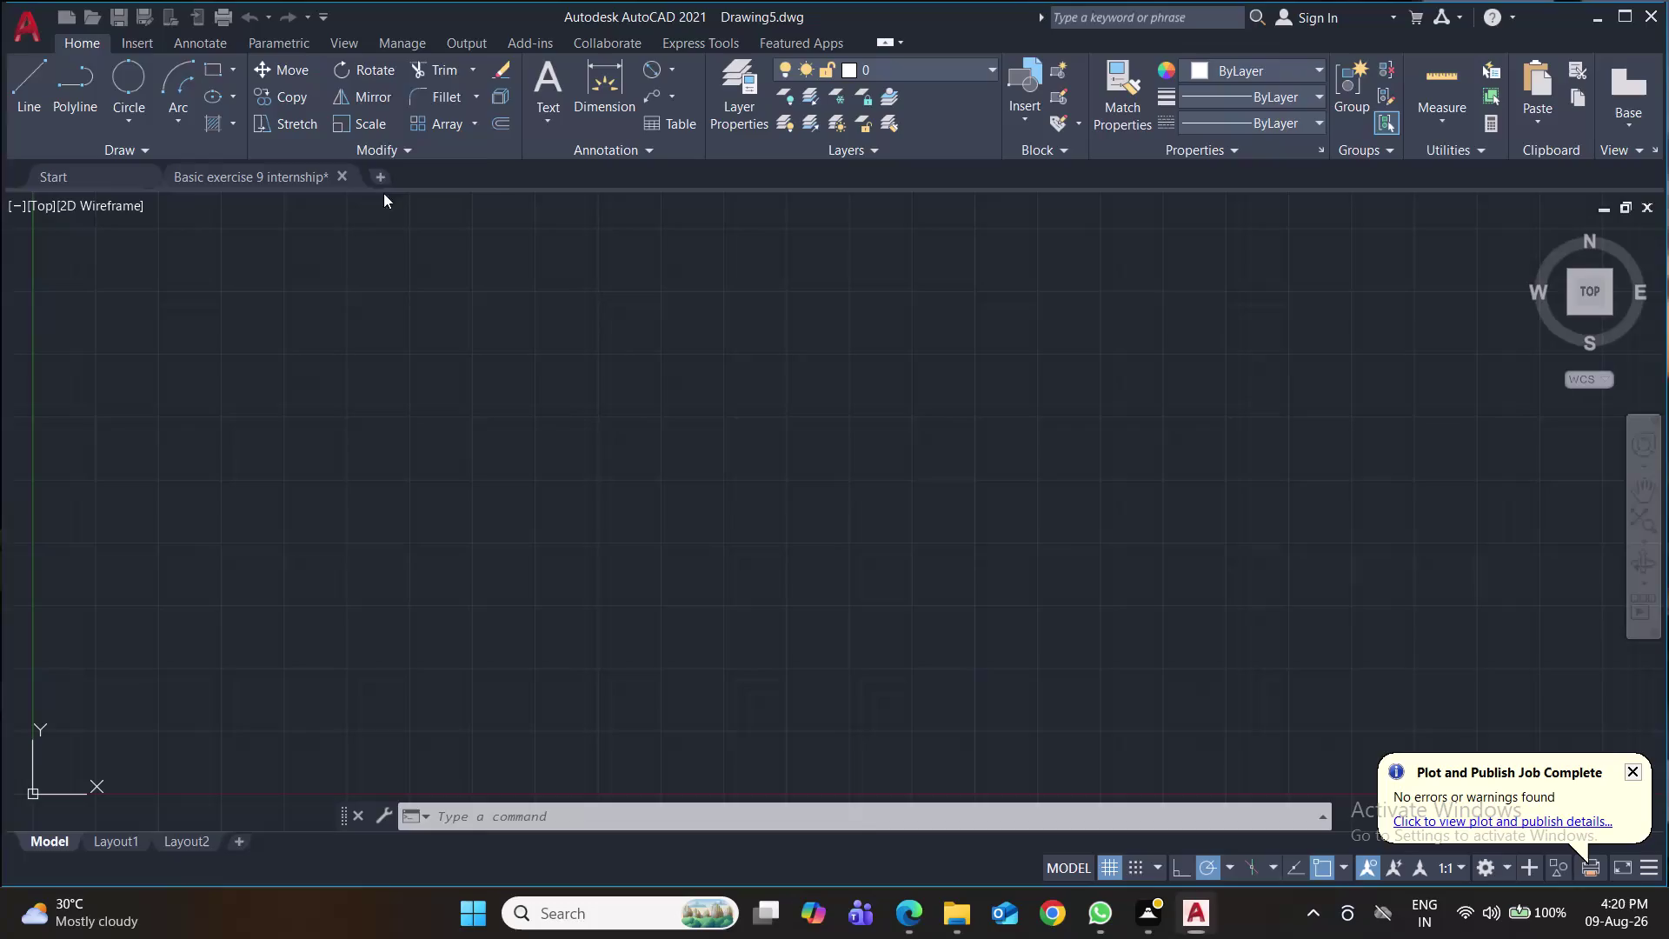
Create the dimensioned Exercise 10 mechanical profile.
Start a blank drawing, close Basic exercise 9, and save as 'Basic exercise 10 internship'.
click(341, 173)
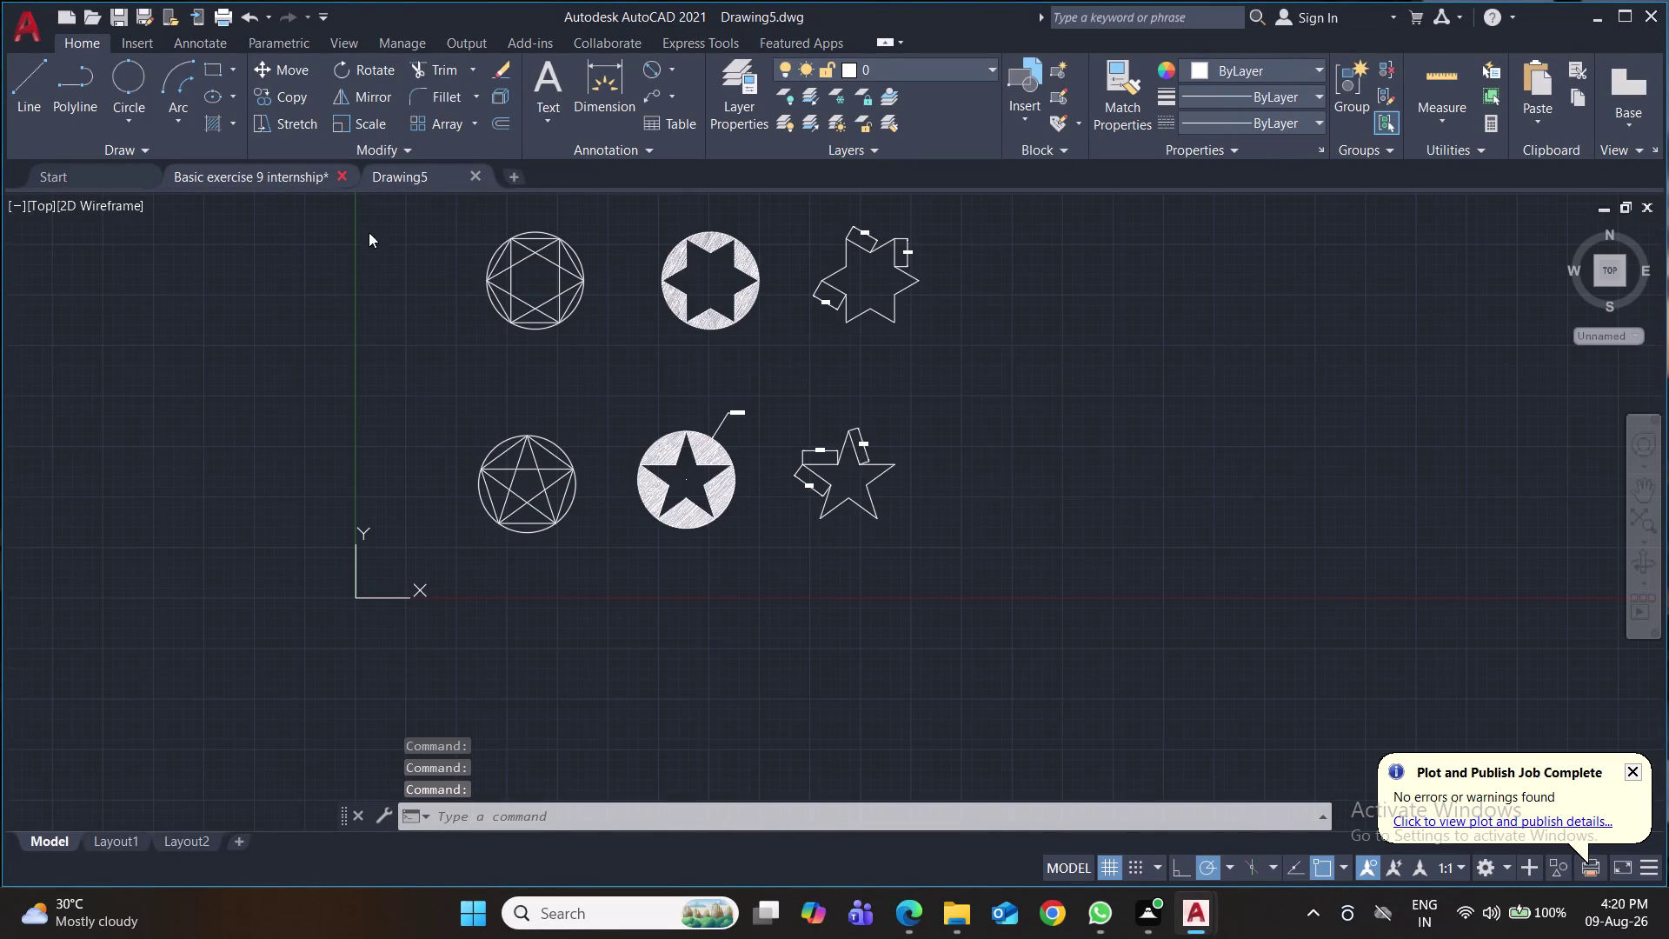
click(802, 500)
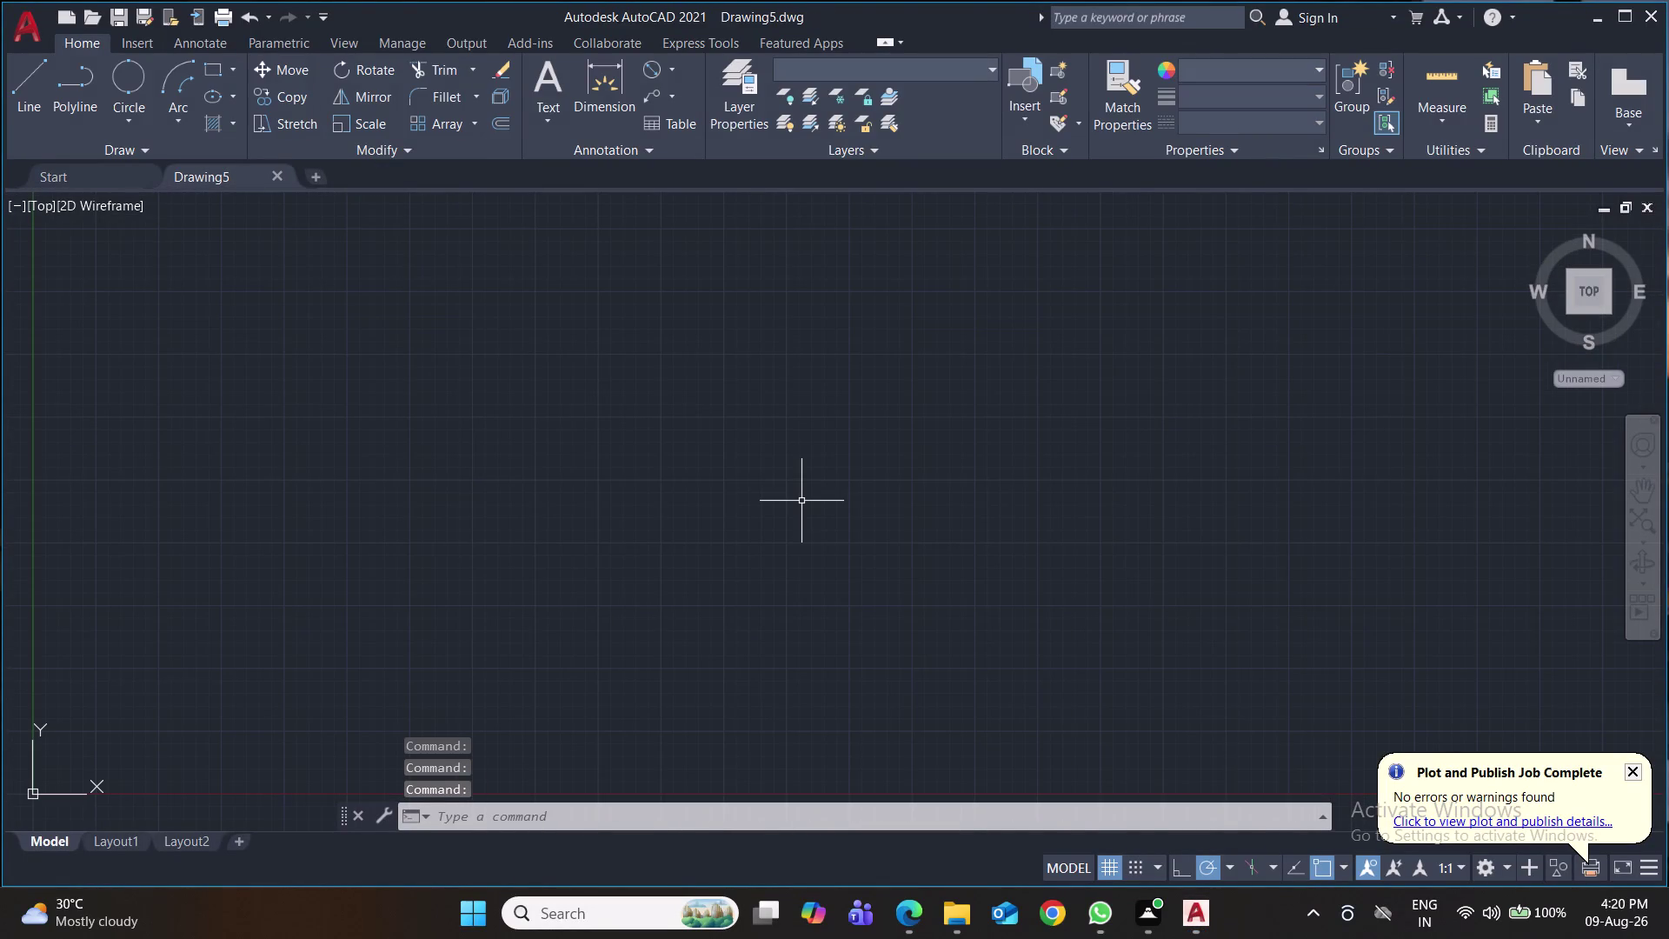
key(ctrl+s)
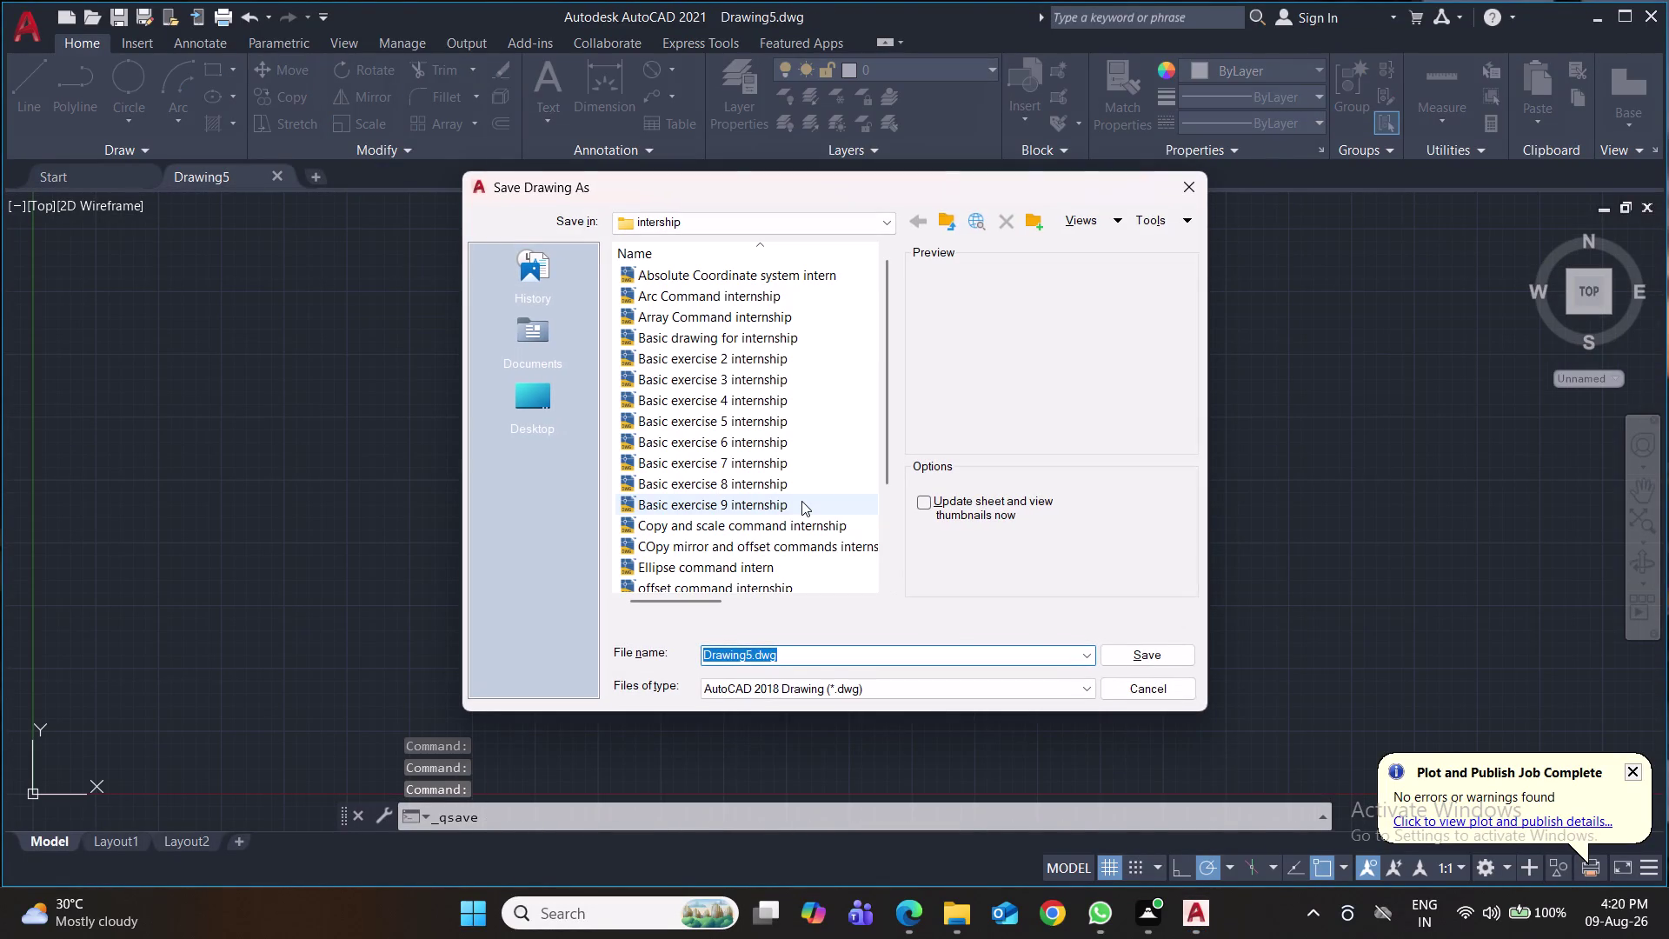
text(Ba)
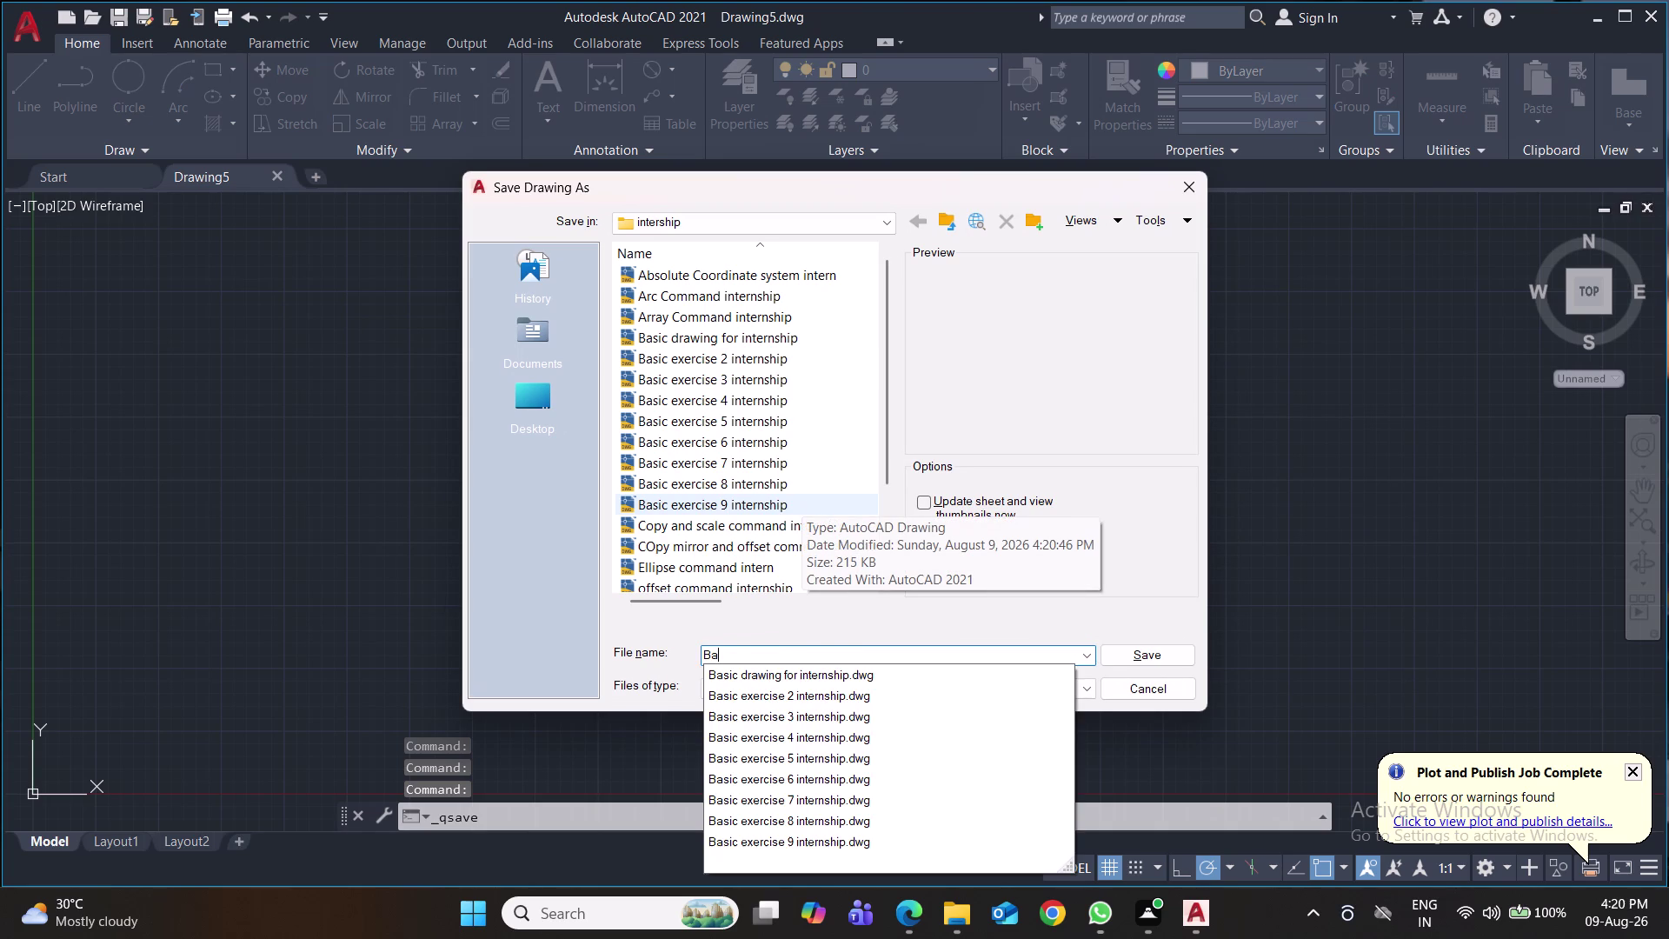
text(si)
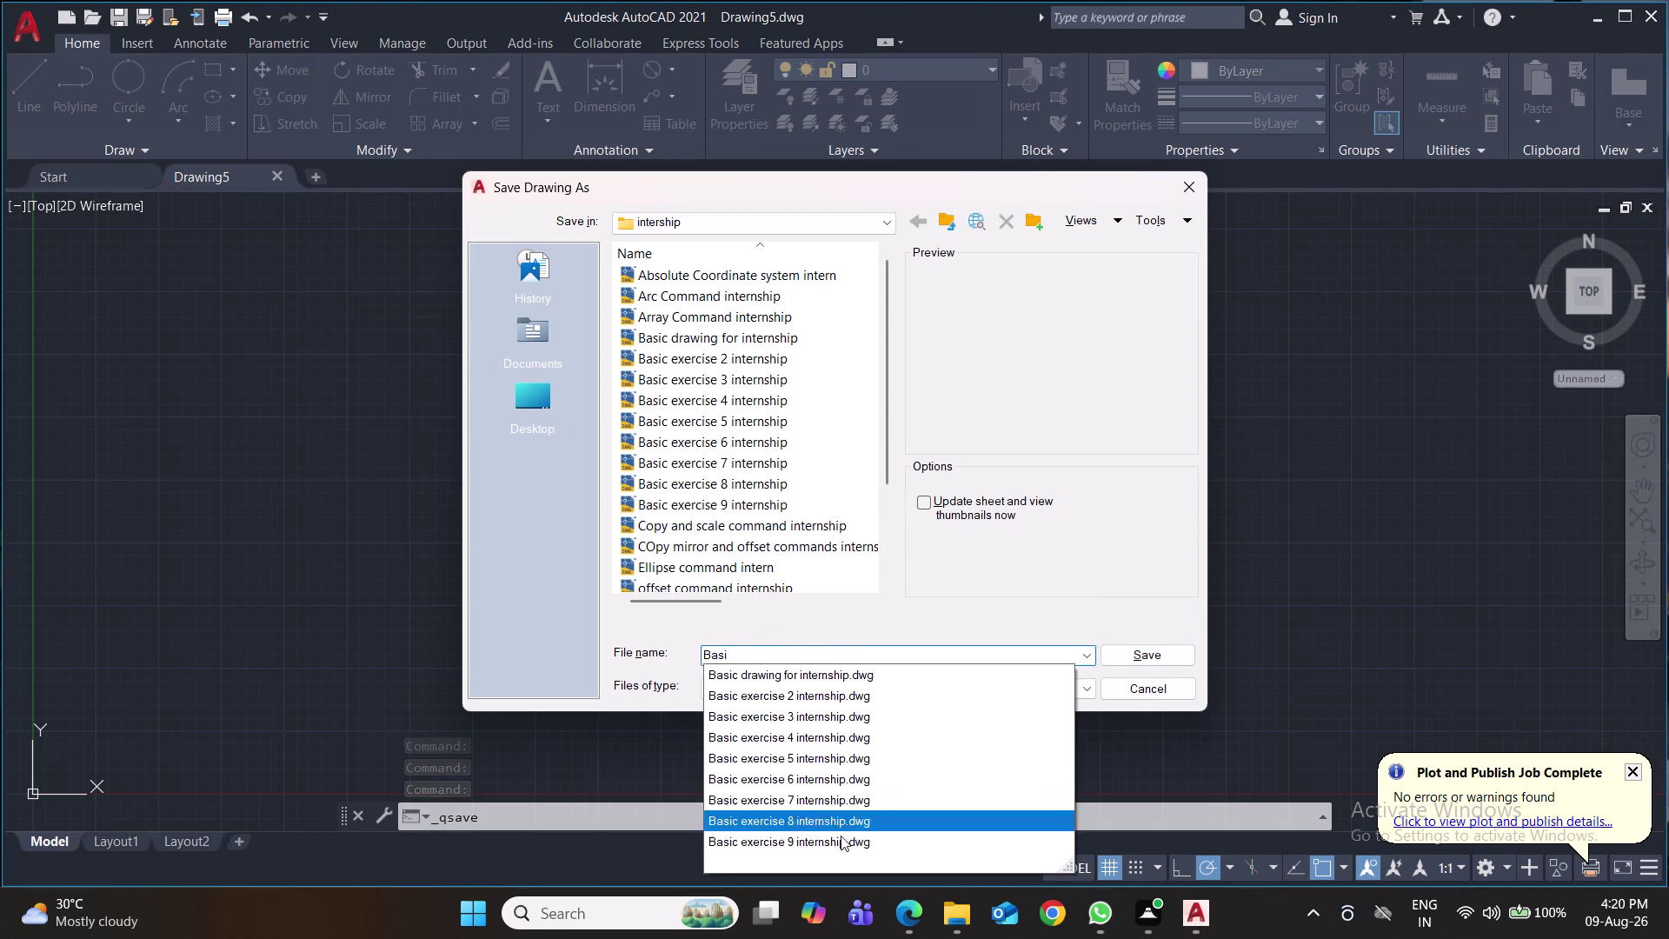
click(836, 848)
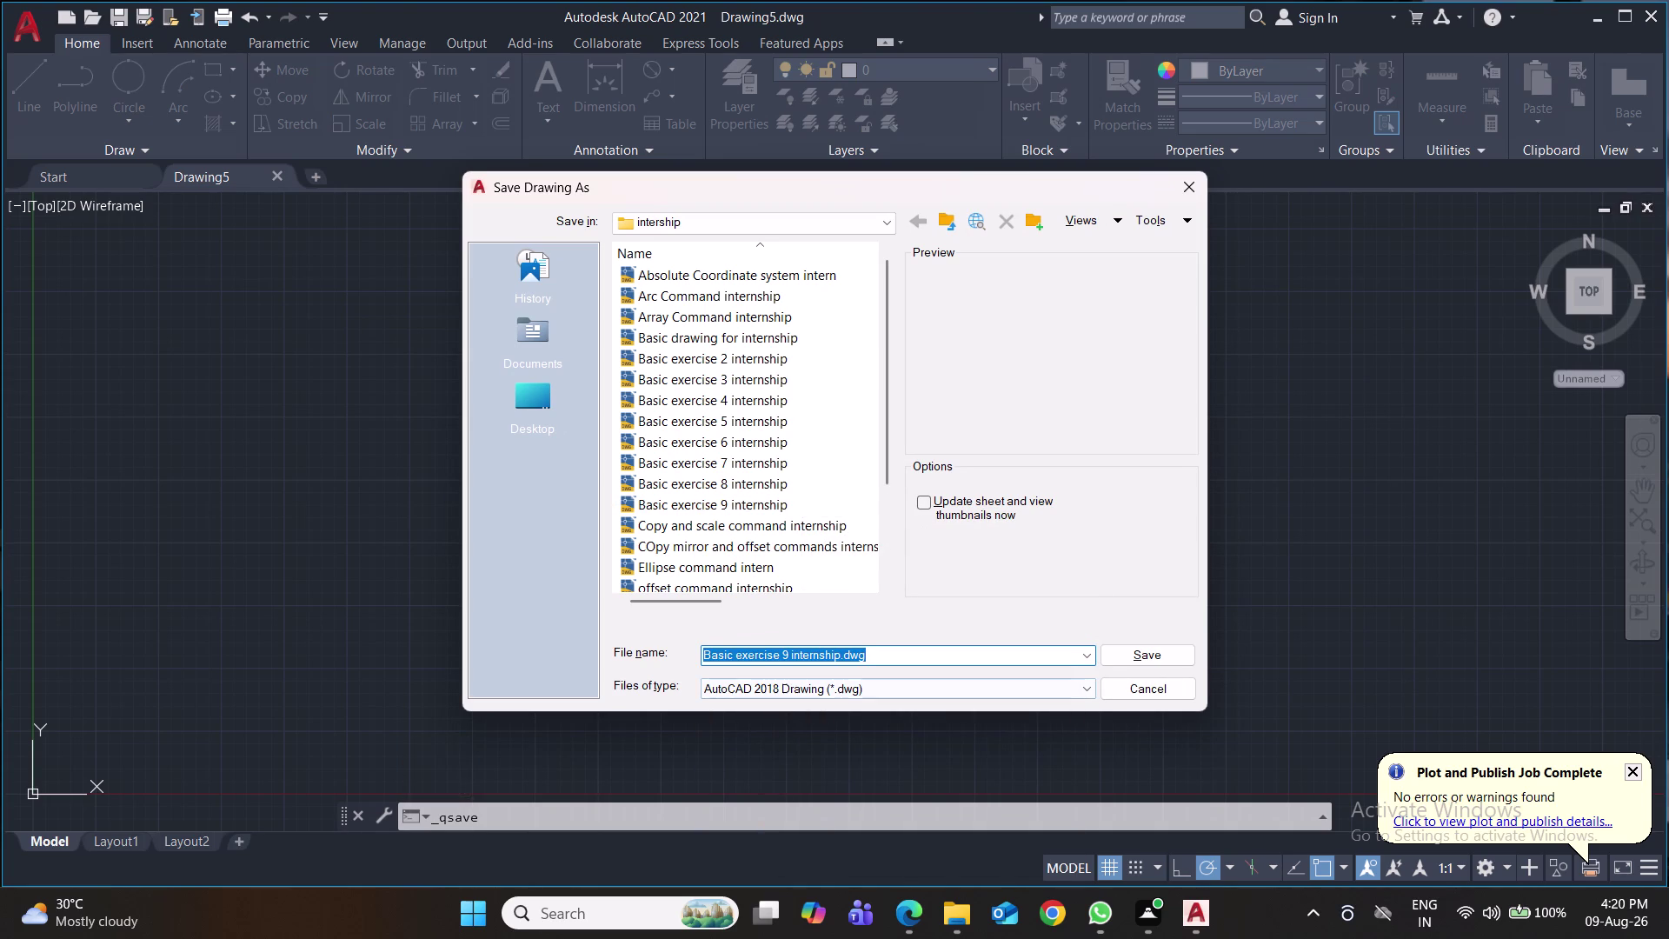
click(786, 654)
key(BackSpace)
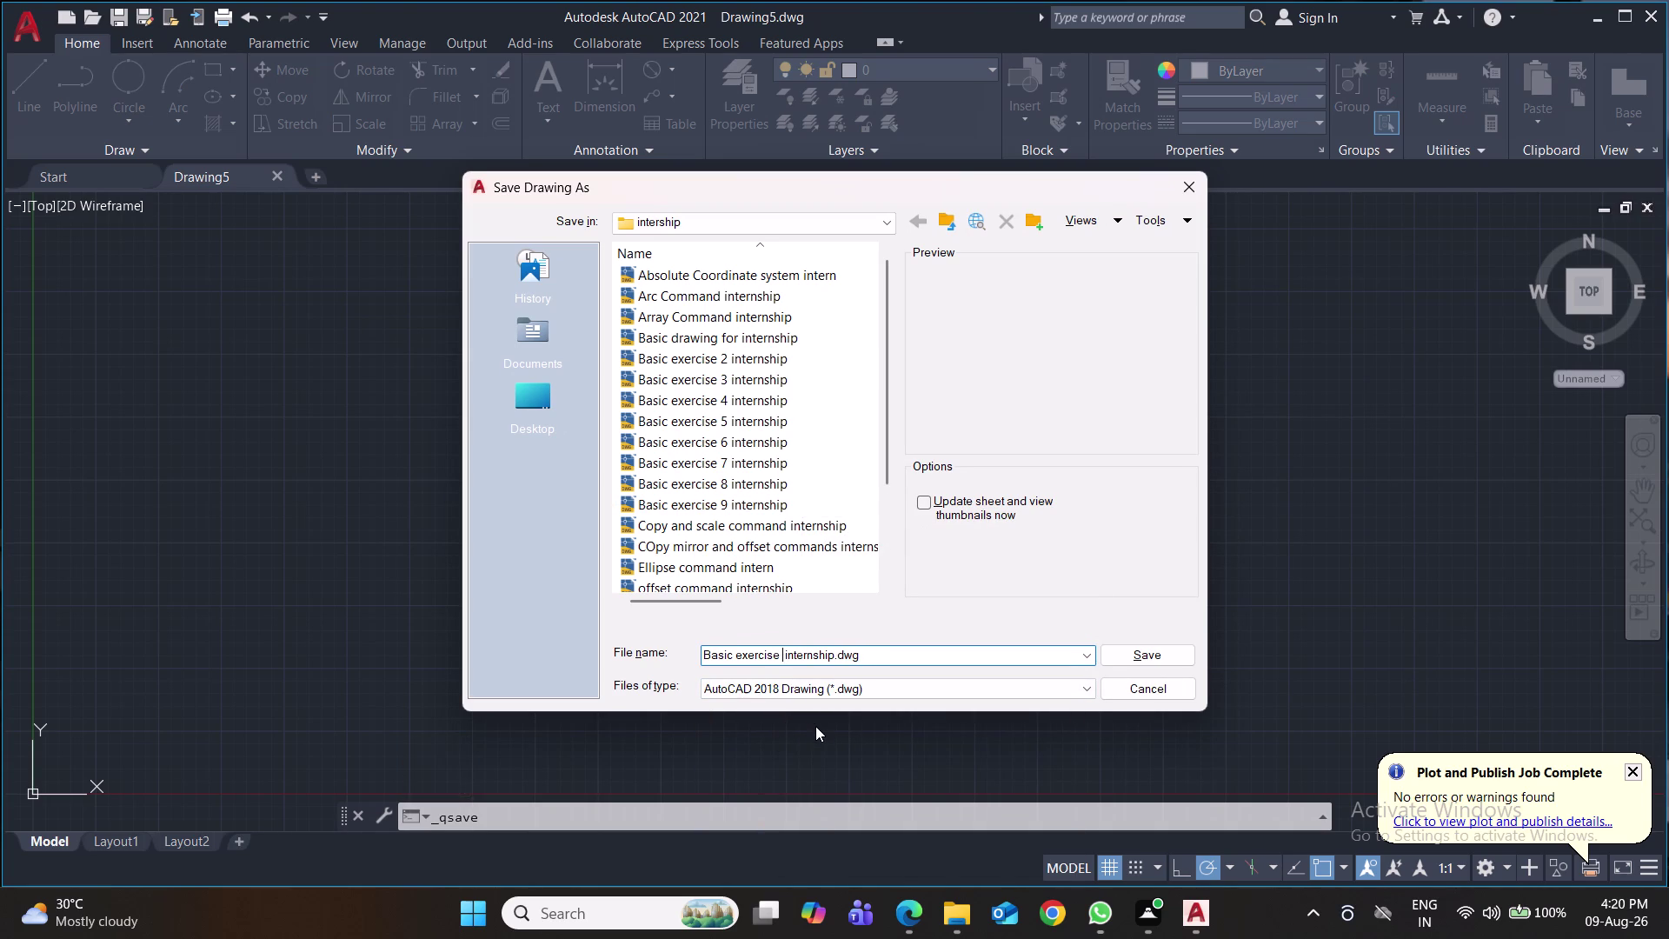
text(10)
click(1131, 652)
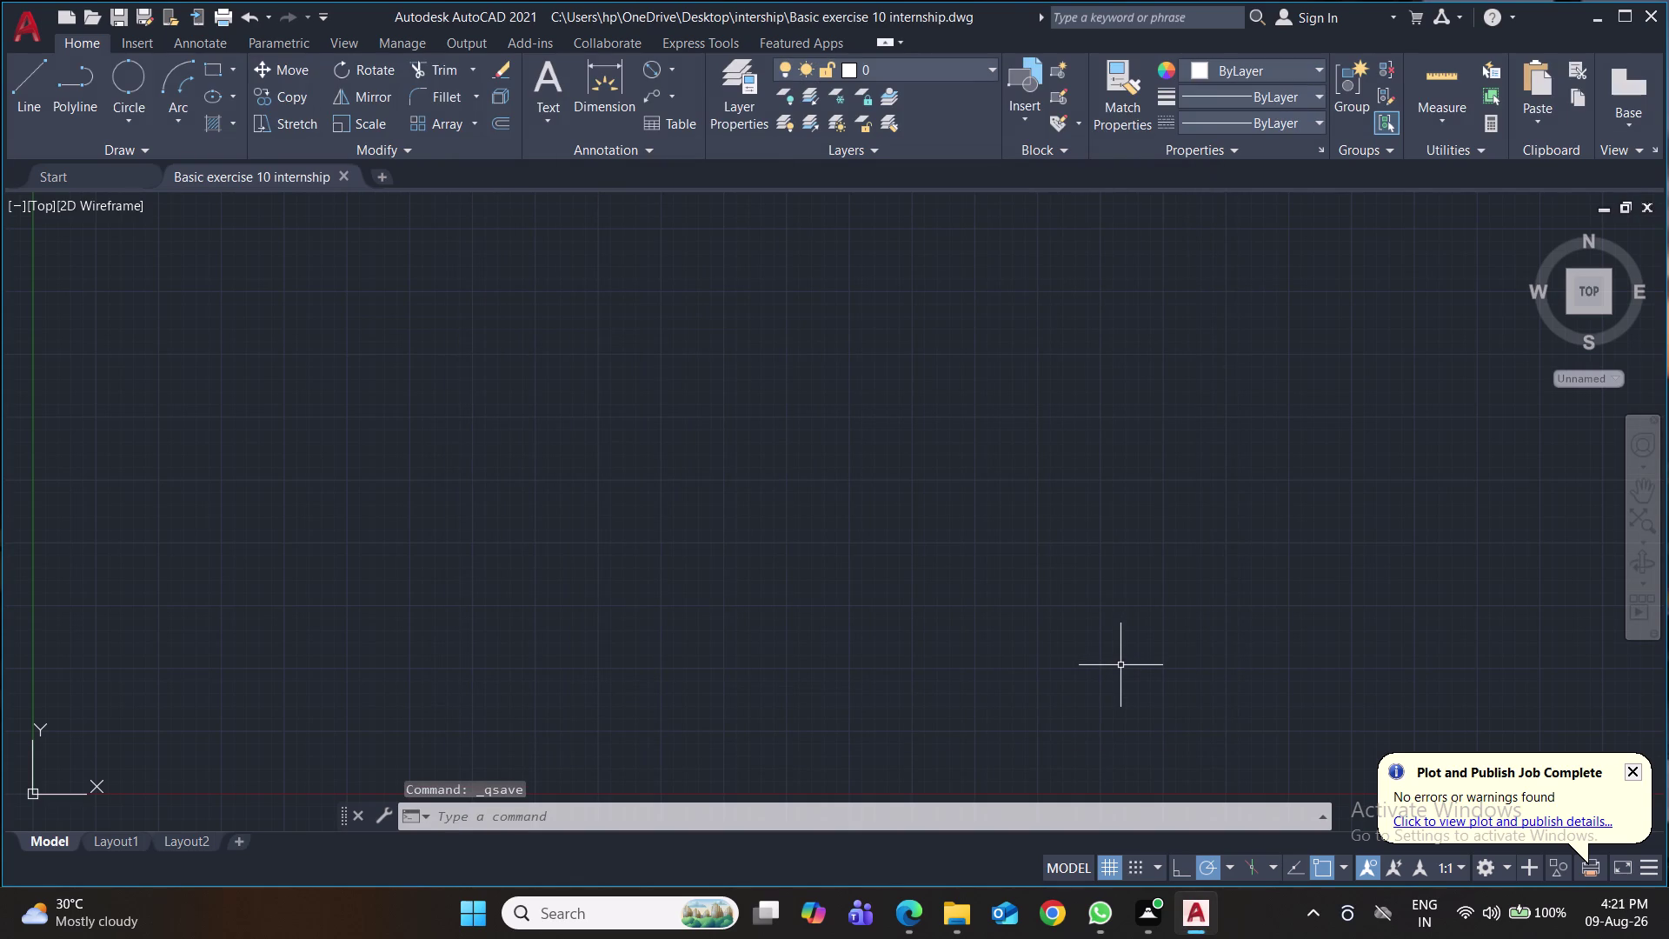
key(ctrl+s)
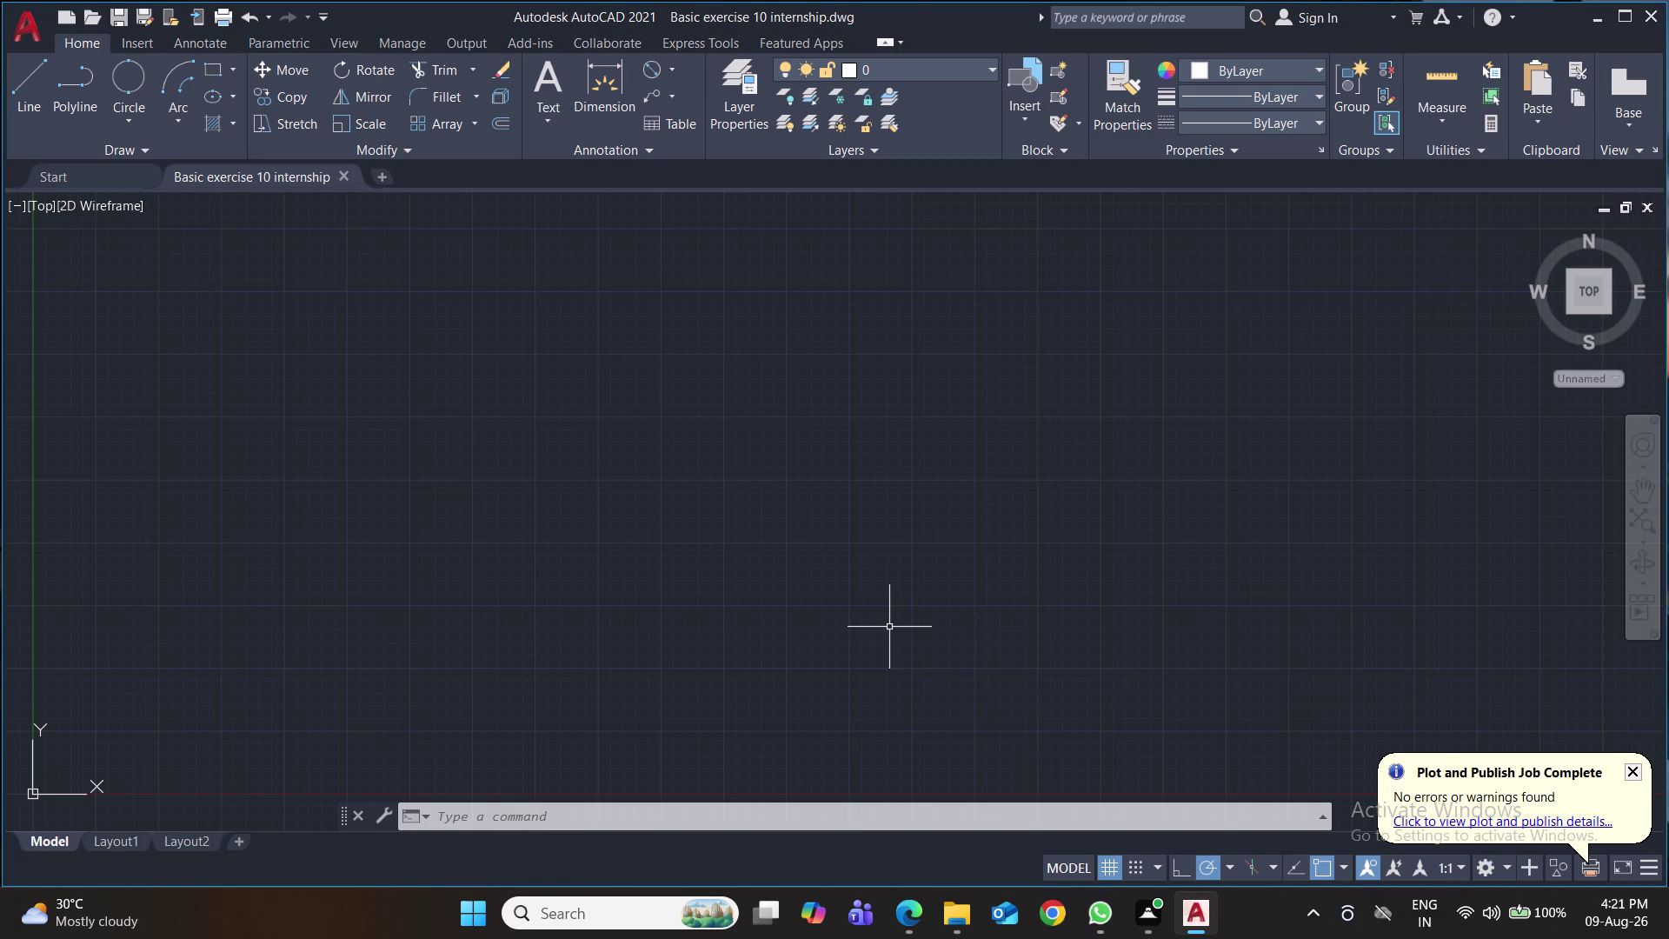
text(un)
Set Drawing Units length precision to 0.0 and choose the insertion scale unit.
key(Return)
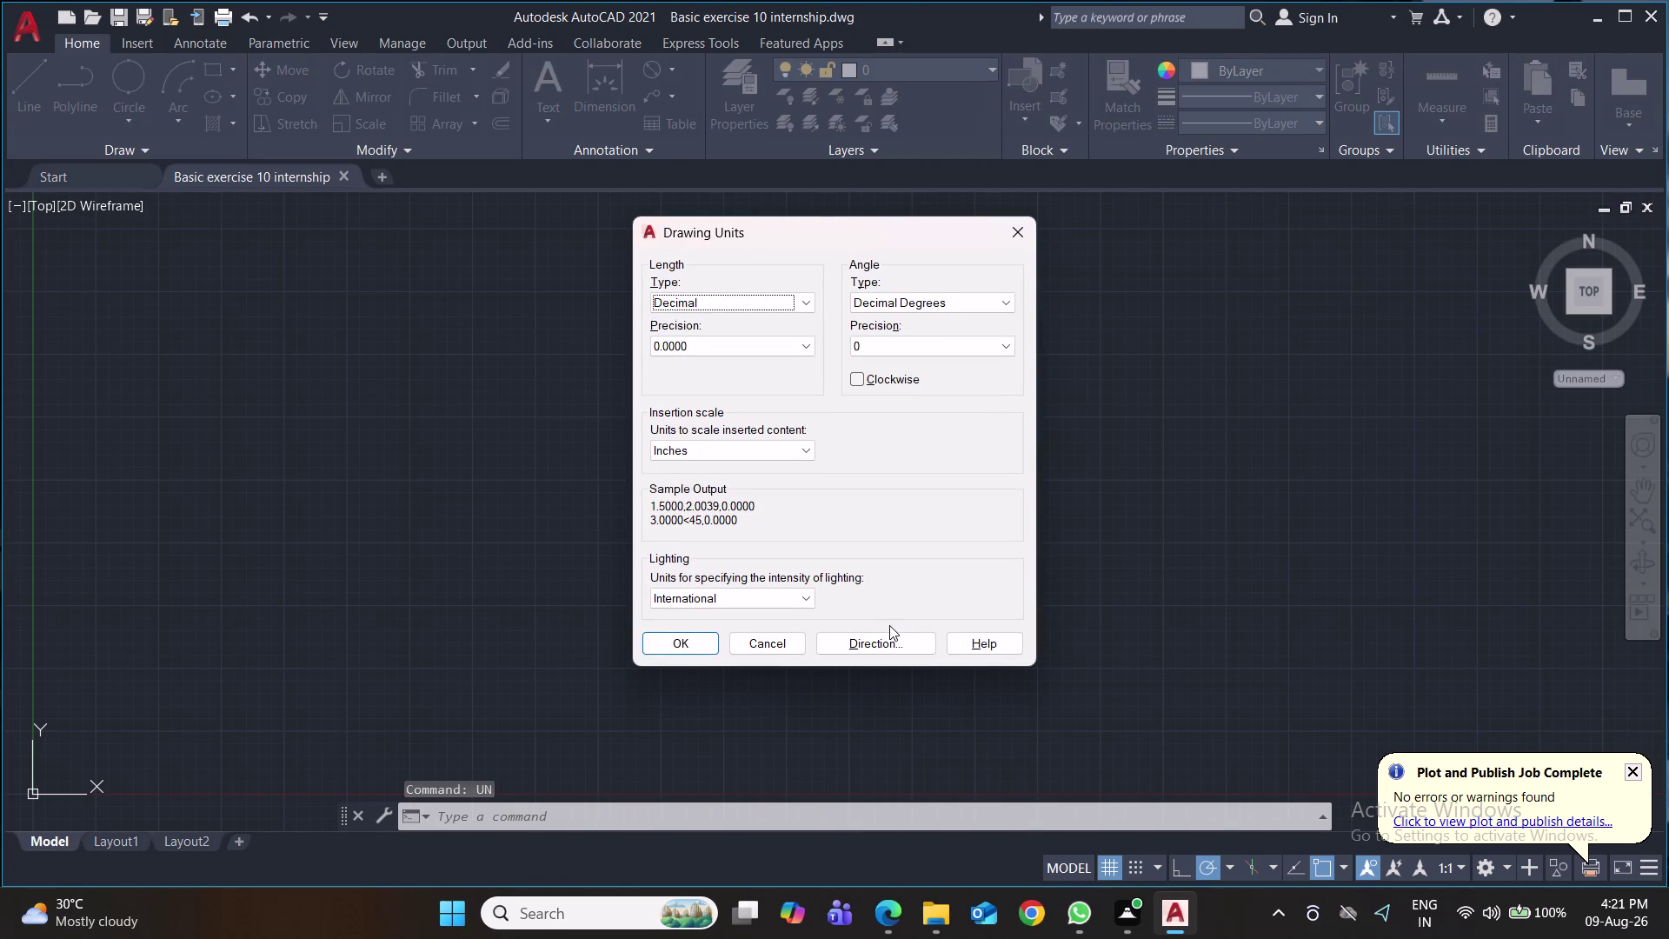
click(792, 346)
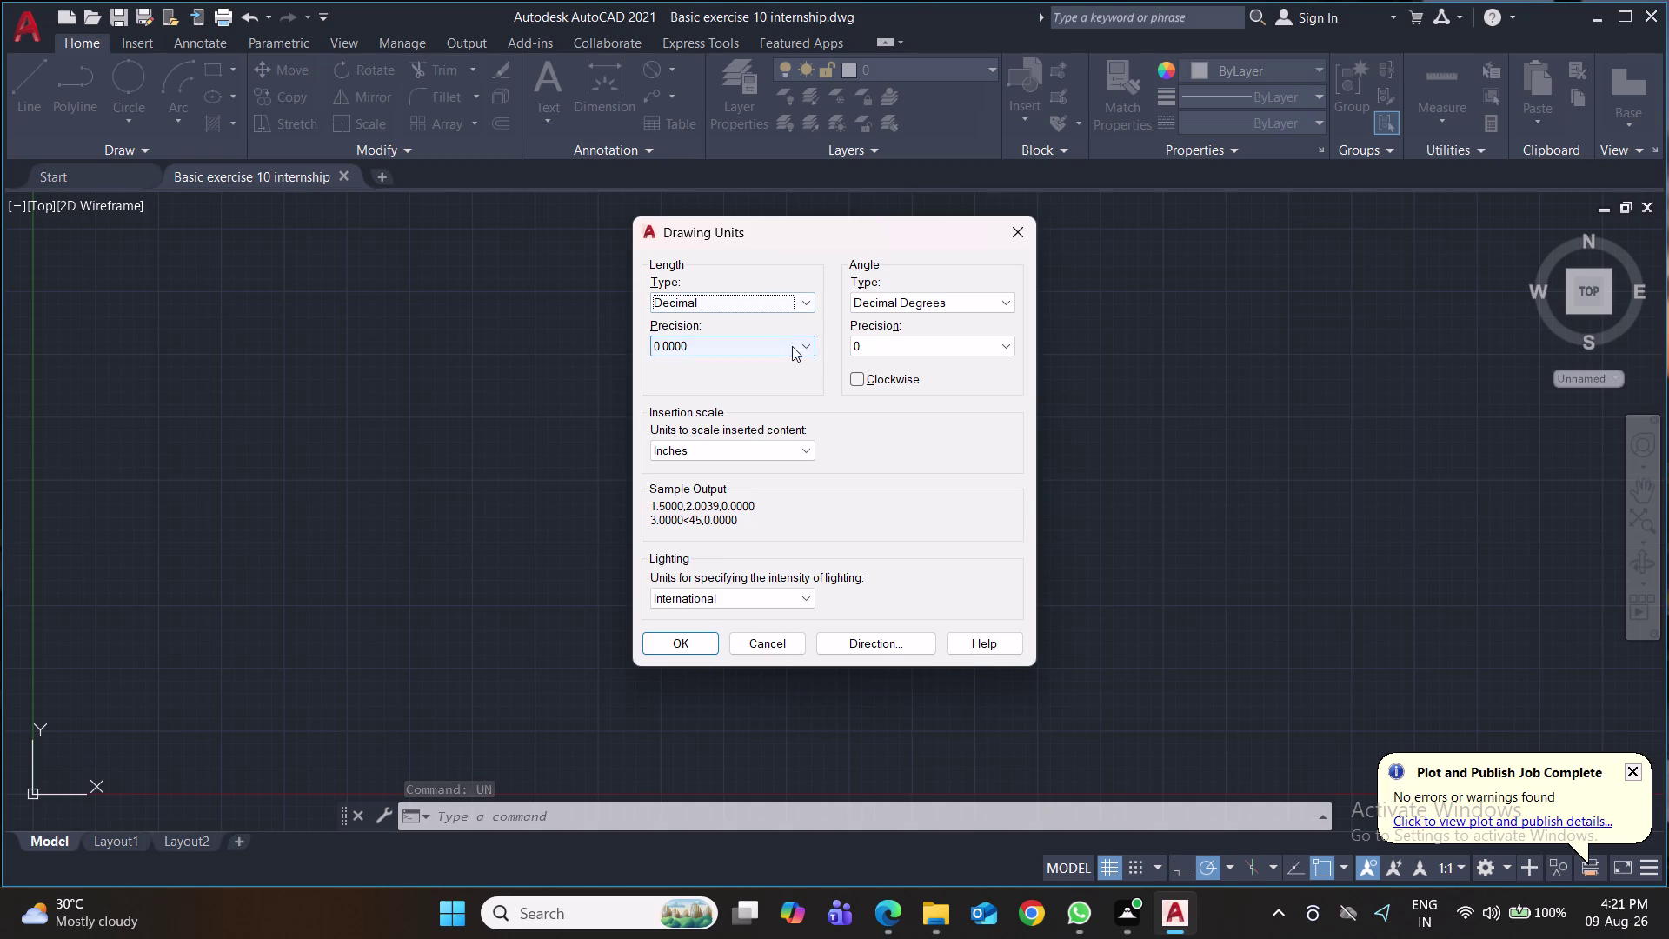
click(782, 372)
click(775, 452)
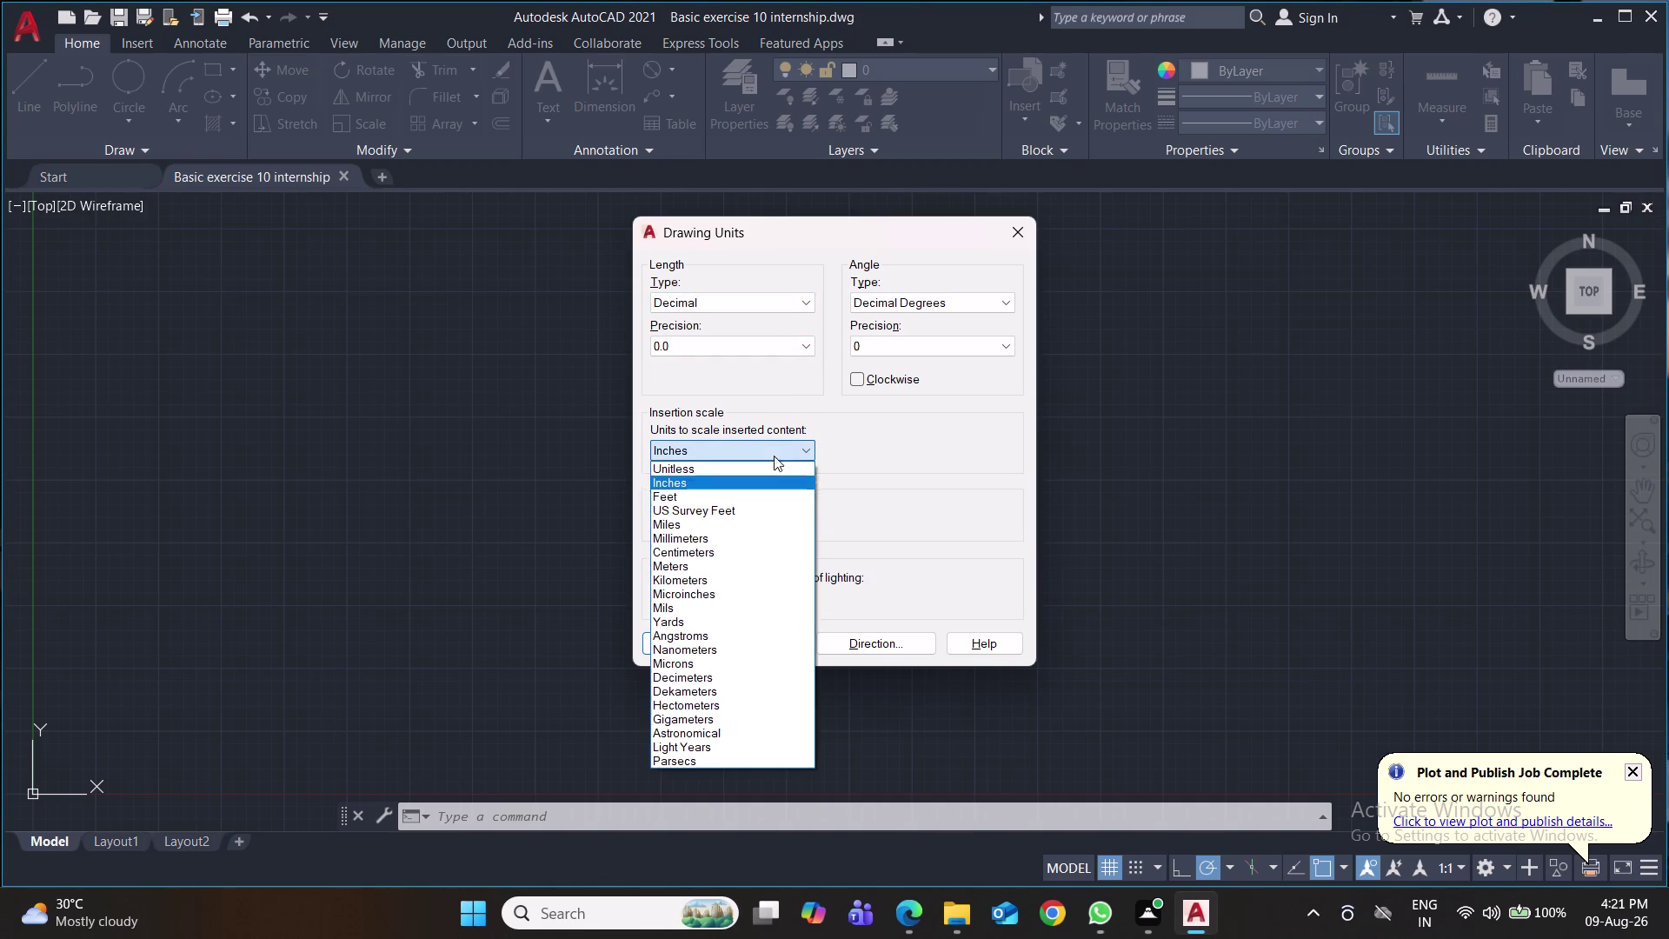
click(733, 537)
click(685, 641)
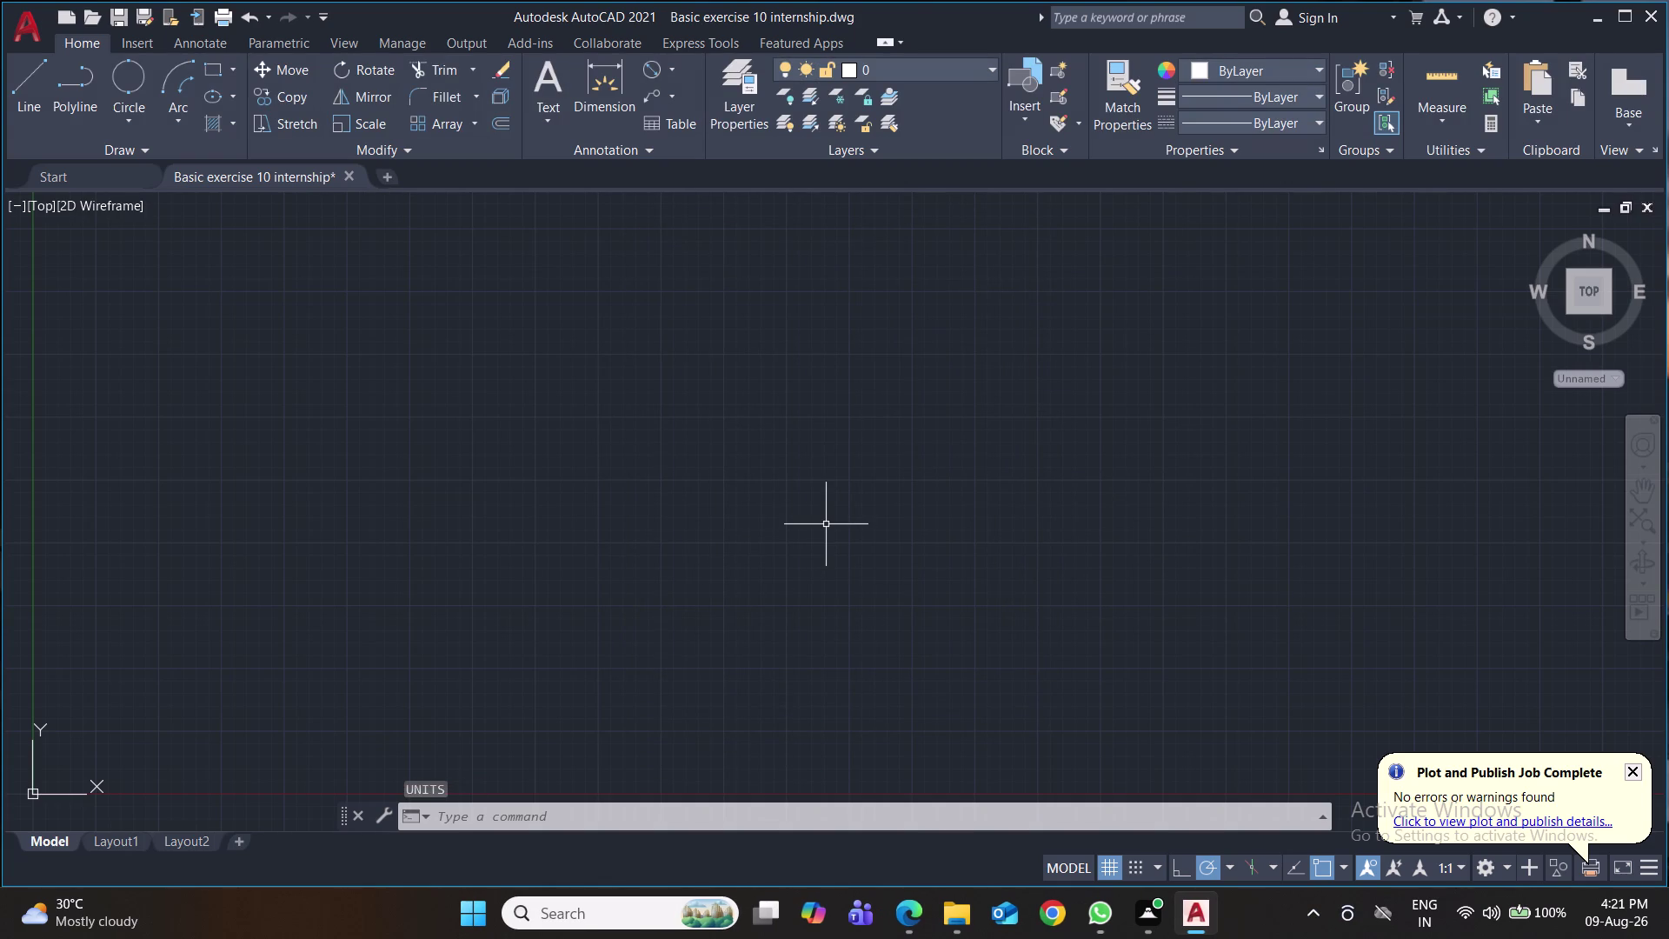
key(d)
key(Return)
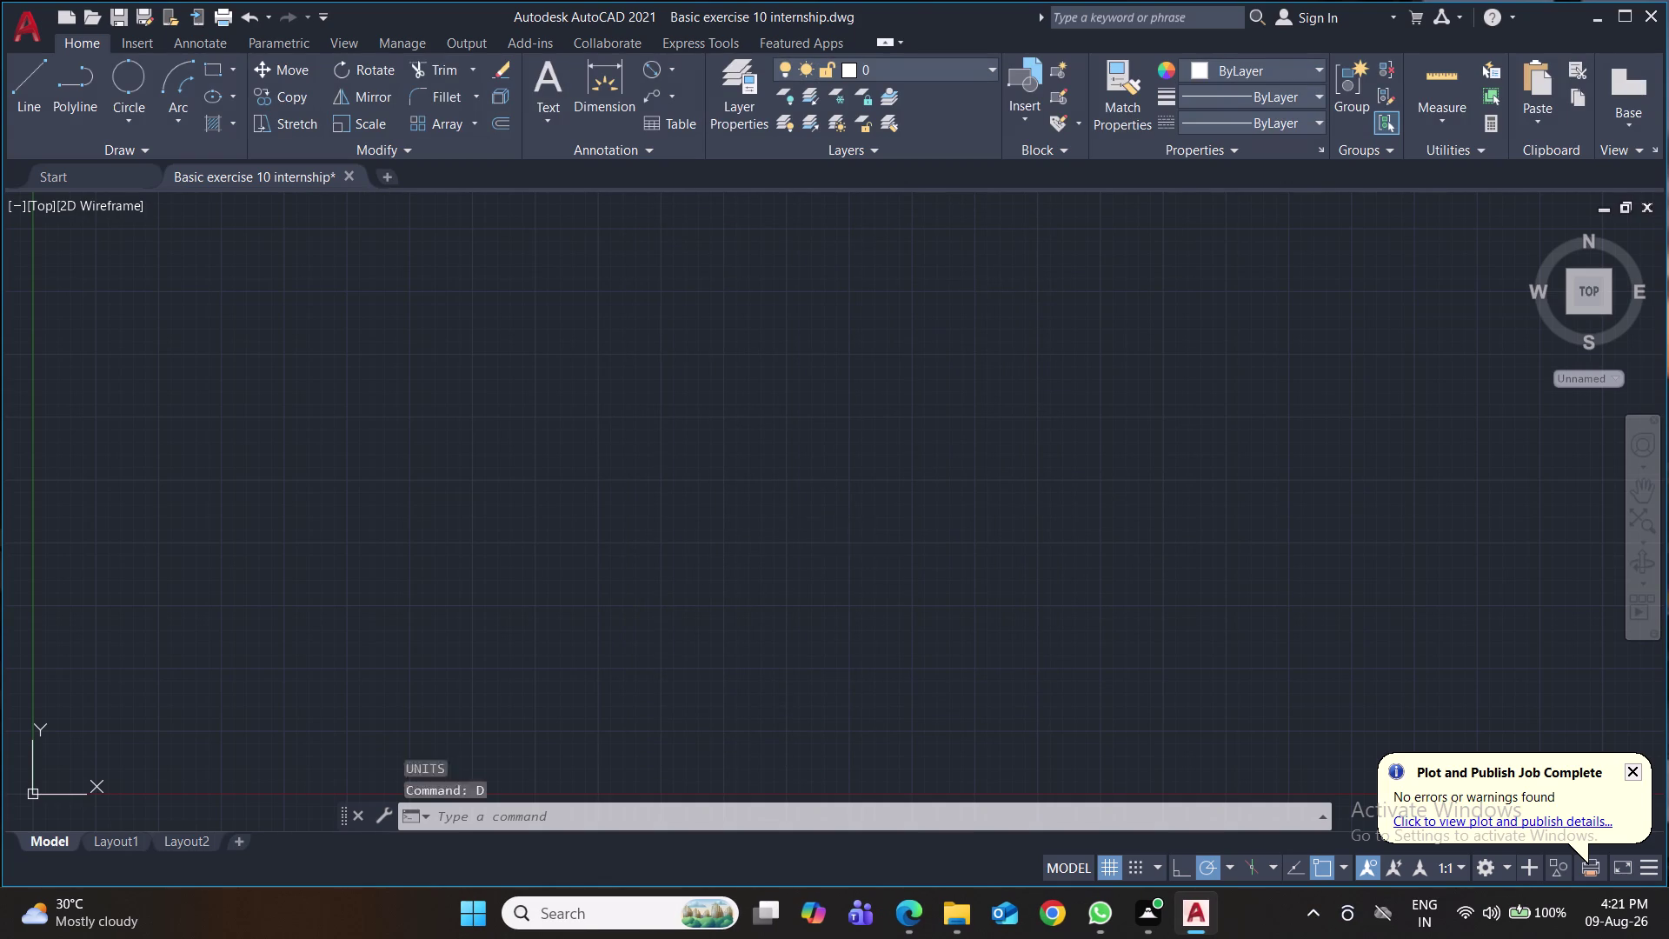
Give the Standard dimension style 0.0 precision, arrow size 2 and text height 4.
click(1056, 409)
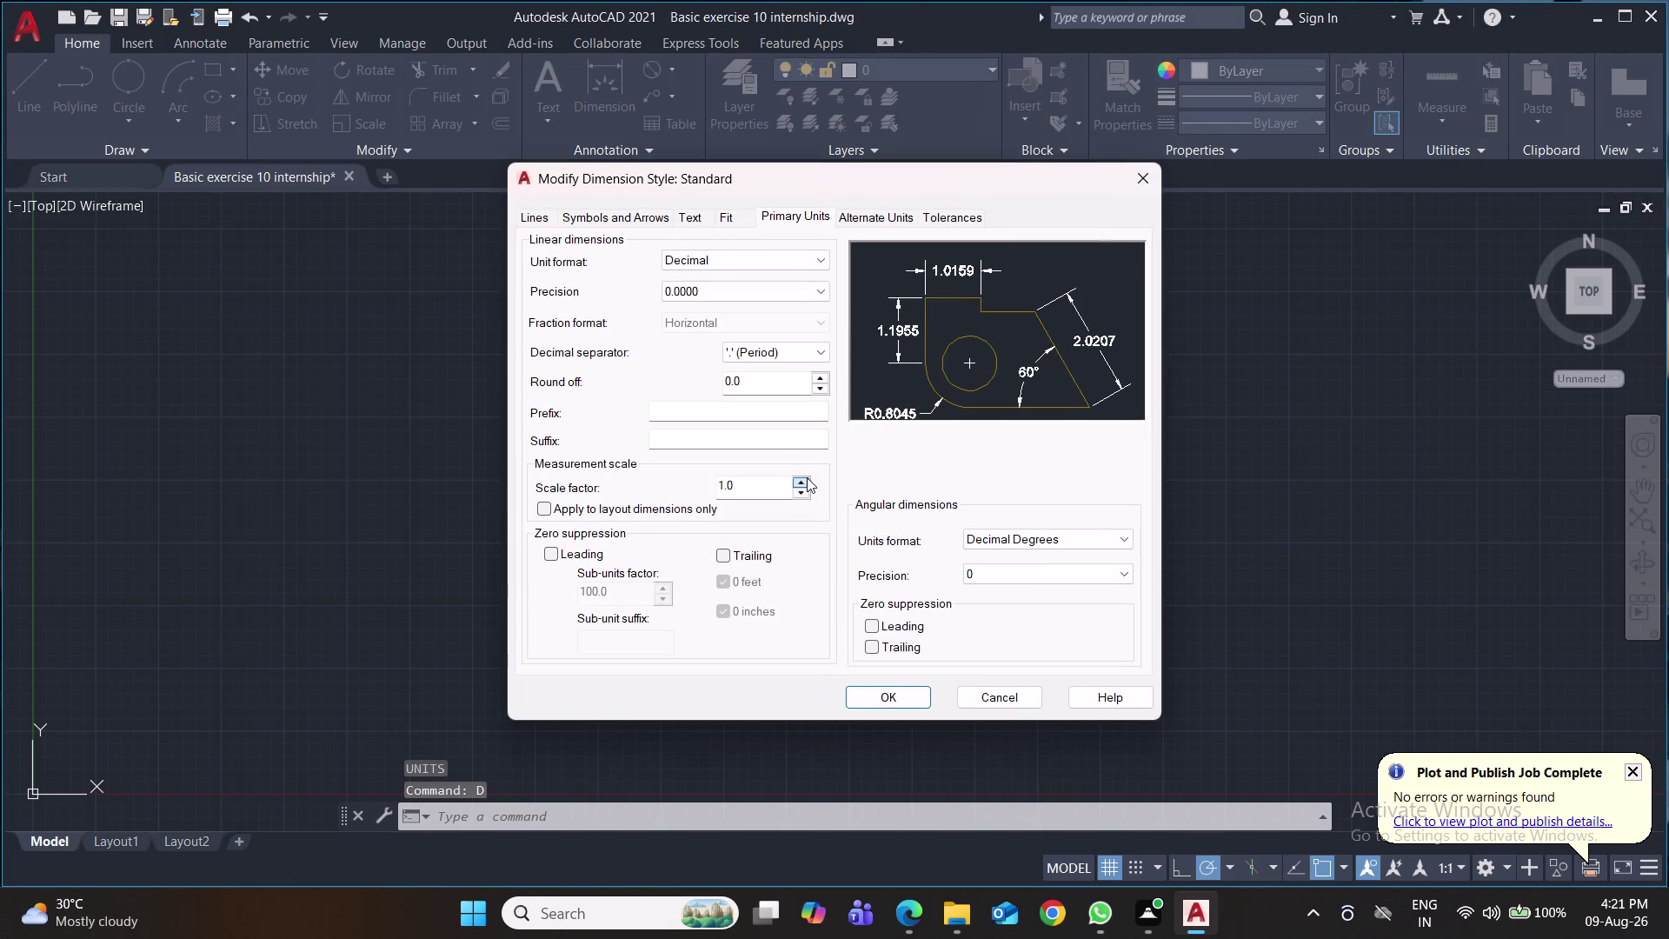
click(734, 287)
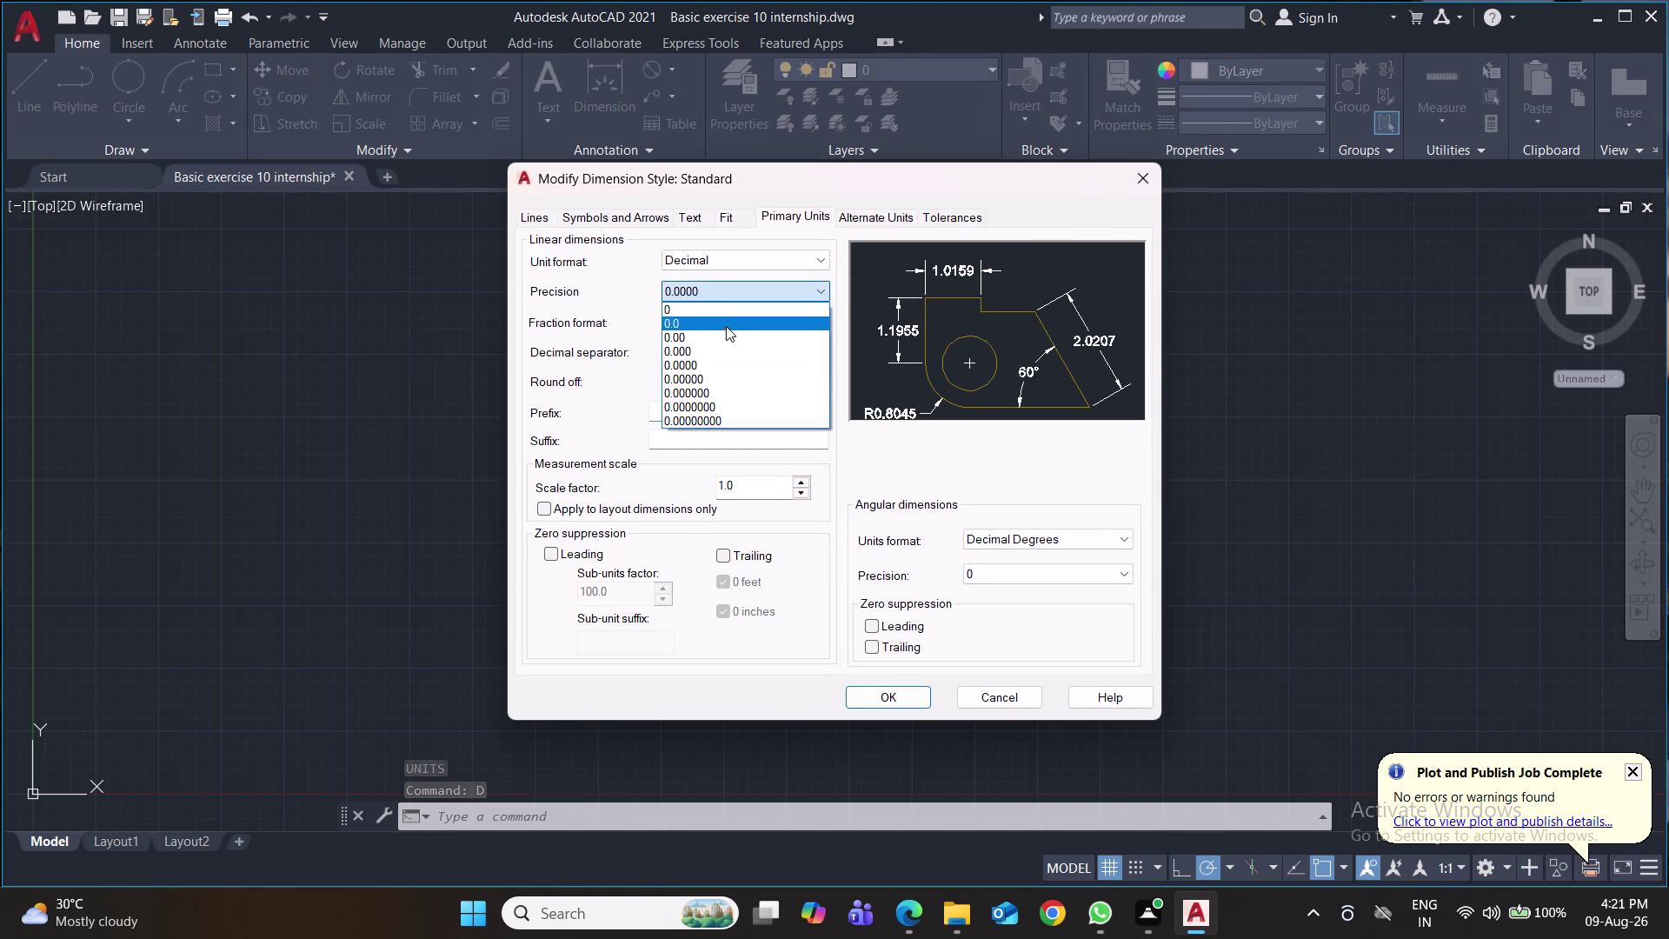
click(726, 328)
click(604, 220)
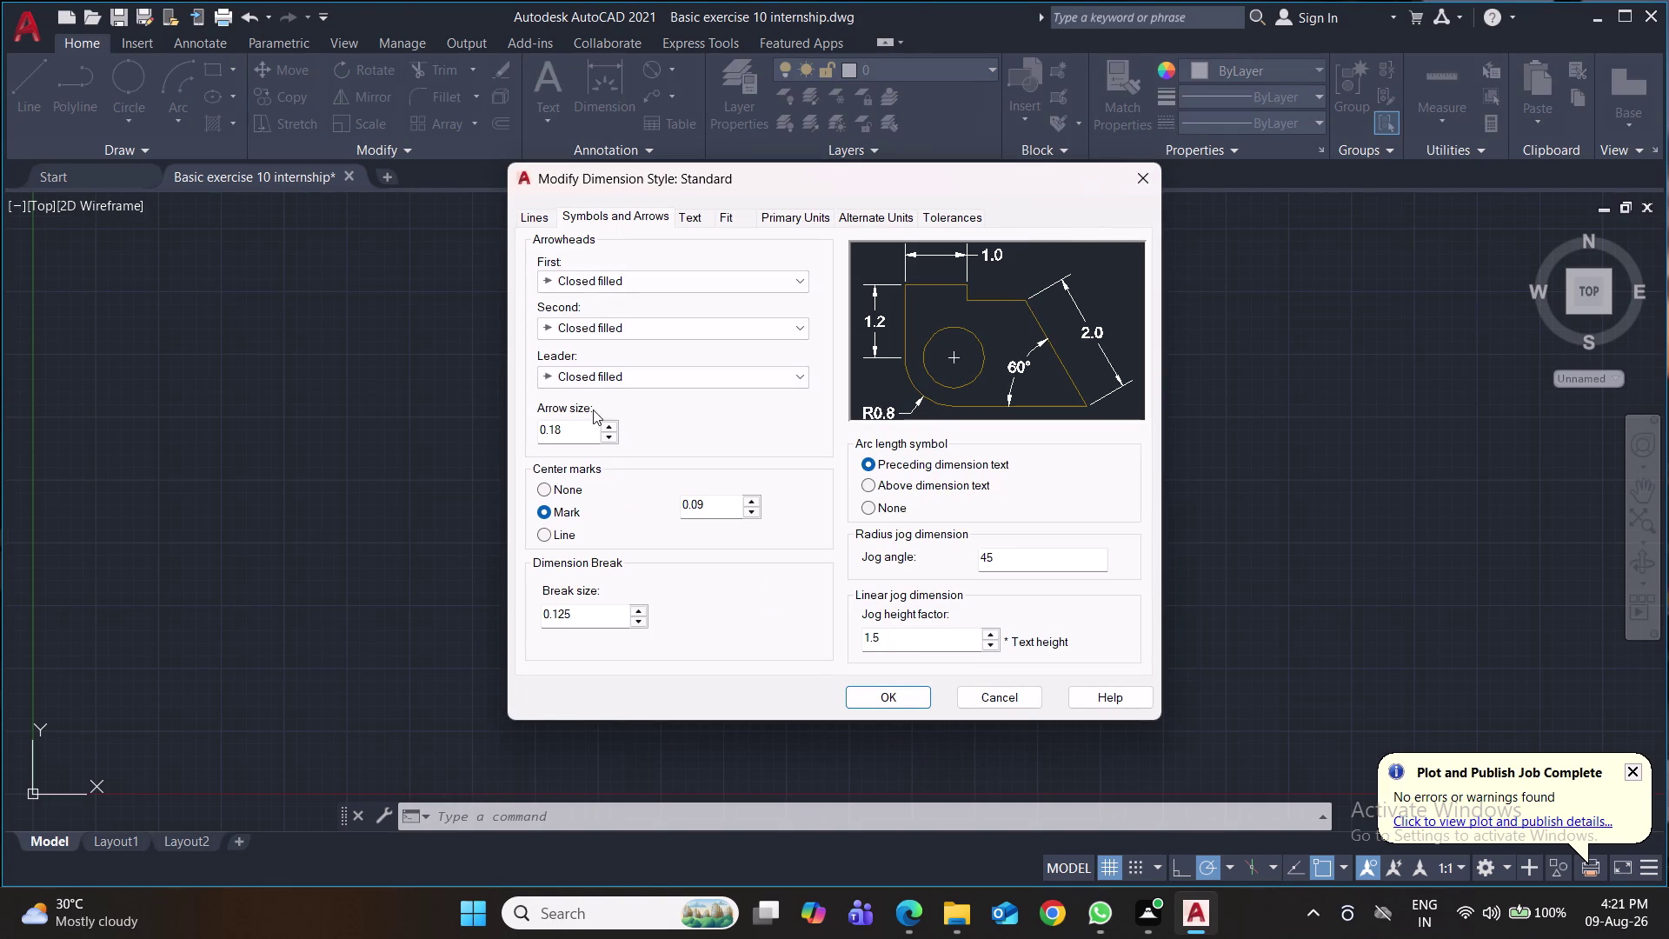
drag(568, 434, 488, 444)
key(2)
click(702, 221)
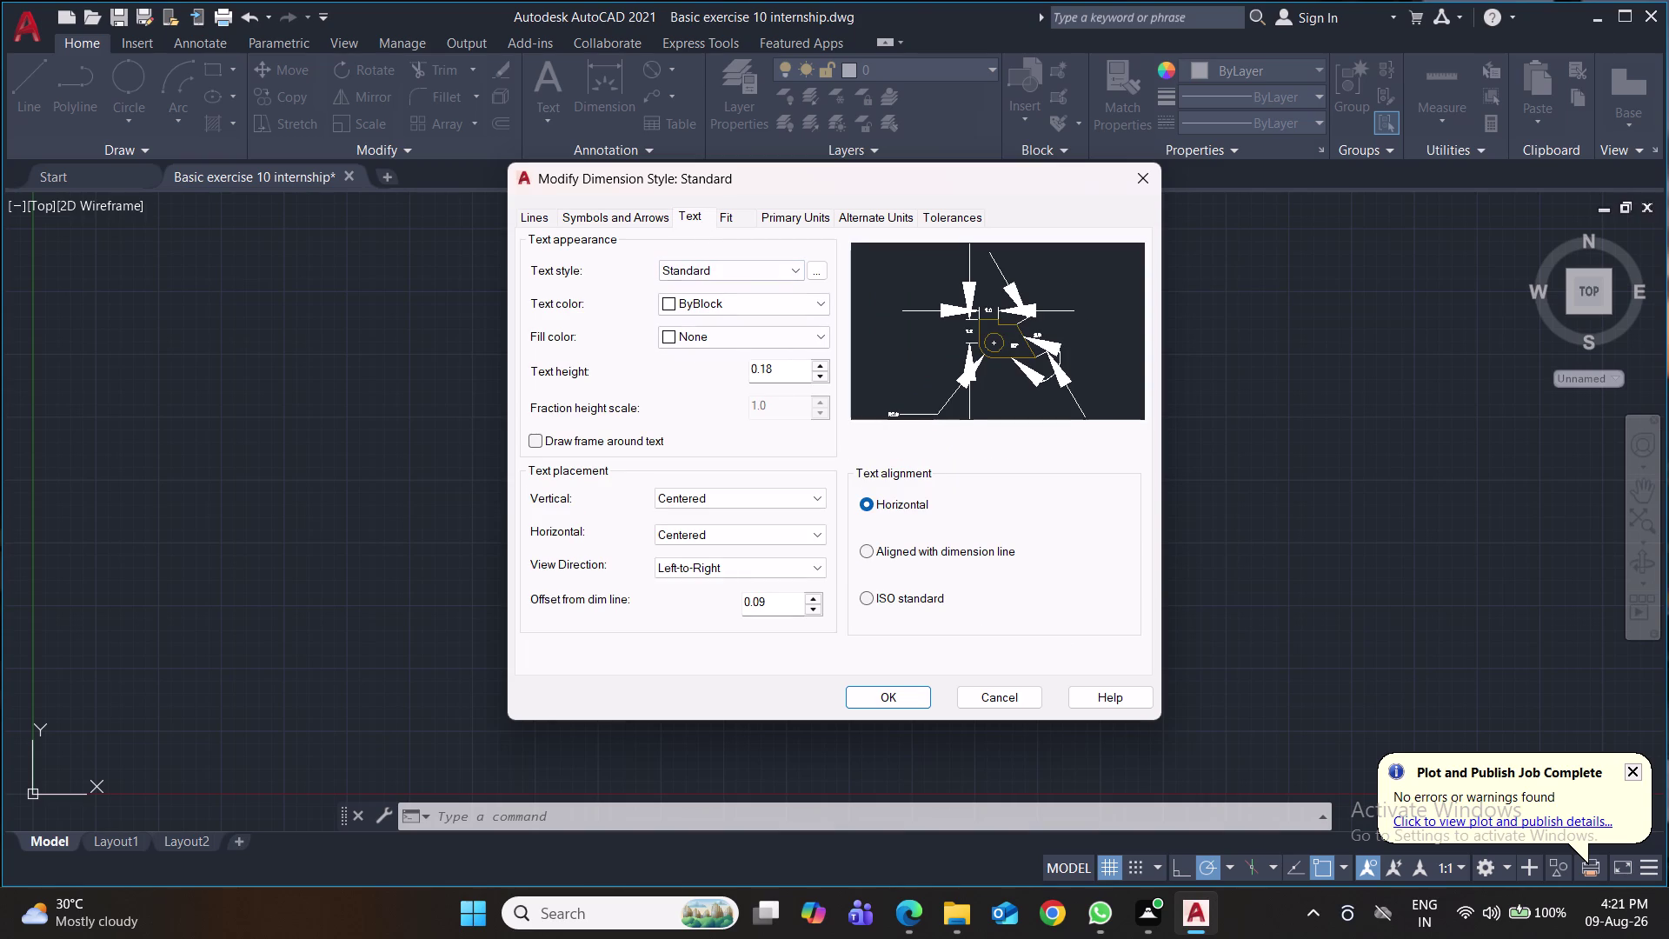
drag(777, 365, 704, 374)
key(4)
click(871, 697)
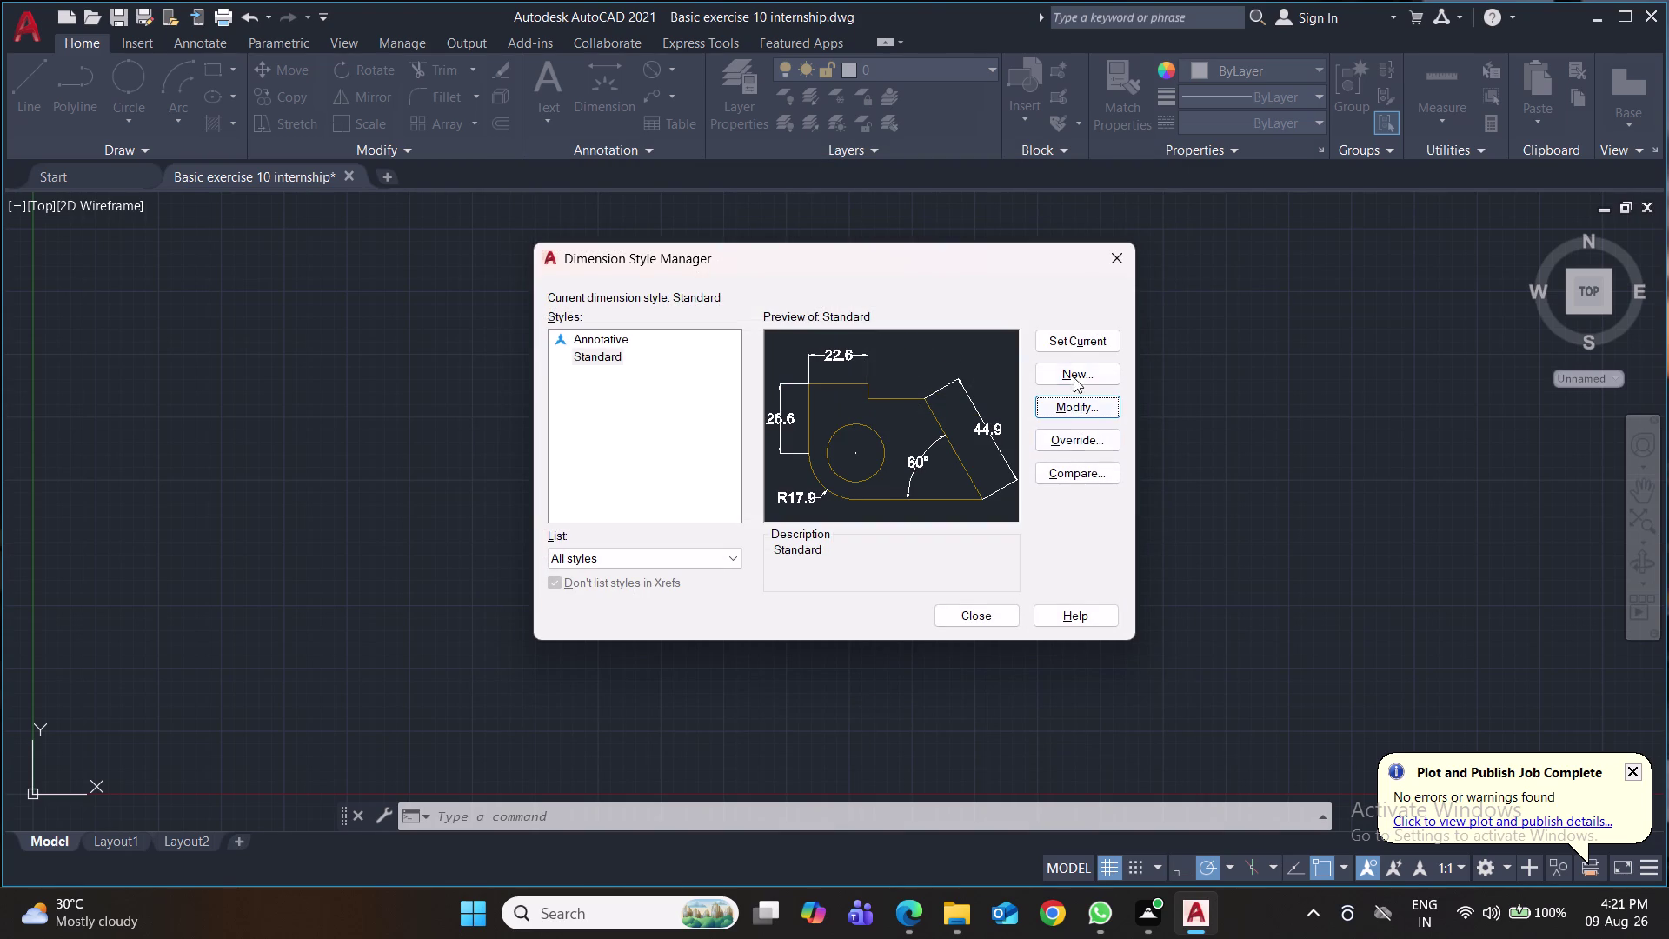
click(1073, 348)
click(980, 612)
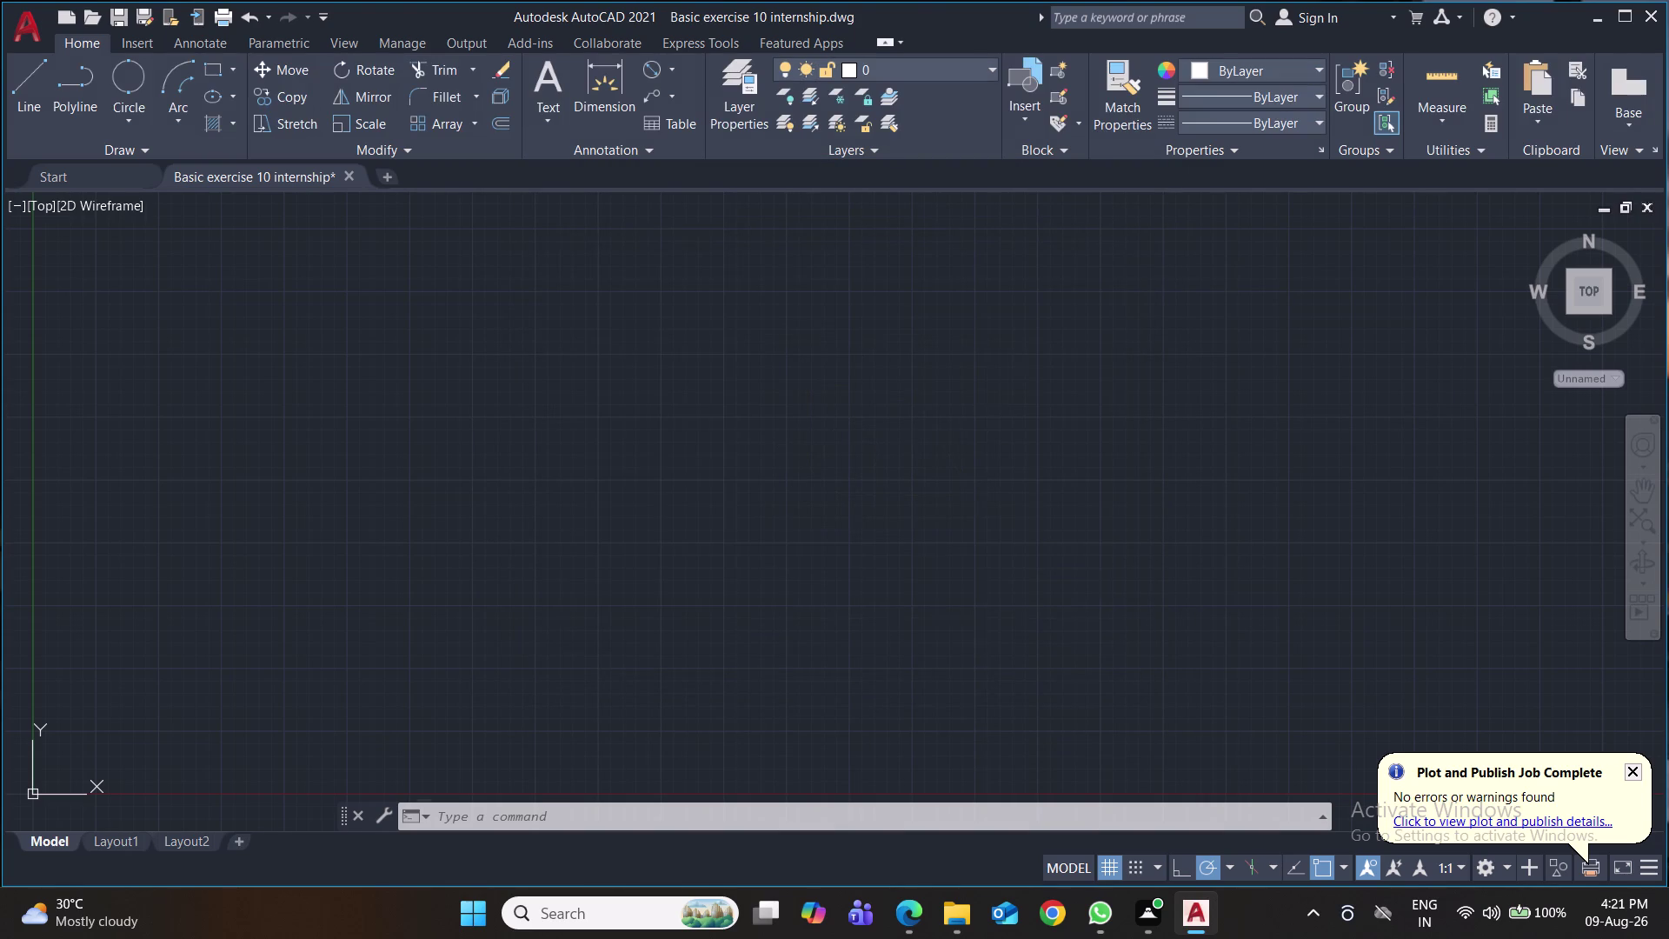
Start a line near the origin, then cancel the attempt.
key(ctrl+s)
key(l)
key(Return)
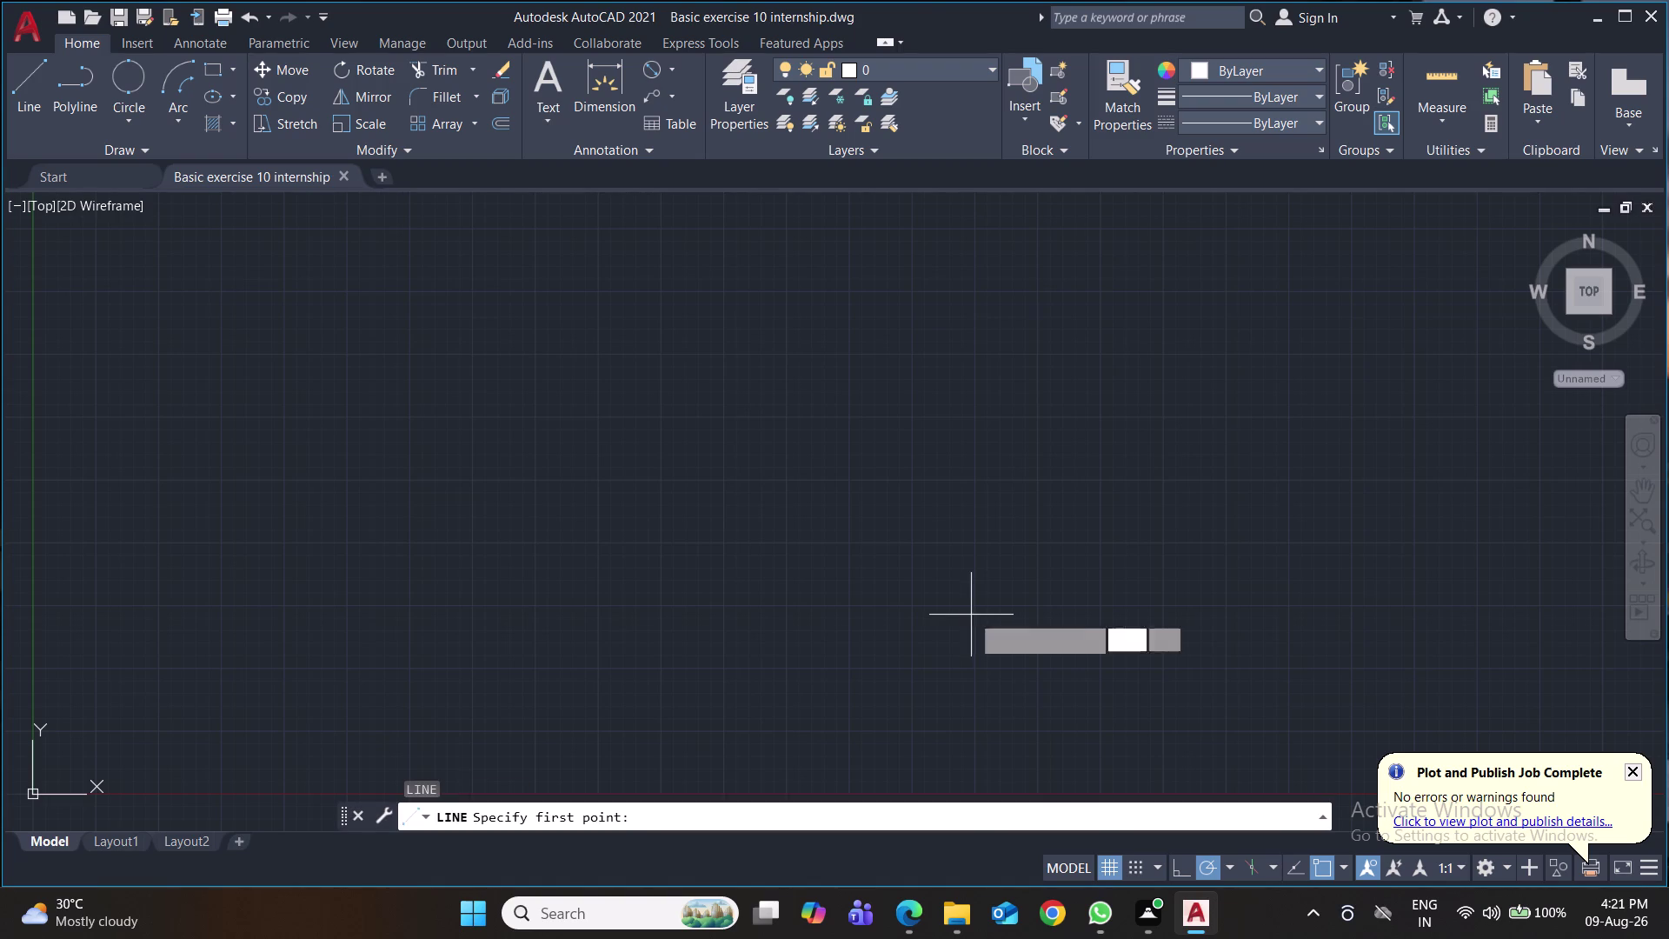
scroll(down, 3)
scroll(down, 3)
middle_drag(672, 656, 541, 444)
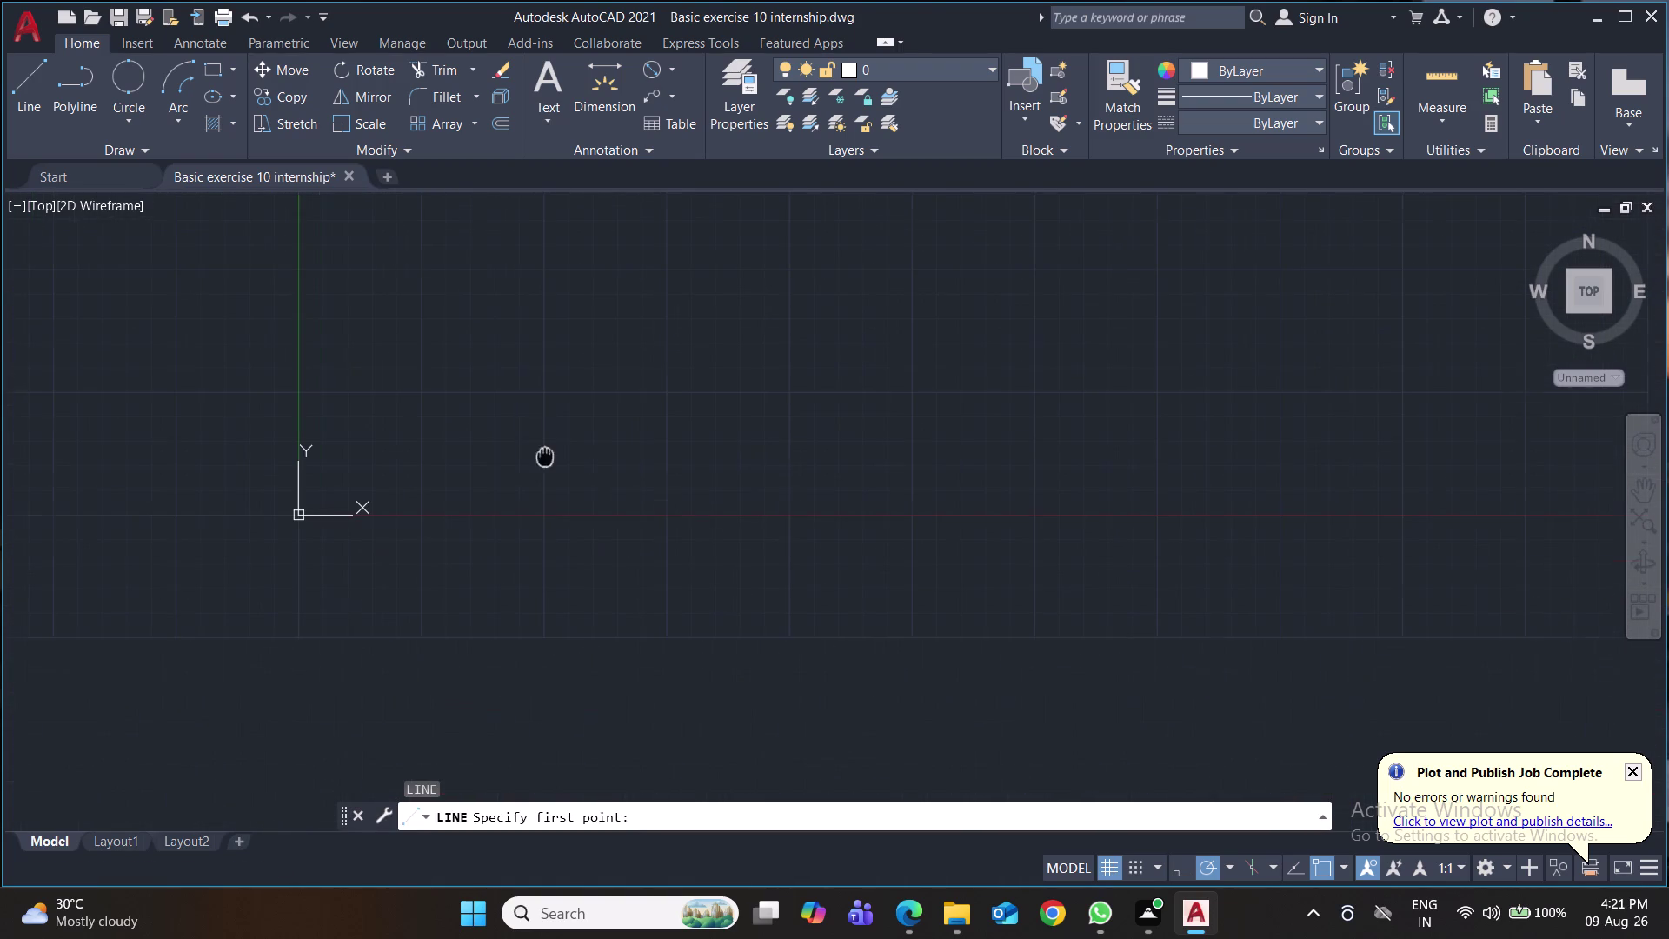
middle_drag(540, 444, 531, 420)
click(298, 516)
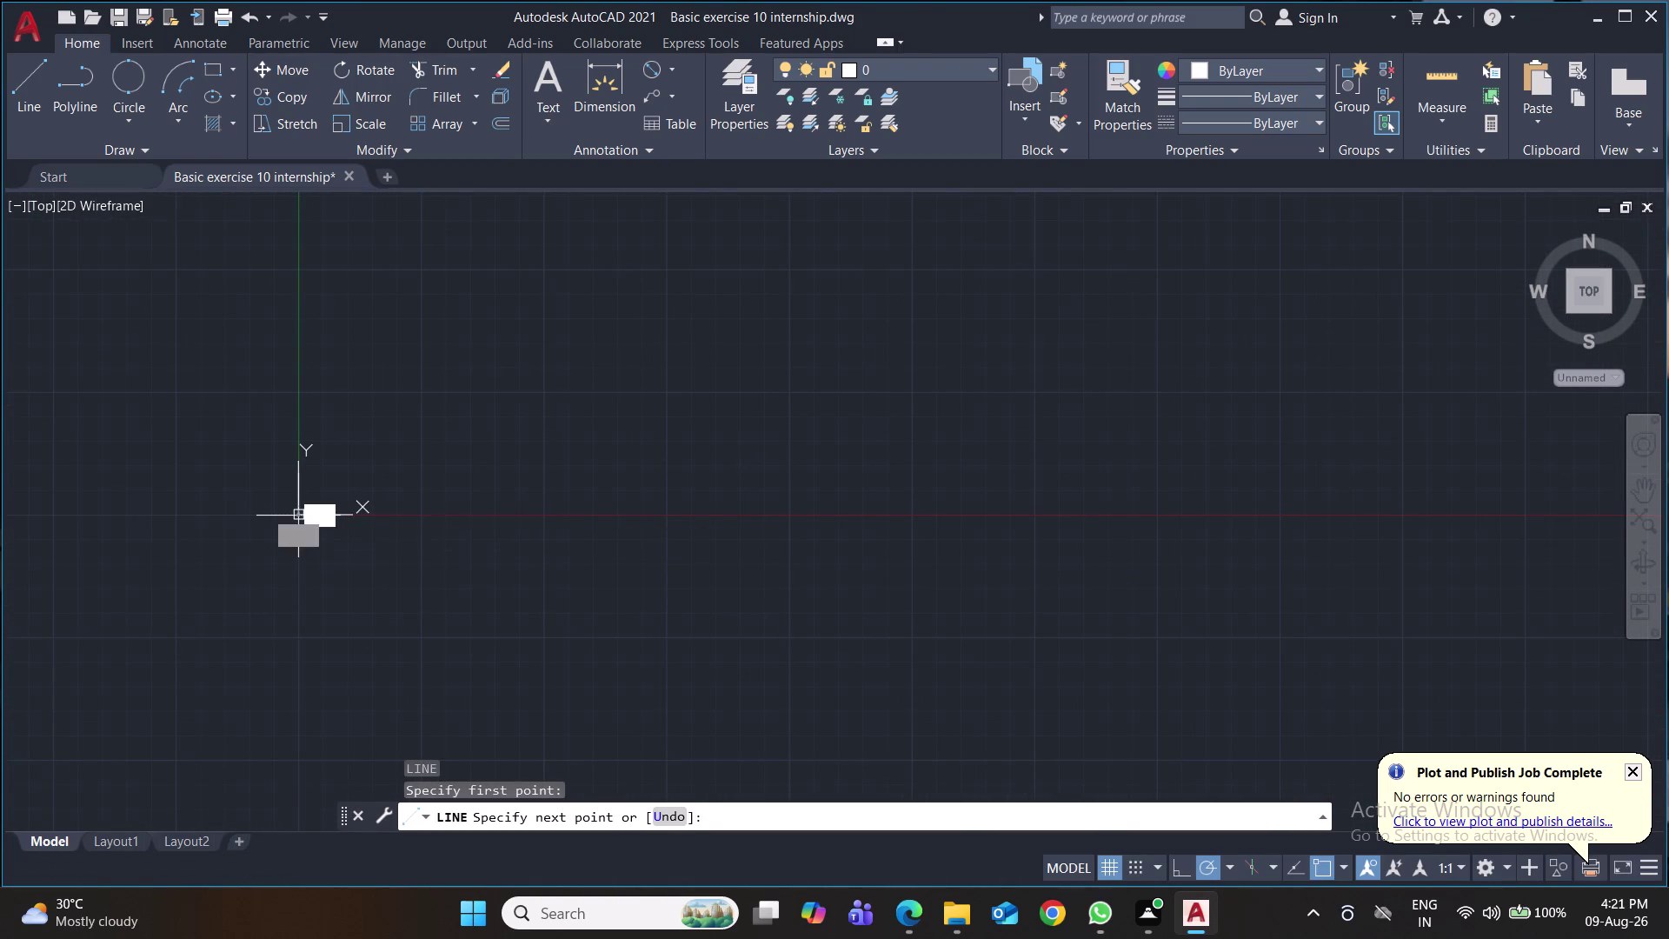
click(301, 511)
key(Escape)
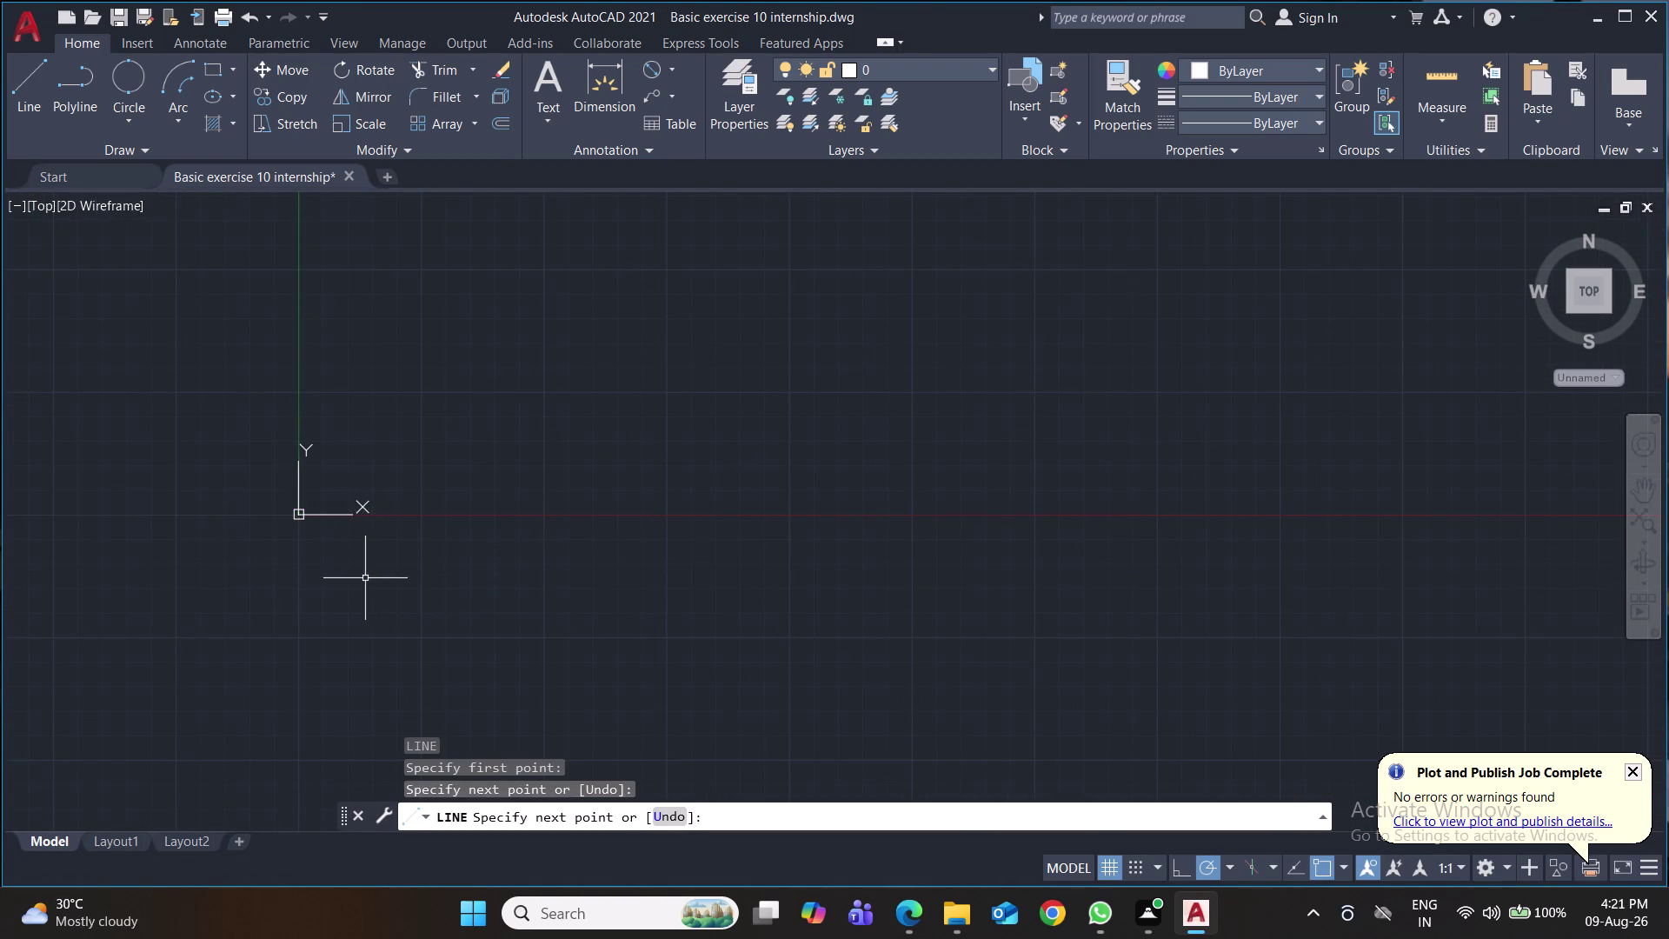
click(307, 513)
click(298, 511)
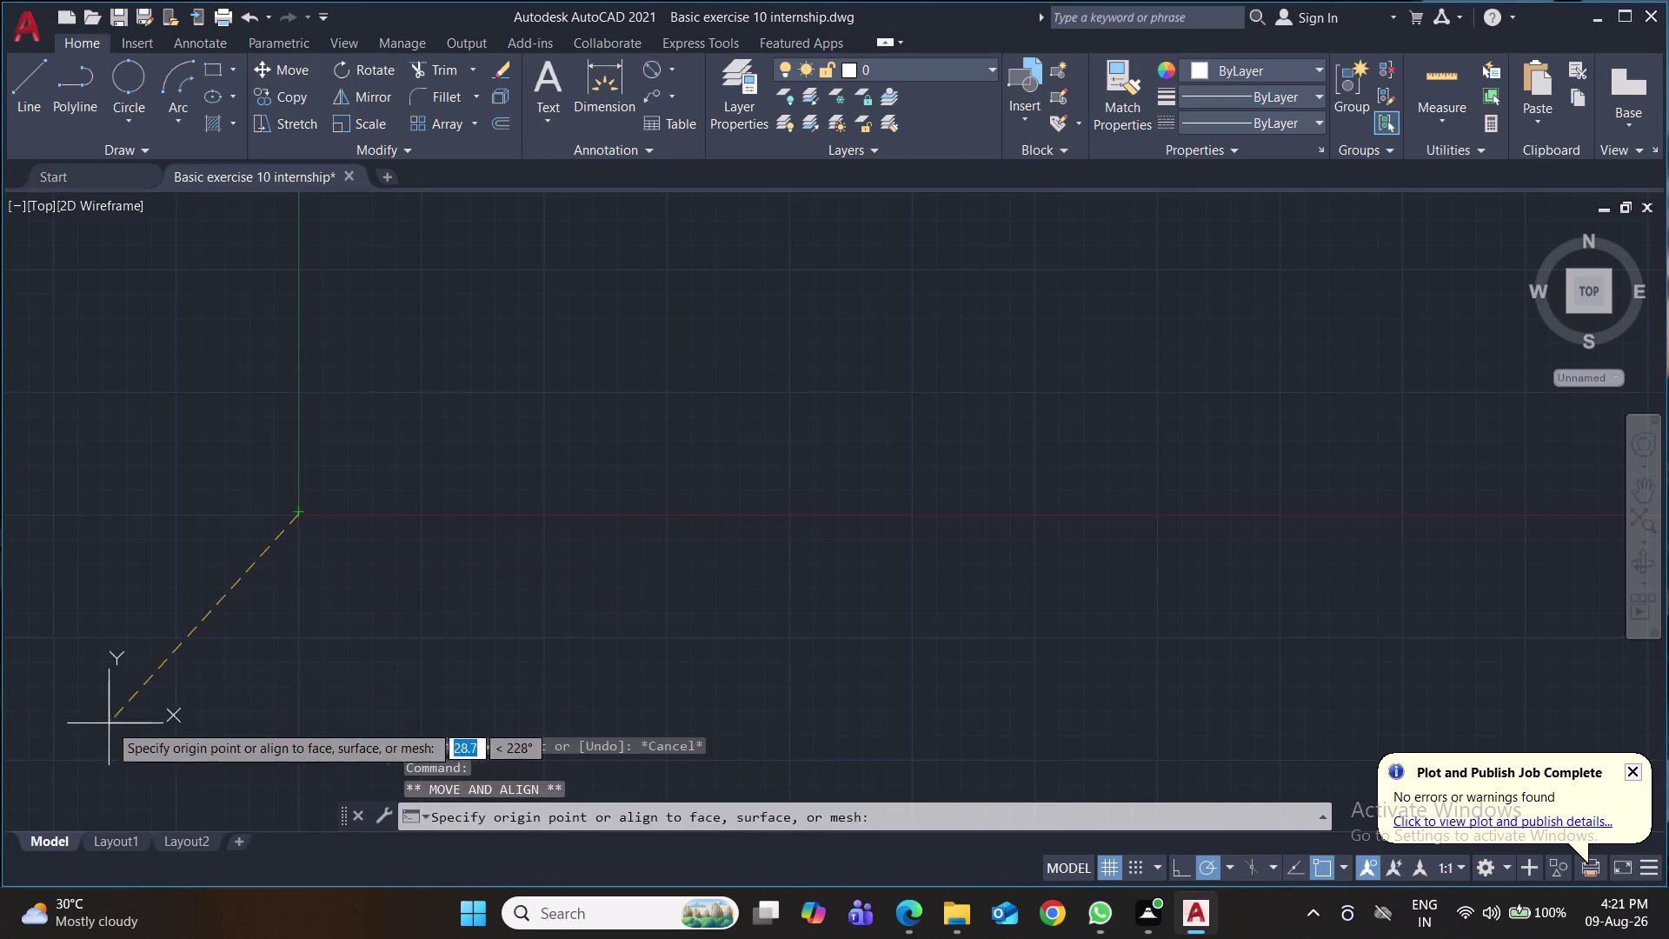
Window-select the stray object near the origin and delete it.
click(19, 809)
drag(397, 546, 295, 543)
click(236, 493)
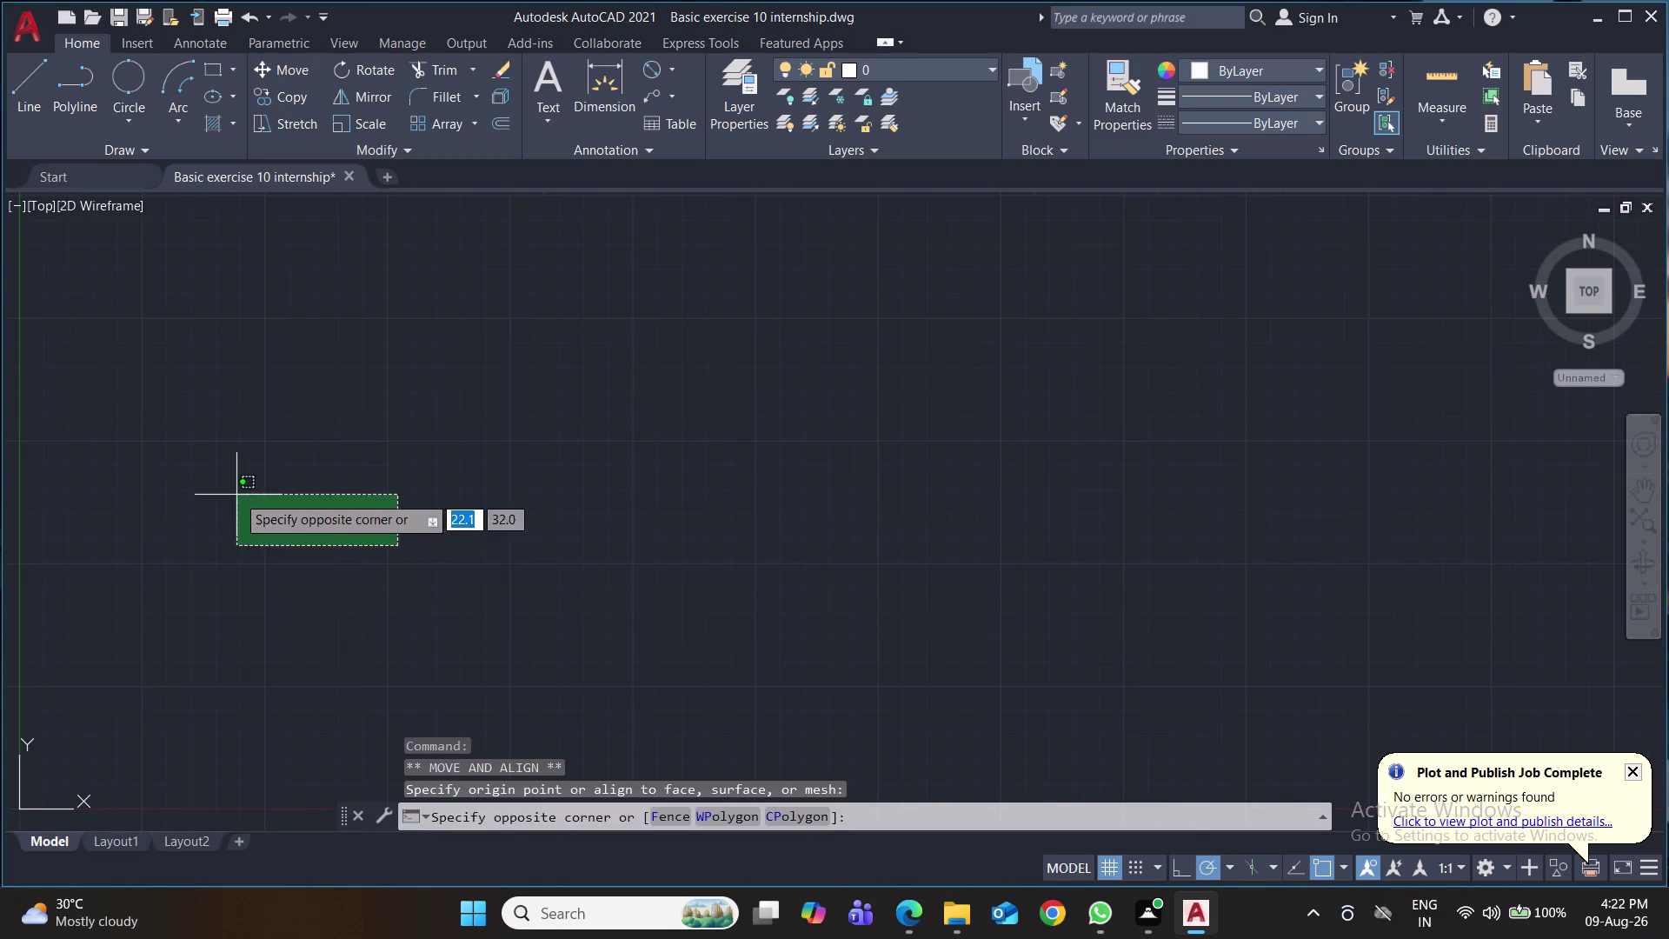
key(Delete)
Draw a 168-long horizontal base line.
key(l)
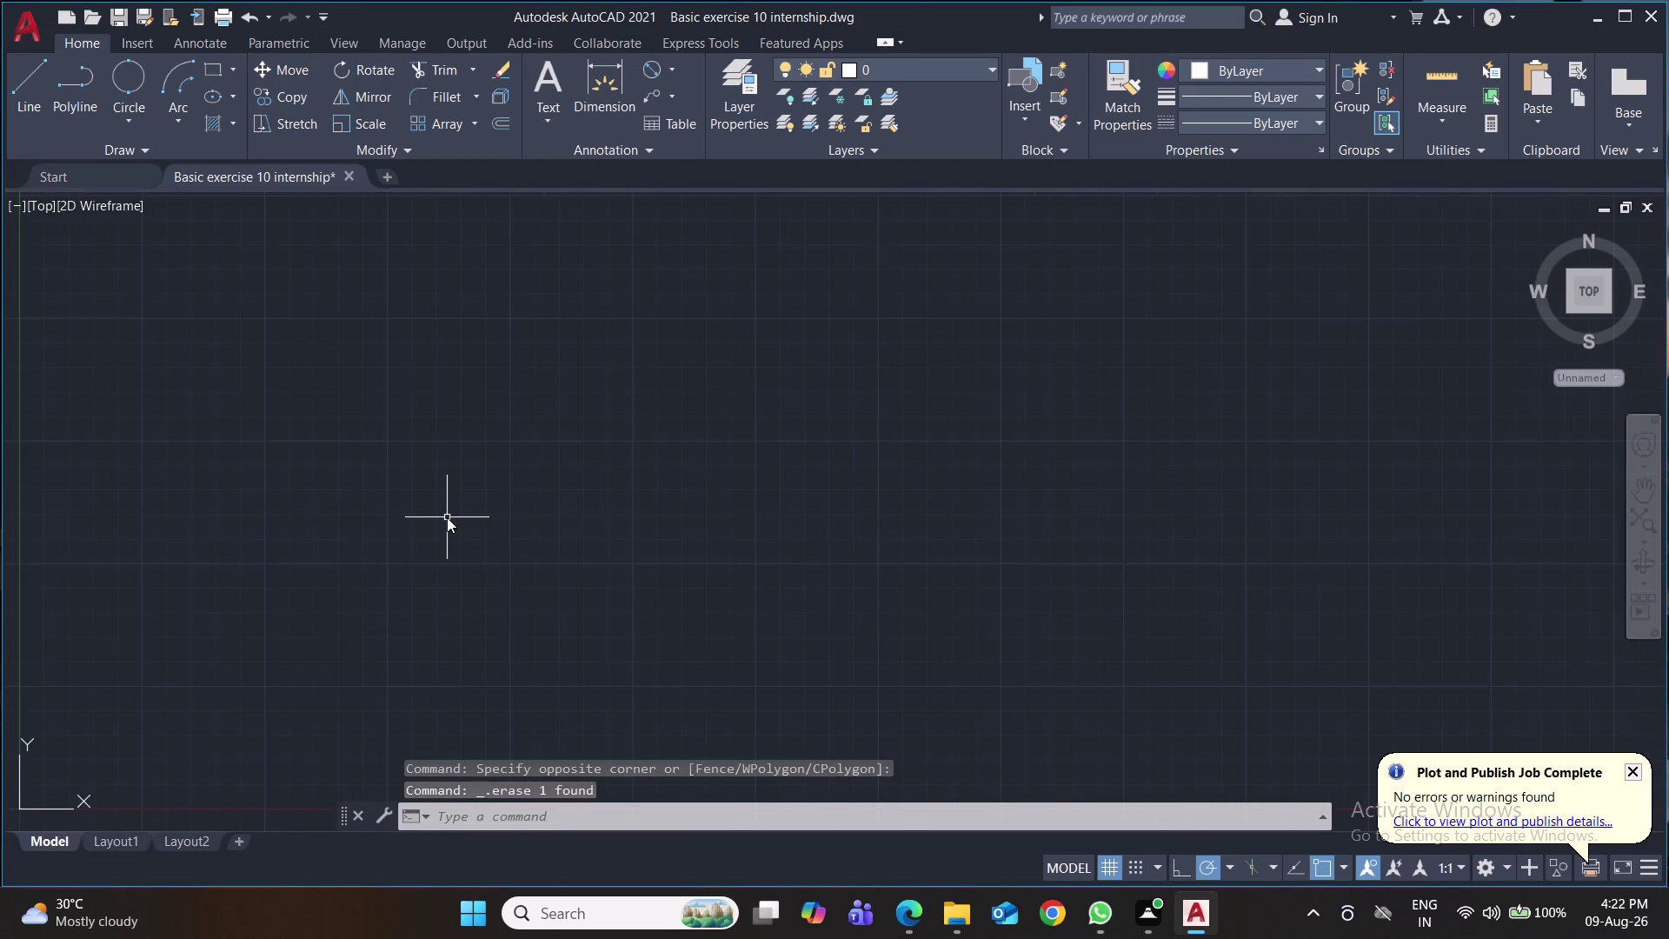
key(Return)
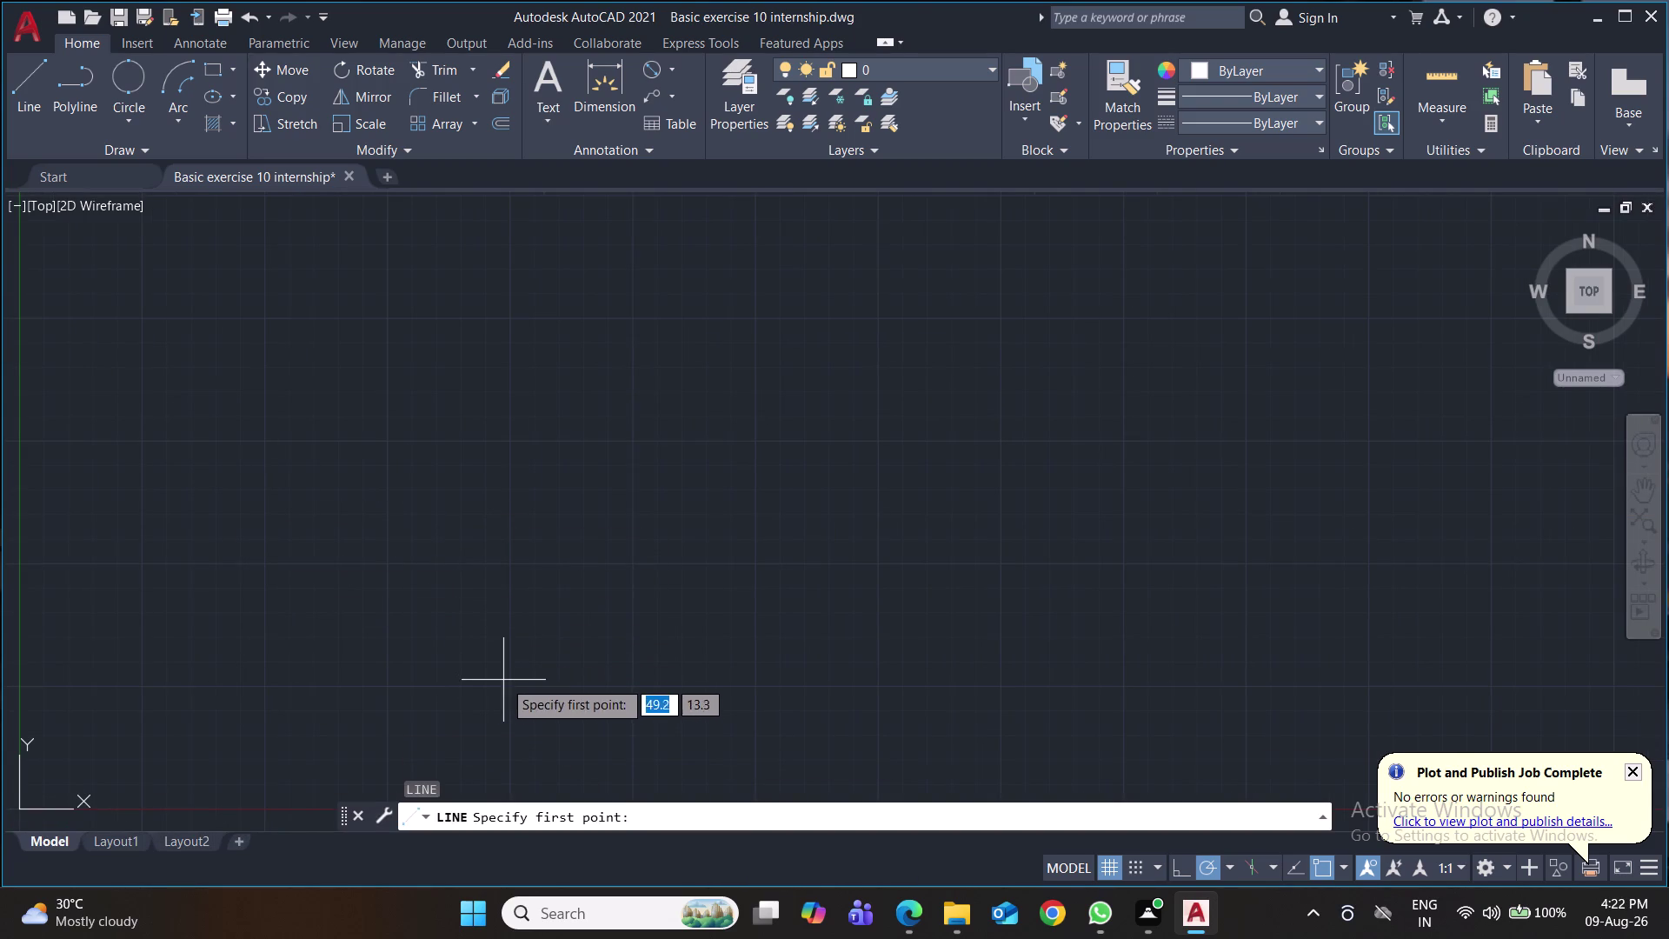
click(506, 689)
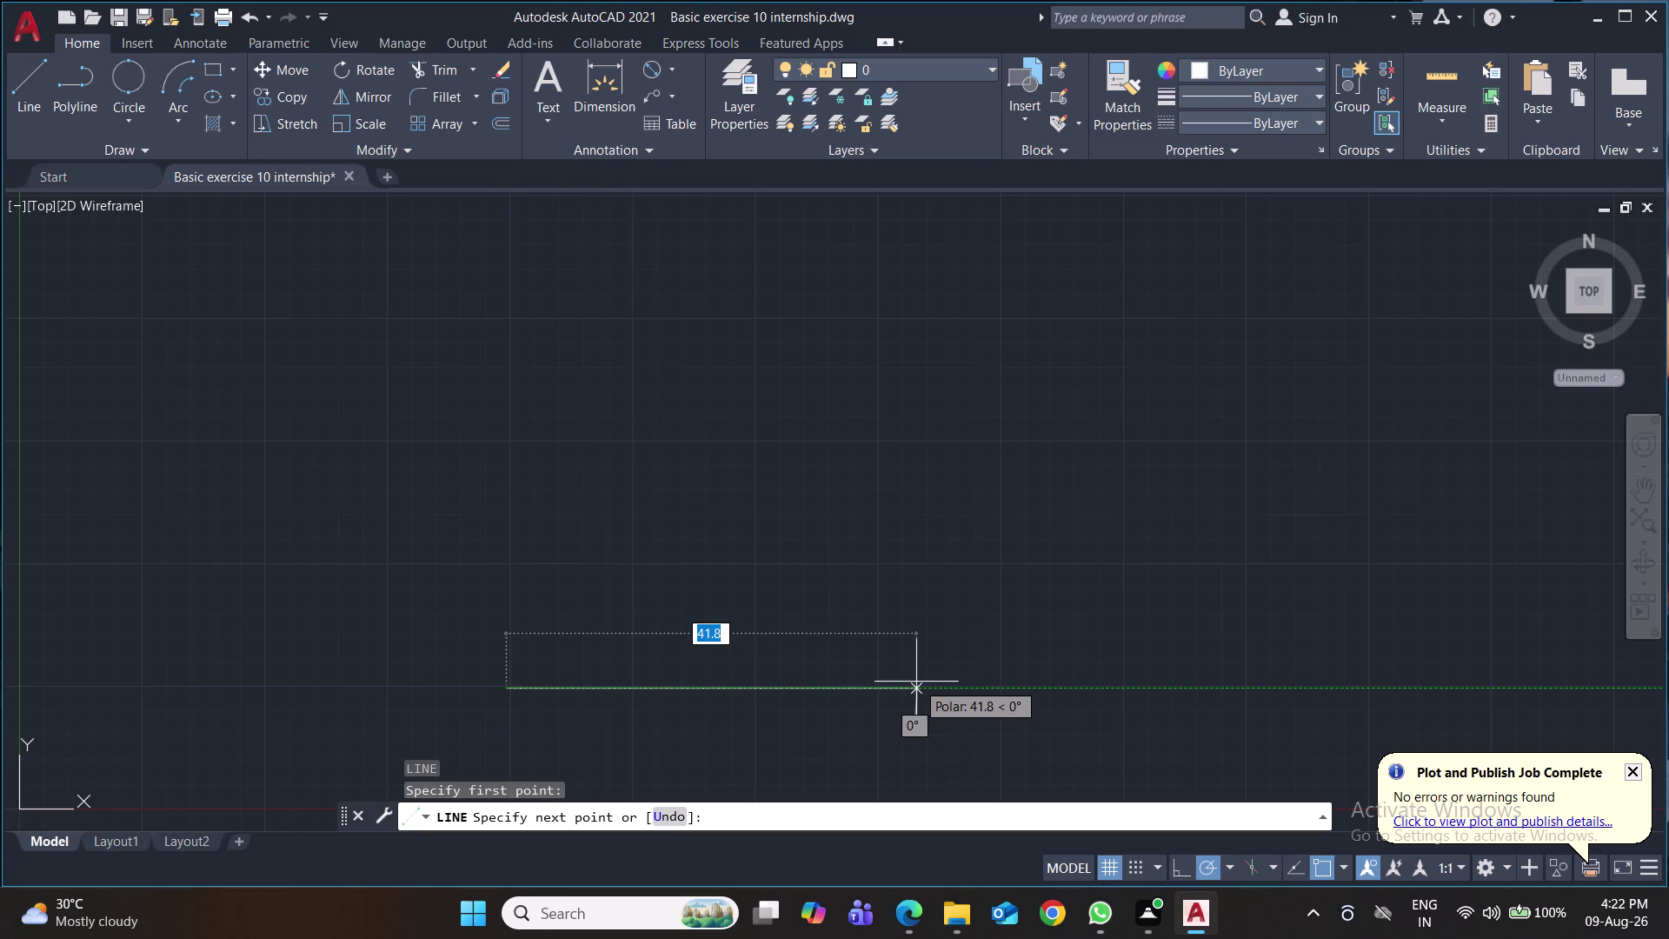
text(168)
key(Return)
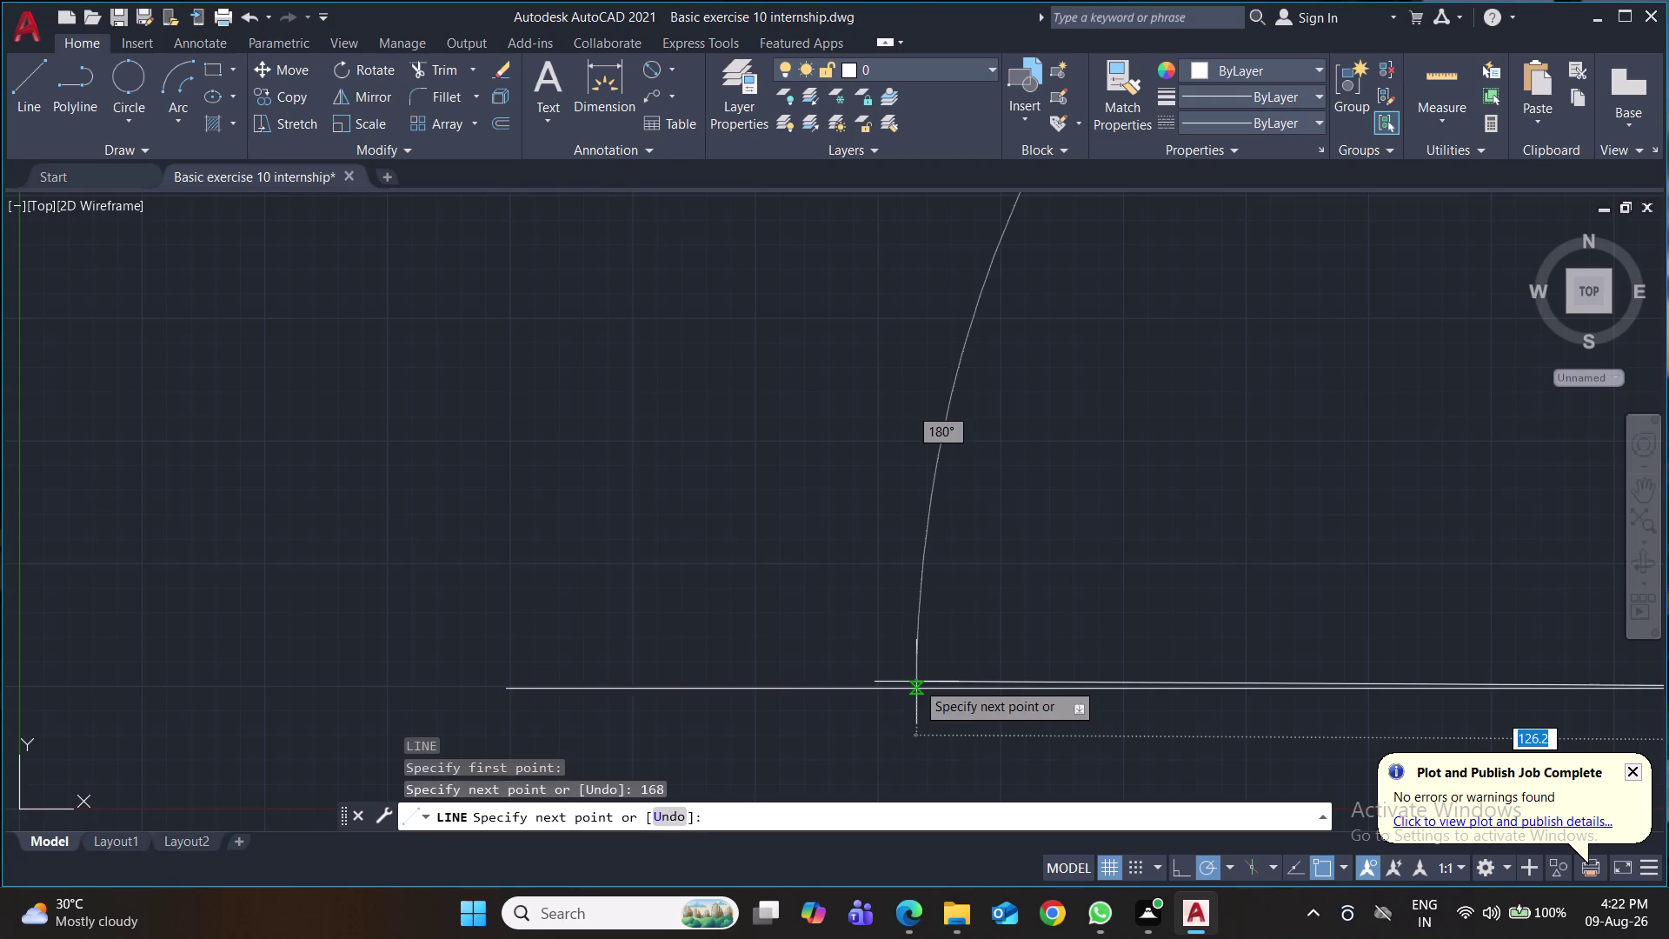
scroll(down, 3)
scroll(down, 3)
scroll(down, 3)
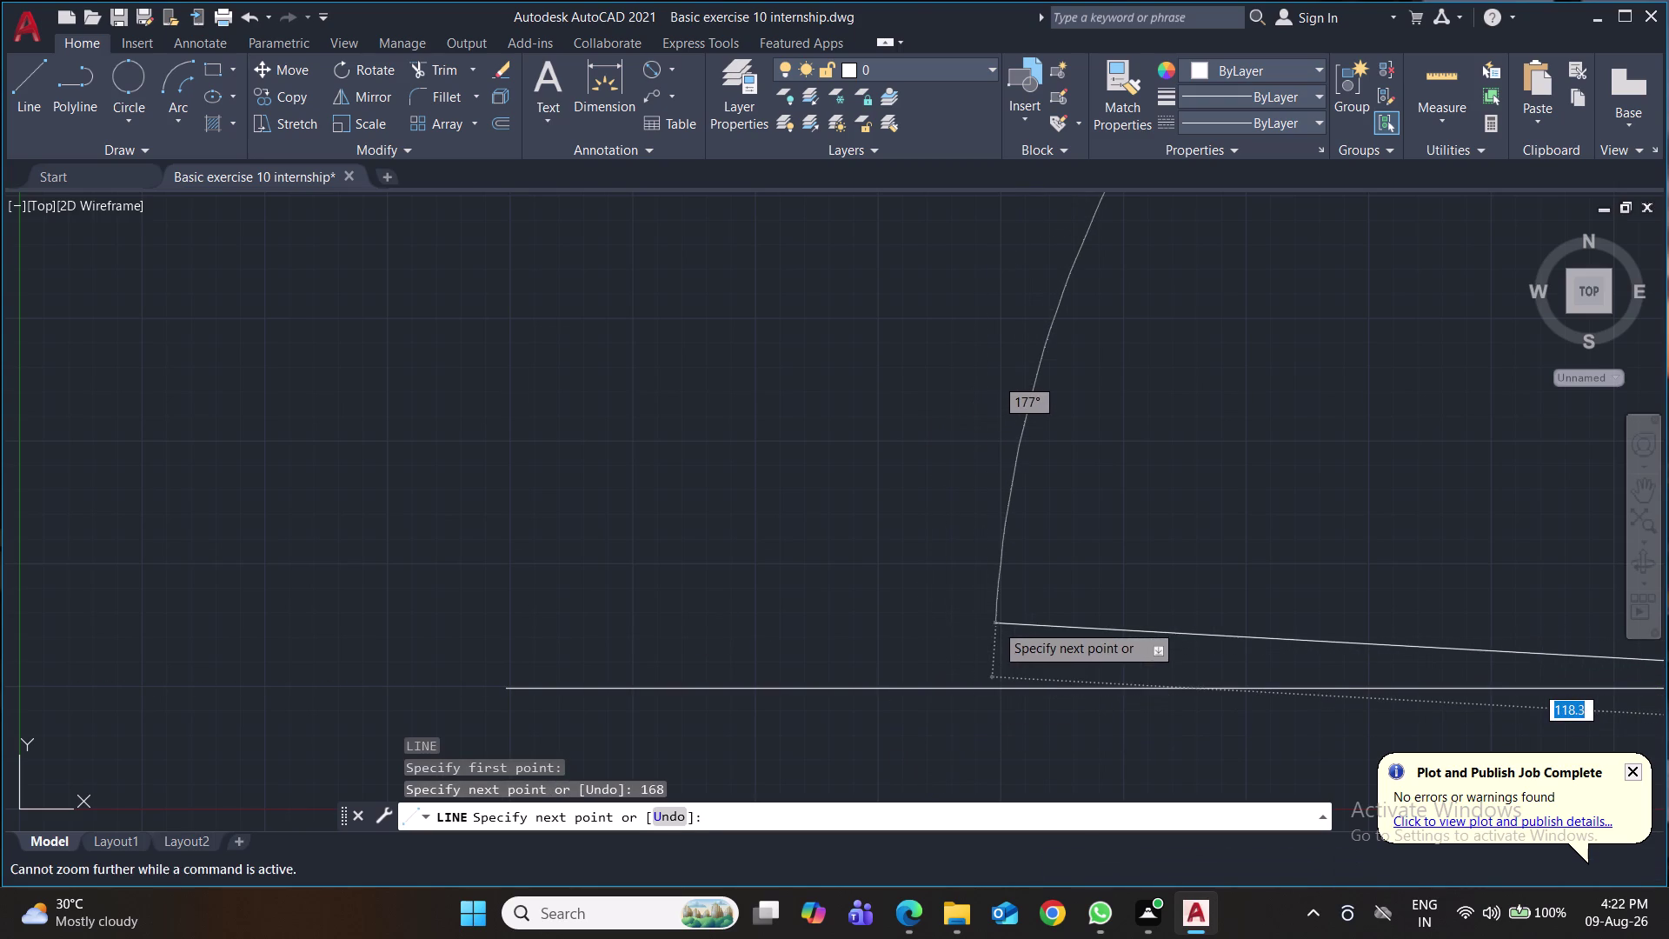
middle_drag(995, 624, 647, 494)
scroll(down, 3)
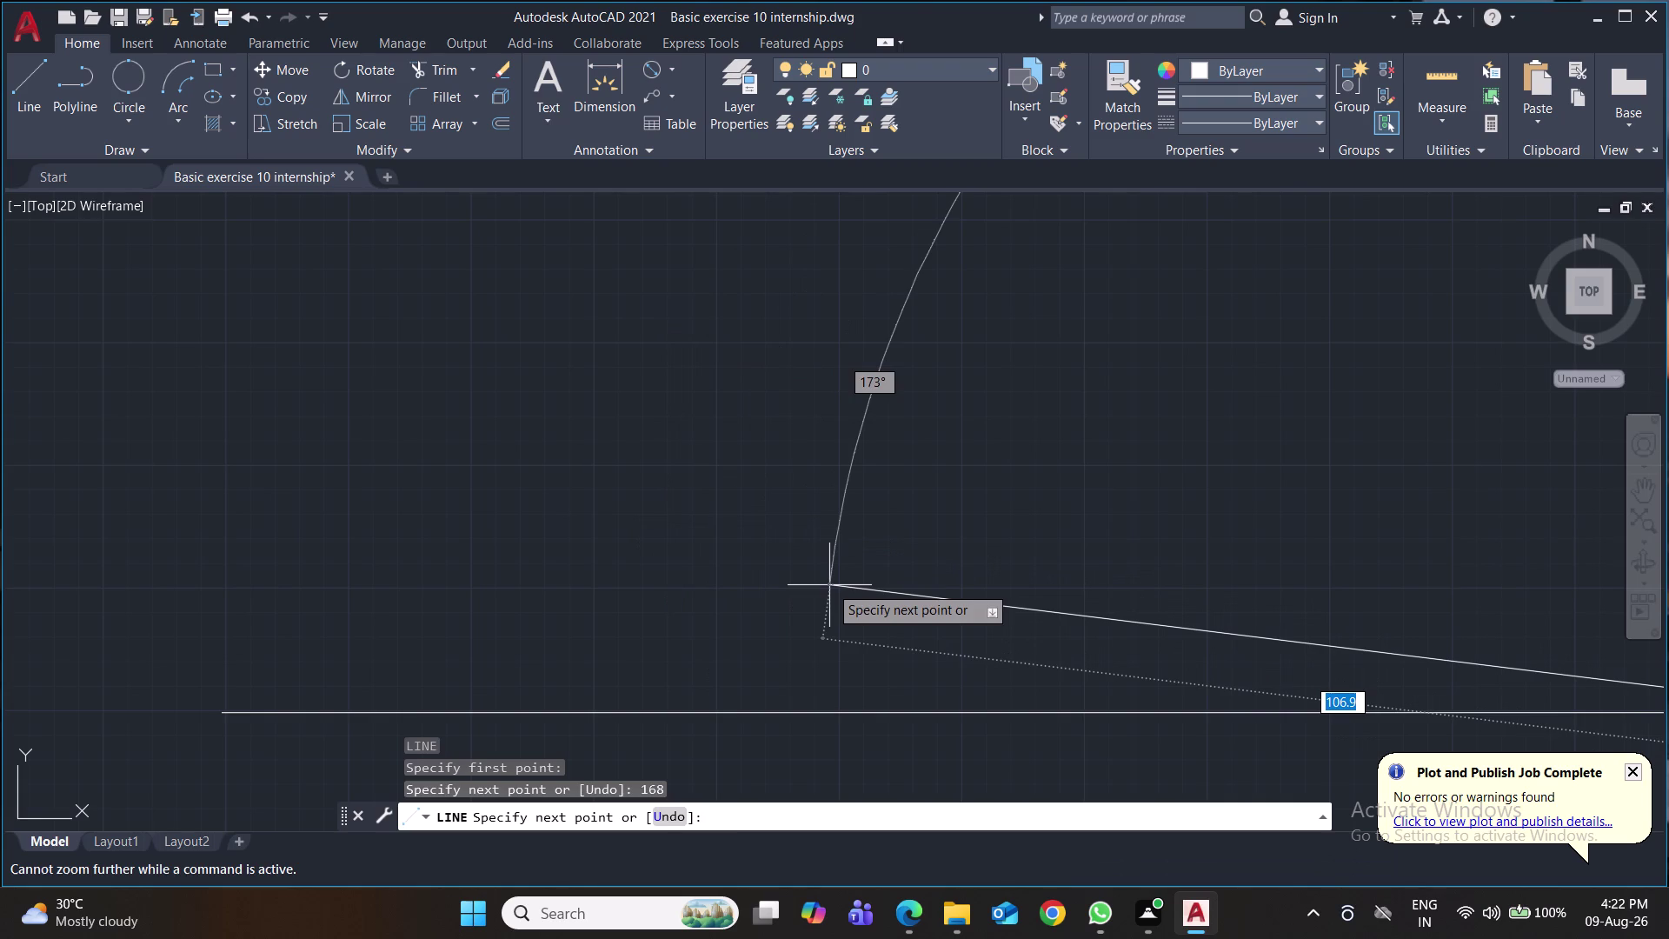
click(830, 585)
key(Return)
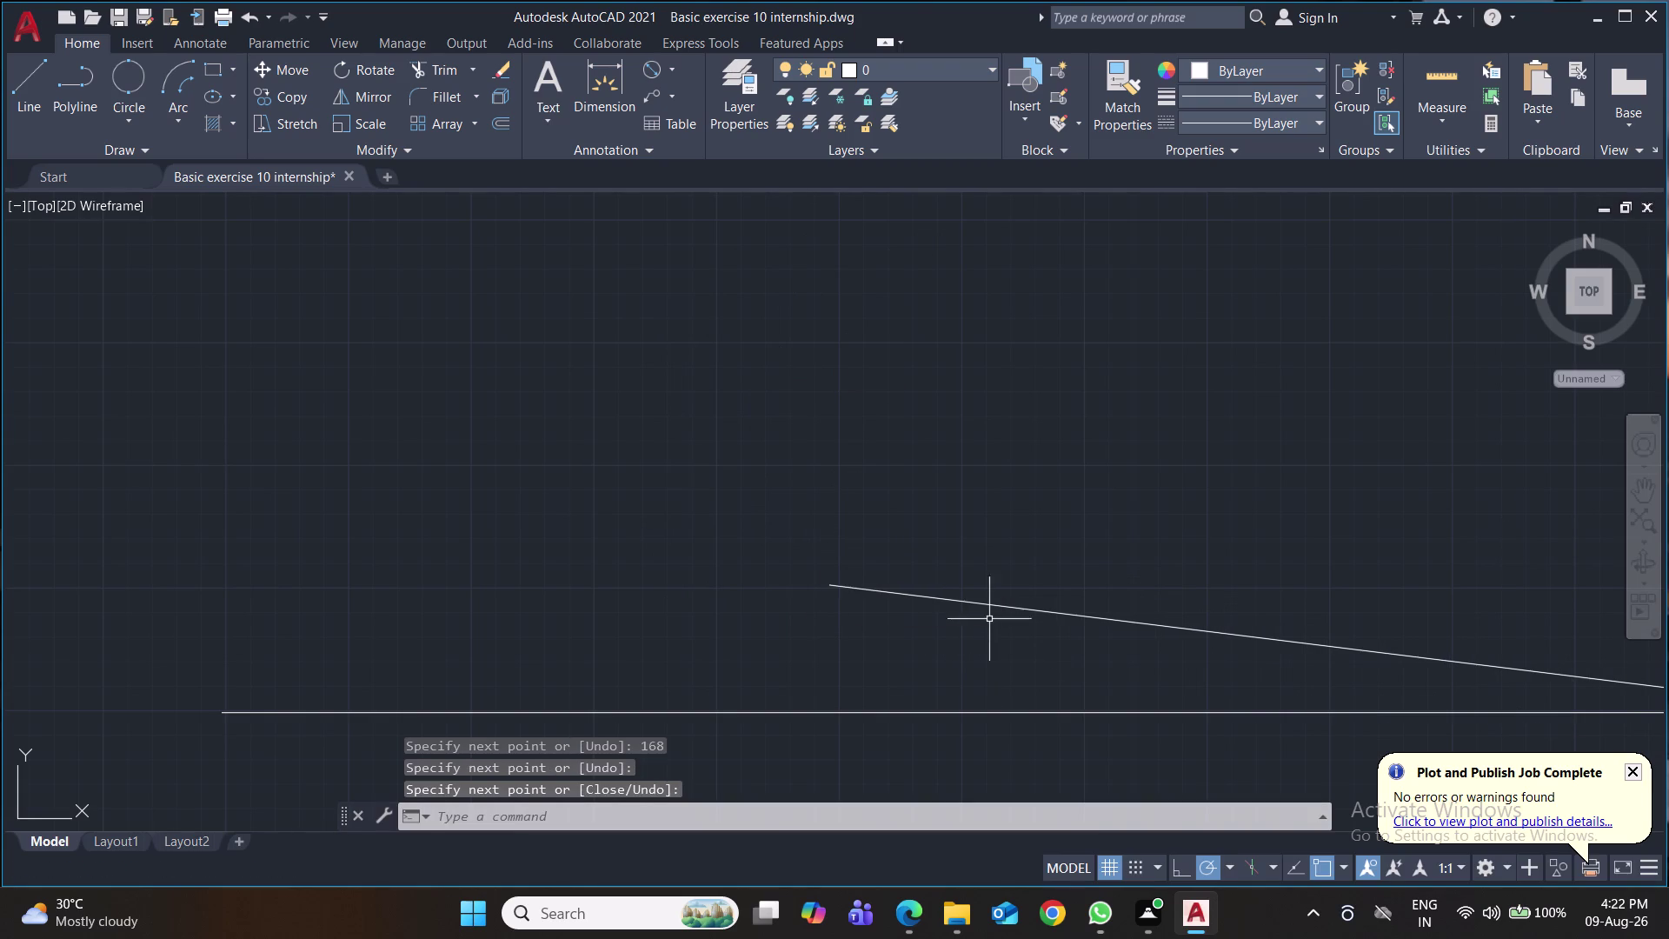
Delete the stray sloped line left beside the base line.
click(986, 602)
key(Delete)
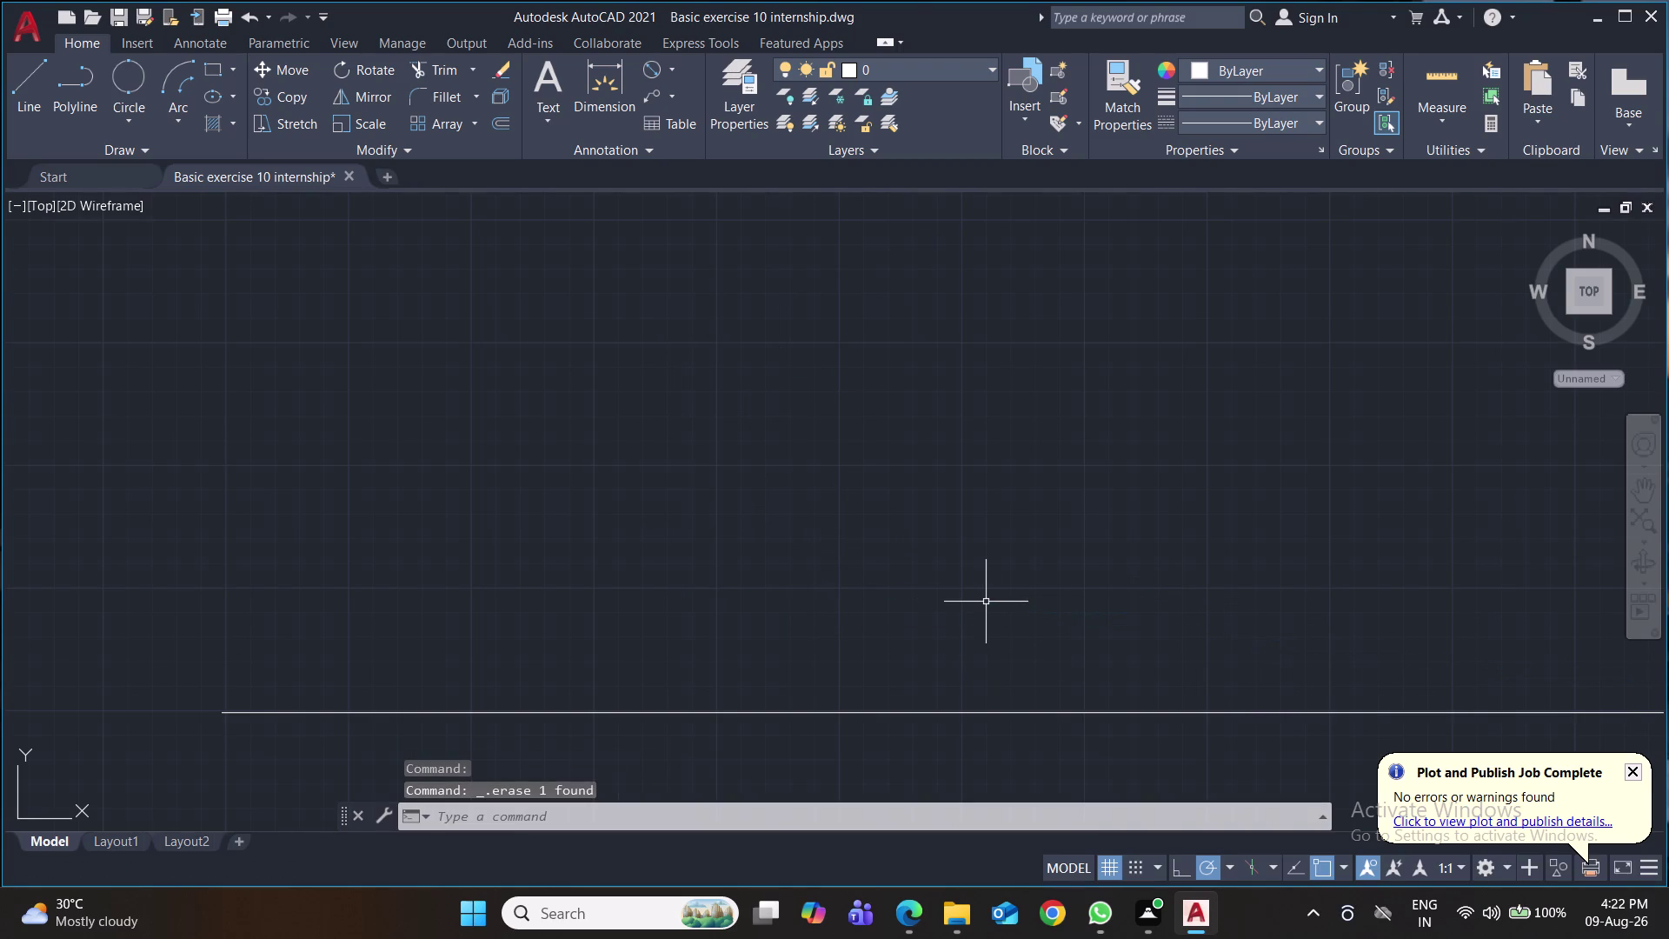
scroll(down, 3)
middle_drag(985, 602, 733, 598)
scroll(down, 3)
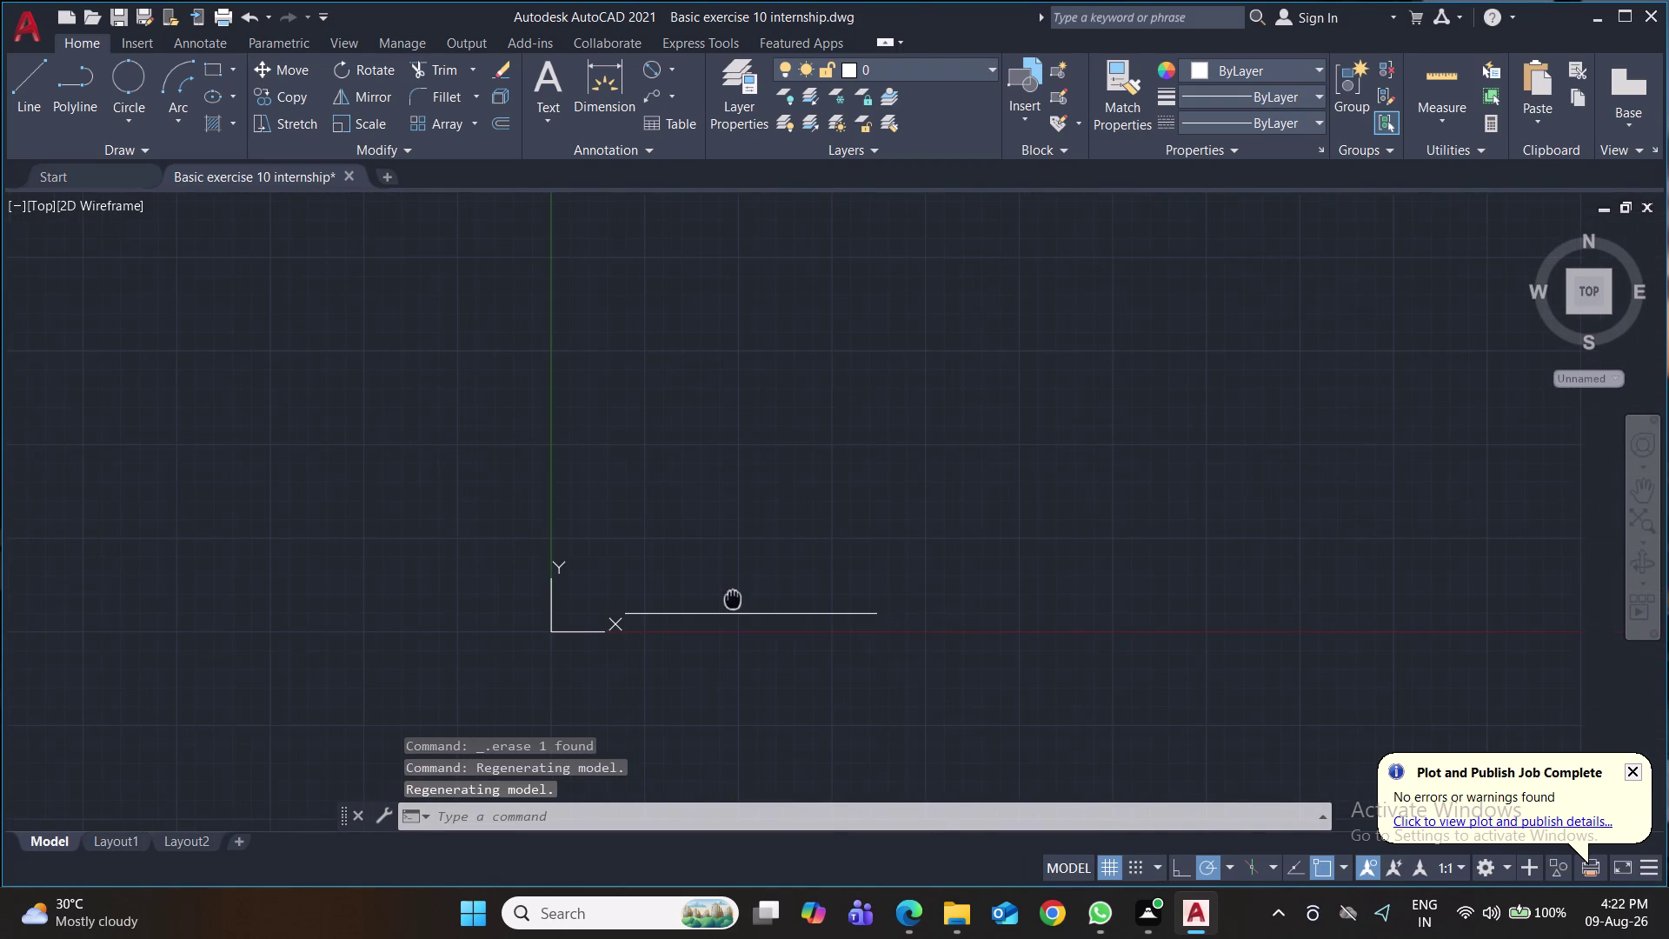
scroll(up, 3)
scroll(up, 3)
middle_drag(926, 572, 1045, 639)
Relocate the UCS icon's origin and recentre the view on the base line.
click(85, 697)
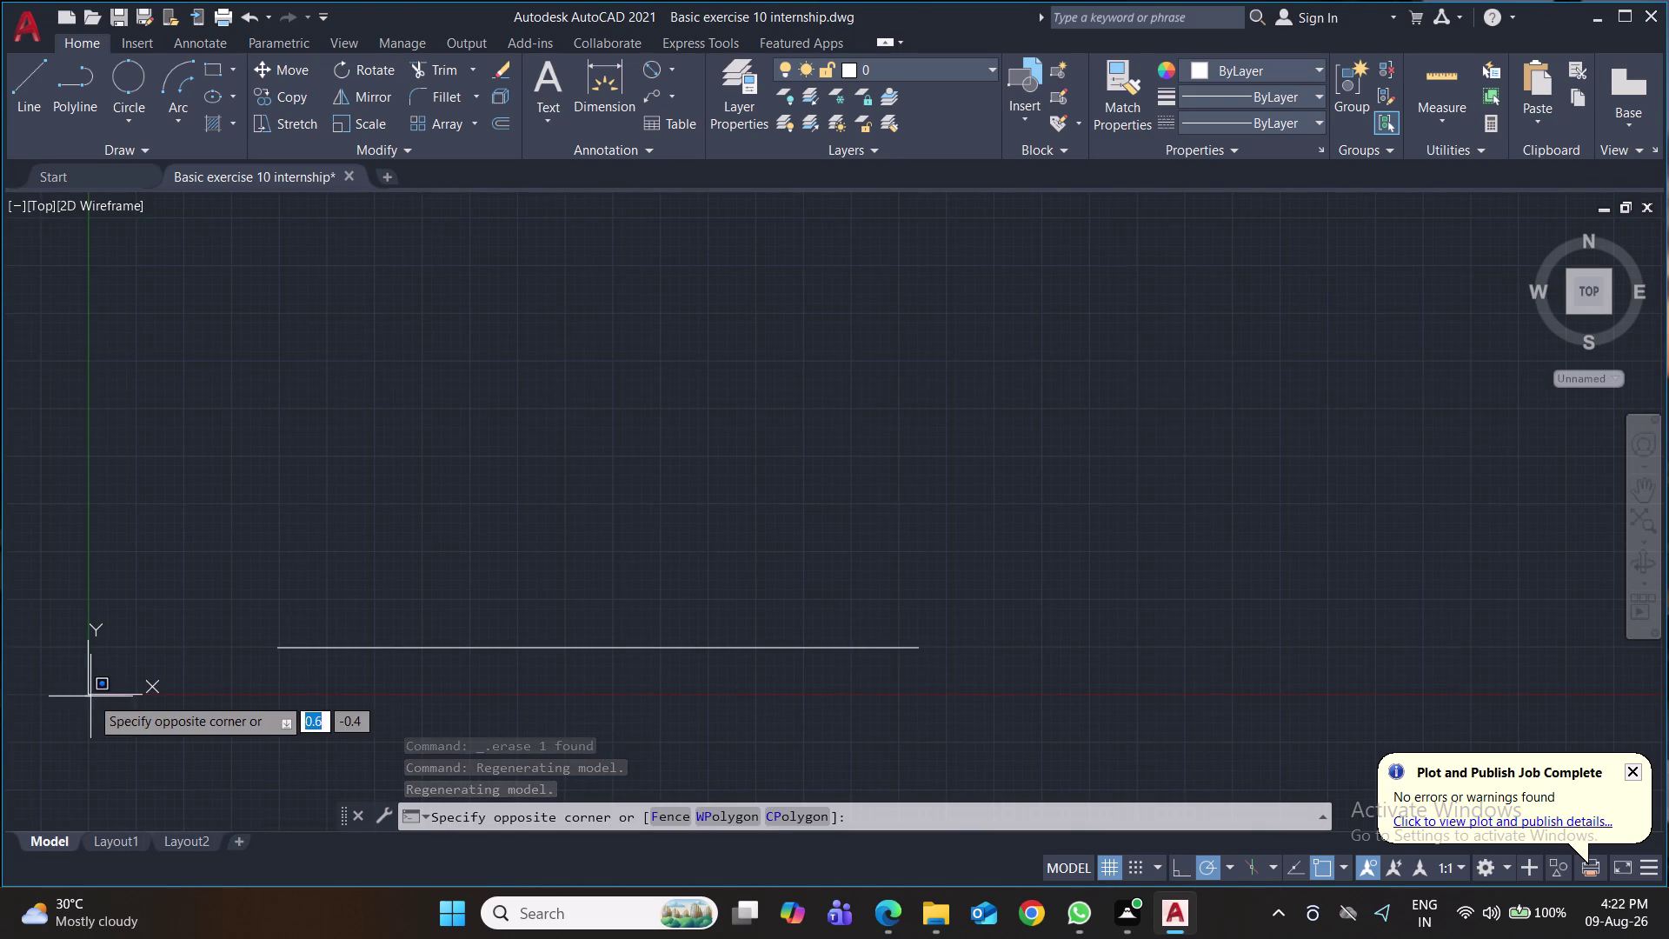
click(86, 692)
click(89, 689)
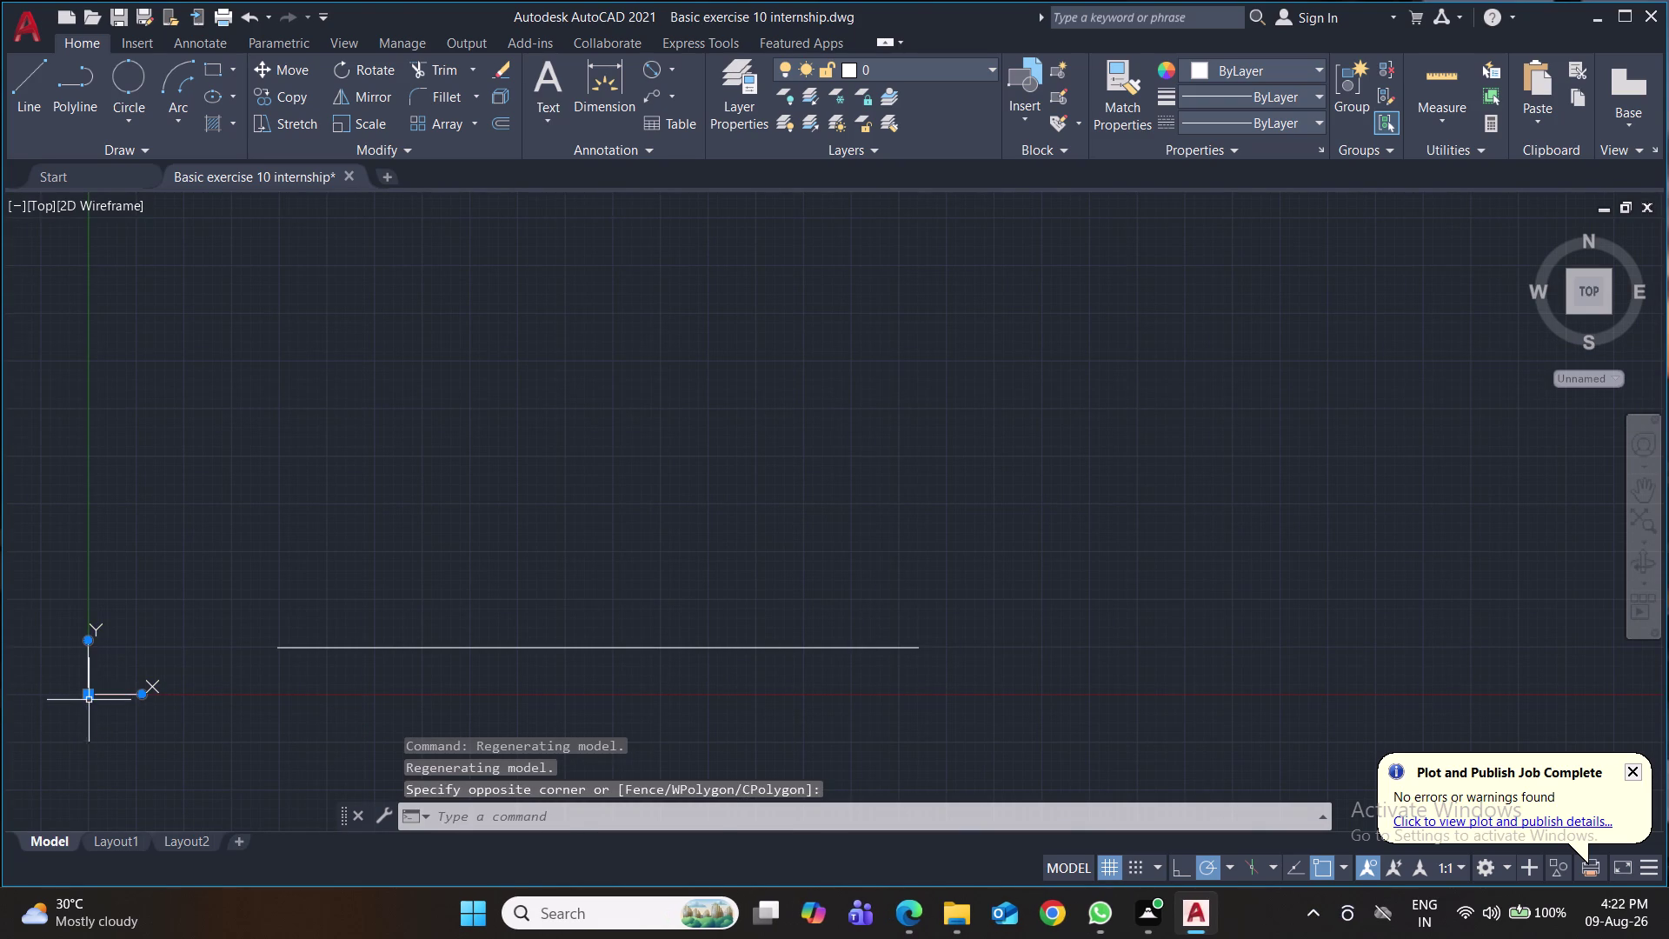
click(87, 691)
click(28, 804)
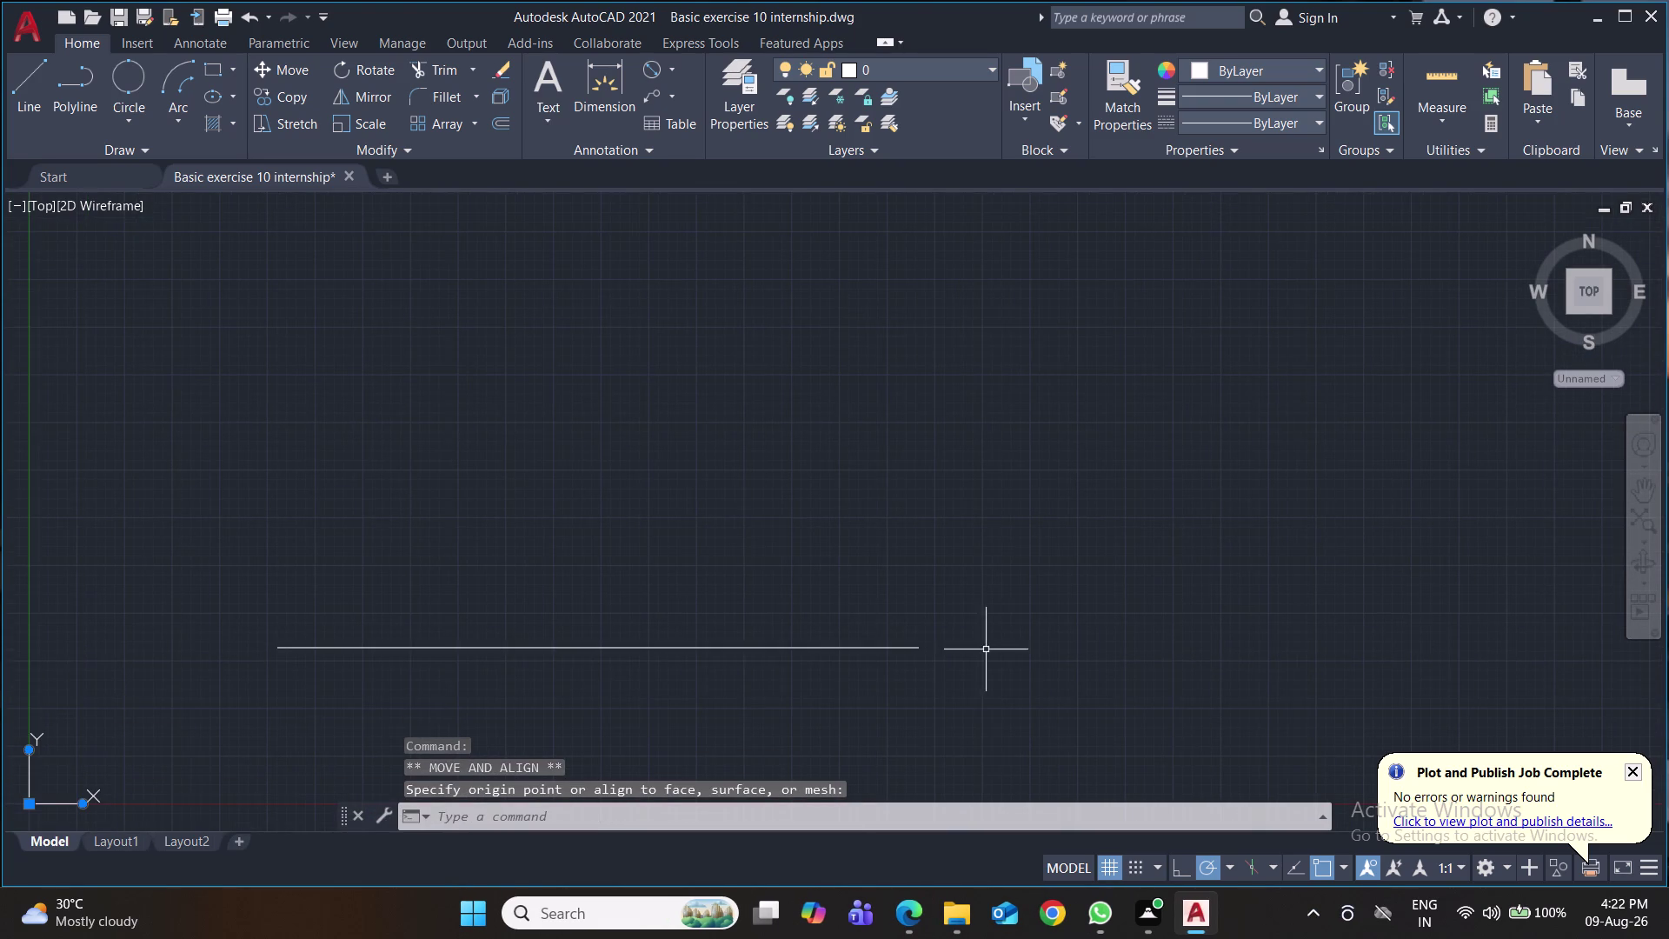
middle_drag(986, 650, 979, 575)
scroll(up, 3)
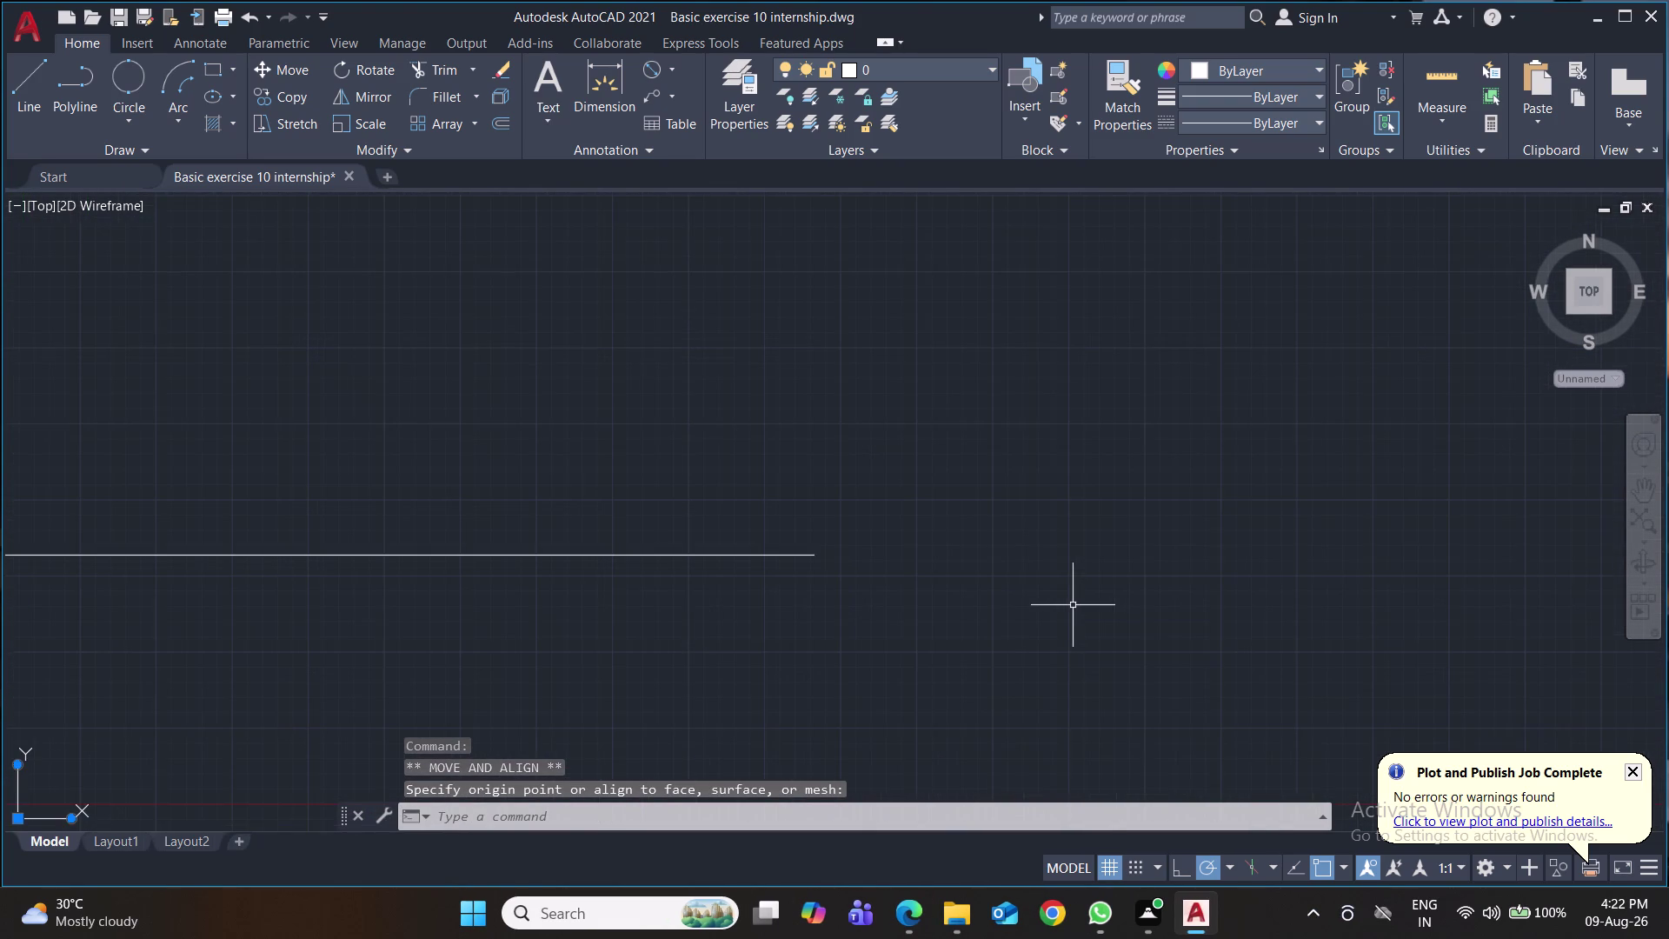
middle_drag(1044, 600, 1405, 631)
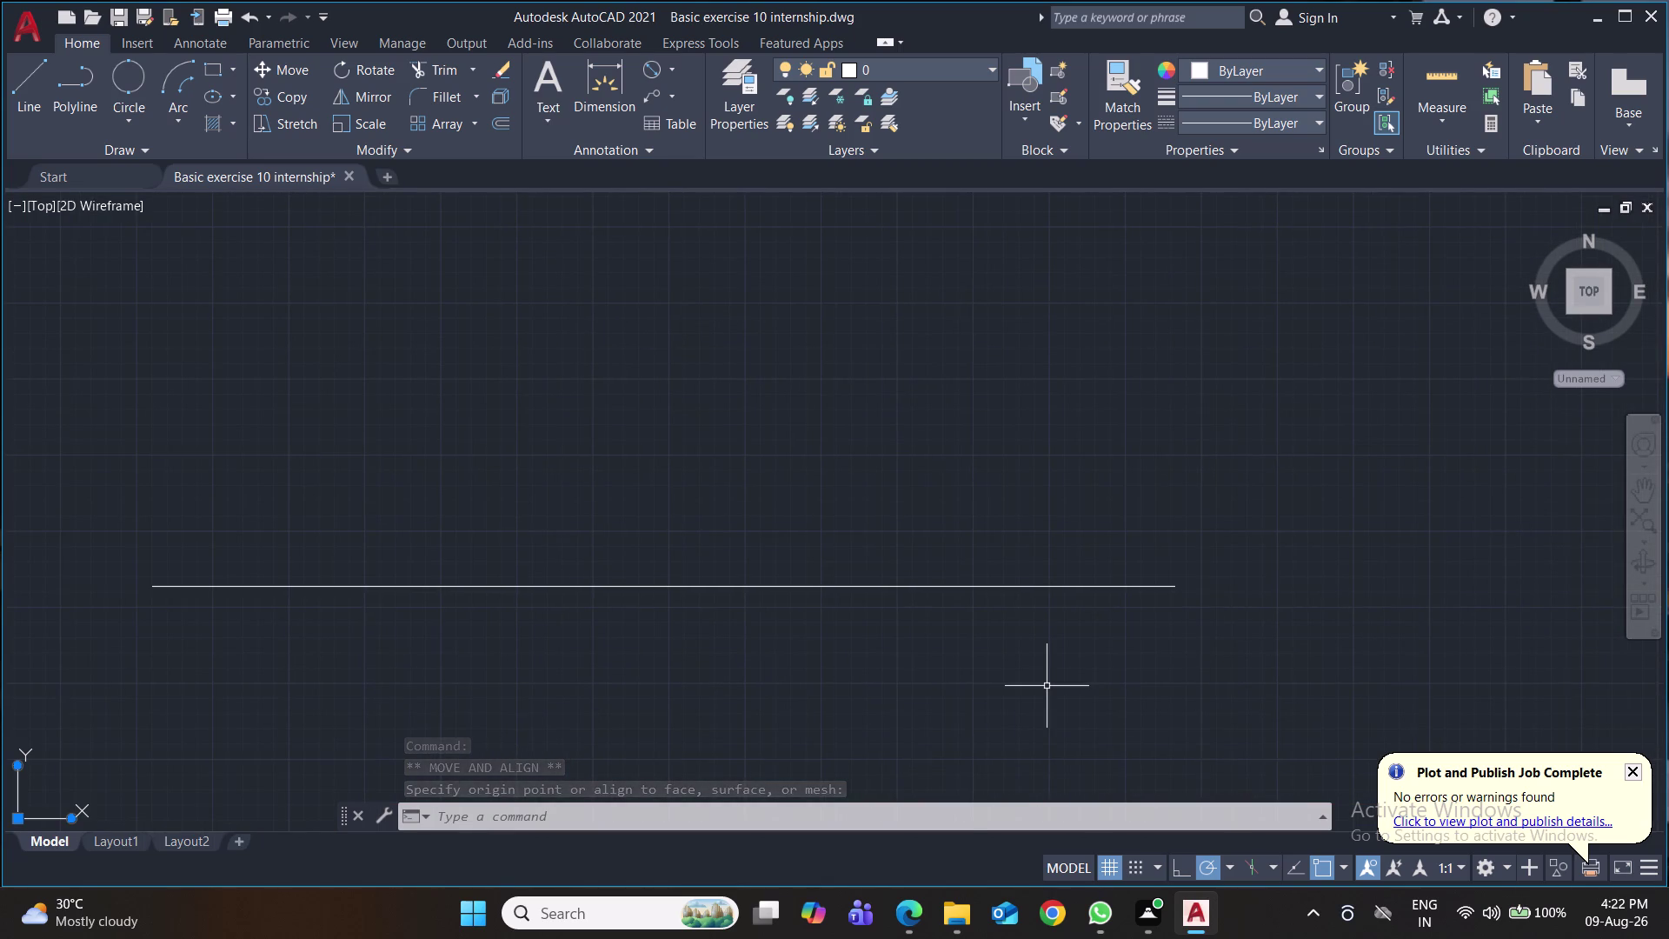
middle_drag(1047, 686, 1217, 719)
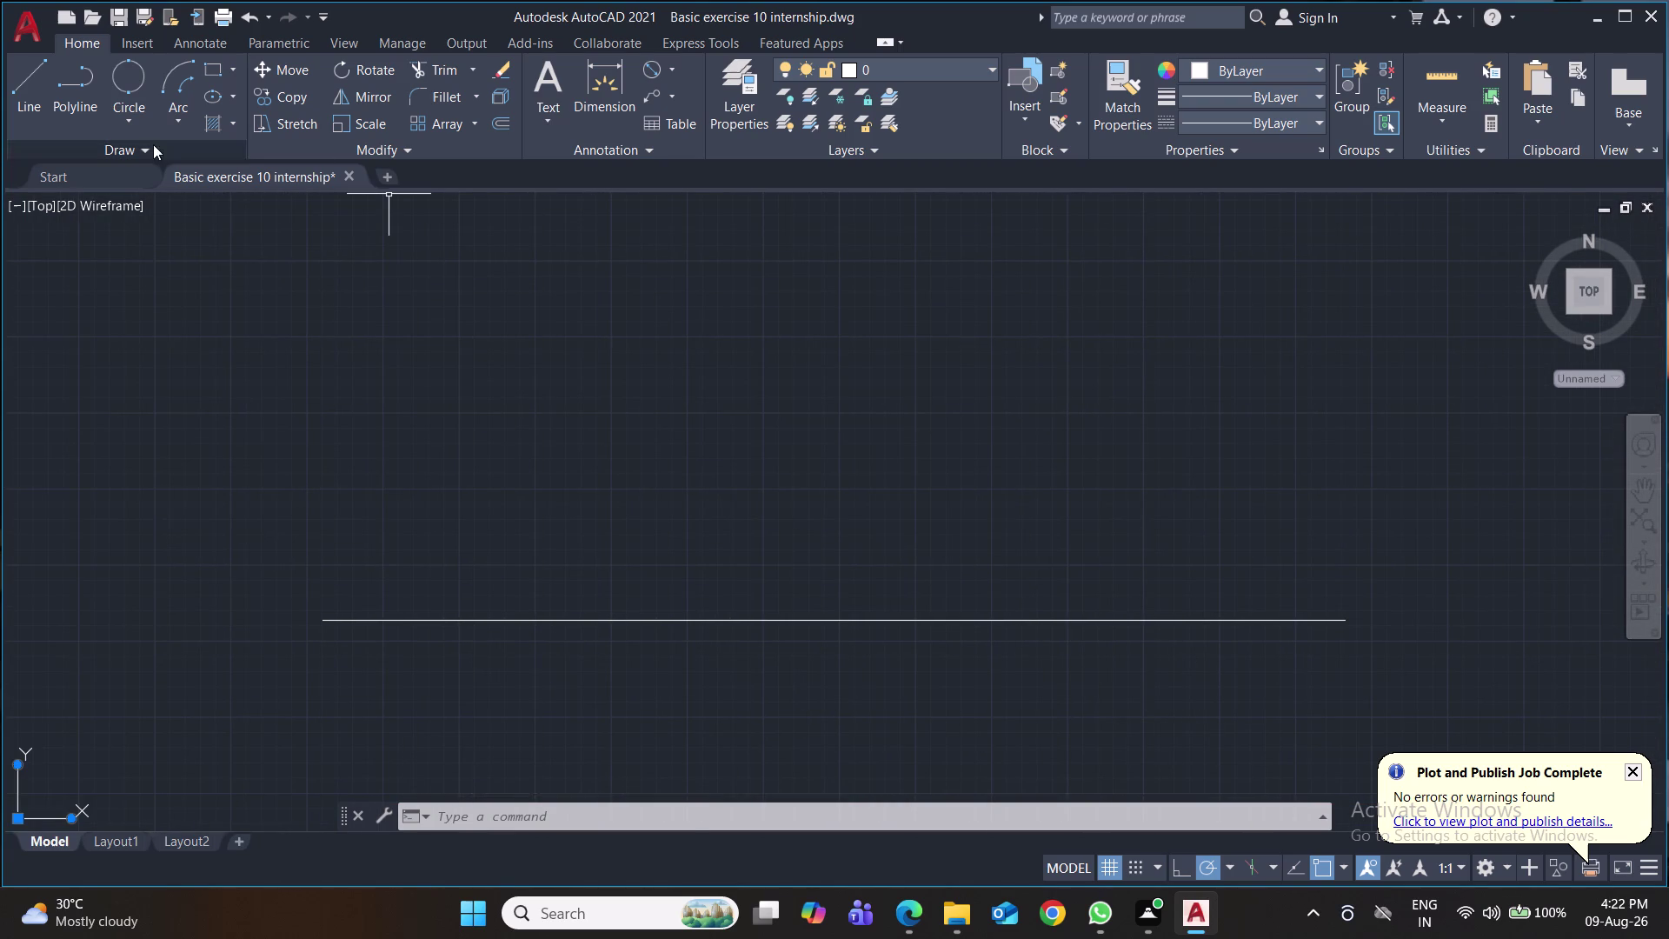
click(41, 82)
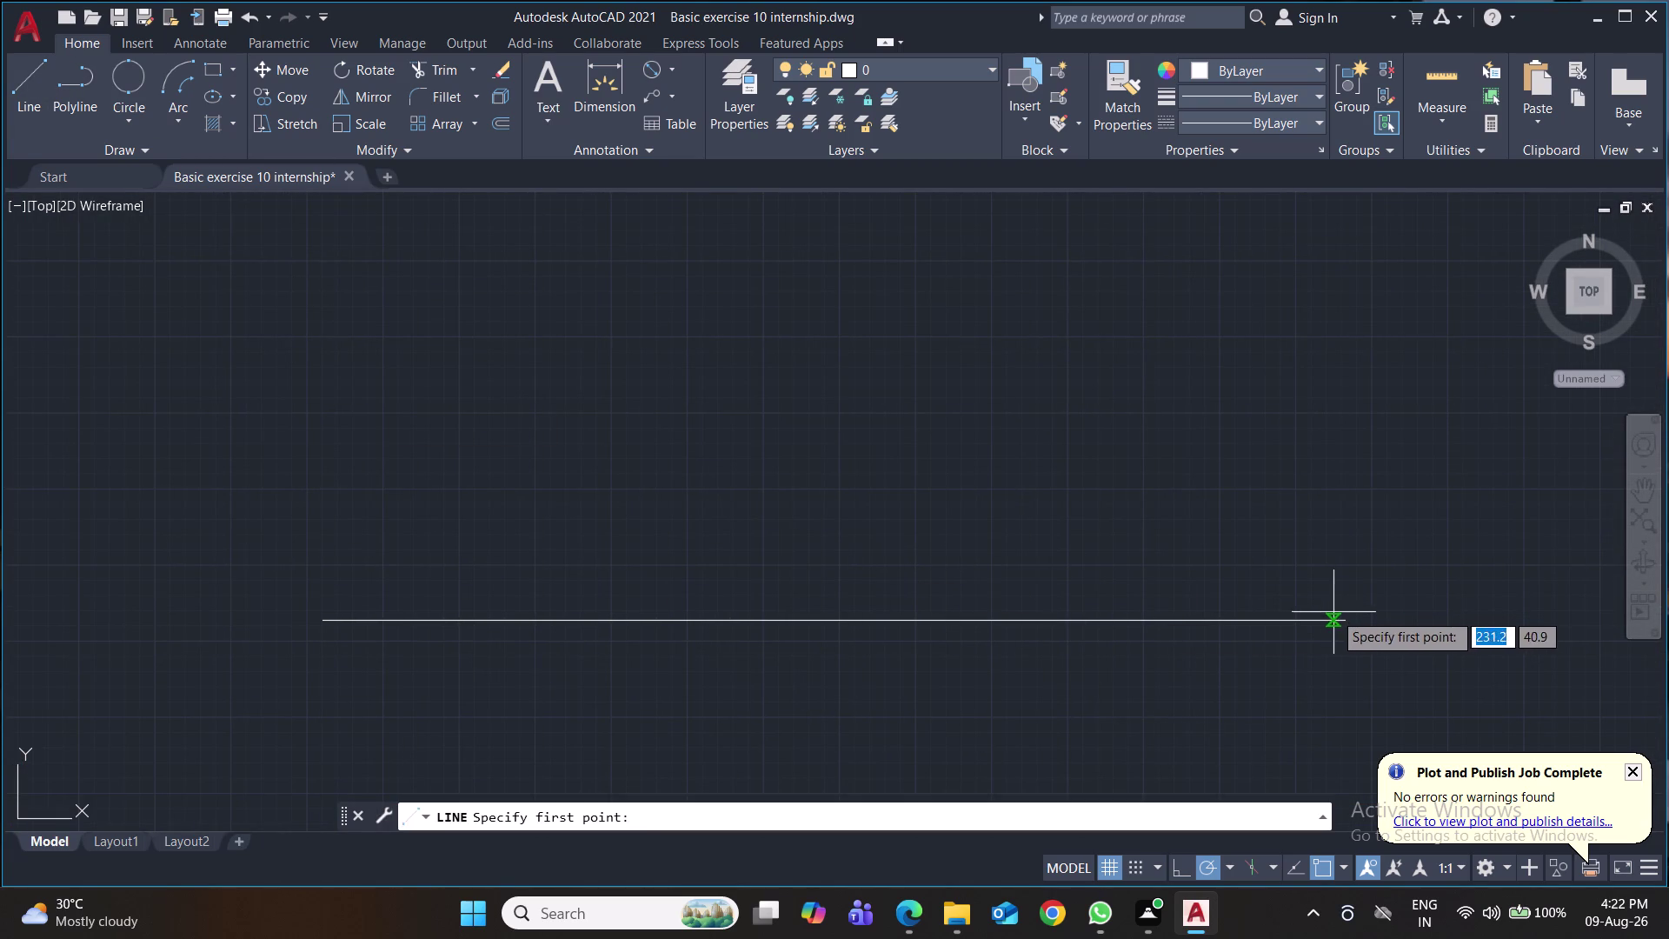
From the base line's right end, draw sides 24 up, 168 left, 24 down.
click(1343, 616)
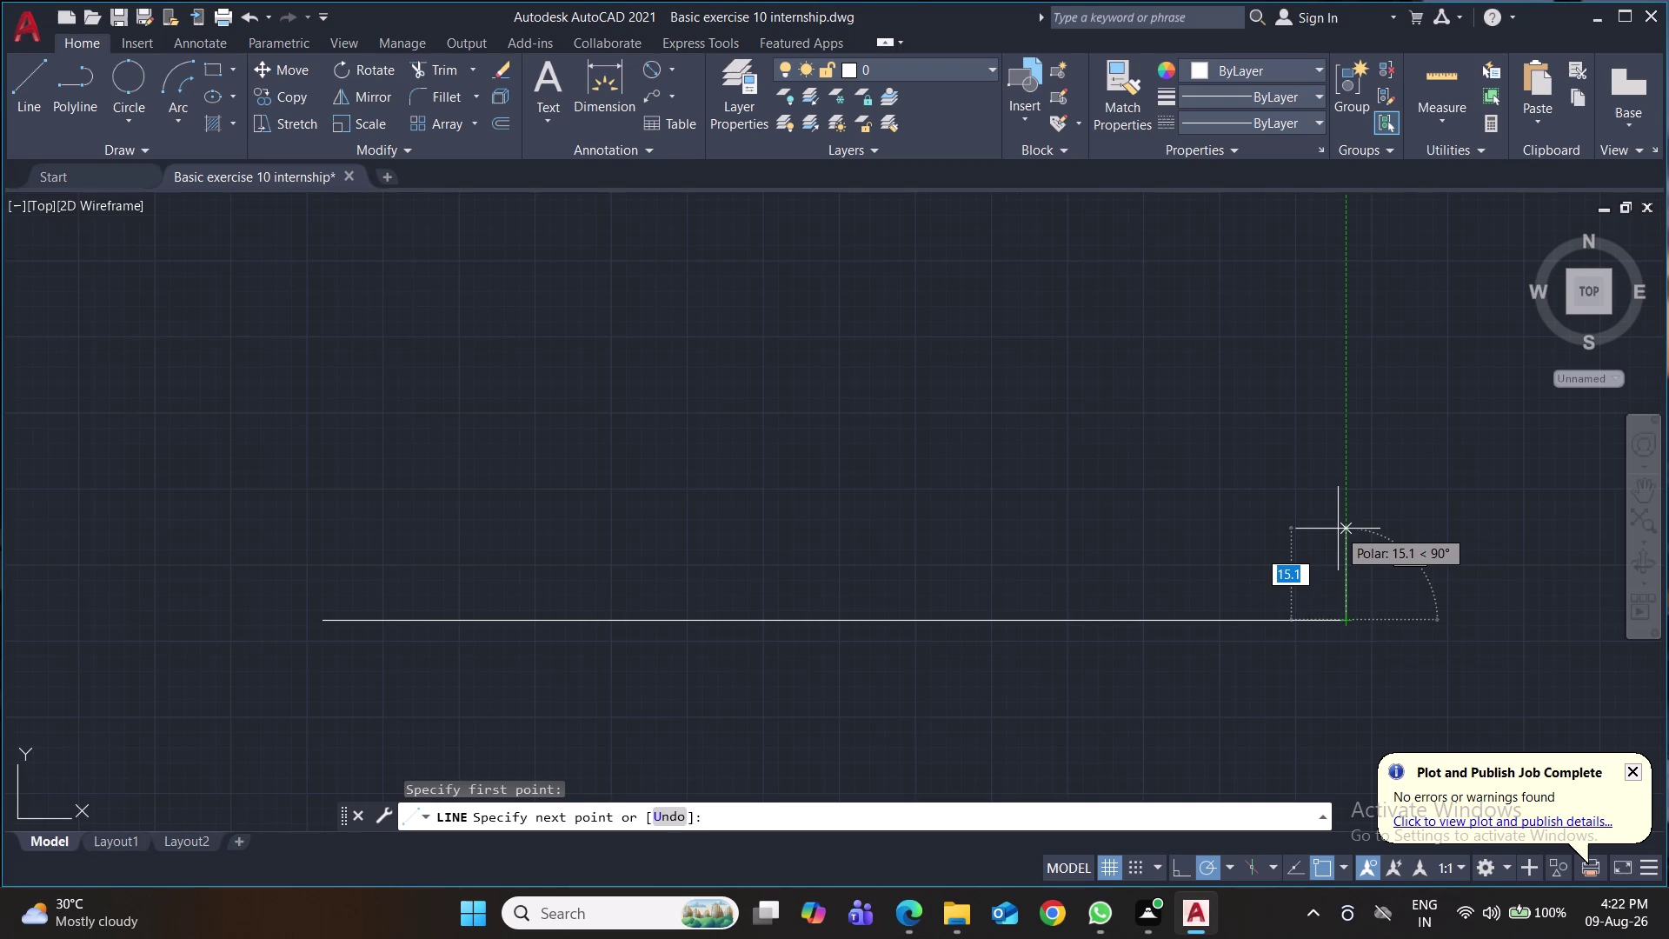
text(24)
key(Return)
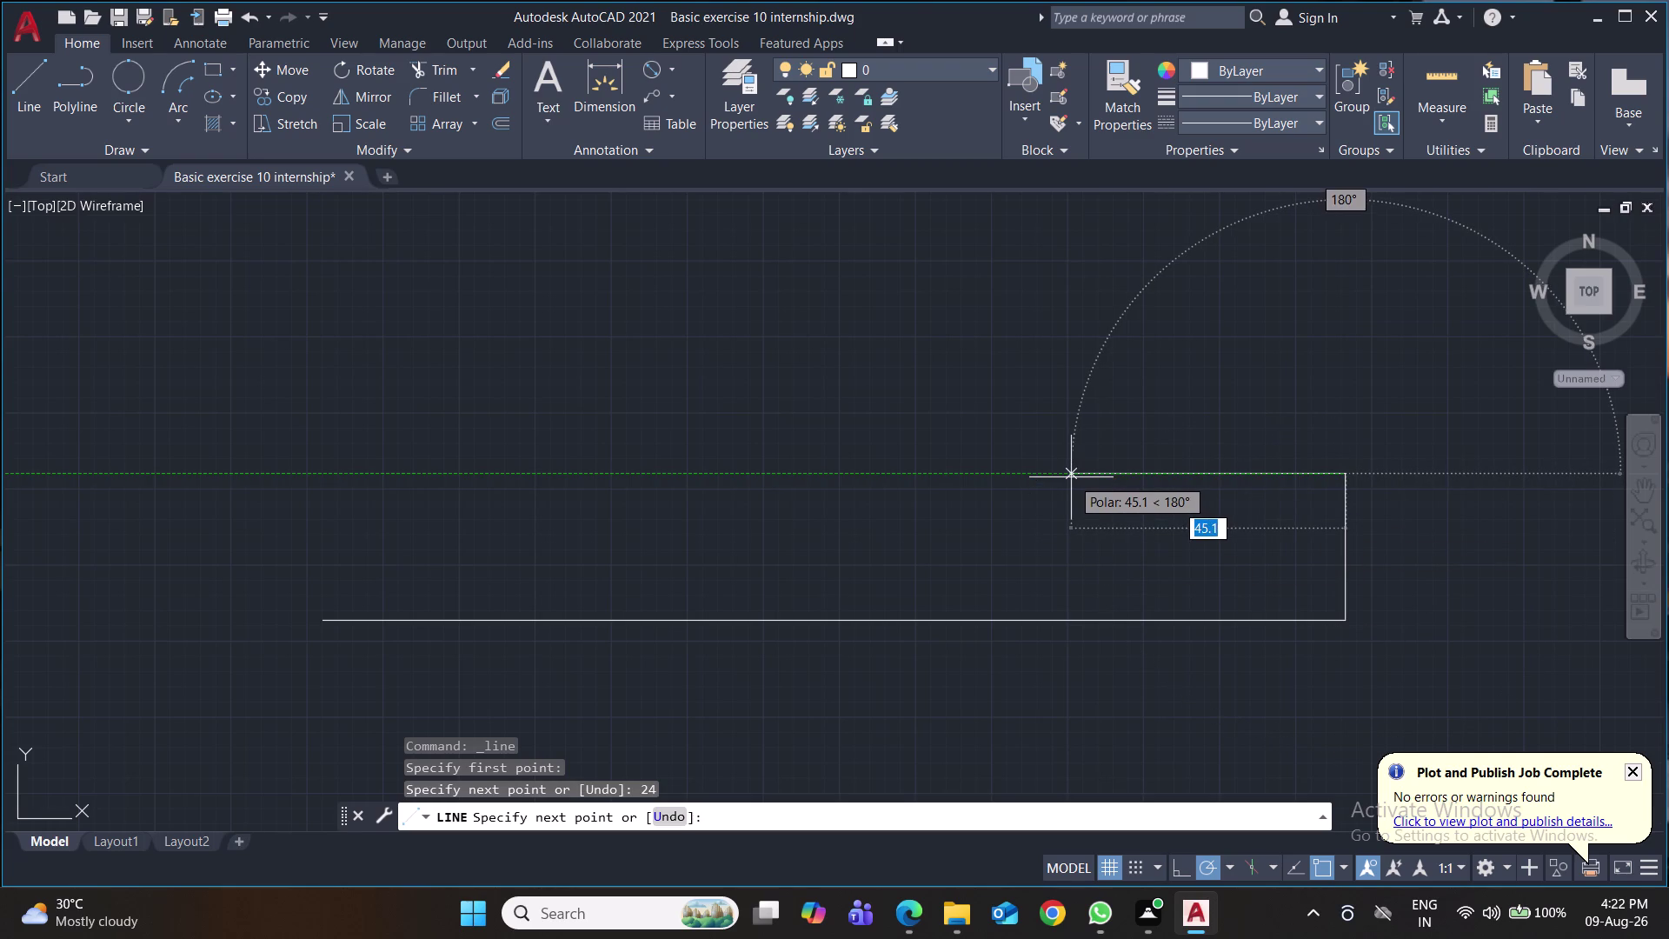
text(168)
key(Return)
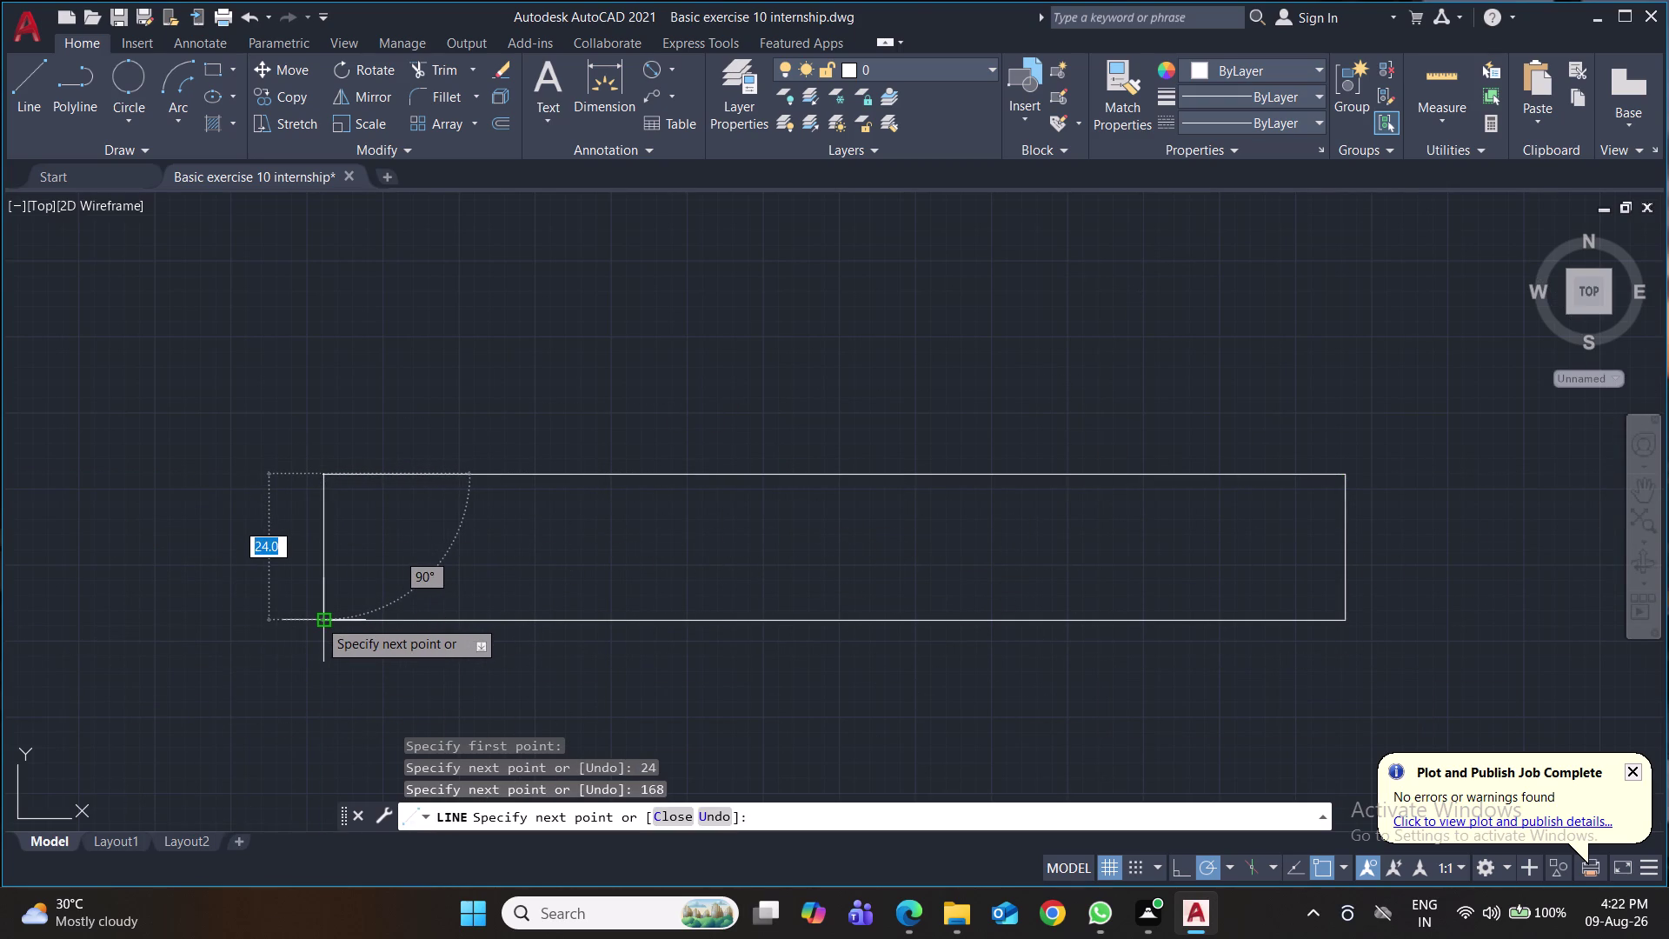
text(24)
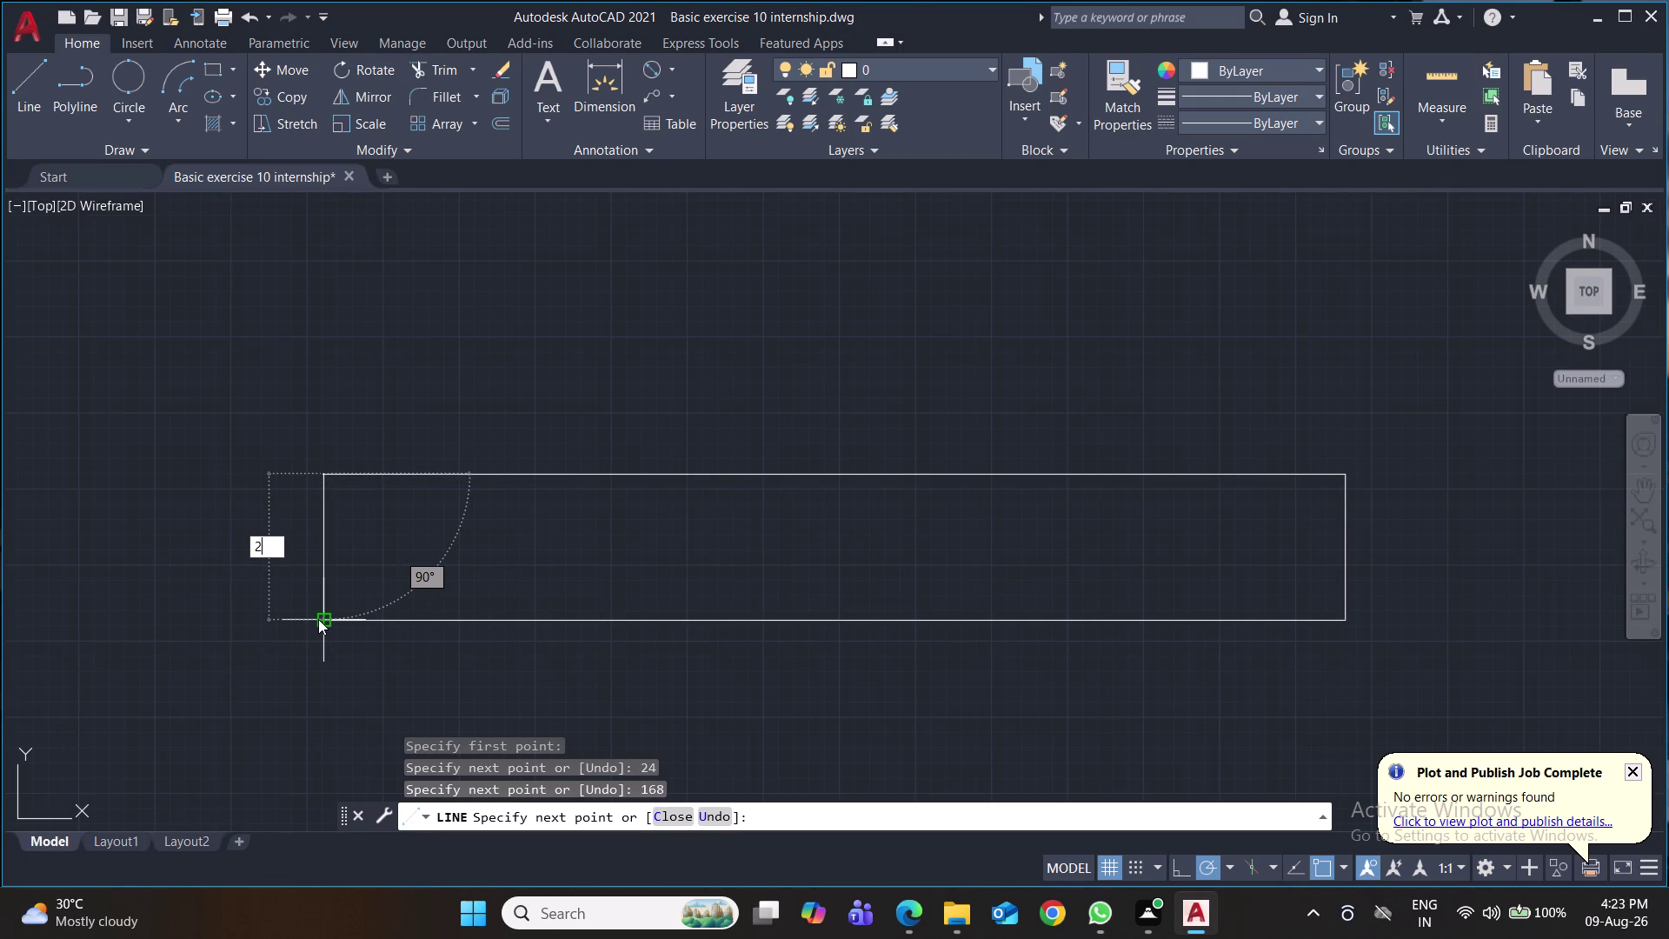
key(Return)
key(Return)
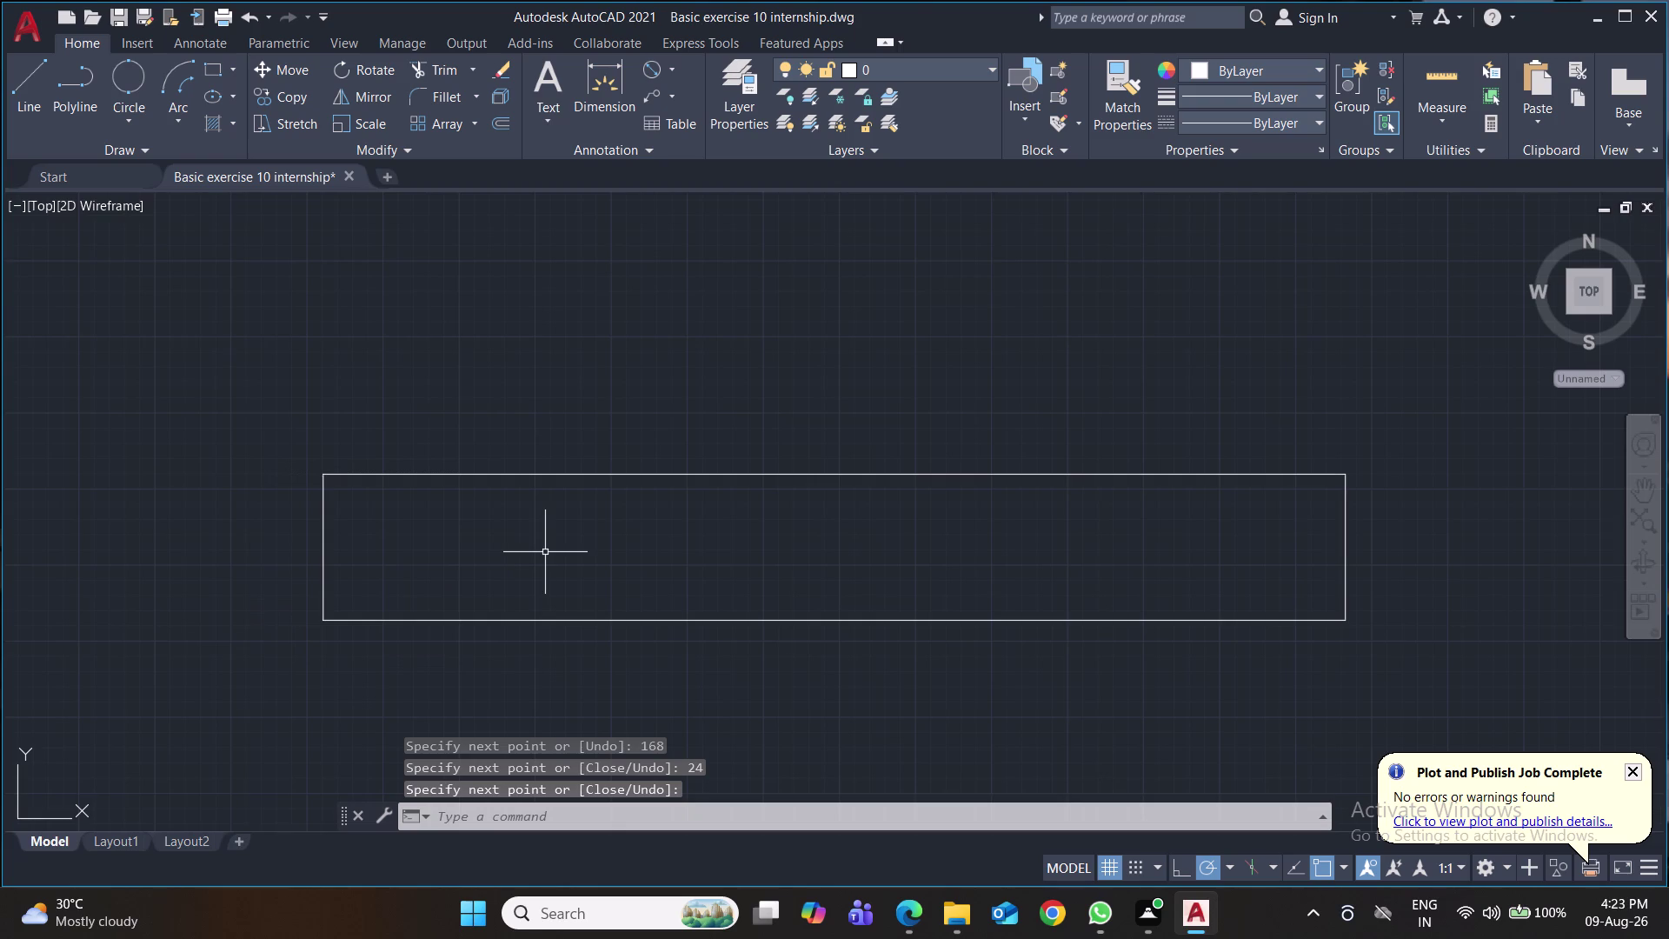
middle_drag(543, 551, 517, 667)
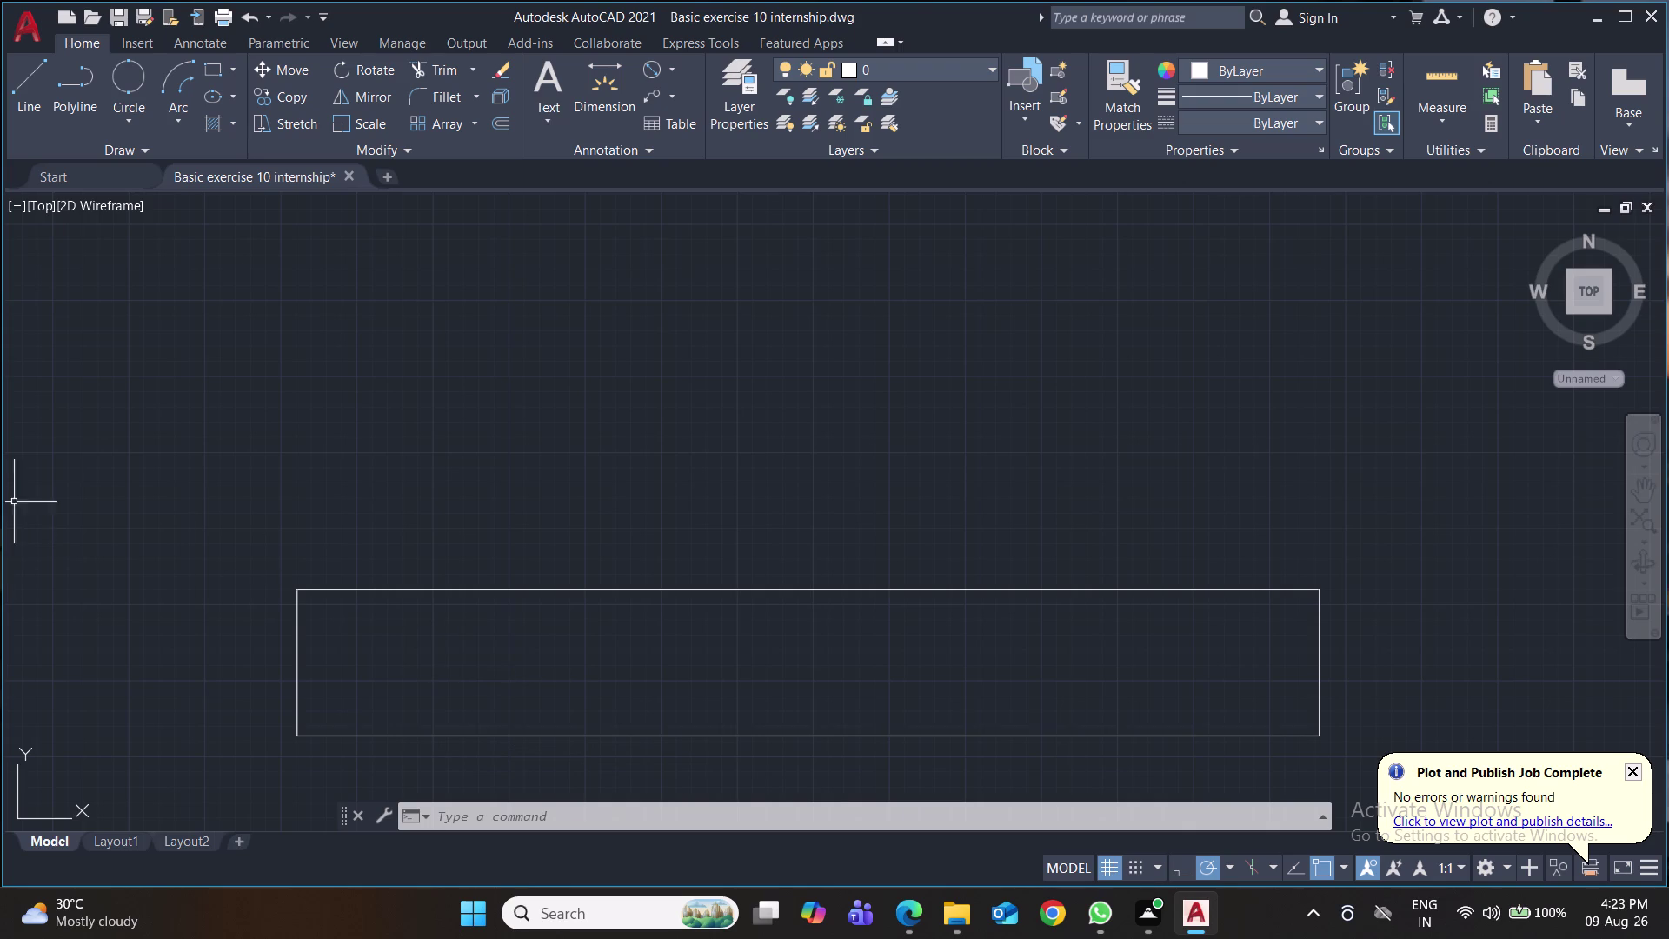
click(34, 84)
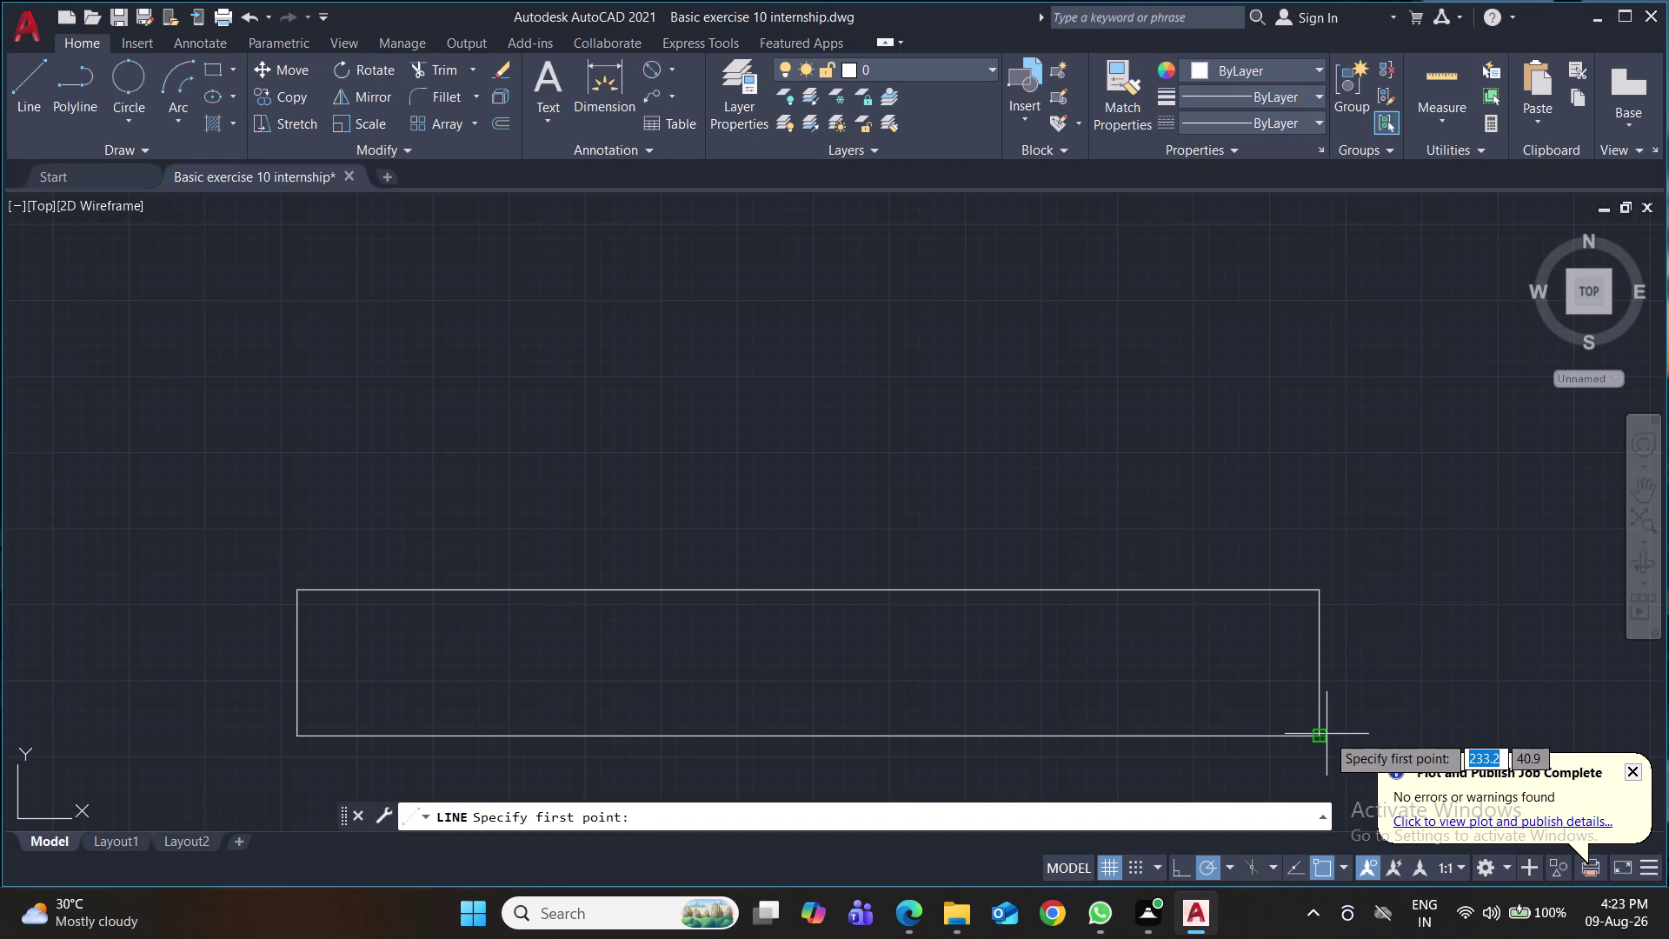
Draw a line chain from the rectangle's lower right corner: 60 up, 84 left, 57.5 up.
click(1321, 734)
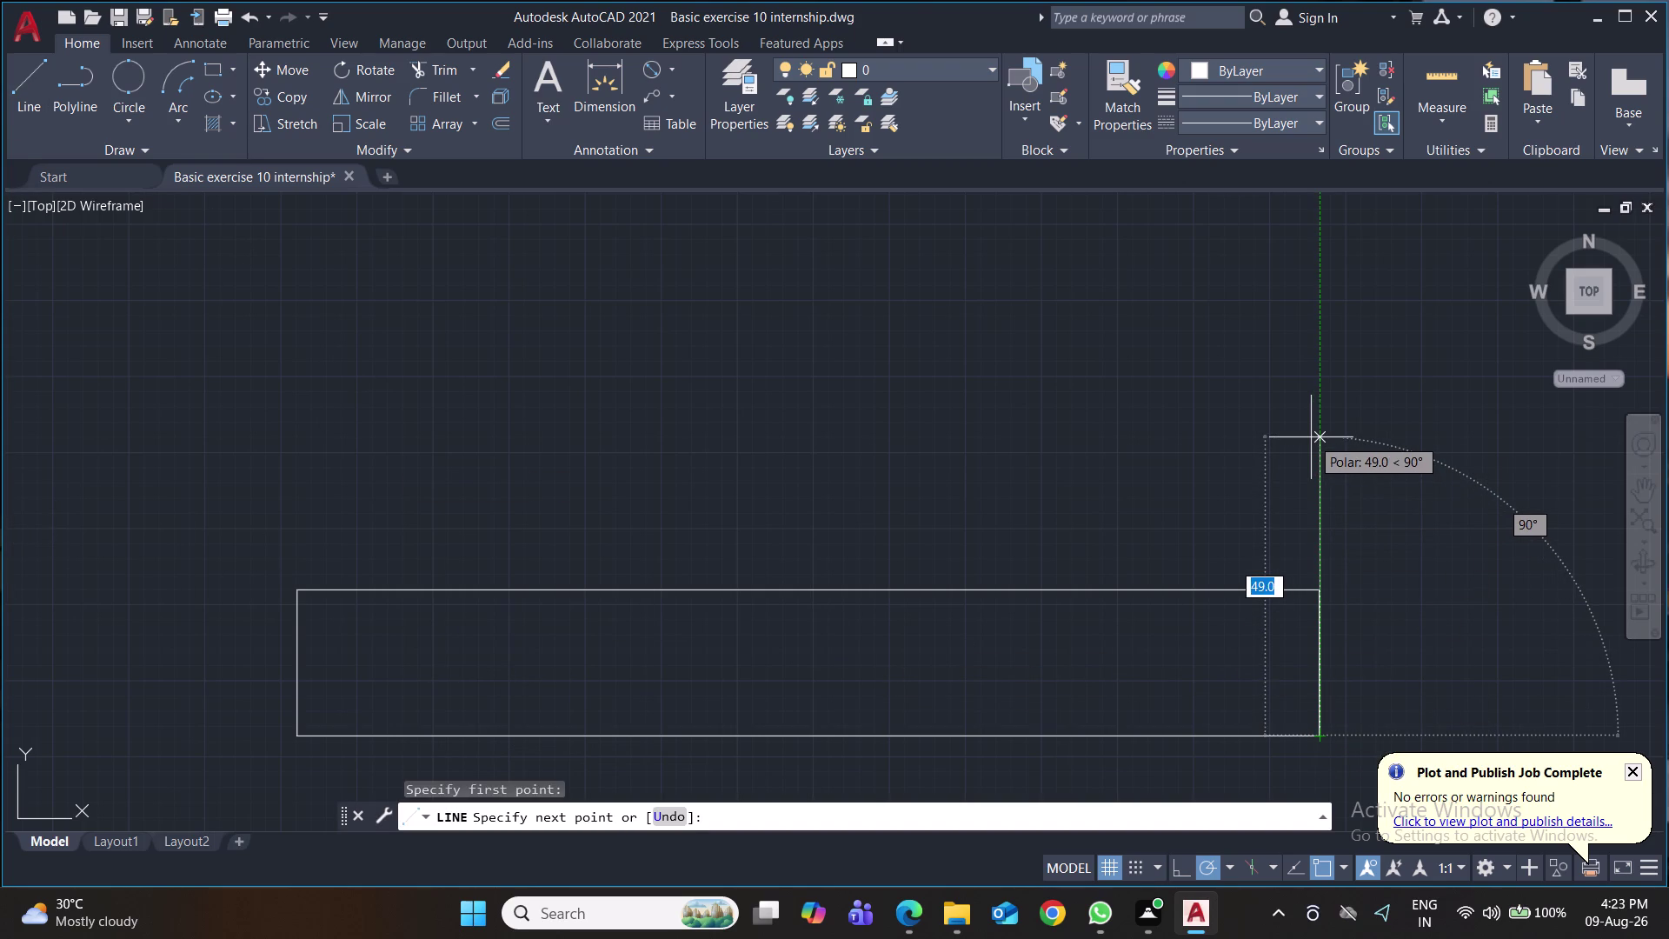
text(60)
key(Return)
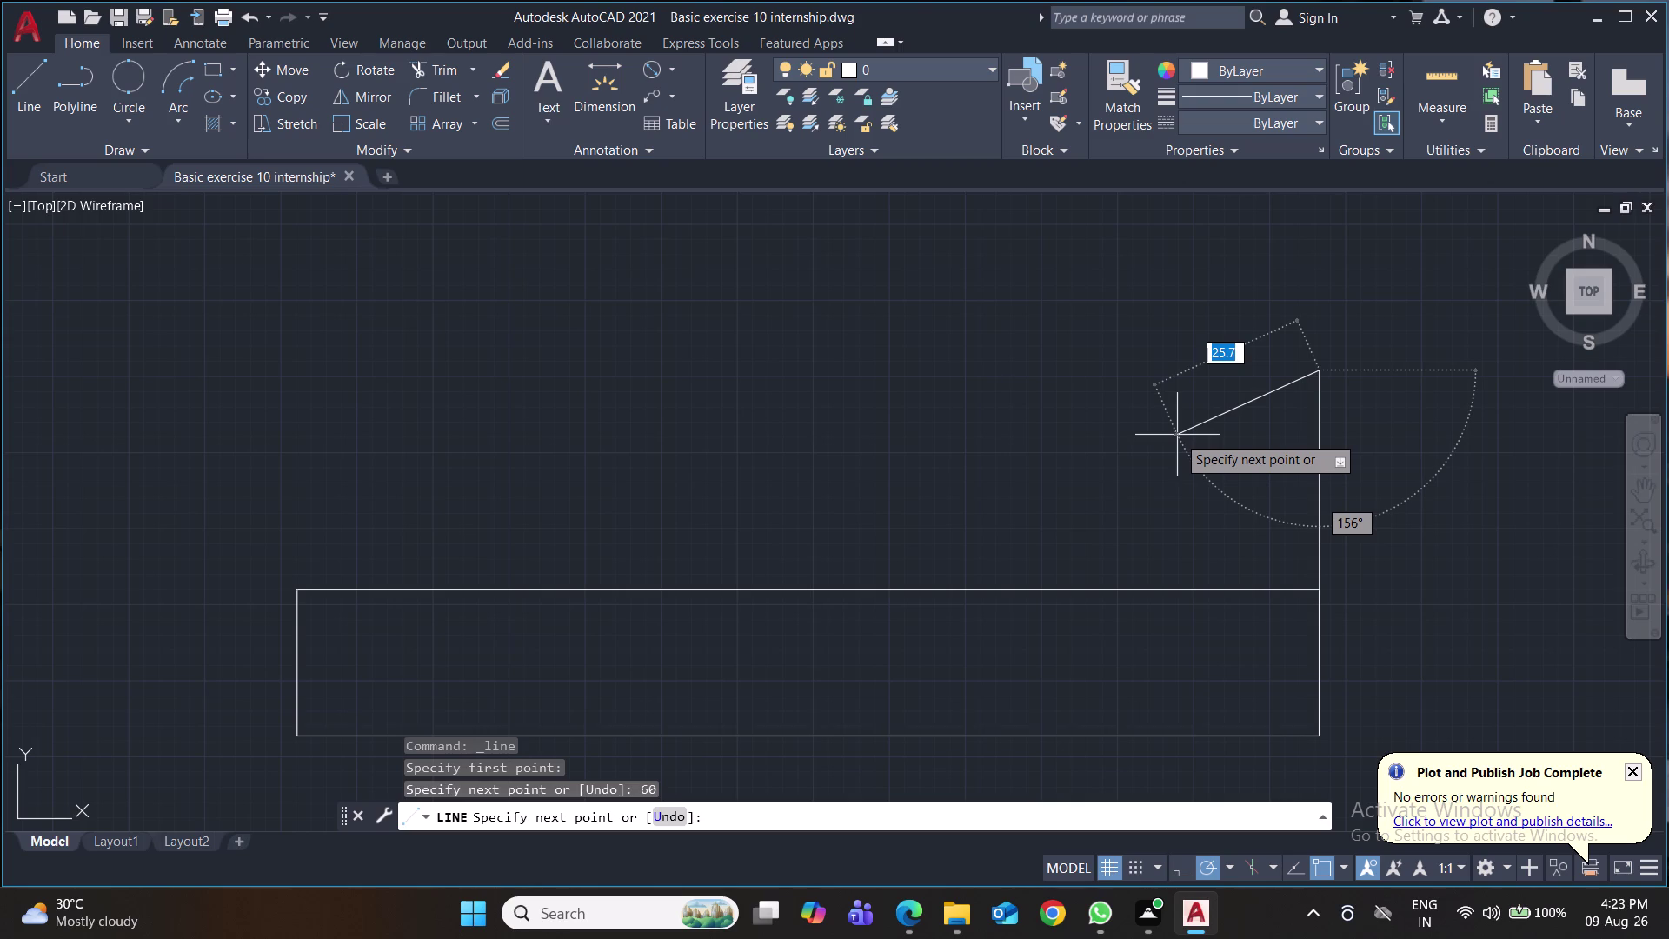
text(84)
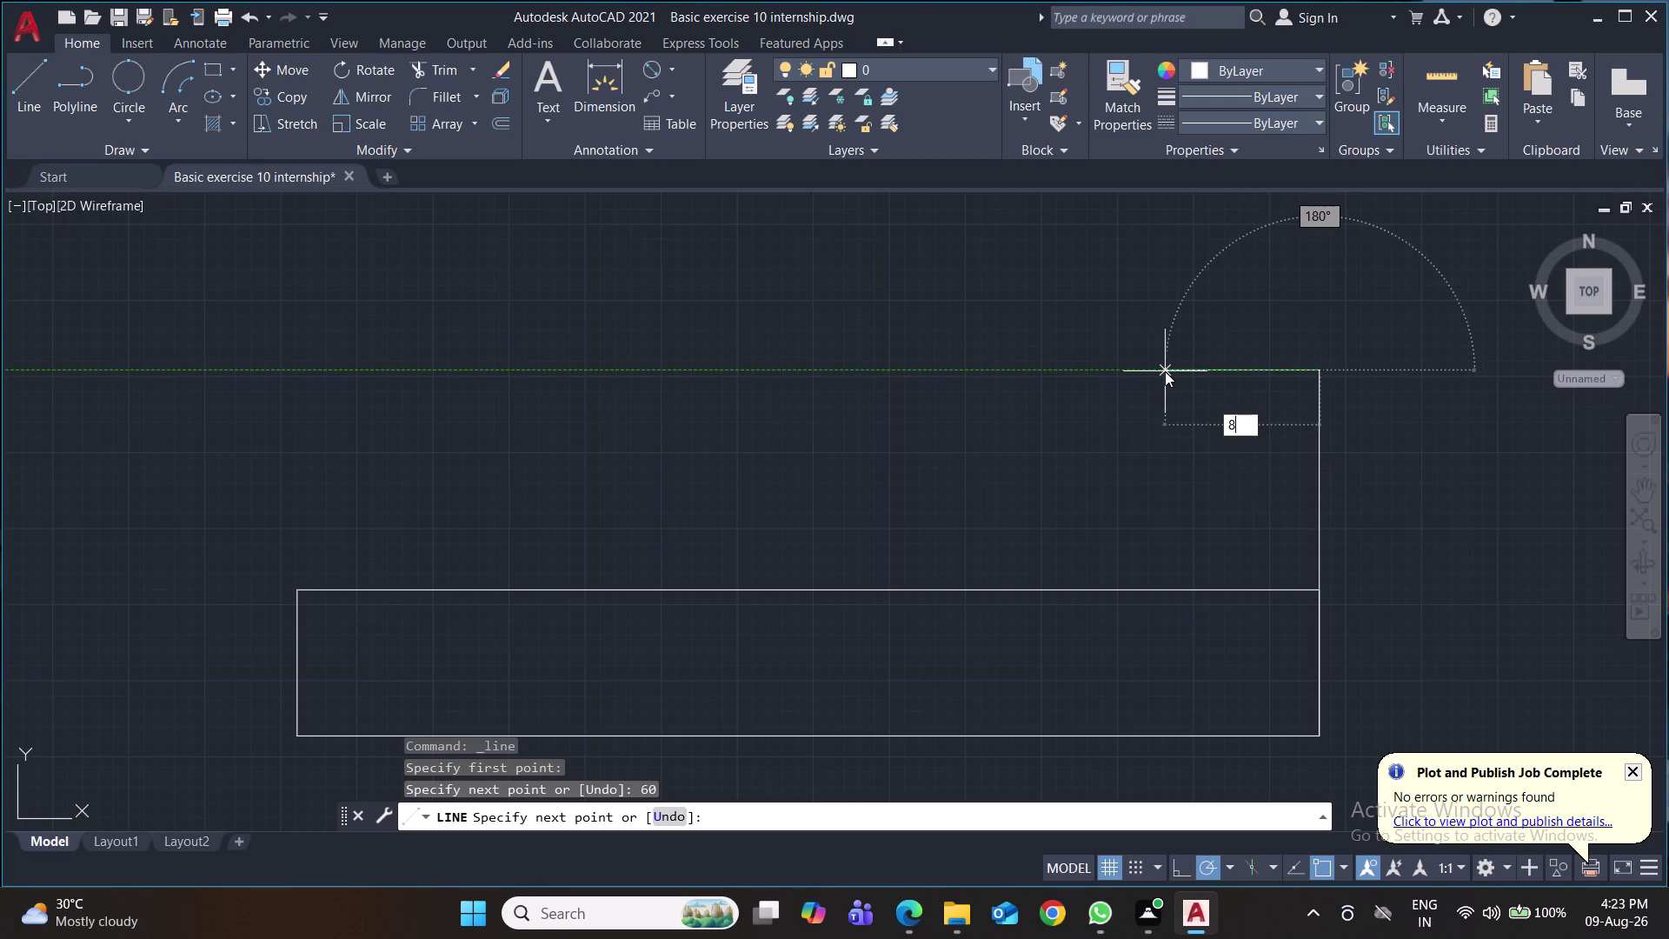
key(Return)
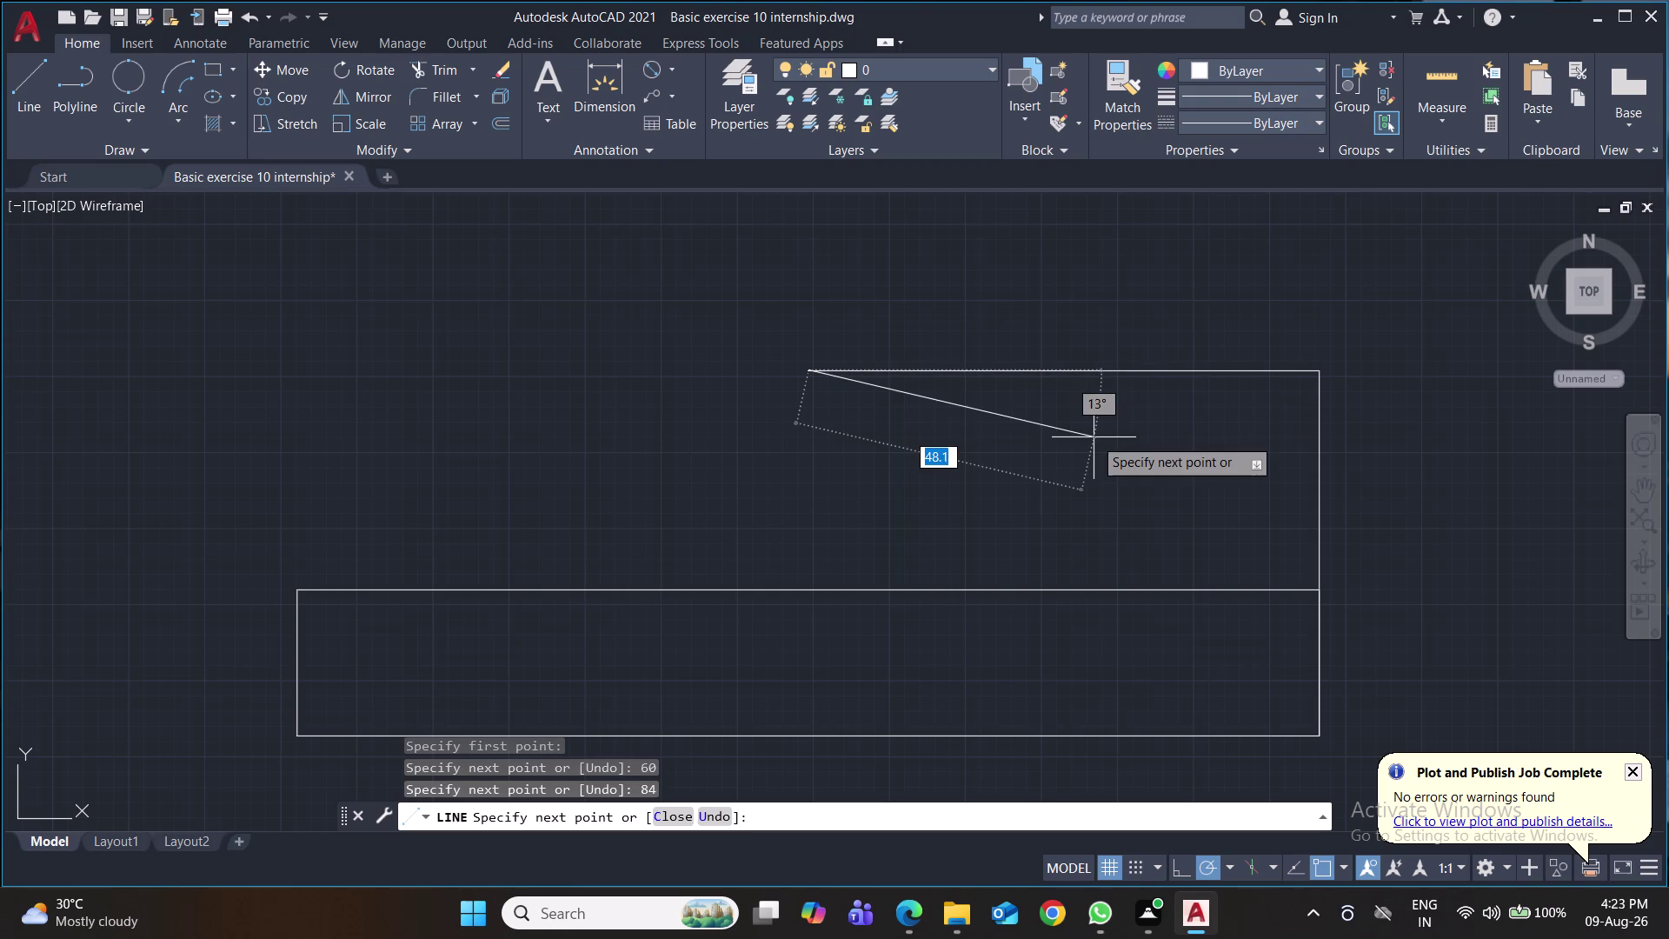
middle_drag(1093, 437, 1038, 775)
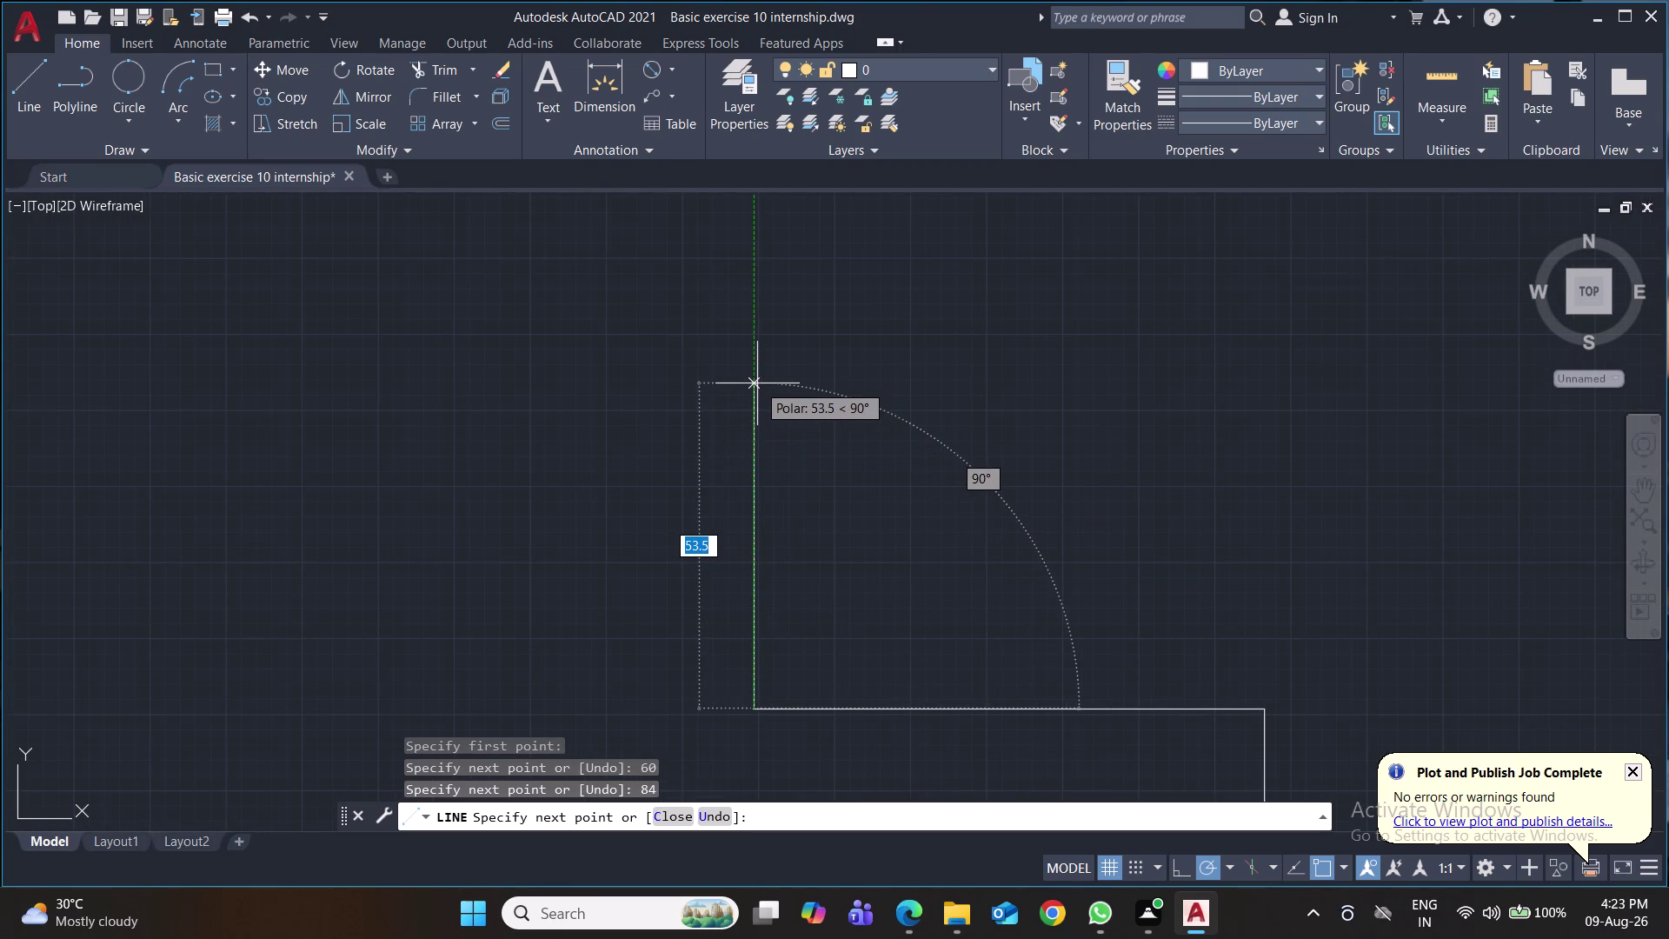
text(5)
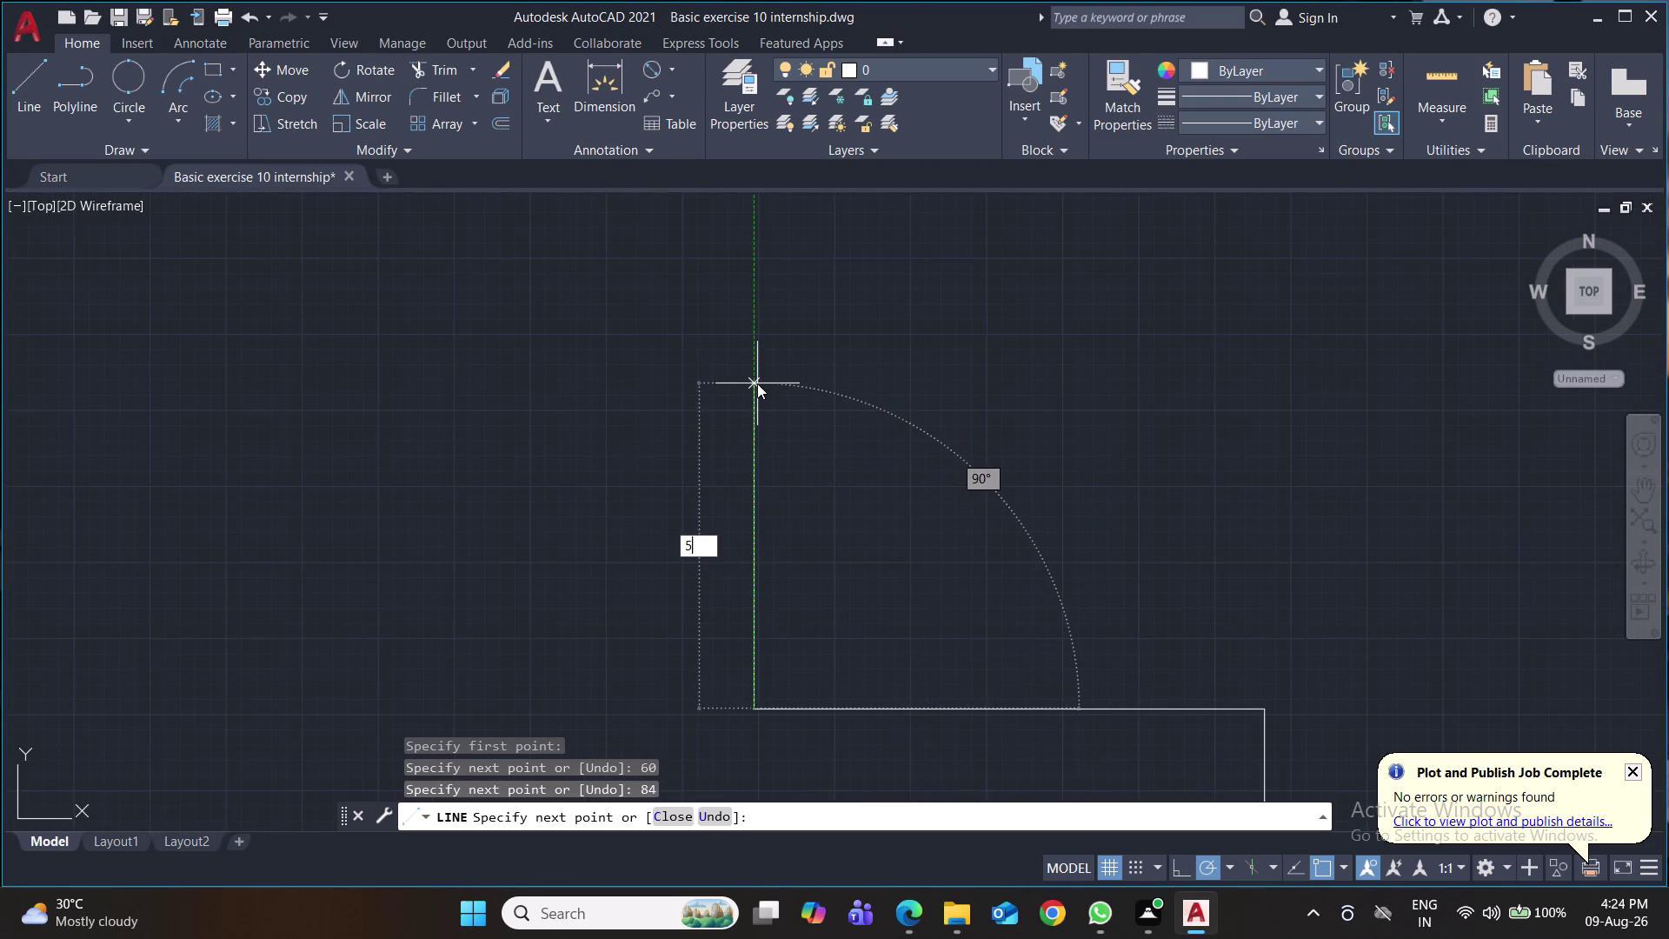
text(7)
text(.5)
key(Return)
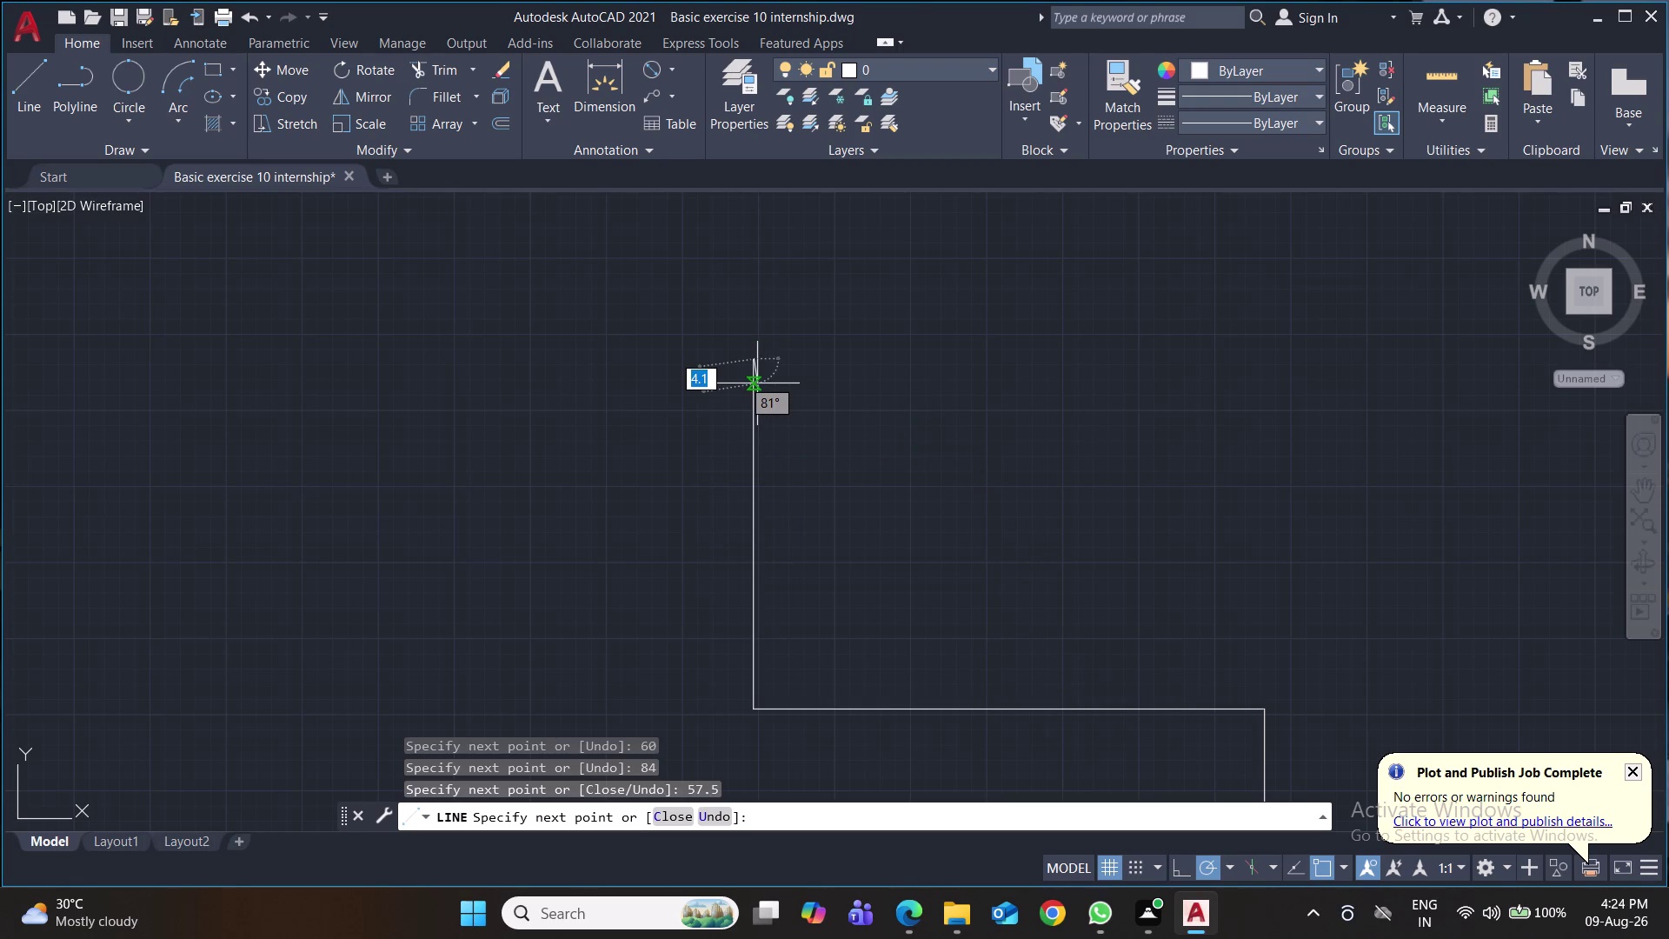
Add the 145.5-long vertical edge and end the line command.
middle_drag(763, 376, 759, 518)
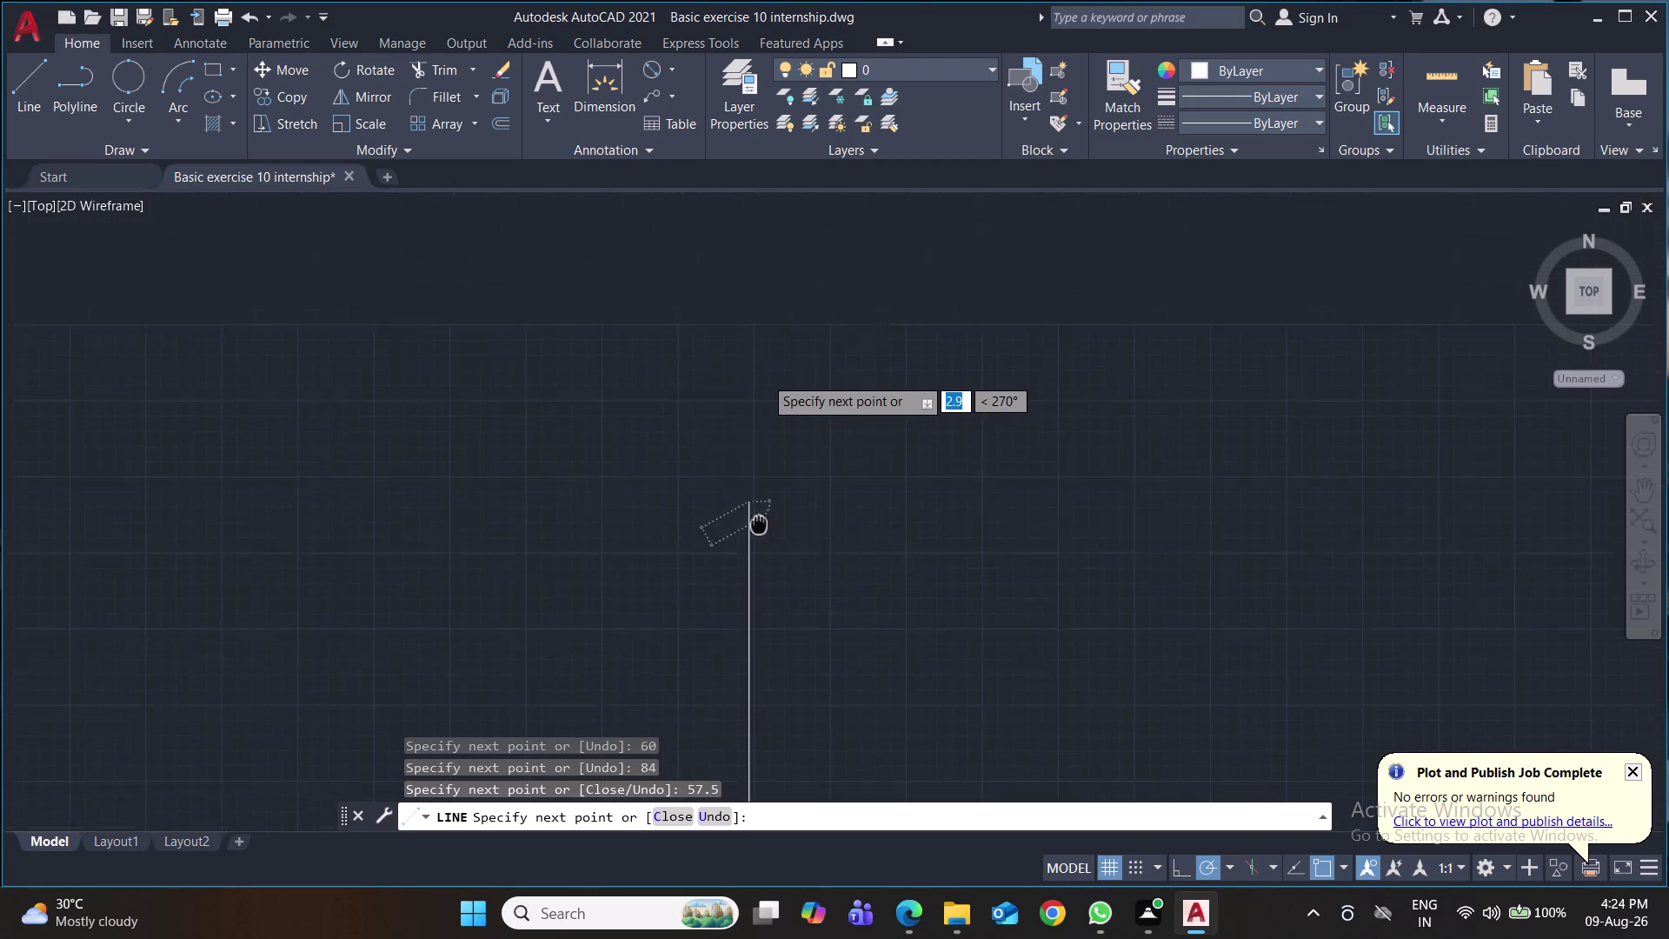
middle_drag(759, 518, 748, 672)
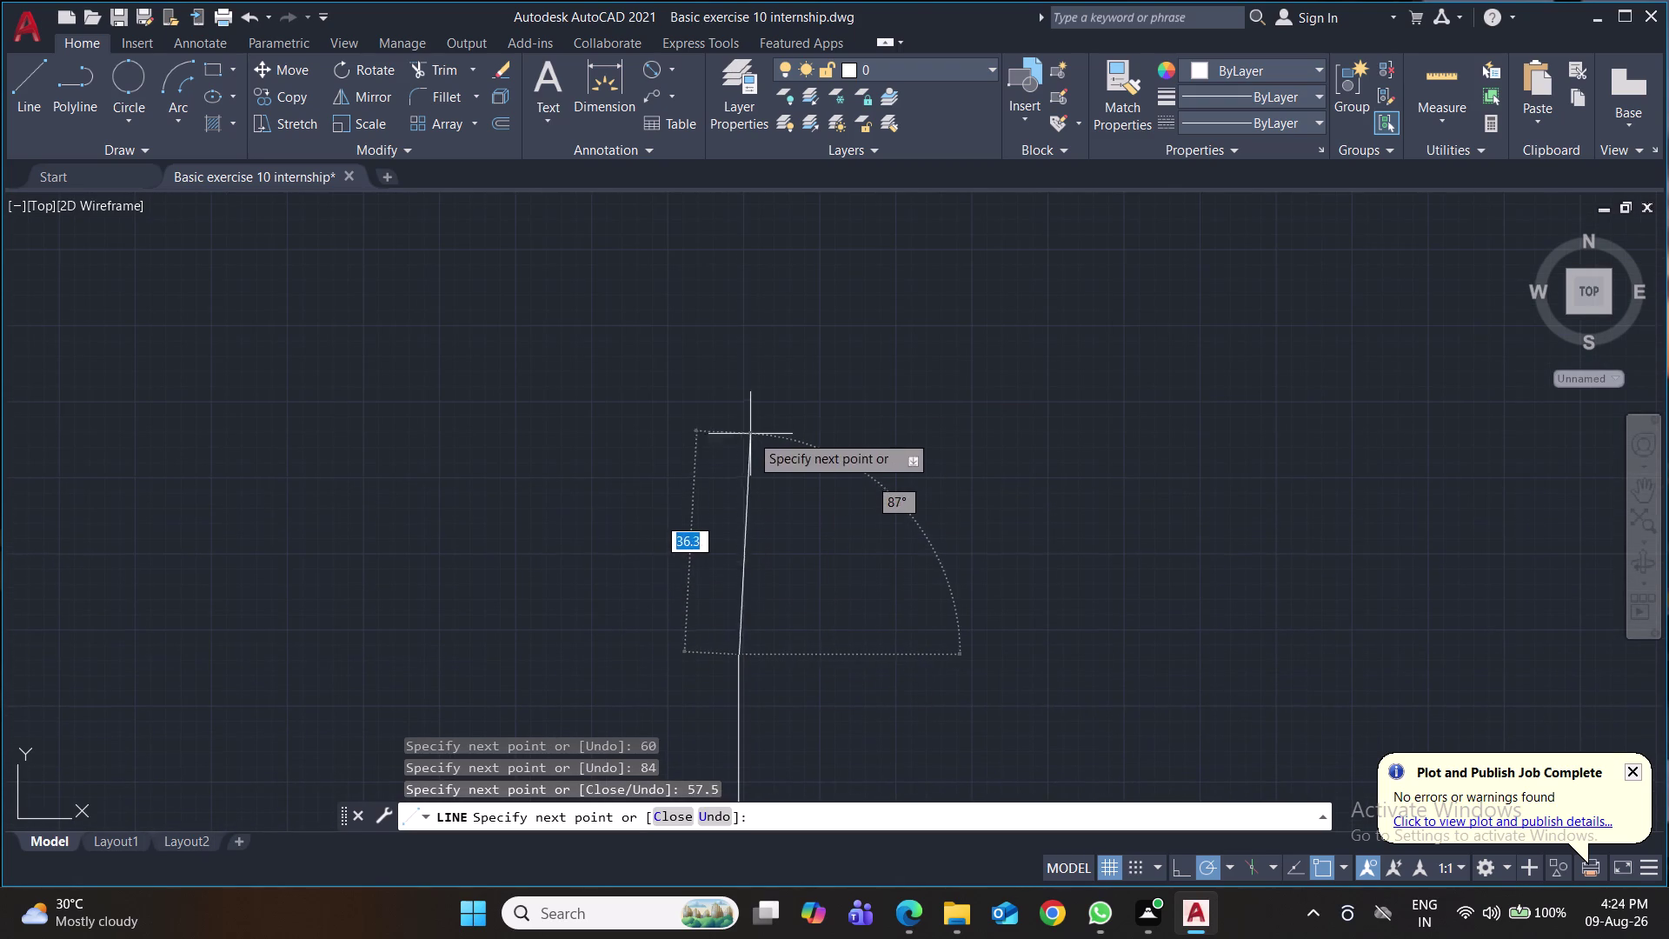
text(145)
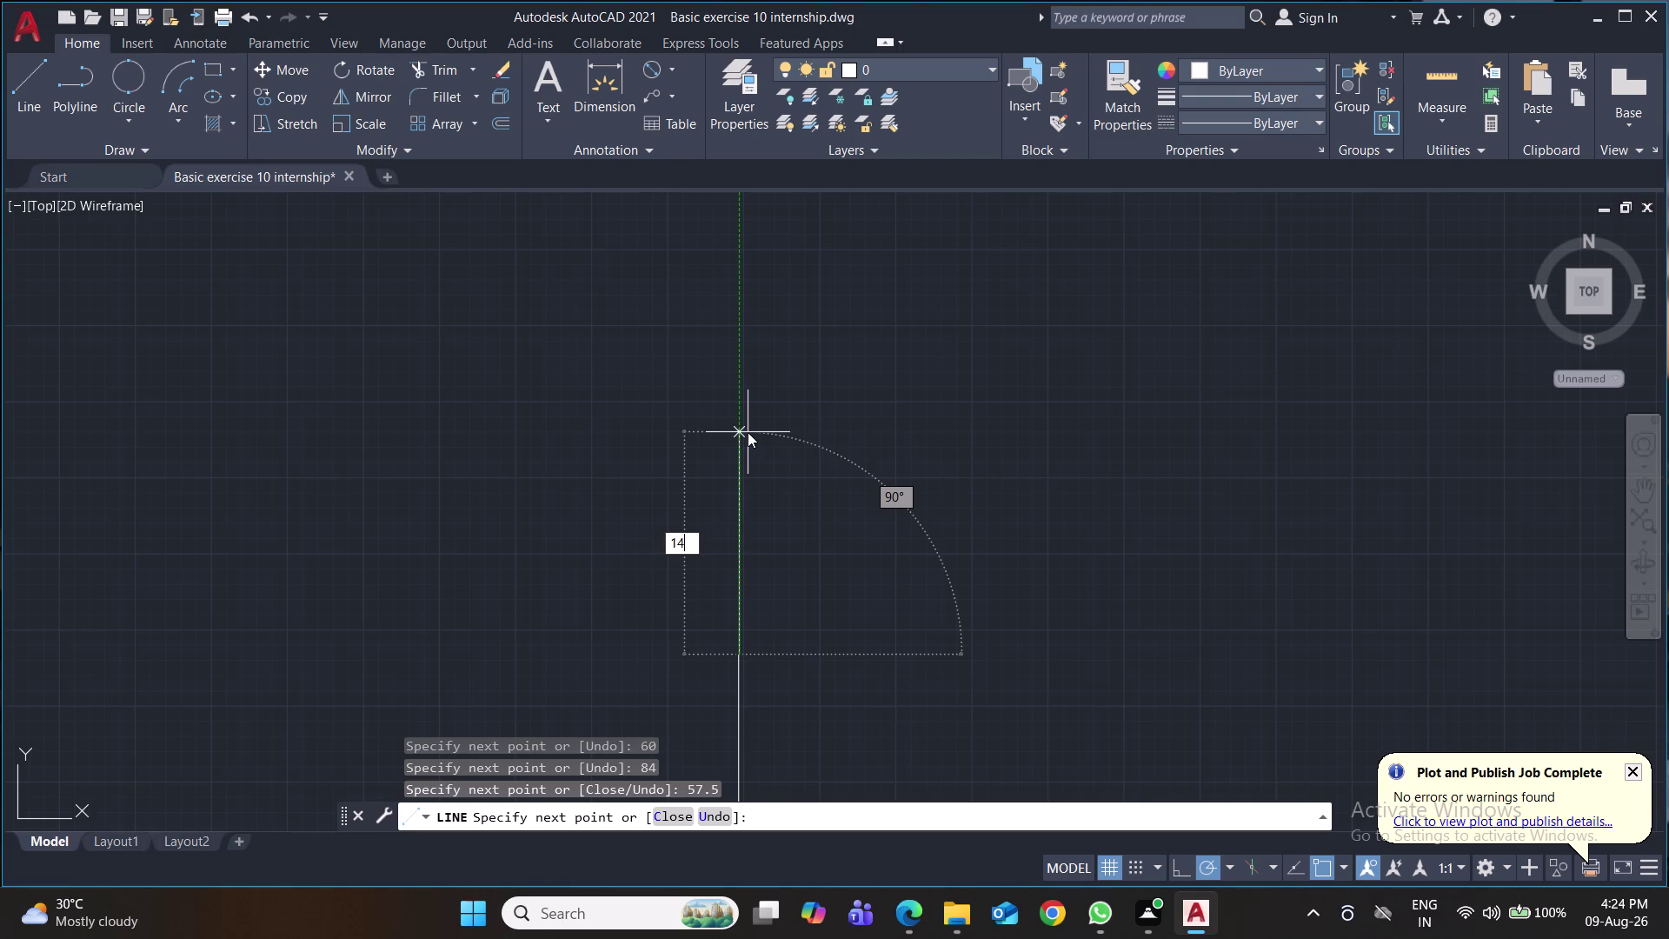
text(.5)
key(Return)
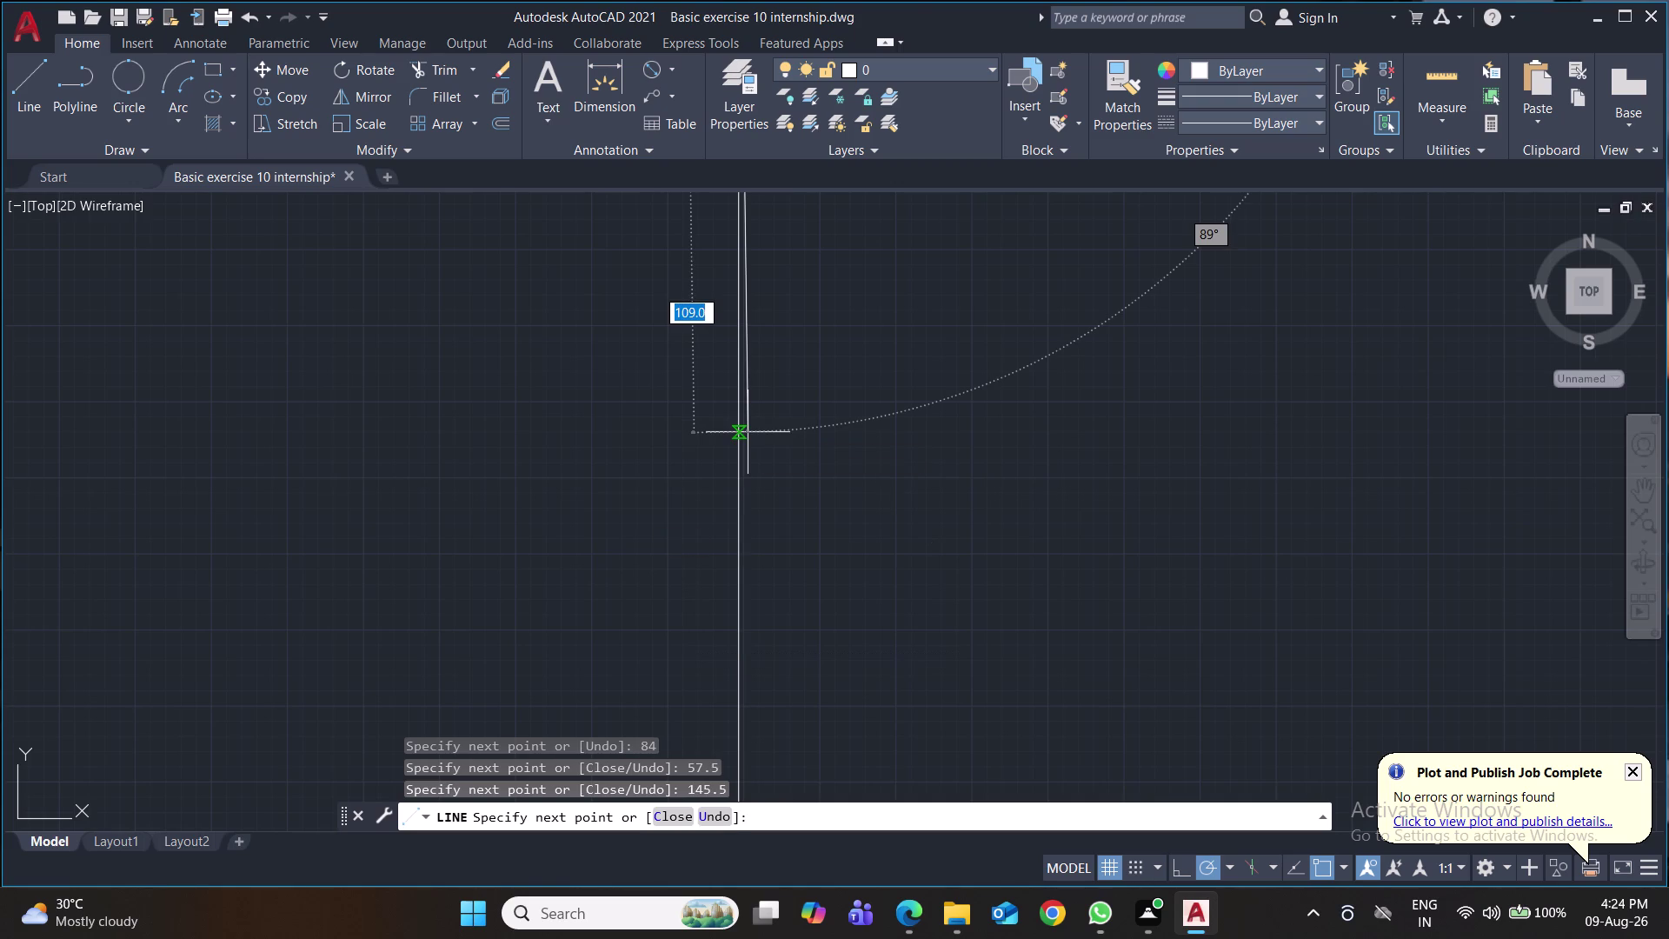
scroll(down, 3)
scroll(down, 3)
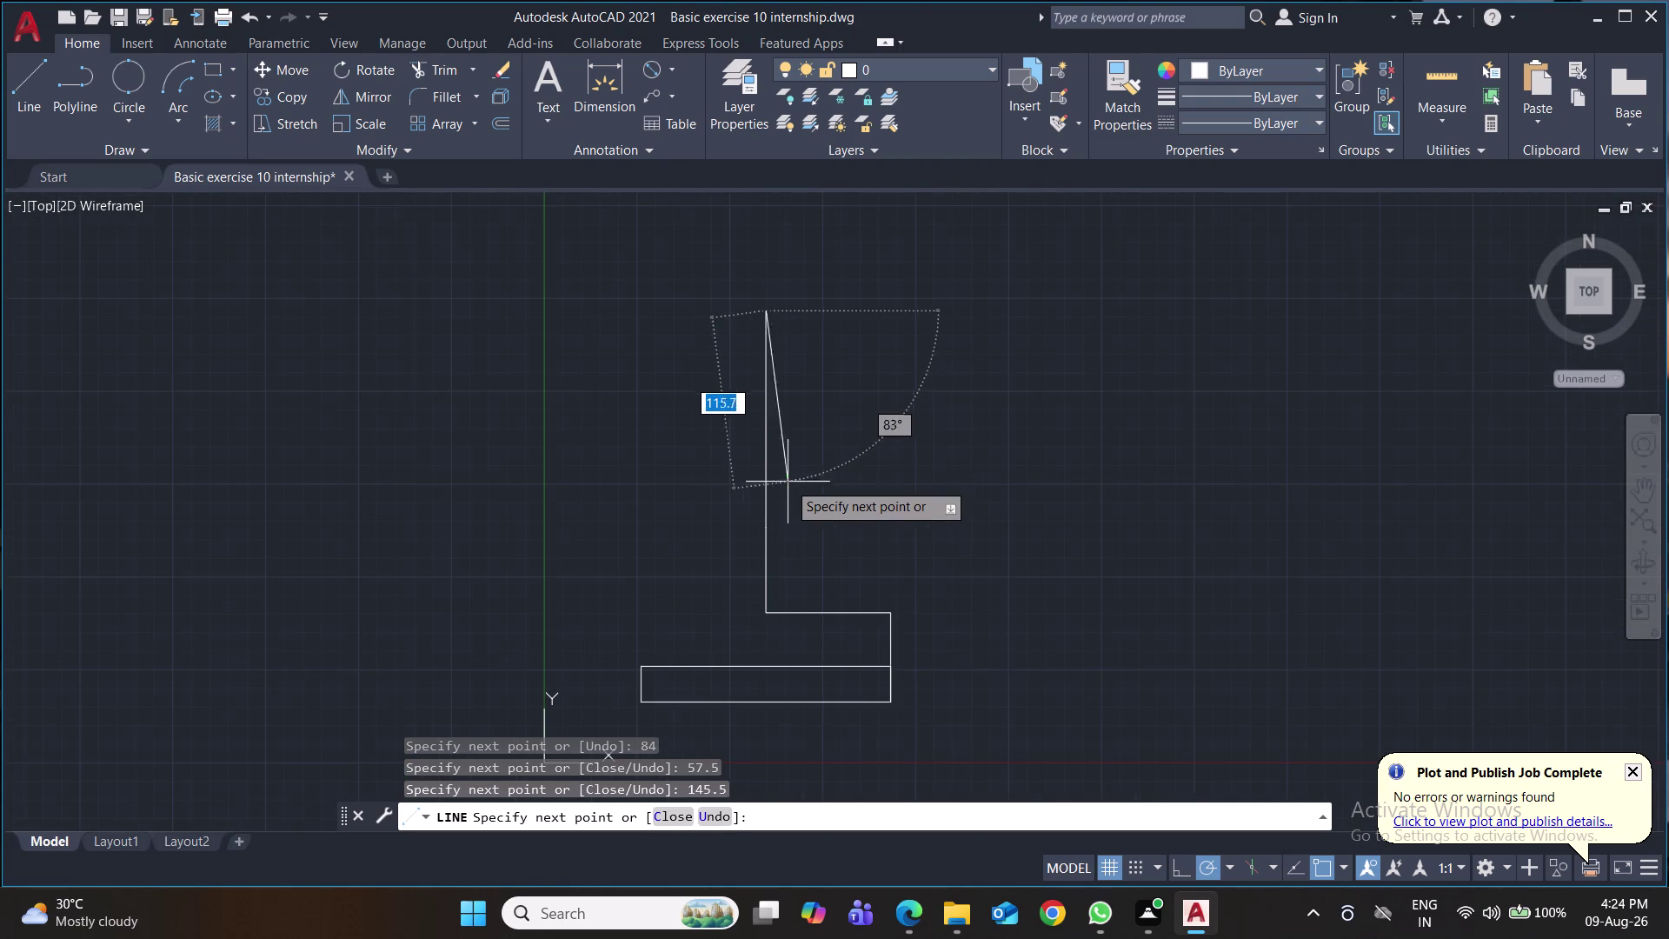
key(Return)
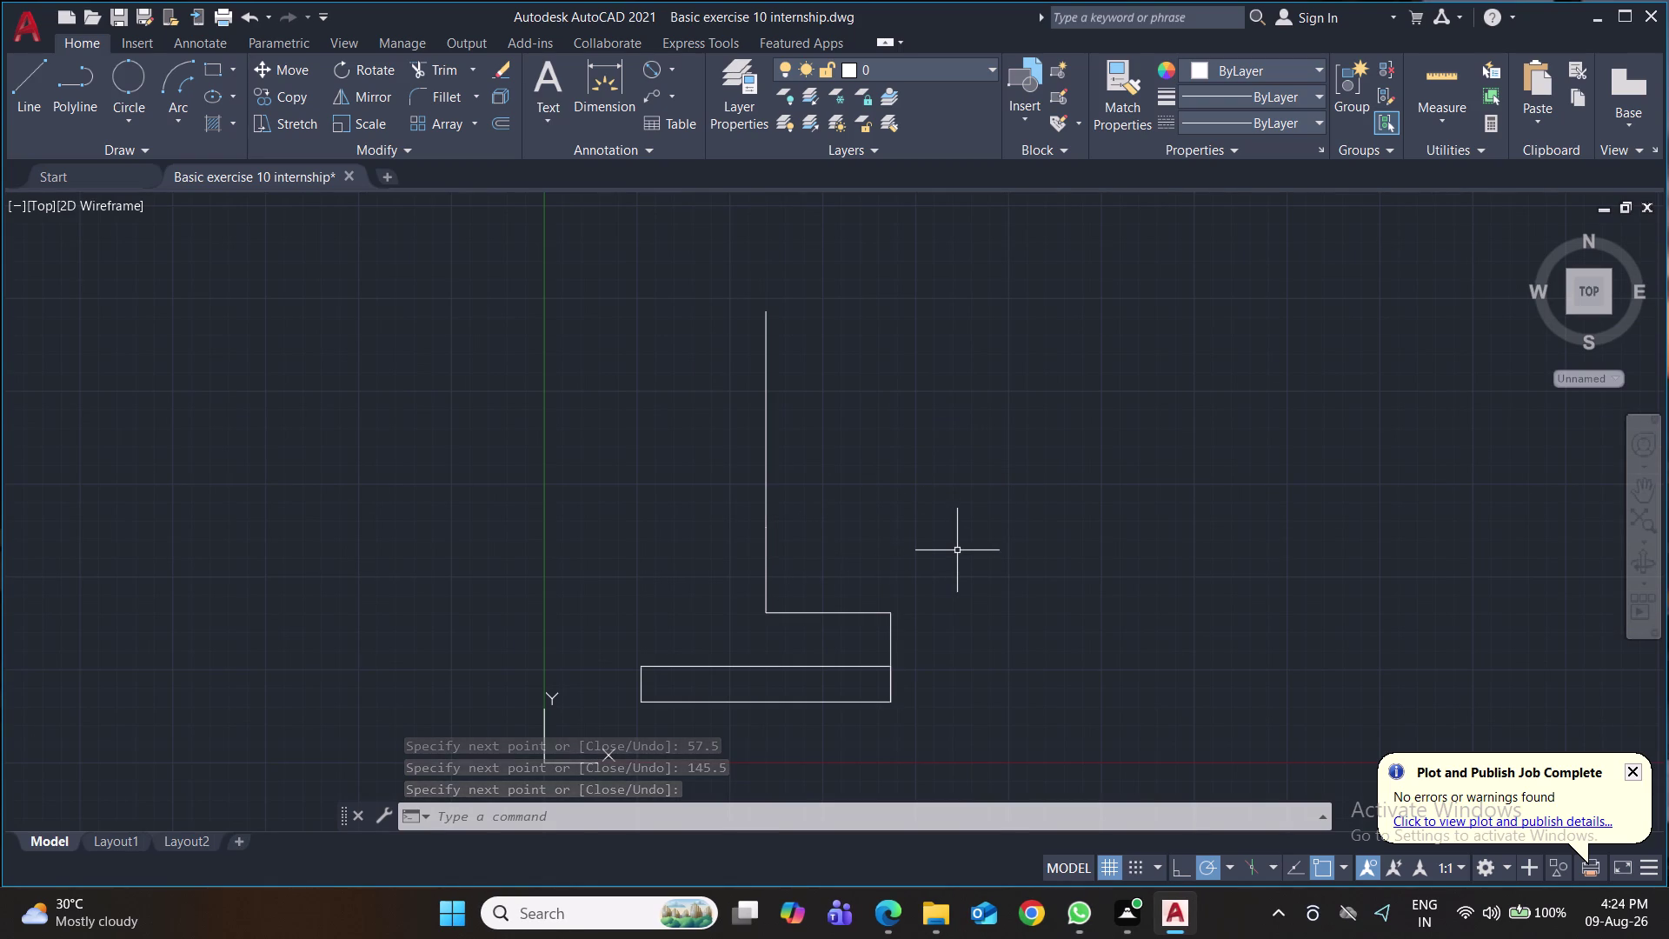
scroll(up, 3)
middle_drag(957, 551, 948, 443)
Draw a 57.2-diameter circle centred on the L corner.
click(126, 110)
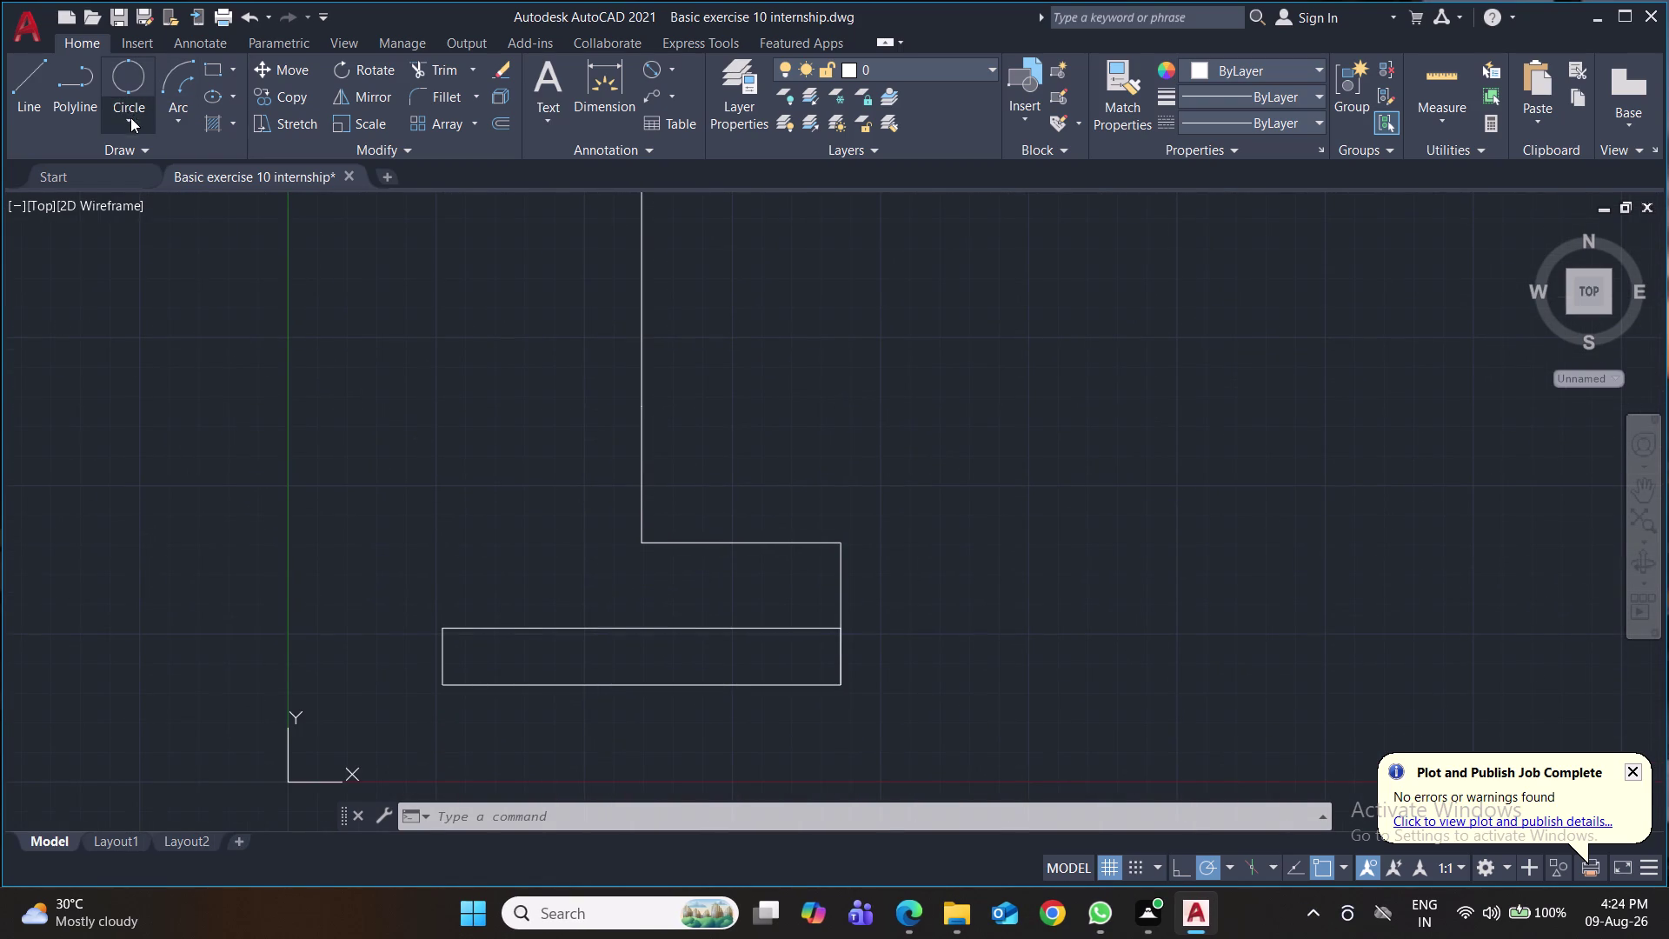
click(156, 151)
scroll(up, 3)
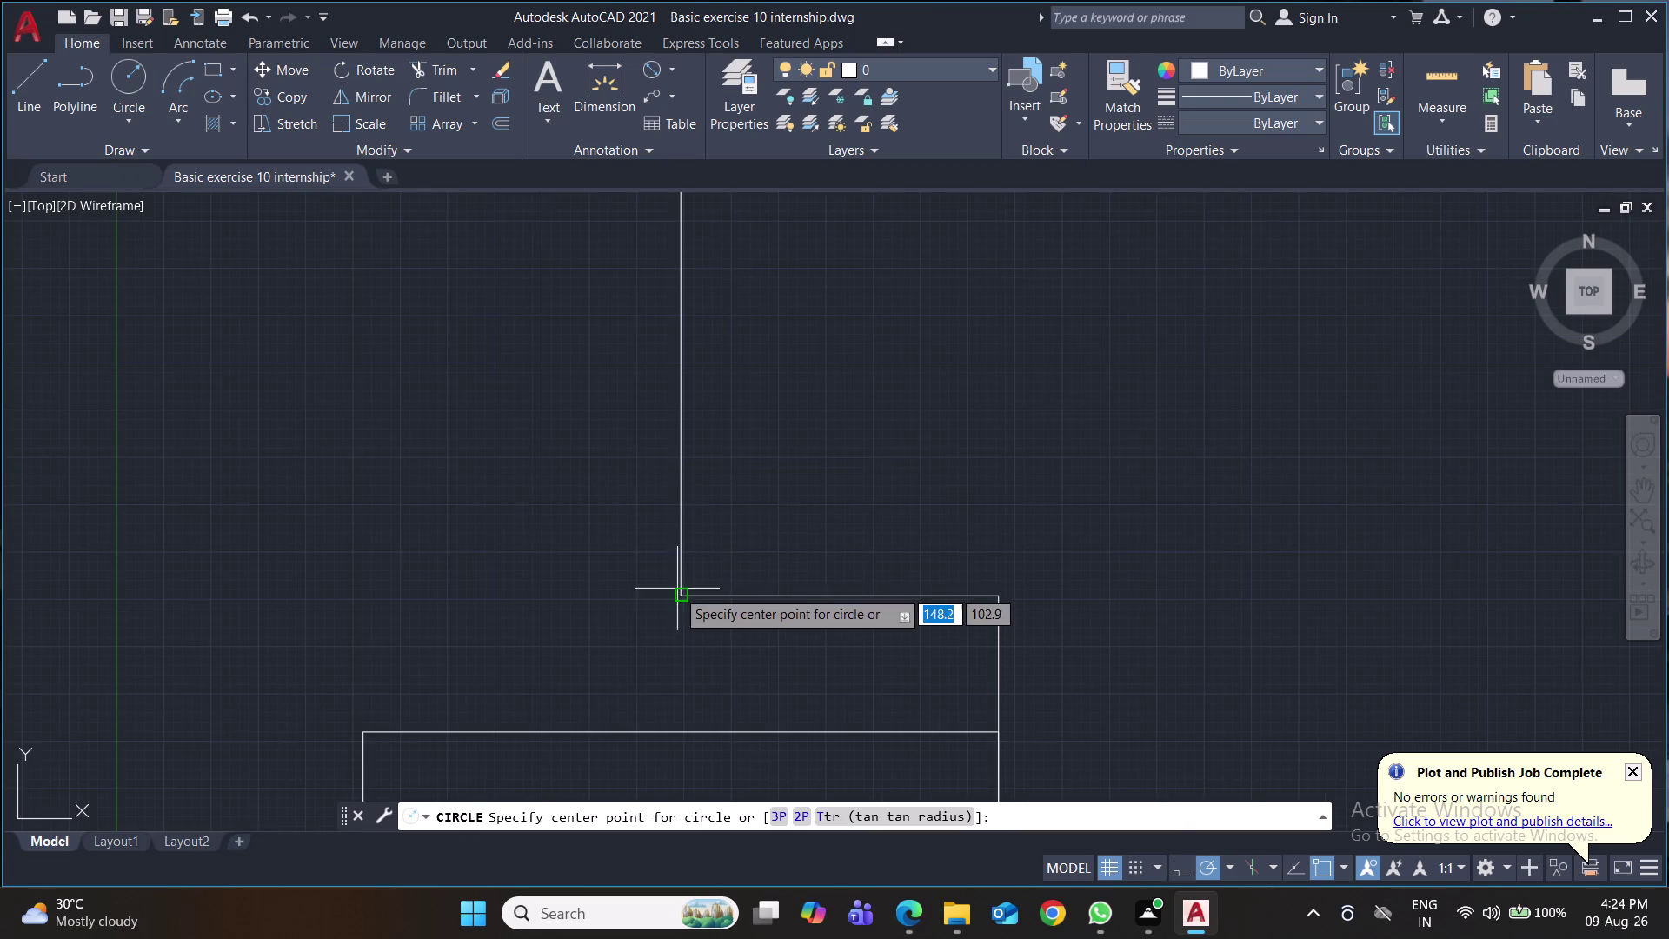
middle_drag(677, 590, 652, 455)
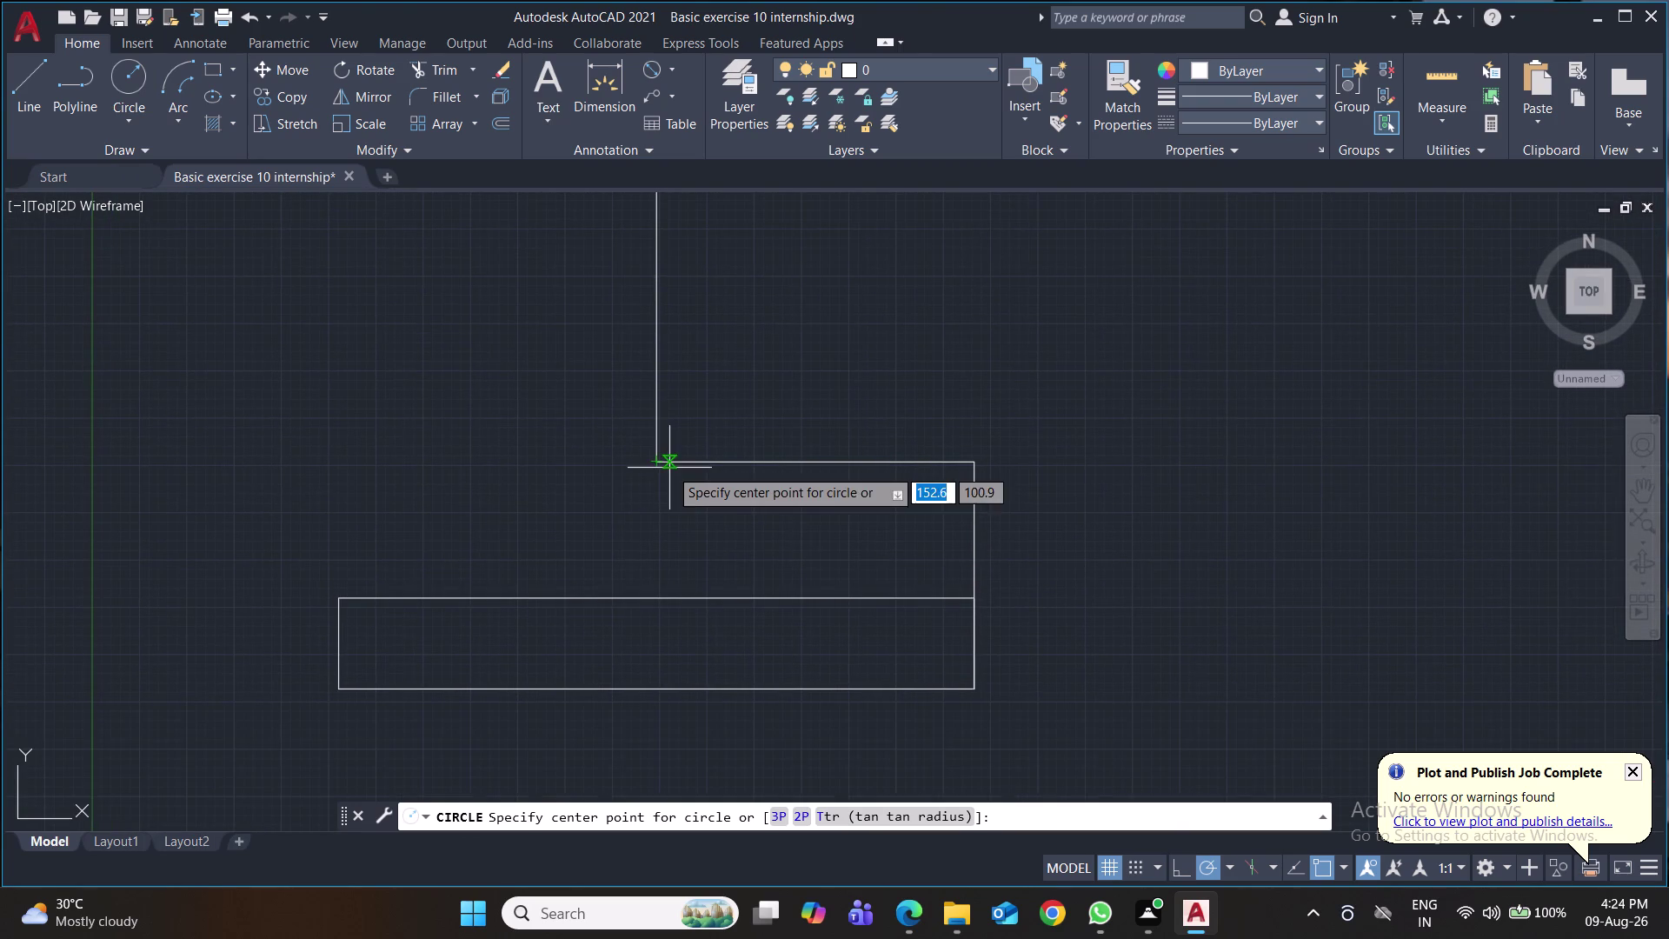
click(656, 462)
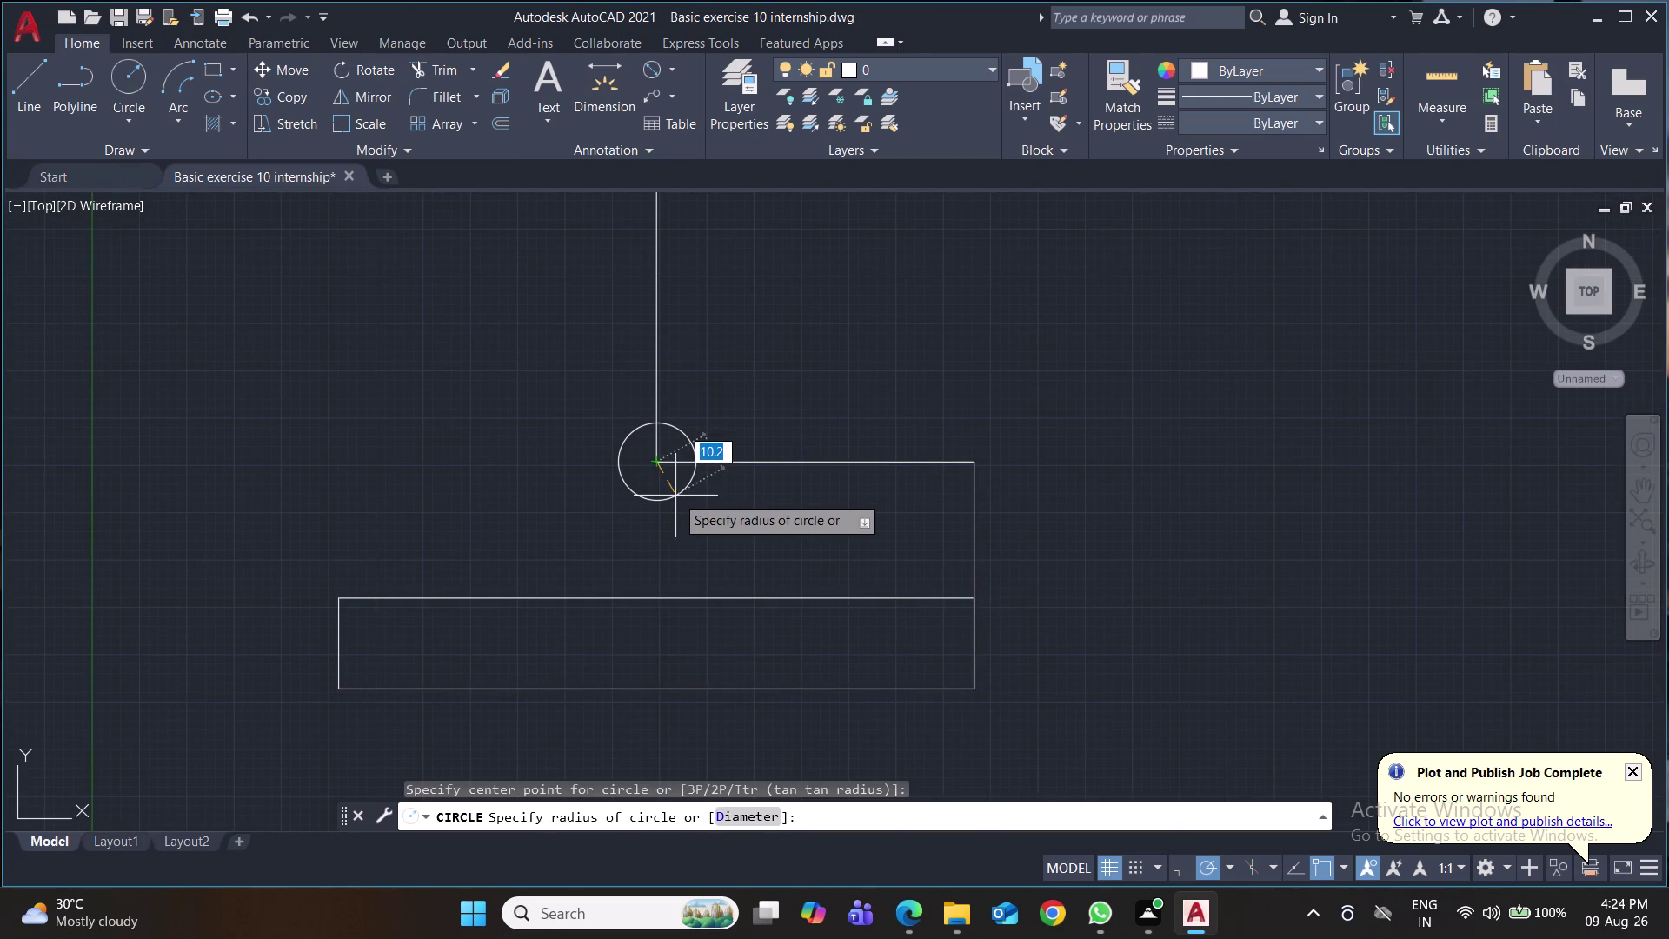
key(d)
key(Return)
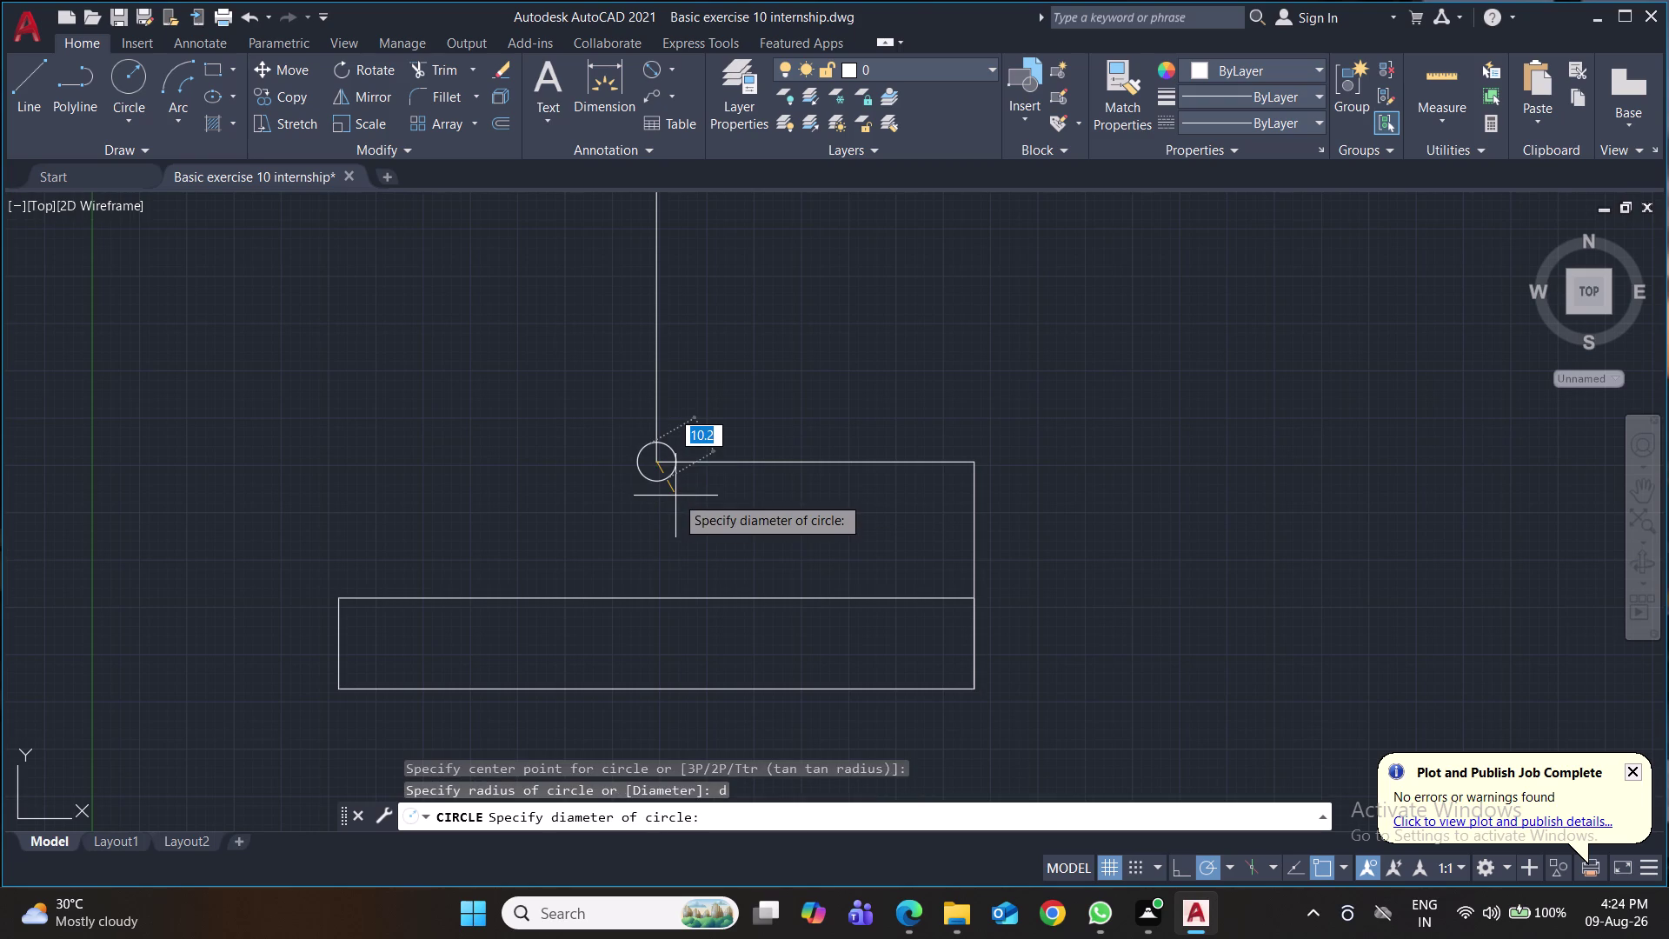
text(57.2)
key(Return)
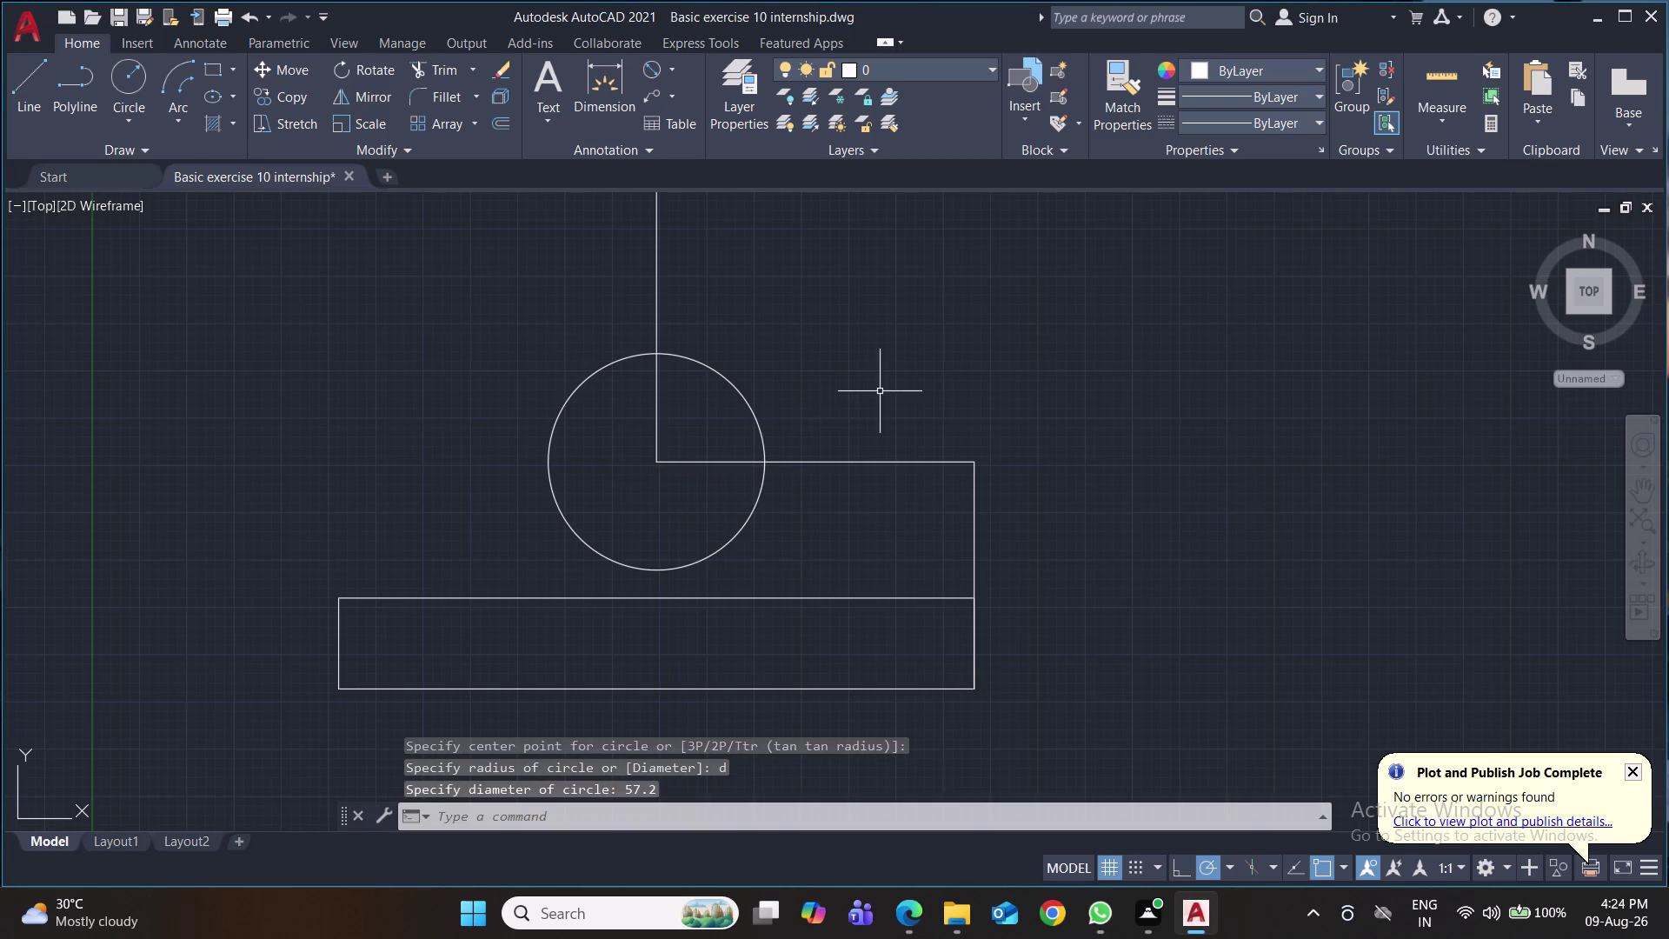
Start another circle and pan up to the top of the vertical line.
middle_drag(879, 392, 824, 559)
key(c)
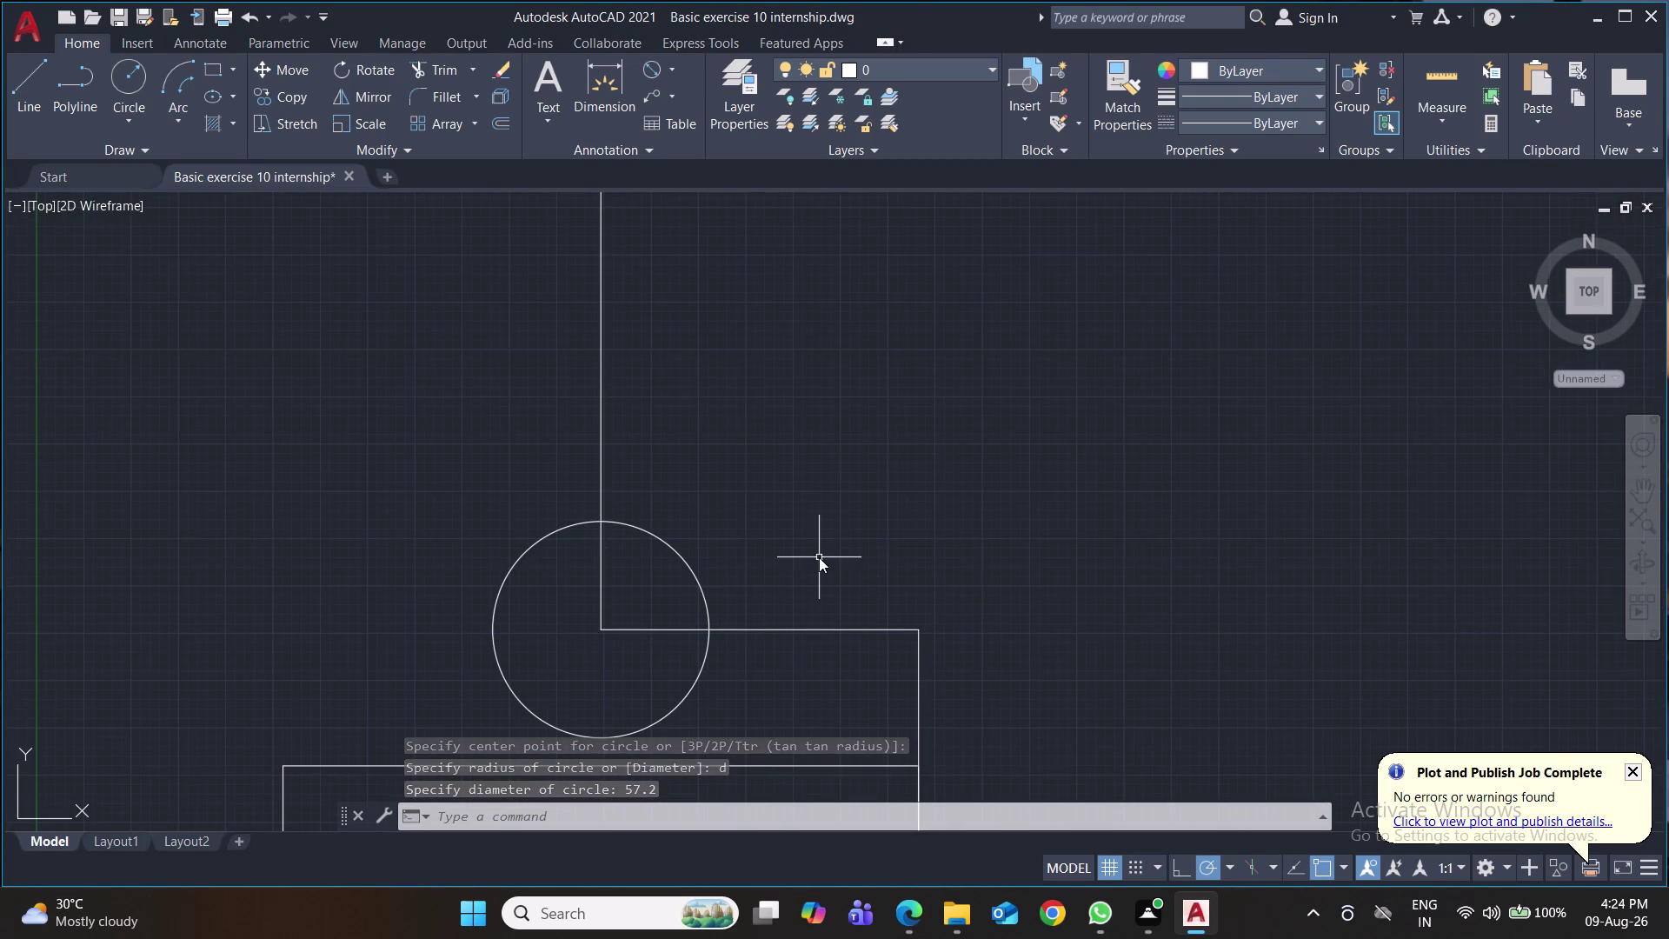
key(Return)
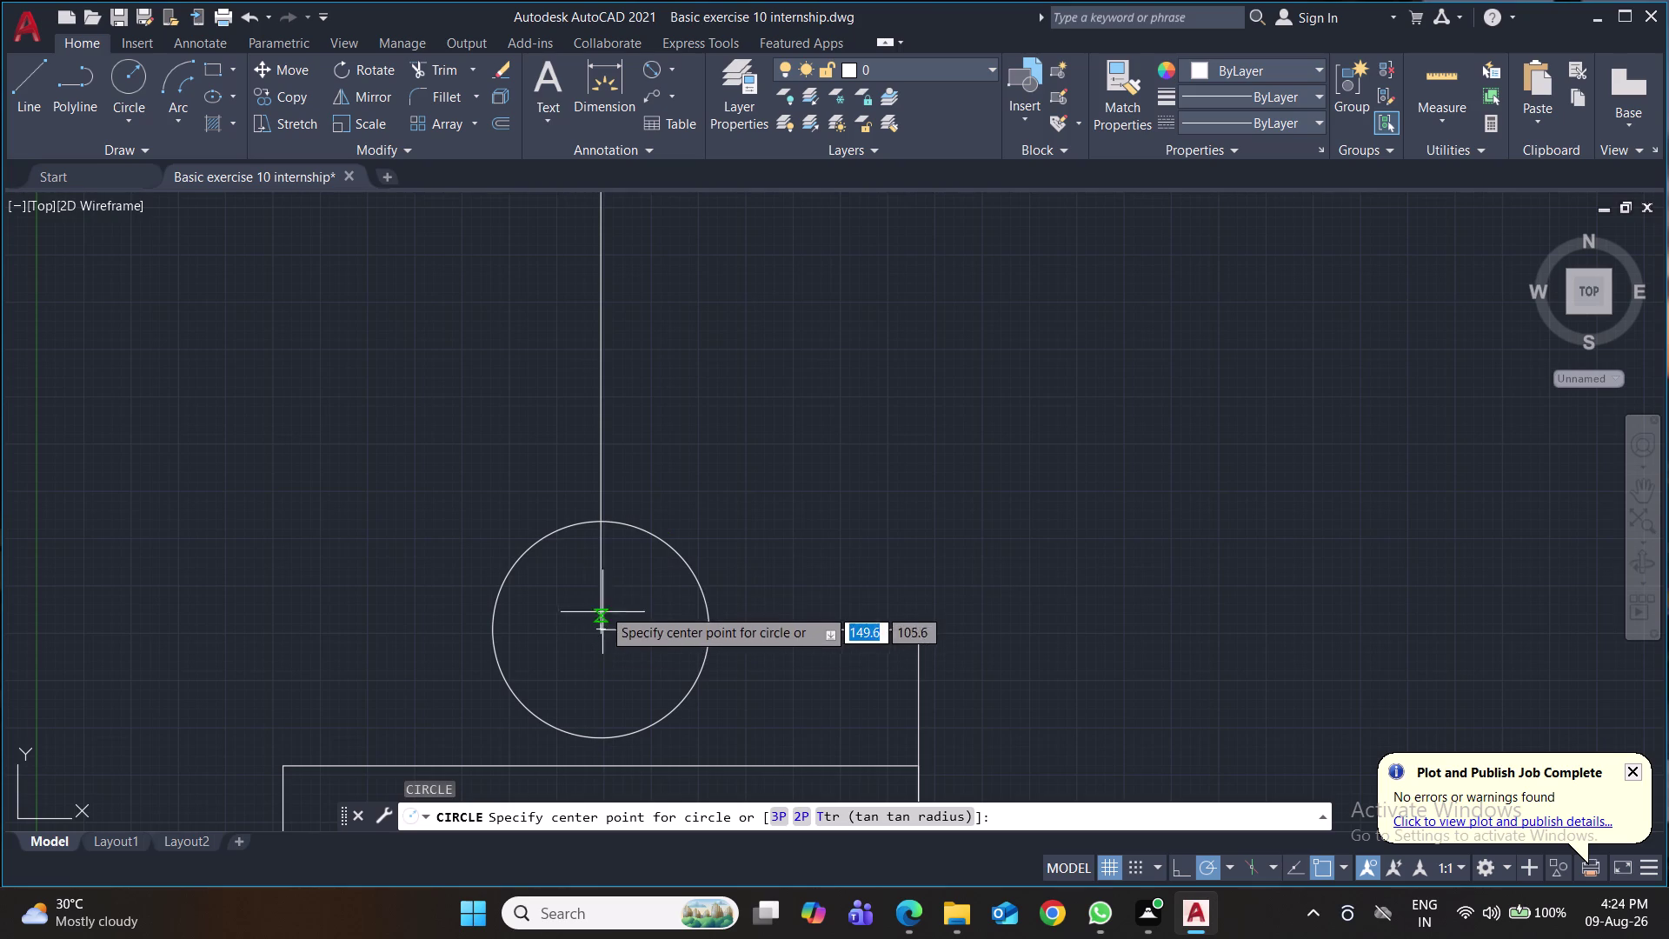
middle_drag(610, 278, 604, 322)
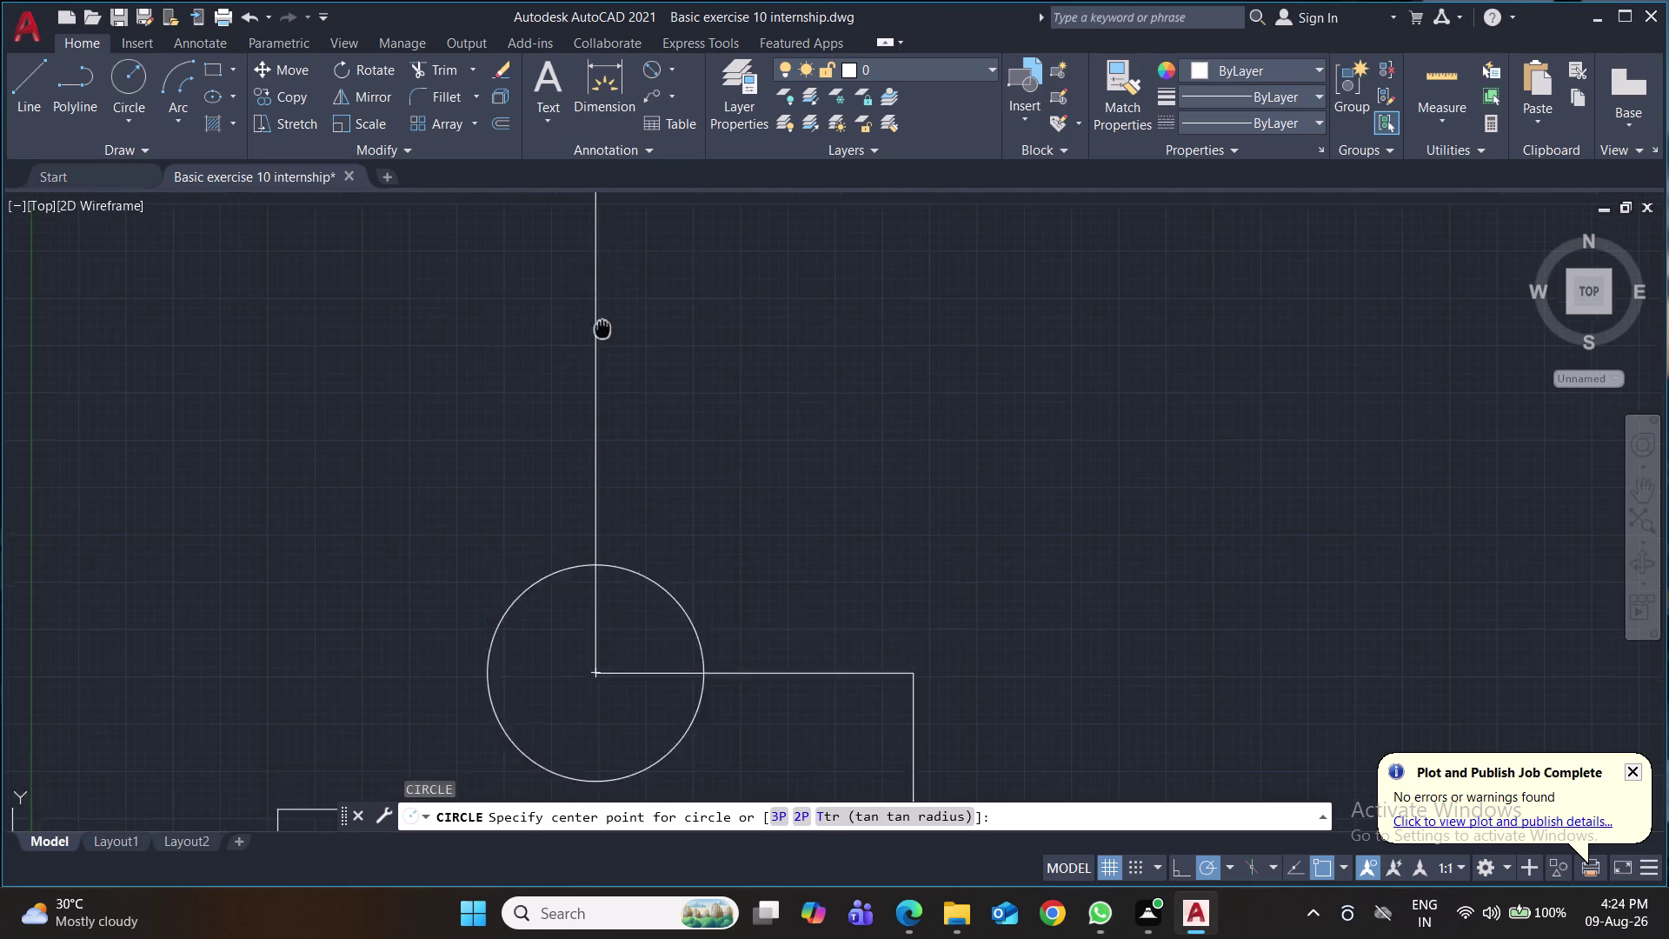
middle_drag(604, 321, 580, 500)
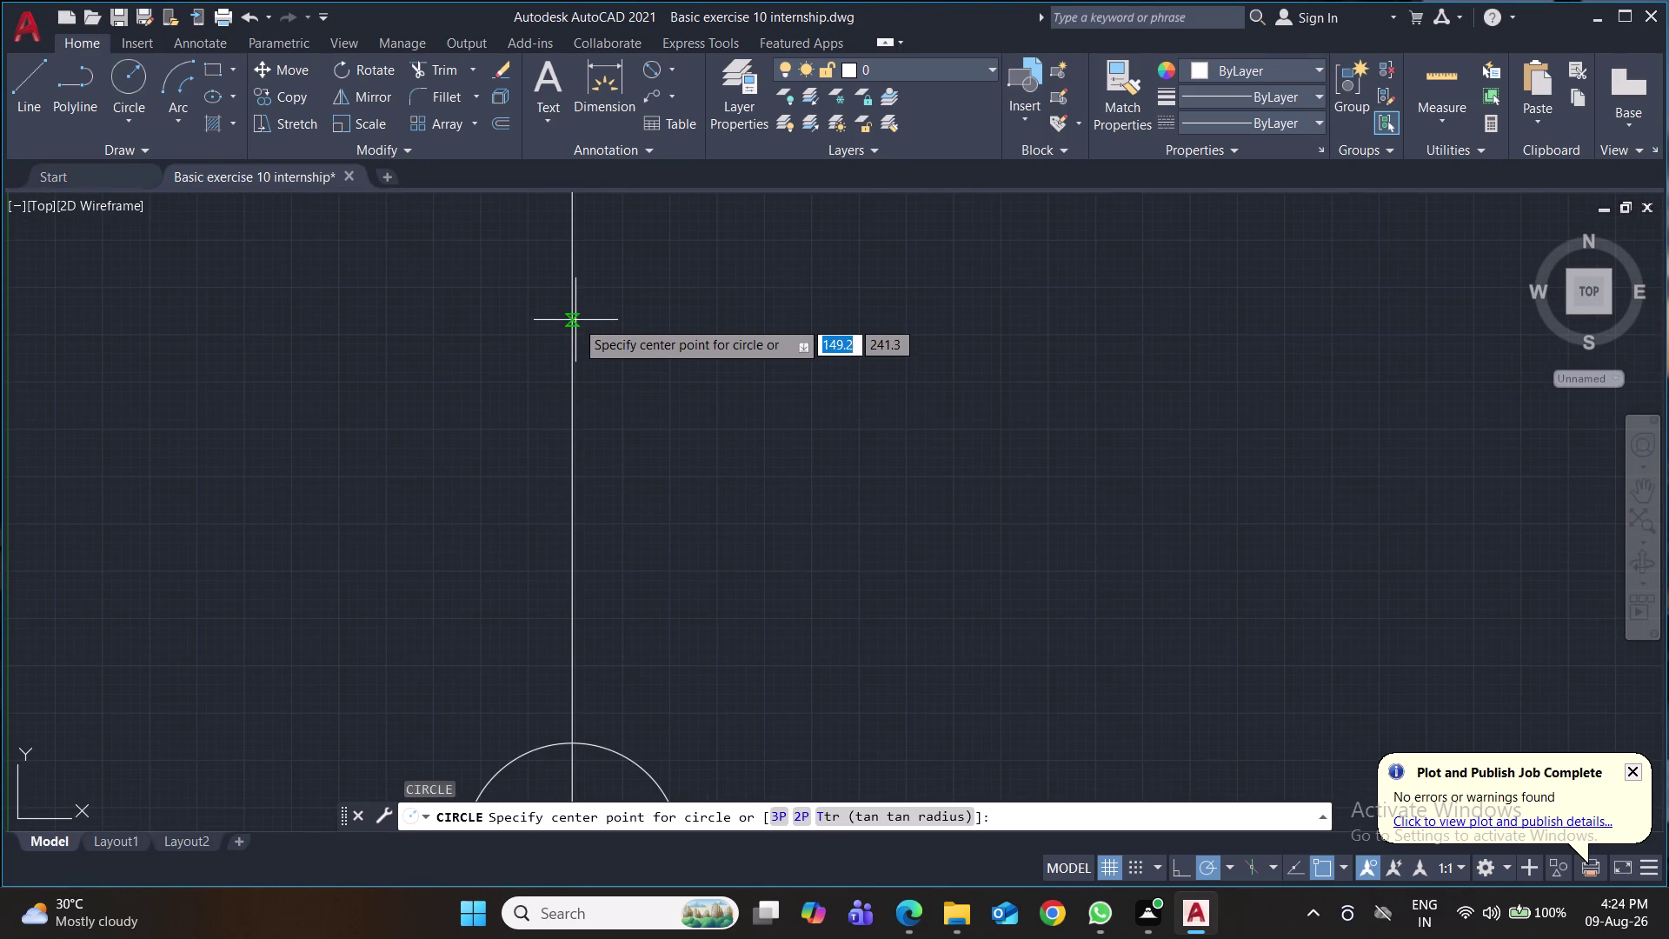
middle_drag(578, 273, 541, 539)
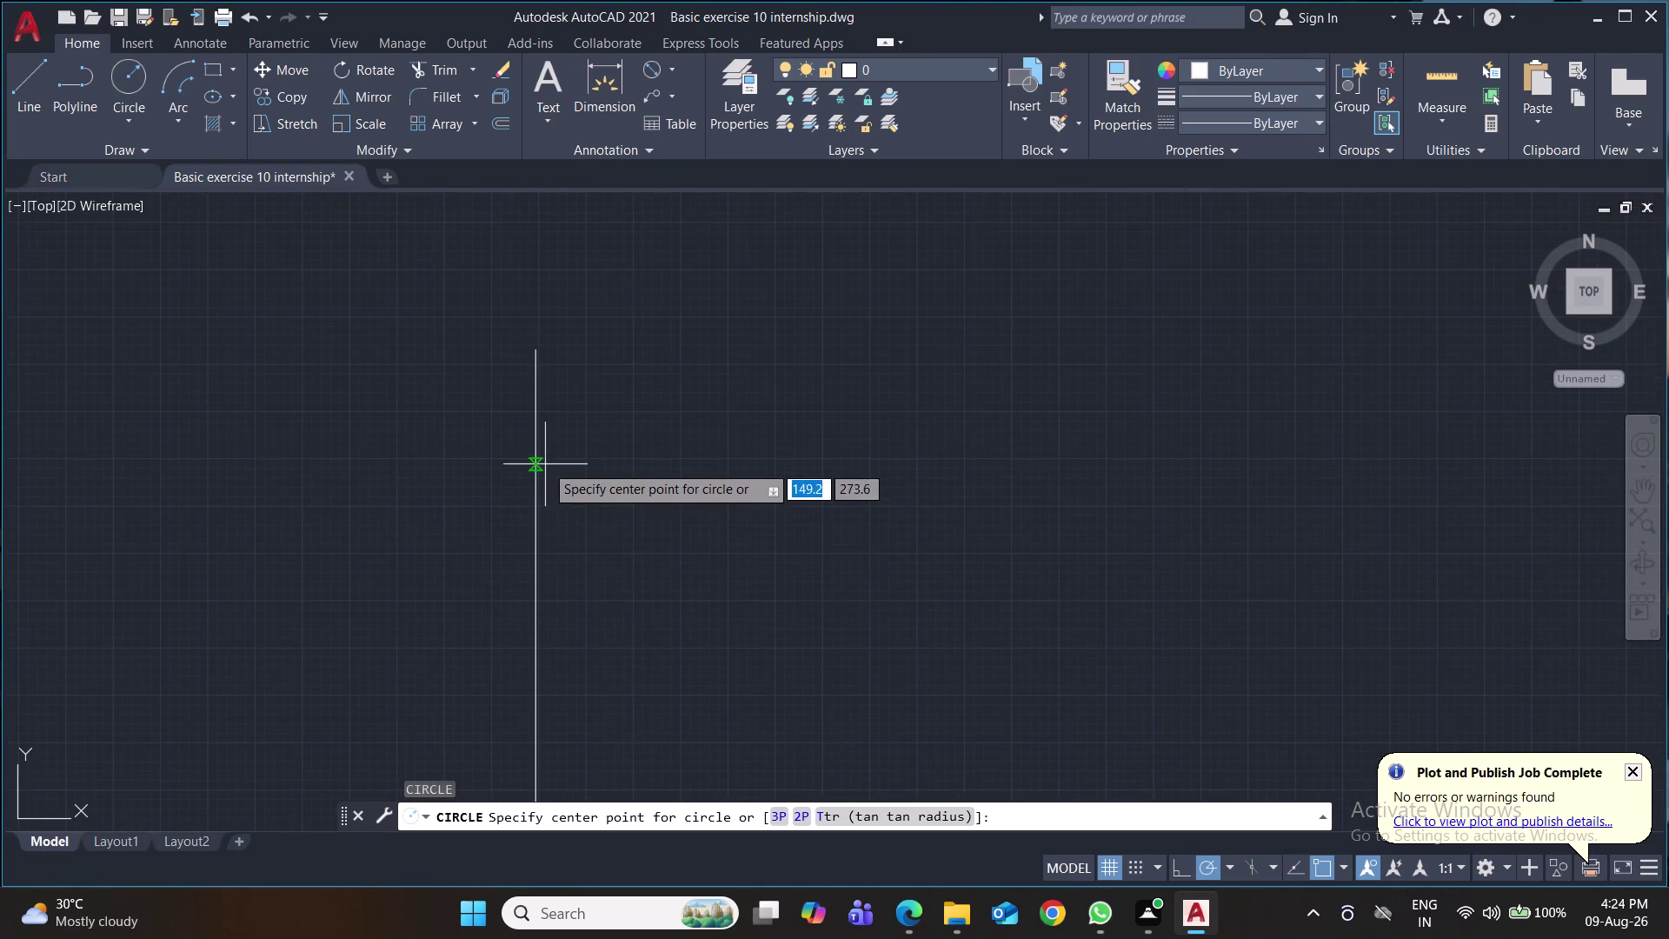
scroll(down, 3)
middle_drag(556, 501, 583, 299)
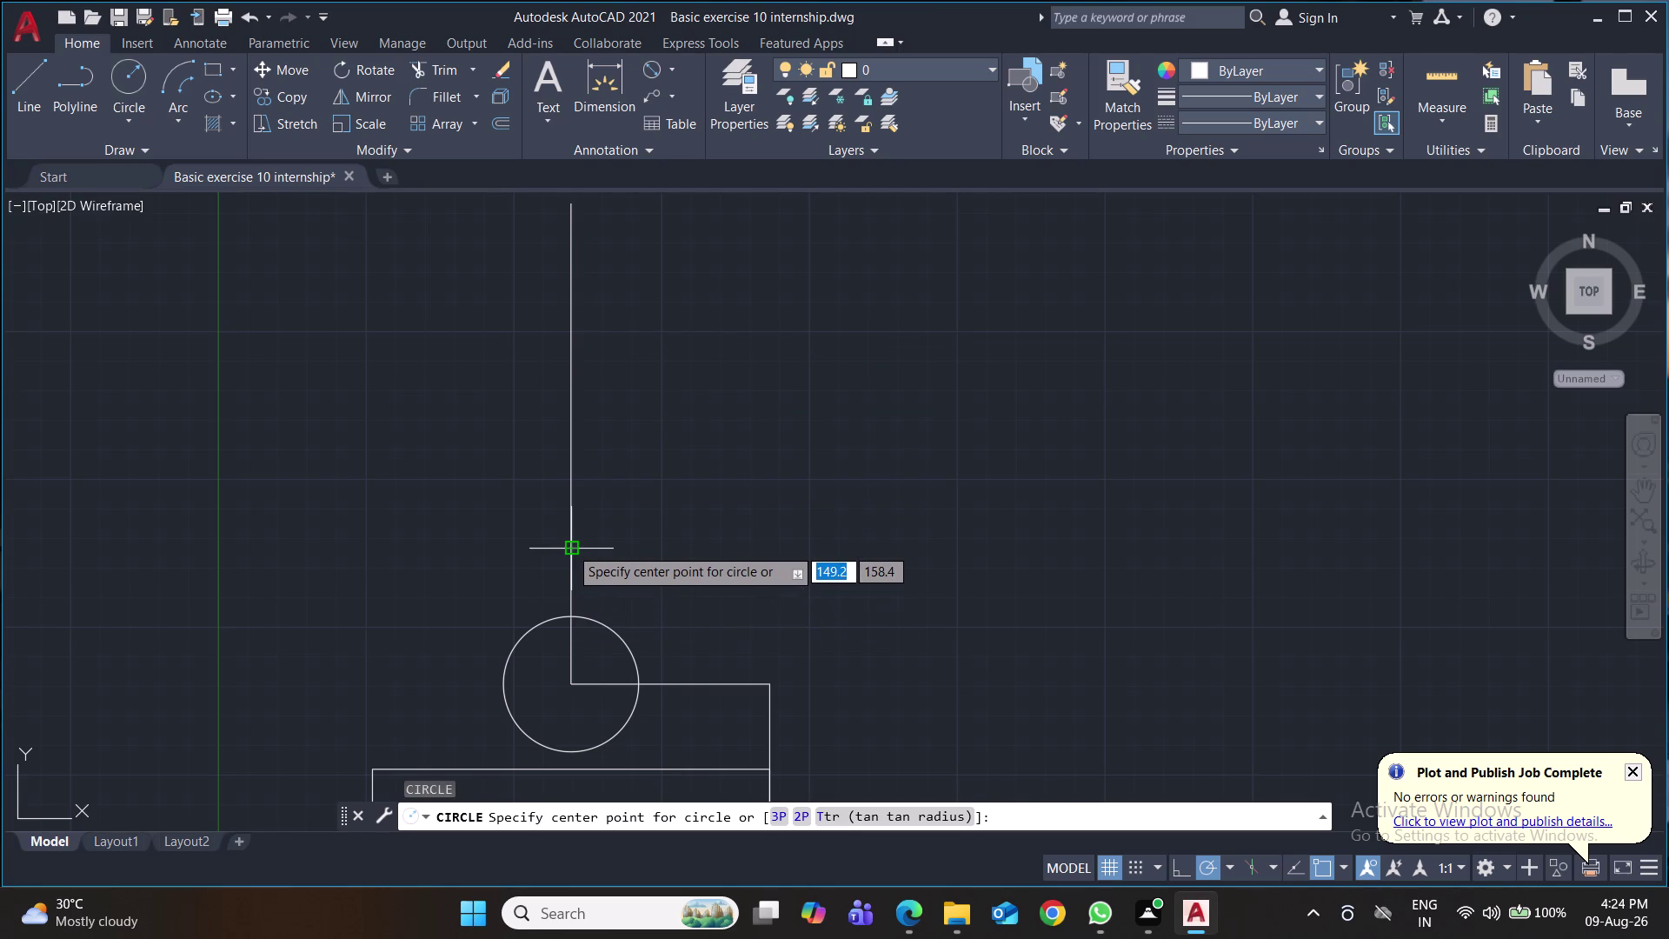
Draw a radius-14 circle centred on the vertical line.
click(570, 546)
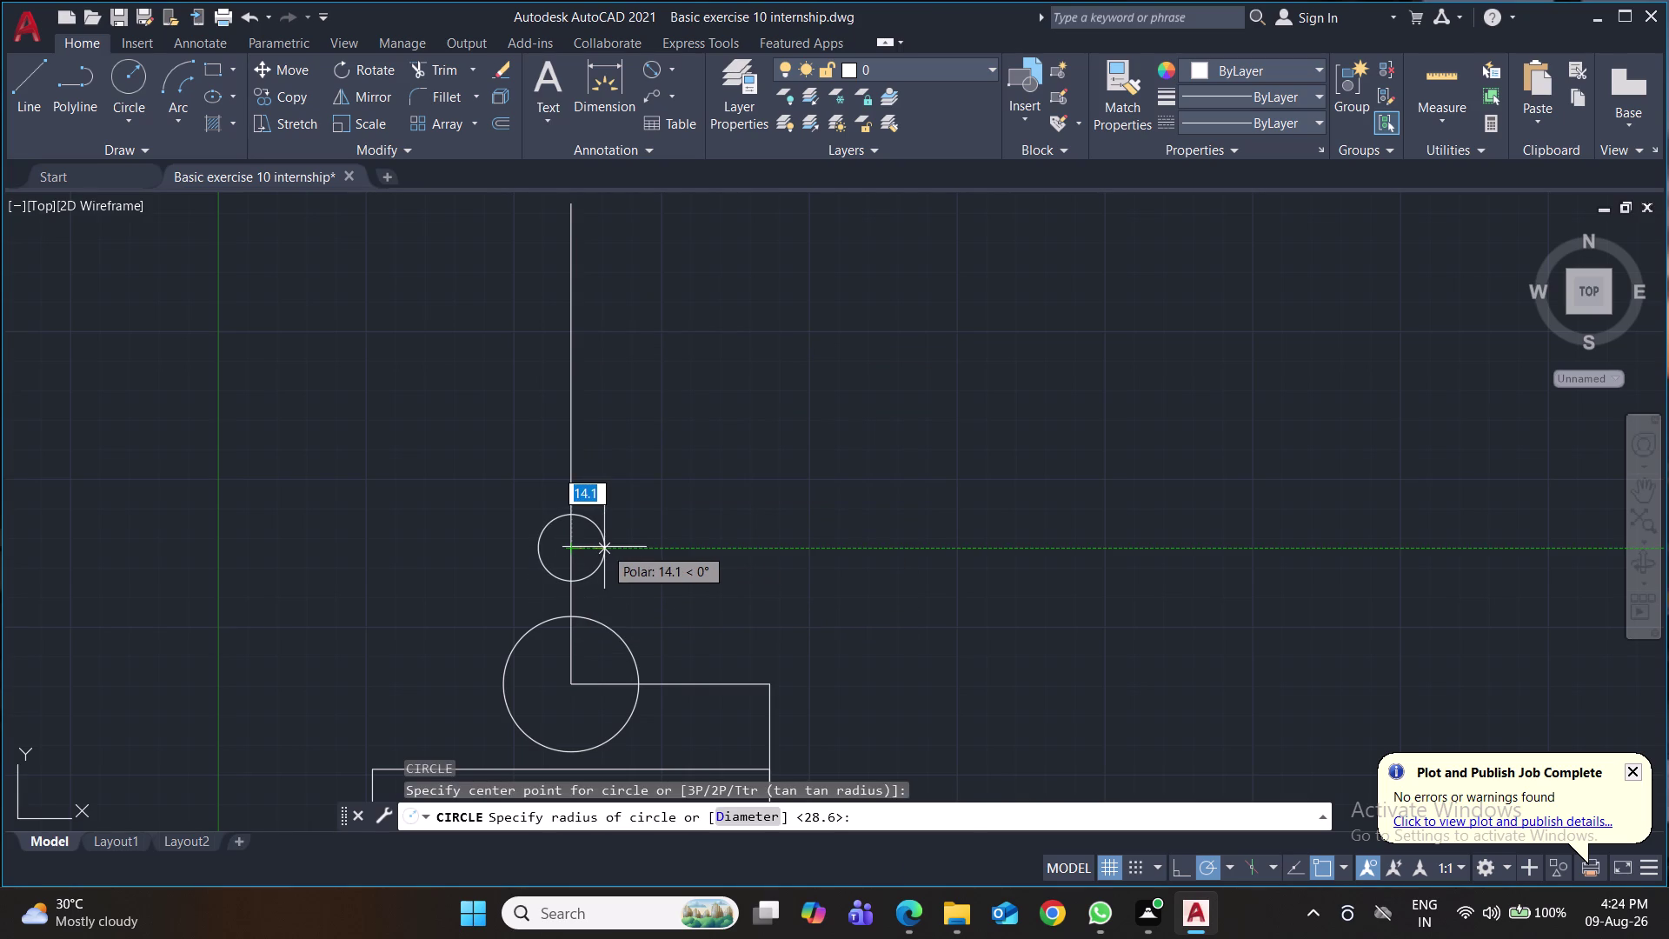
text(14)
key(Return)
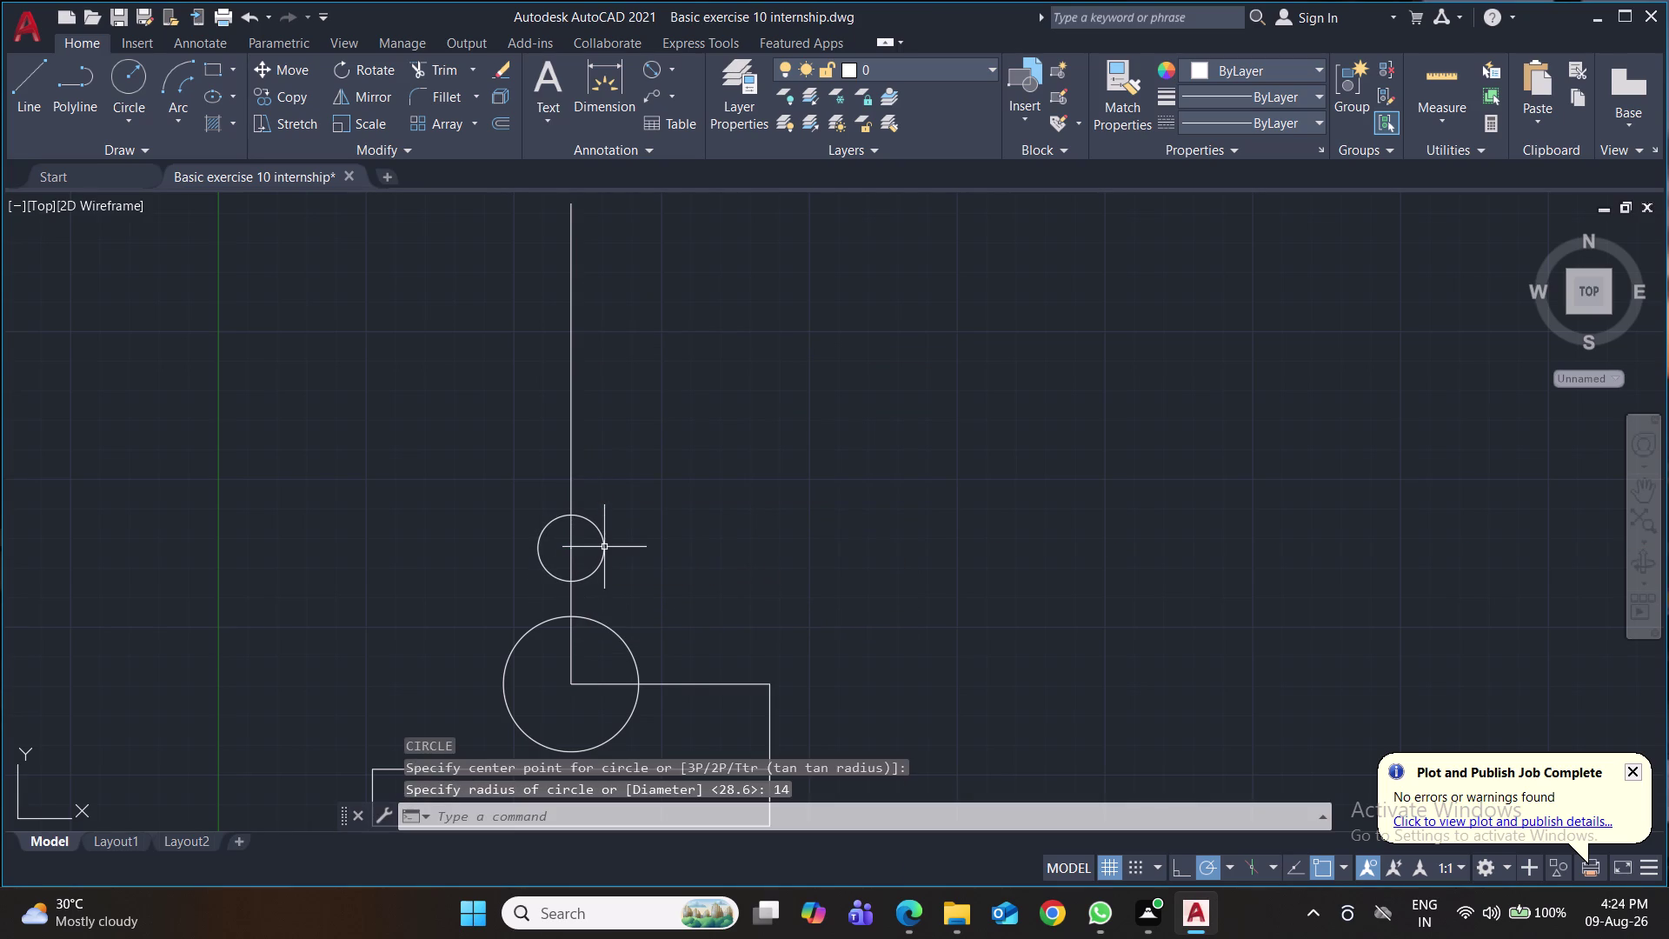
middle_drag(605, 547, 604, 647)
Draw a 36.7-diameter circle at the vertical line's top end.
key(space)
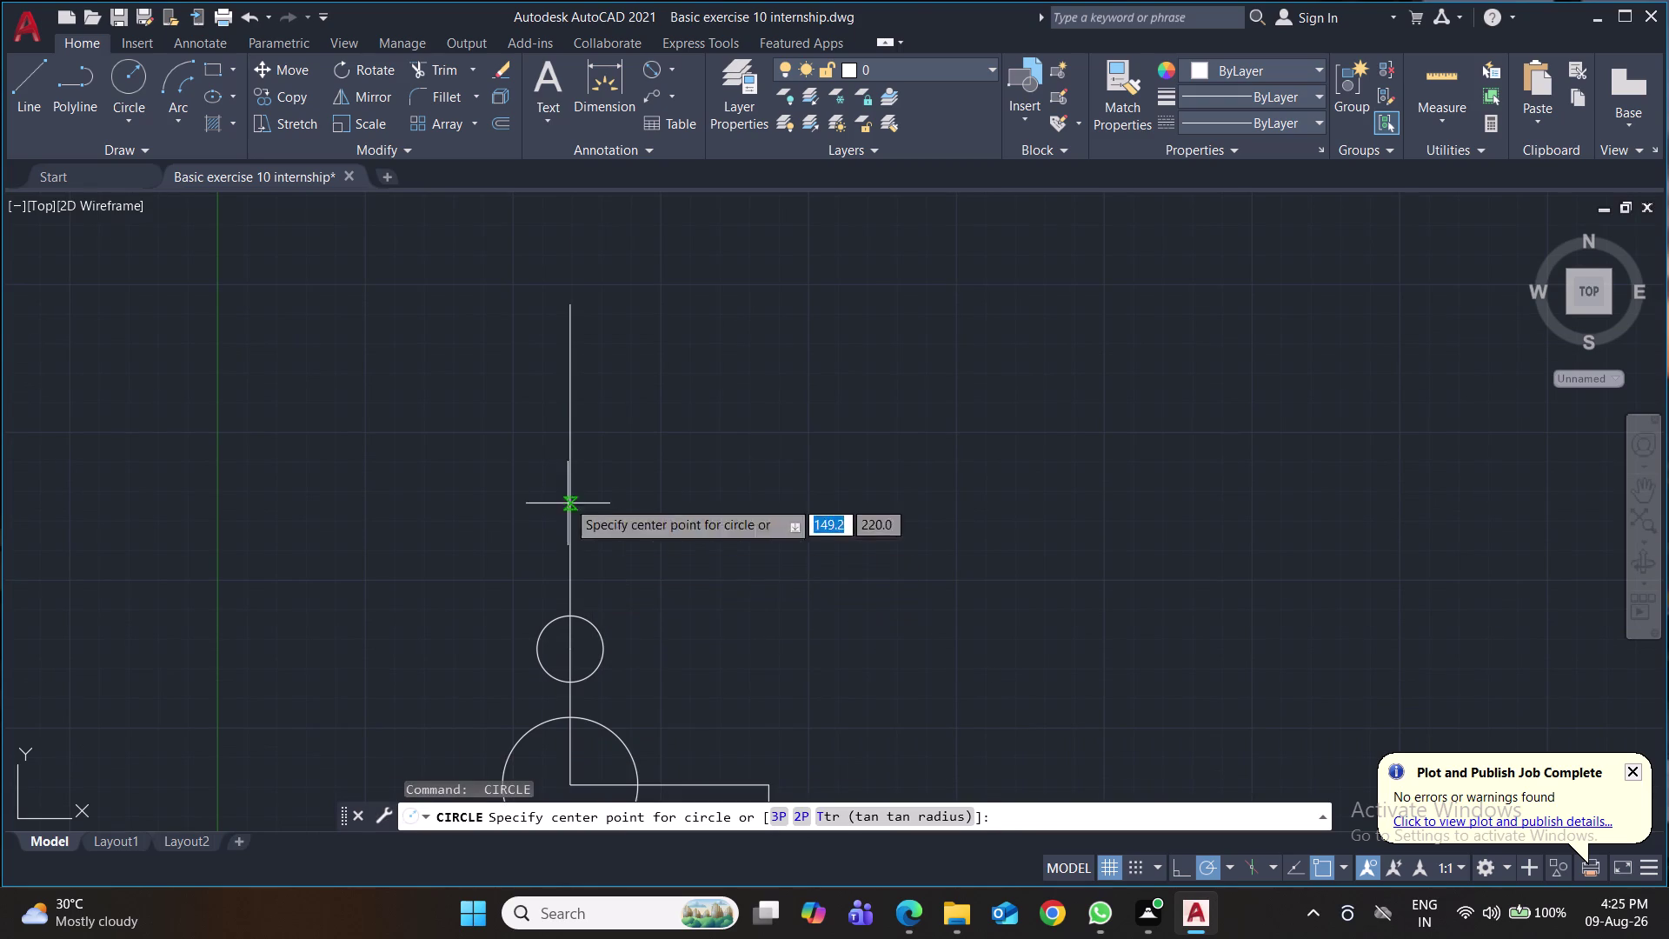
click(573, 308)
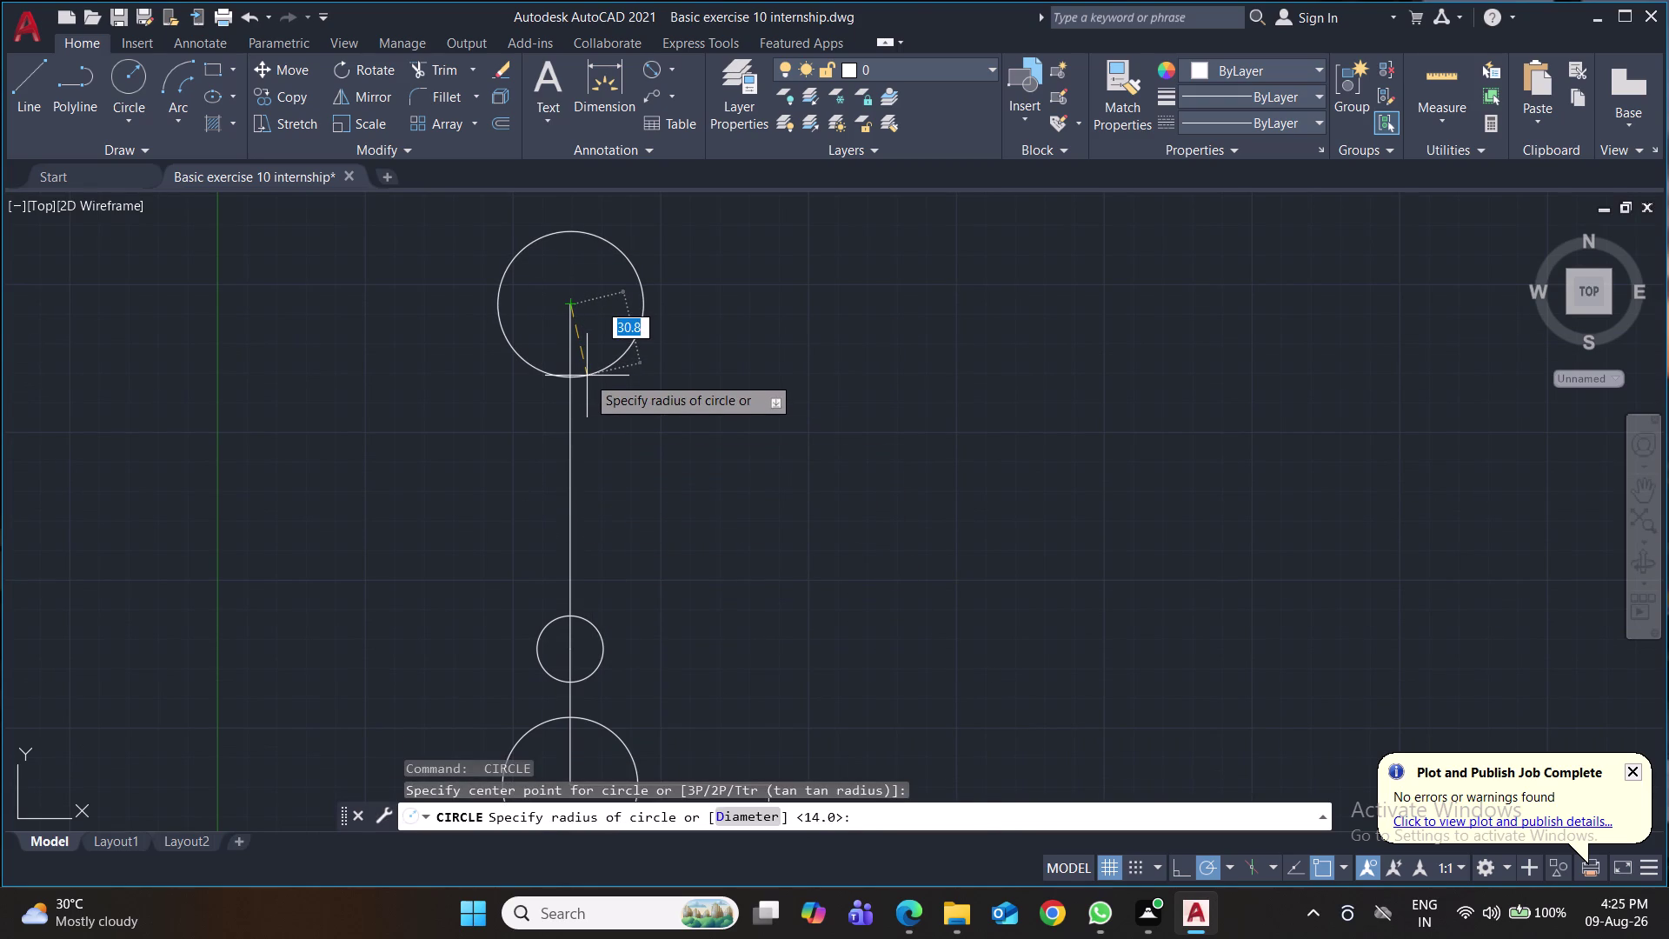
key(d)
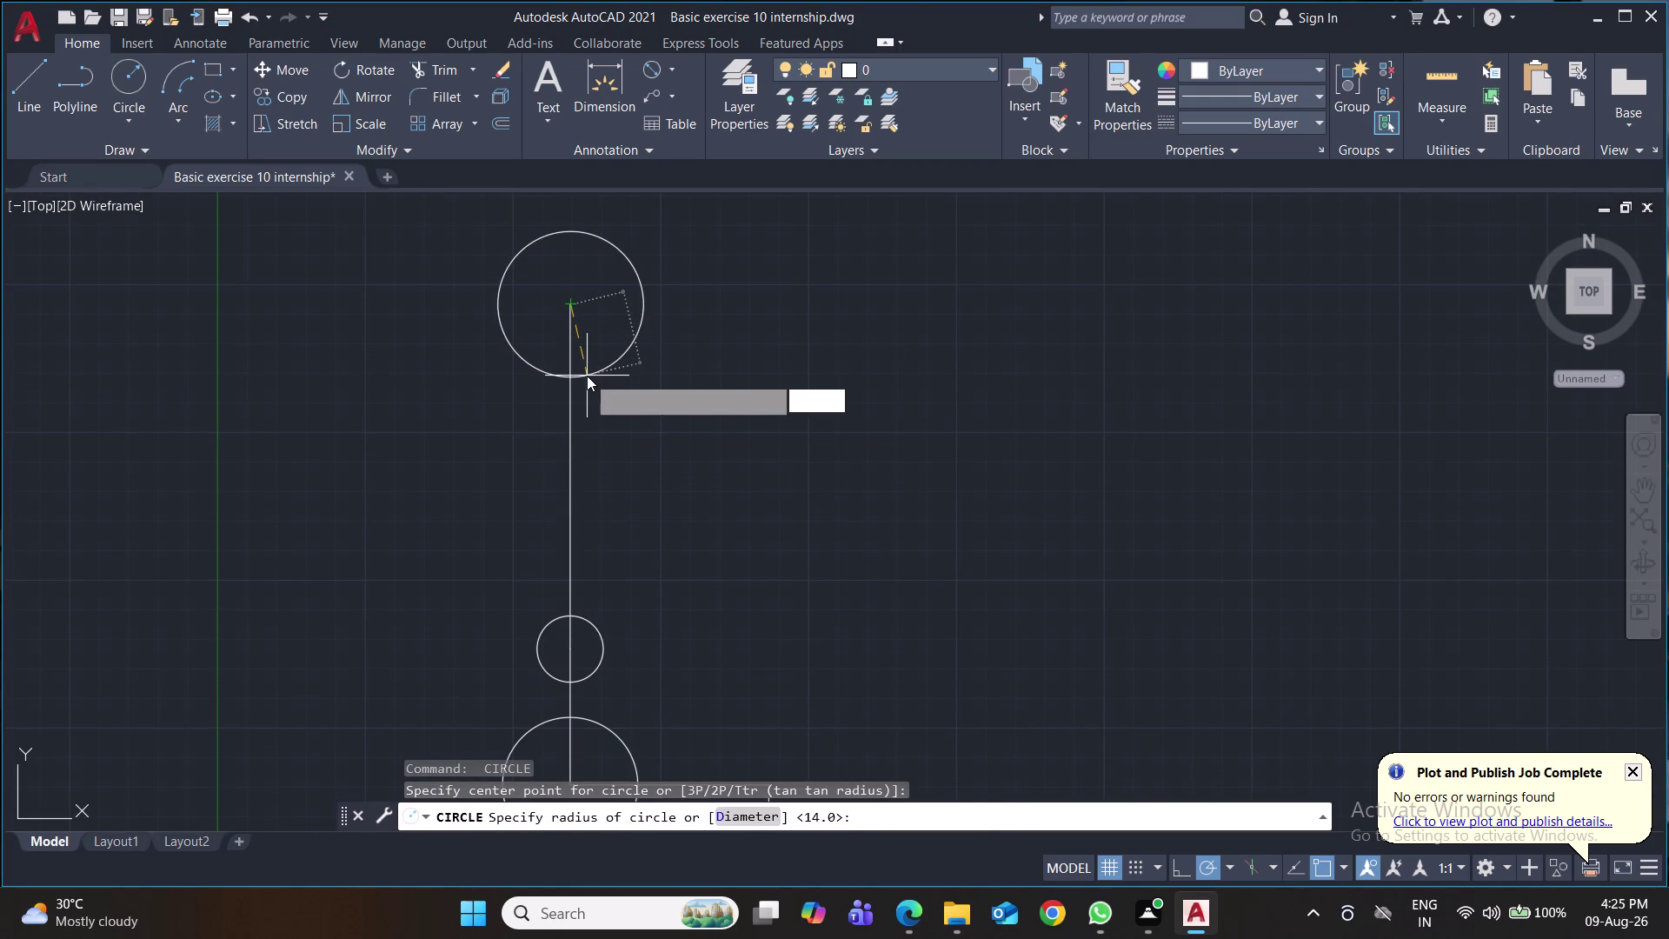
key(Return)
text(36.)
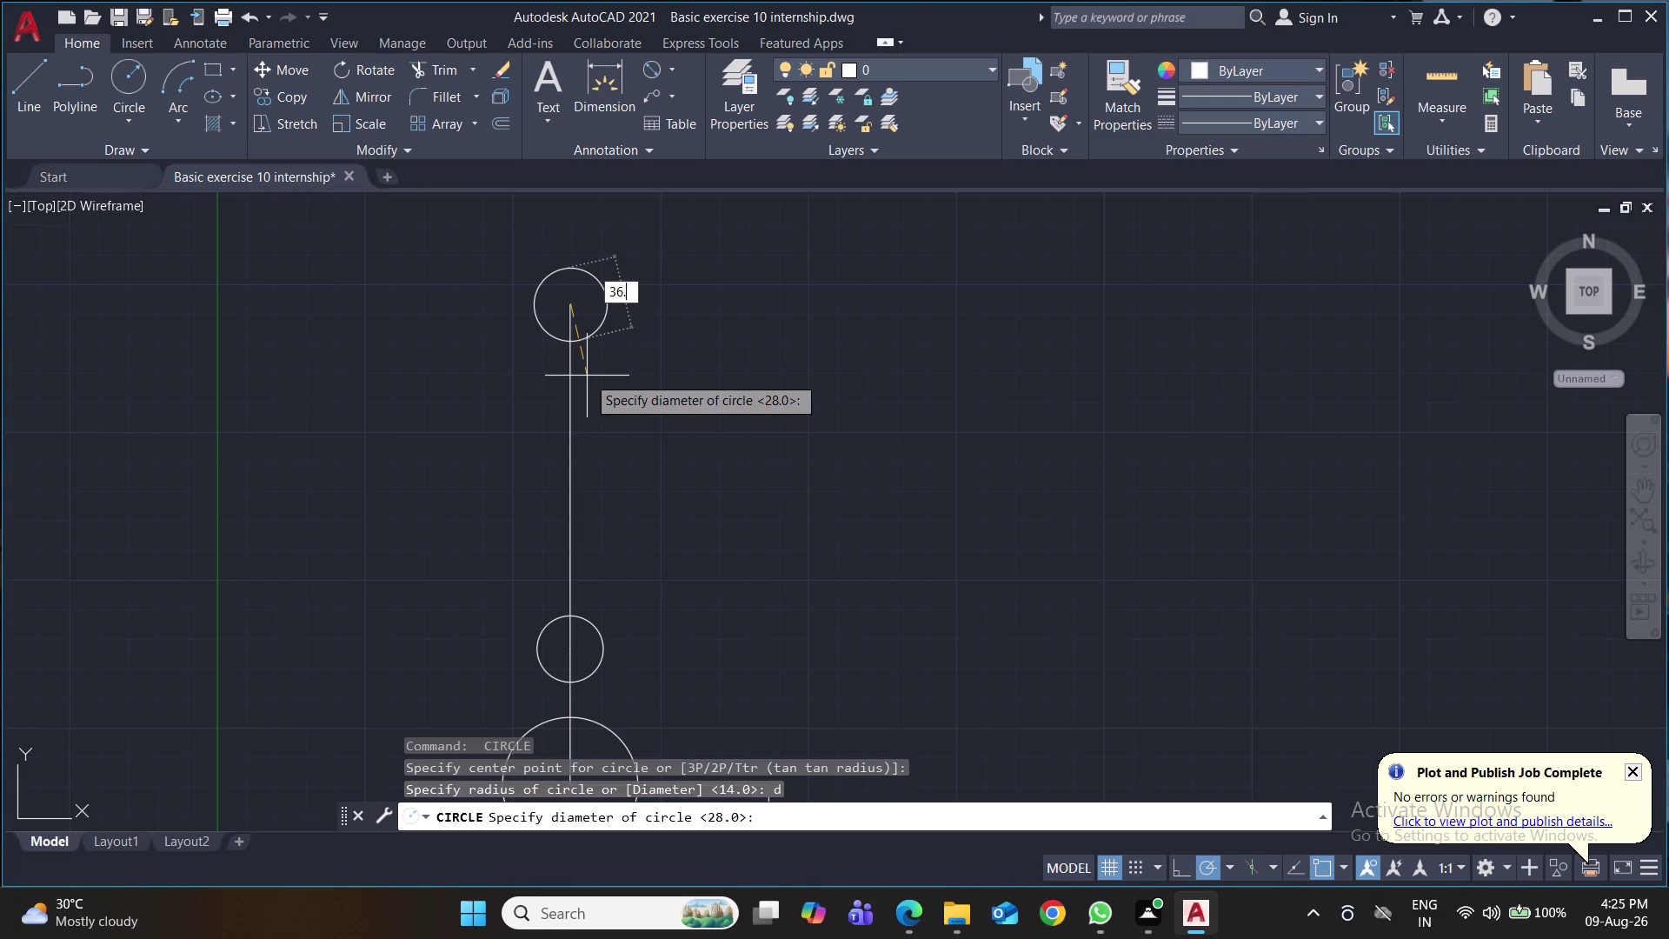
text(7)
key(Return)
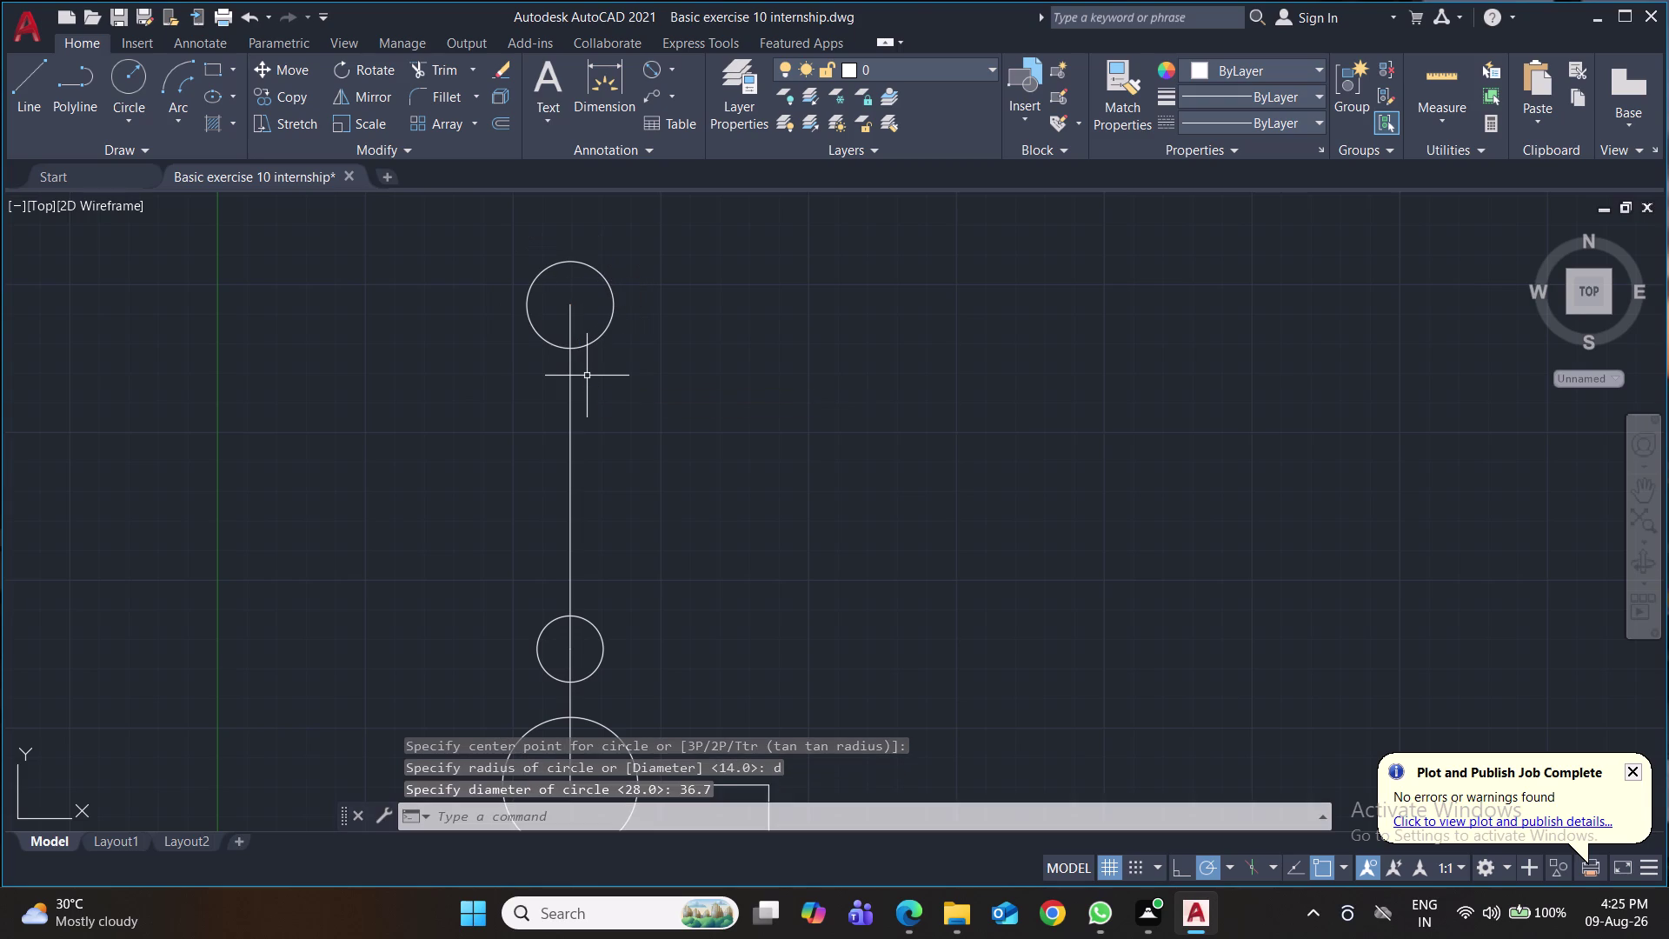
Add a concentric 31.6-radius circle at the same top end.
key(space)
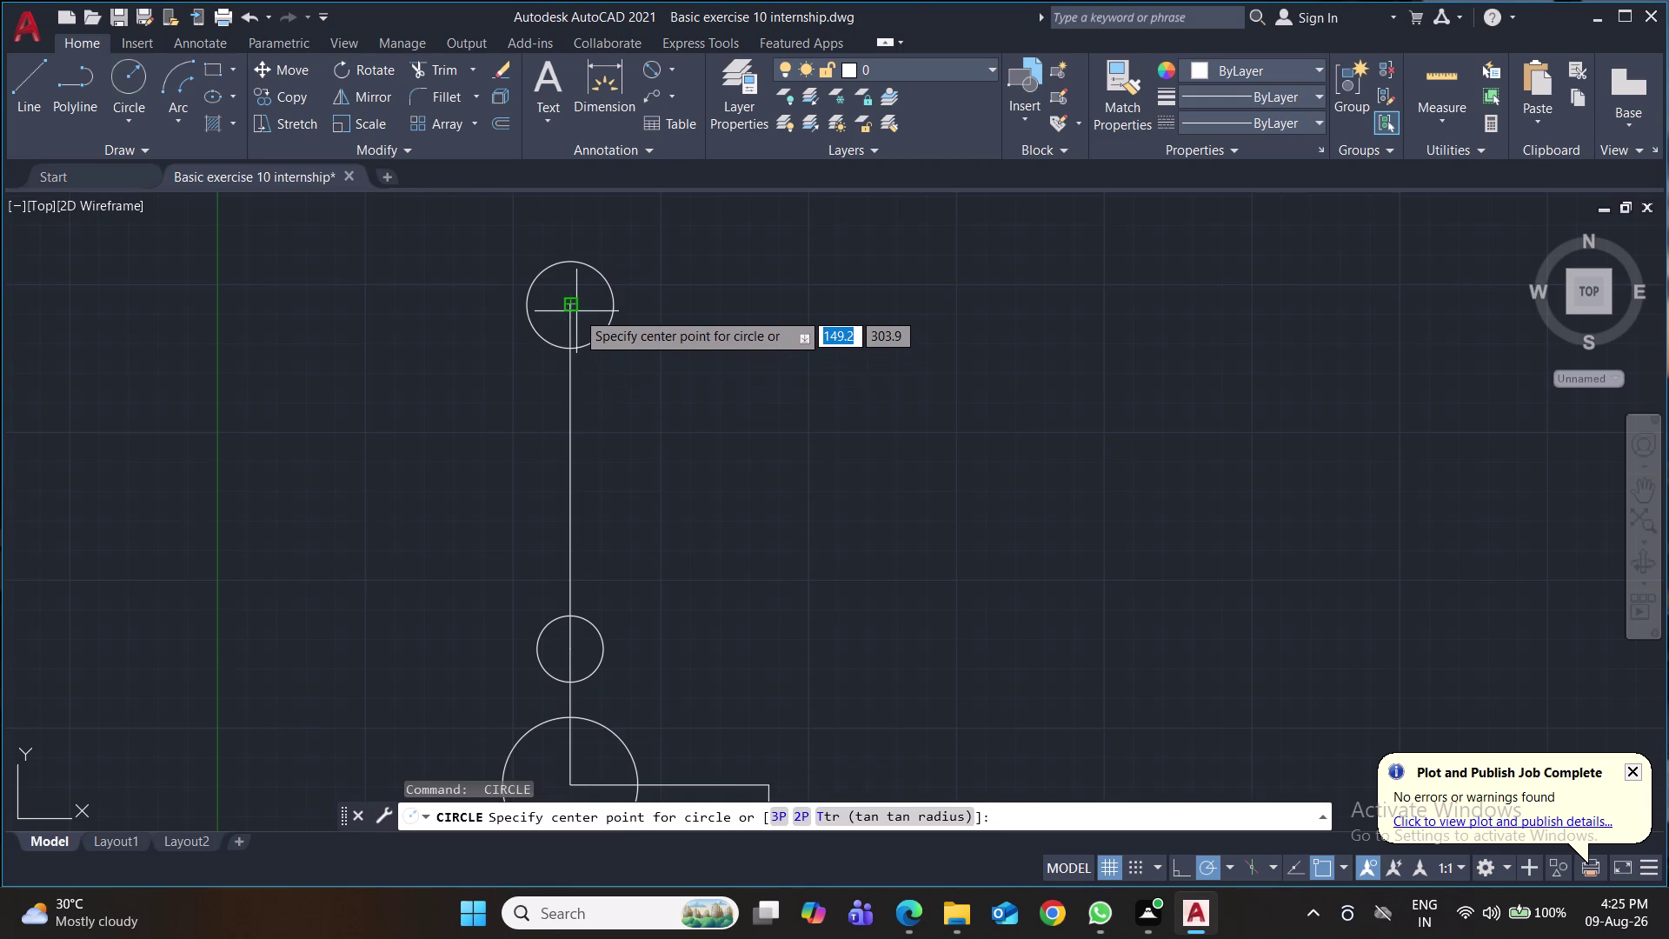
click(573, 308)
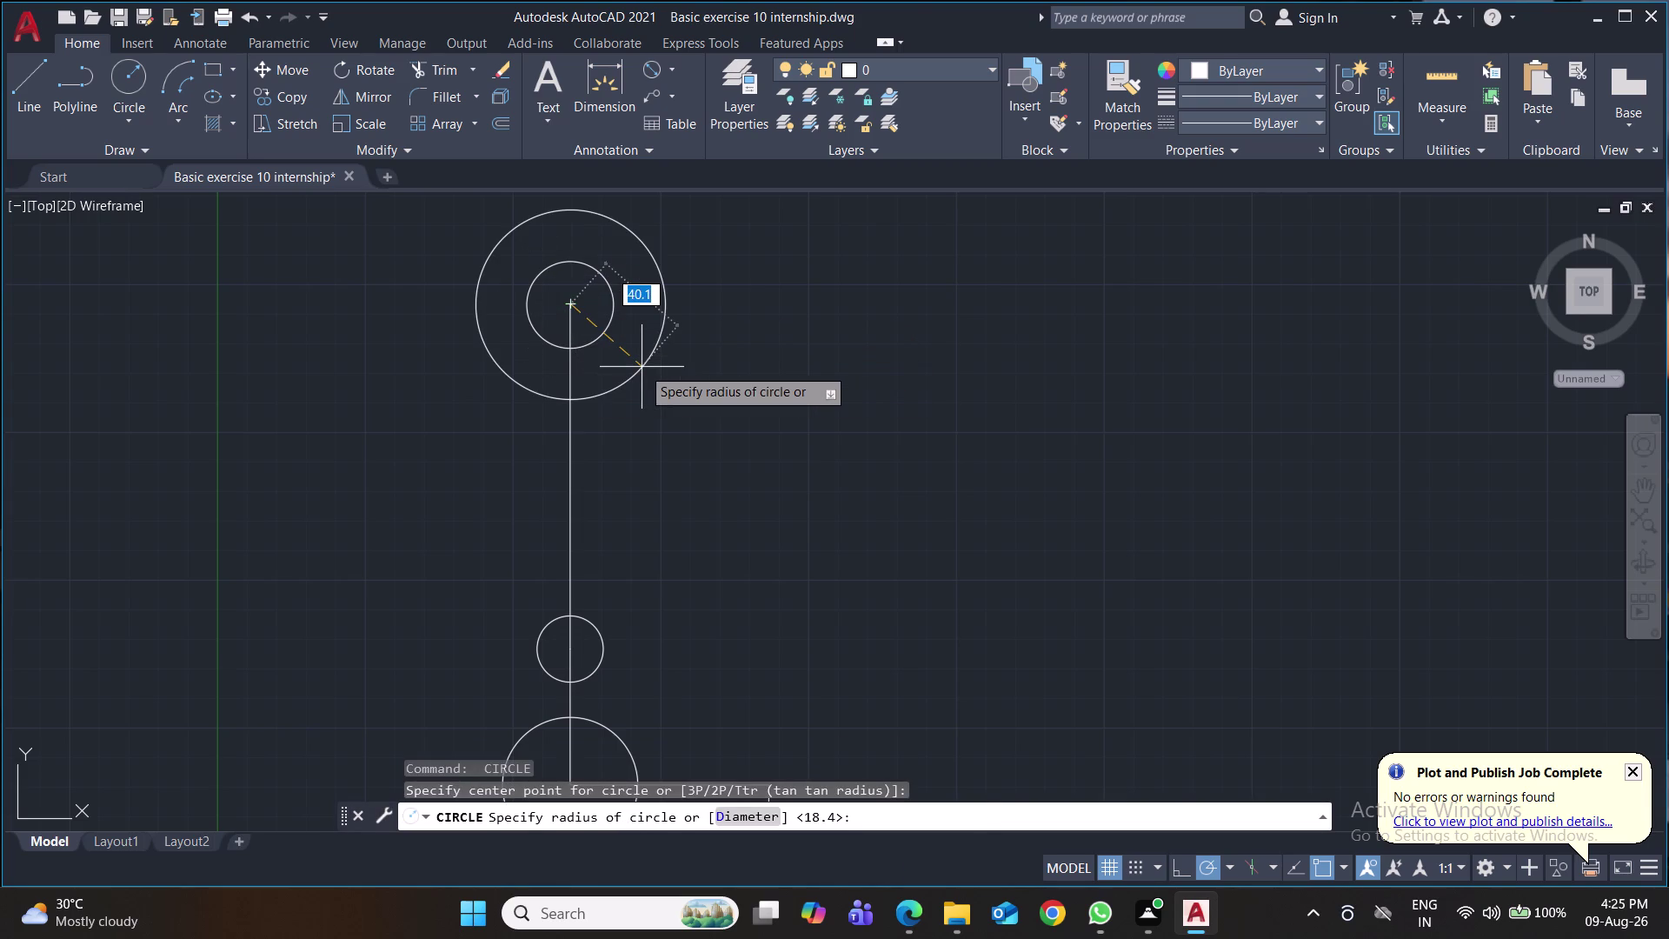
text(31.6)
key(Return)
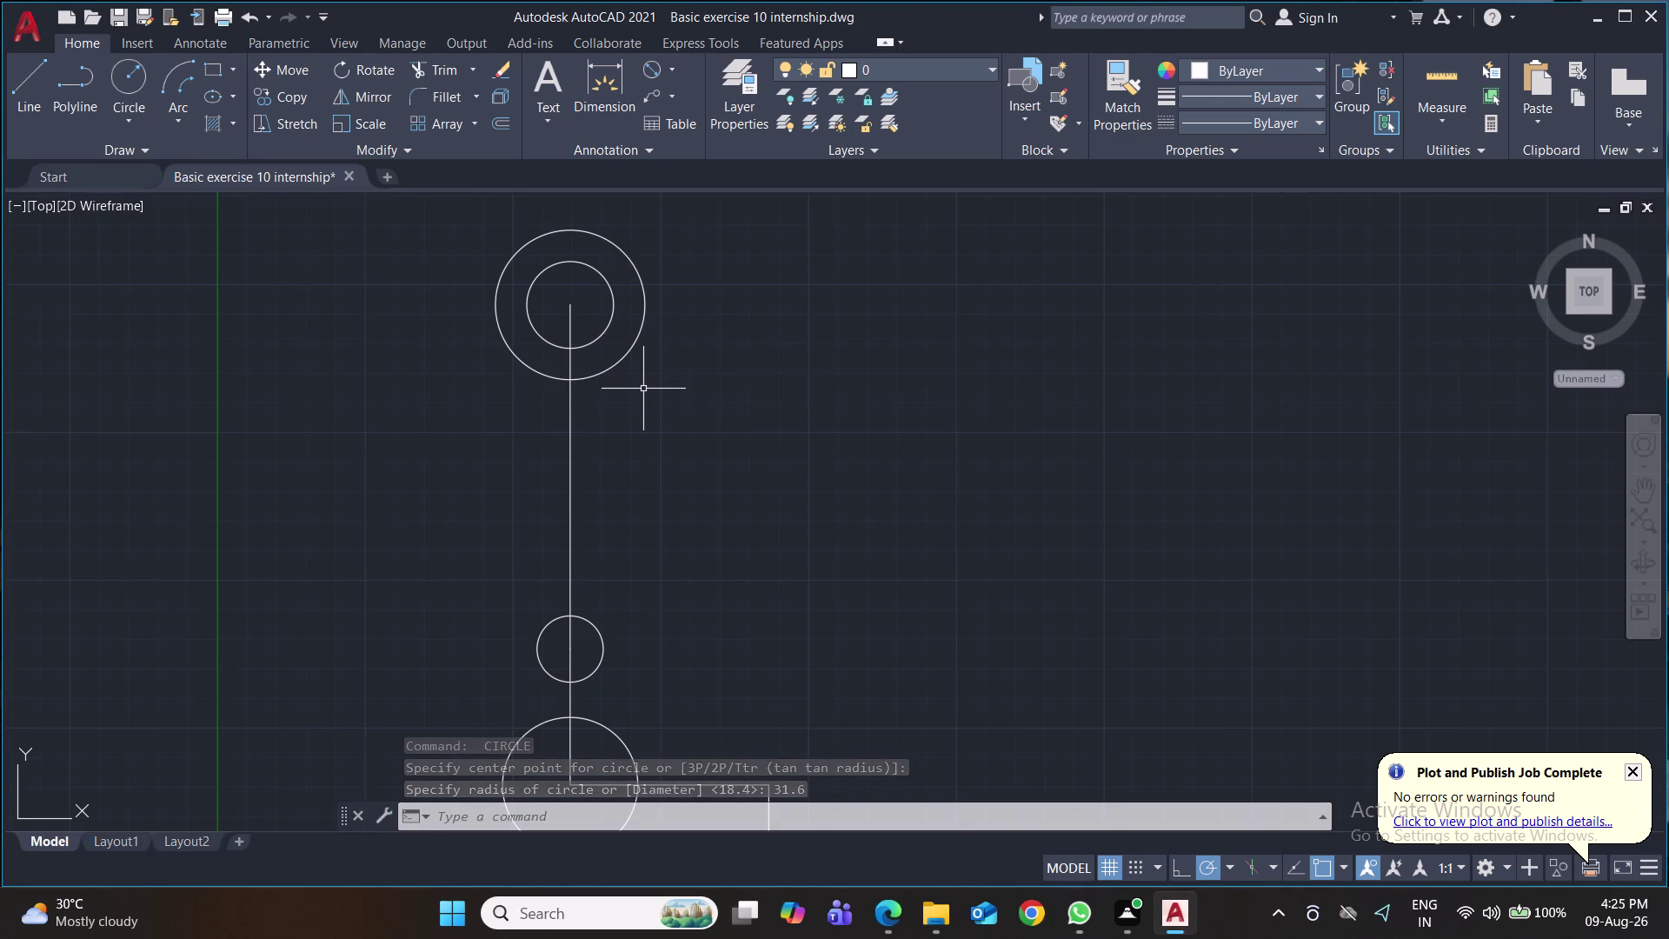
click(128, 76)
middle_drag(675, 555, 662, 395)
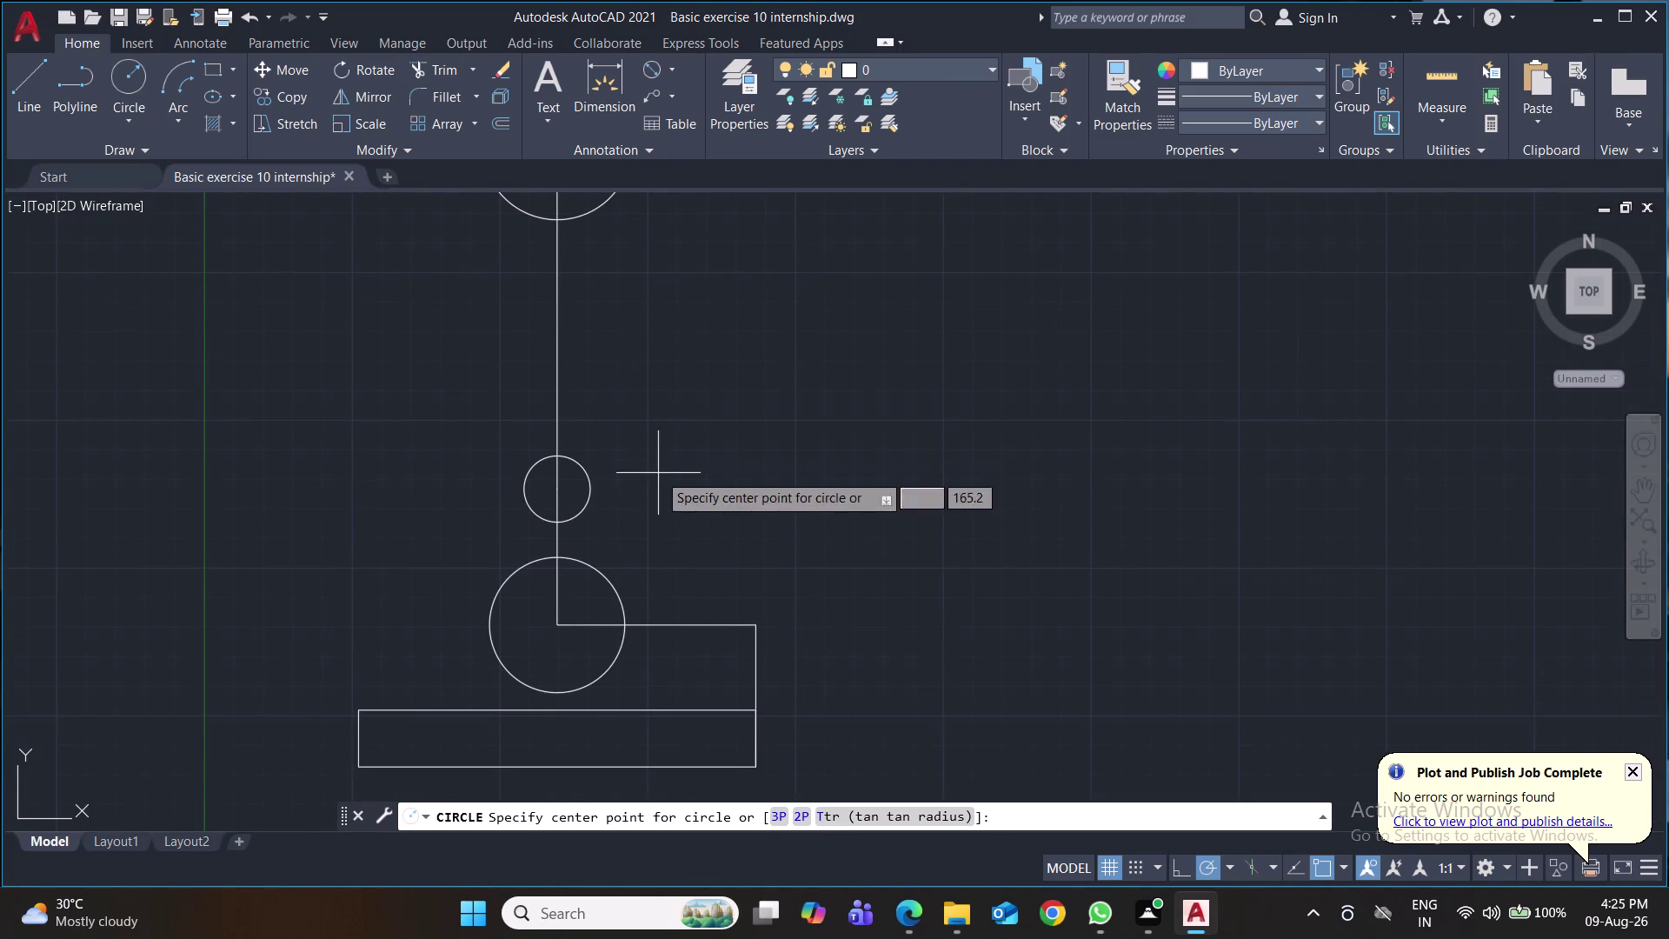
Abandon the unfinished circle centred on the small circle.
click(554, 492)
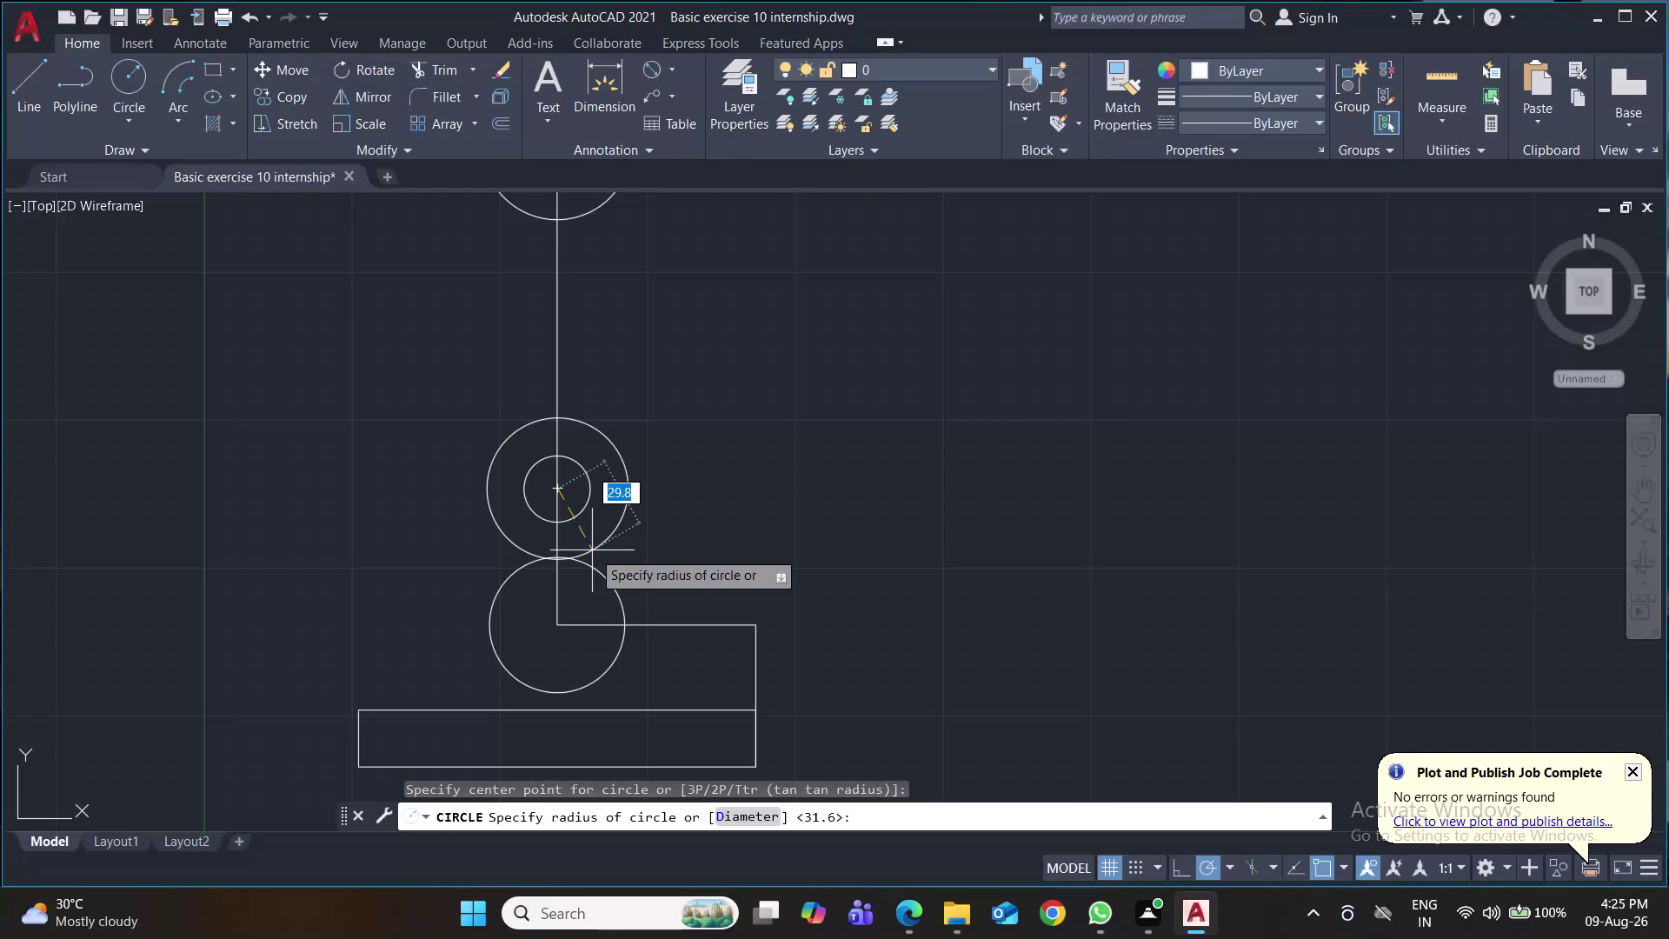
key(Escape)
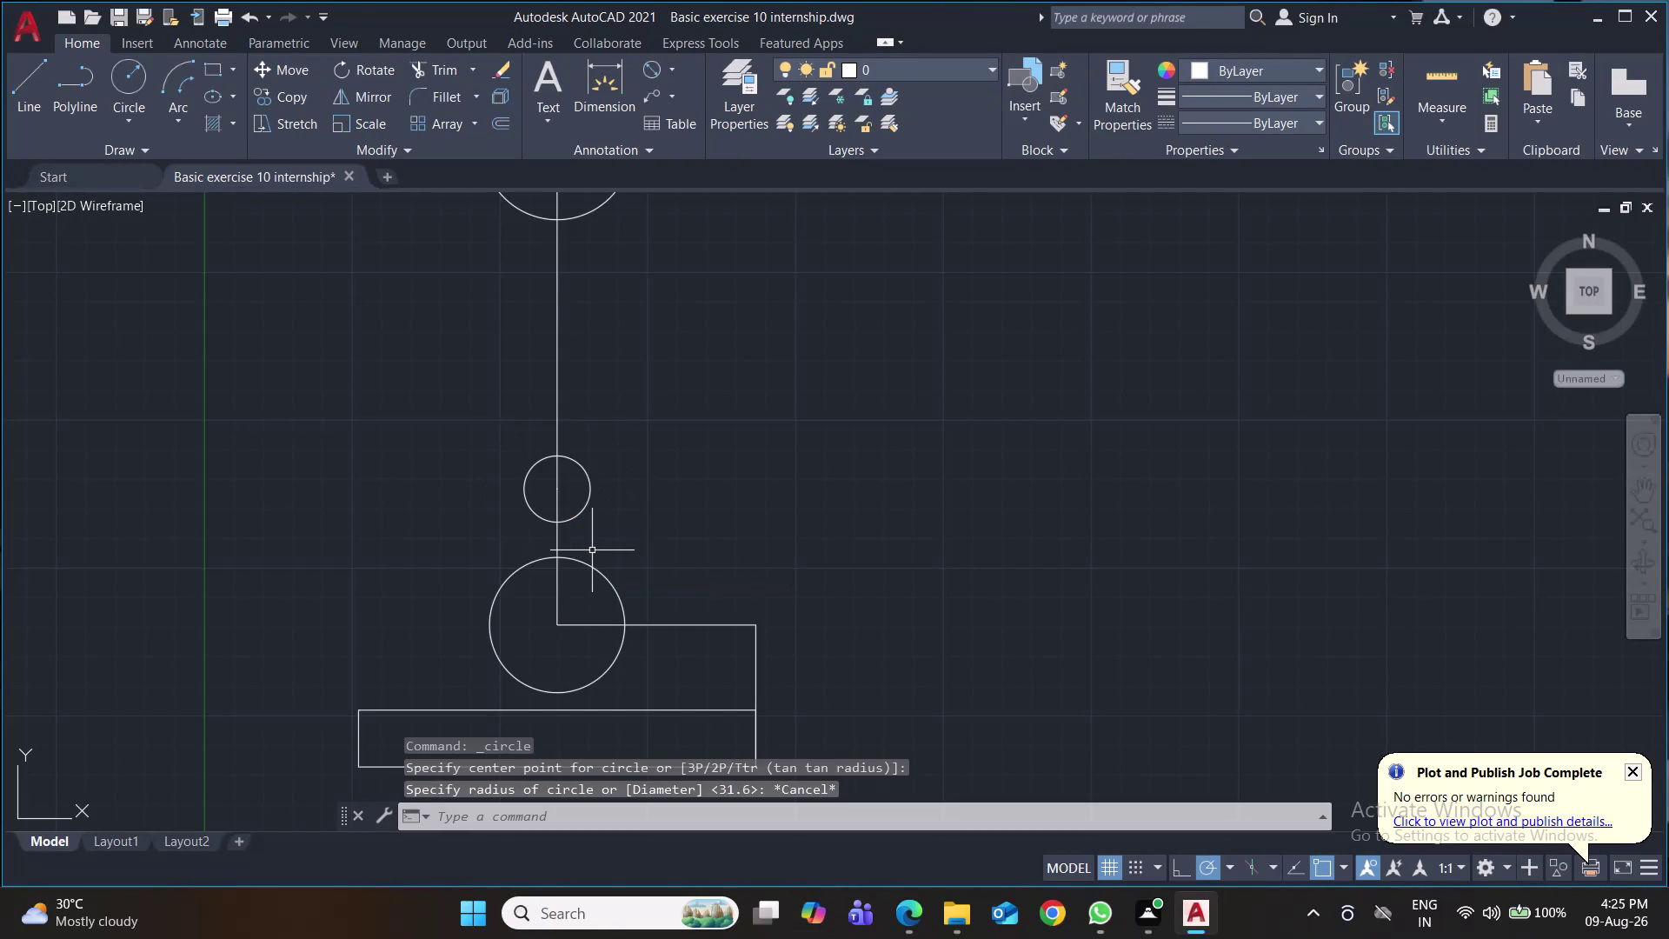
Offset the small circle outward by 14 and save the drawing.
key(o)
key(Return)
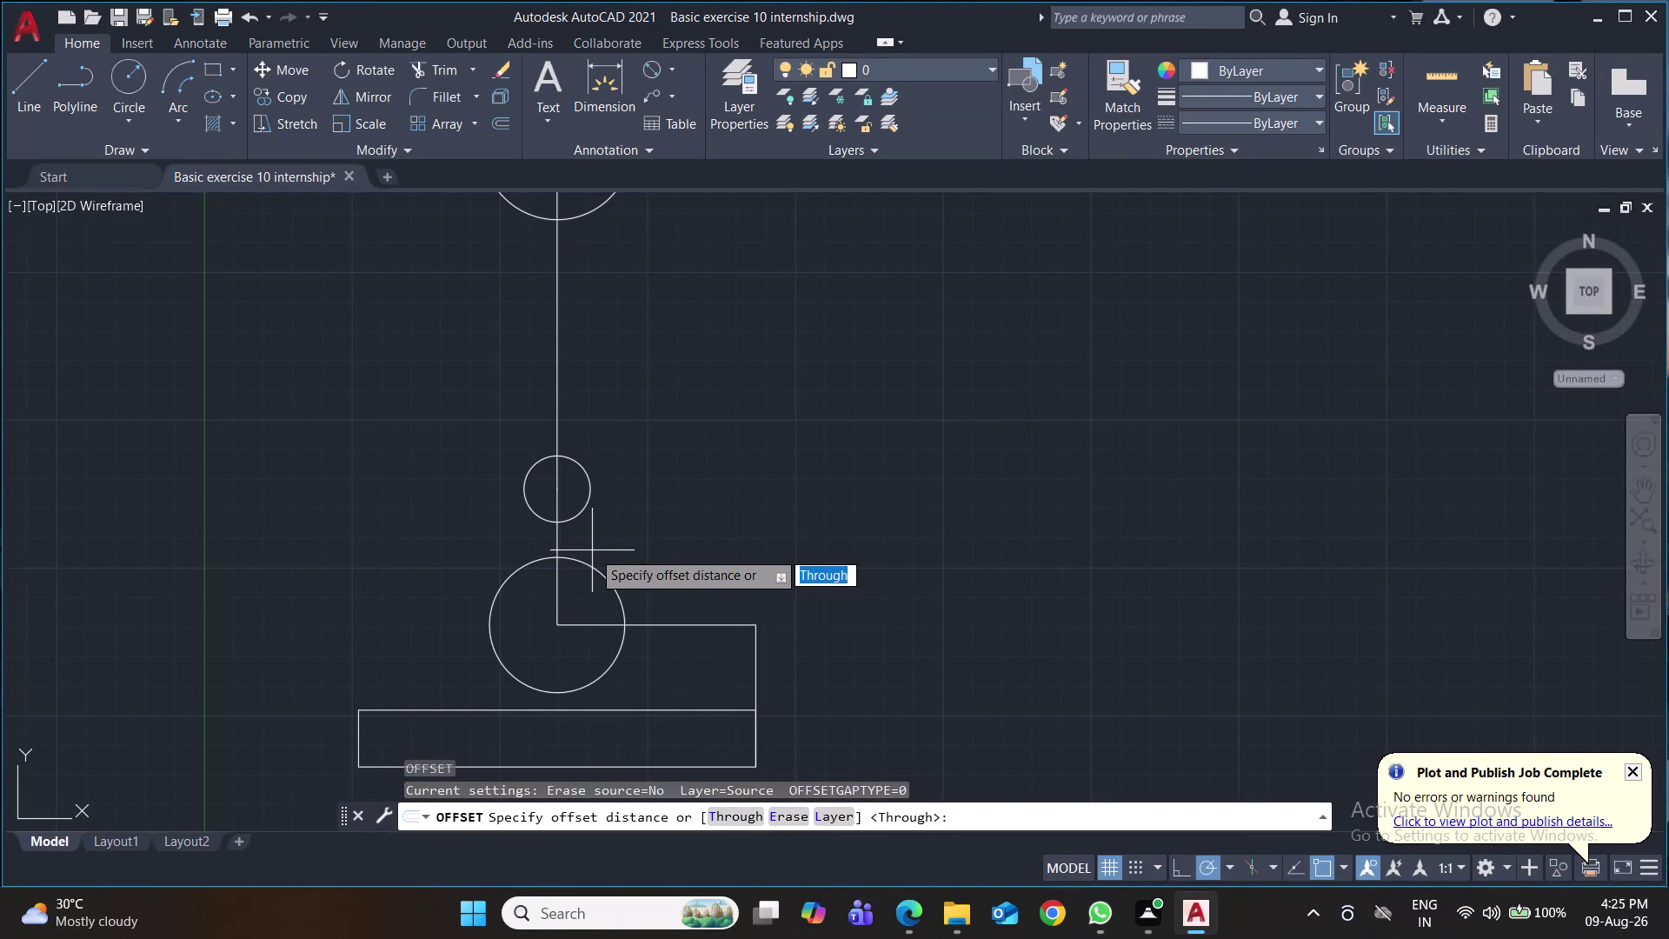
click(561, 484)
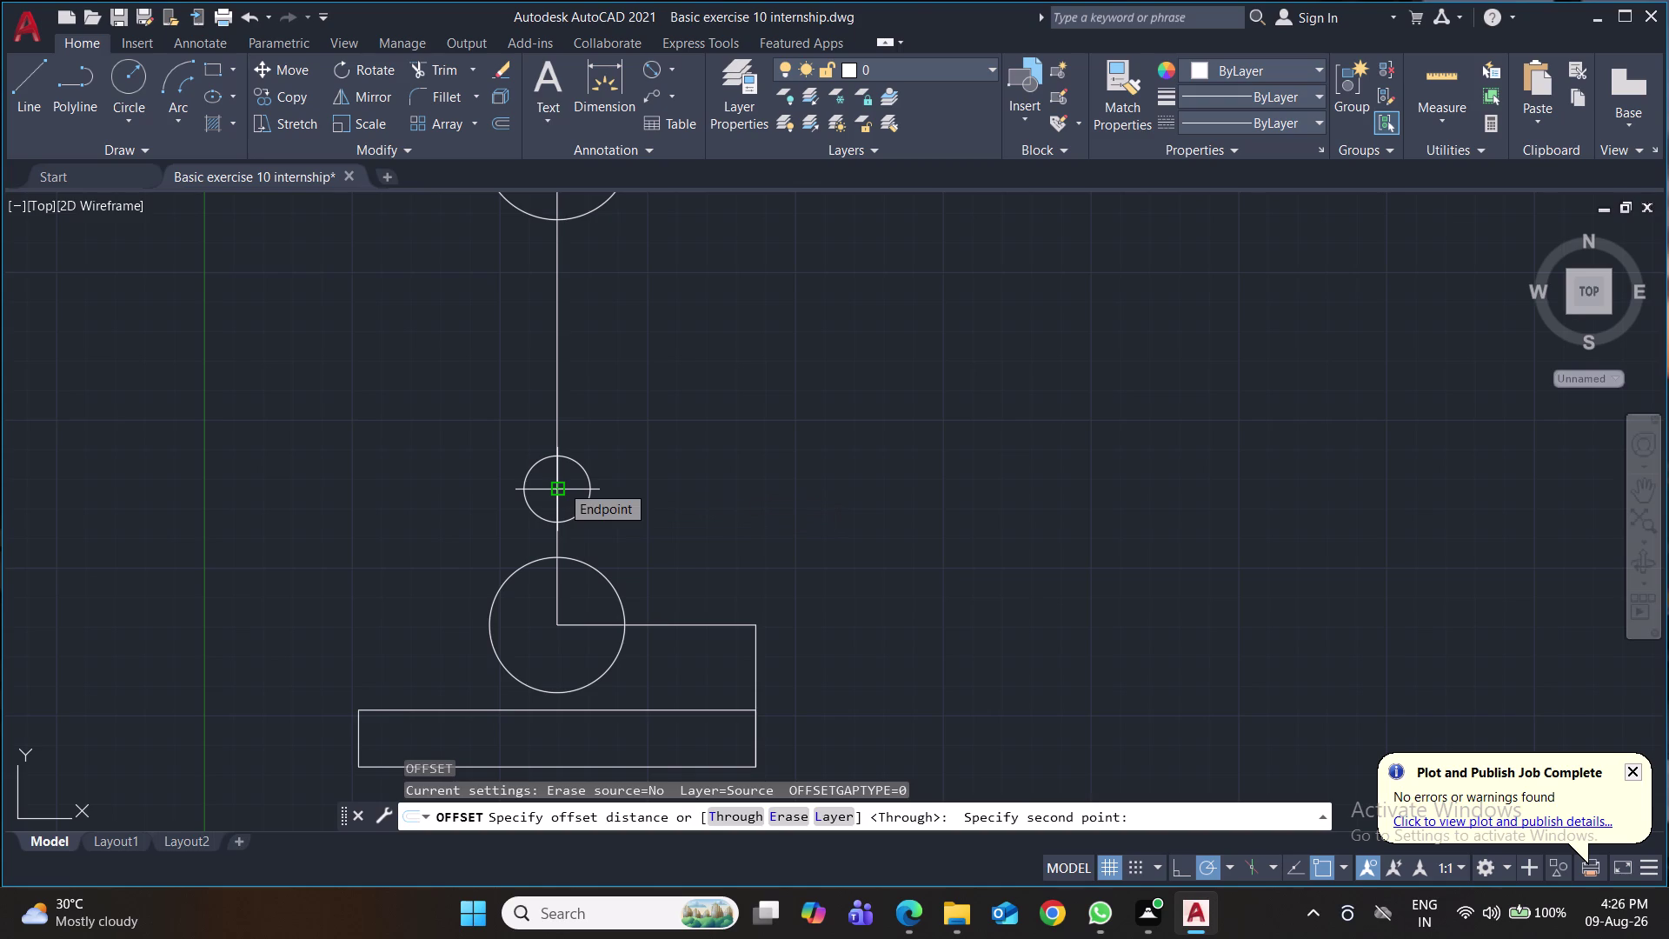
text(14)
key(Return)
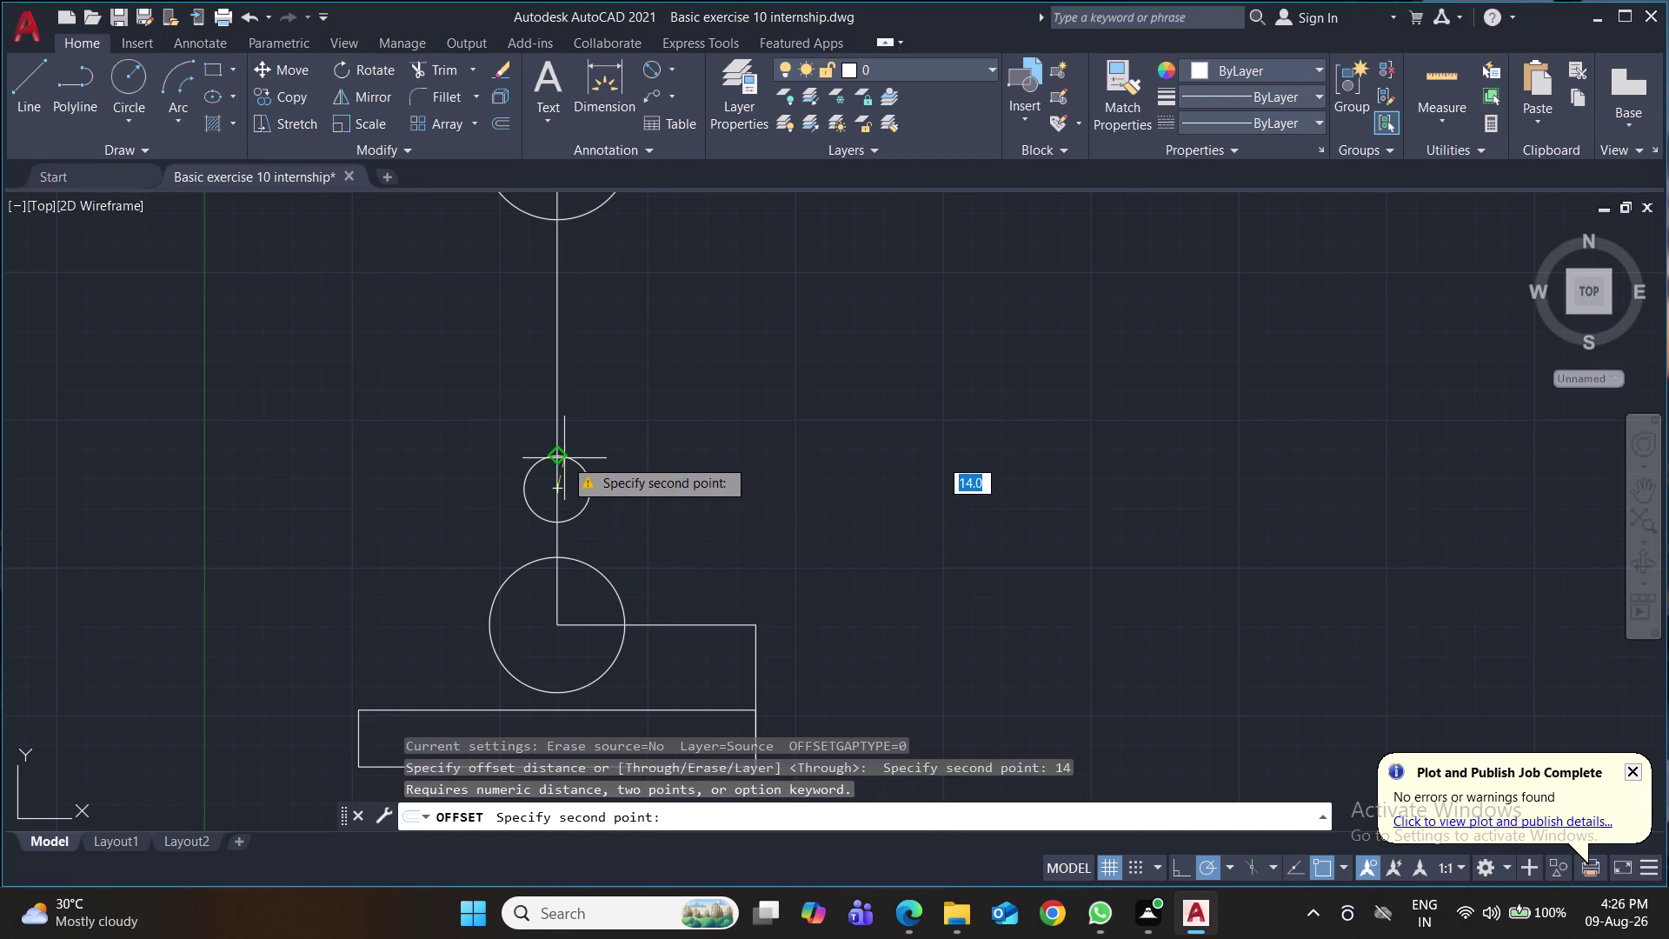
click(554, 455)
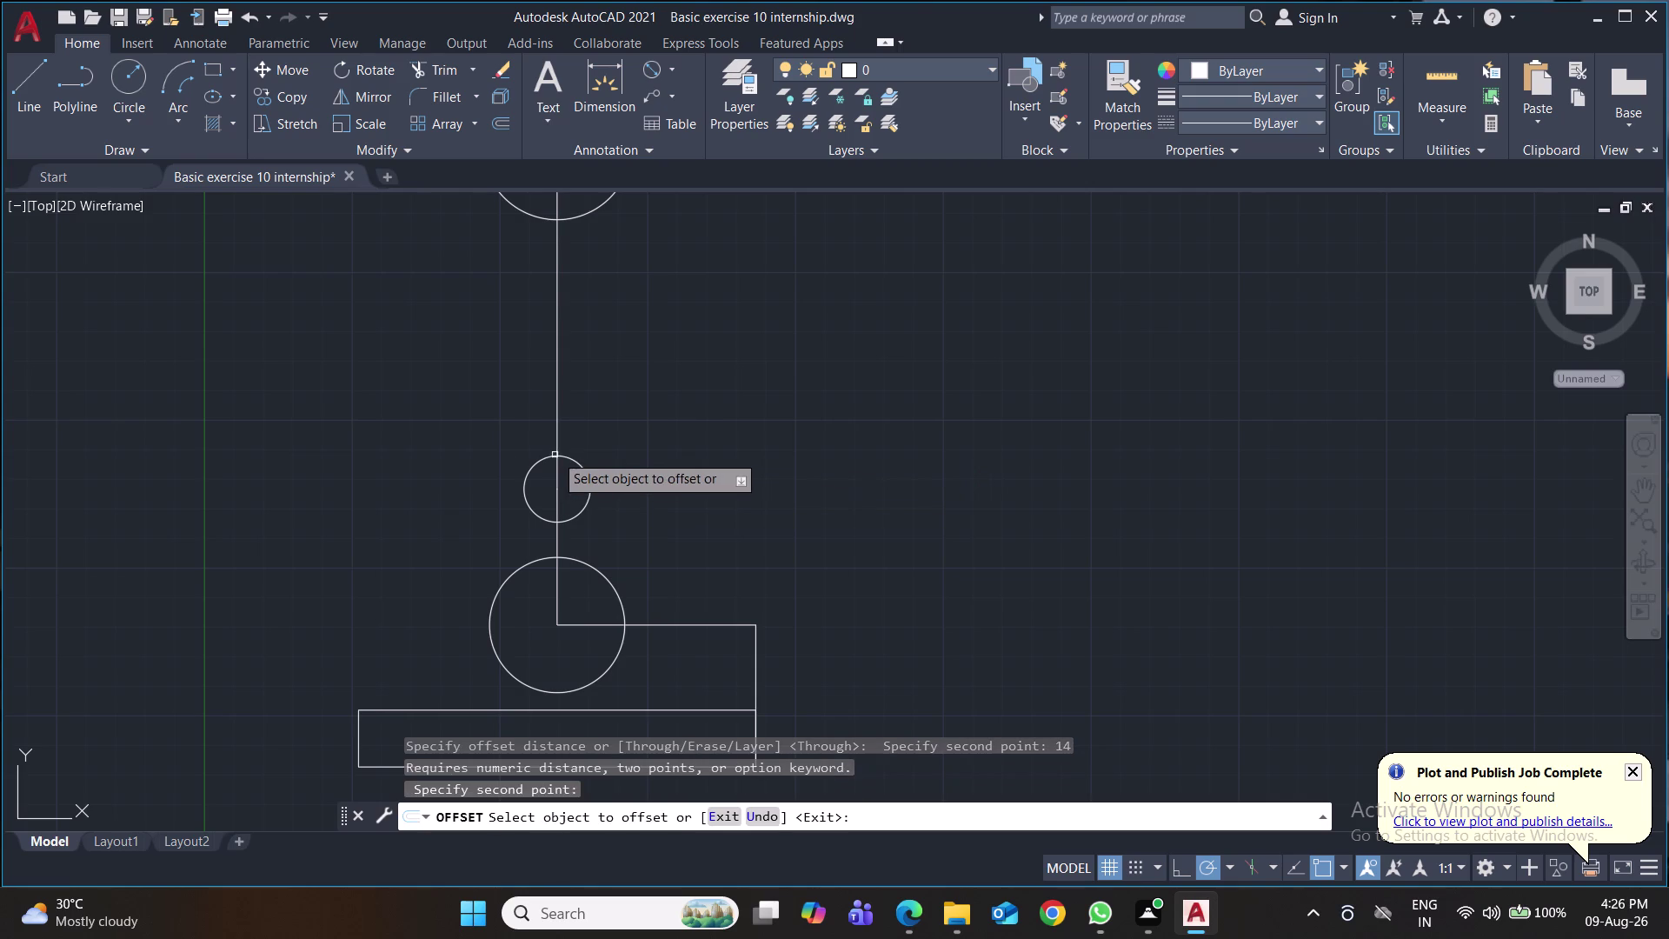
click(571, 461)
click(571, 435)
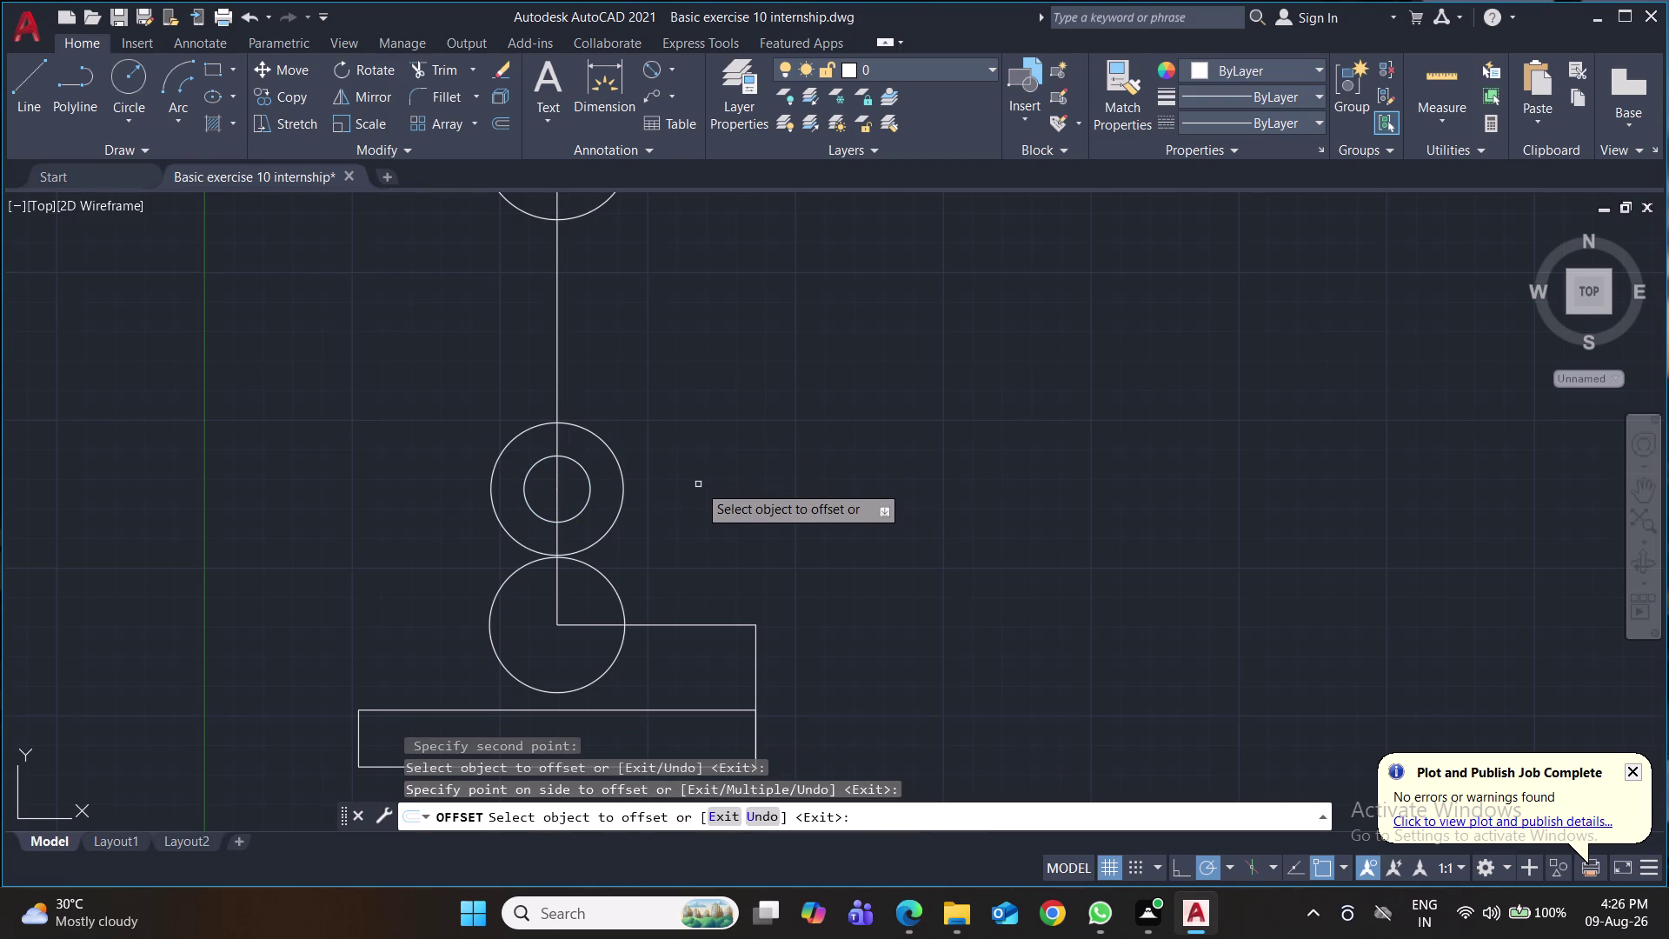
key(ctrl+s)
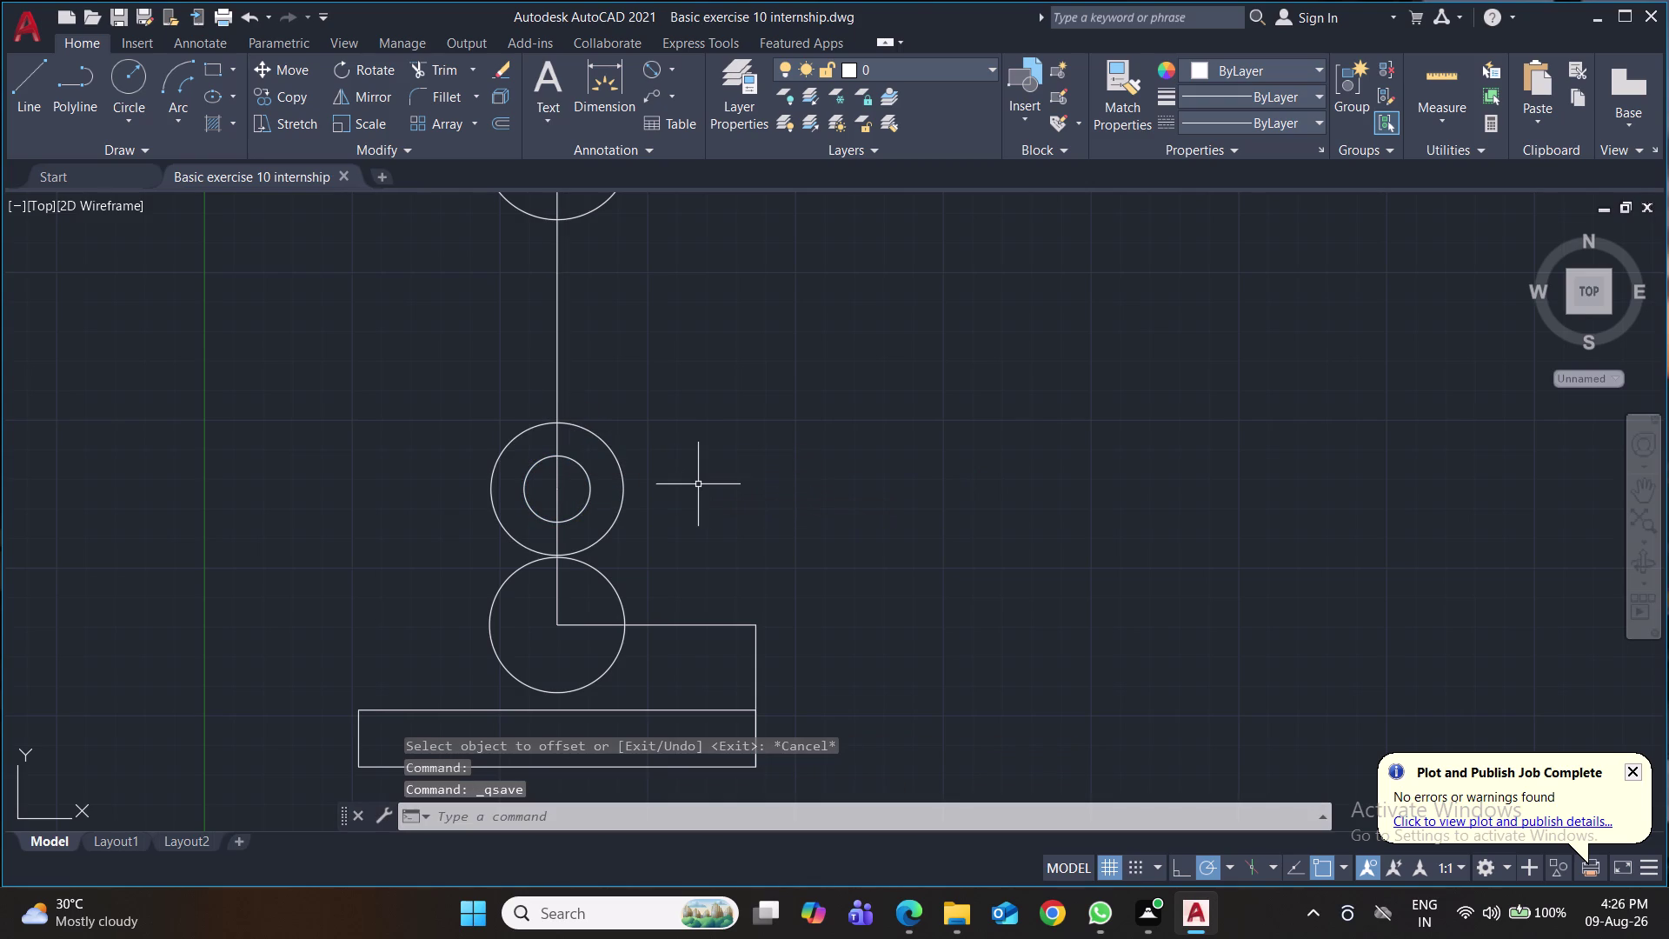
Offset the middle circle outward by 14 to form a third ring, then save.
text(o)
text(f)
key(Return)
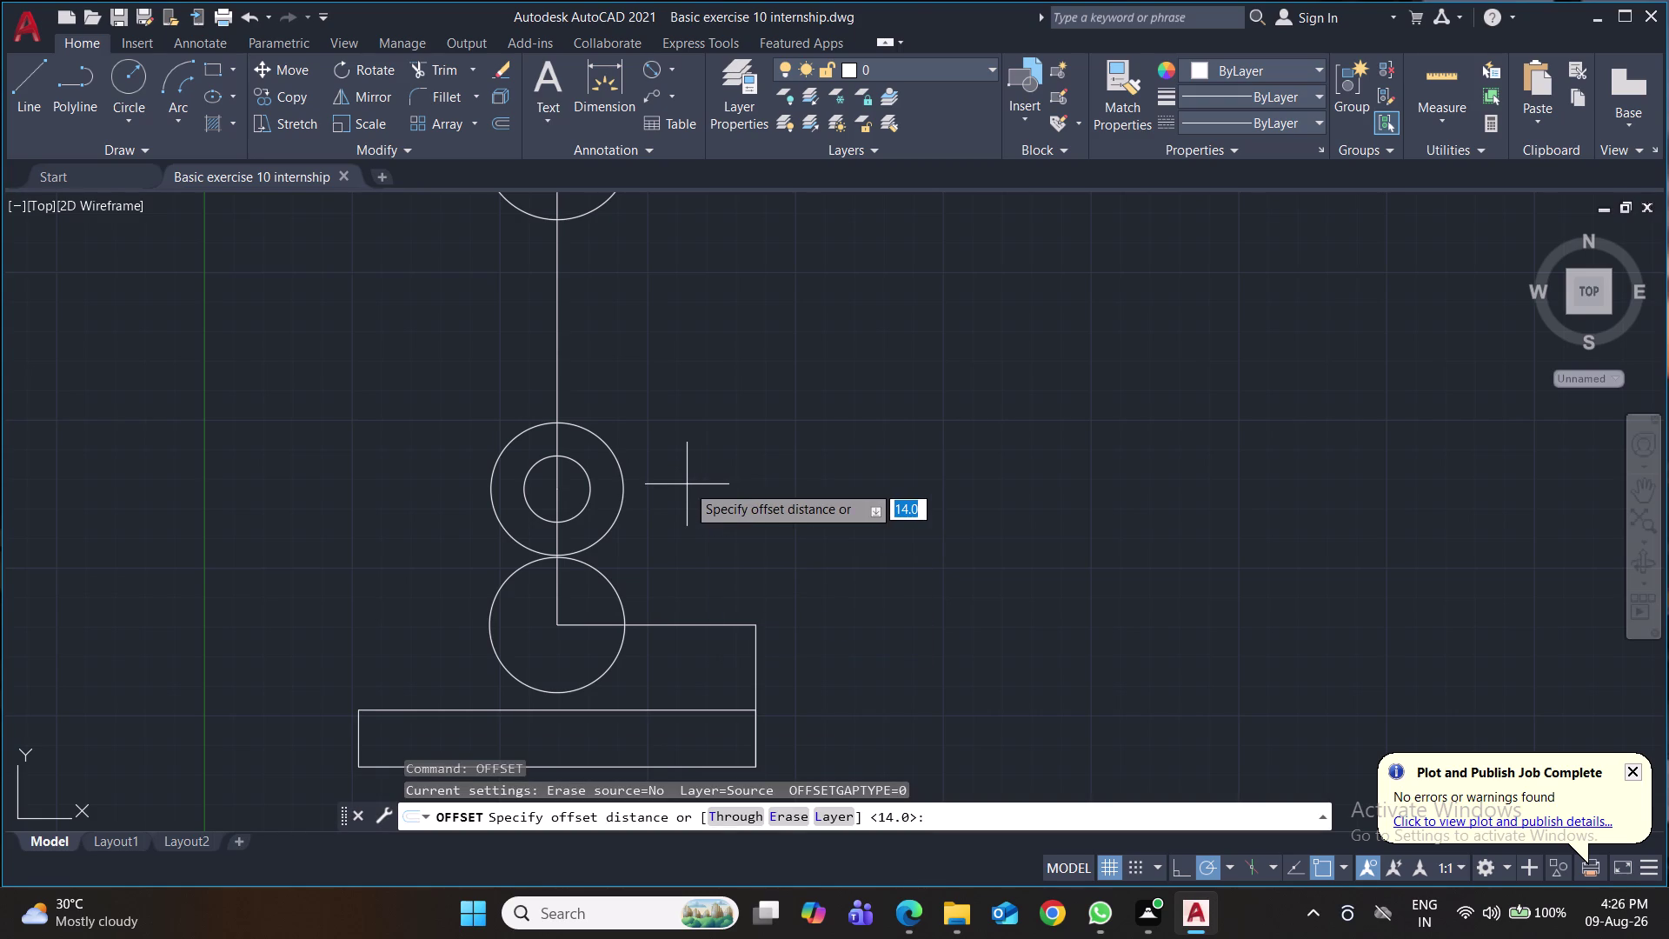
click(559, 486)
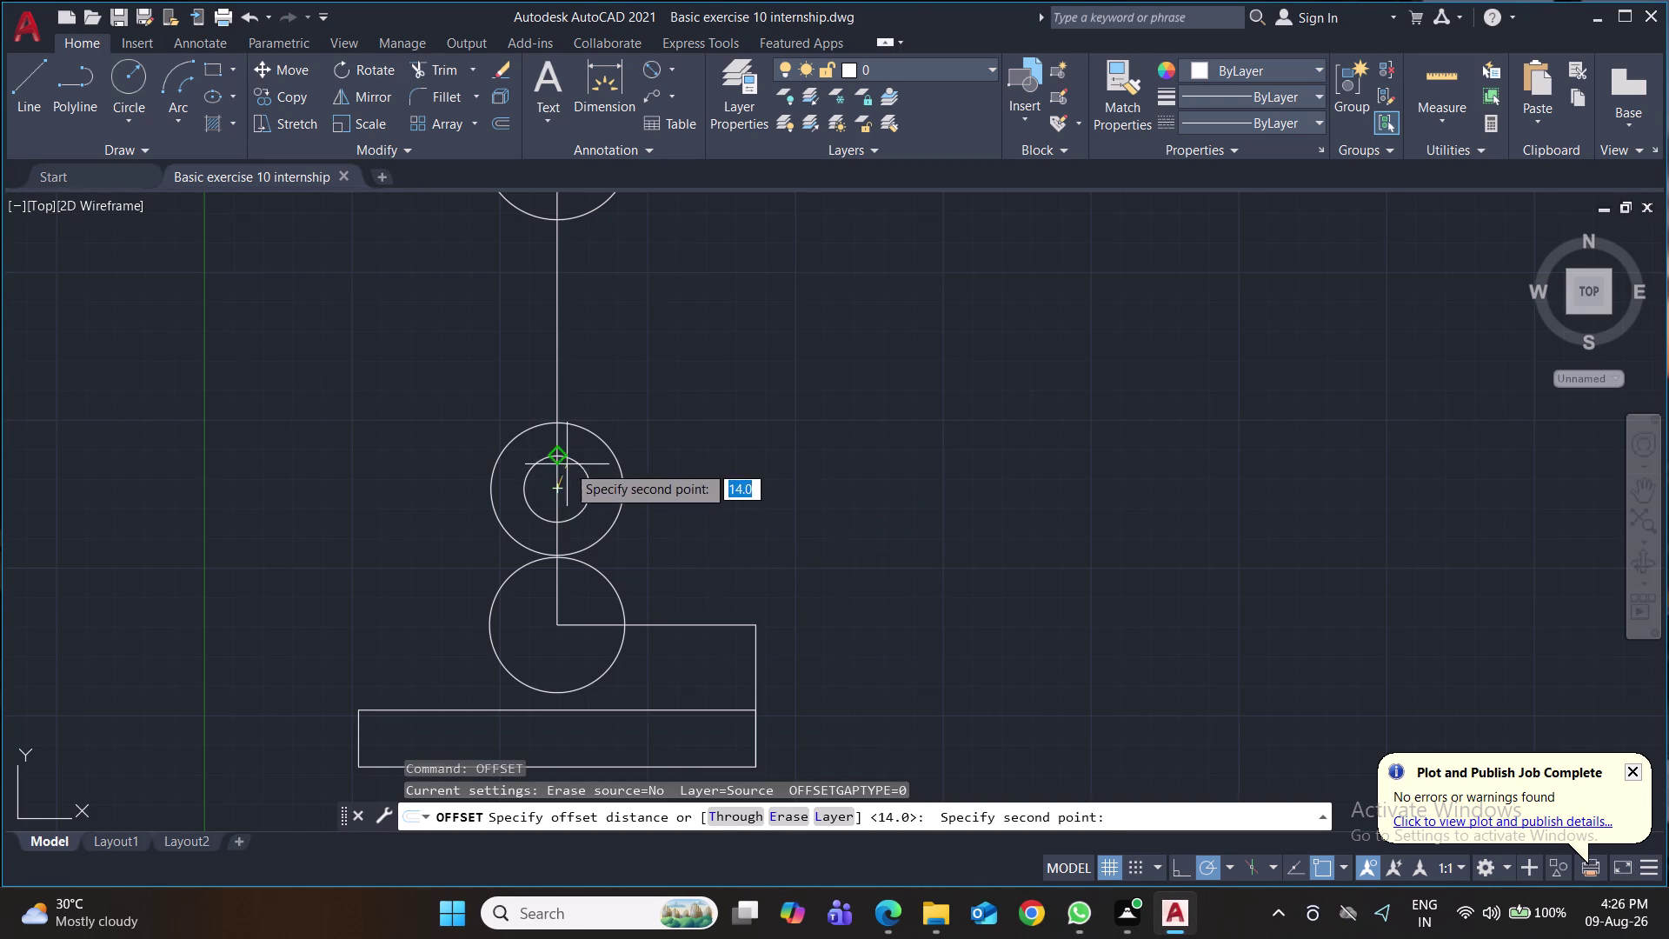
click(554, 425)
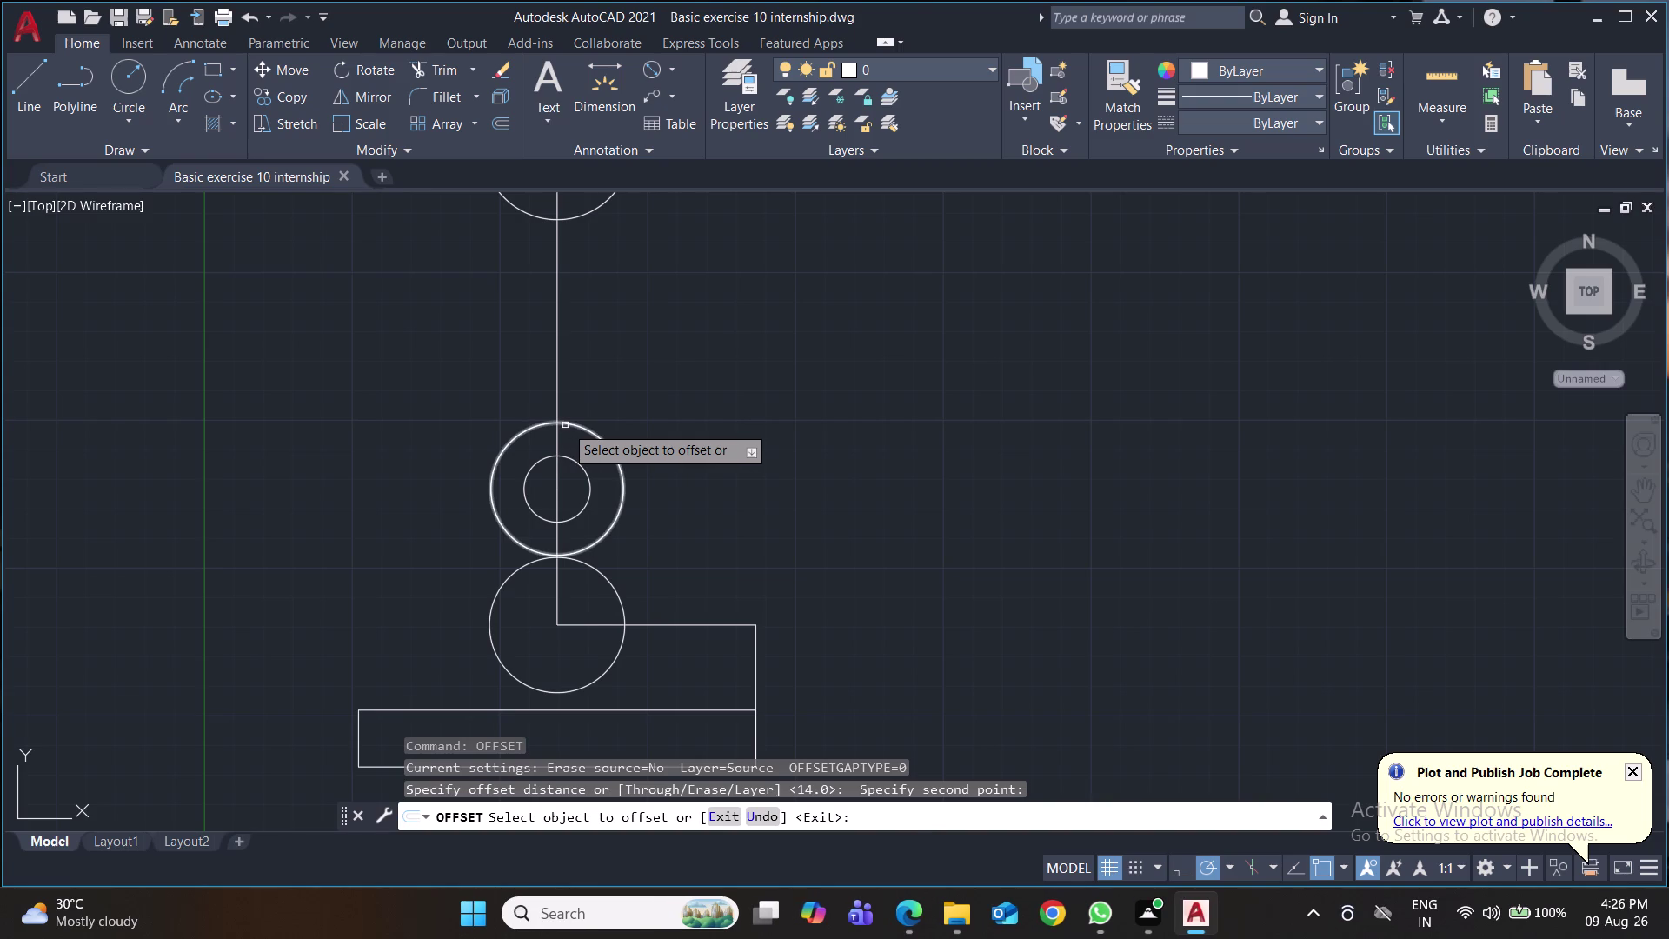
click(565, 425)
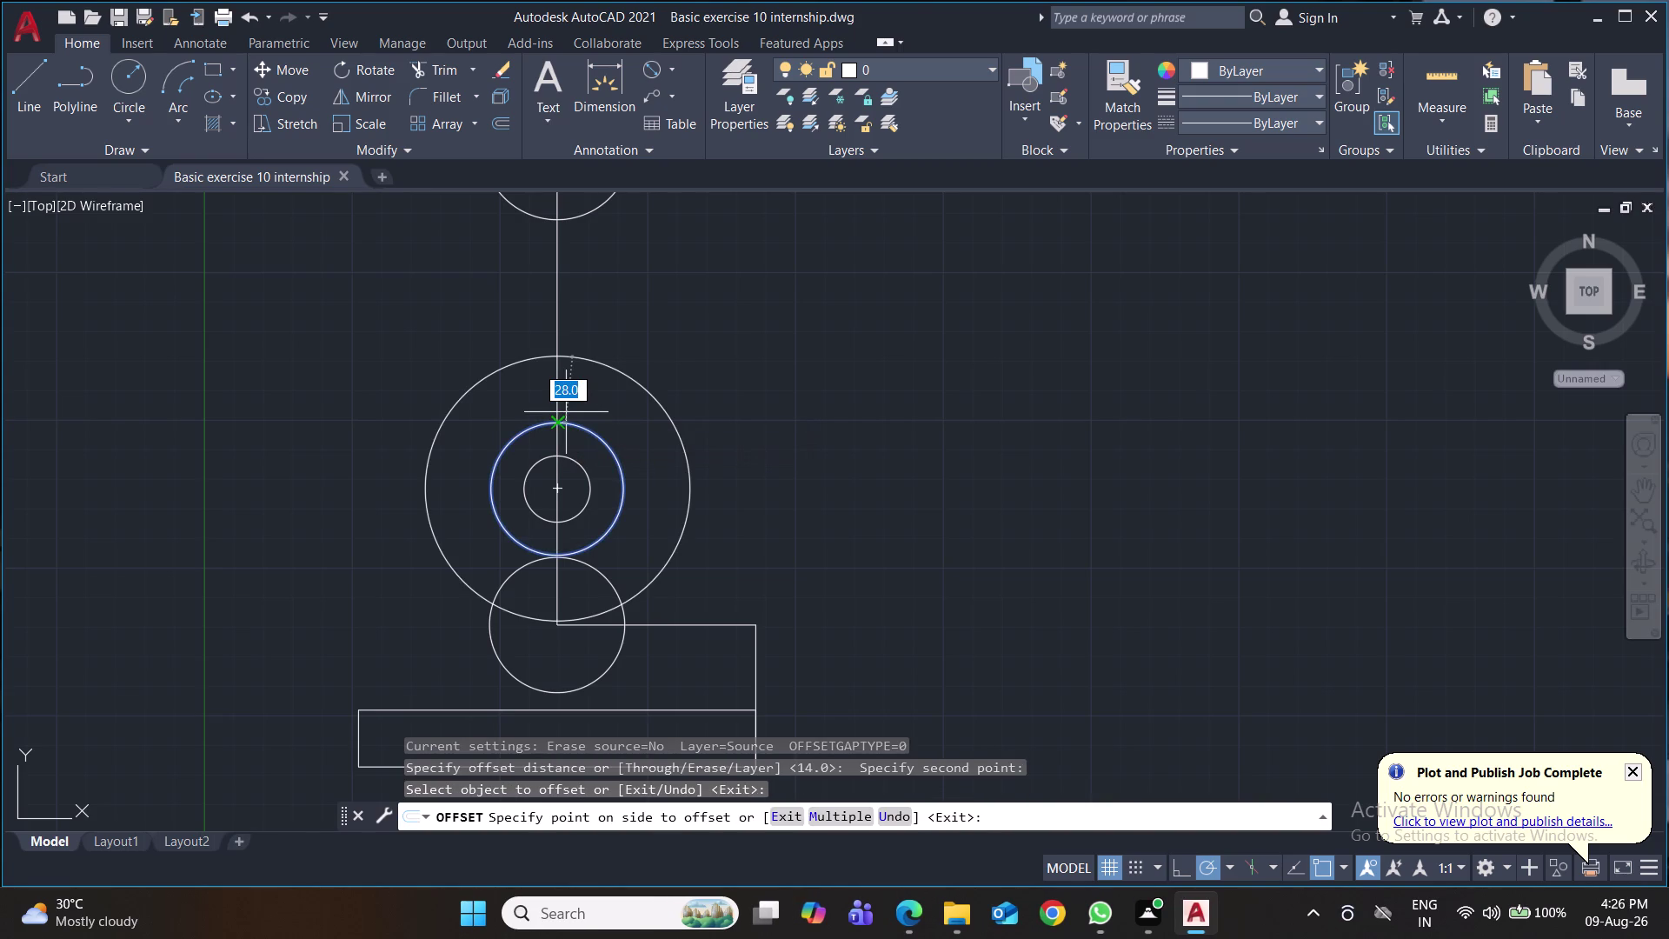
click(566, 412)
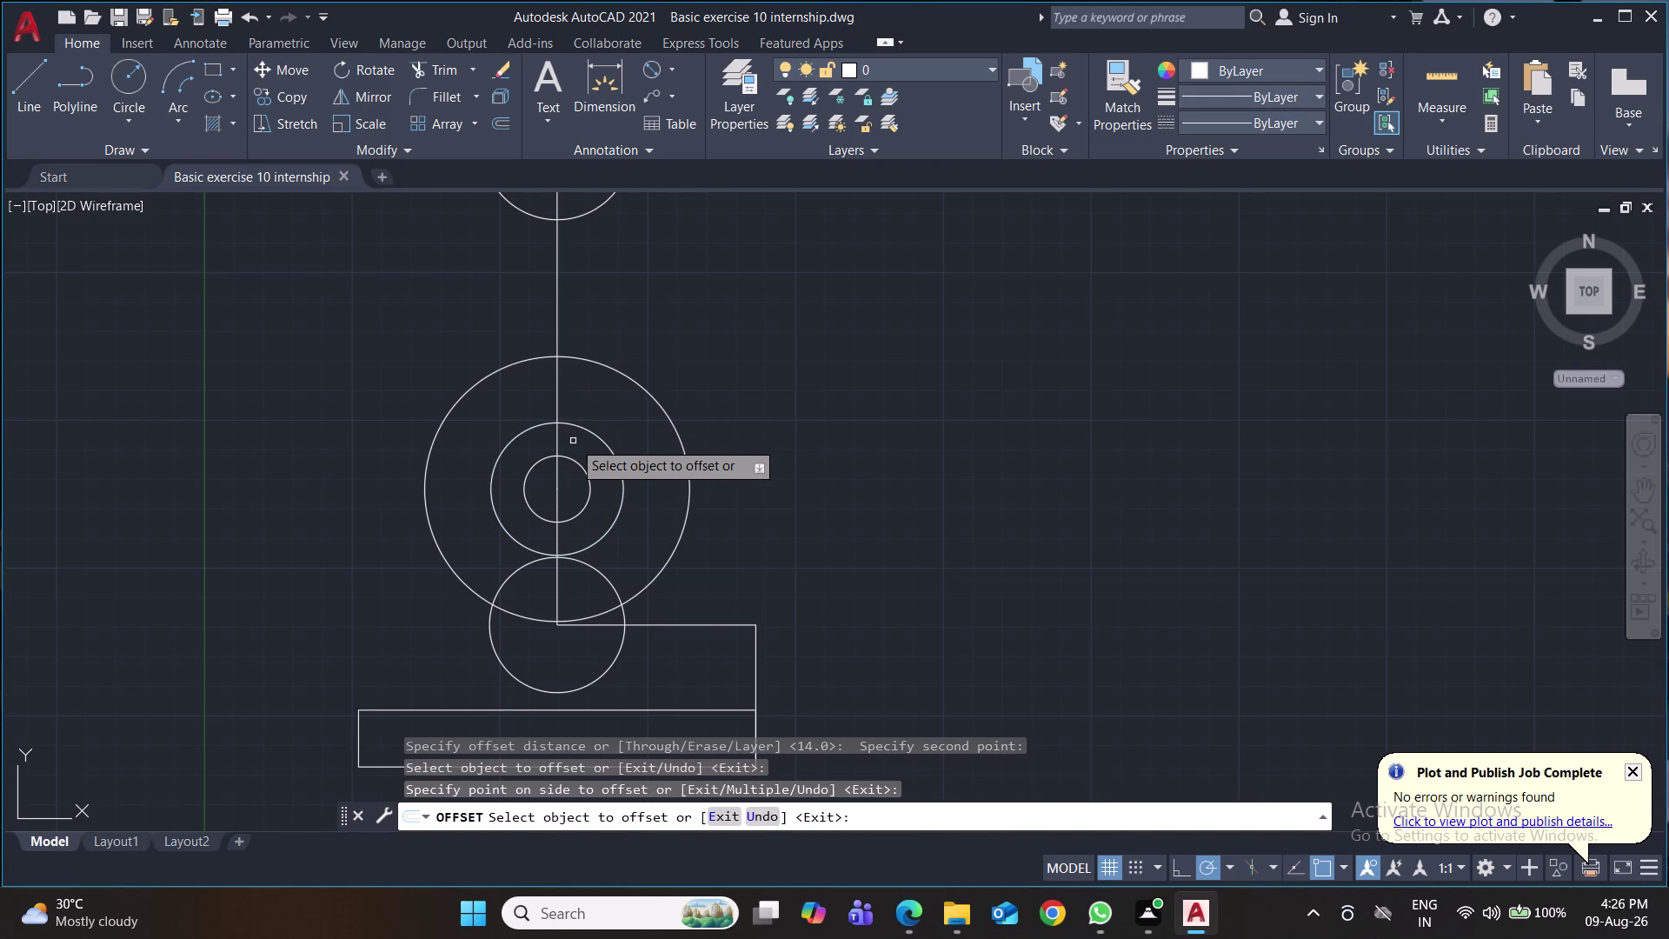
key(ctrl+s)
key(ctrl+s)
key(ctrl+s)
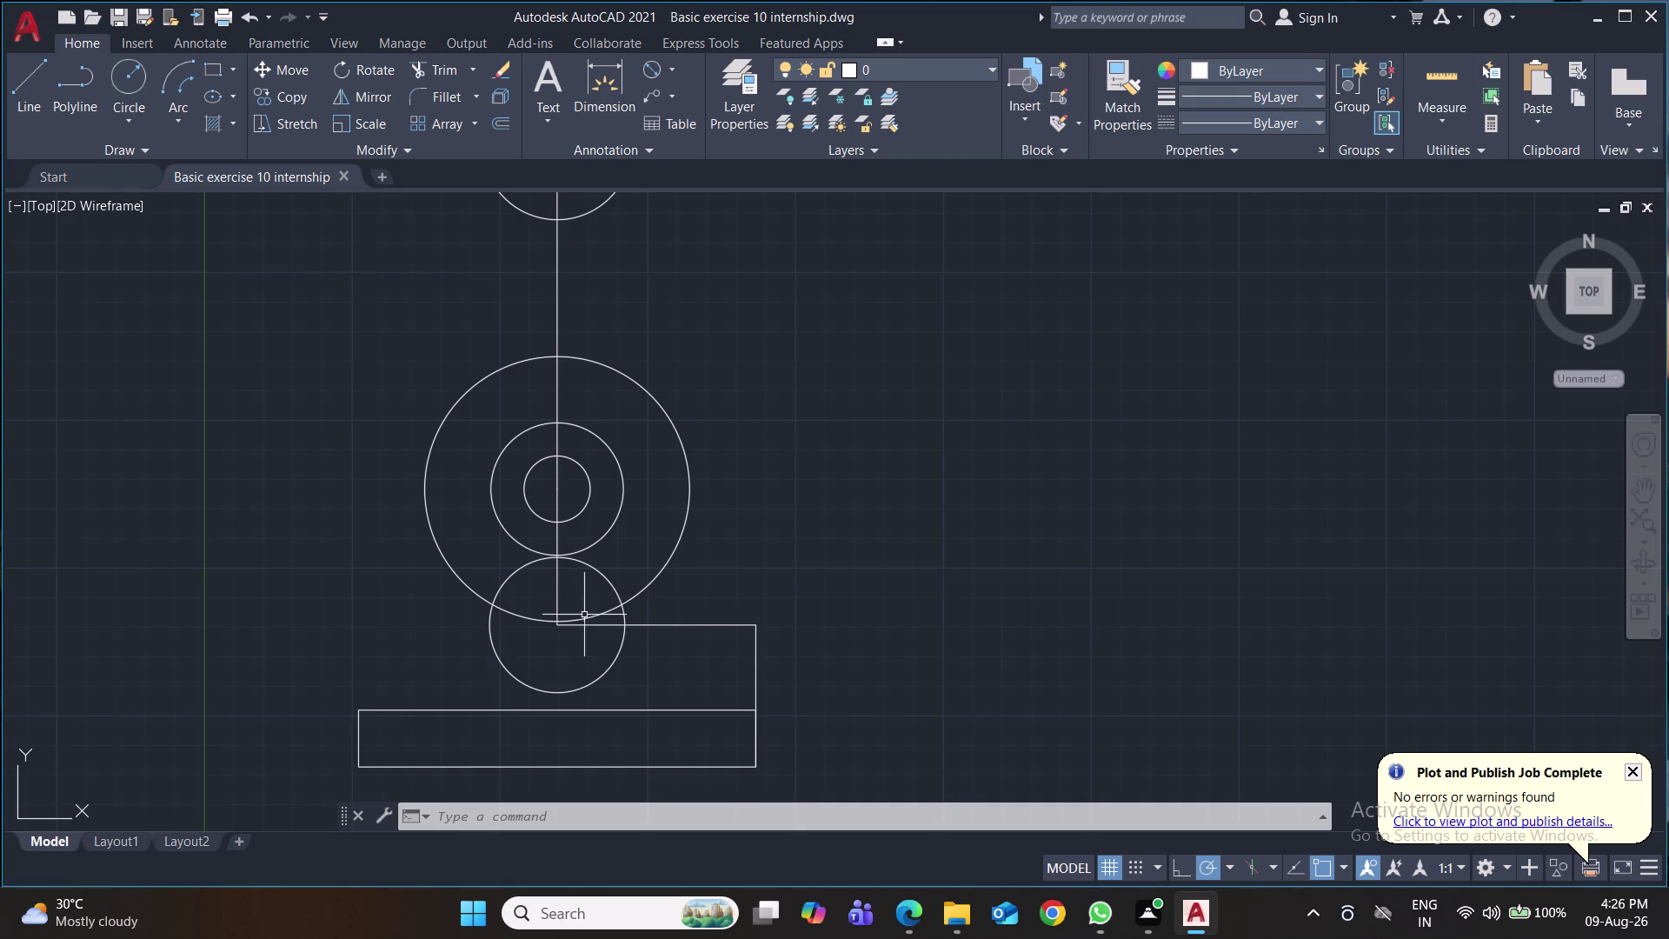
middle_drag(735, 601, 749, 564)
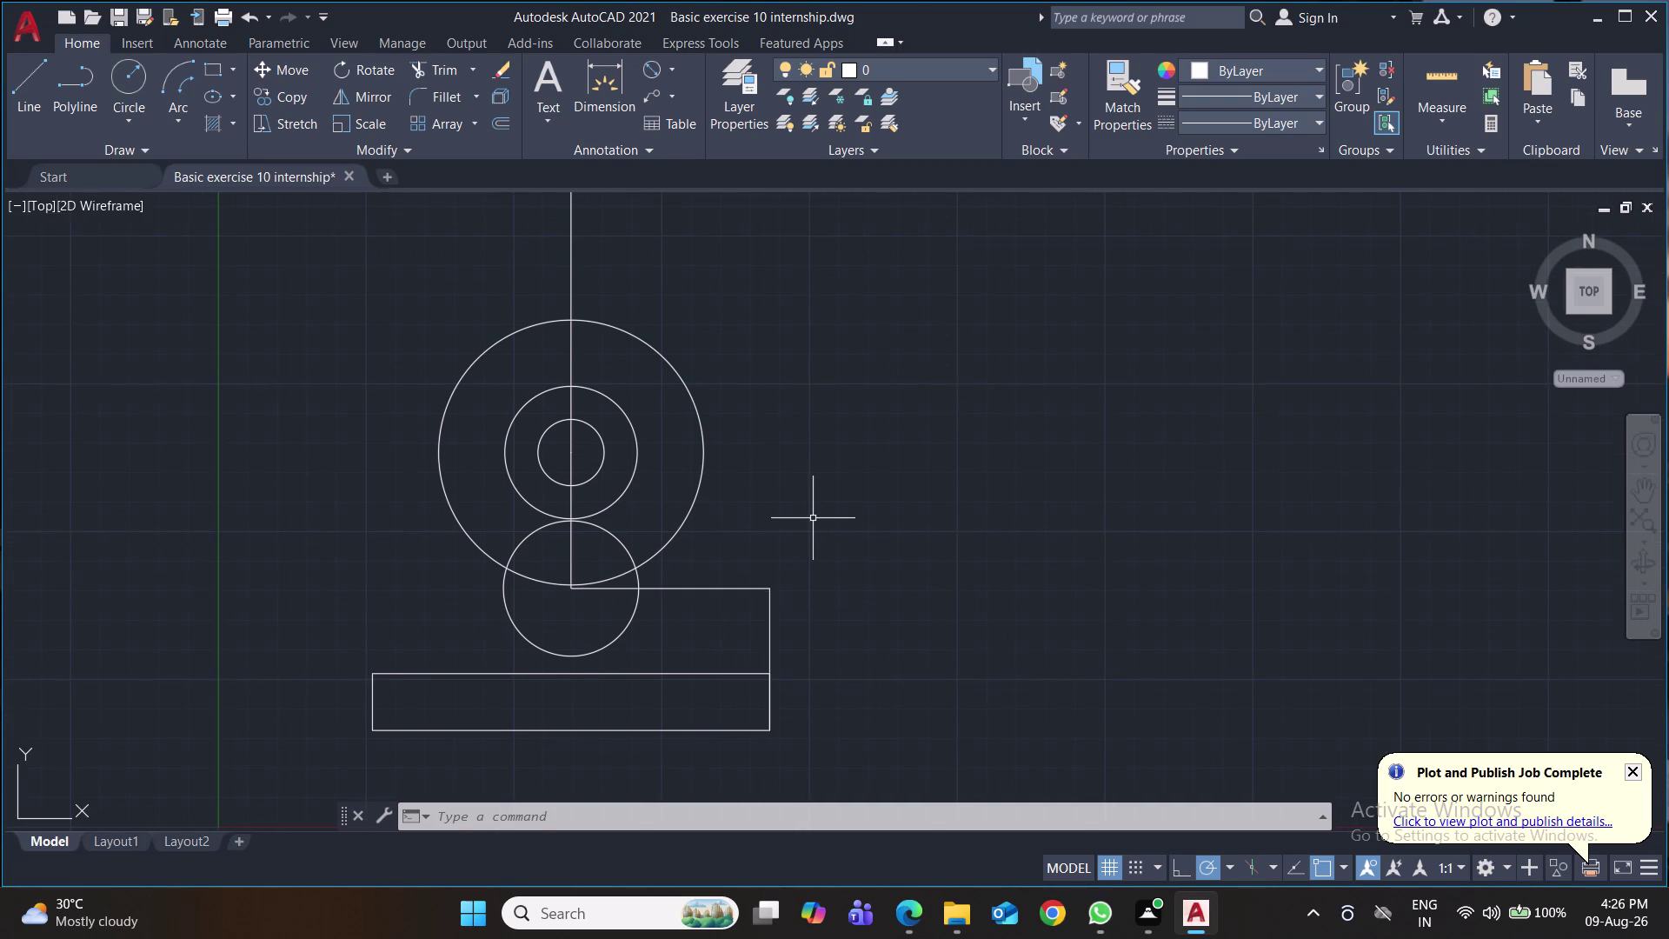
Draw horizontal lines from the rings' centre out past the right and left sides.
text(tr)
key(Return)
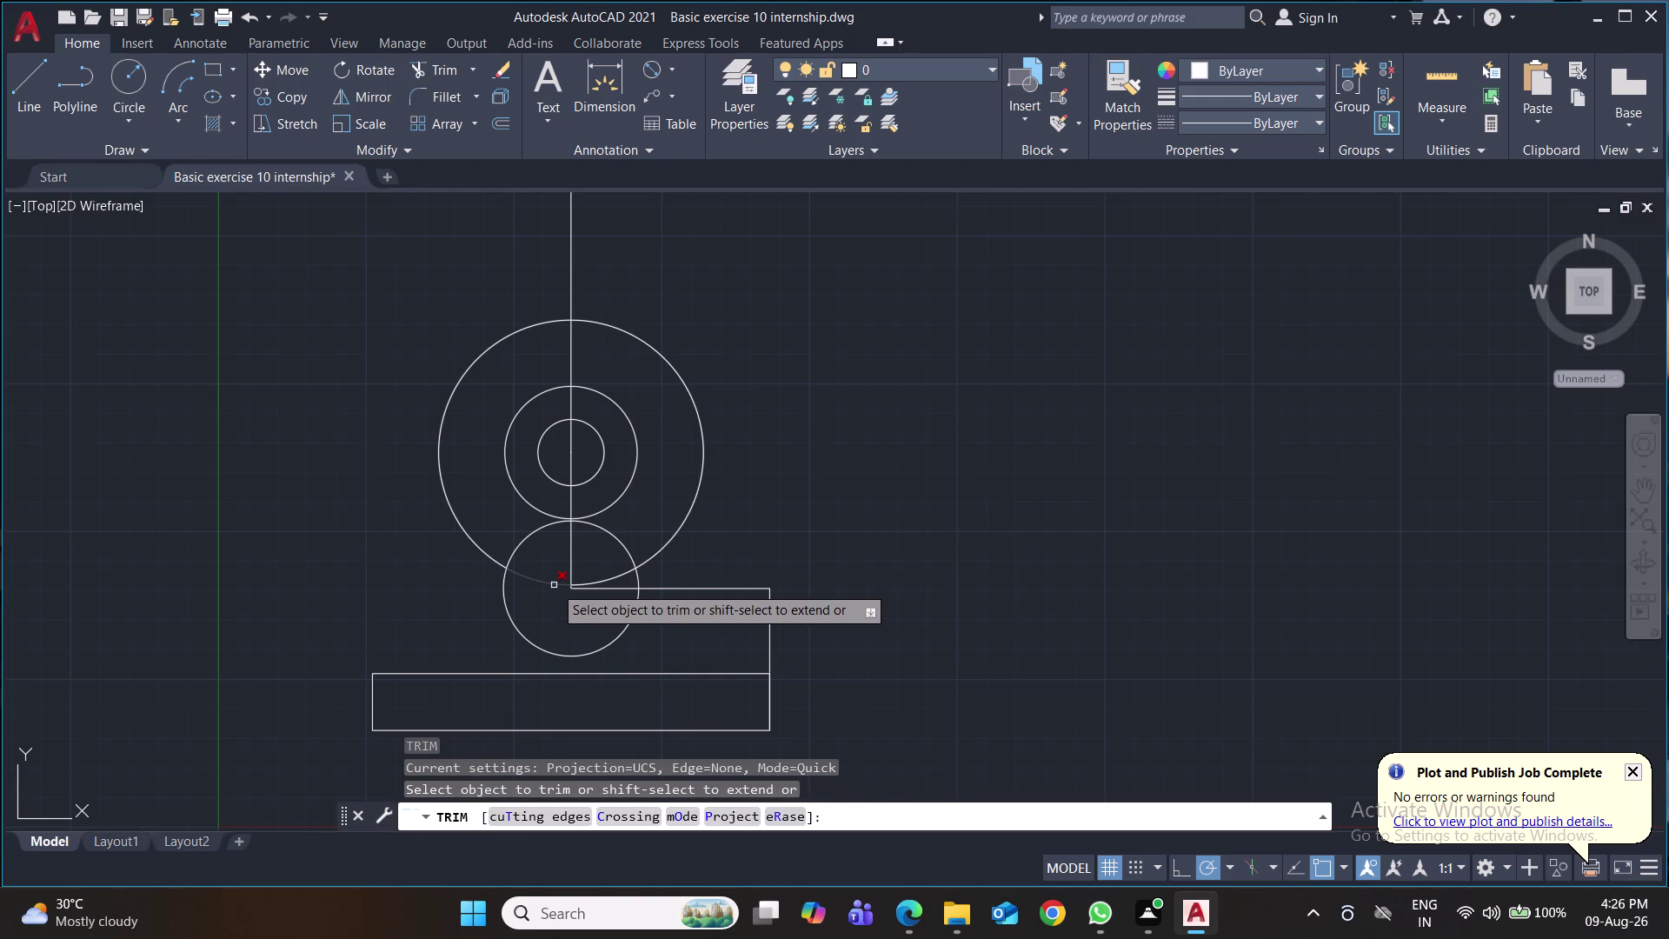
click(14, 93)
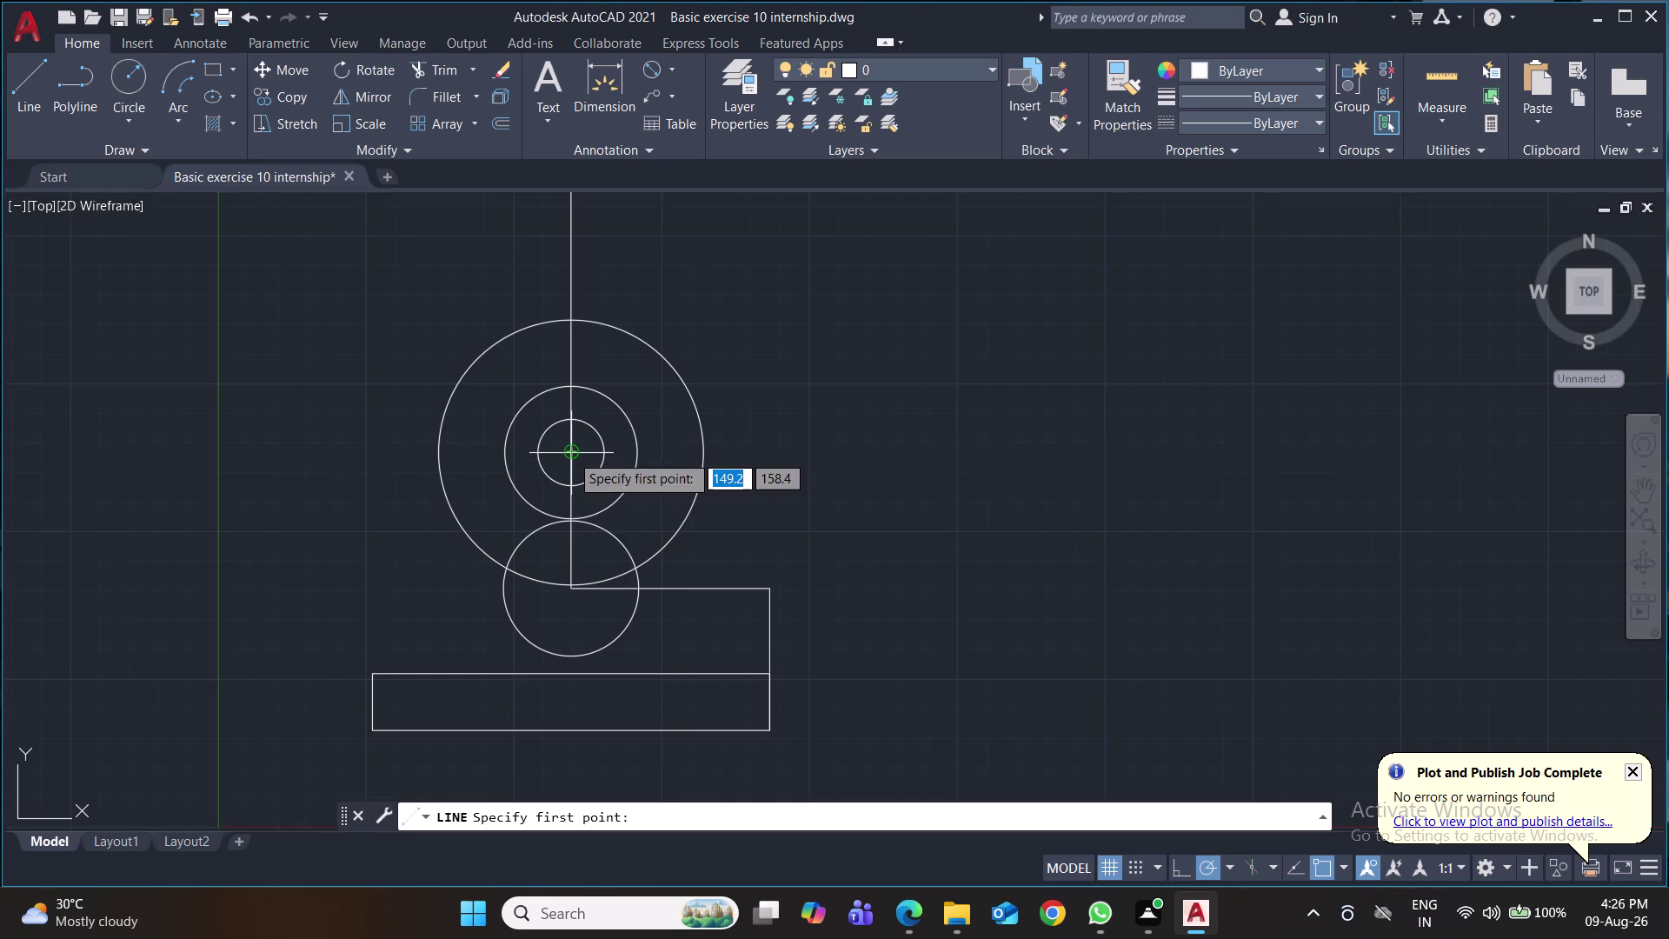
click(570, 453)
click(823, 454)
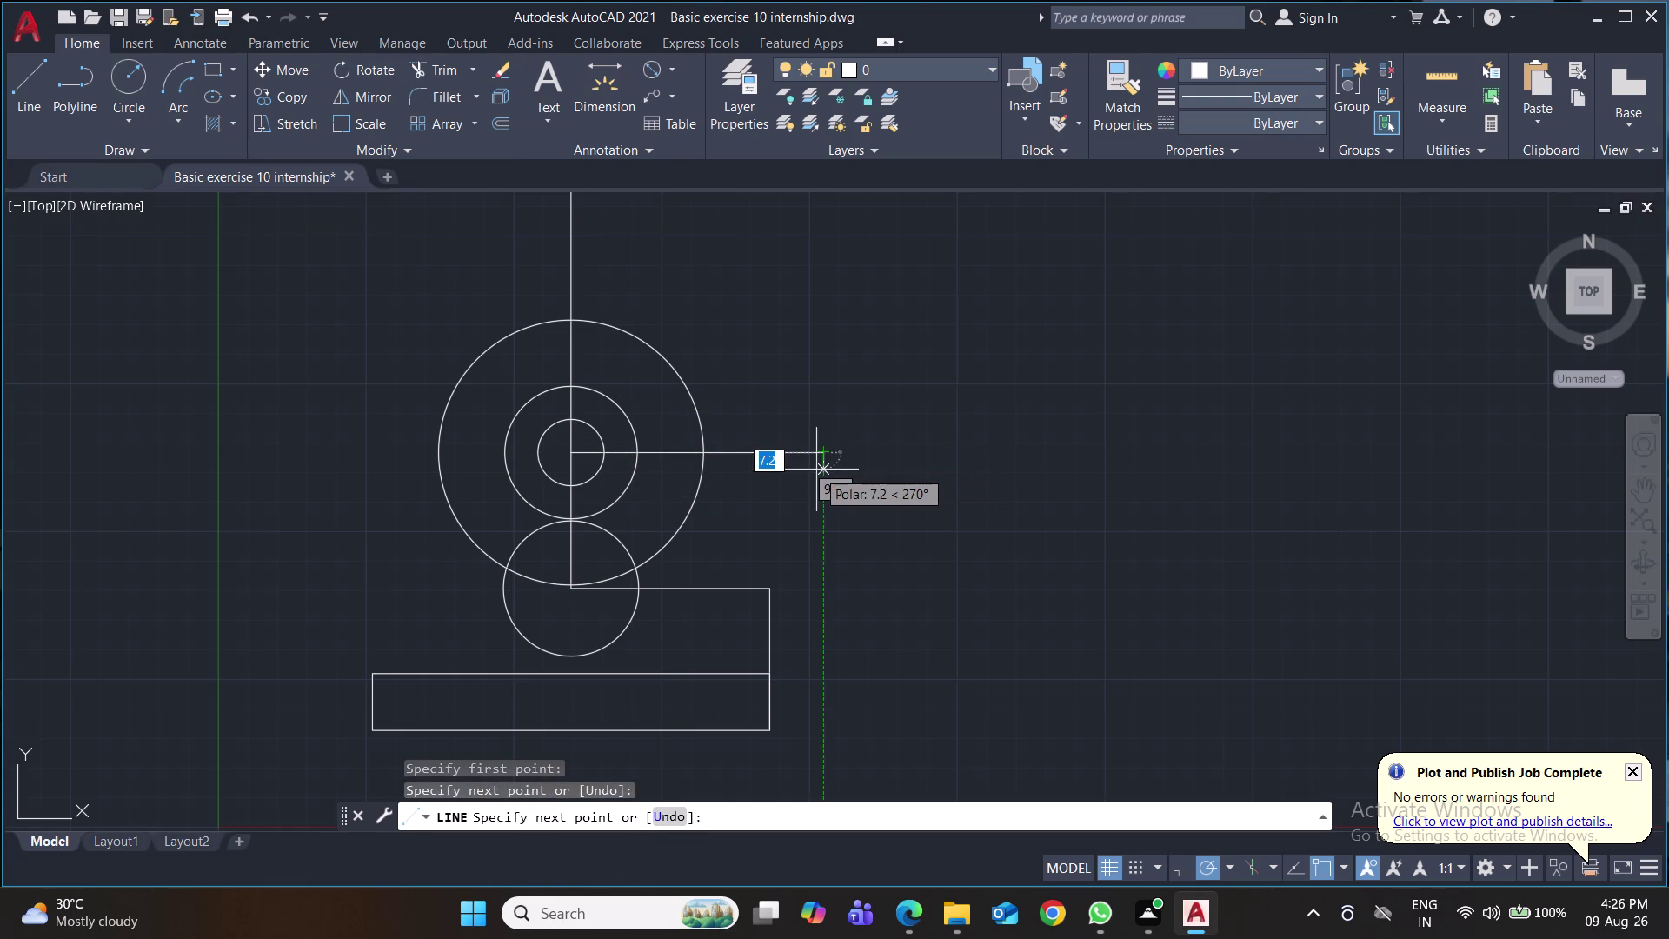
key(Return)
key(space)
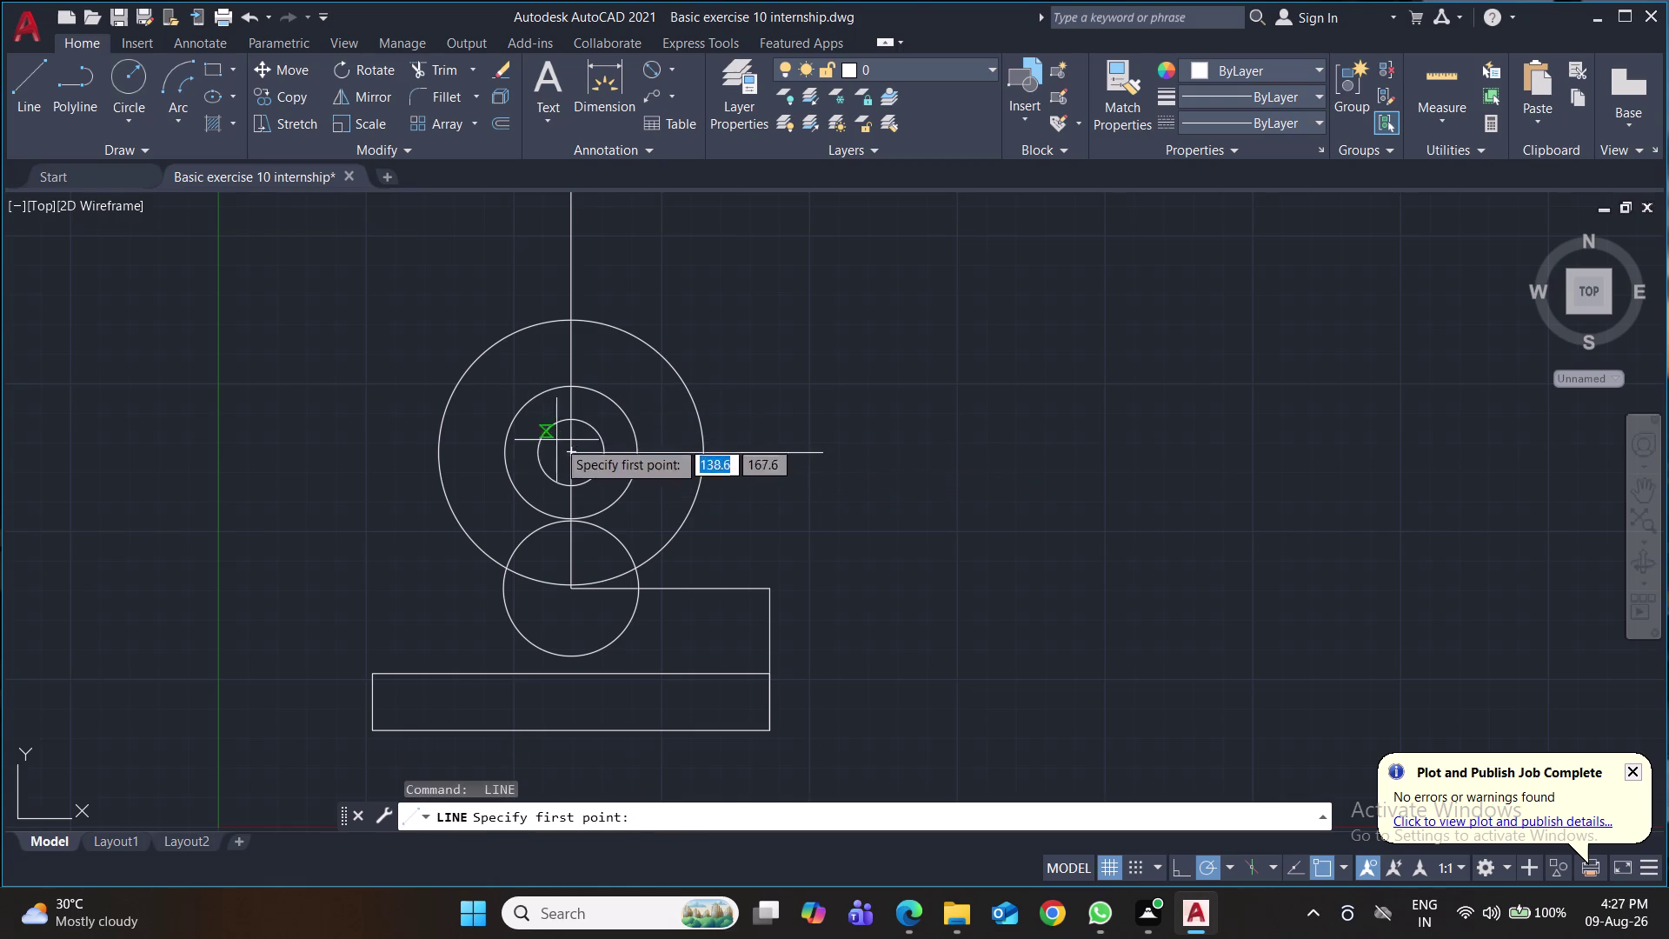
click(569, 450)
click(298, 450)
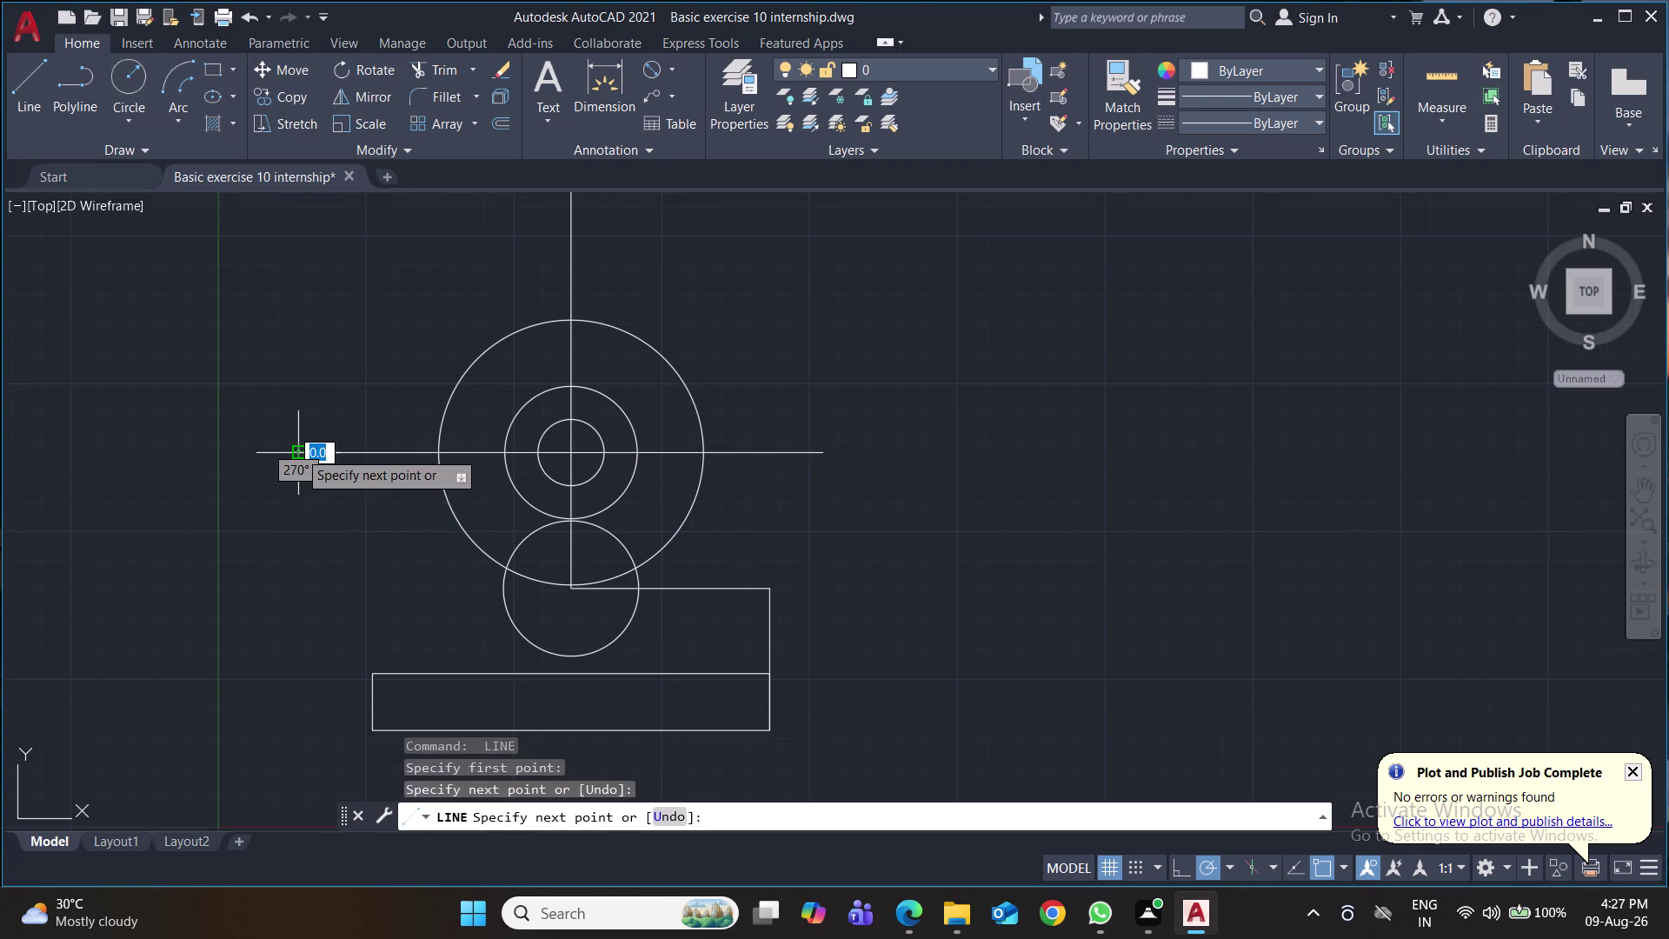
key(Return)
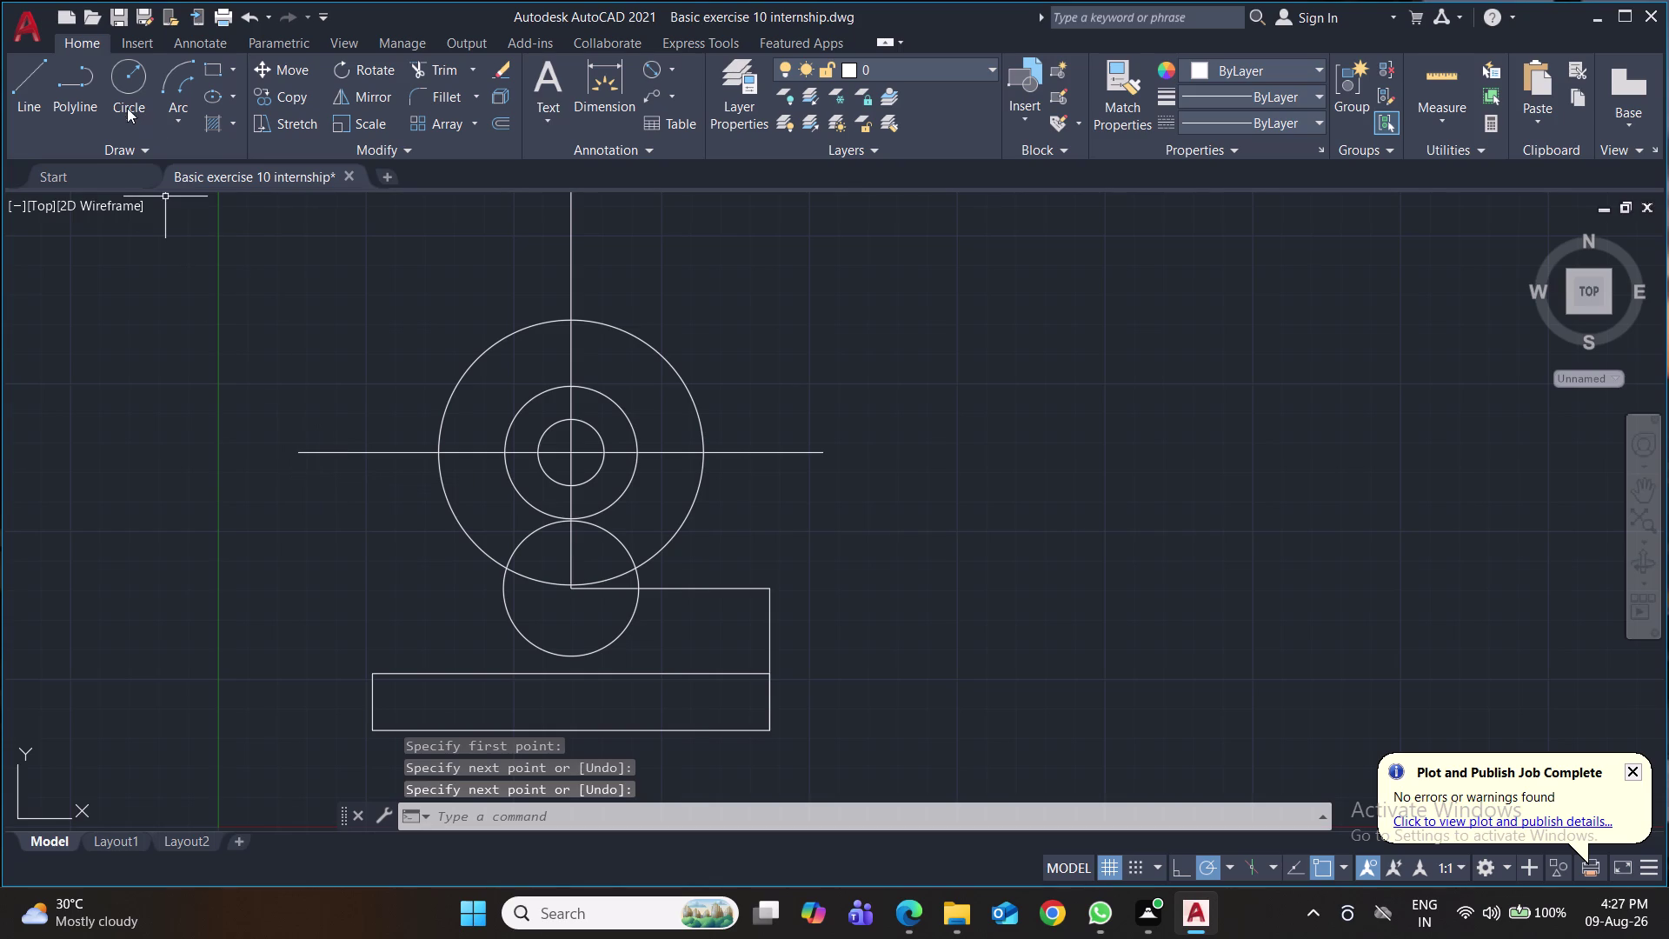
Trim the lower arcs and the lines inside the lower circle.
text(tr)
key(Return)
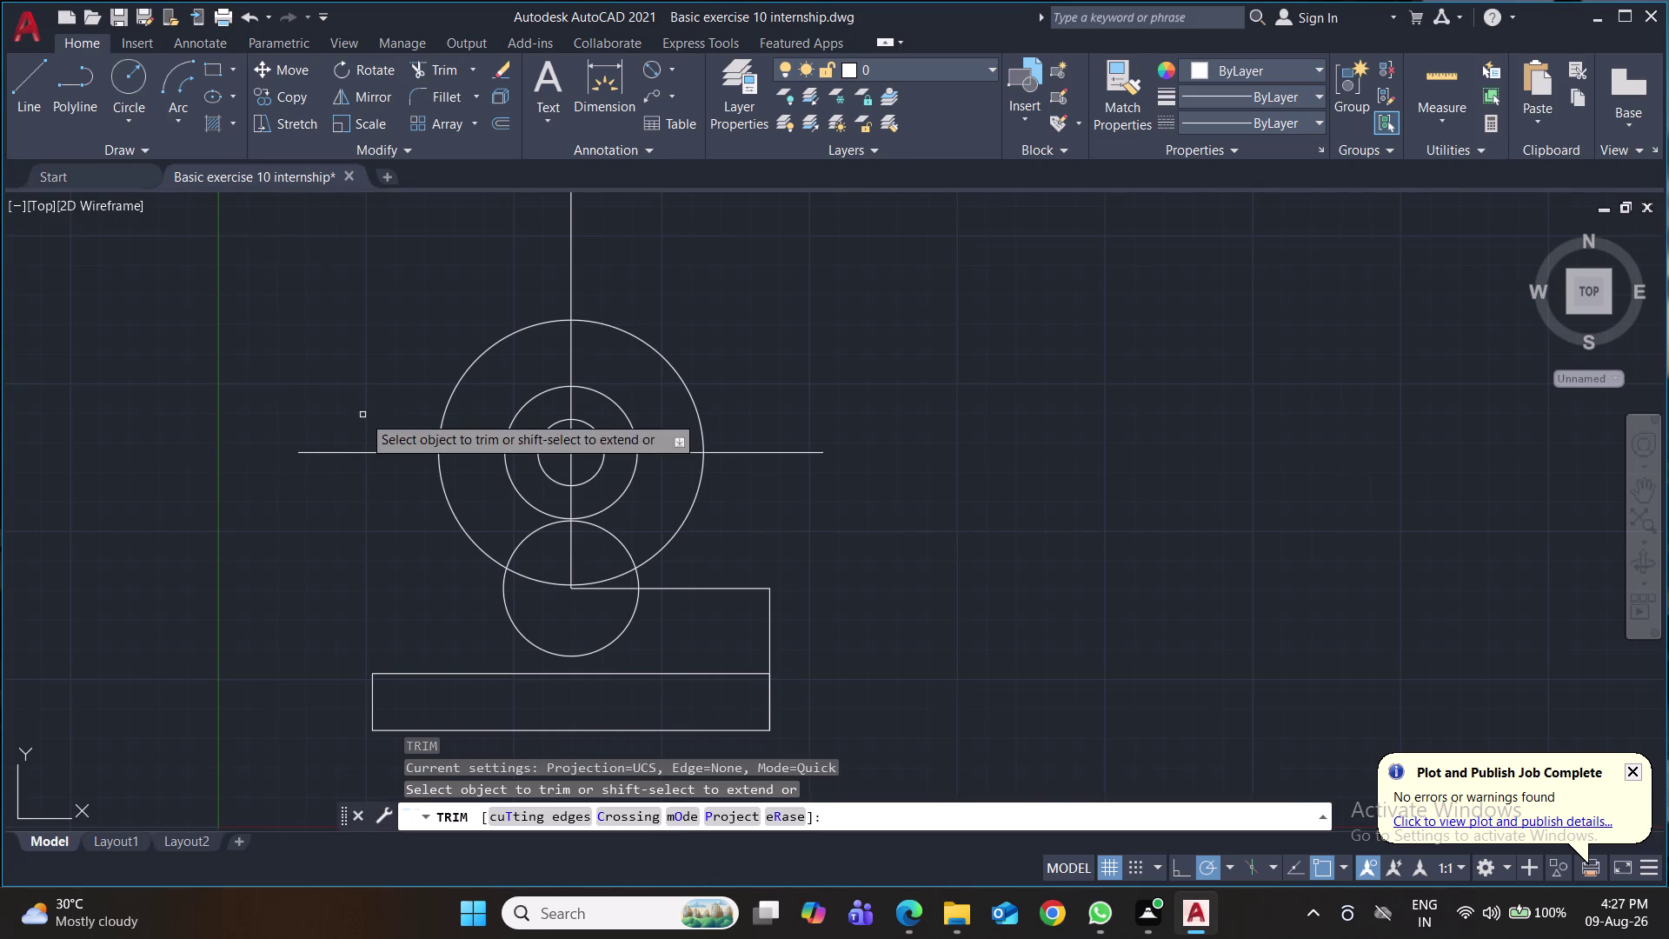
click(412, 494)
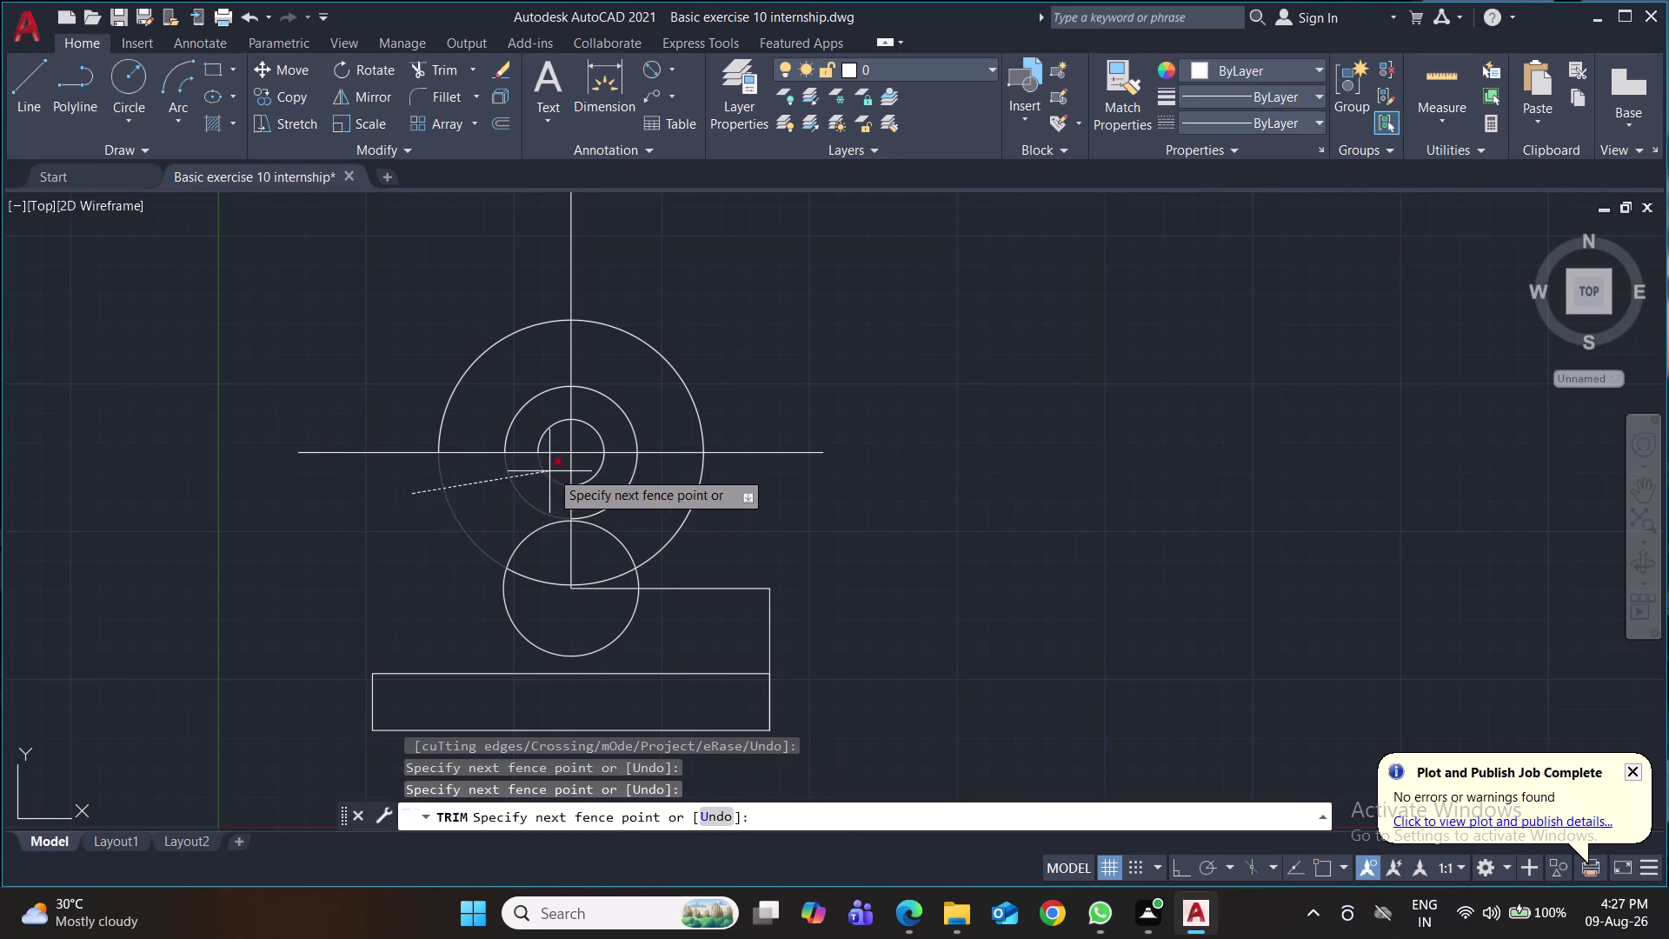
click(552, 469)
click(588, 470)
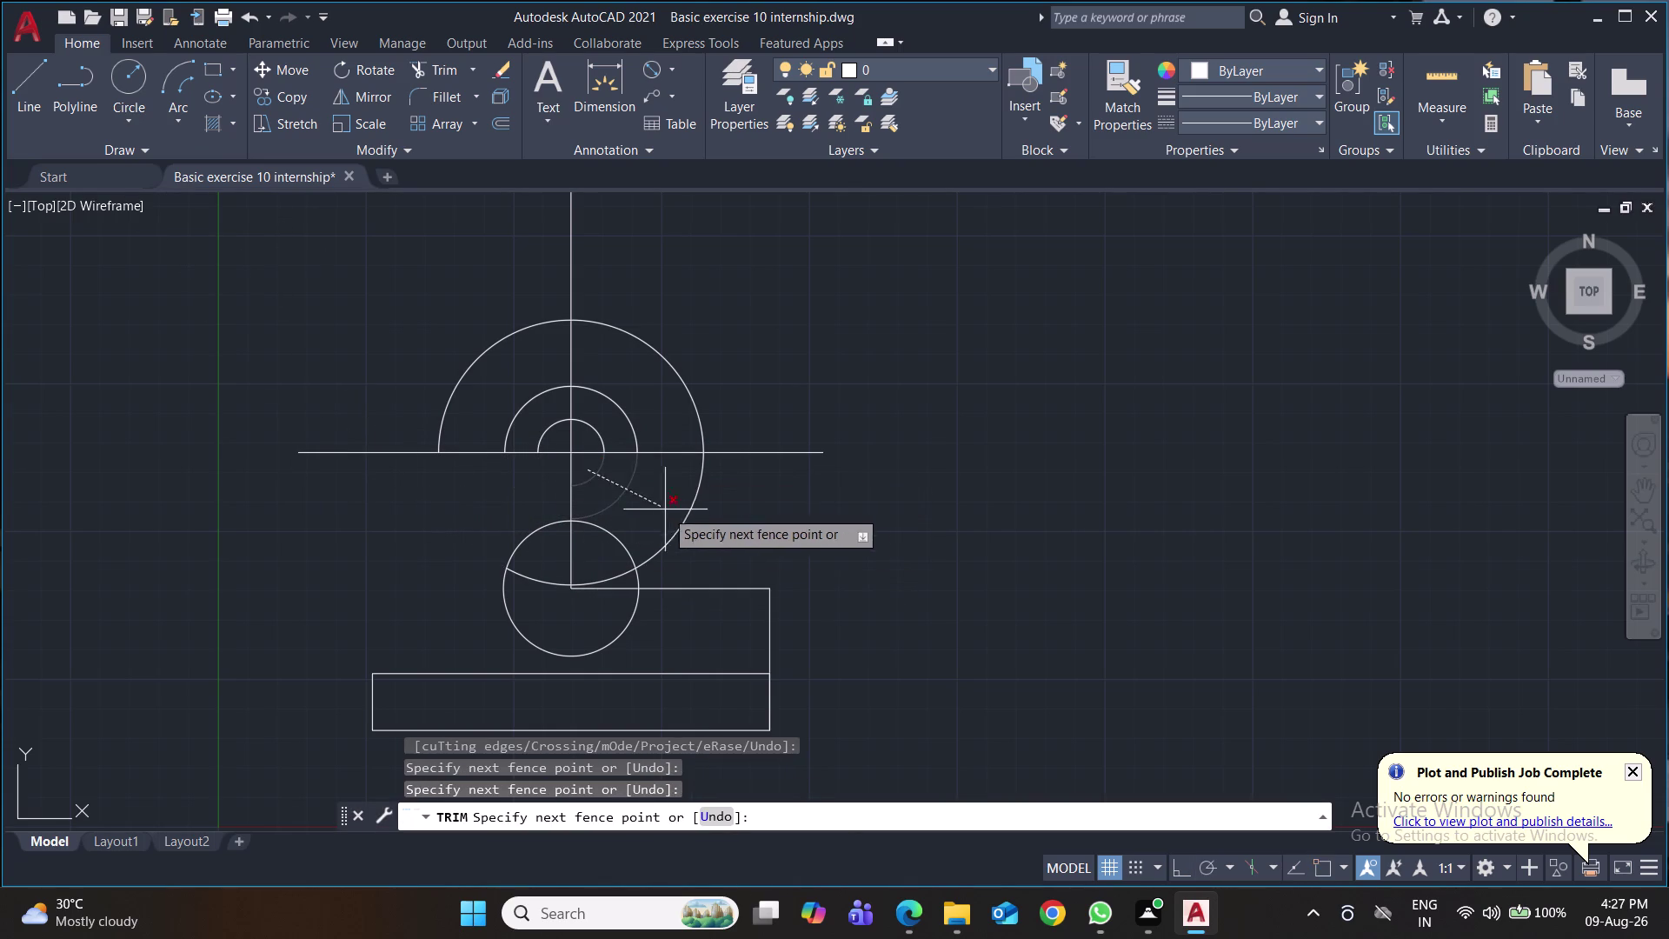
click(709, 535)
click(617, 574)
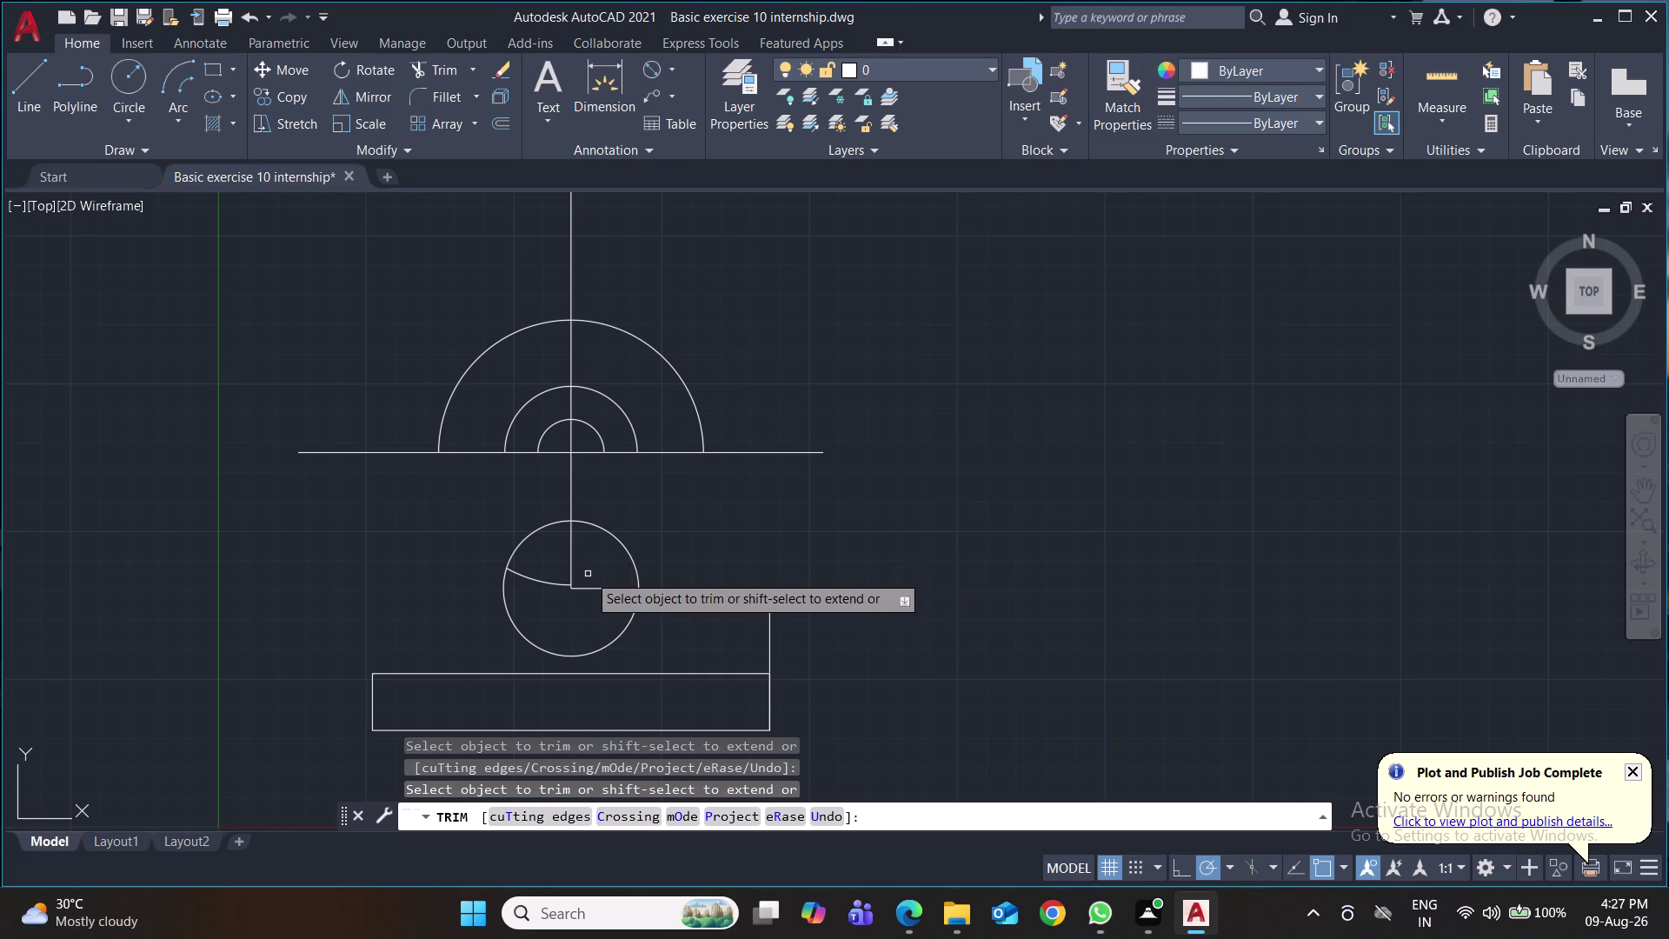
click(540, 585)
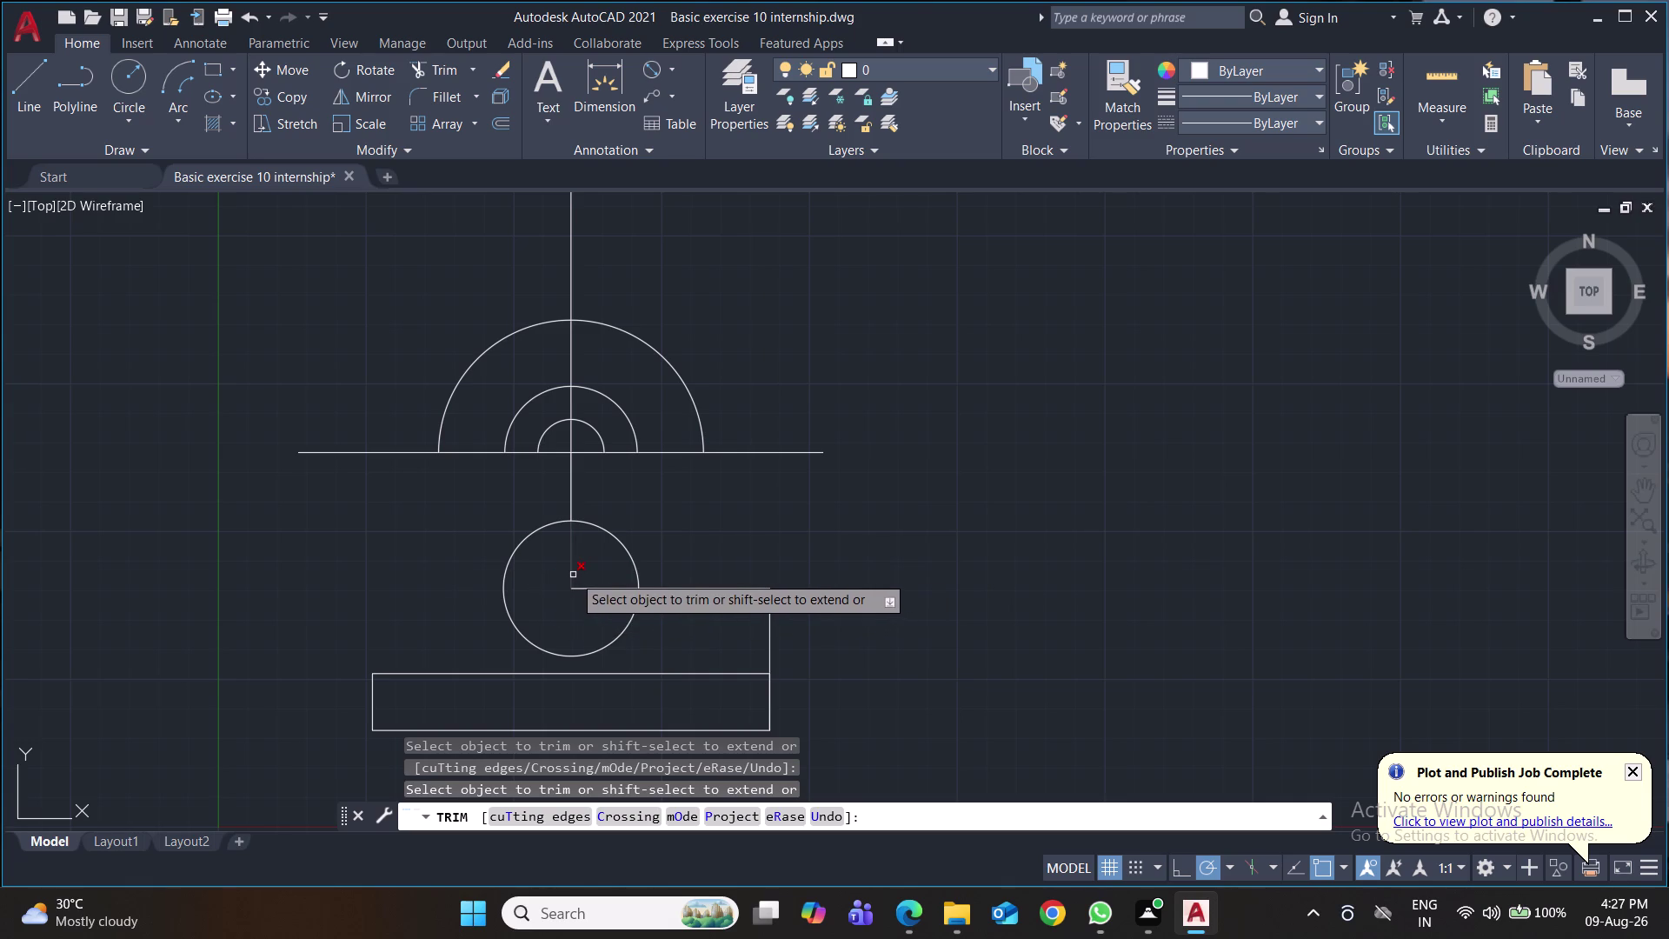
click(573, 575)
click(588, 588)
click(568, 495)
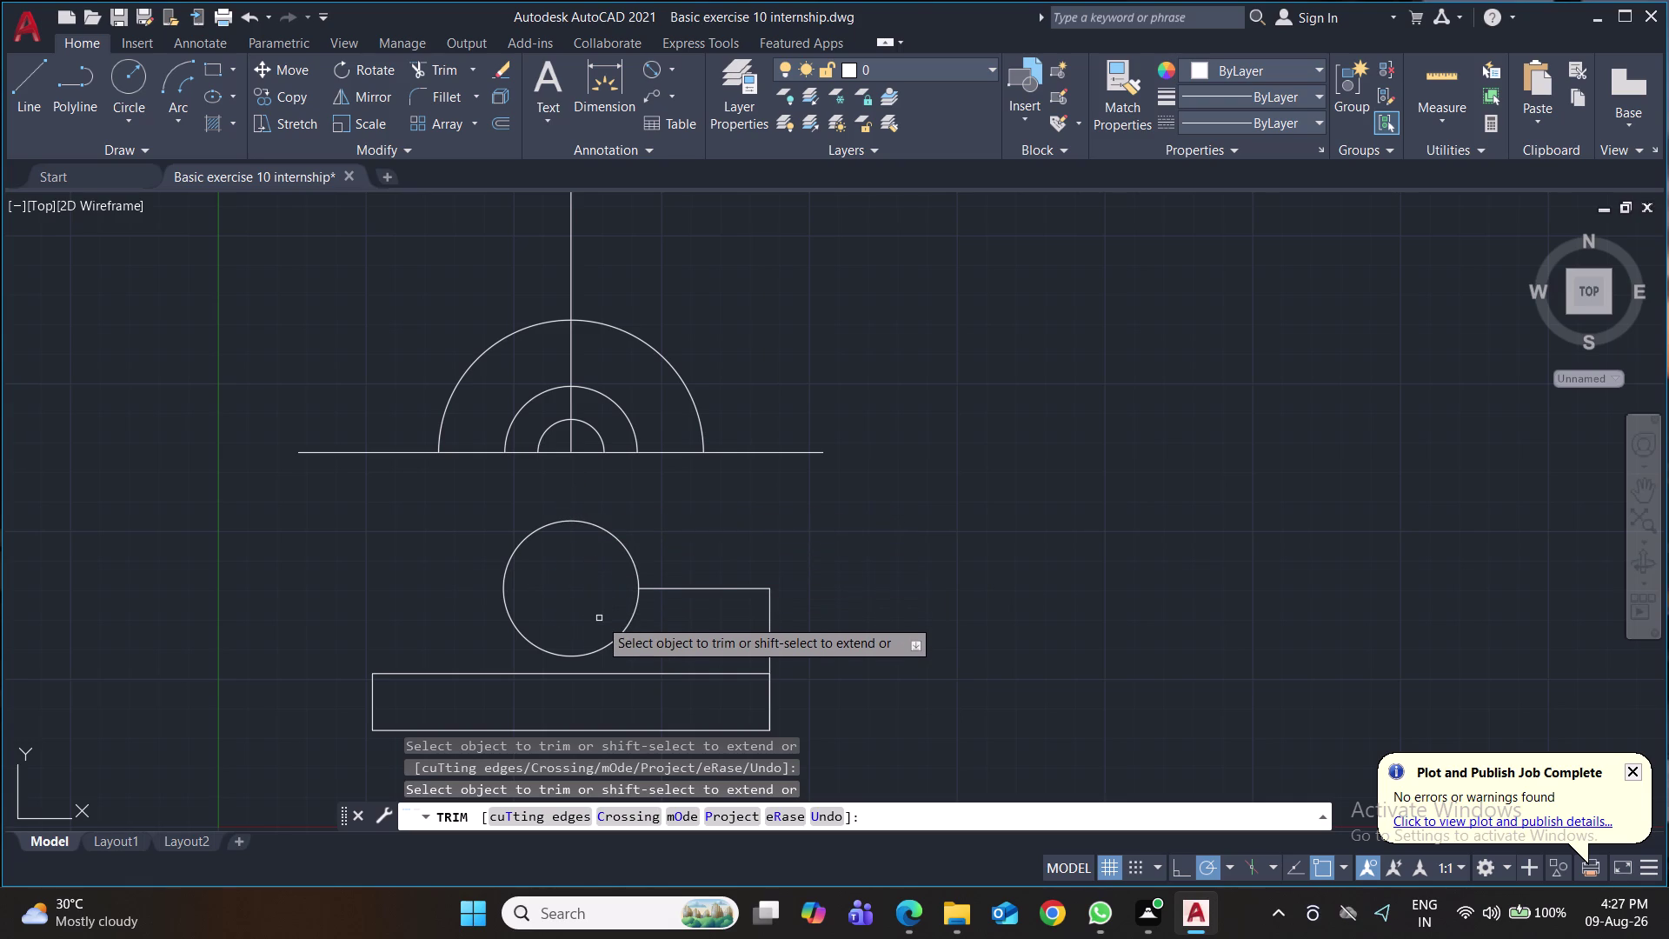
Undo that round of trims.
key(ctrl+z)
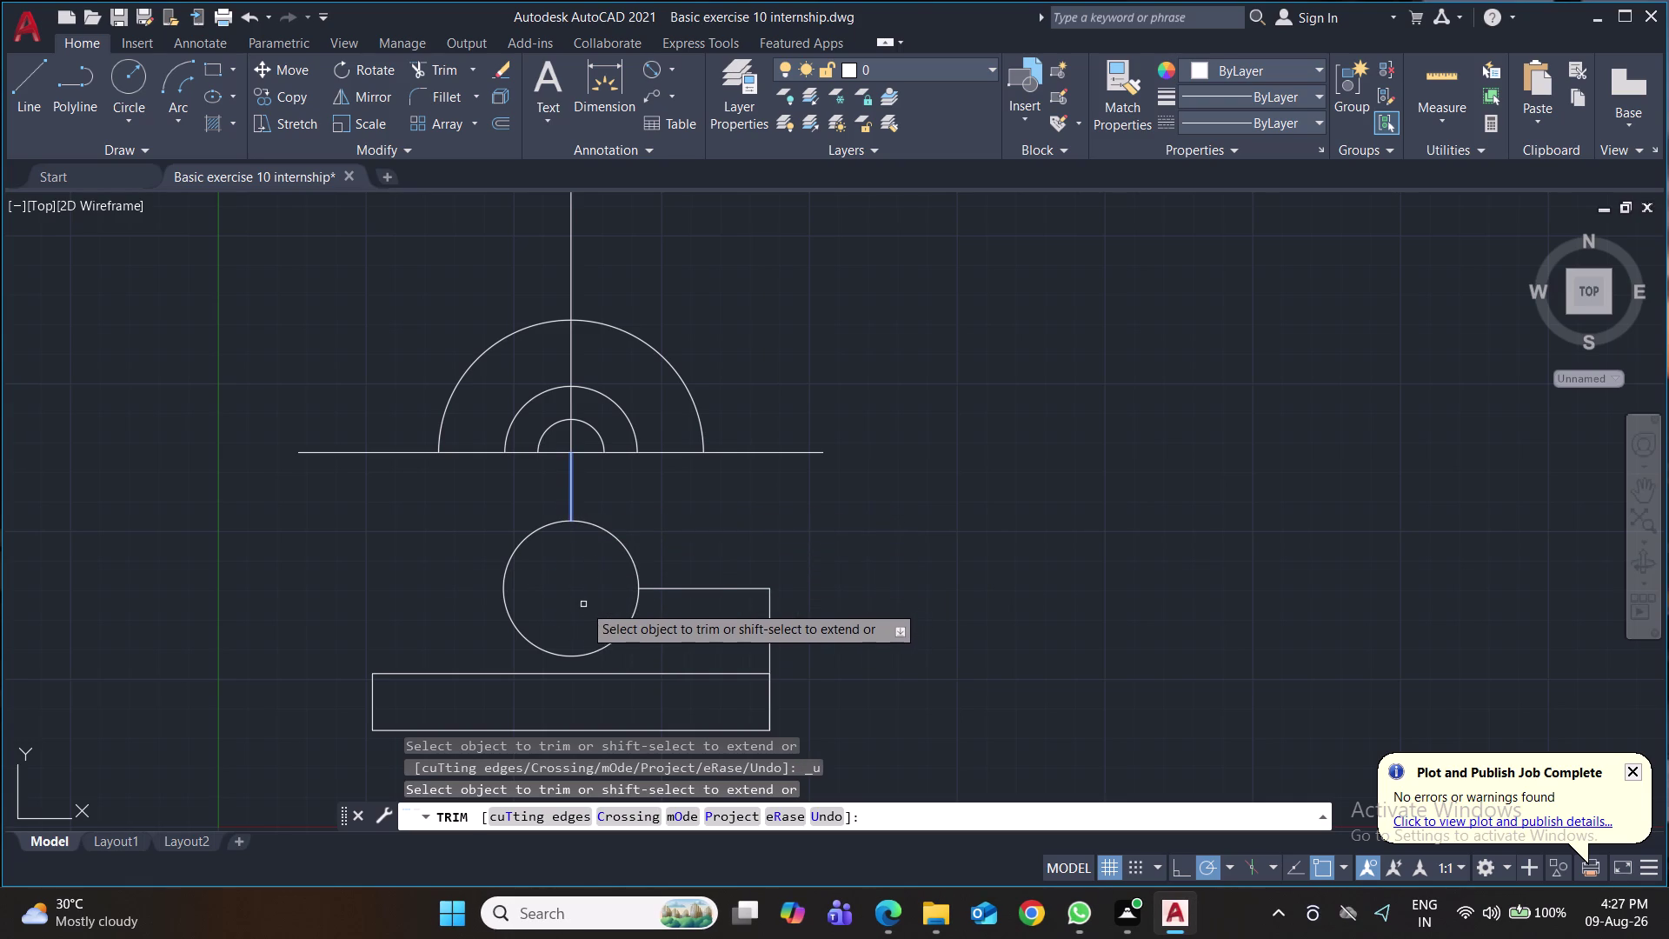
key(ctrl+z)
key(ctrl+z)
key(ctrl+z)
key(ctrl+z)
key(ctrl+z)
key(ctrl+z)
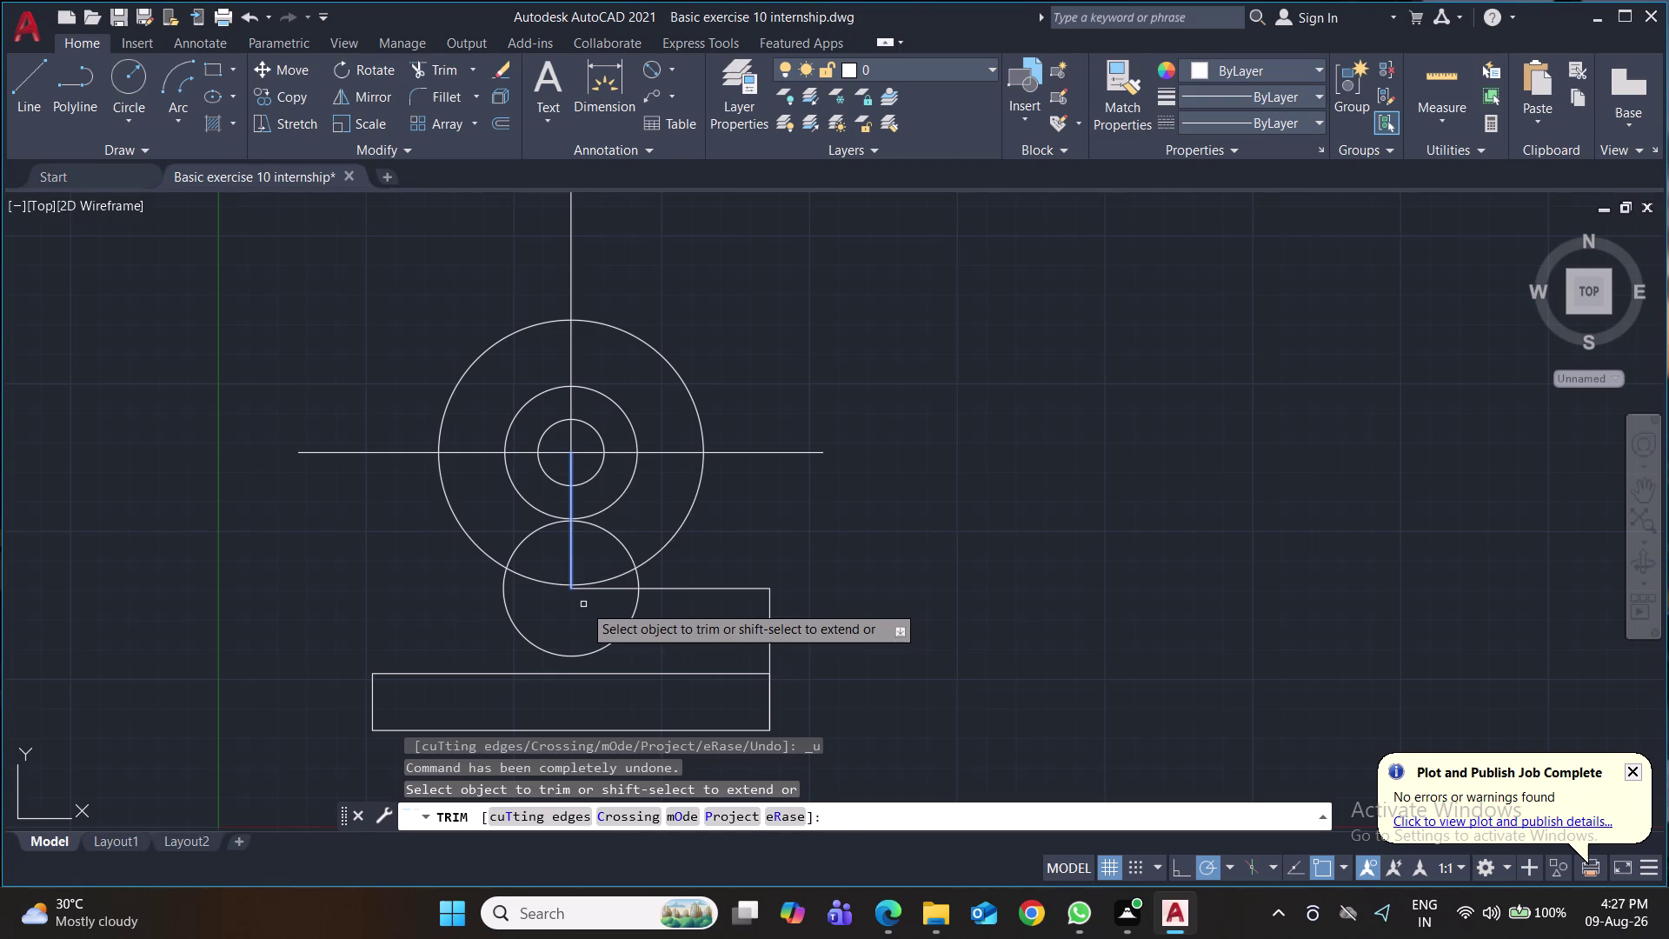
Re-trim the lower left and right arcs and the lines inside the lower circle.
click(609, 481)
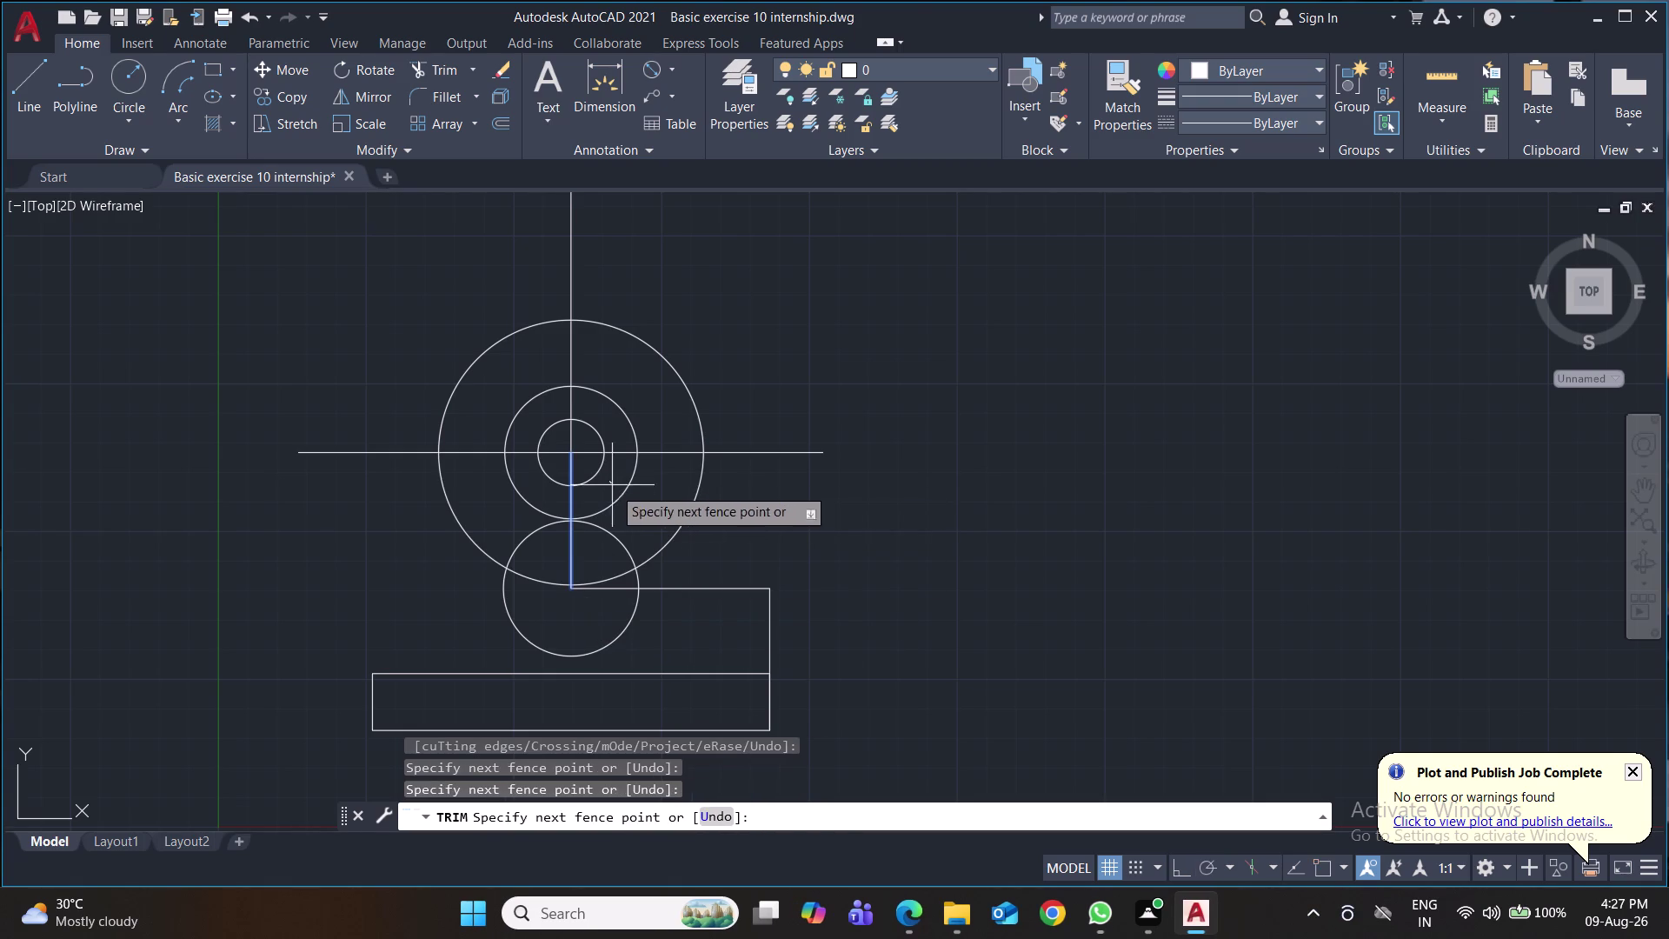
click(668, 545)
click(546, 493)
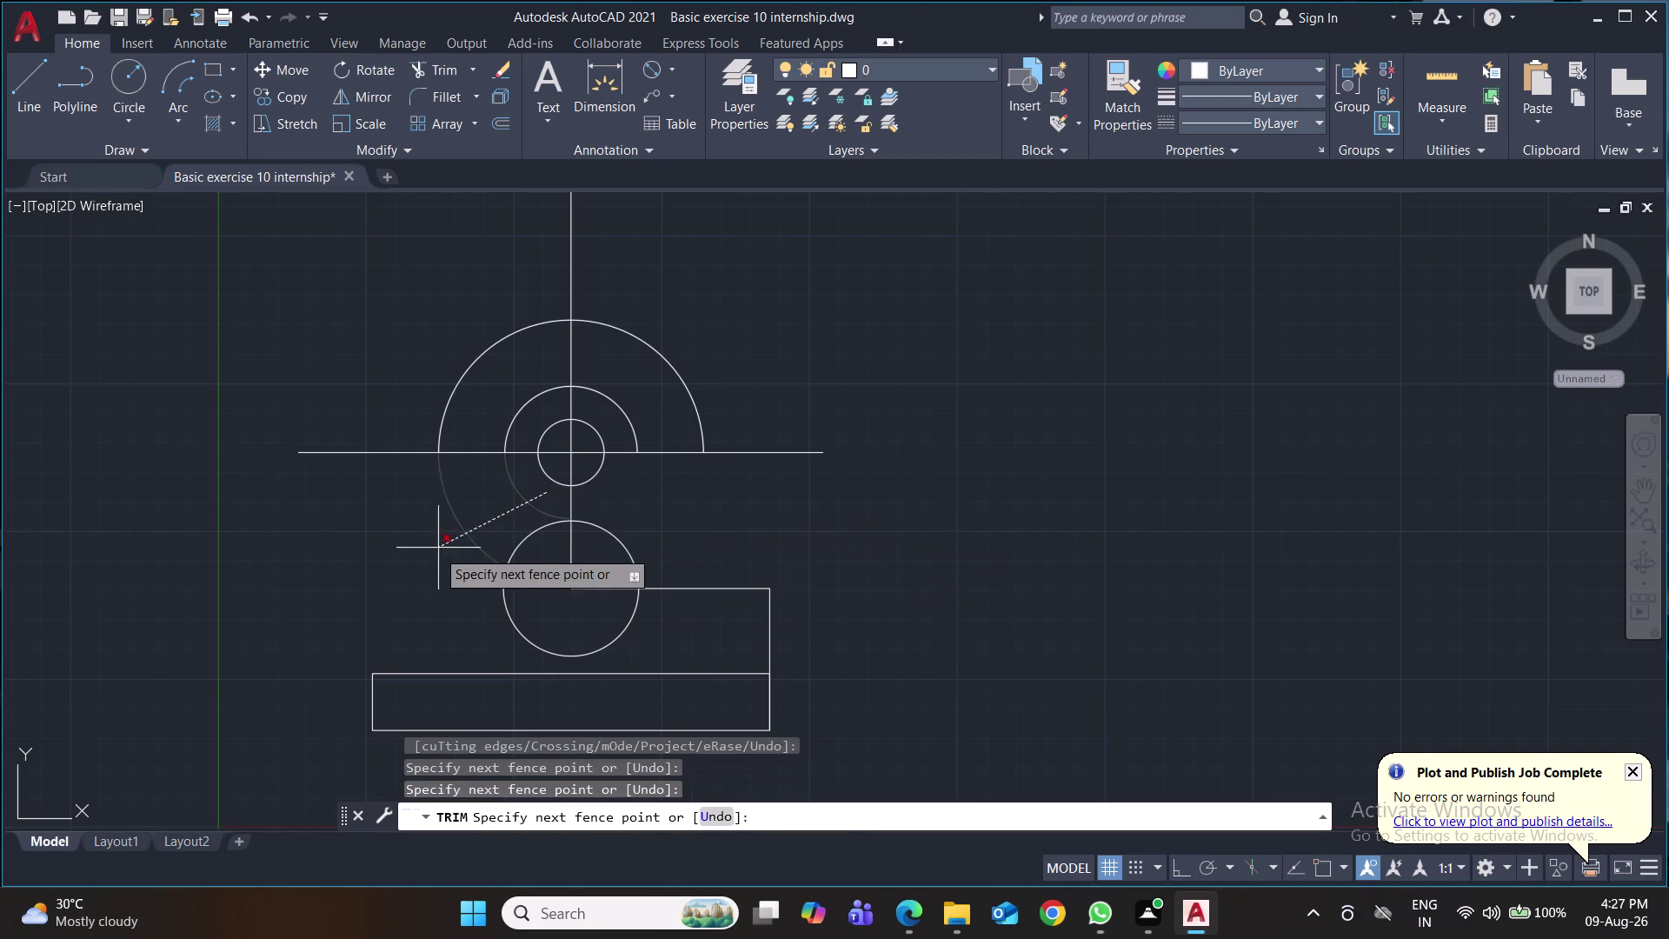
click(427, 552)
drag(543, 503, 553, 502)
click(584, 504)
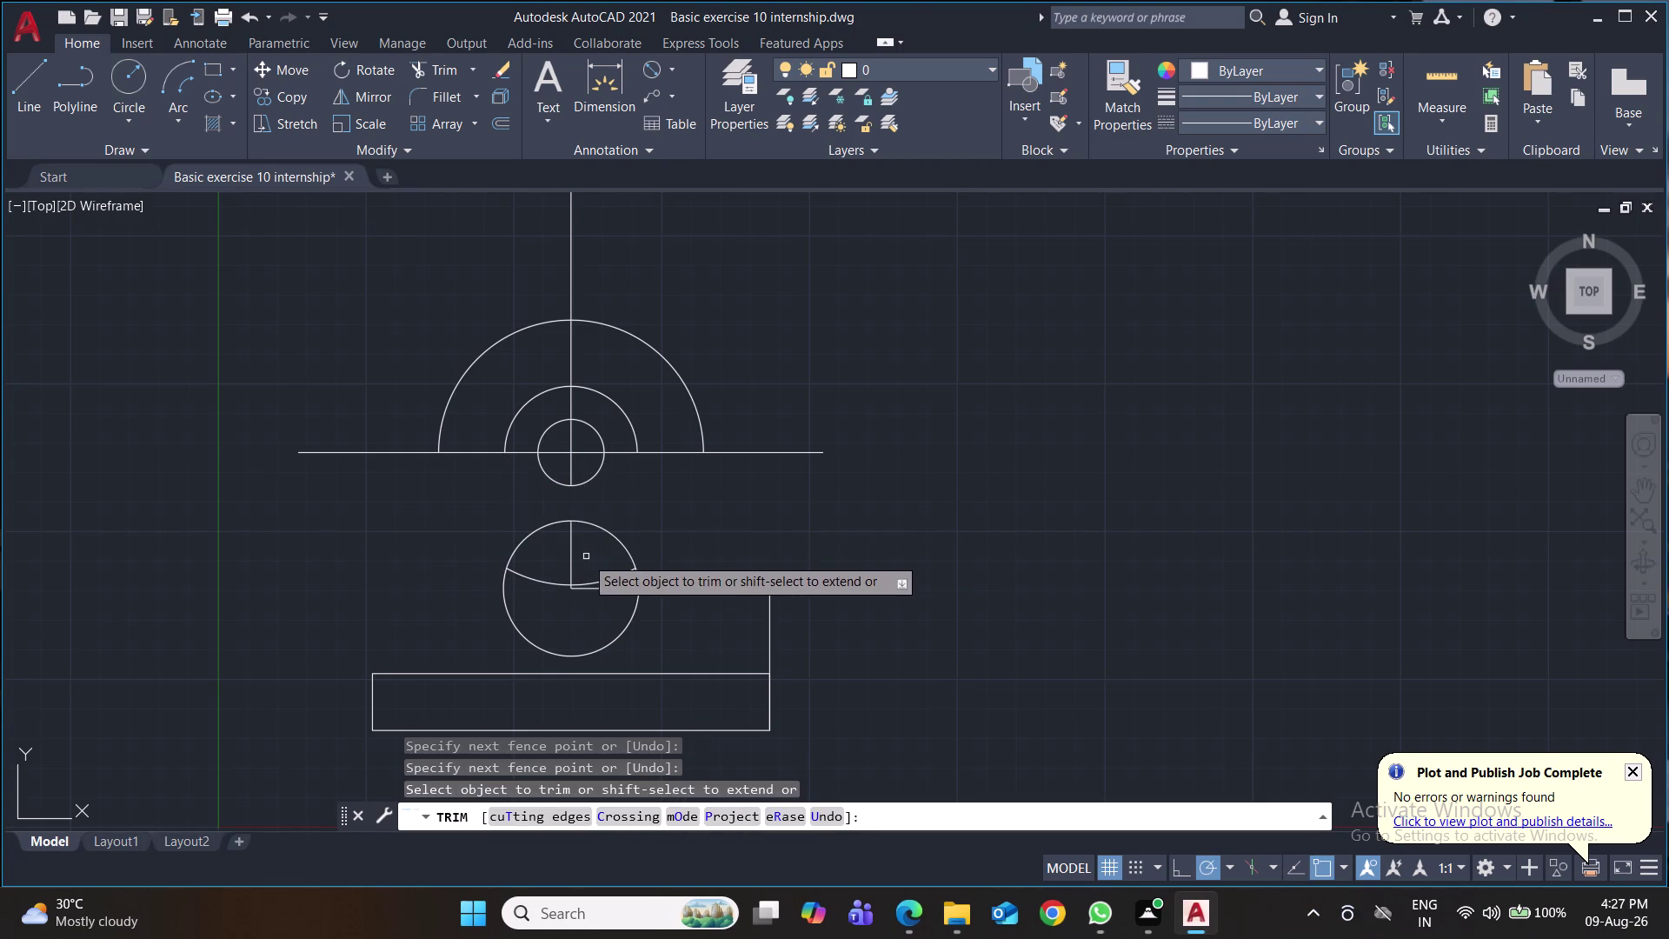
click(581, 553)
click(553, 554)
click(551, 563)
click(546, 602)
click(583, 564)
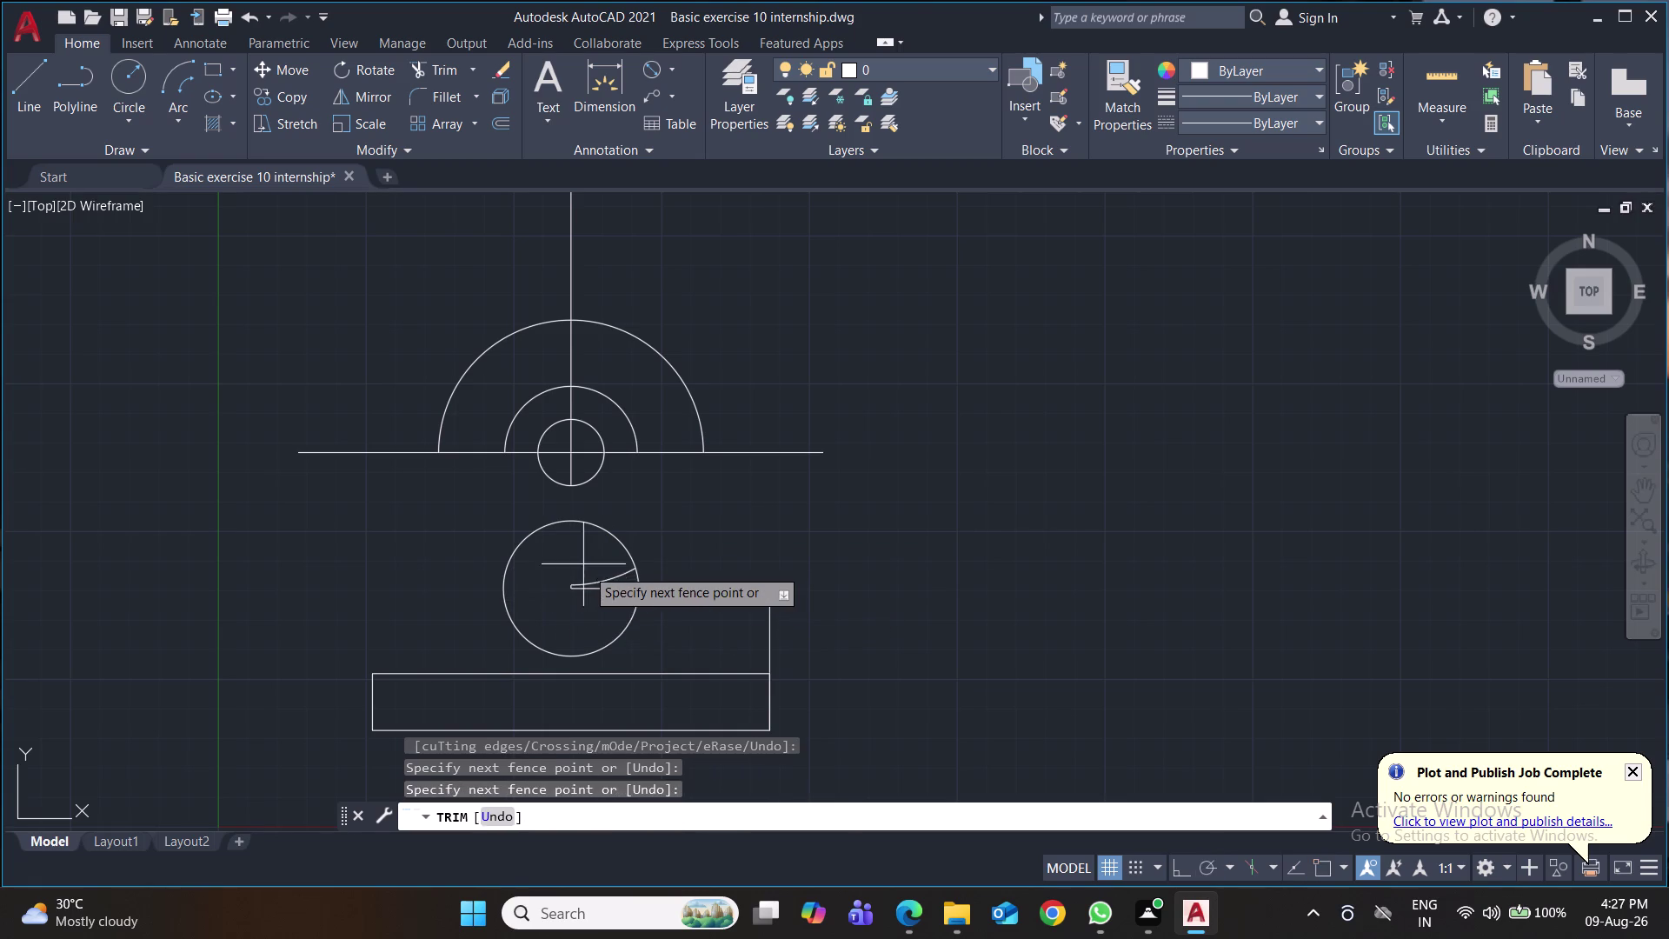
click(588, 603)
click(570, 586)
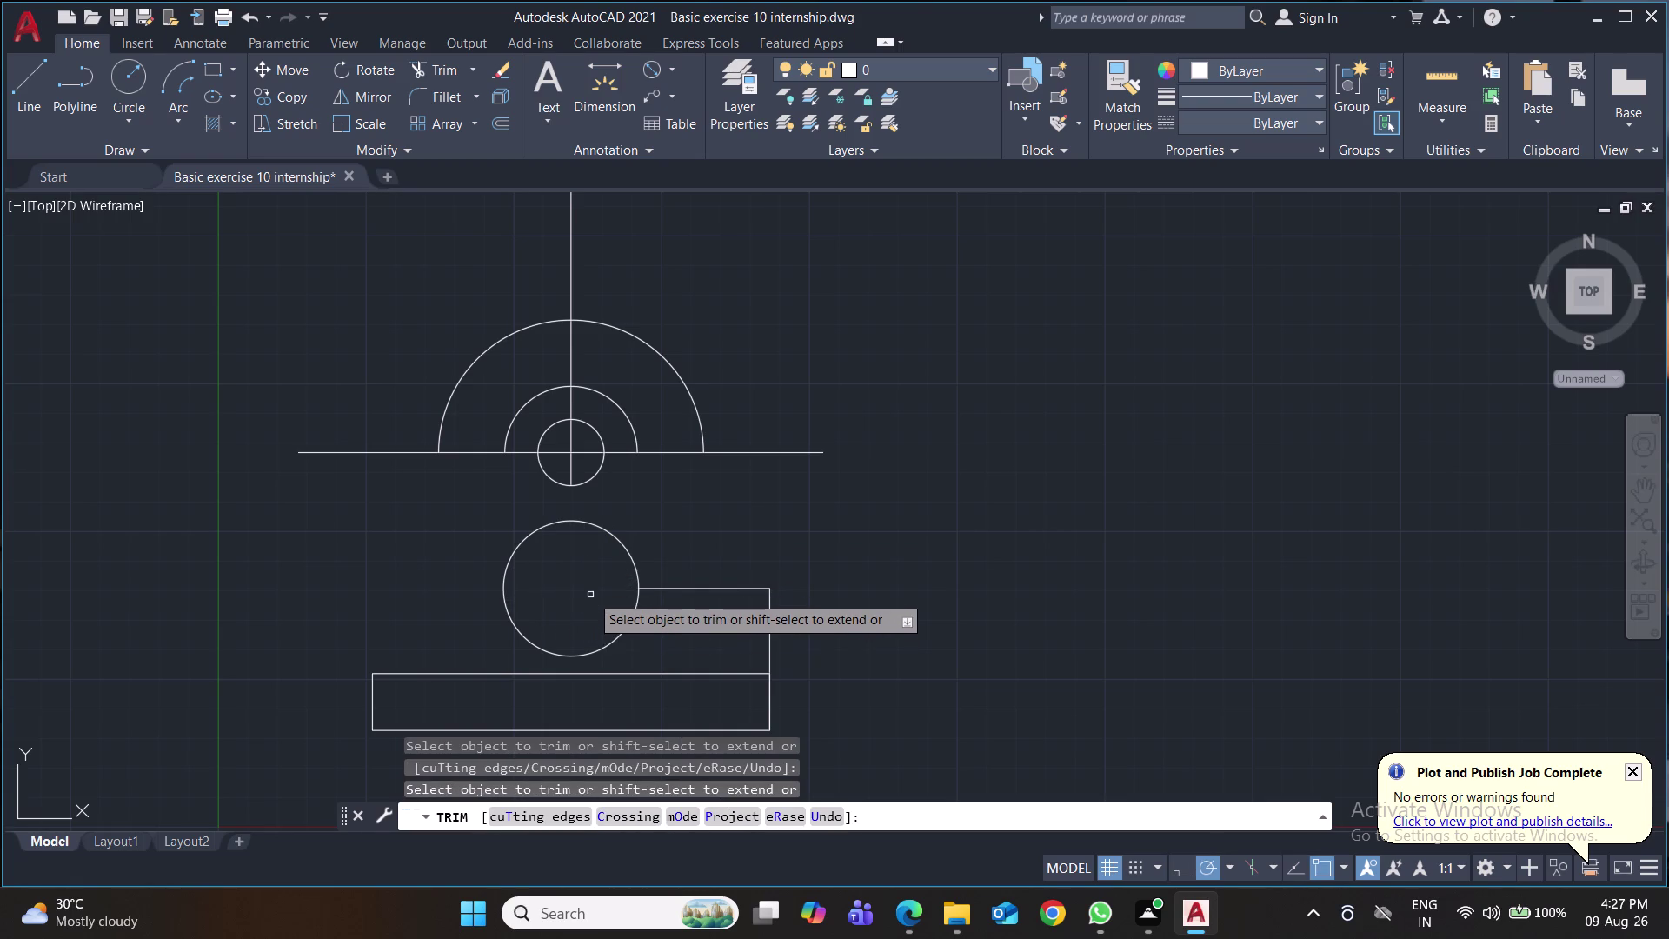
scroll(up, 3)
scroll(down, 3)
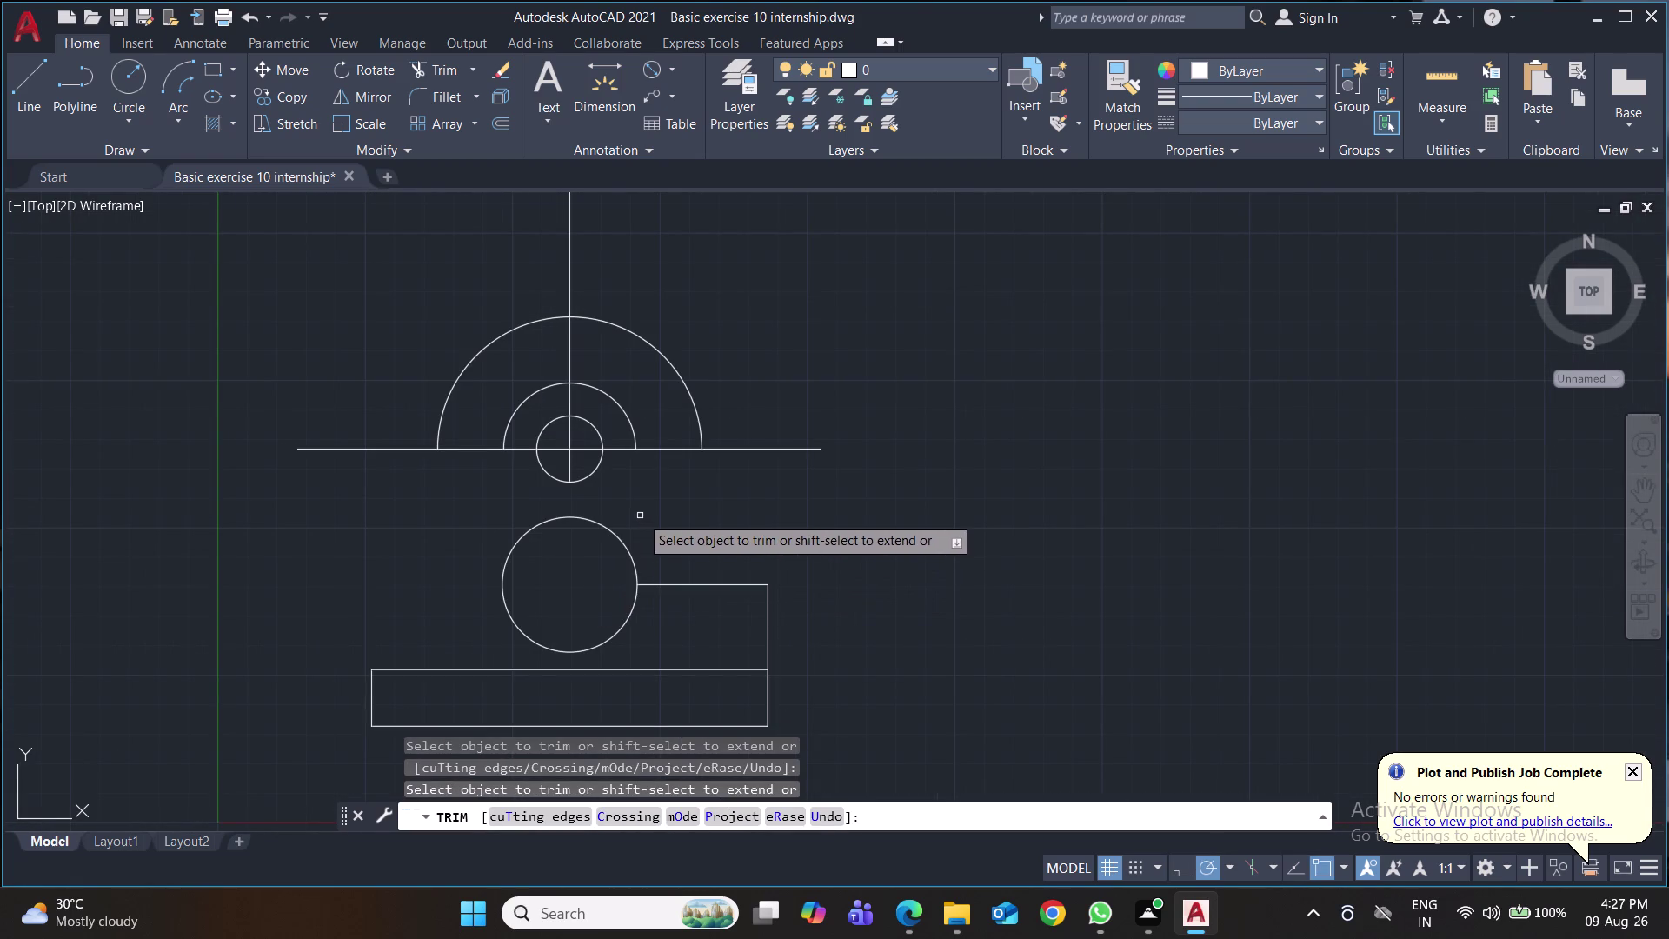
Trim the vertical and horizontal lines inside the small circle.
click(573, 449)
click(568, 444)
click(559, 449)
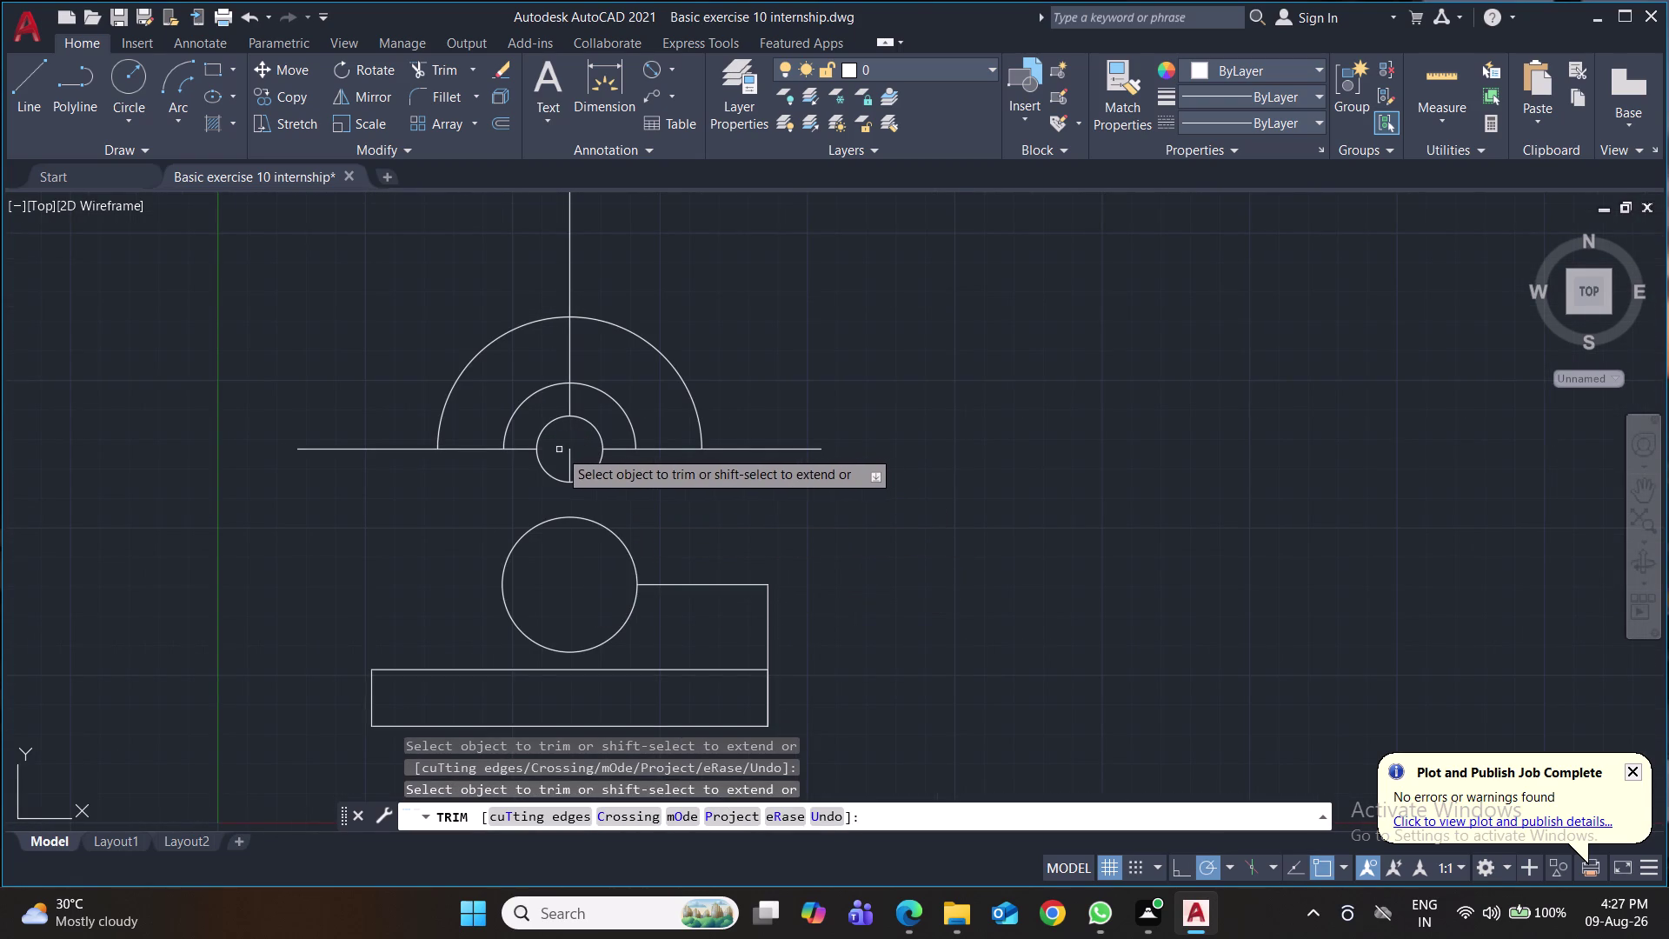
click(570, 460)
click(570, 402)
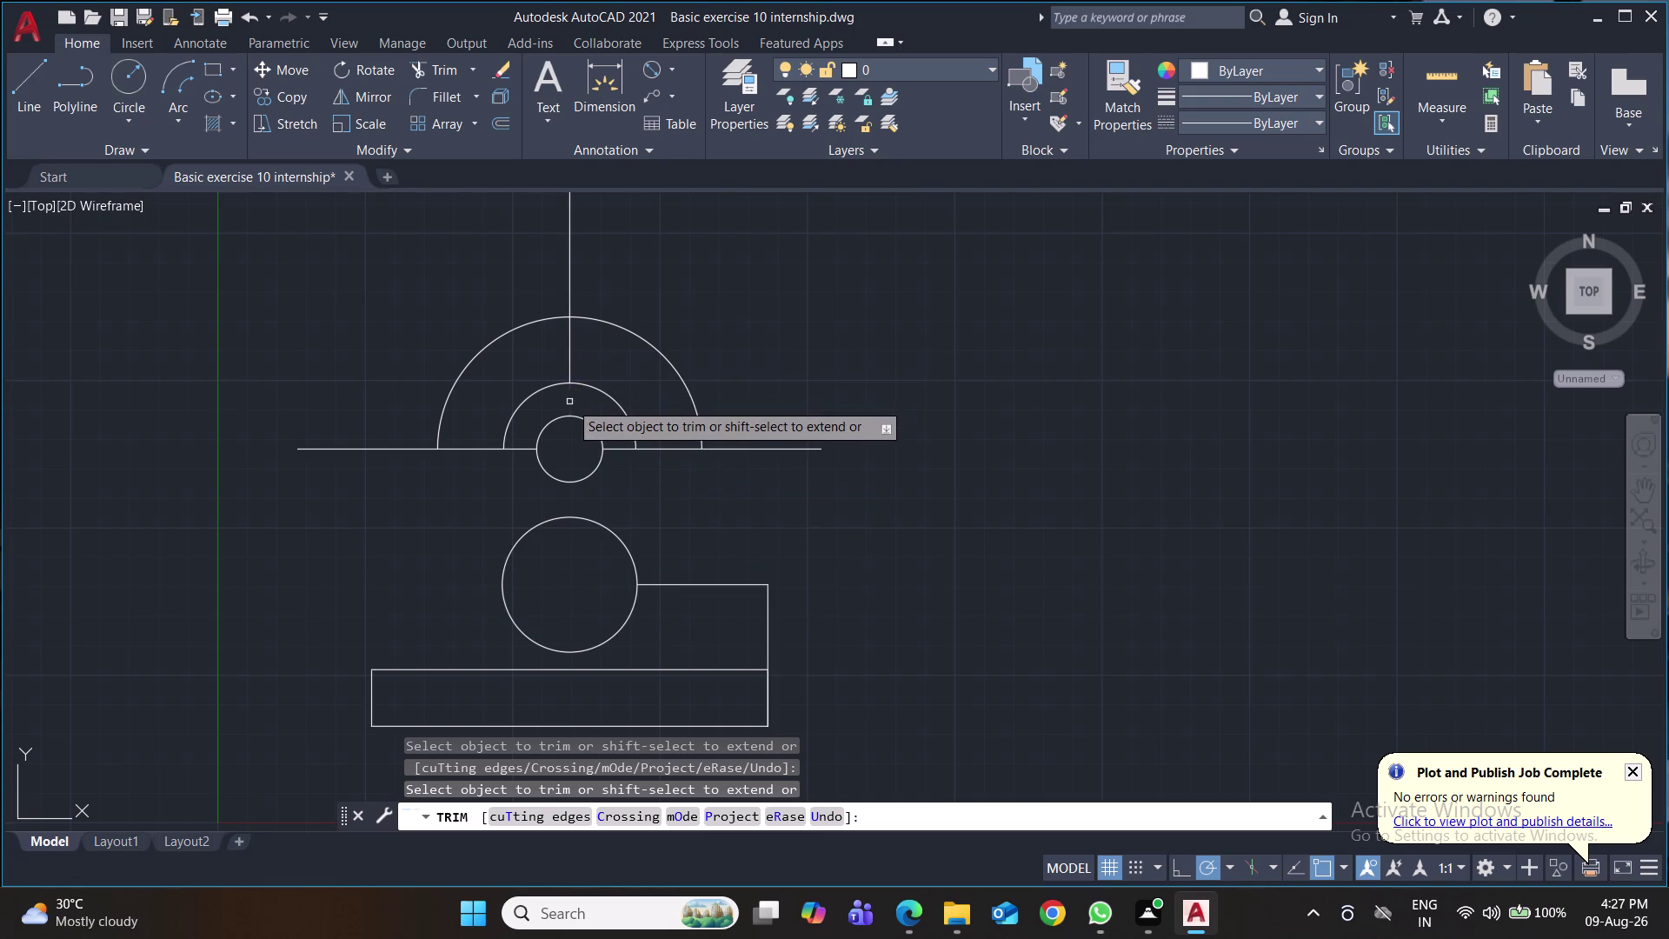
click(518, 446)
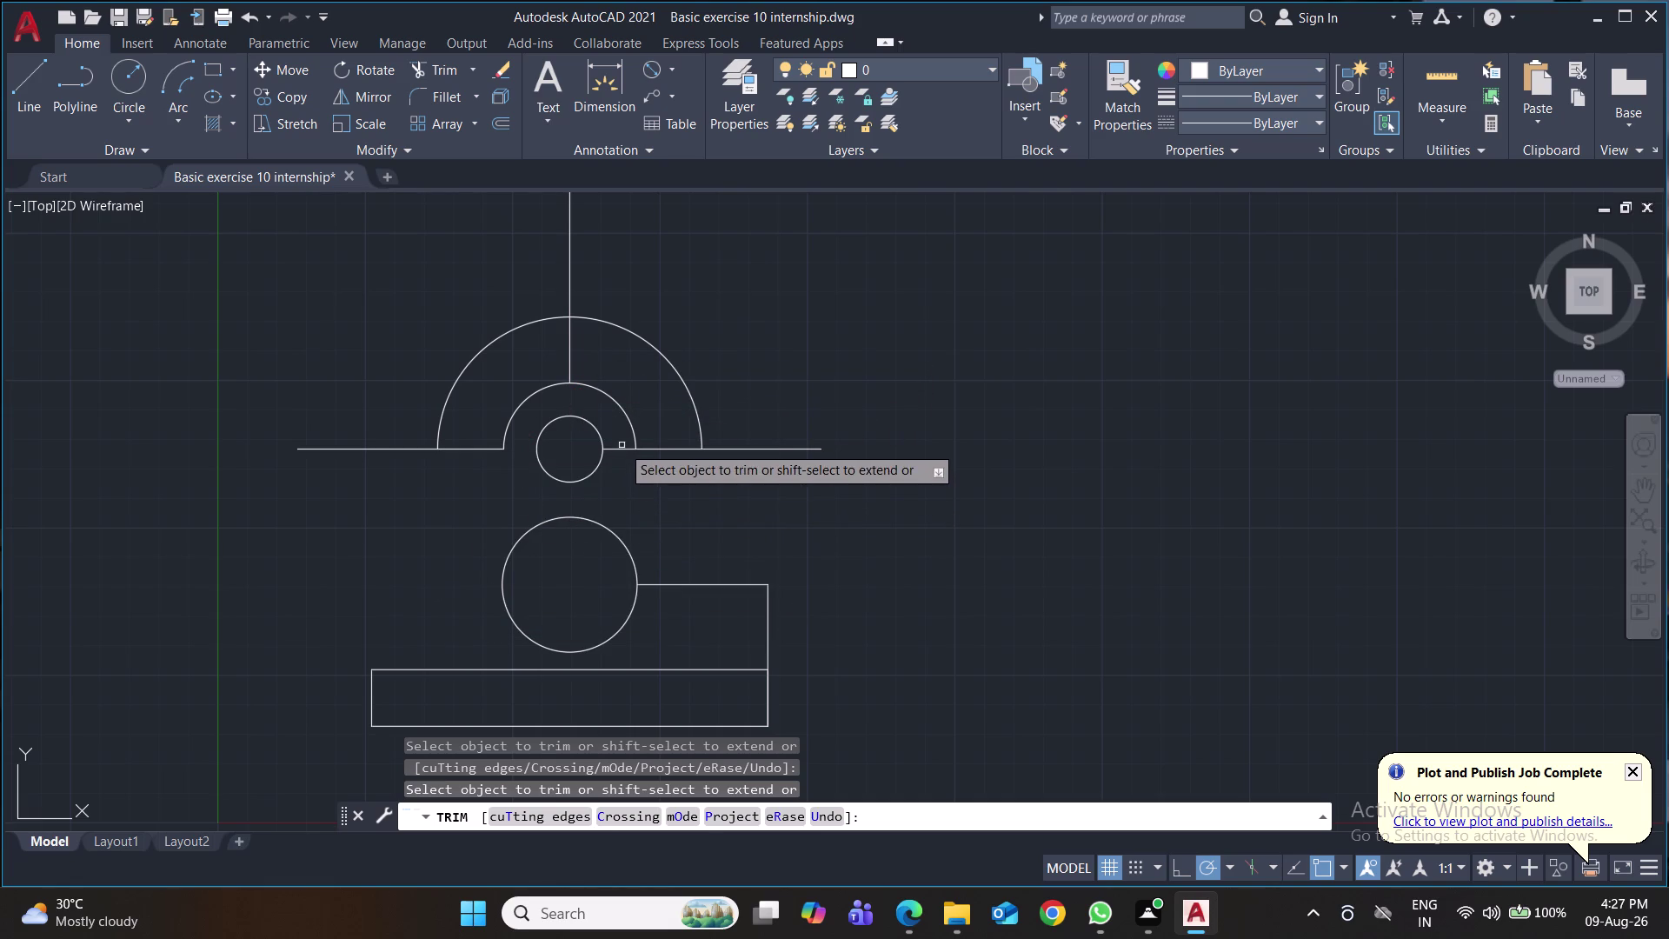
Trim the stray construction line pieces right and left of the half-ring.
click(621, 445)
click(618, 454)
click(749, 447)
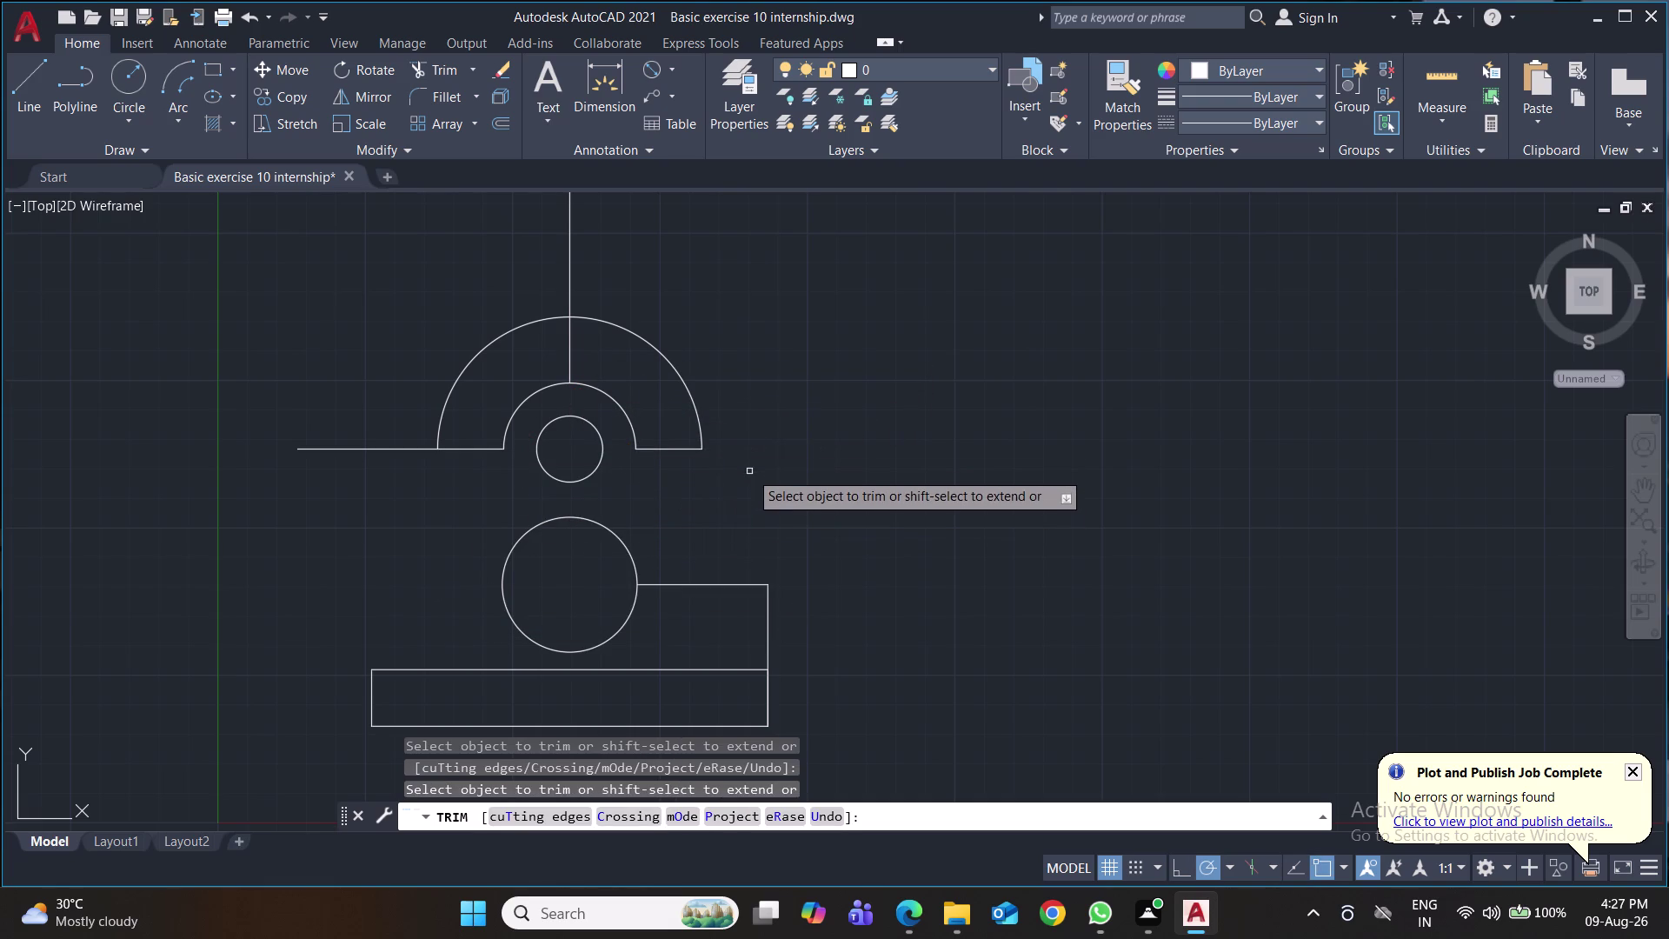
click(354, 444)
click(356, 455)
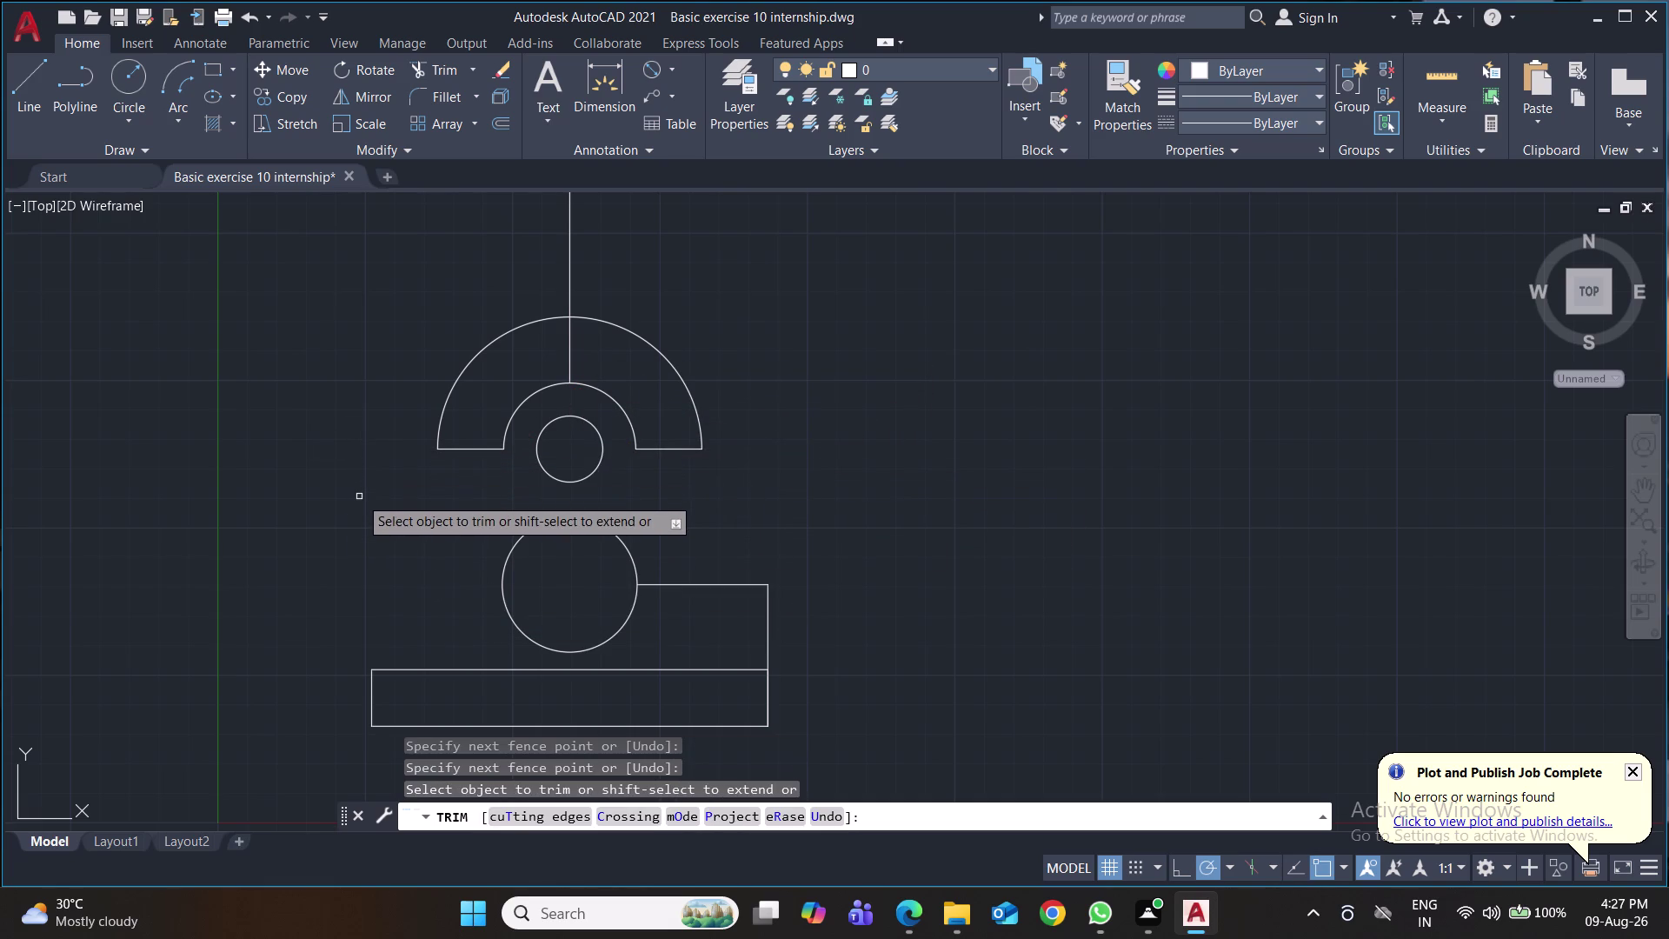
middle_drag(366, 495, 408, 475)
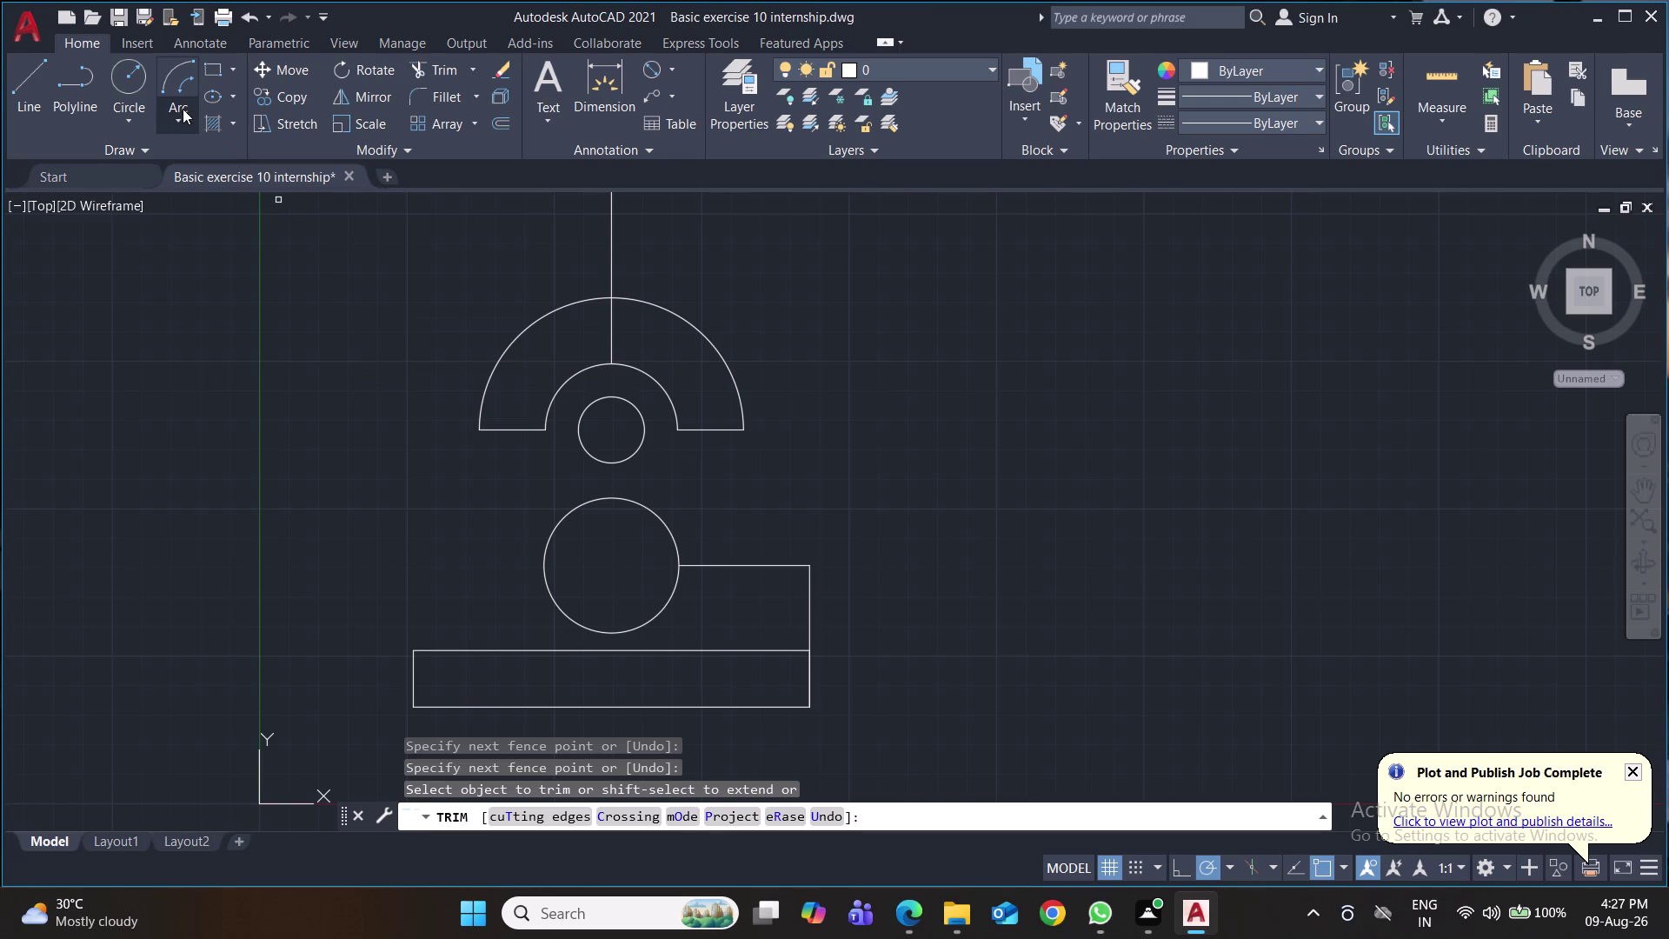
Draw two-point circles at both ends of the half-ring and save.
click(132, 122)
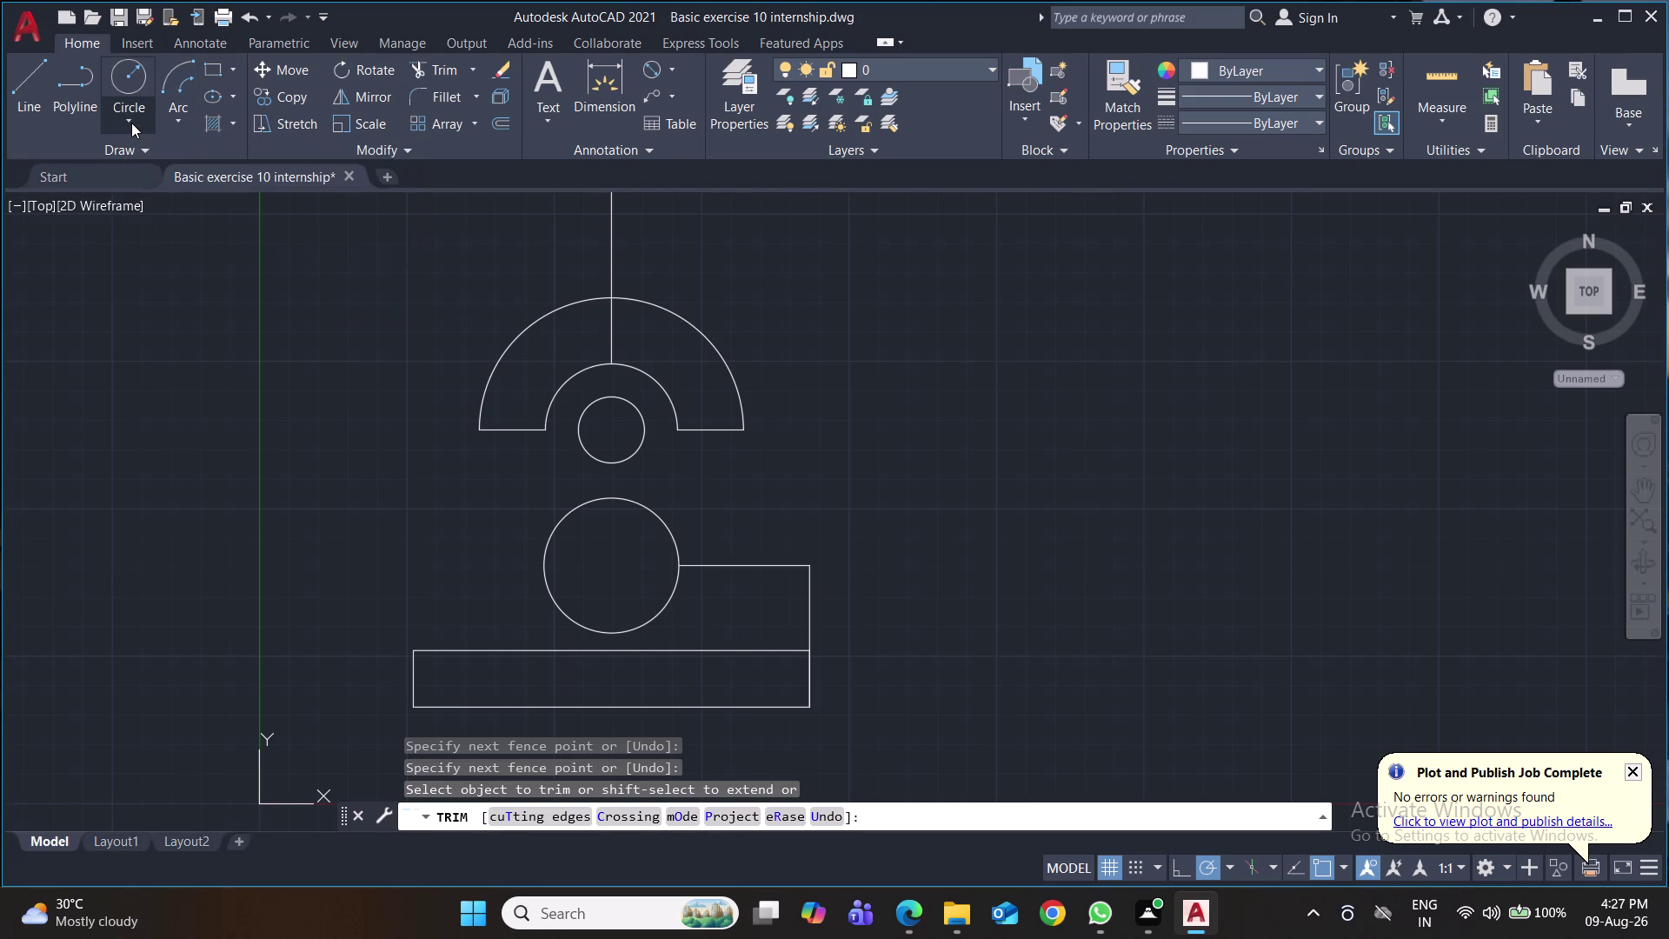
click(147, 252)
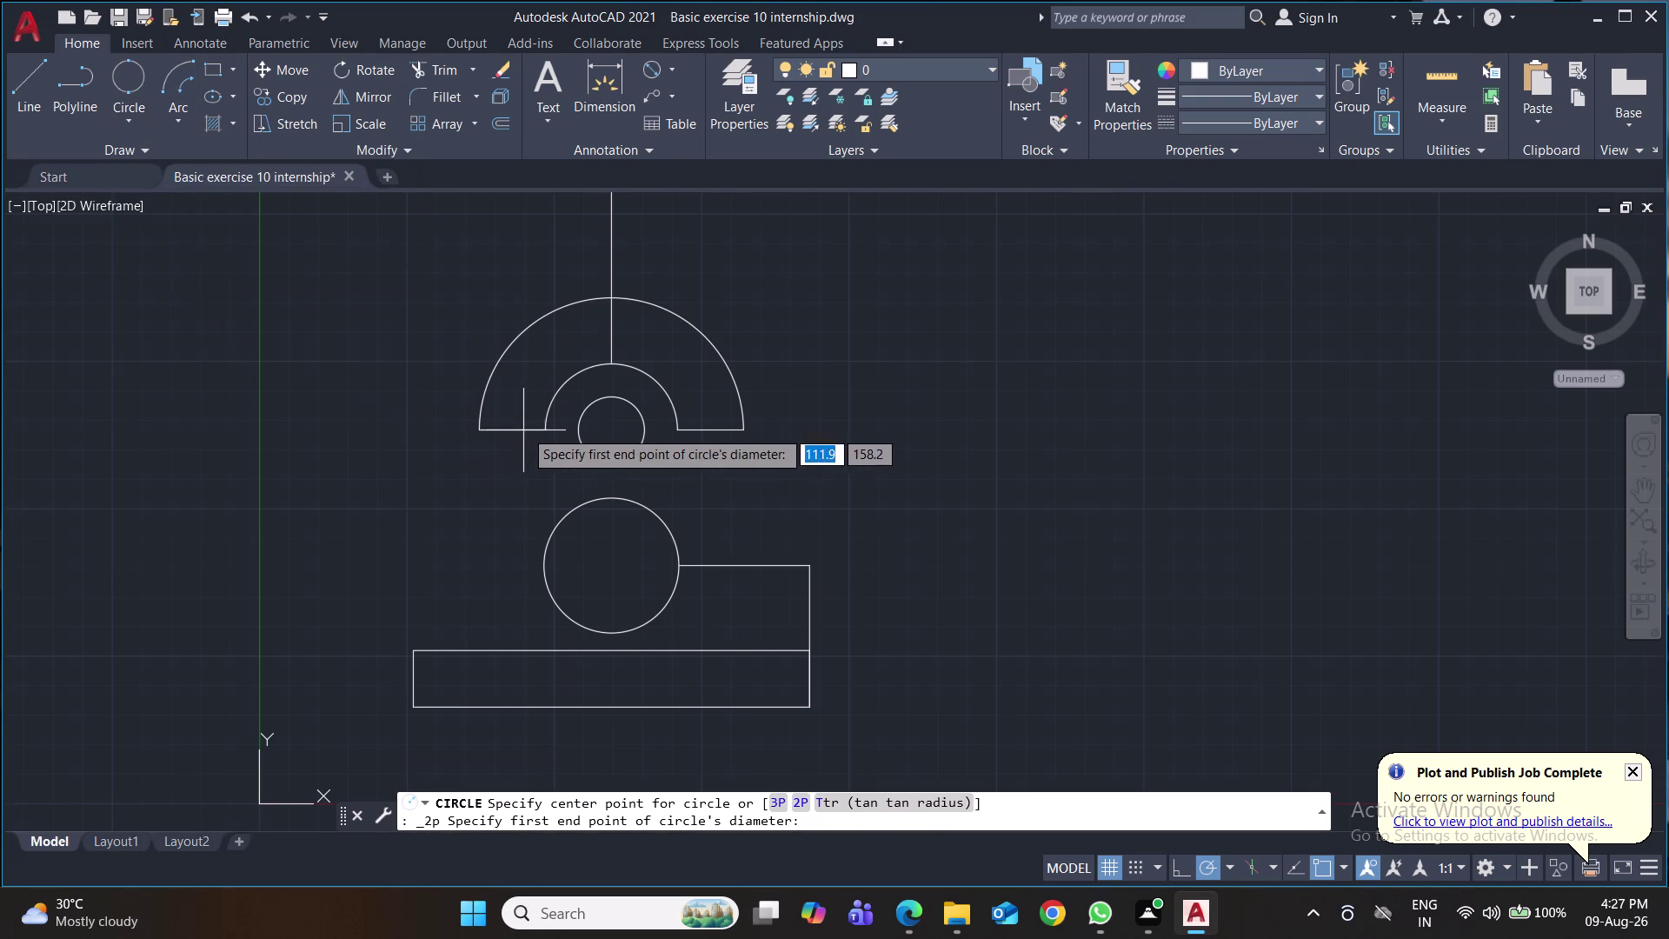
click(542, 430)
click(483, 431)
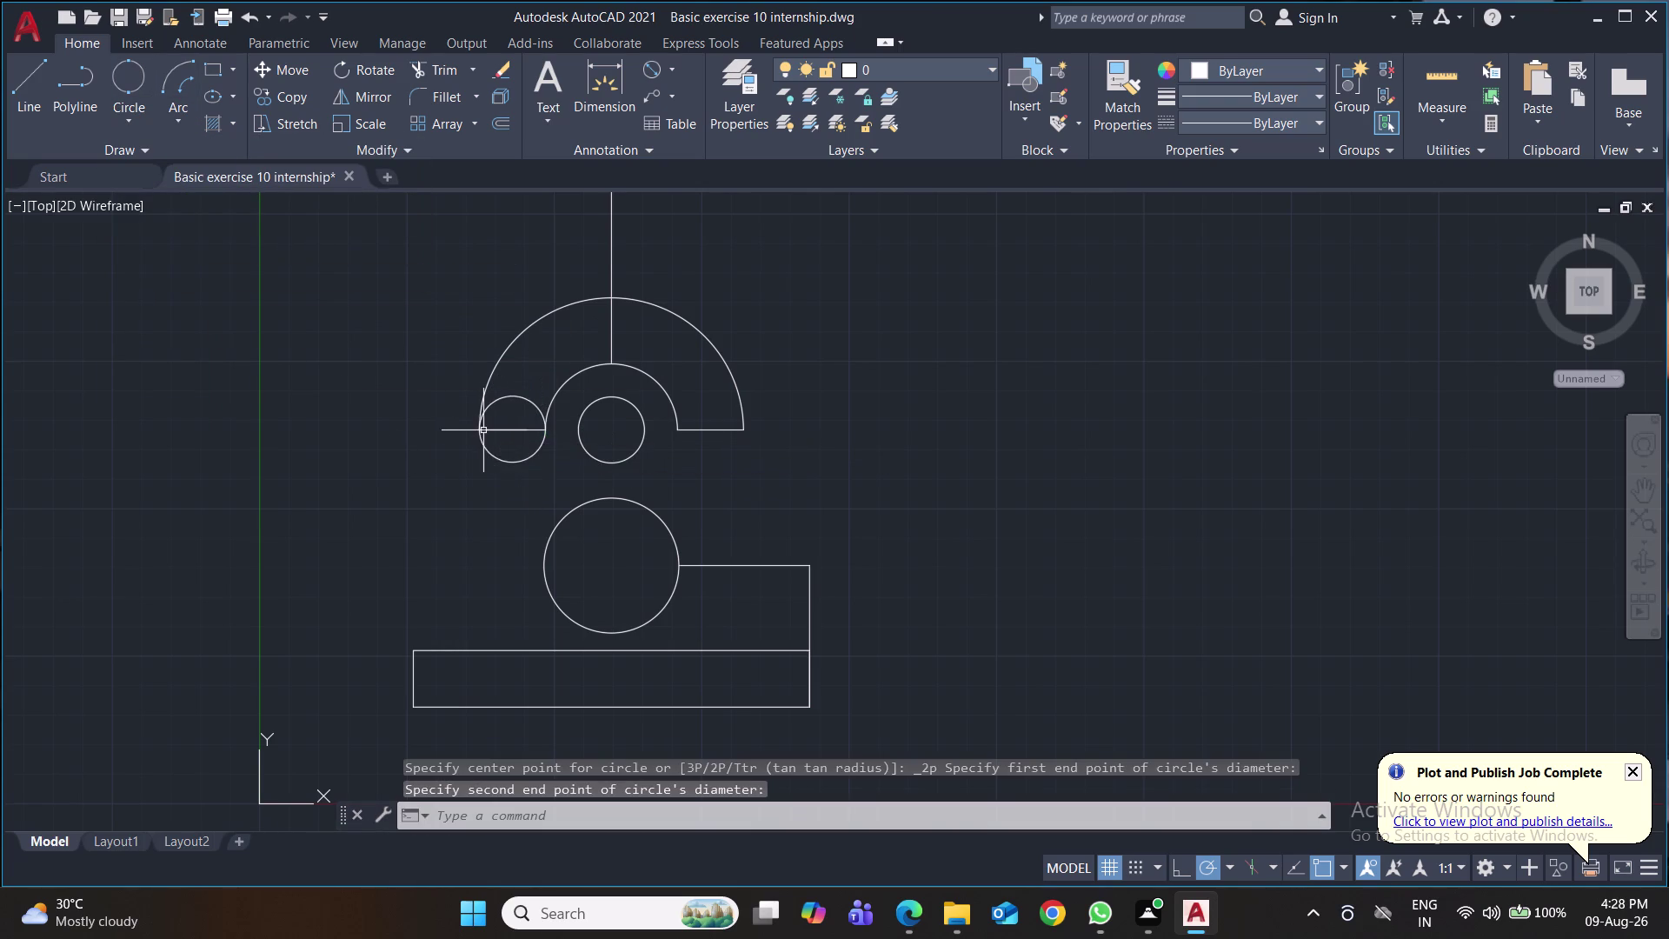
click(126, 81)
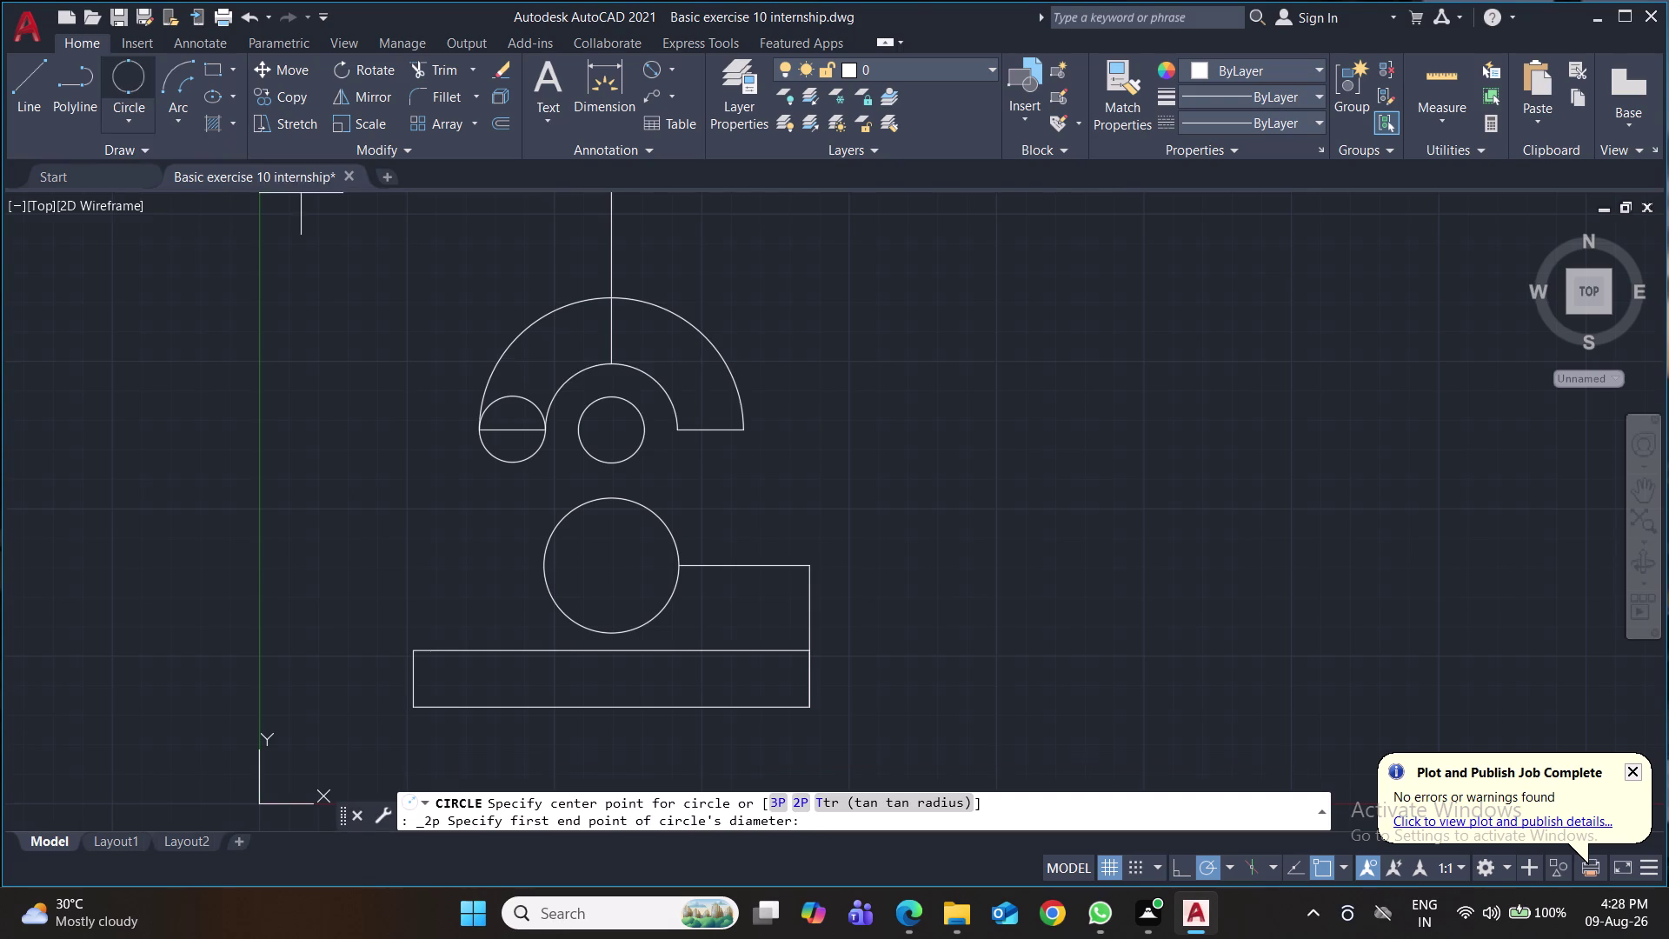
click(743, 433)
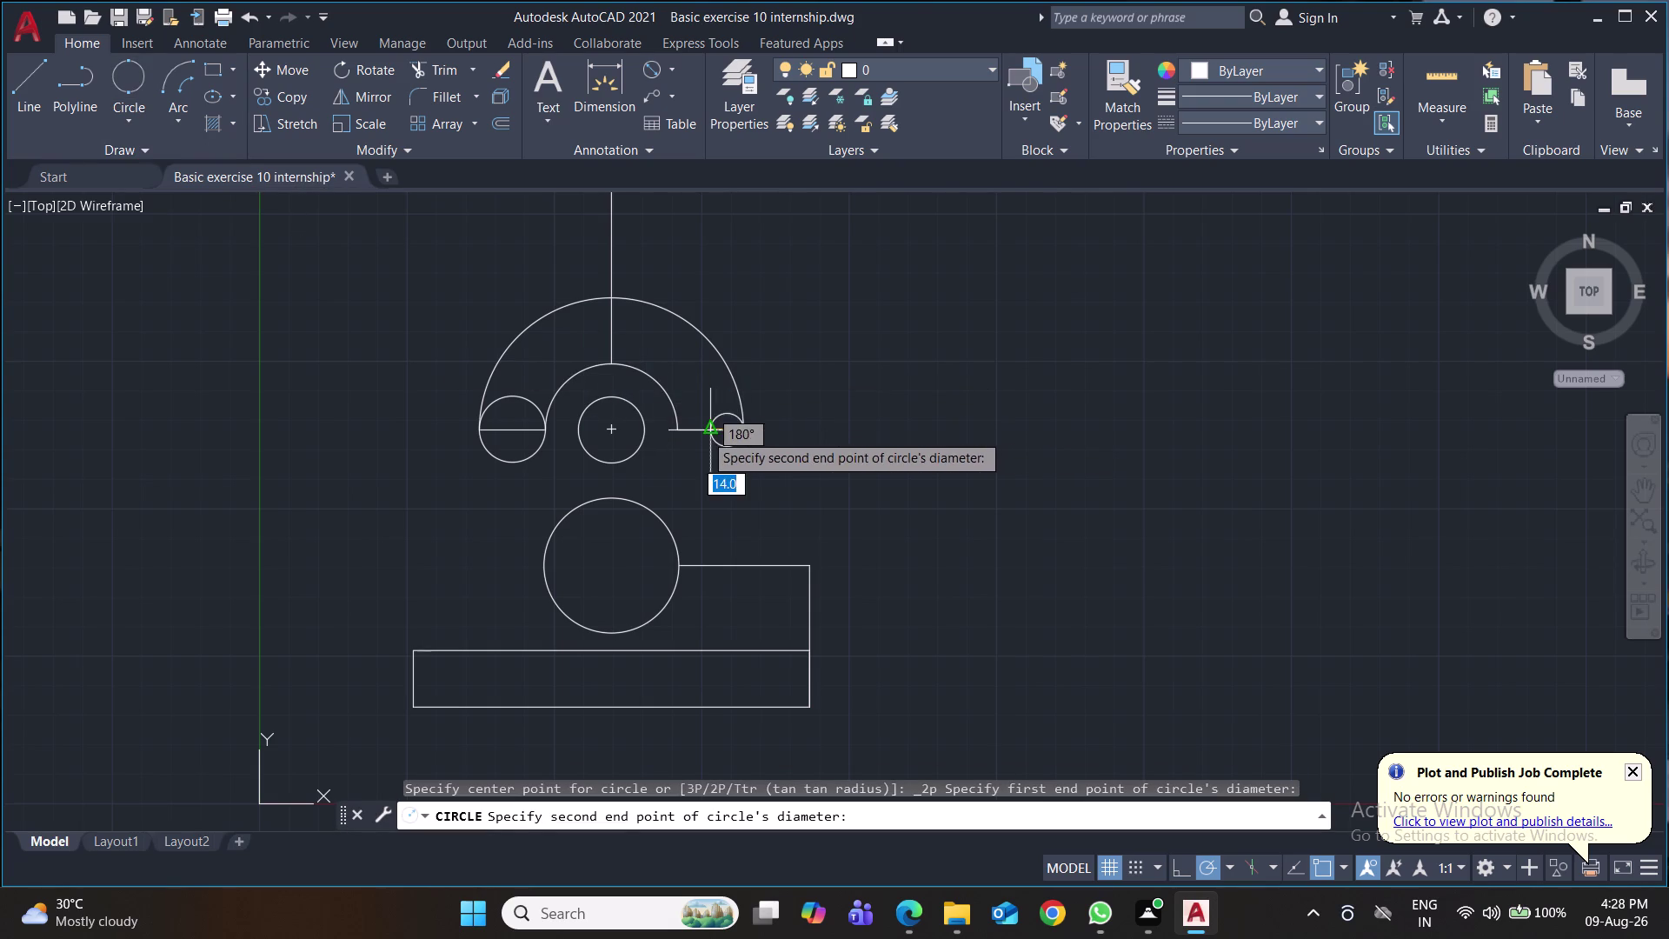
click(679, 431)
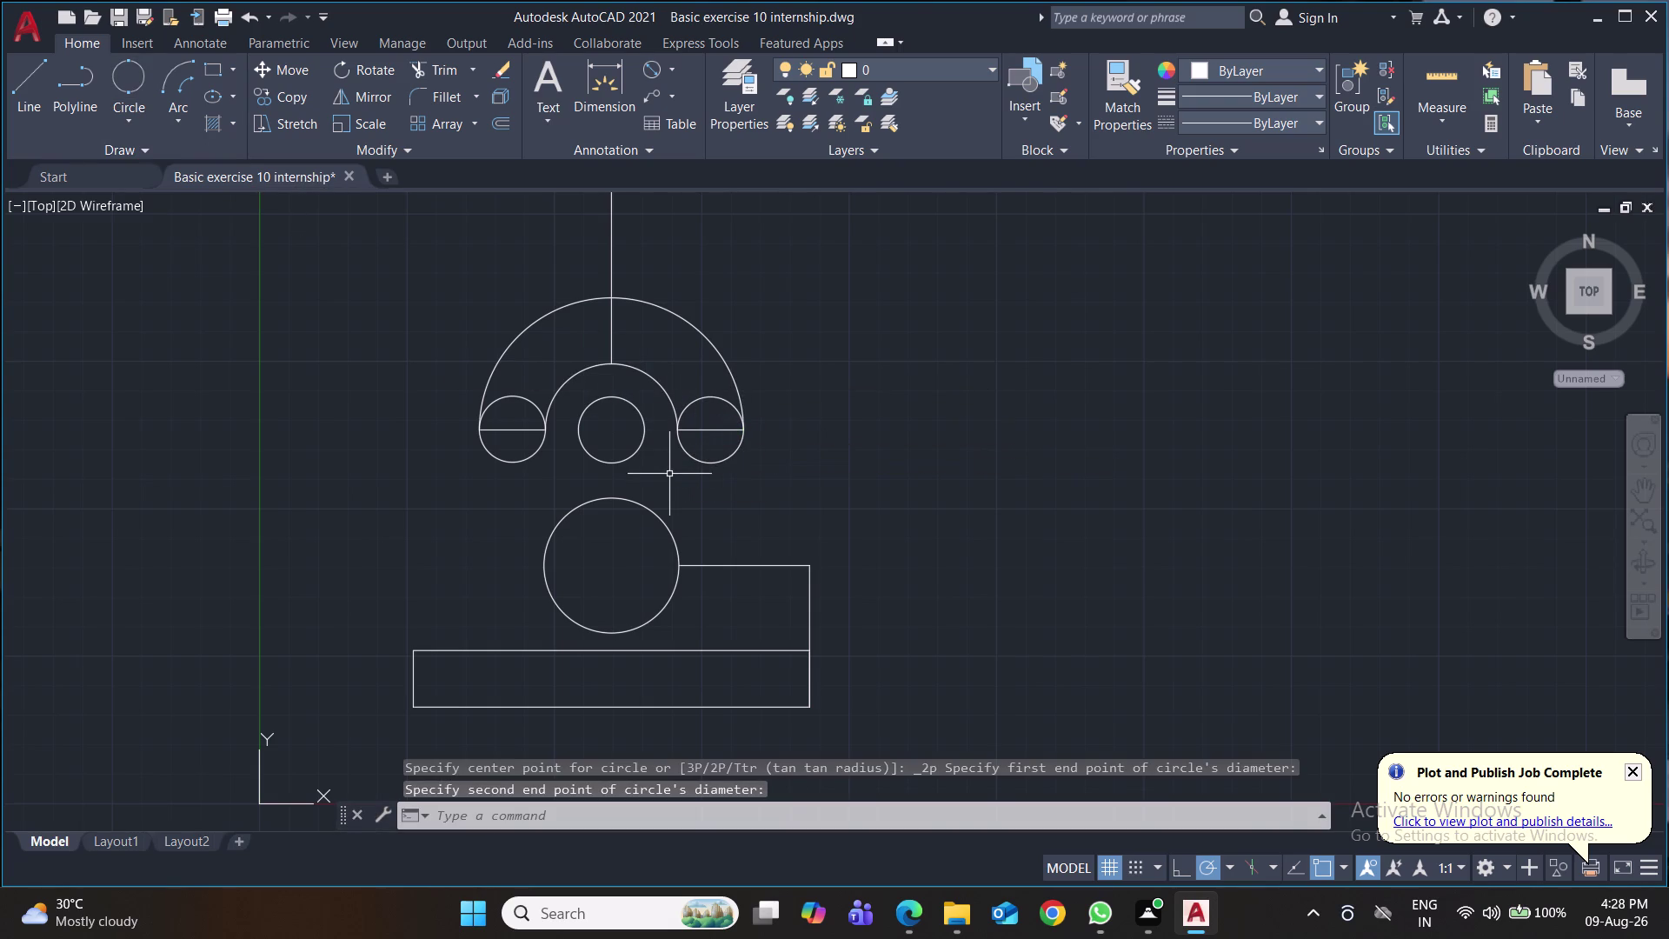
key(Return)
key(ctrl+s)
Trim the unwanted halves of the end circles to round the half-ring ends.
text(t)
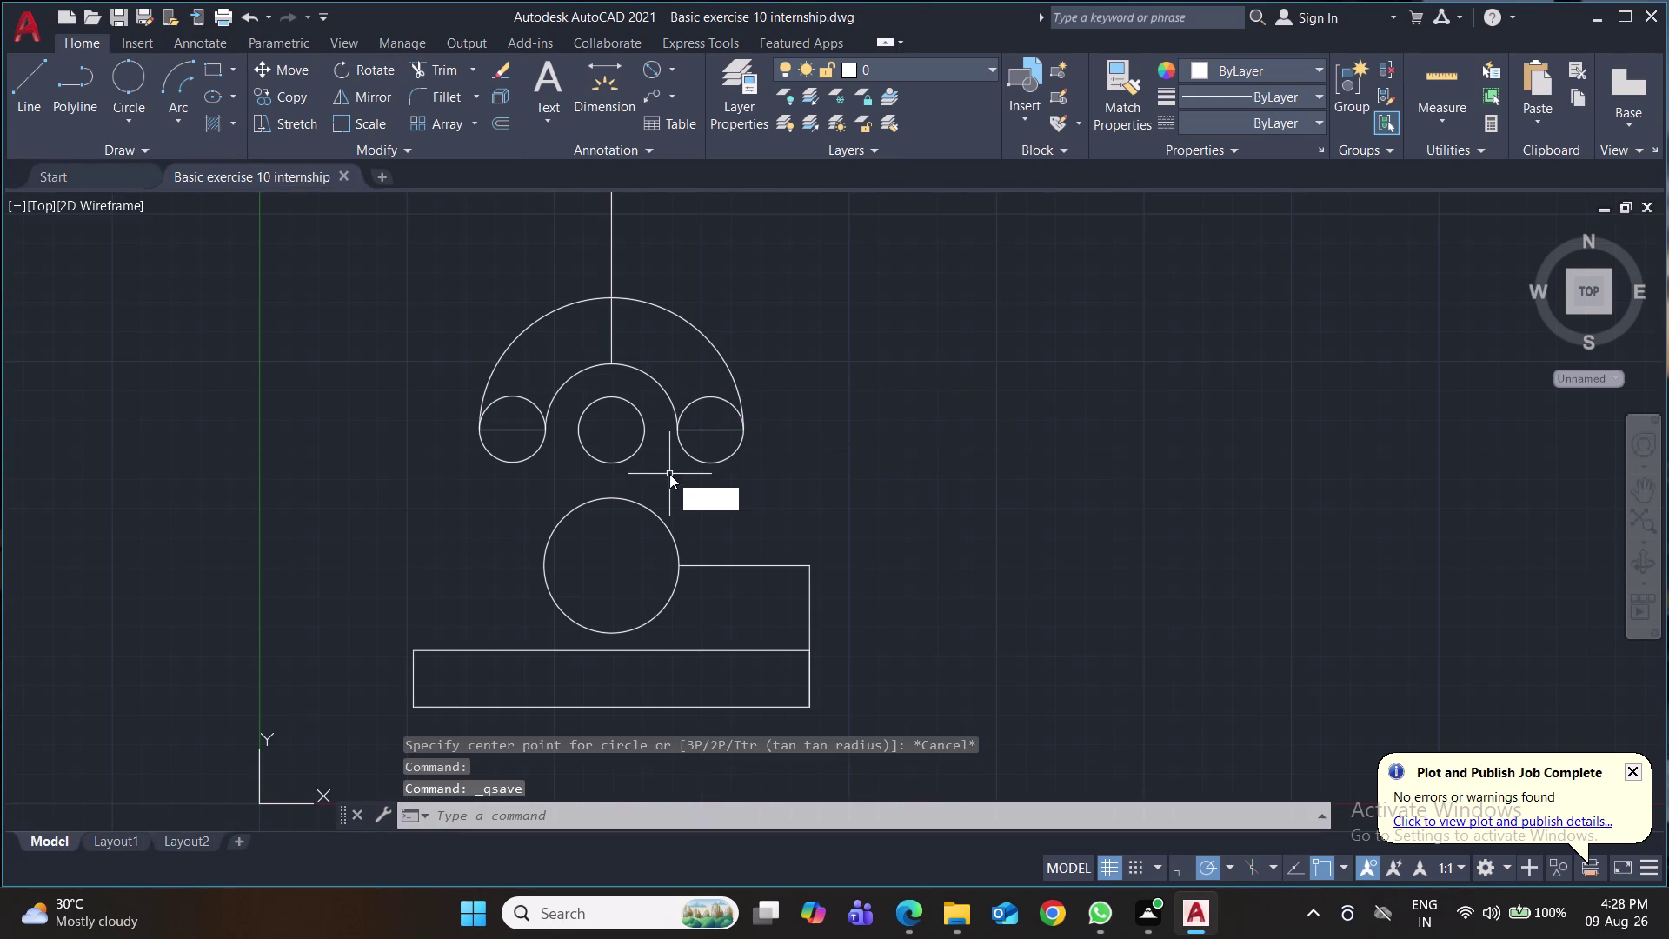
text(r)
key(Return)
click(685, 382)
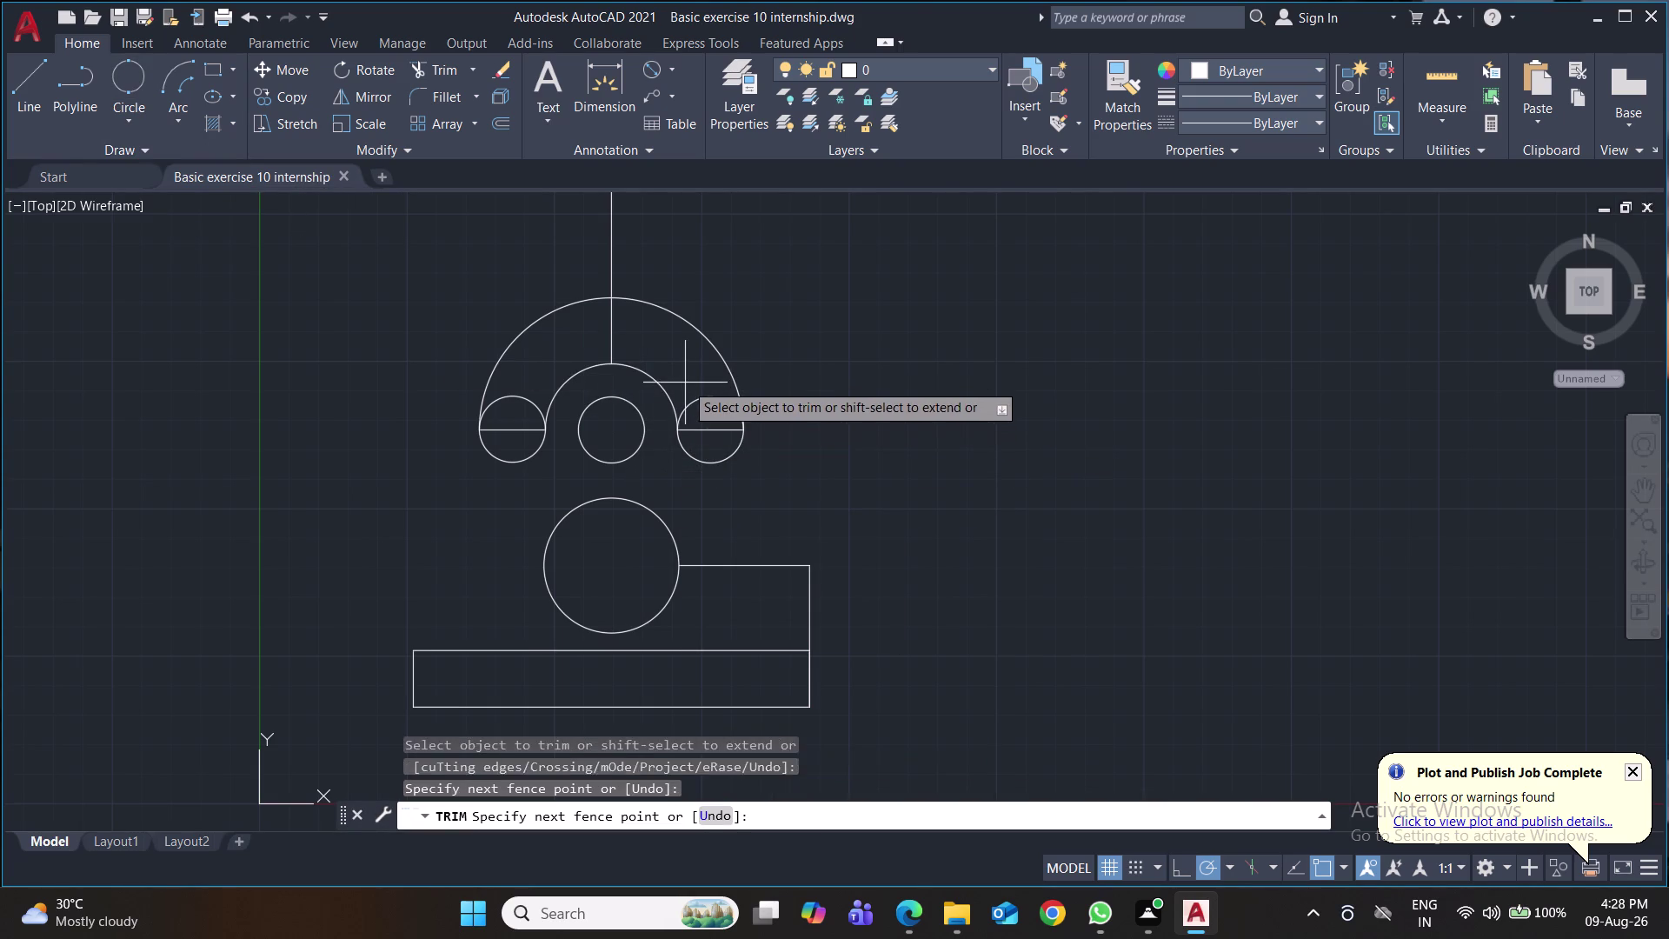
click(704, 436)
click(536, 378)
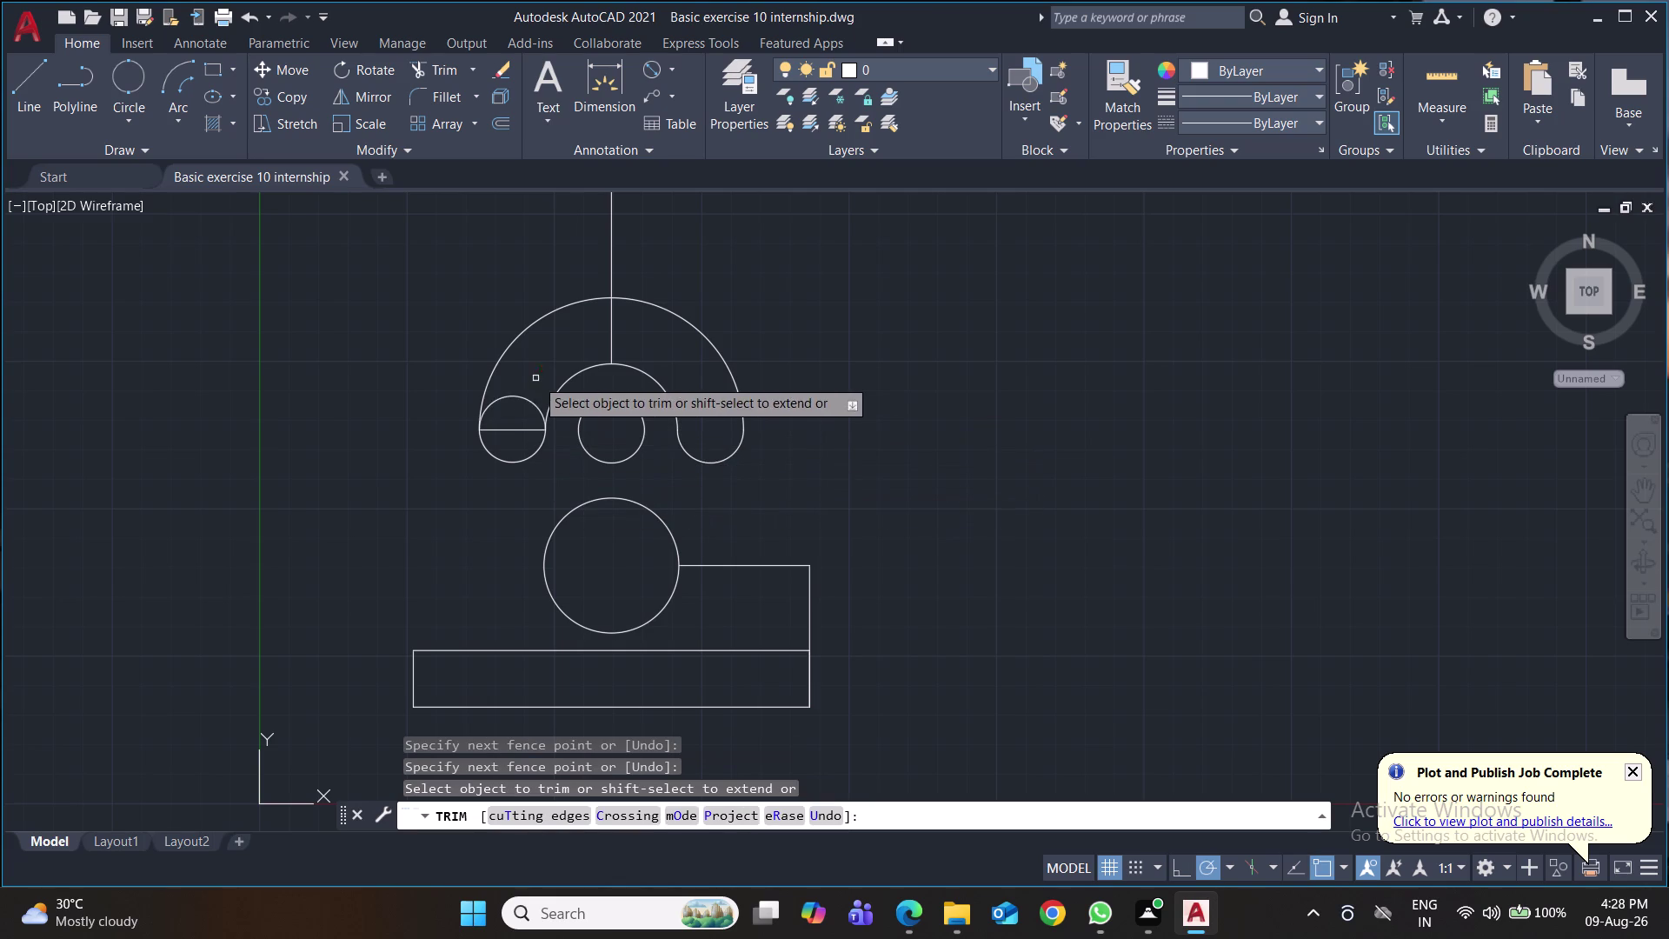
click(521, 432)
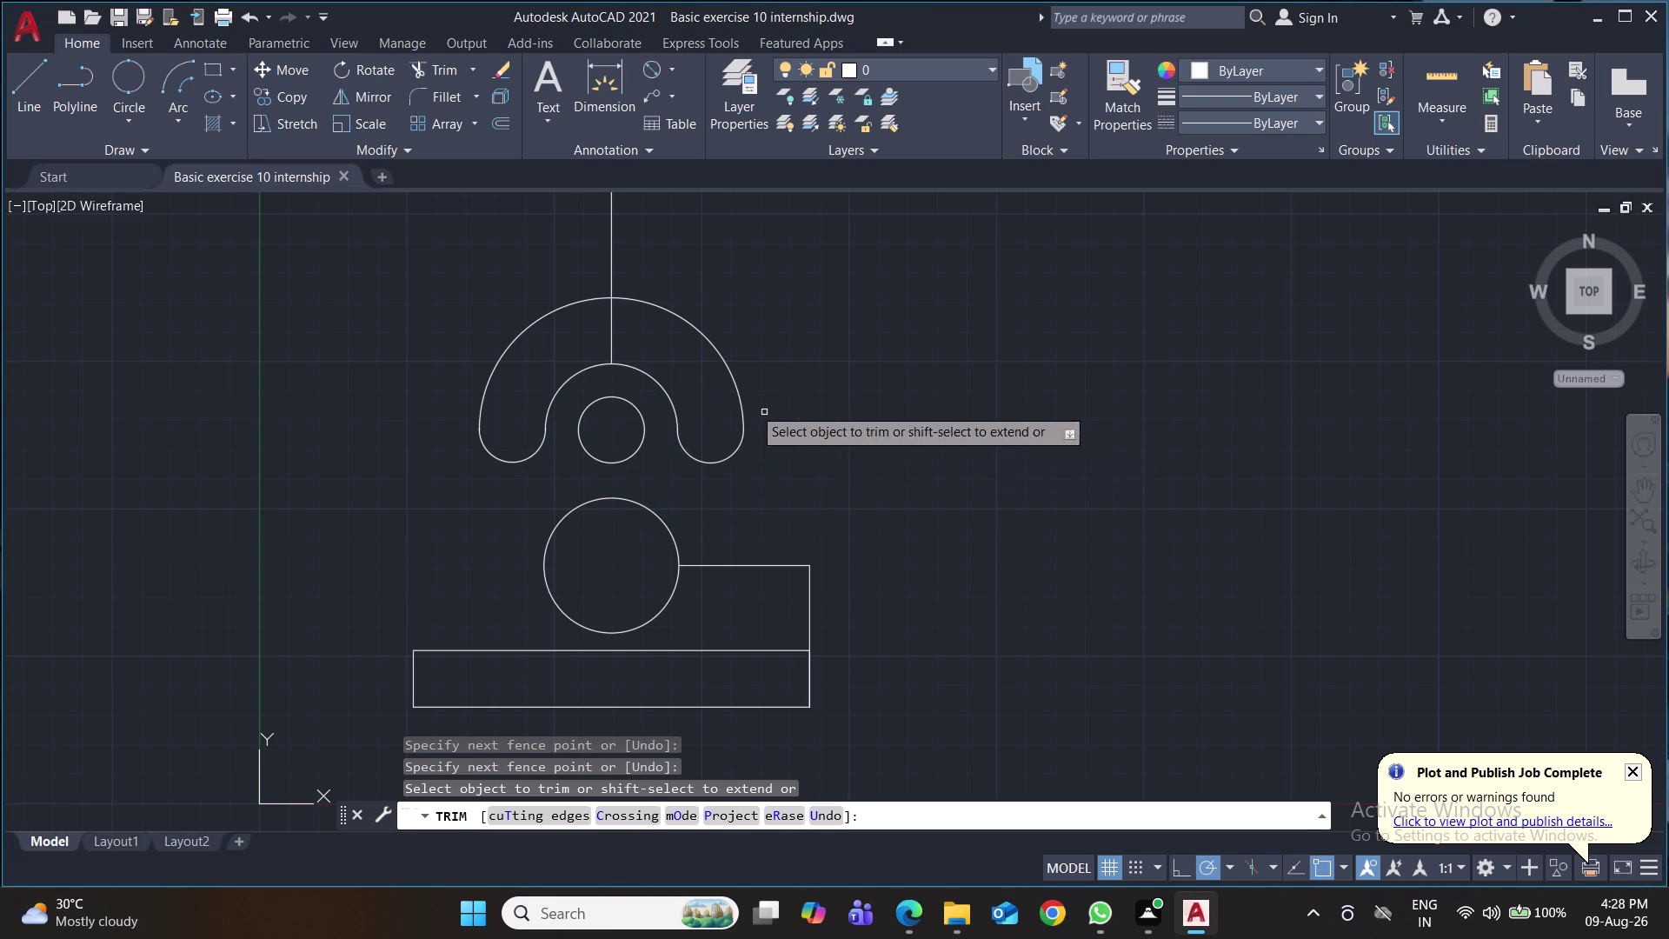
click(624, 340)
click(604, 334)
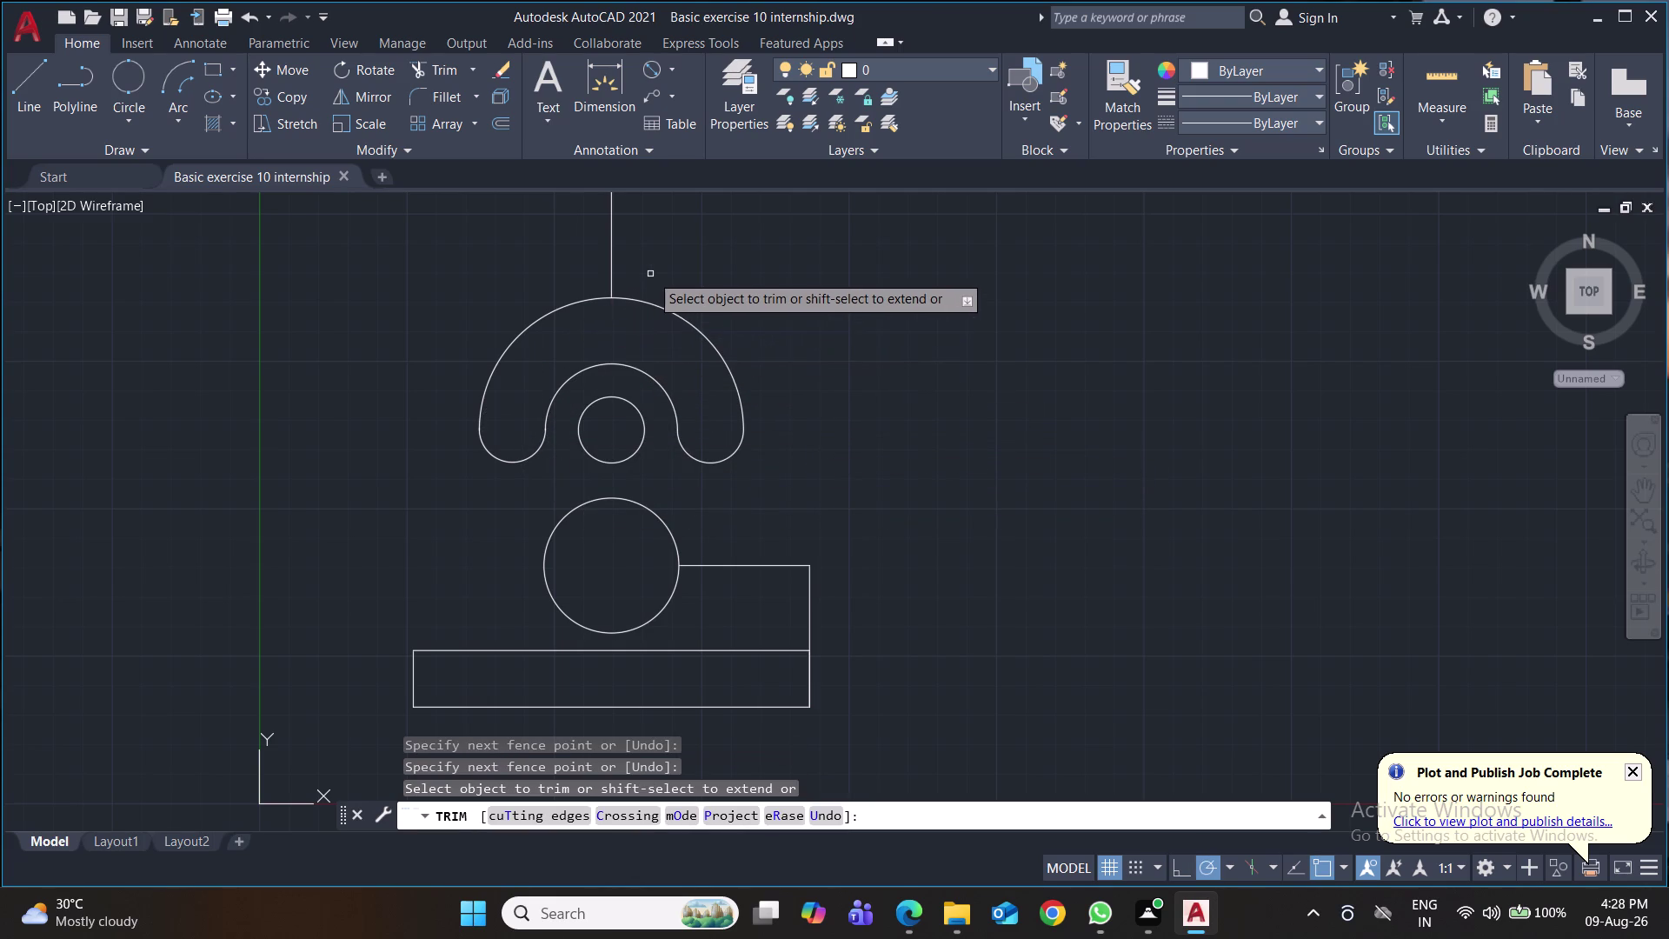
Trim the vertical construction line inside and below the top circles.
scroll(down, 3)
scroll(down, 3)
middle_drag(774, 348, 756, 425)
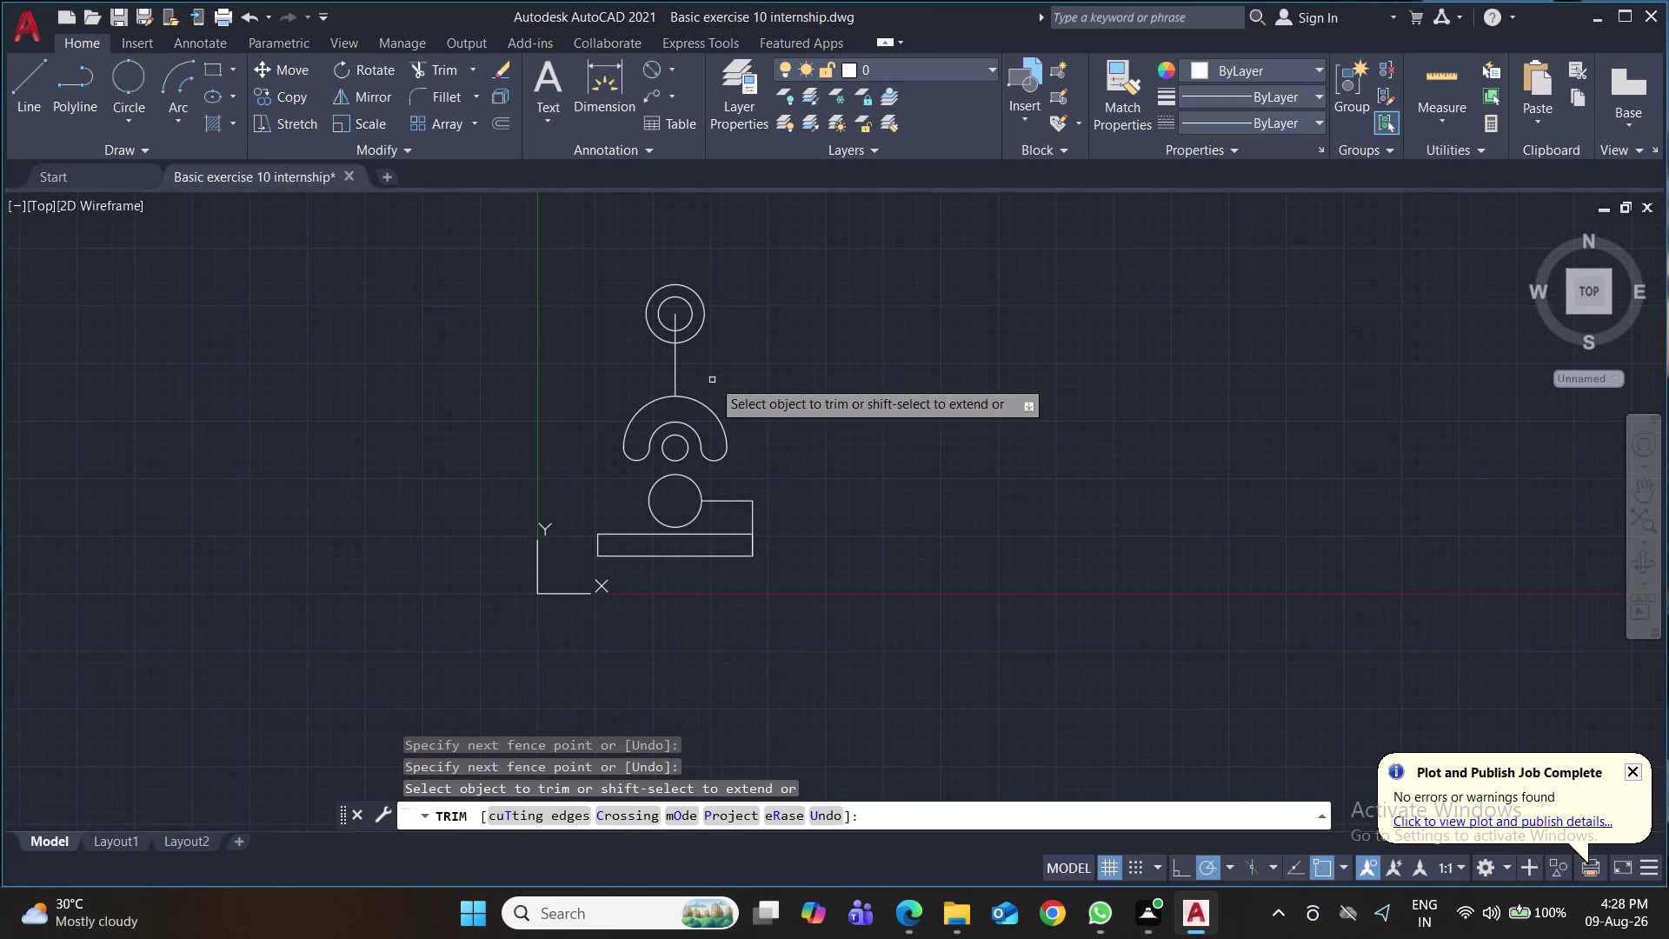
drag(708, 372, 692, 369)
click(617, 367)
scroll(up, 3)
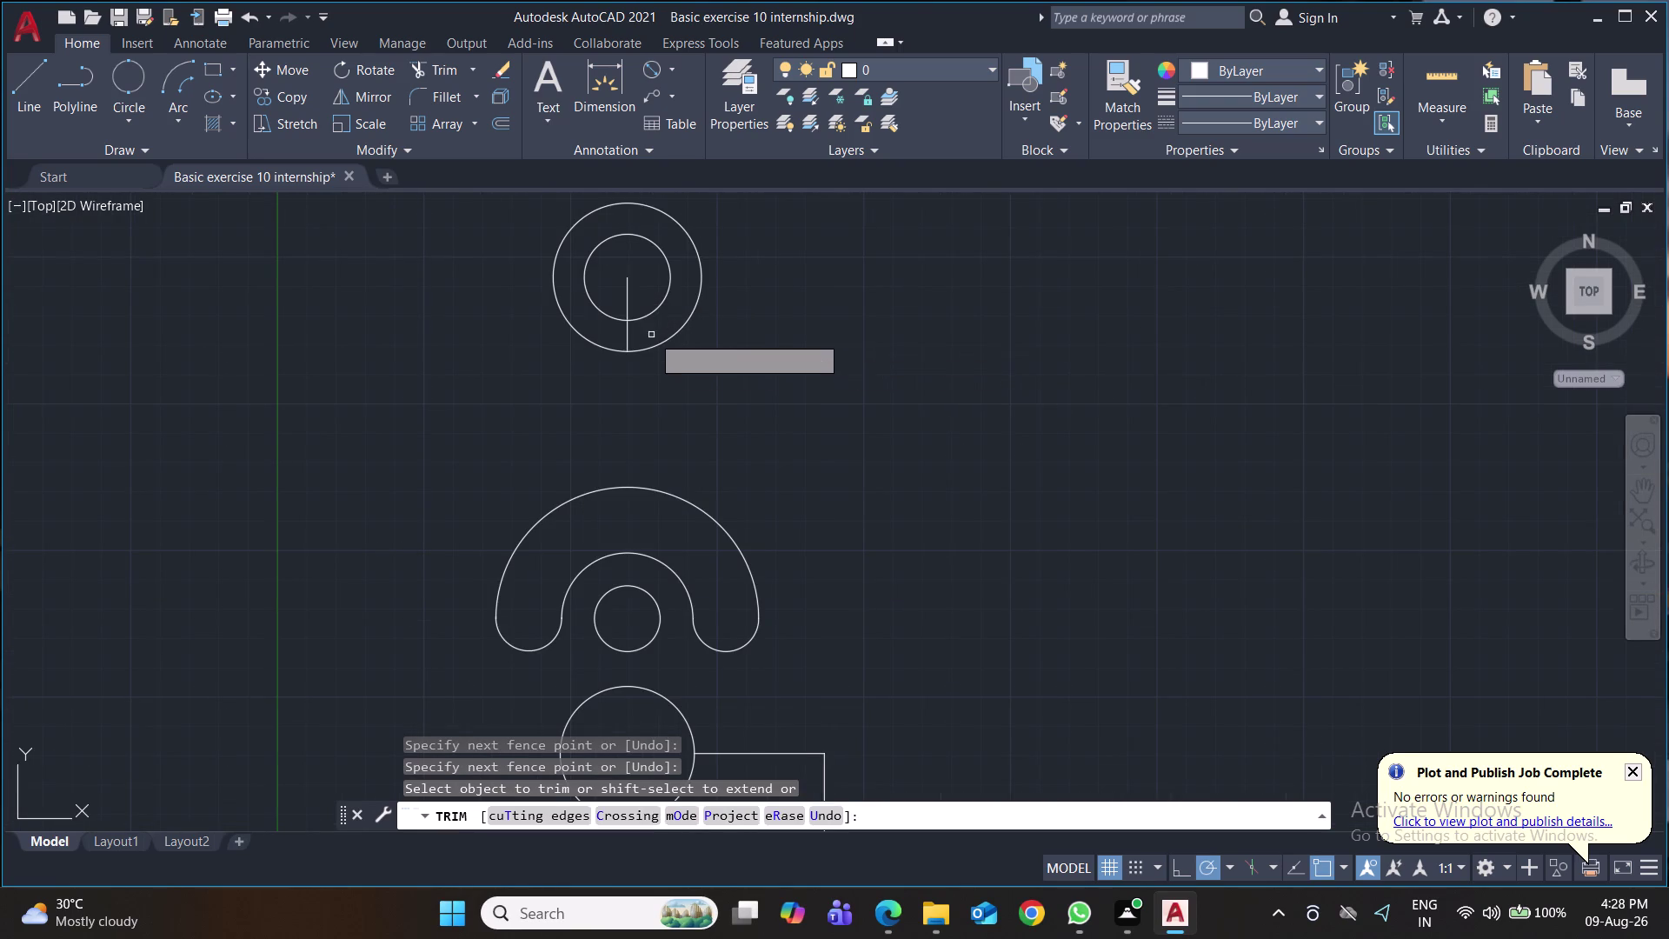
click(651, 334)
click(615, 335)
click(628, 291)
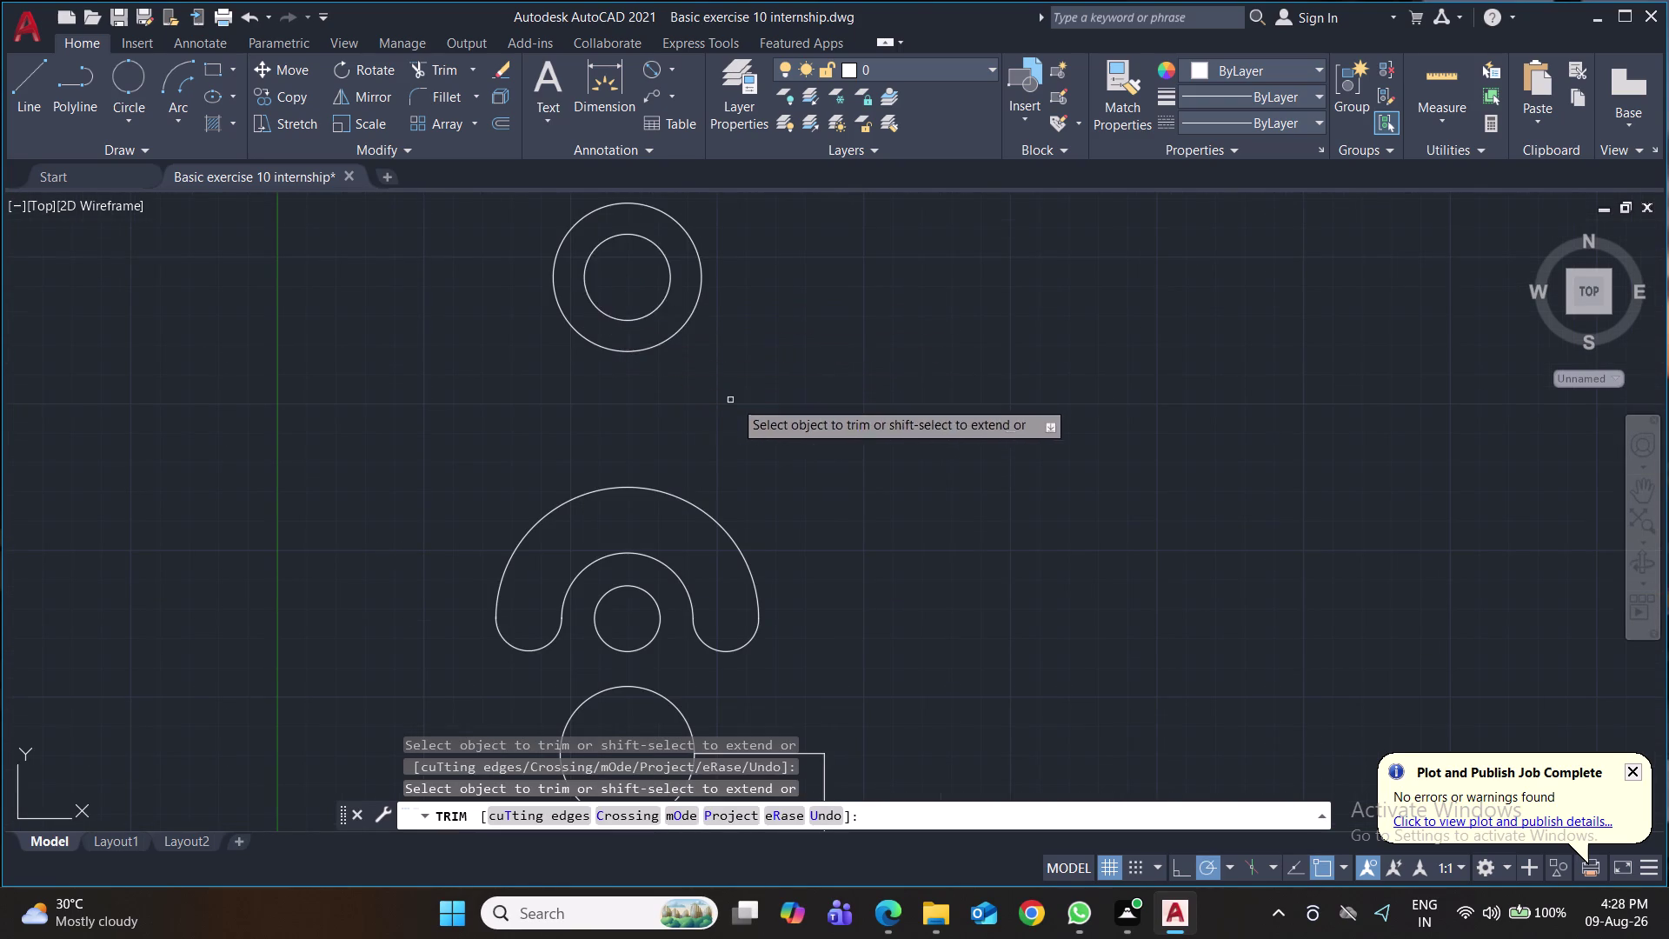
Trim leftover lines beside the lower circle and above the rectangle, then save.
scroll(down, 3)
middle_drag(825, 438, 766, 333)
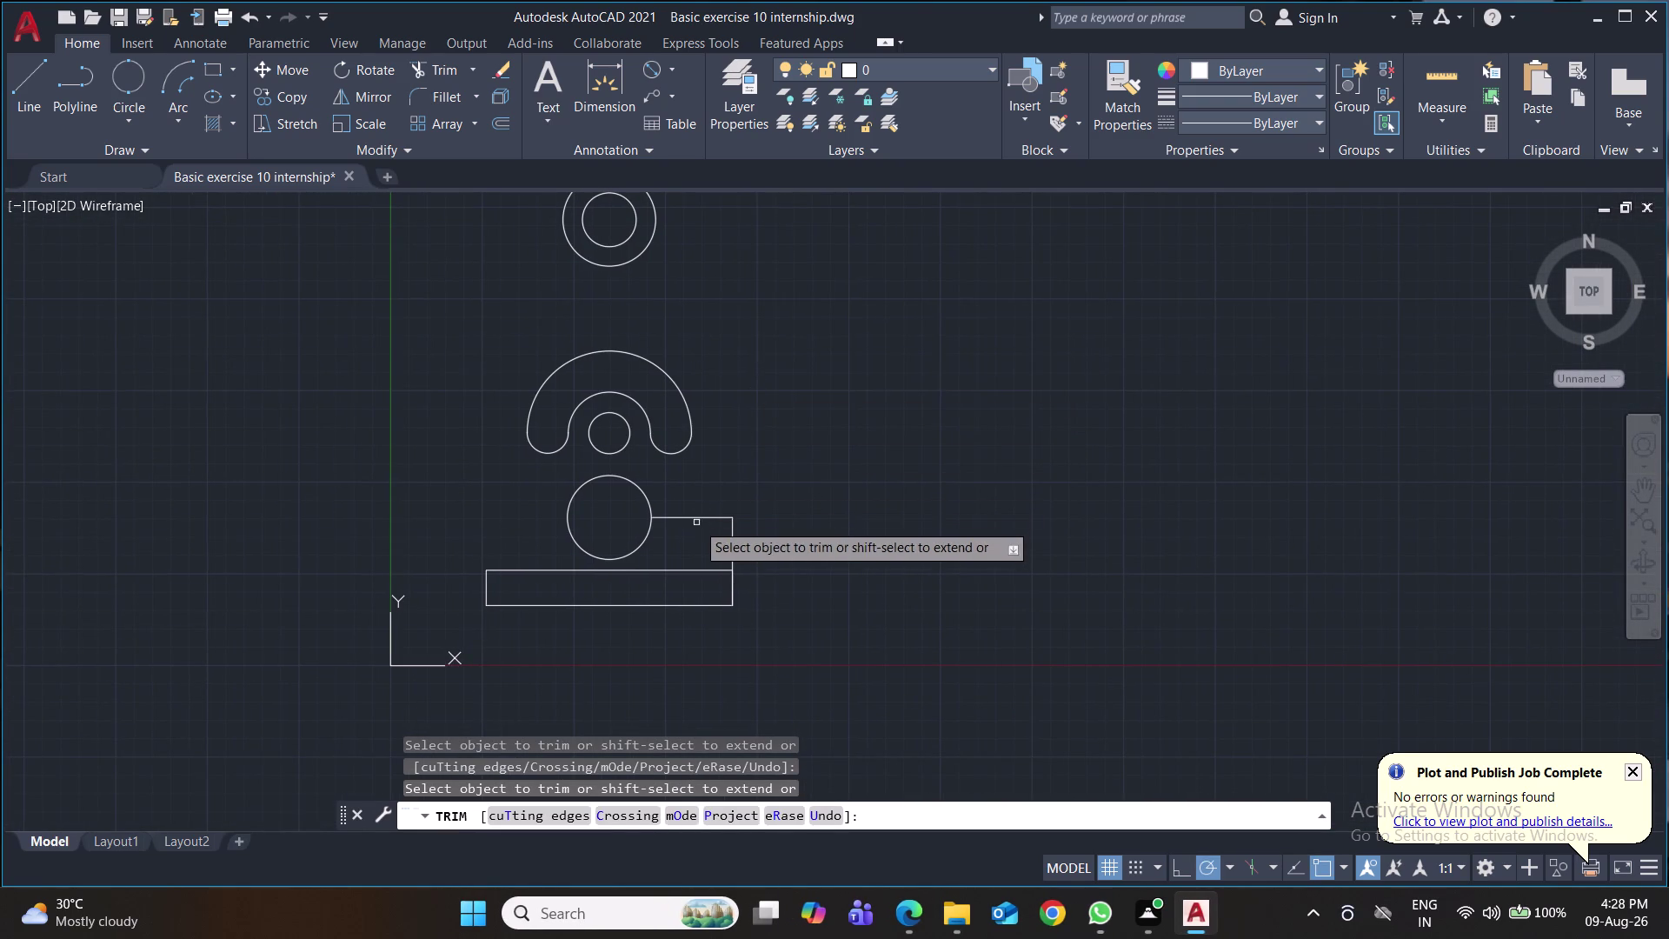
click(694, 516)
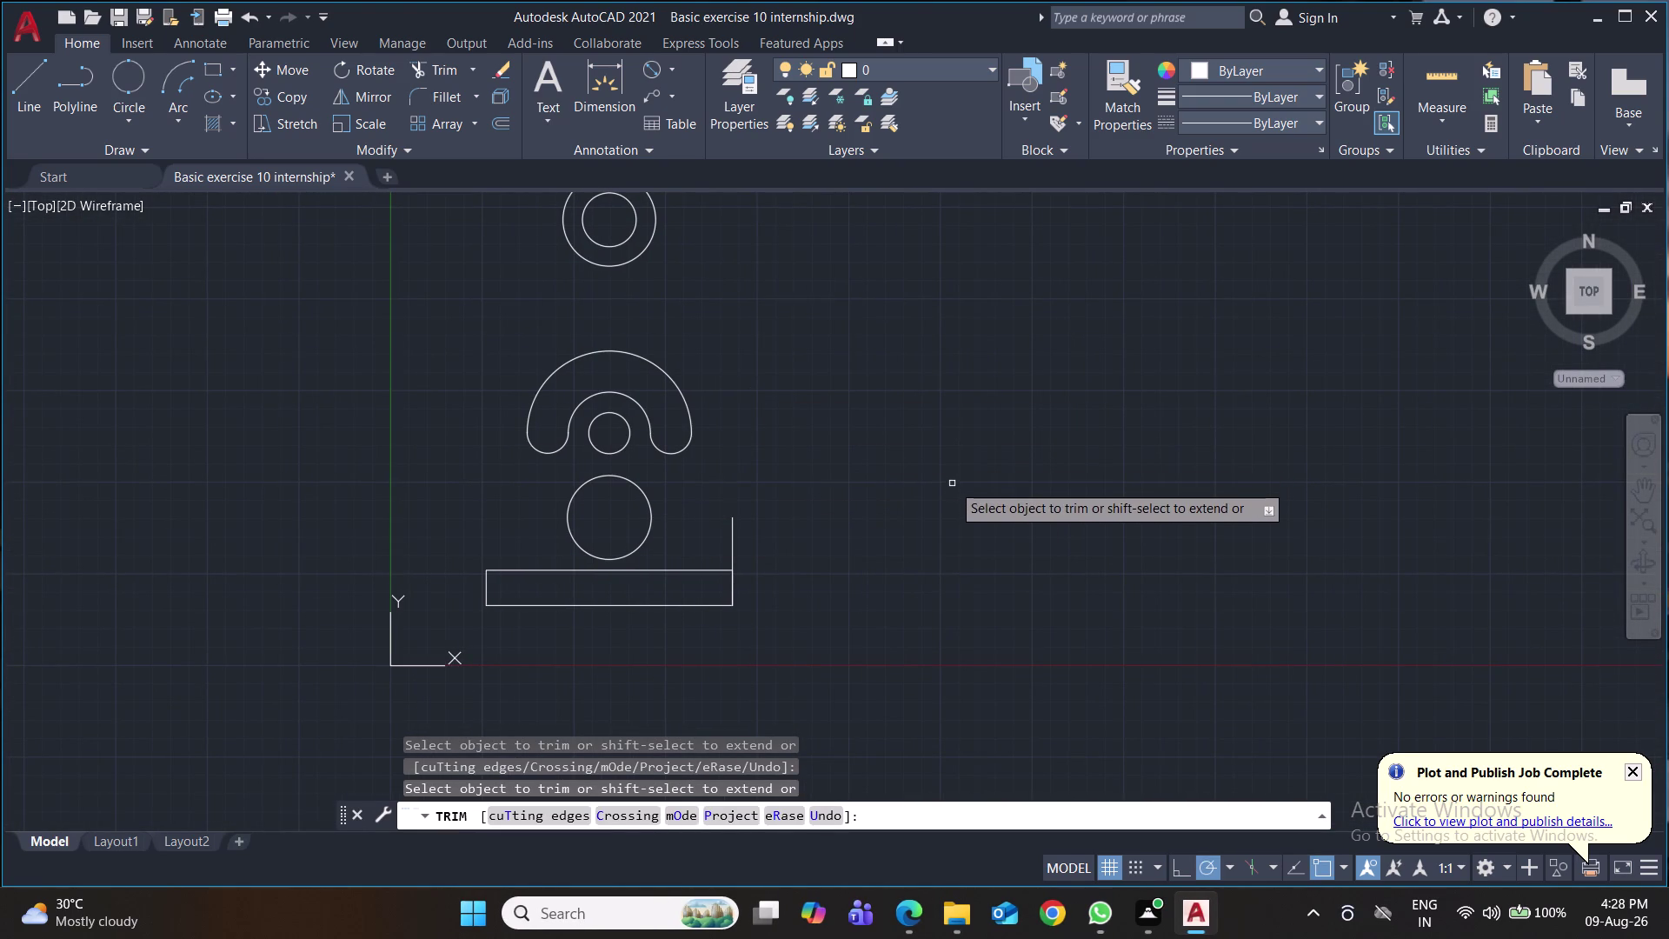
click(734, 548)
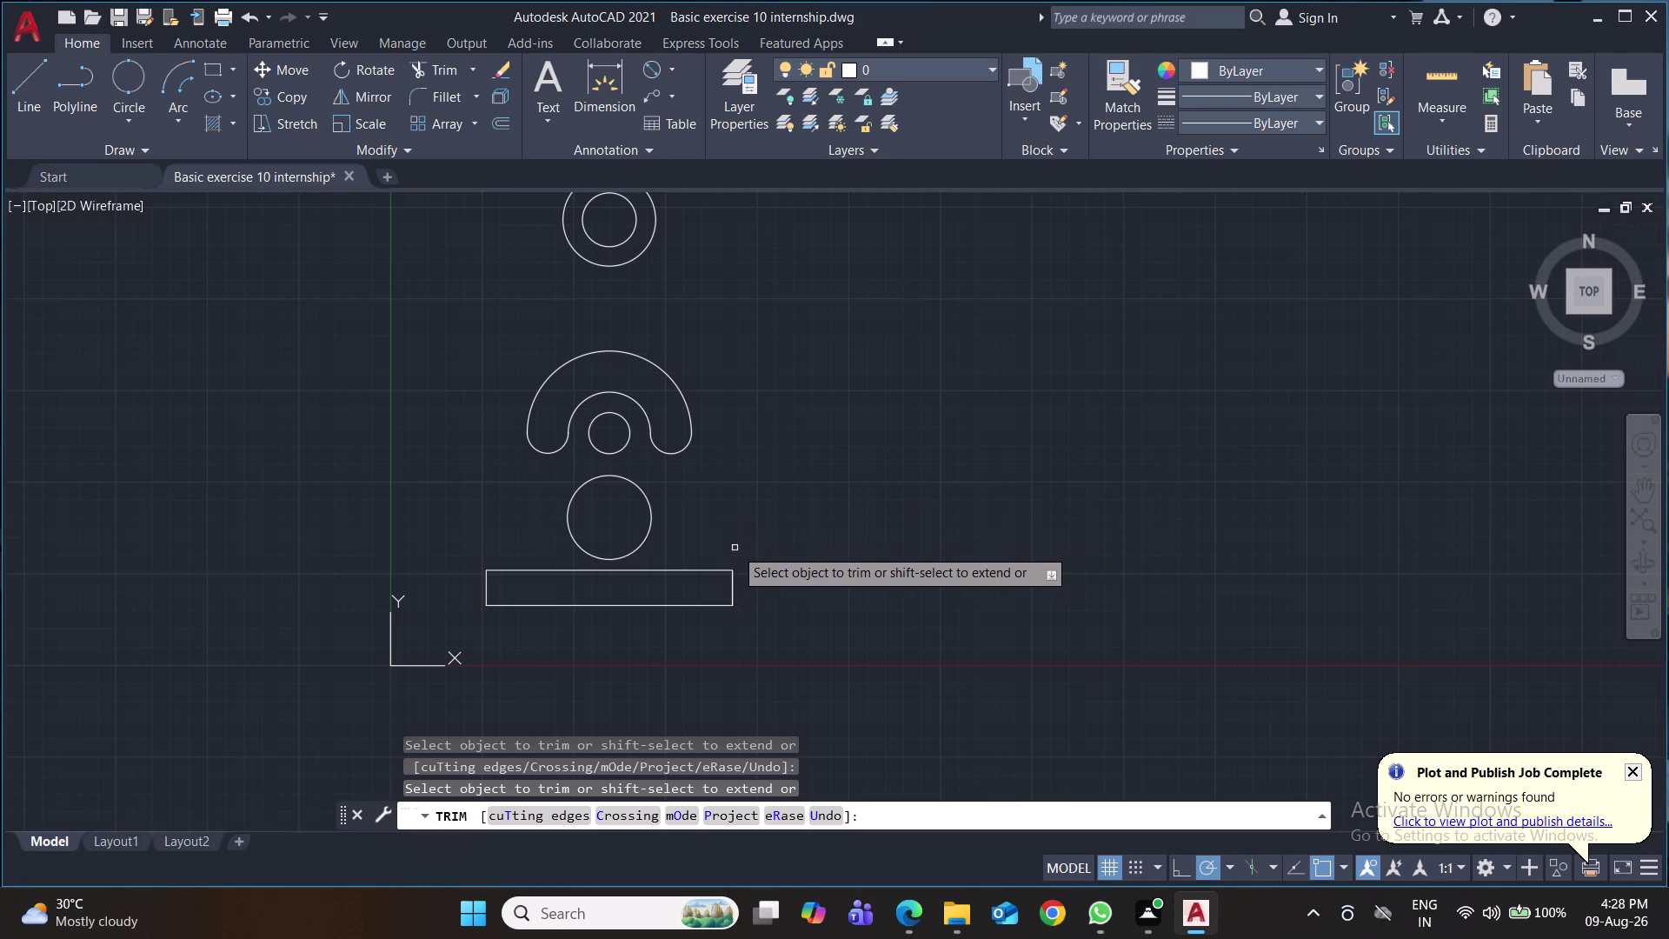
scroll(down, 3)
scroll(up, 3)
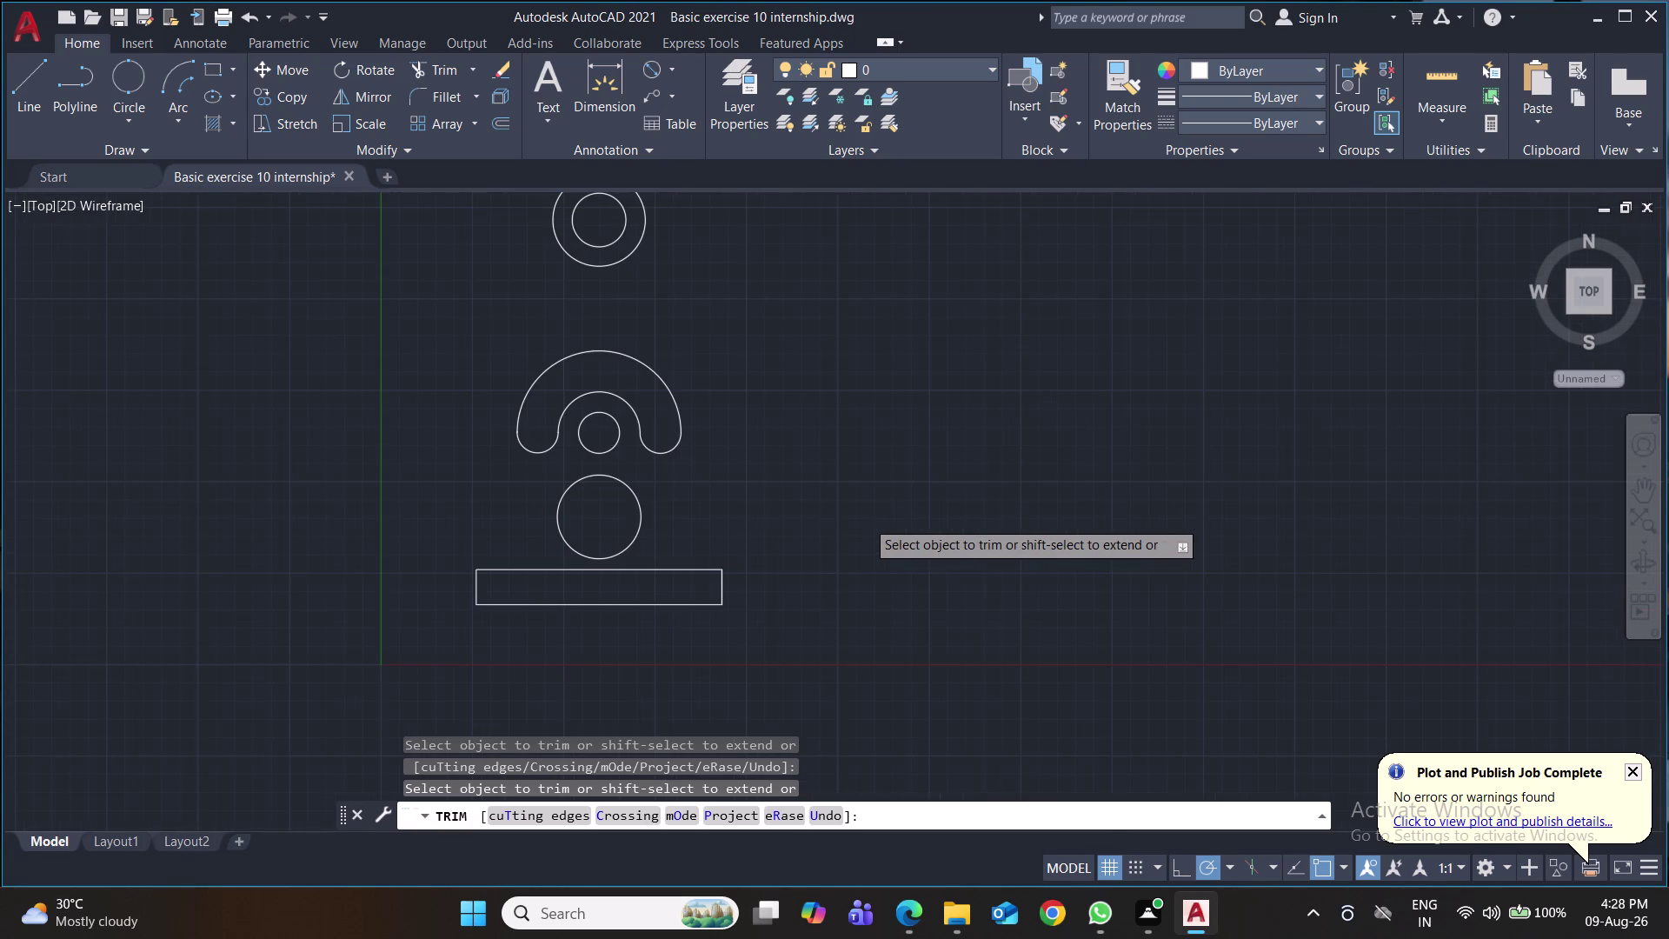
middle_drag(865, 520, 853, 544)
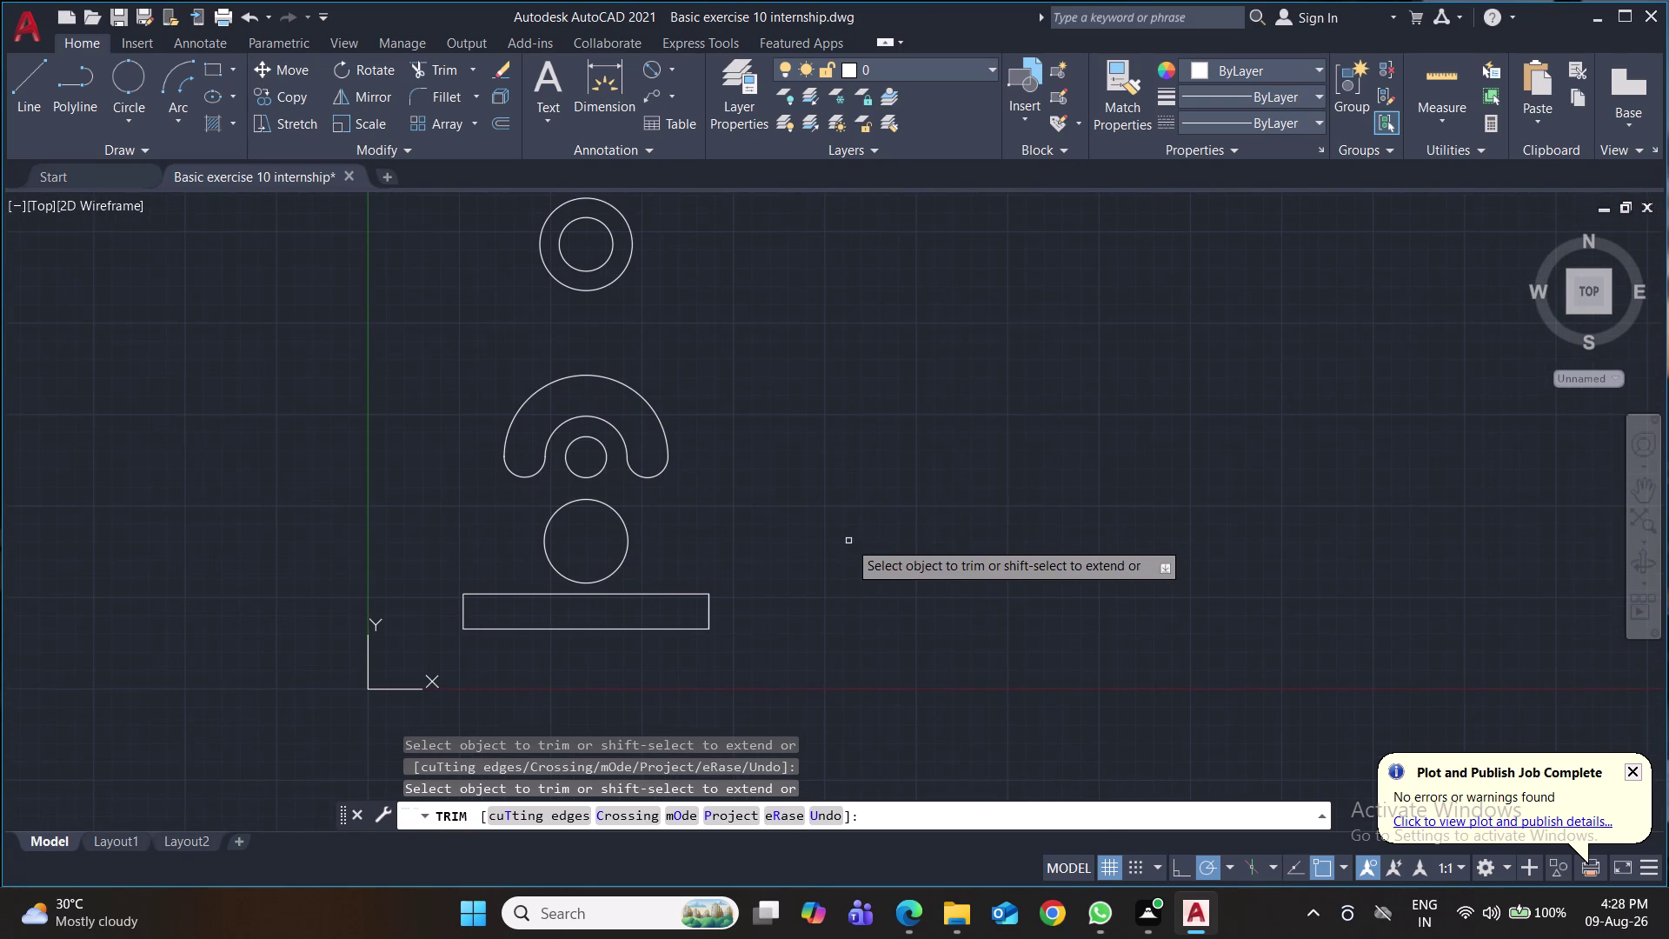
key(ctrl+s)
key(ctrl+s)
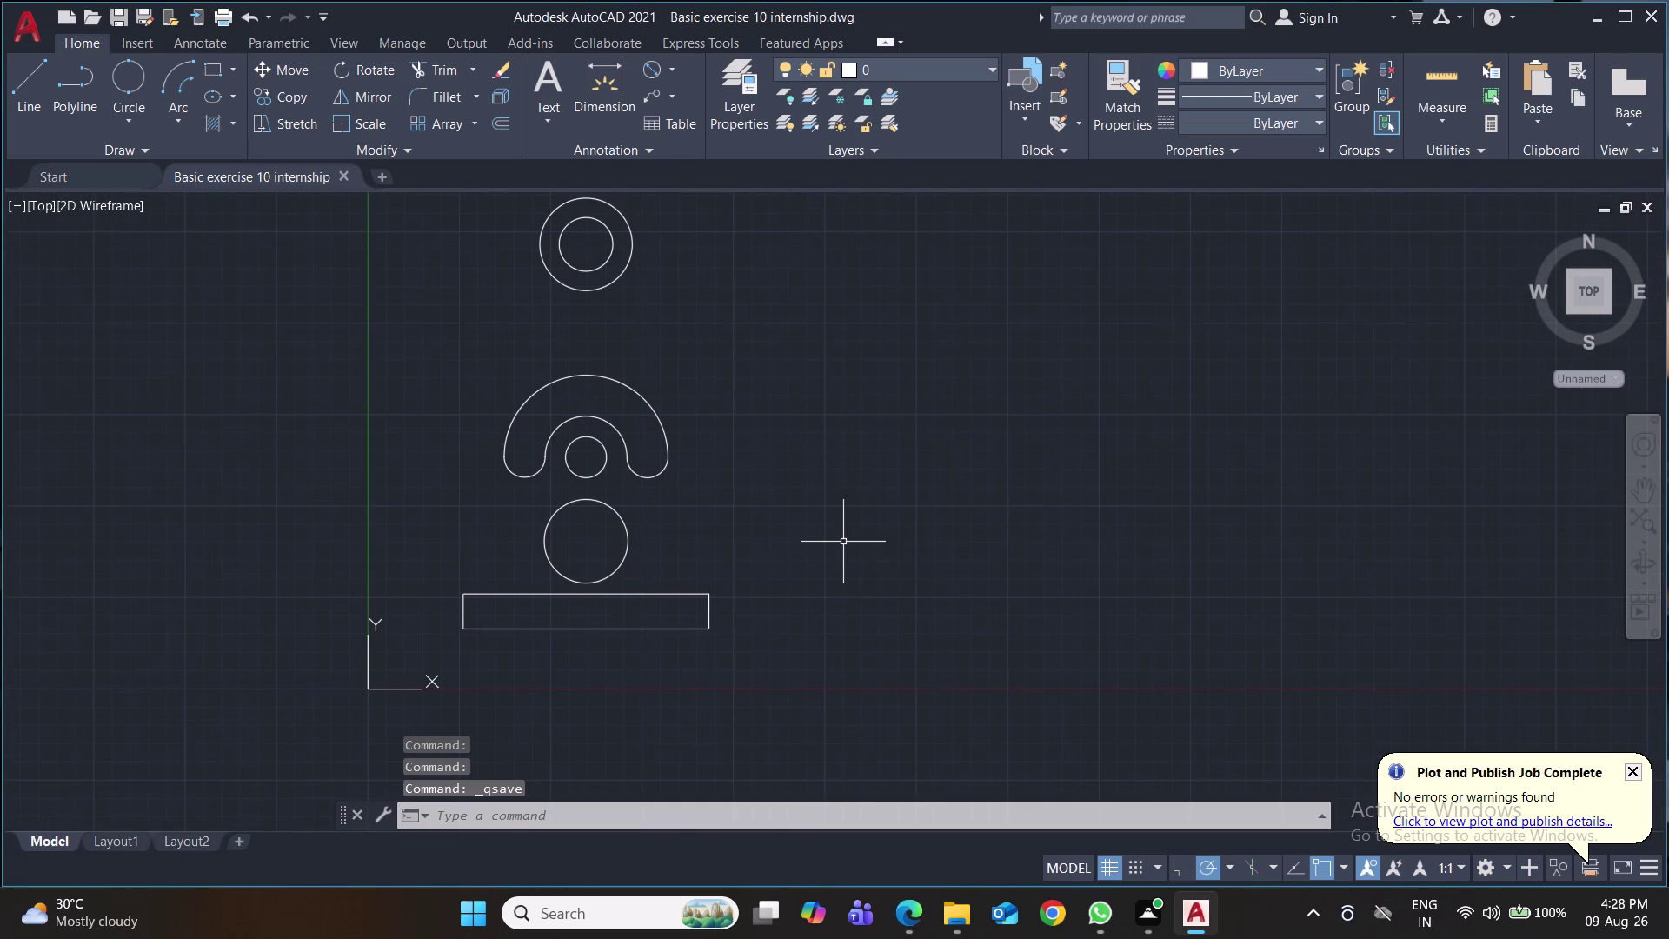
middle_drag(843, 586, 842, 603)
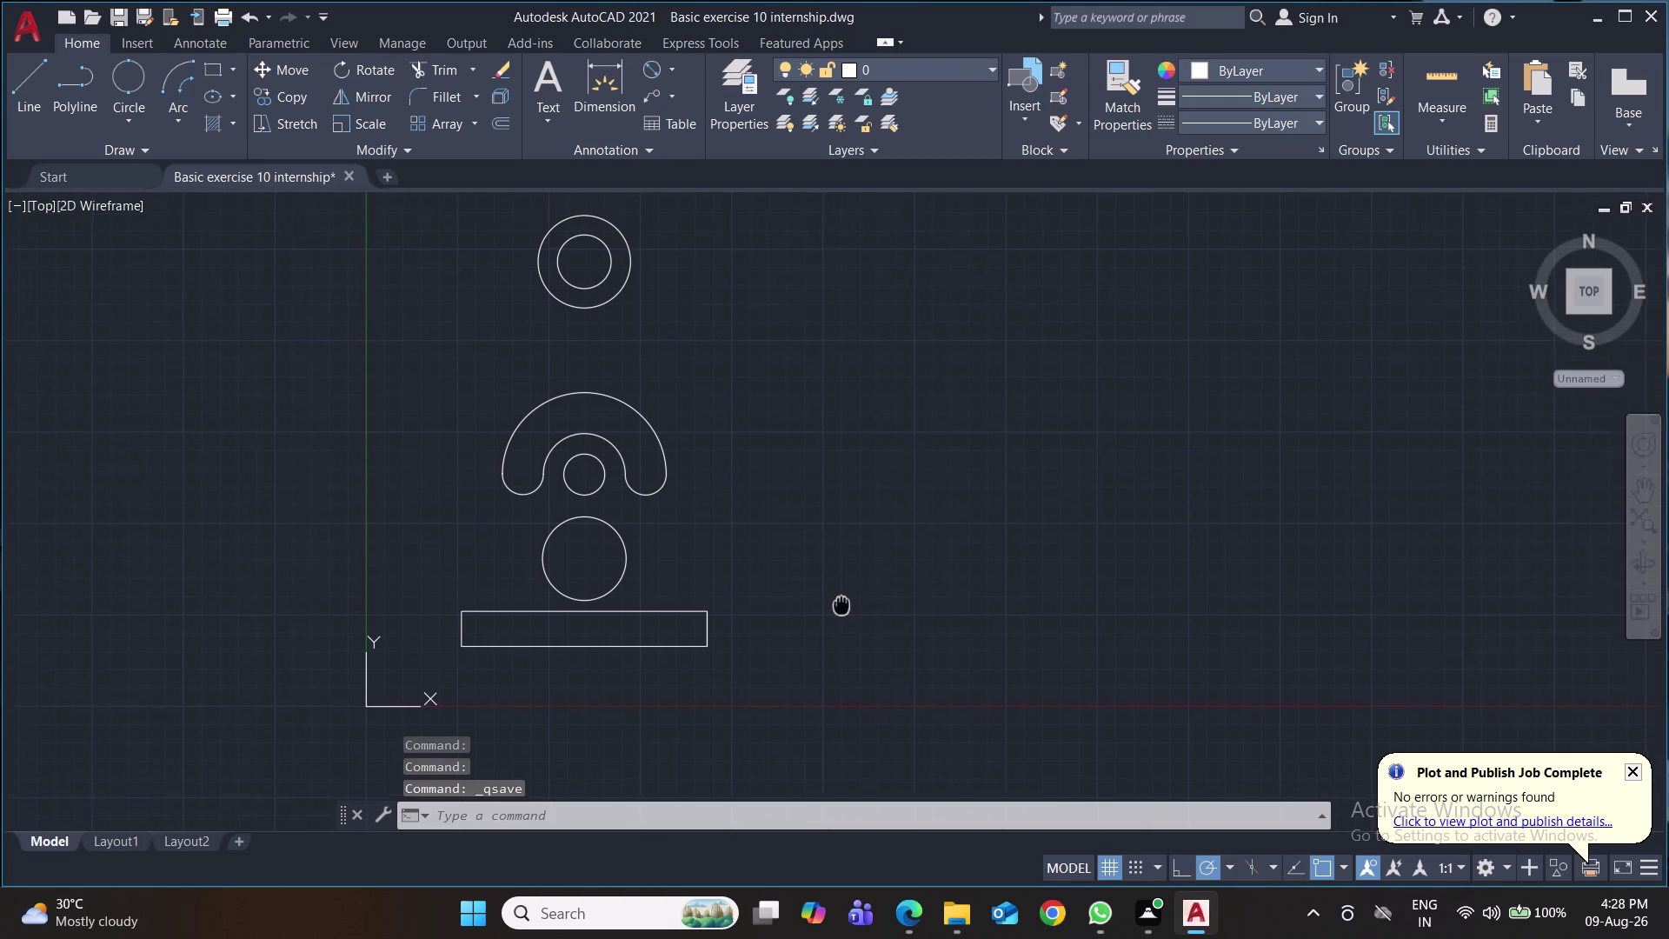
middle_drag(842, 602, 841, 607)
Draw two slanted side lines from the top circle down to the half-ring.
click(26, 84)
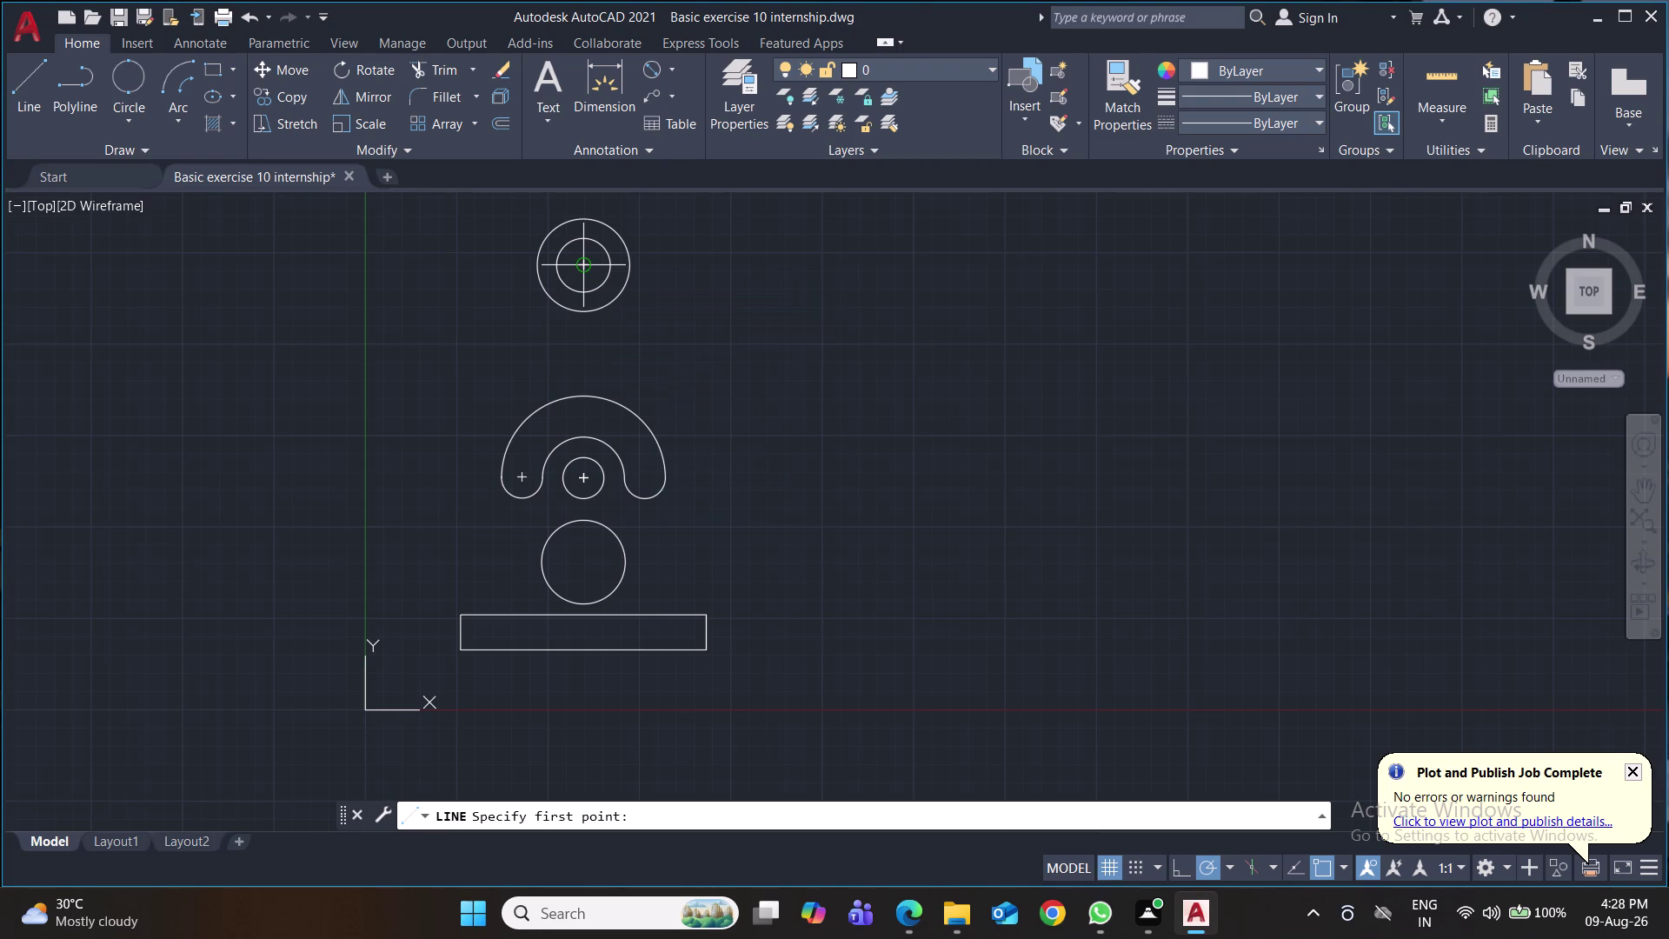
click(535, 266)
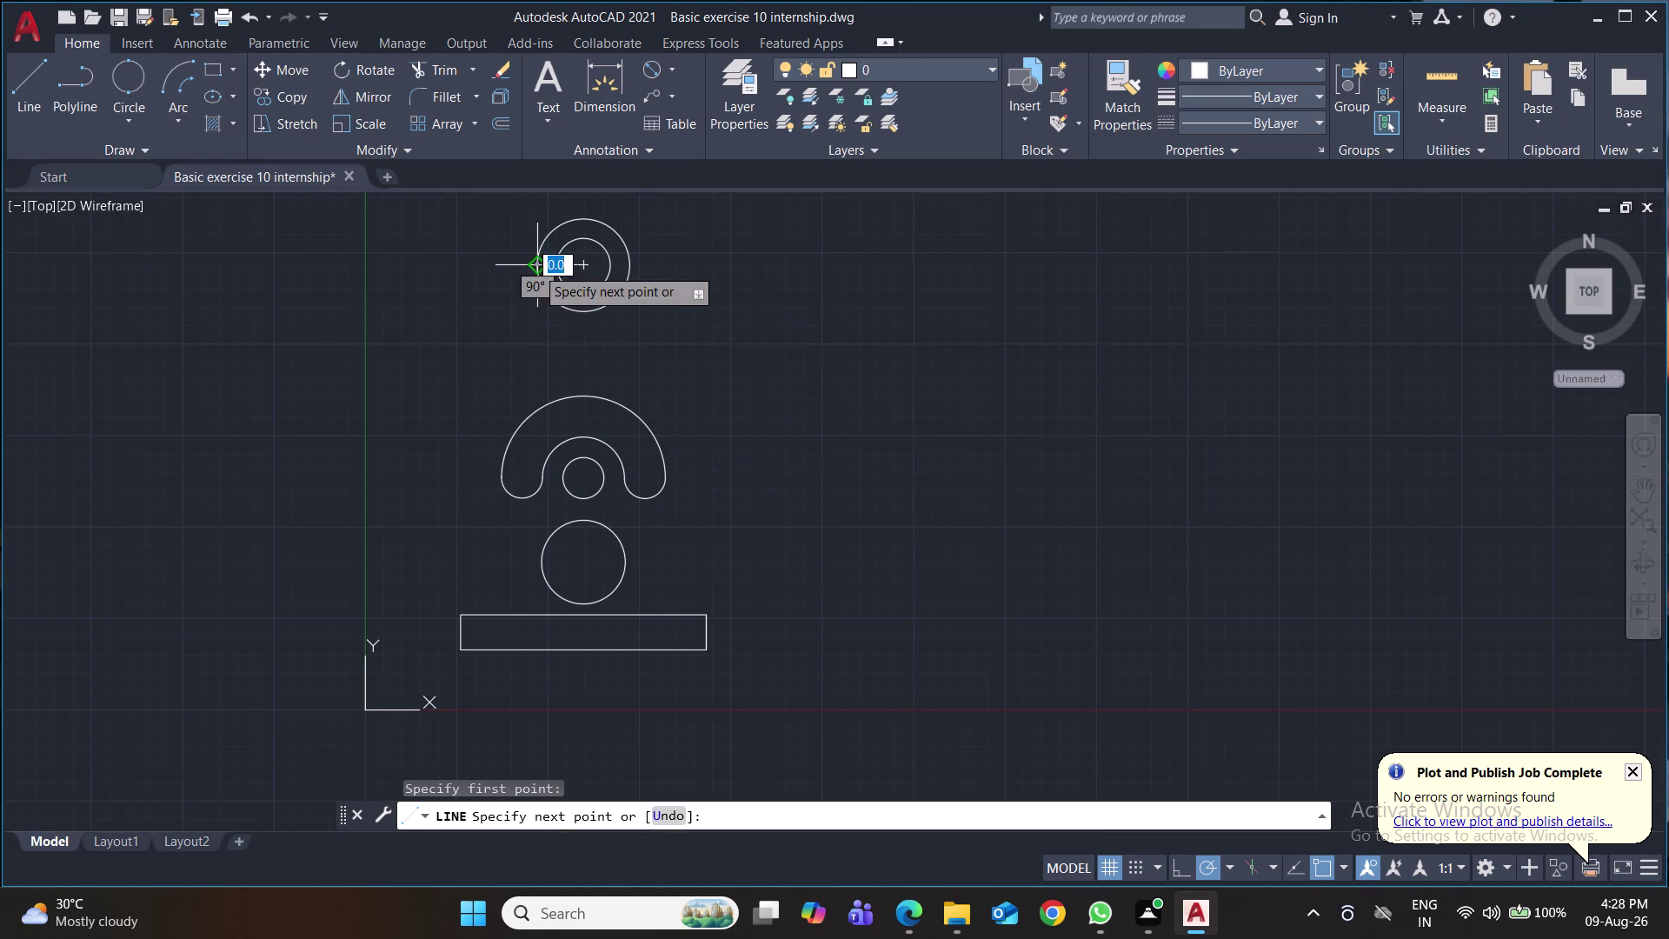
click(505, 461)
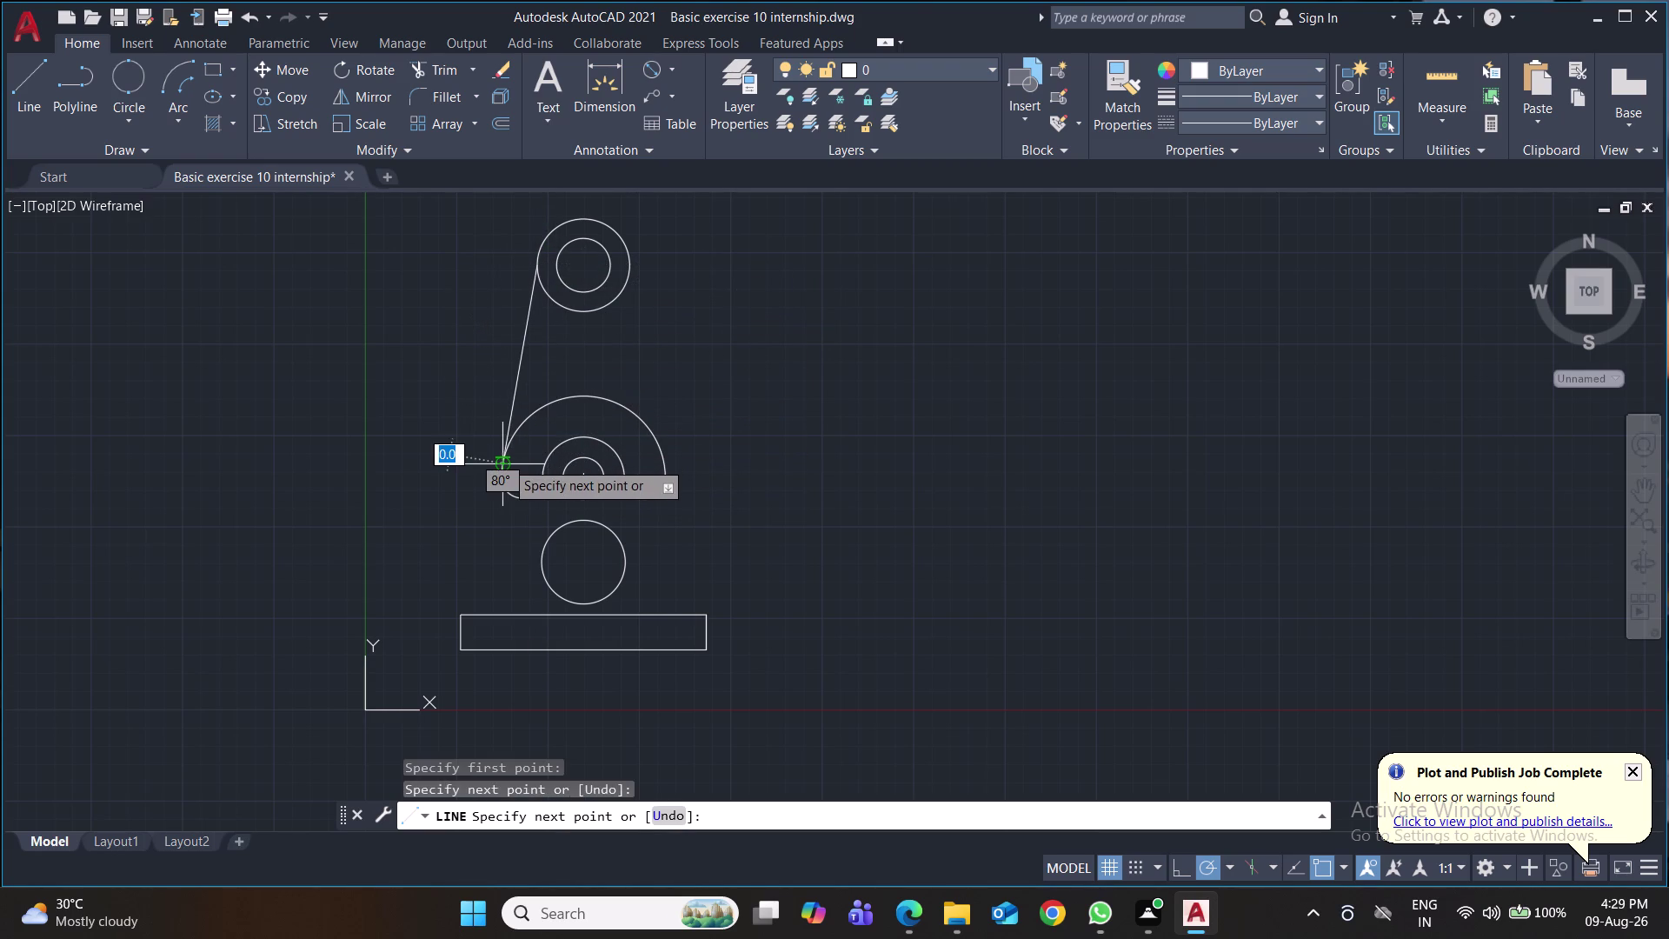
key(Return)
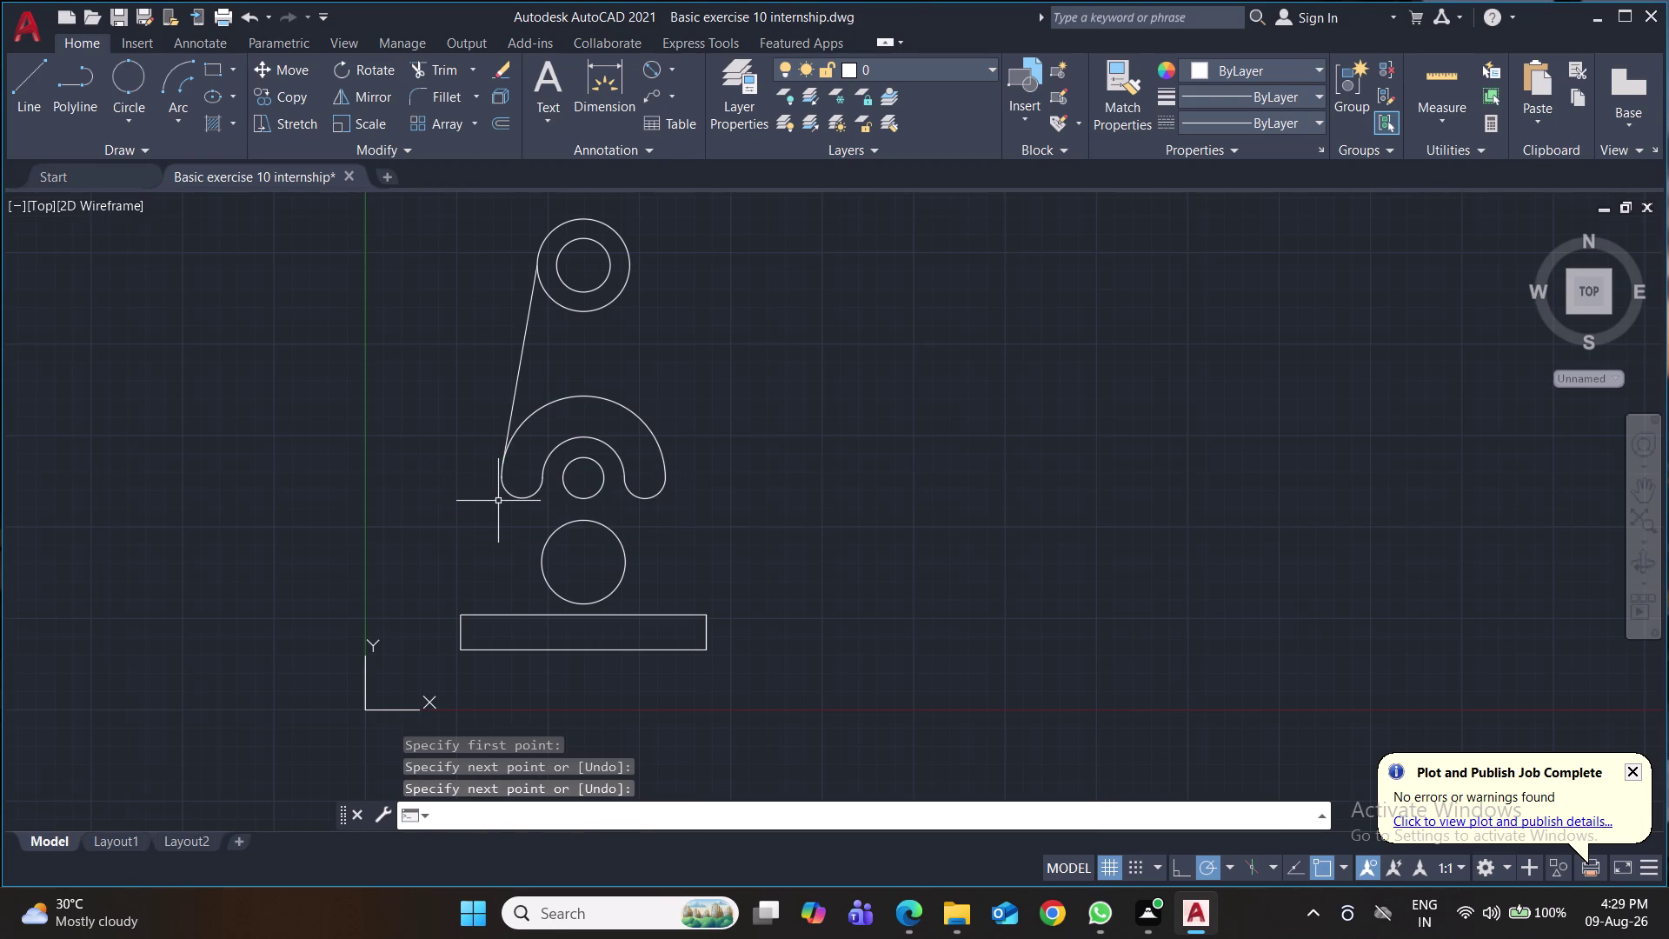
key(space)
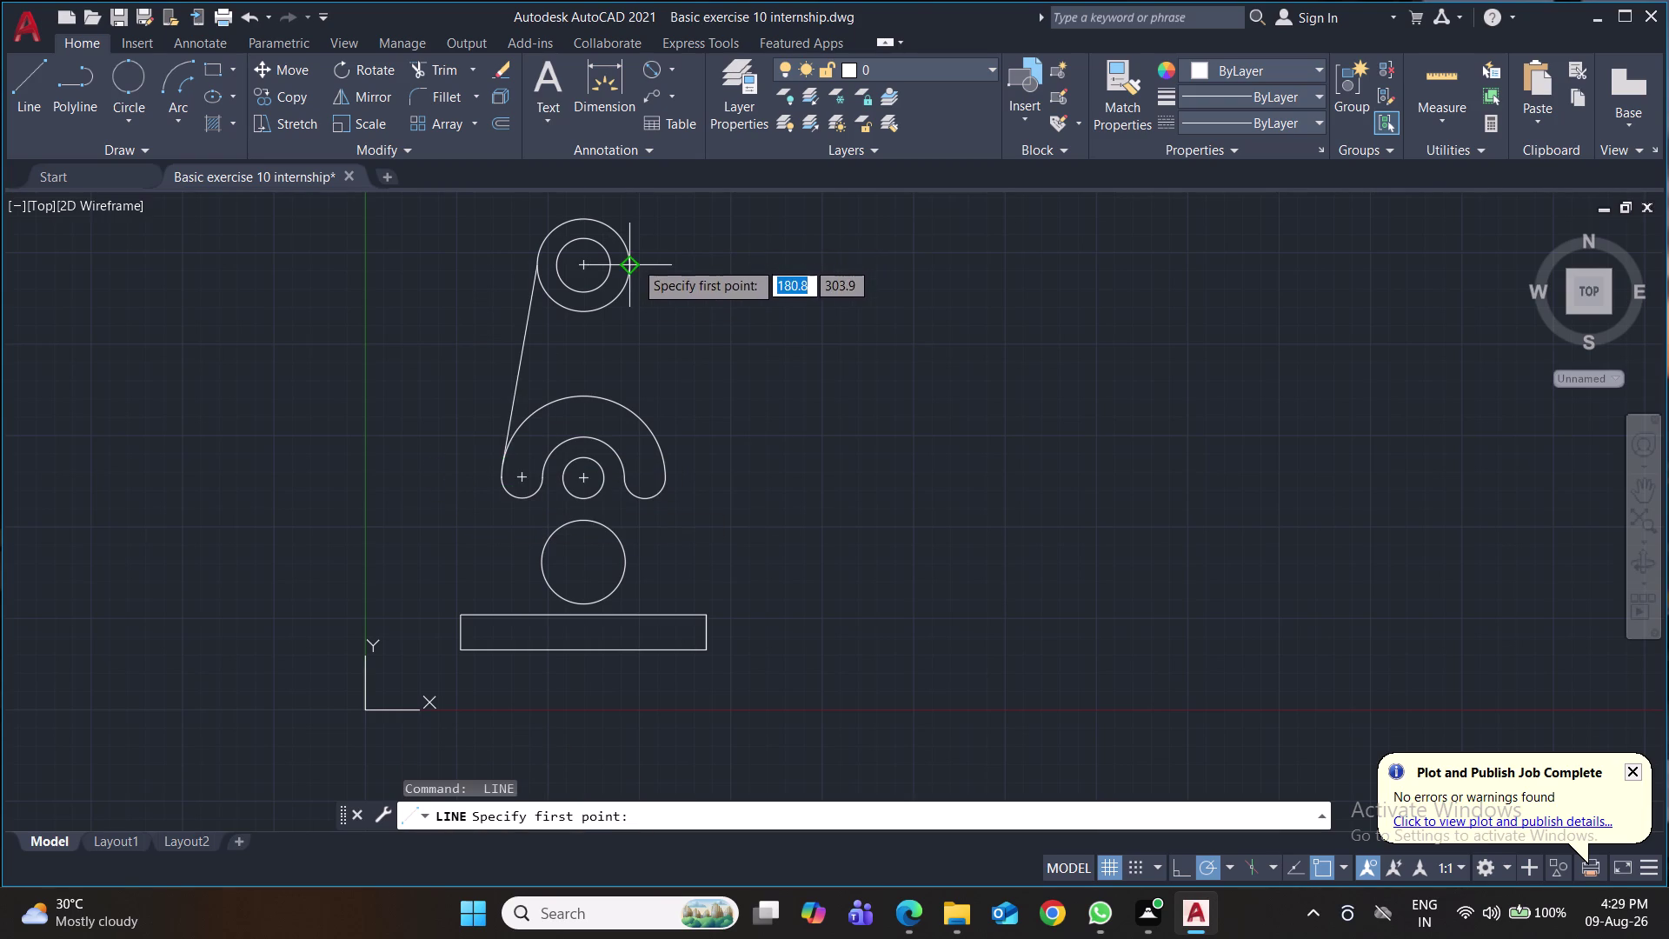
click(635, 261)
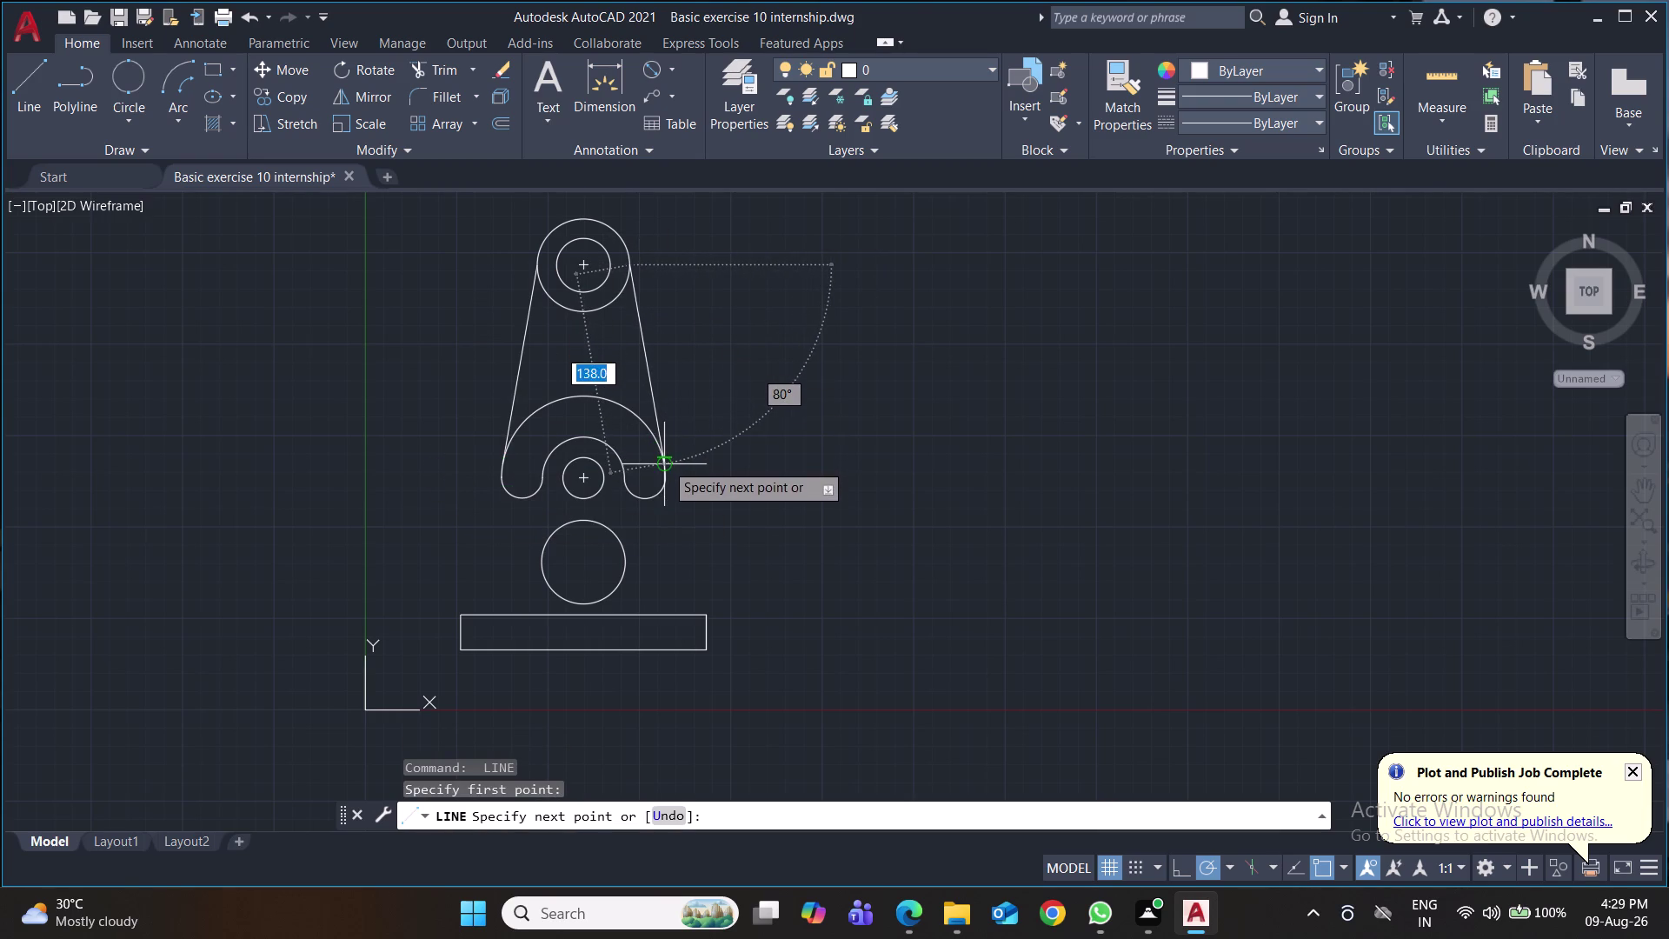
click(665, 463)
key(Return)
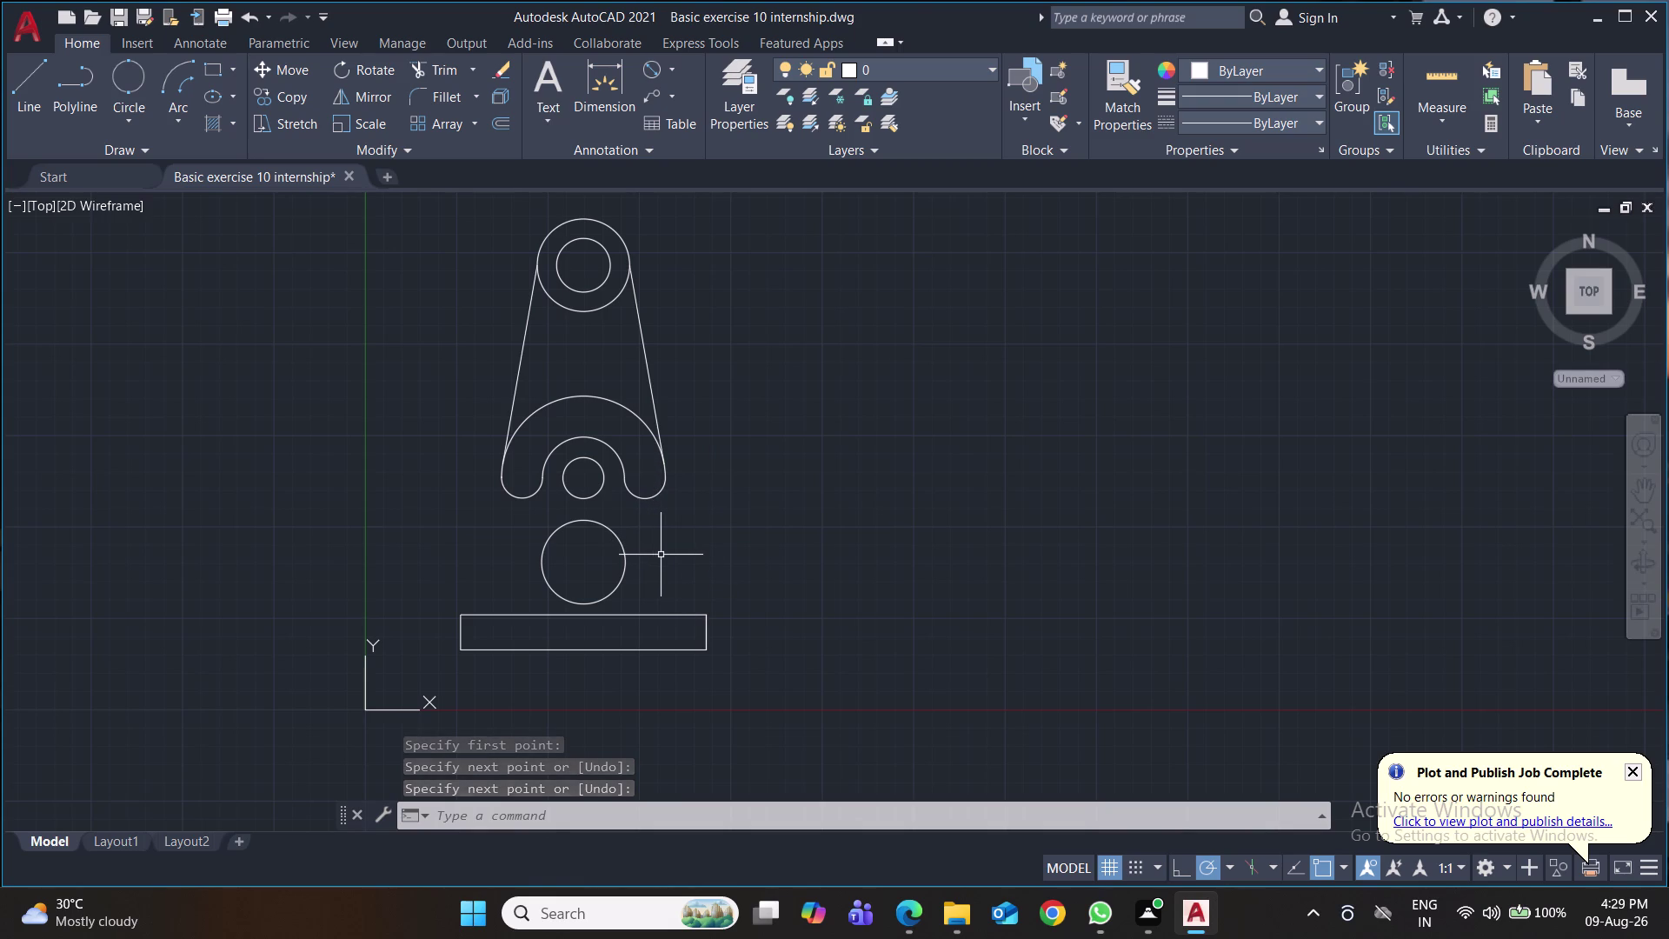
Select both slanted side lines and delete them.
click(656, 415)
click(520, 369)
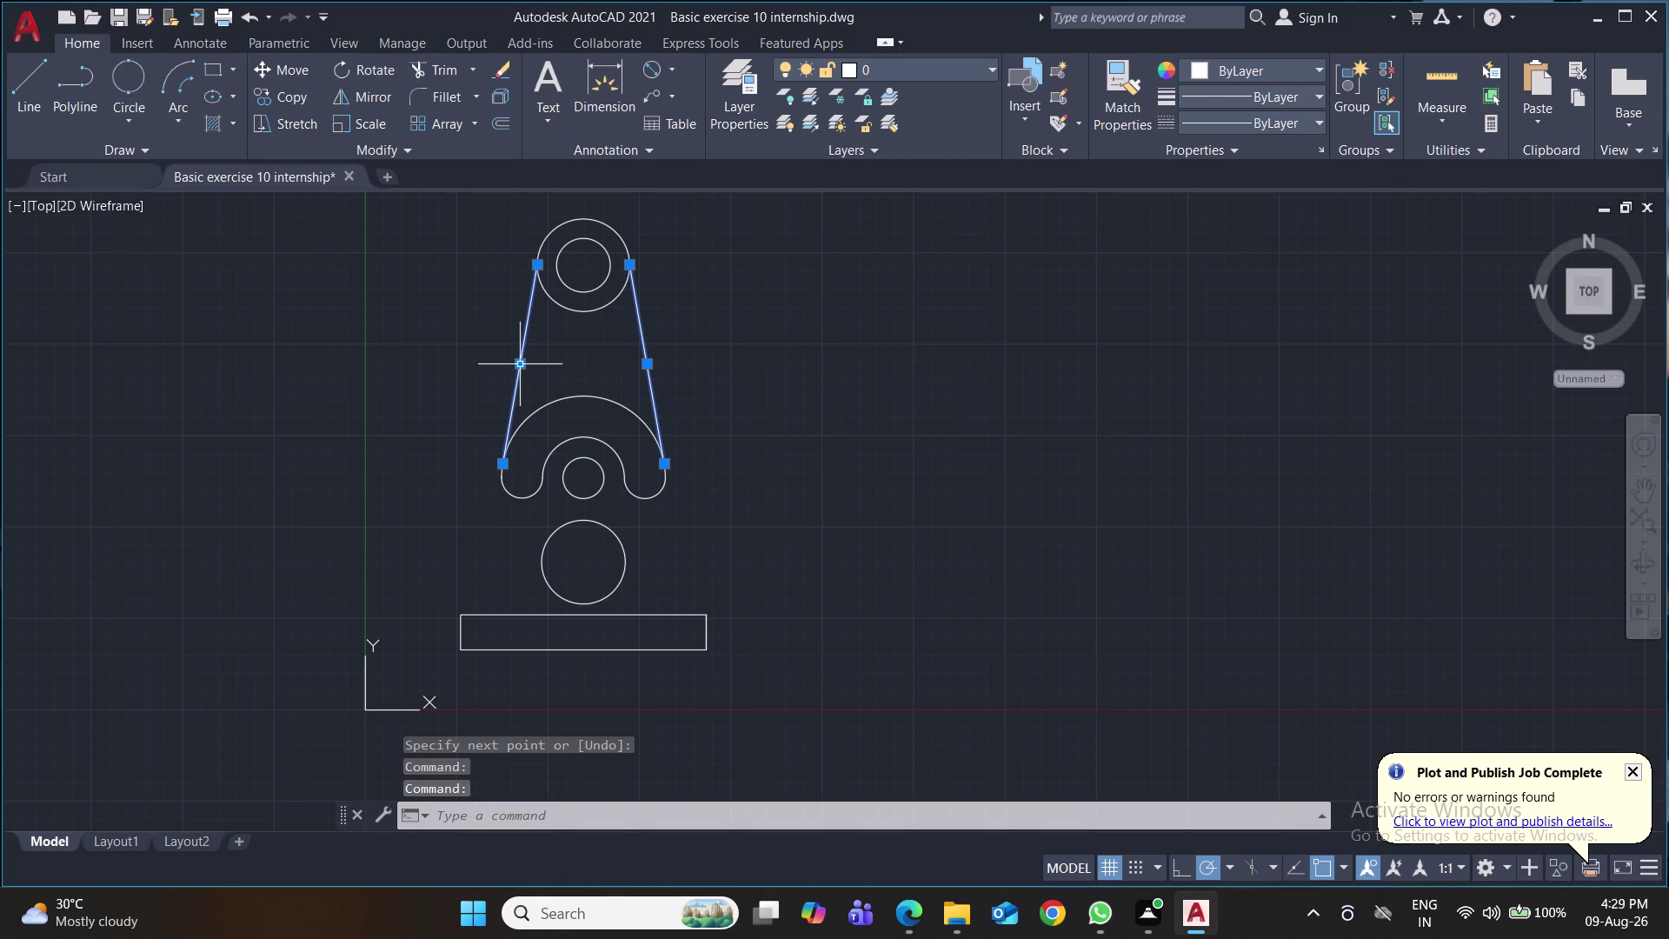
key(Delete)
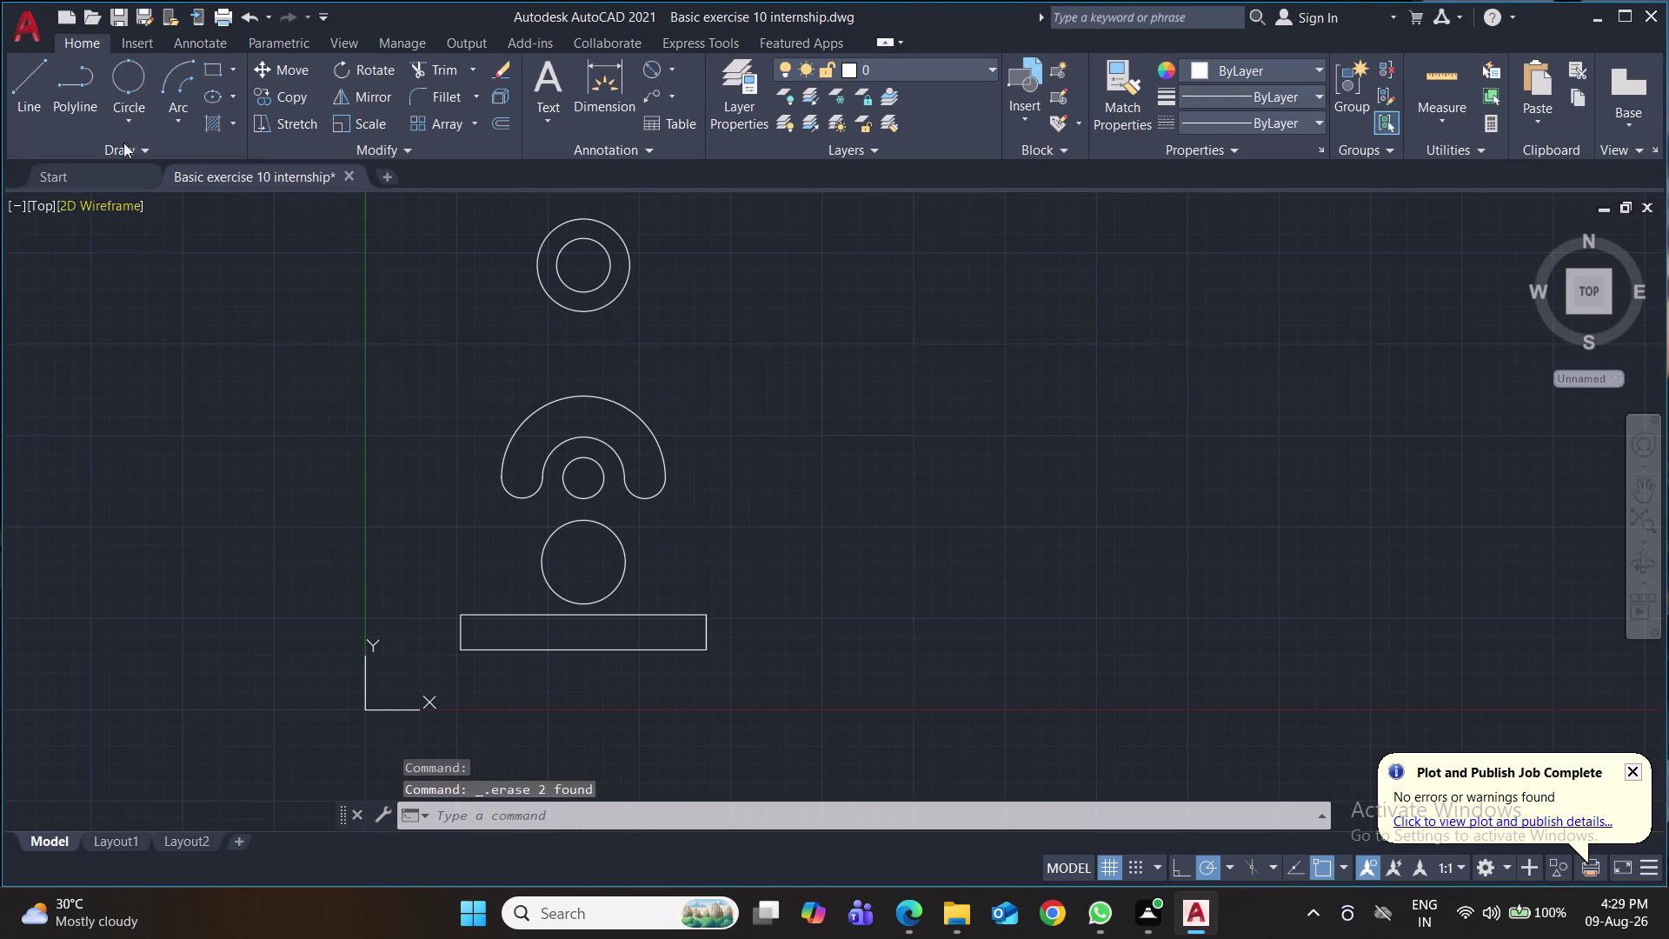
click(125, 110)
Draw a radius-60 circle centred on the middle hole.
click(143, 164)
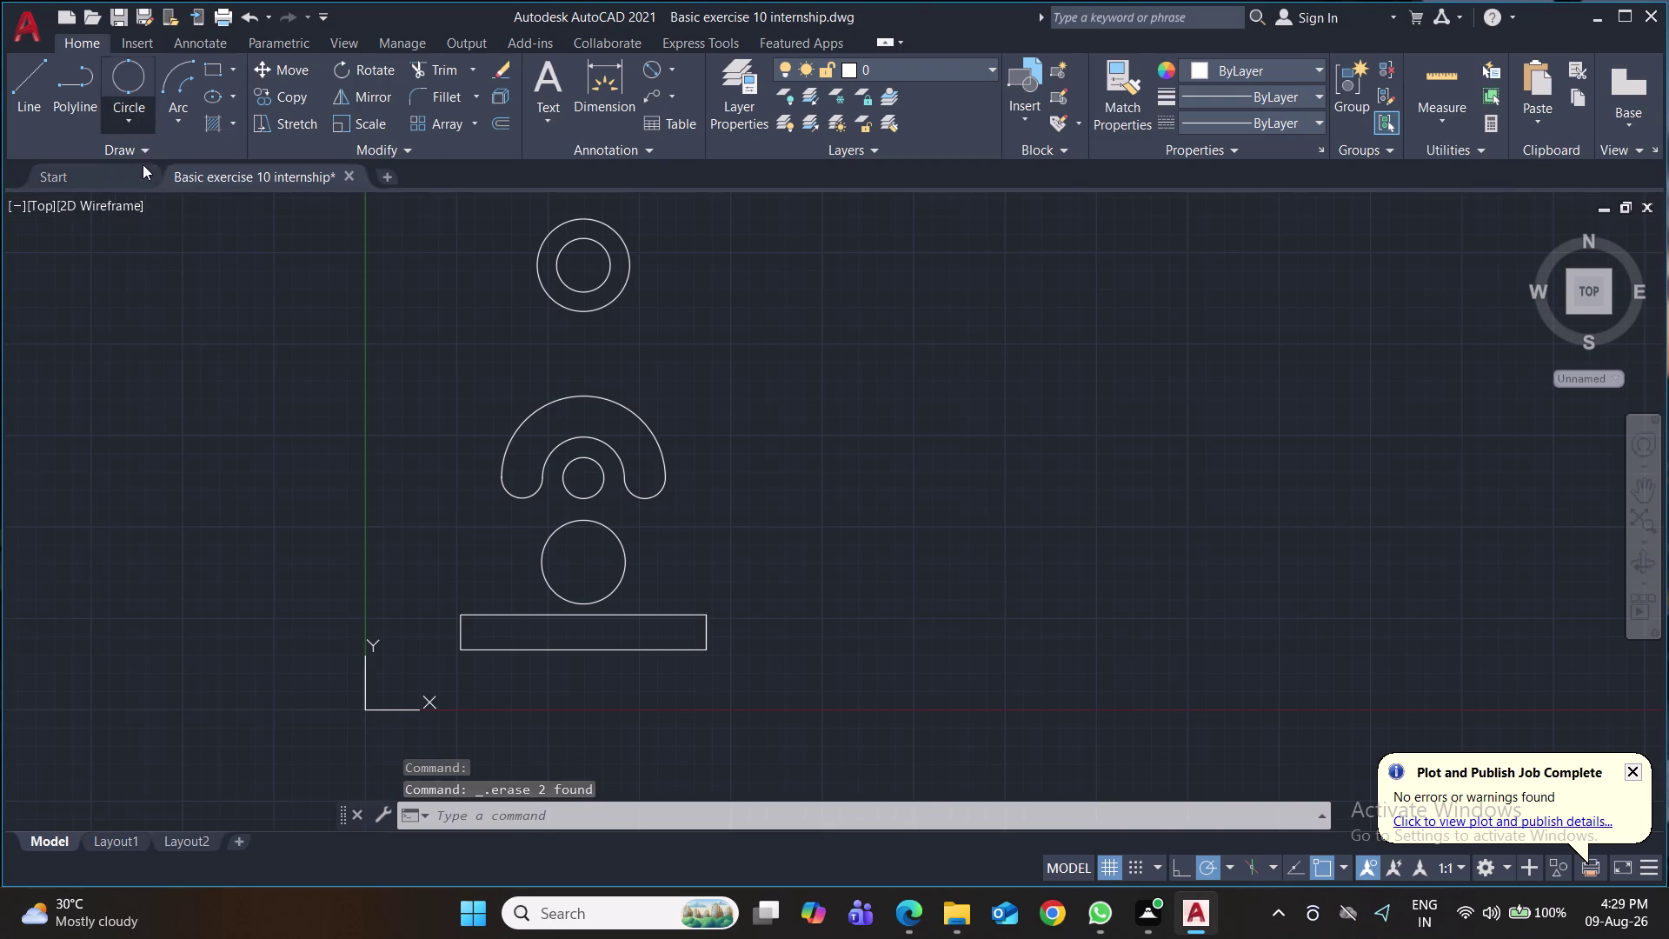
click(586, 483)
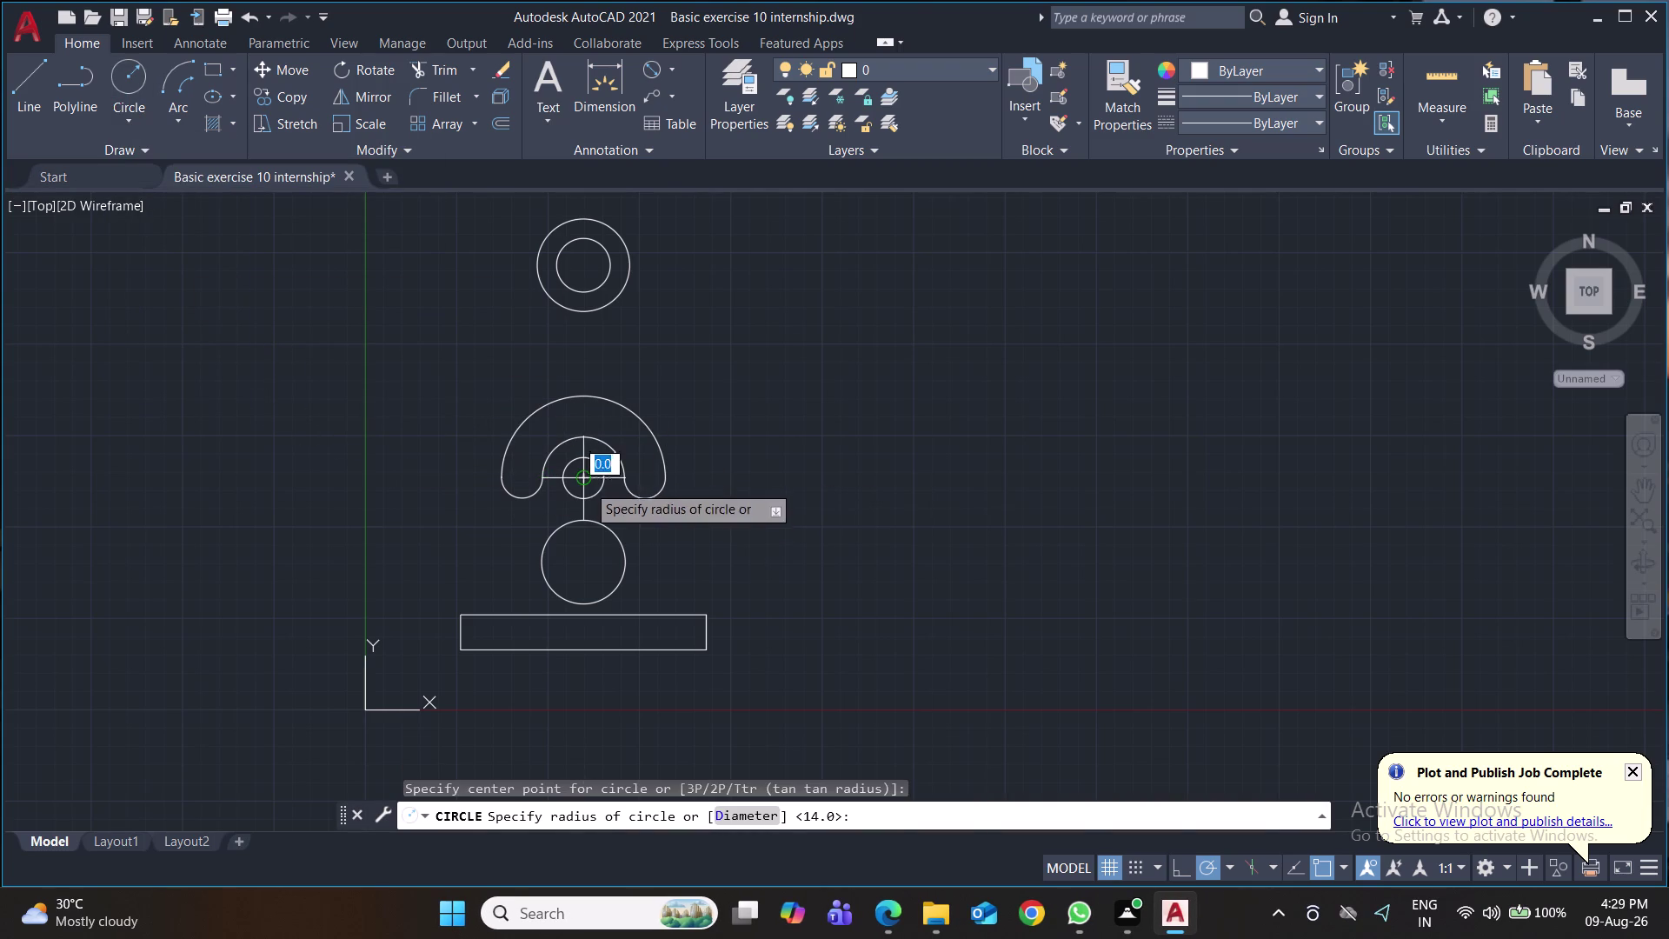
text(60)
key(Return)
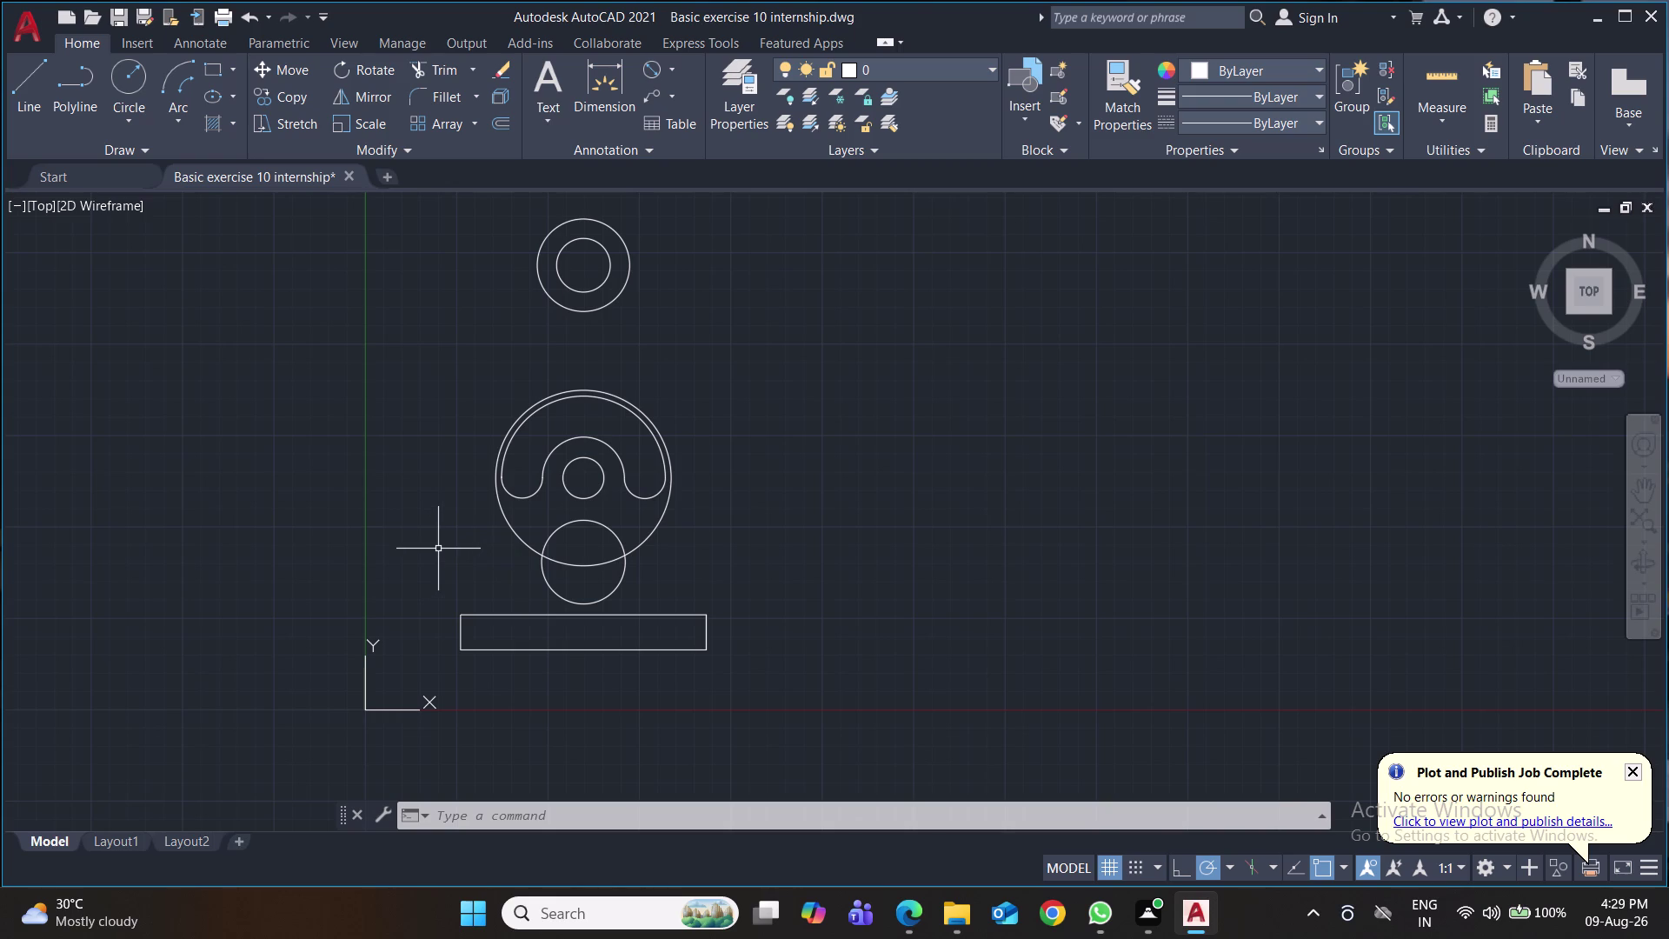
click(28, 86)
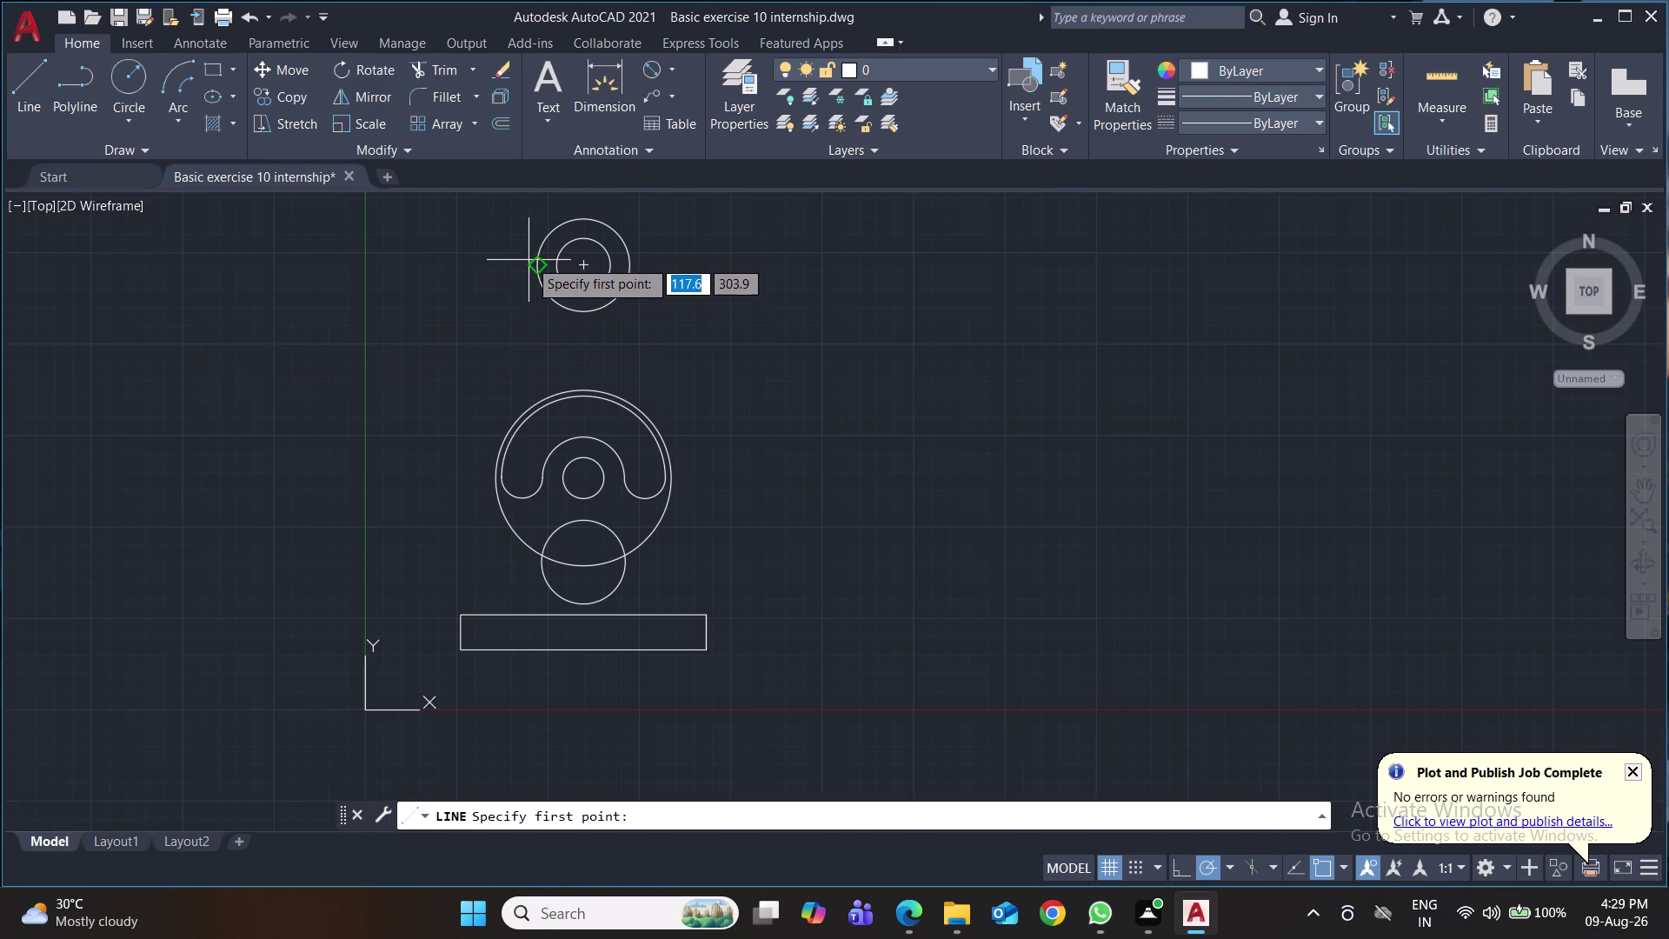
Draw left and right lines from the top circle tangent to the large circle.
click(537, 265)
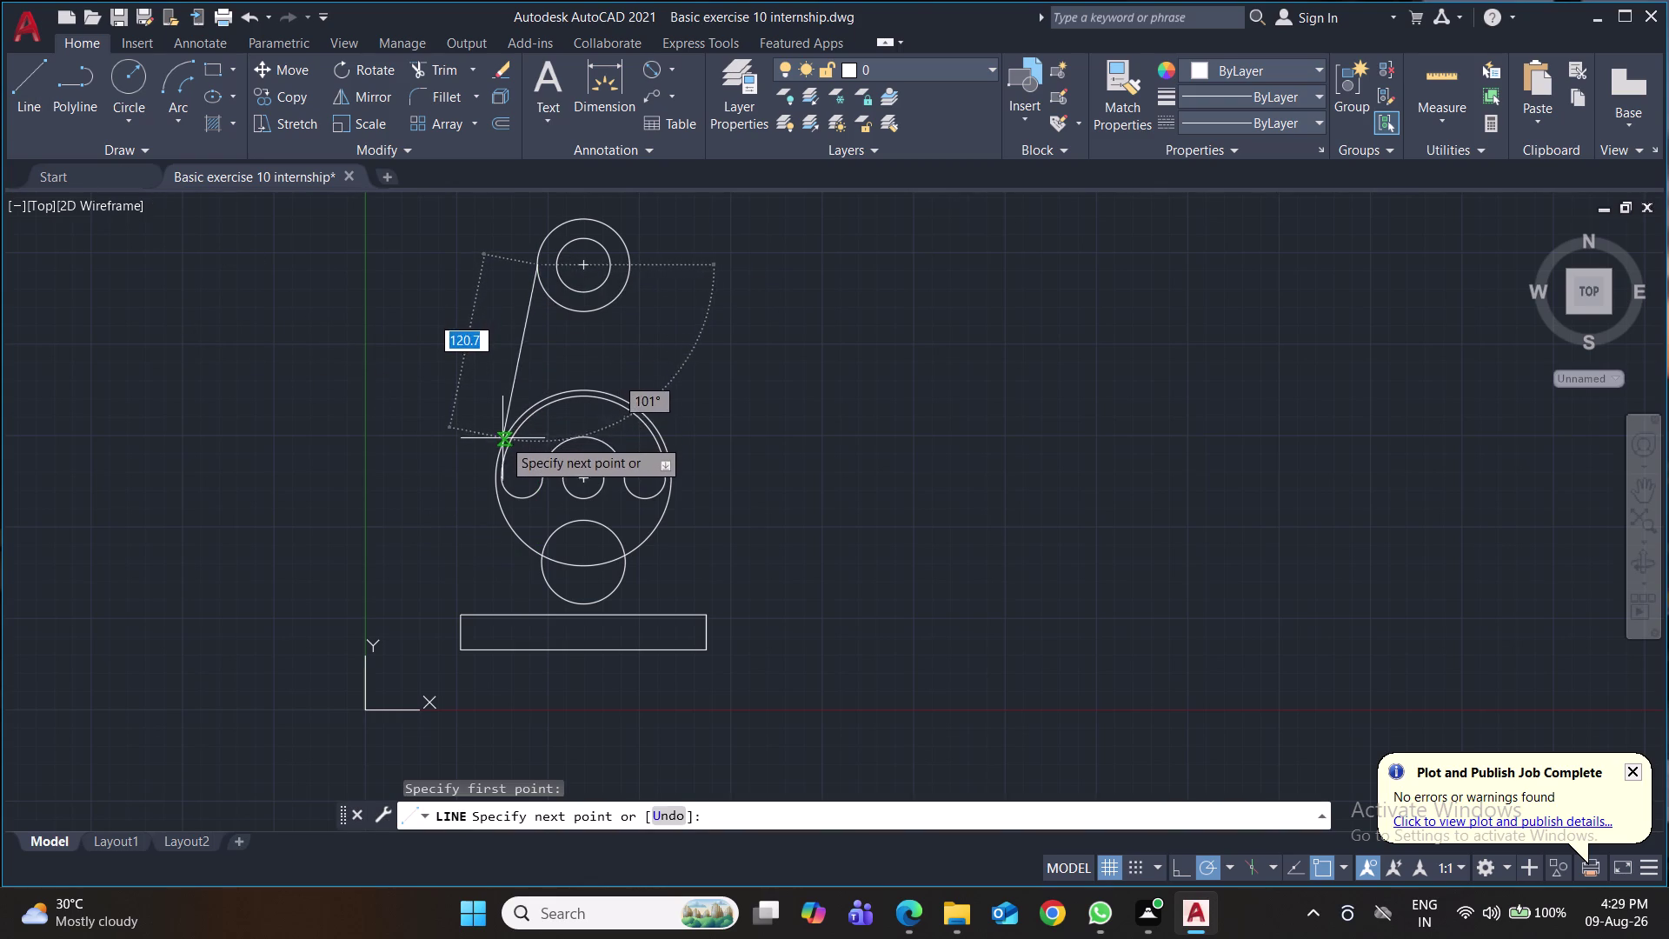
click(494, 466)
key(Return)
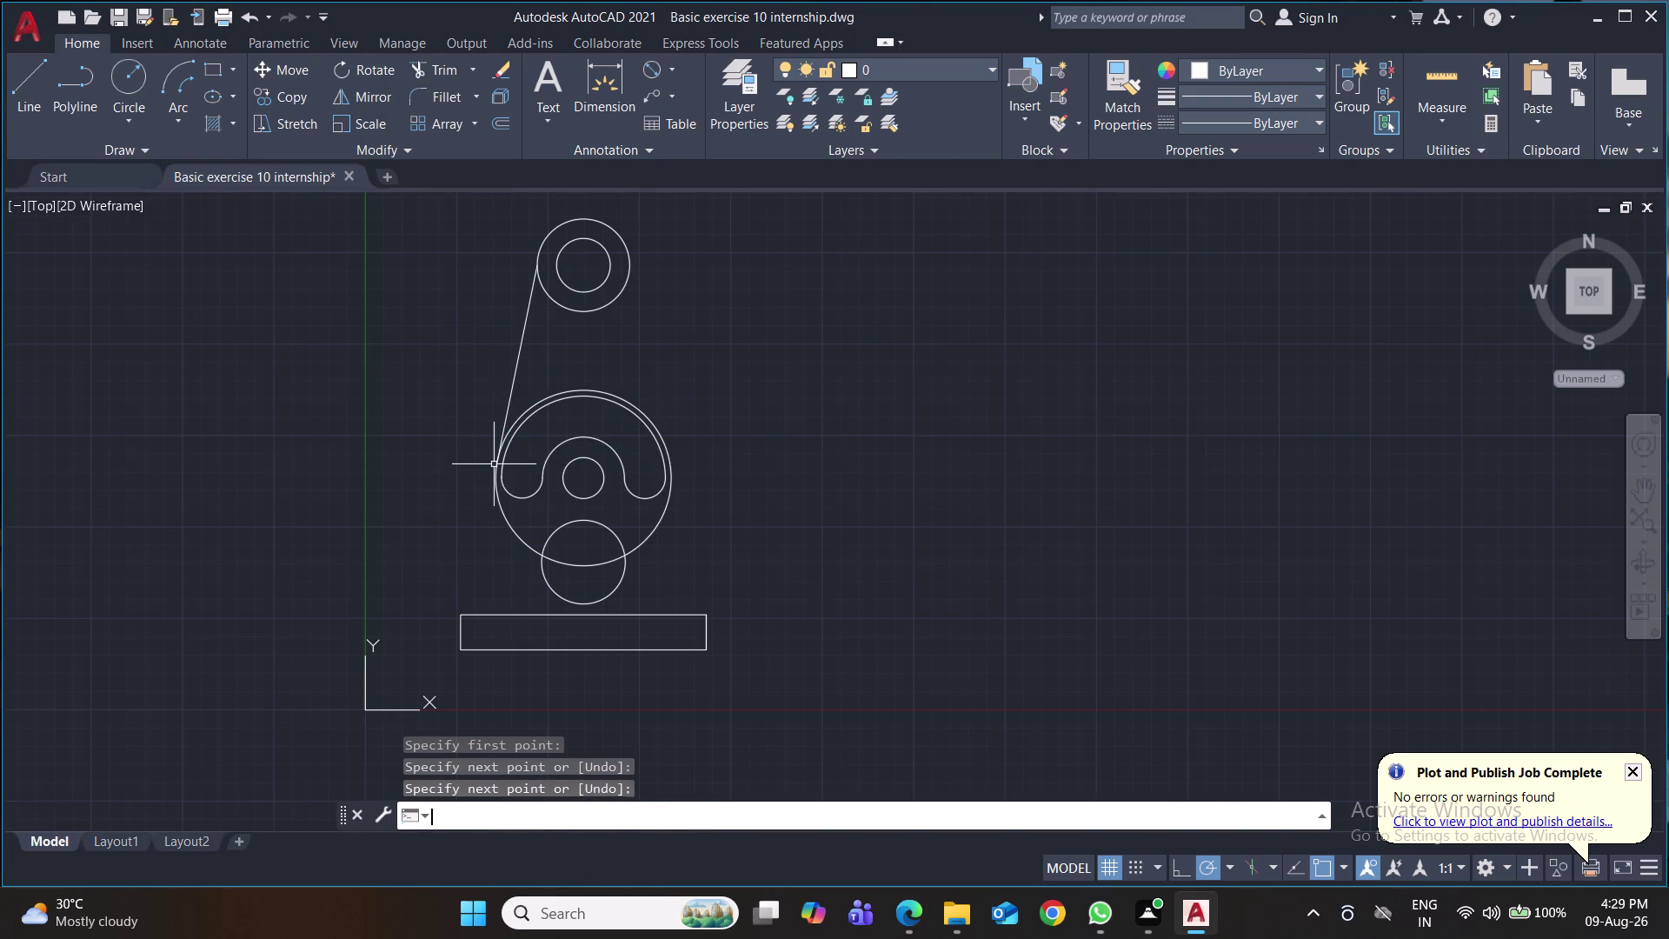
key(space)
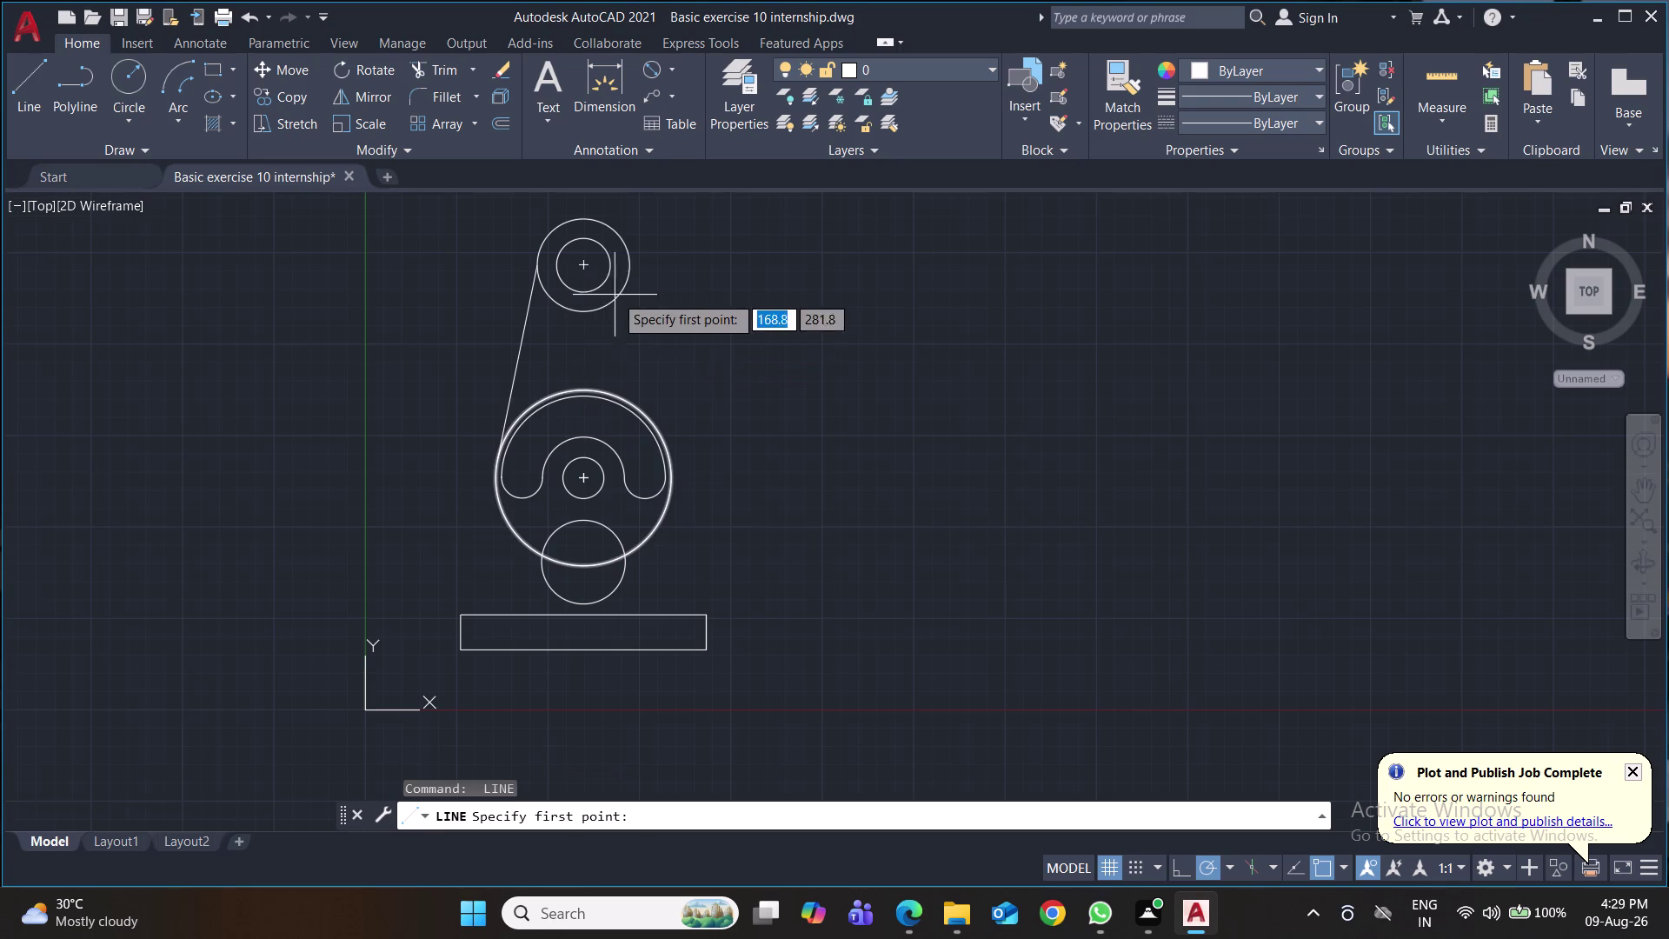
click(632, 263)
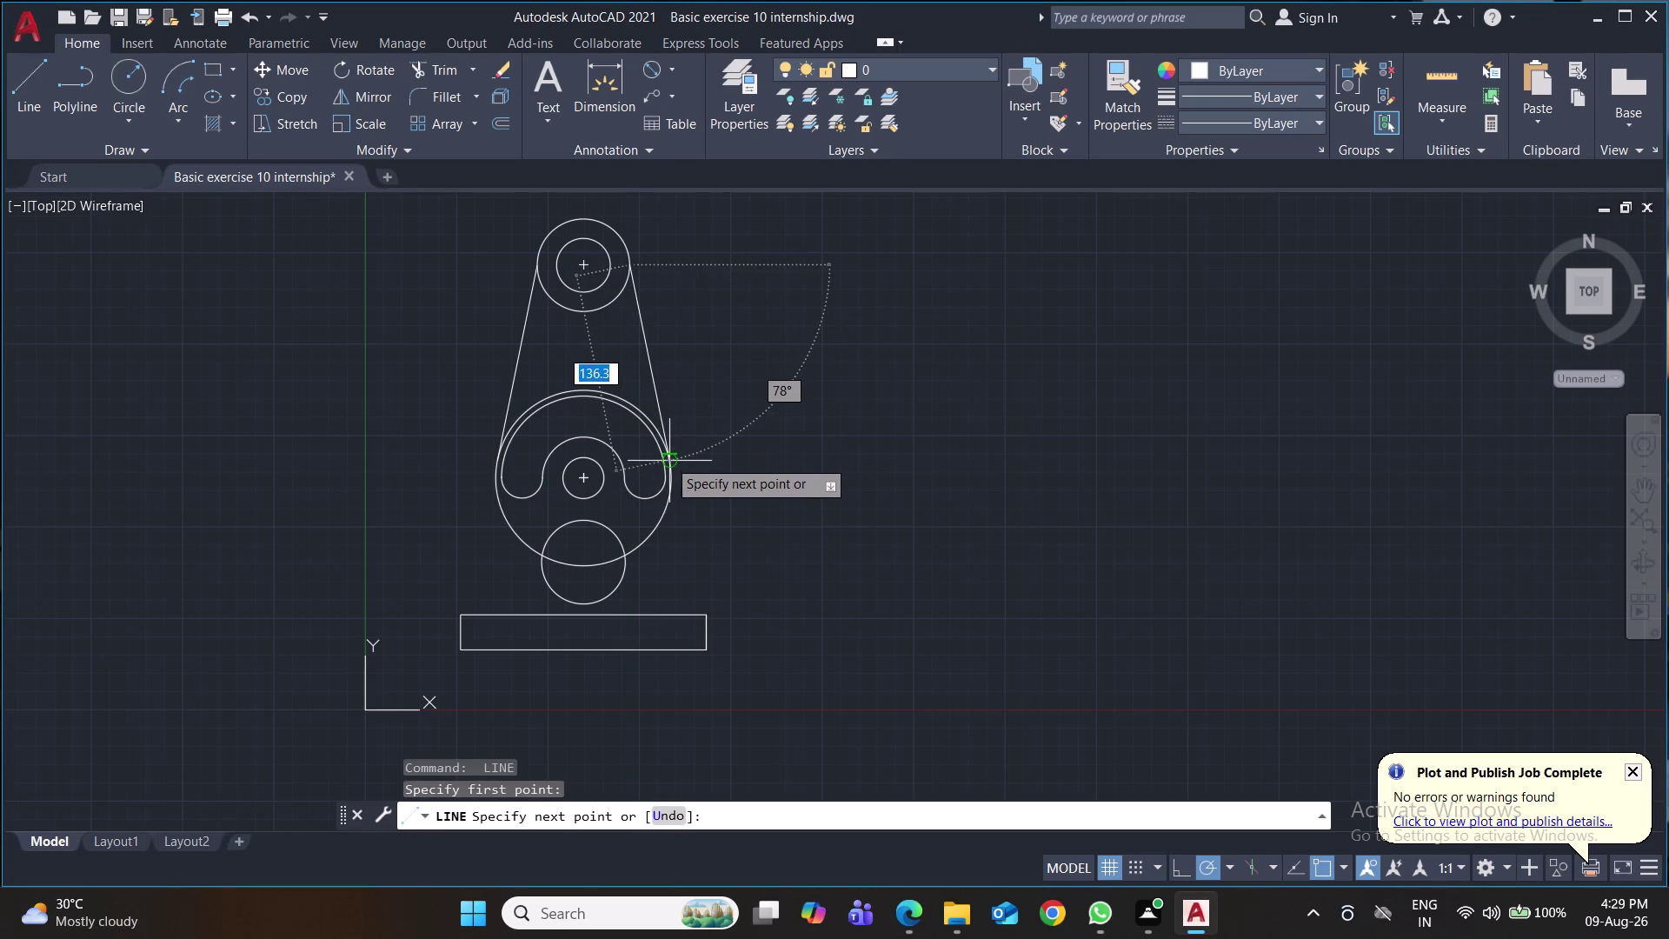
click(670, 463)
key(Return)
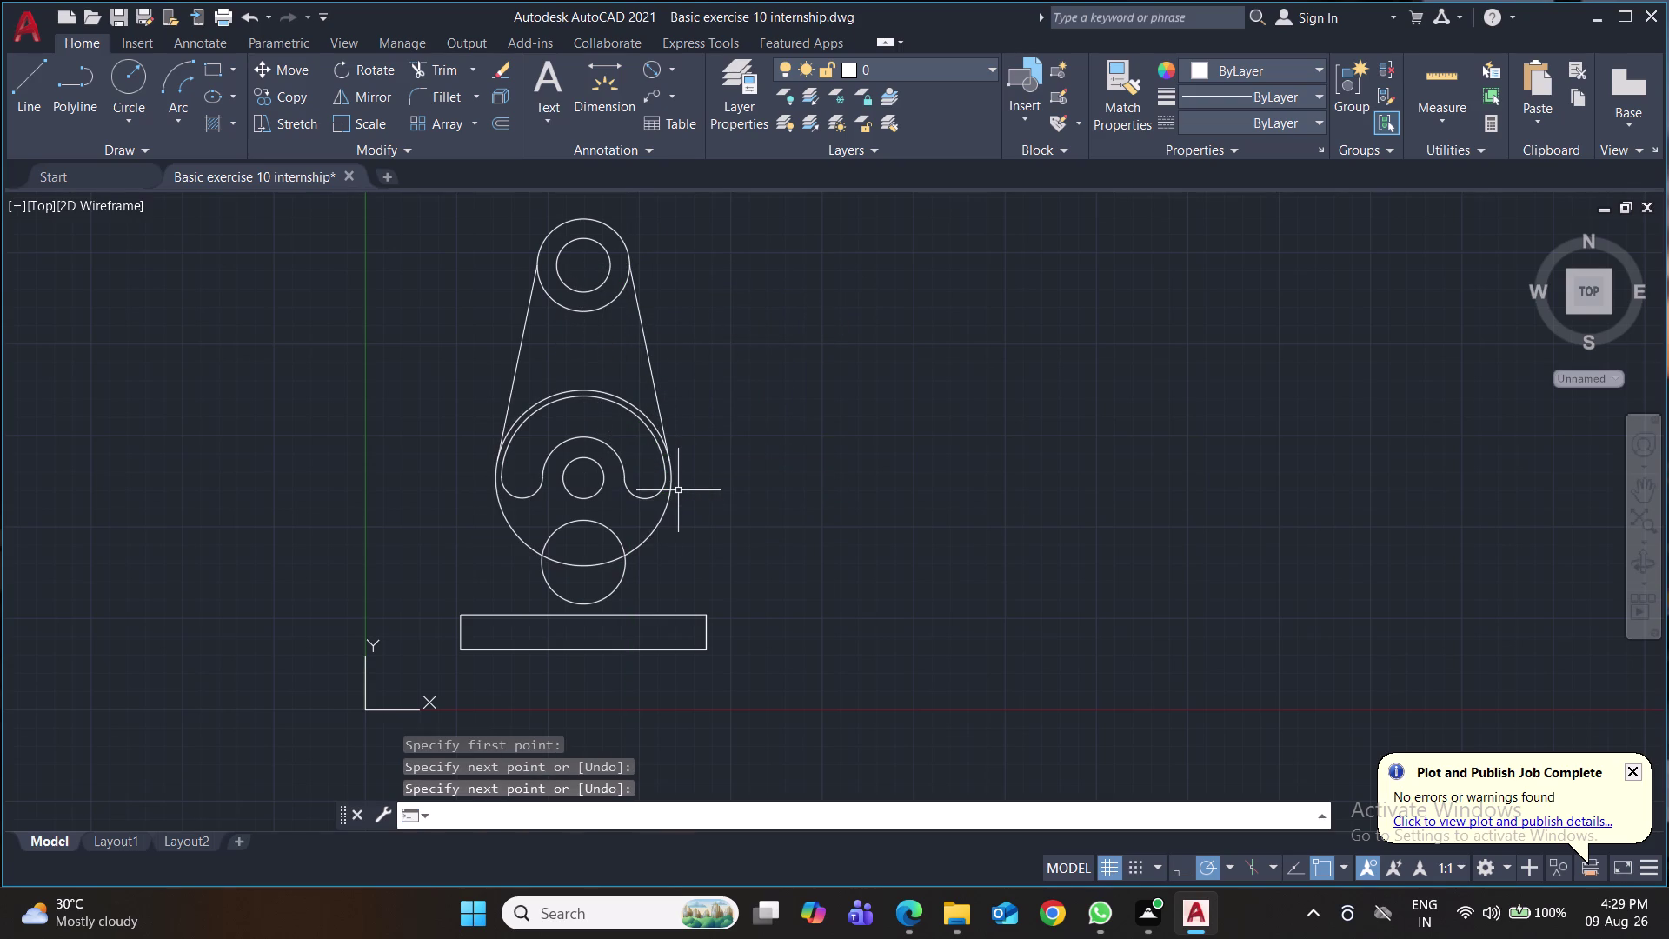
text(t)
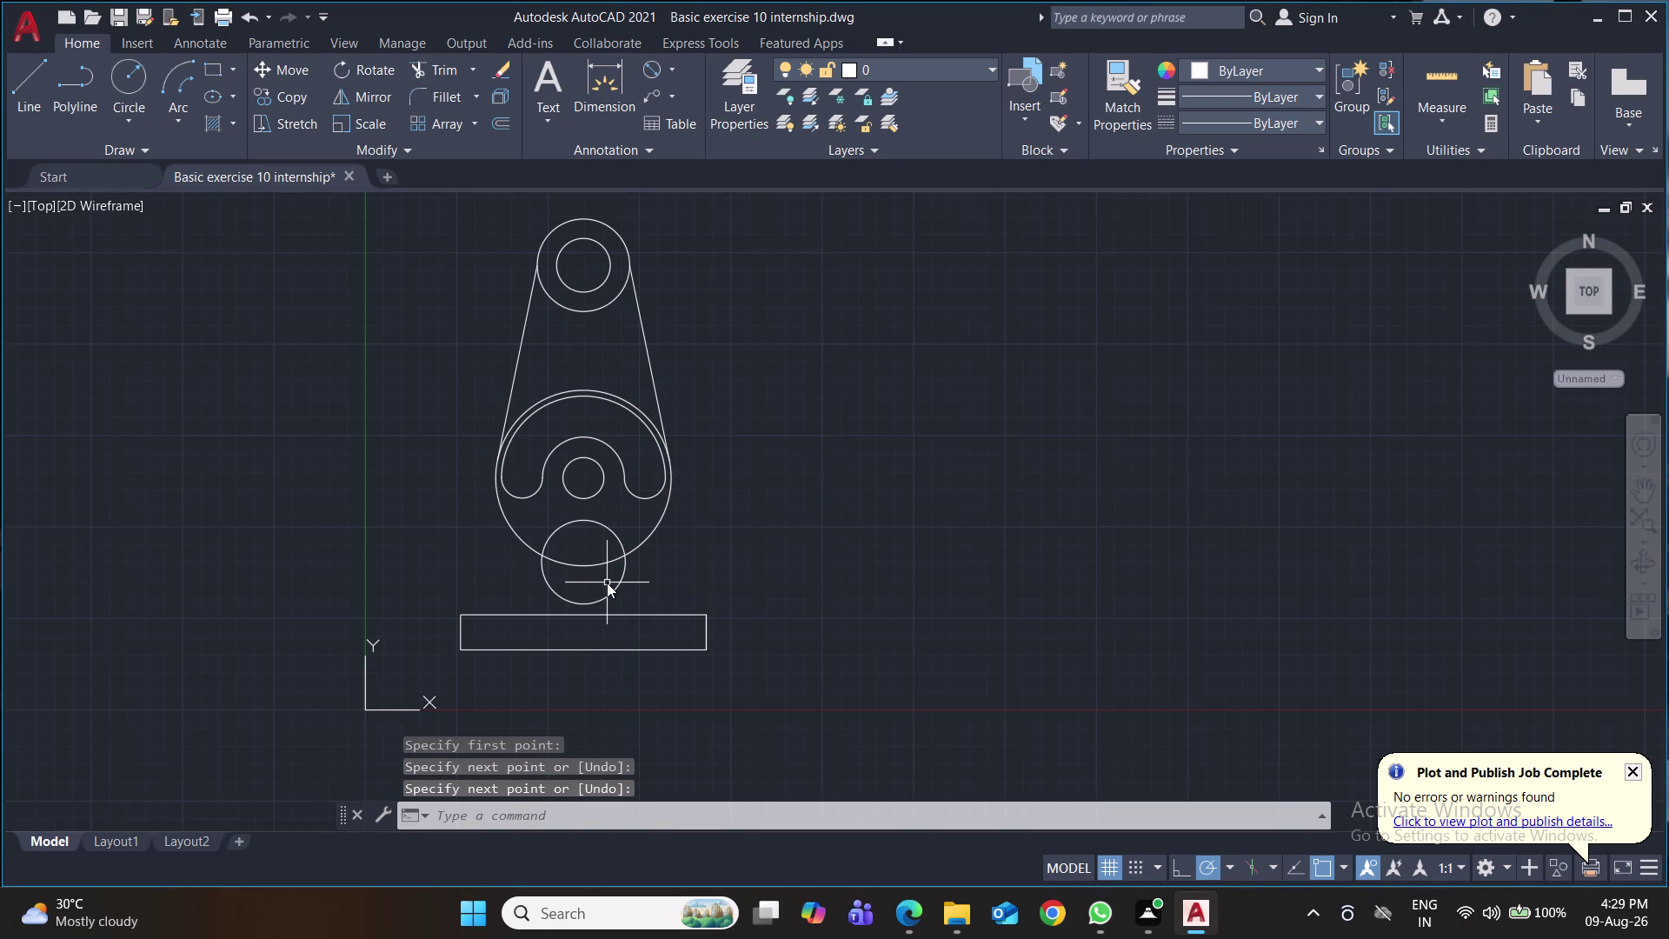
text(r)
key(Return)
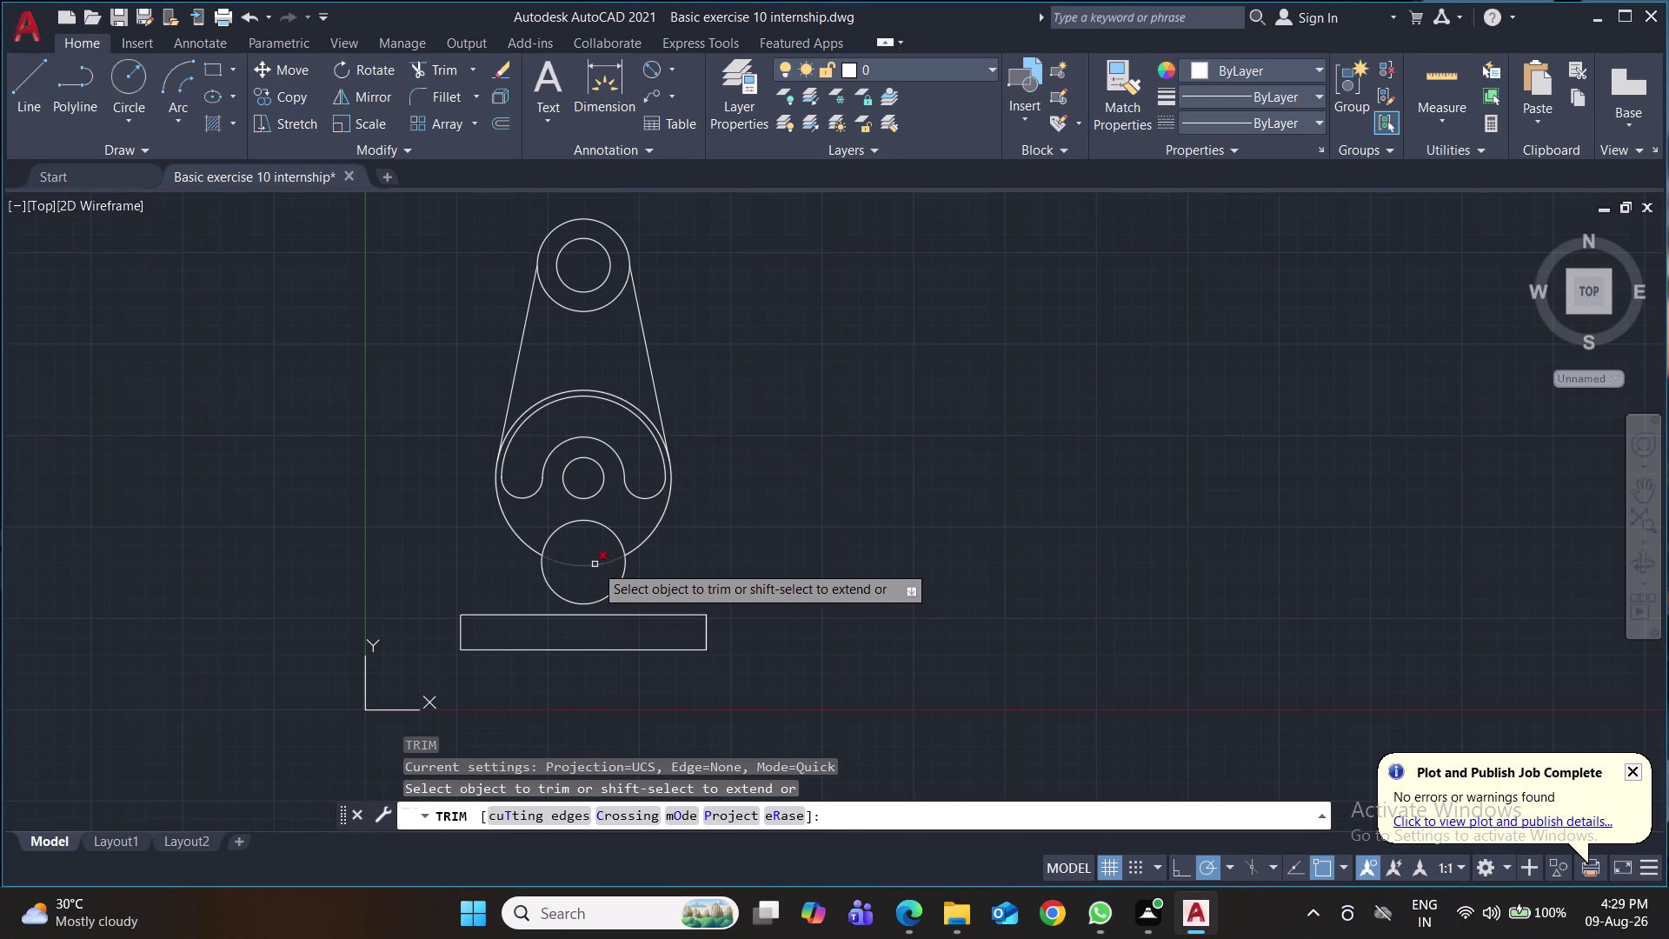
Trim the large circle's arc inside the lower circle and the base rectangle's top edge.
click(594, 564)
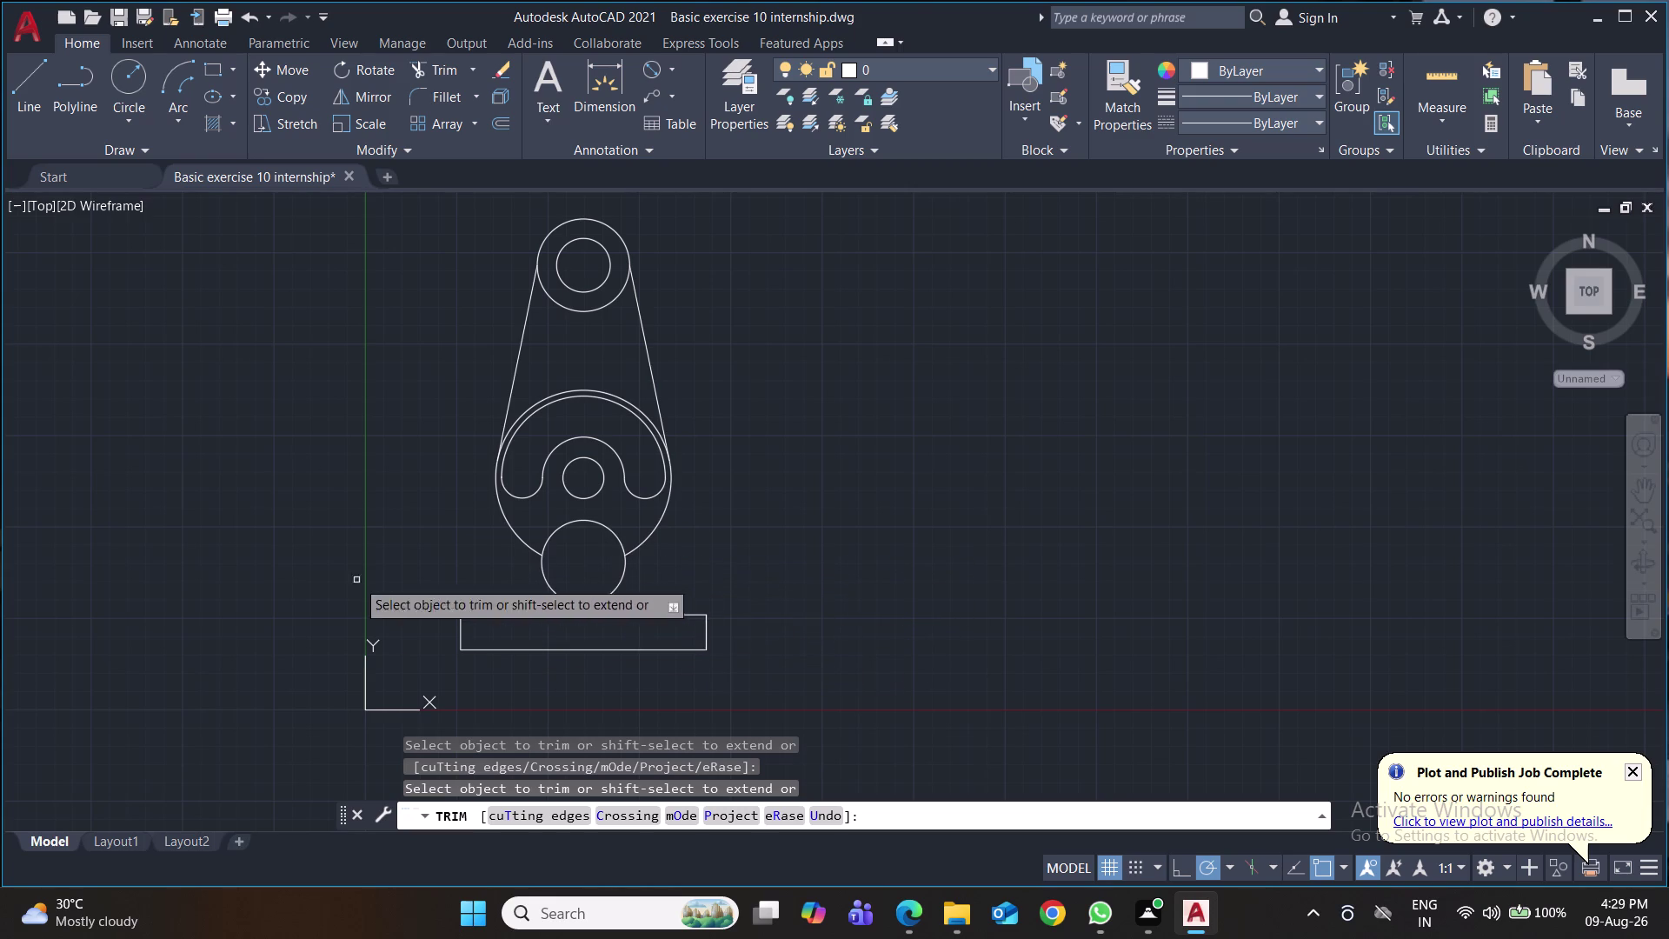
click(28, 91)
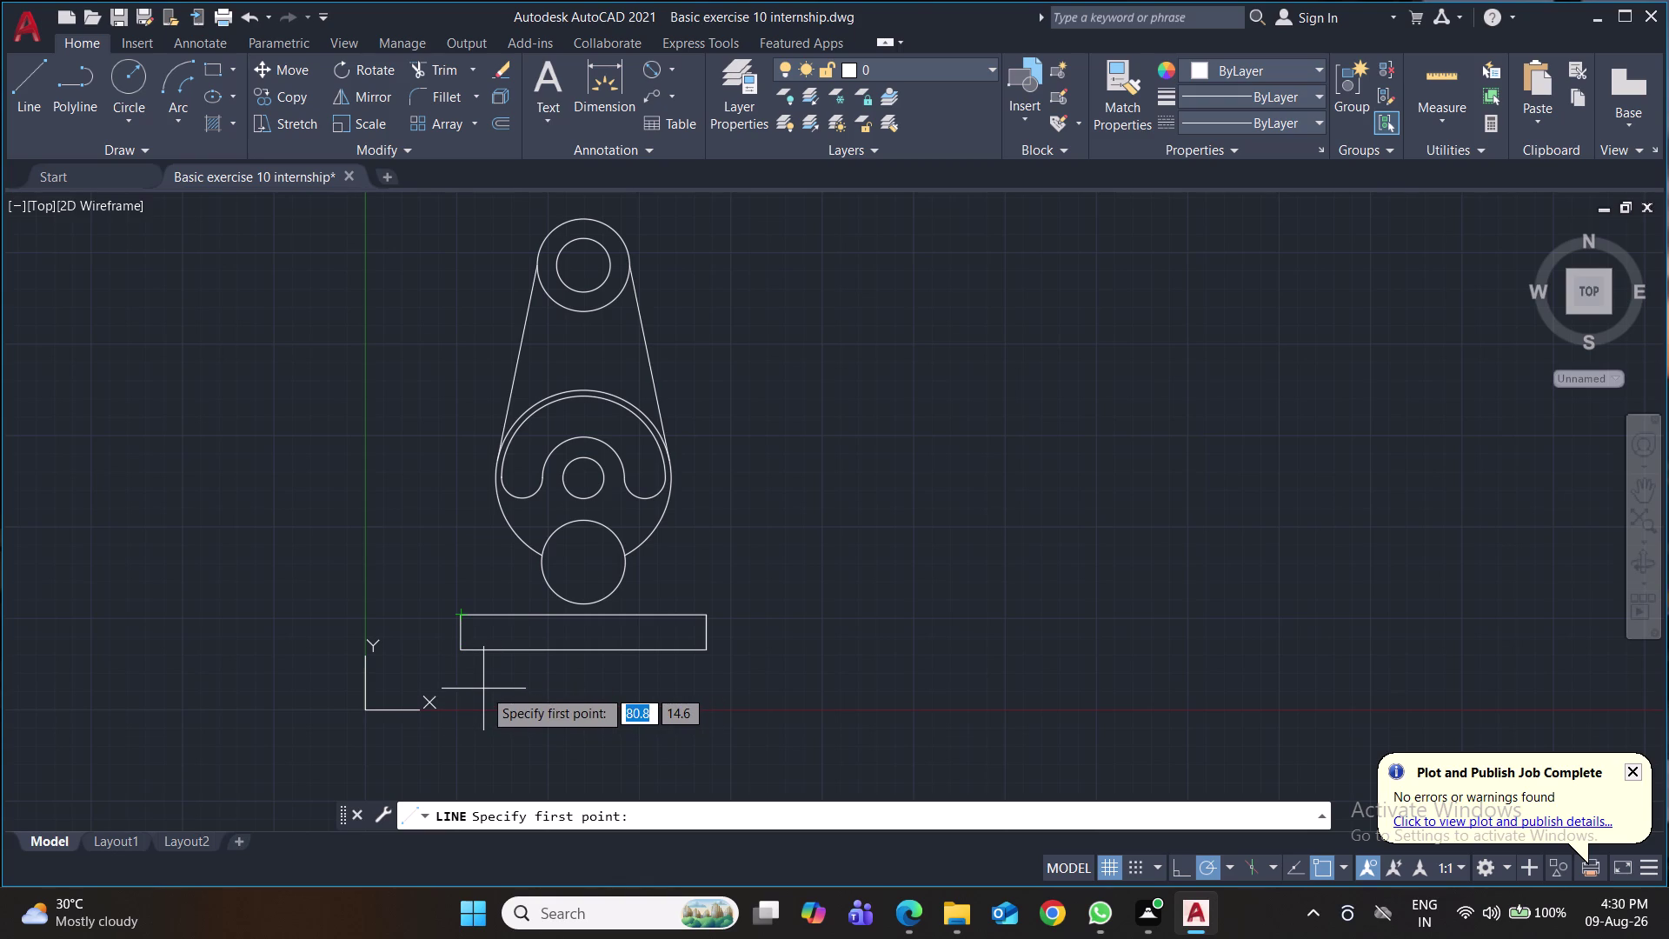
key(ctrl+s)
text(tr)
key(Return)
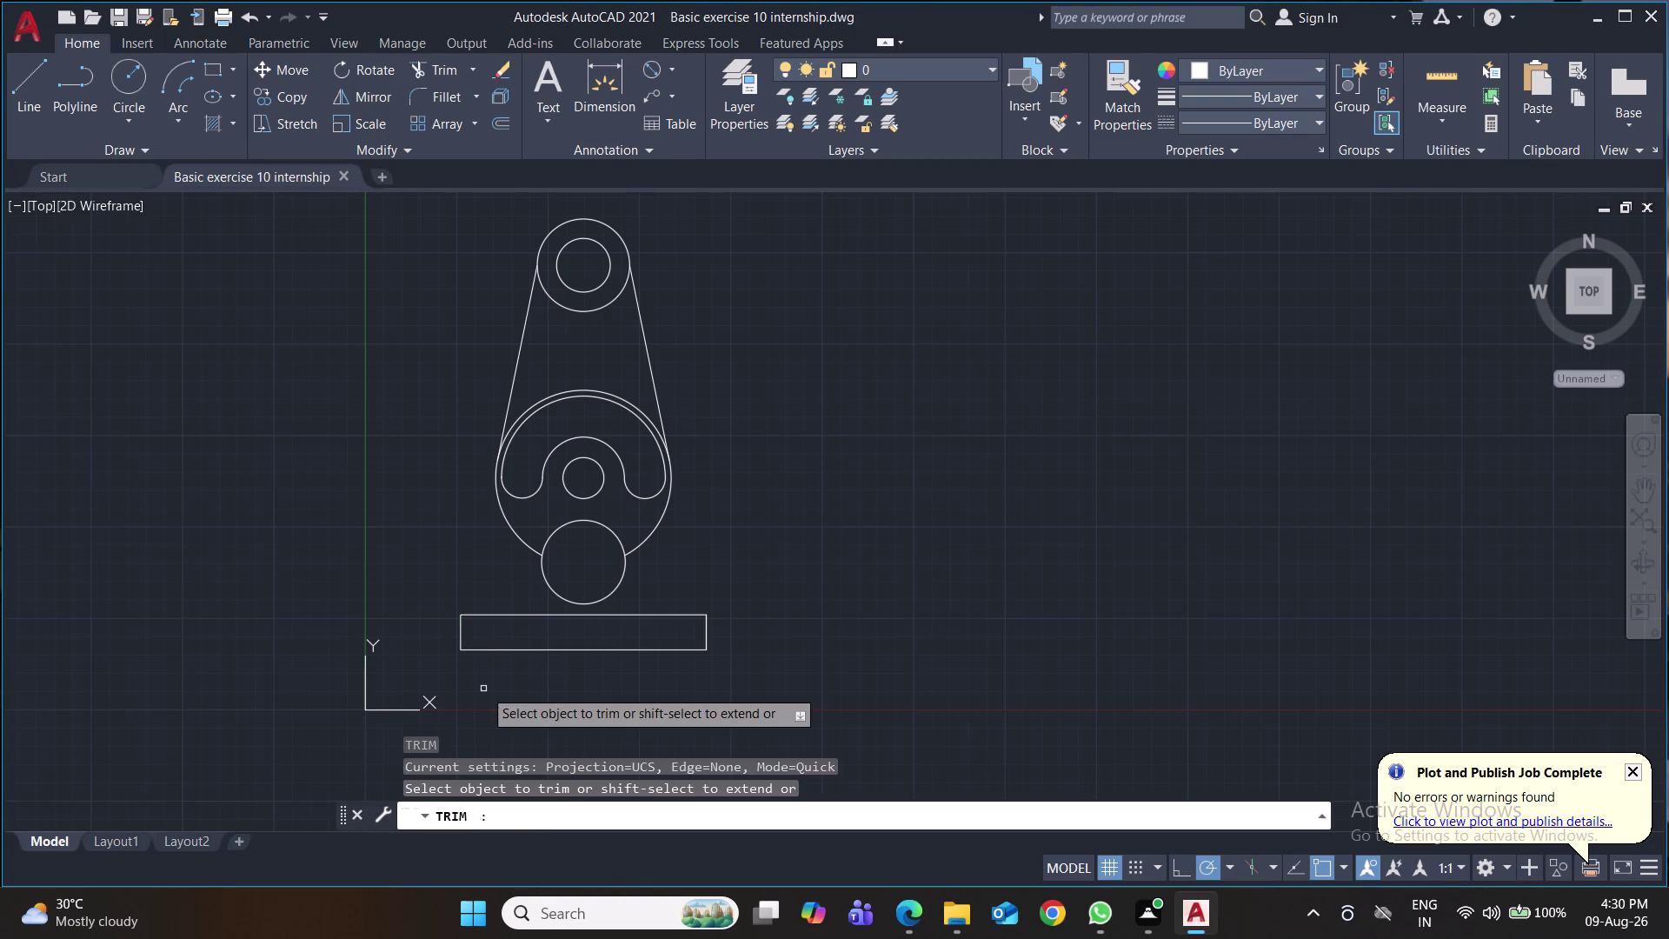
click(502, 617)
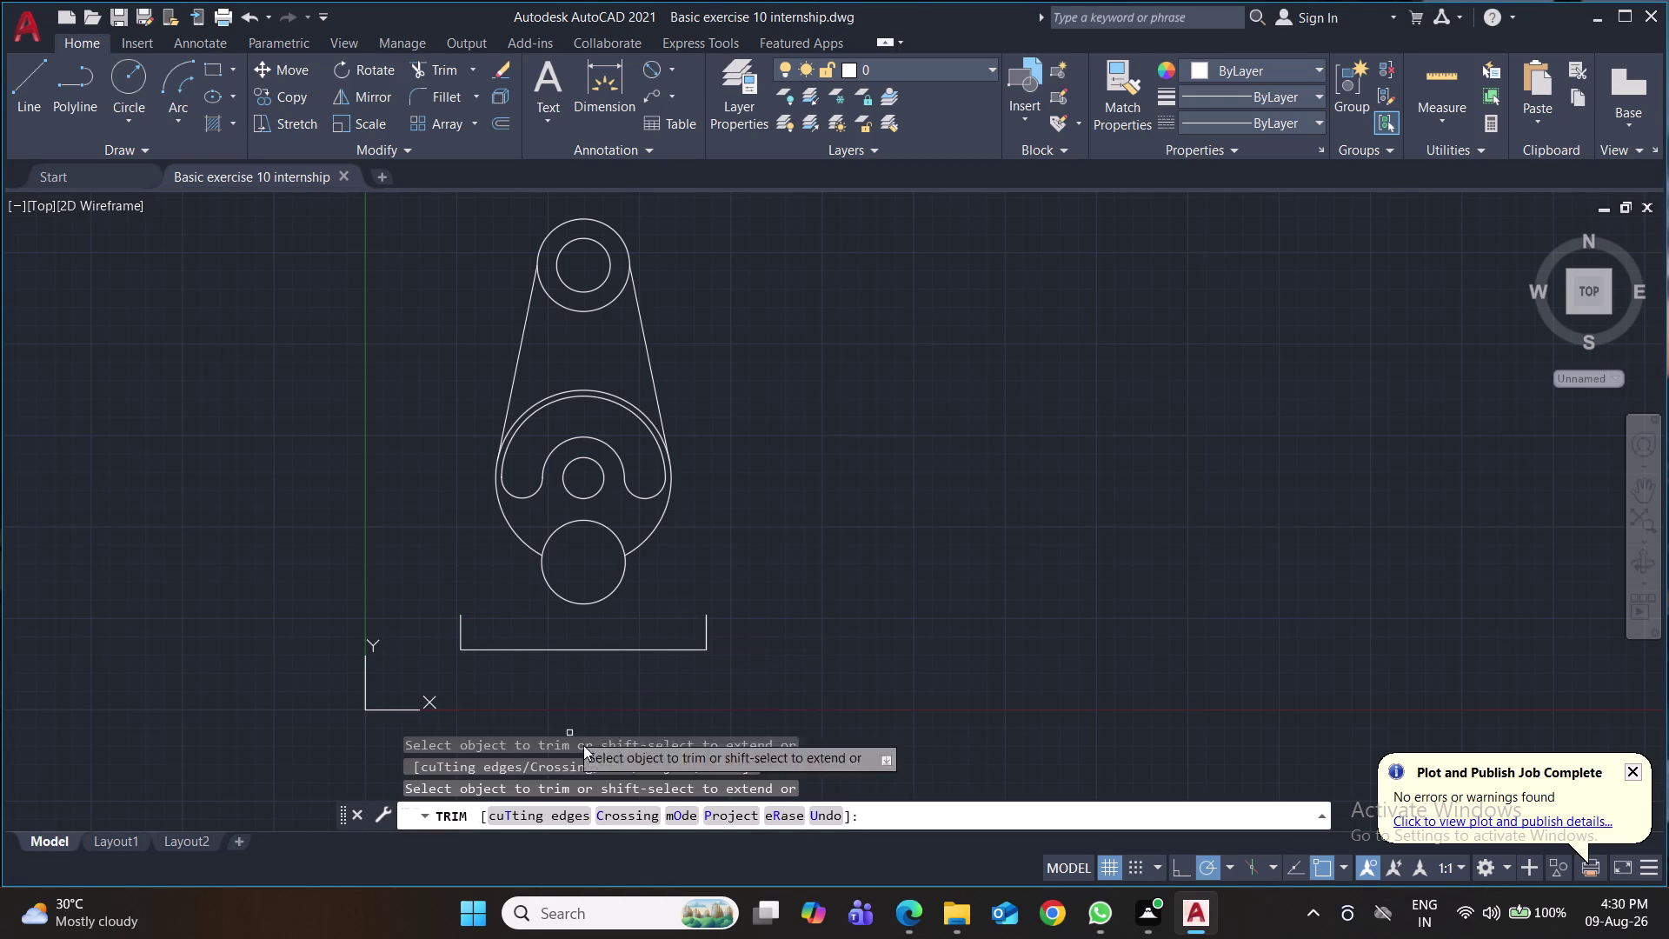
middle_drag(882, 637, 880, 599)
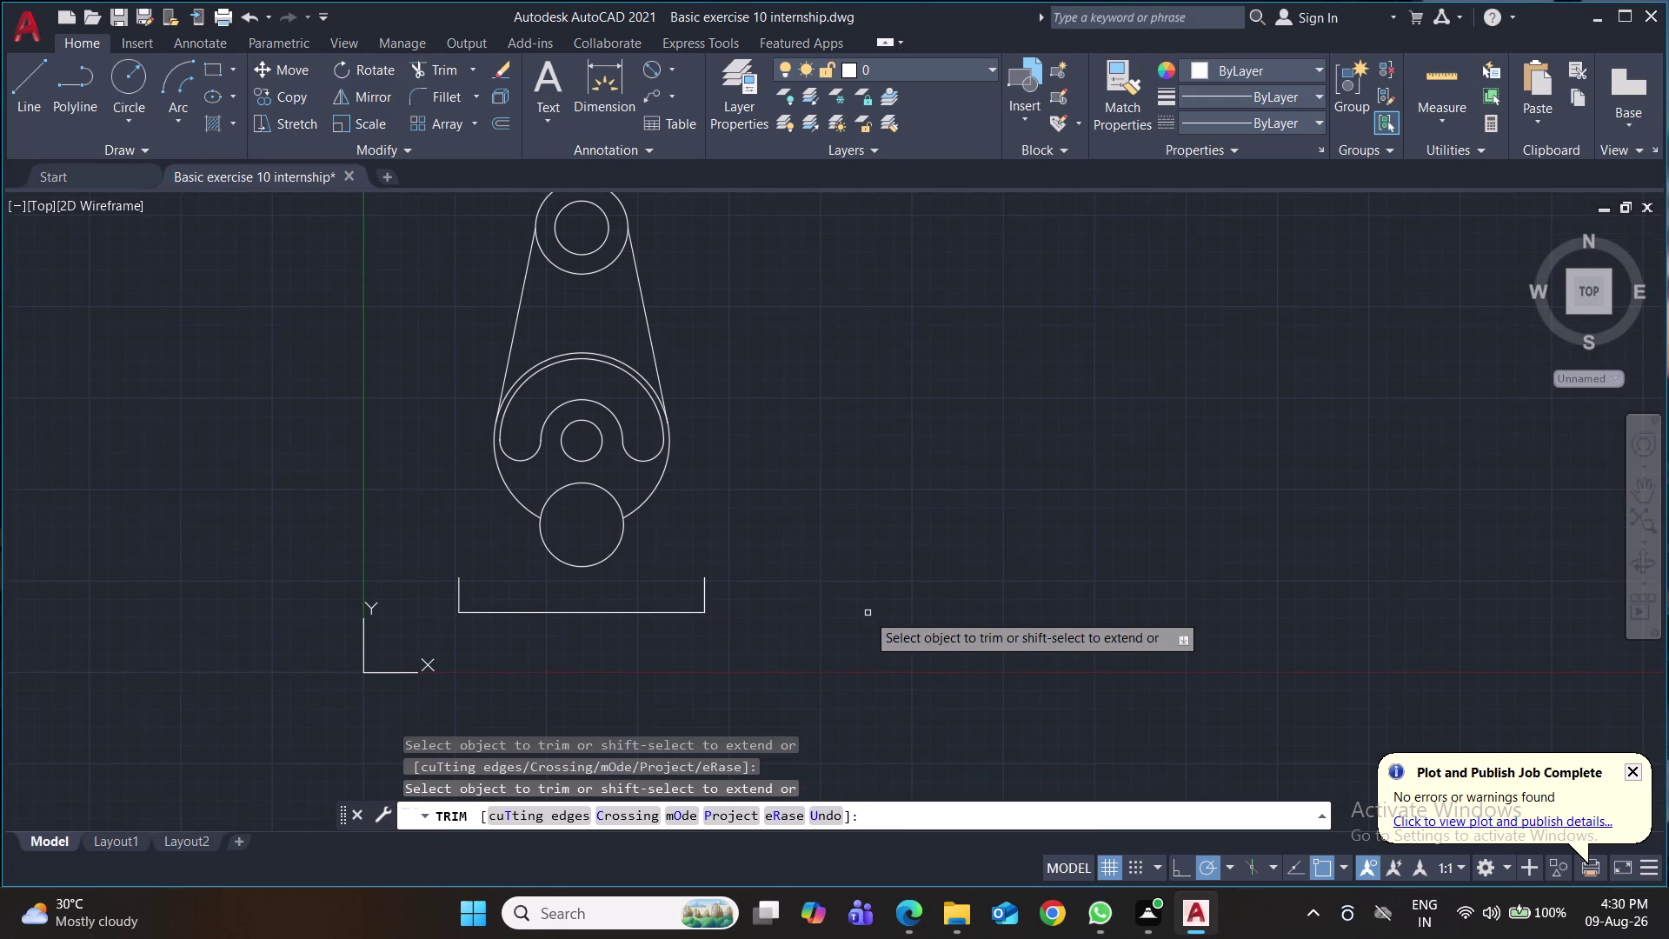
click(32, 92)
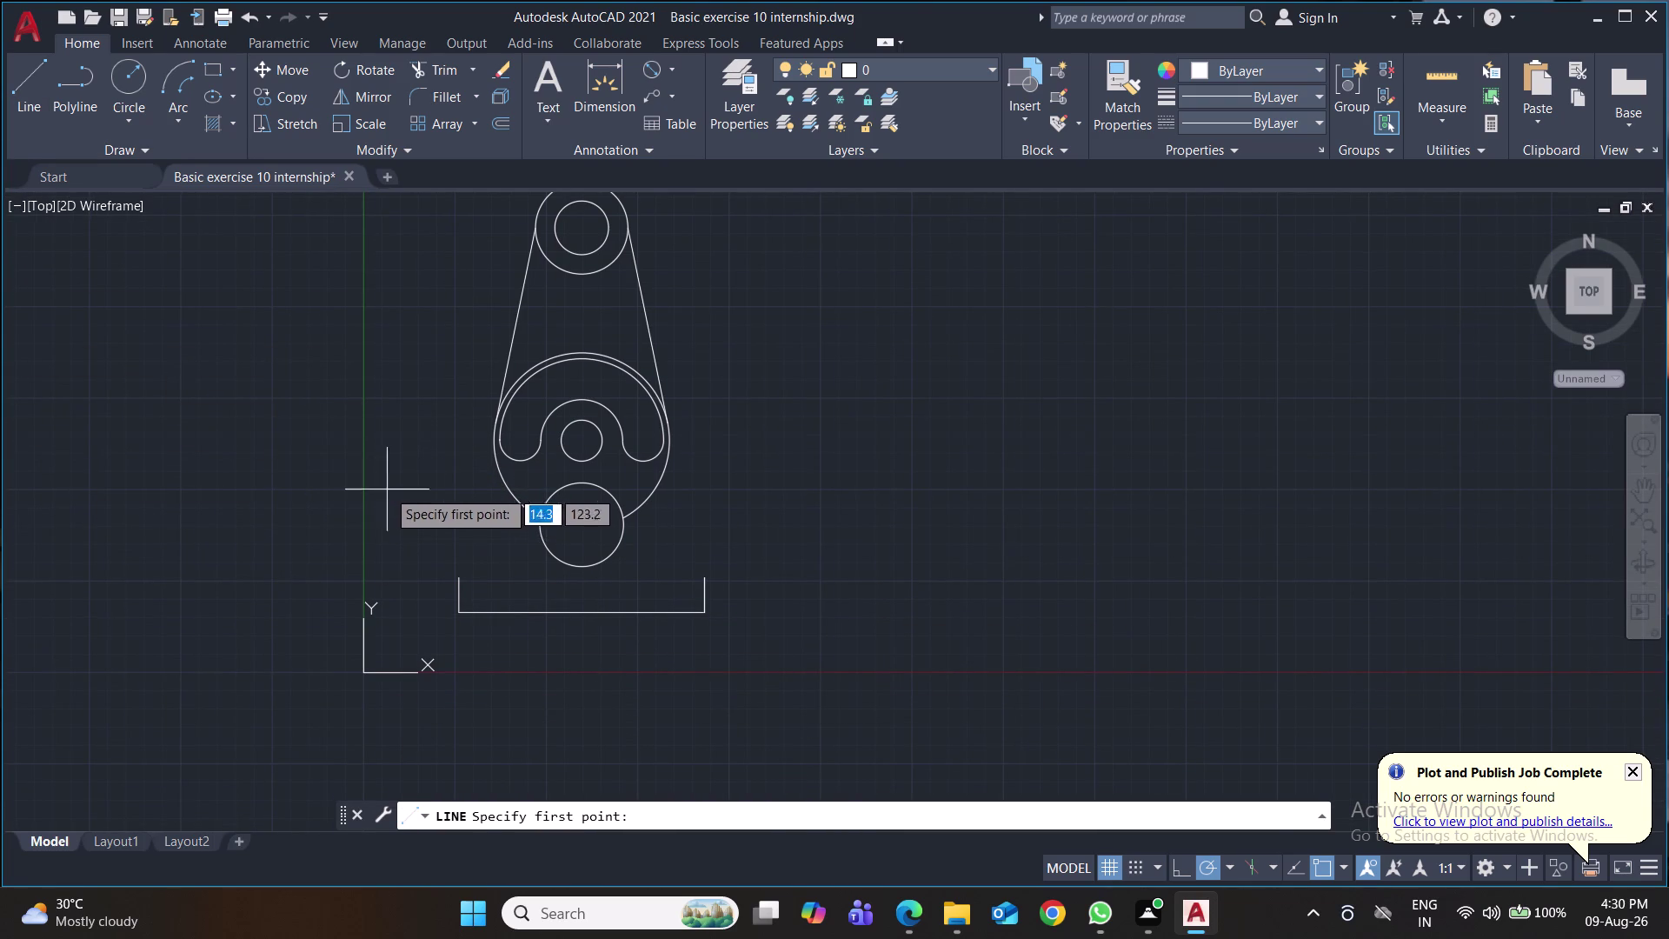
Draw 21.4-unit centre lines to the left and right of the lower circle's centre.
click(539, 524)
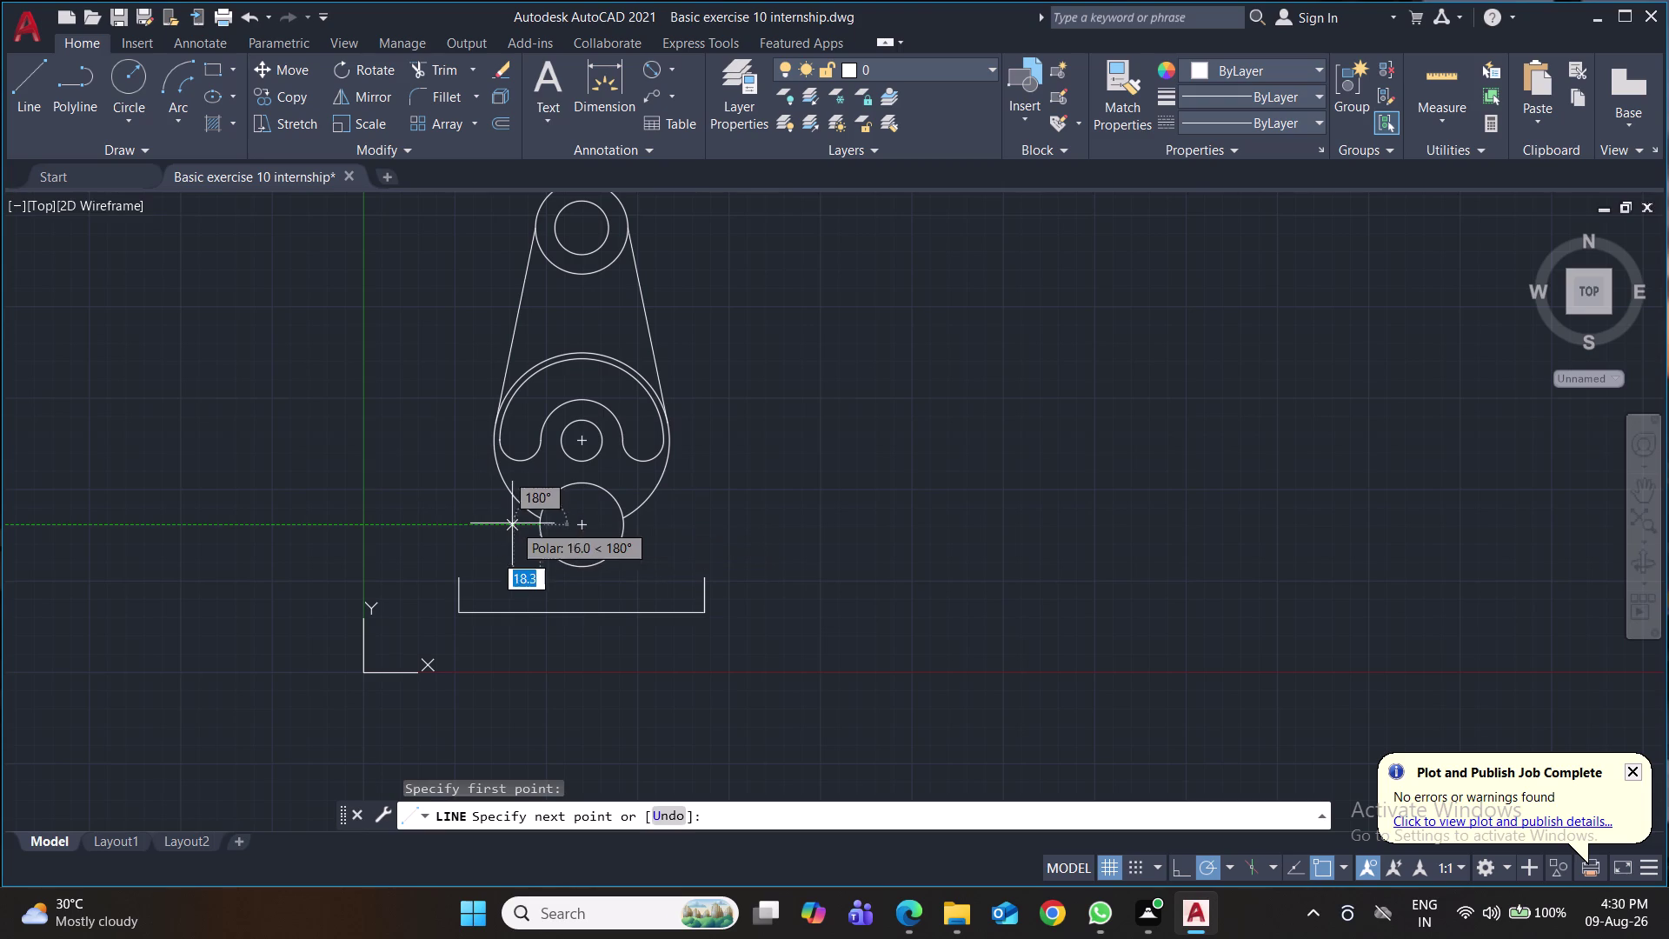
text(2)
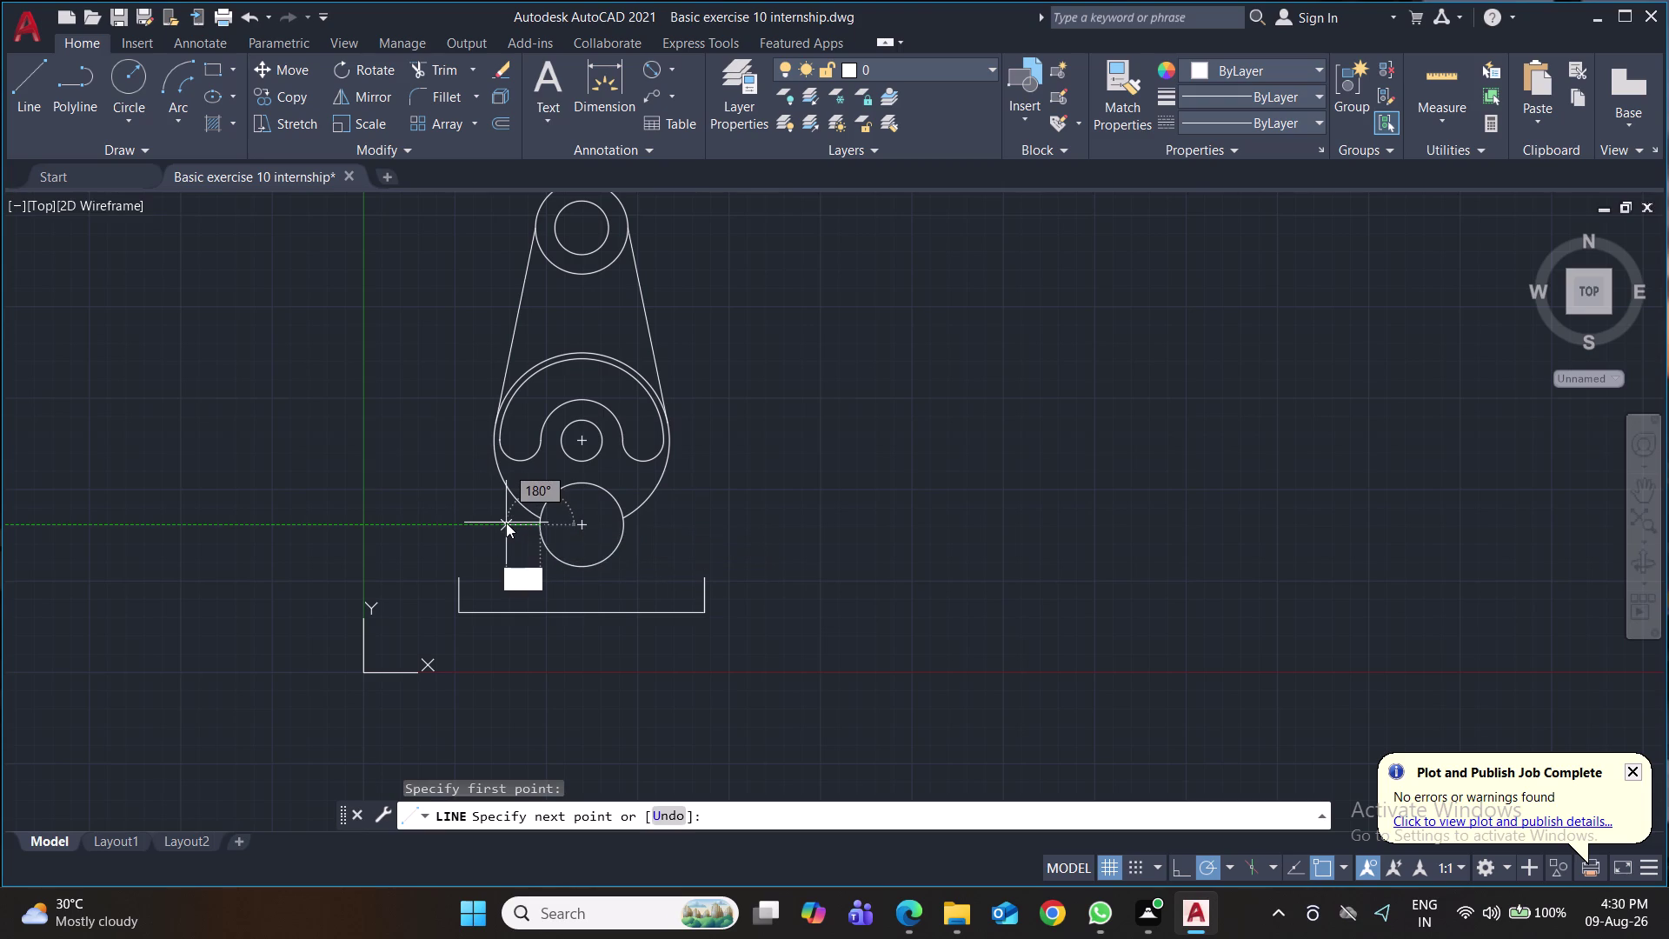
text(1.4)
key(Return)
key(Return)
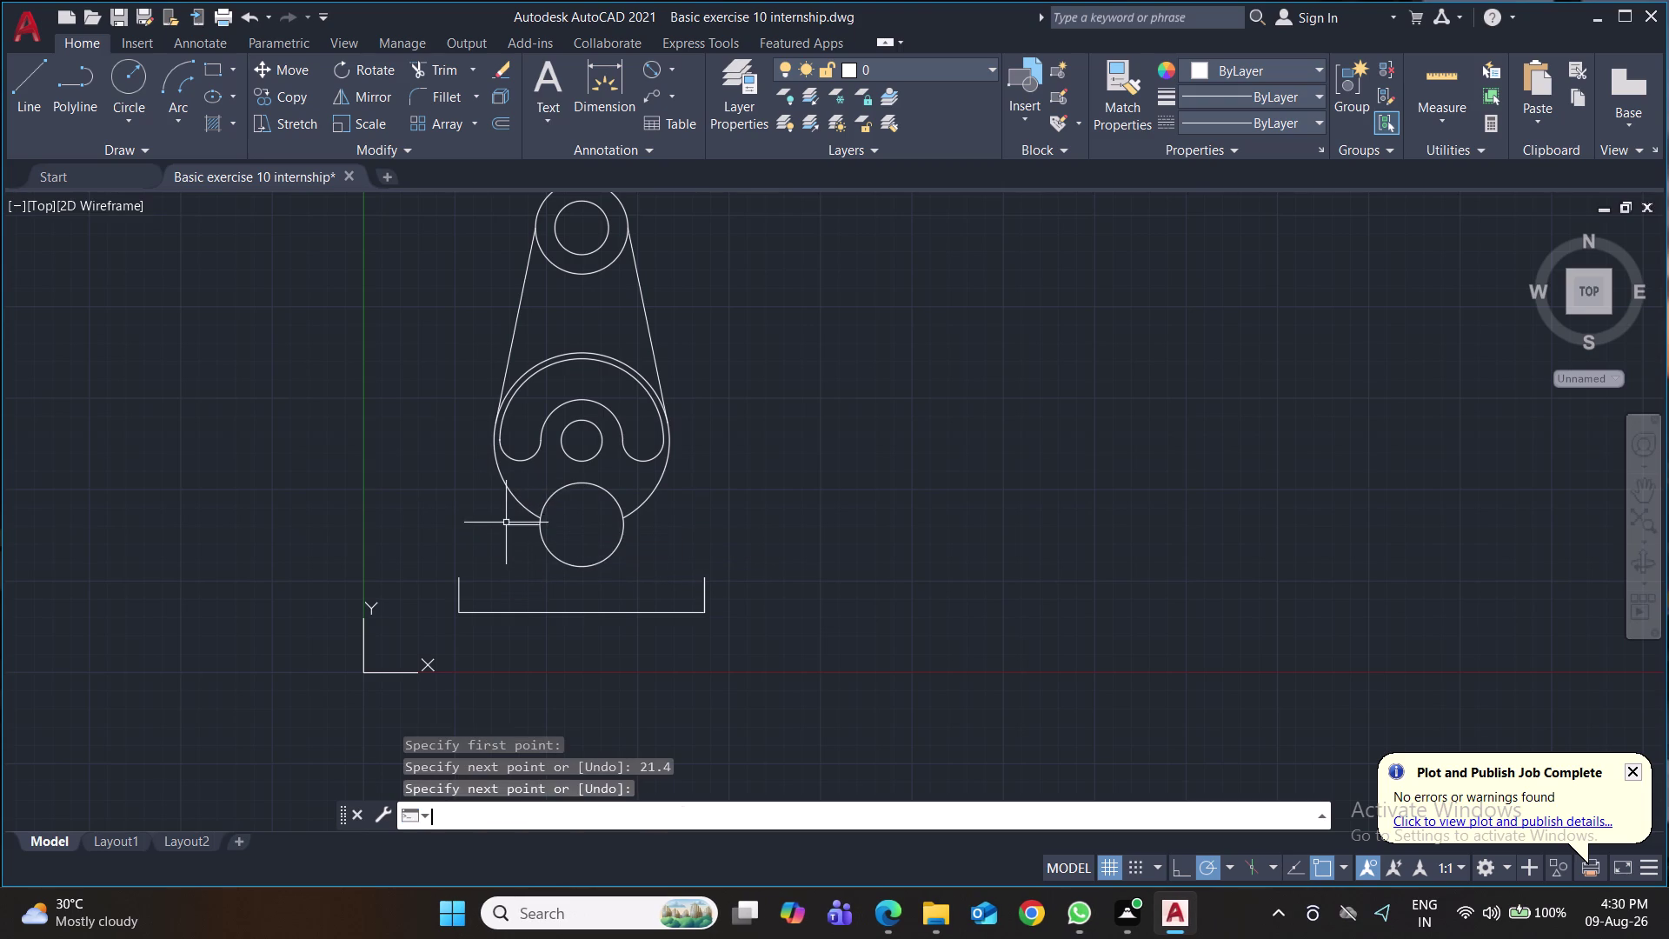
key(space)
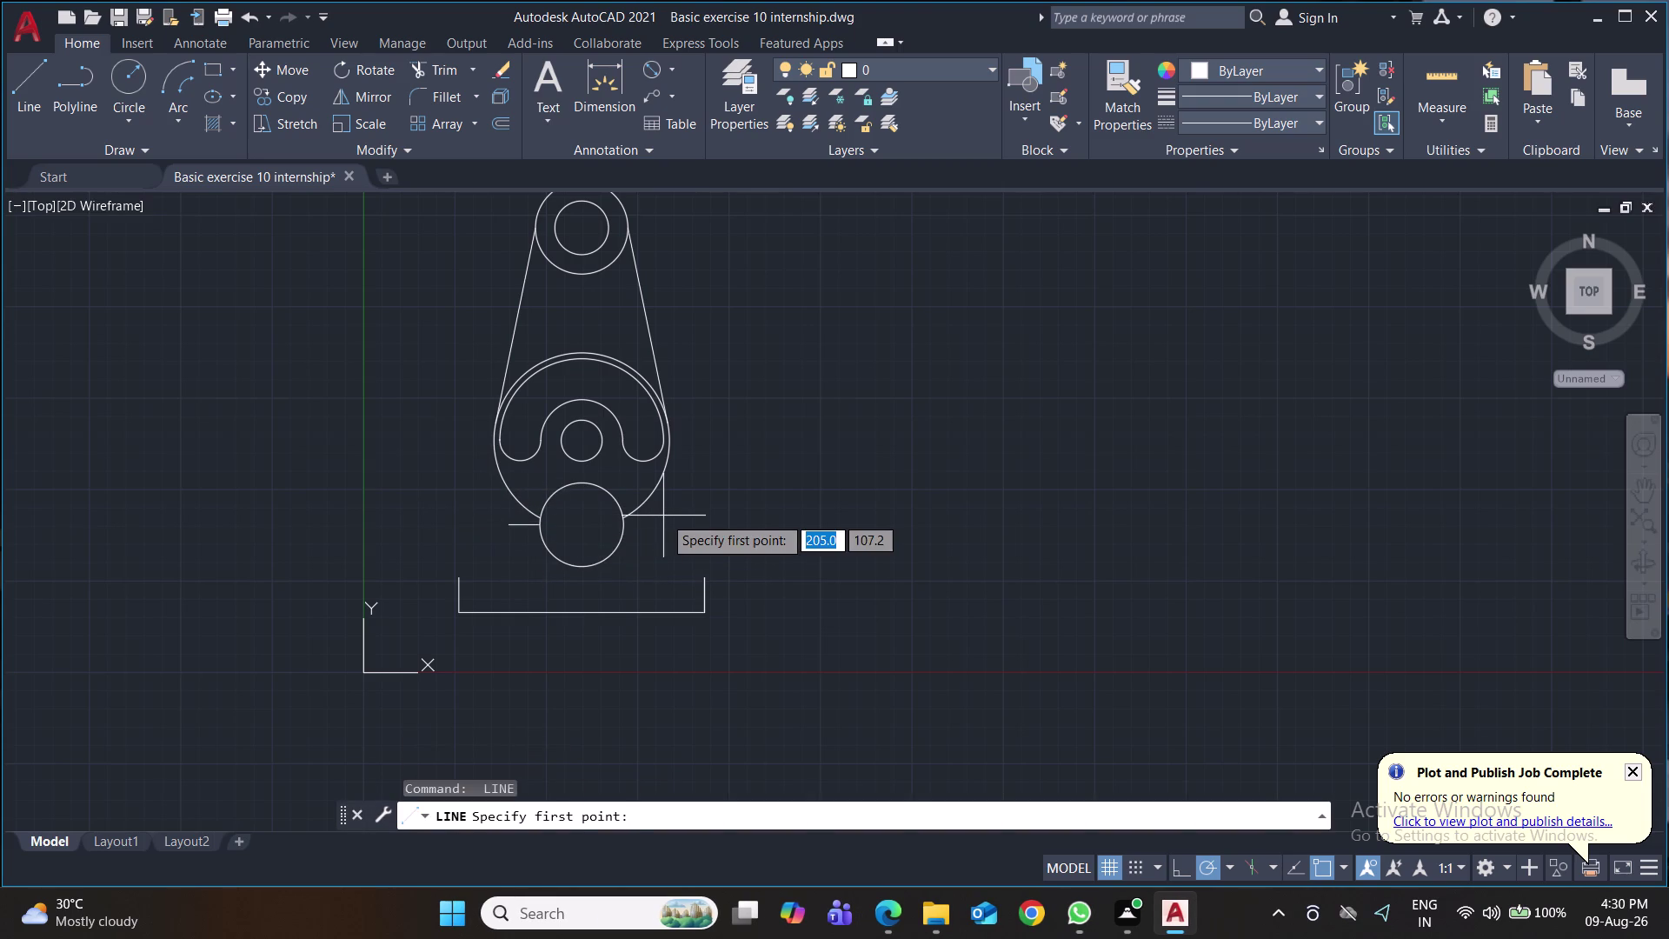
click(627, 525)
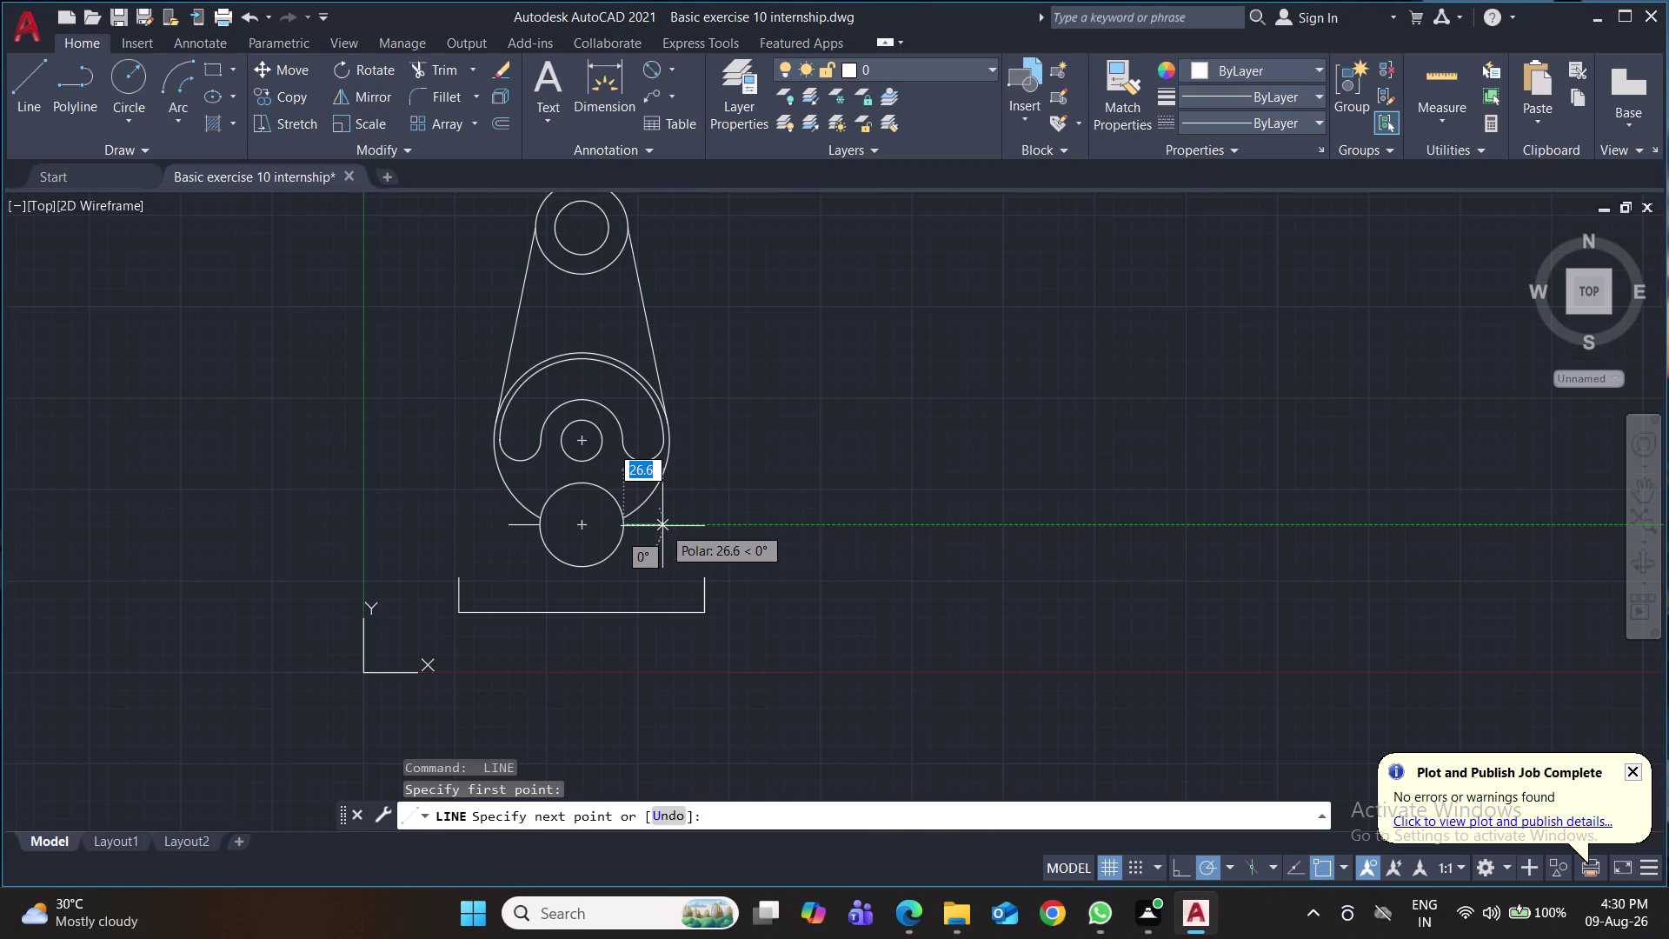
text(21.4)
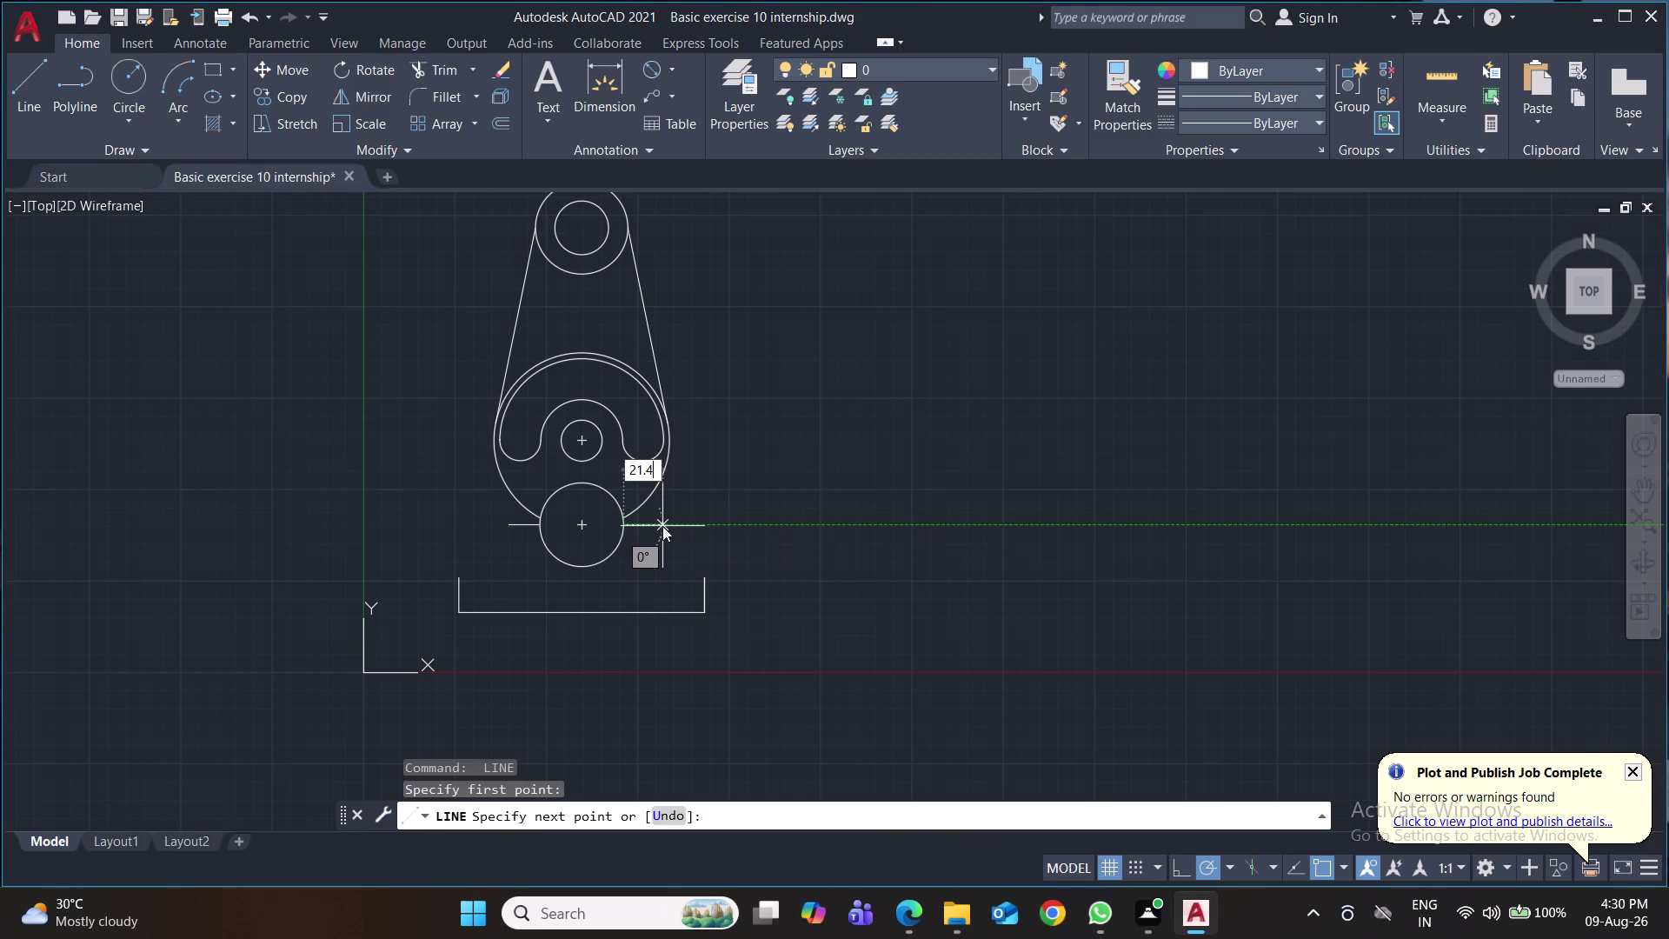
key(Return)
key(Return)
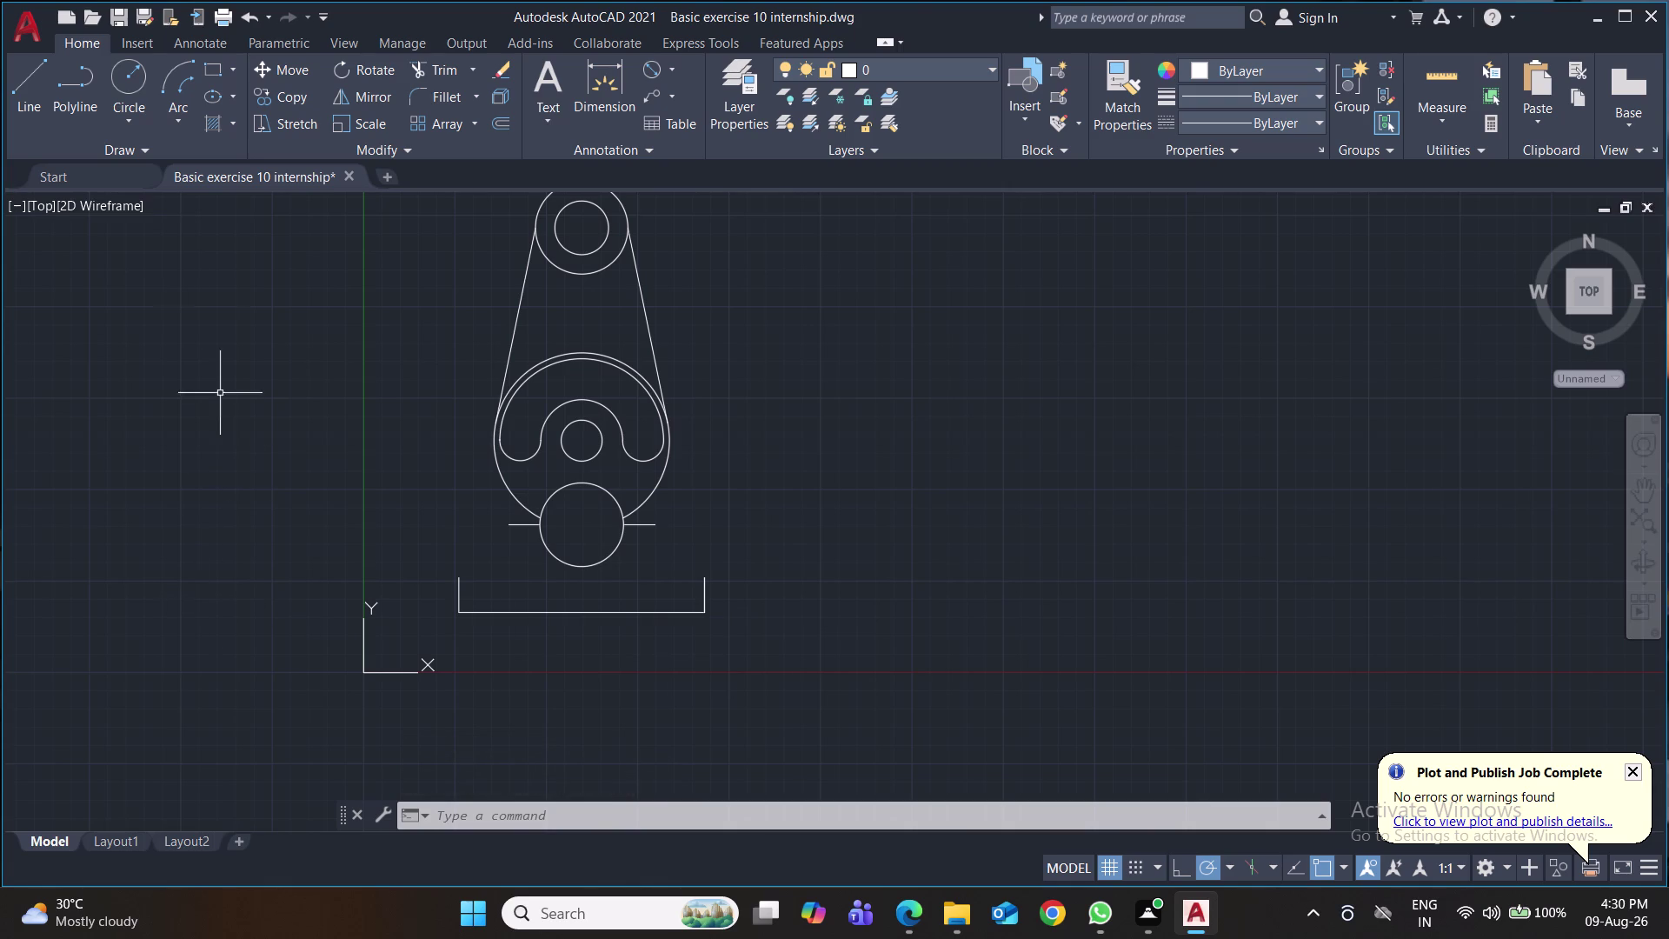
With ortho on, draw a short vertical line from the left centre-line end.
click(23, 84)
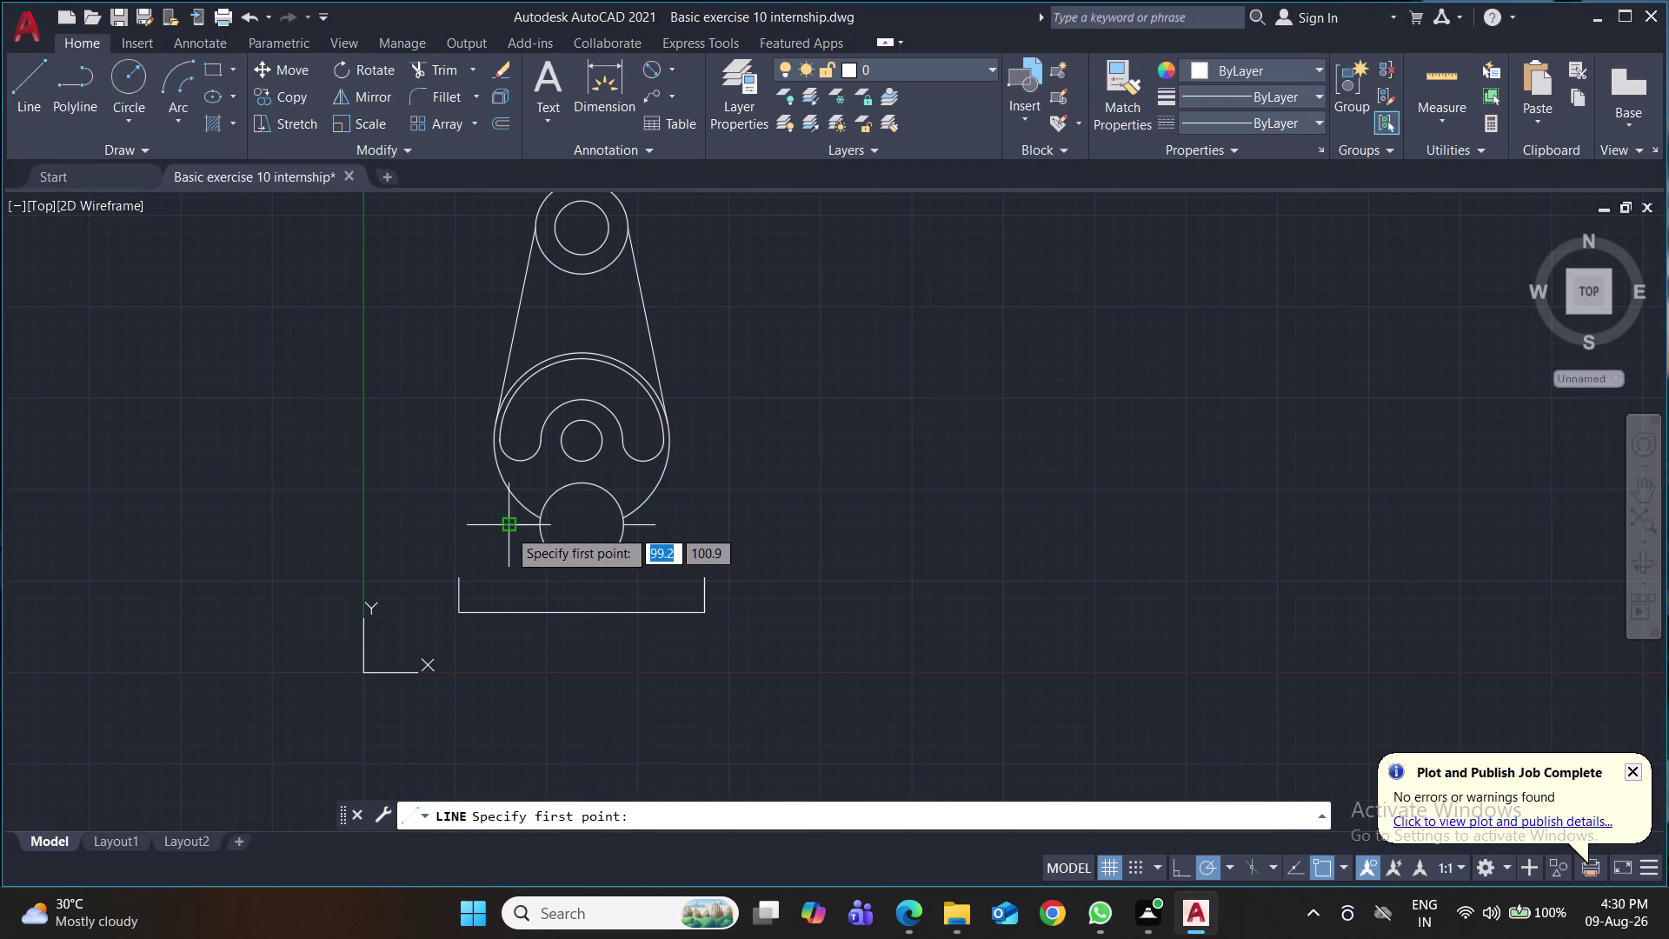
click(507, 528)
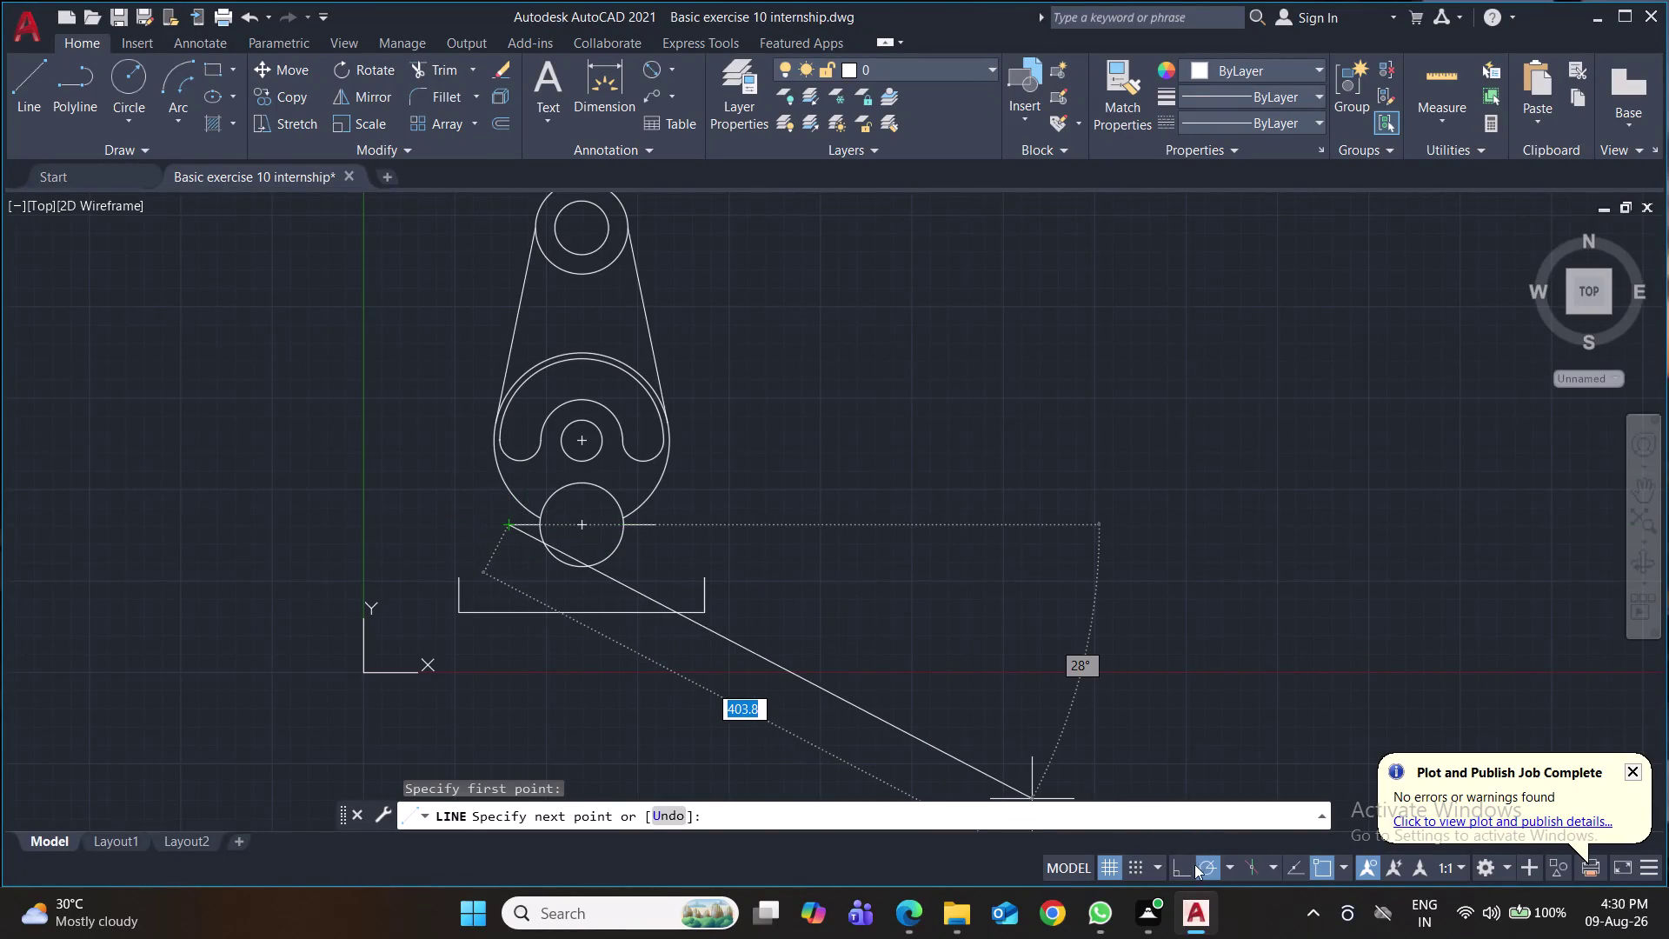
click(1175, 870)
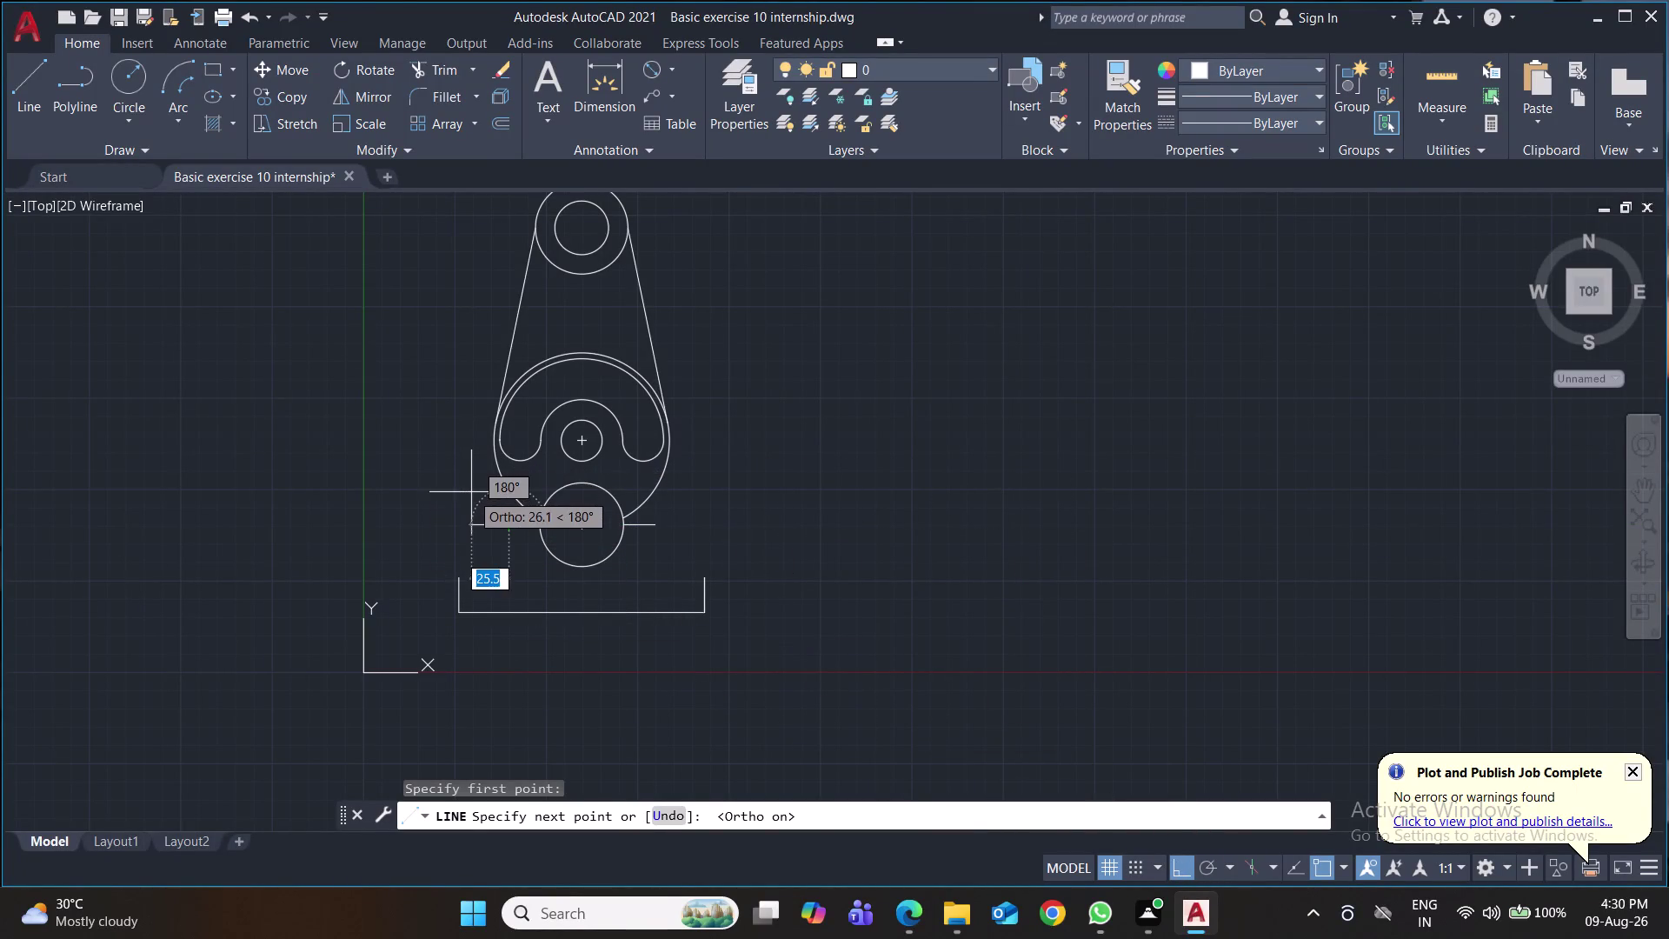
click(471, 466)
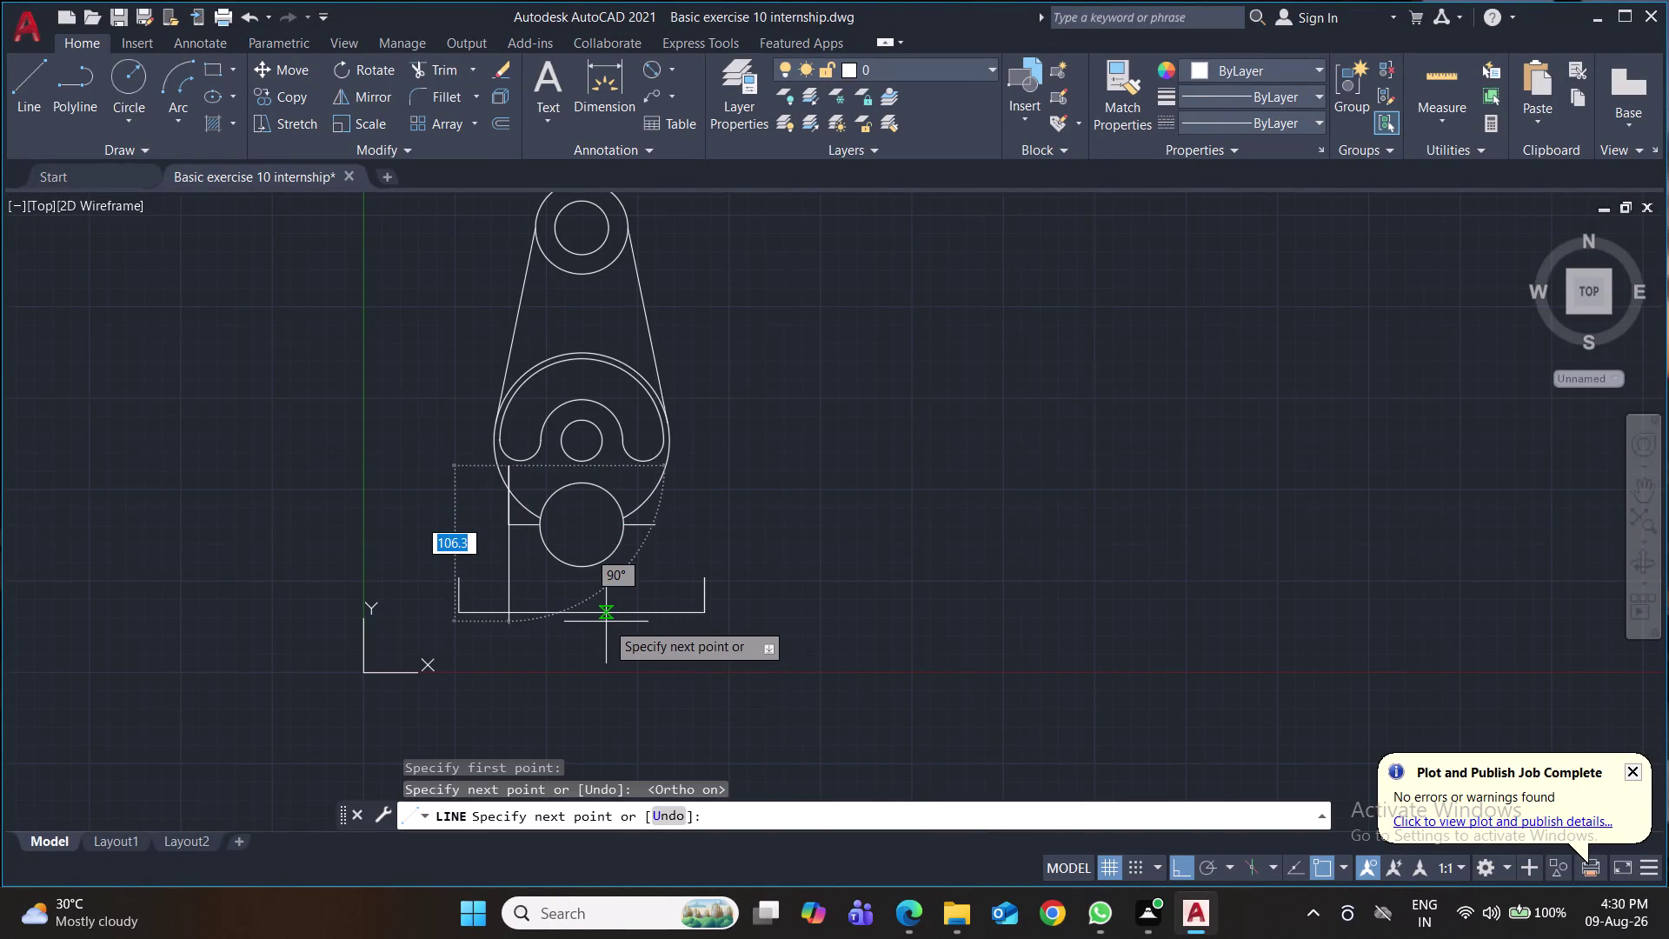
key(Return)
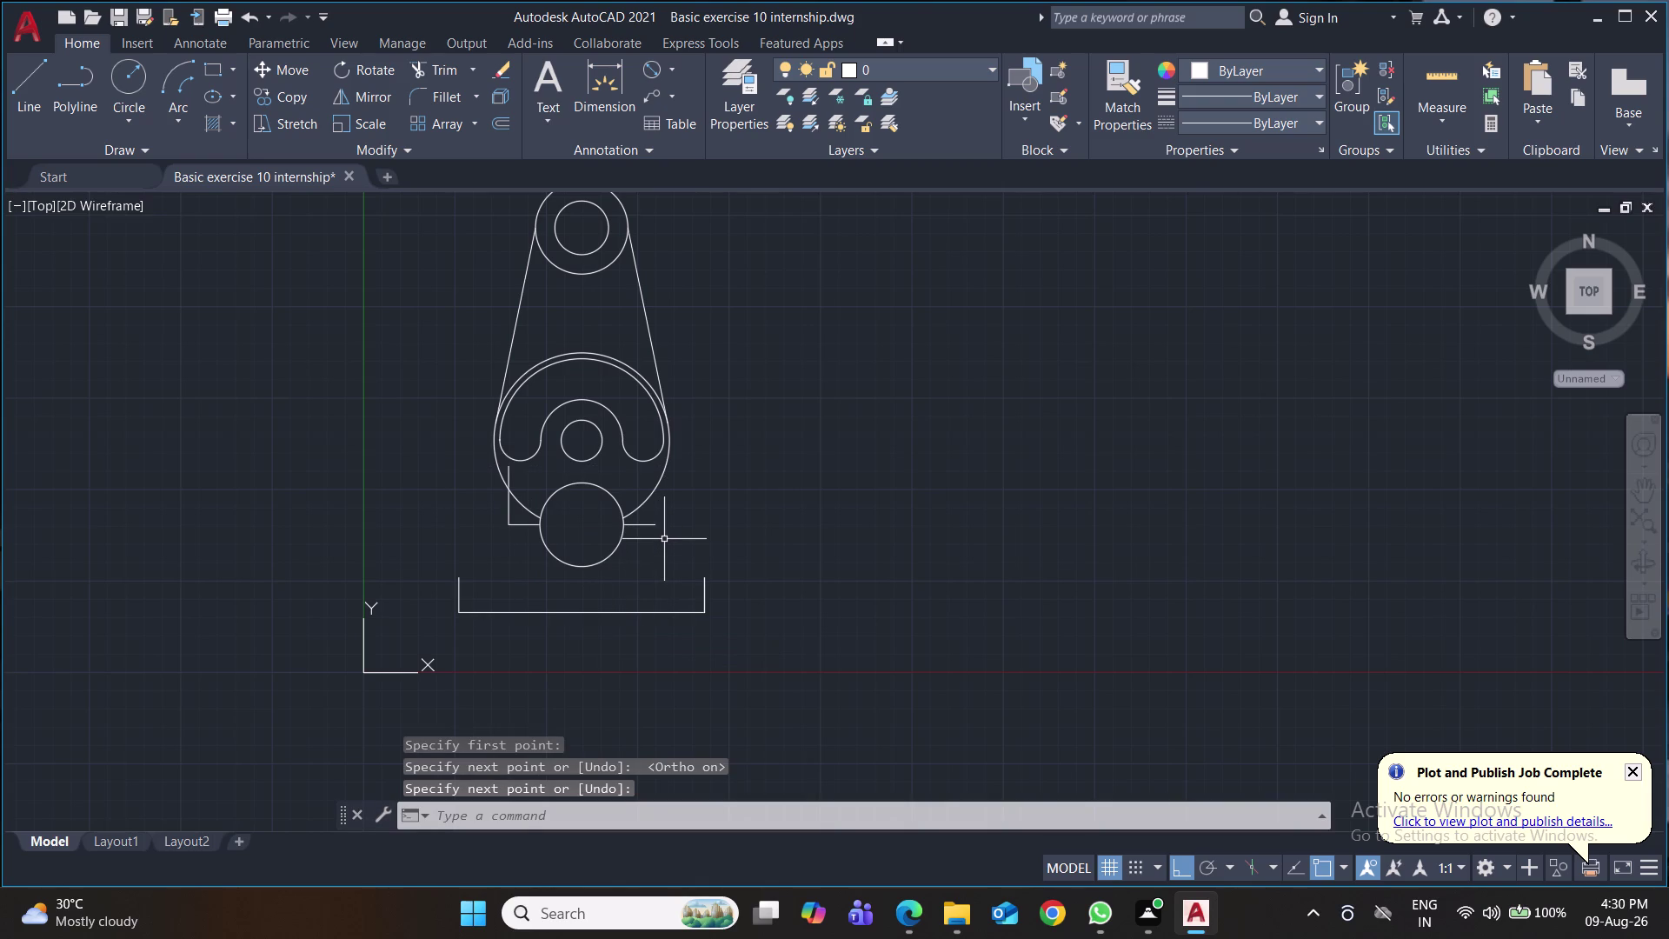
Draw the right support line from the outer circle's right side, undoing one misplaced segment.
key(space)
click(656, 526)
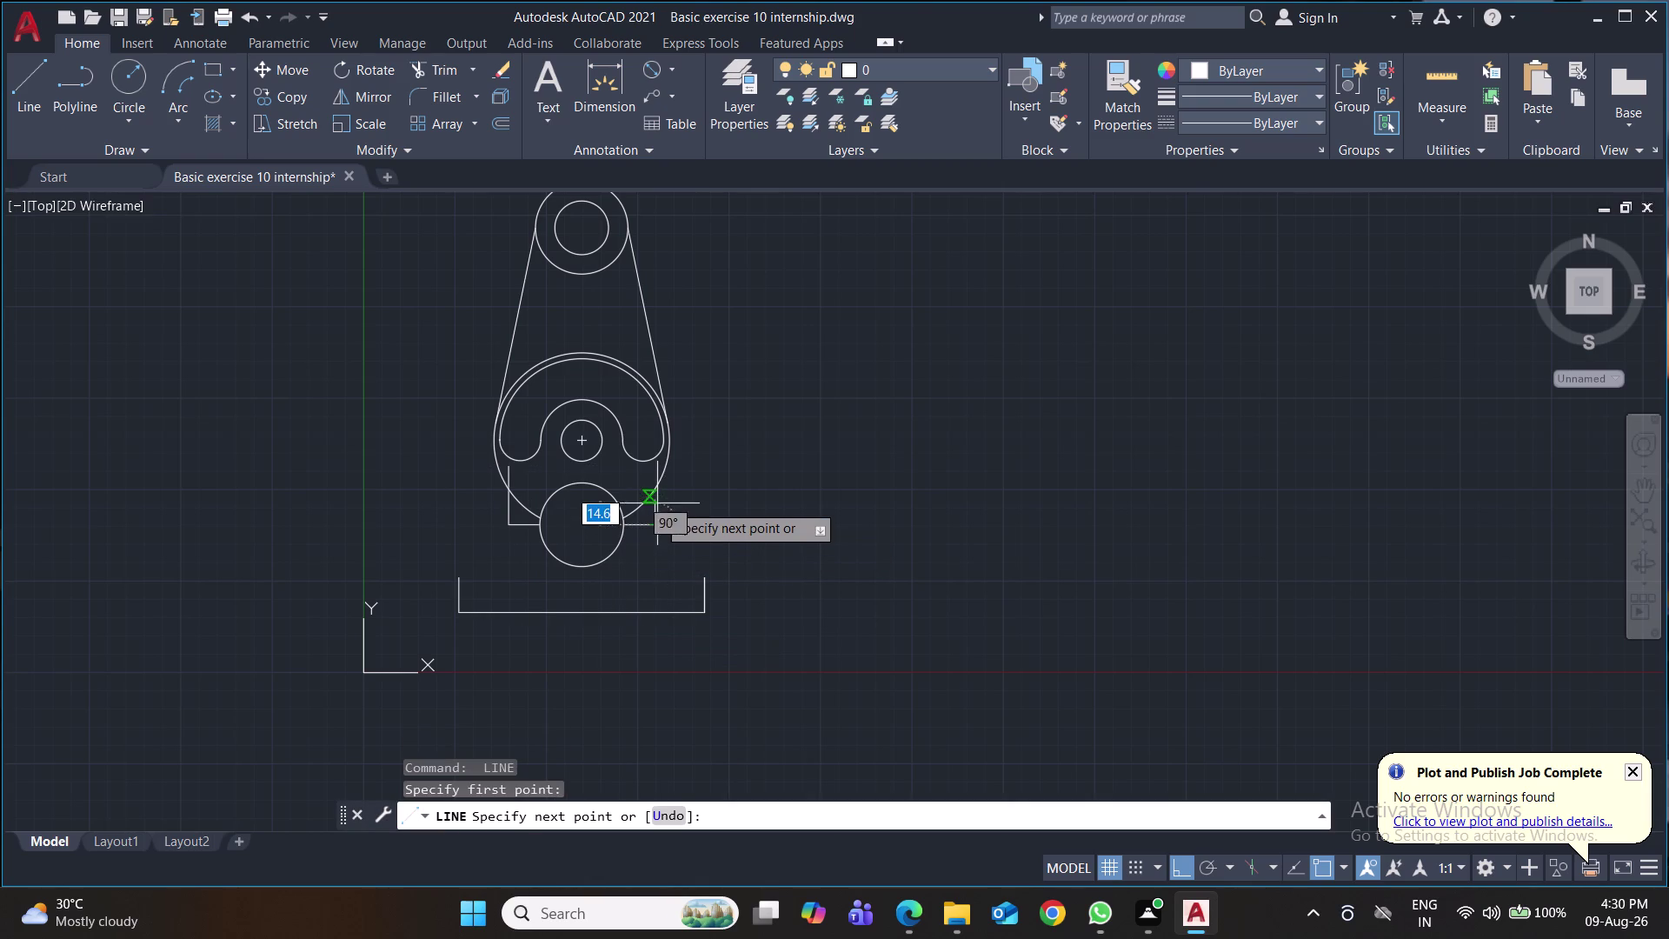
click(657, 495)
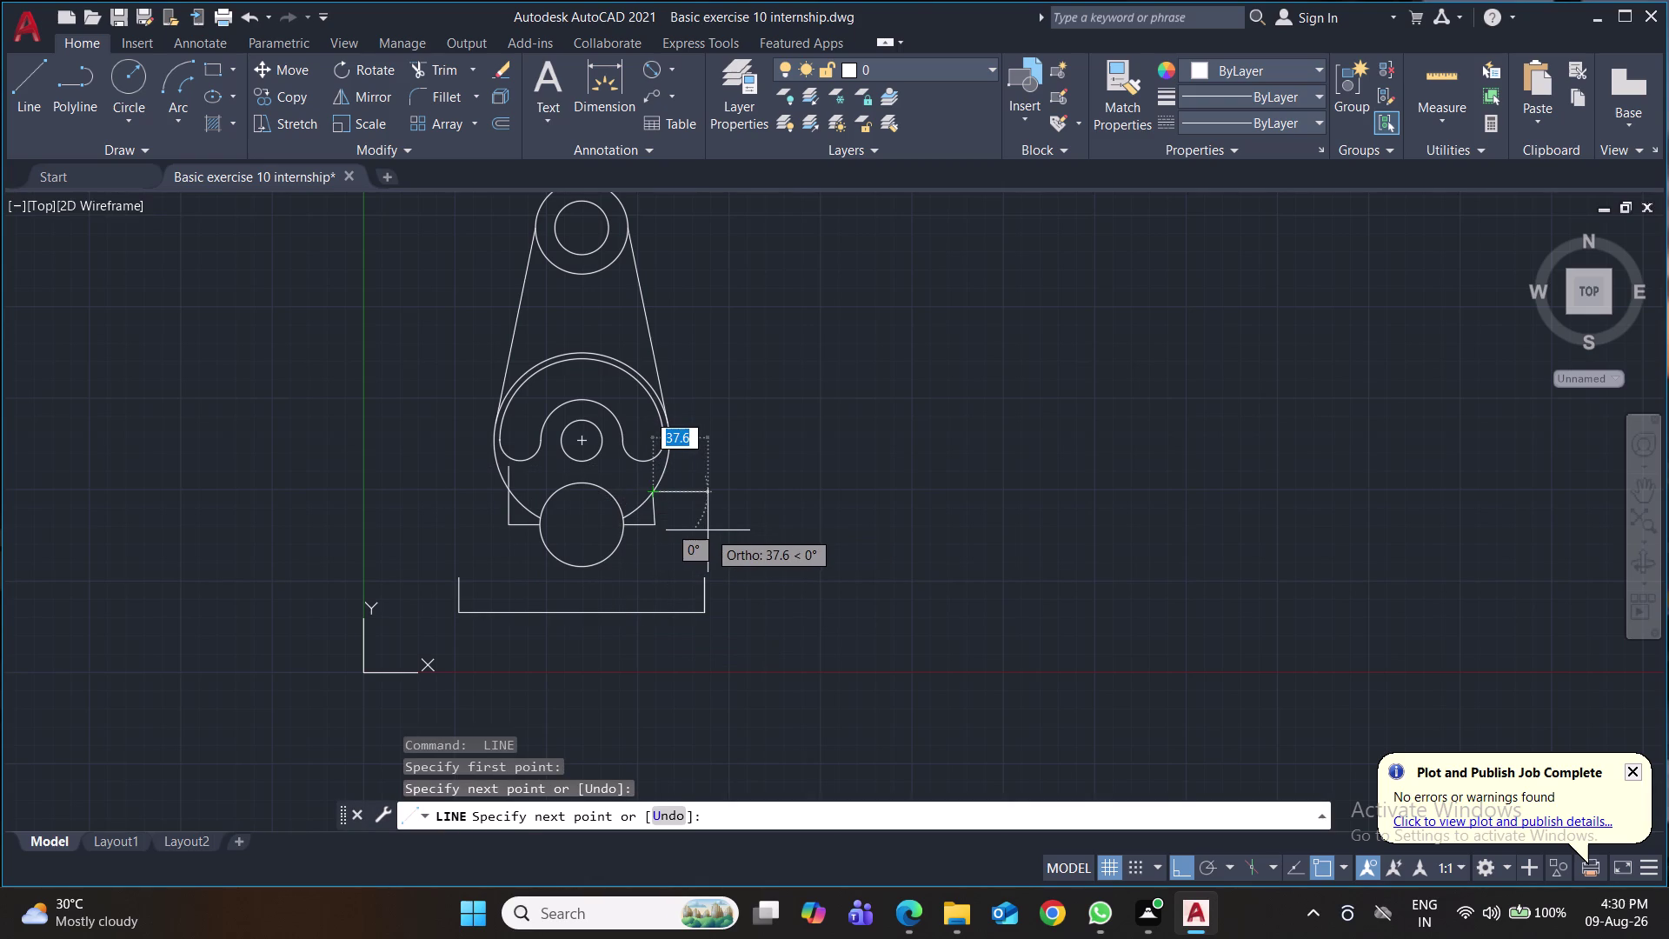
key(ctrl+z)
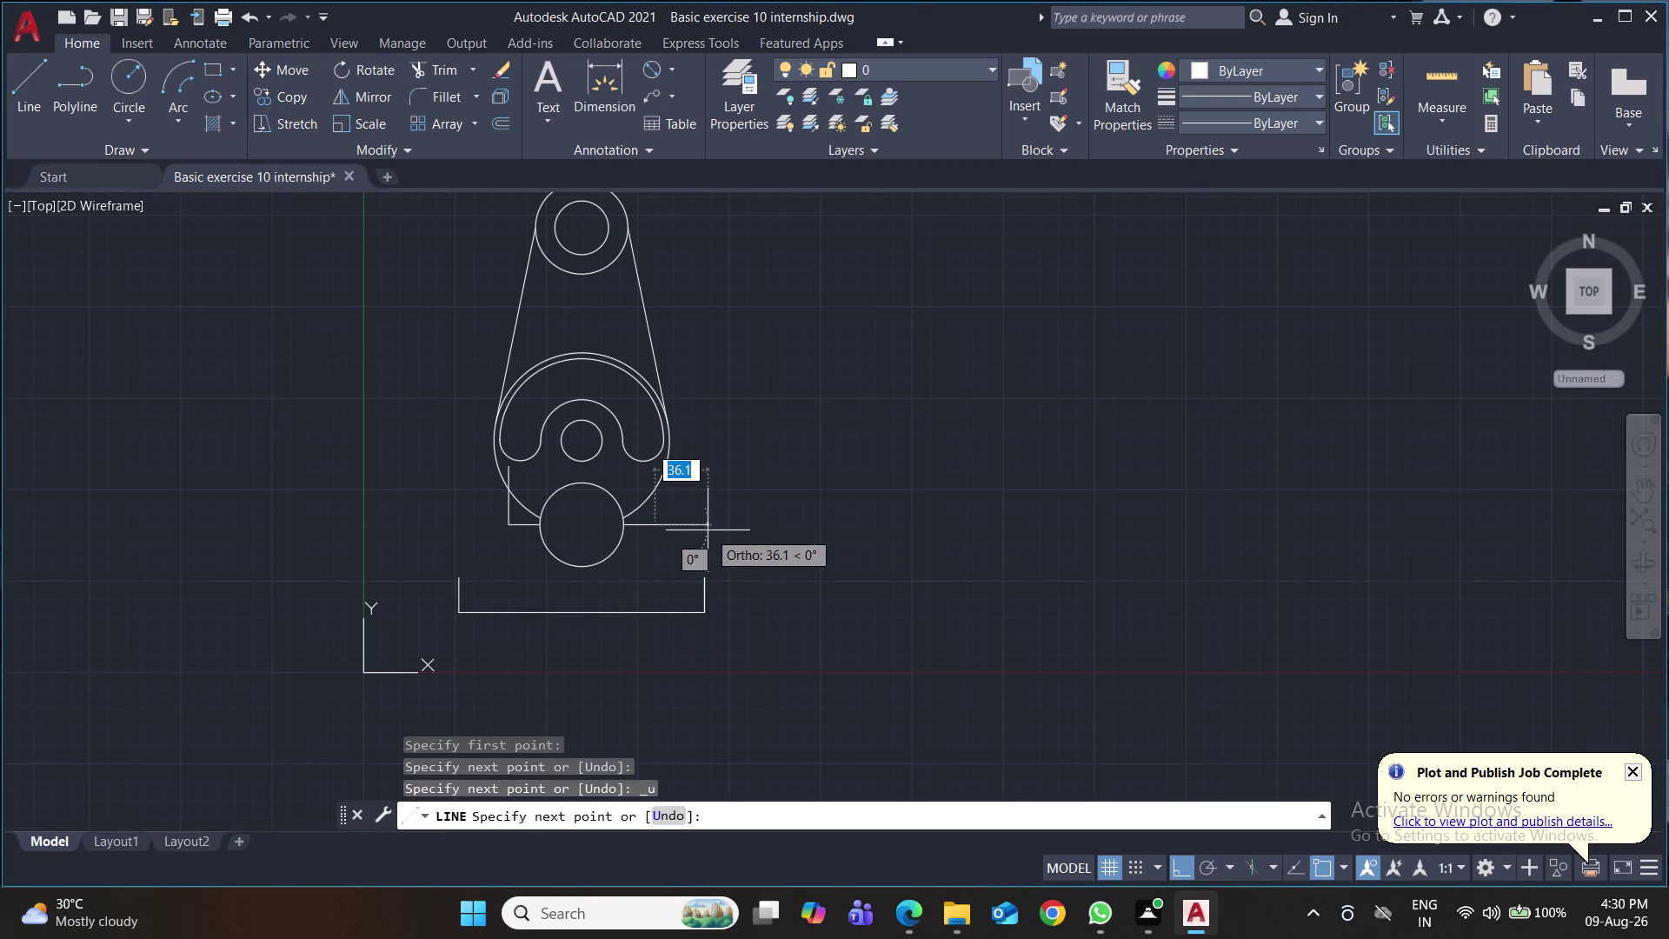
click(642, 420)
key(Return)
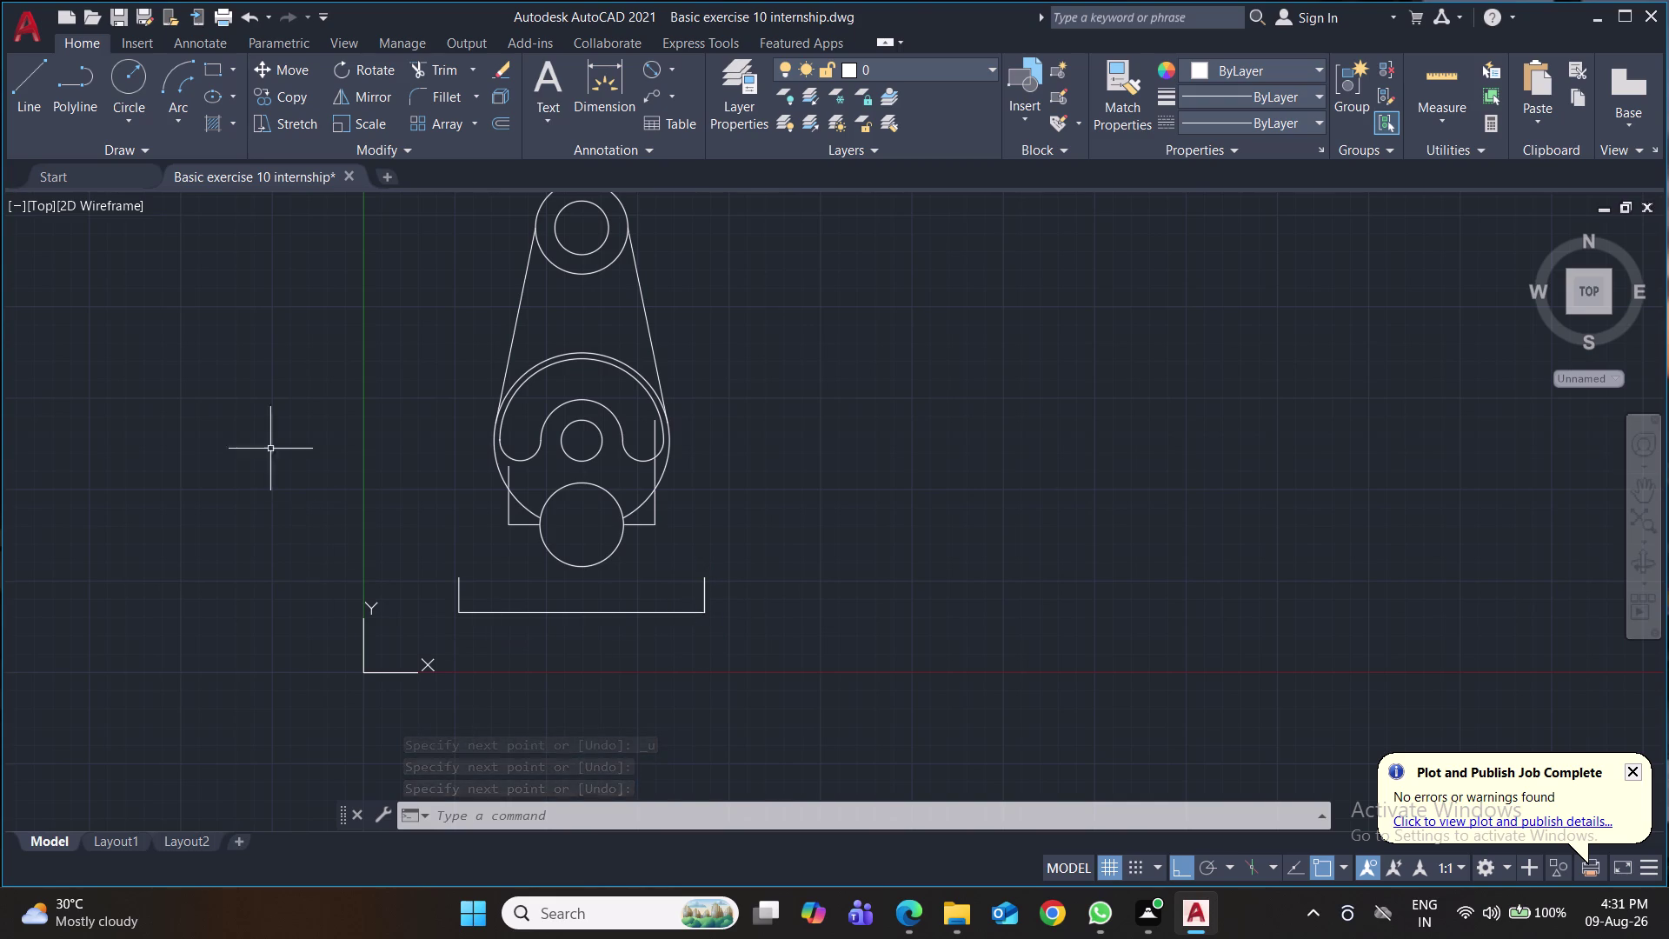
Draw stepped lines from the left support end down to the base top and out to its corner.
click(24, 98)
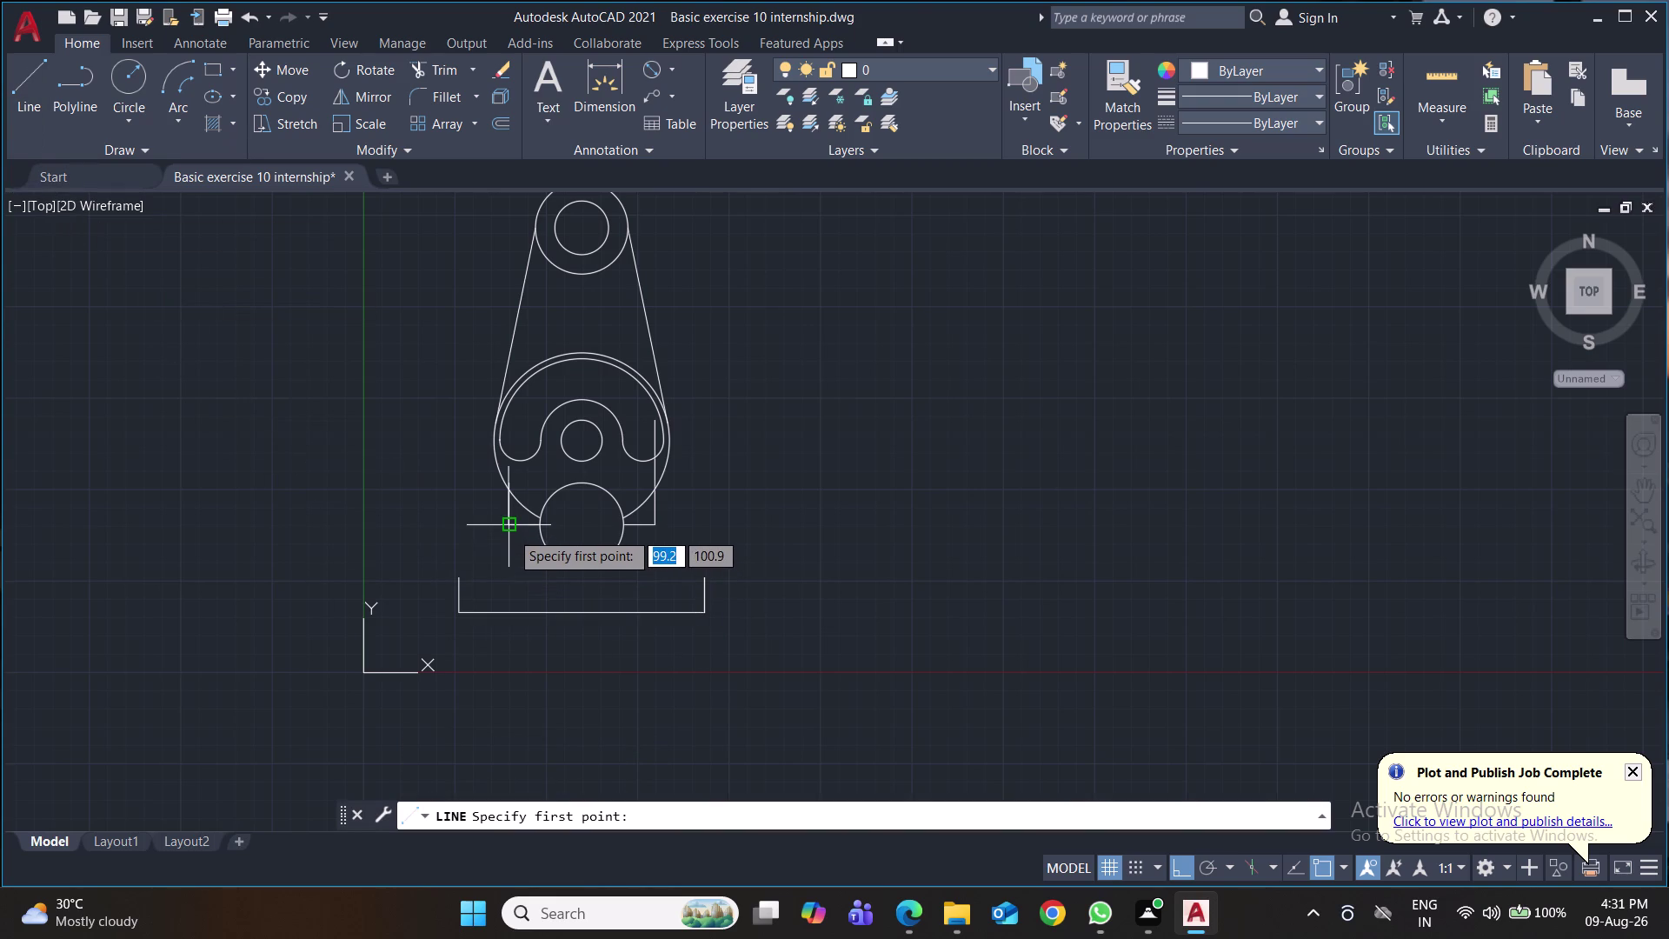
click(510, 531)
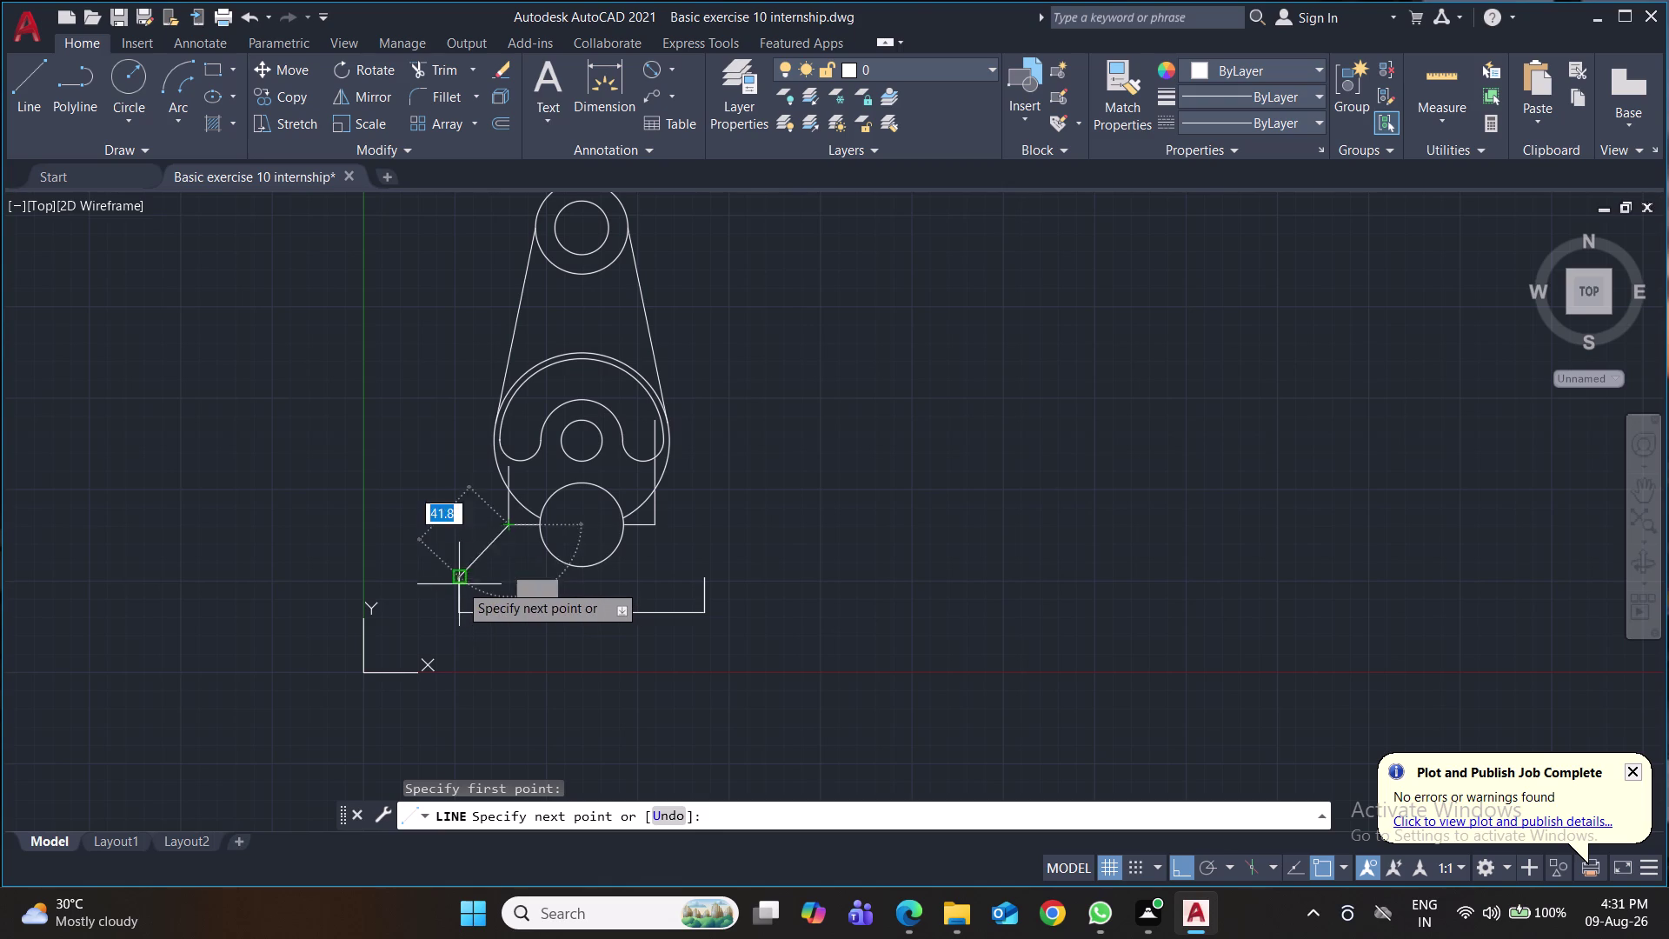
click(507, 576)
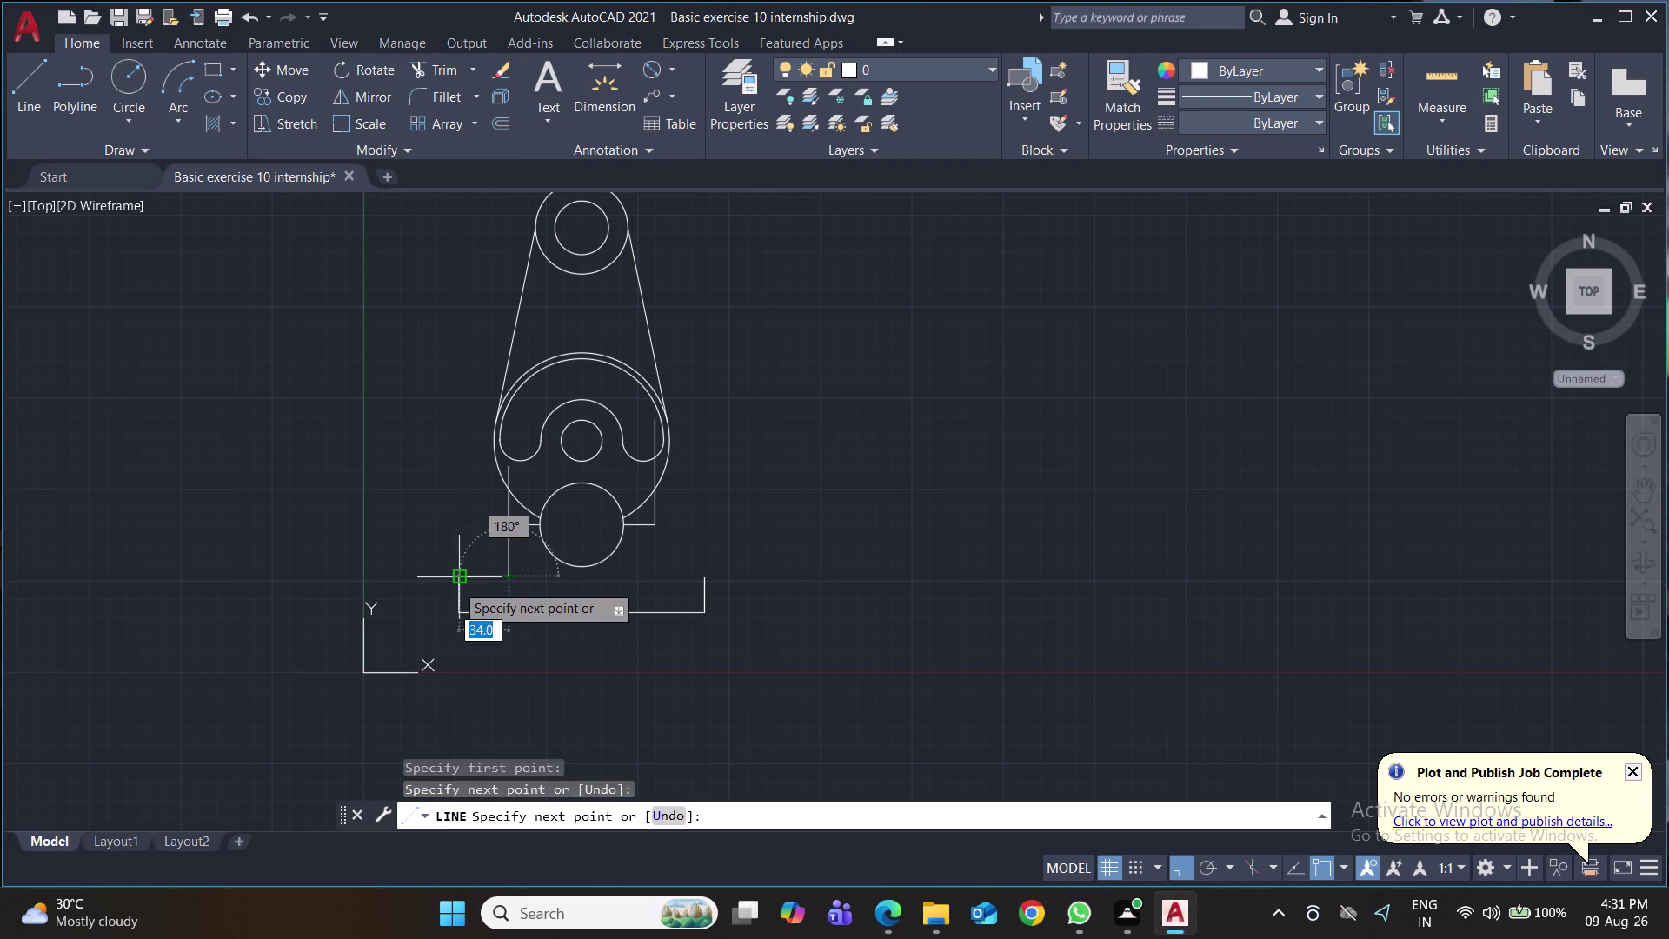
click(456, 583)
key(Return)
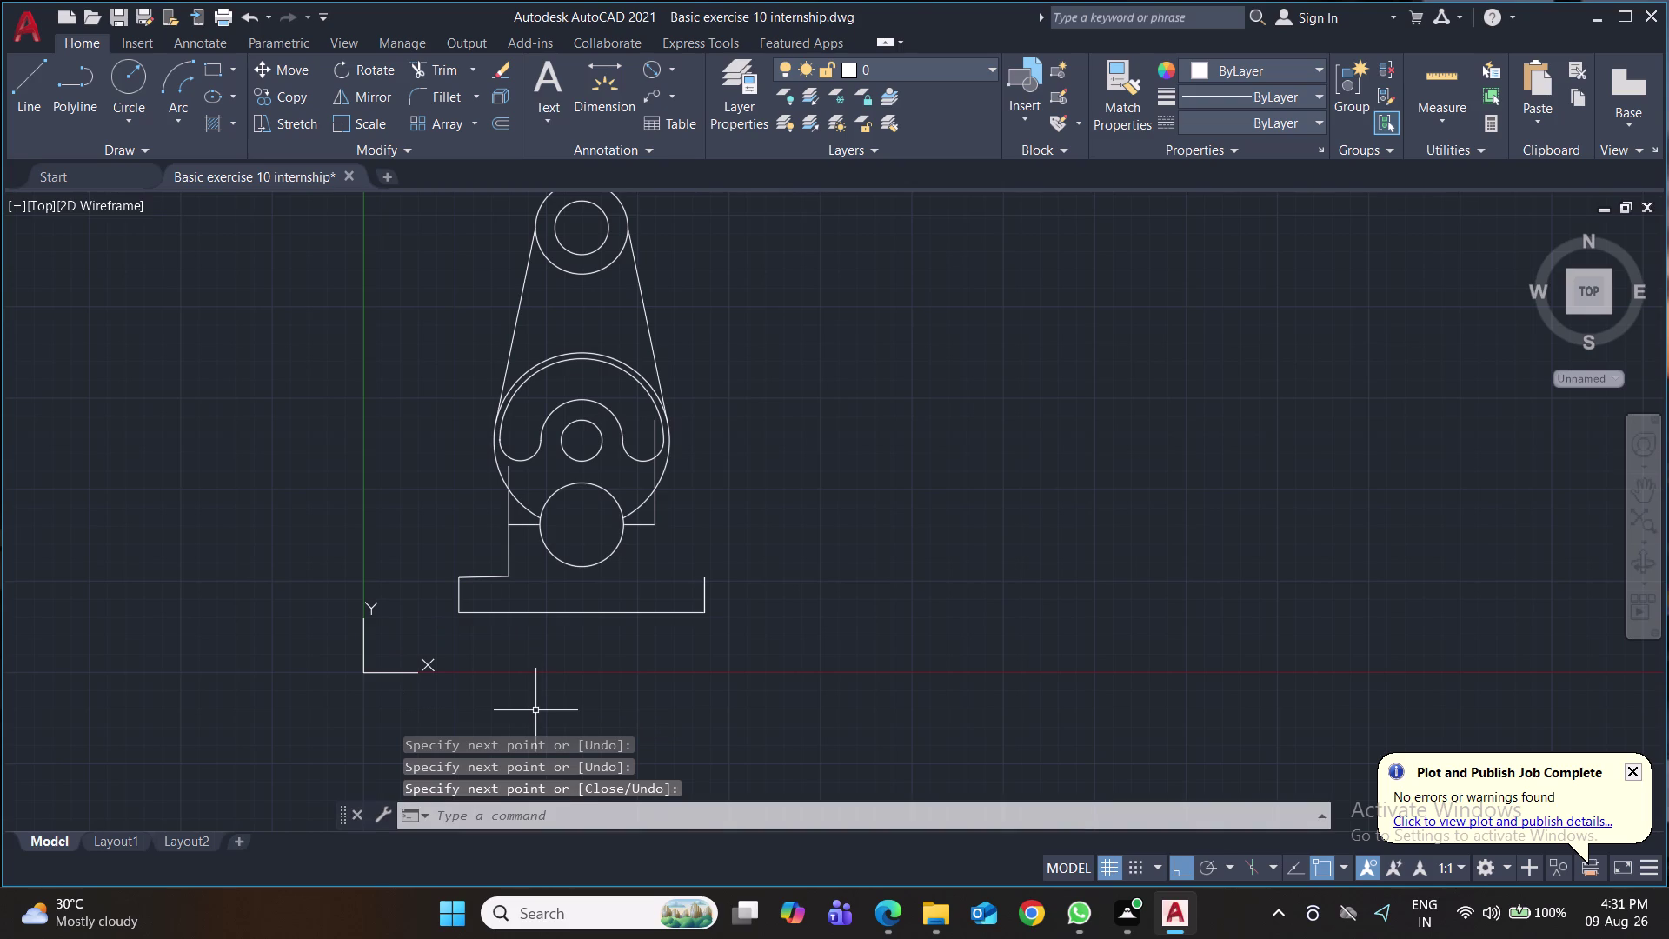
Draw matching stepped lines from the right support end down and out to the base corner.
click(31, 103)
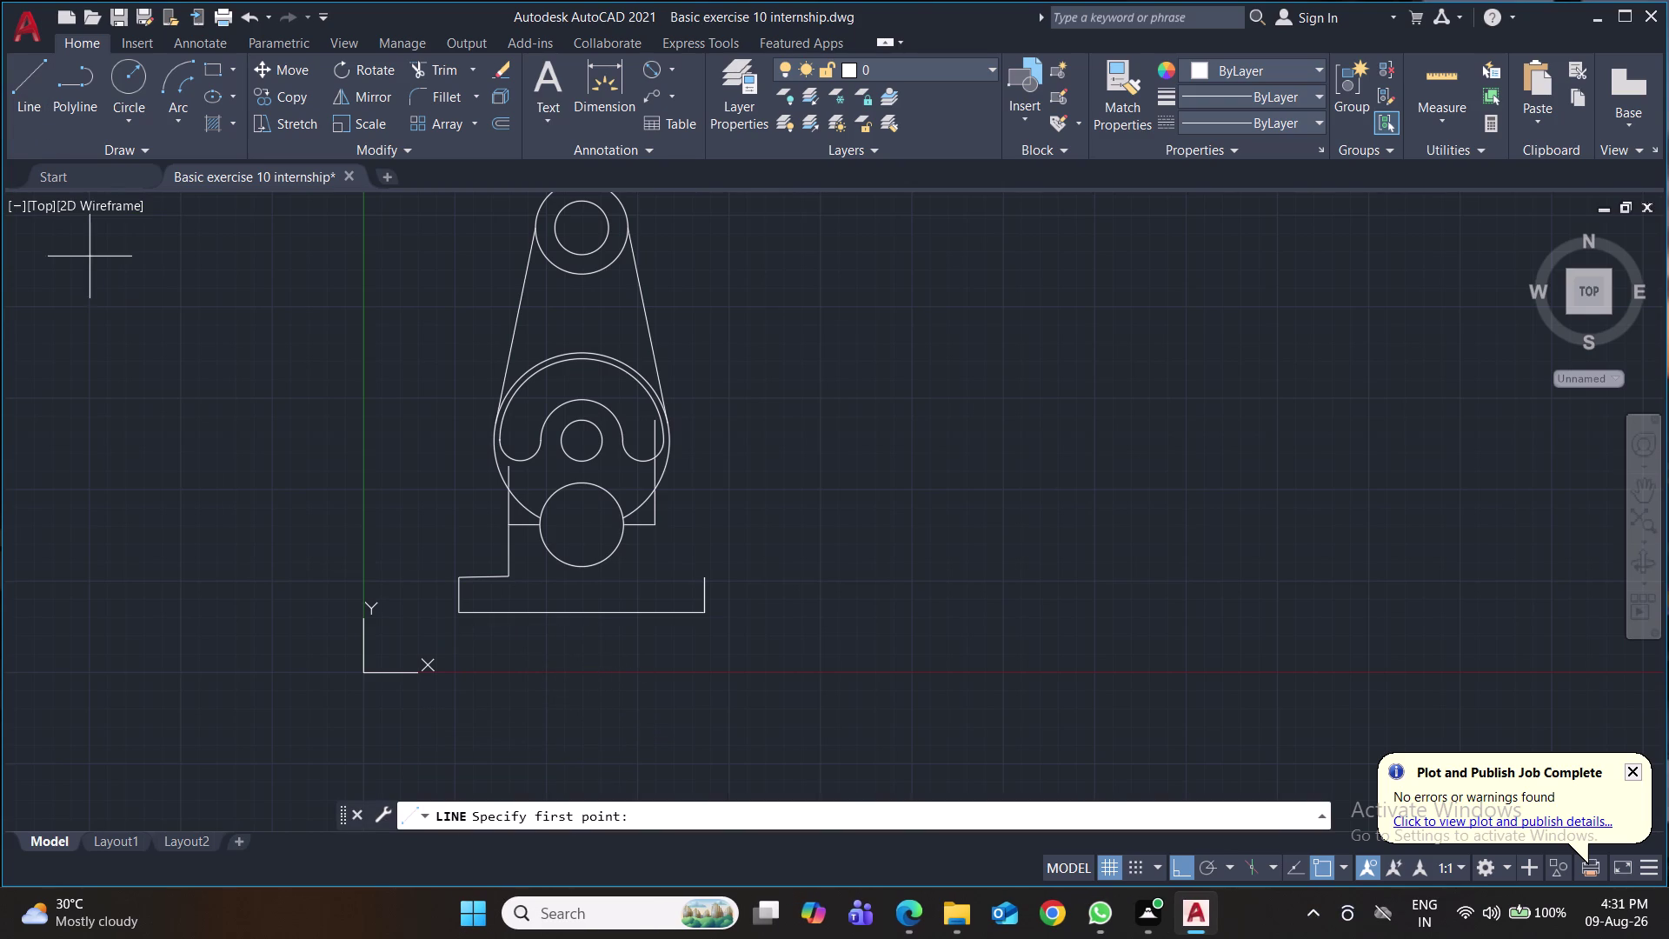
click(653, 521)
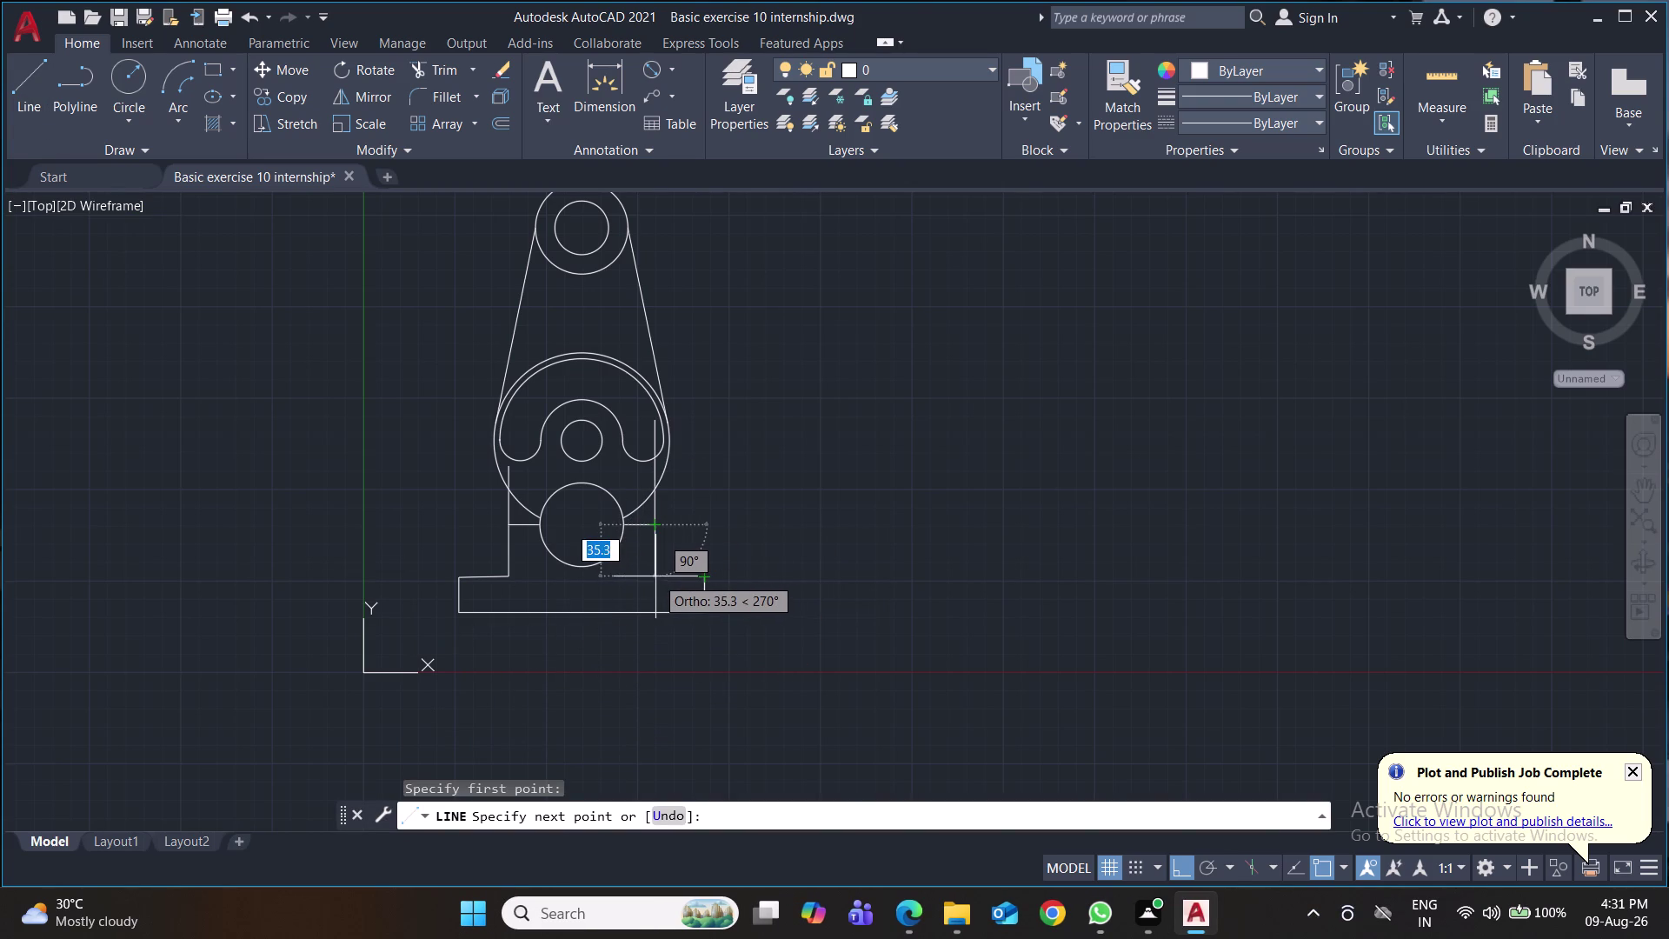
click(655, 576)
click(704, 572)
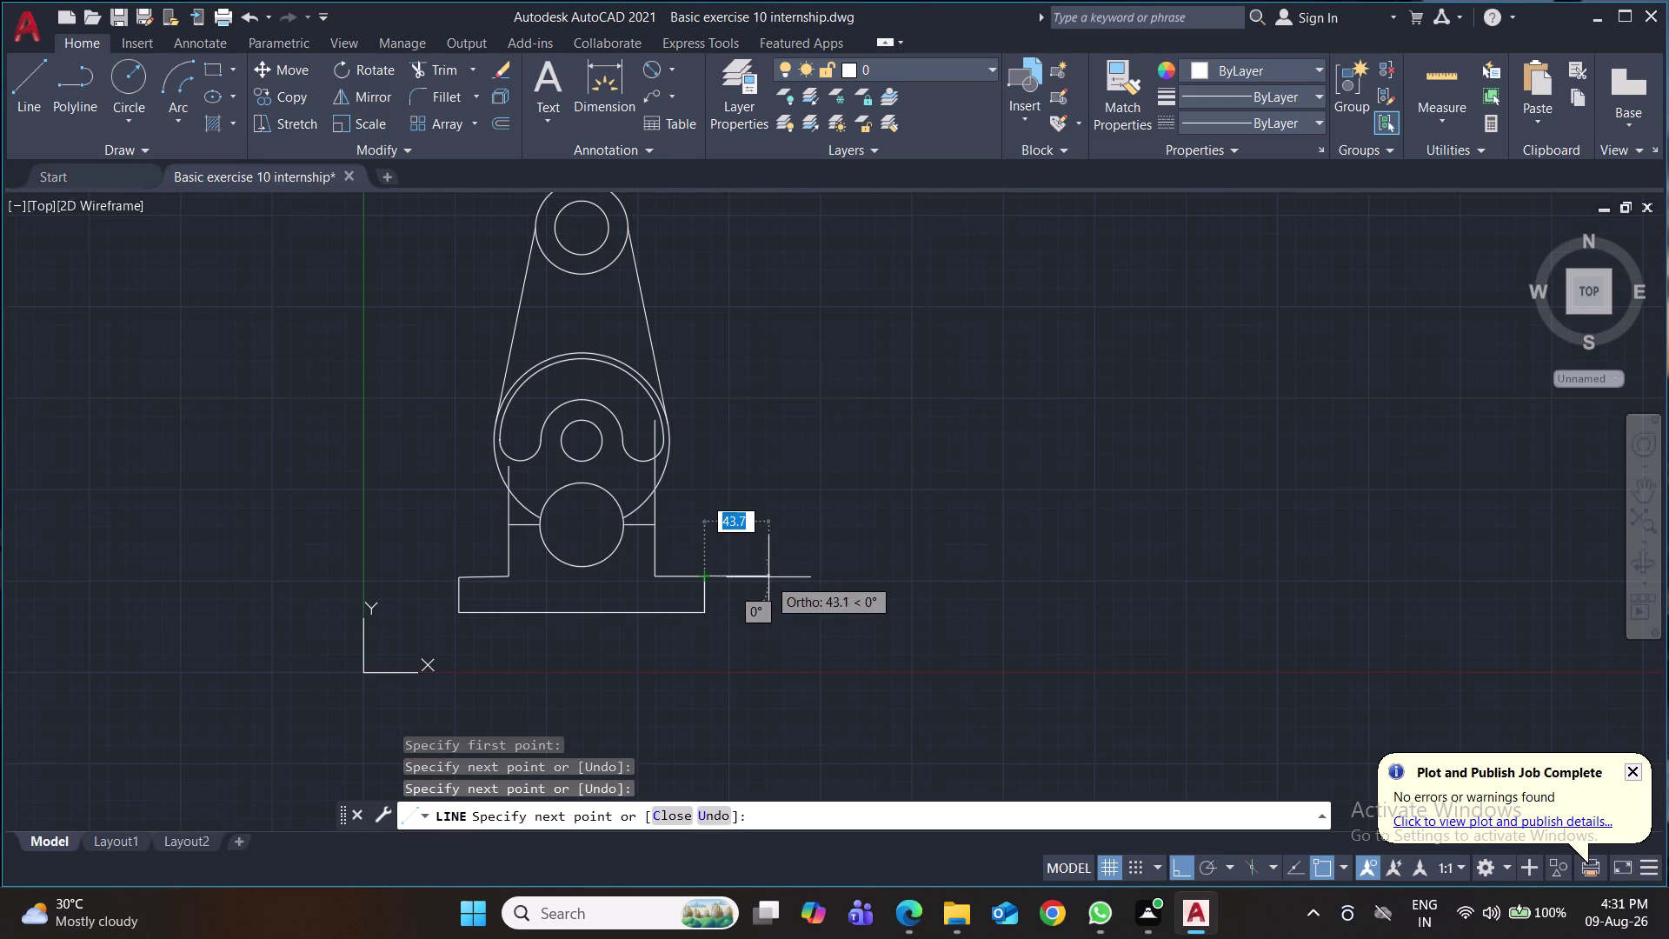
key(Return)
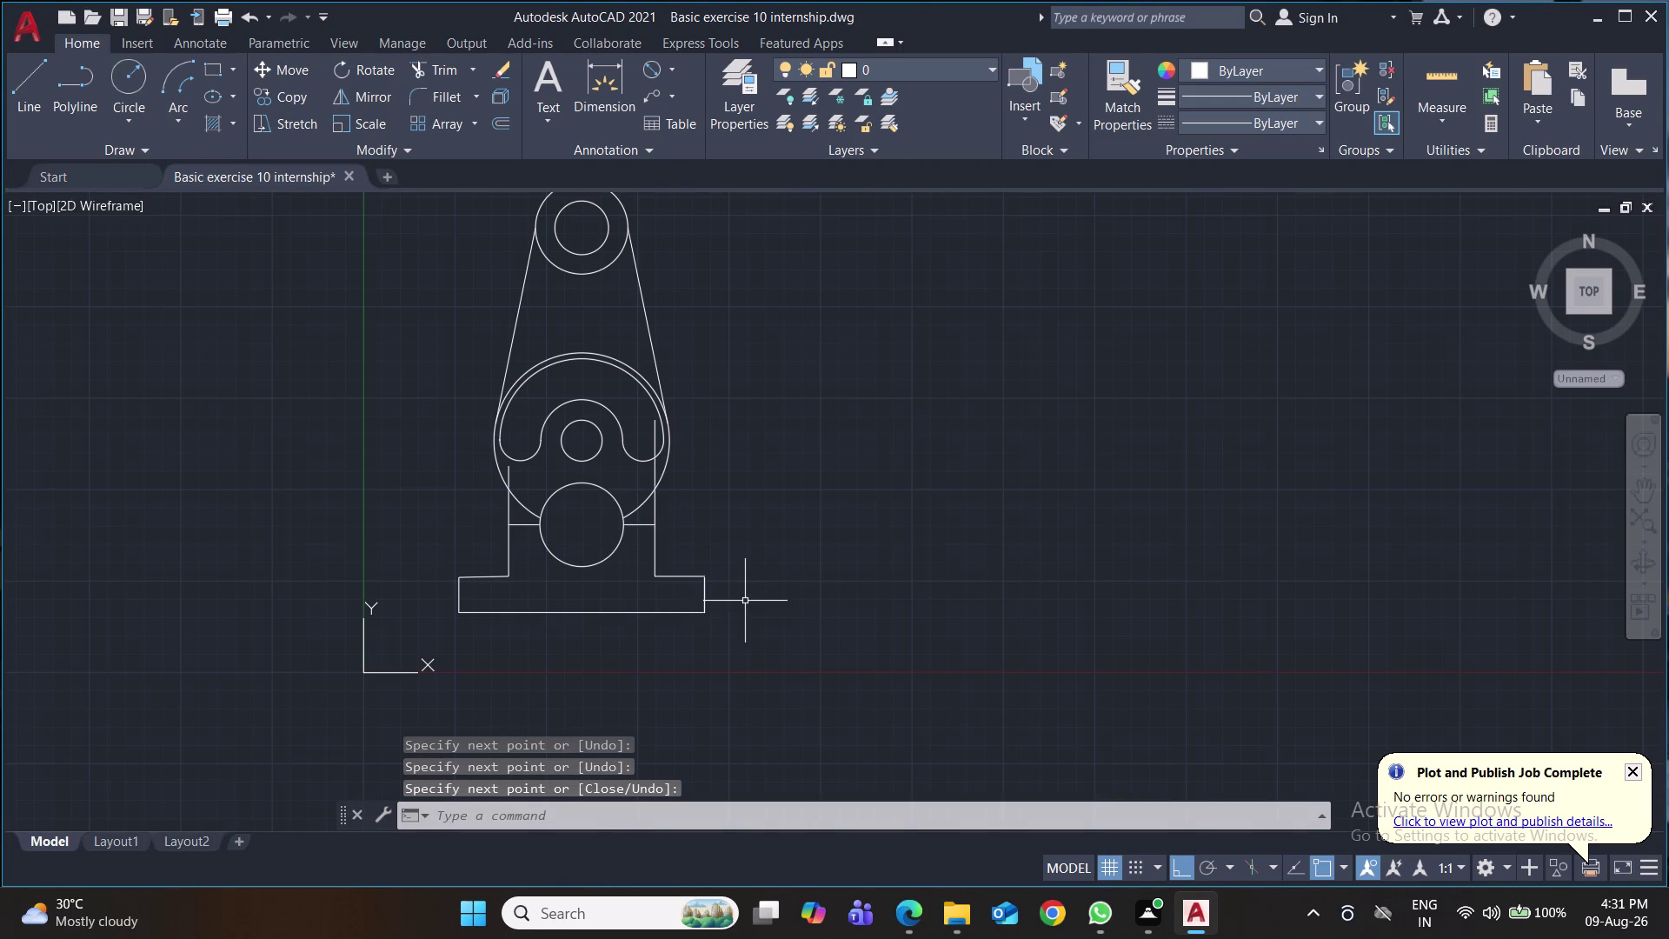
scroll(up, 3)
Trim the stray line ends, leftover legs and outer circle arcs around the supports and lower circle.
text(tr)
key(Return)
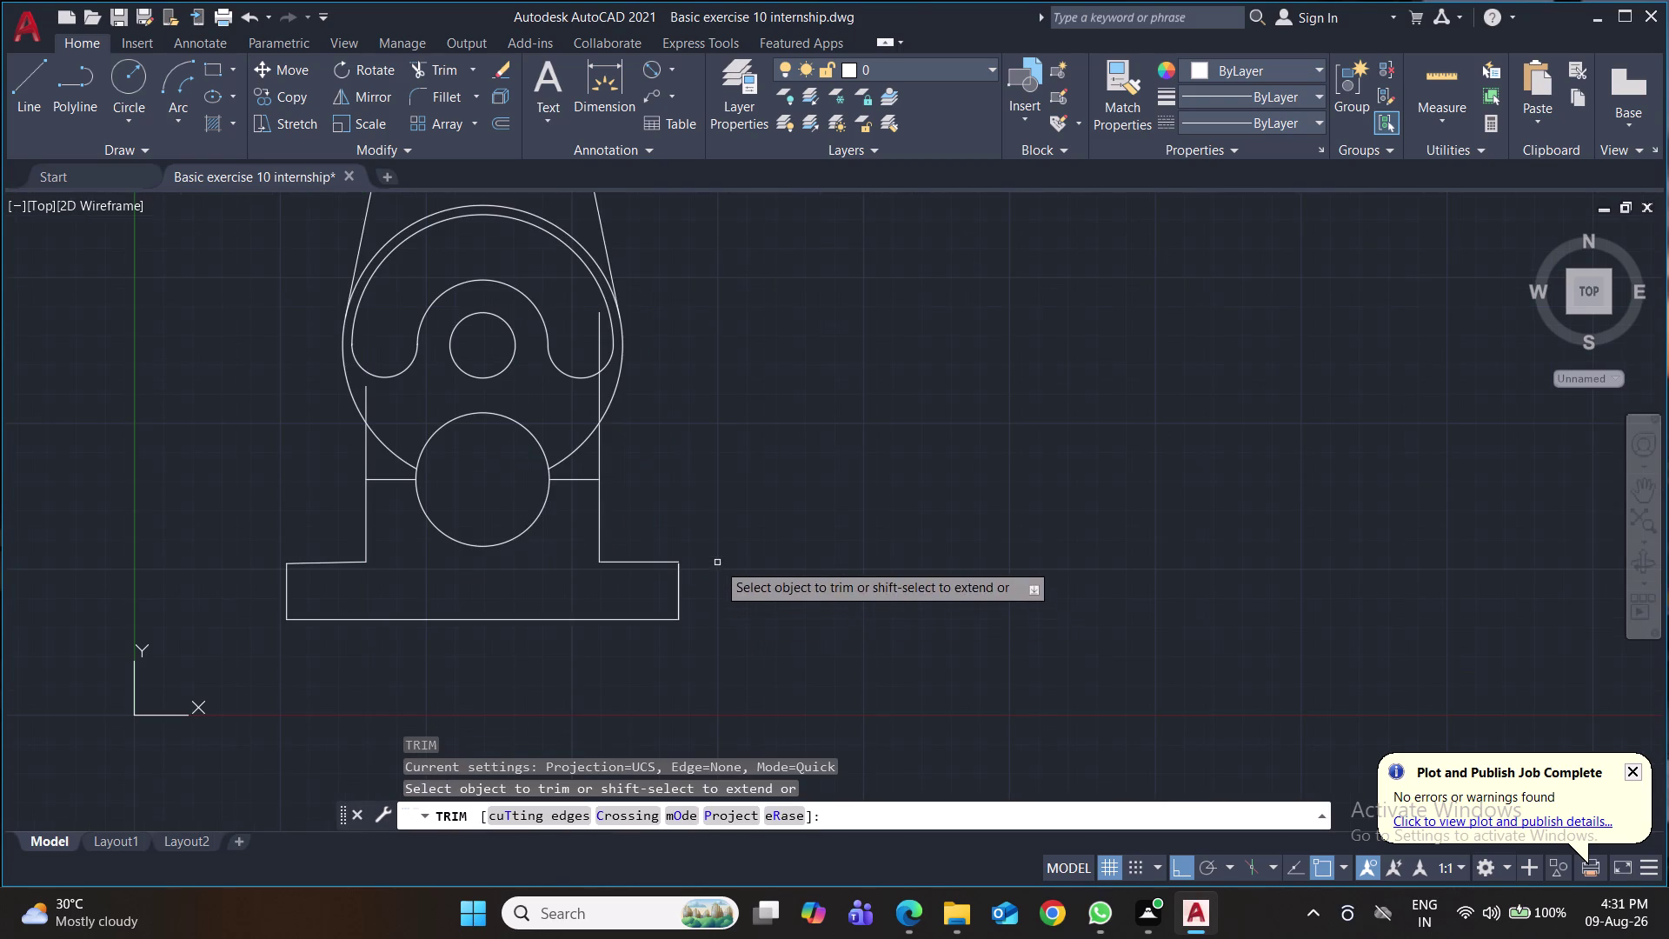
middle_drag(717, 546, 754, 614)
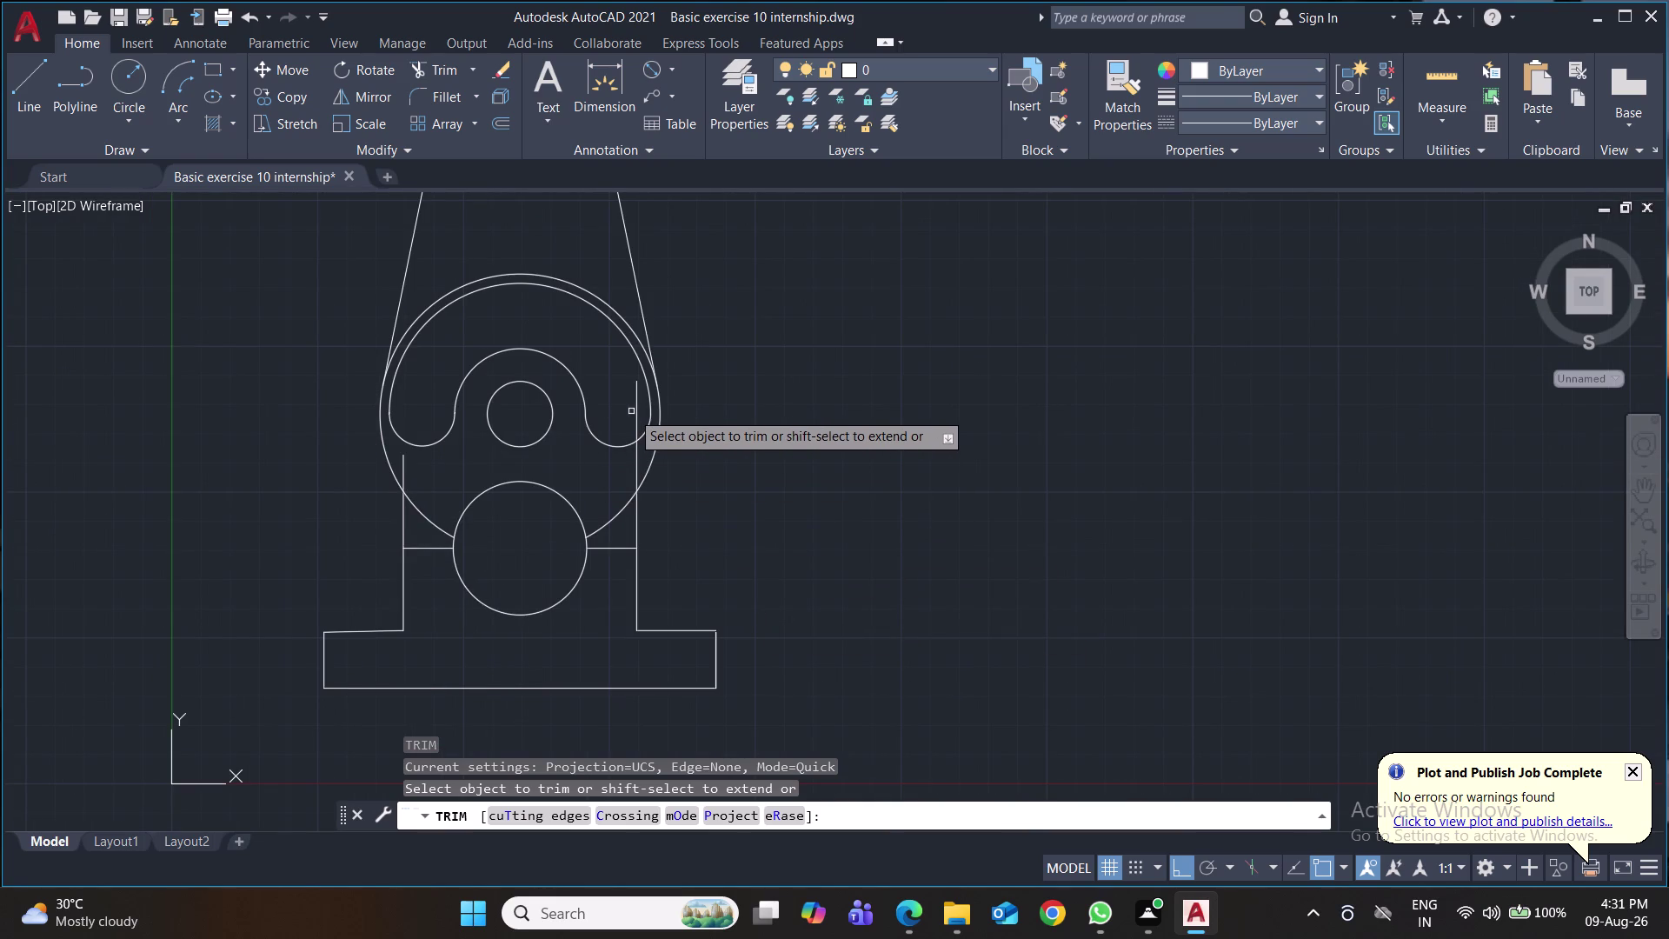
click(635, 403)
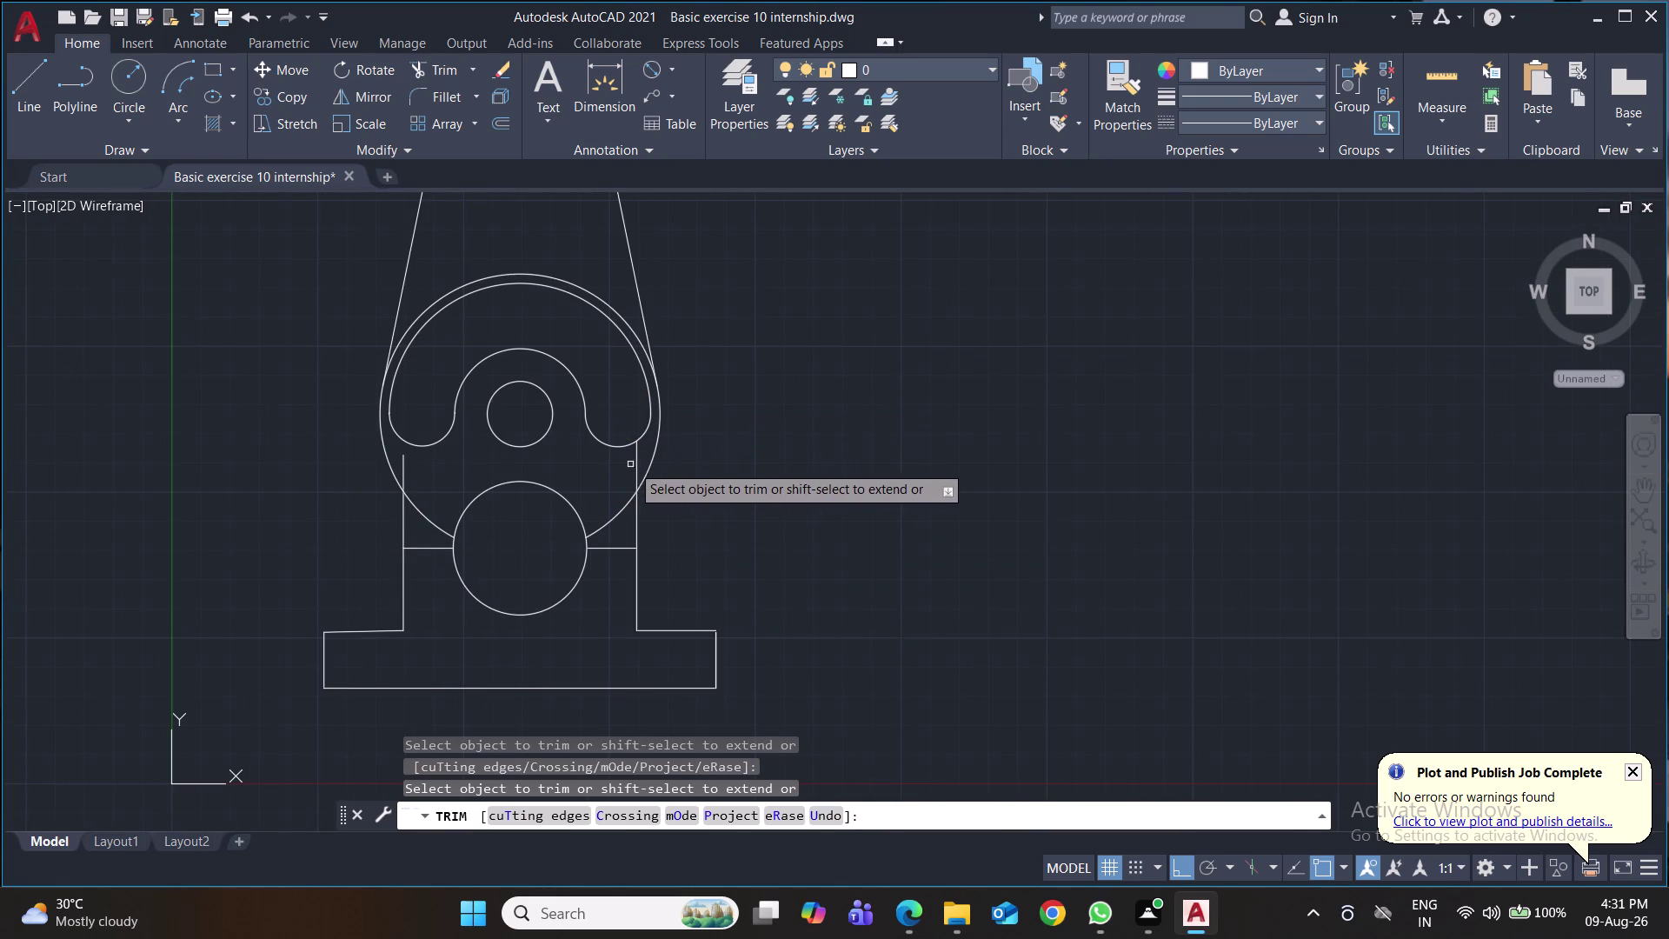
click(637, 460)
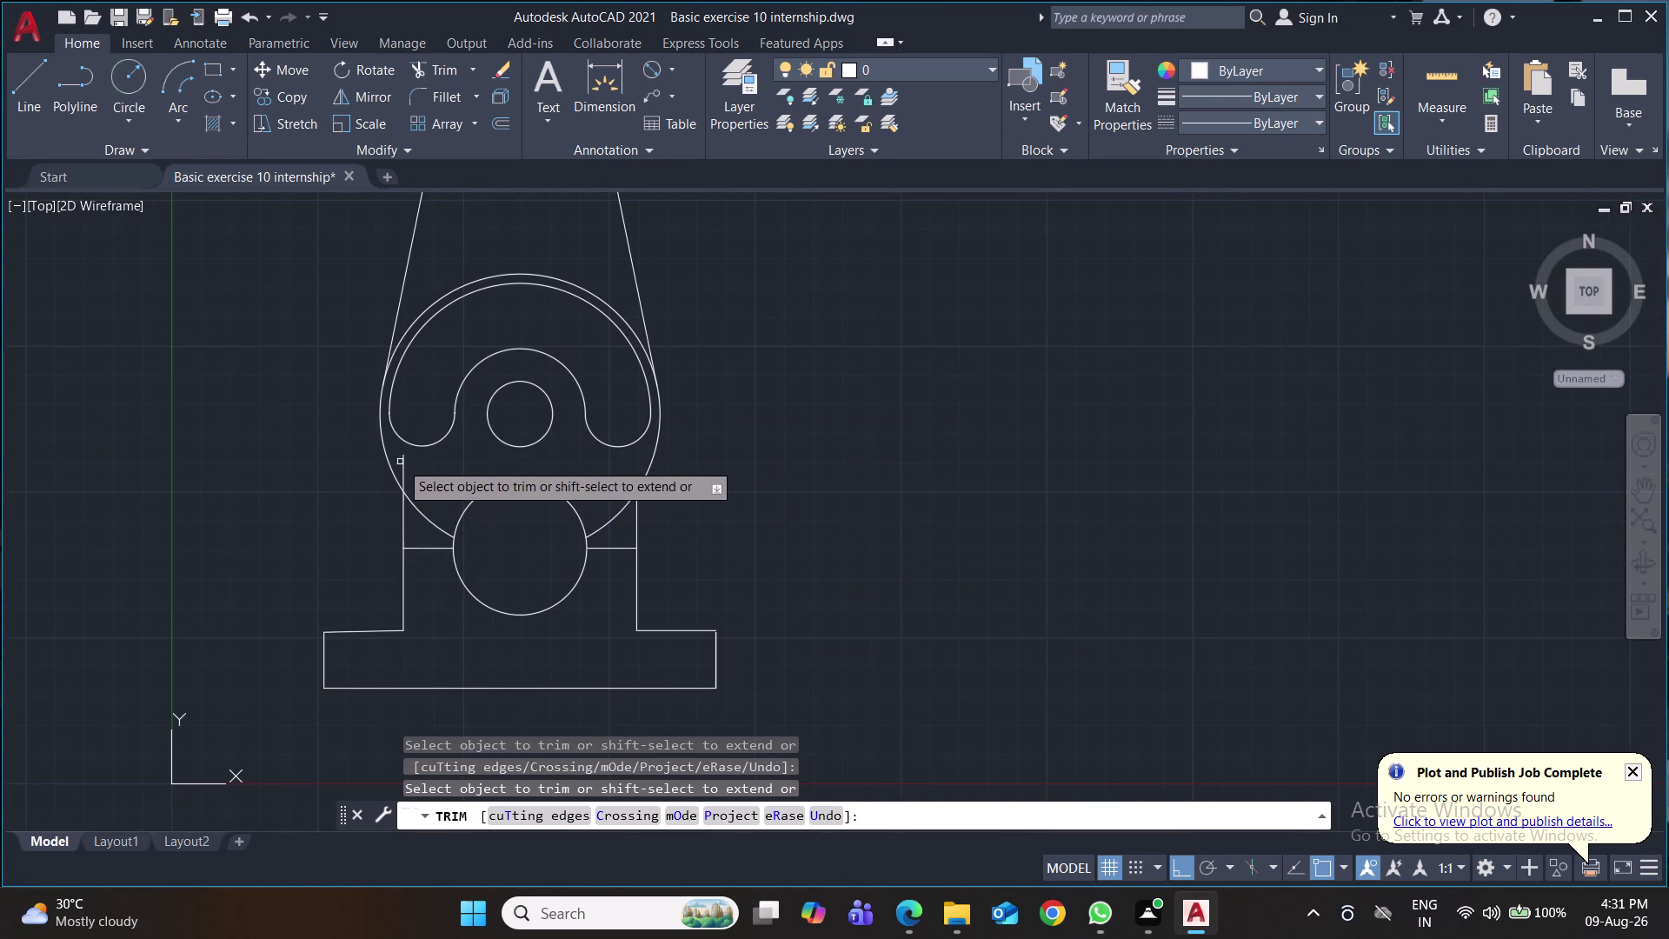
click(403, 464)
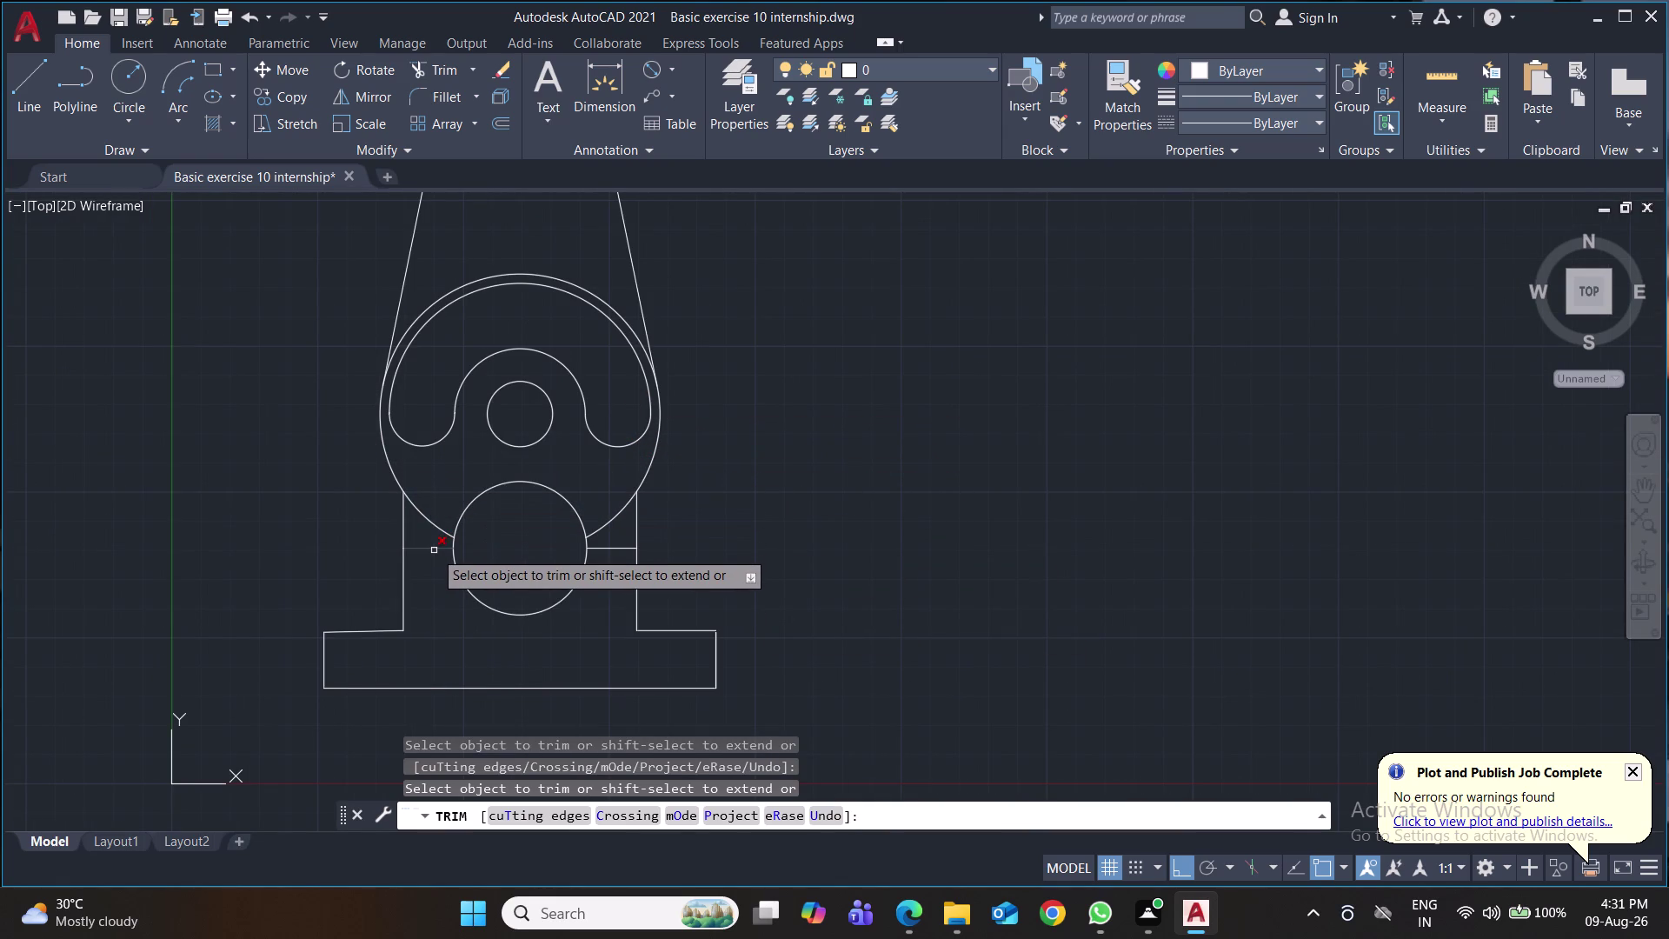
click(434, 550)
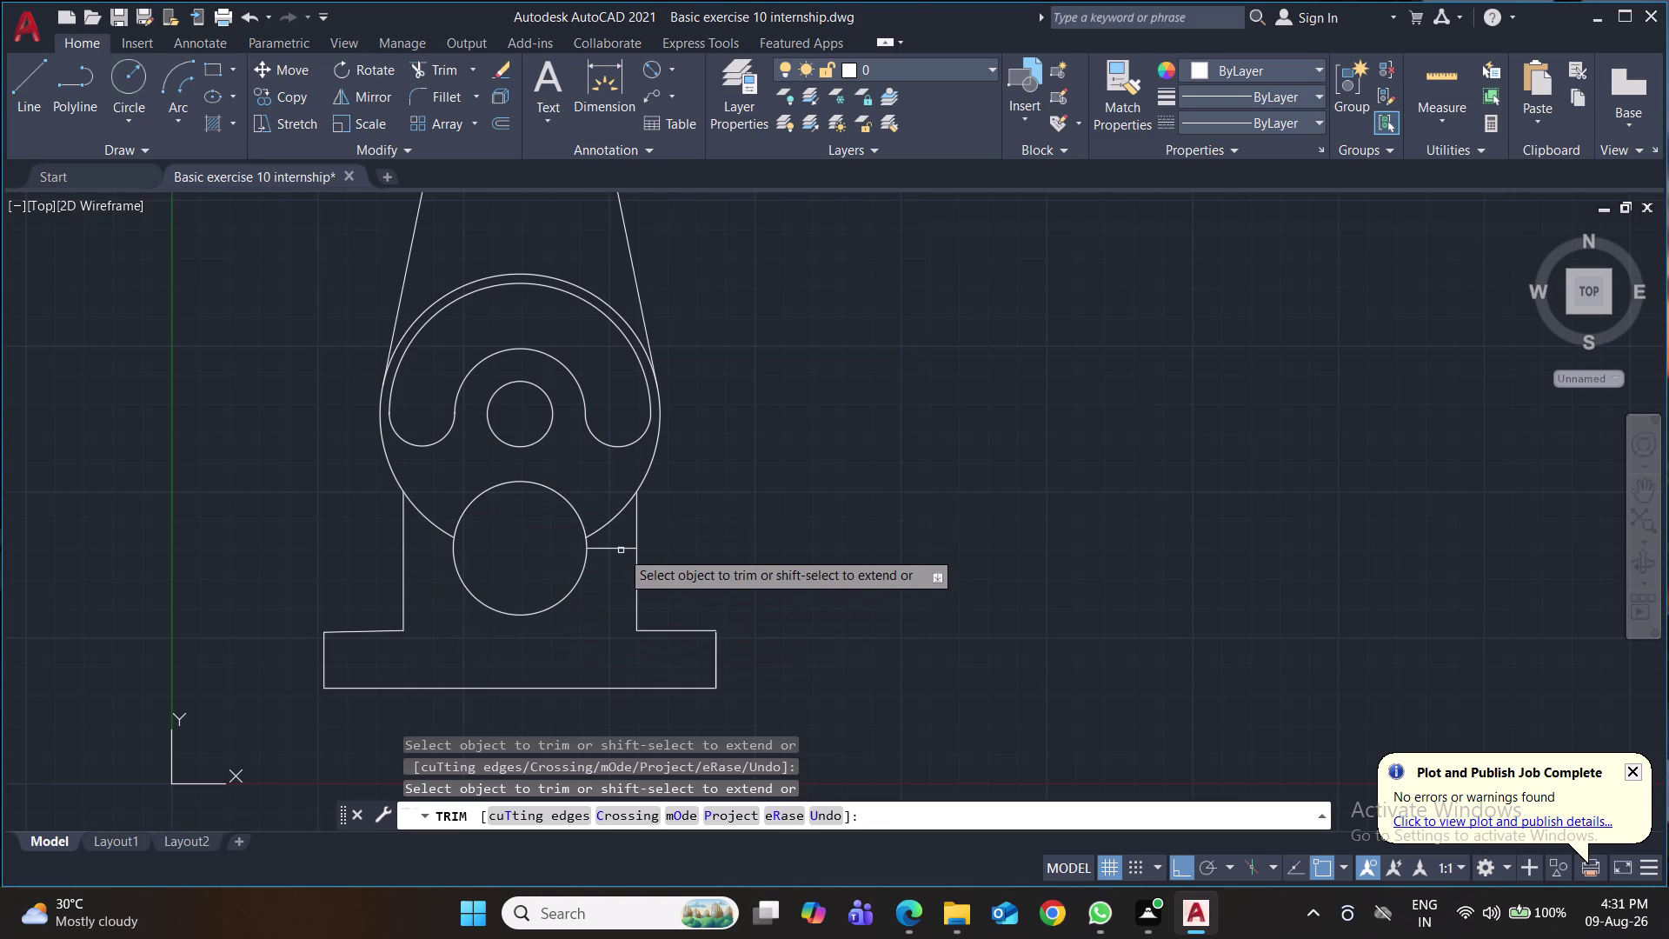
click(622, 550)
click(610, 518)
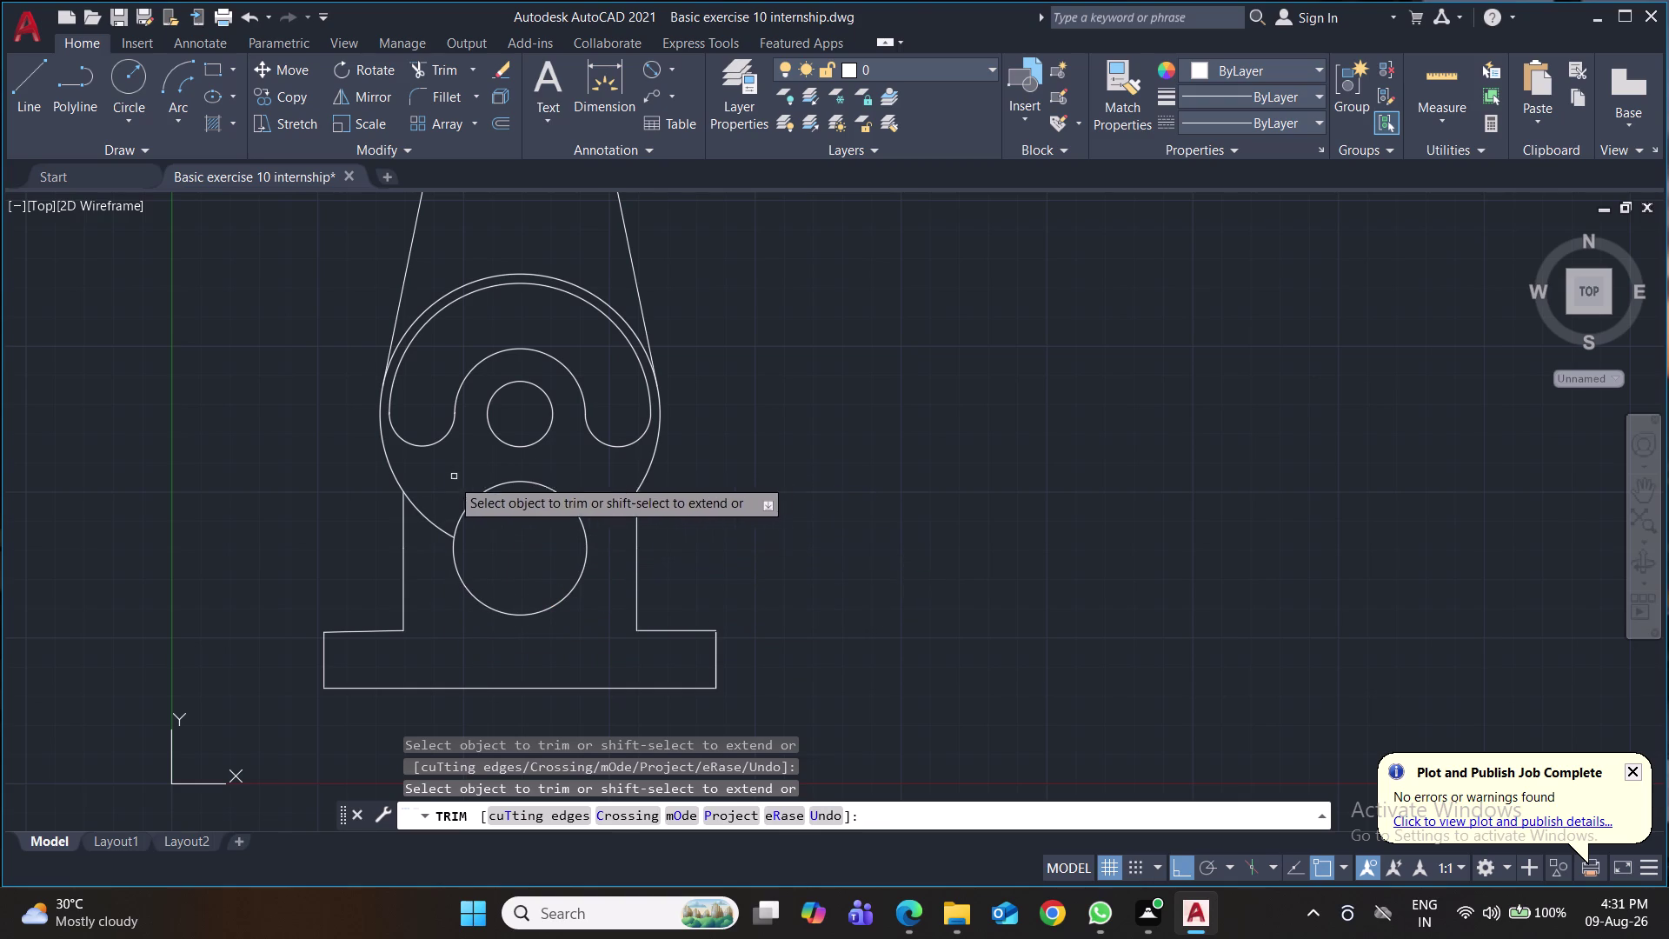
click(430, 516)
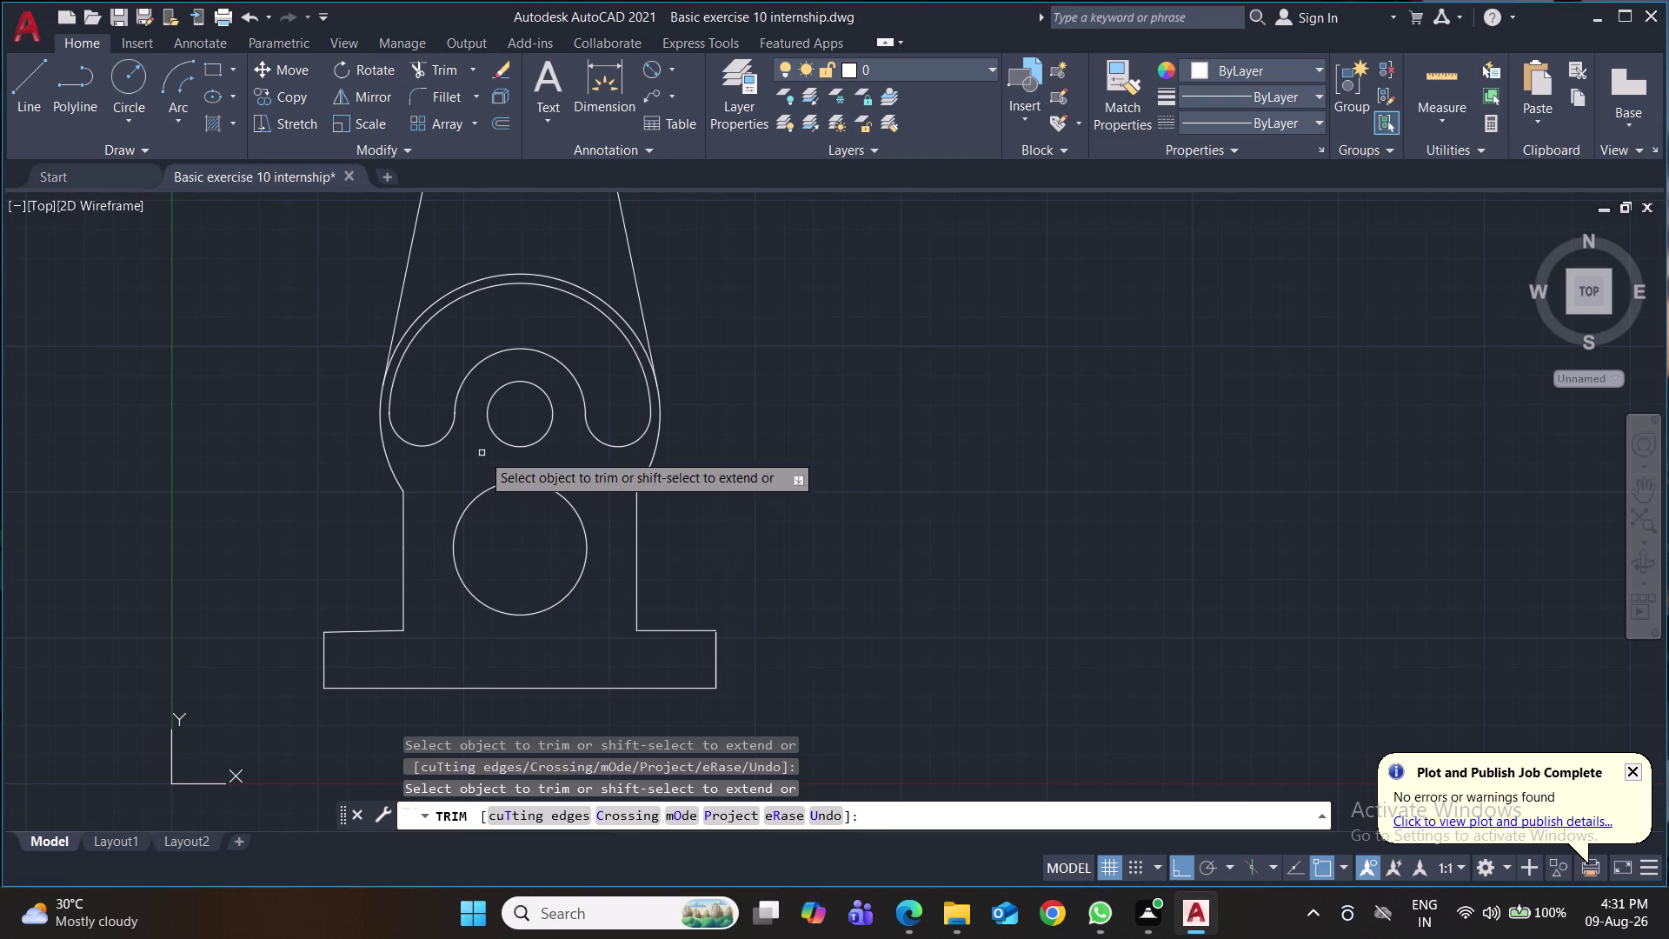
click(410, 324)
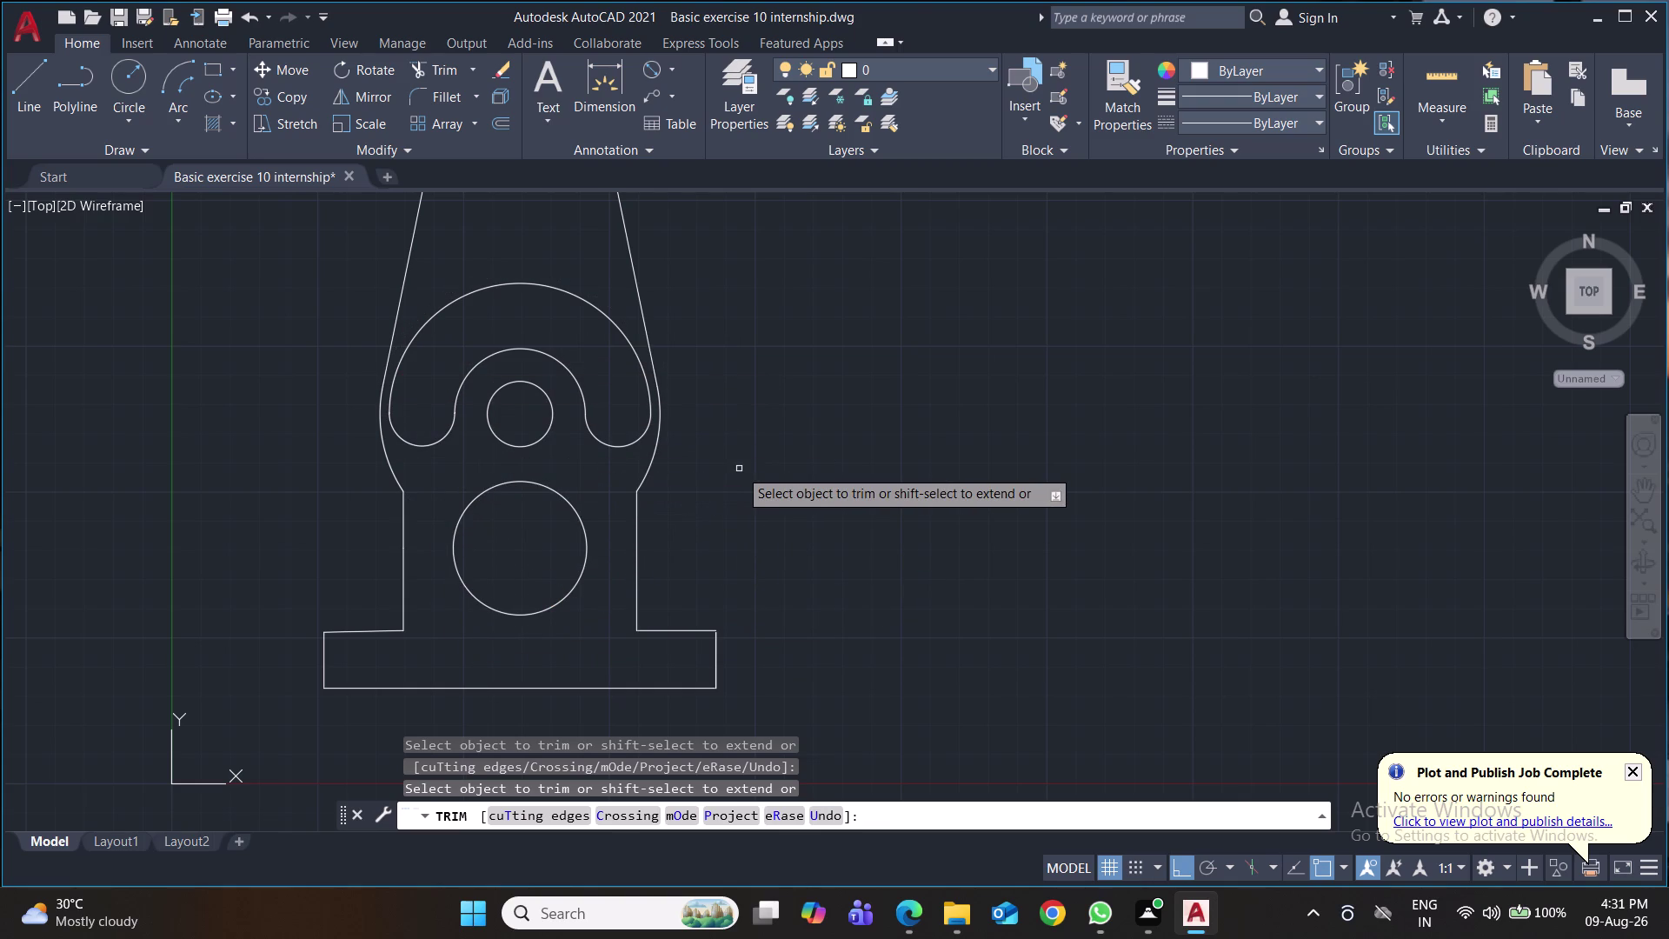
scroll(down, 3)
middle_drag(747, 474, 693, 504)
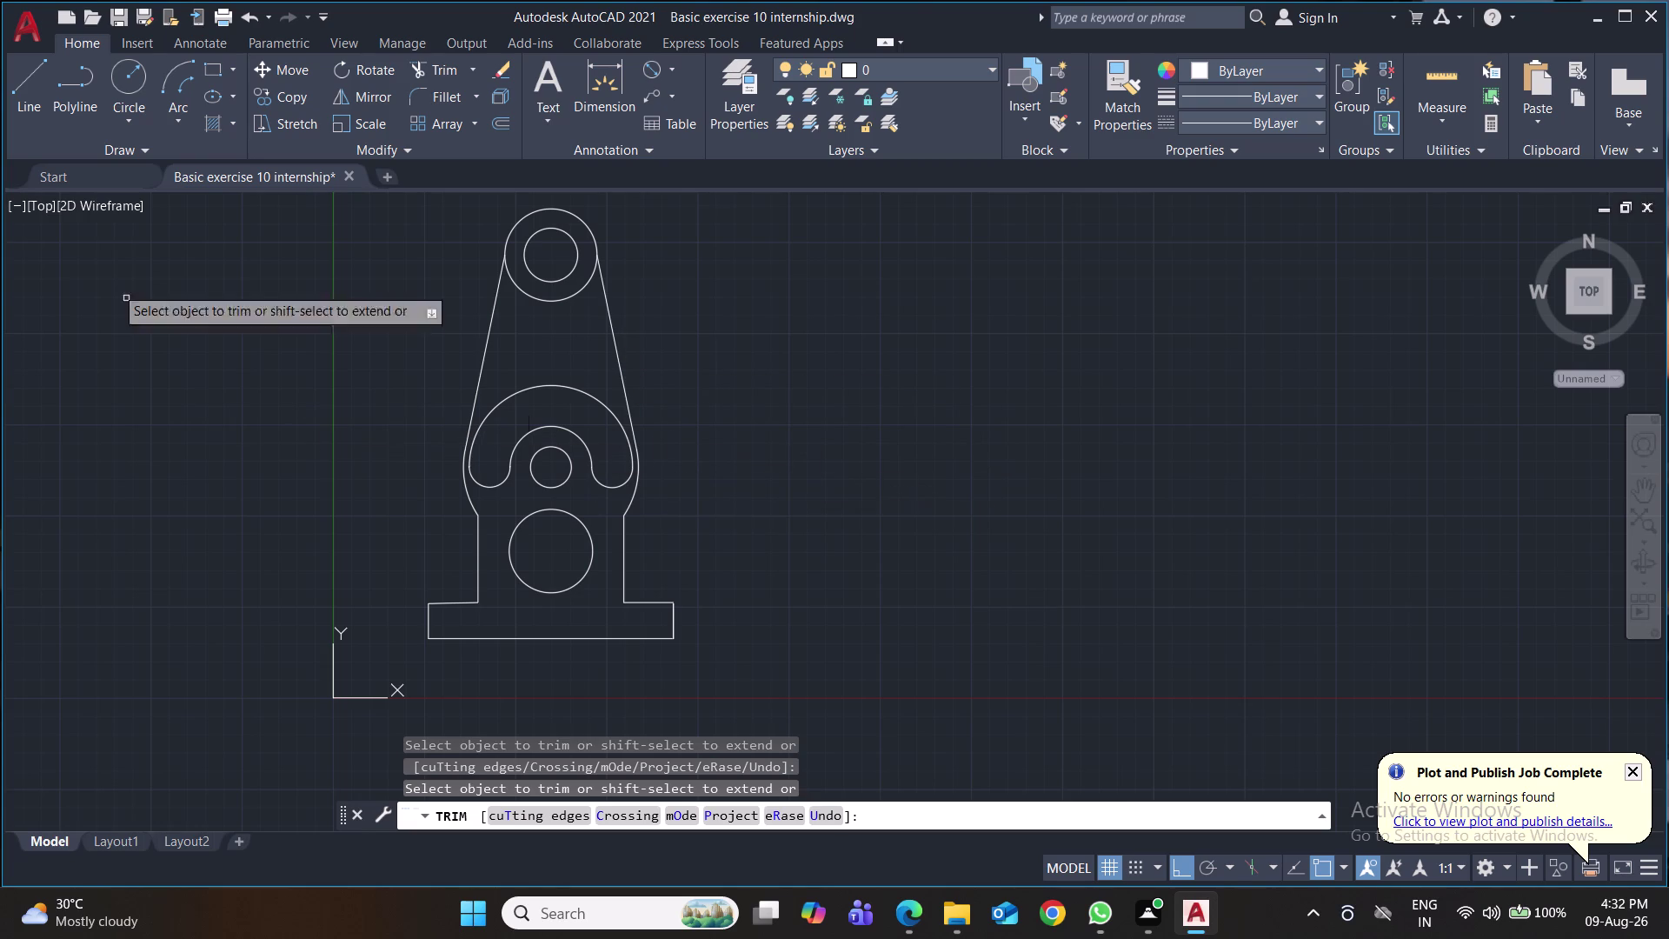
click(23, 78)
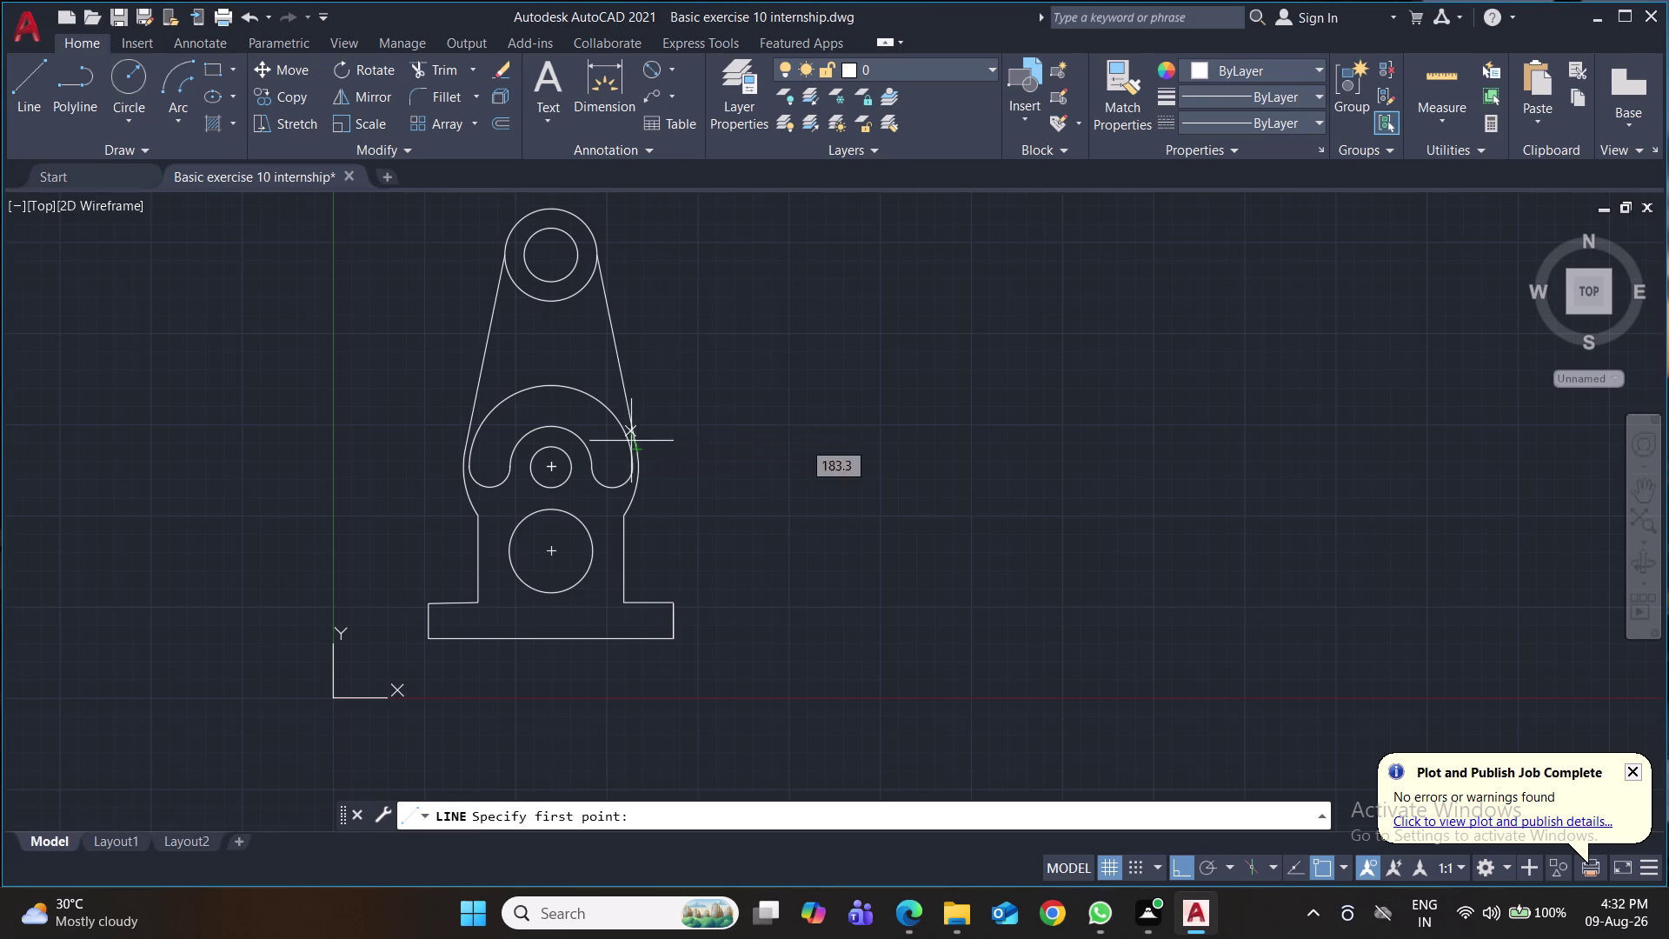
Draw 14-unit horizontal lines outward from the right and left slot ends.
click(634, 470)
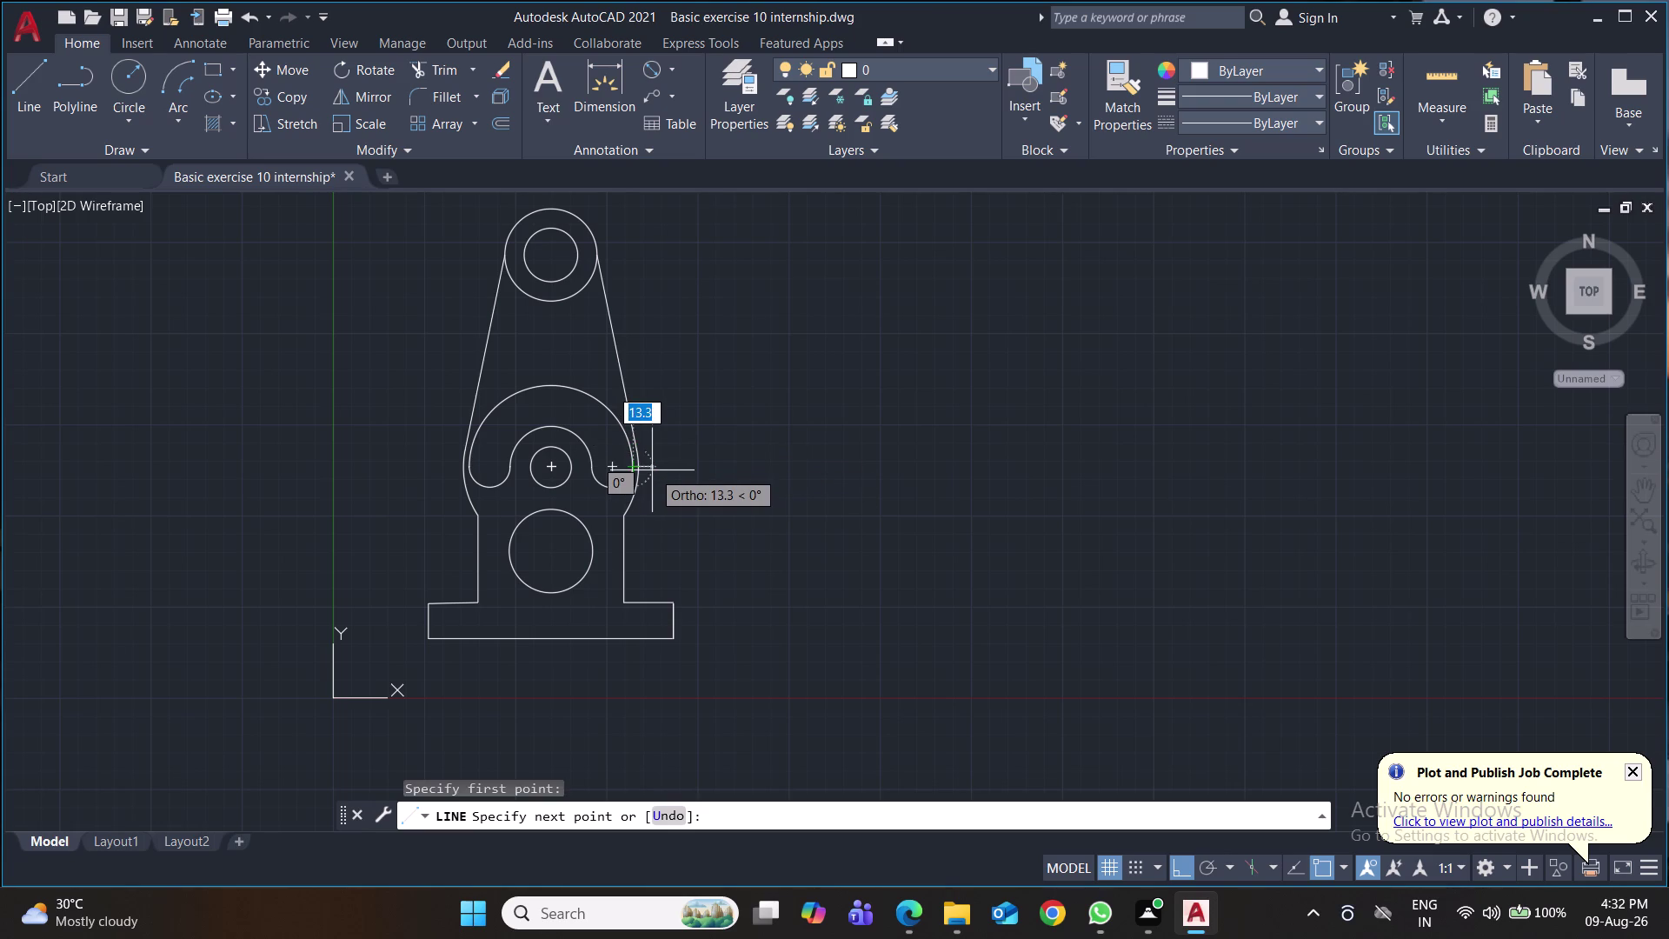
text(14)
key(Return)
key(Return)
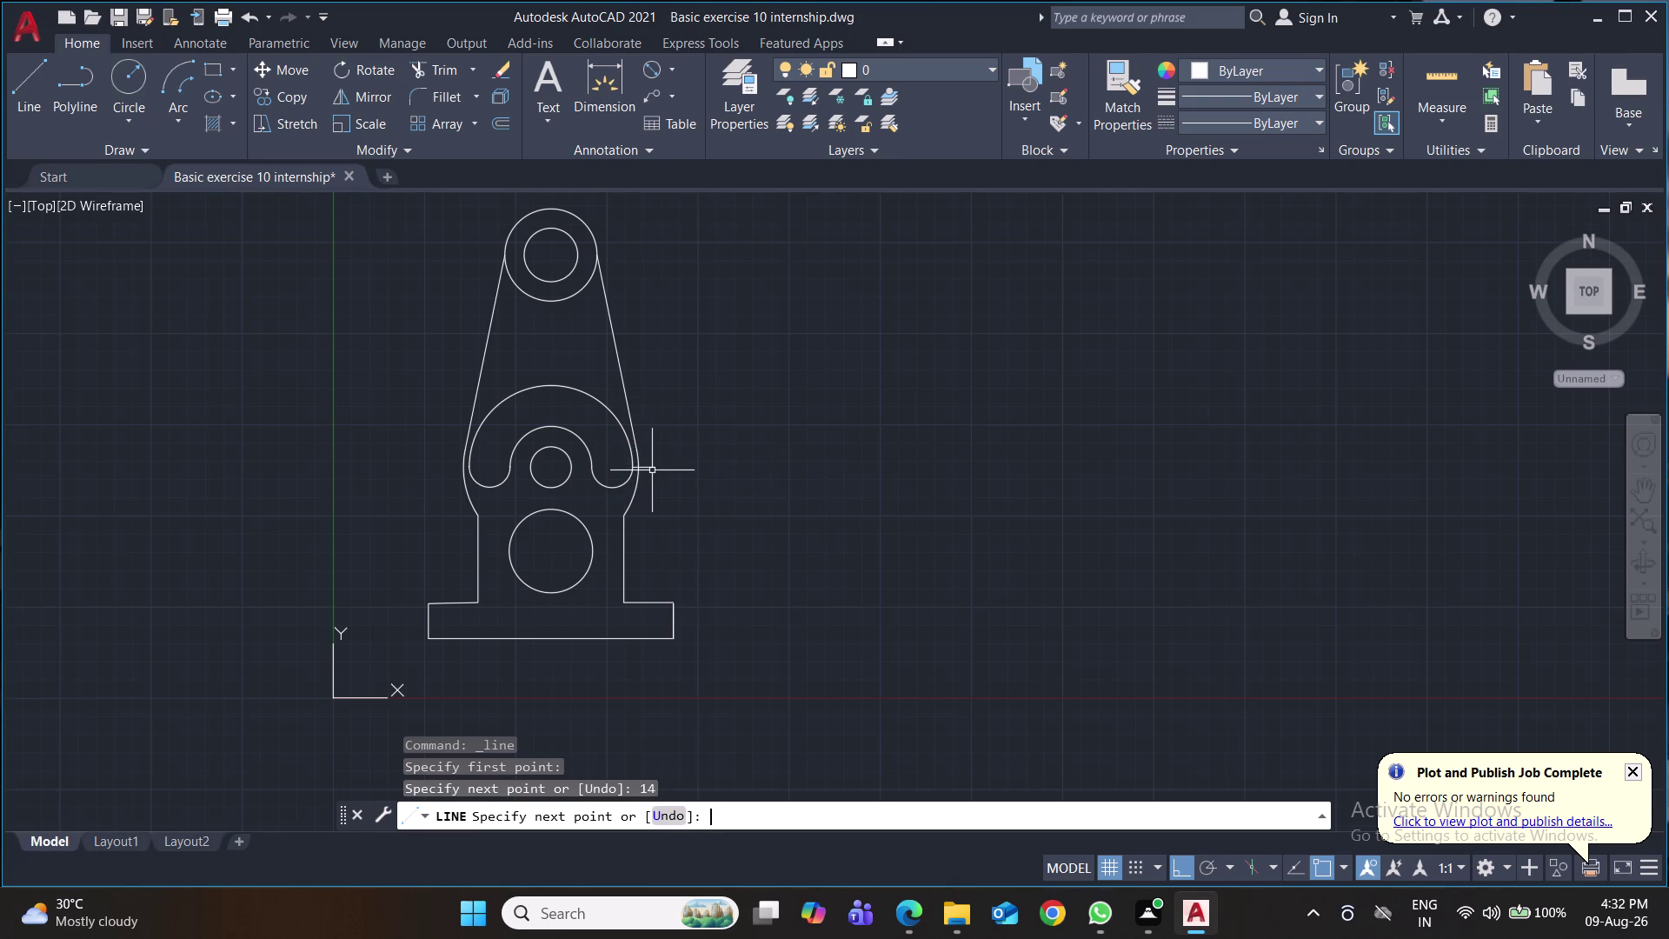
click(32, 83)
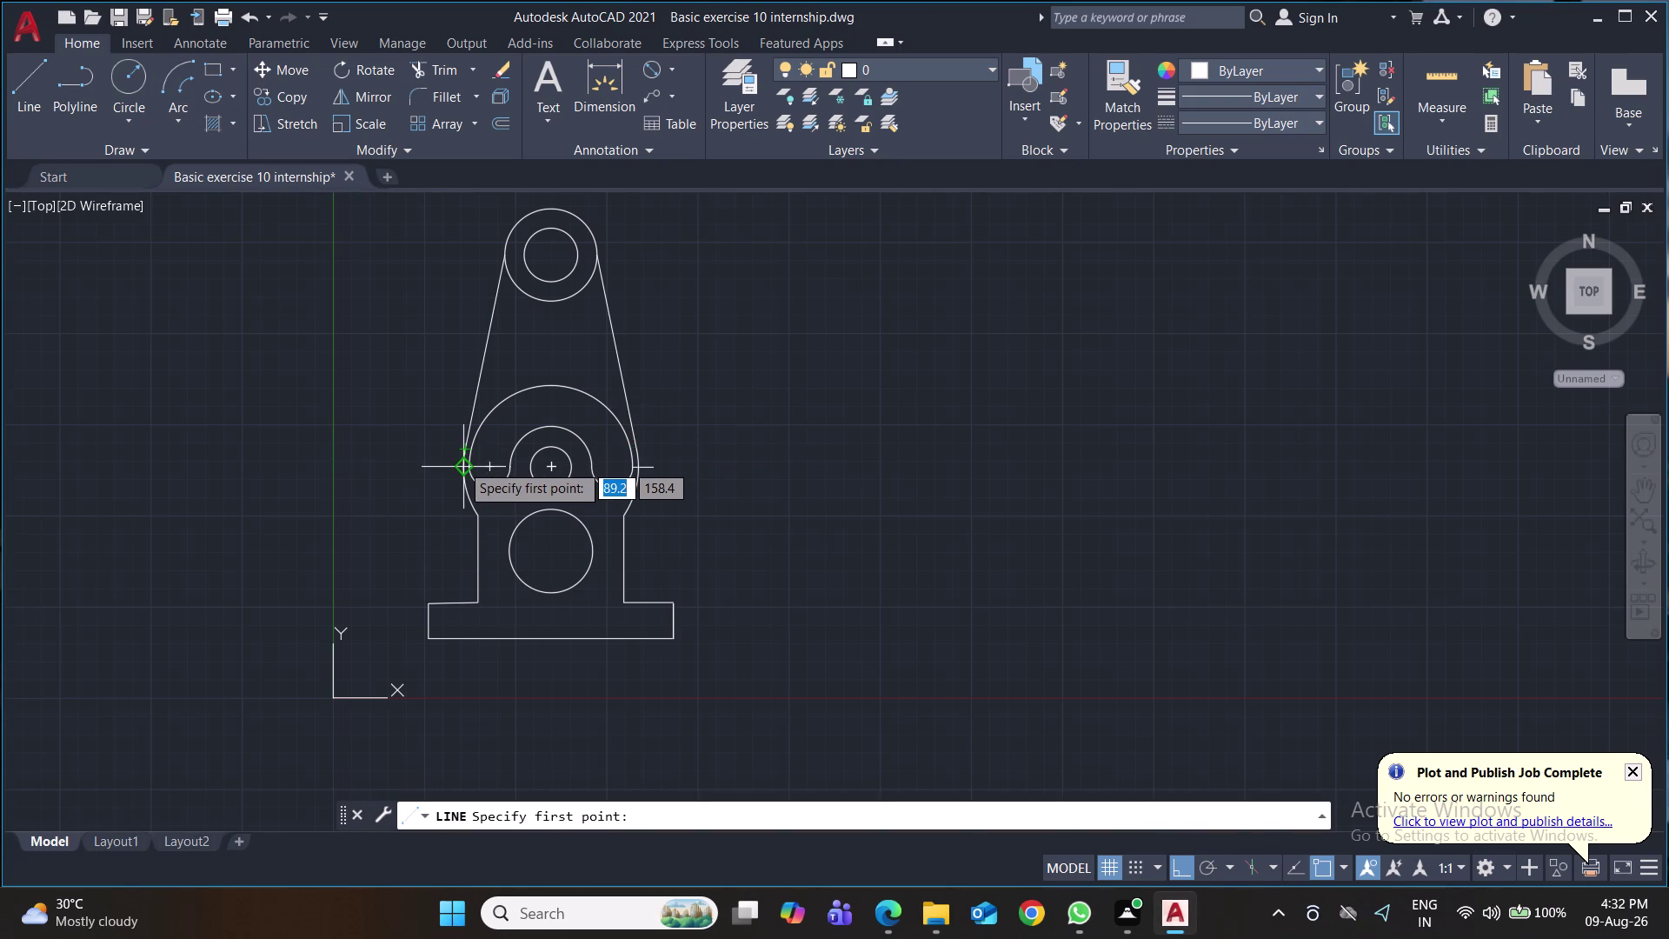
click(461, 463)
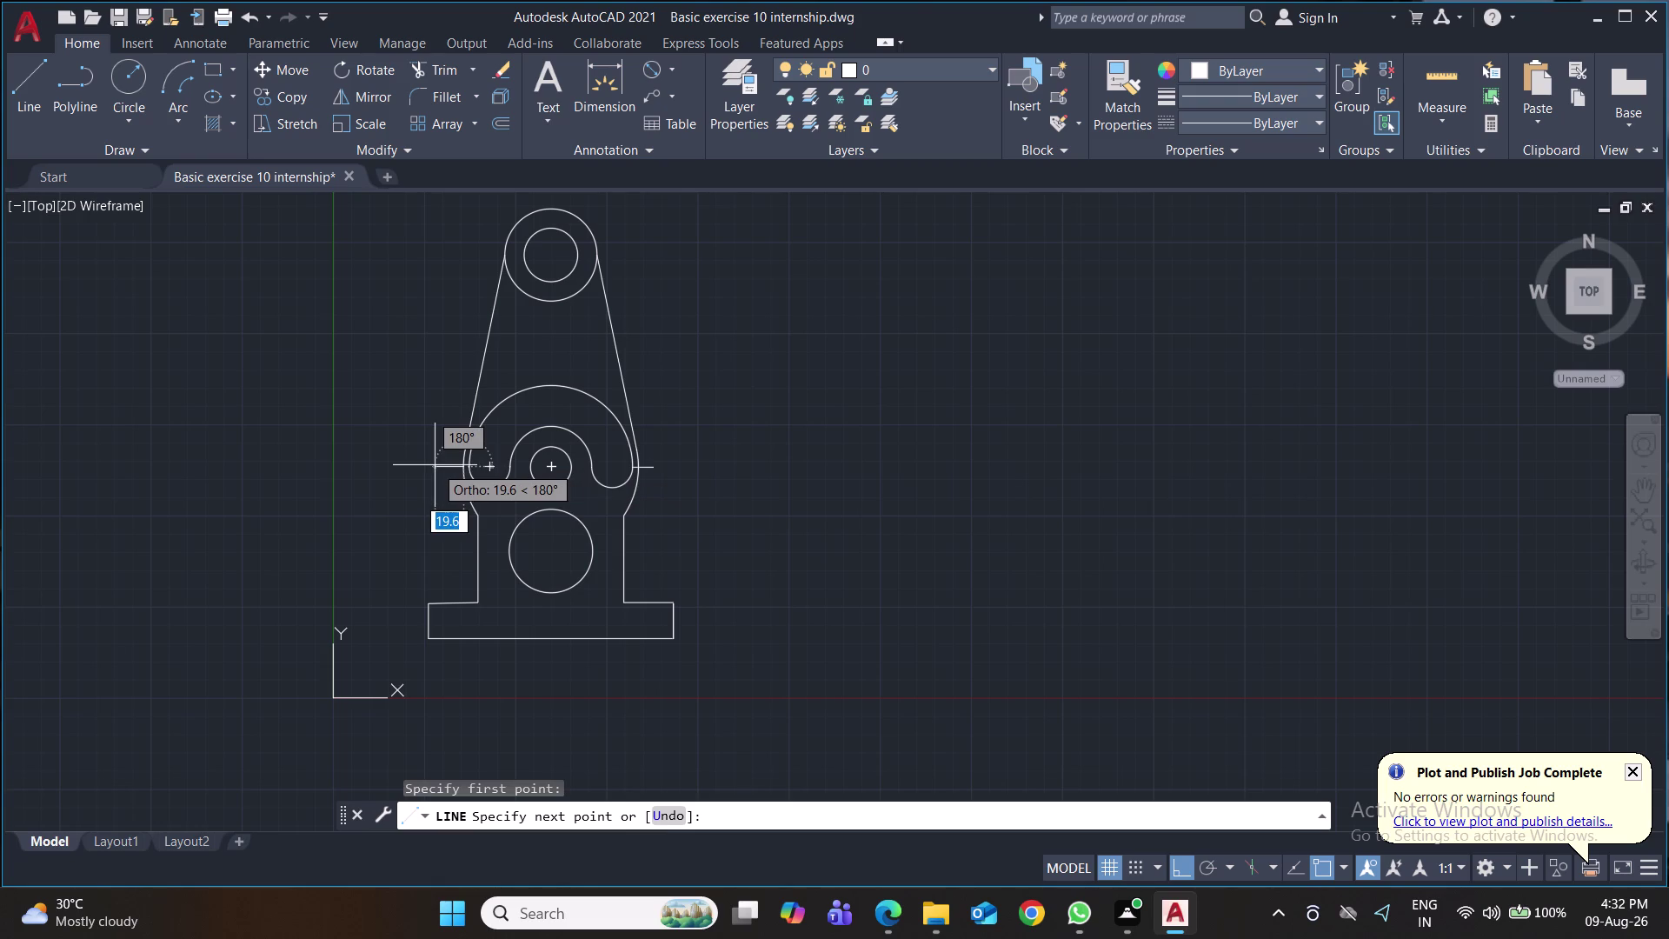
text(14)
key(Return)
key(Return)
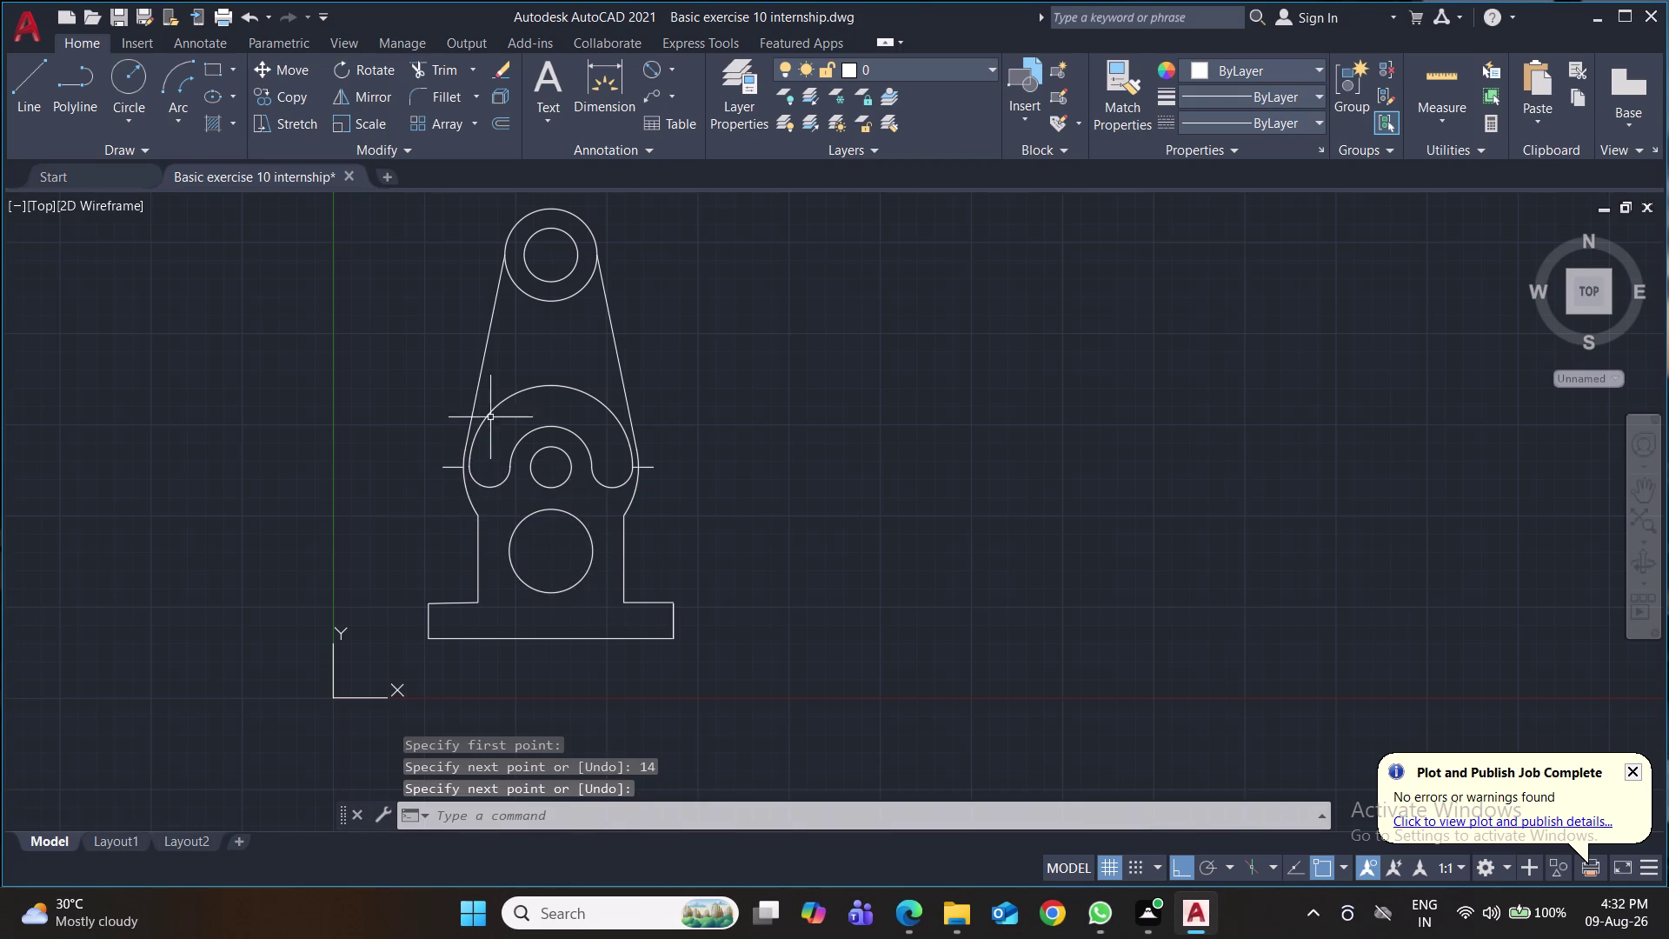
Erase the two tapered side lines, the right reference line and leftover curves beside the arch.
click(483, 373)
click(625, 377)
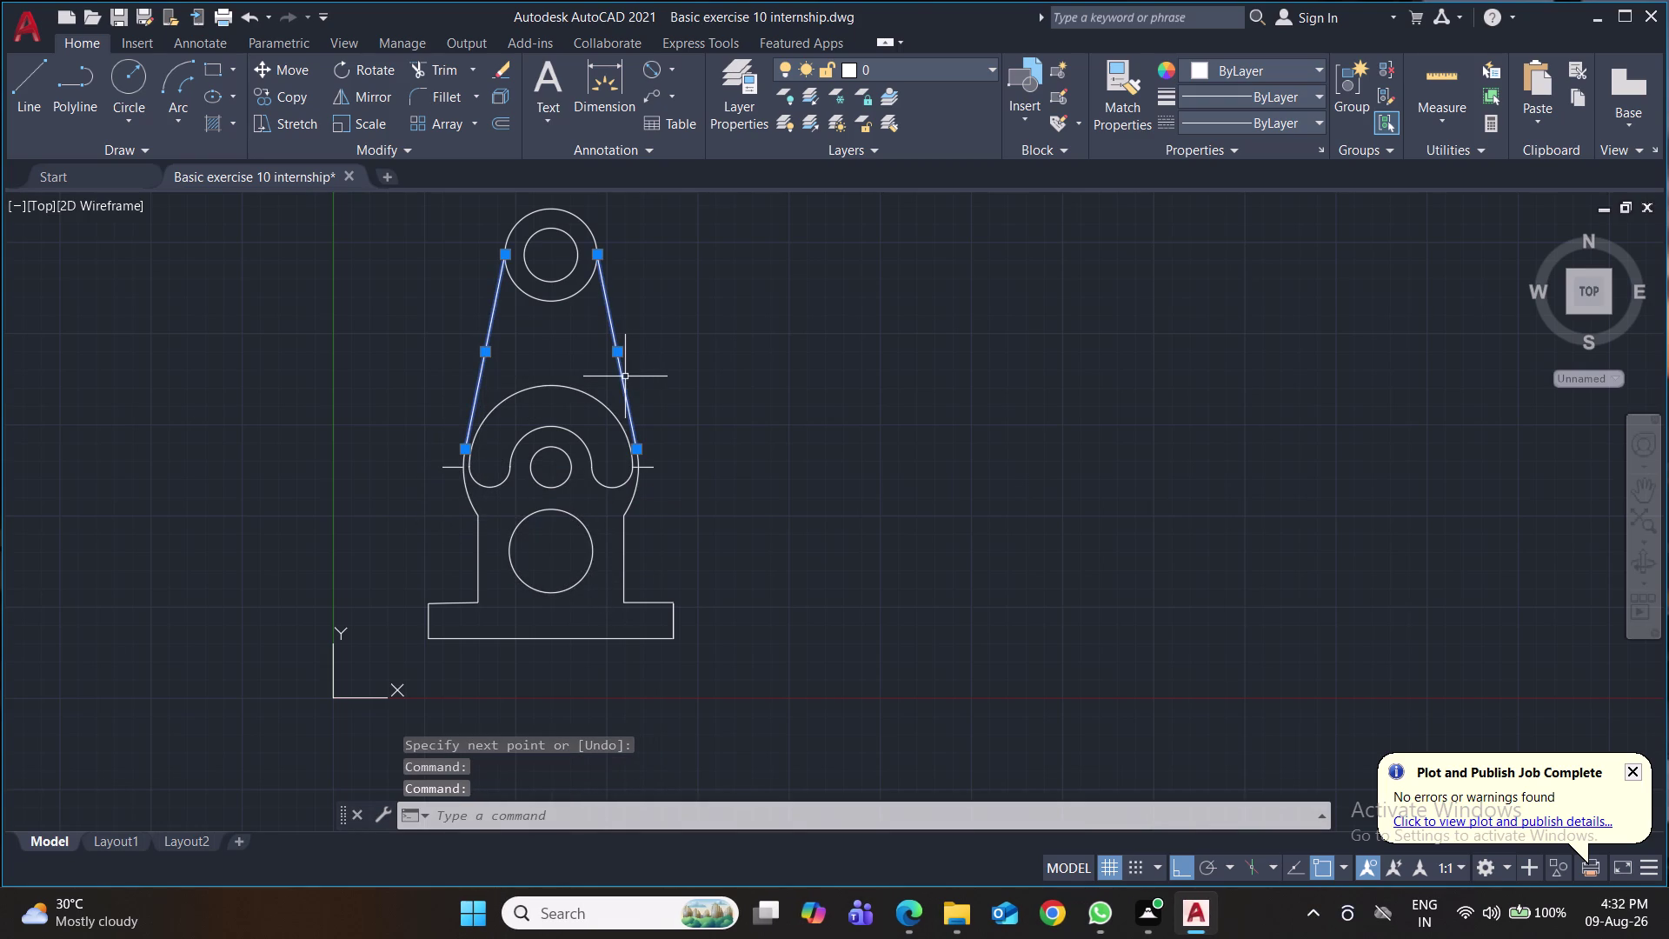
key(Delete)
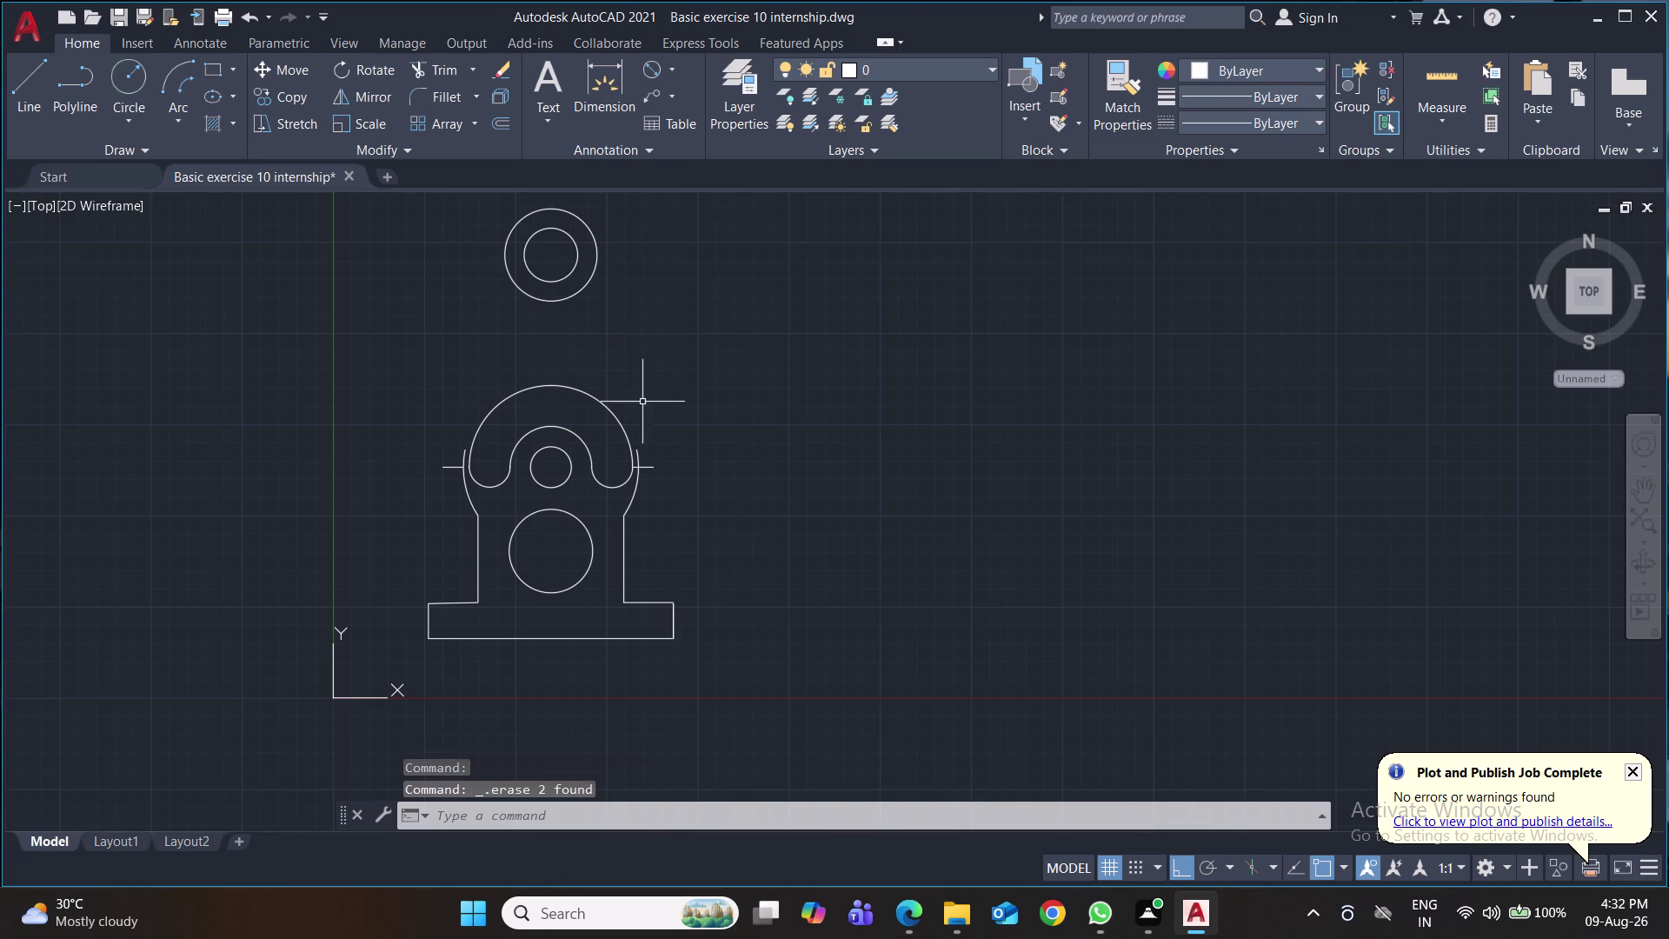
click(633, 493)
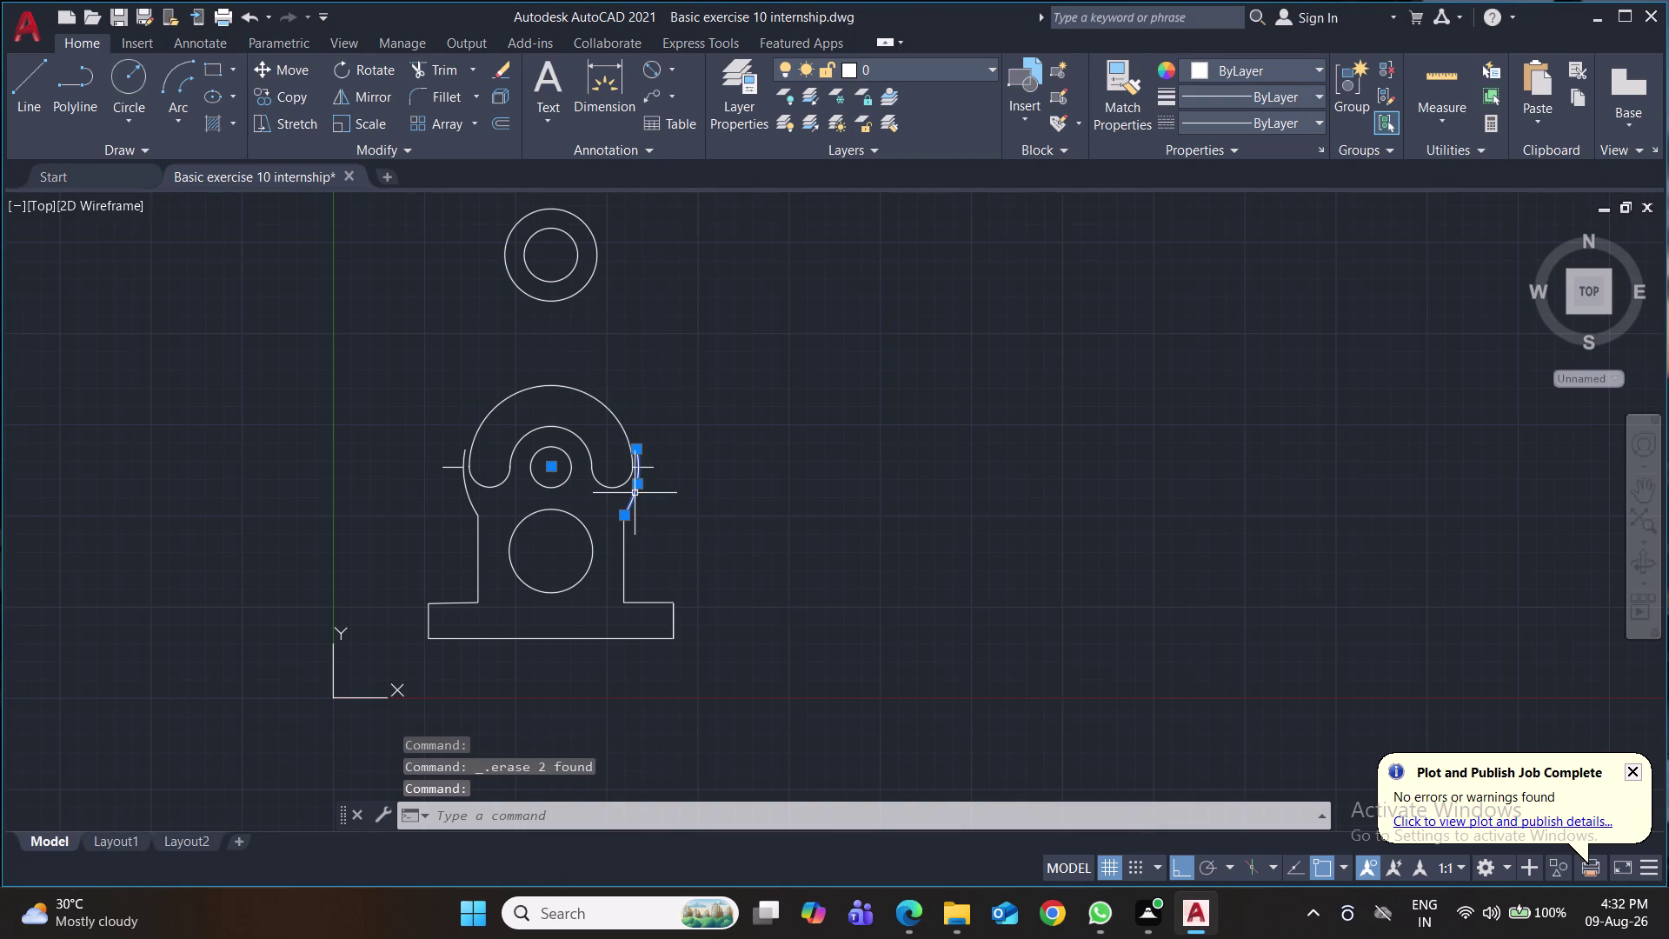
key(Delete)
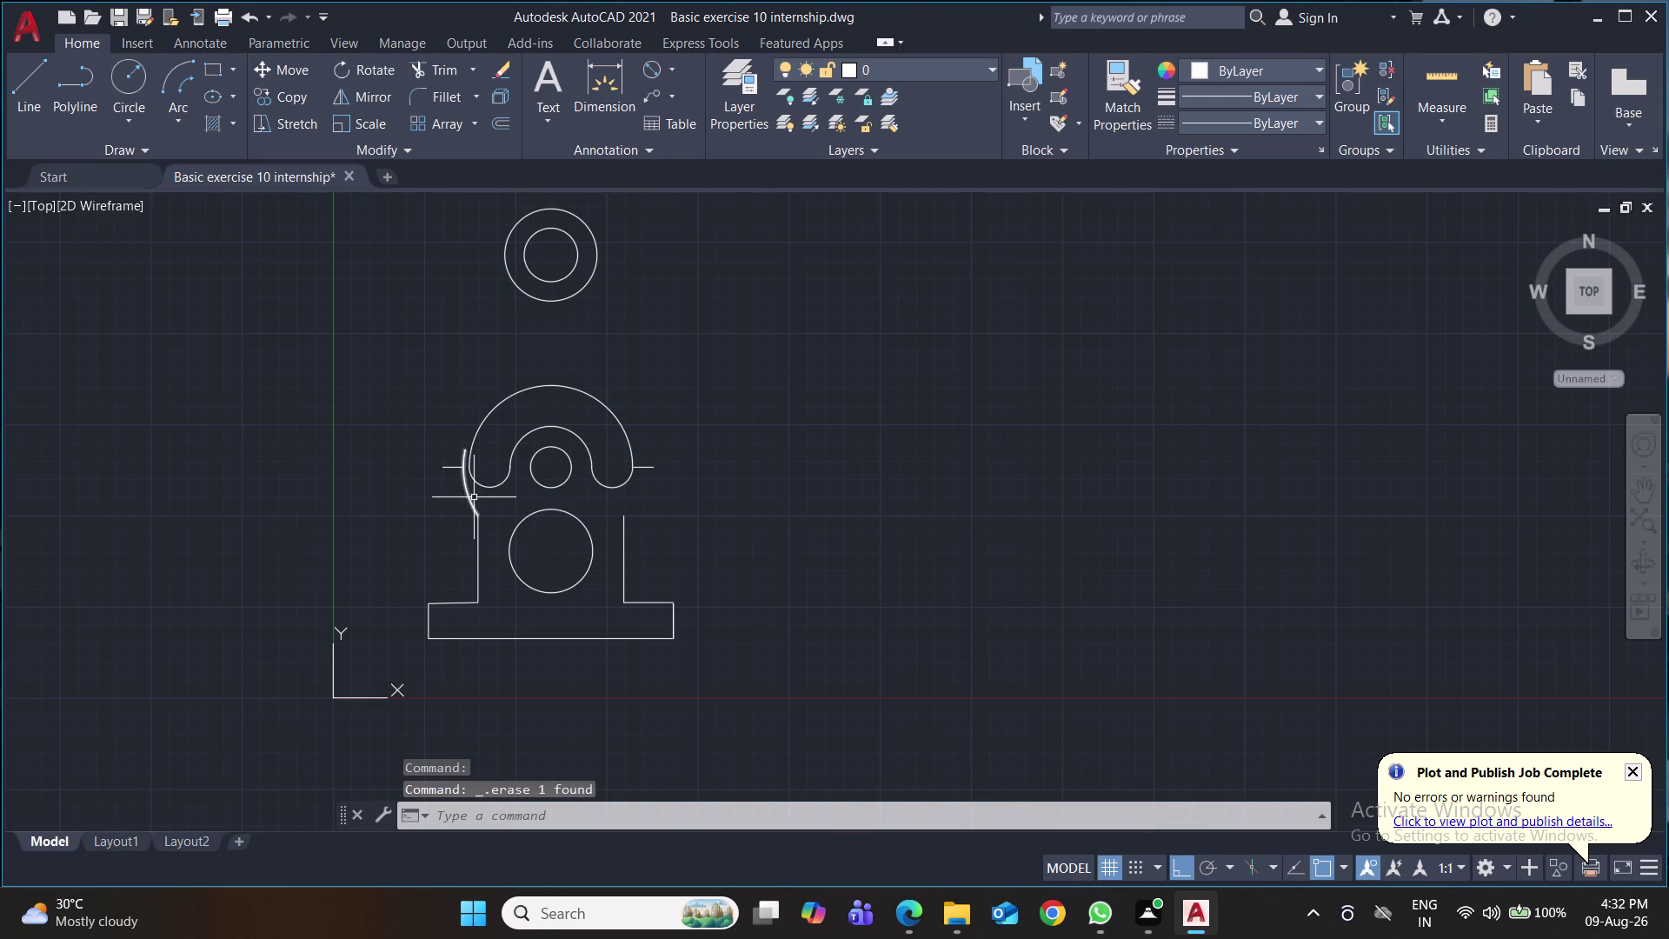
click(469, 497)
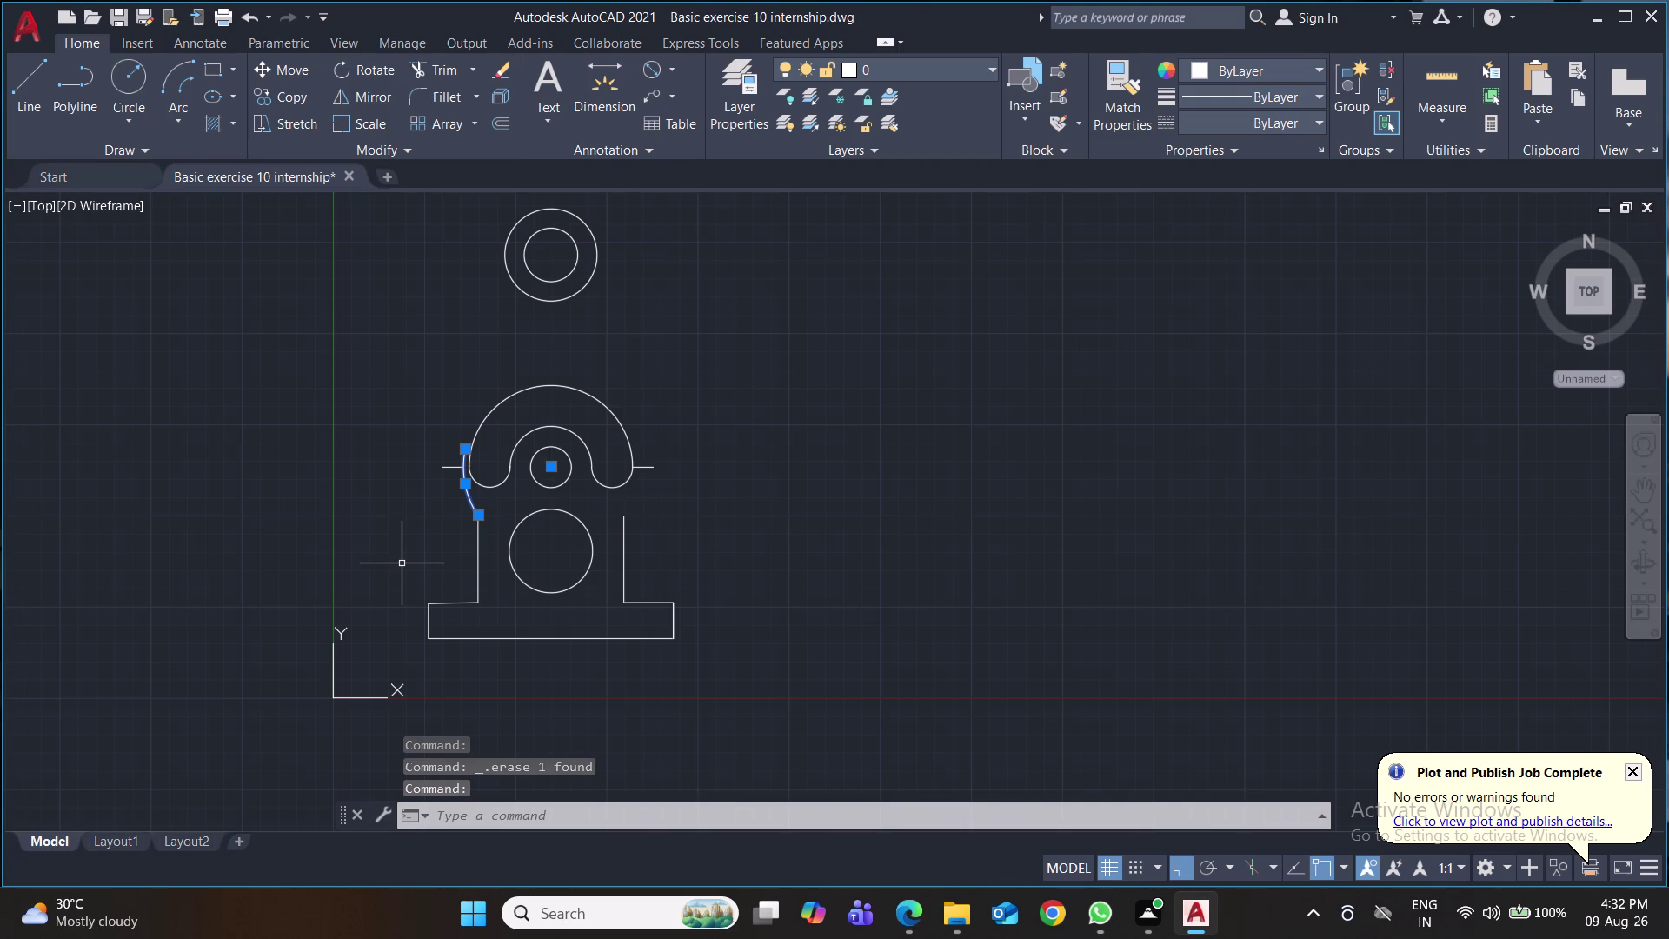
key(Delete)
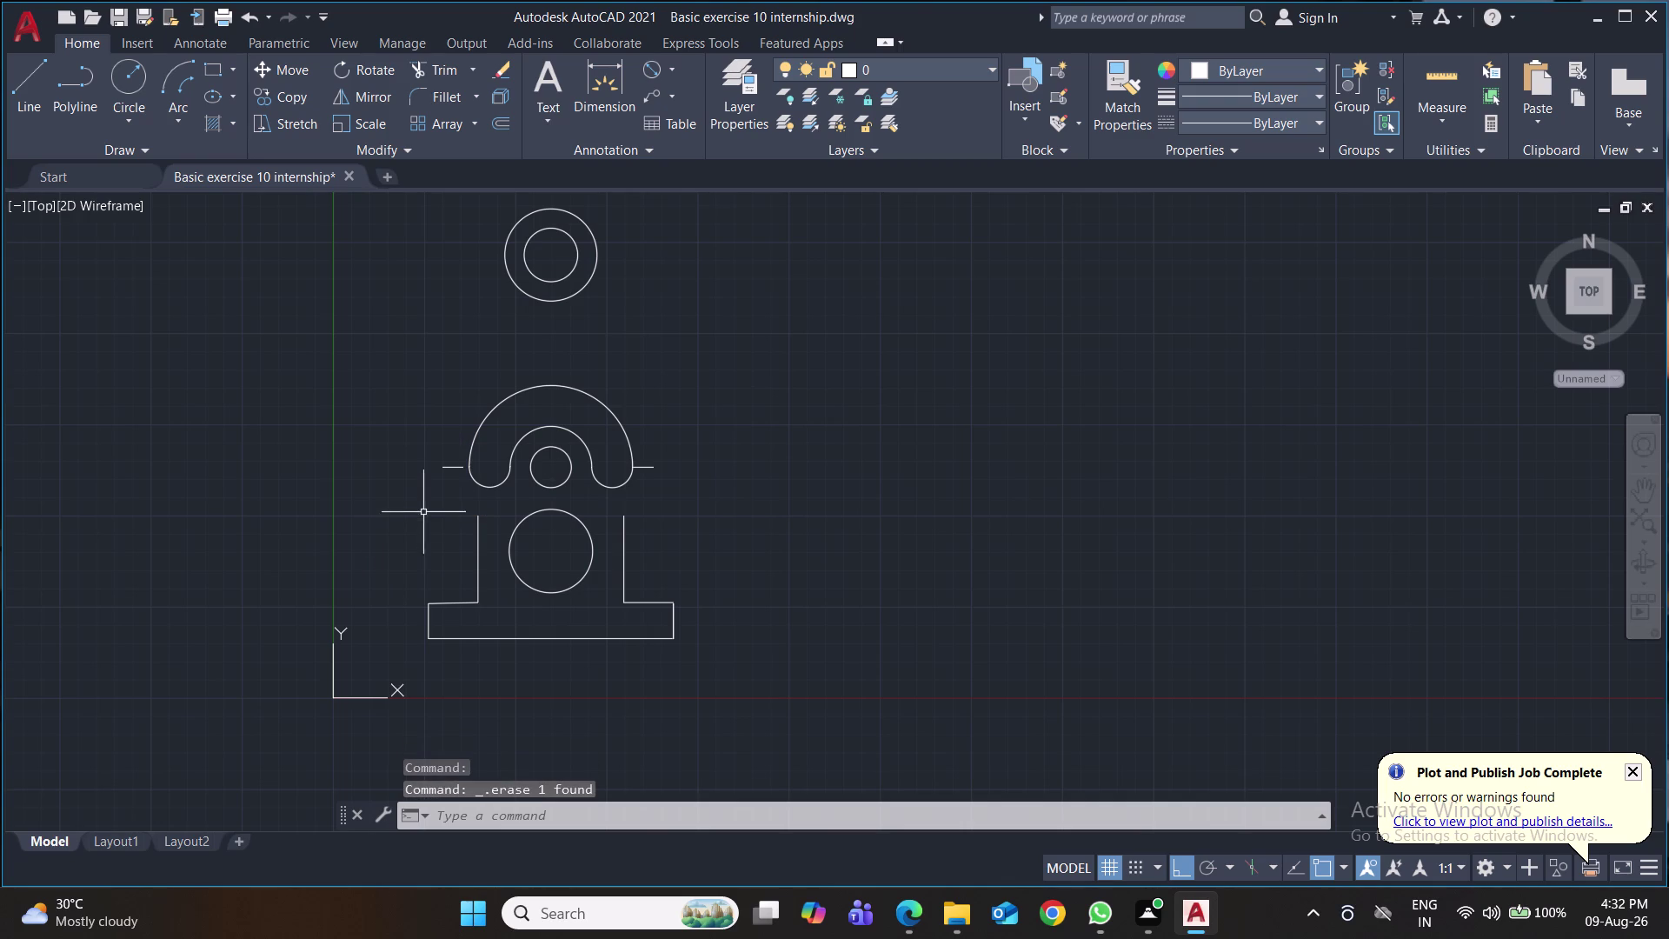
click(449, 469)
key(Delete)
Draw a 14-unit horizontal line leftward from the arch's left end.
click(28, 77)
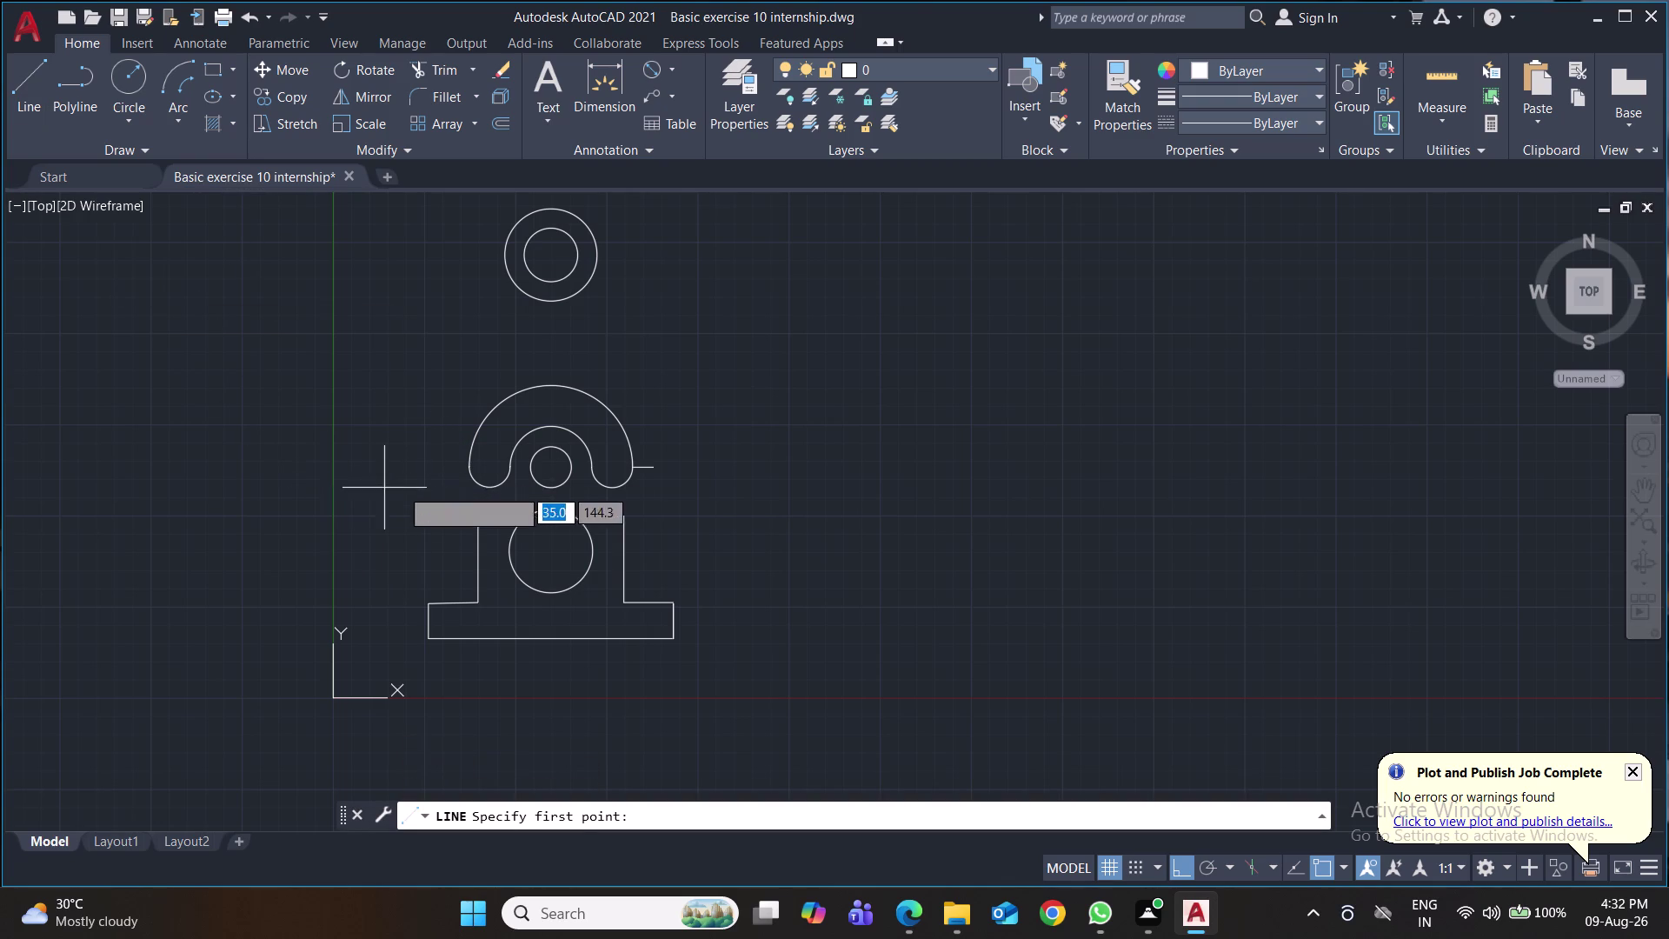
click(464, 466)
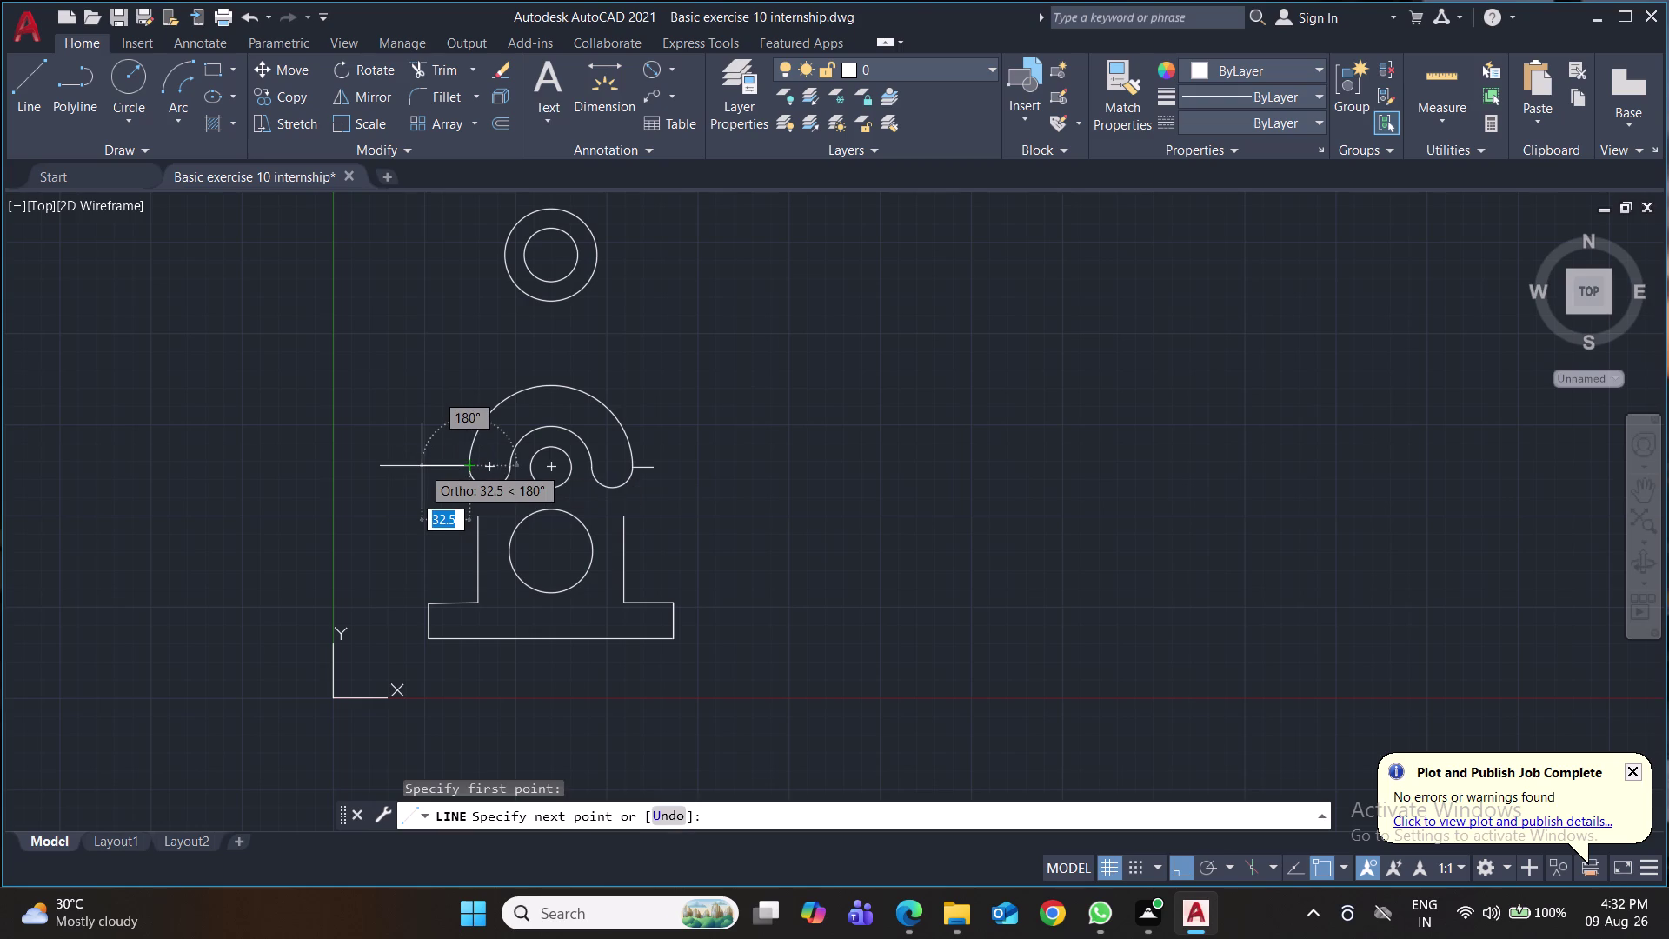
text(14)
key(Return)
key(Return)
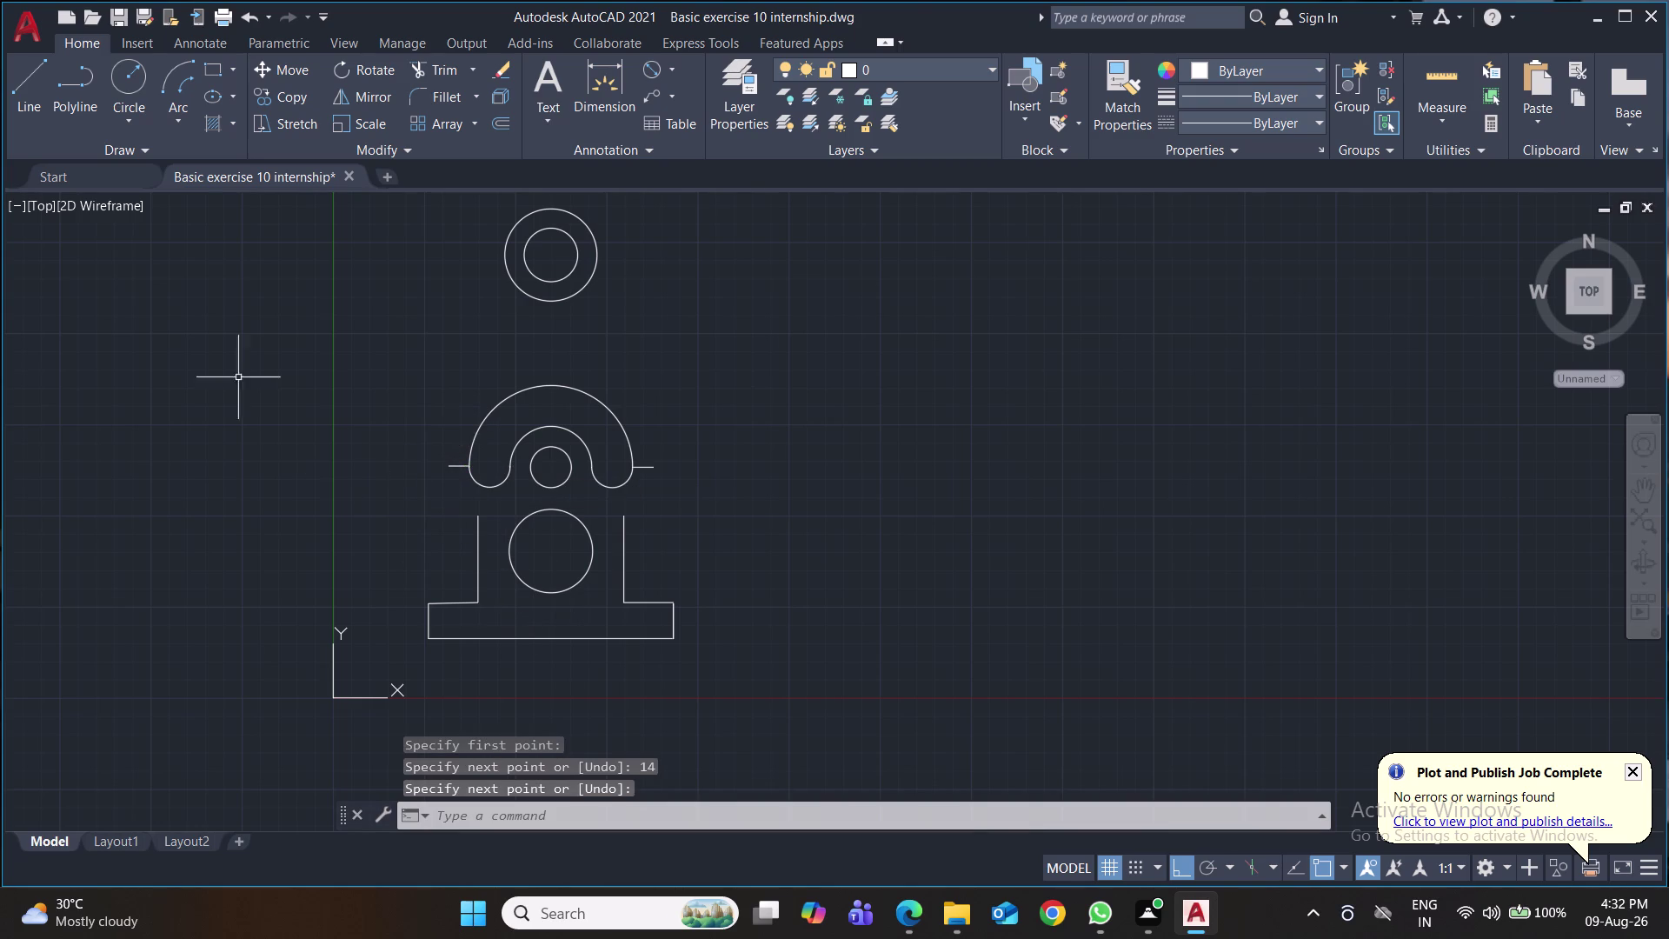
click(134, 119)
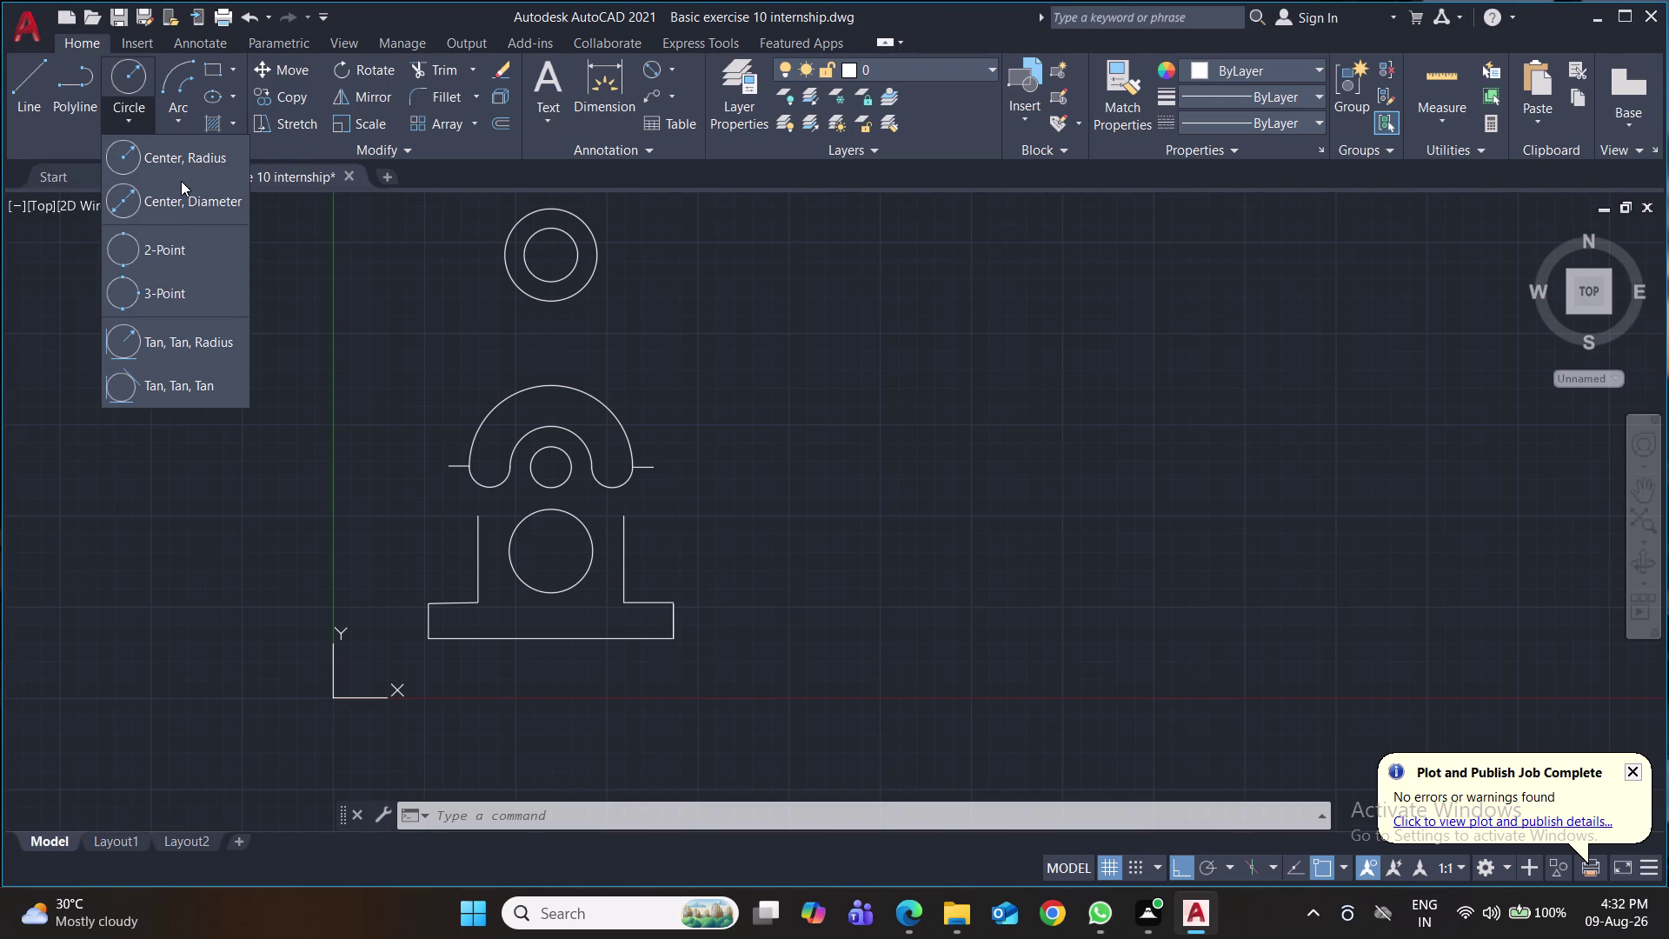
Draw radius-60 Tan-Tan-Radius circles on both sides, tangent to the top ring and arch.
click(199, 340)
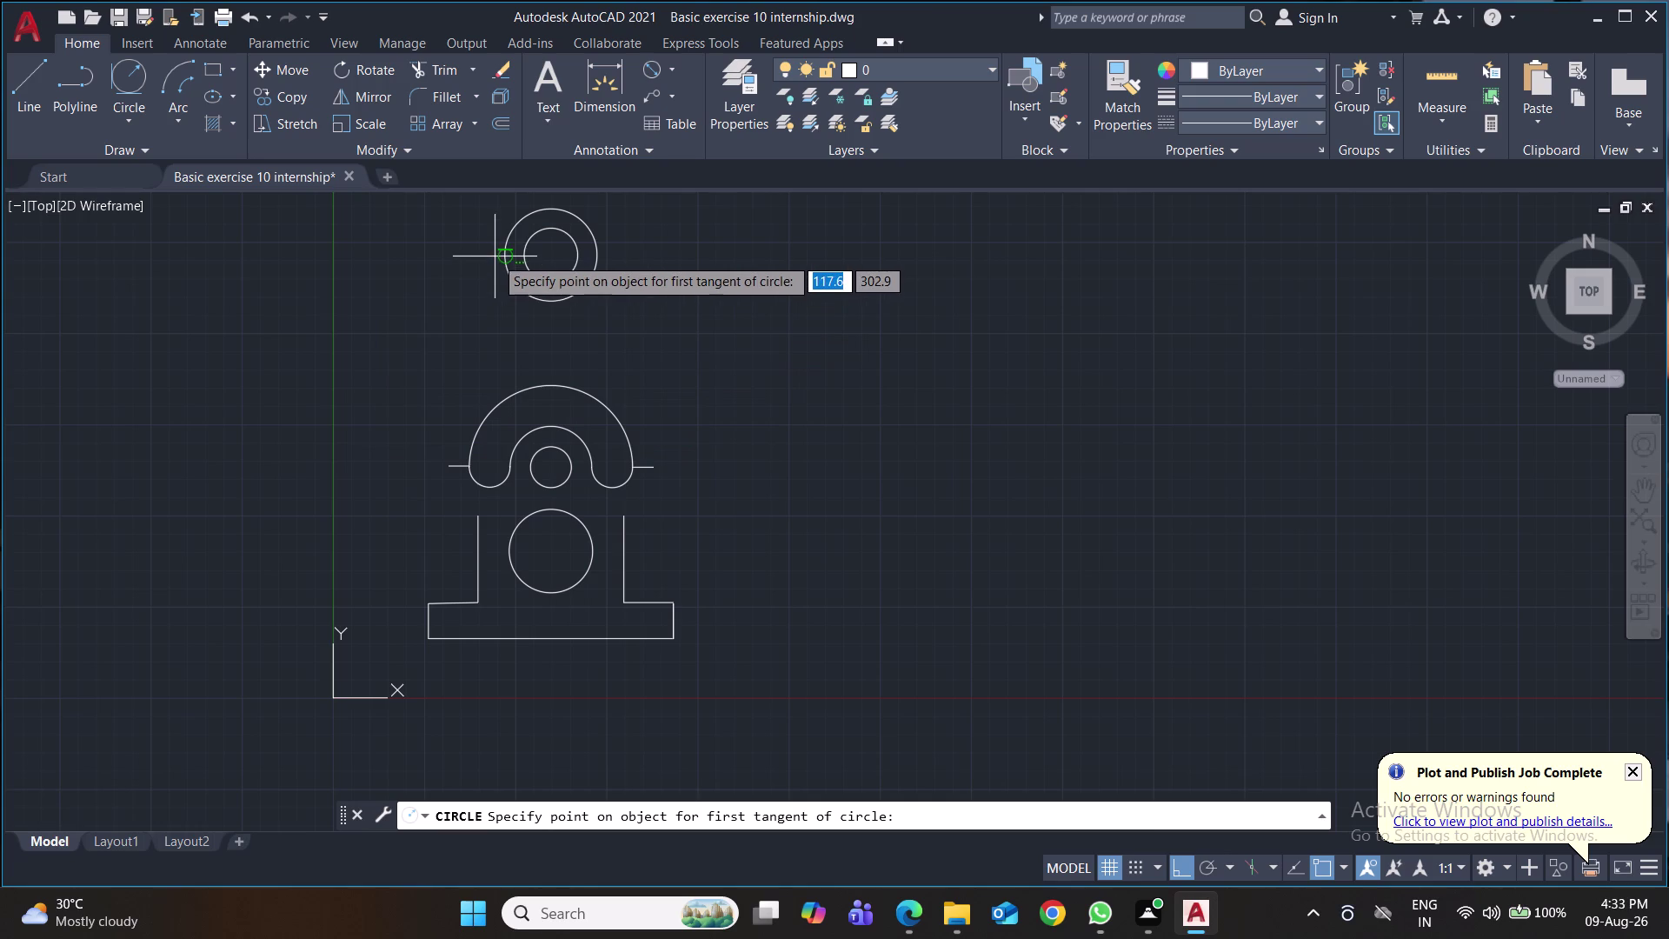
click(504, 250)
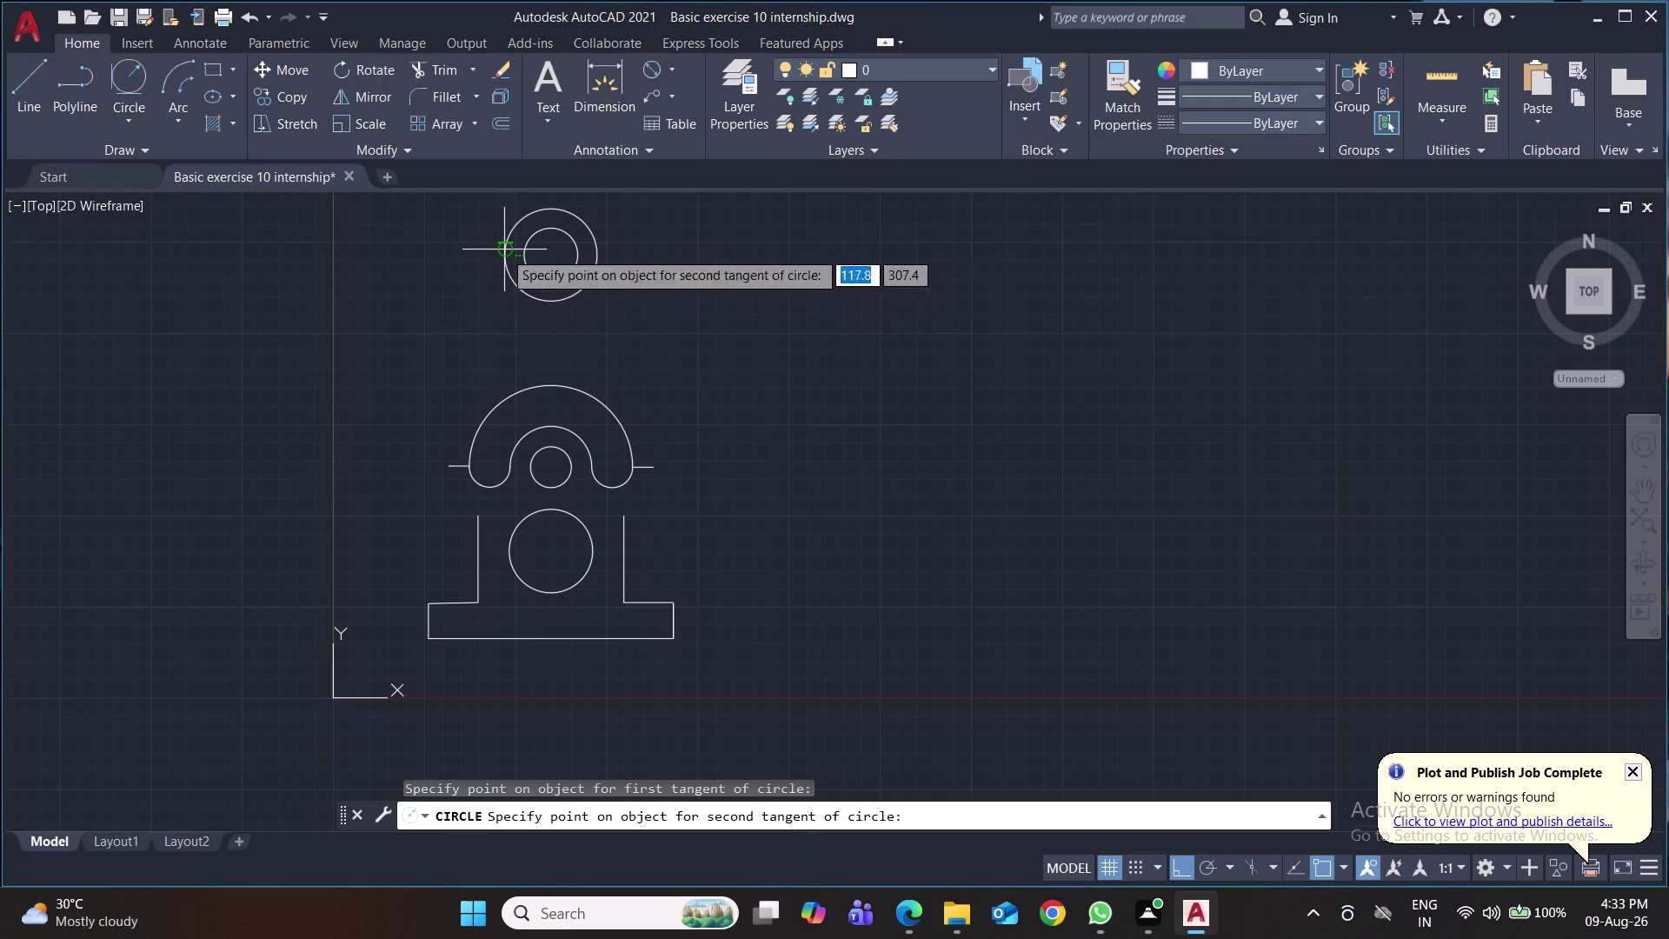
click(481, 425)
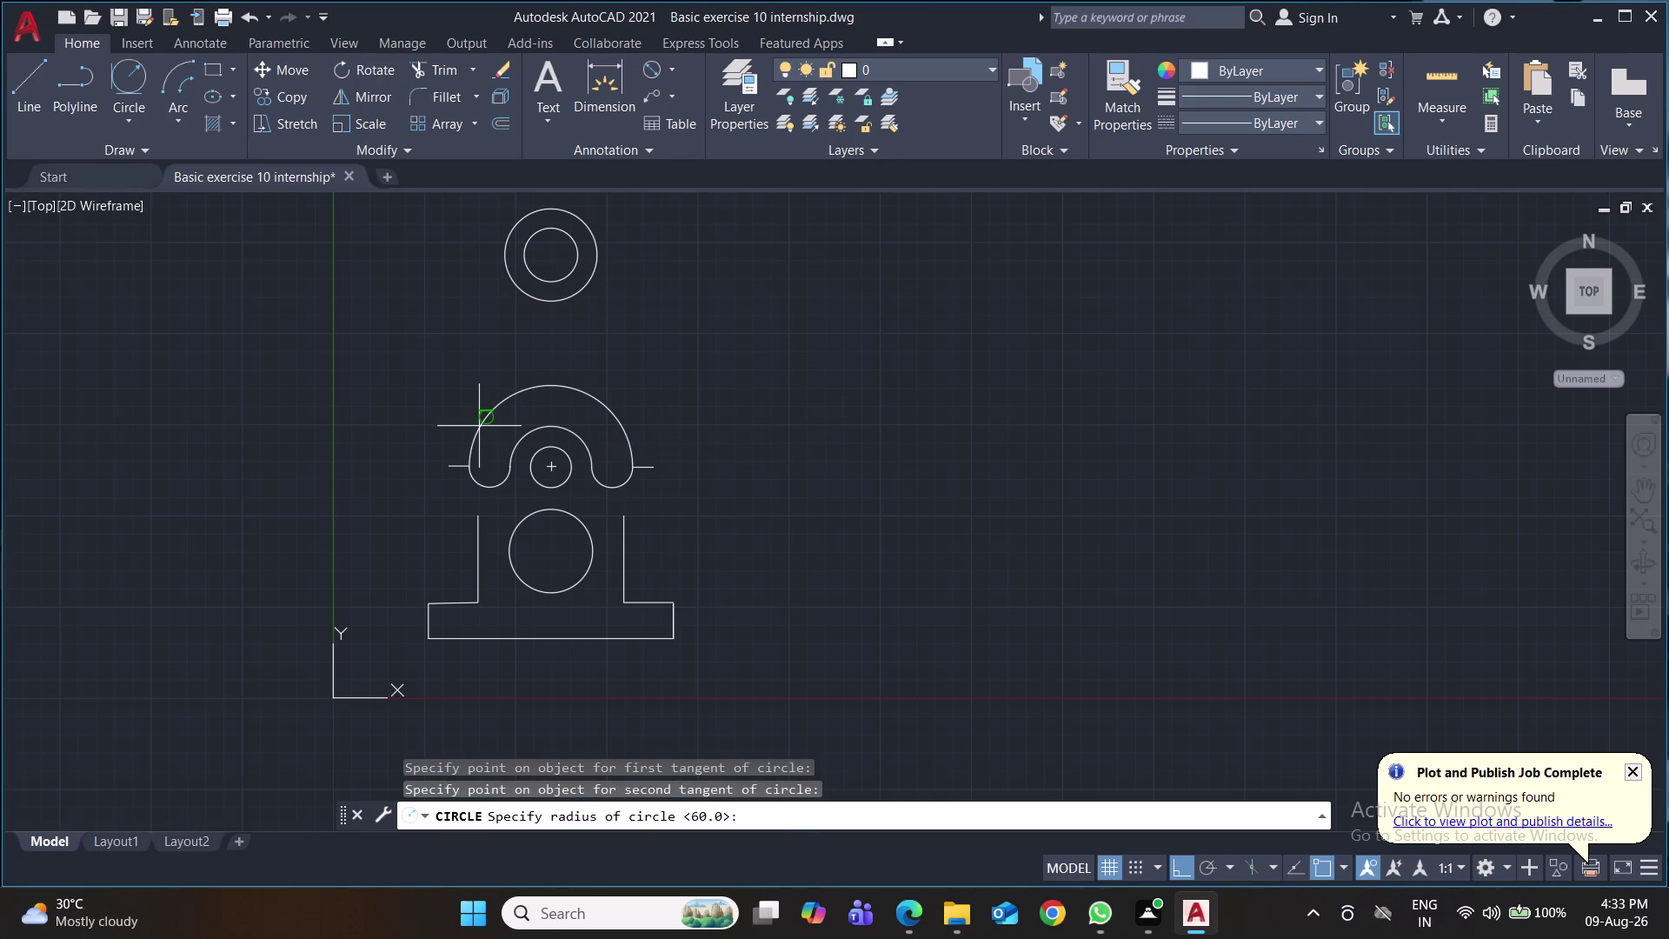
text(60)
key(Return)
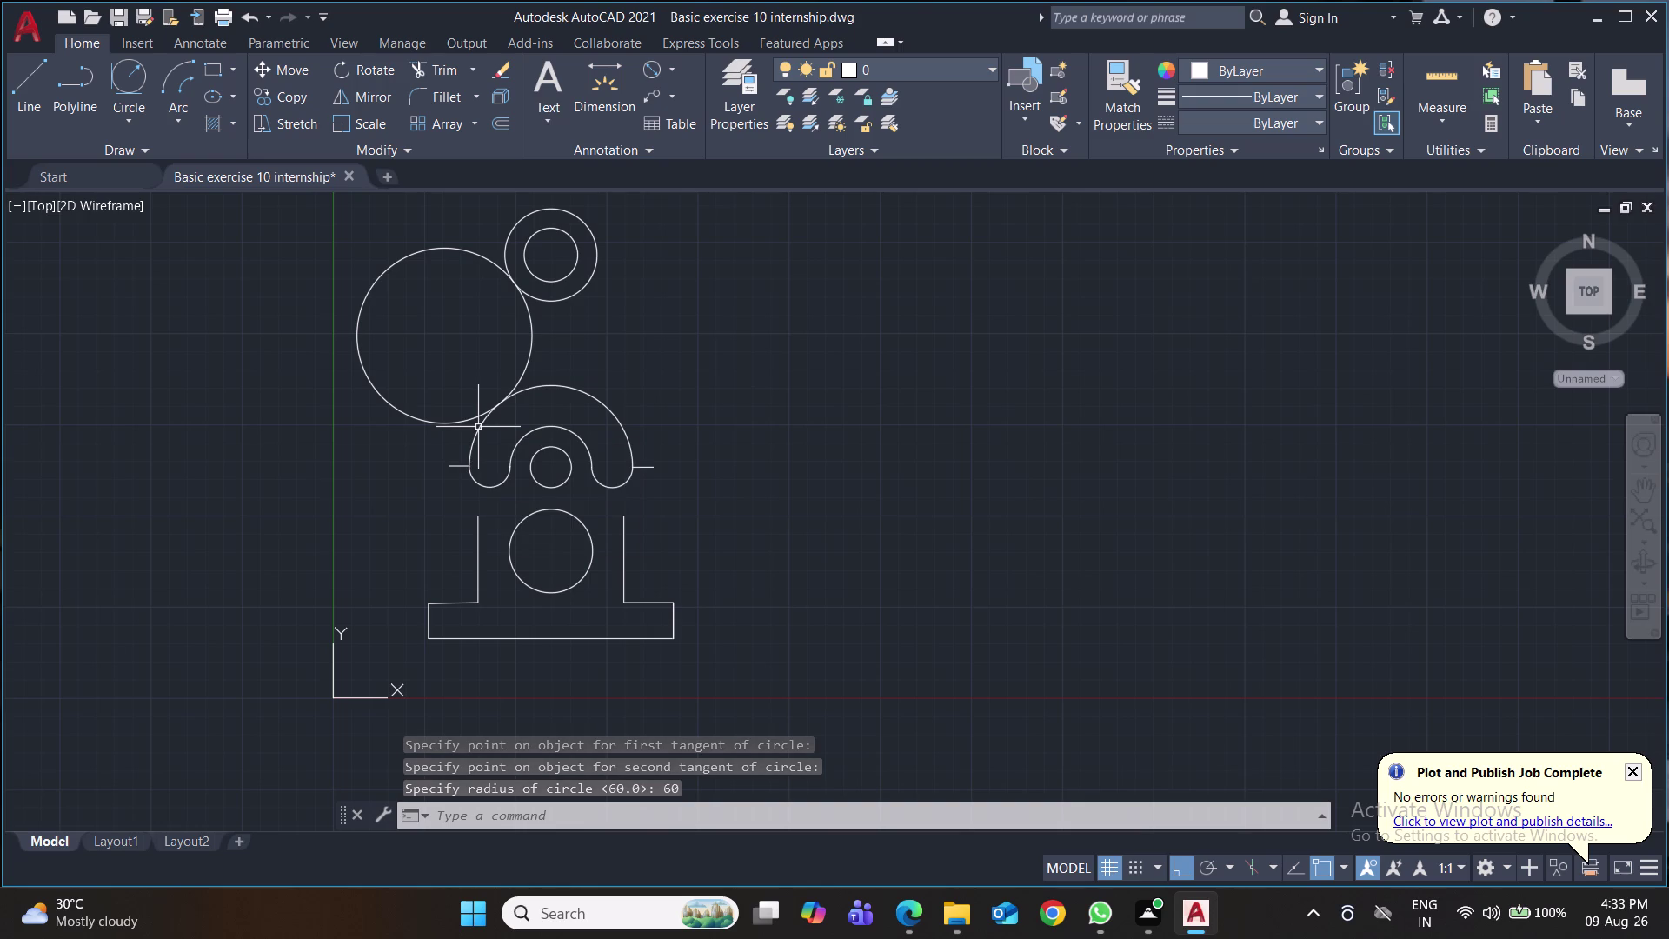
click(136, 75)
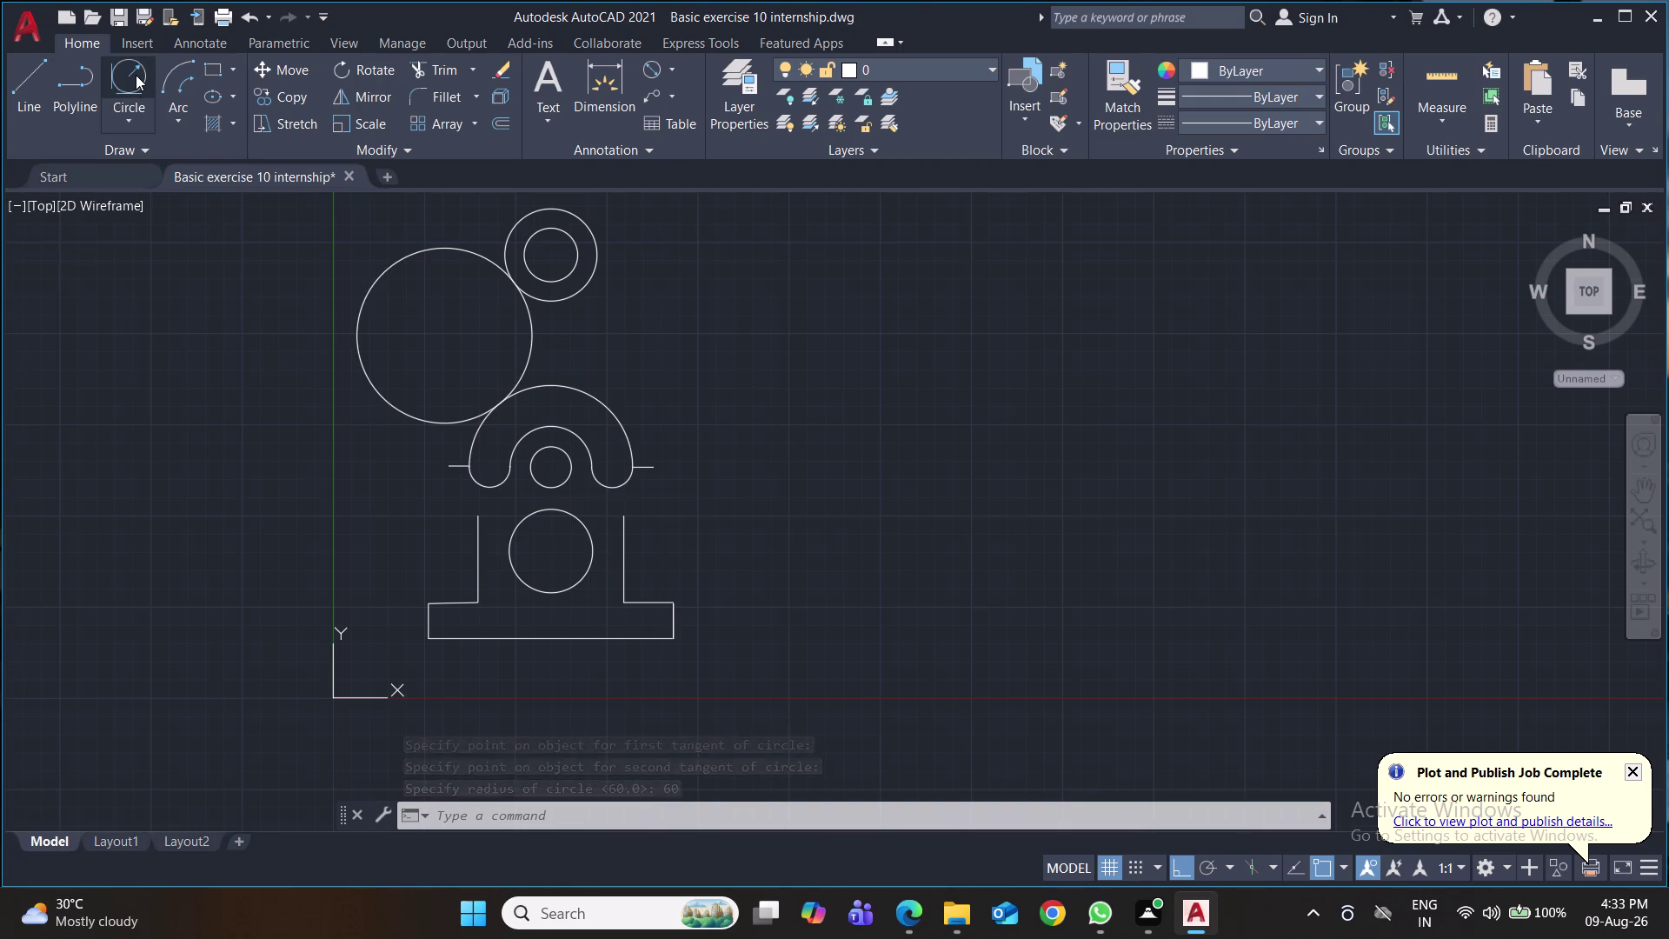
click(592, 272)
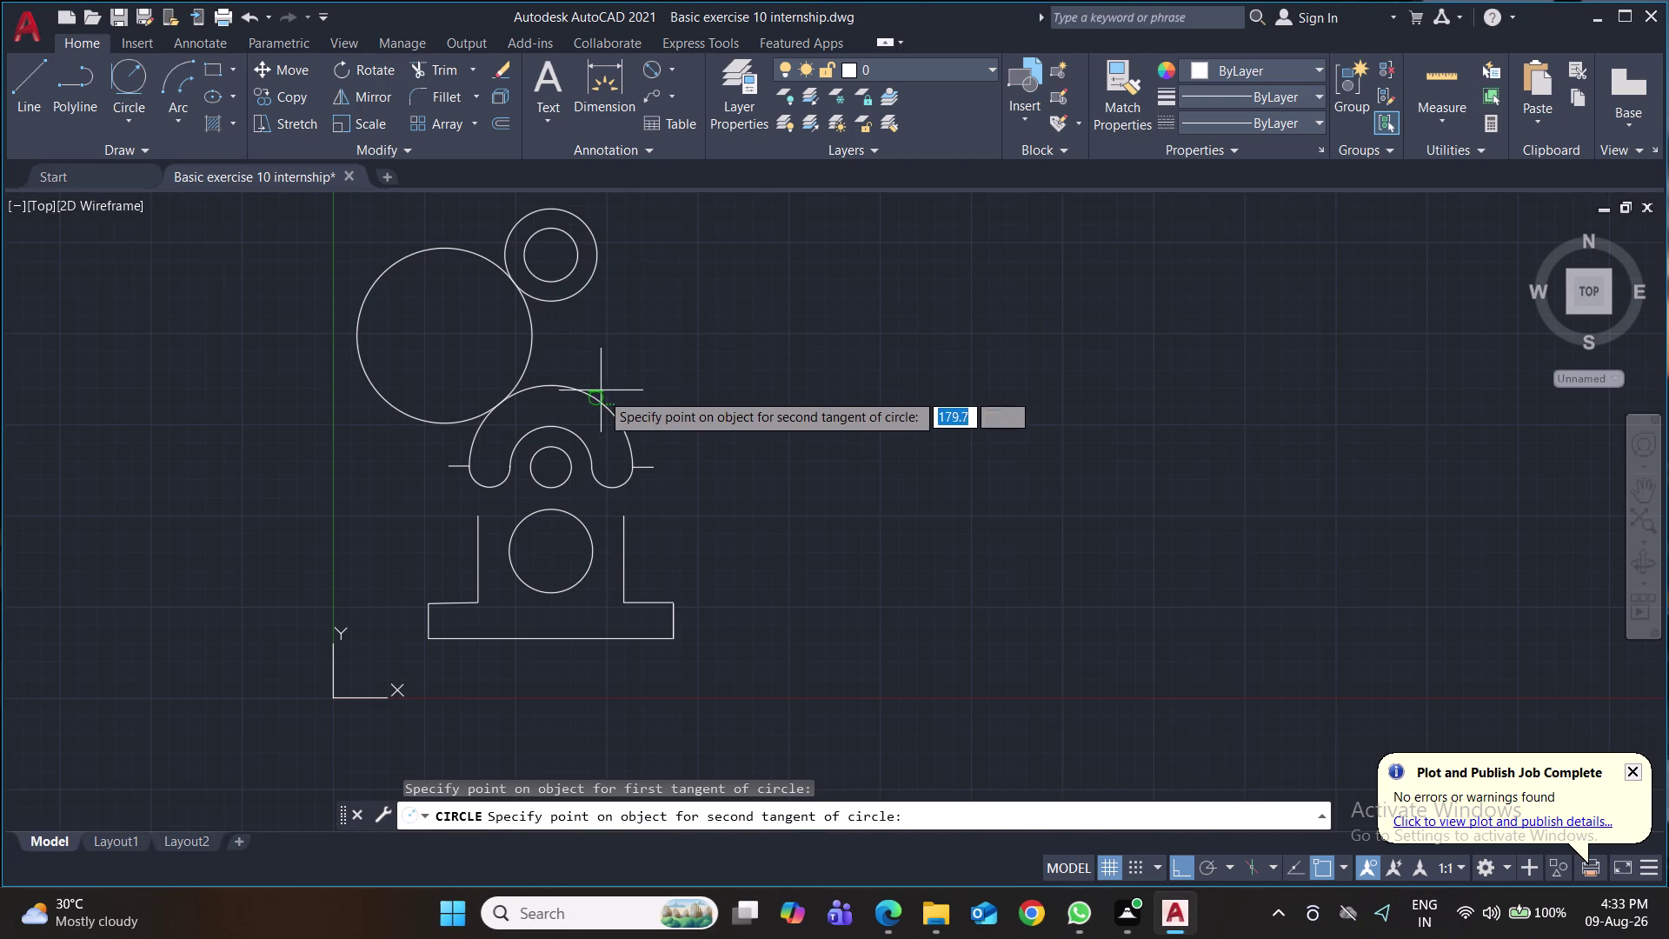
click(603, 404)
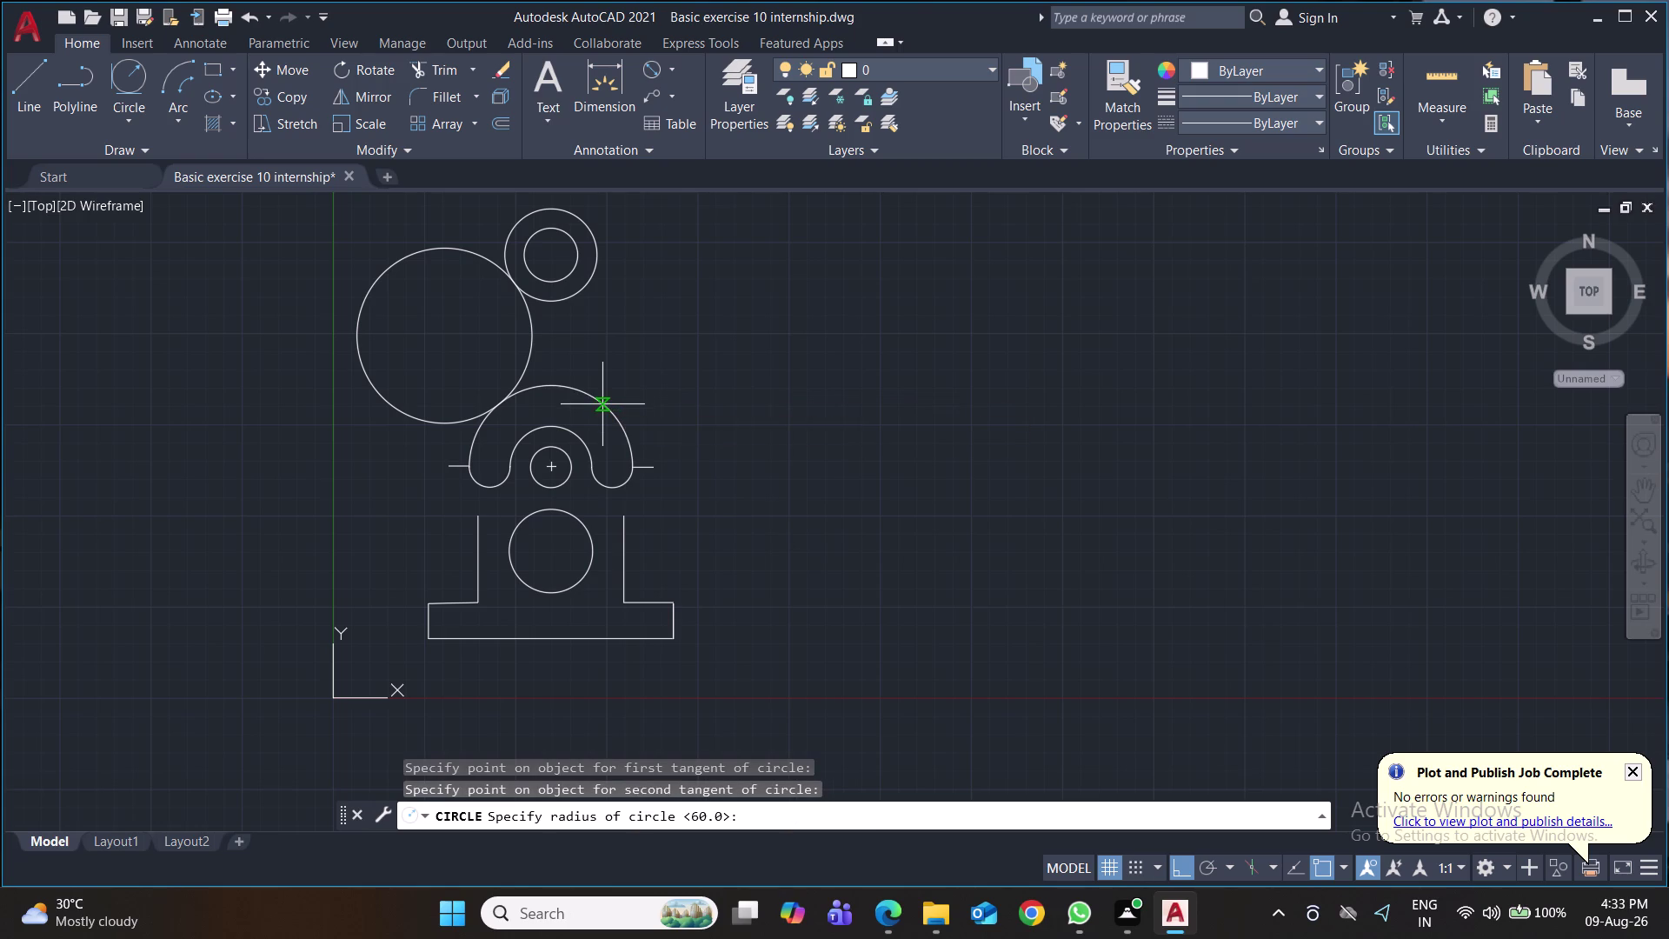
text(60)
key(Return)
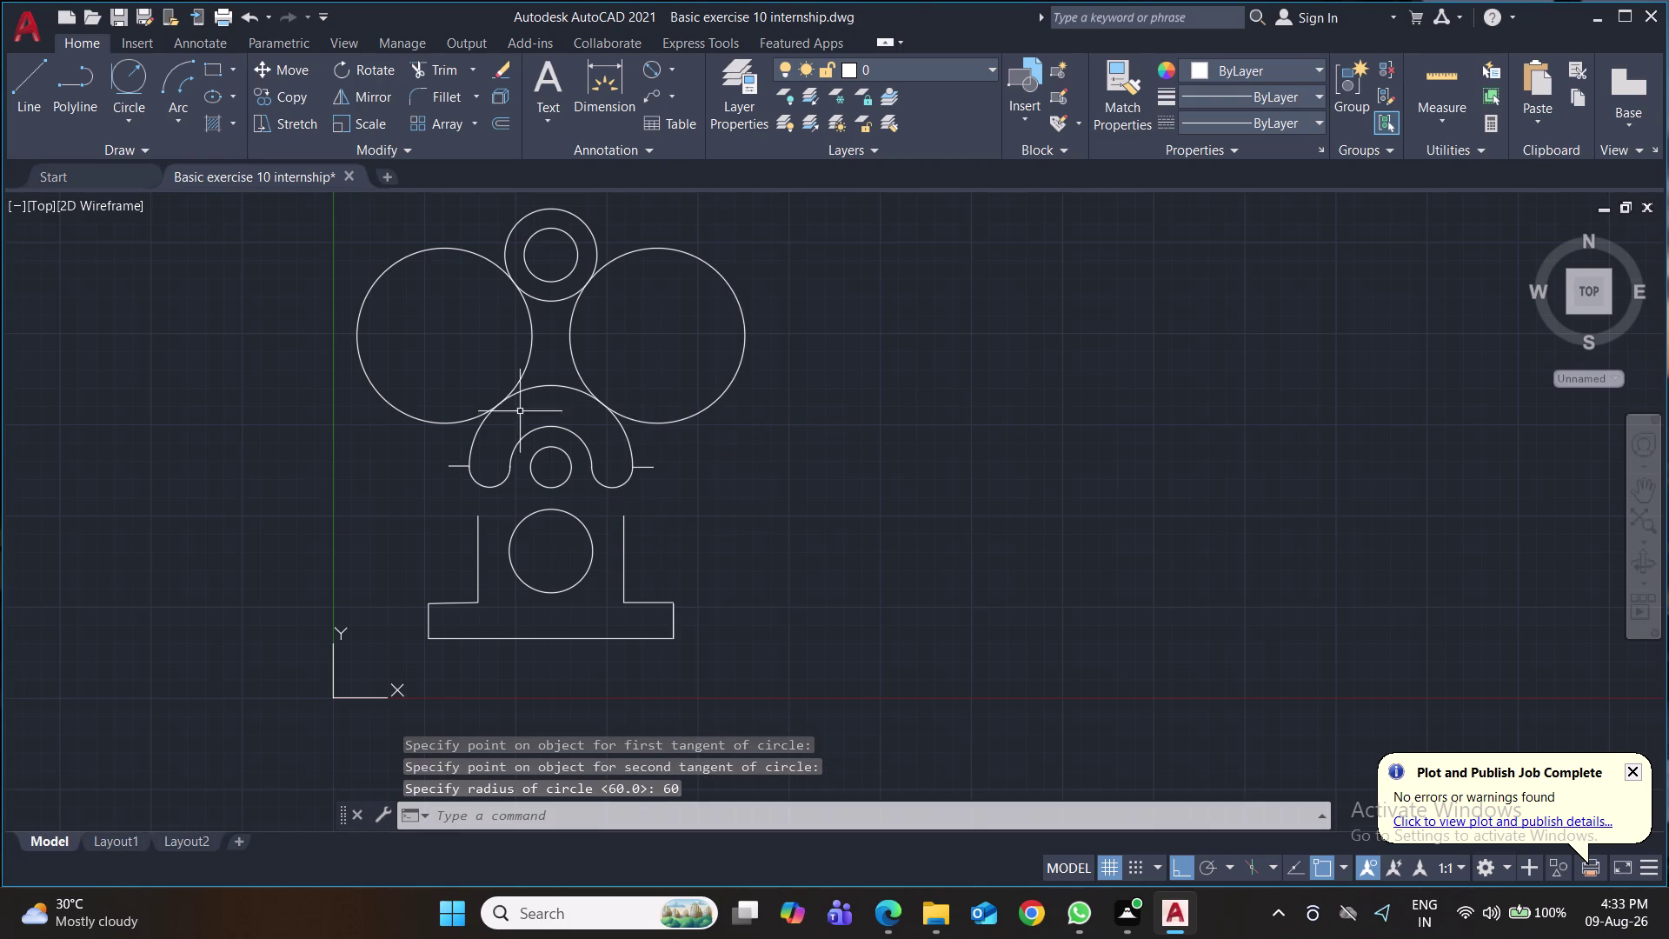
text(tr)
key(Return)
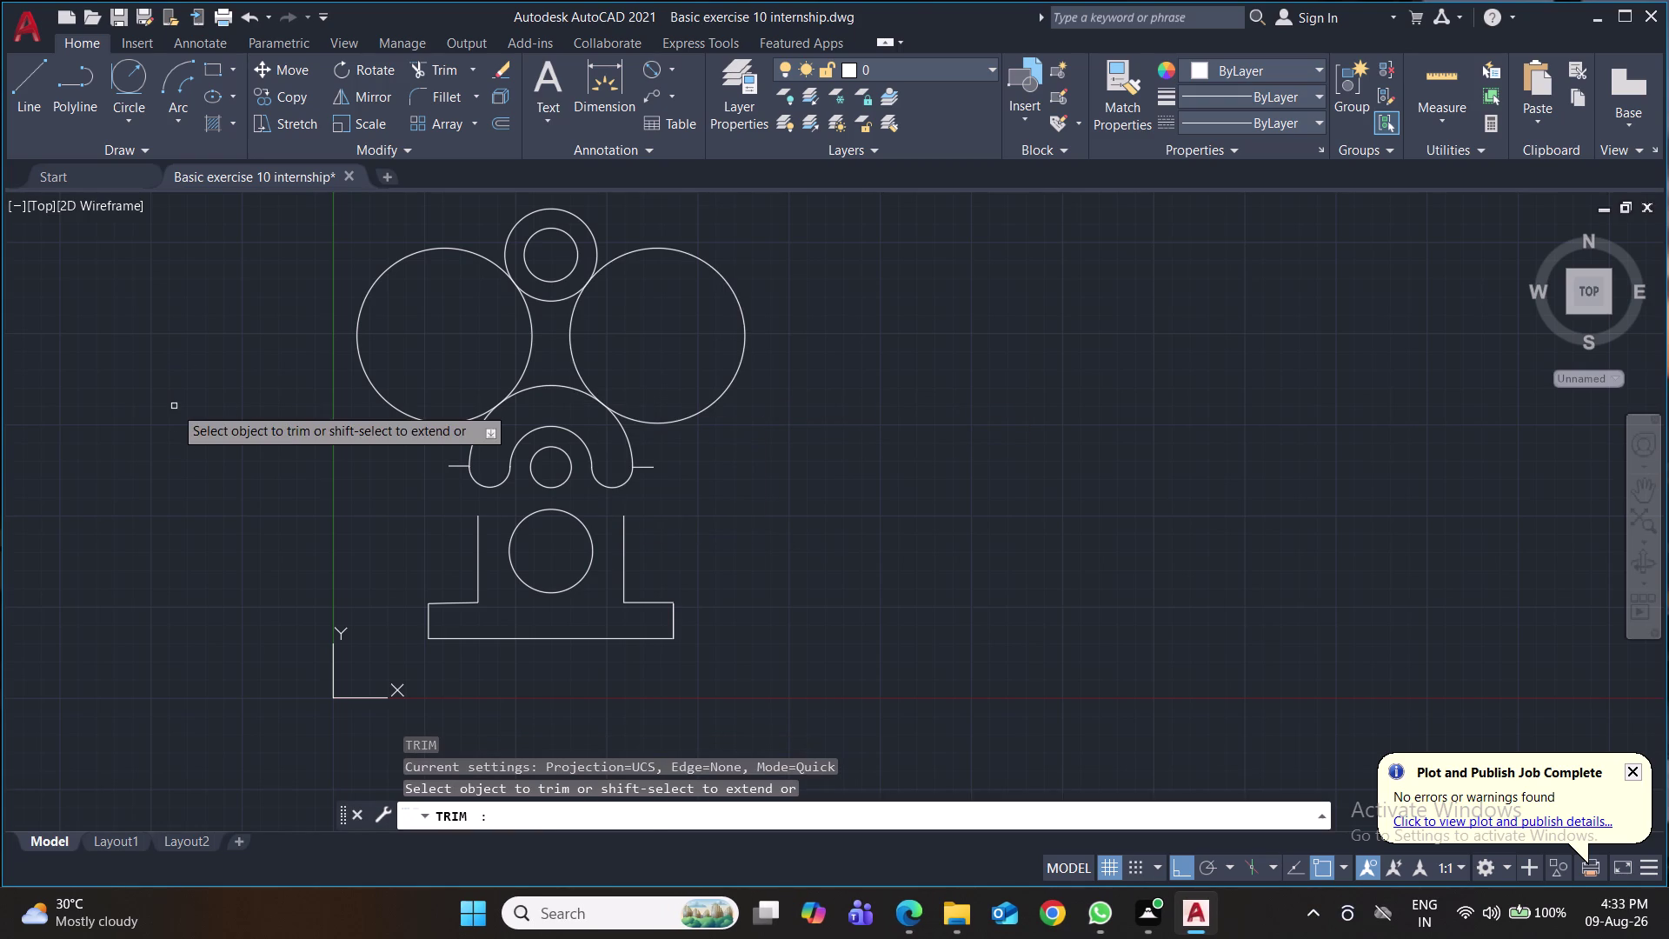
Trim away the outer parts and remaining arcs of both radius-60 circles until none remain.
click(427, 251)
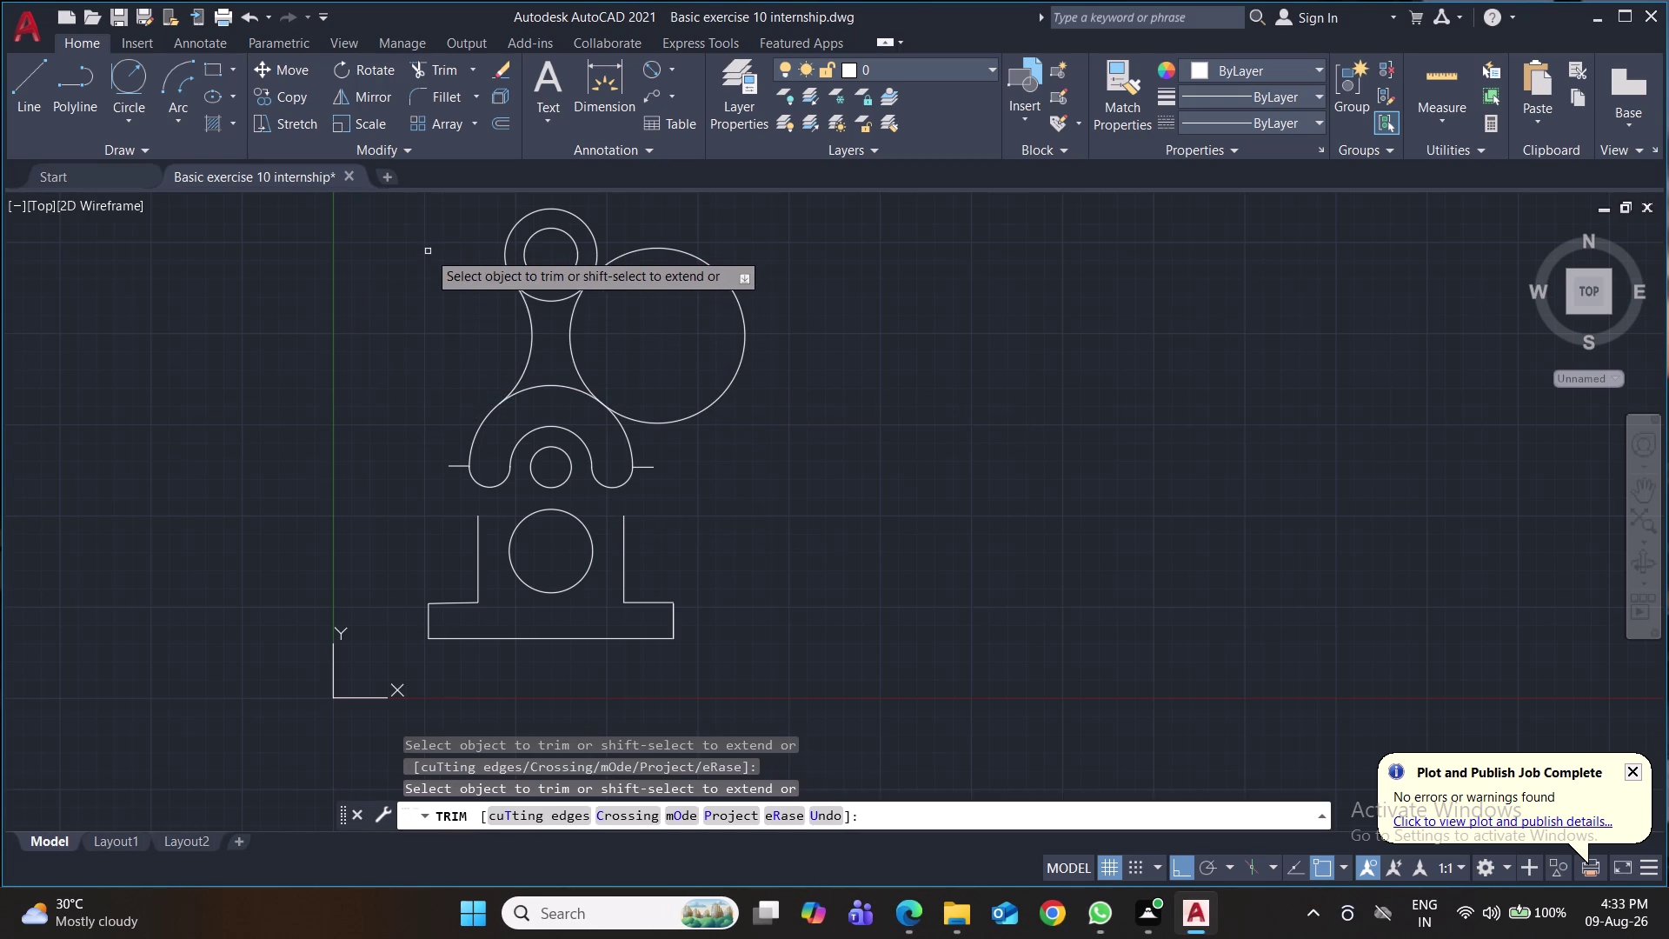
click(659, 247)
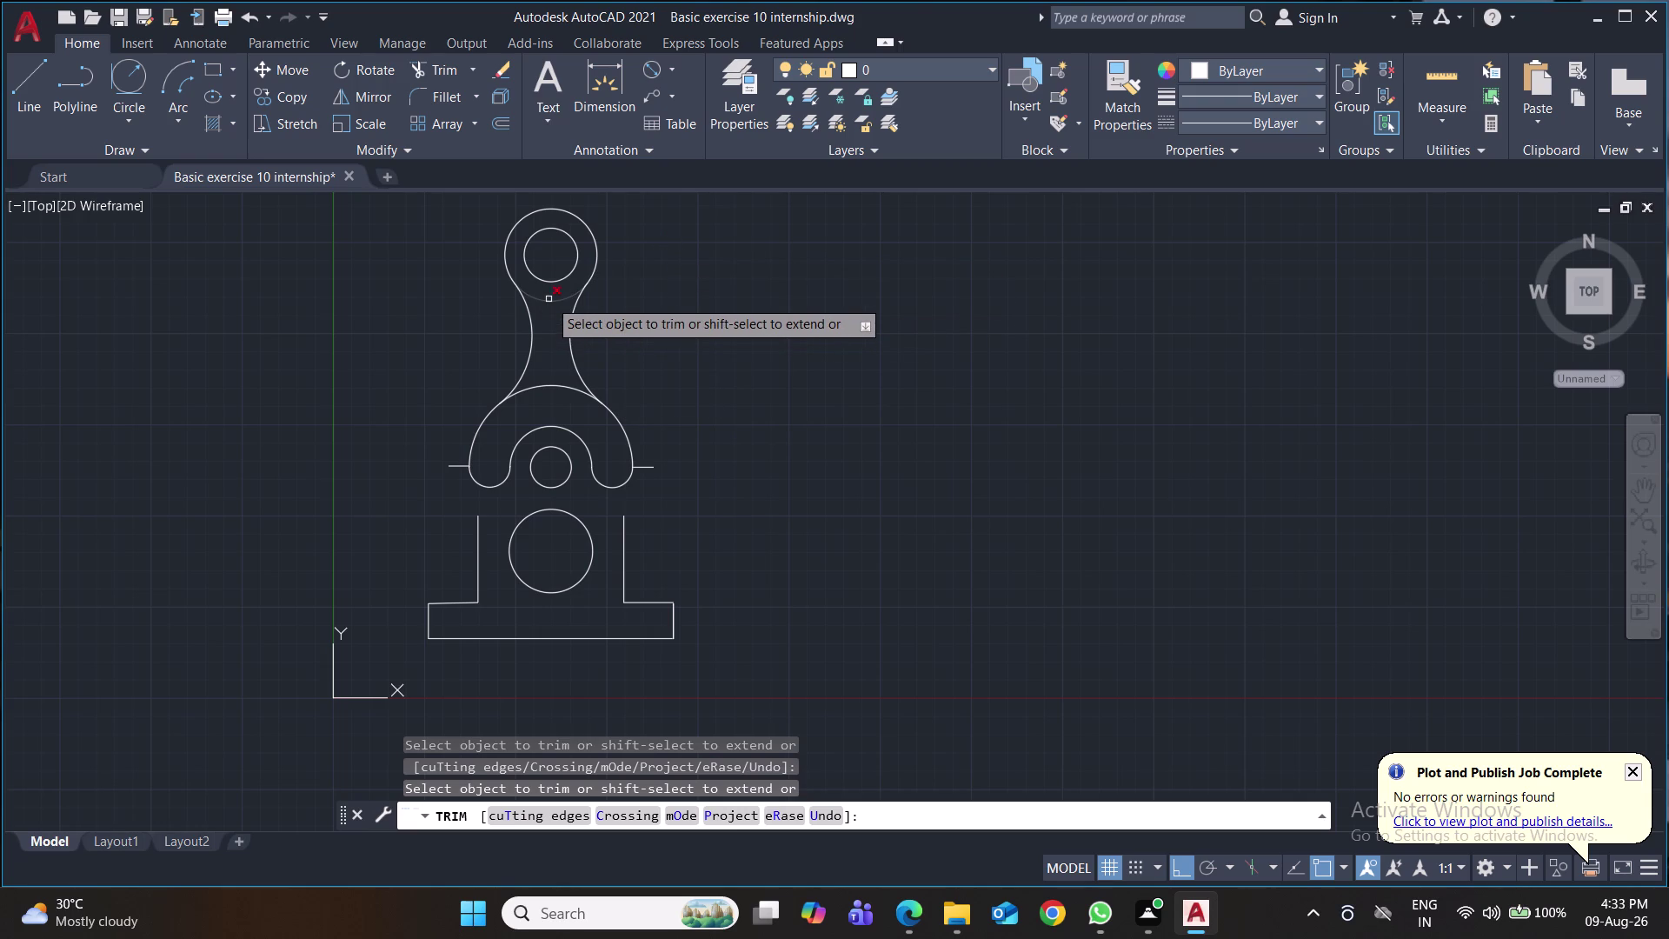
click(571, 339)
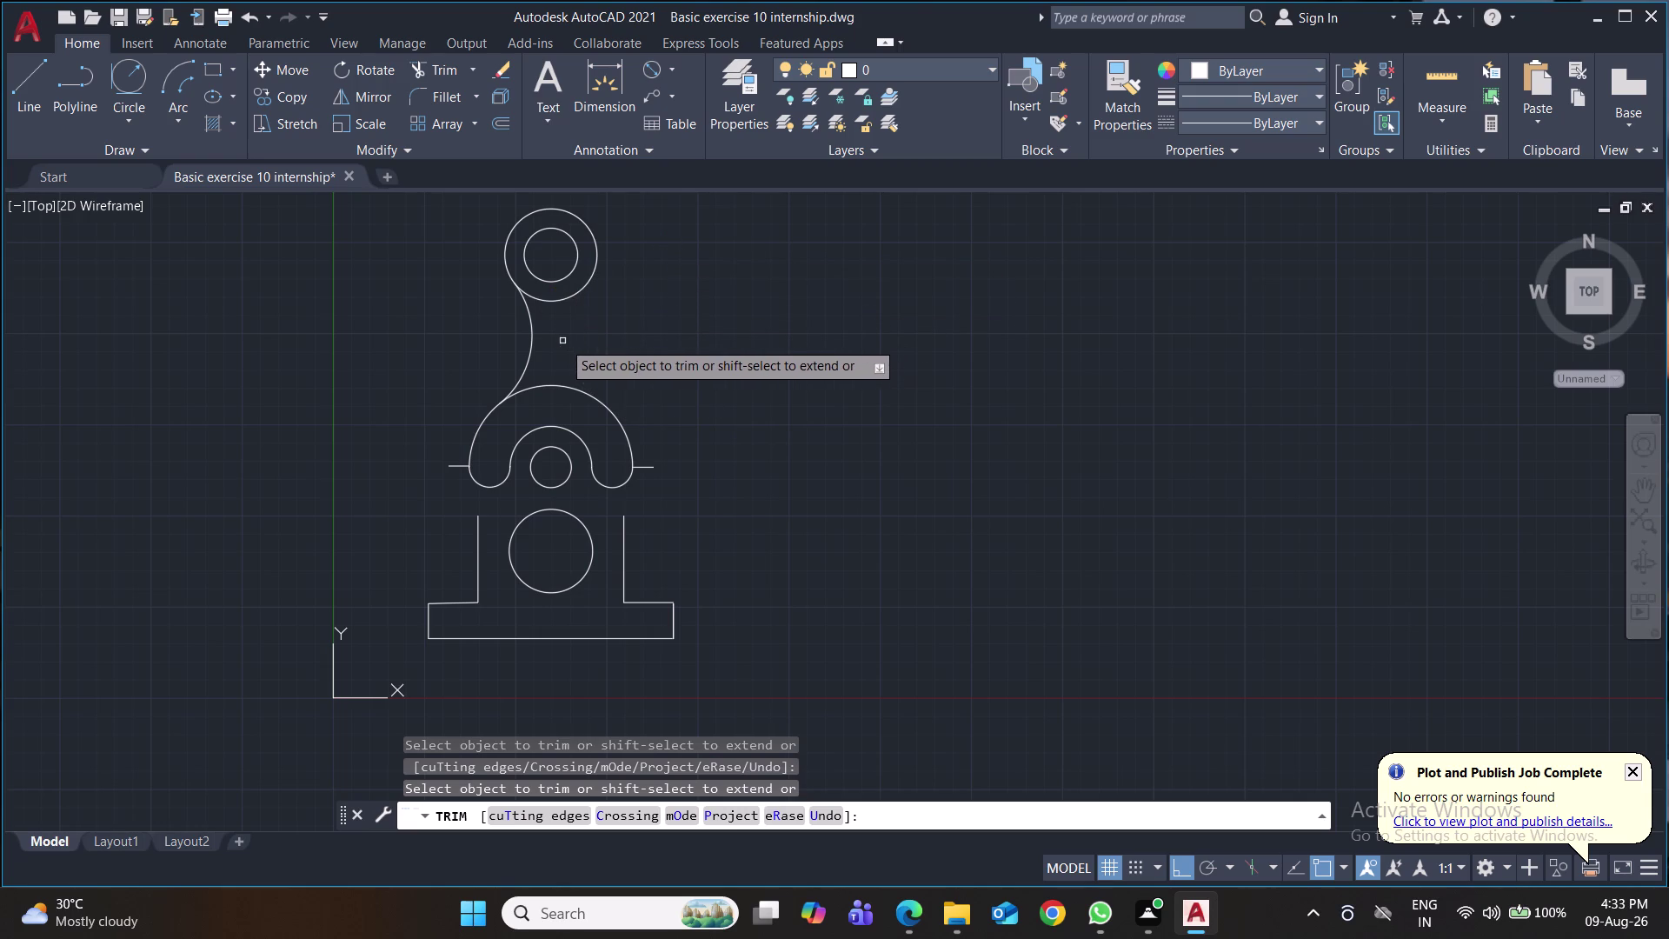
click(532, 338)
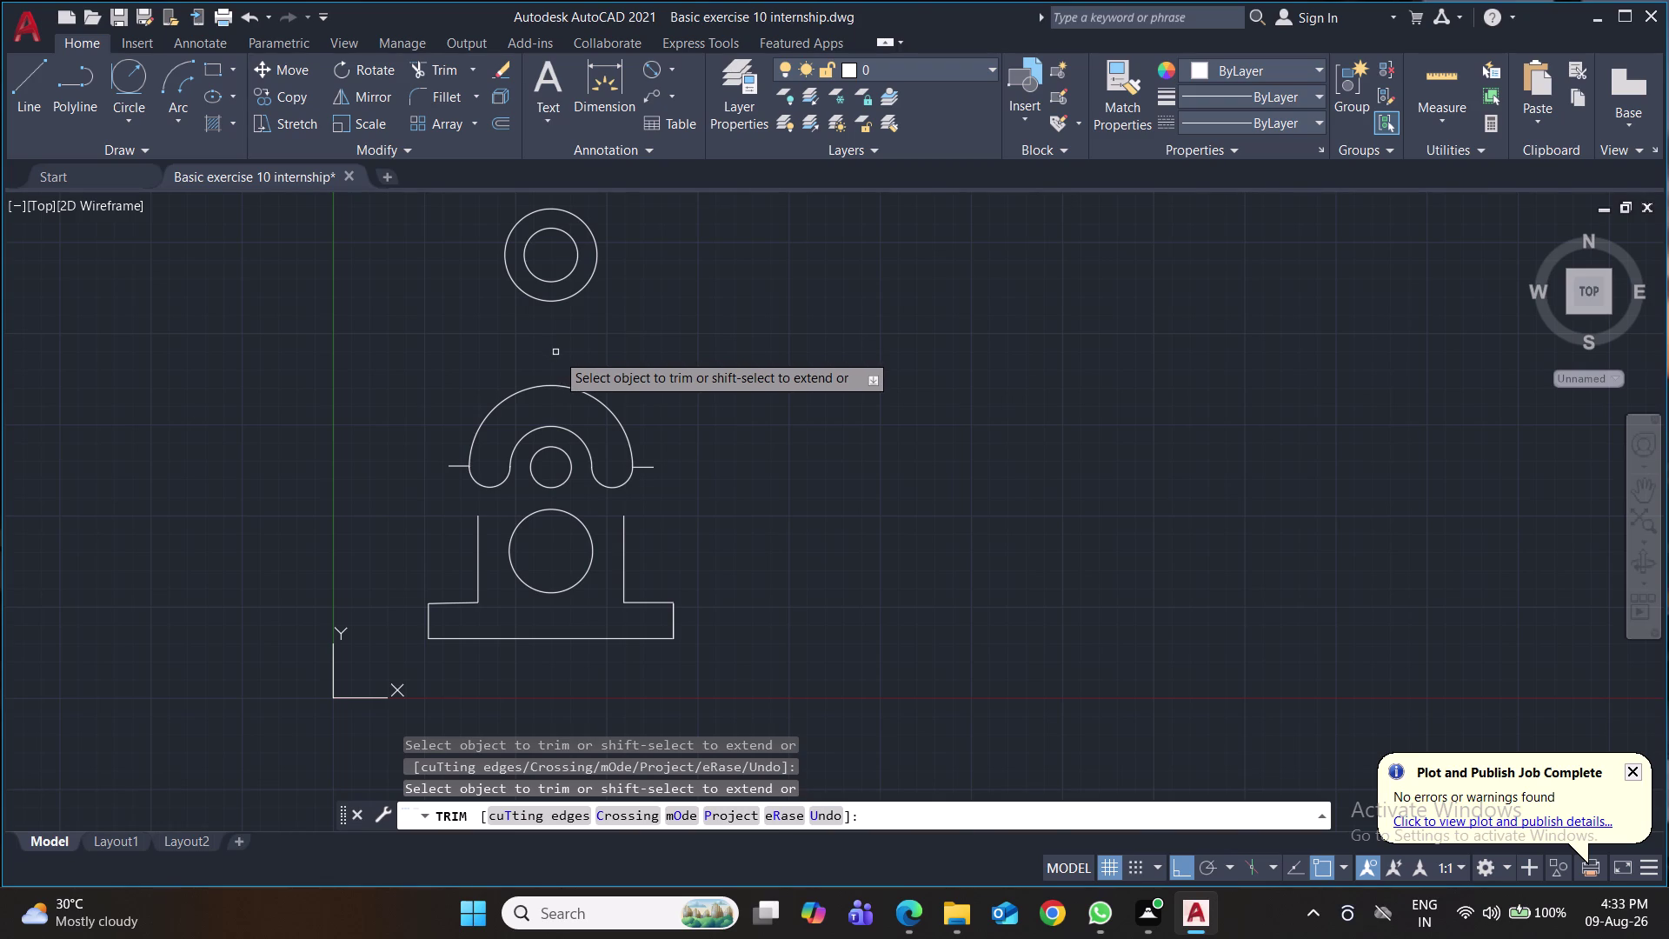
click(19, 83)
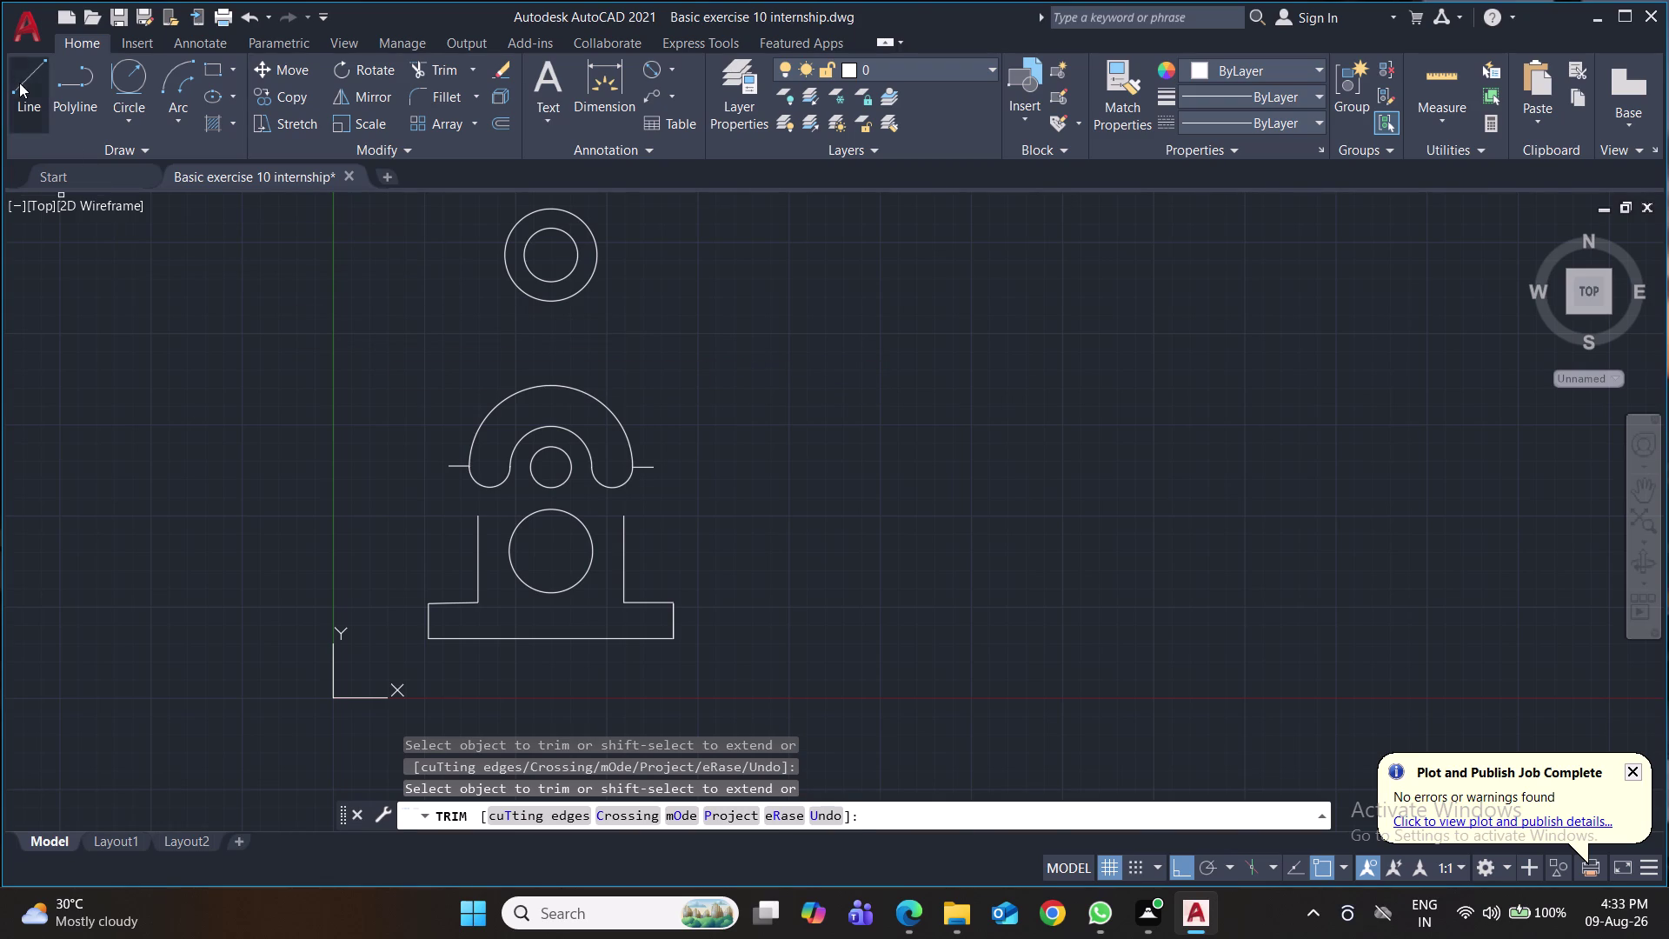
click(447, 464)
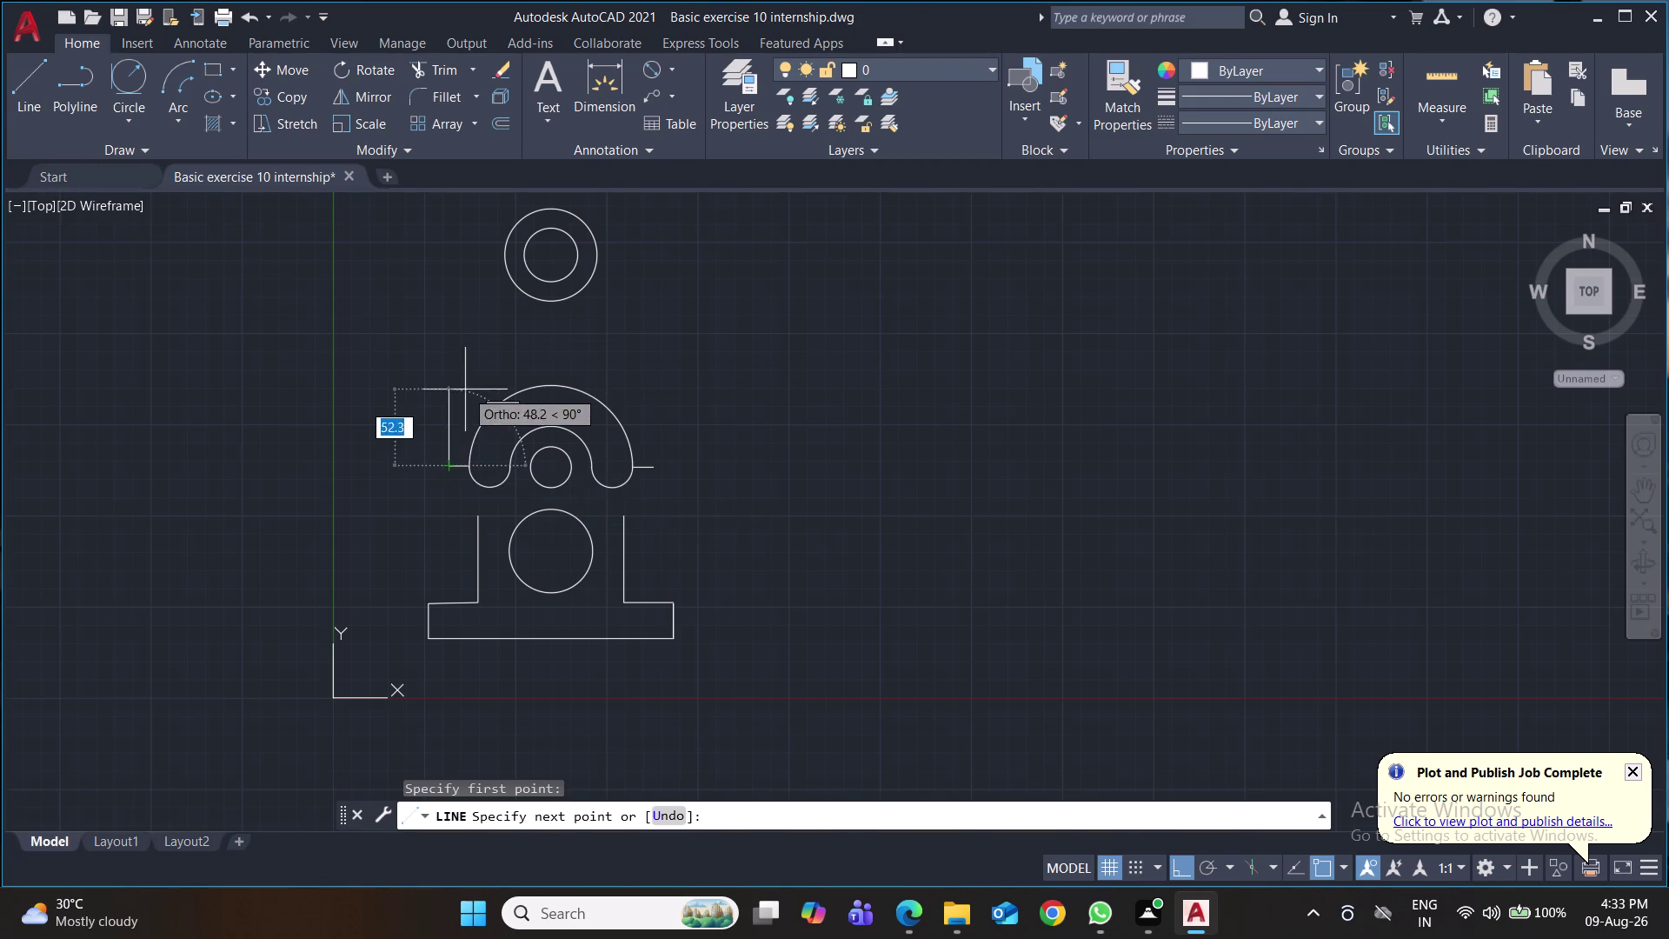
Draw slanted lines from the arch's left and right ends tangent to the top ring.
click(505, 243)
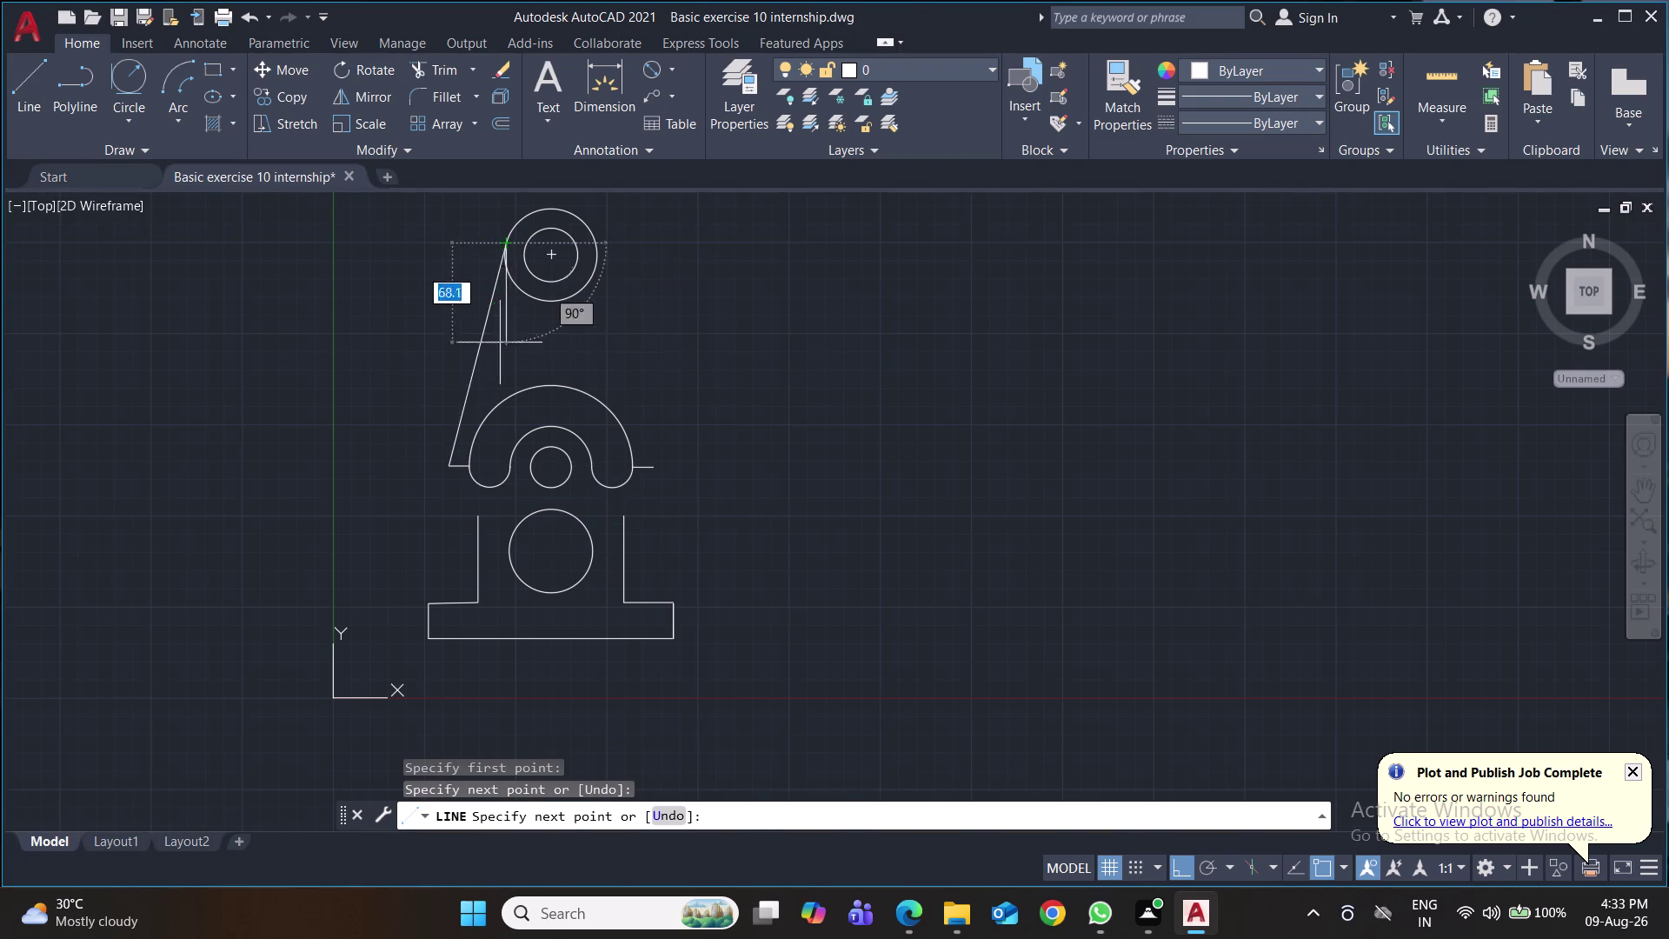
key(Return)
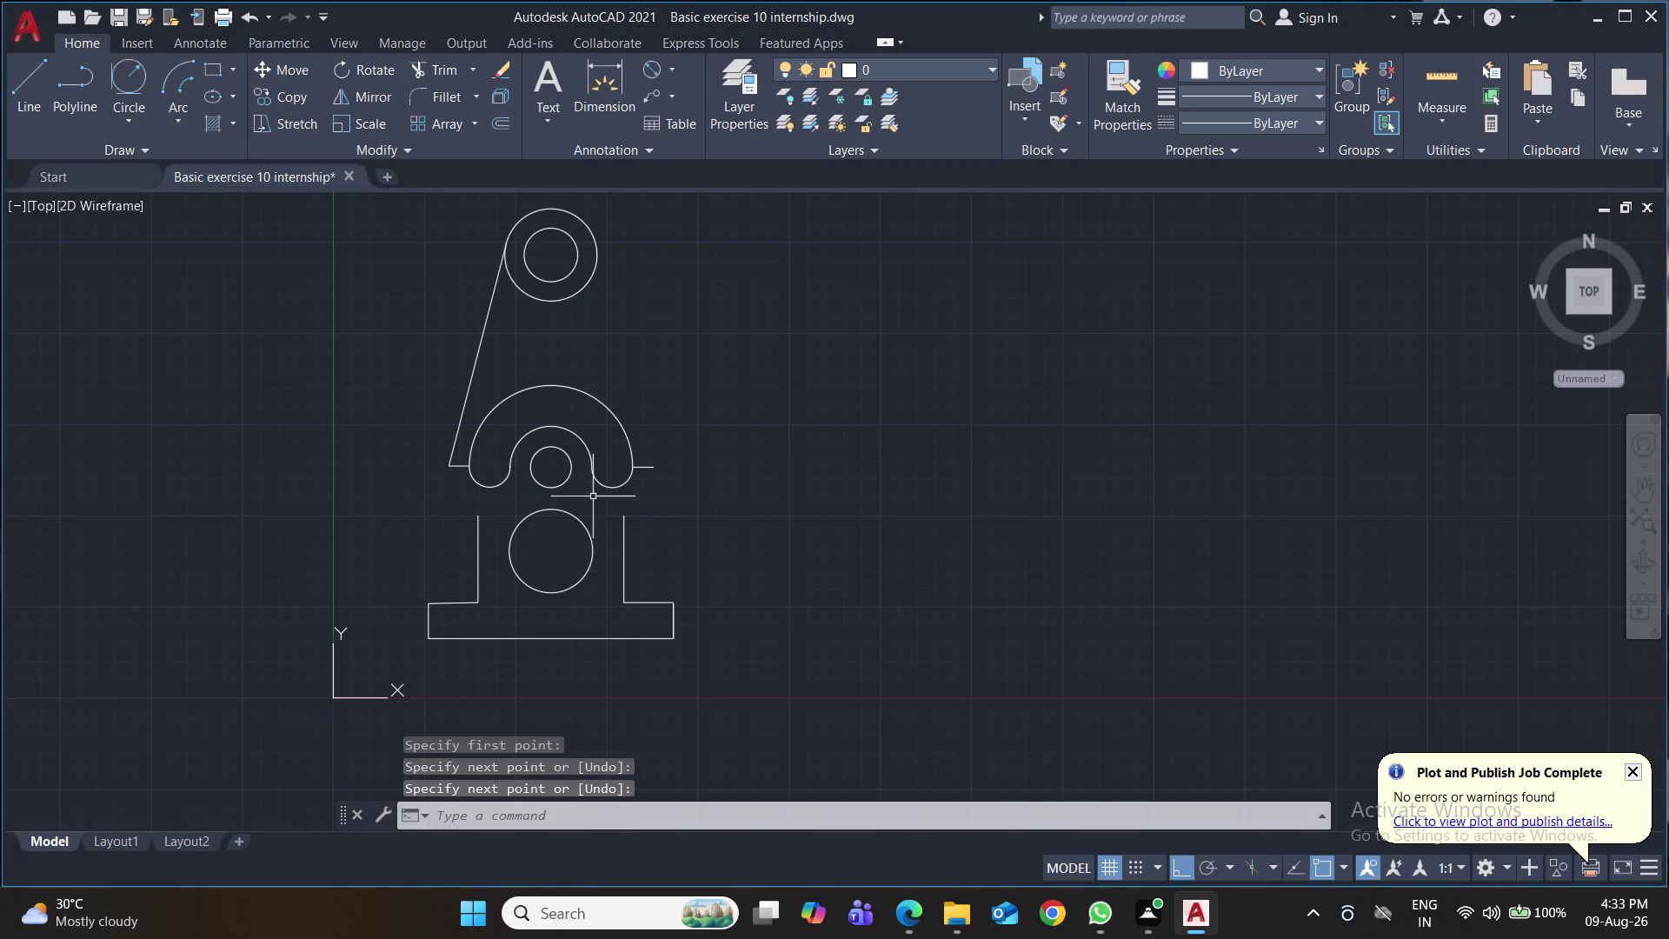
click(21, 77)
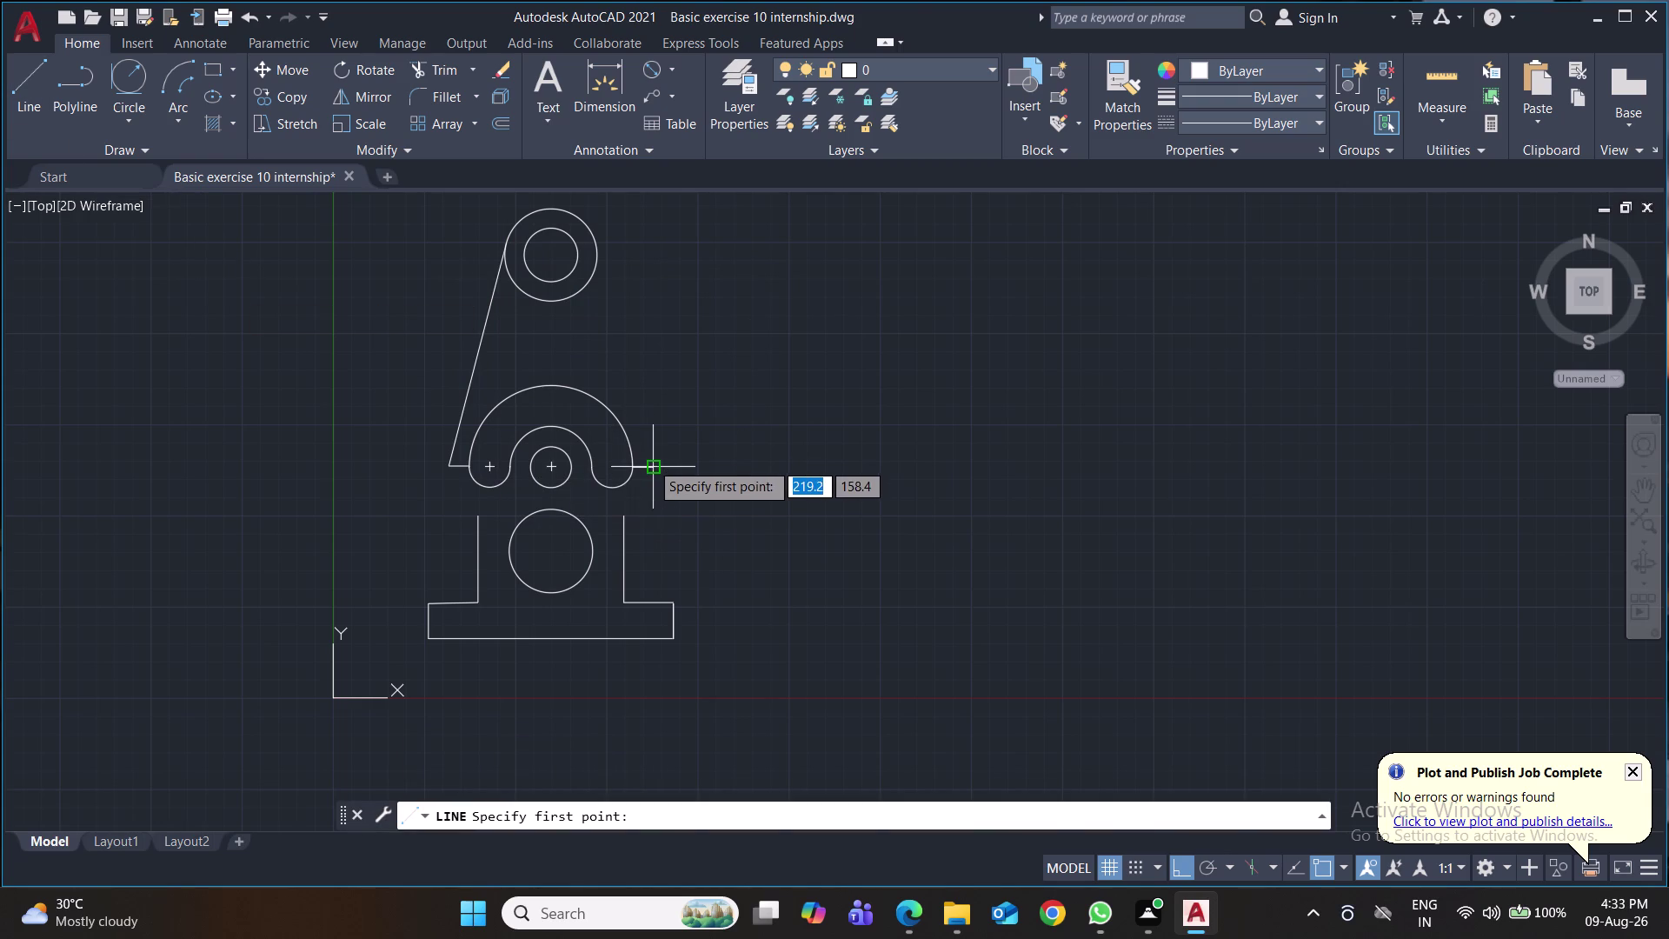
click(653, 466)
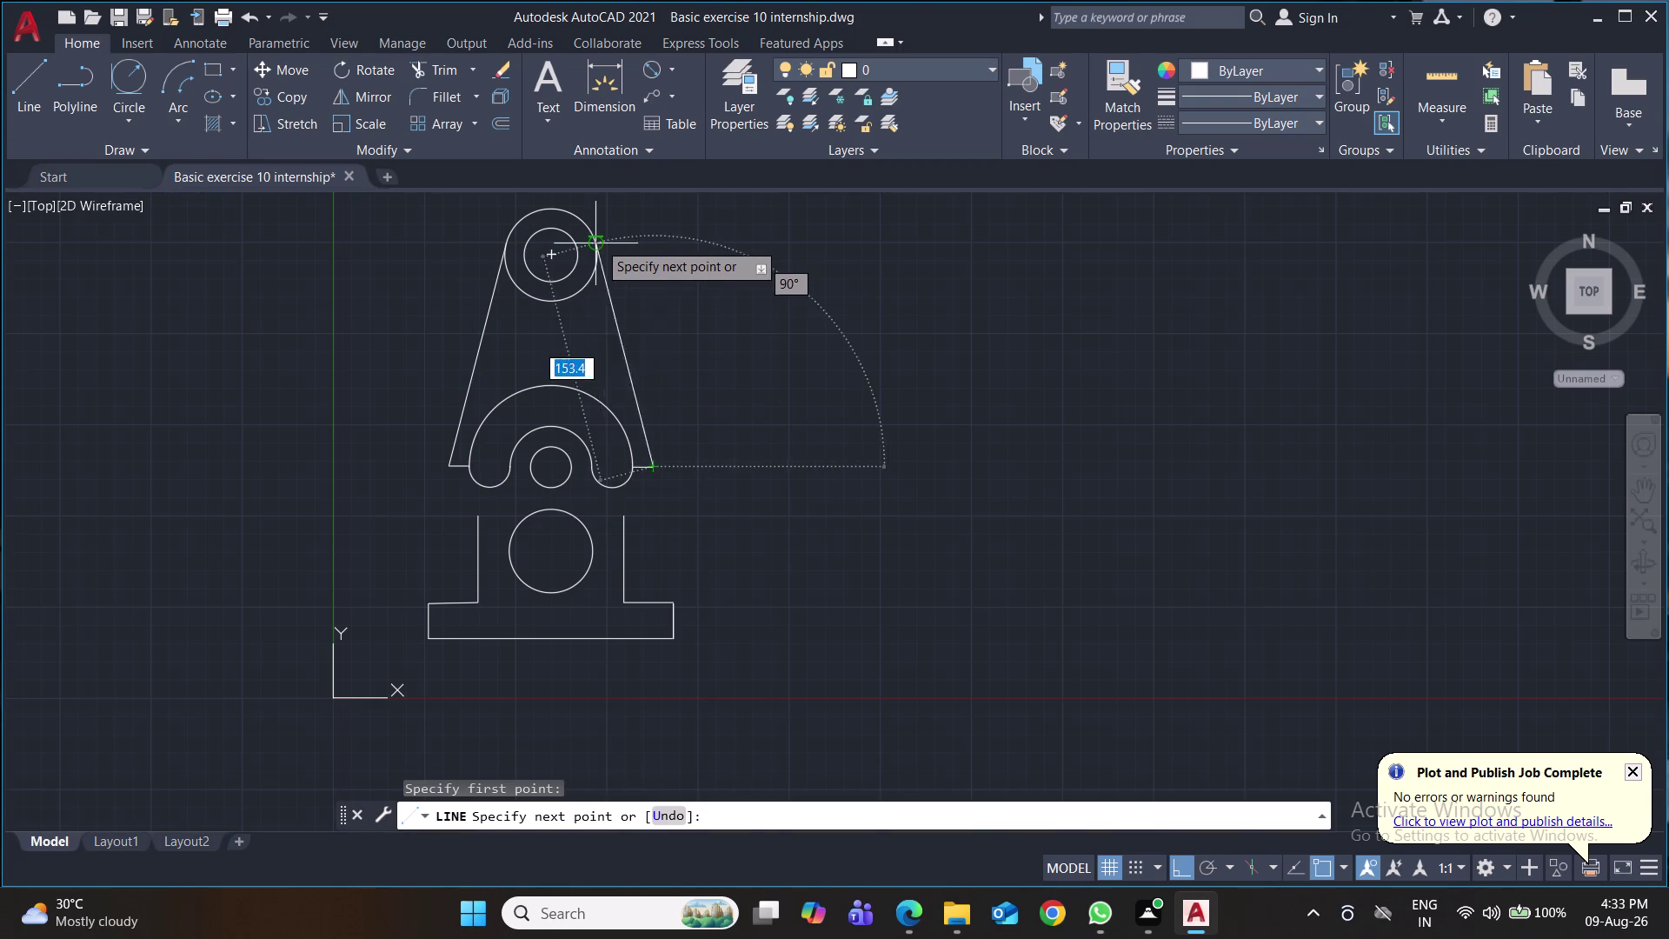
click(598, 241)
key(Return)
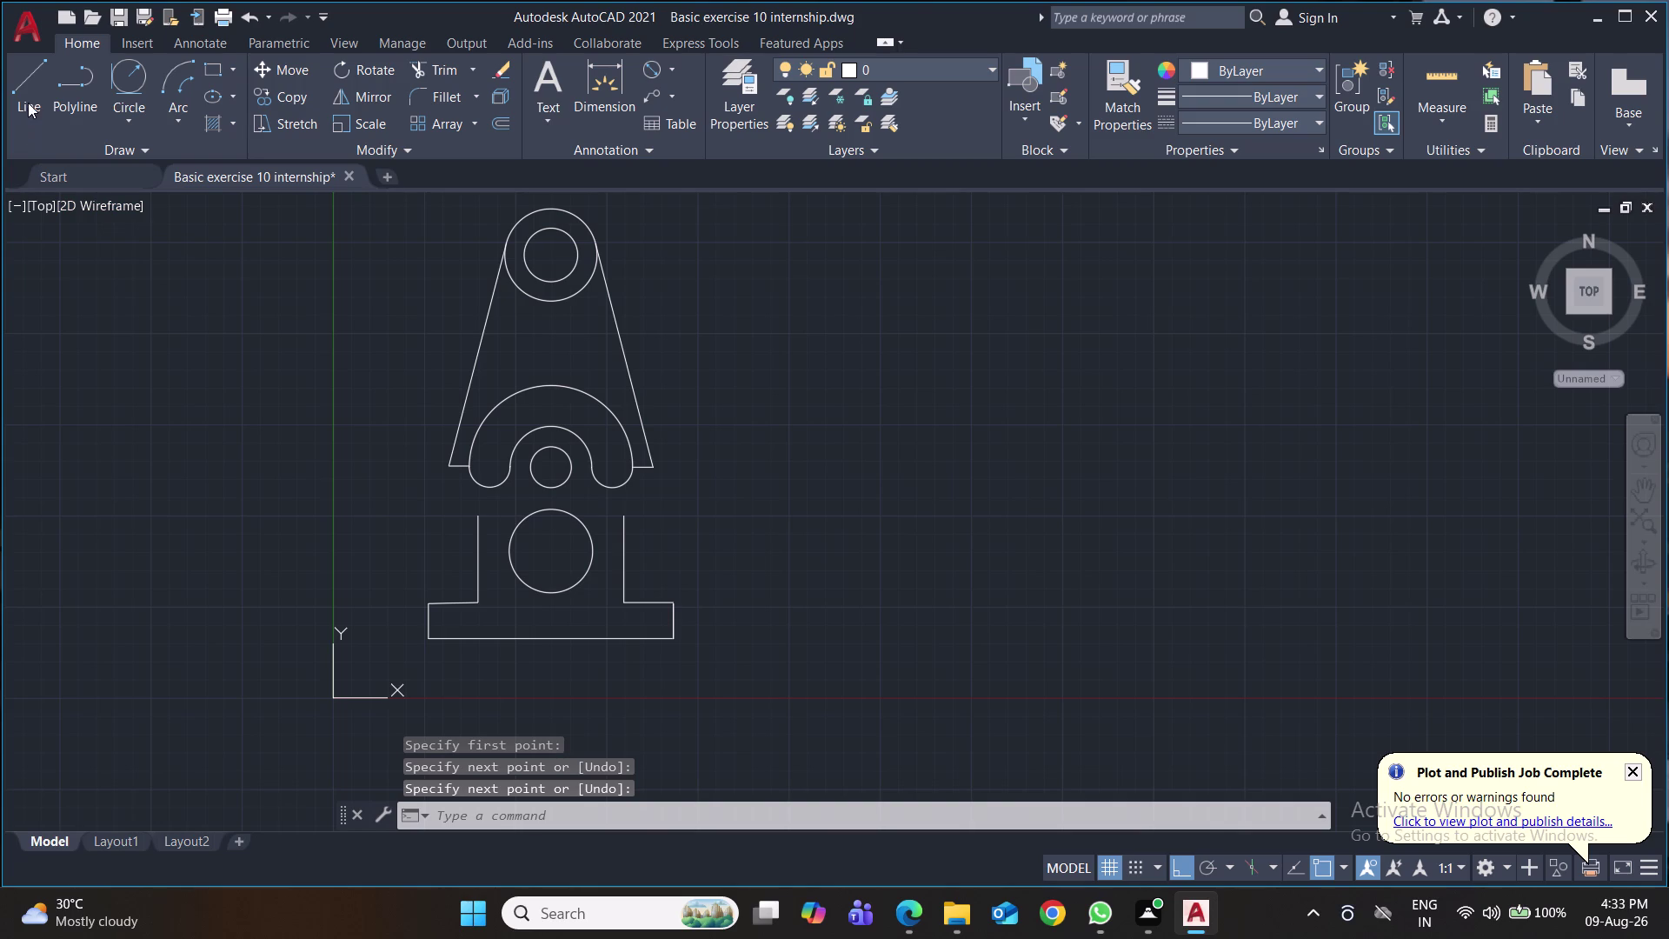
click(129, 71)
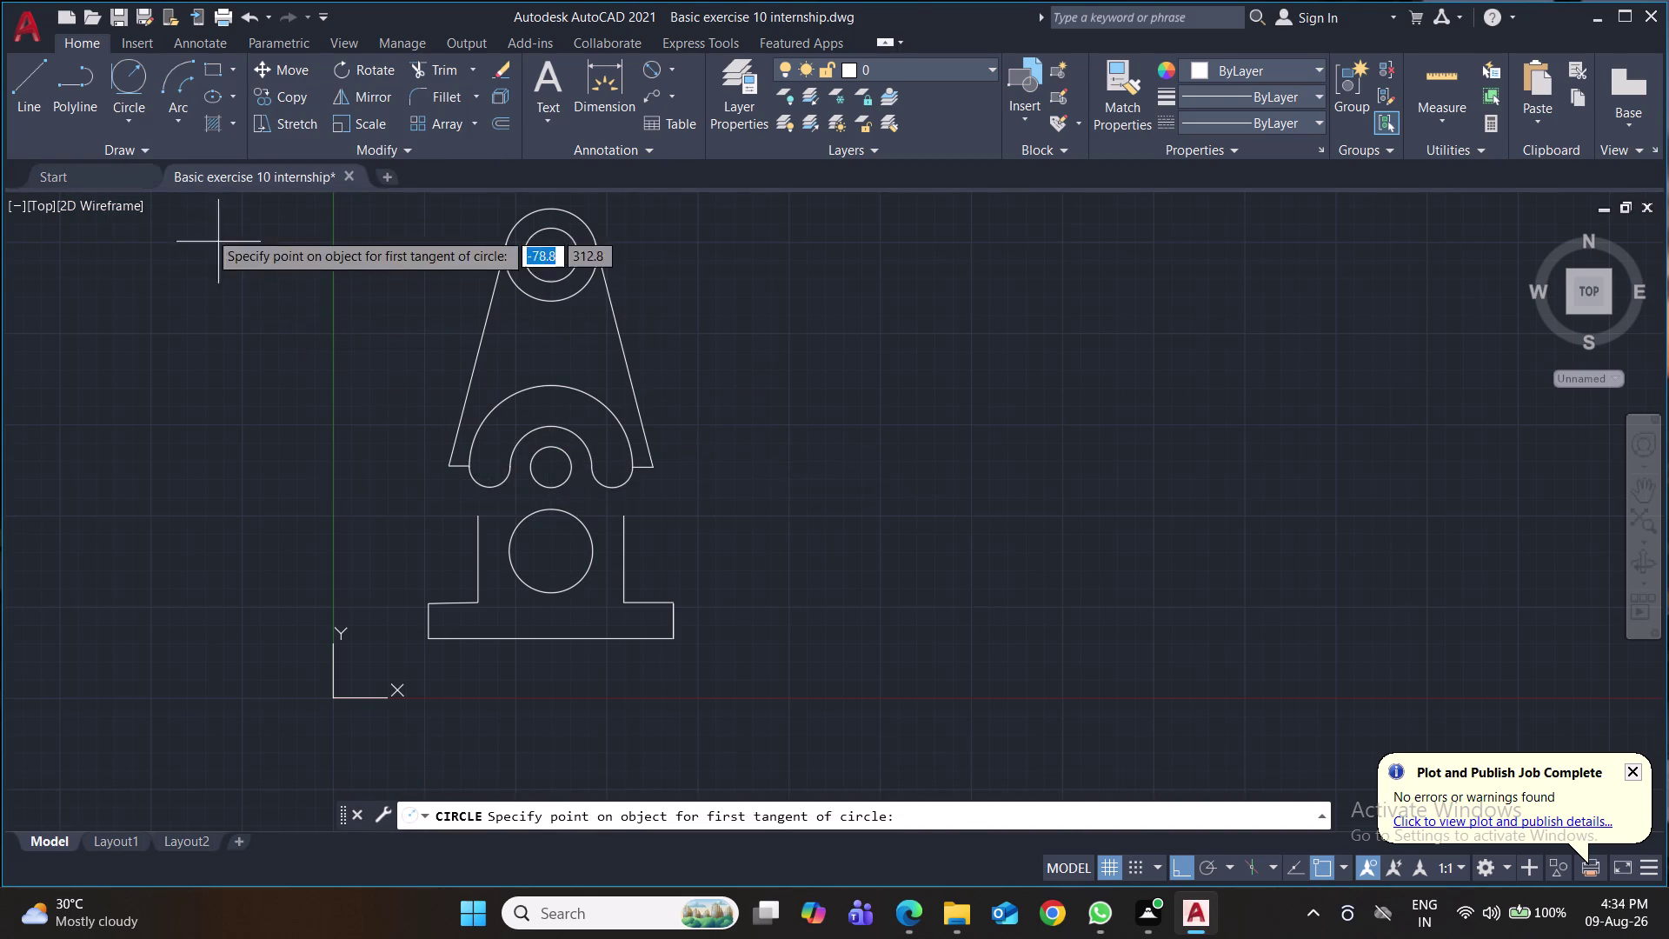
Draw a radius-60 circle centred on the arch's hole.
click(129, 115)
click(145, 158)
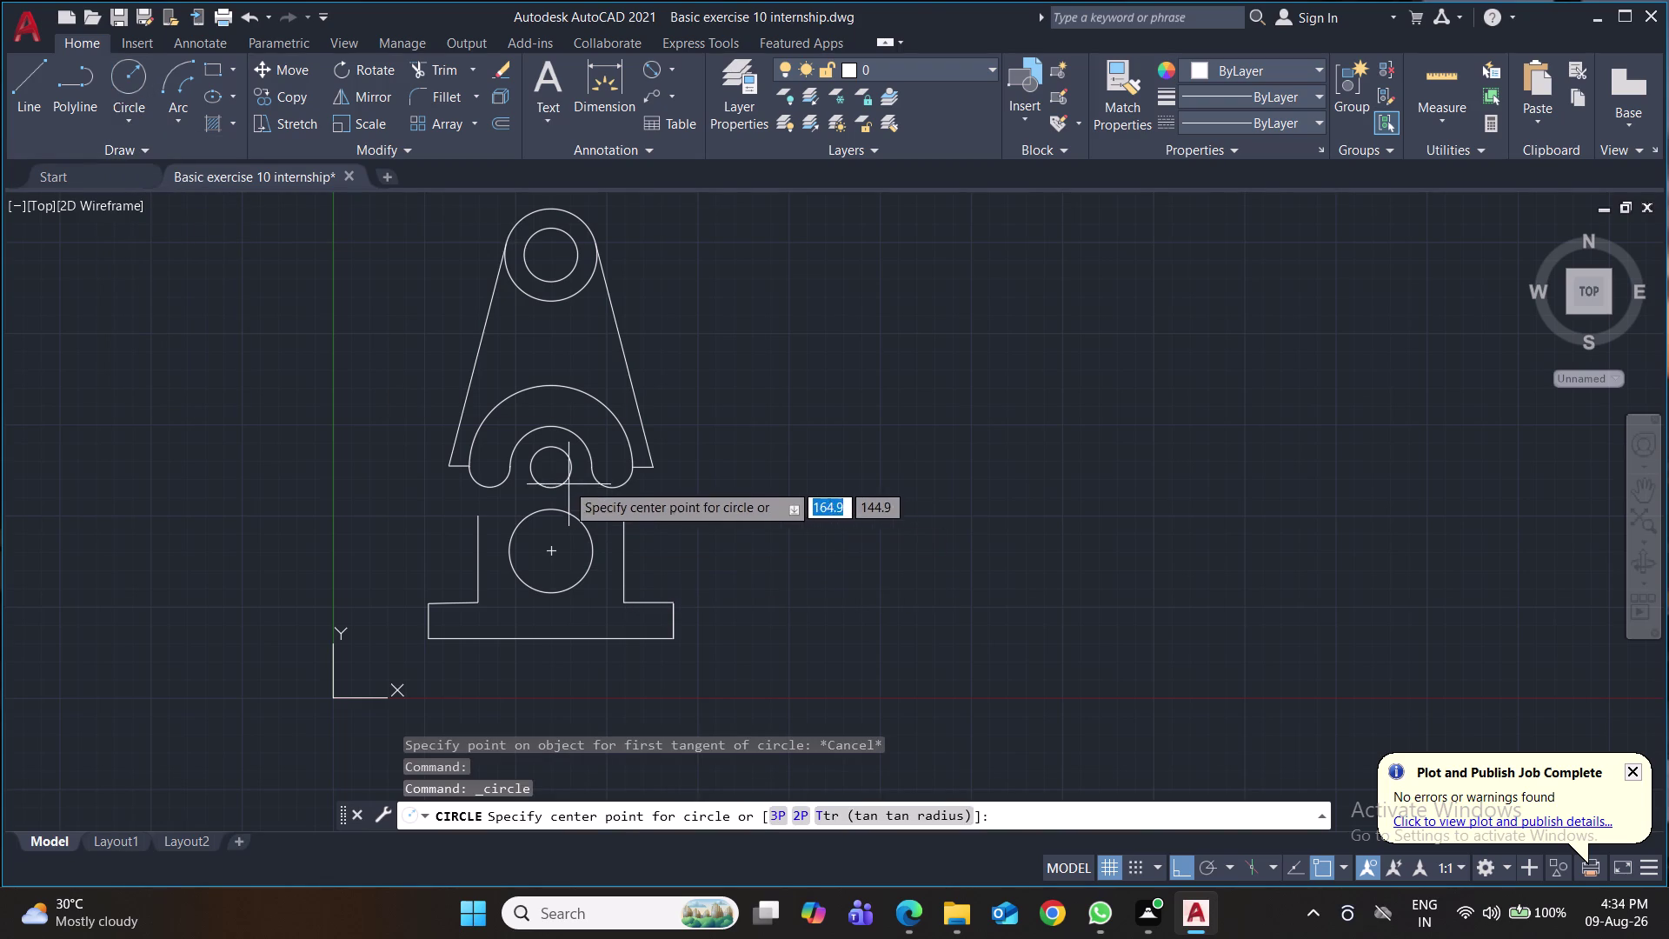
click(548, 461)
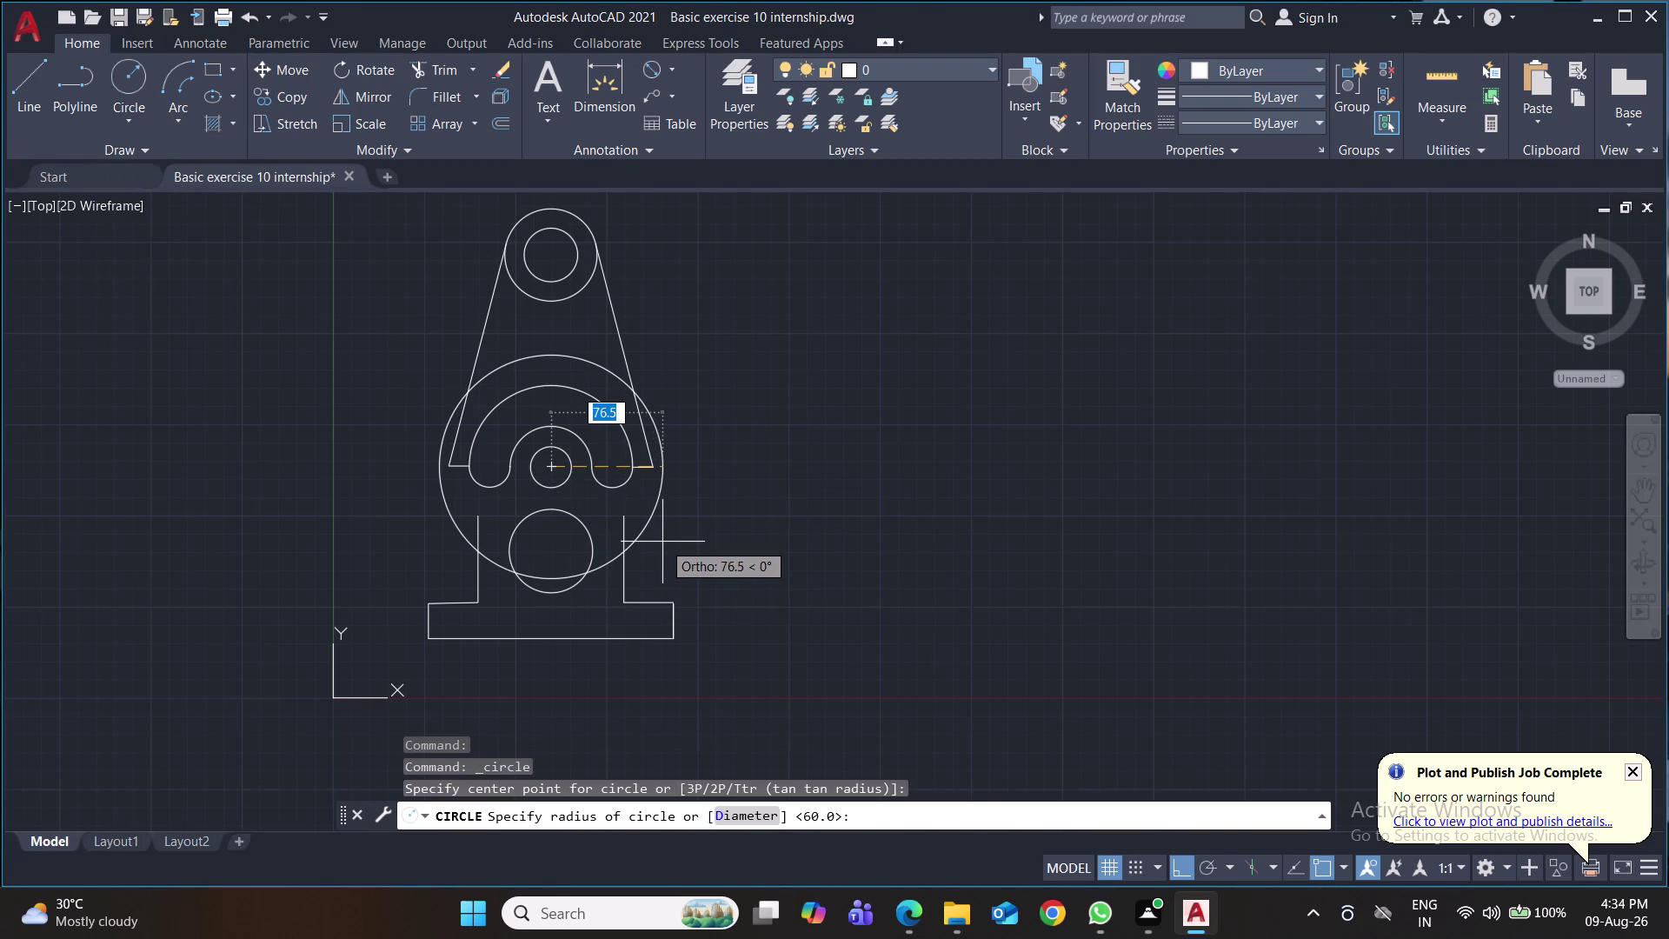
text(60)
key(Return)
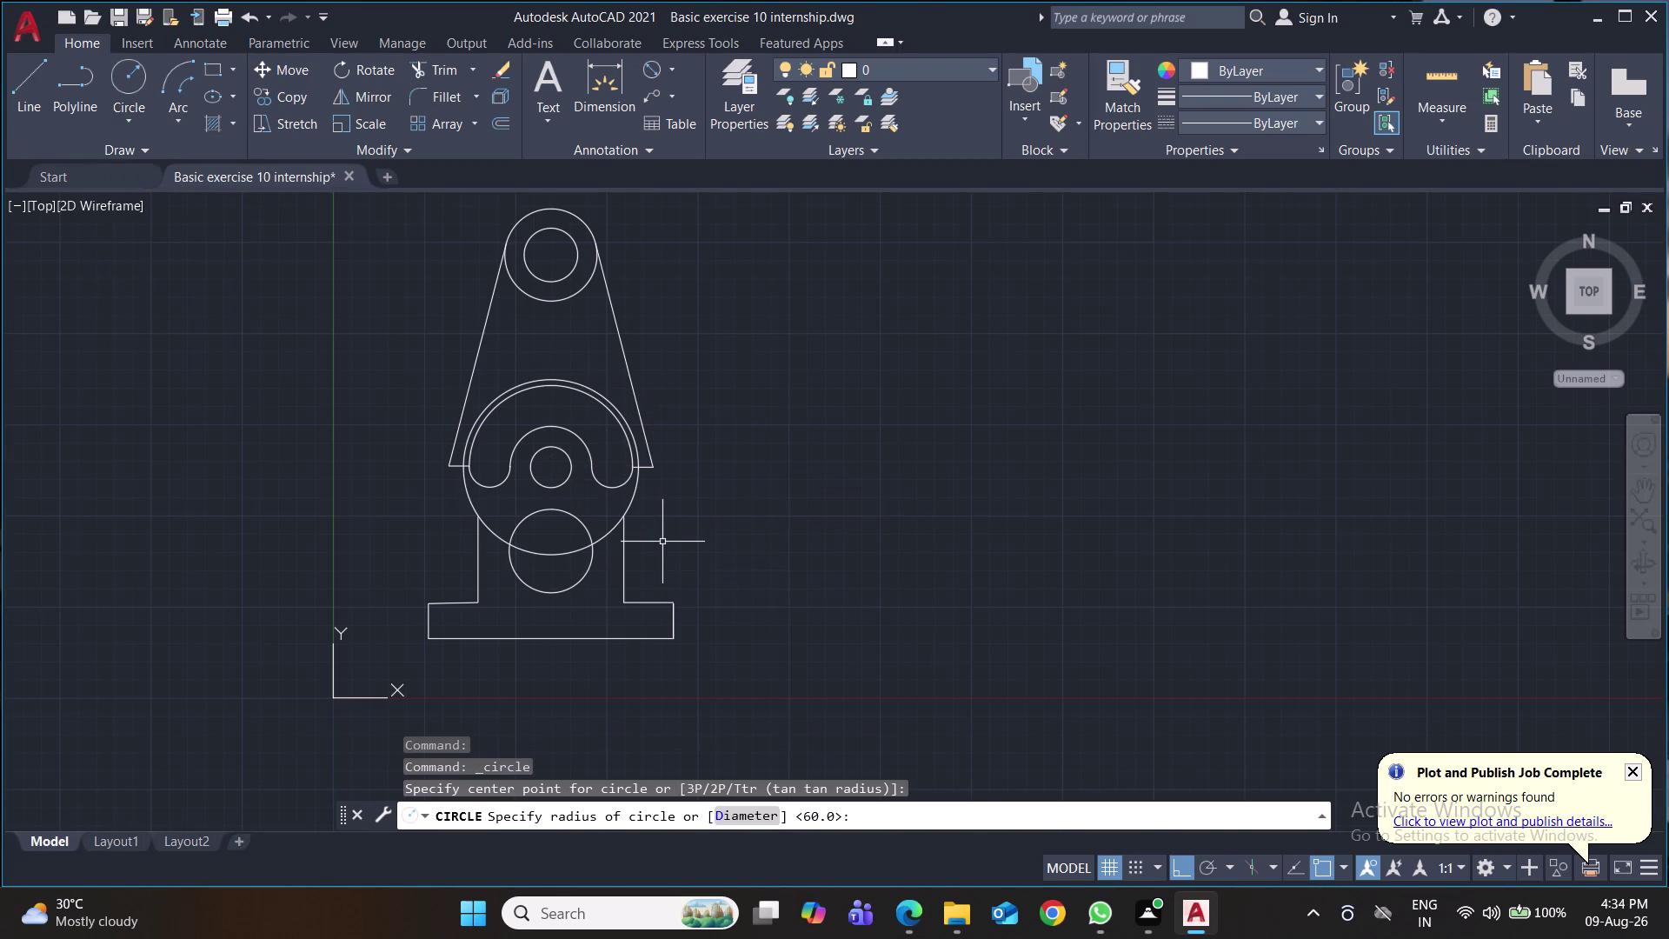
Erase the extra large circle around the half-ring.
click(633, 501)
key(Delete)
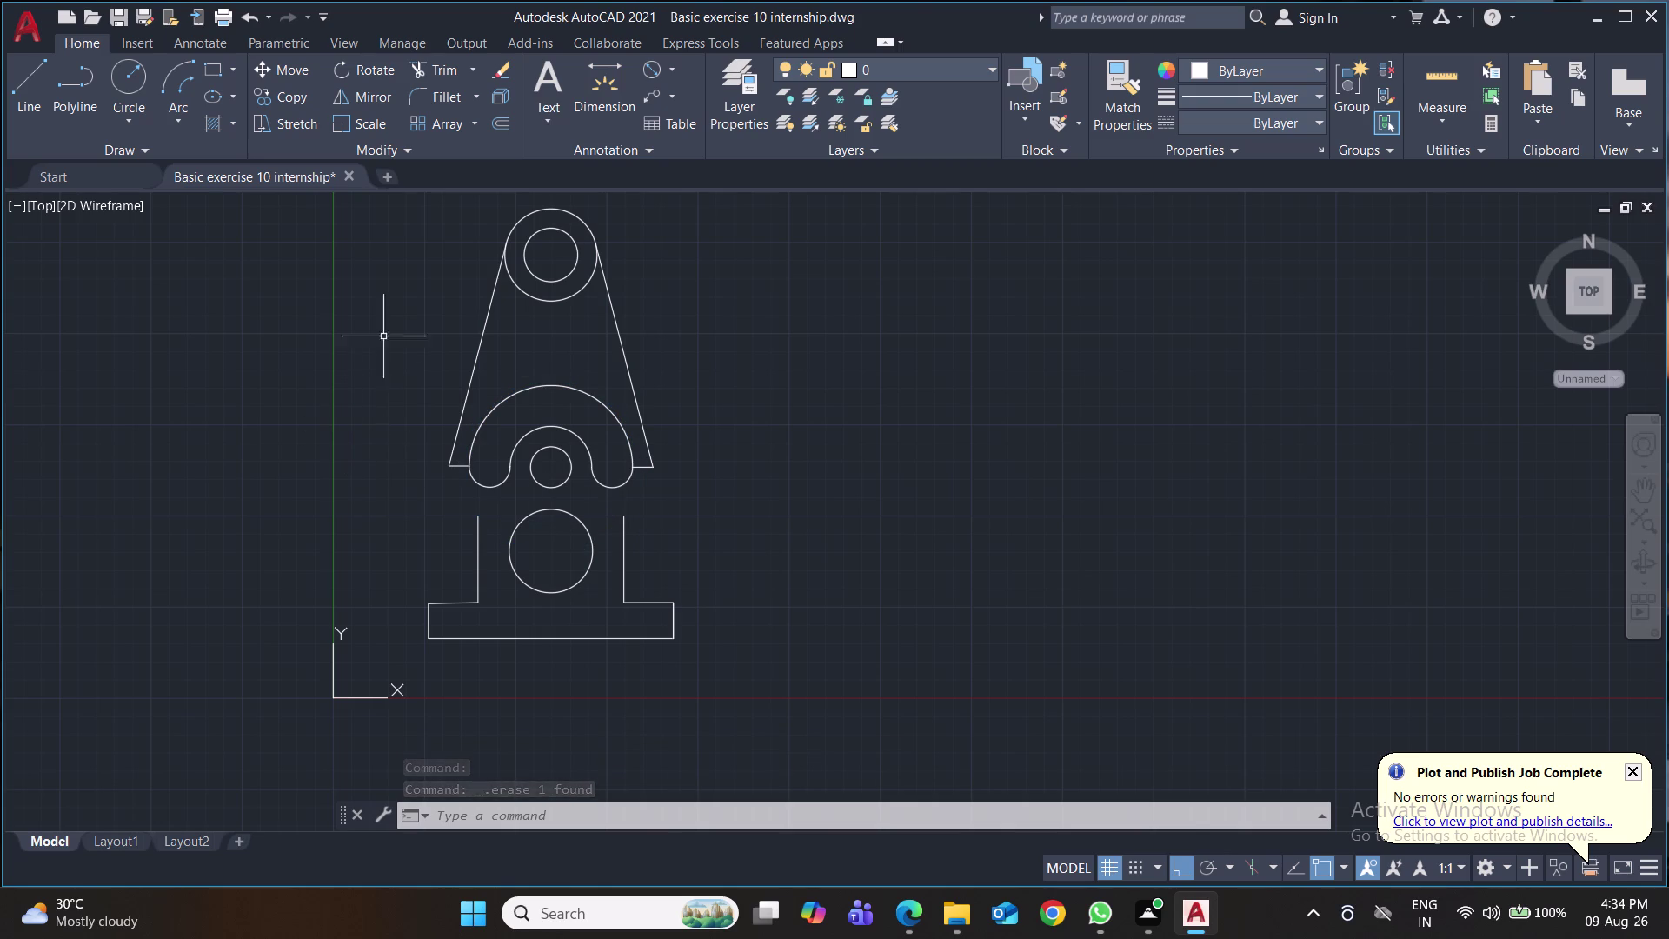
click(668, 71)
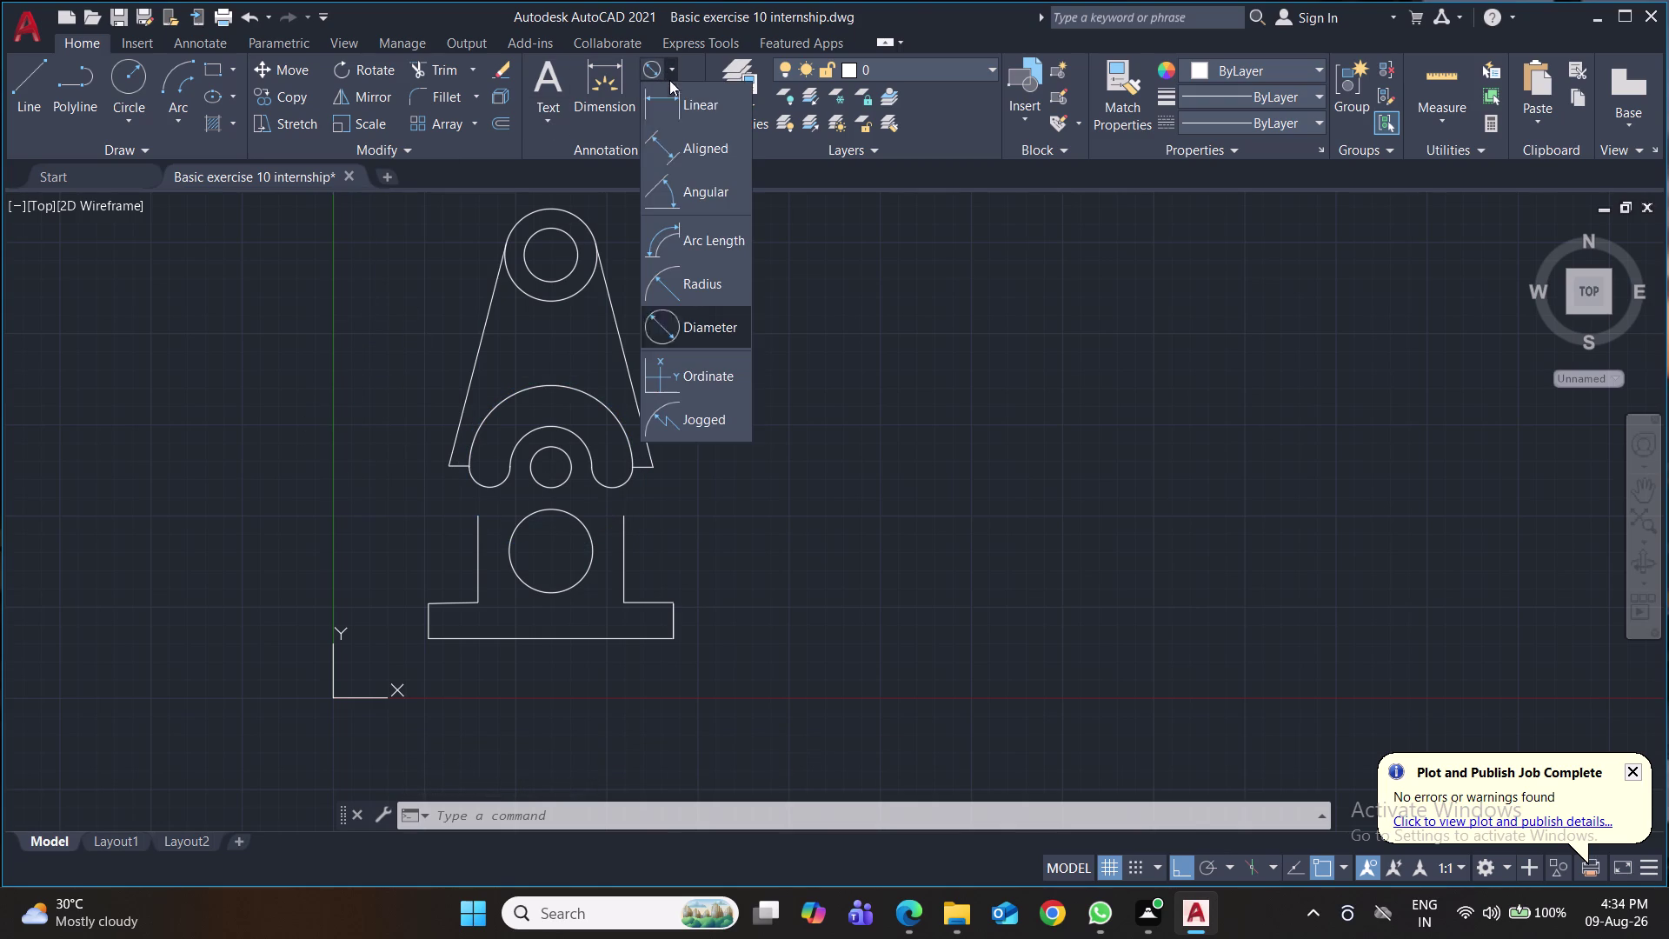
Add a 28.0 vertical linear dimension inside the arch above the small circle.
click(676, 114)
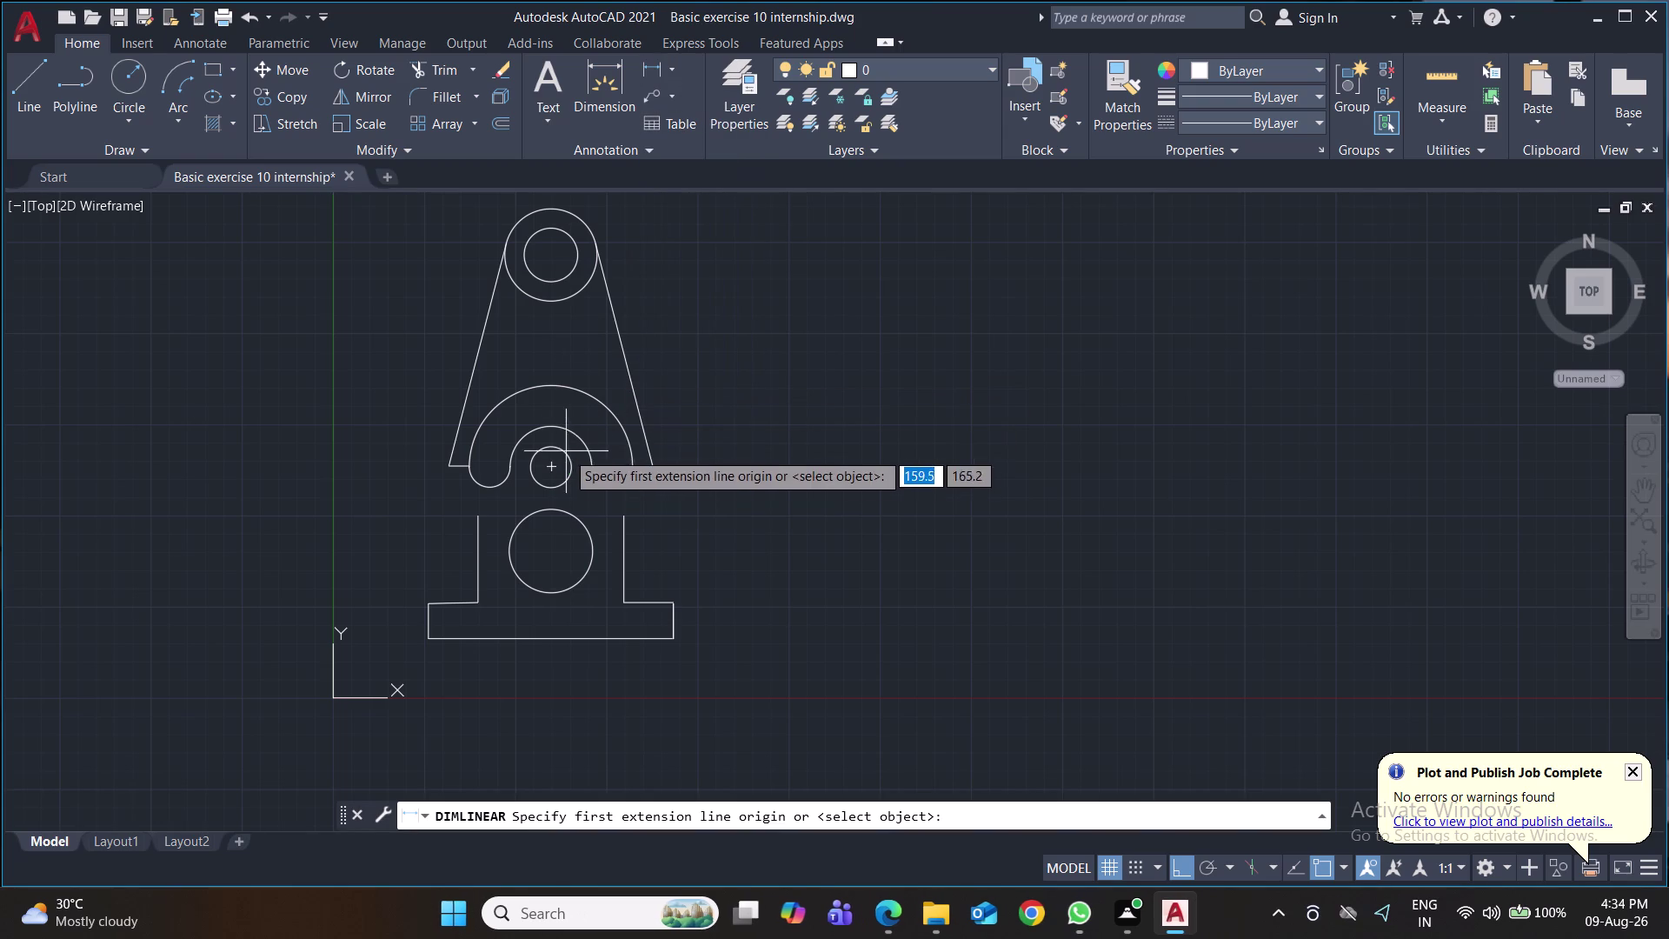
click(556, 427)
click(551, 384)
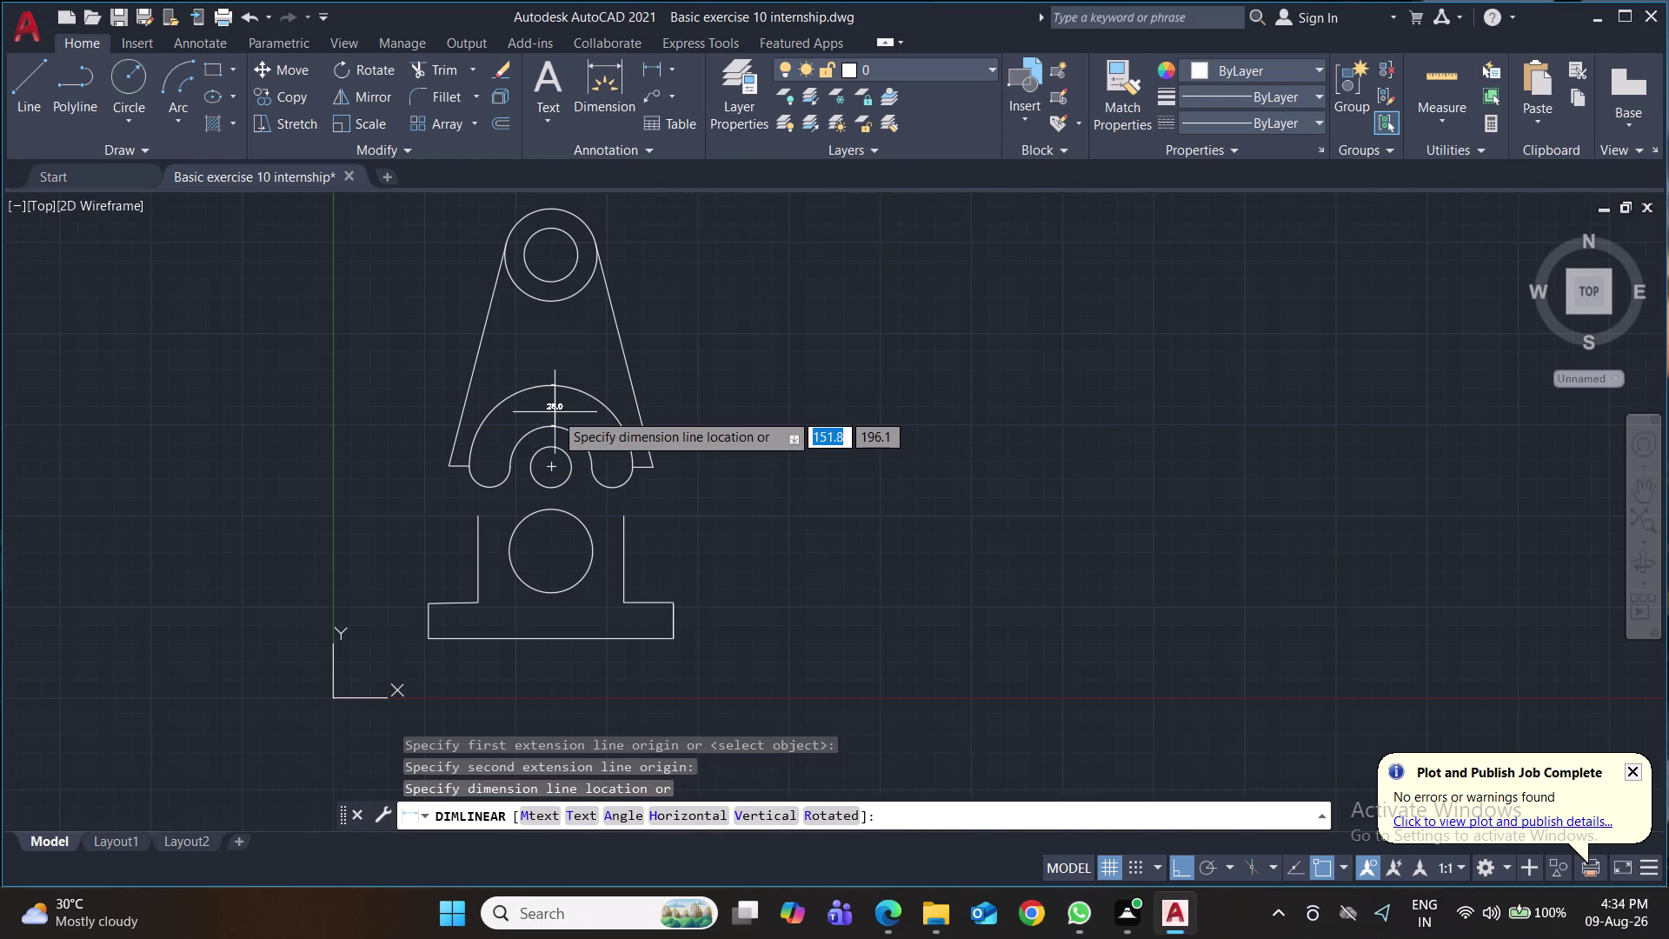
click(555, 412)
scroll(up, 3)
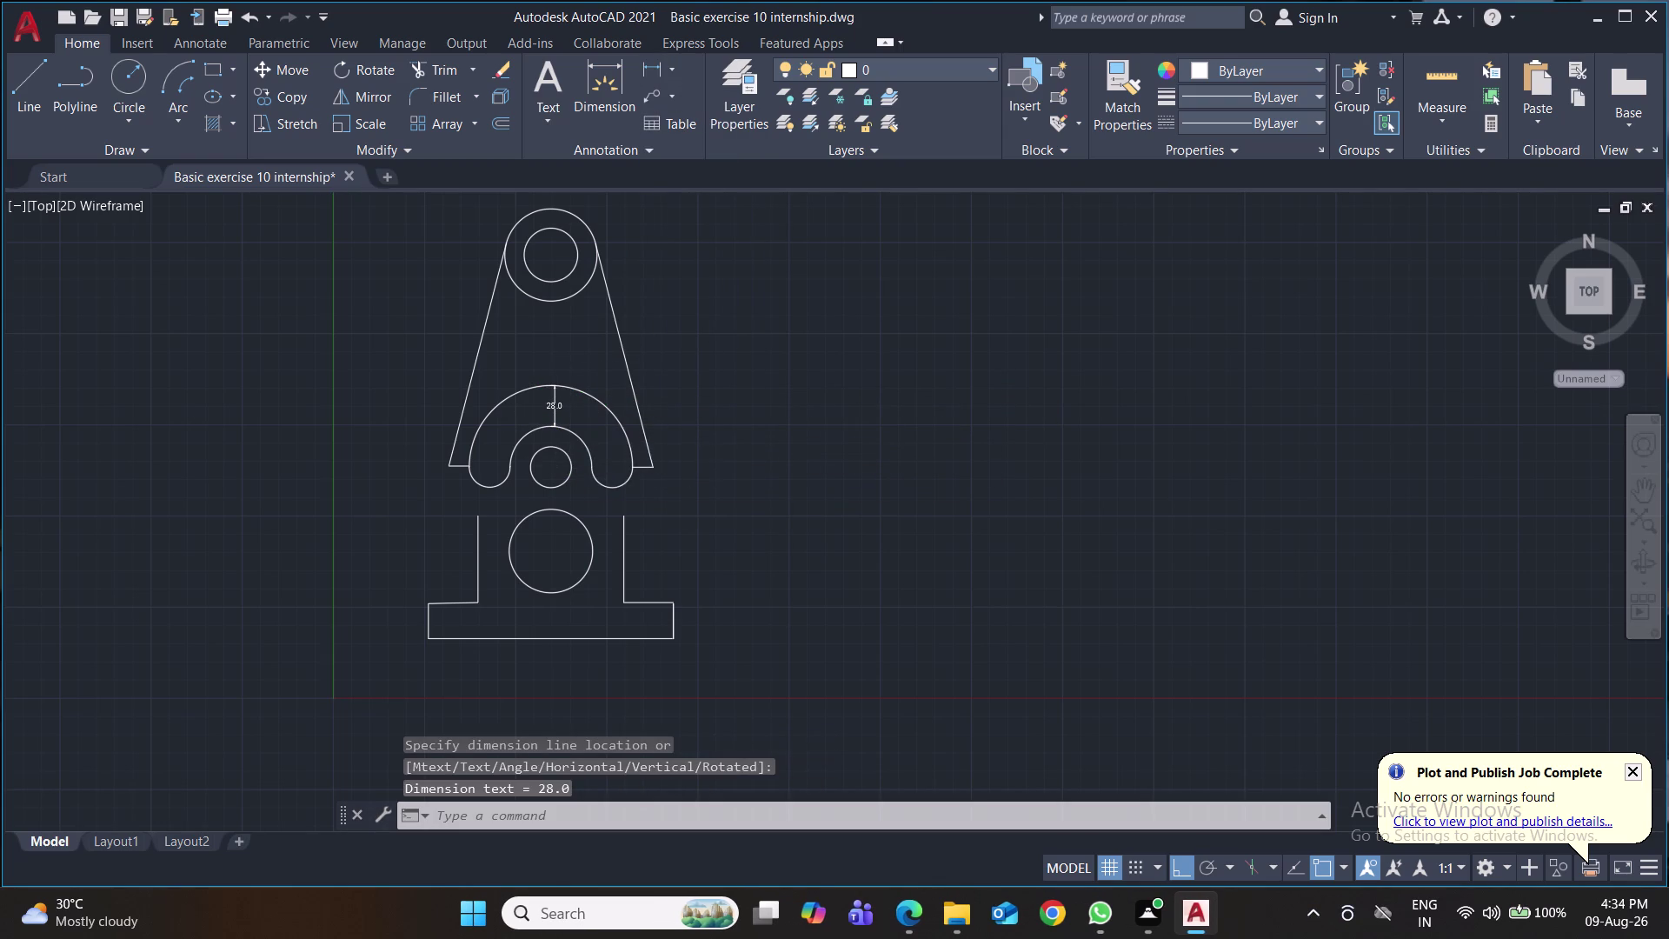
middle_drag(674, 451, 879, 463)
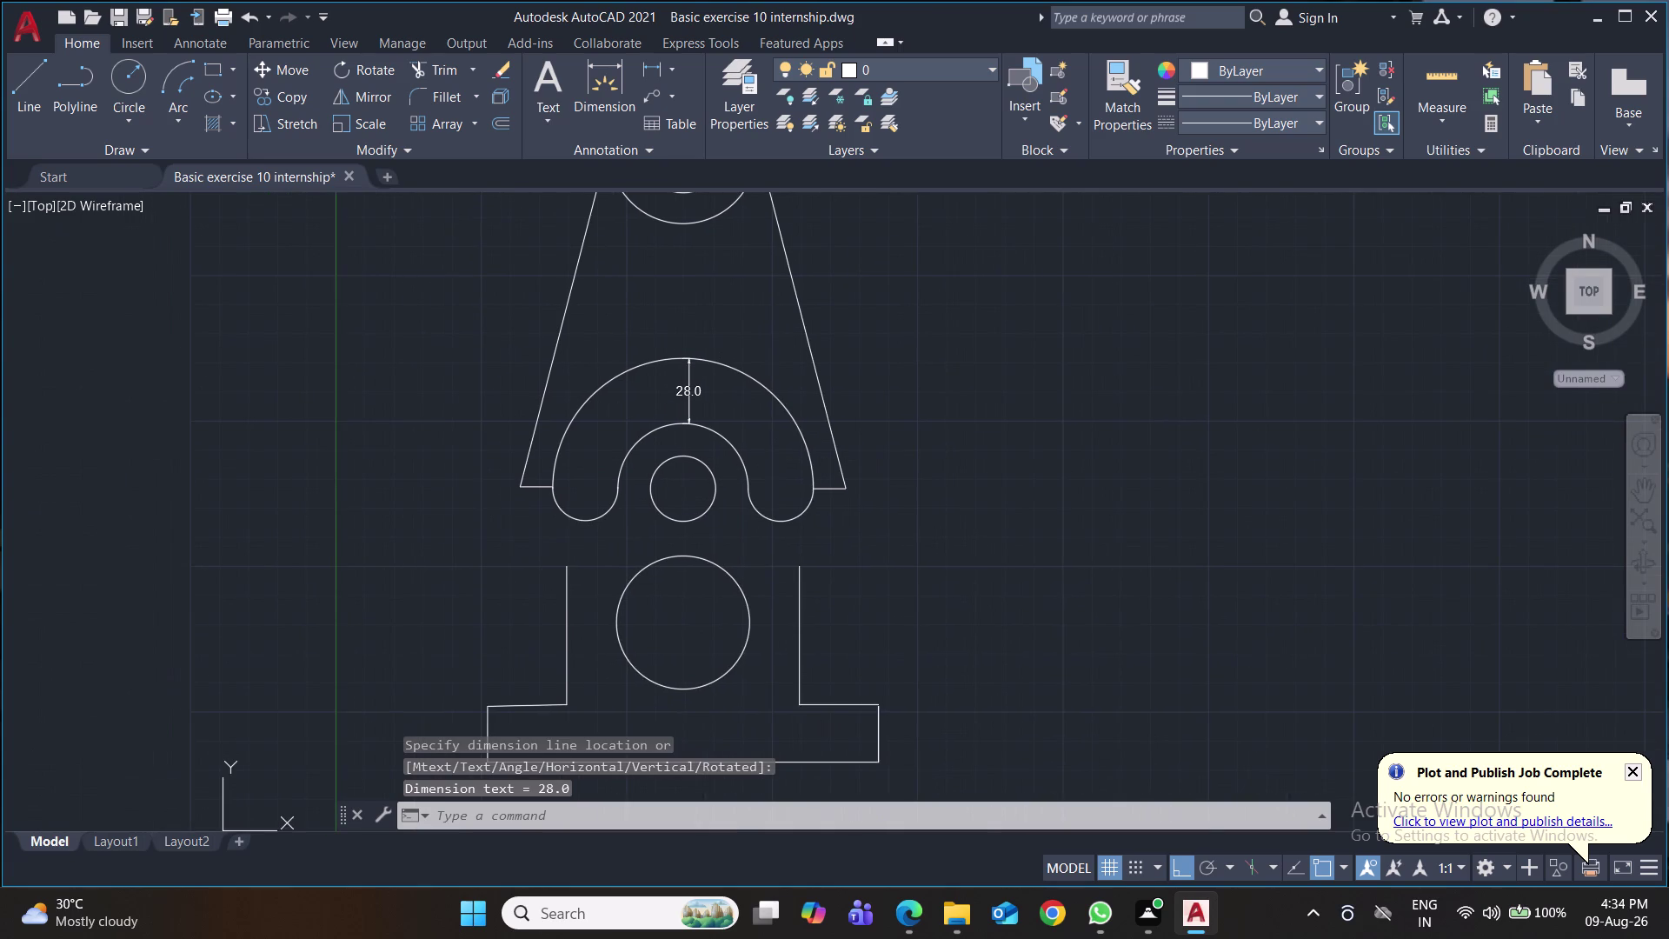
scroll(down, 3)
middle_drag(879, 572, 793, 510)
click(176, 119)
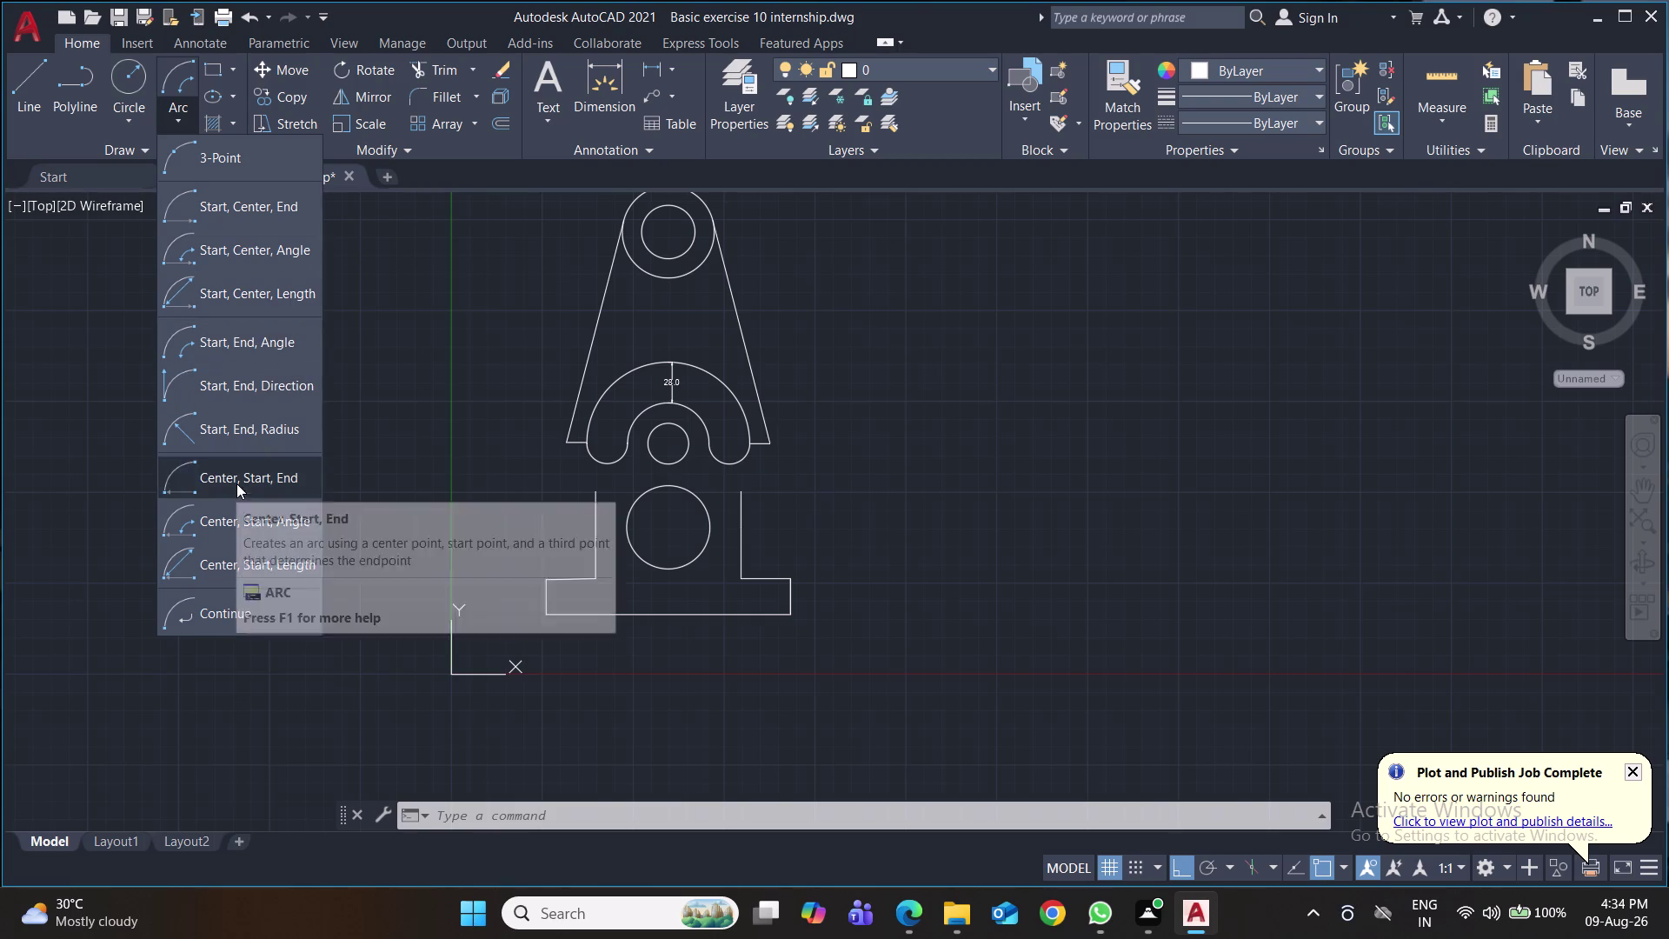
Draw a radius-60 arc joining the right tapered side to the base upright.
click(243, 432)
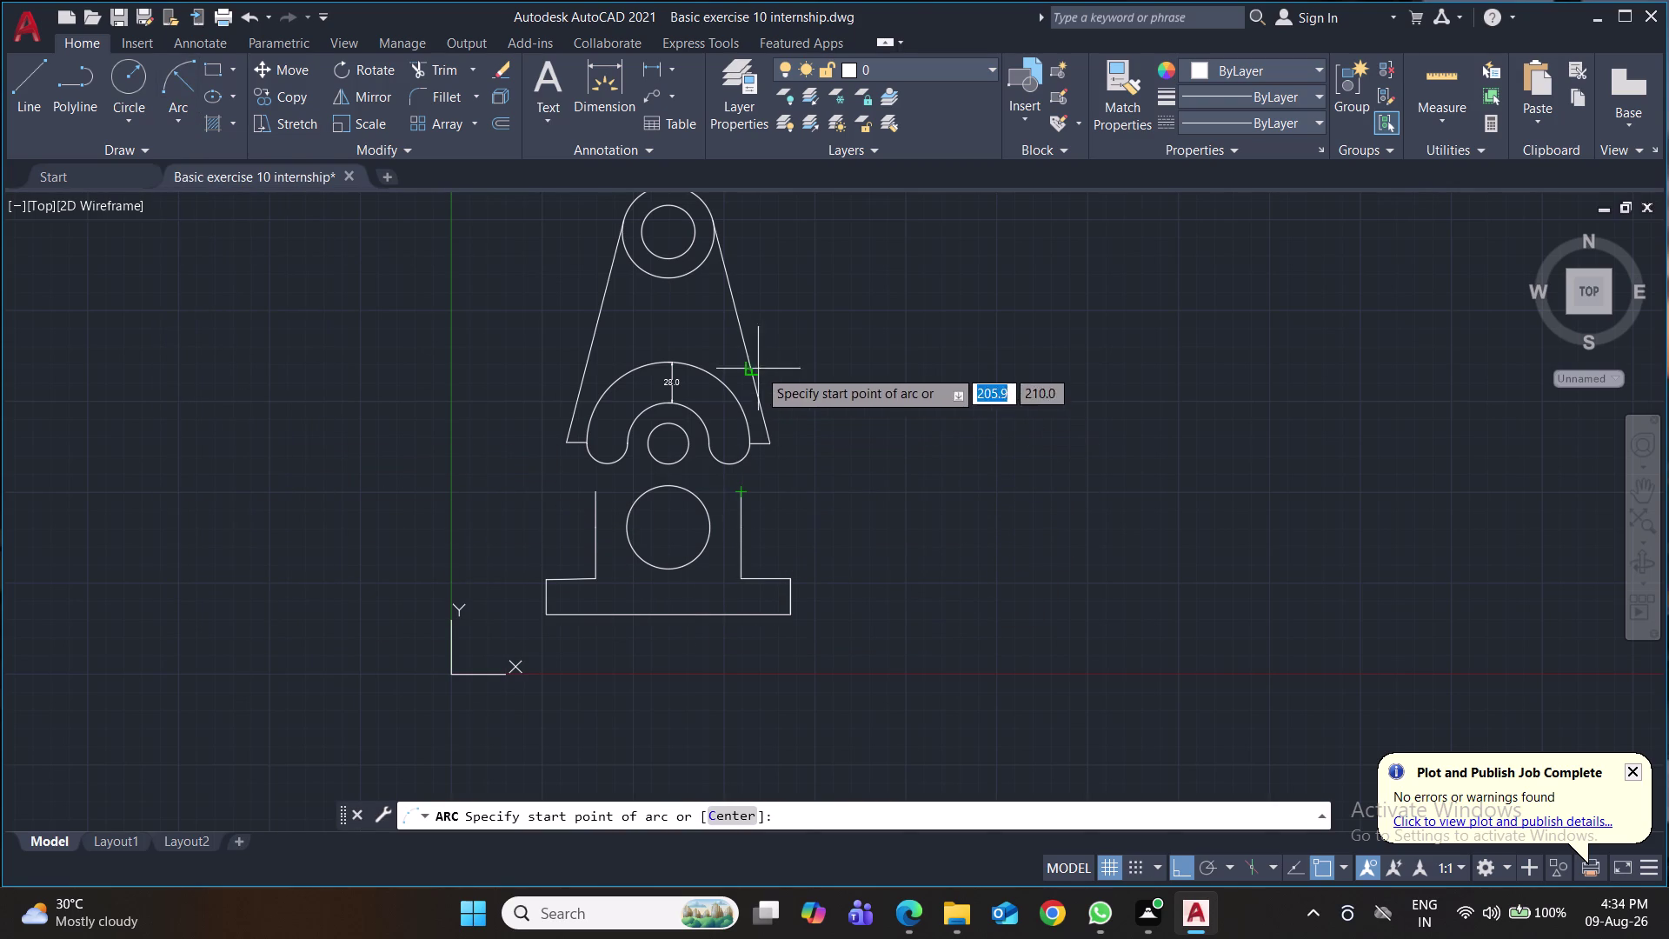
click(741, 491)
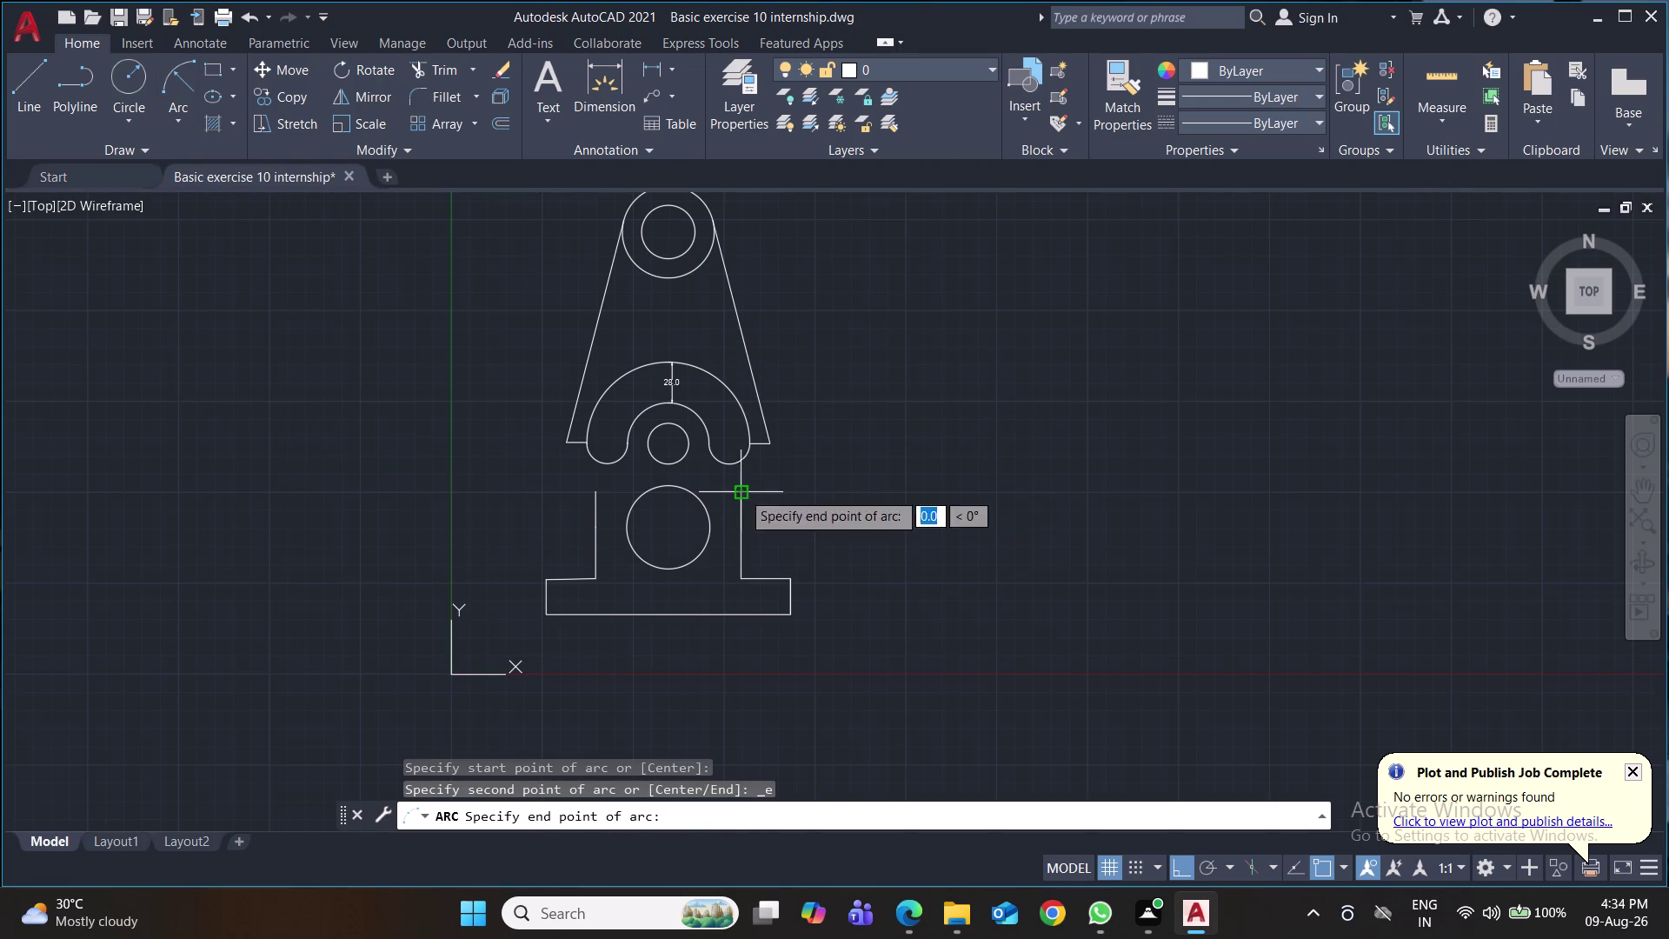
click(737, 337)
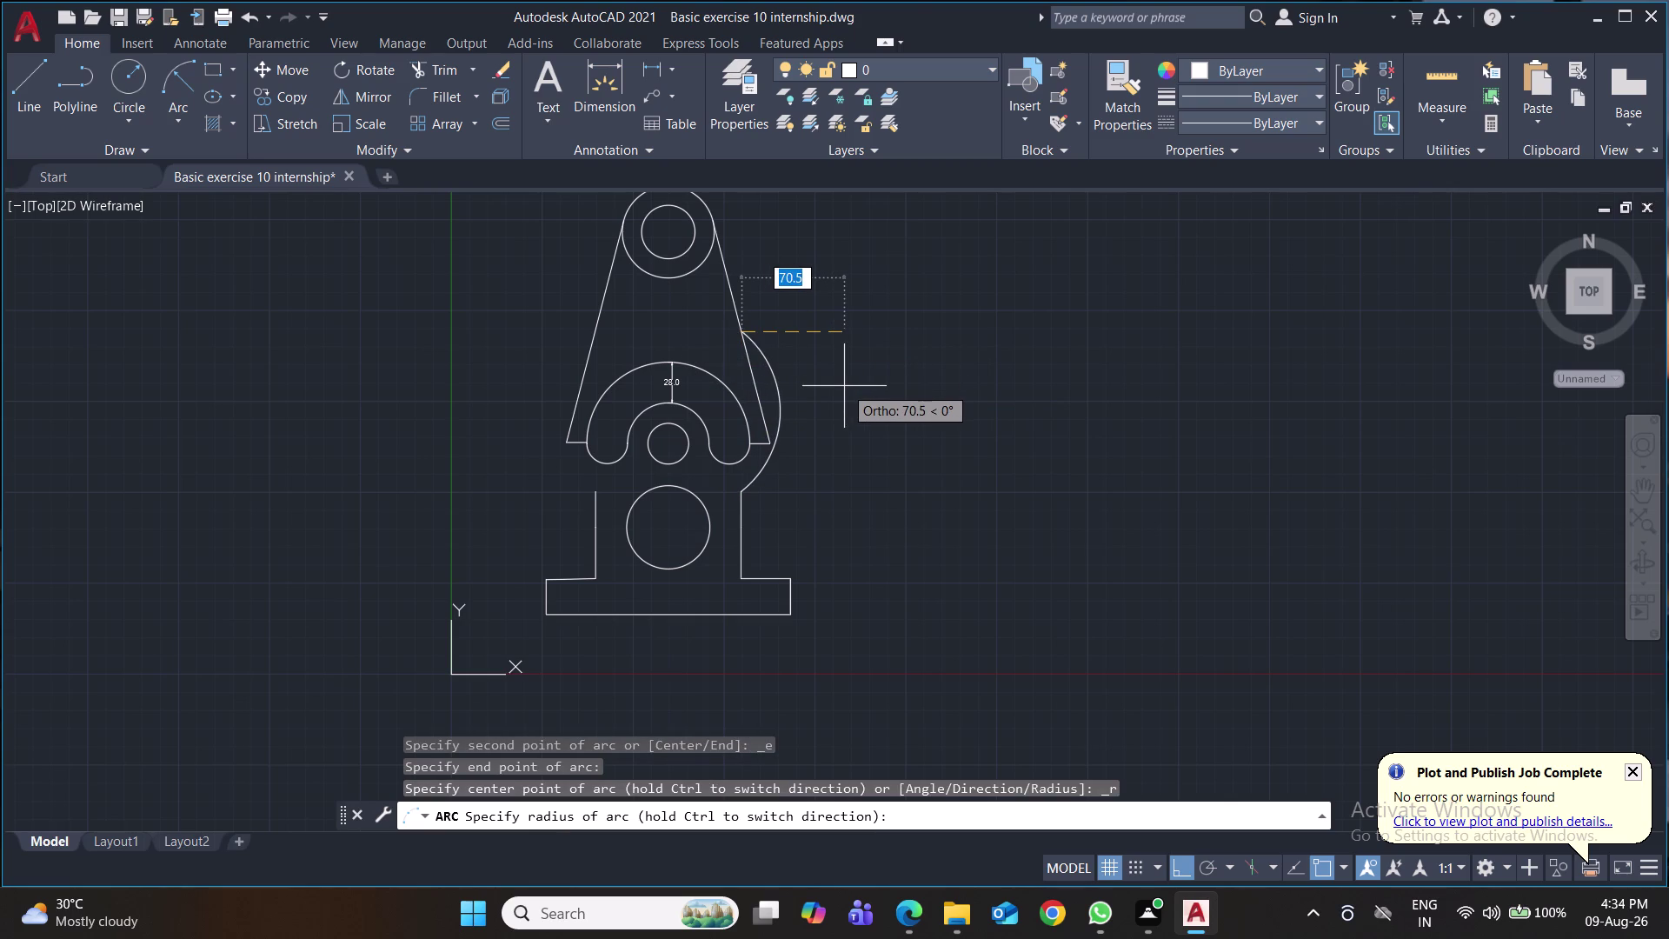
text(60)
key(Return)
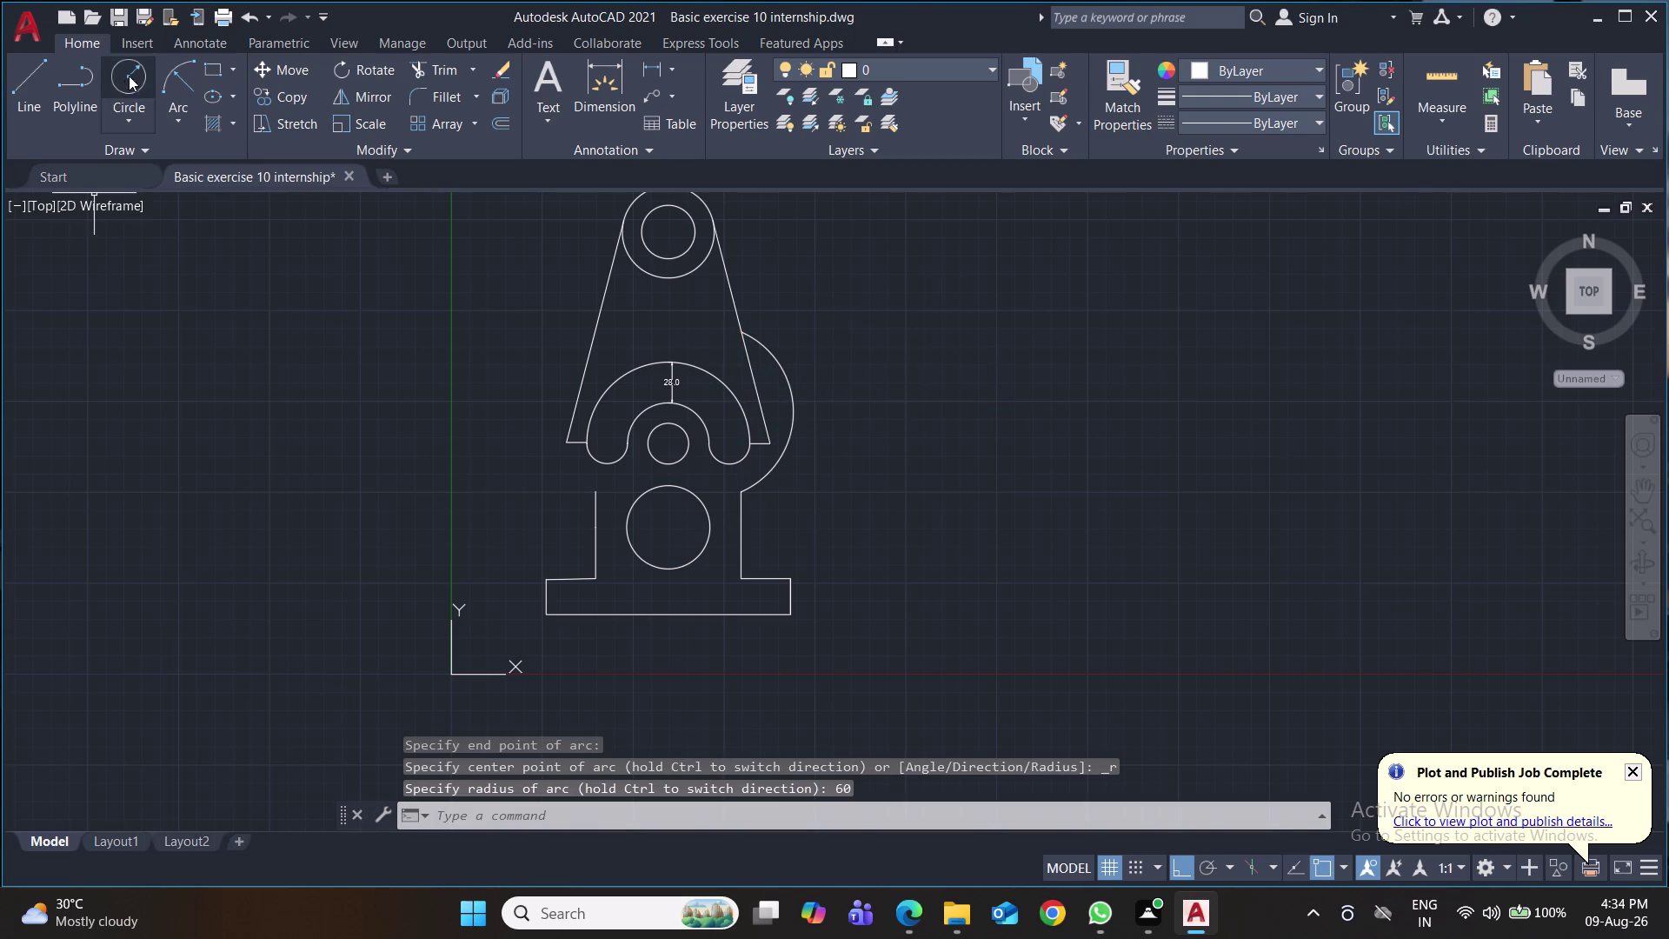
Draw the matching radius-60 arc on the left side.
click(188, 83)
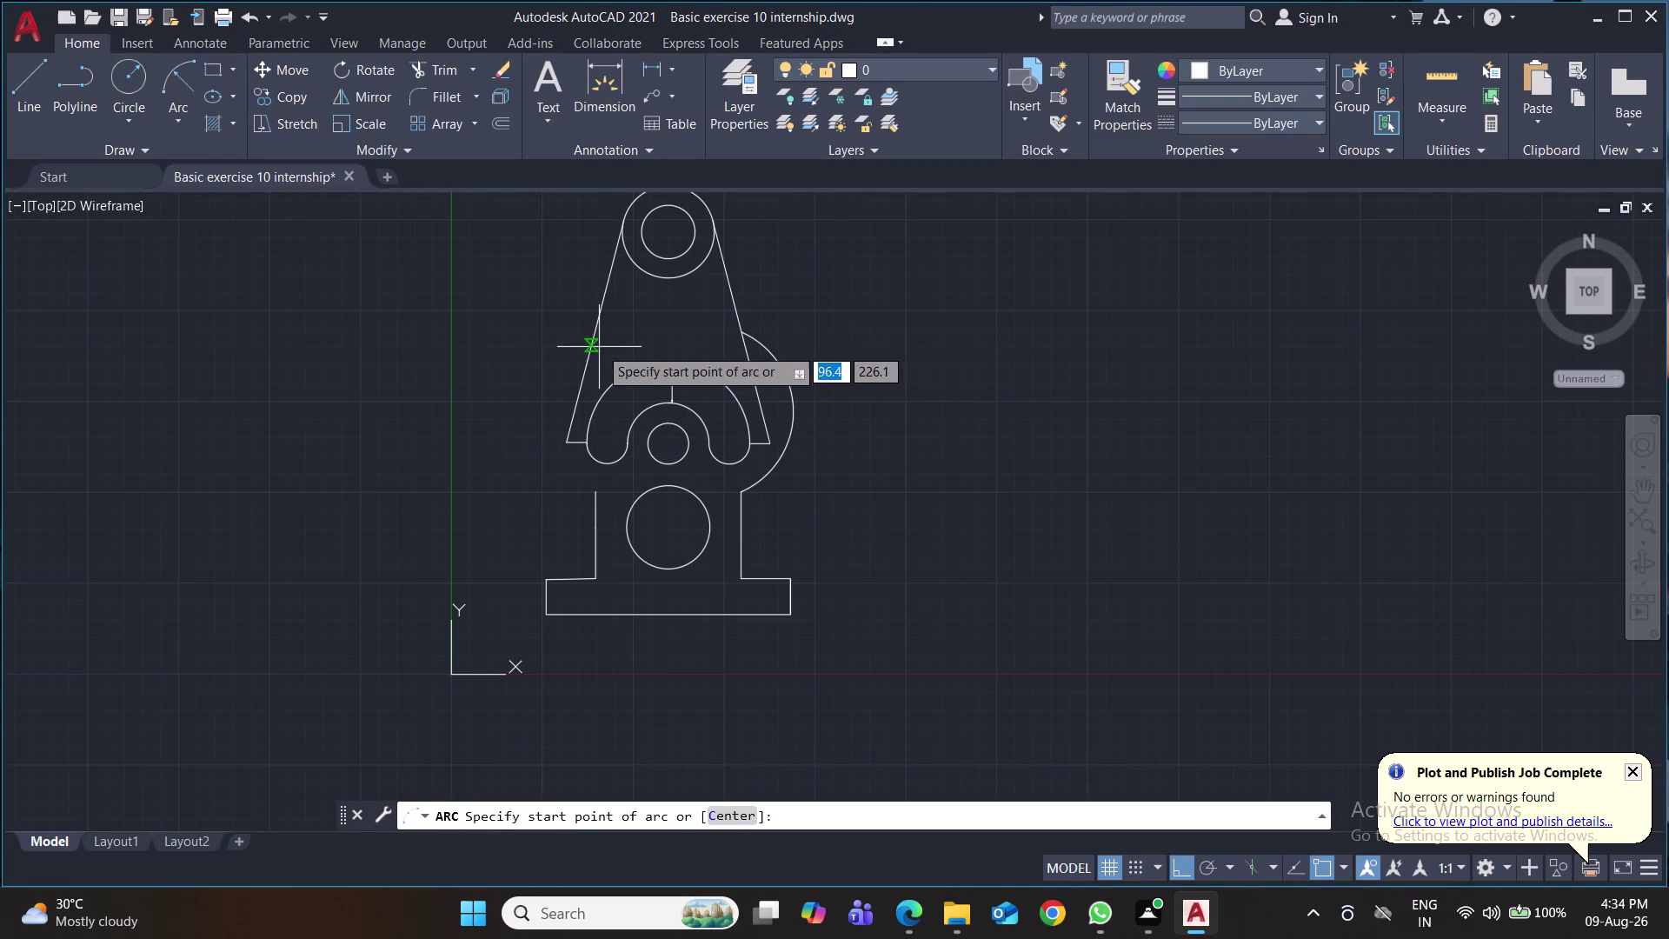
click(594, 329)
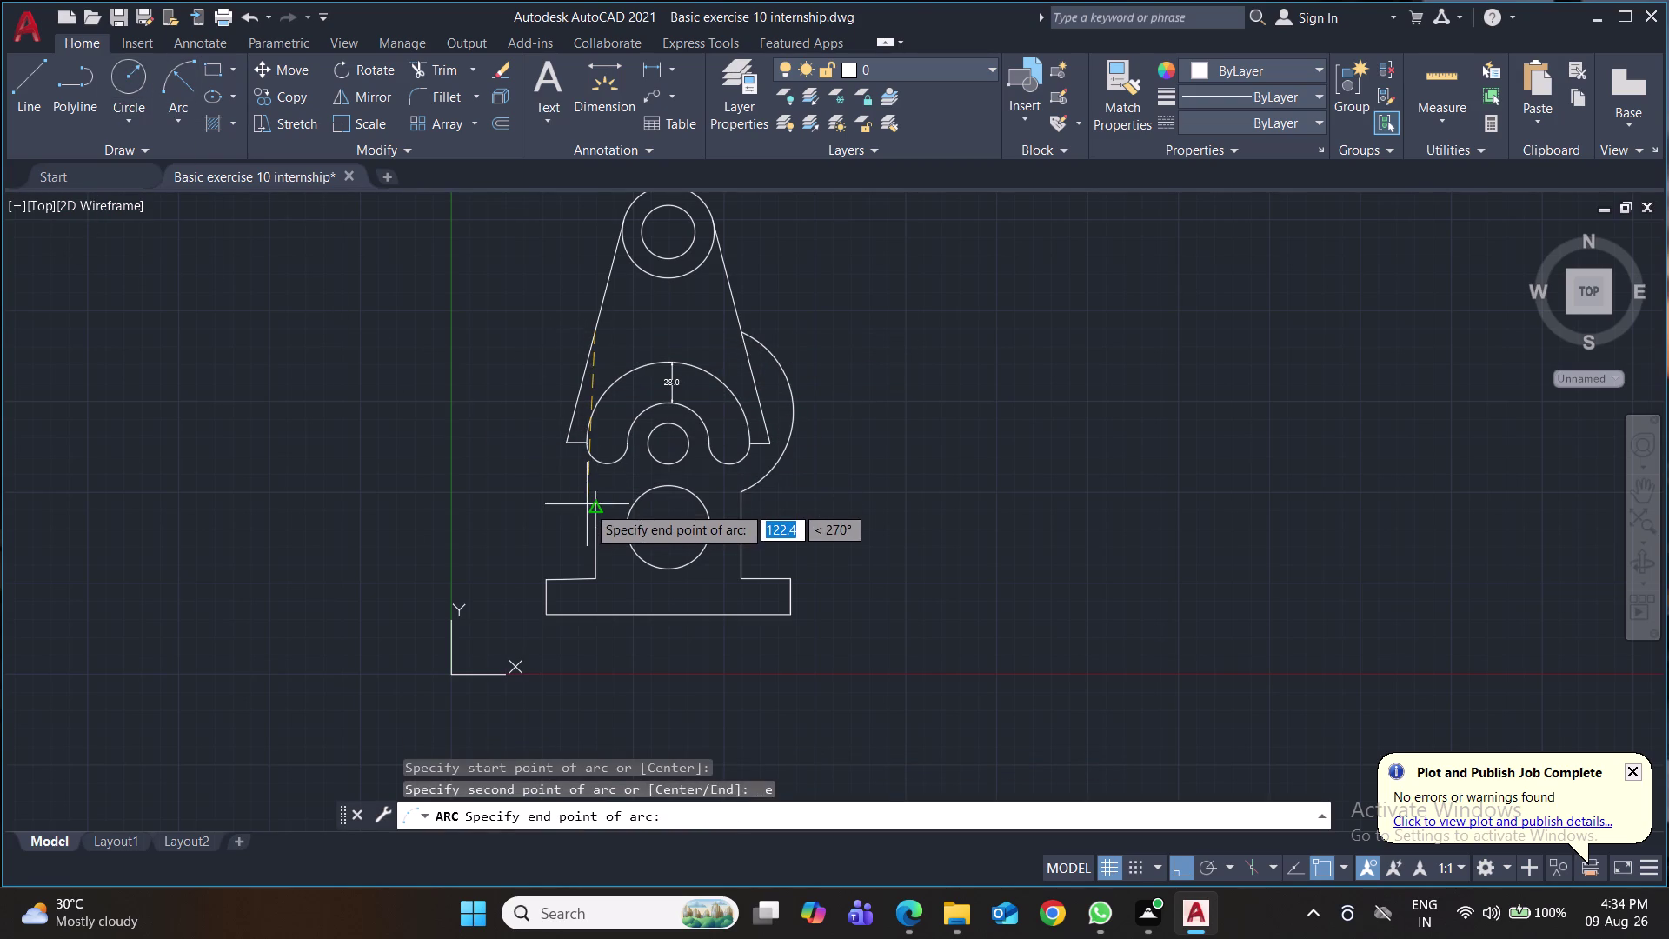
click(594, 498)
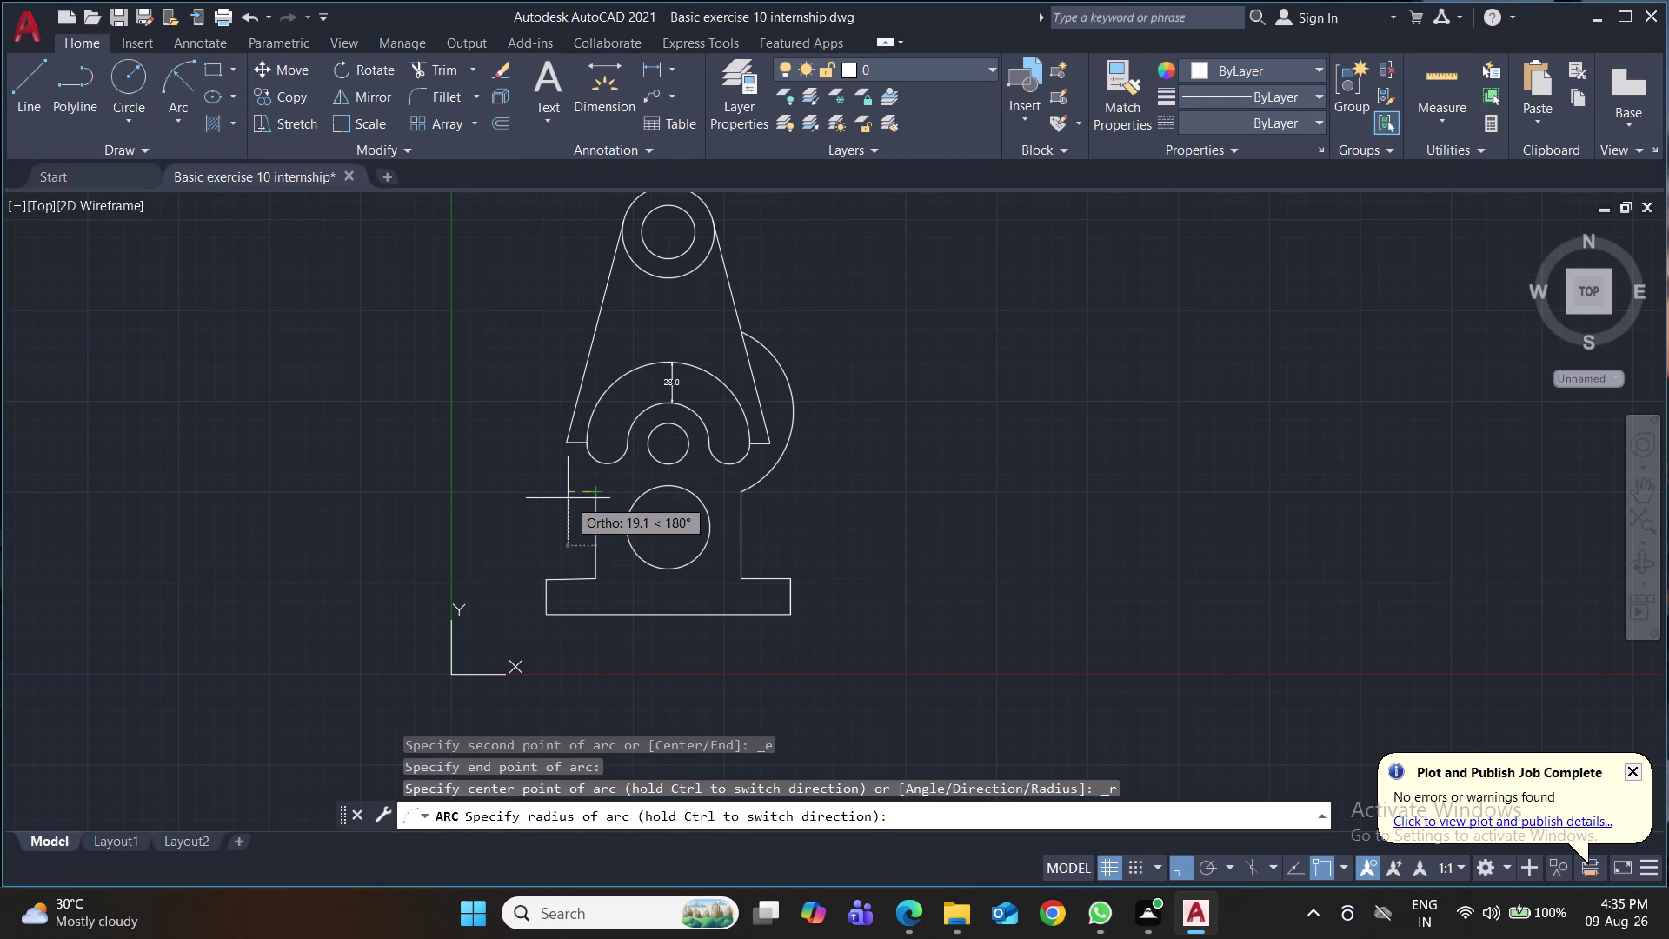
text(60)
key(Return)
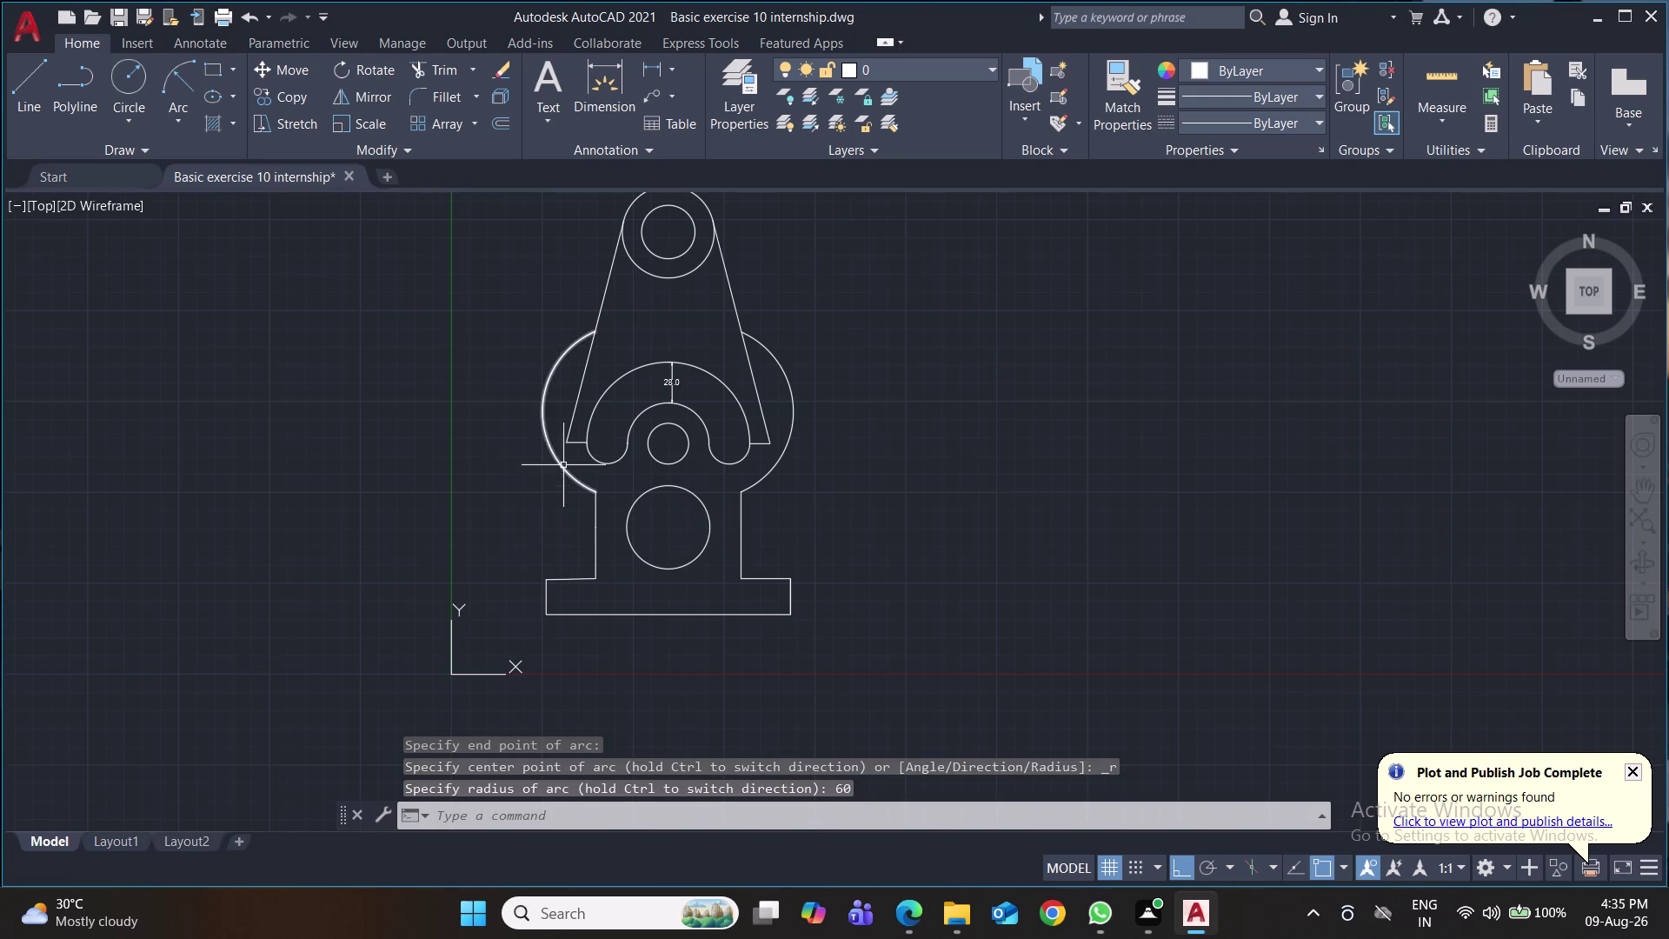
text(tr)
key(Return)
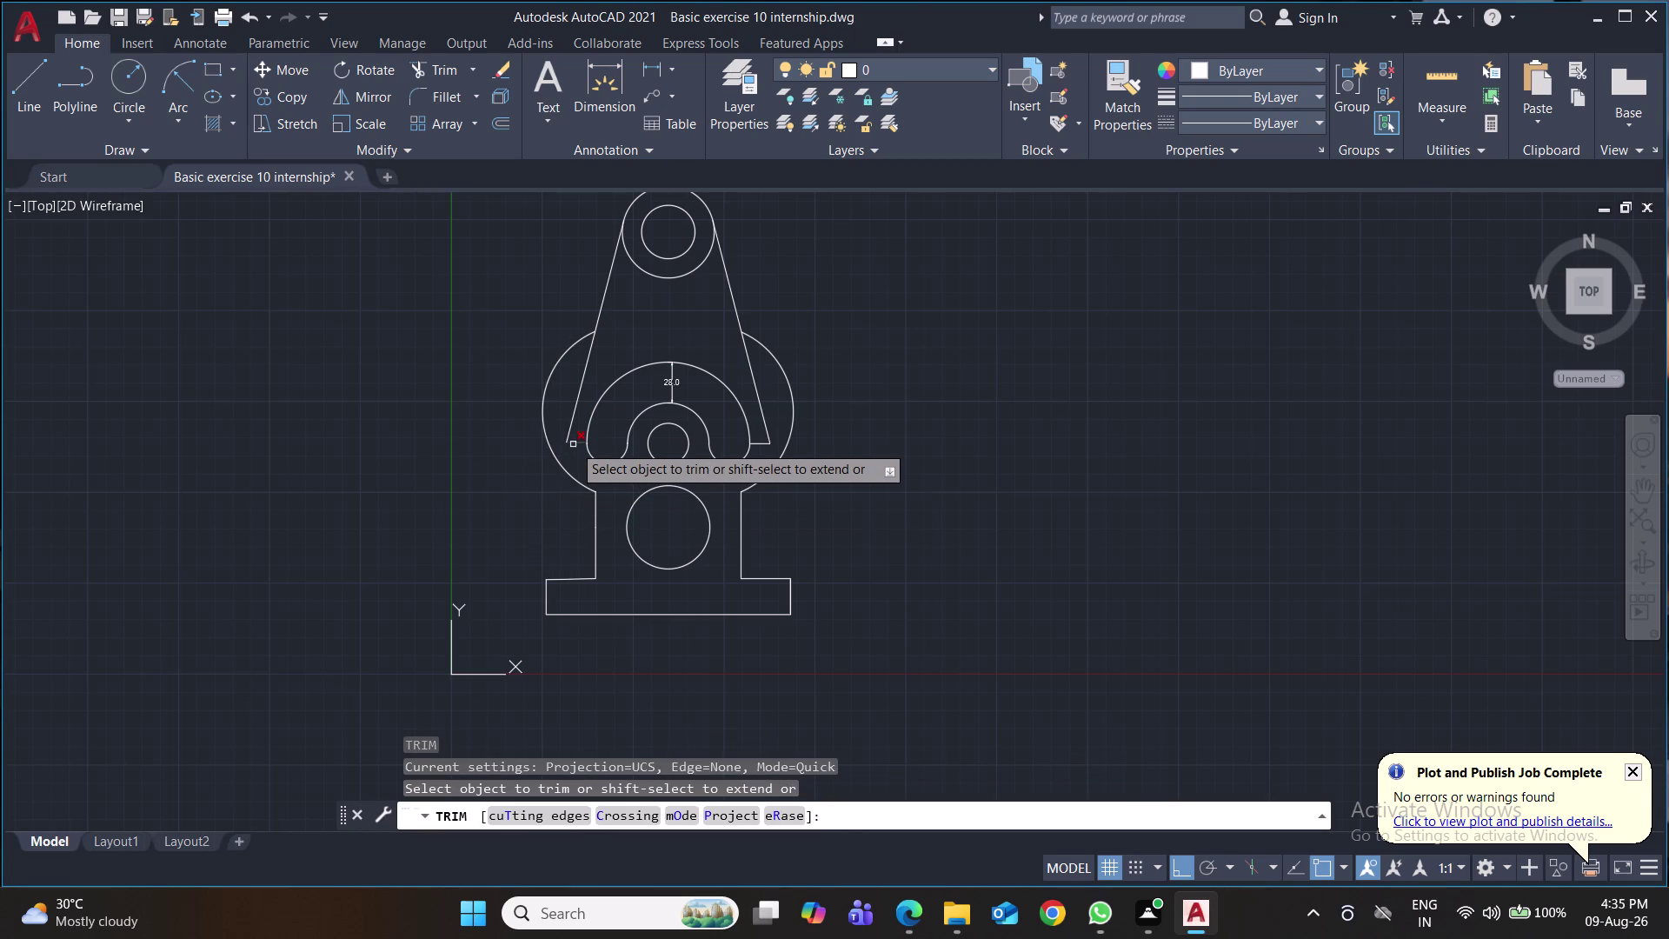
Trim the left and right tapered line pieces inside both arcs, then save.
click(572, 444)
click(572, 435)
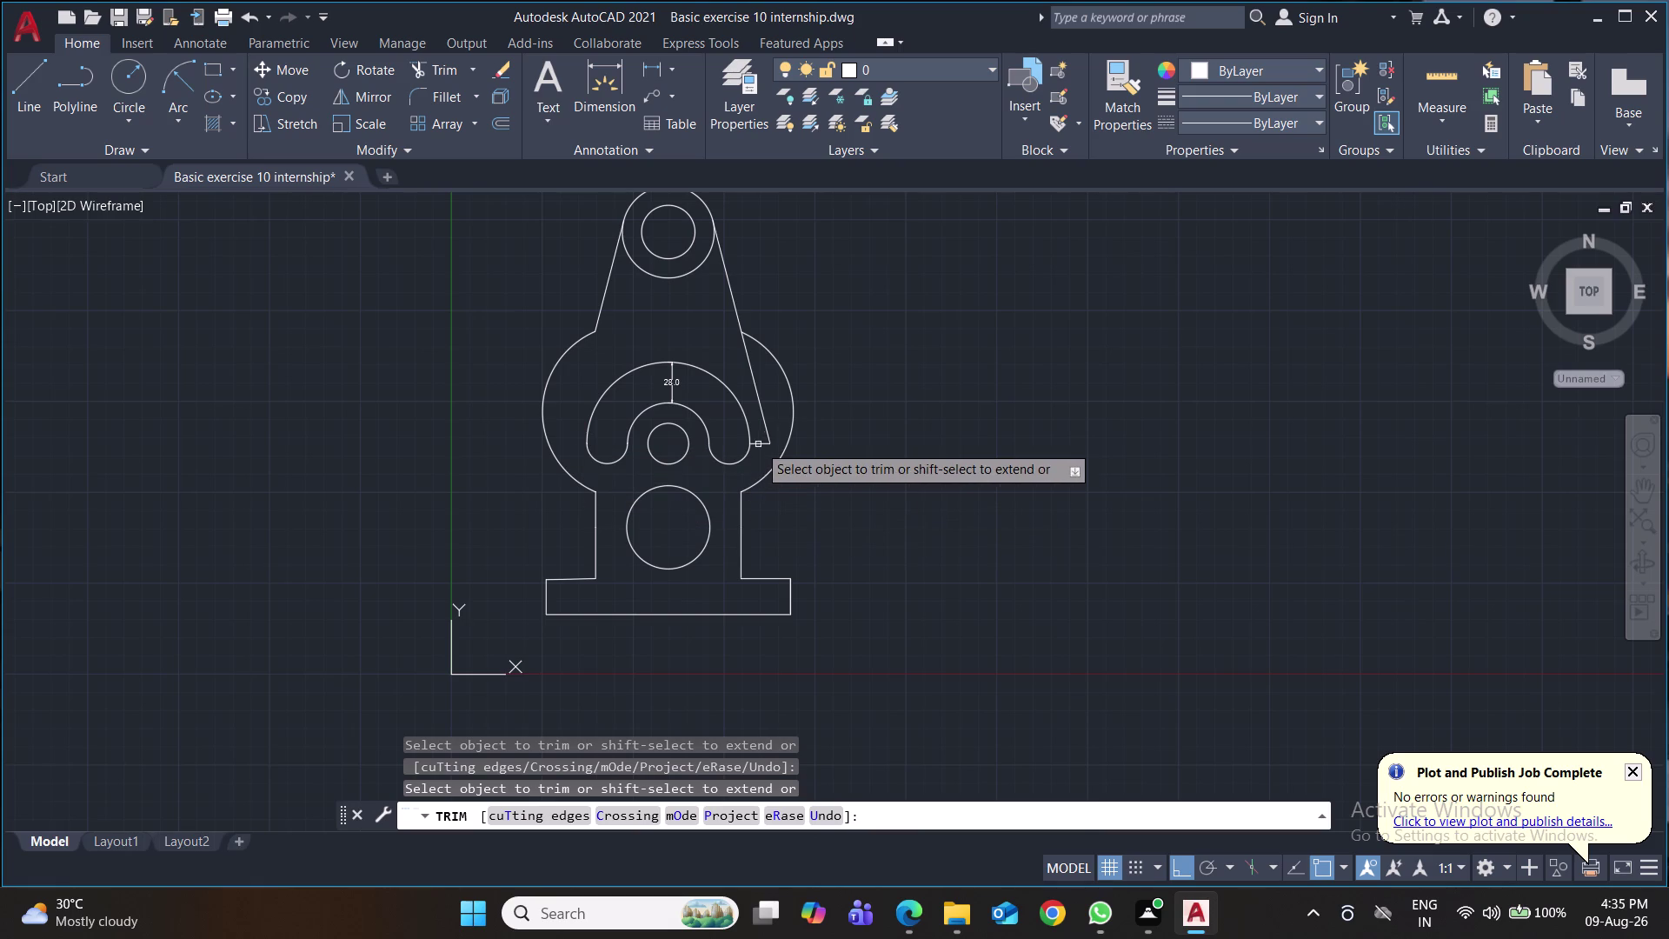
click(758, 444)
click(764, 429)
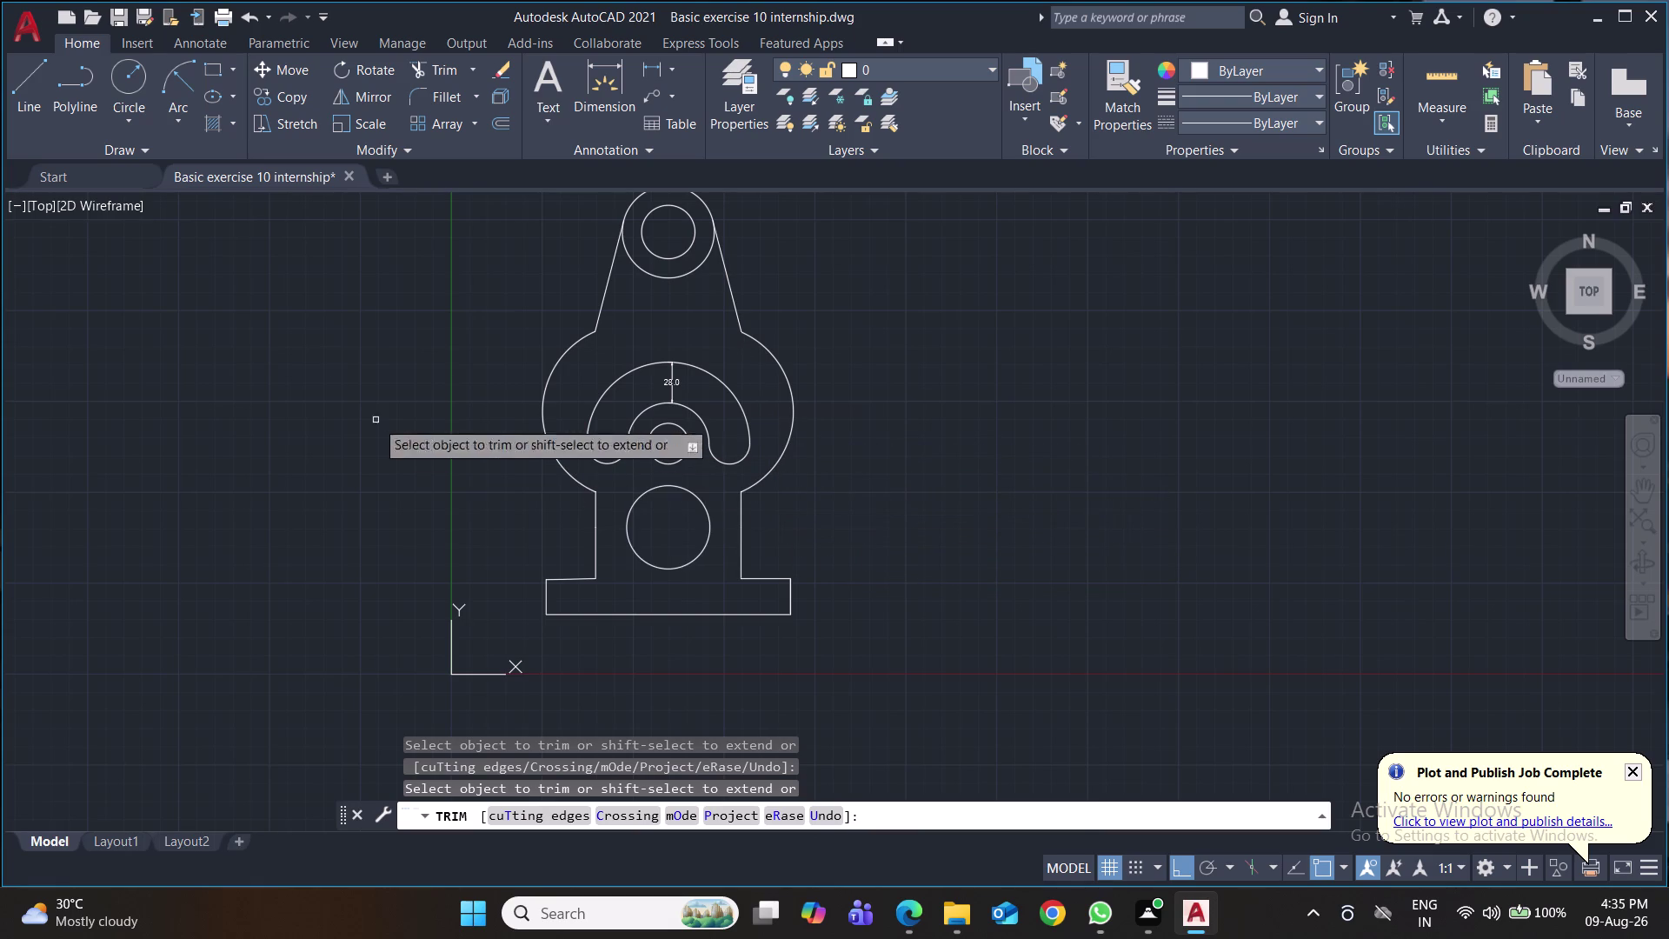
key(ctrl+s)
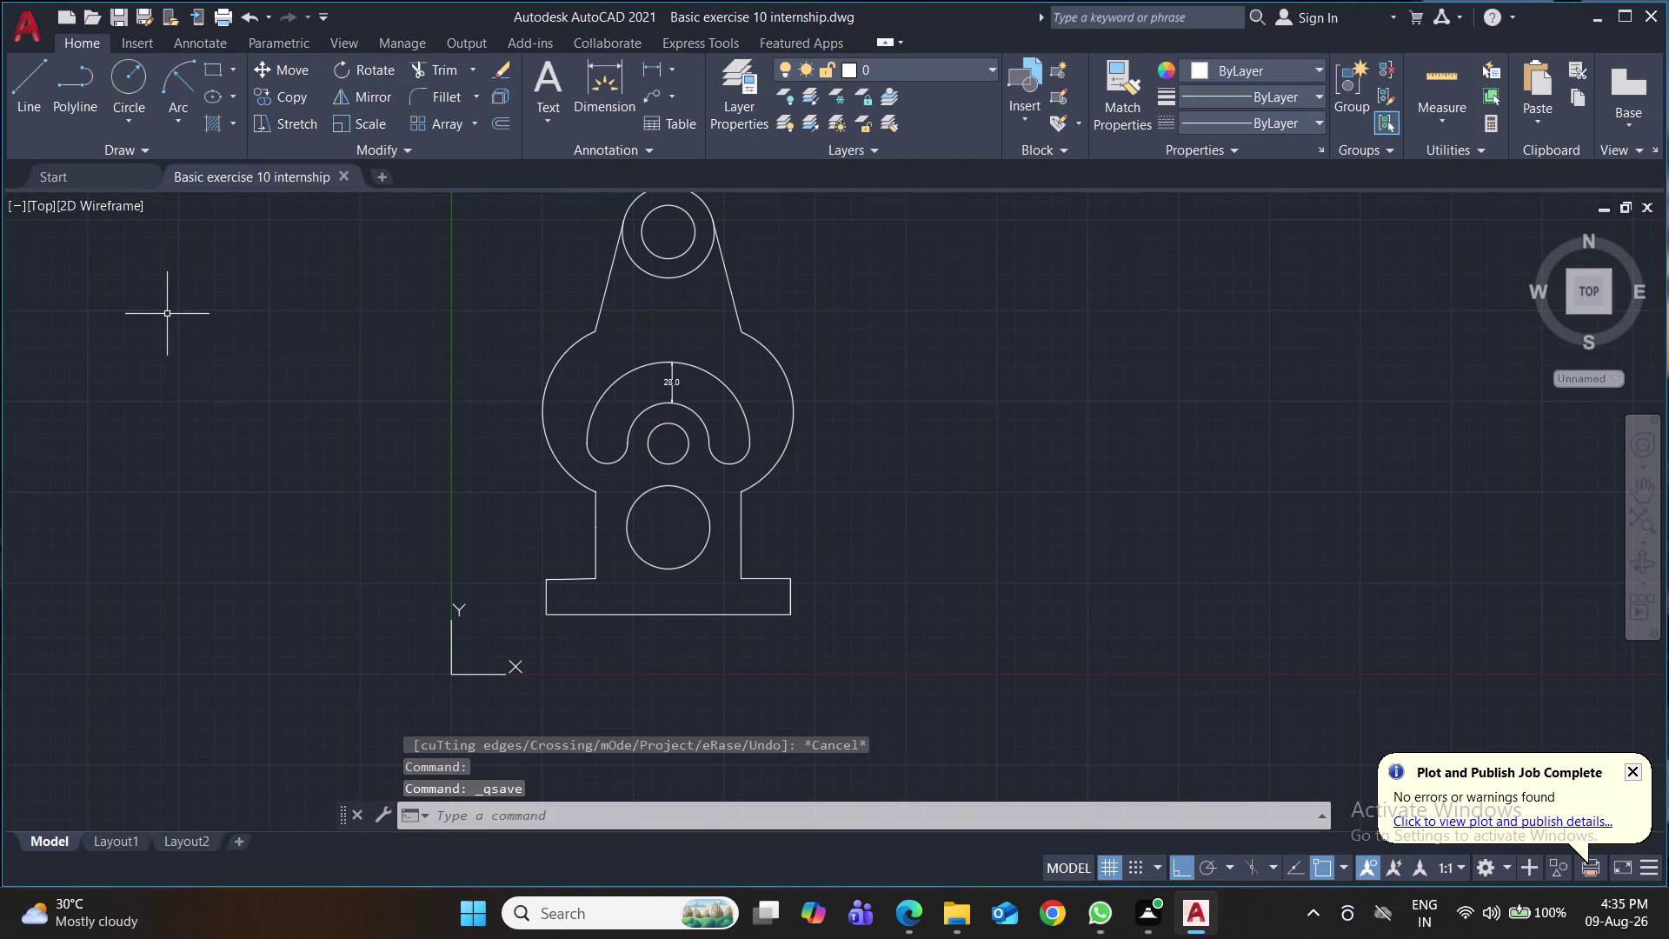
Set the fillet radius to 10 and round the left arc into the base upright.
key(f)
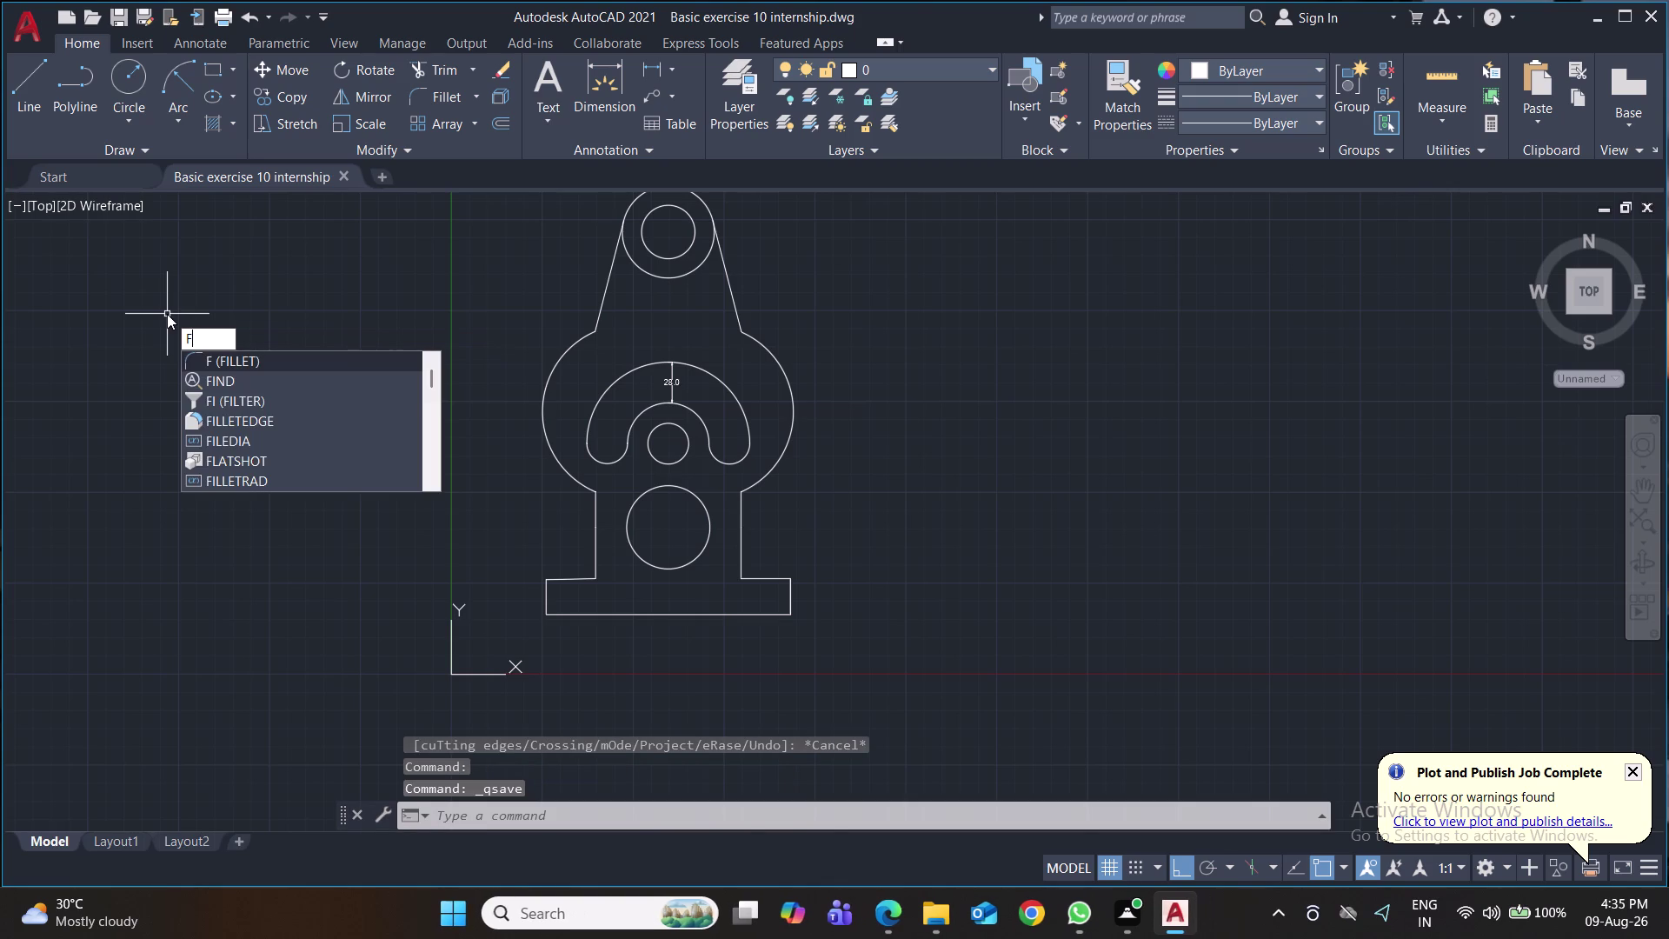
key(Return)
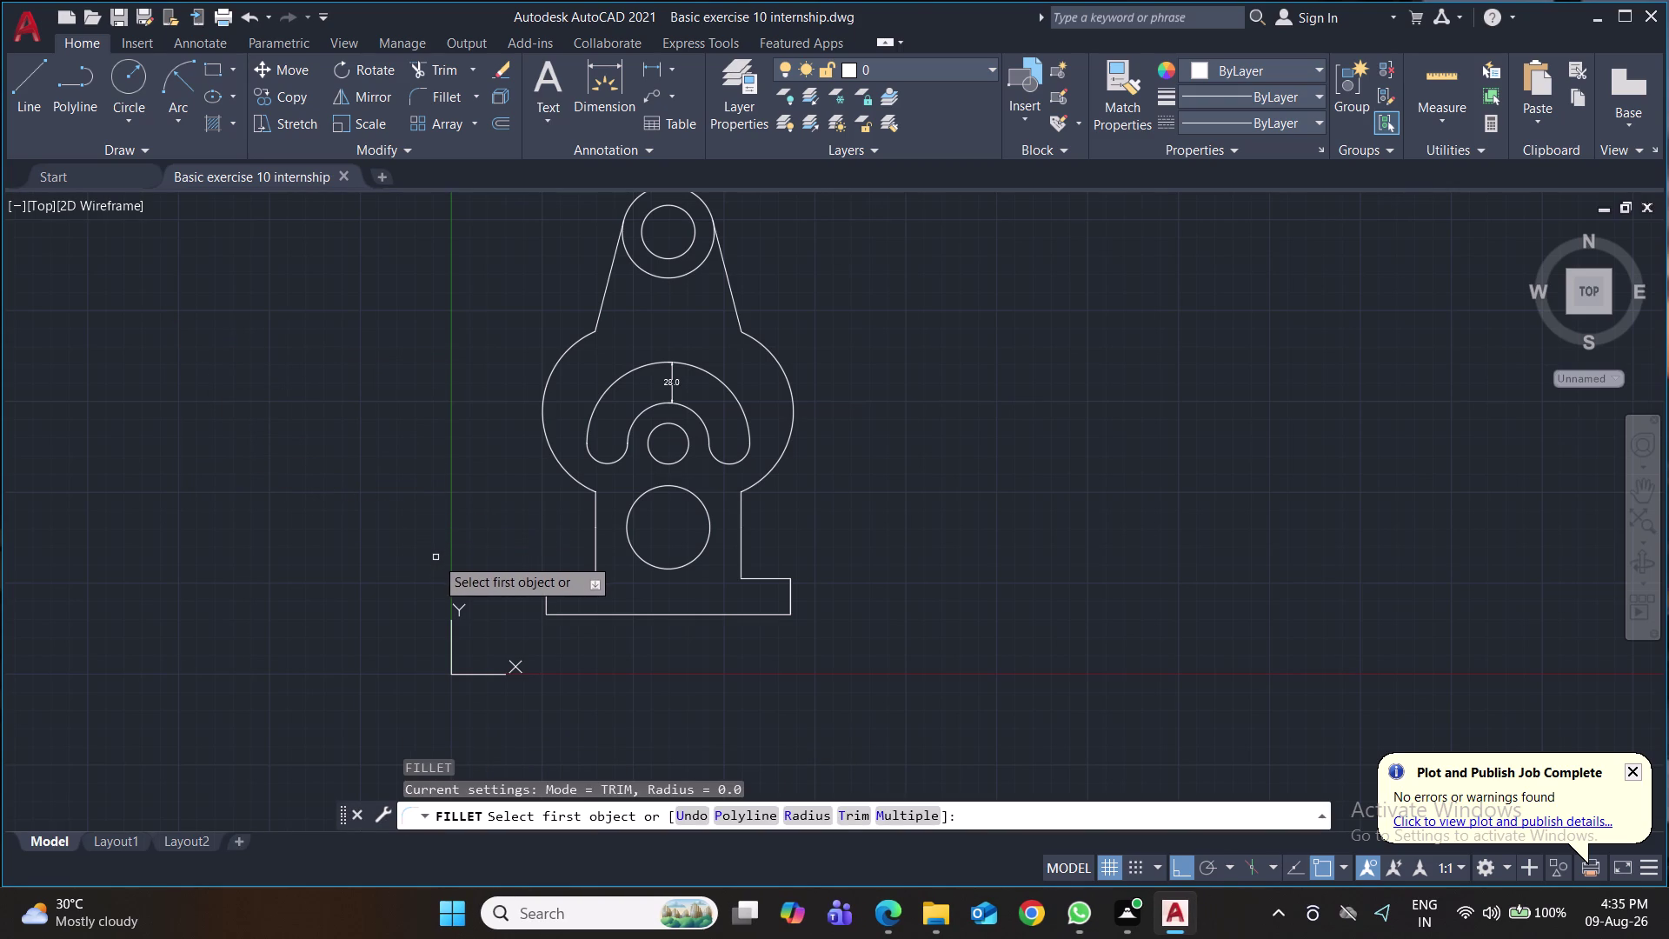
click(596, 505)
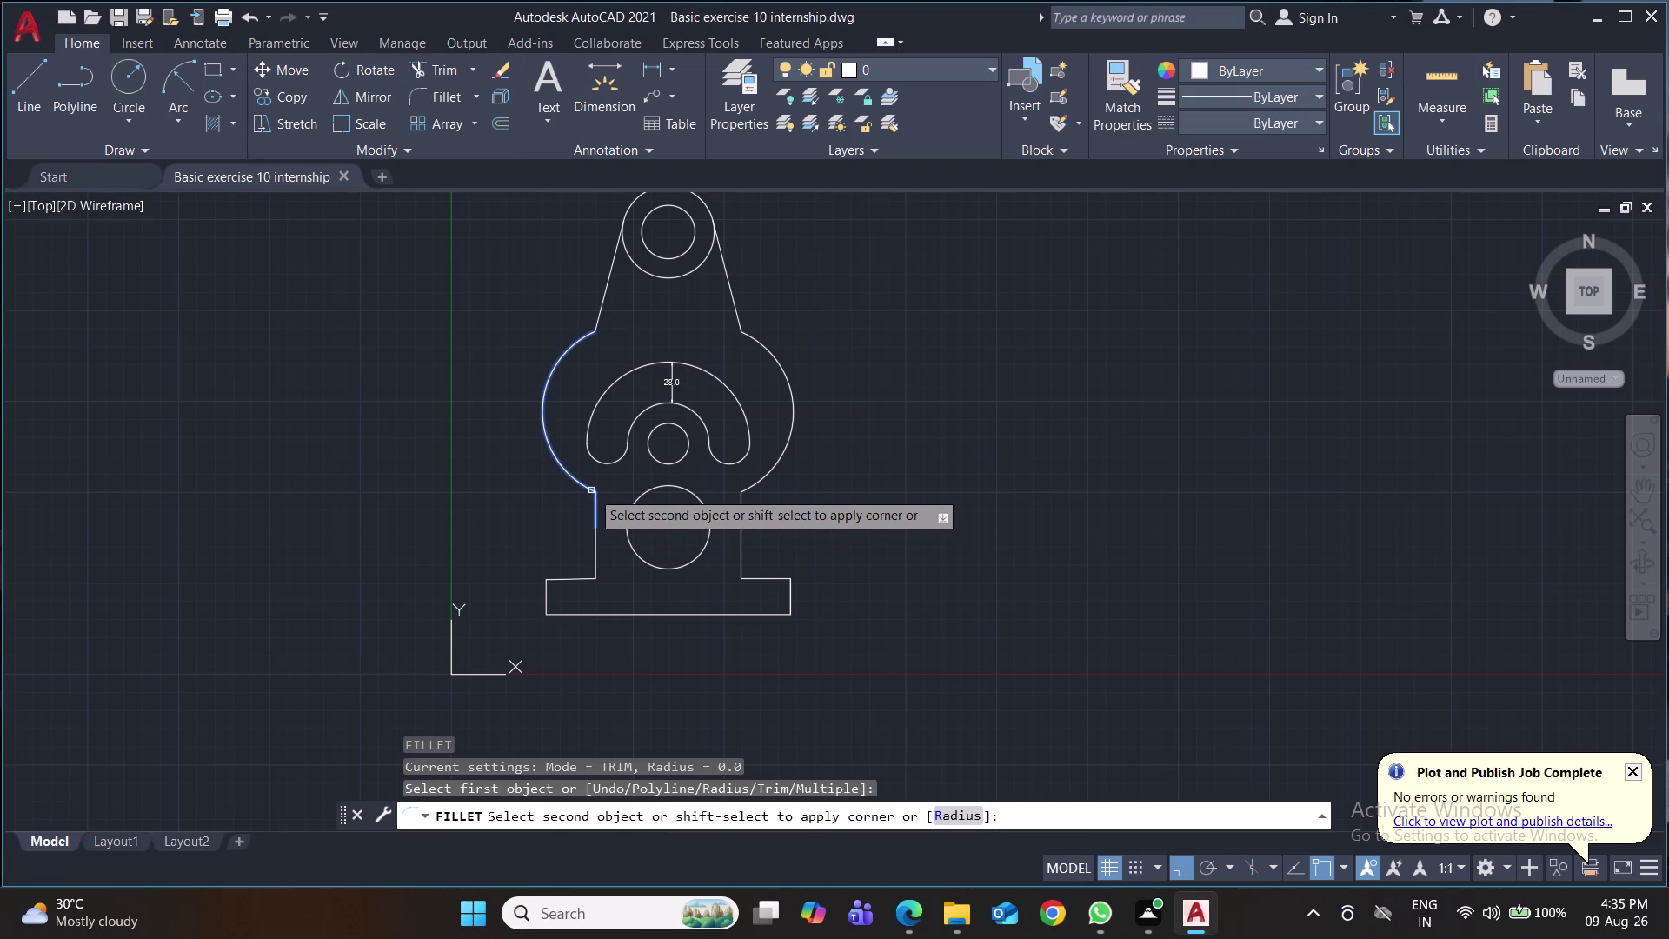
key(r)
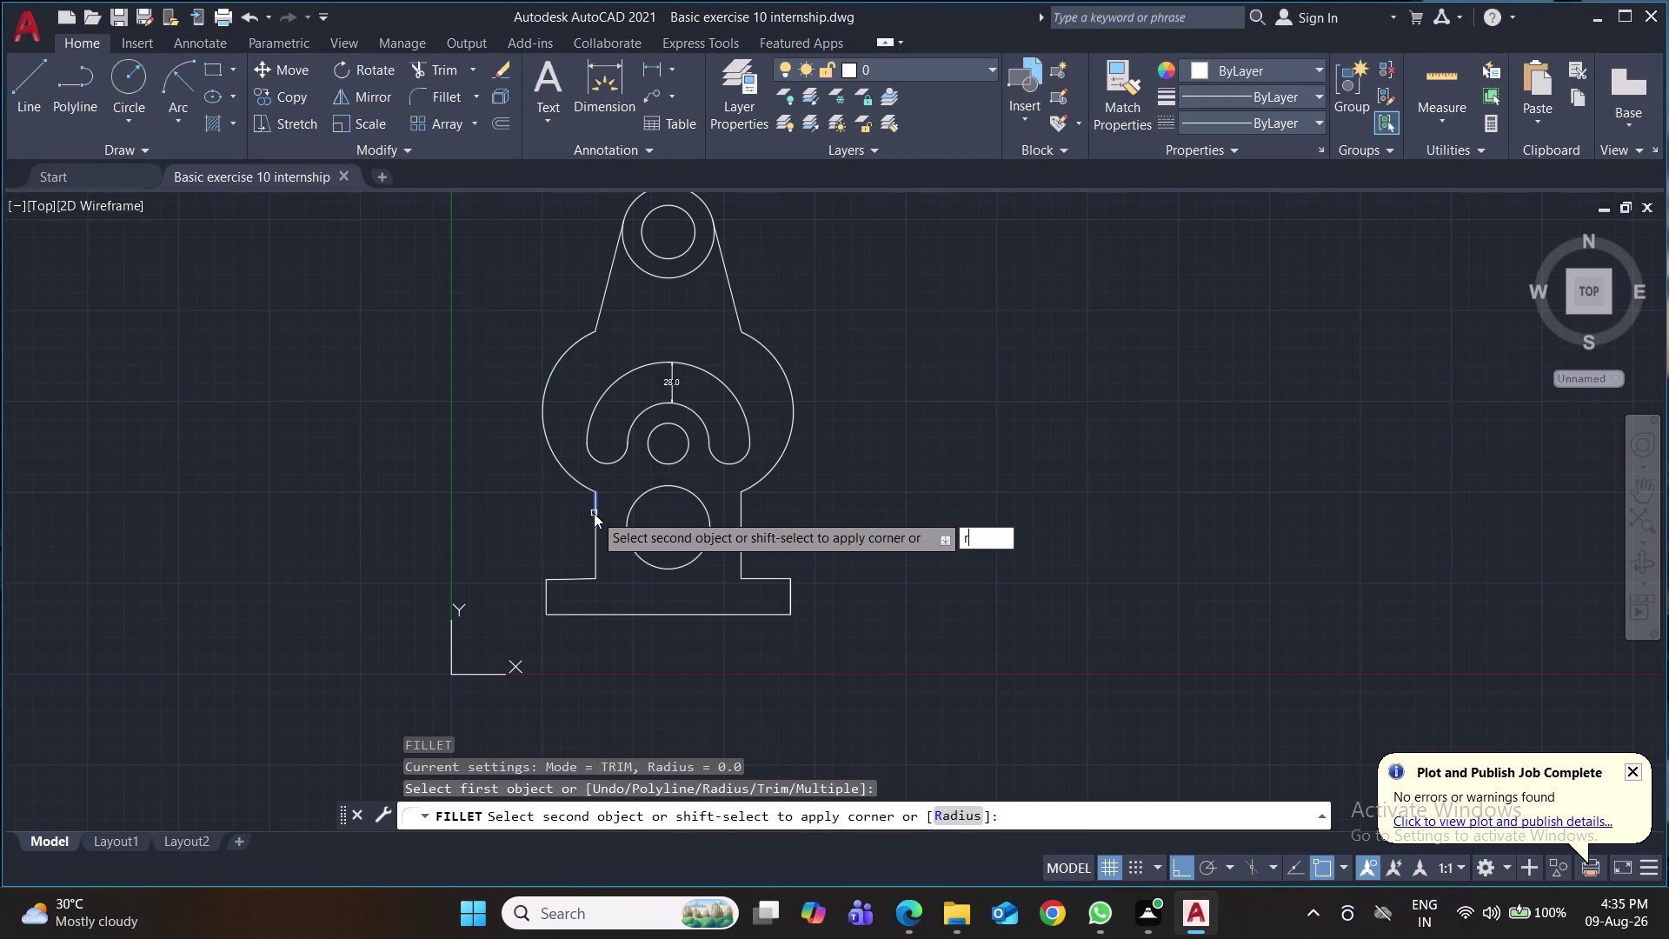
key(Return)
text(60)
key(Return)
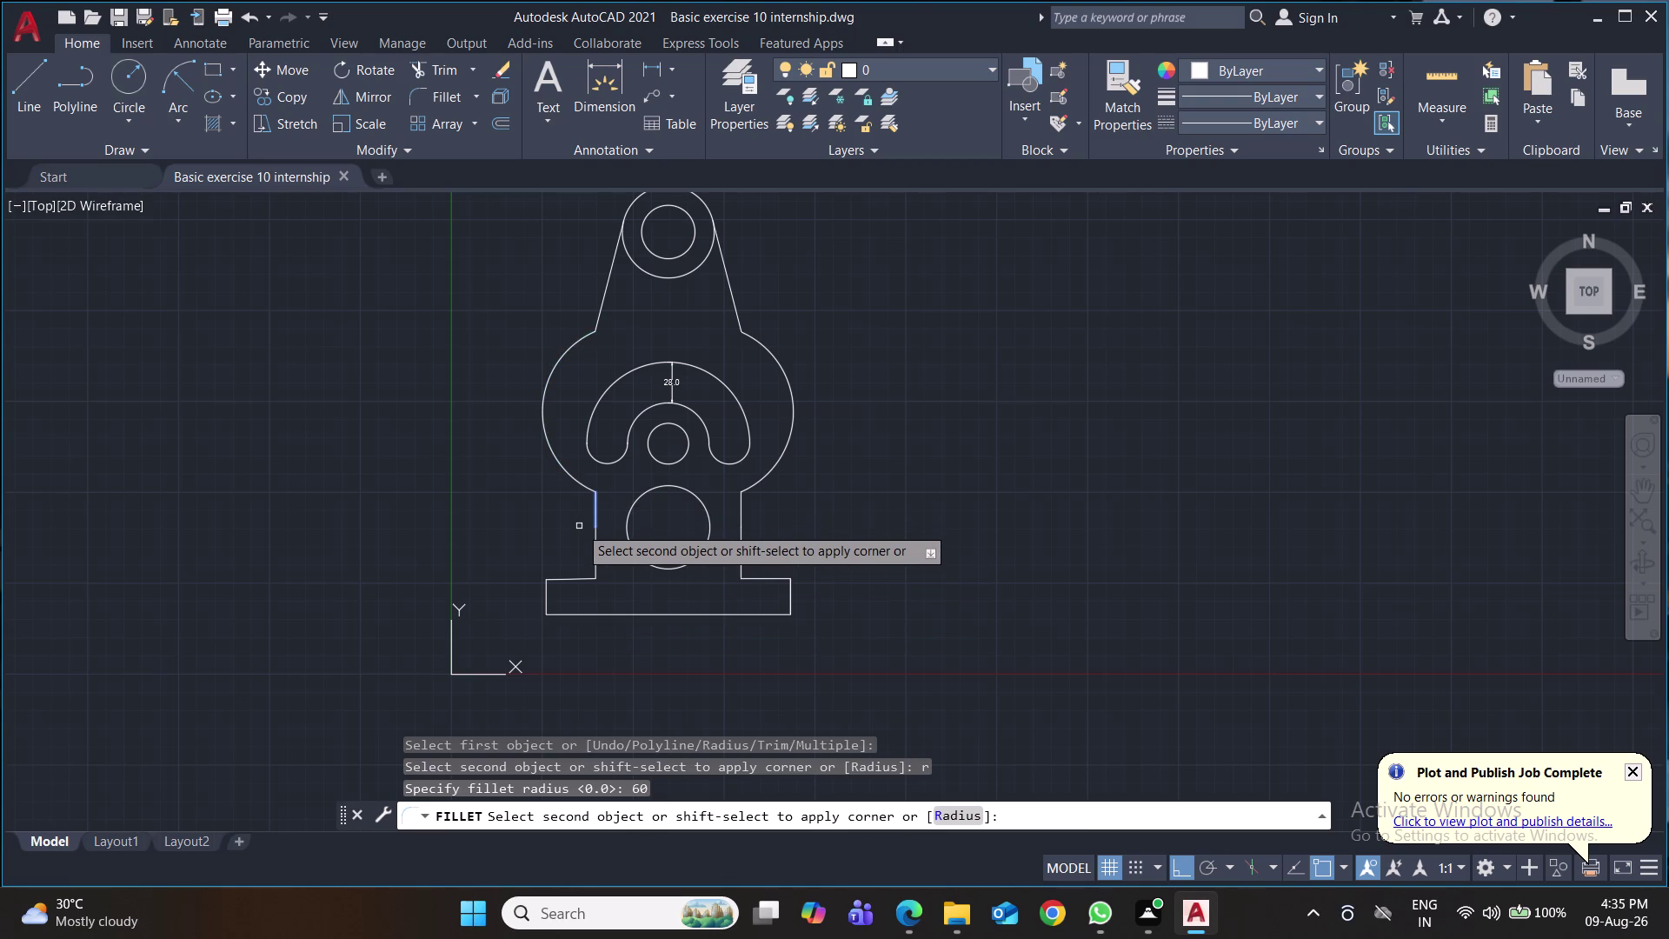
key(r)
key(Return)
text(10)
key(Return)
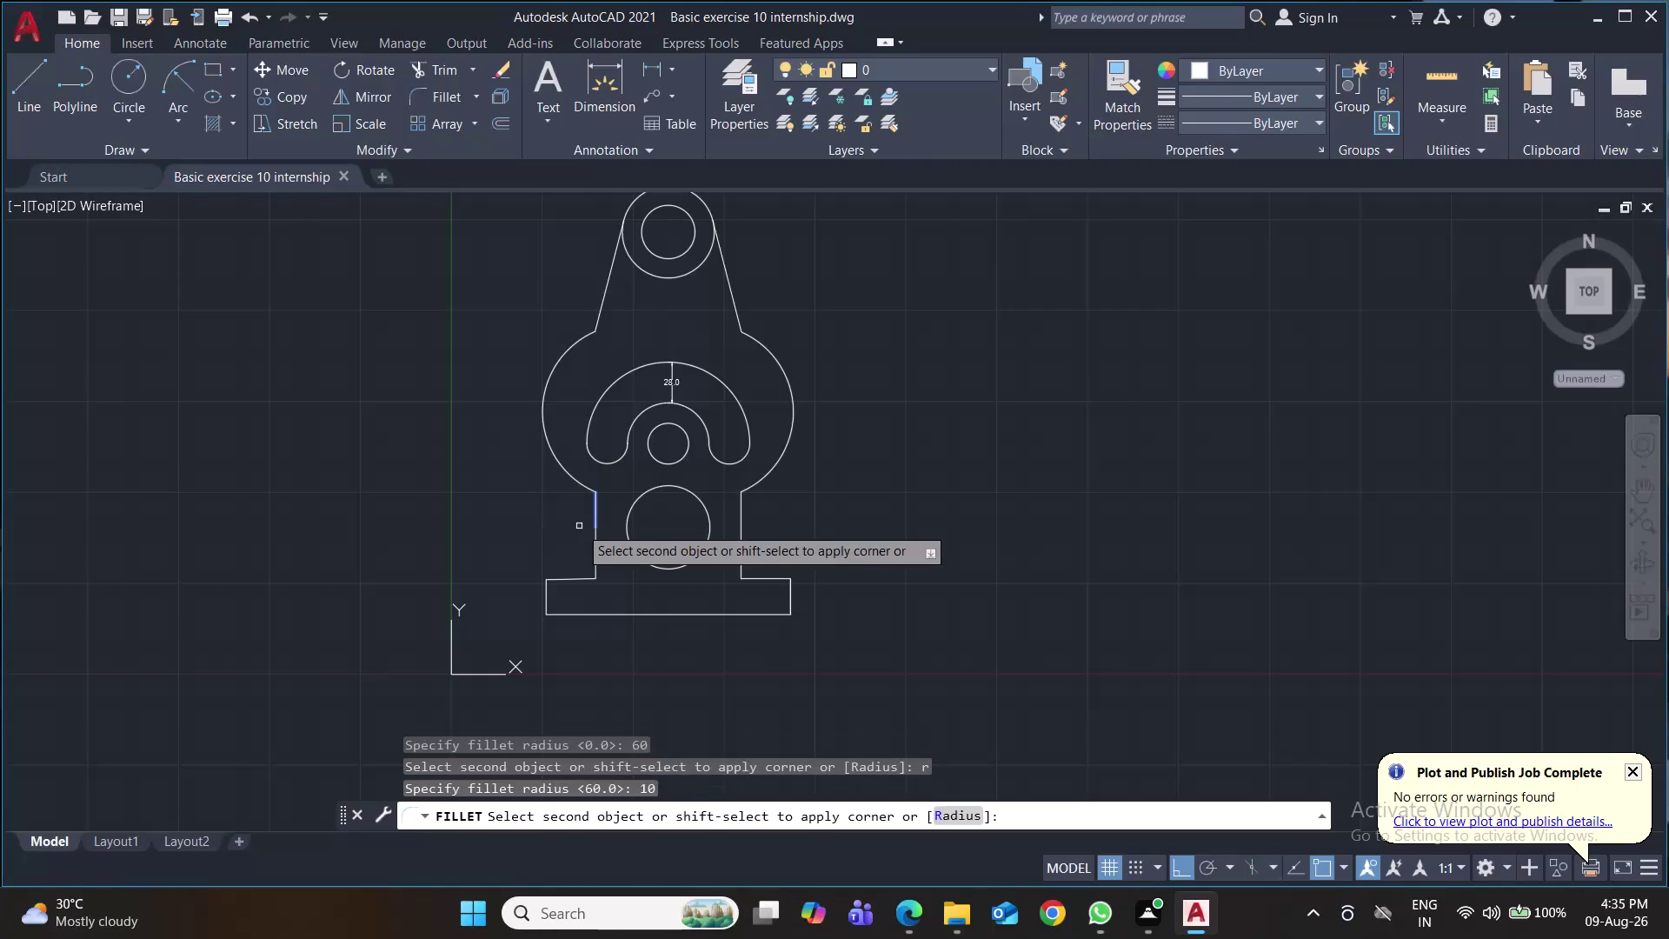
click(585, 486)
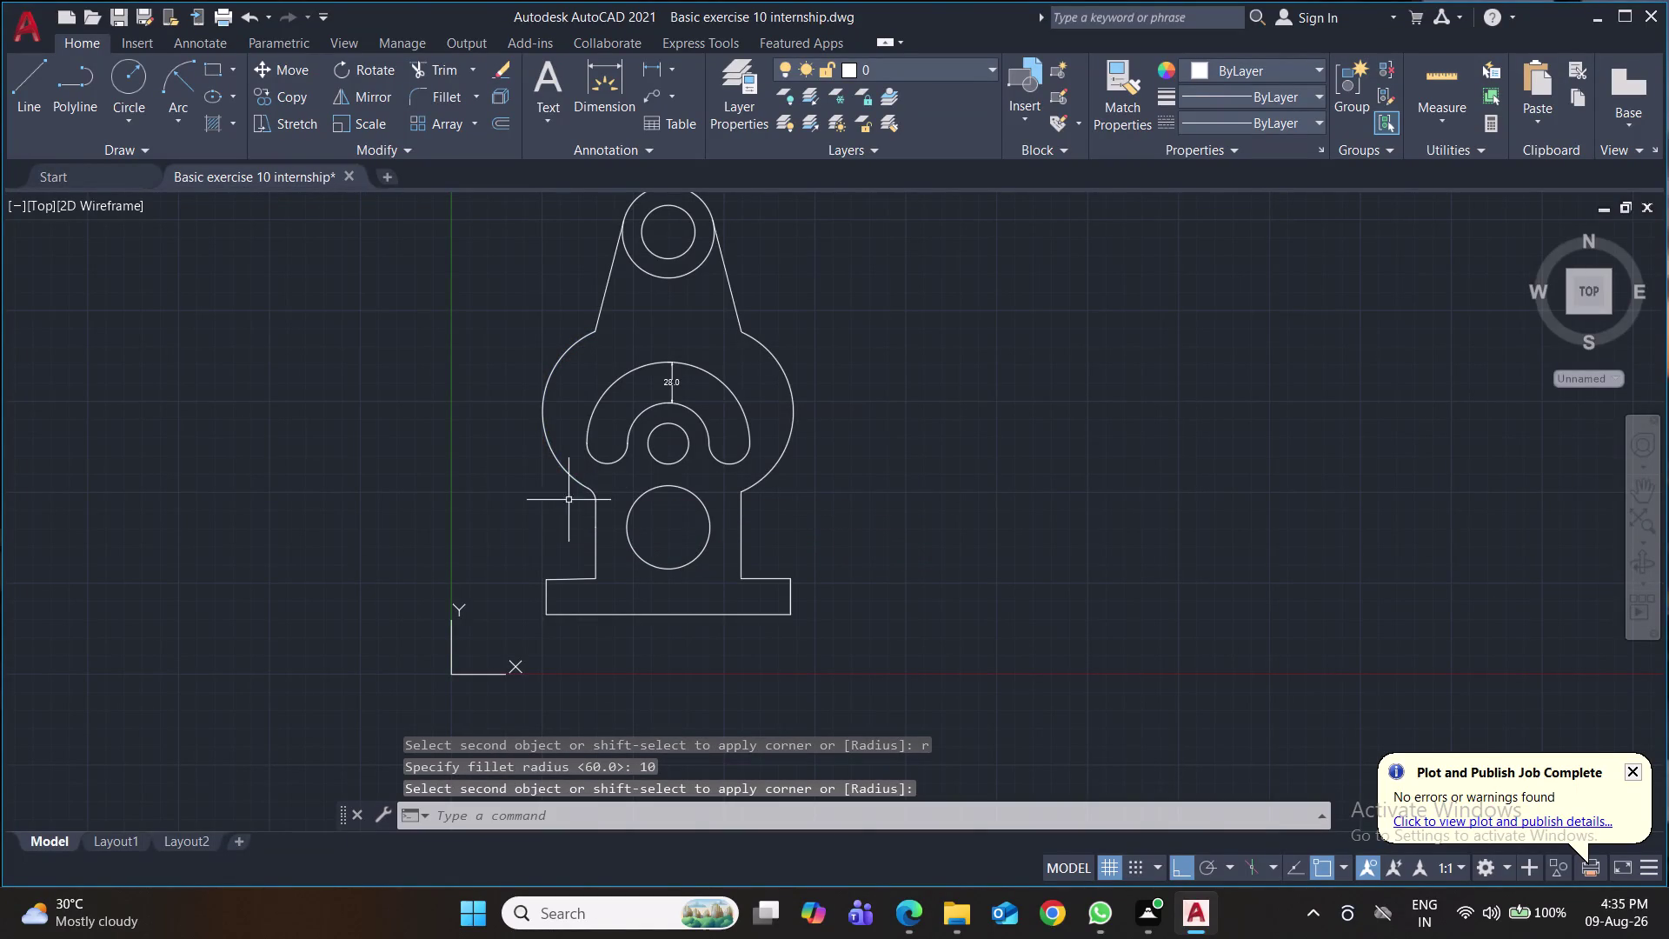
Fillet the right arc and the left tapered side into the arcs at radius 10.
key(space)
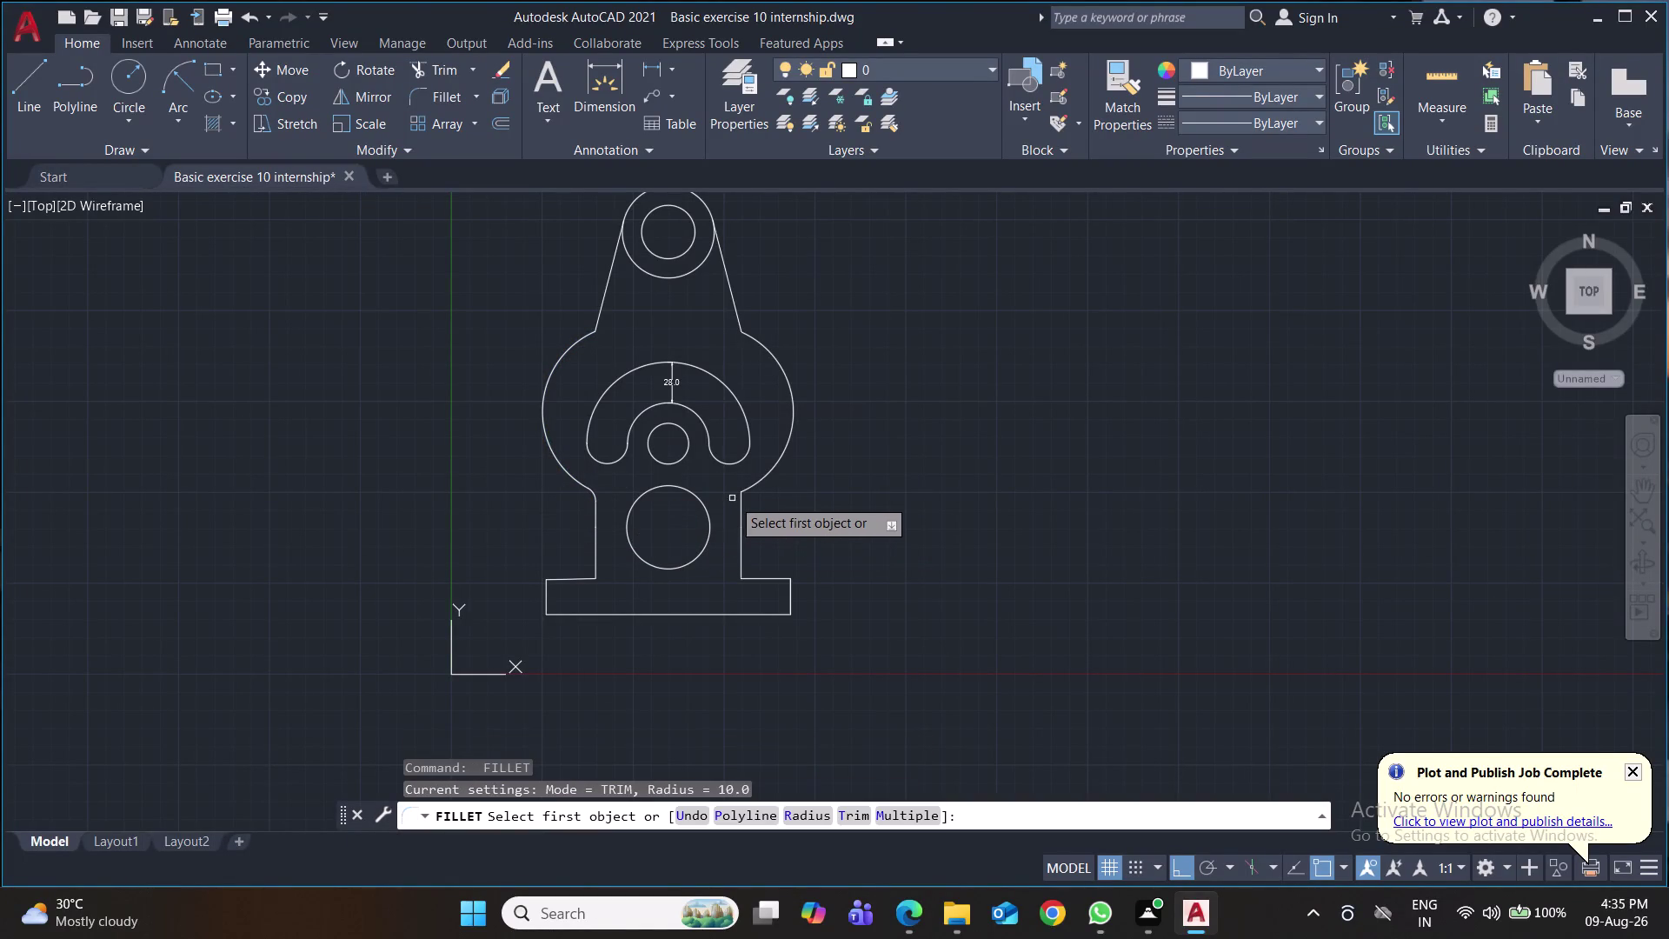
click(741, 502)
click(746, 490)
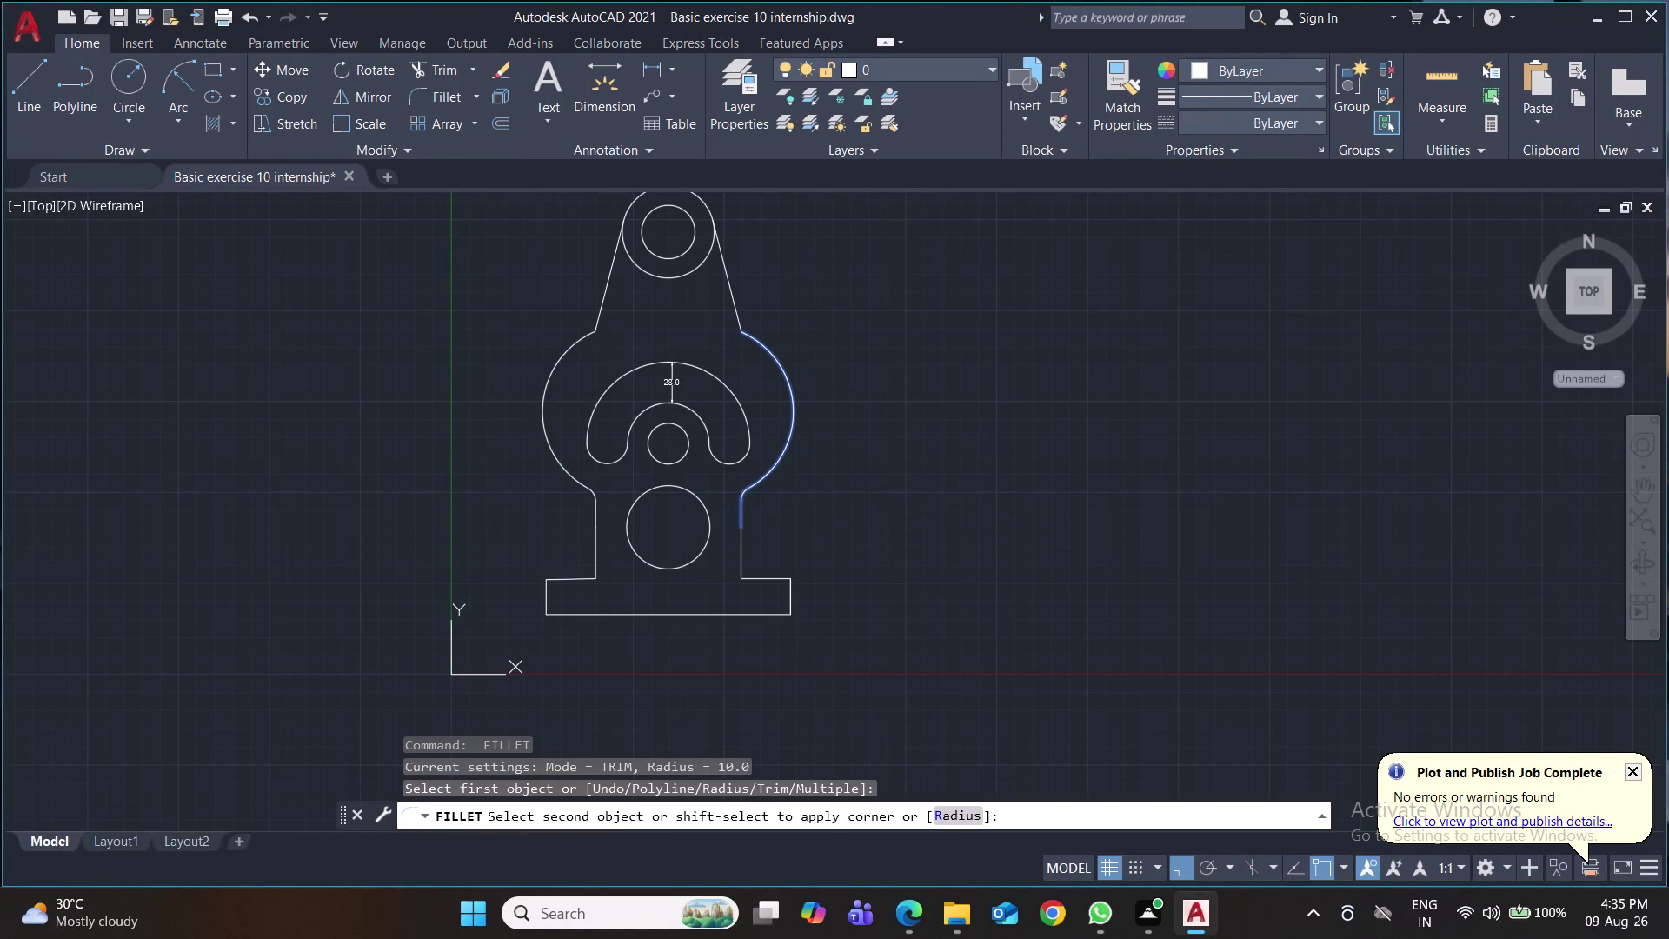
key(space)
click(751, 340)
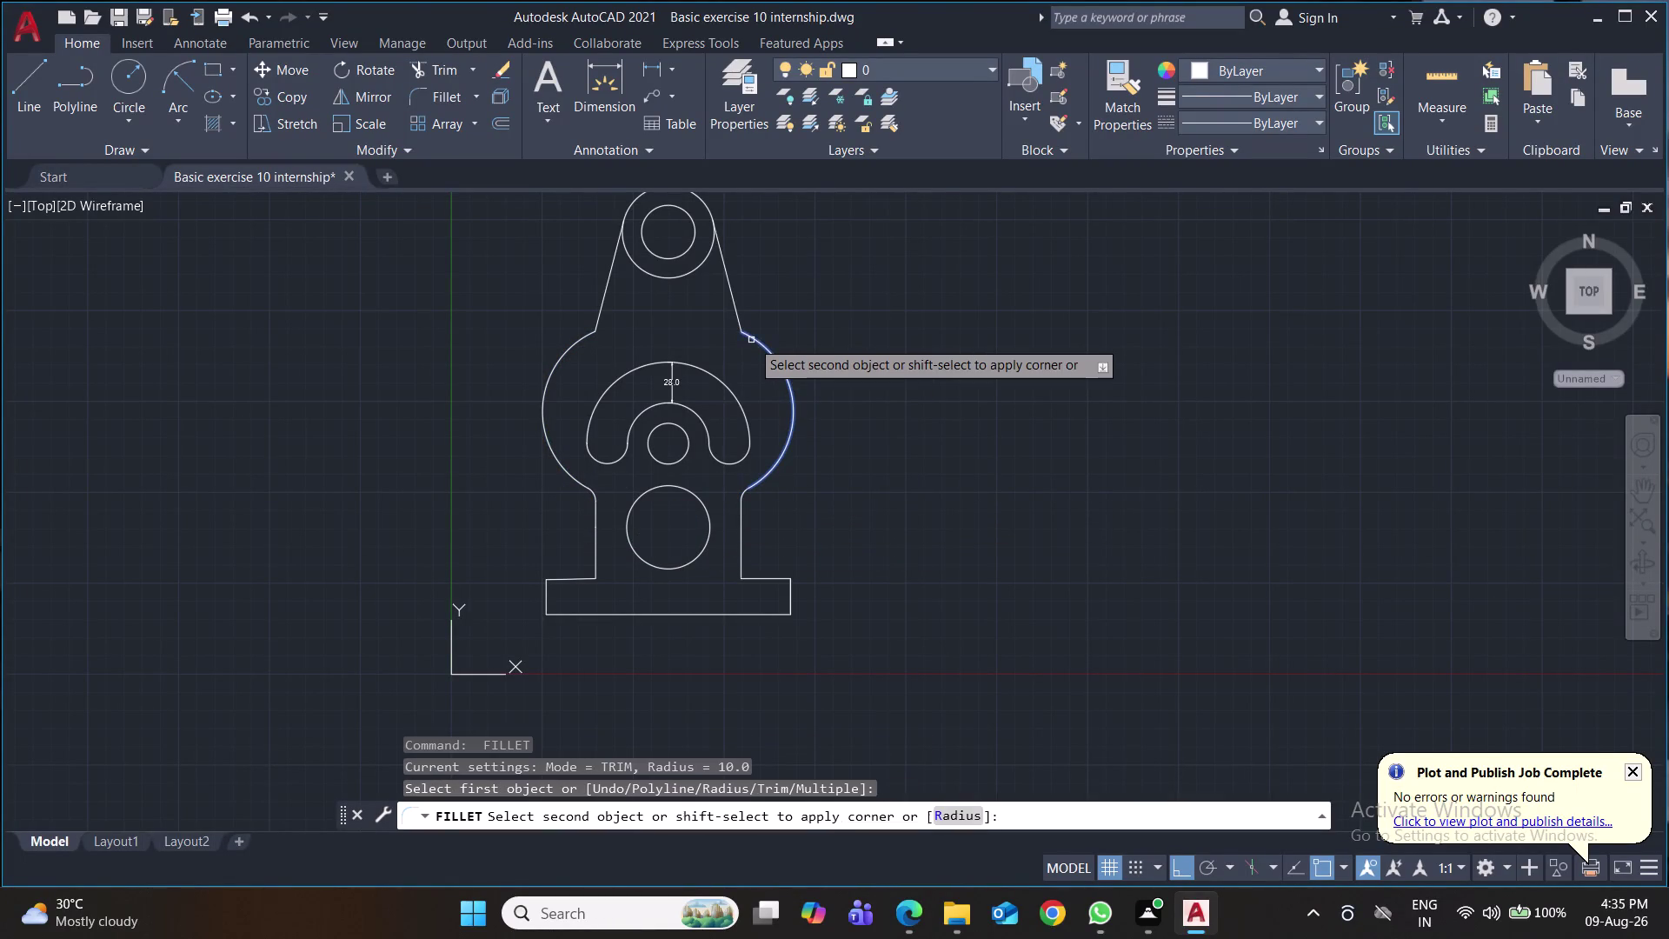
click(735, 317)
key(space)
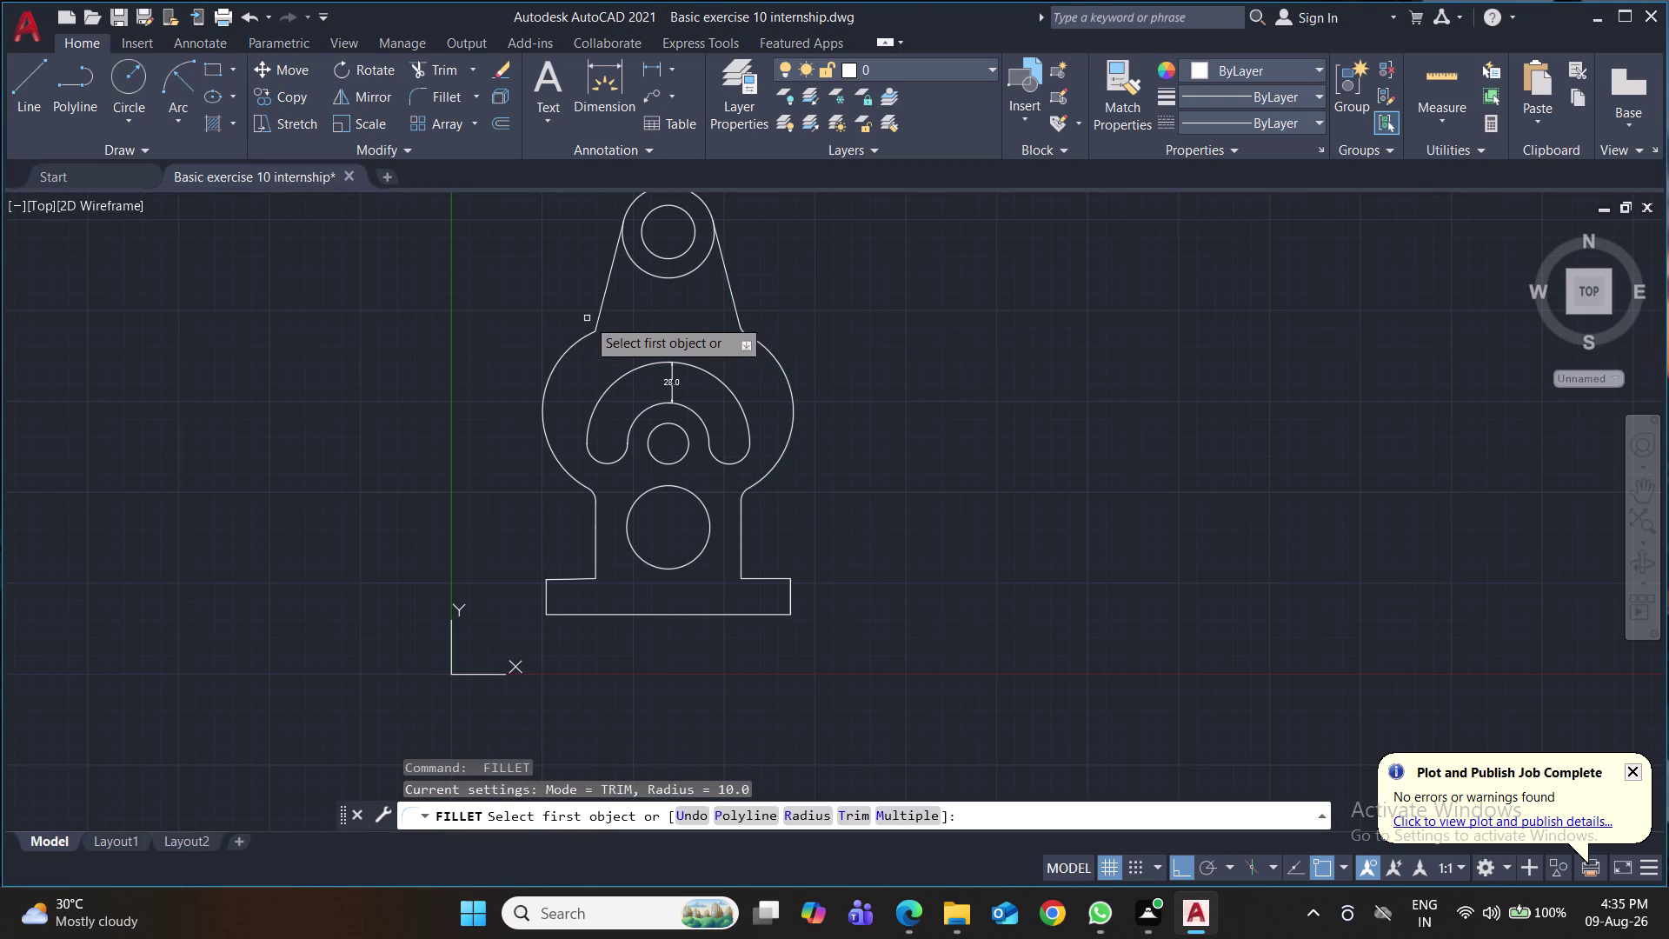
click(598, 320)
click(590, 333)
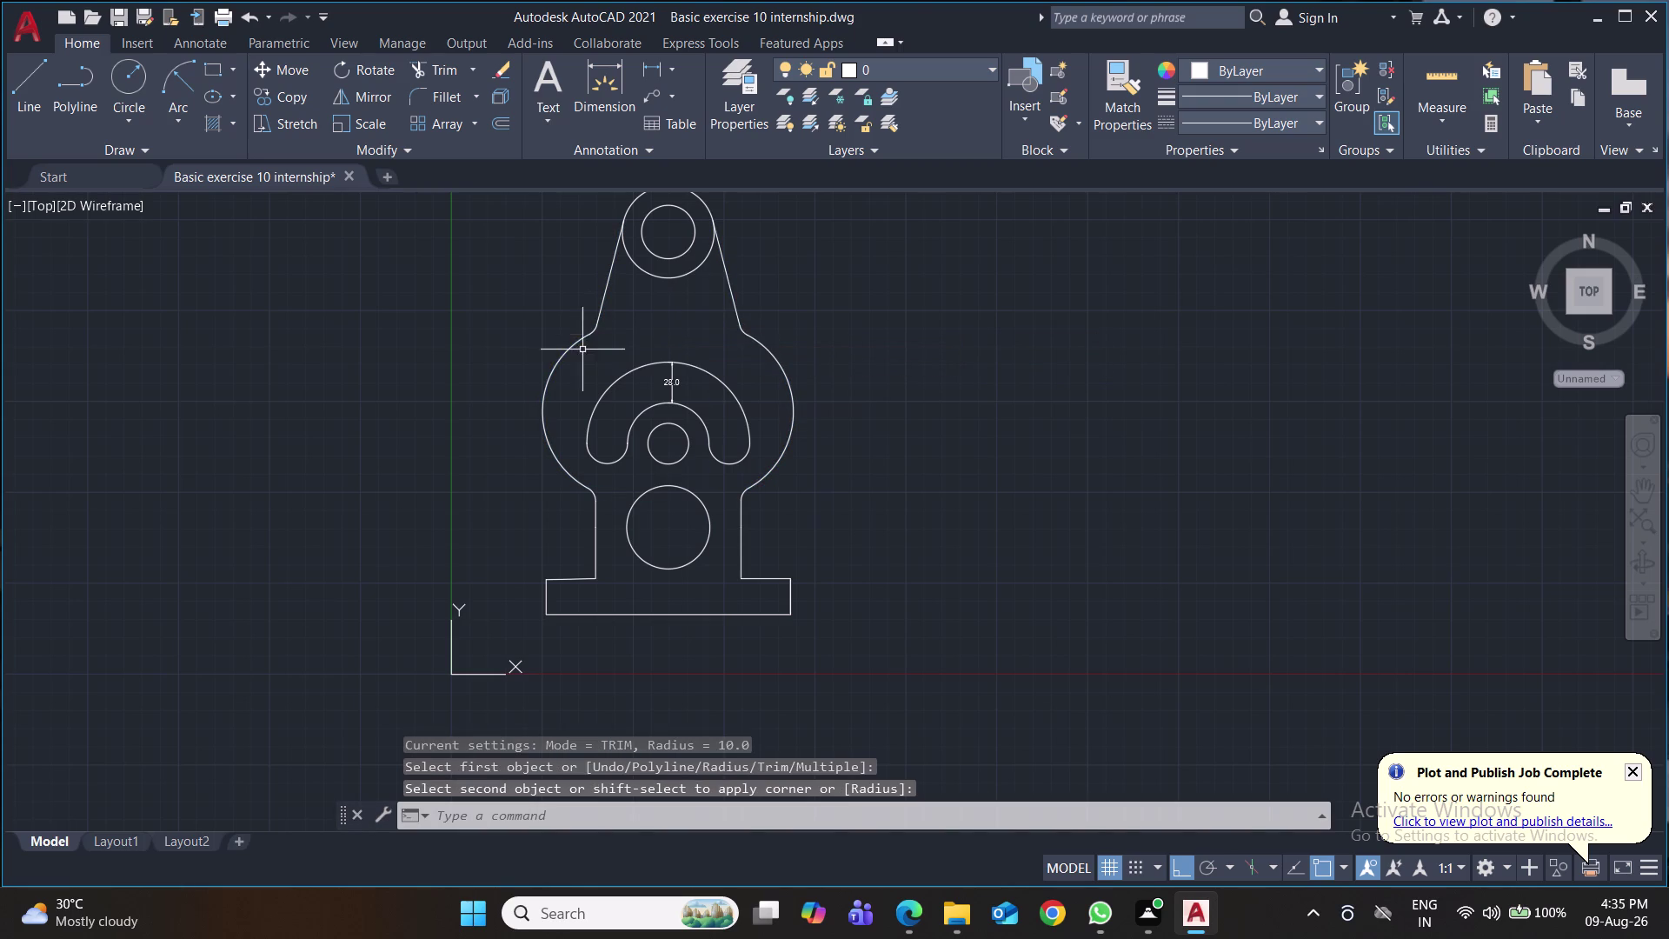
scroll(down, 3)
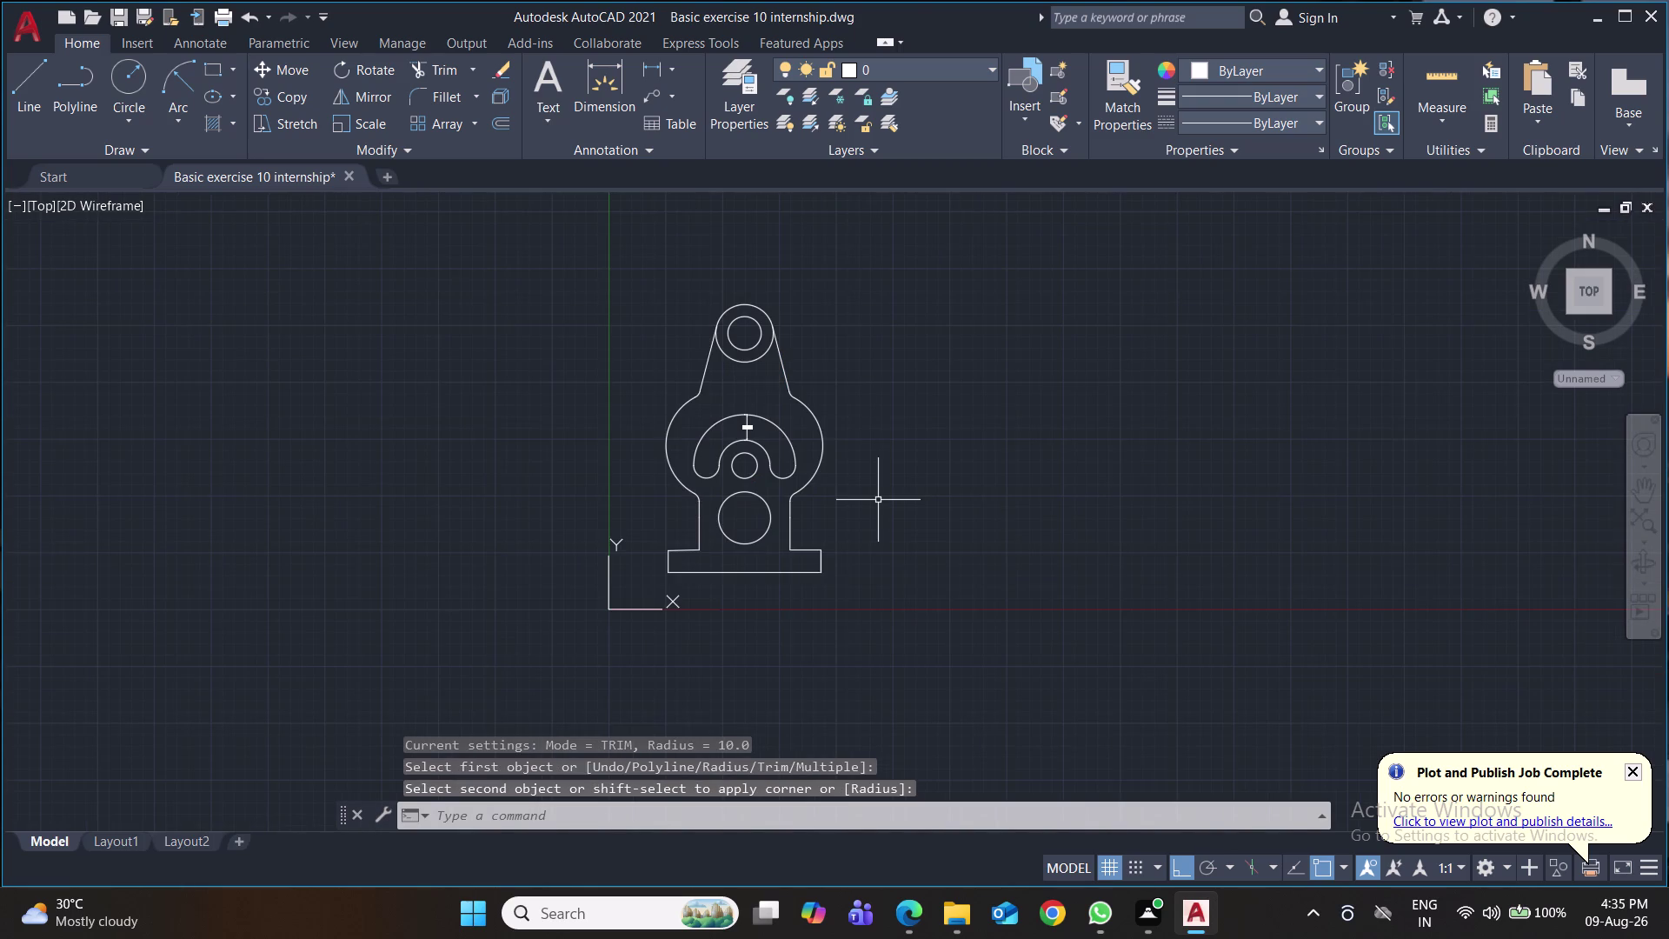
scroll(up, 3)
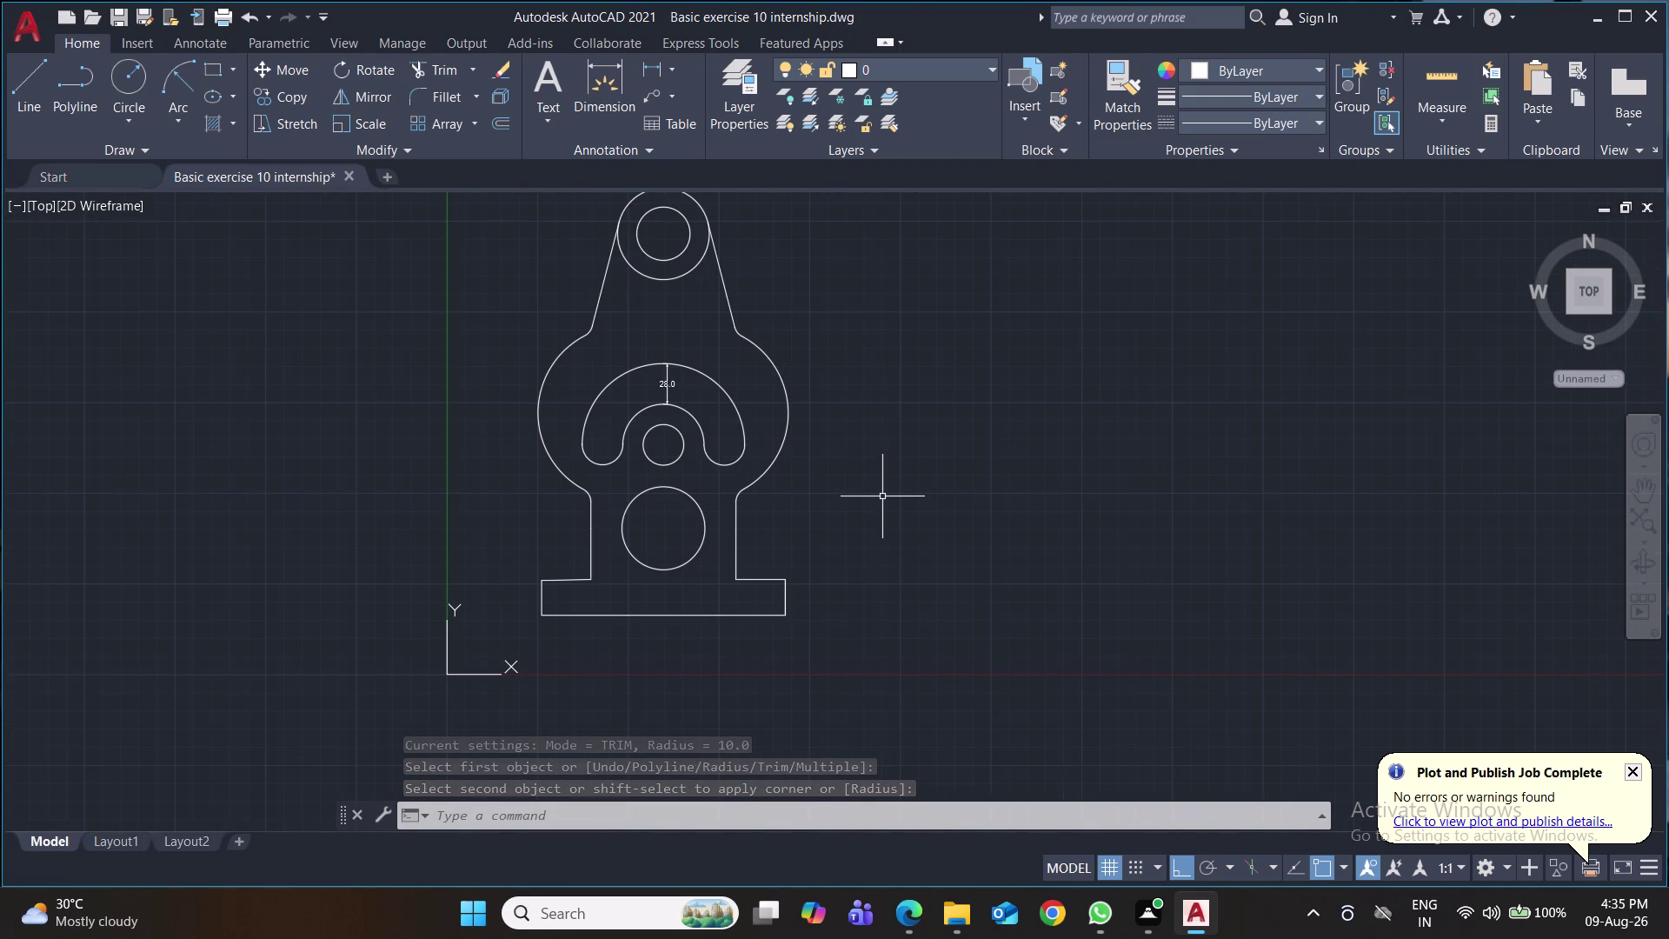
middle_drag(882, 497, 872, 595)
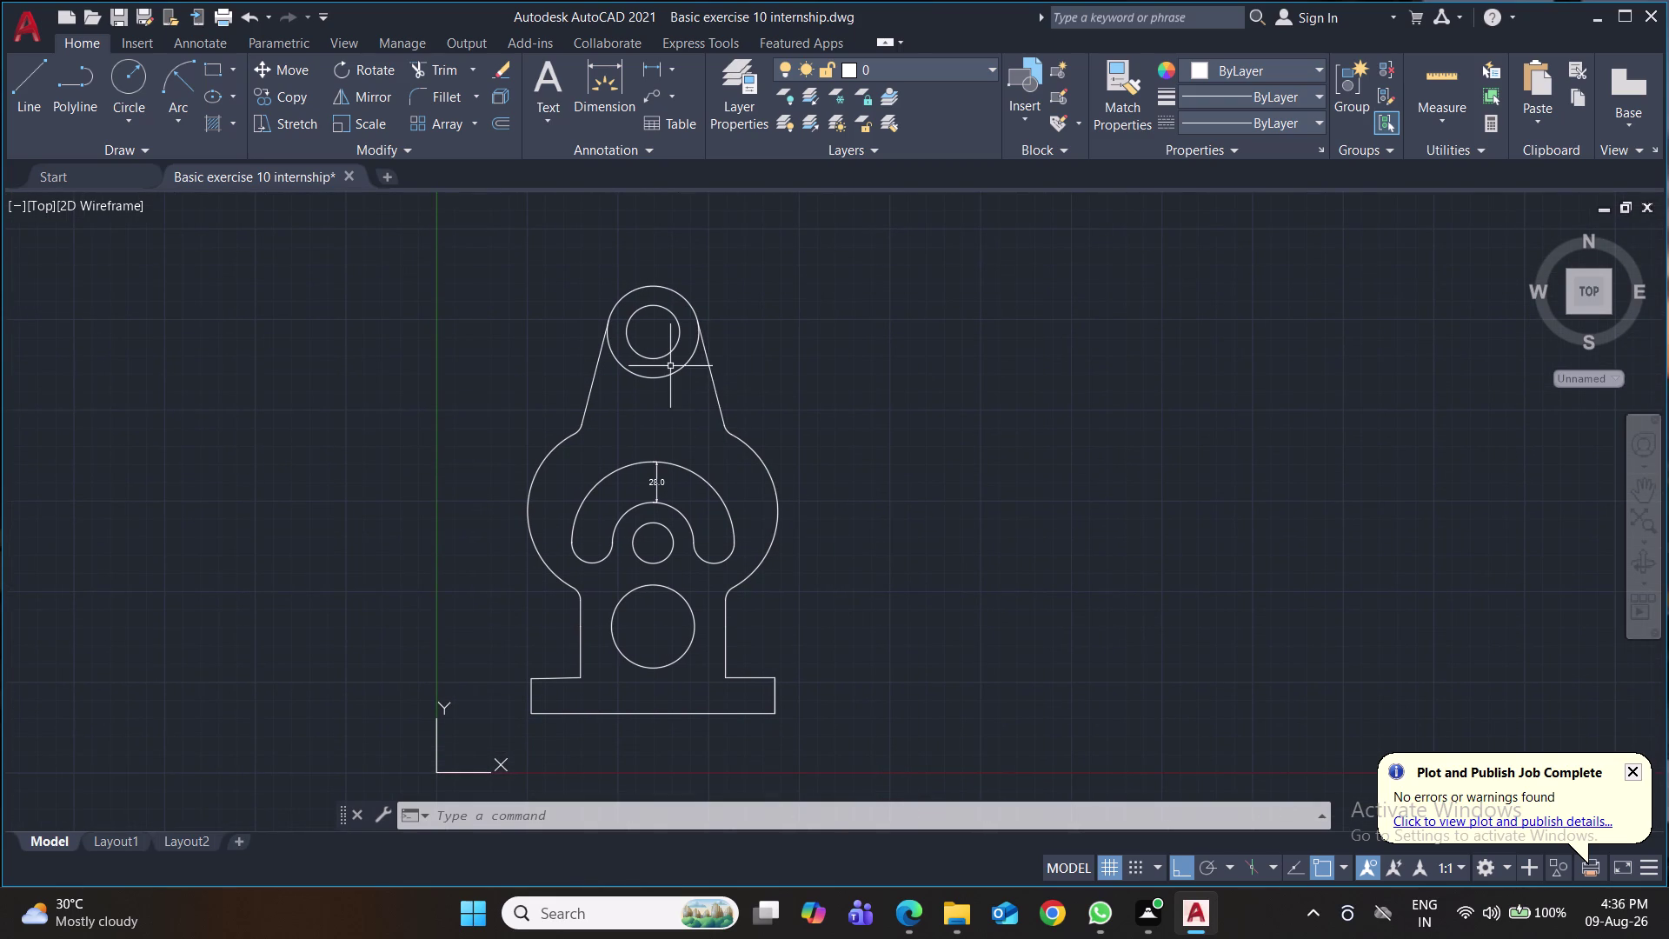
Trim the leftover overlapping line piece inside the top hole.
key(t)
key(r)
key(Return)
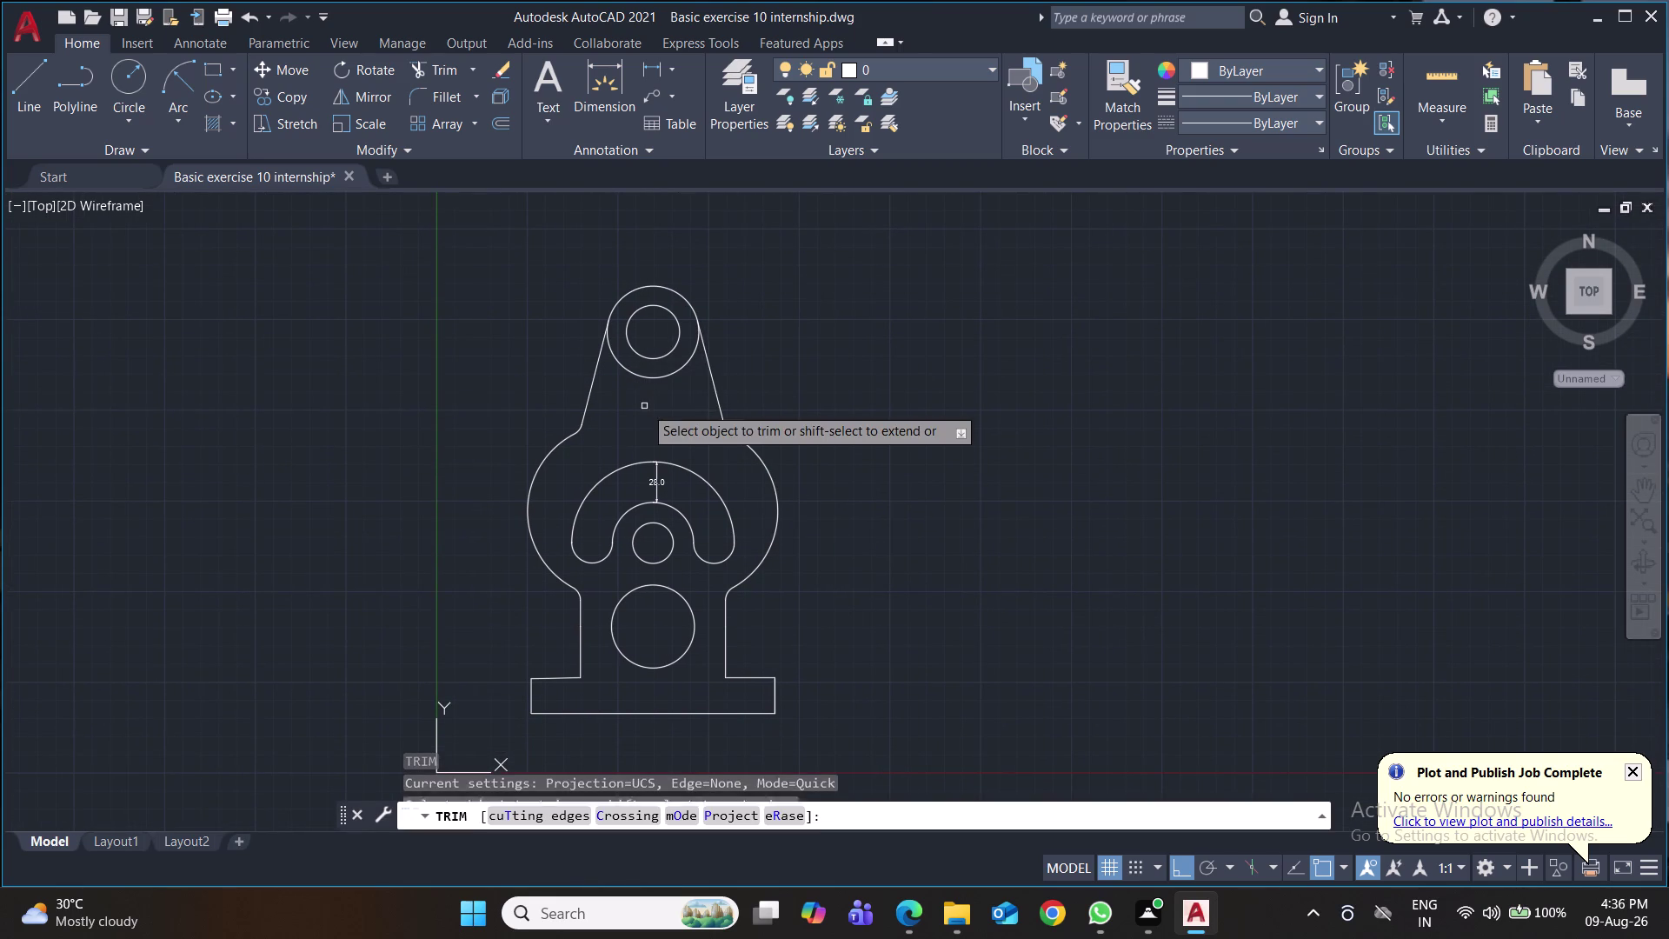
click(650, 376)
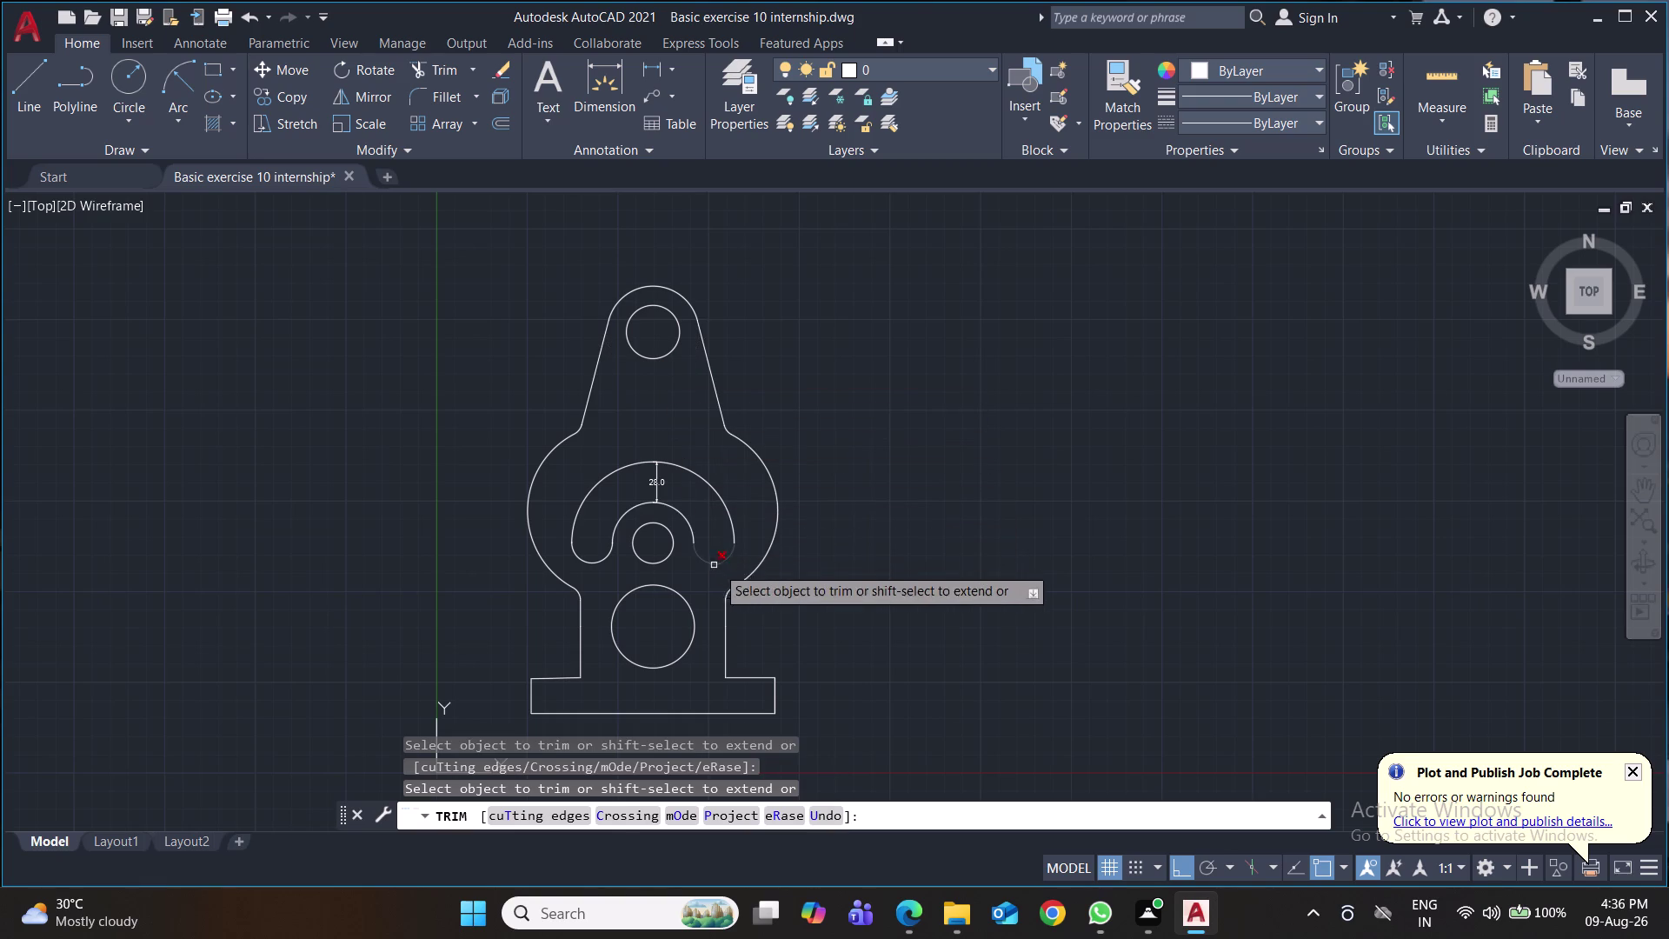
scroll(up, 3)
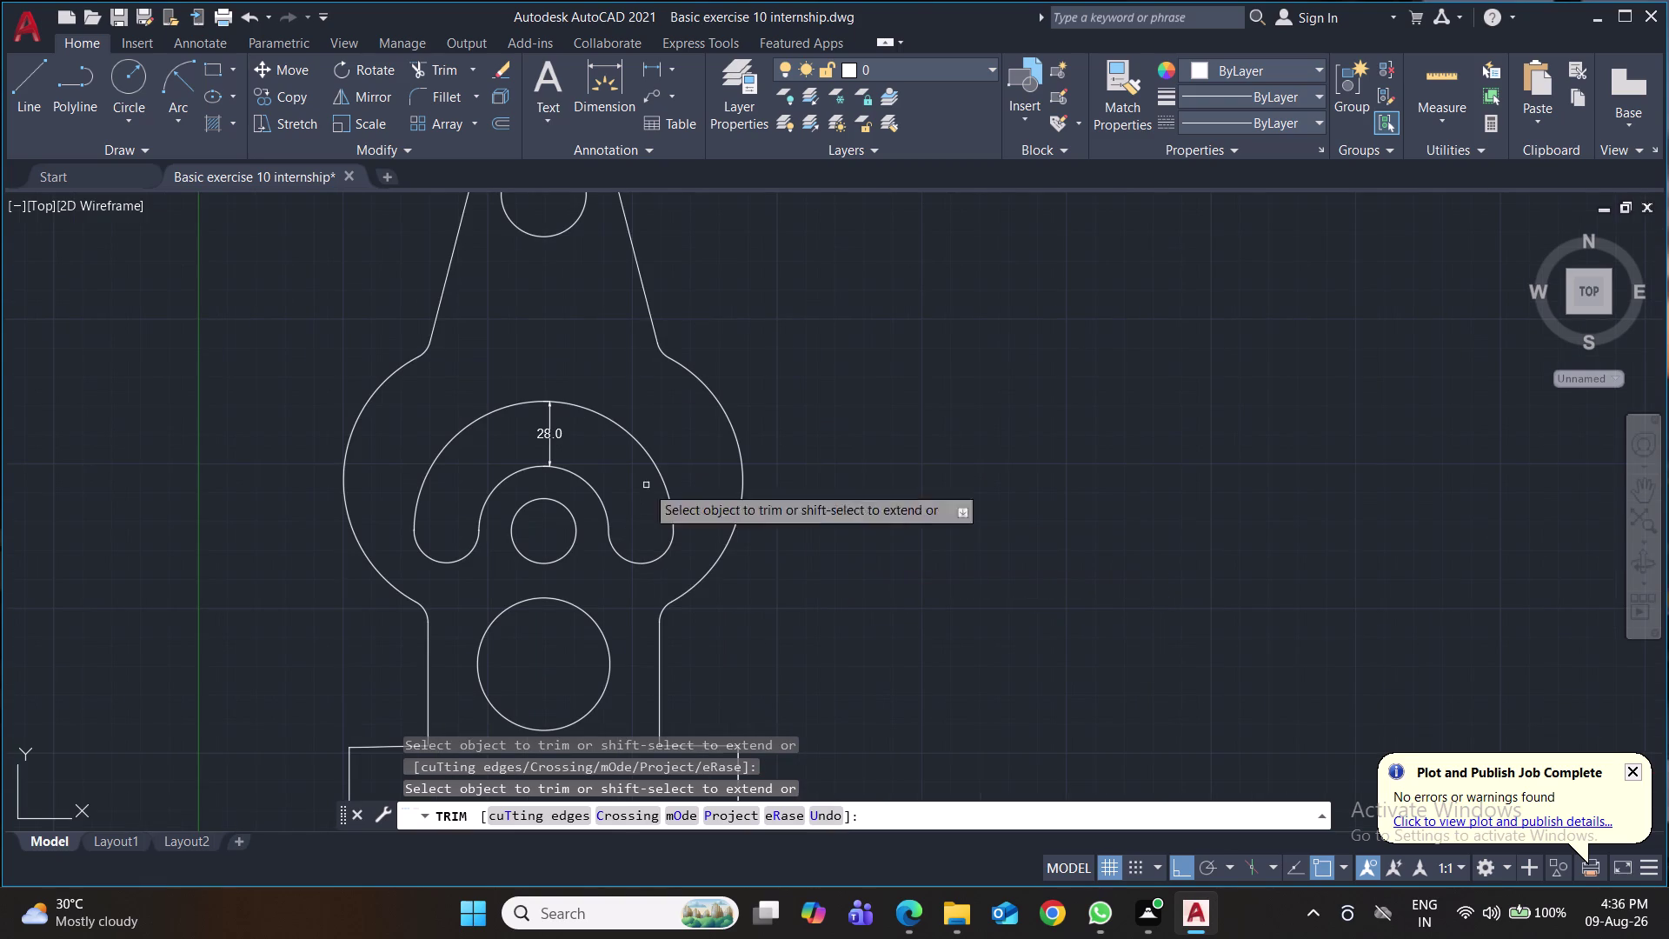
click(676, 70)
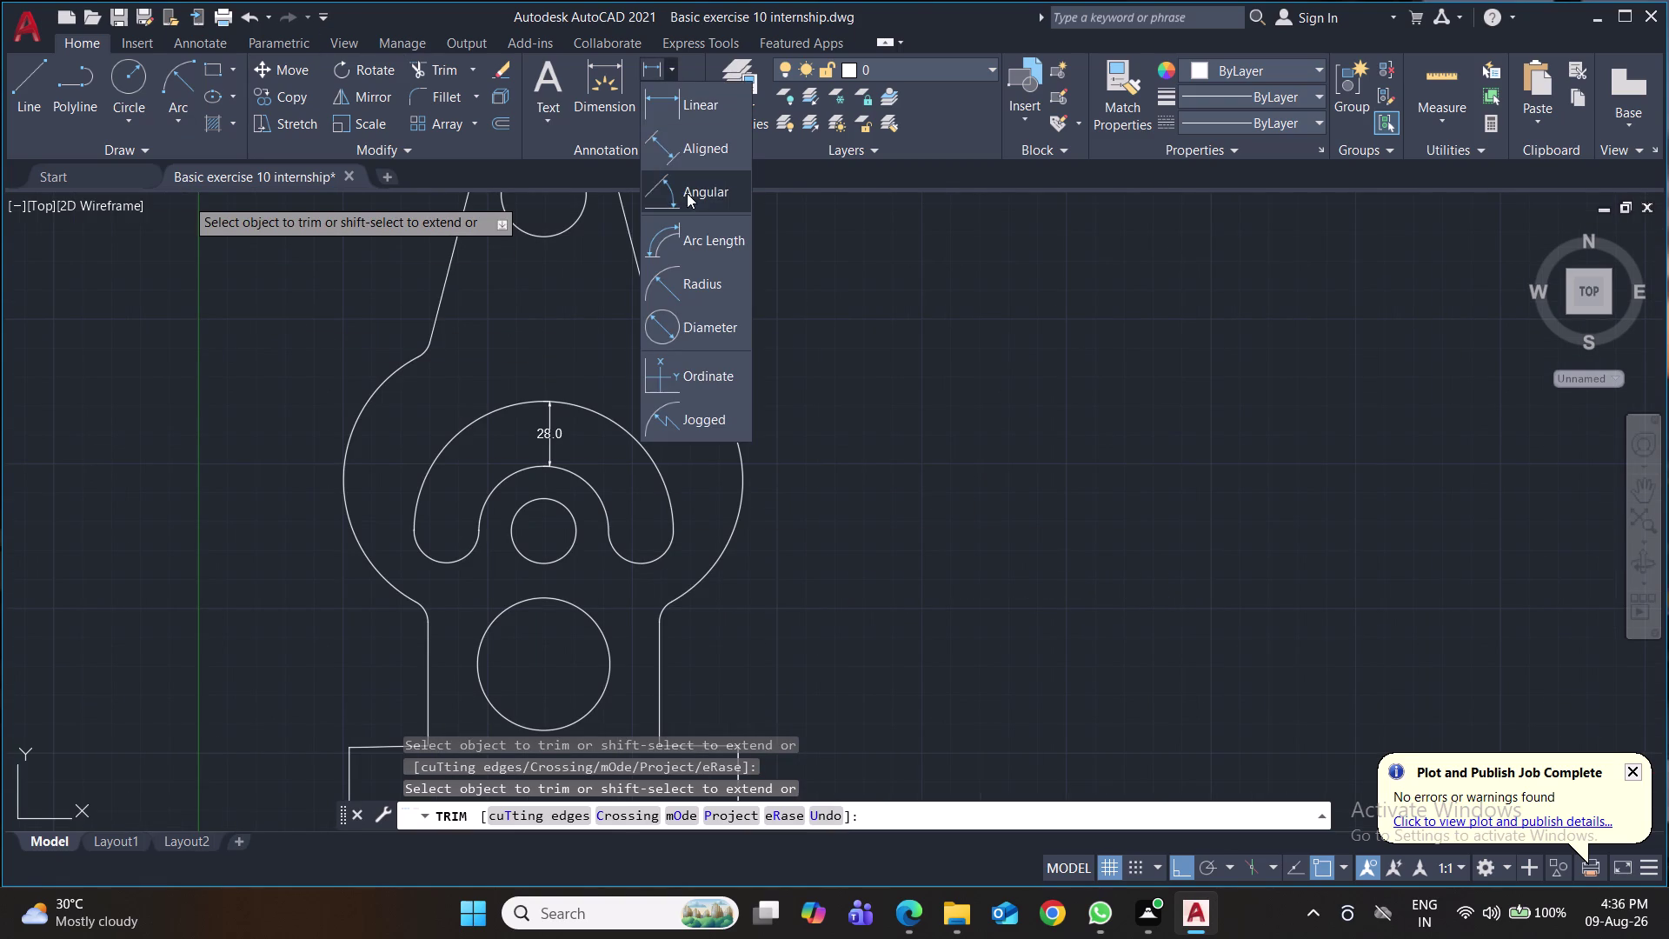
Place an R60 radius dimension on the large right body arc.
click(703, 282)
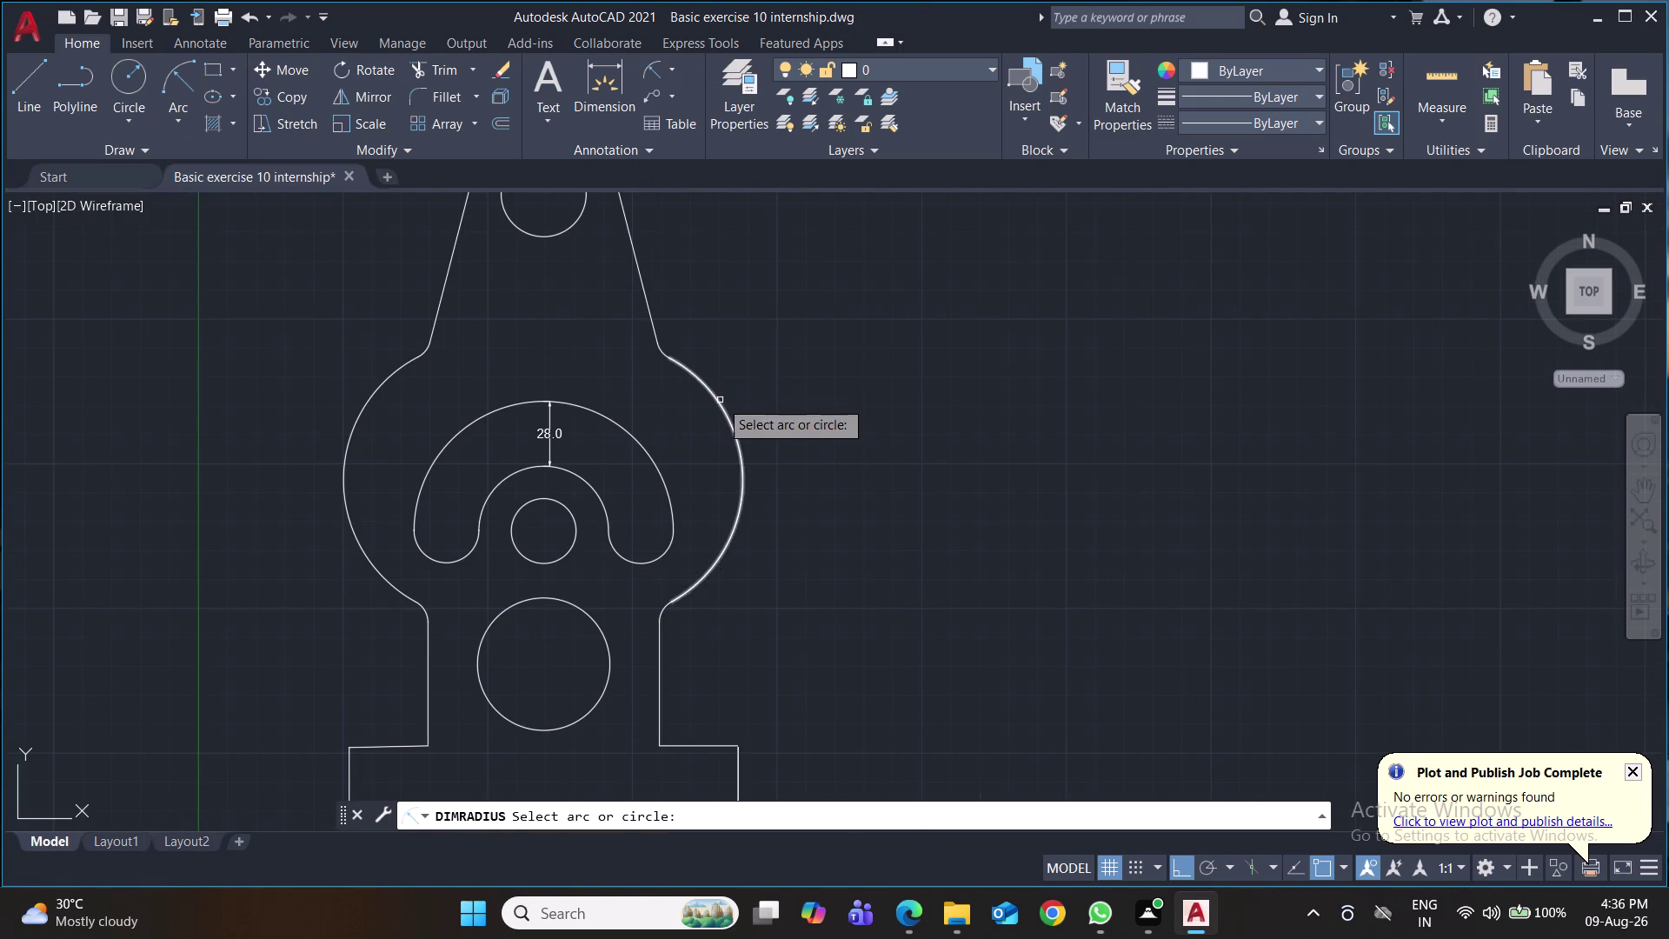
click(720, 400)
click(782, 314)
scroll(down, 3)
middle_drag(819, 464, 820, 427)
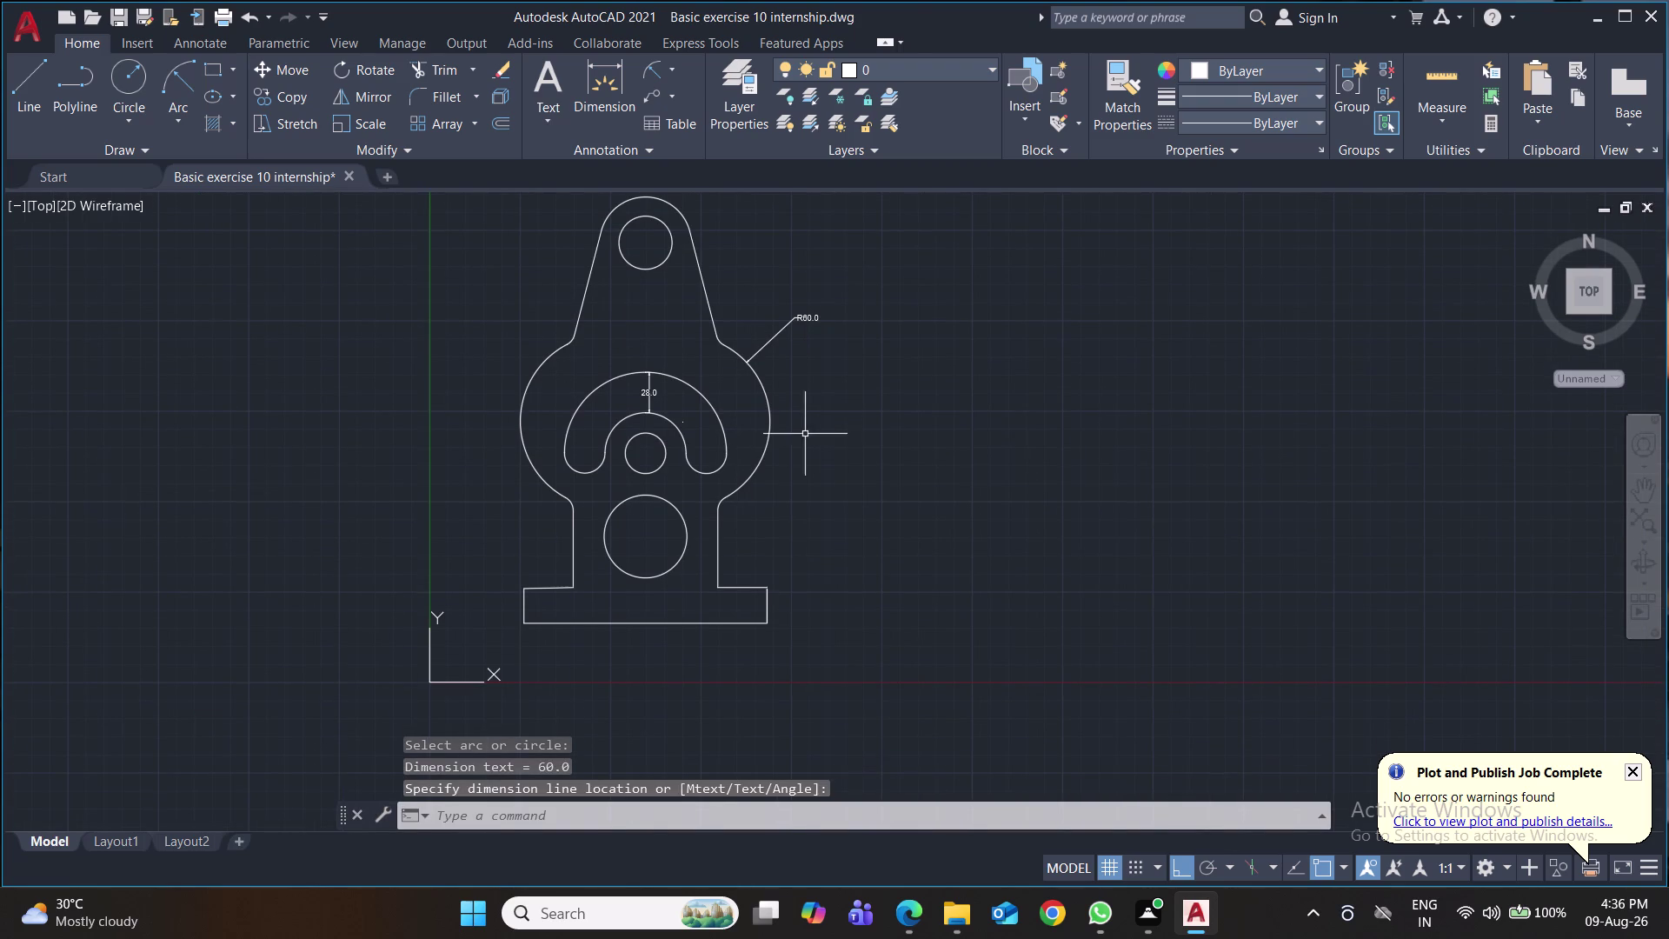
Delete the unwanted R10 dimension placed on the upper-left fillet arc.
click(647, 59)
click(569, 339)
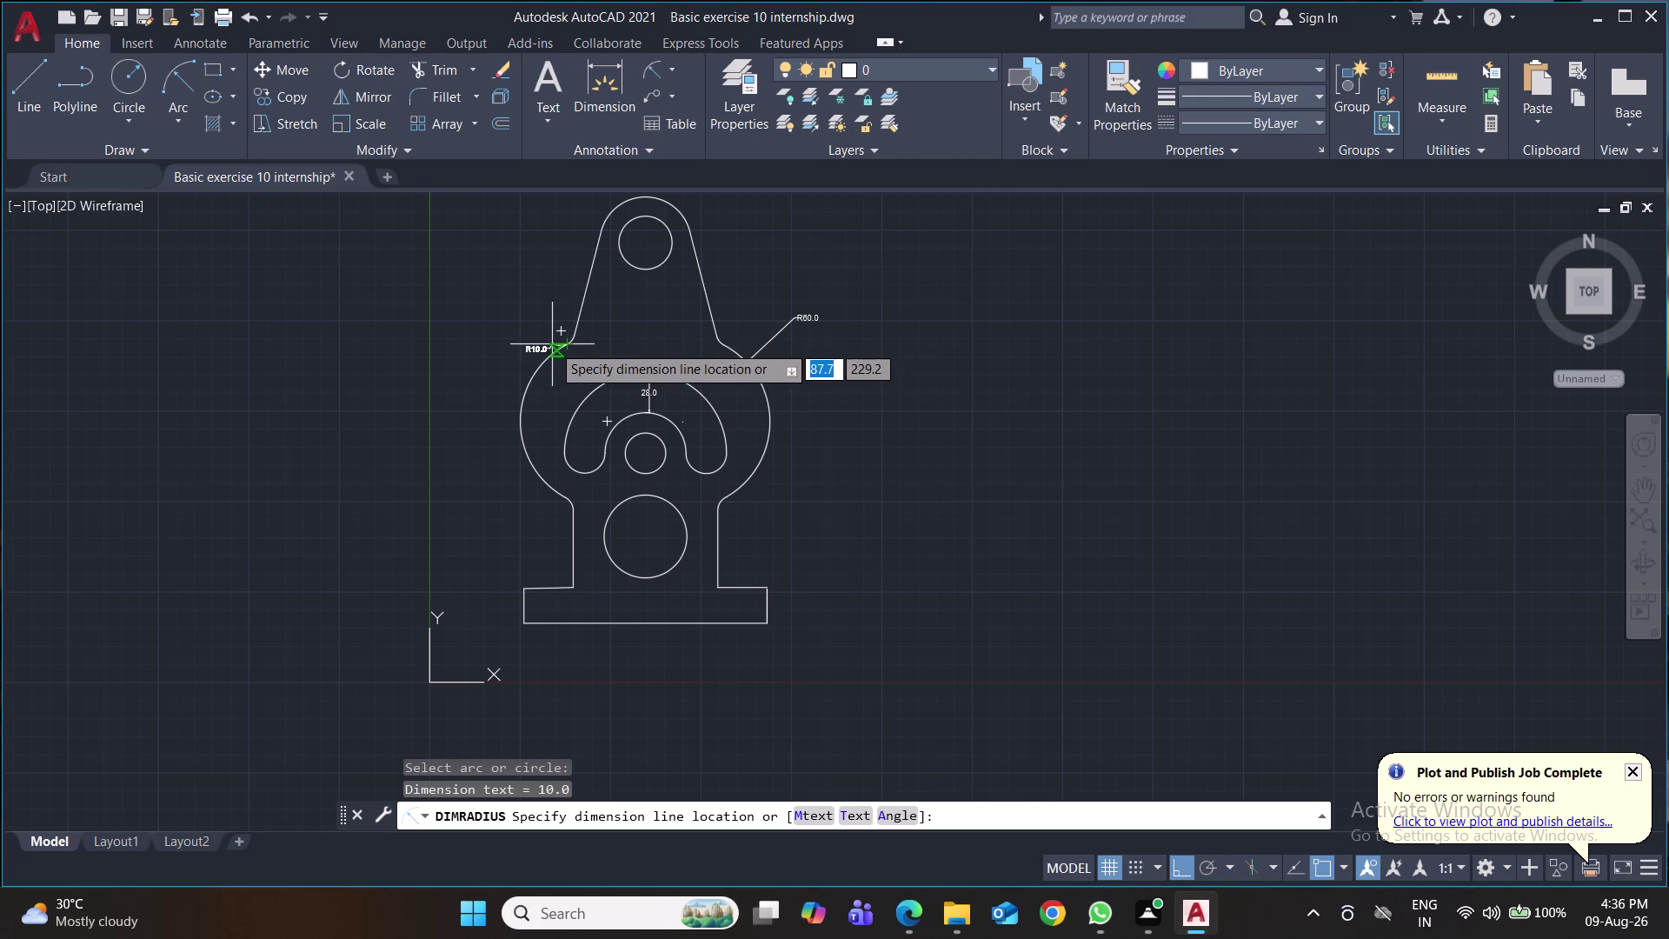
key(space)
click(555, 341)
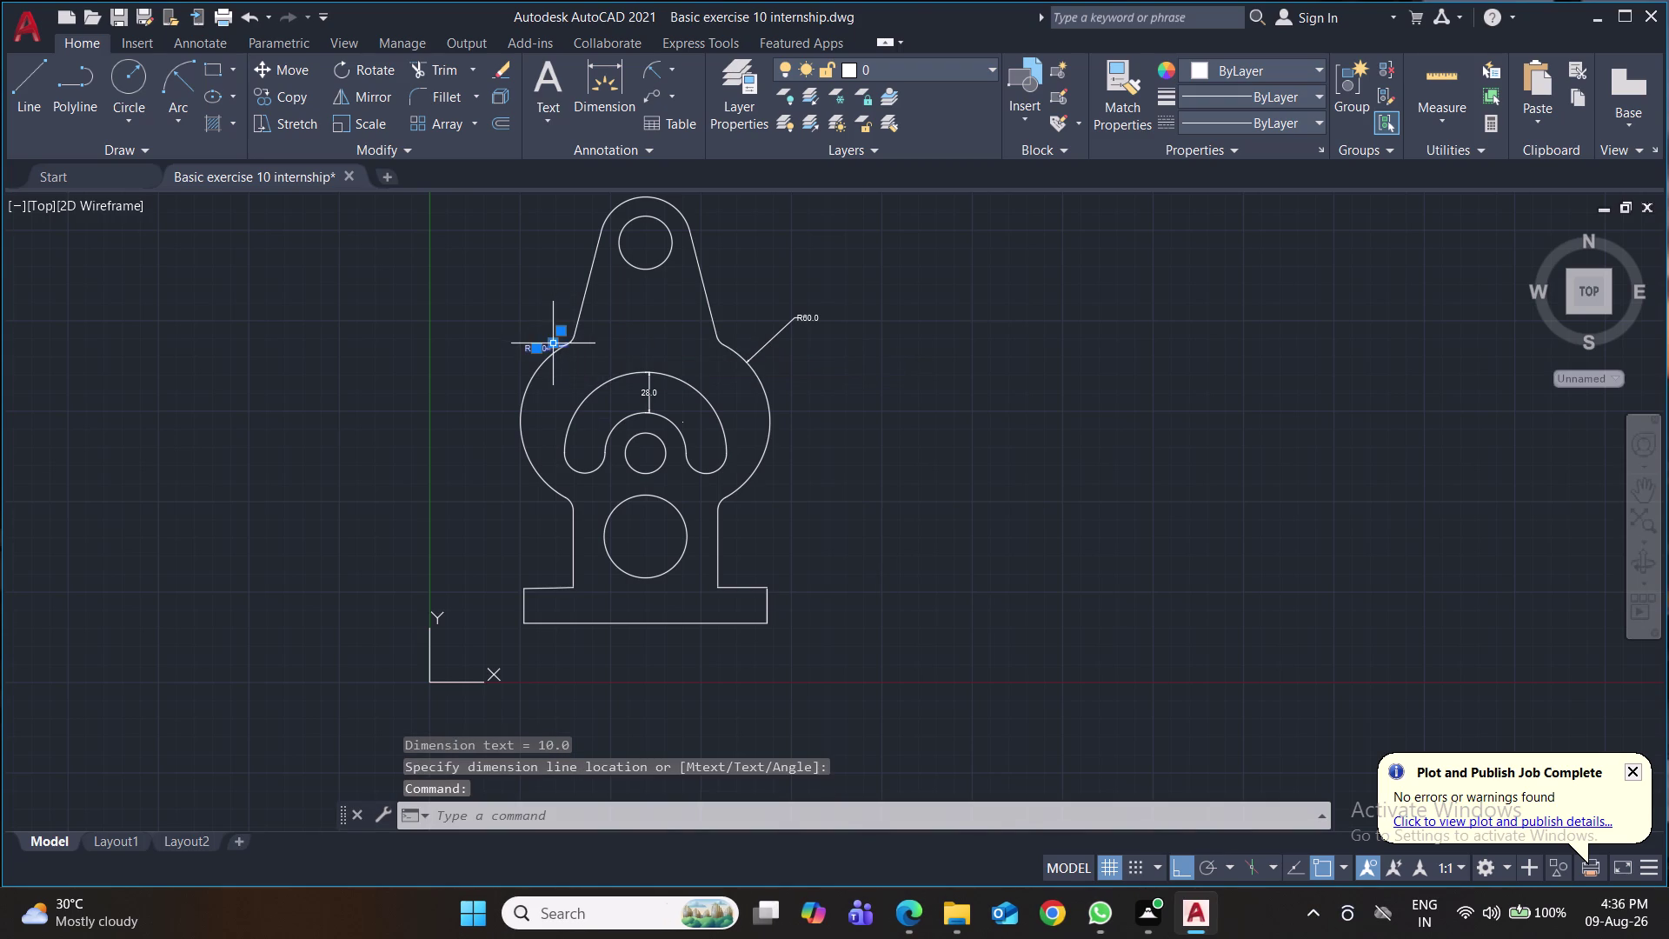
key(Escape)
key(Delete)
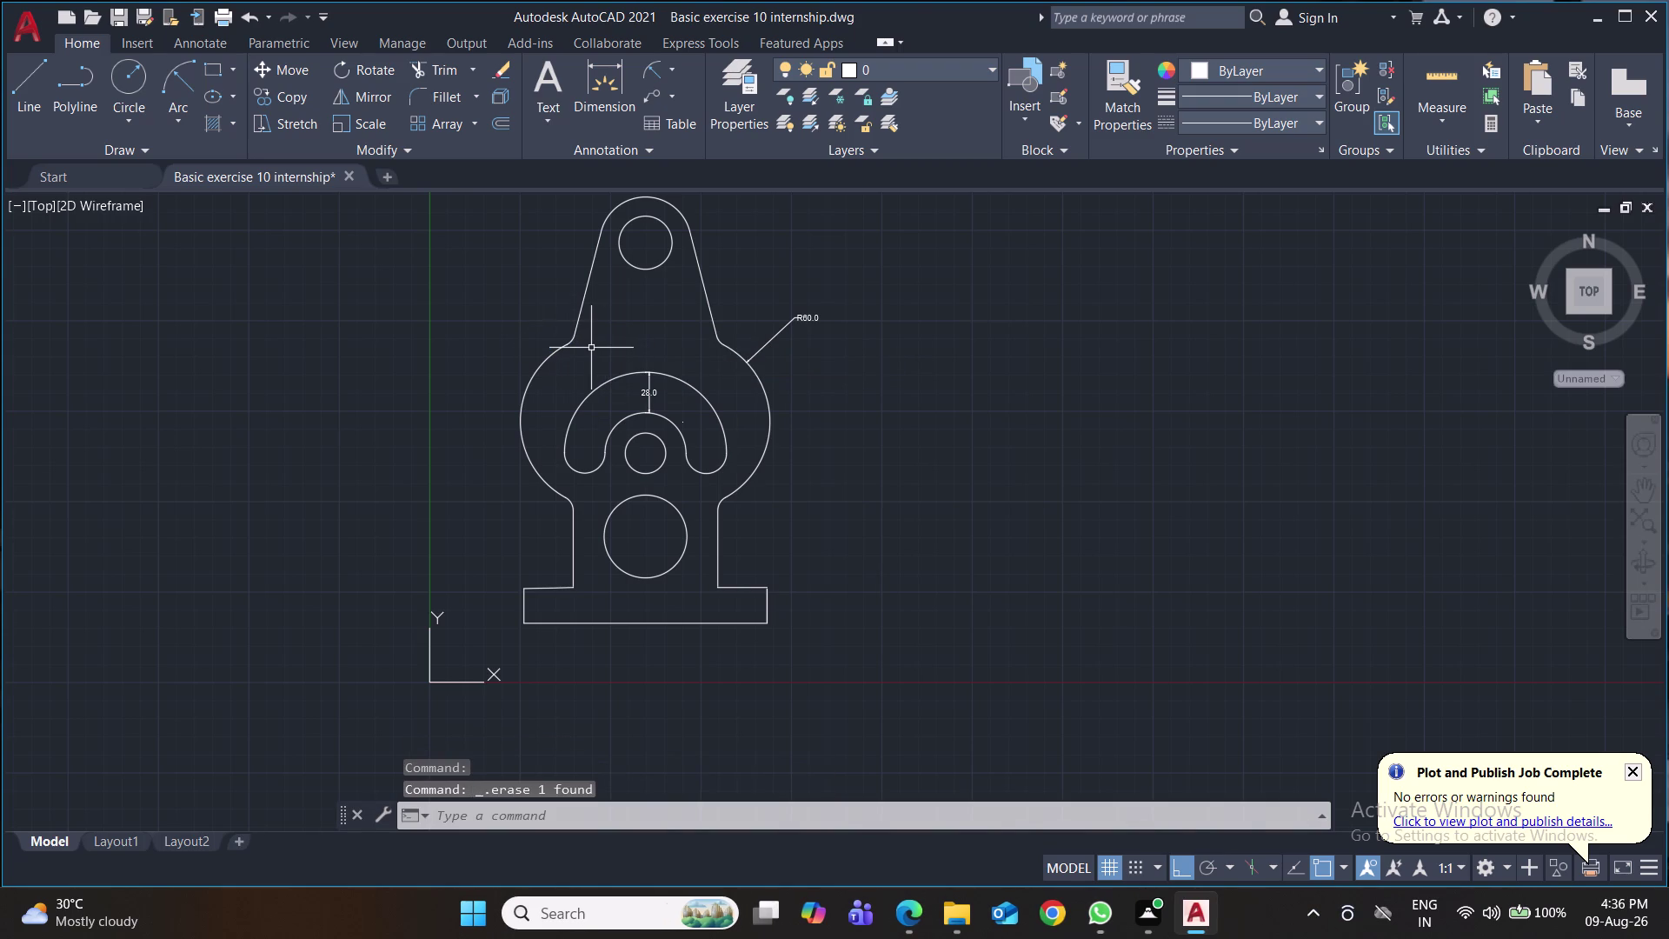
key(f)
key(Return)
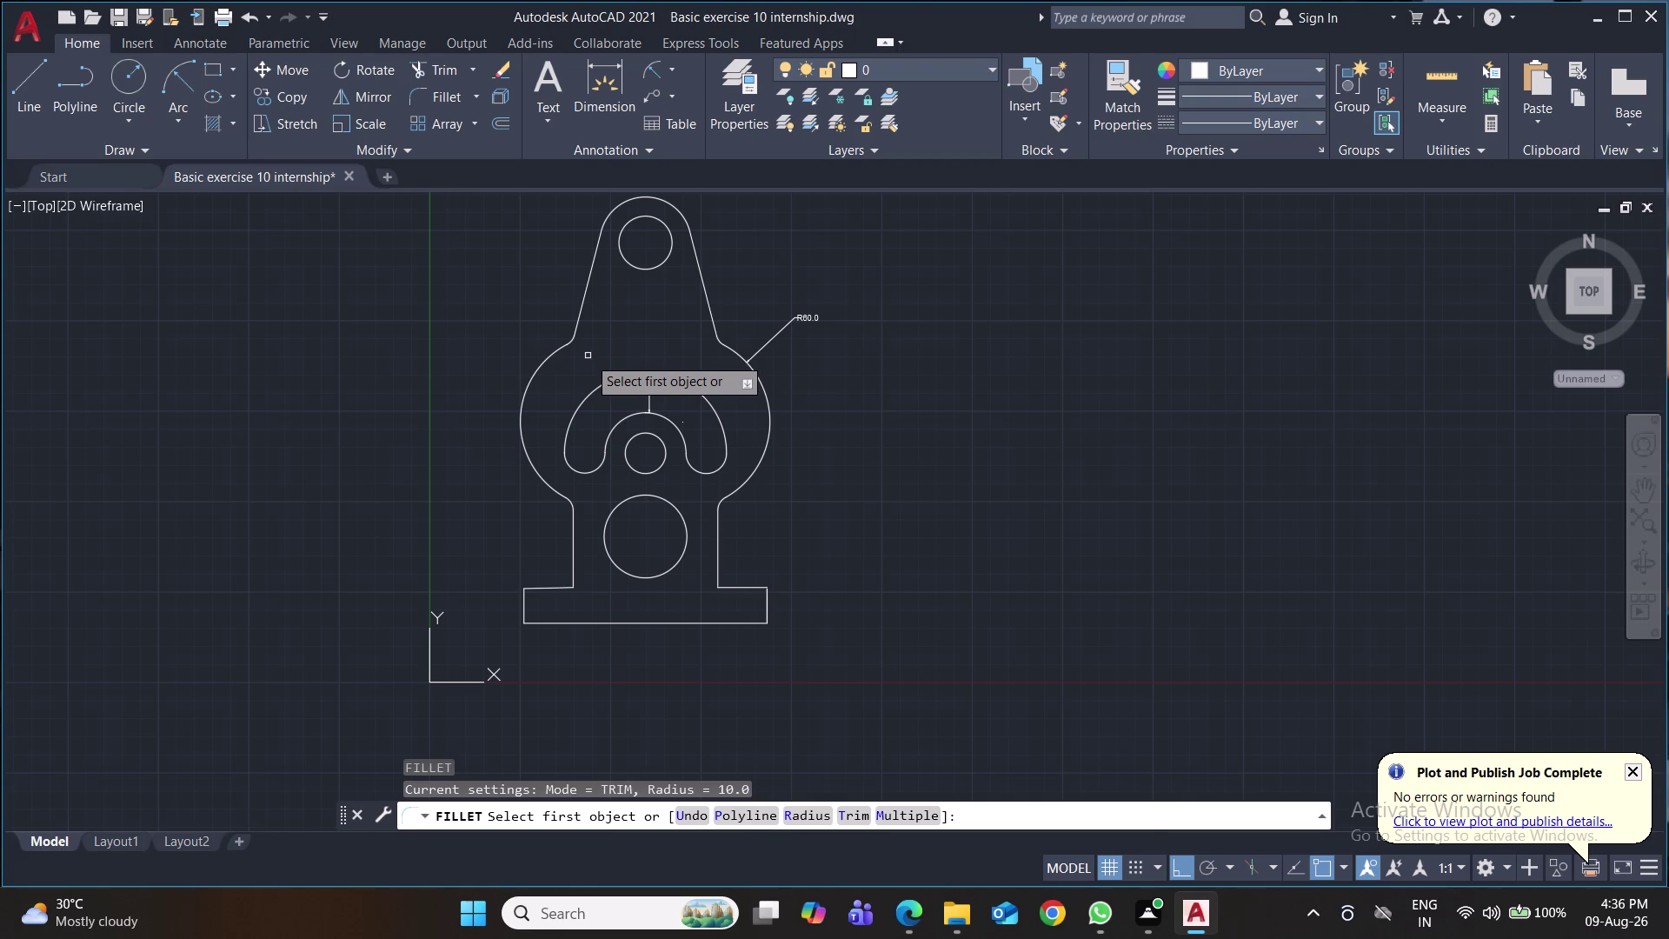
Fillet the left tapered side into the body arc at radius 60 and erase a leftover piece.
click(588, 289)
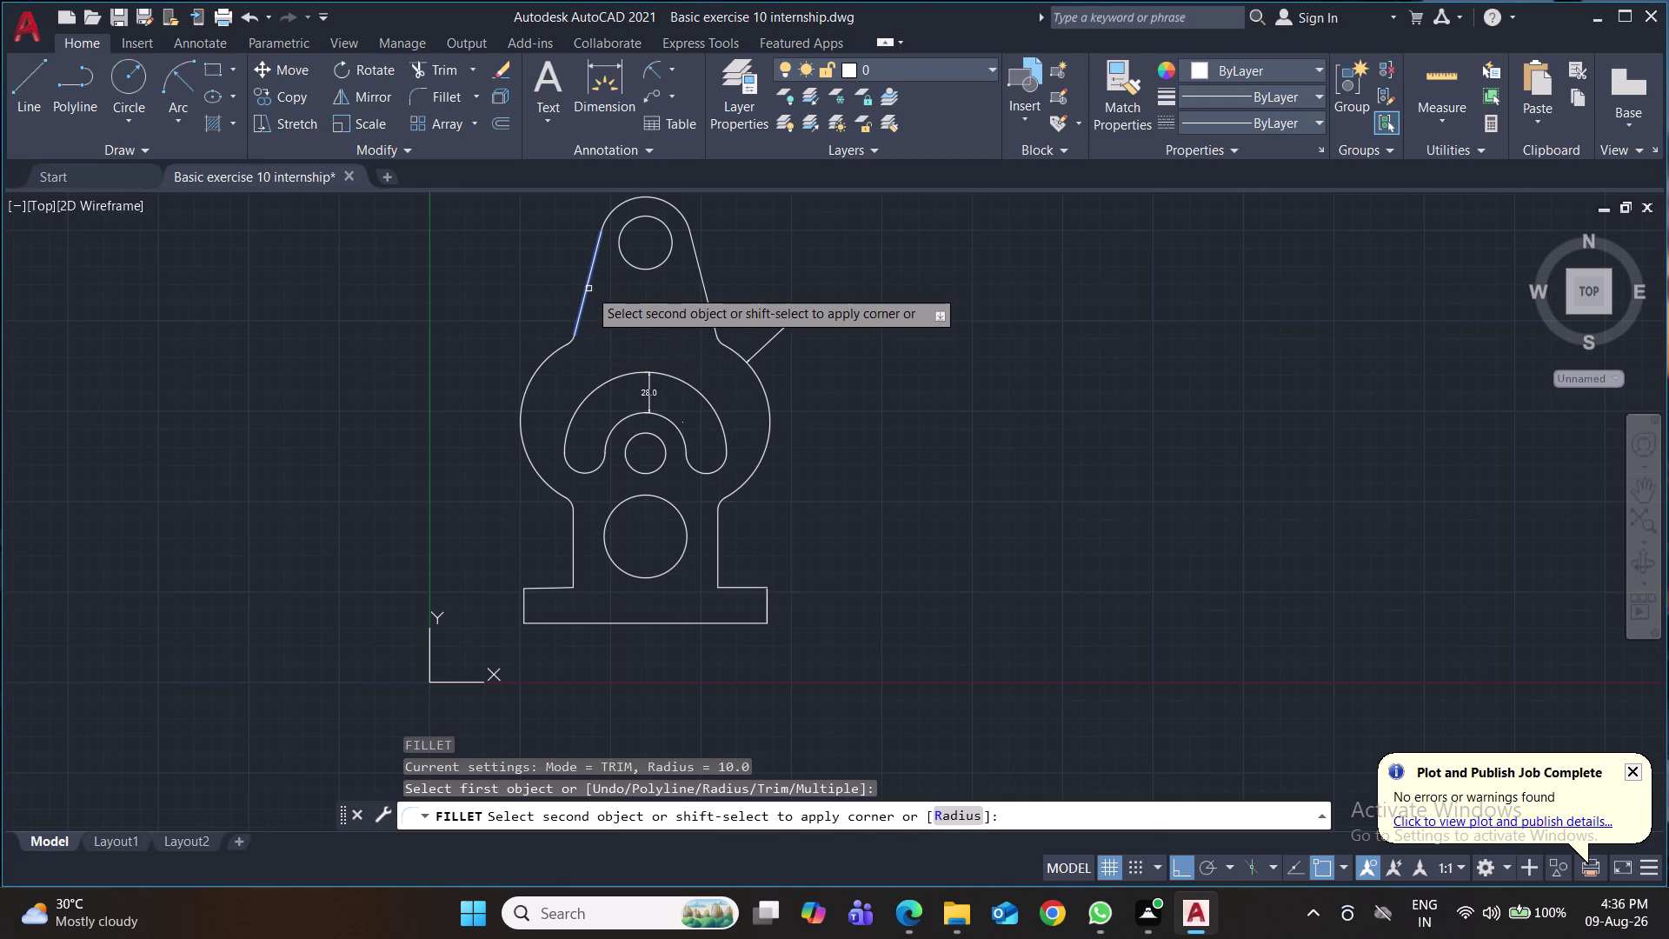
key(r)
key(Return)
text(60)
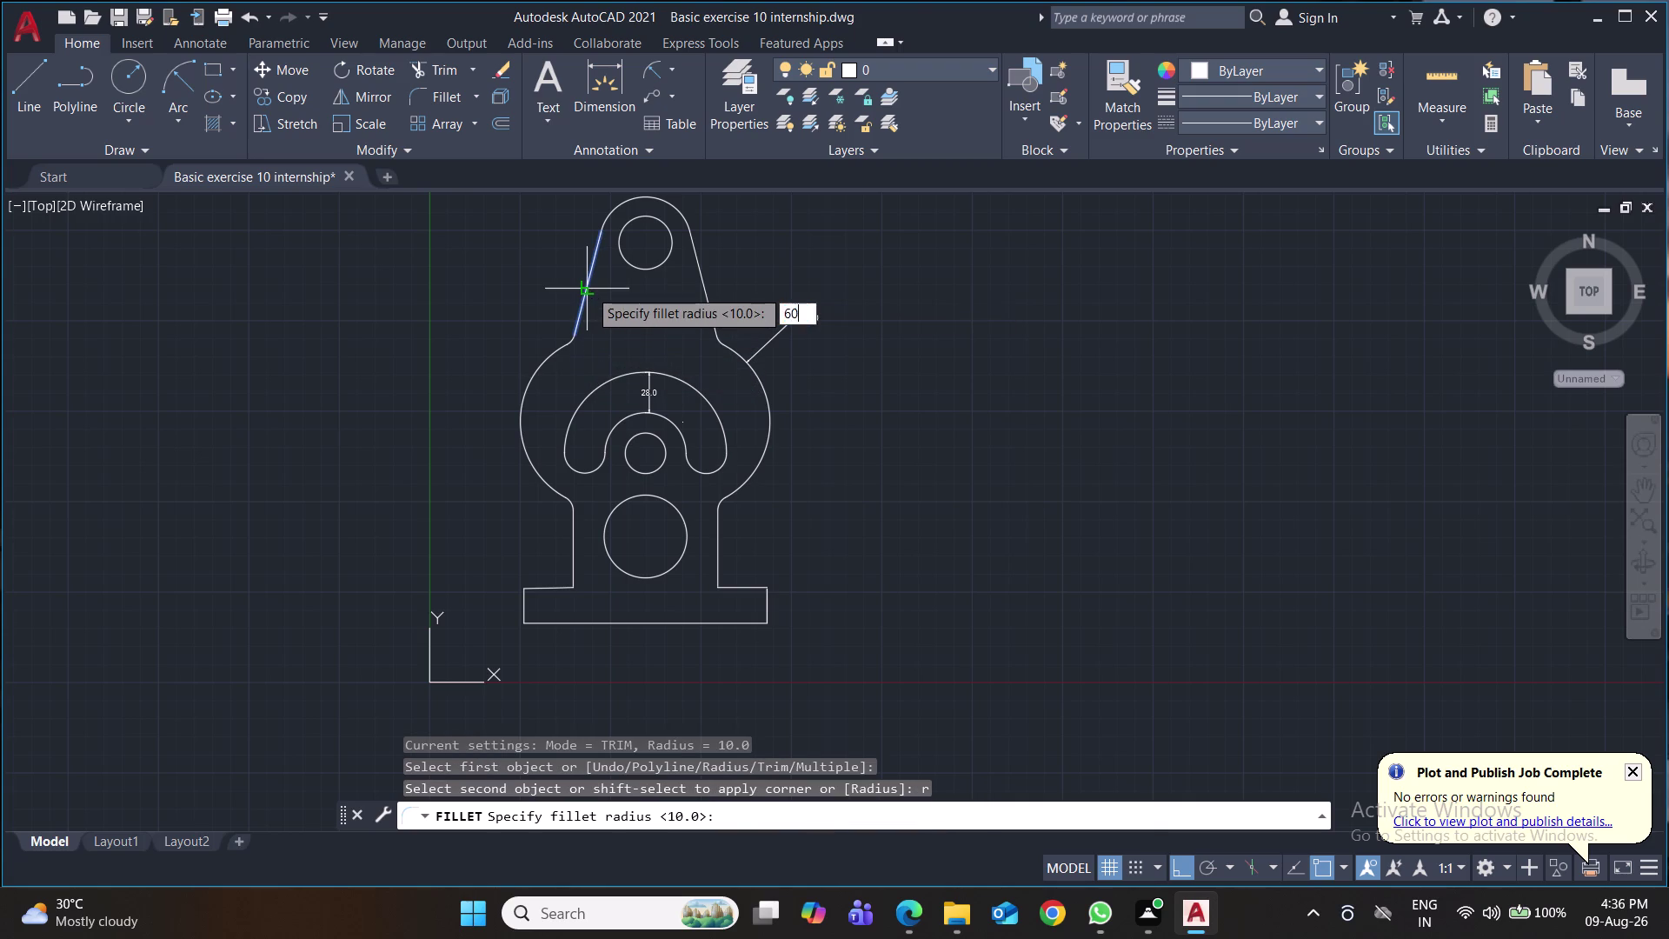
key(Return)
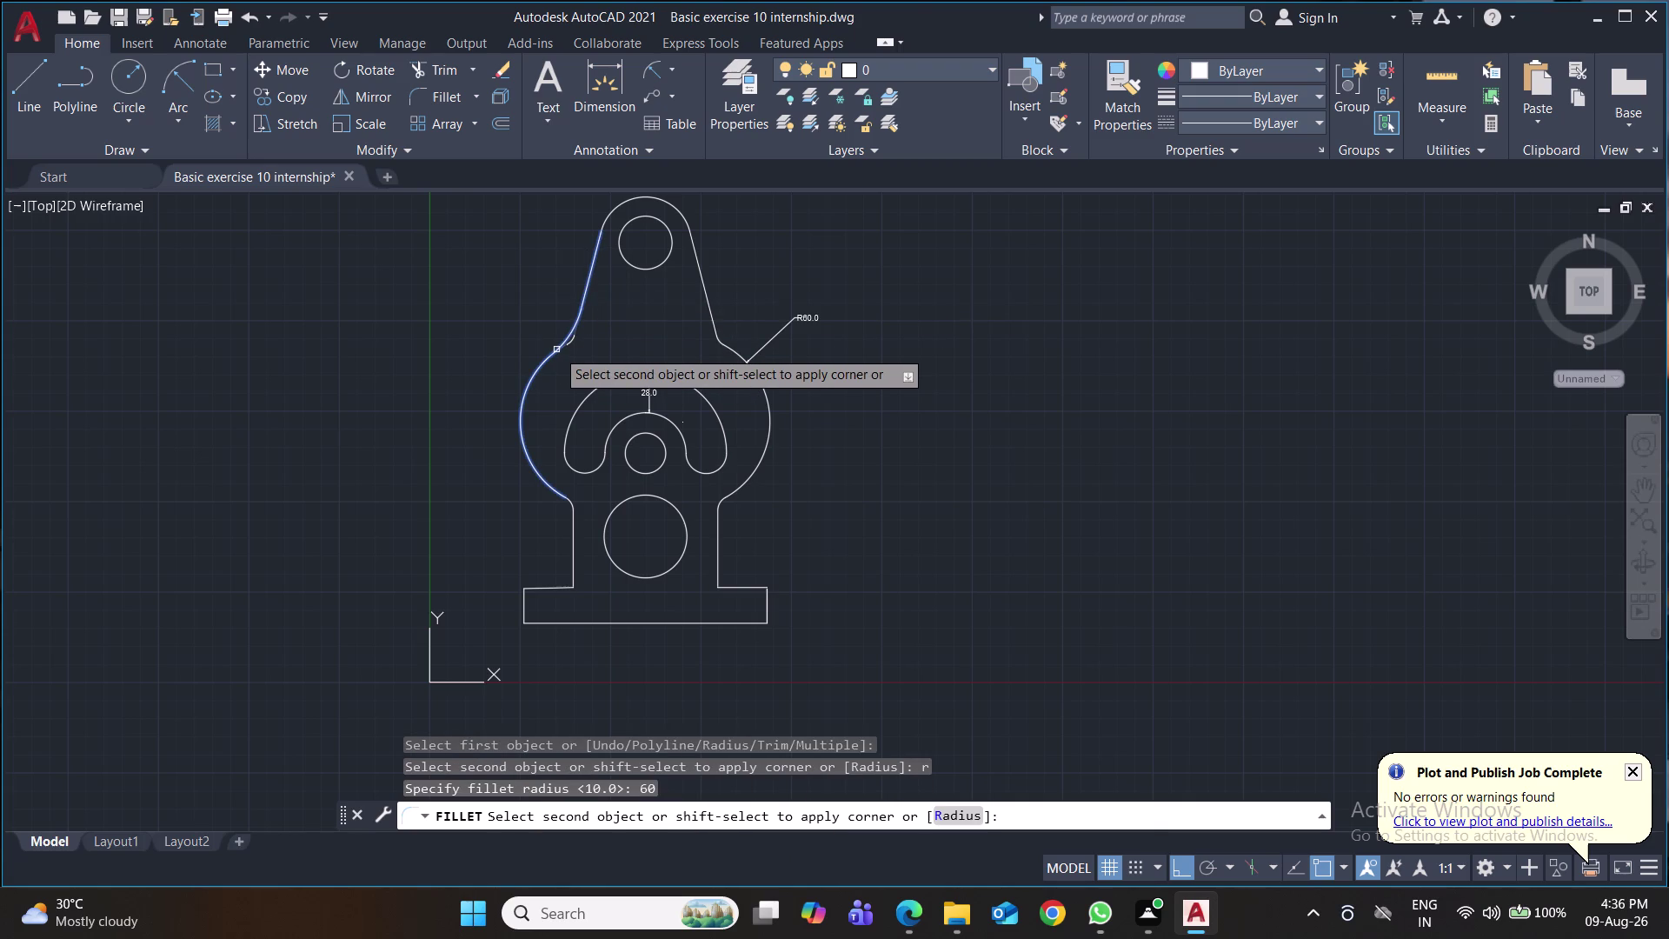
click(522, 411)
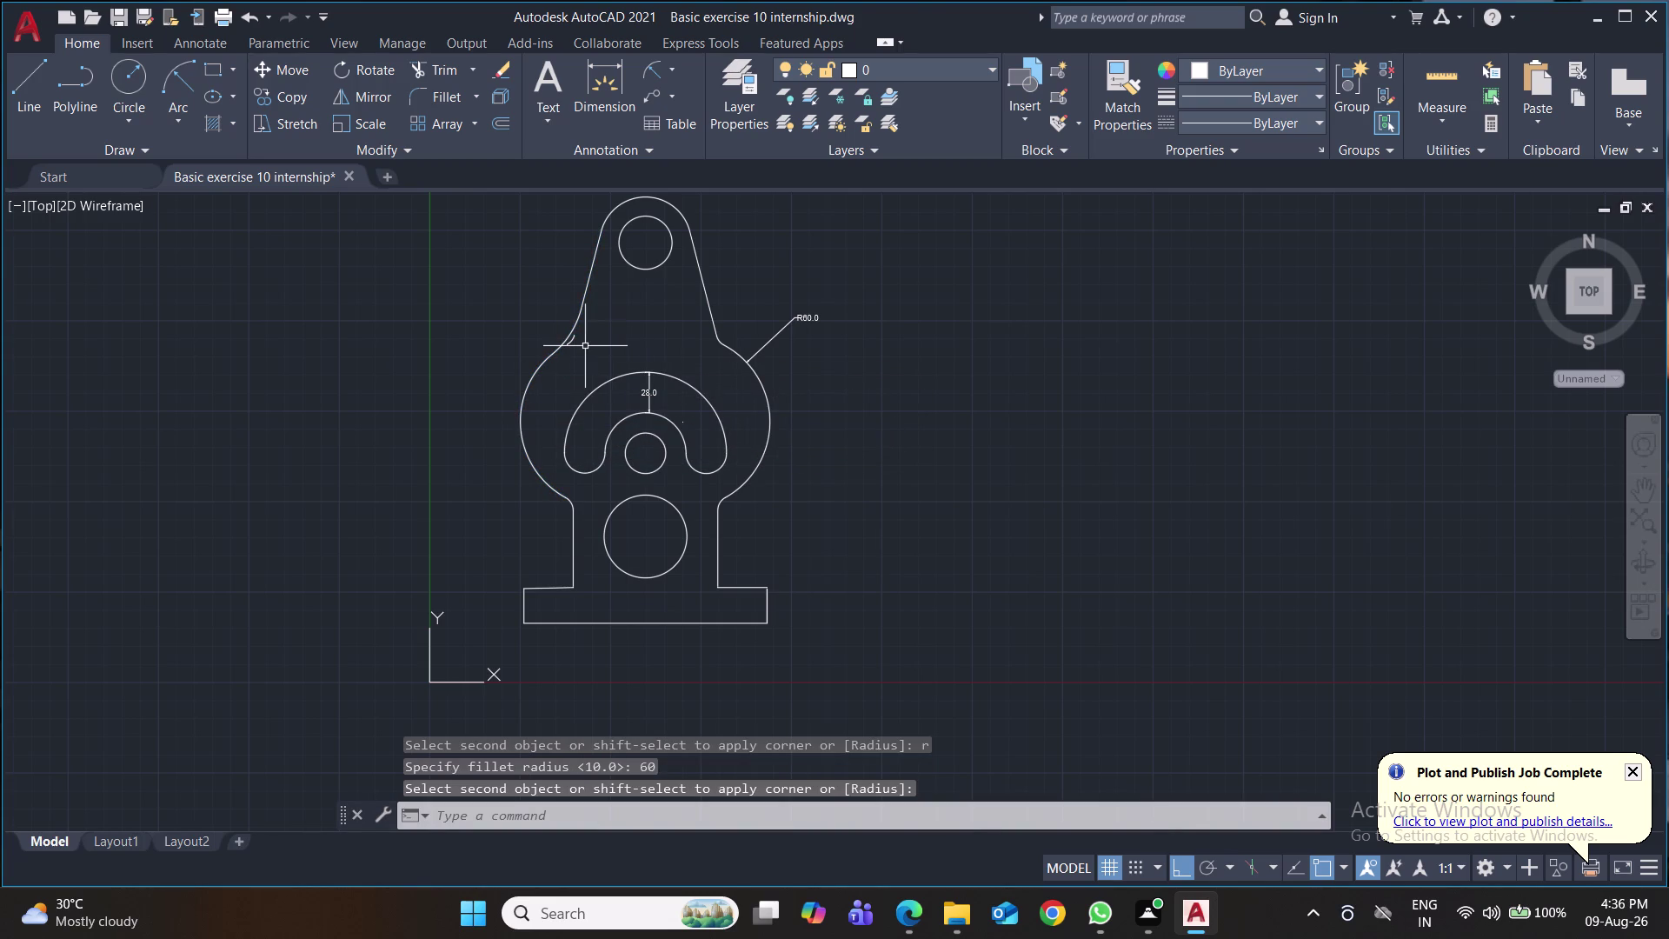
click(572, 341)
key(Delete)
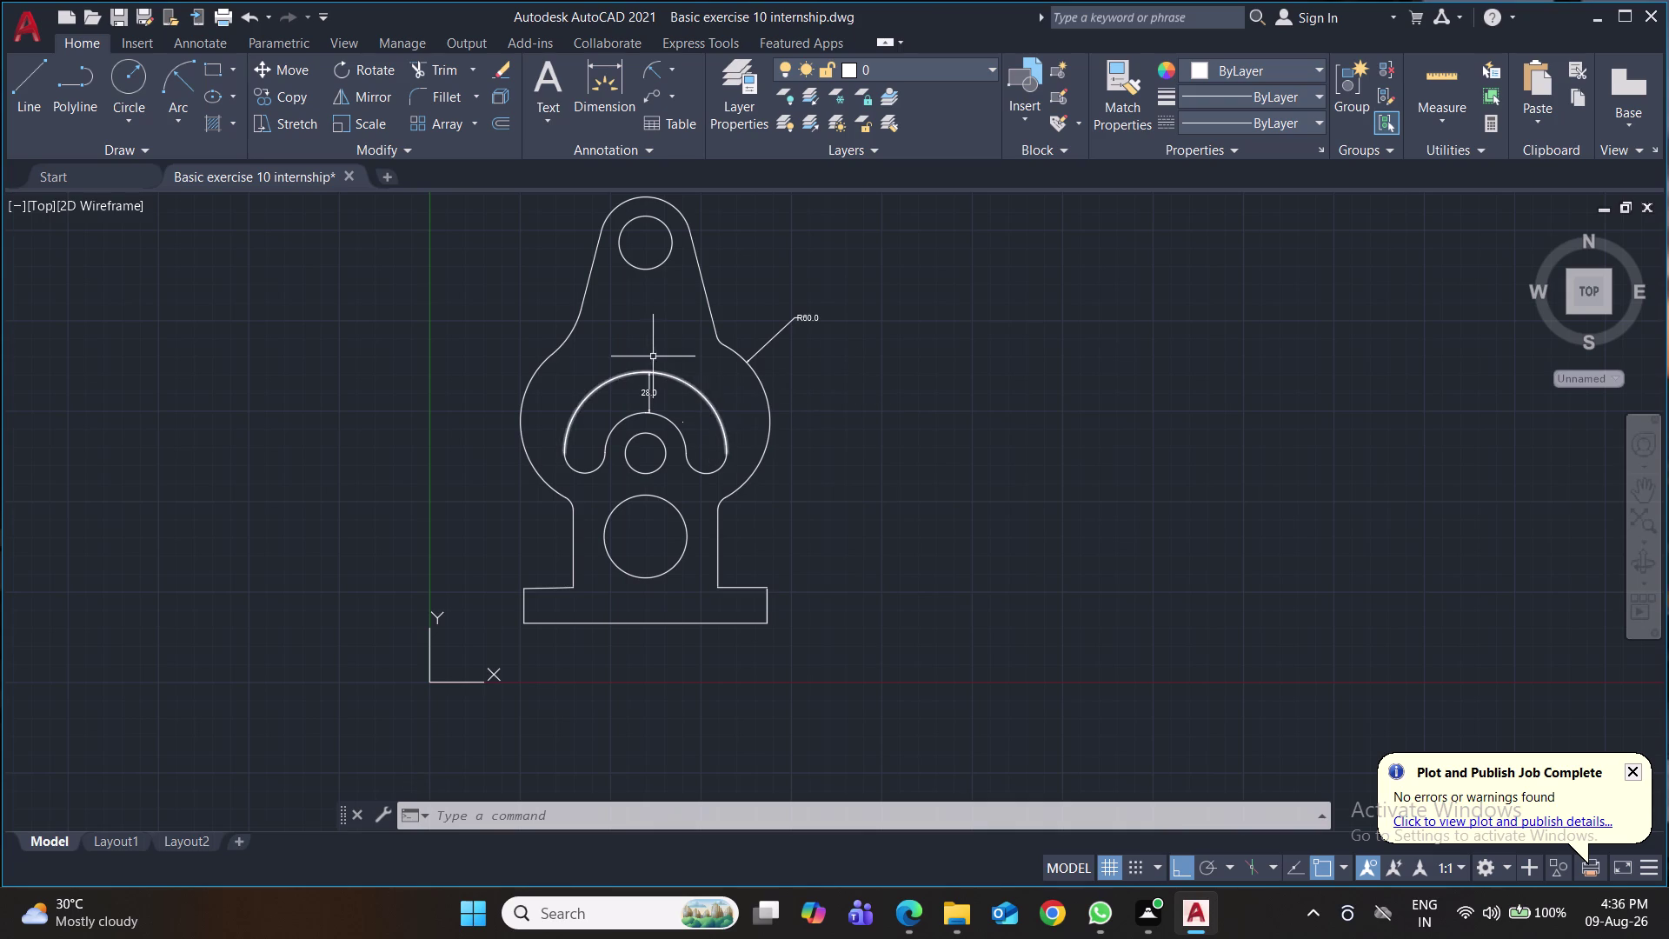
Fillet the right tapered side at radius 60, erase its leftover piece, and save.
key(f)
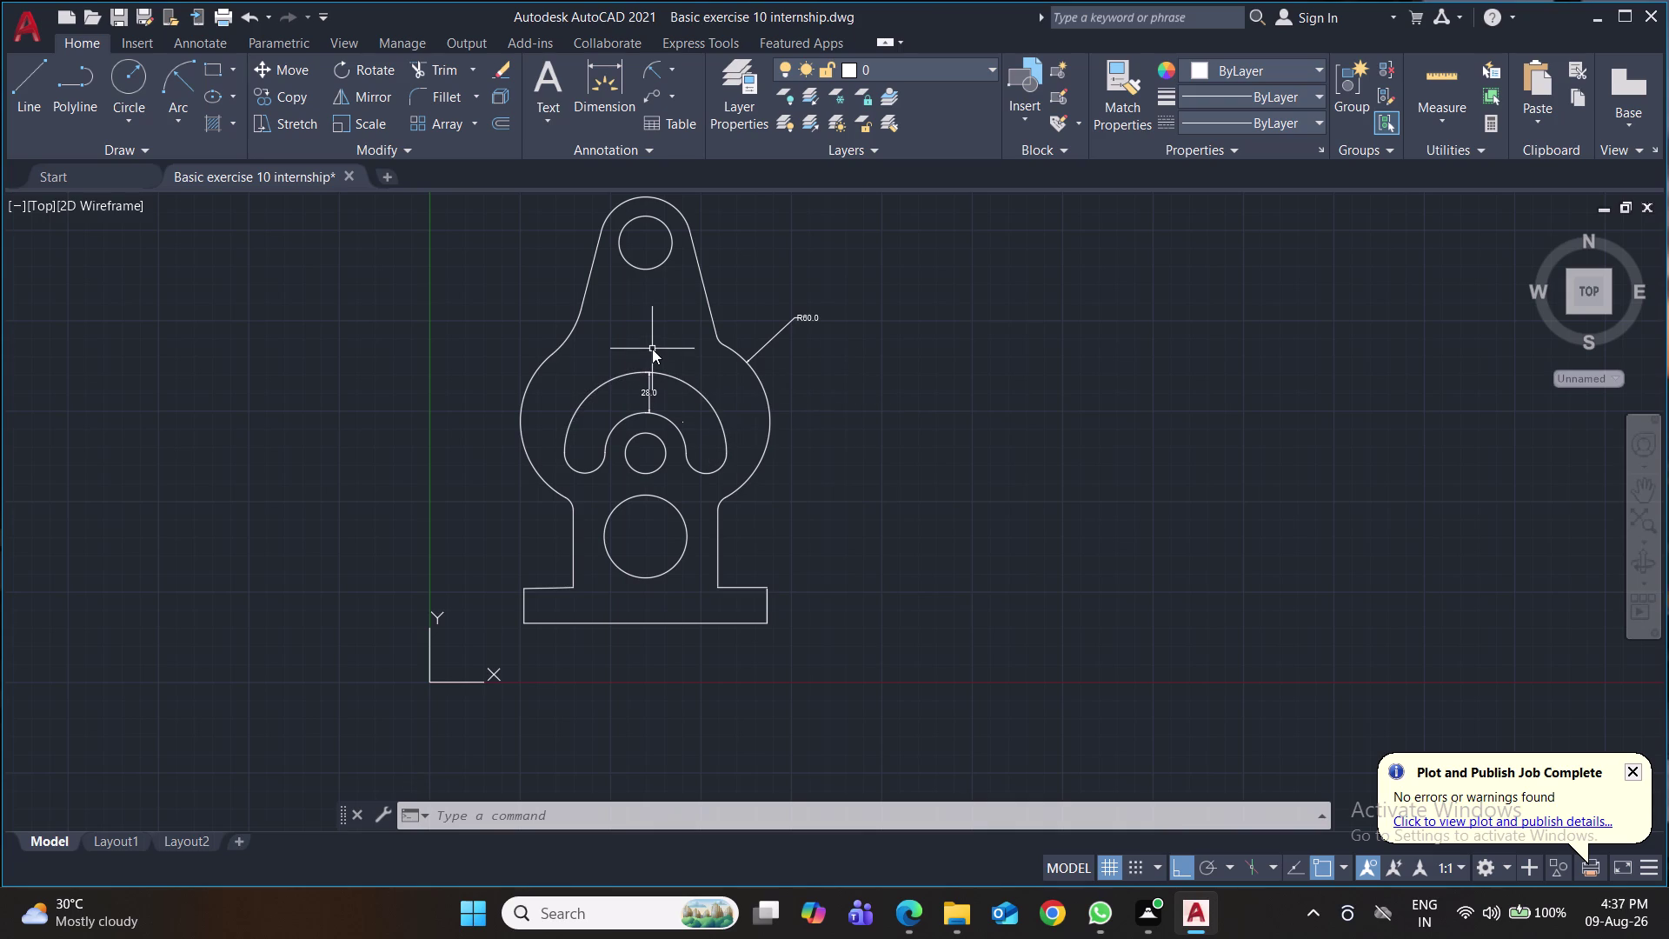
key(Return)
click(711, 314)
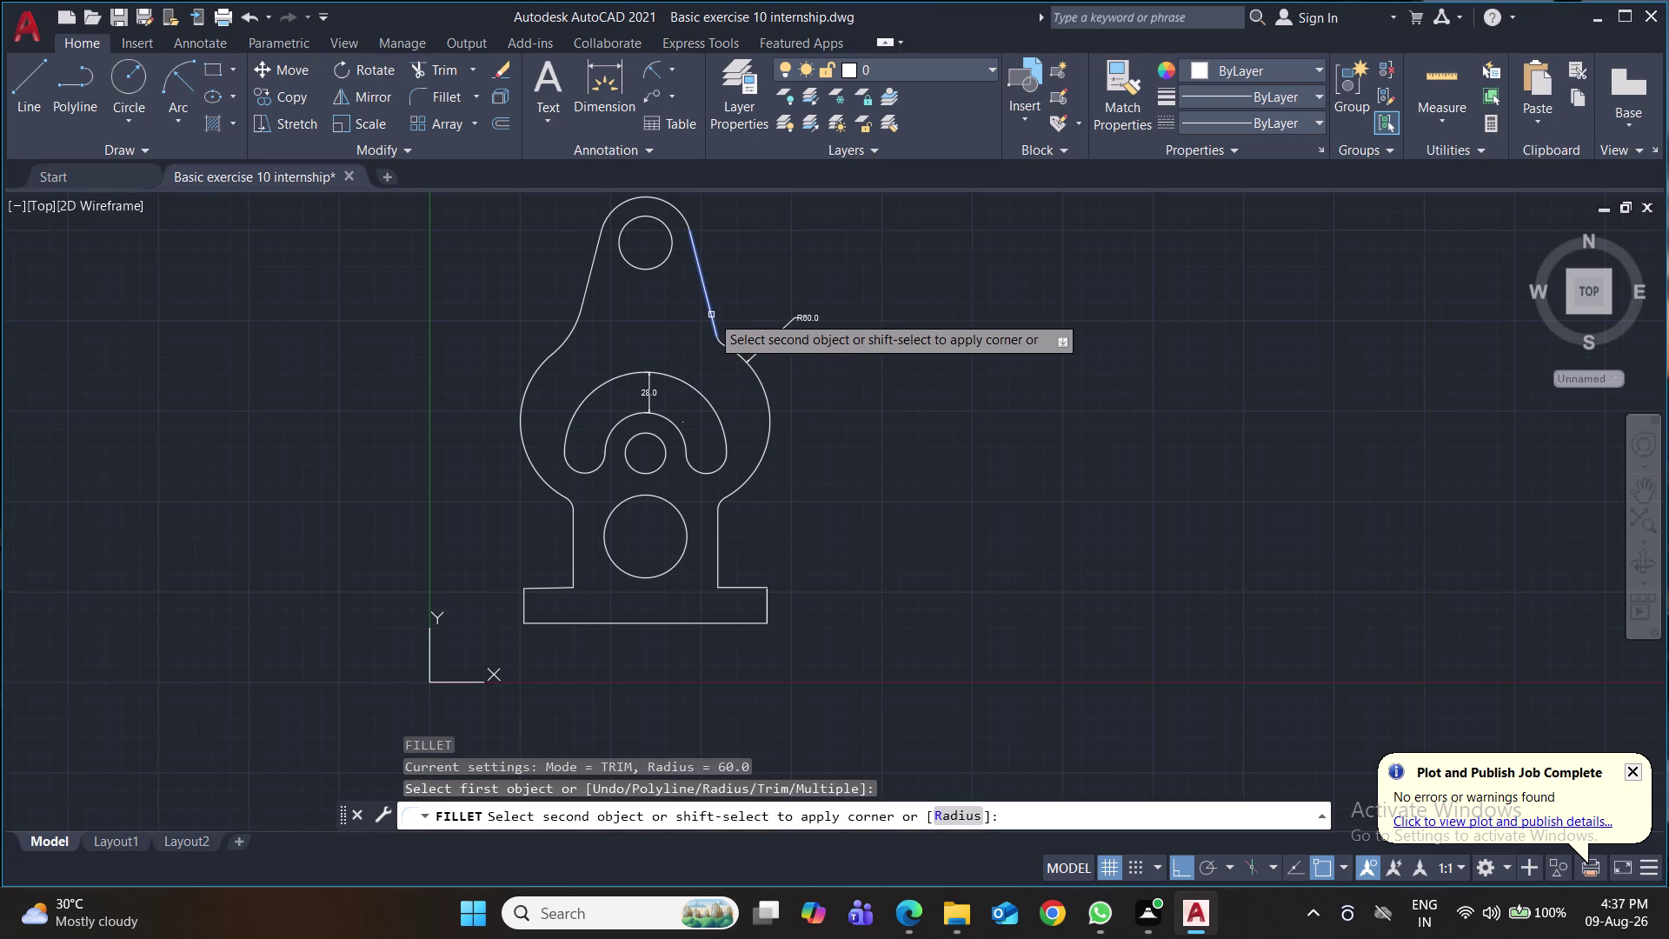
key(r)
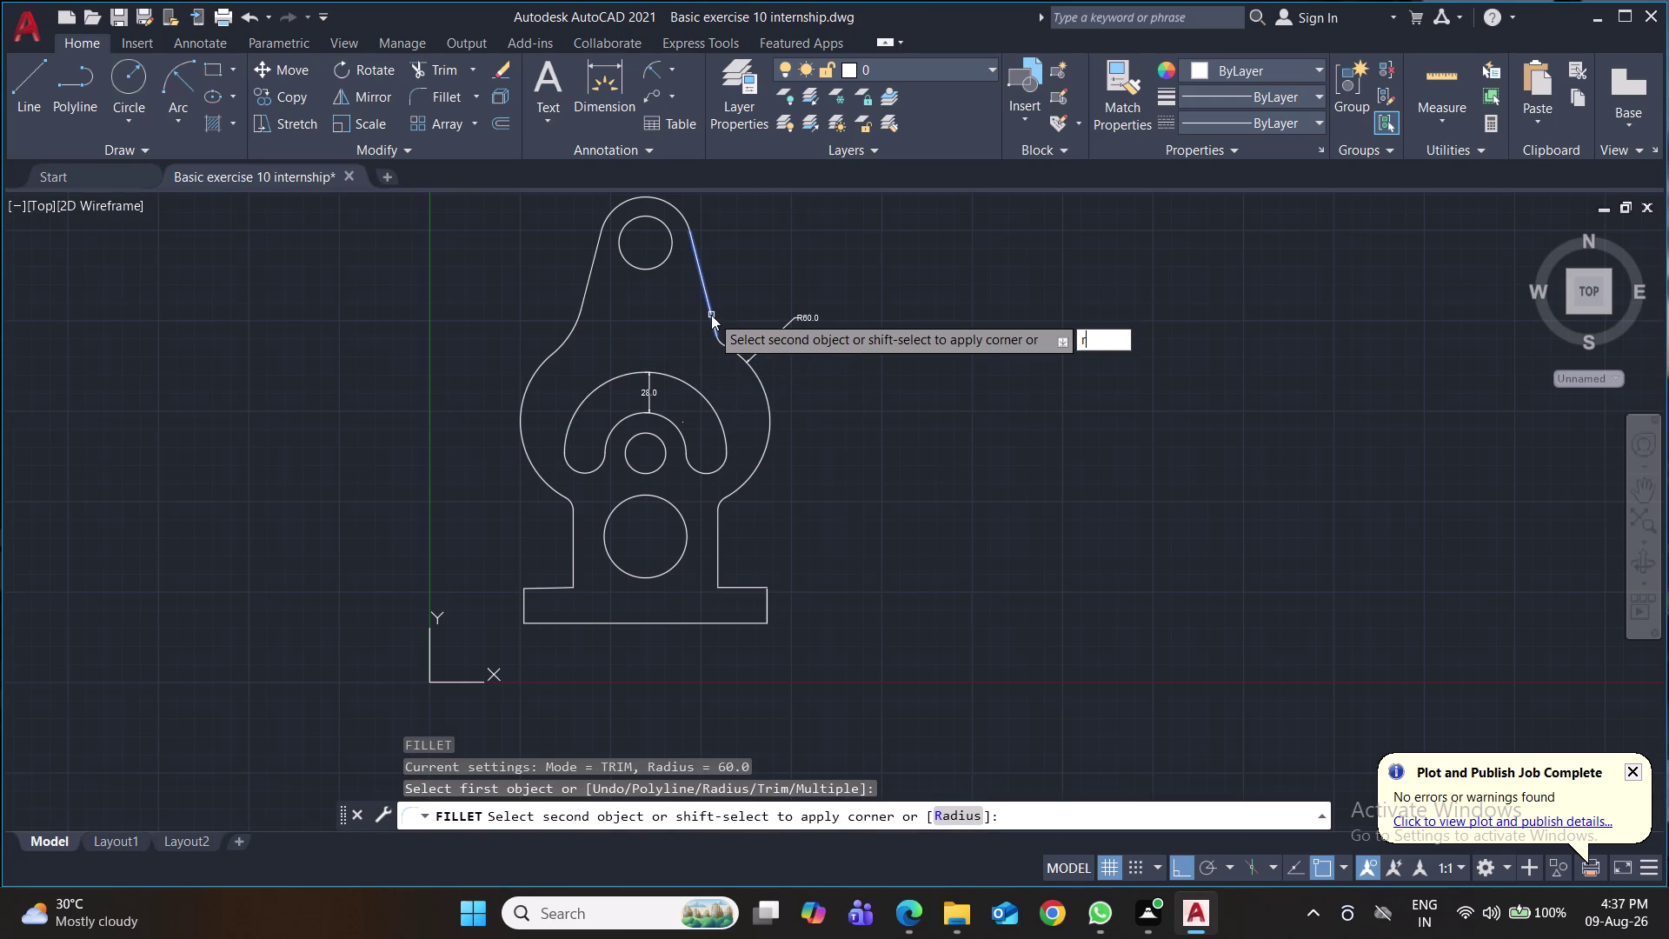
key(Return)
text(6)
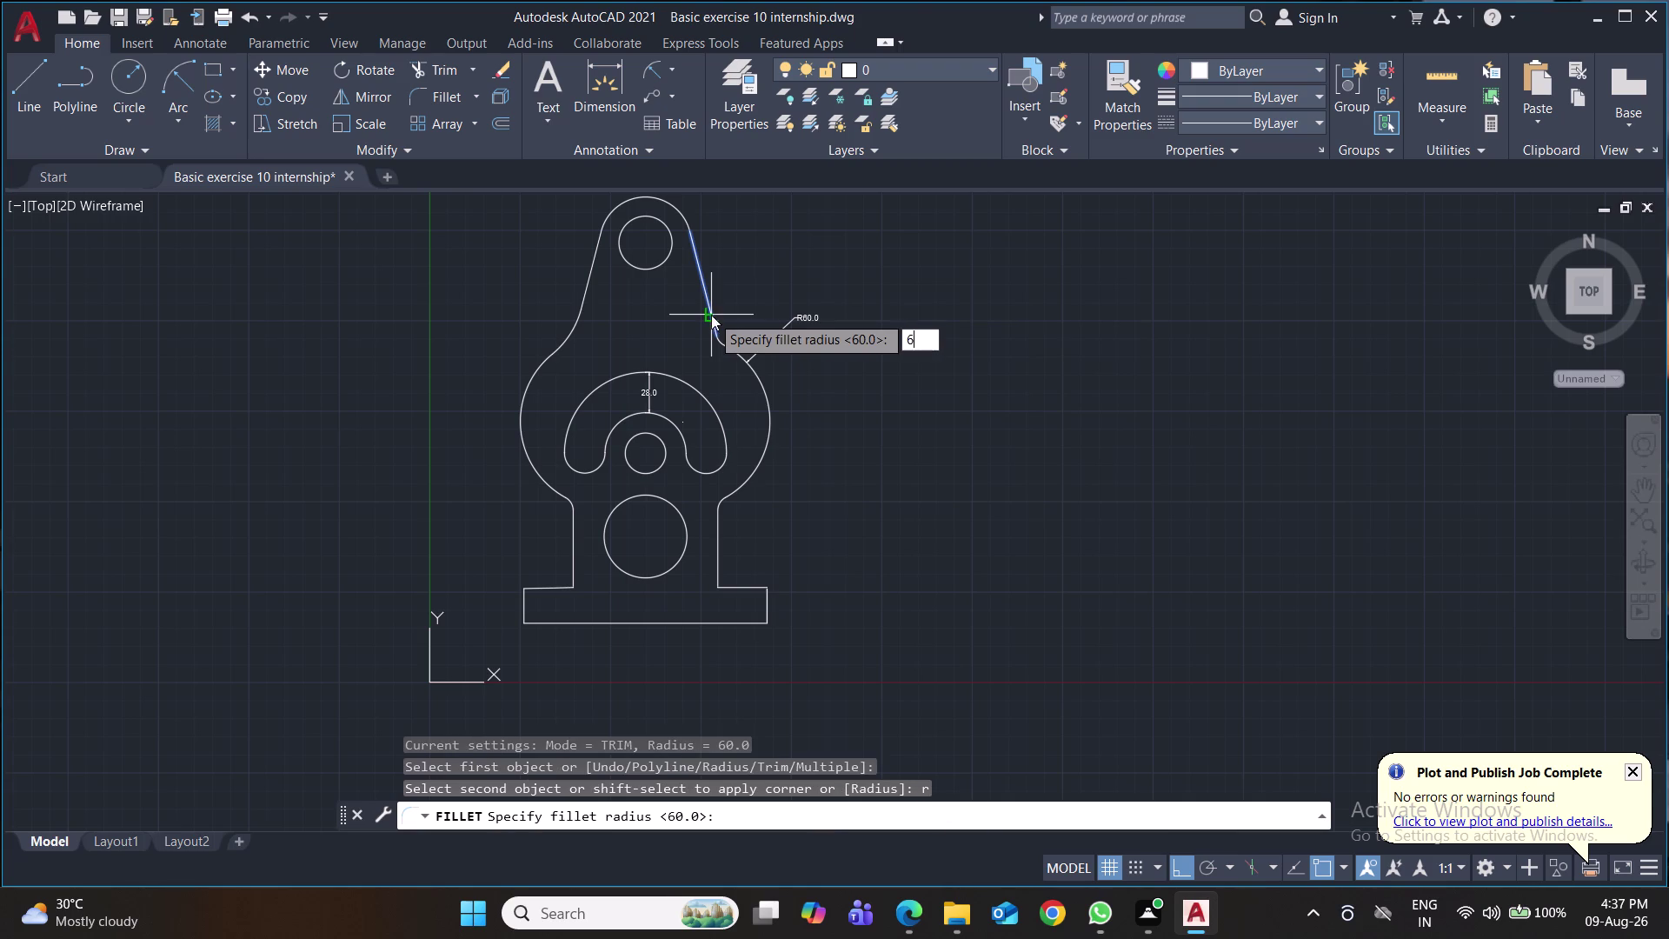
text(0)
key(Return)
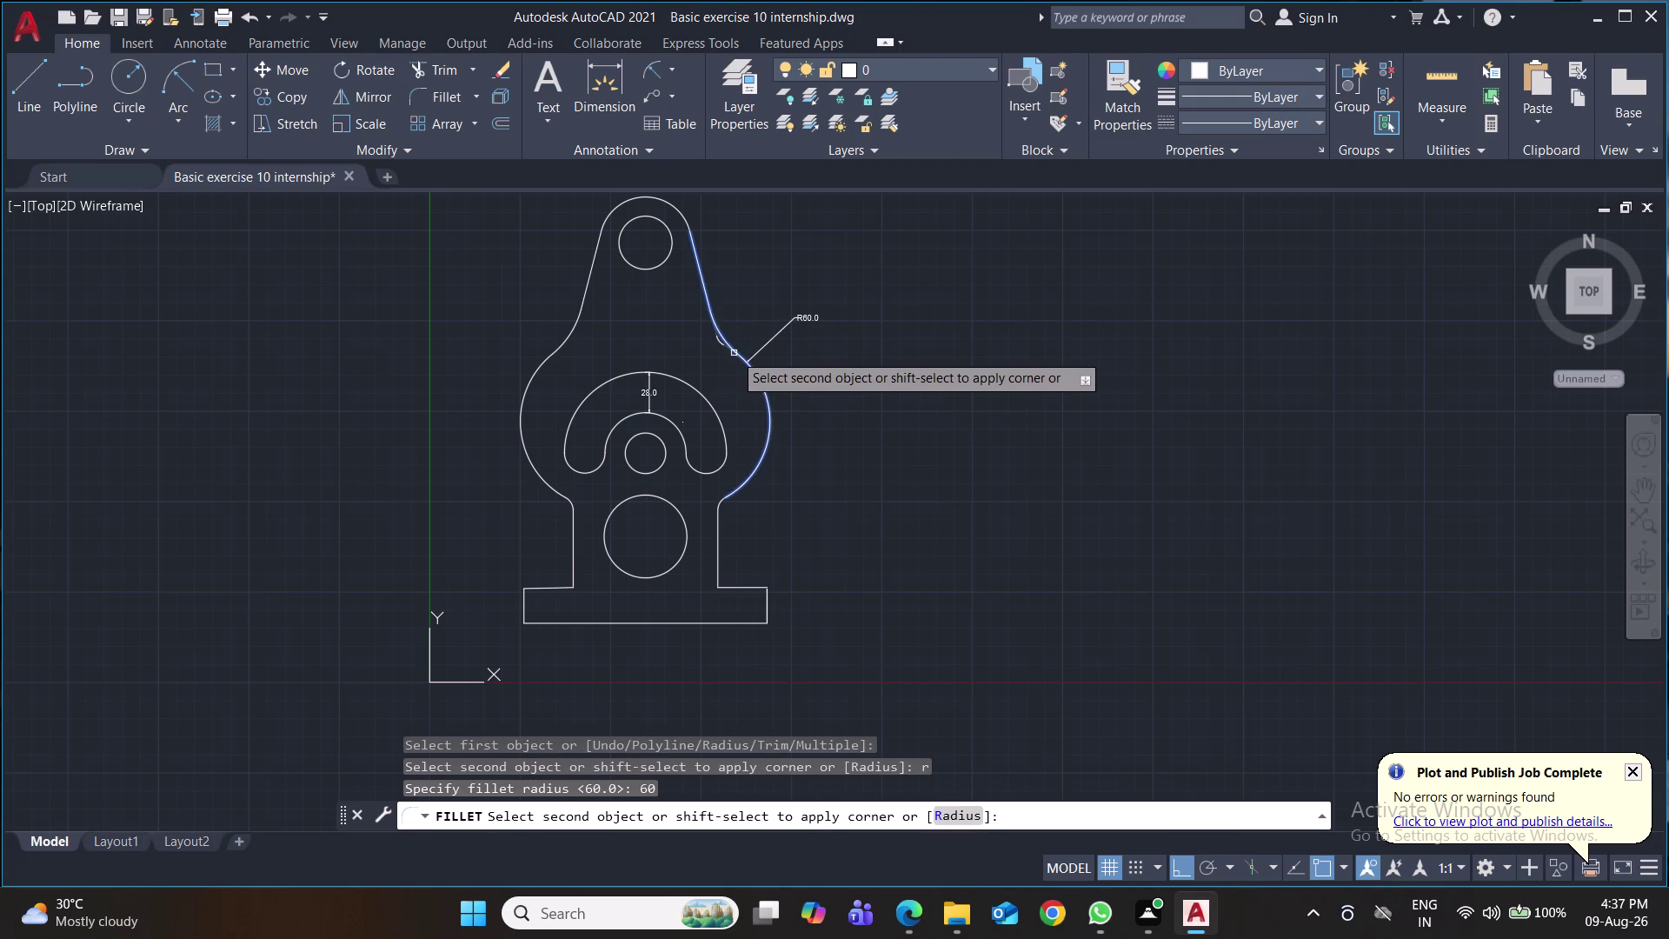
click(748, 368)
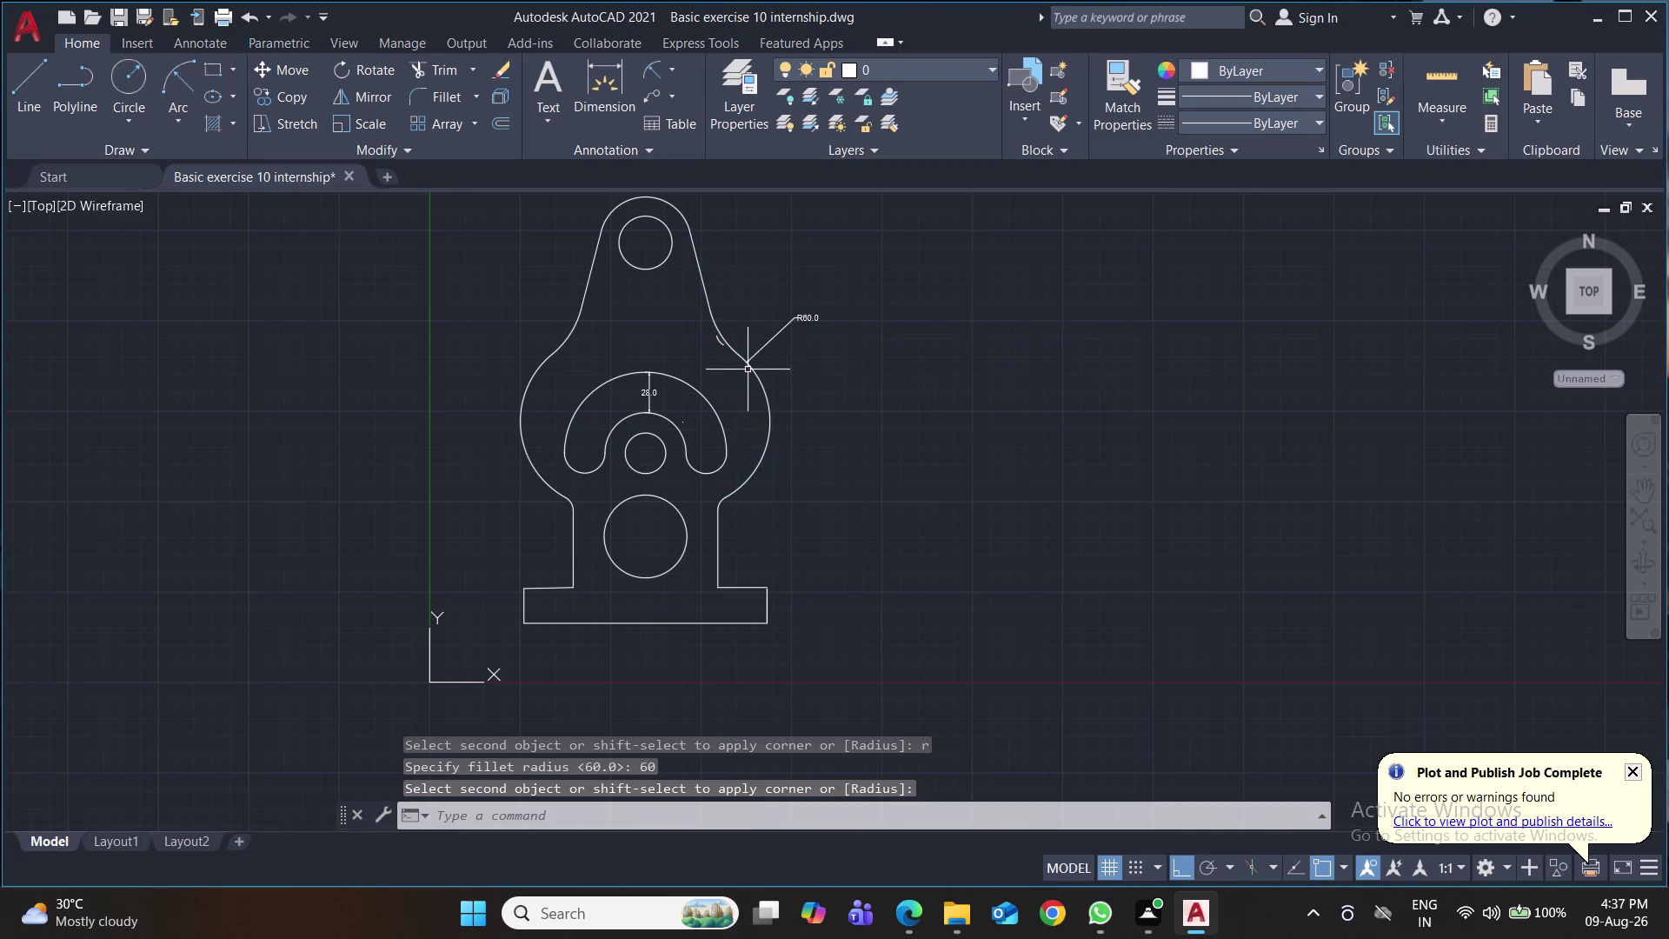
click(722, 344)
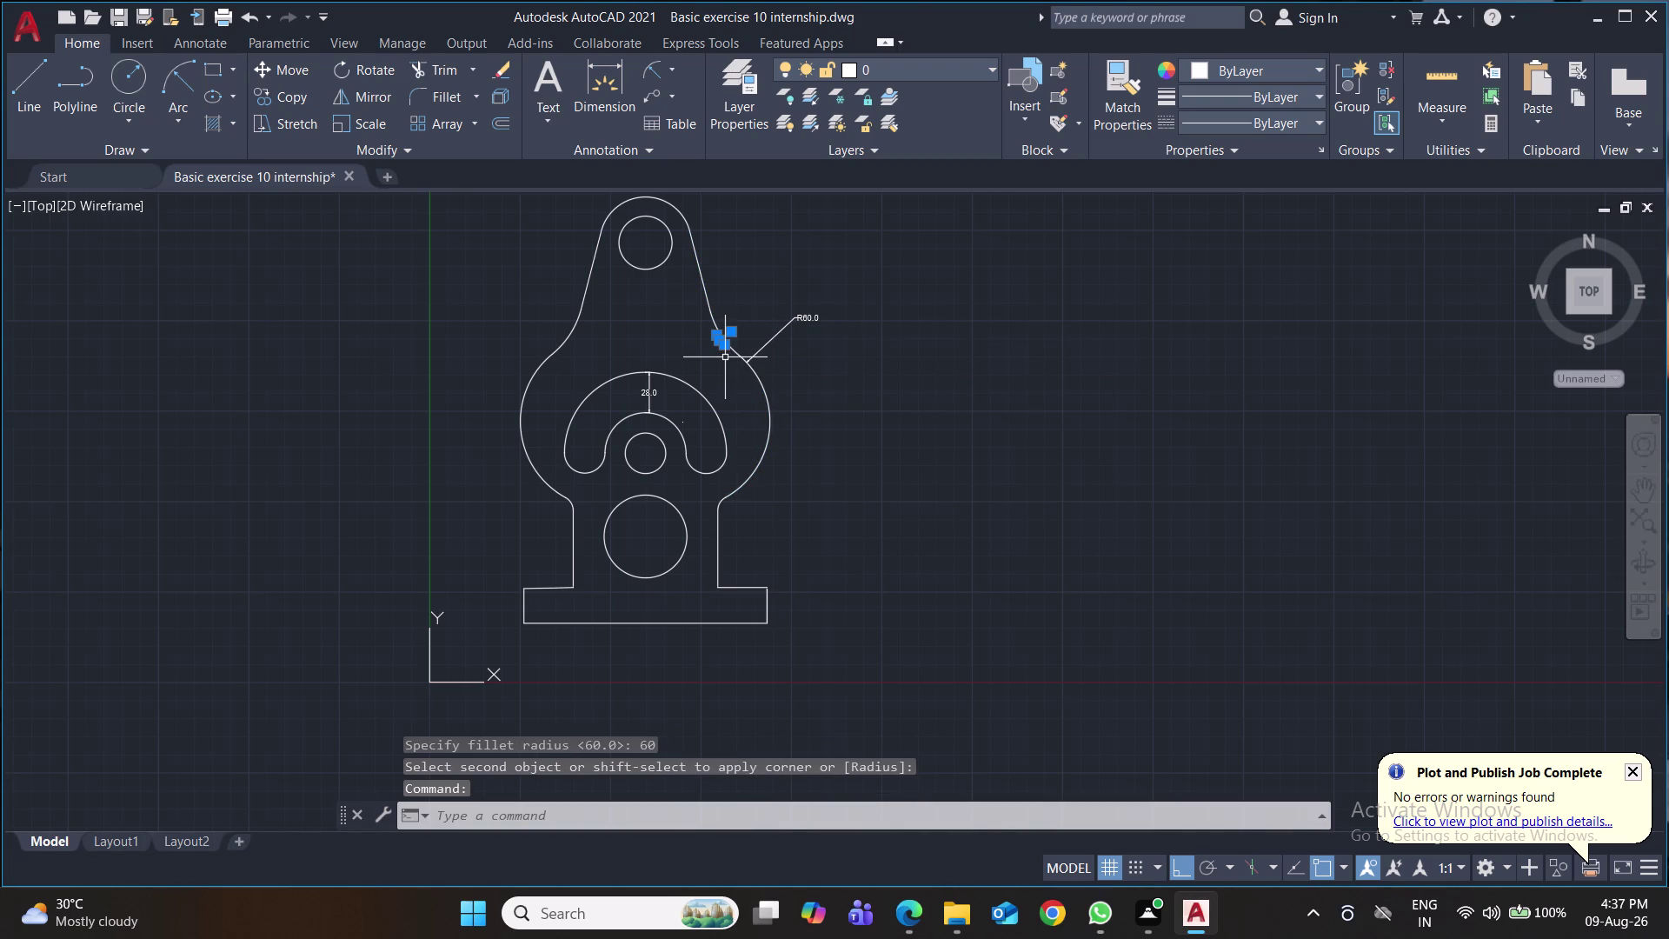
key(Delete)
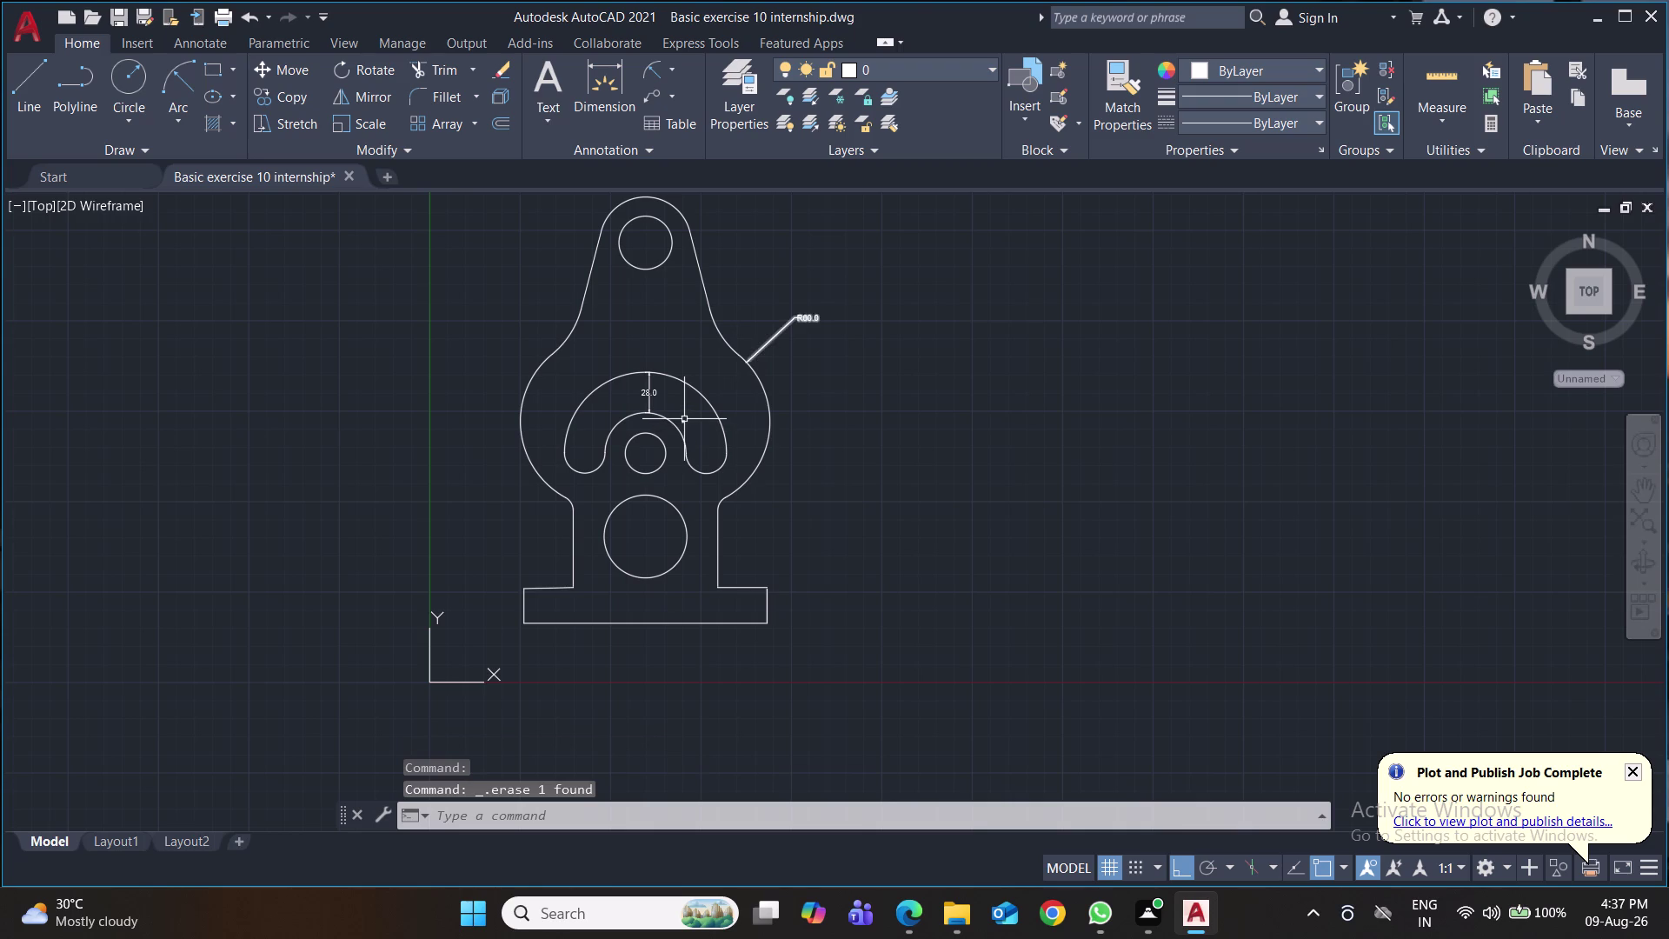
click(684, 419)
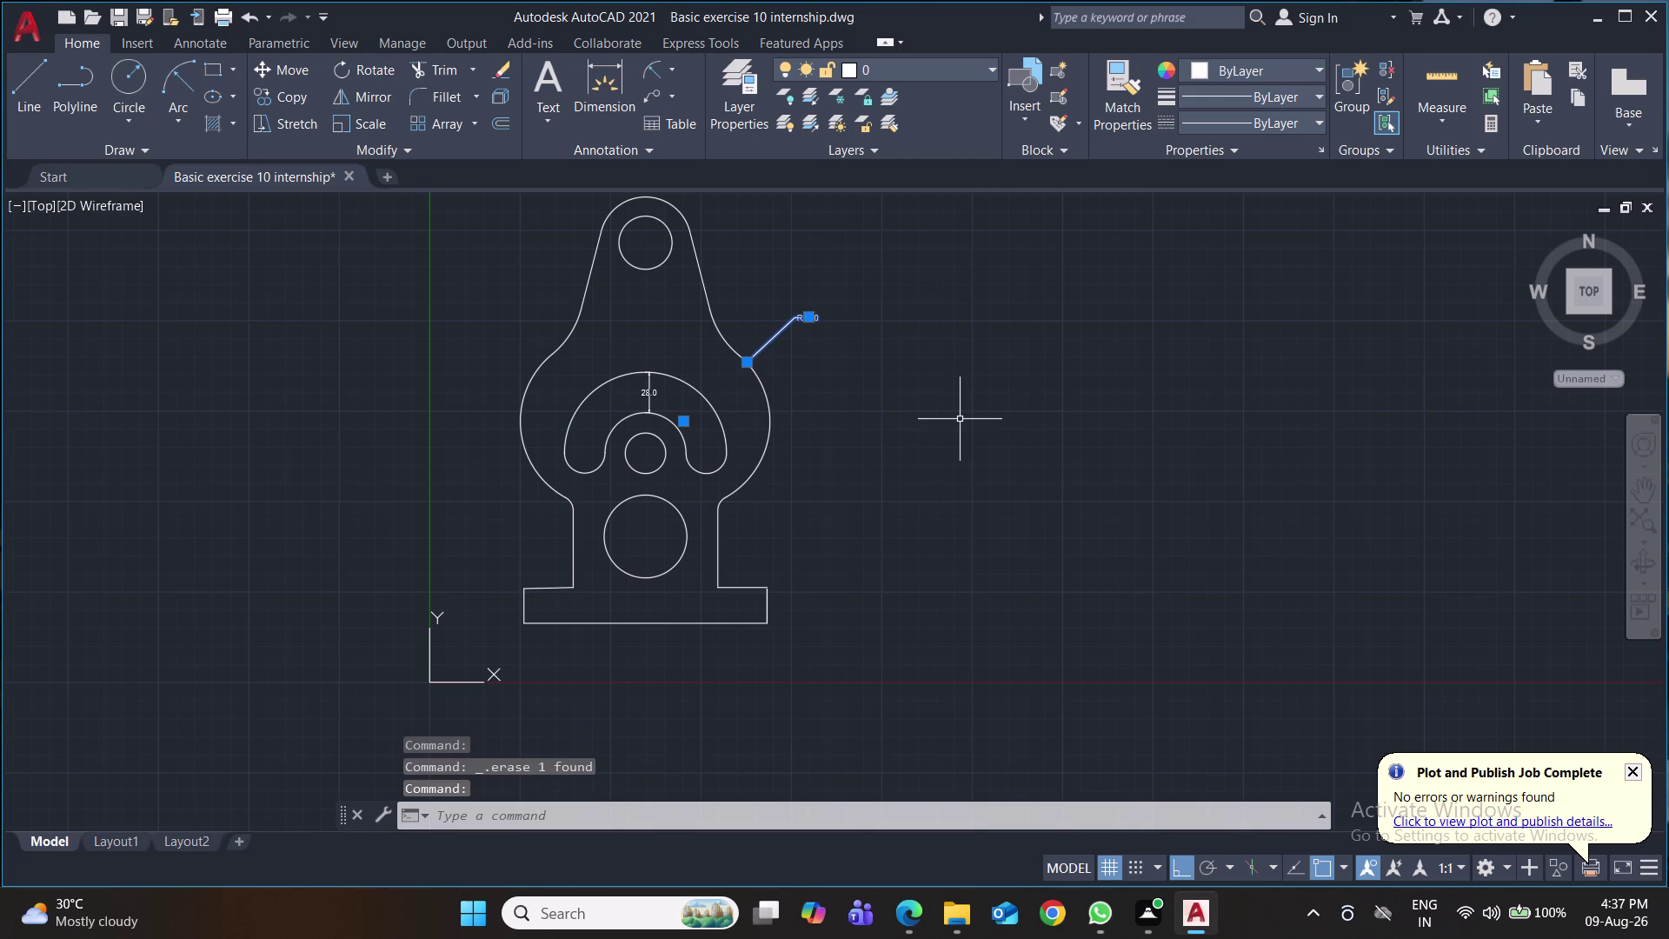
key(ctrl+s)
key(ctrl+s)
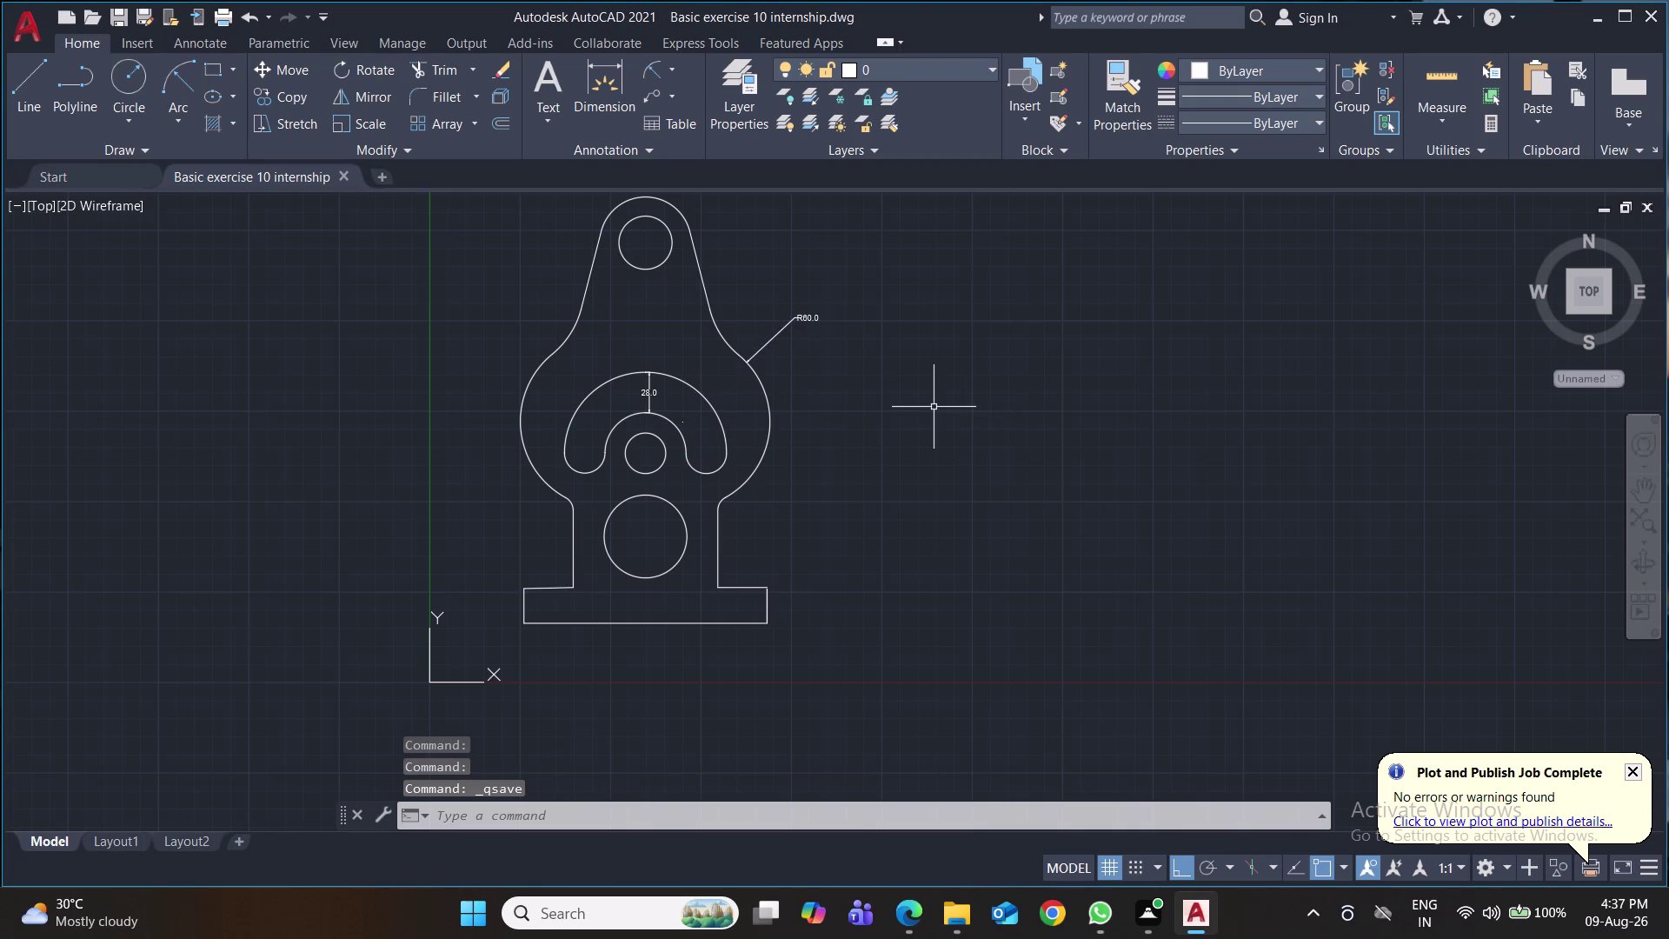
Round the right stem-to-base corners with radius-10 fillets.
key(f)
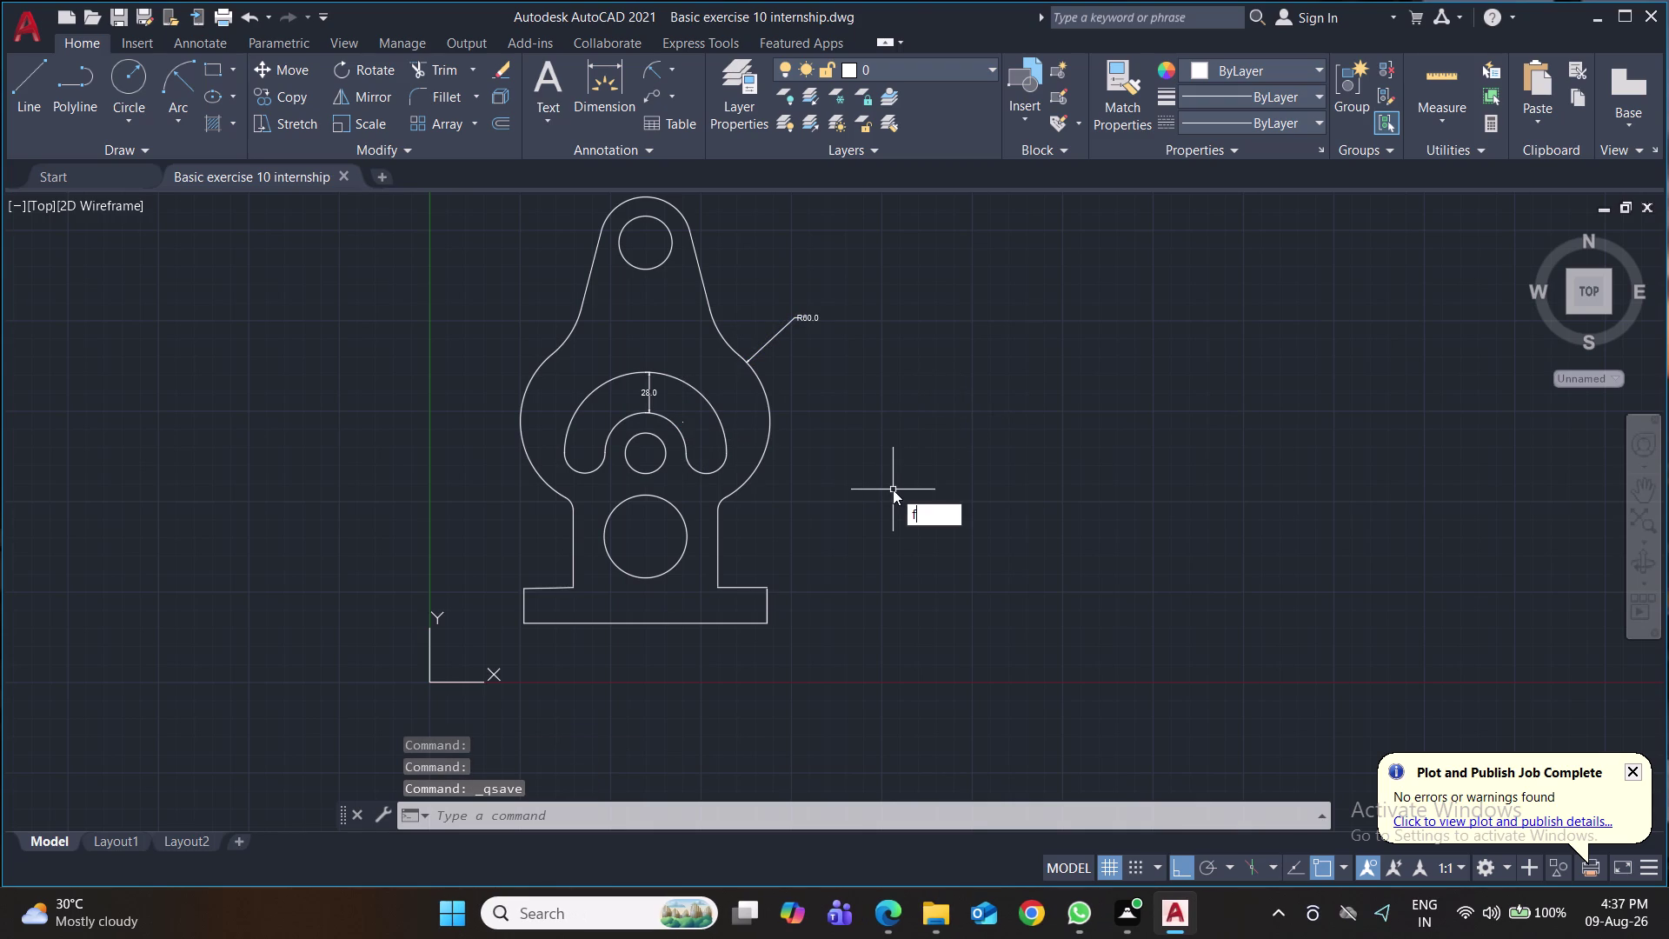
key(Return)
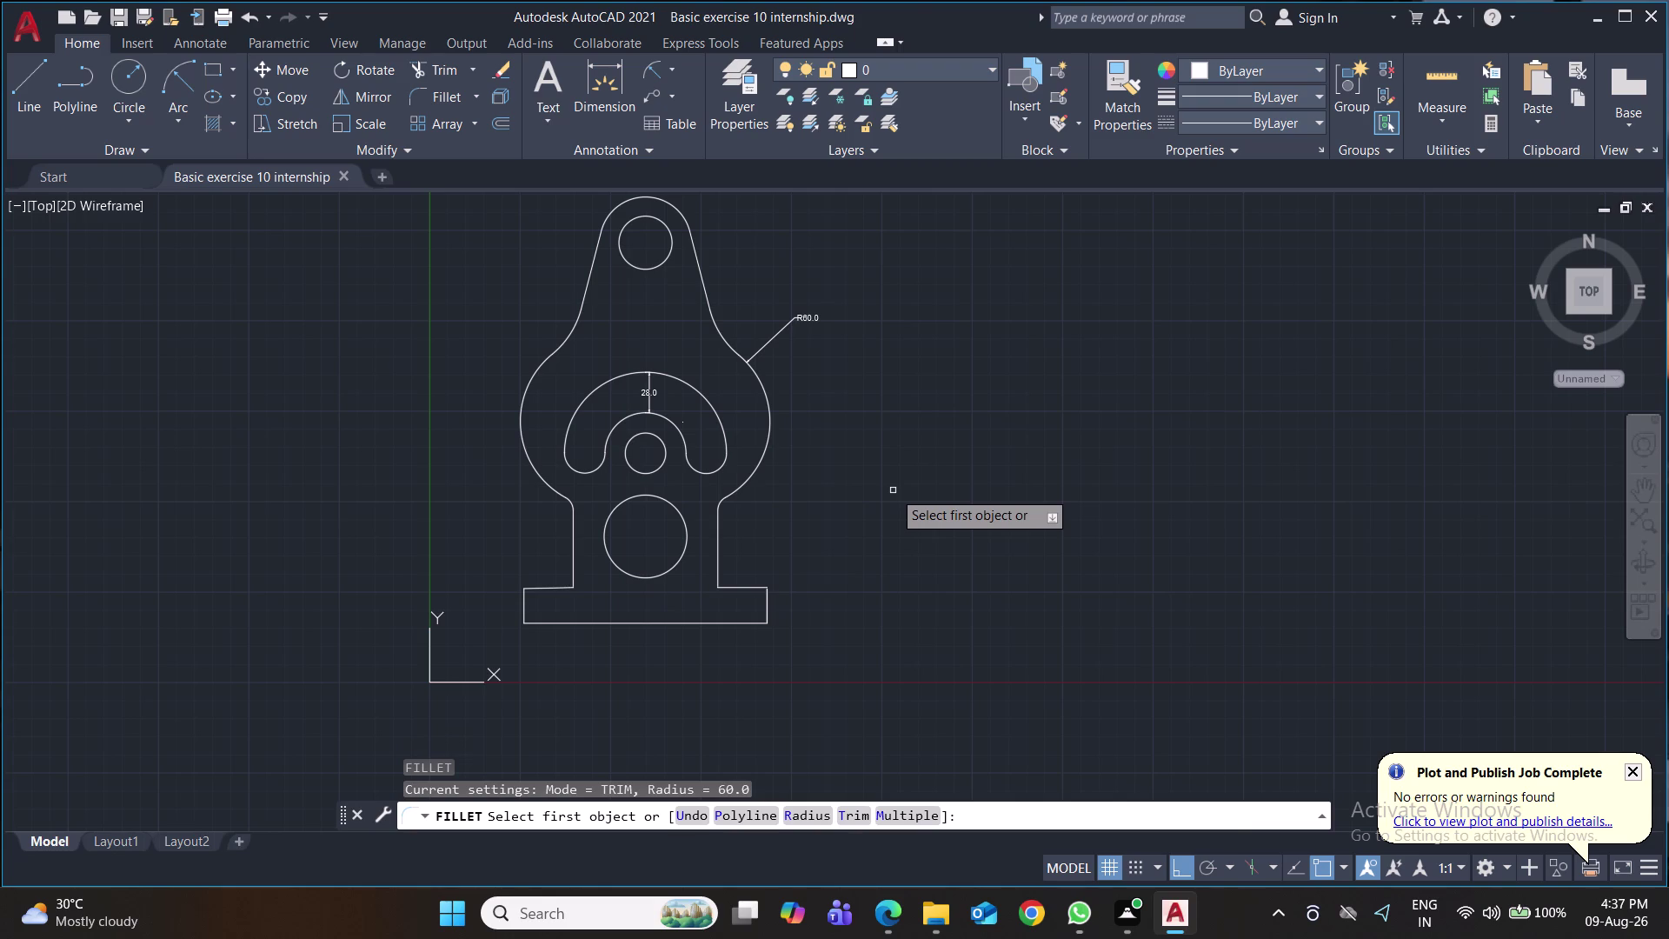
key(r)
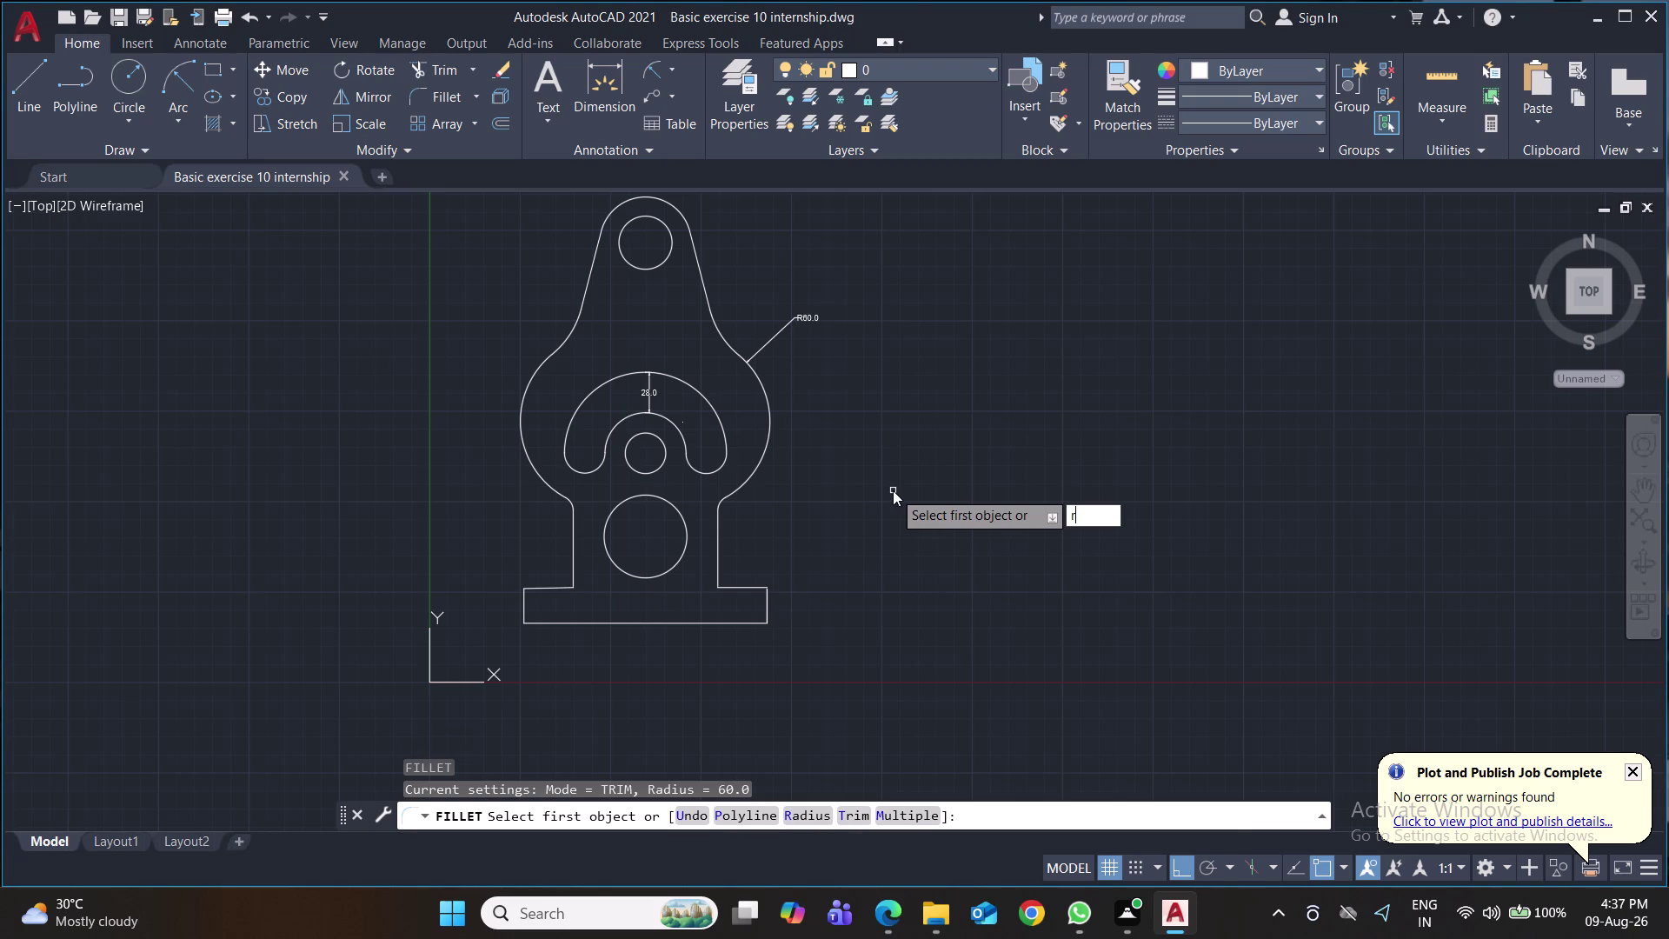
key(Return)
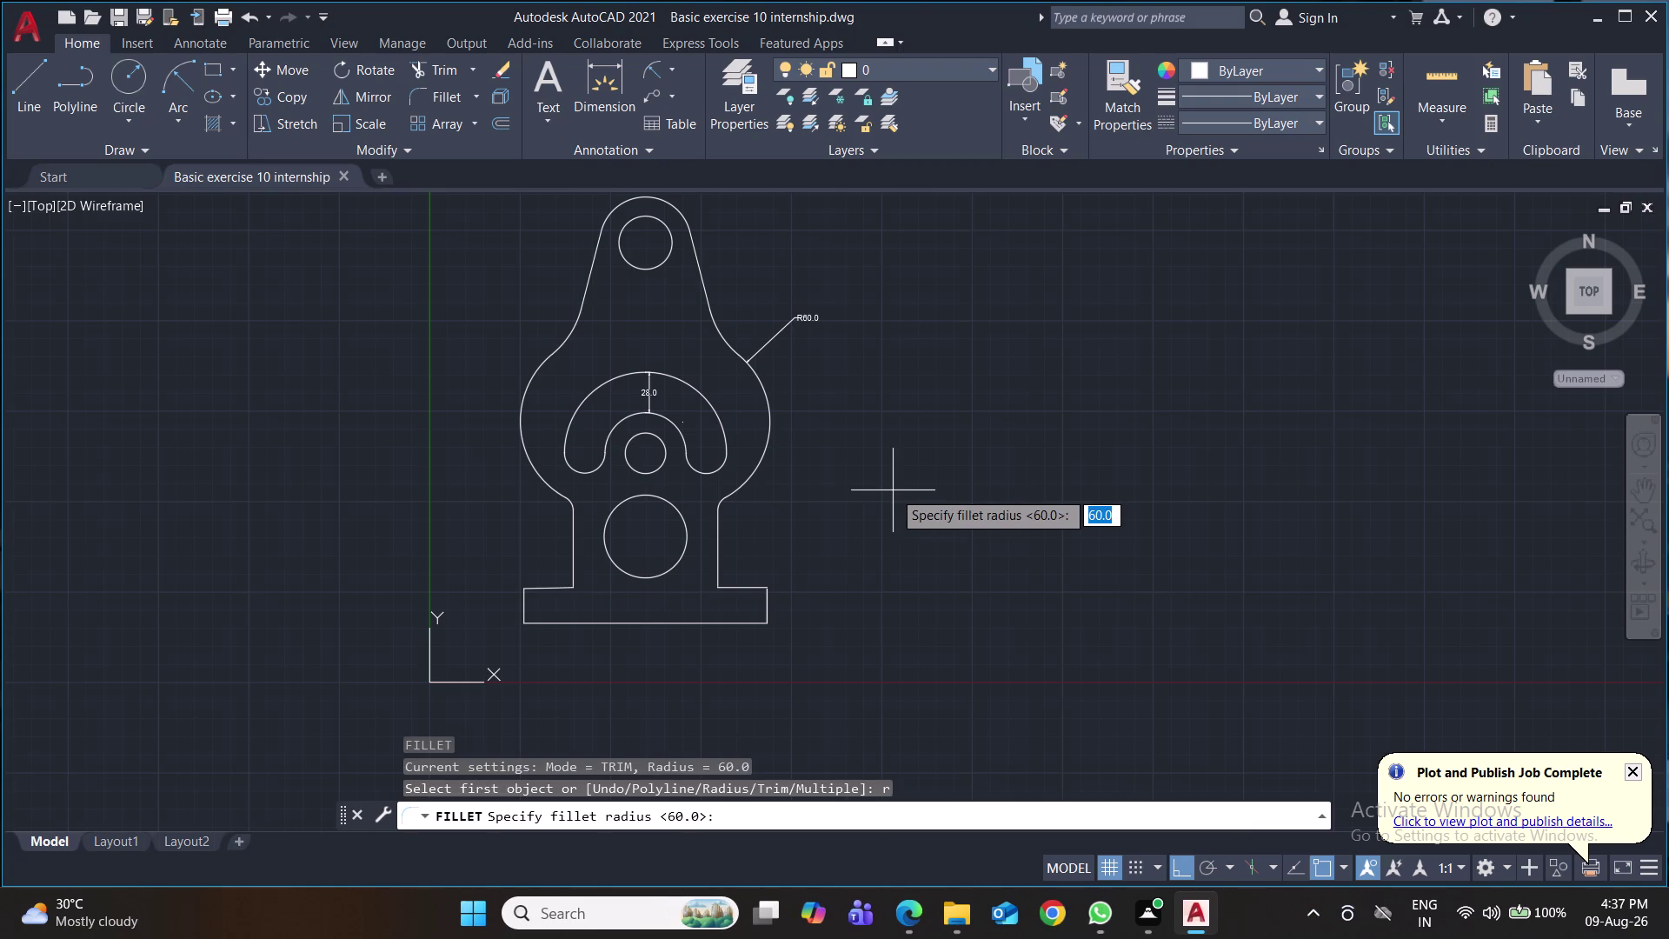
text(1)
text(0)
key(Return)
click(769, 599)
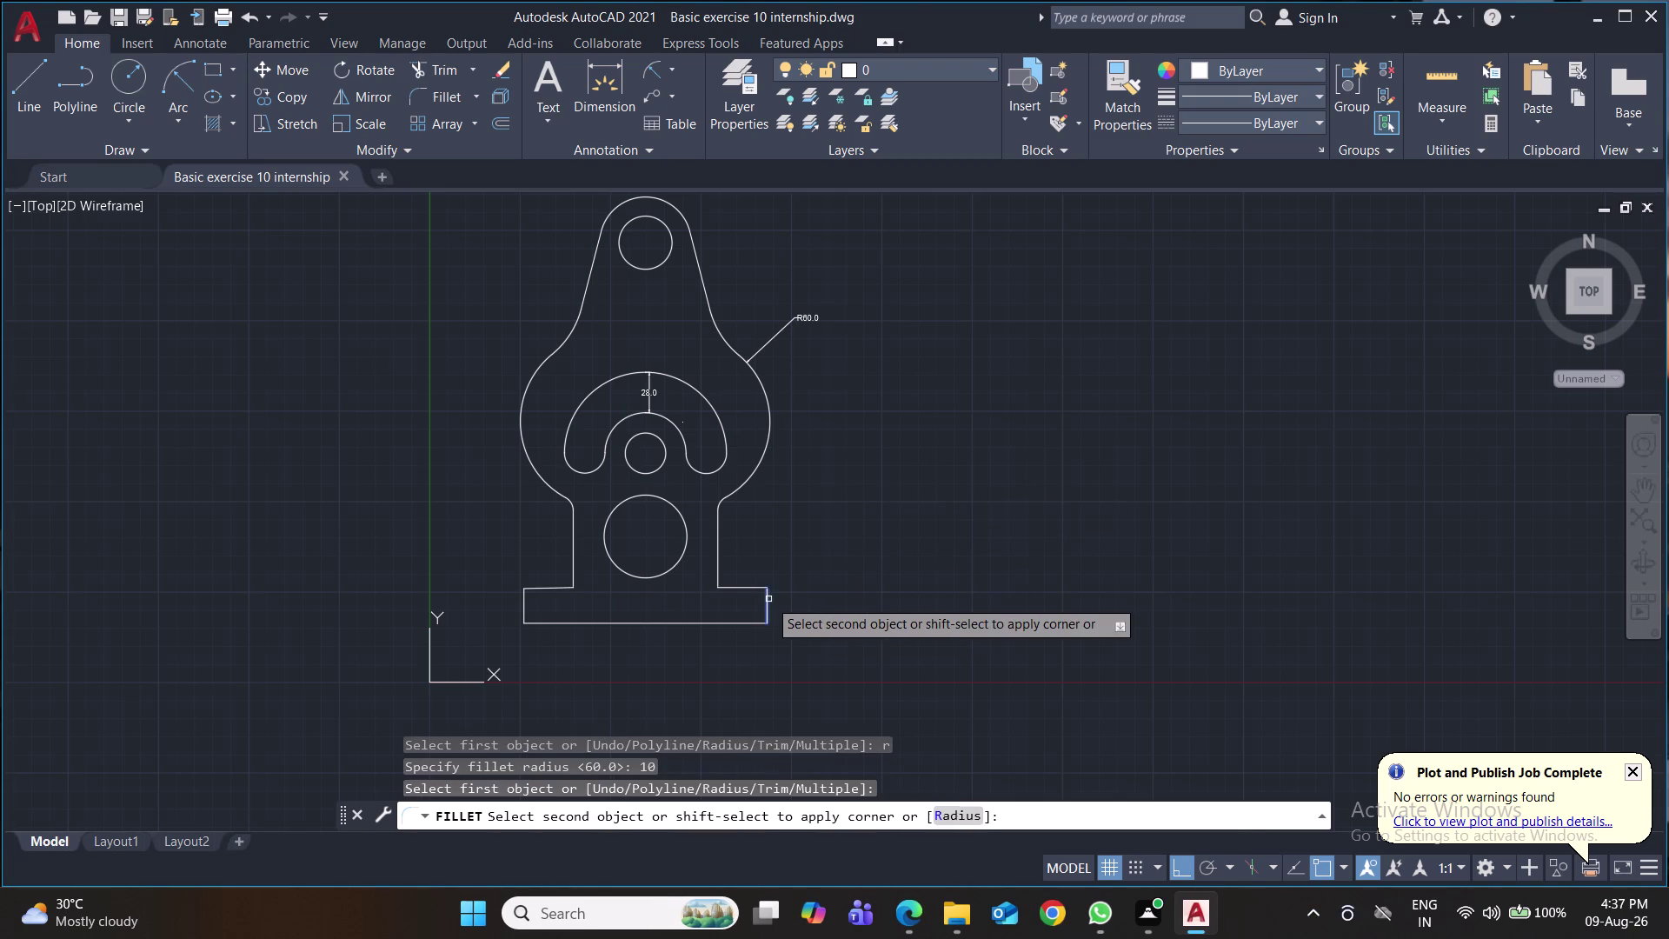
click(755, 590)
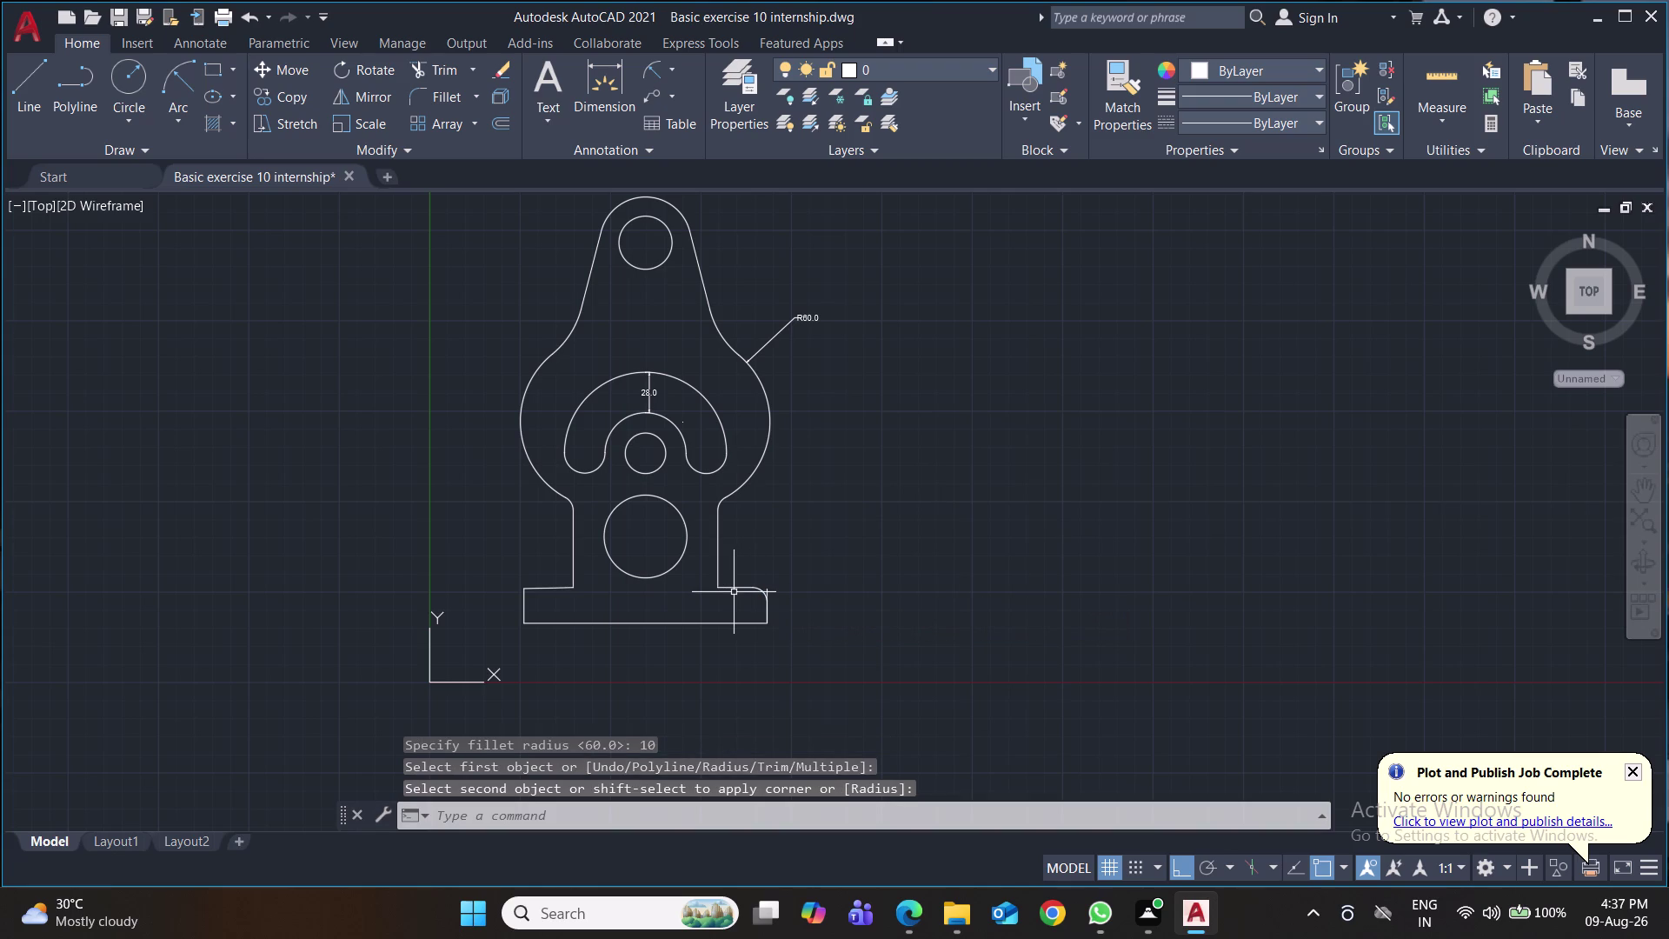
key(space)
click(733, 589)
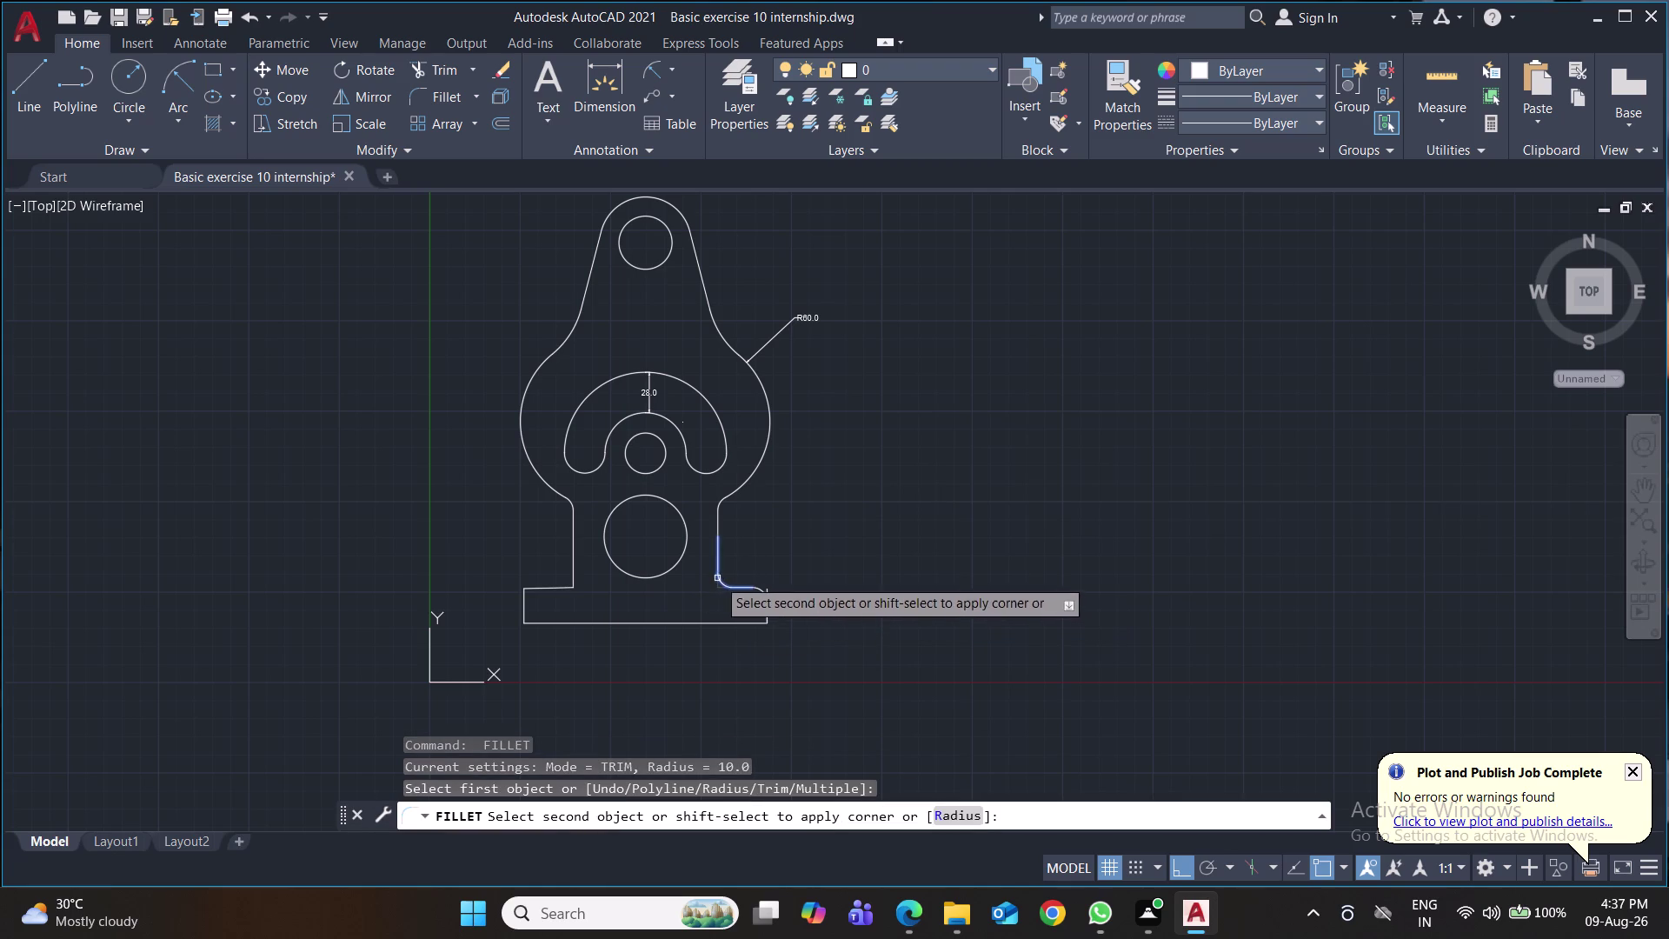
click(717, 578)
Round the left stem-to-base corners at radius 10 and erase the stray line at the base's right end.
key(space)
click(572, 573)
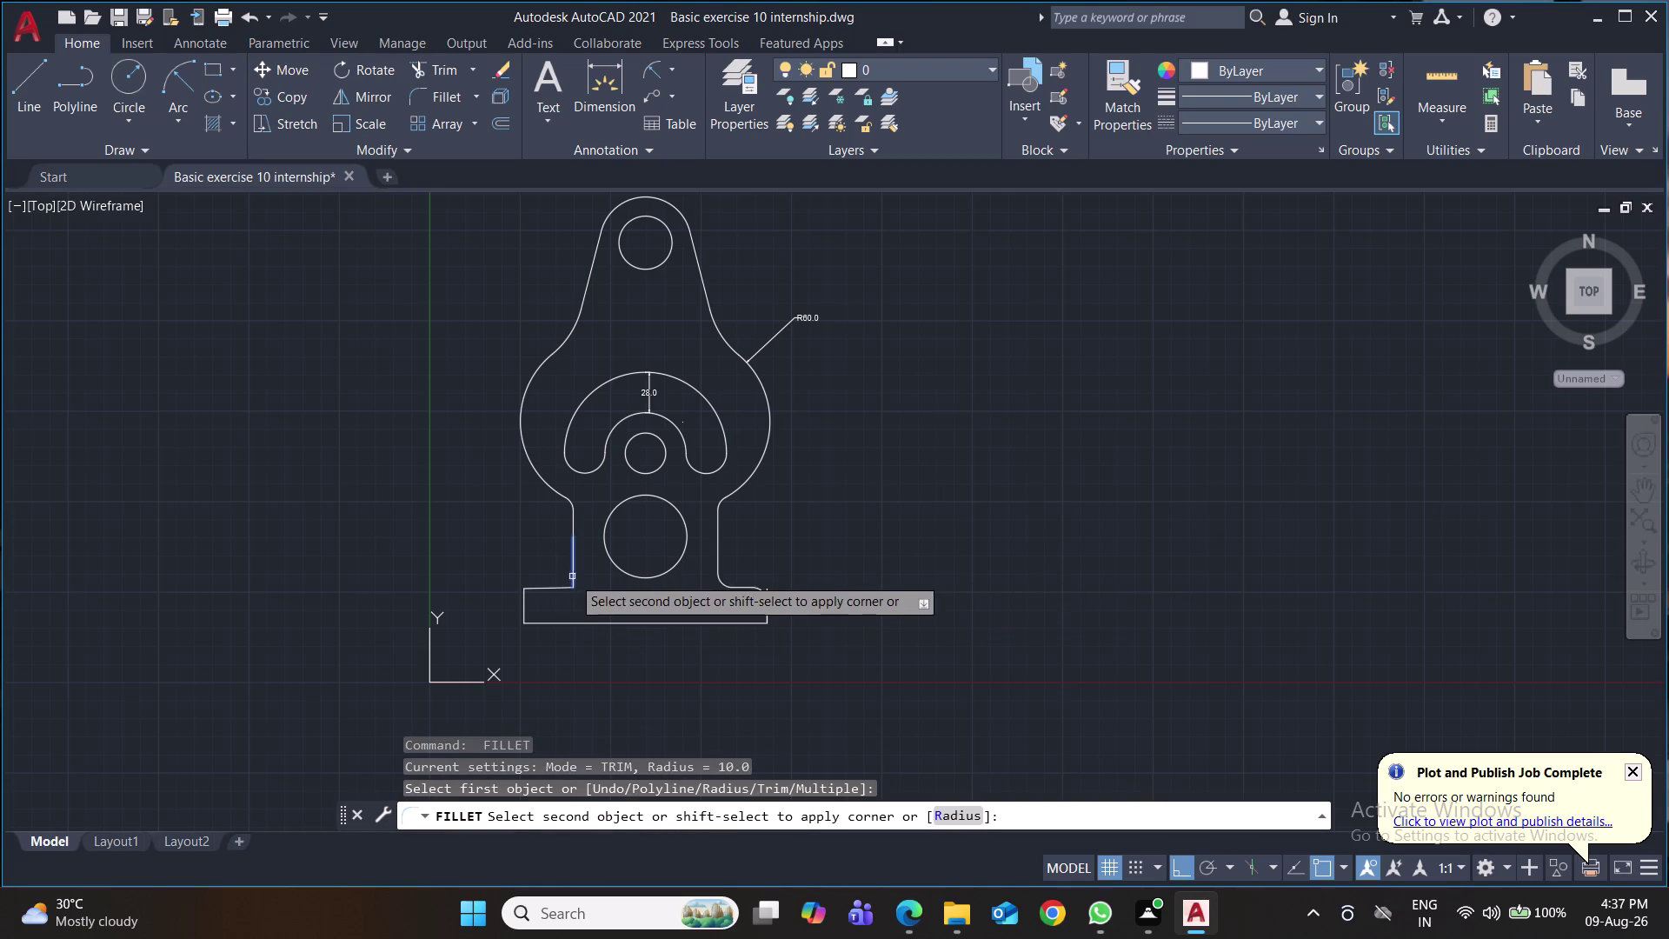
click(565, 587)
key(space)
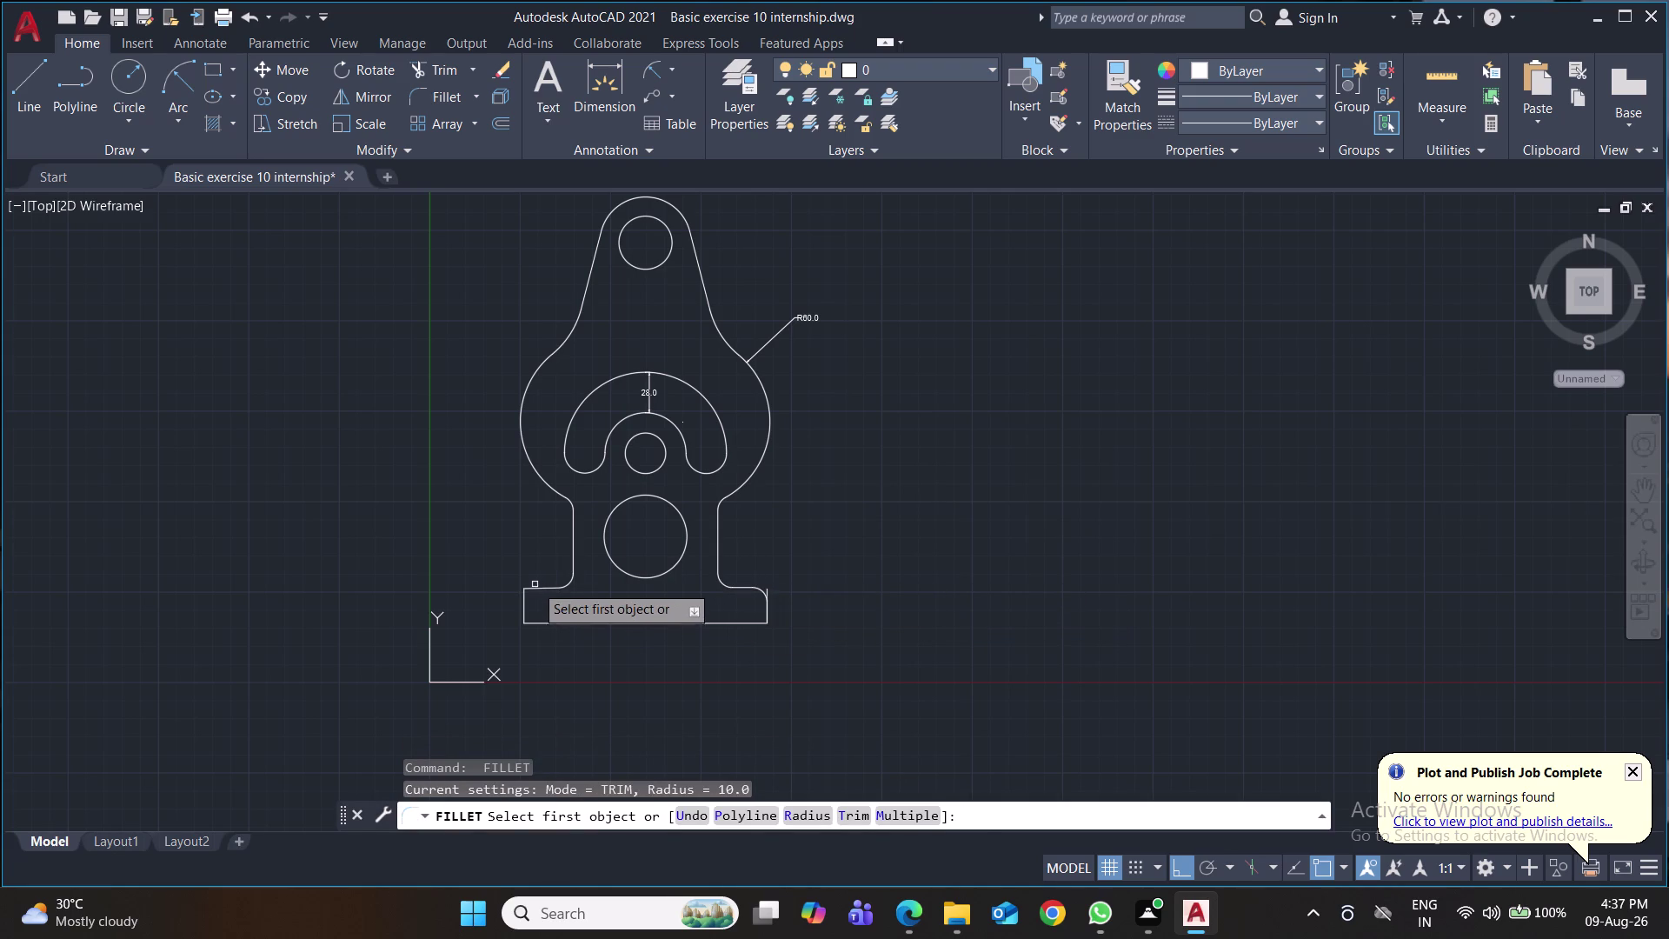
click(535, 587)
click(526, 603)
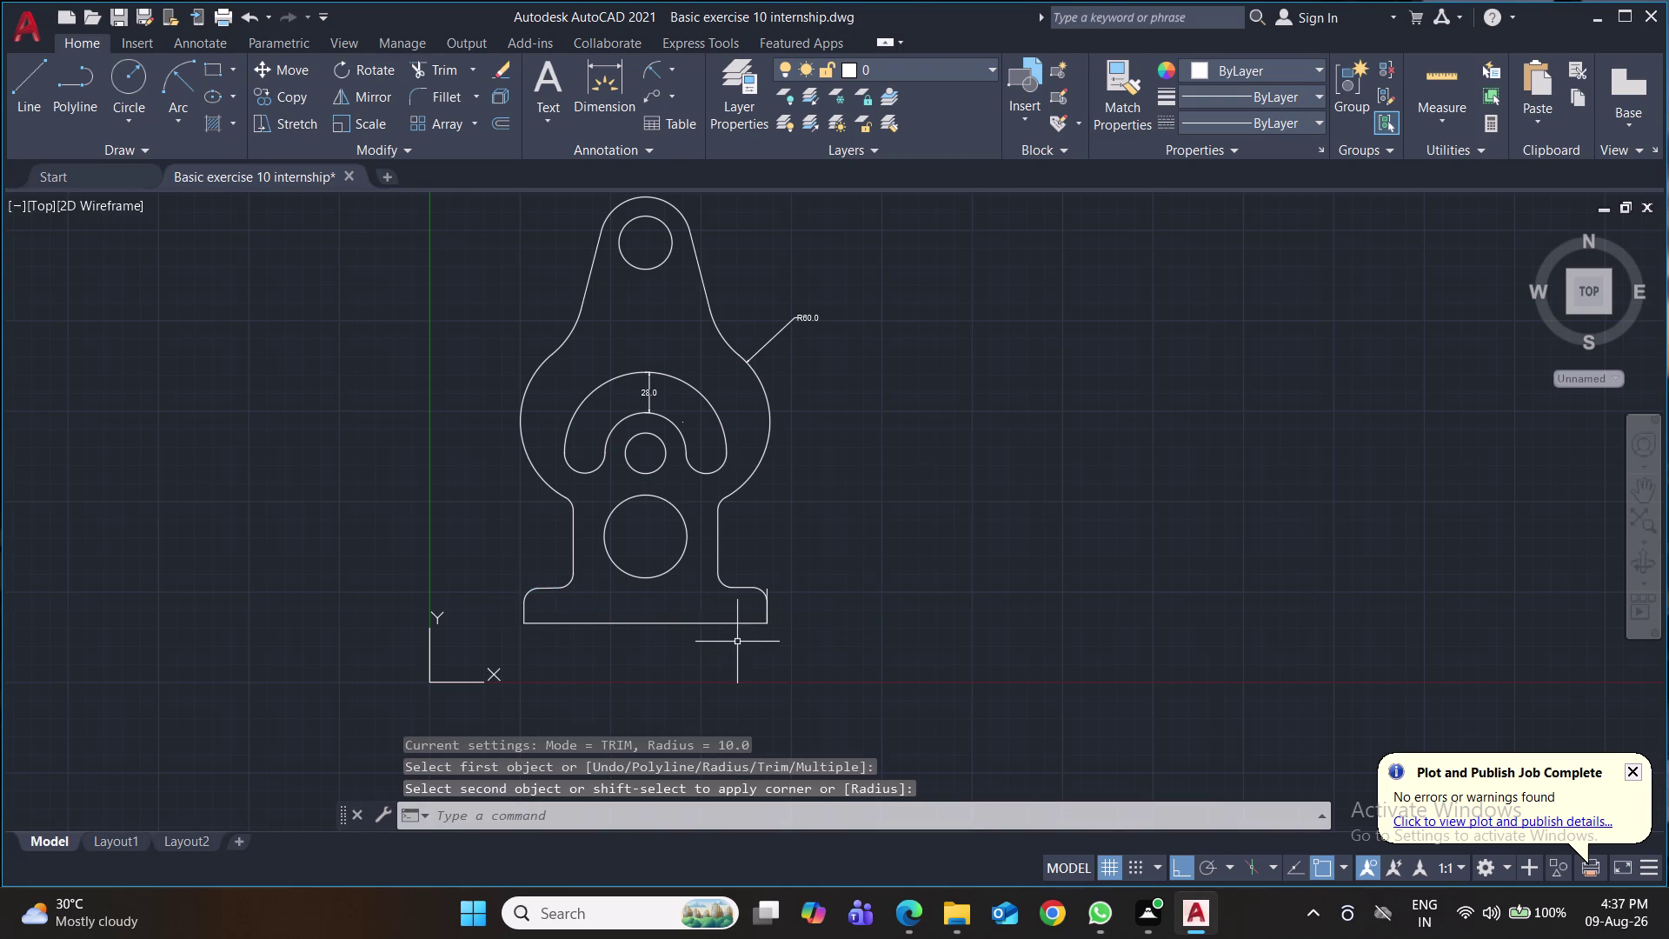
click(768, 589)
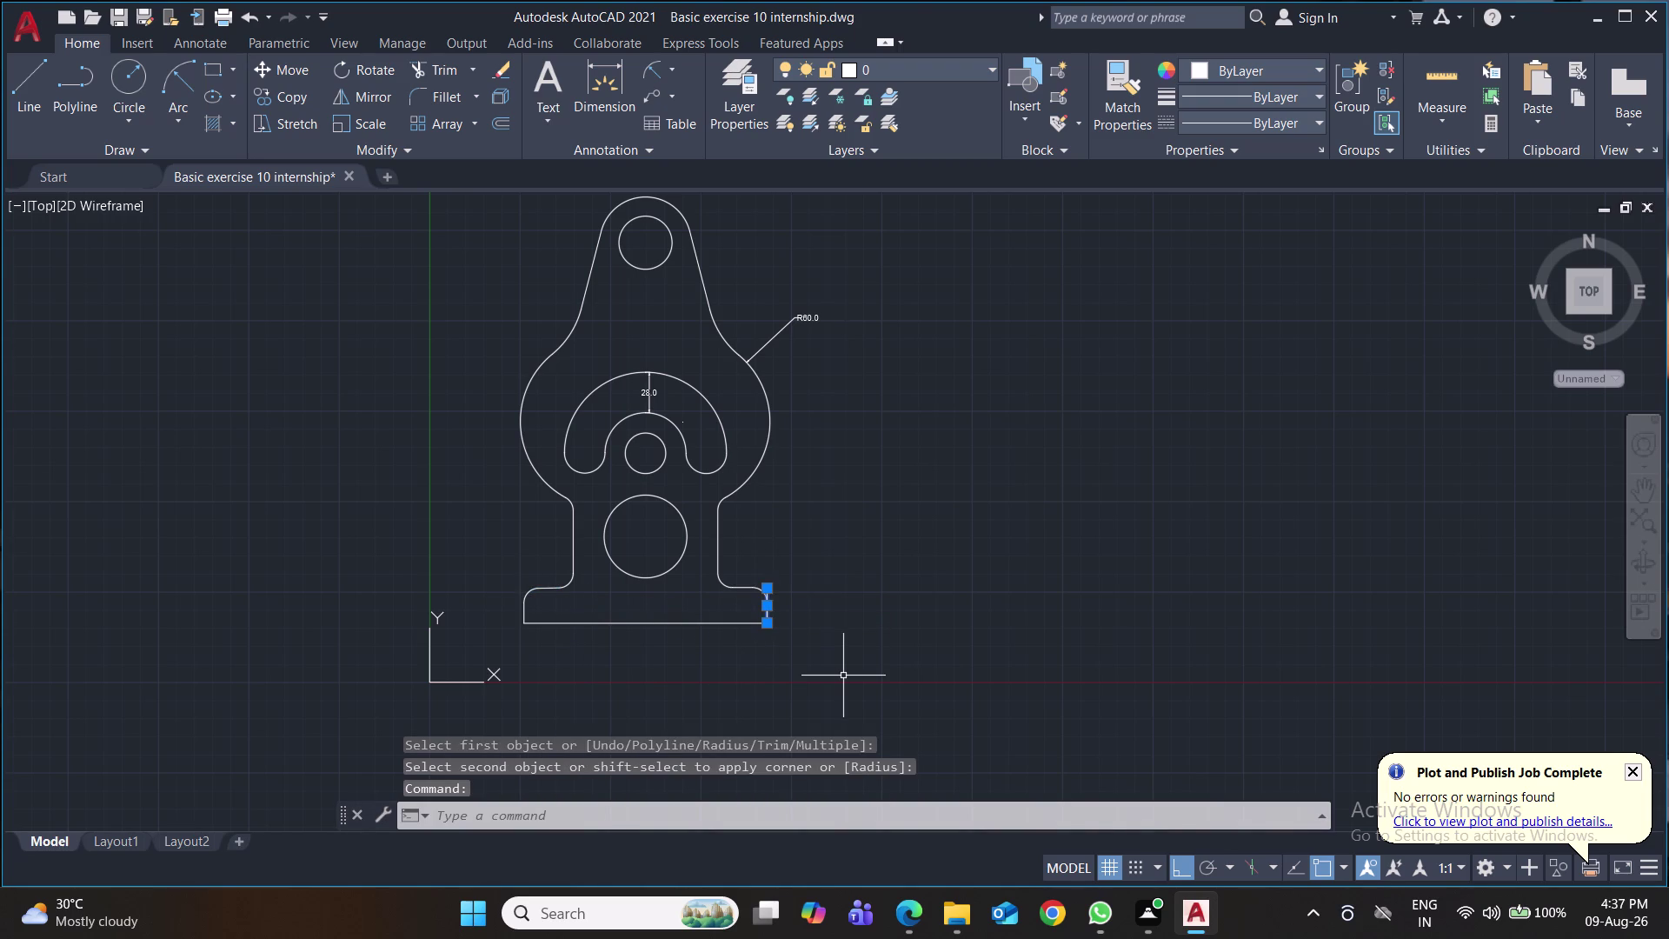
key(Delete)
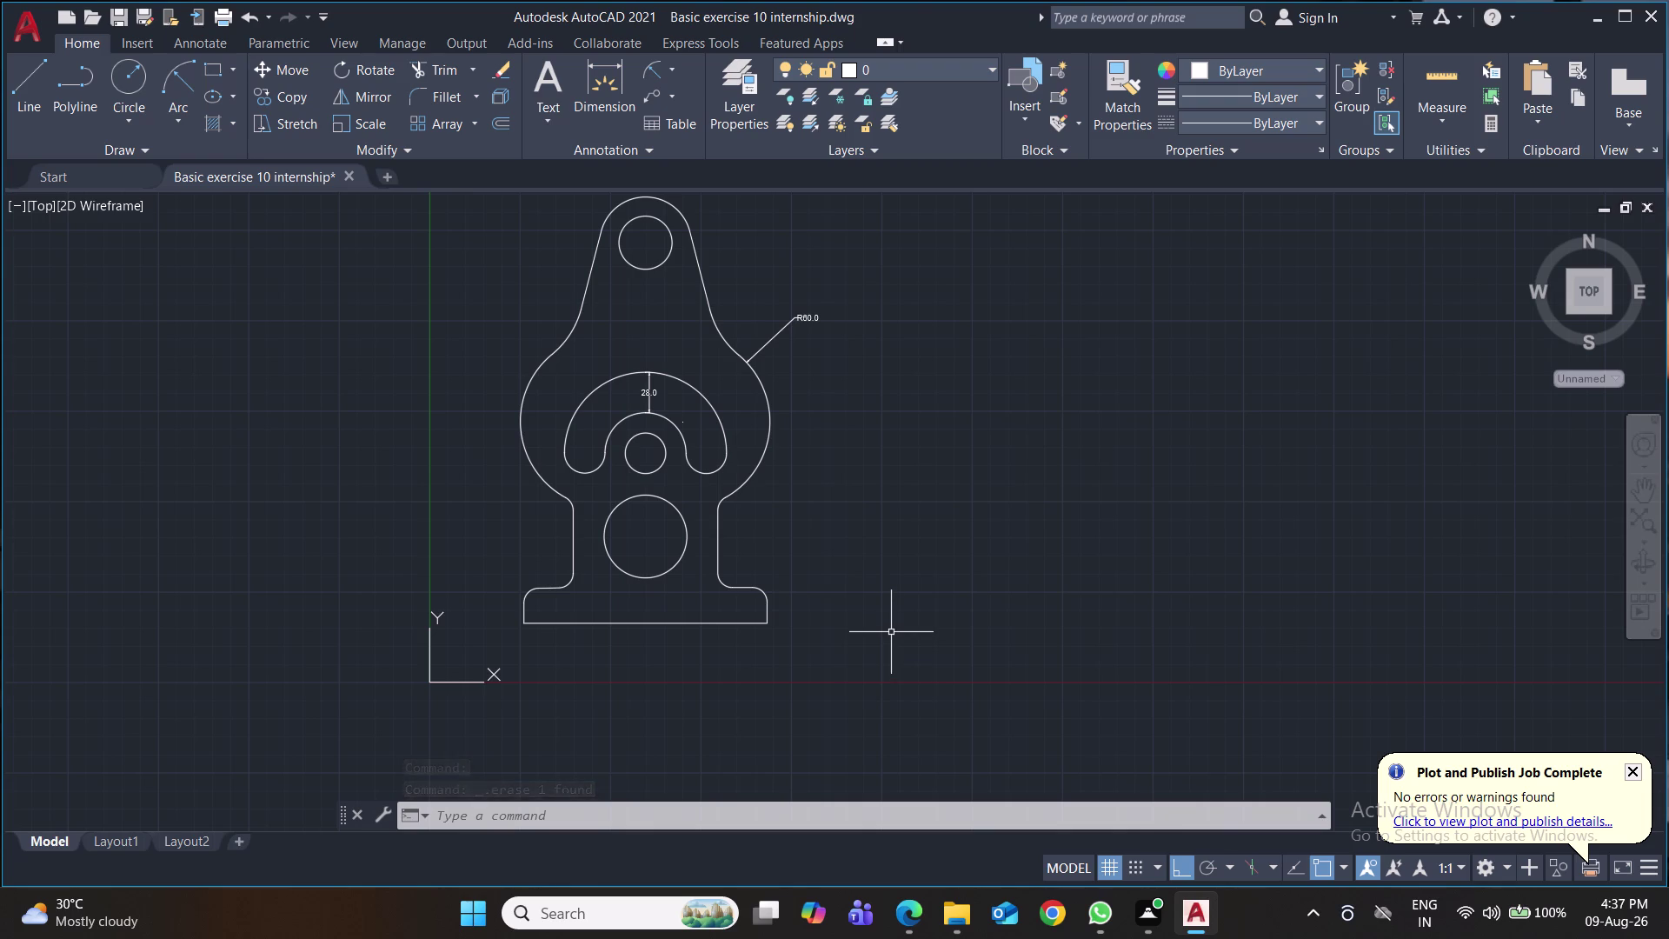
click(678, 75)
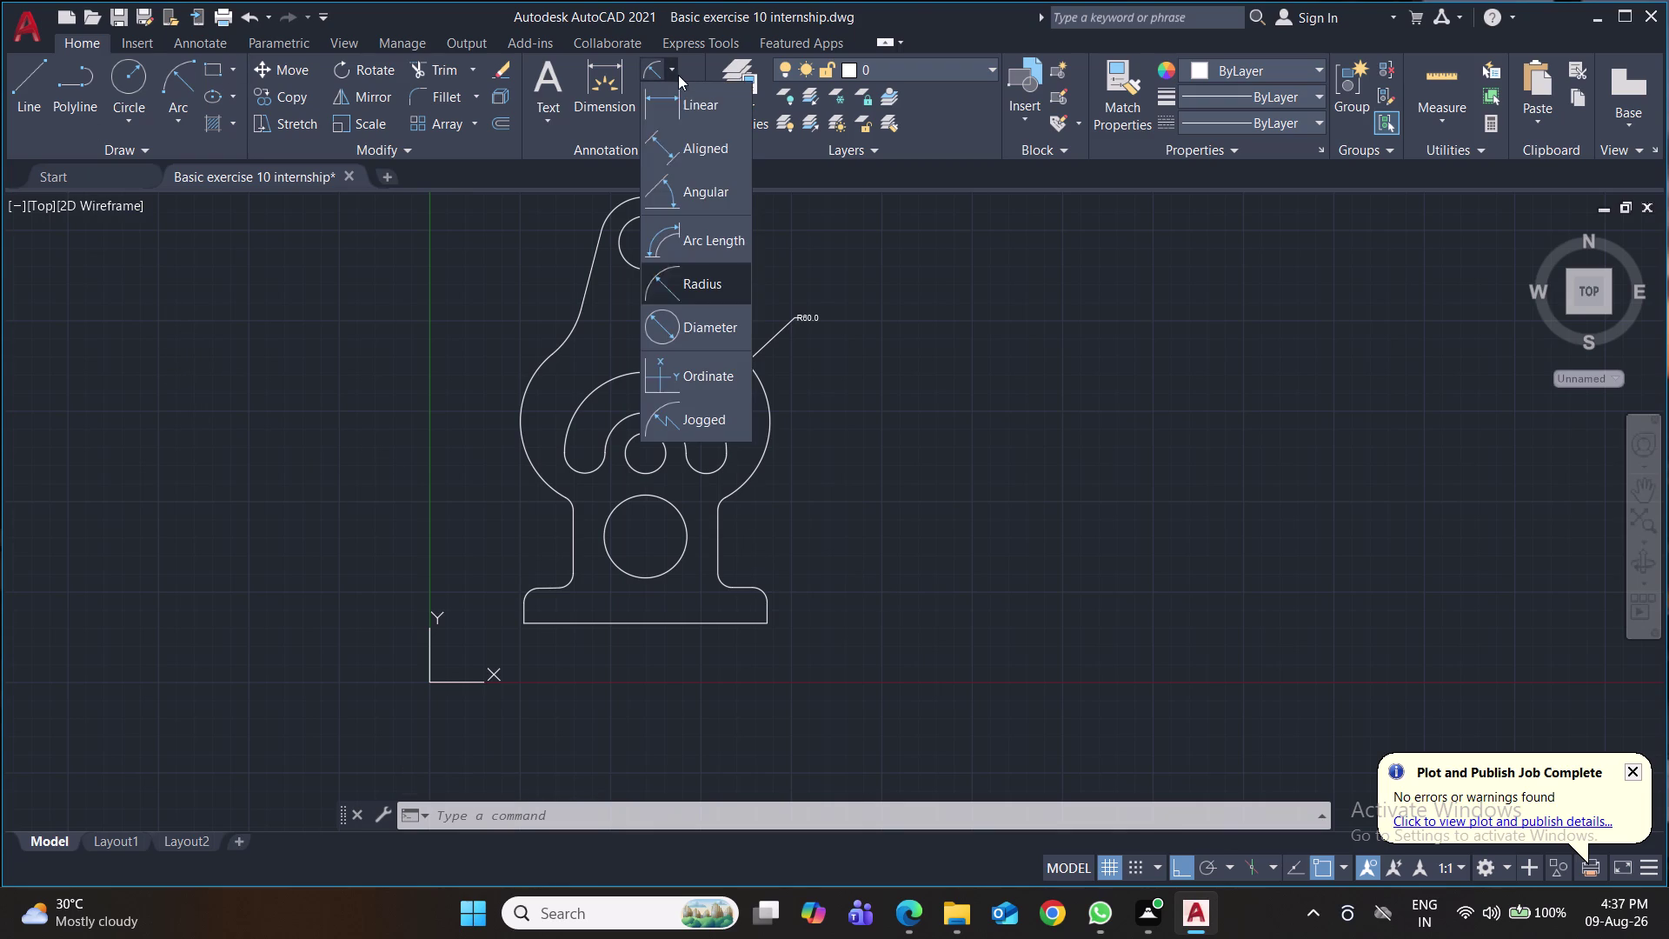
Dimension the base's right-end height as 24.7 with a vertical linear dimension.
click(689, 116)
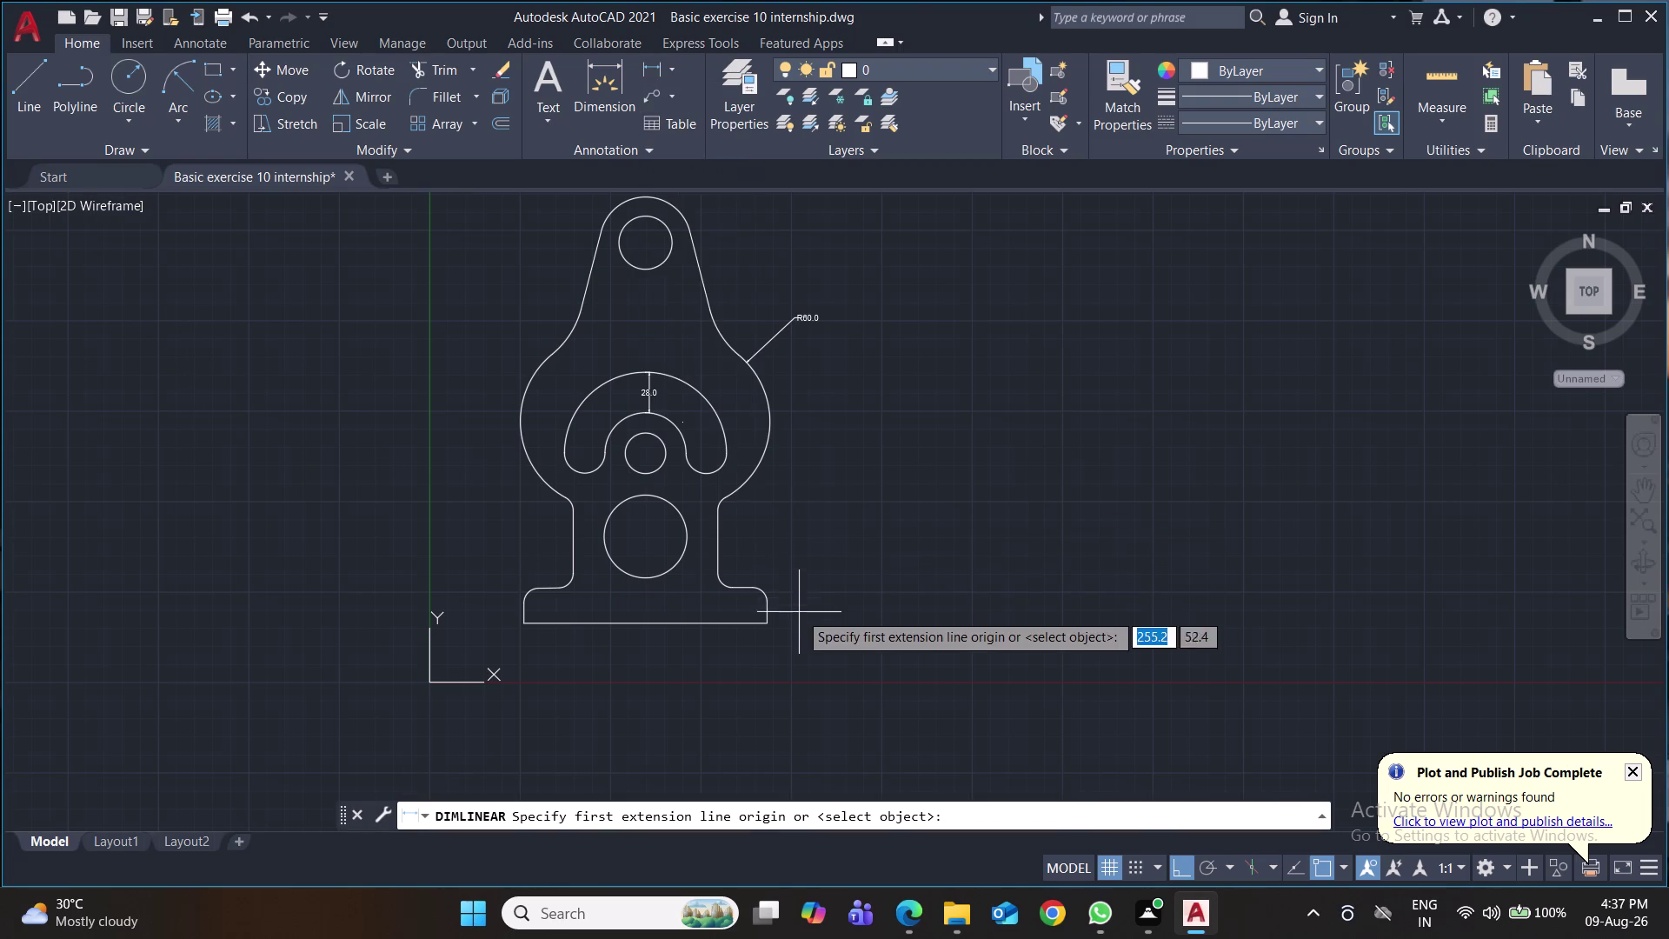
click(766, 622)
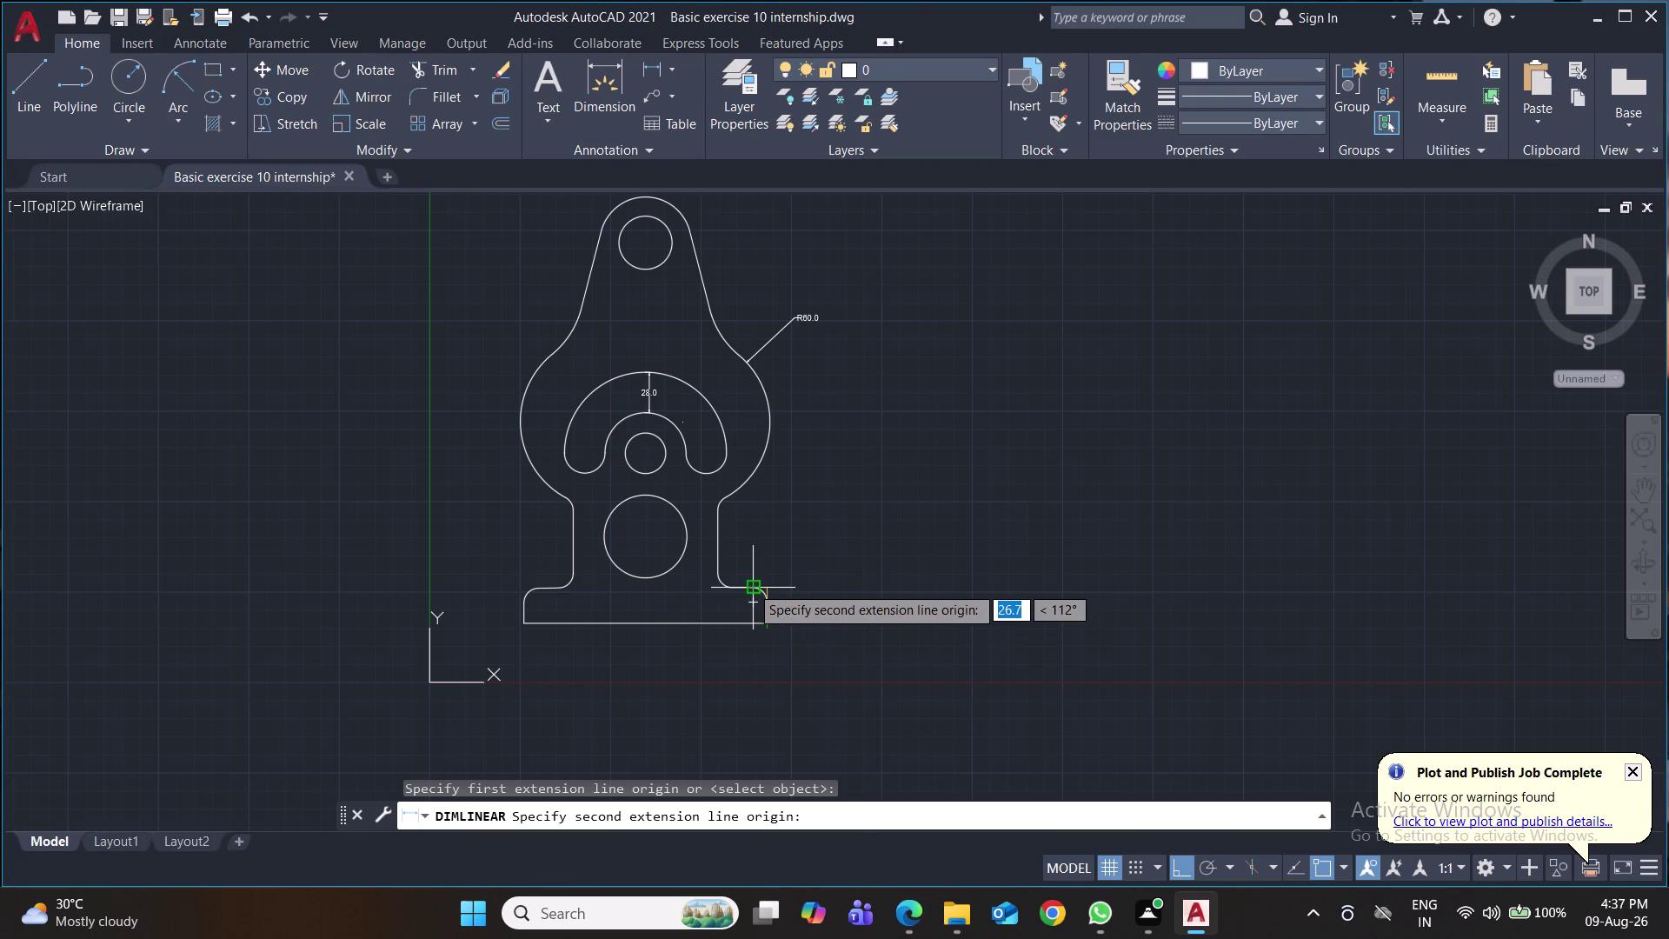
click(750, 585)
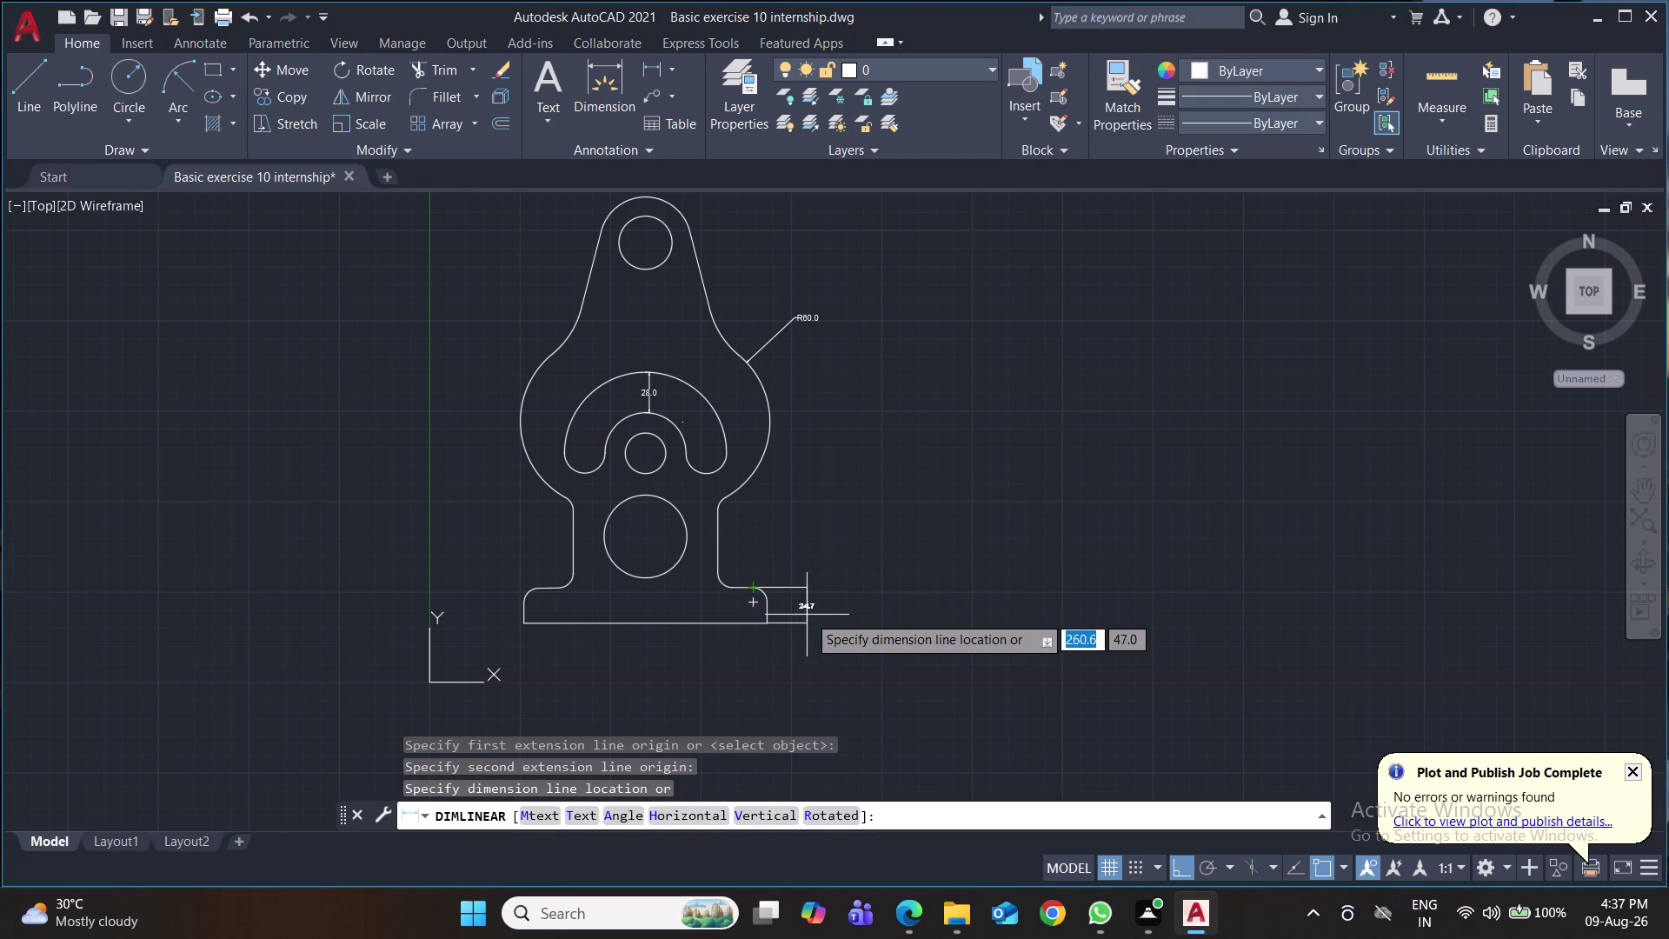
click(813, 611)
scroll(up, 3)
scroll(up, 3)
middle_drag(873, 629, 930, 721)
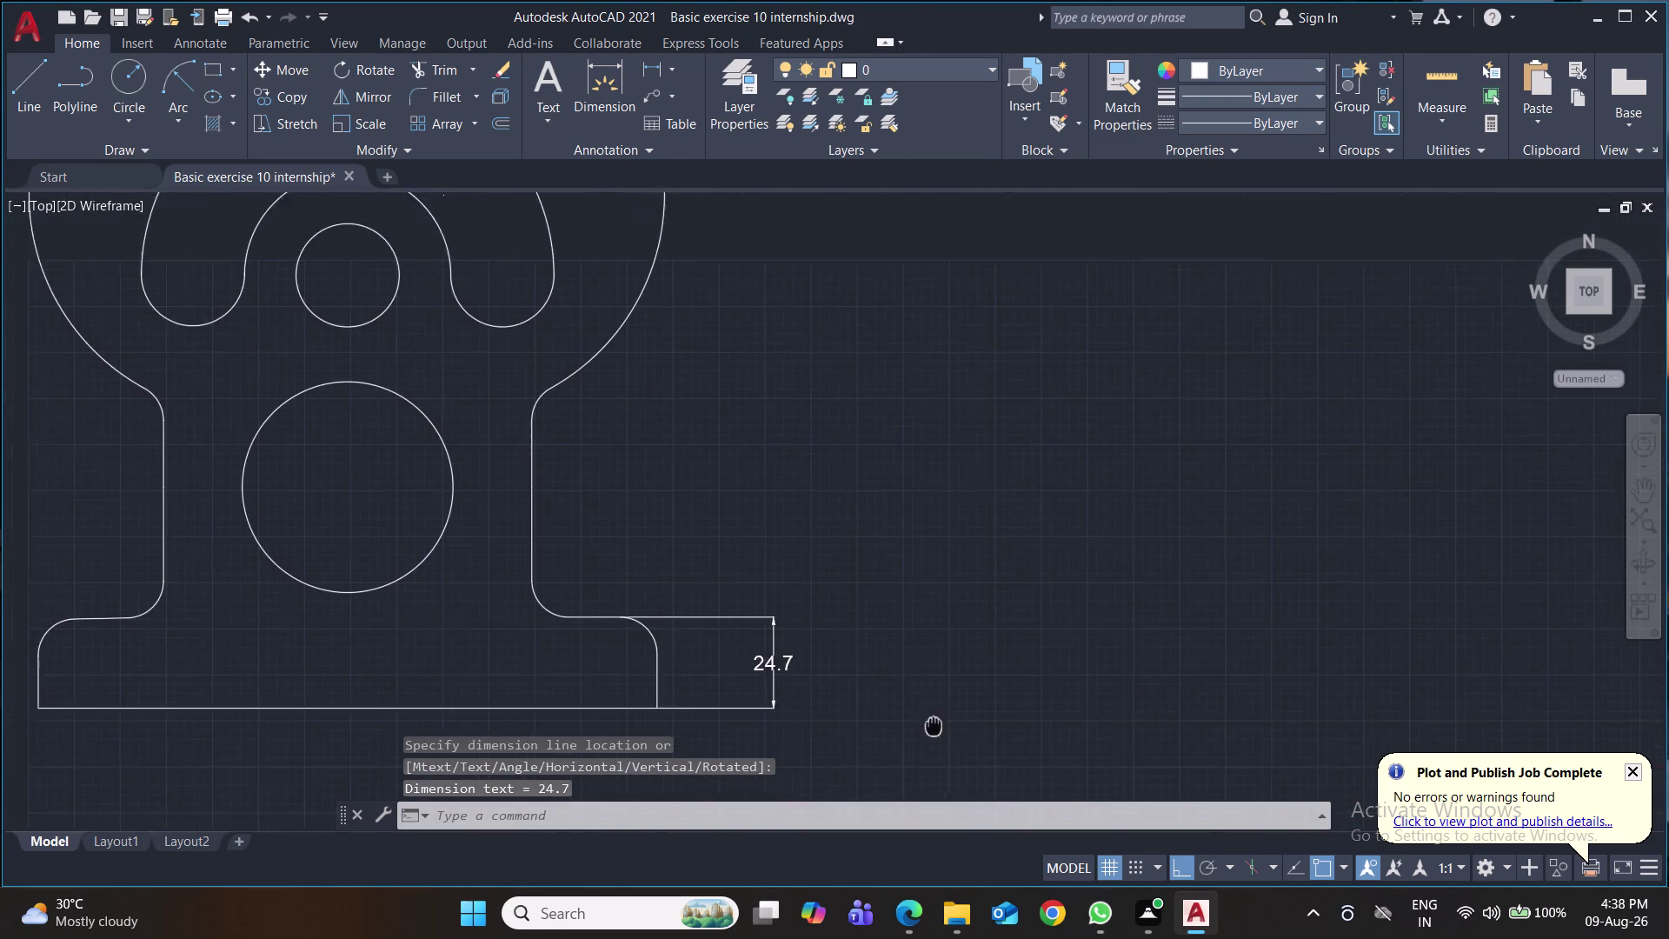
middle_drag(930, 721, 1000, 741)
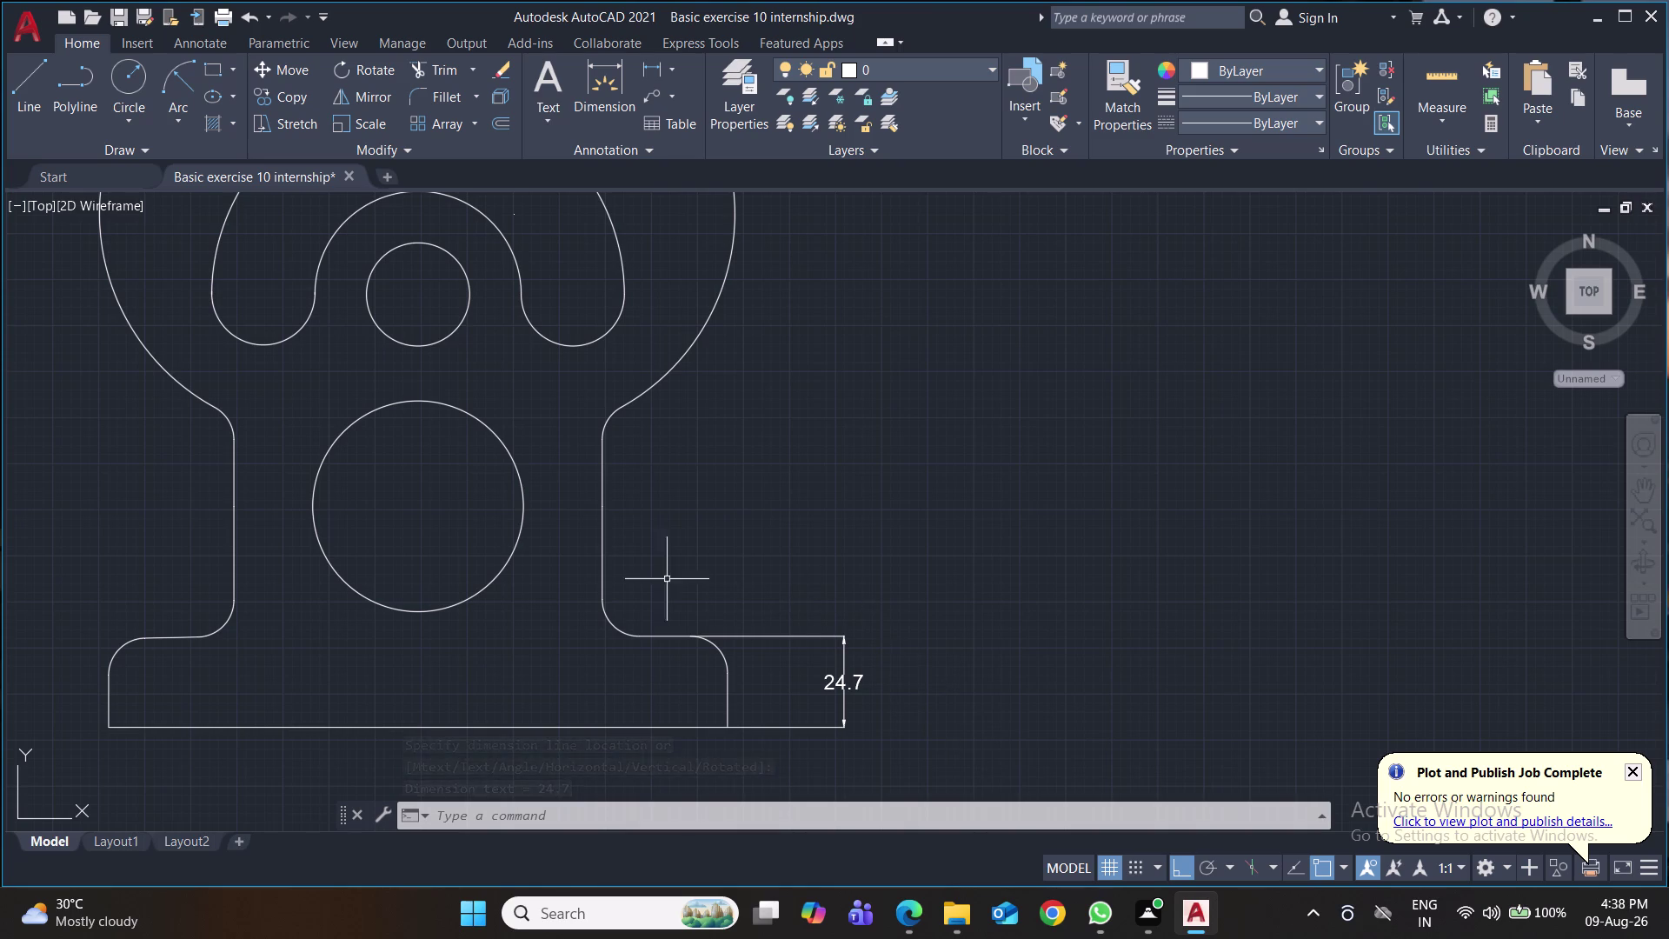
click(674, 75)
click(695, 287)
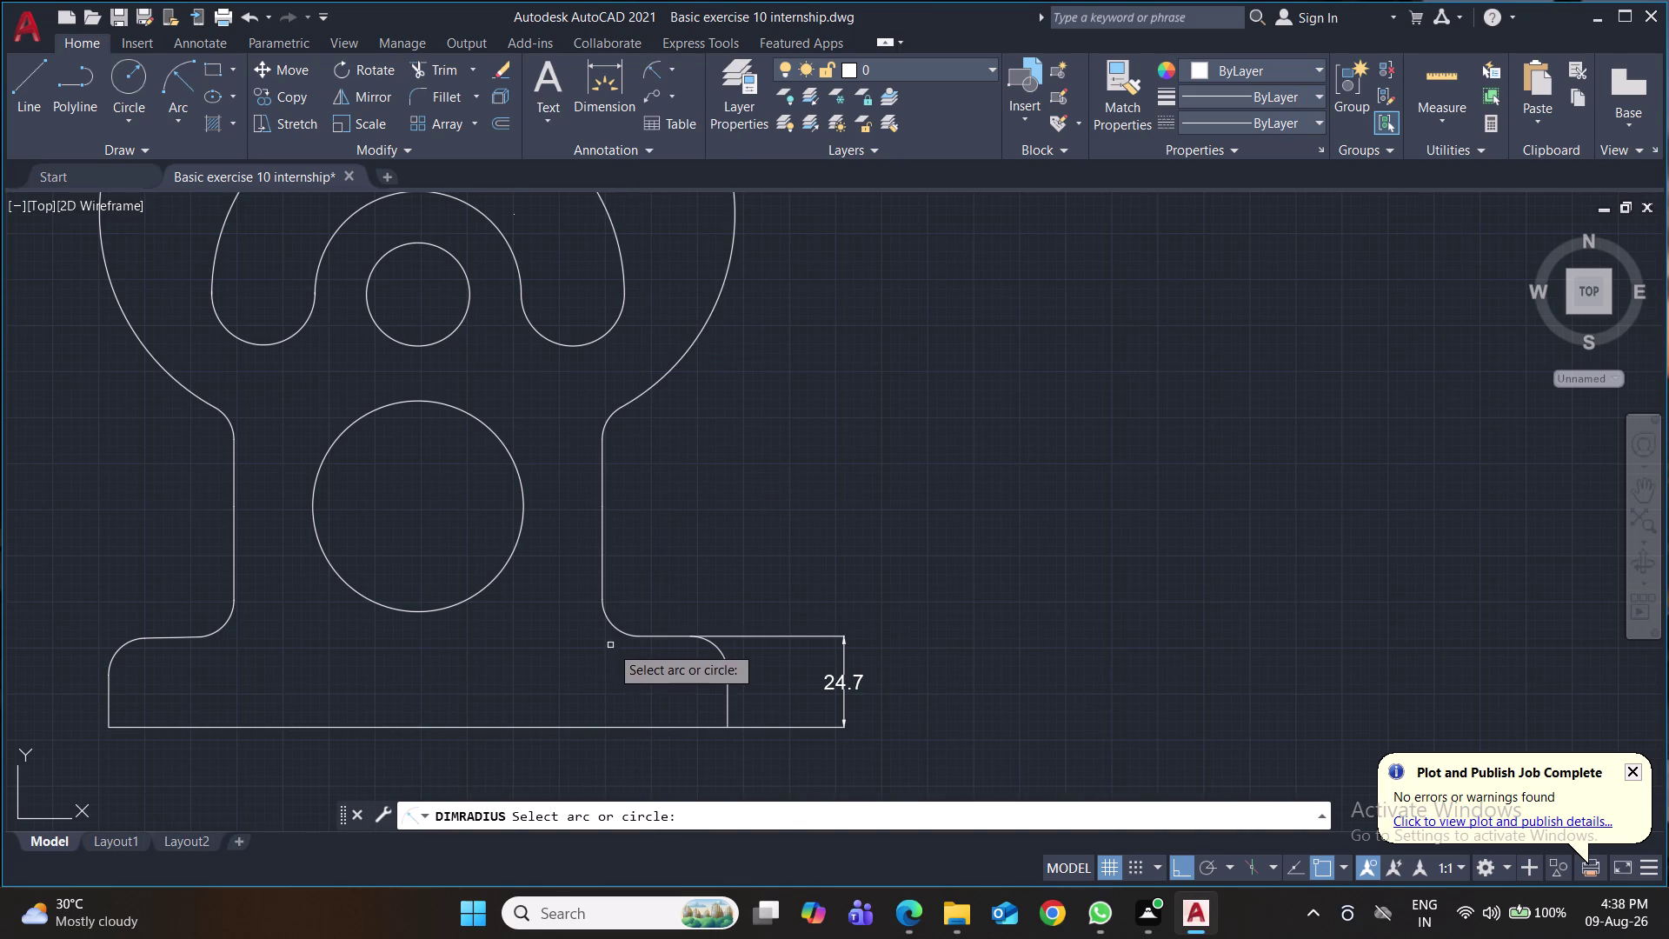
Dimension the R10 fillet and add a 60.0 linear dimension from the large circle's centre to the base.
click(611, 623)
click(731, 547)
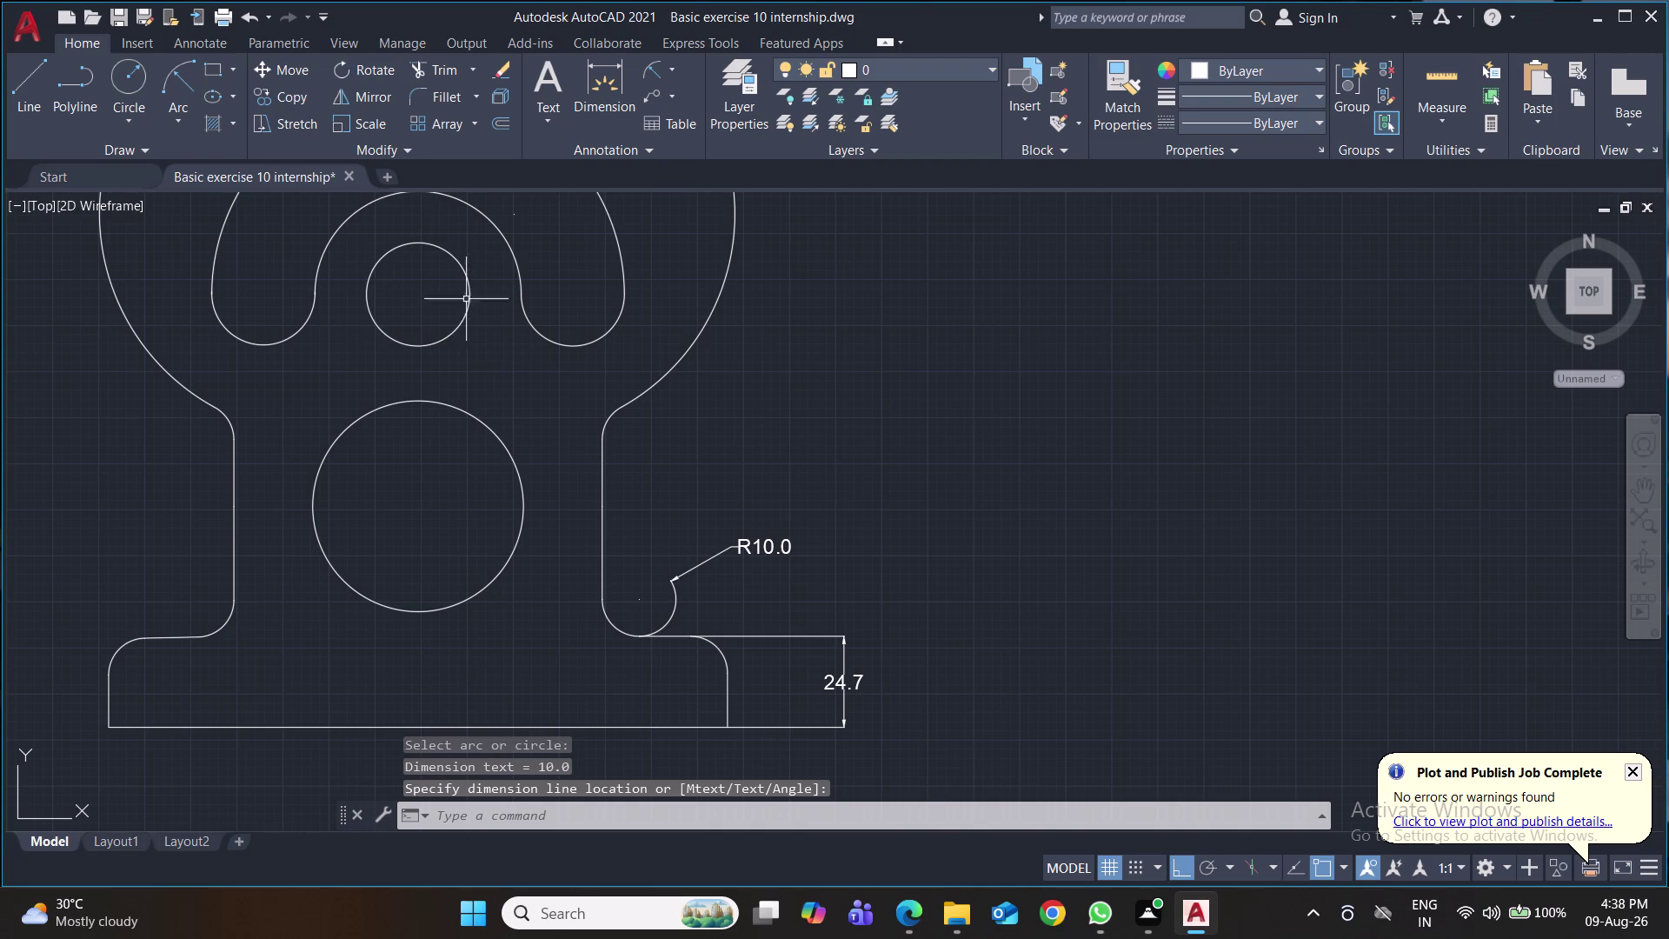
click(671, 68)
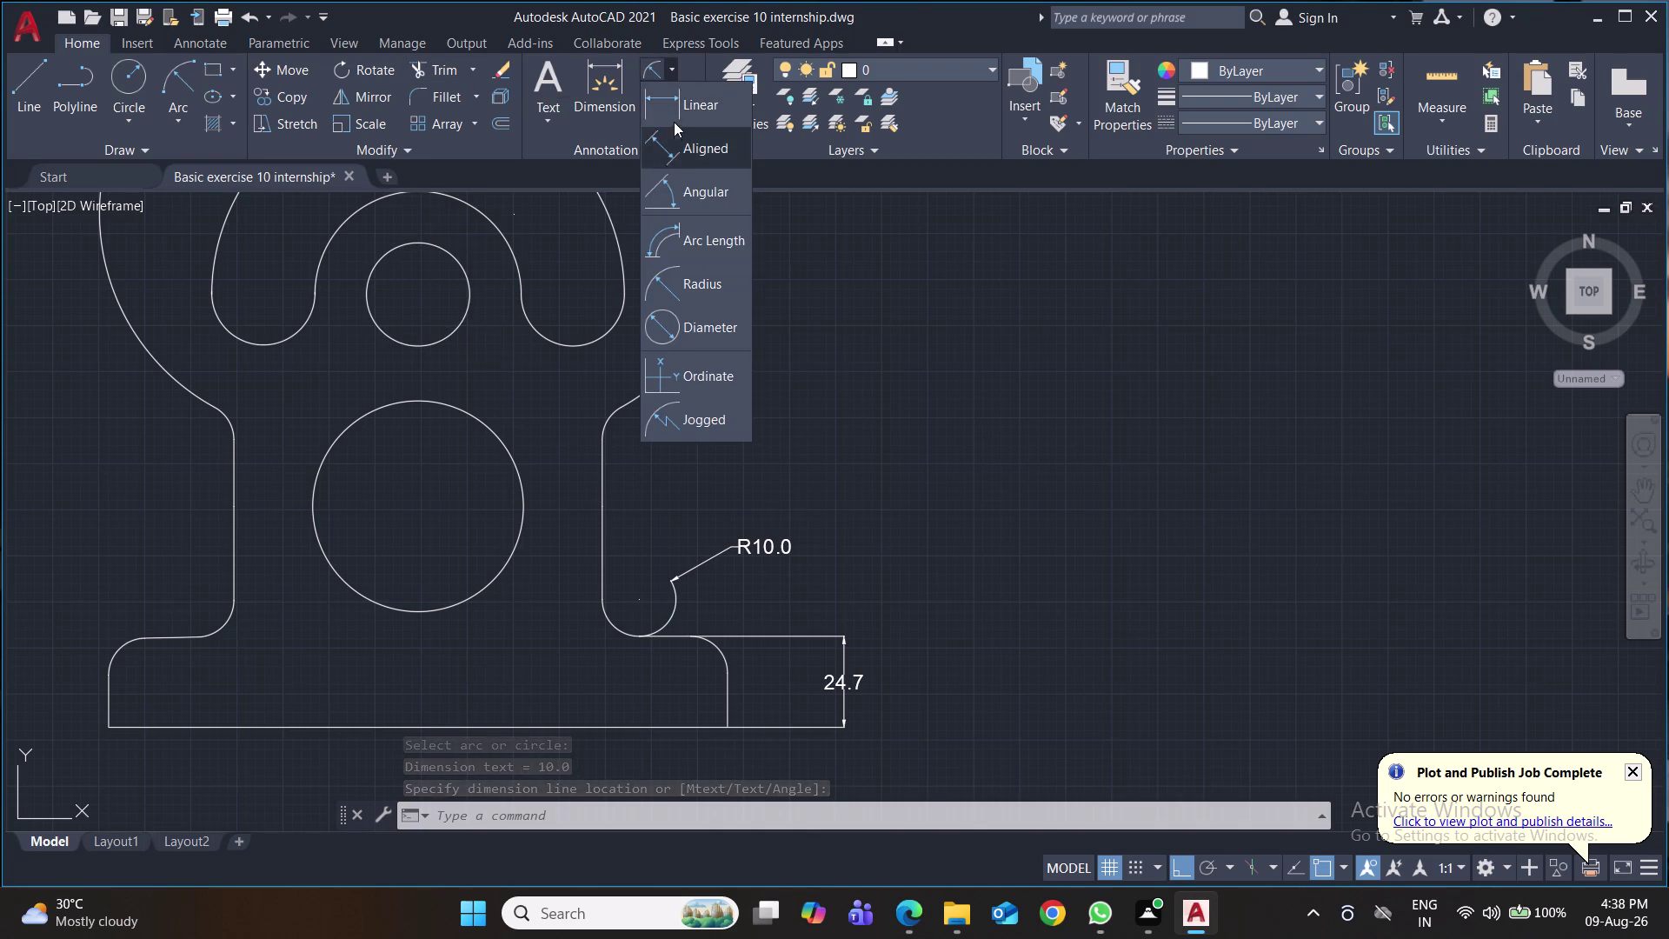
click(674, 122)
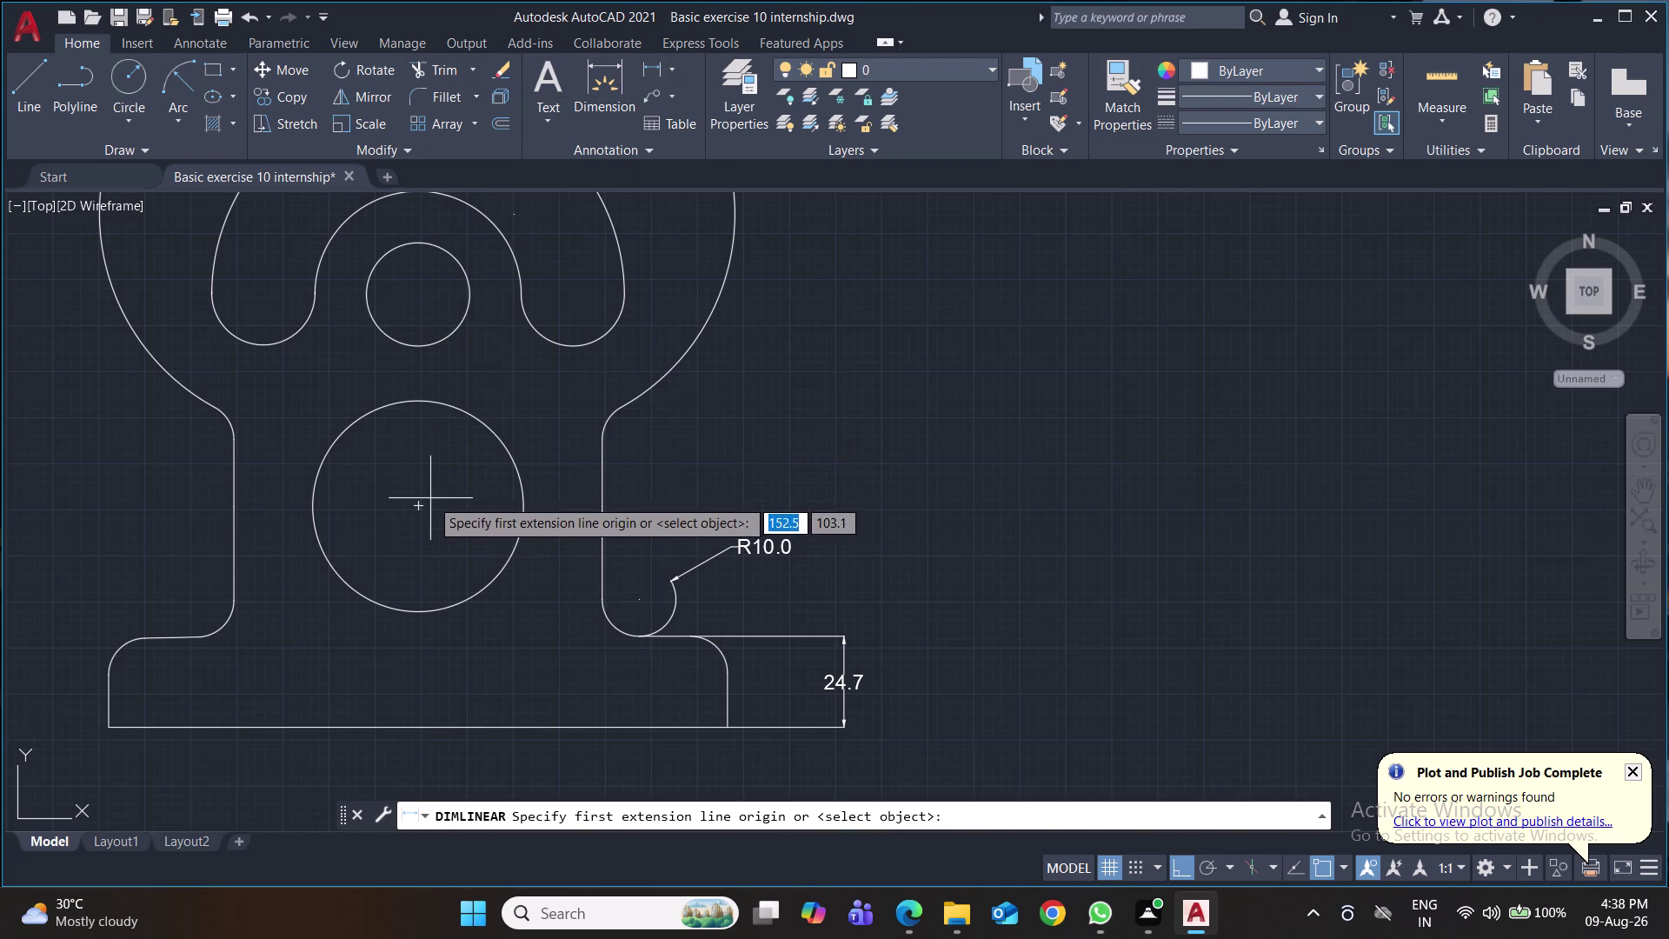
click(416, 508)
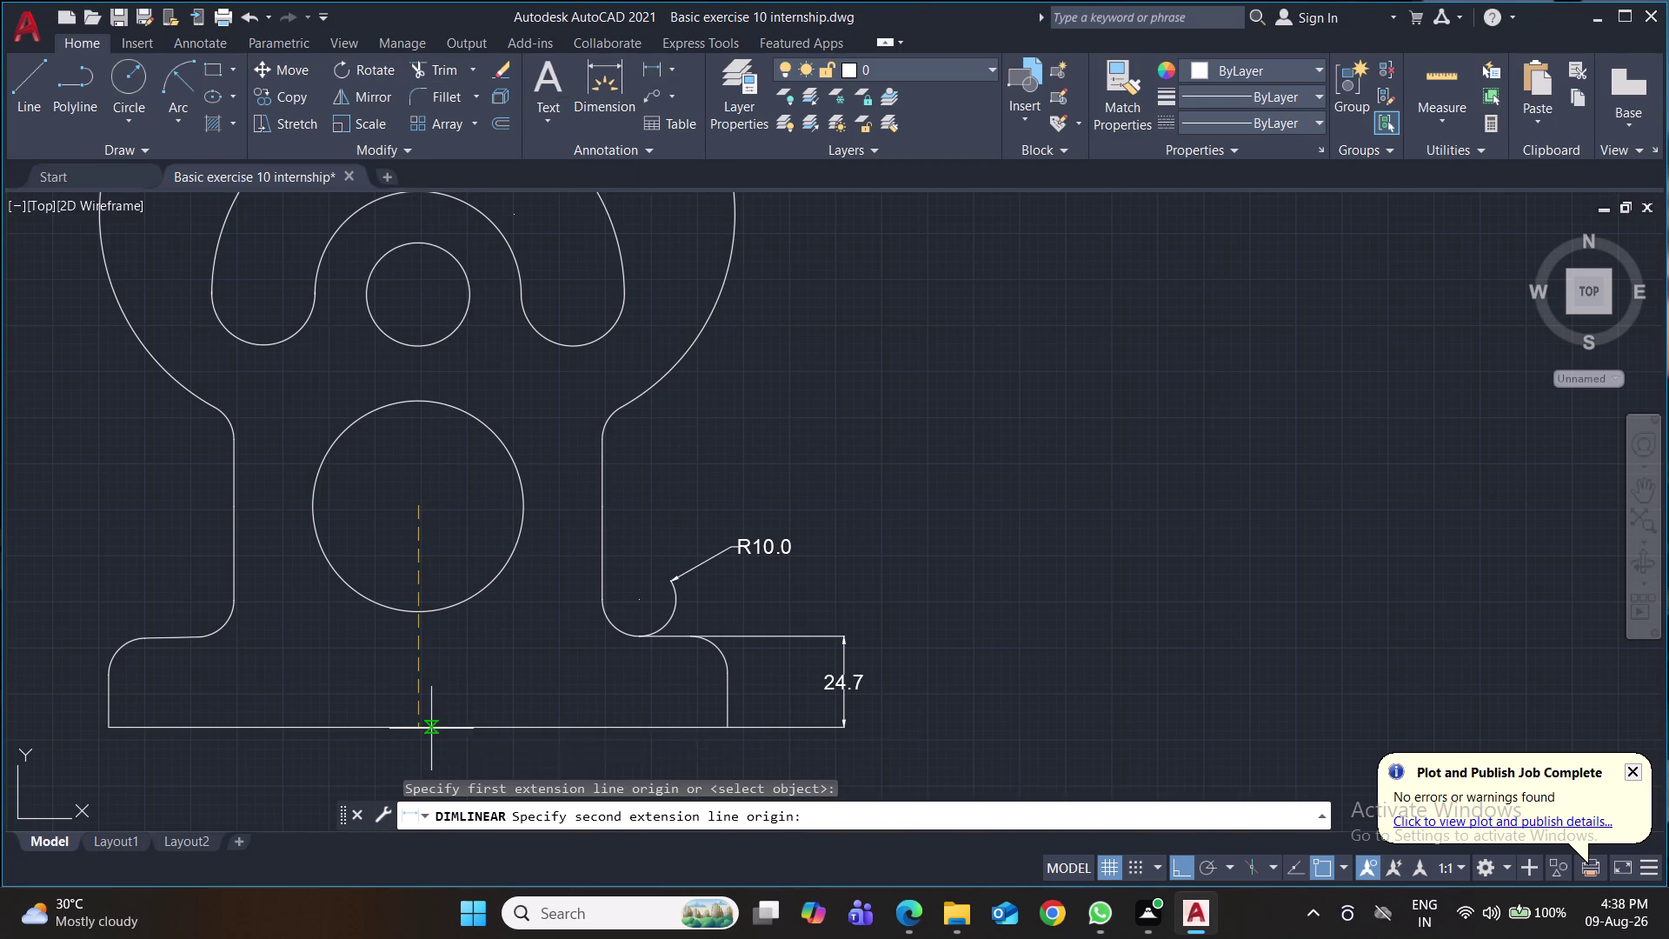
click(418, 728)
click(929, 714)
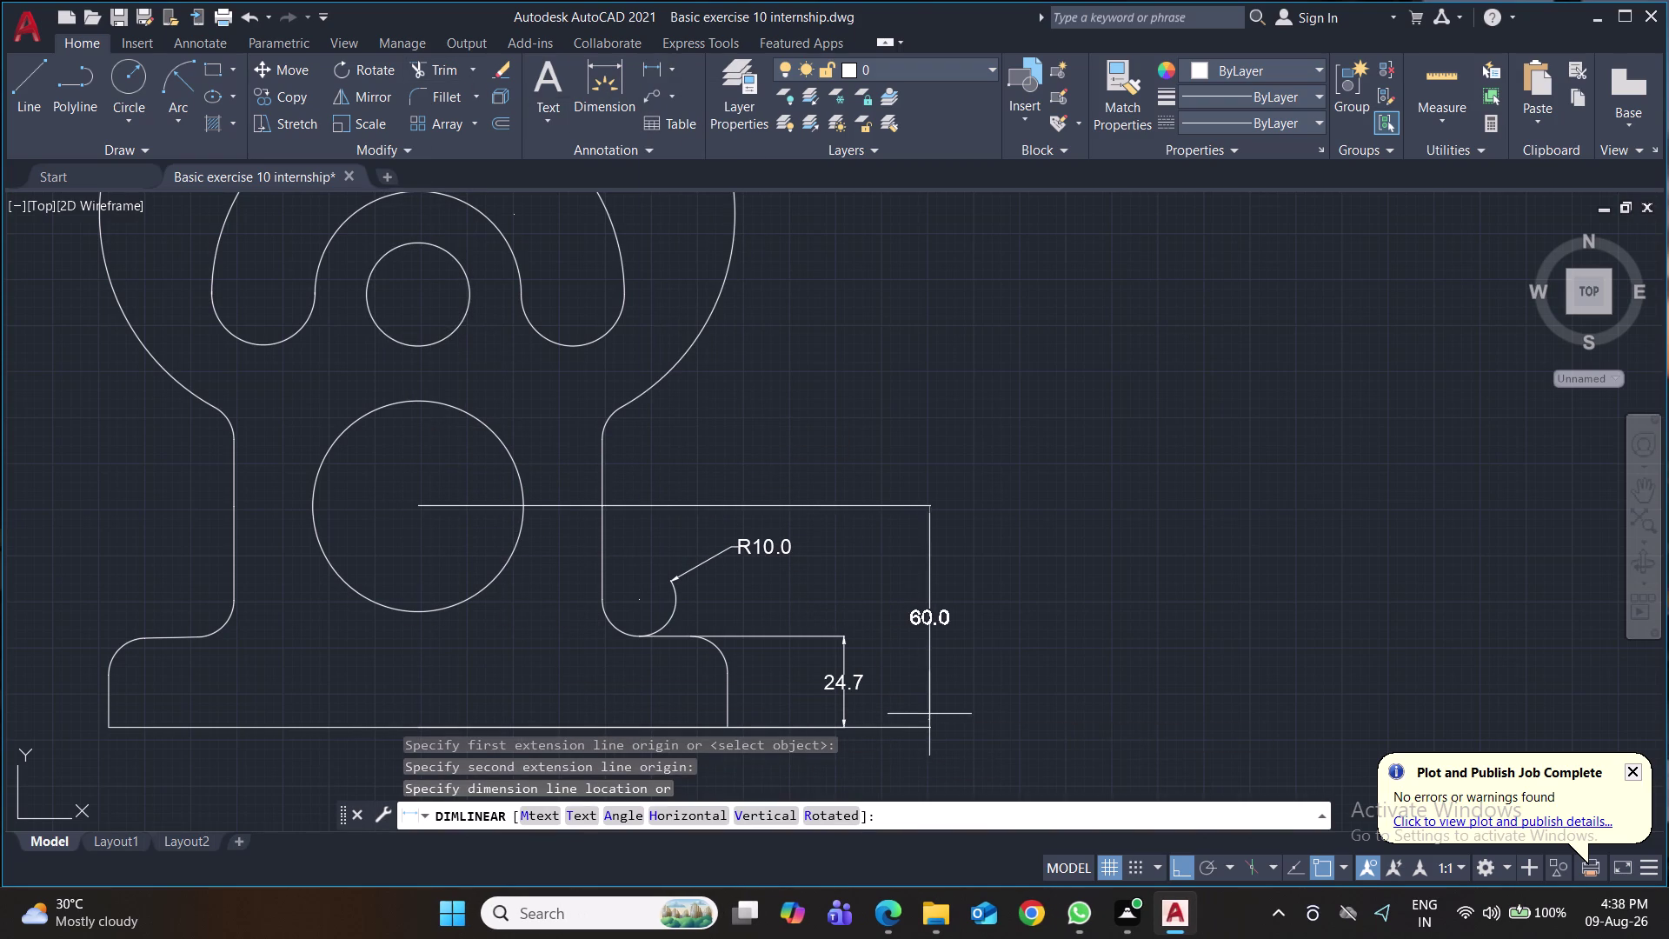
Add a 57.5 linear dimension between the large circle and the small middle circle centres.
middle_drag(1032, 608, 1003, 811)
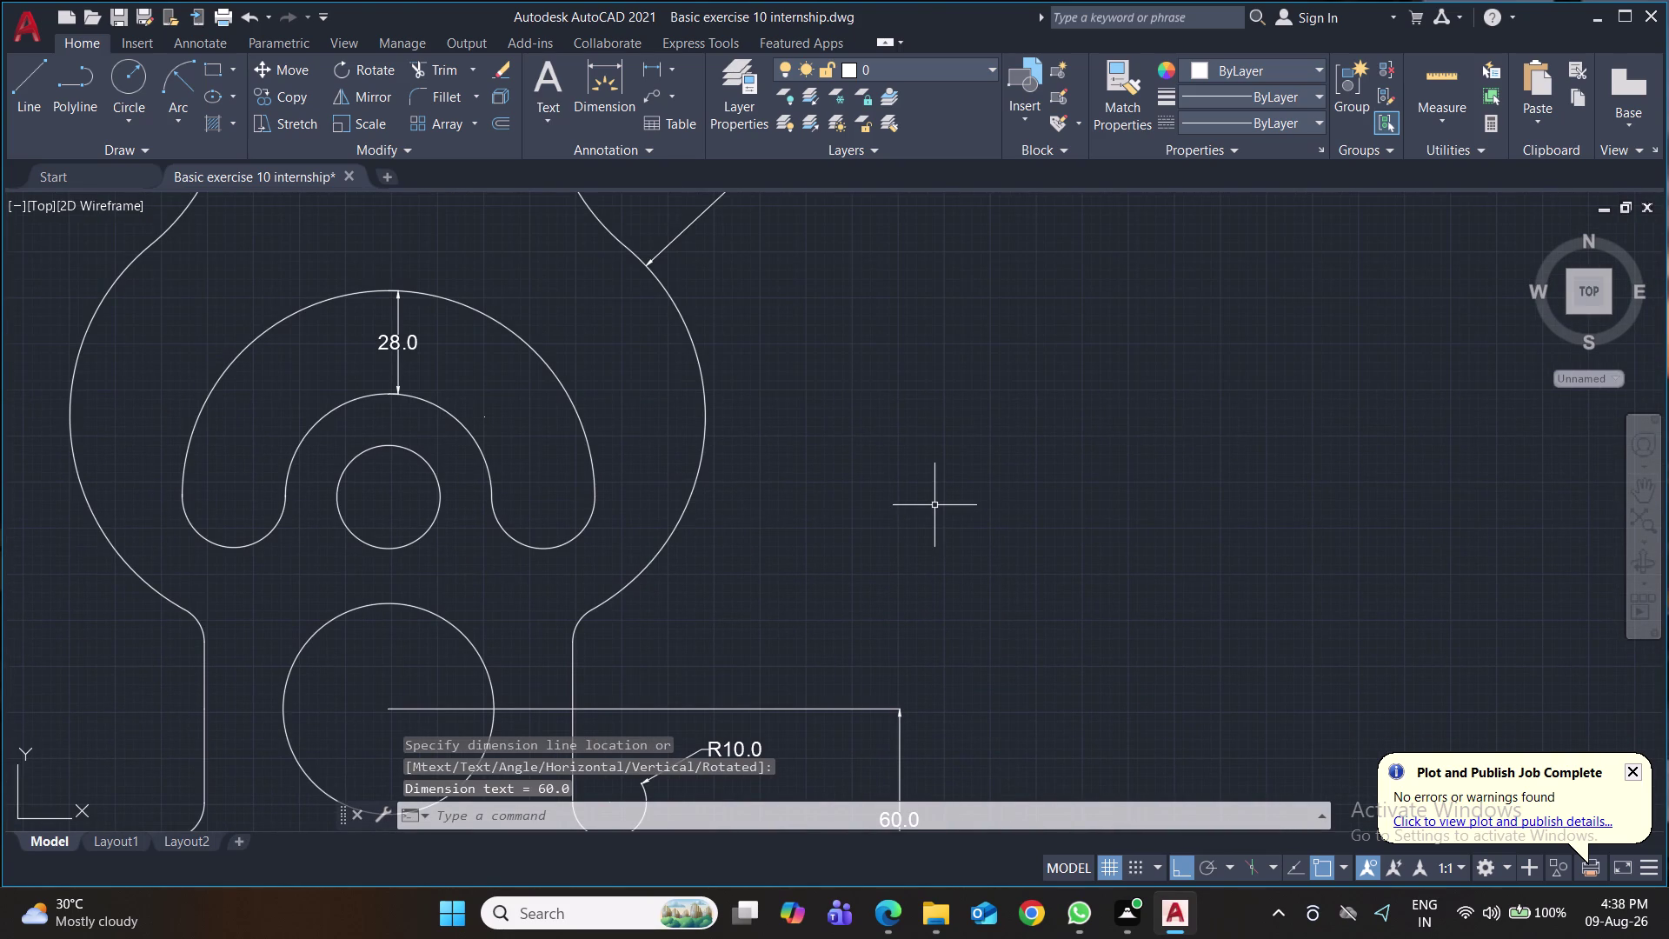
click(651, 67)
click(389, 501)
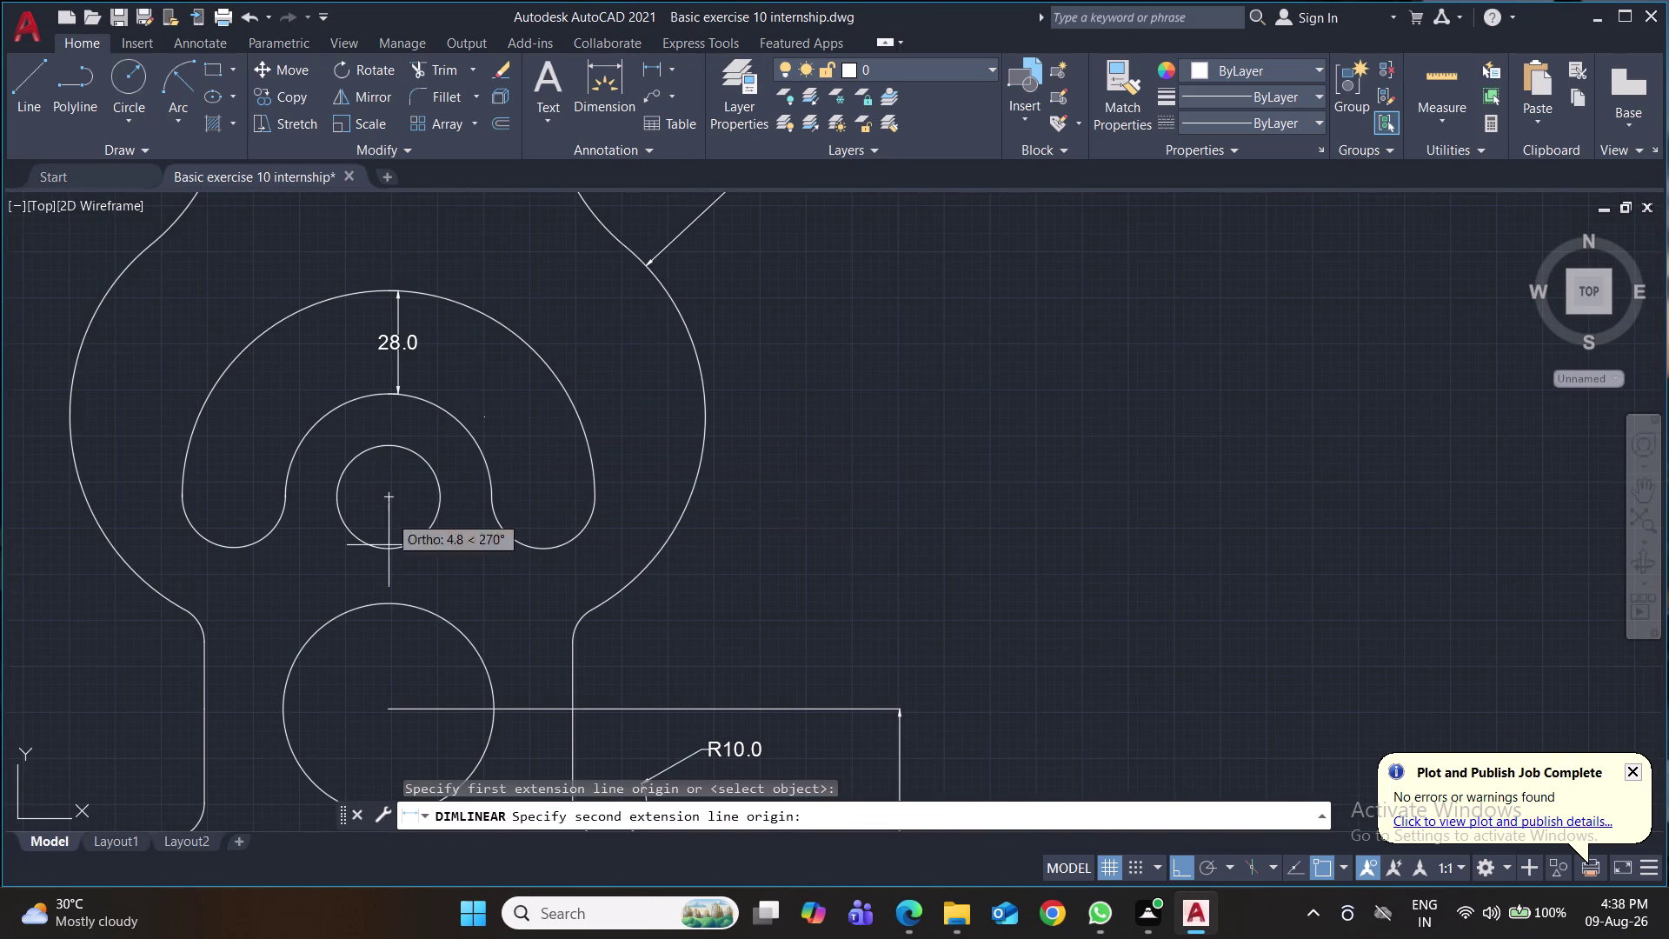
click(385, 707)
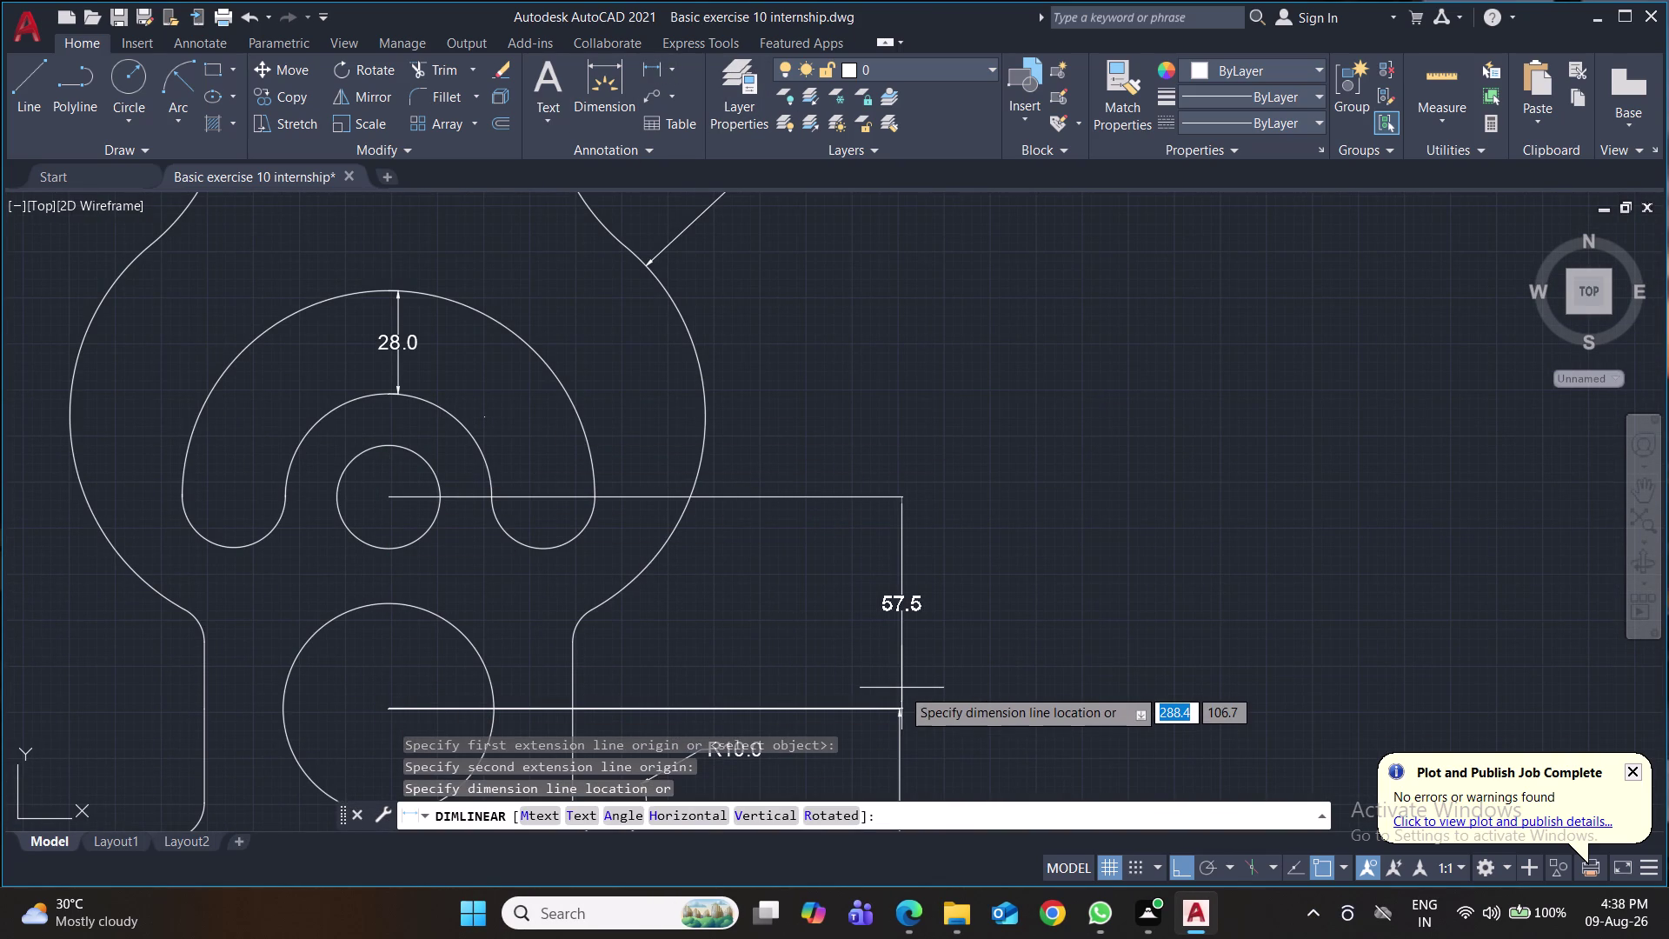
click(902, 688)
Add a 145.5 linear dimension from the middle circle's centre to the top hole's centre.
middle_drag(1017, 607, 1051, 802)
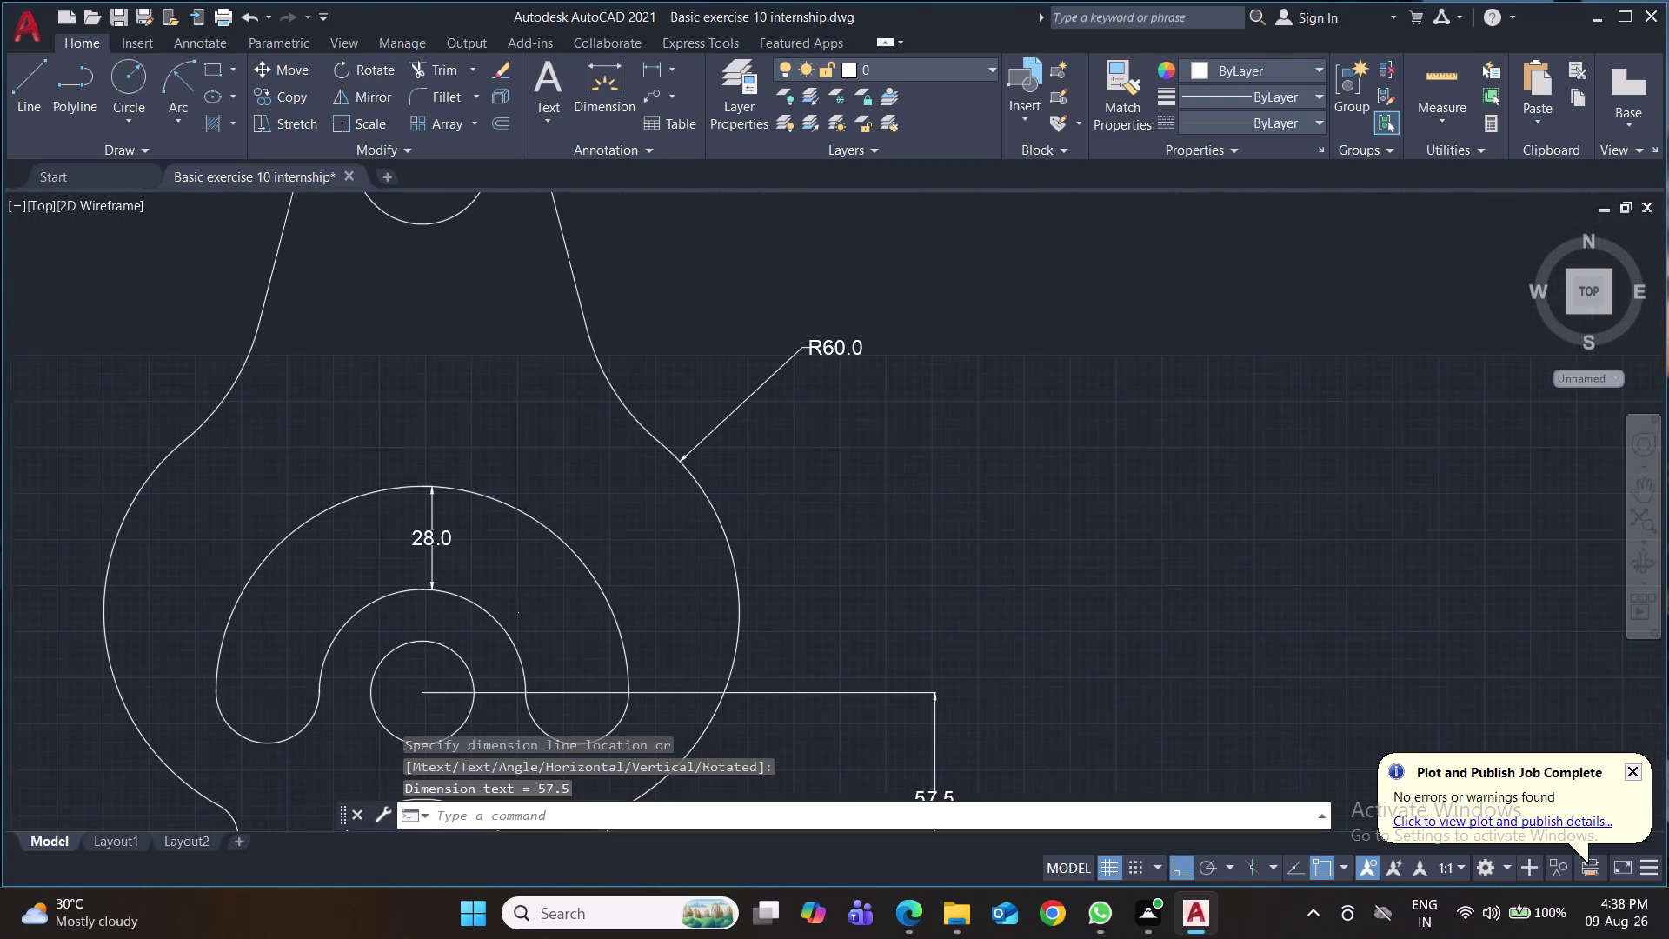
scroll(down, 3)
middle_drag(1050, 560, 940, 506)
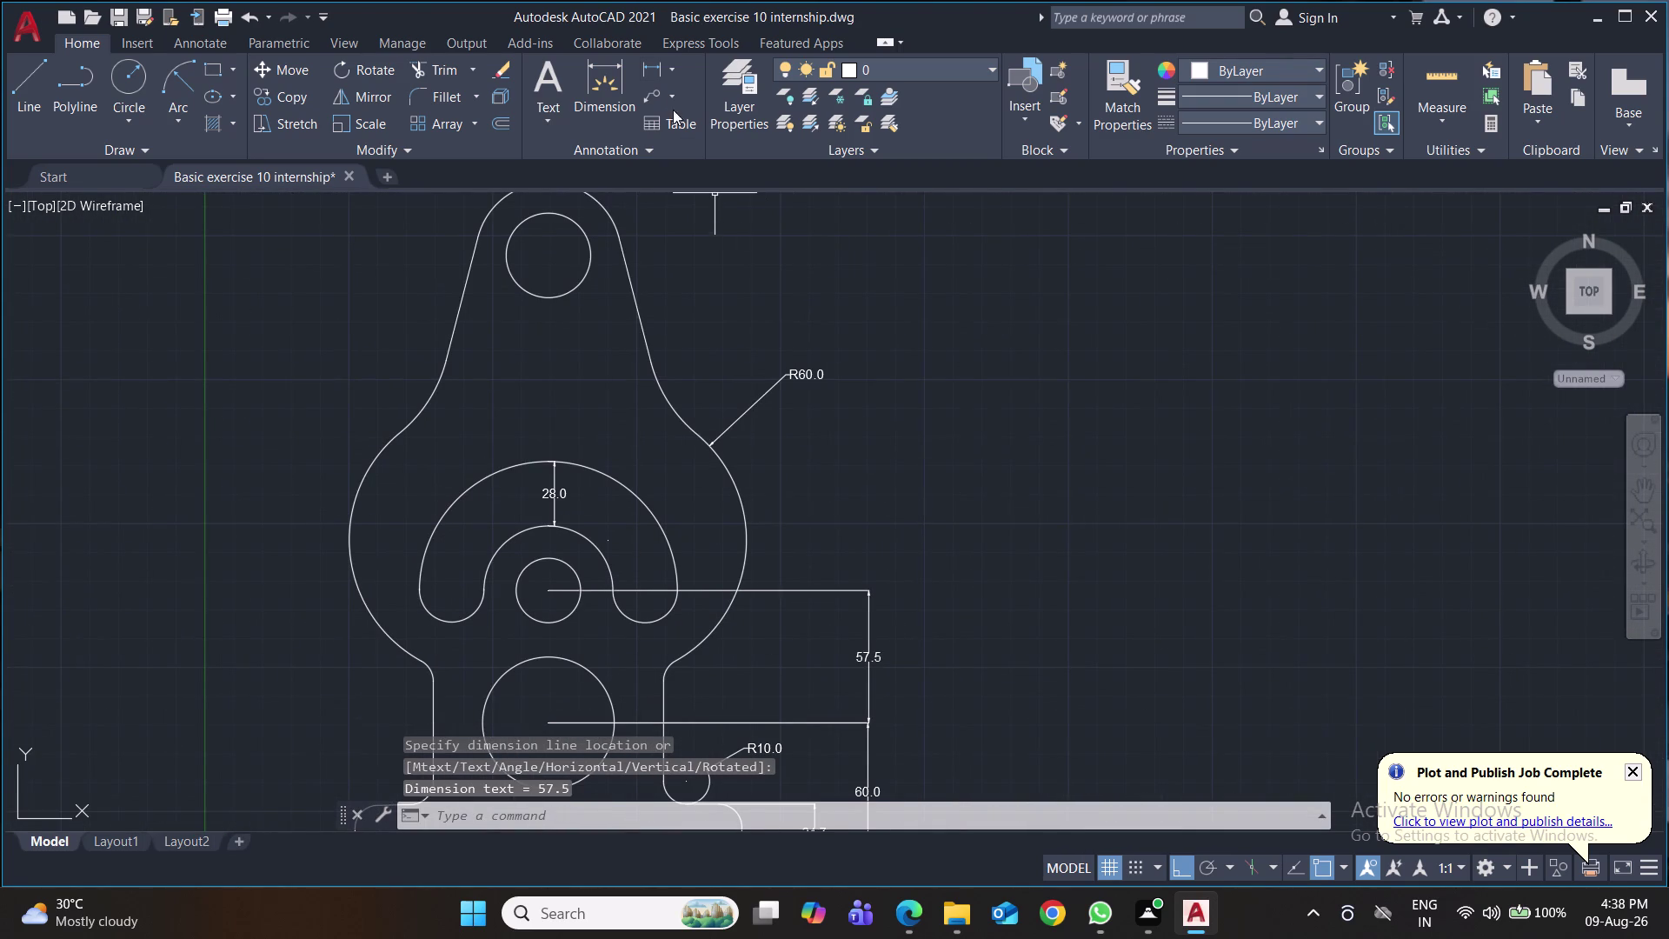
key(space)
click(548, 595)
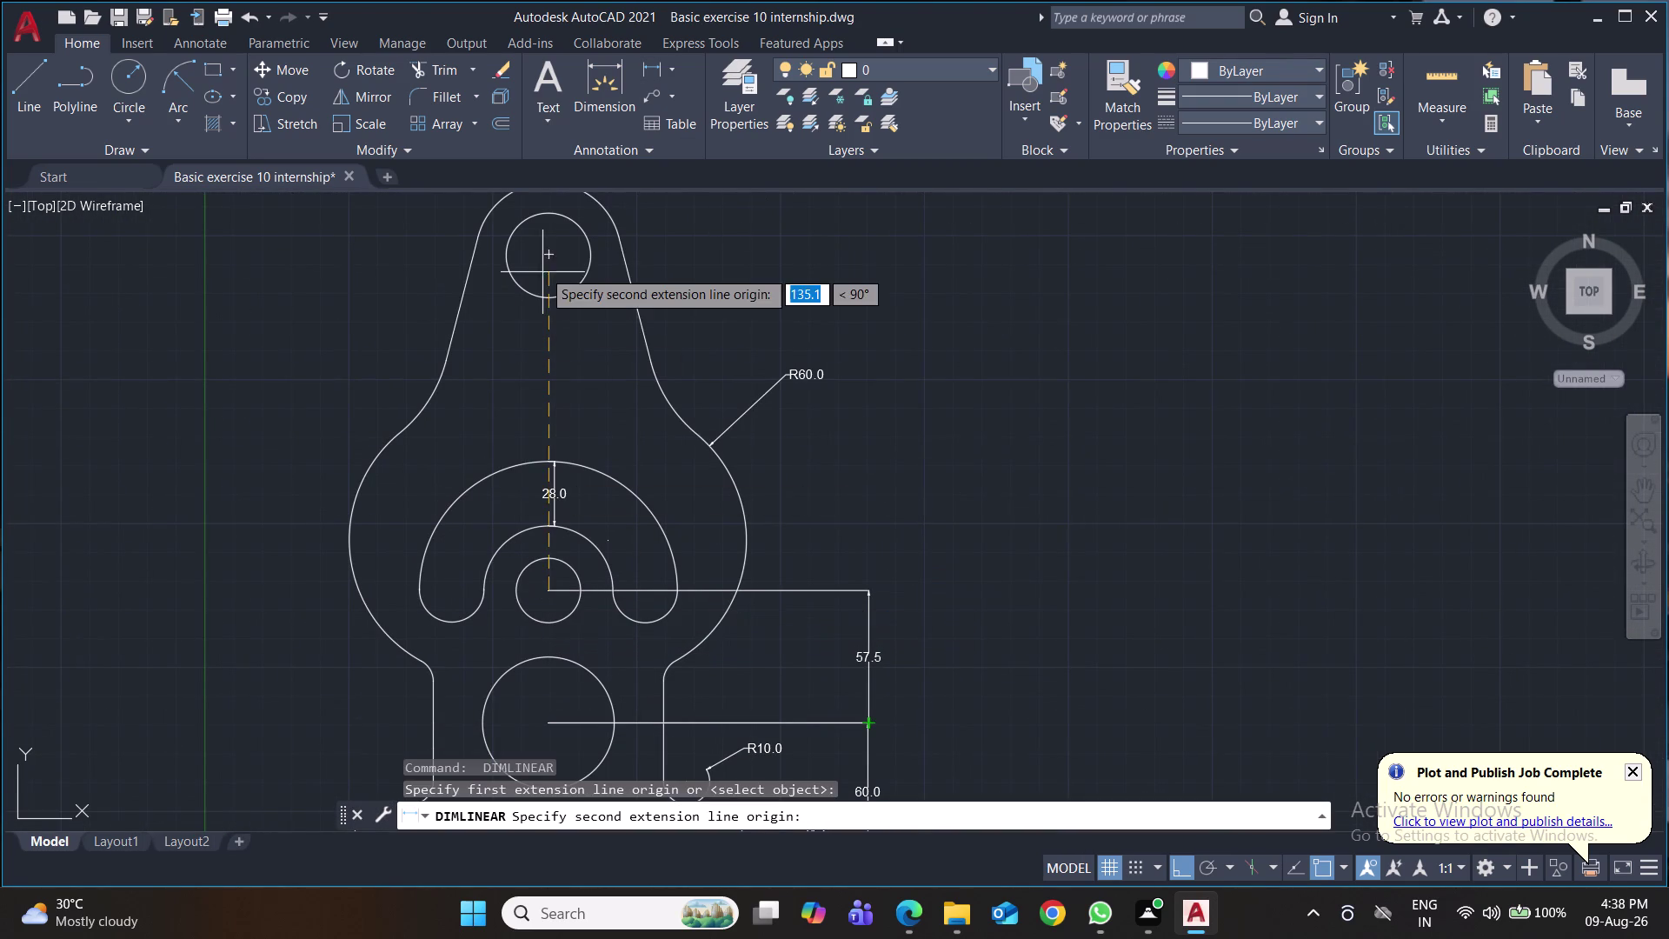
click(546, 255)
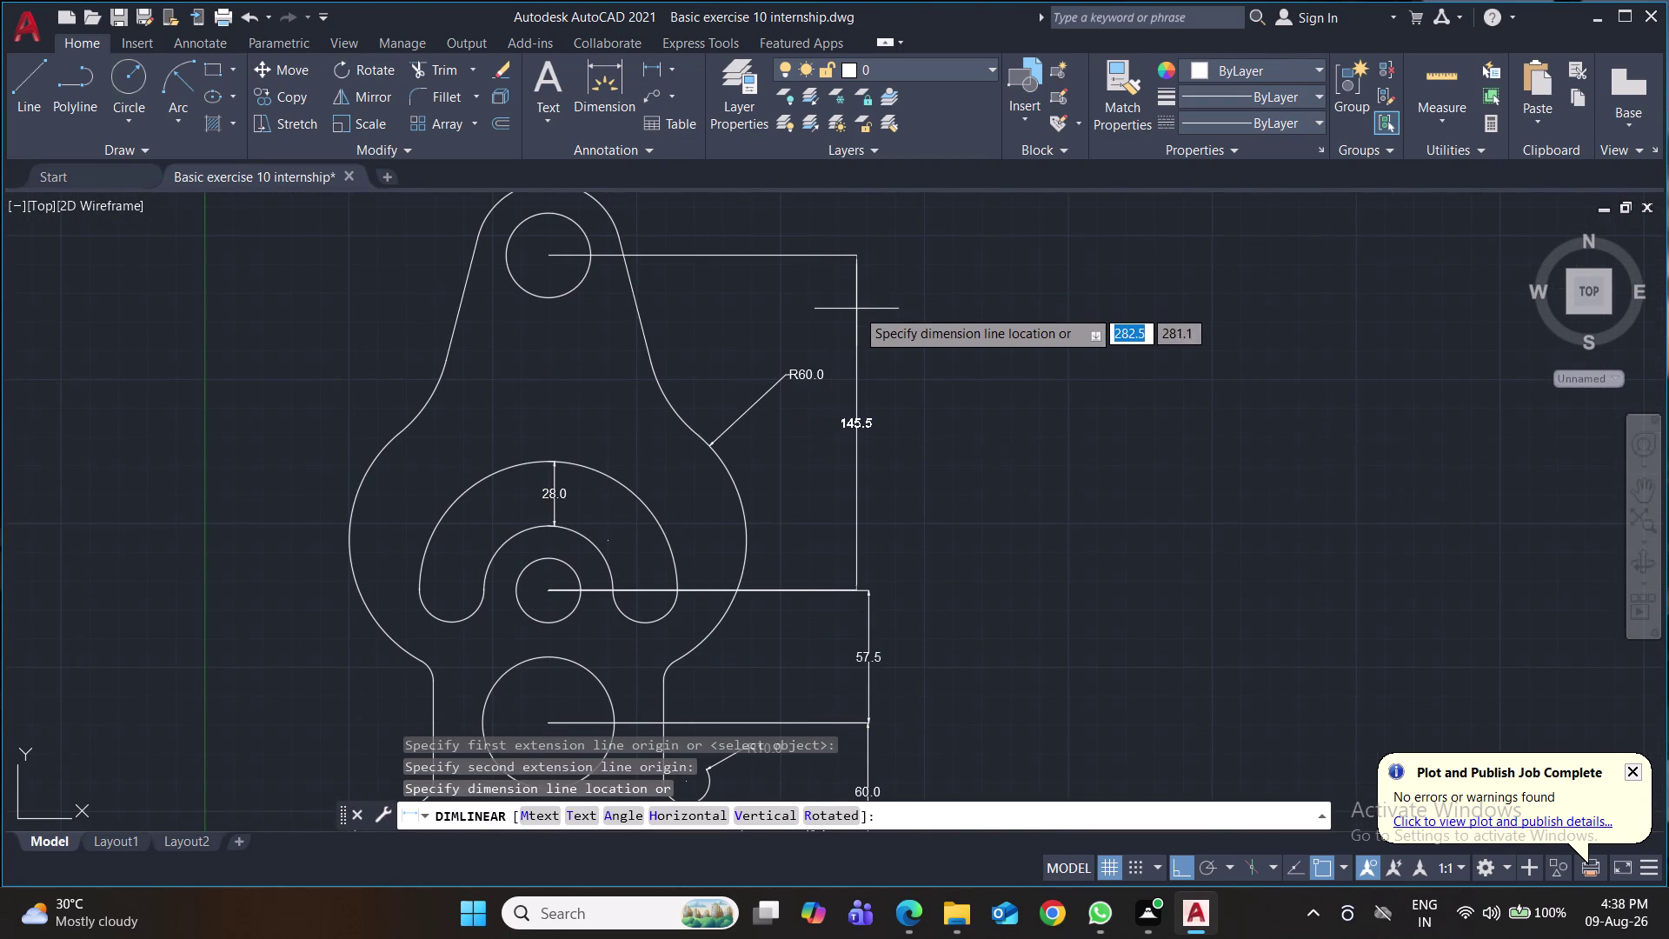
click(867, 320)
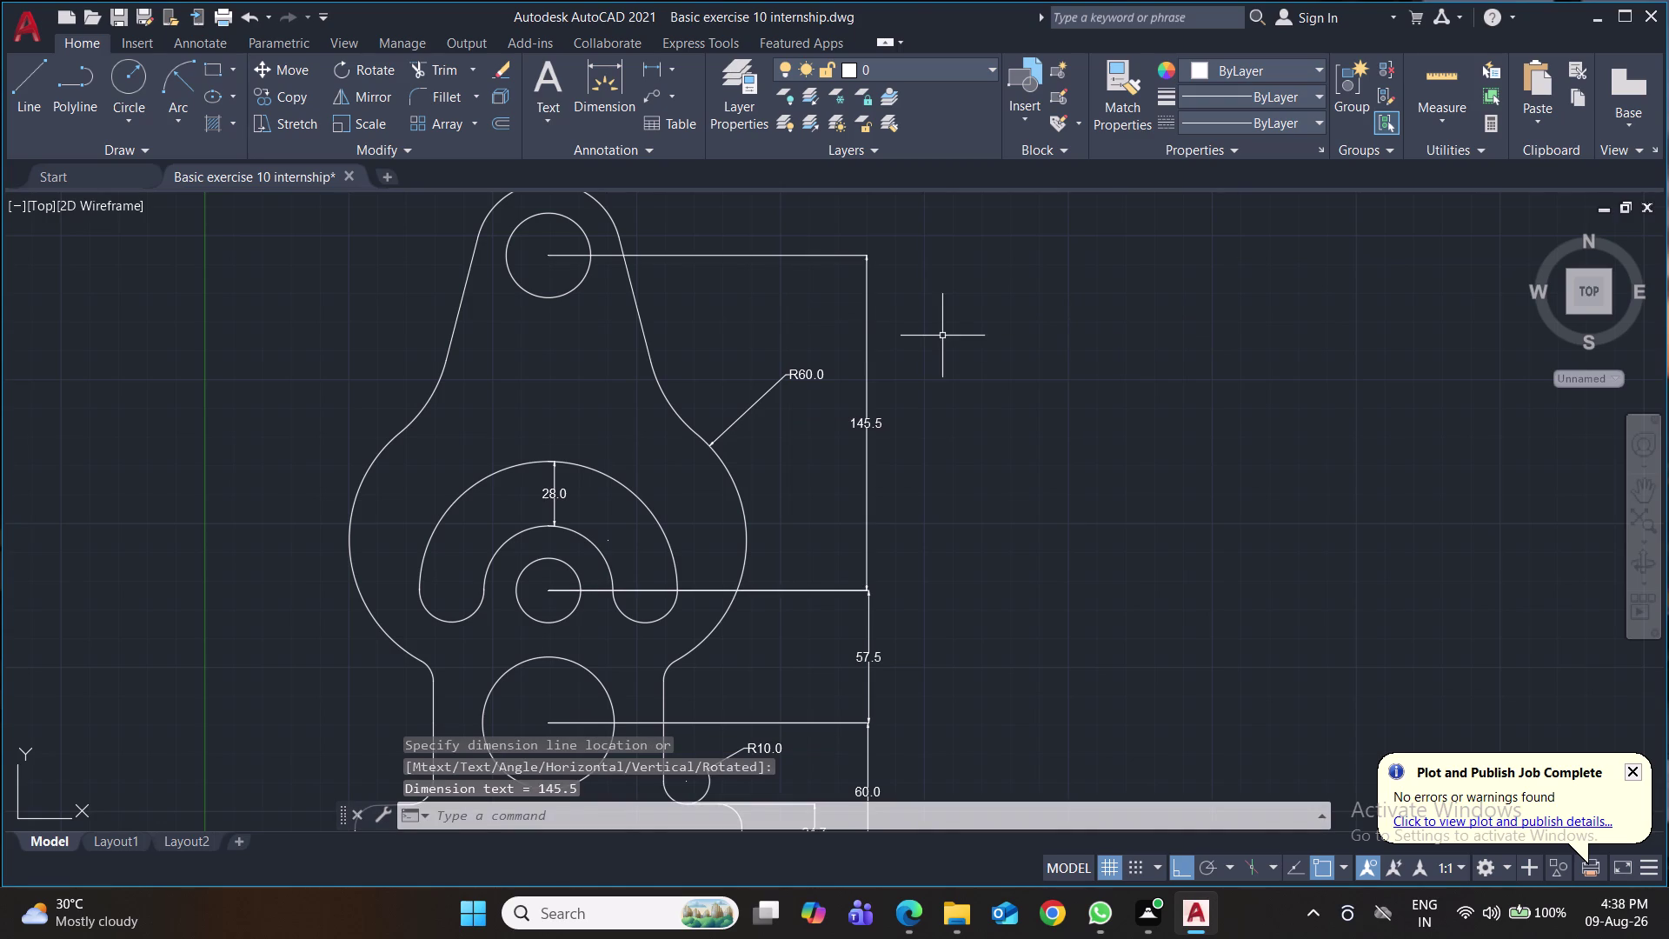
middle_drag(943, 336, 952, 446)
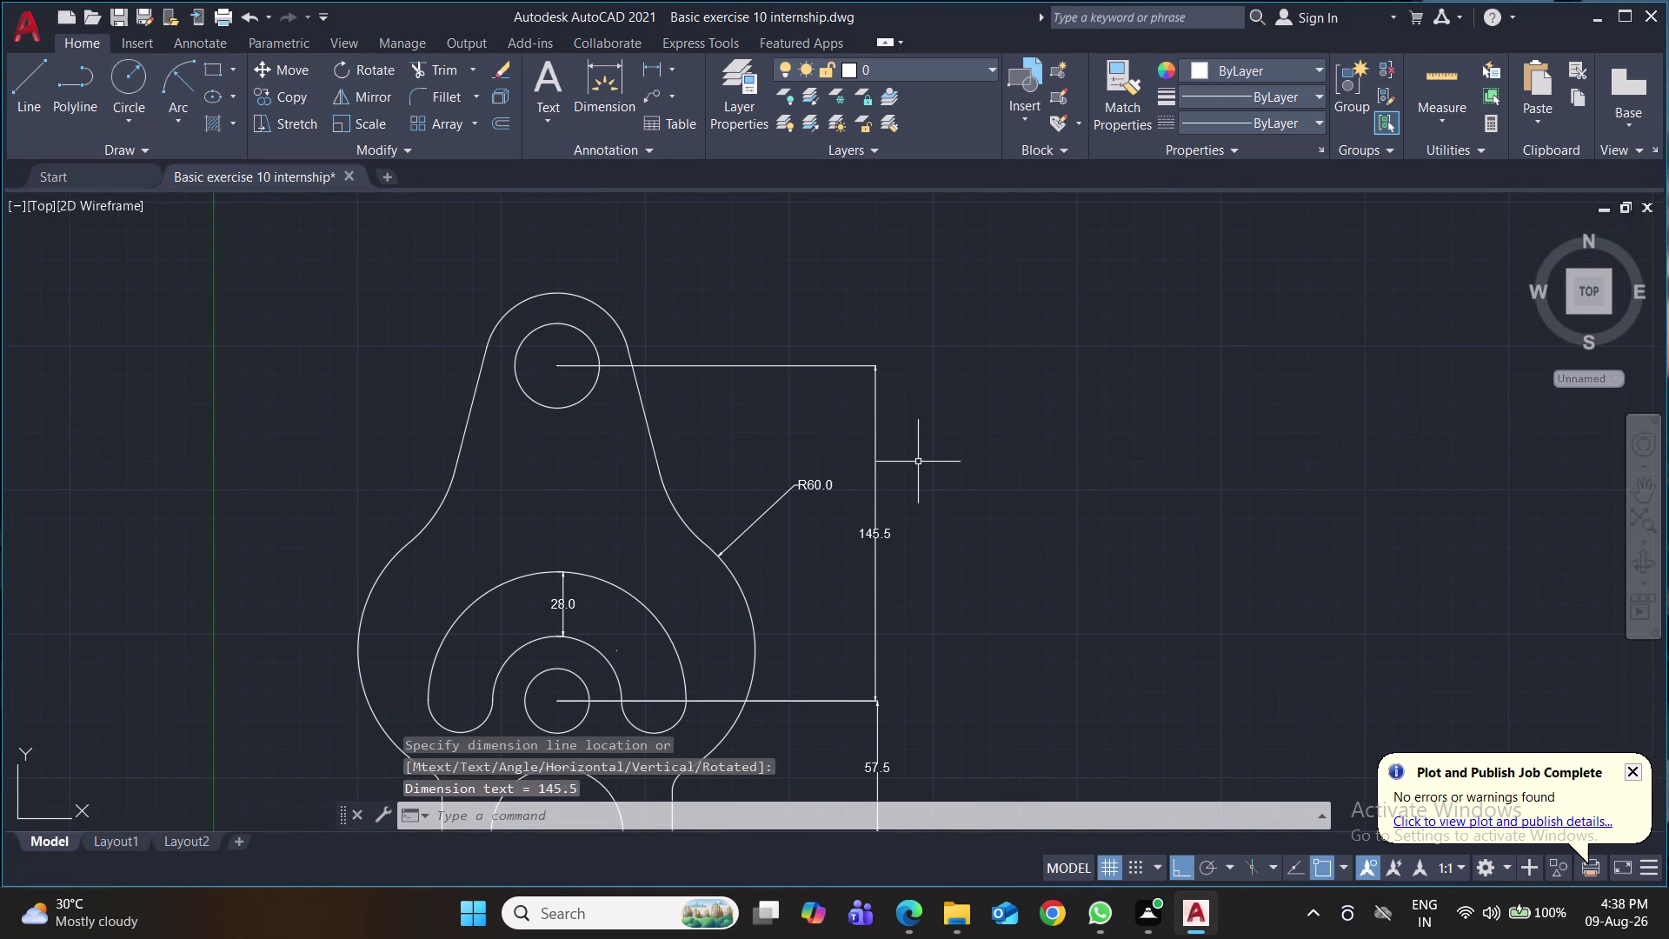
click(673, 70)
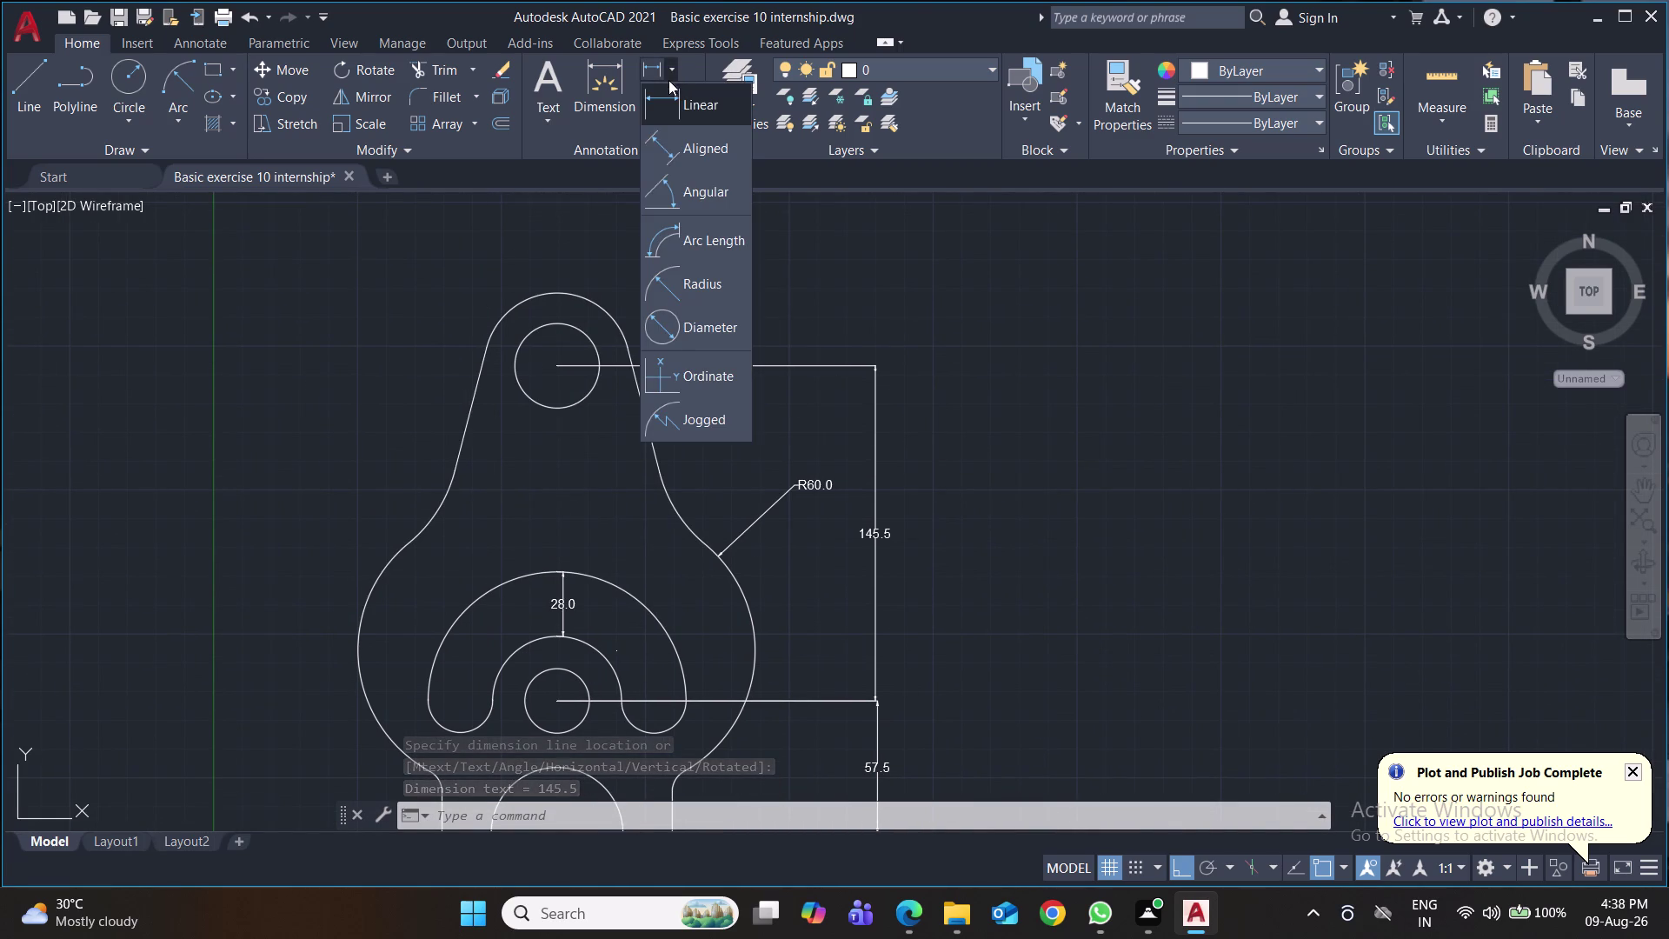
Place a Ø36.7 diameter above the top hole and a Ø57.2 diameter on the lower circle.
click(693, 335)
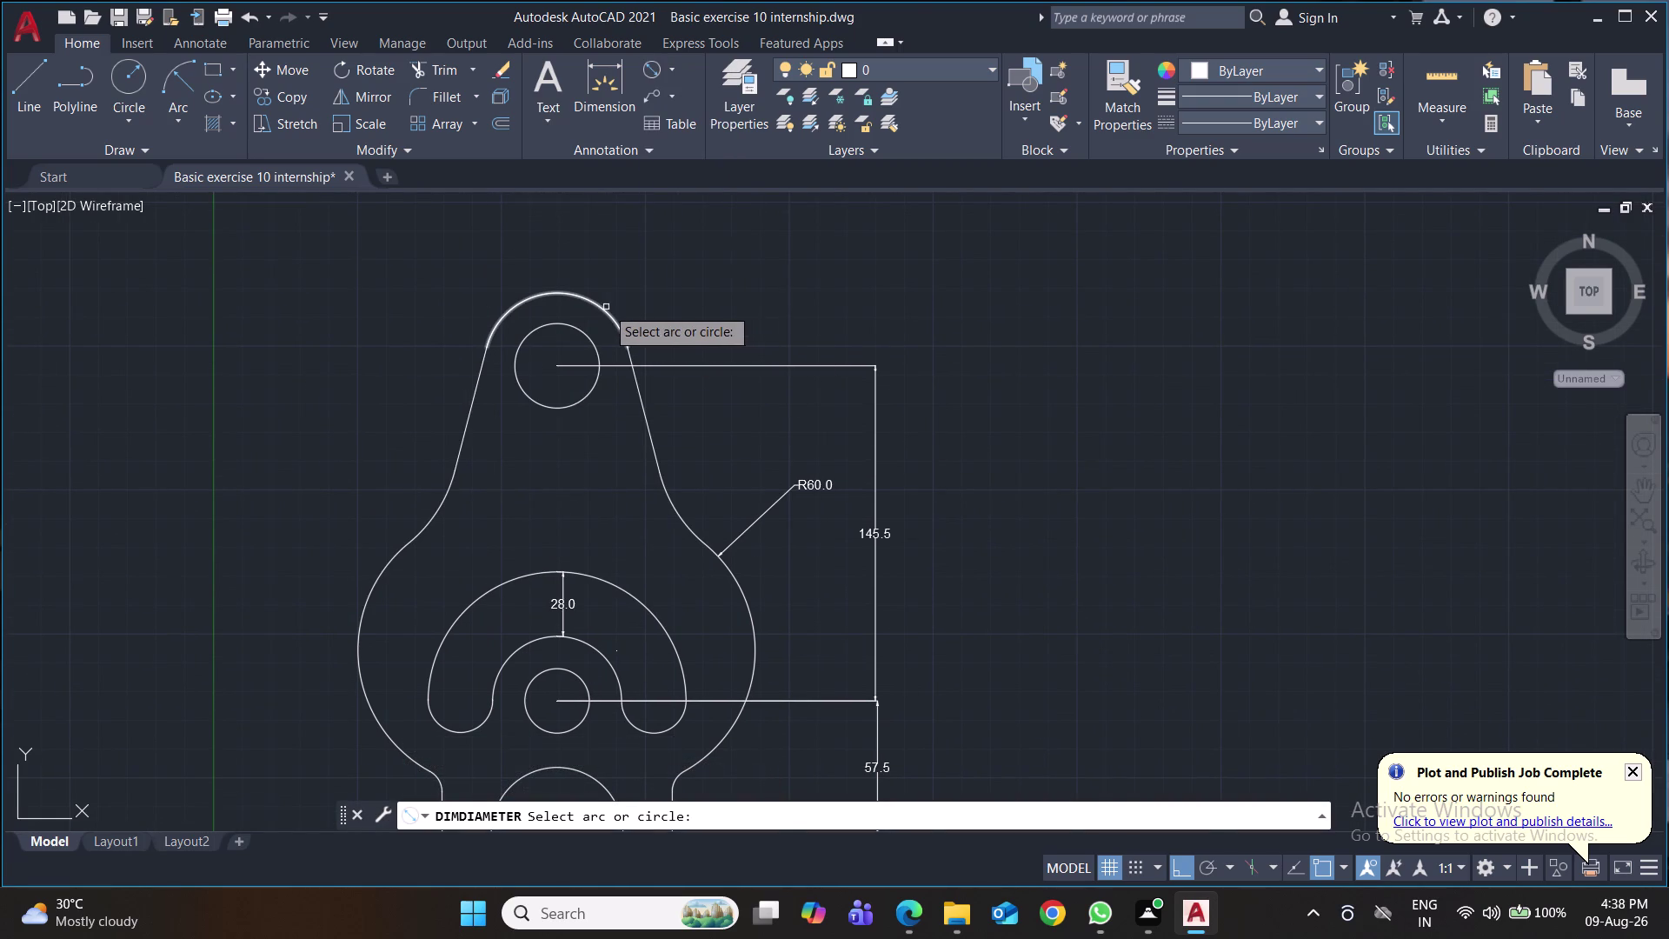
click(588, 339)
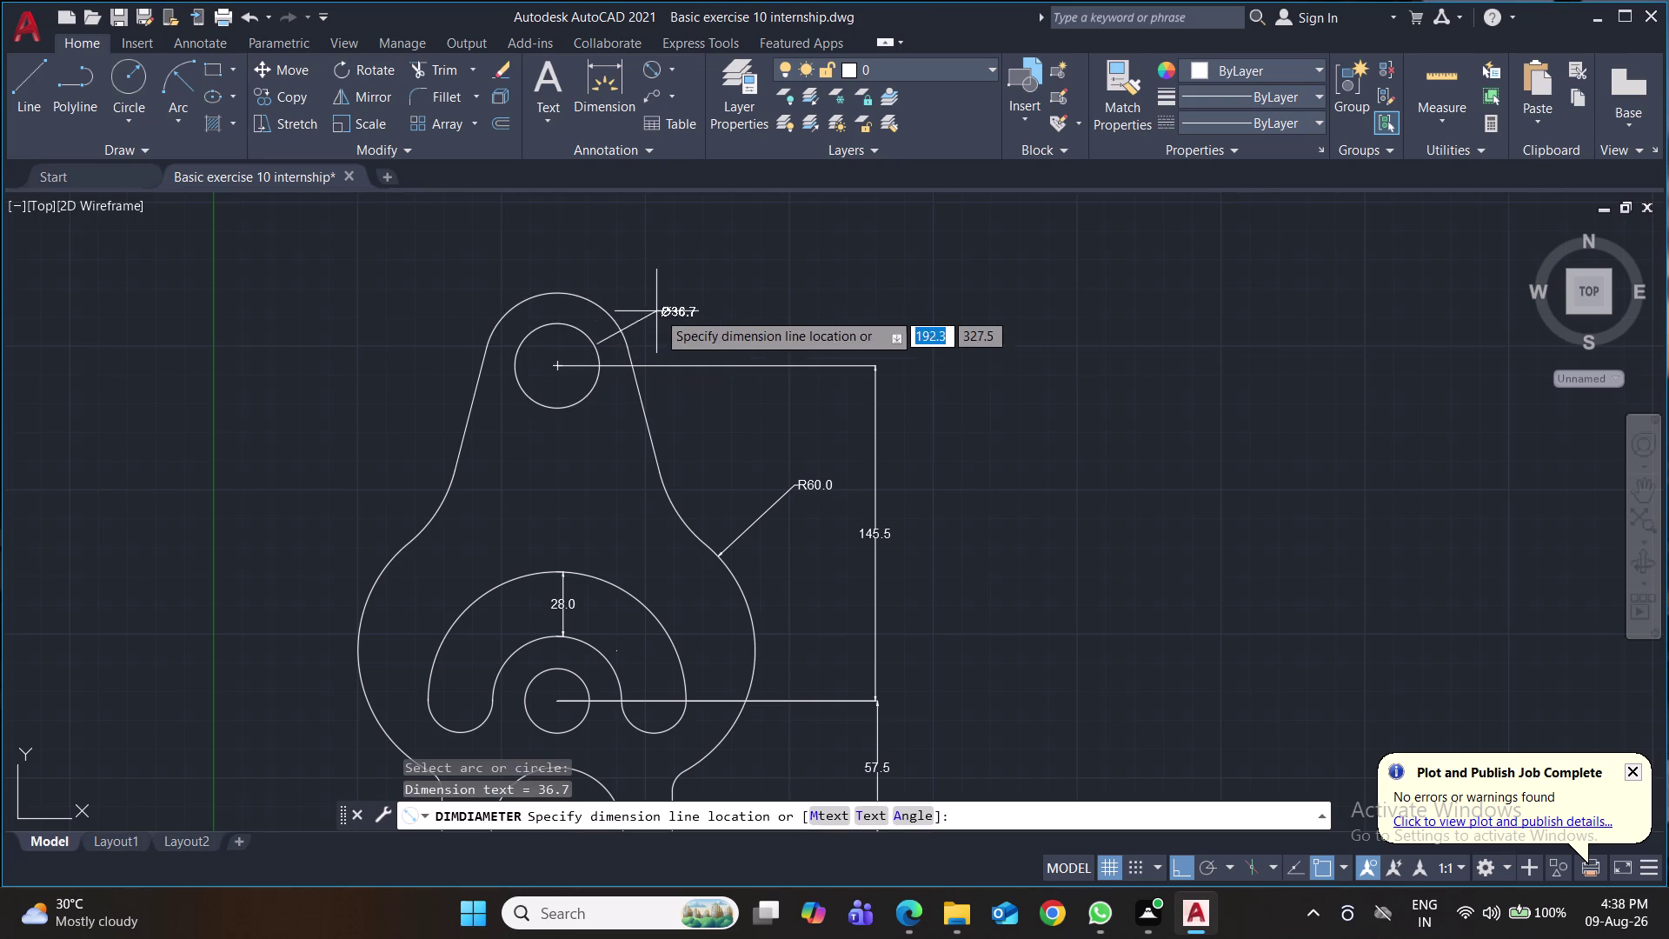
click(696, 285)
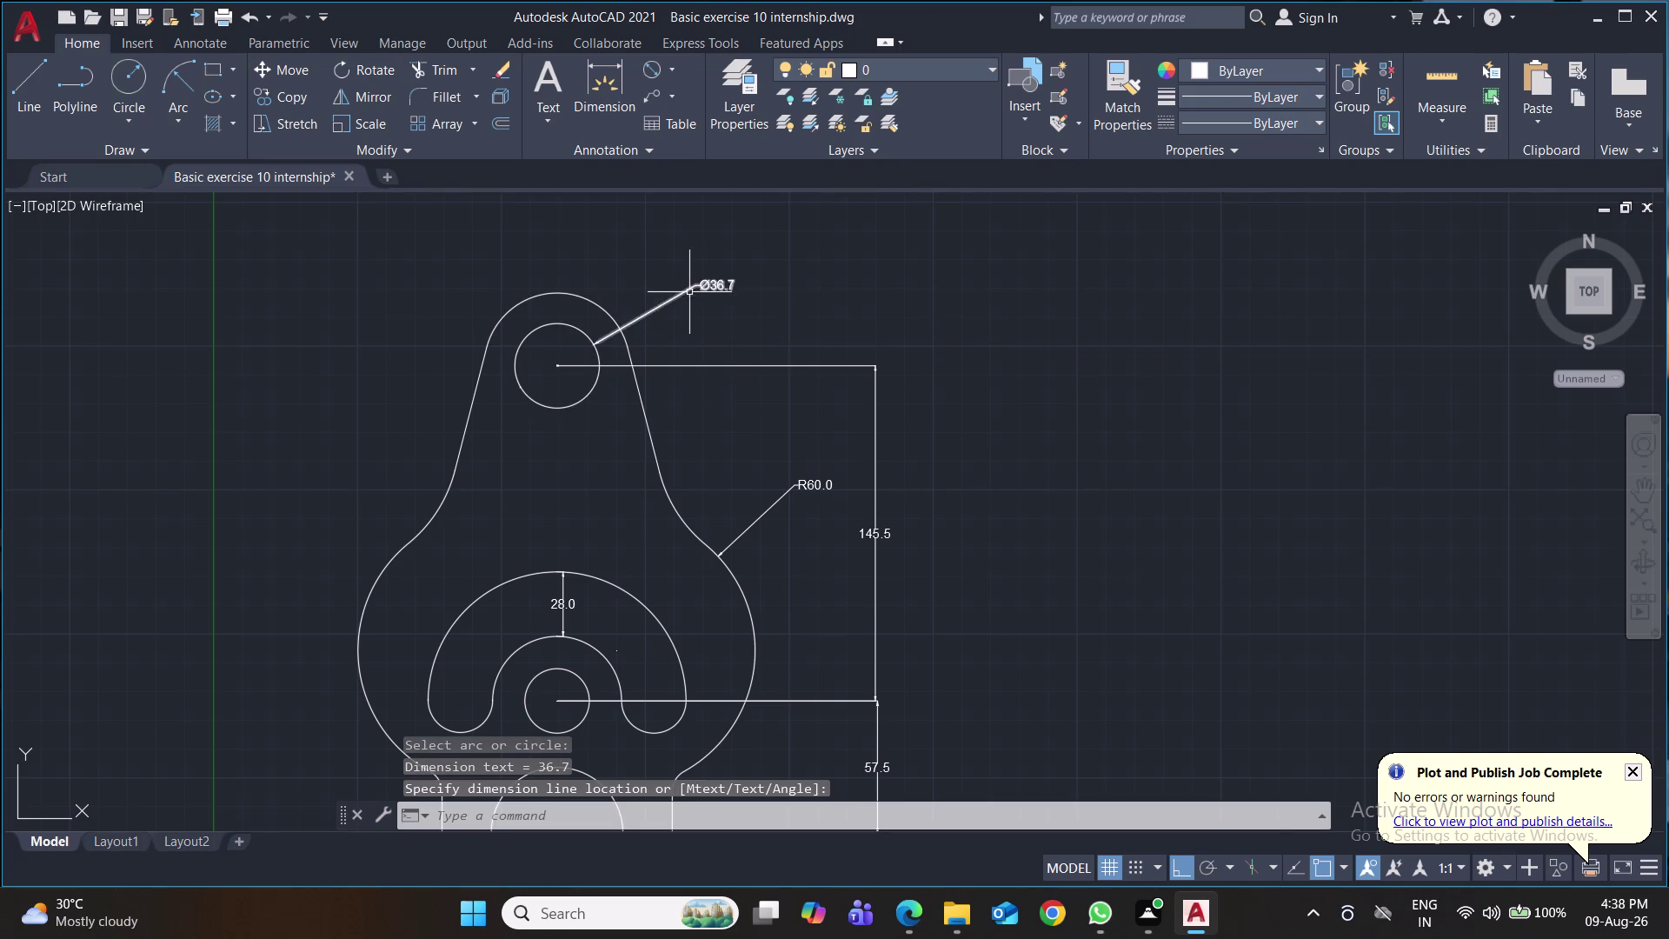
middle_drag(553, 580, 593, 491)
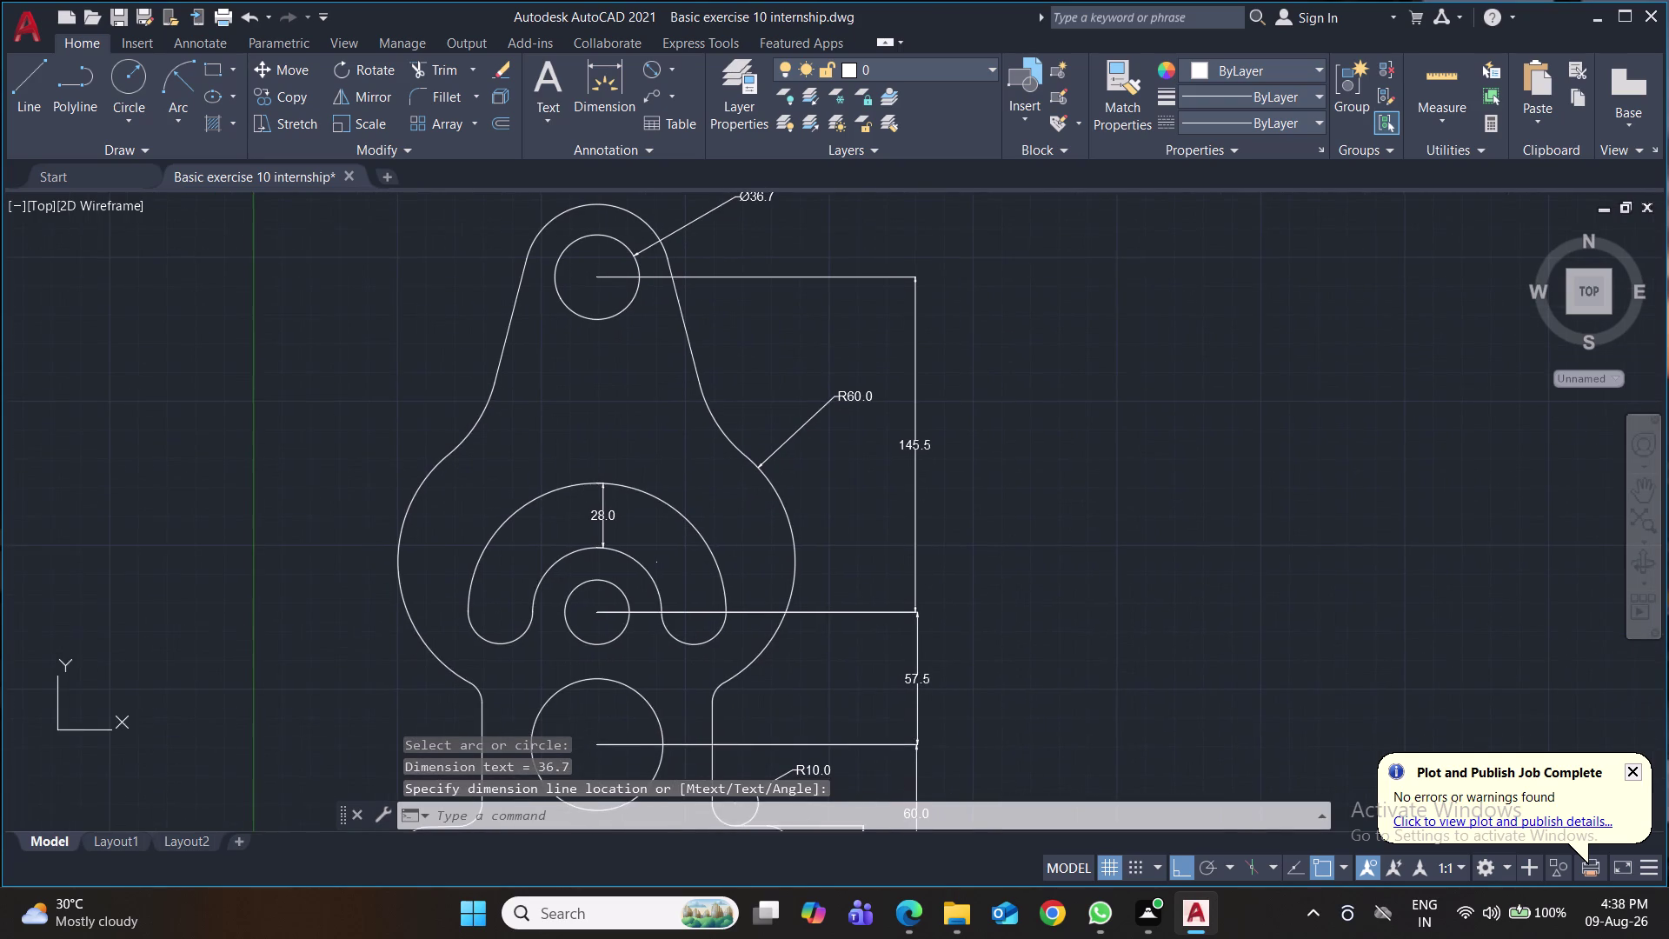
key(space)
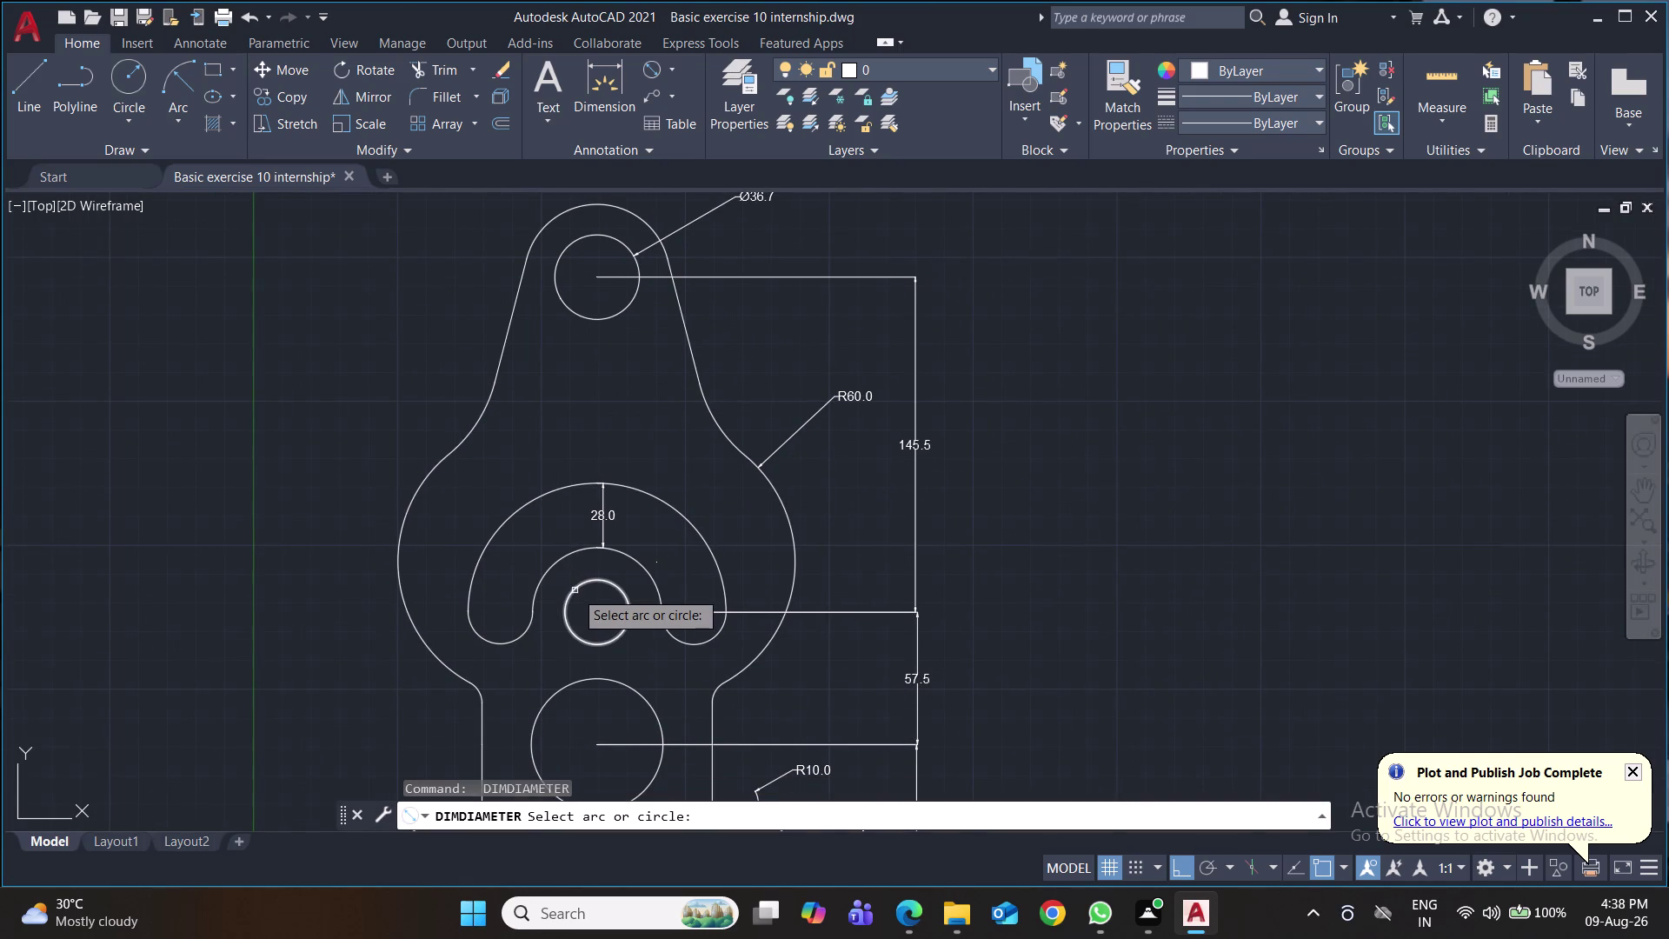
click(553, 693)
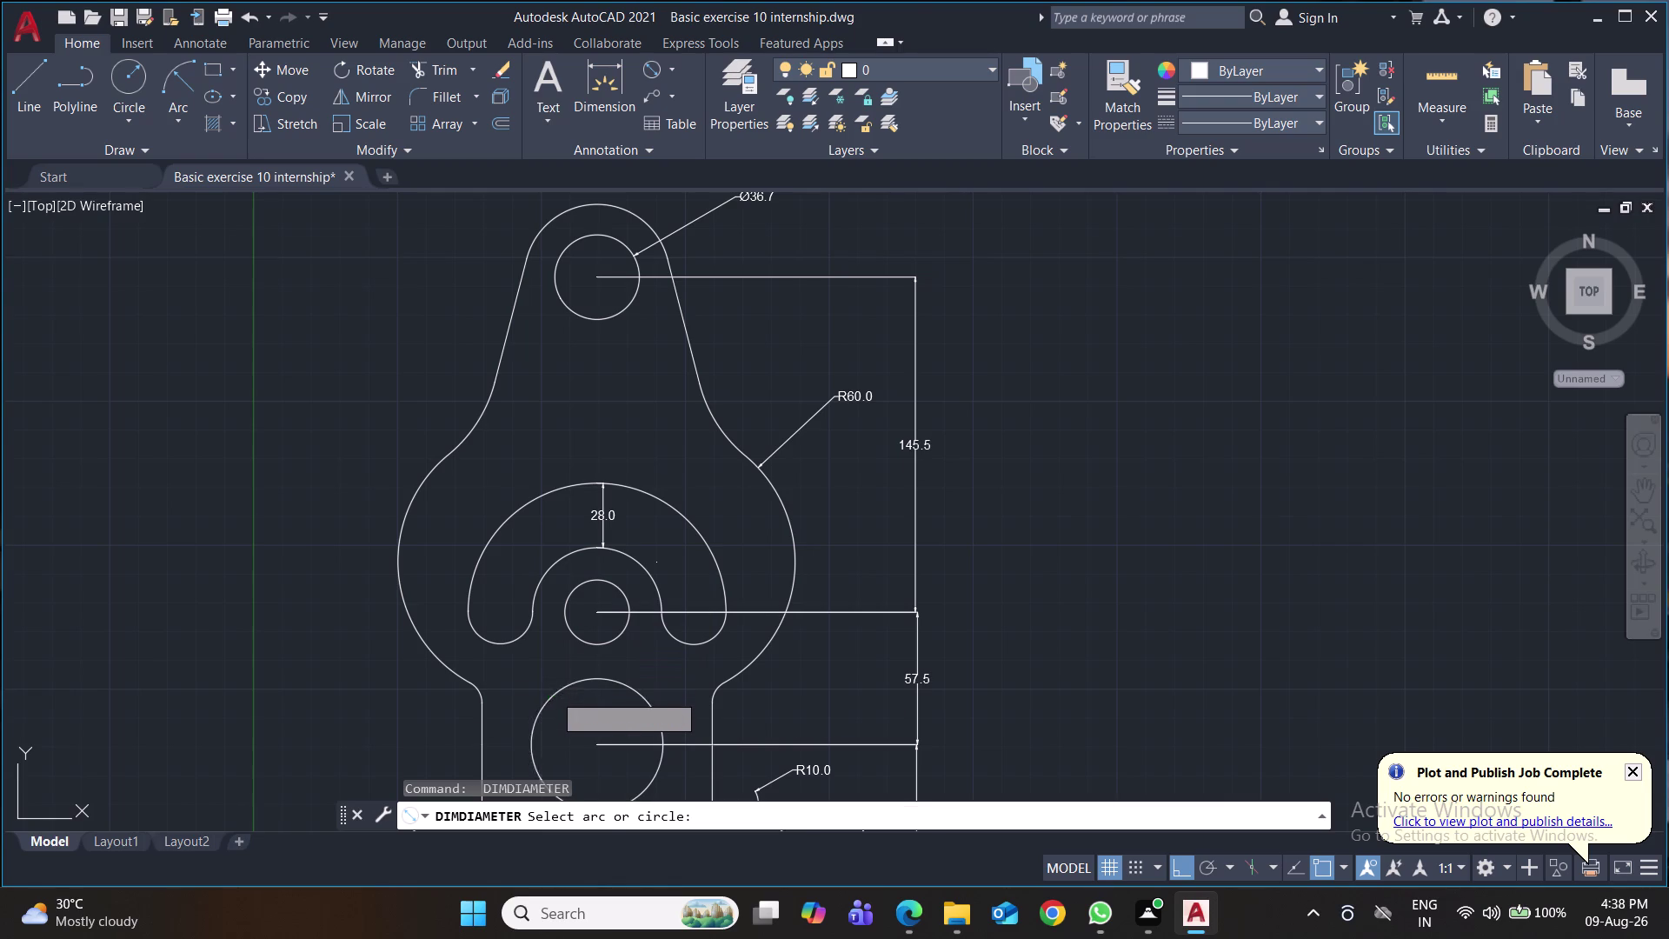
click(391, 687)
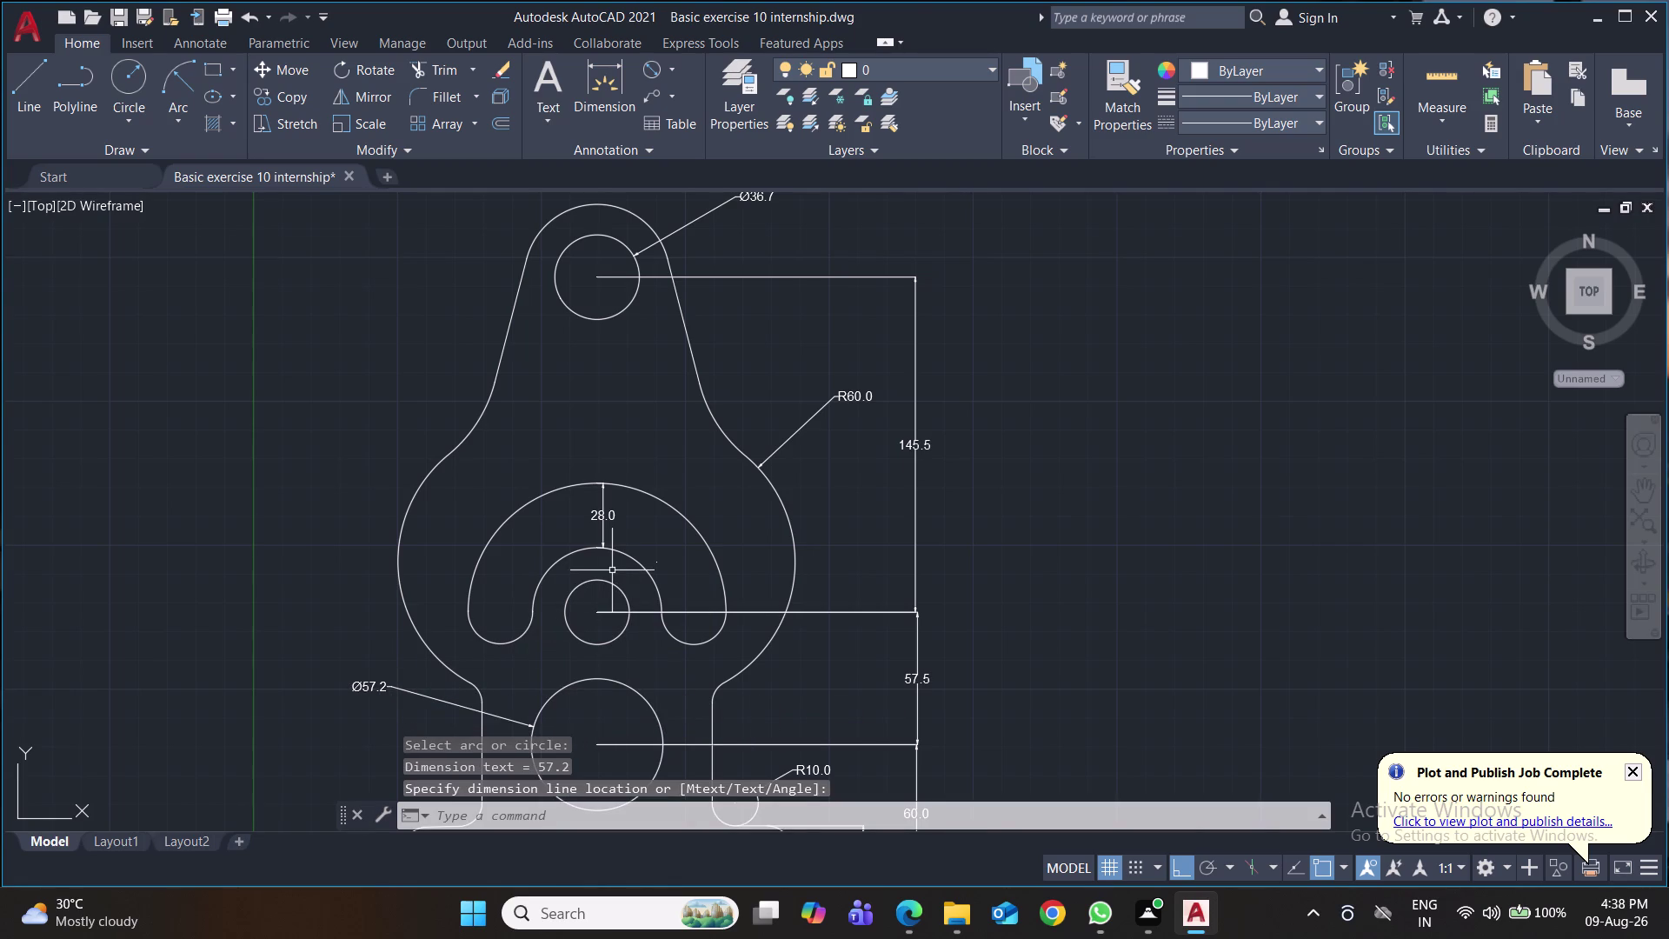
click(673, 73)
click(685, 285)
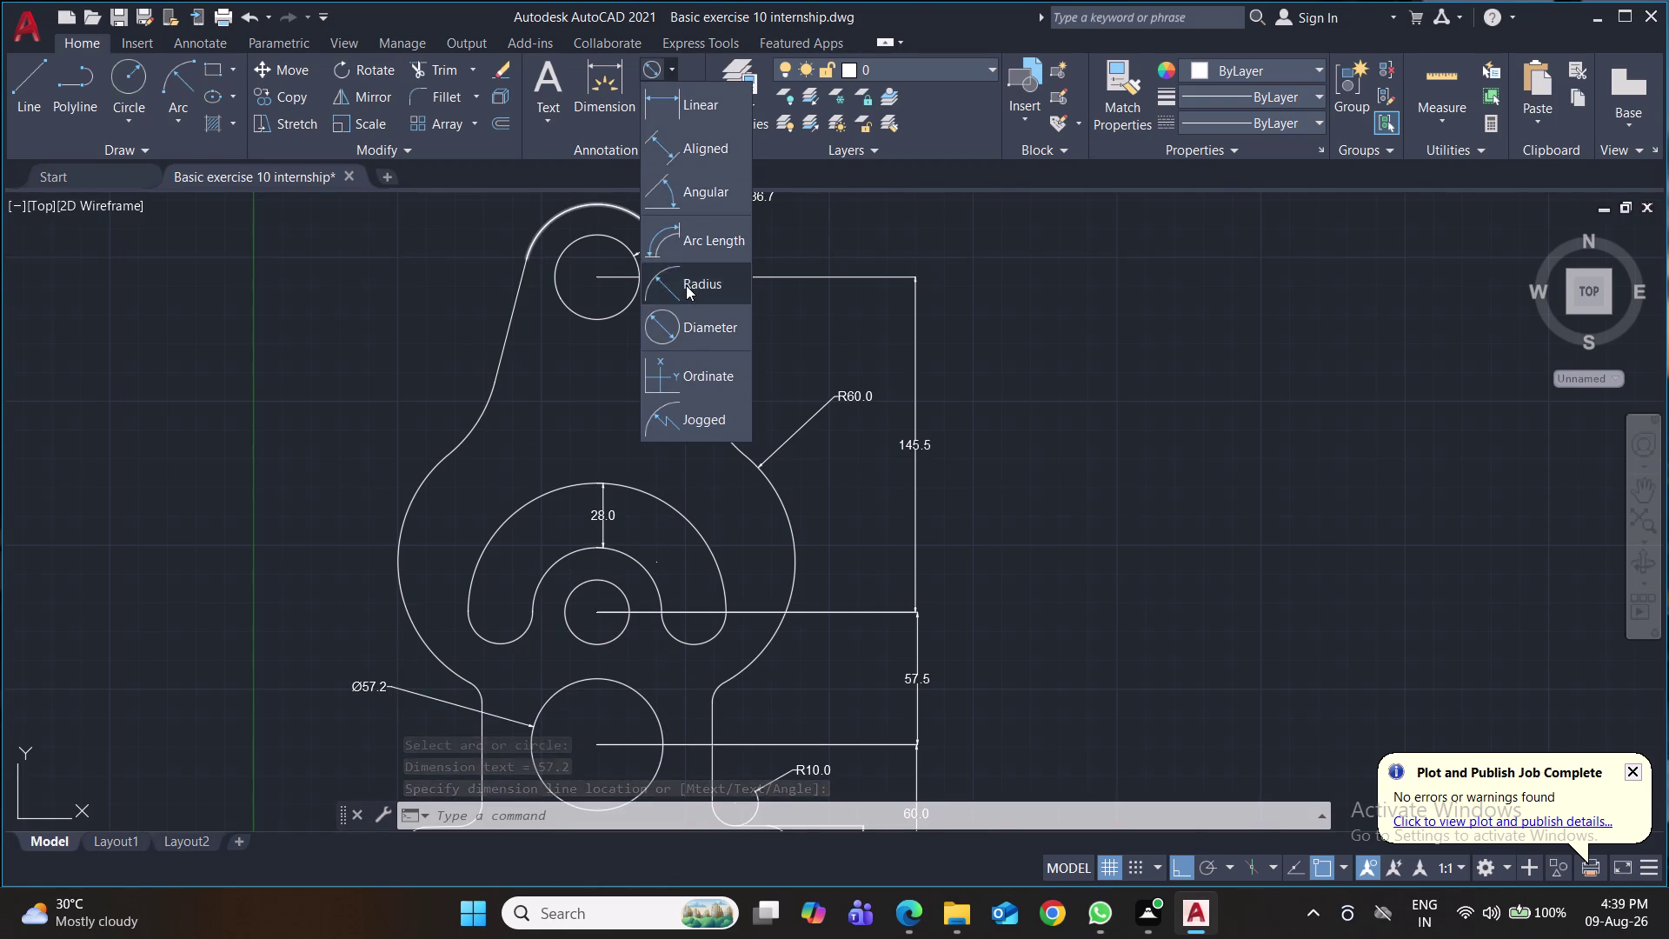
Label the top ring R31.6, the left shoulder arc R60.0 and the central hole R14.0.
click(545, 224)
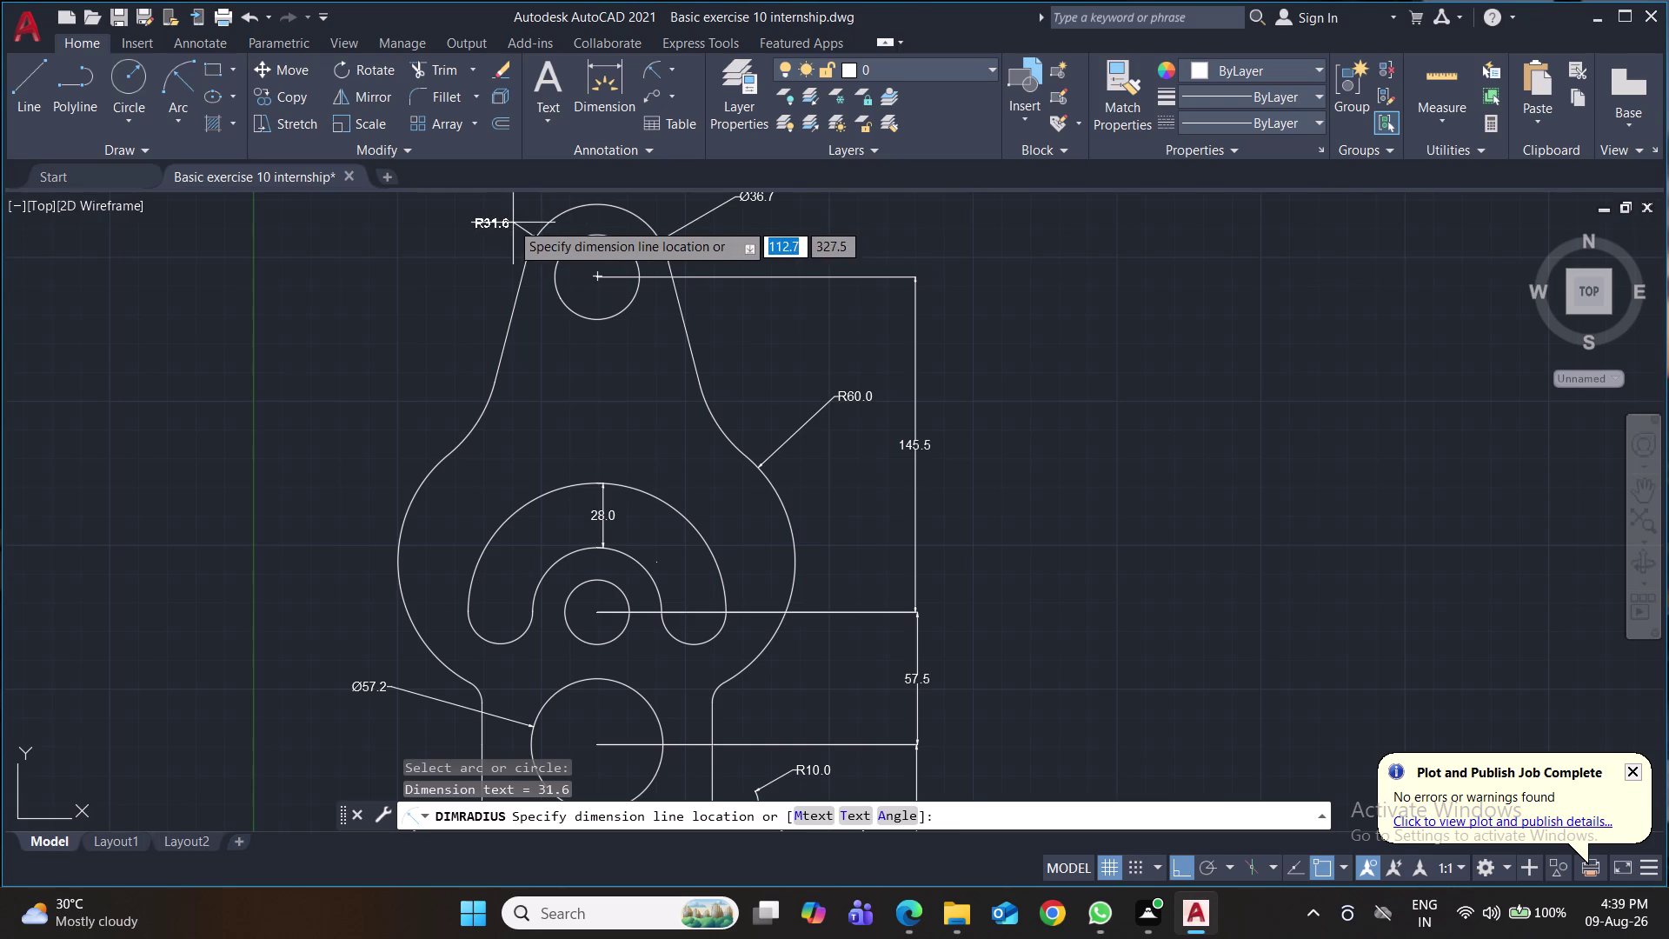
click(501, 216)
key(space)
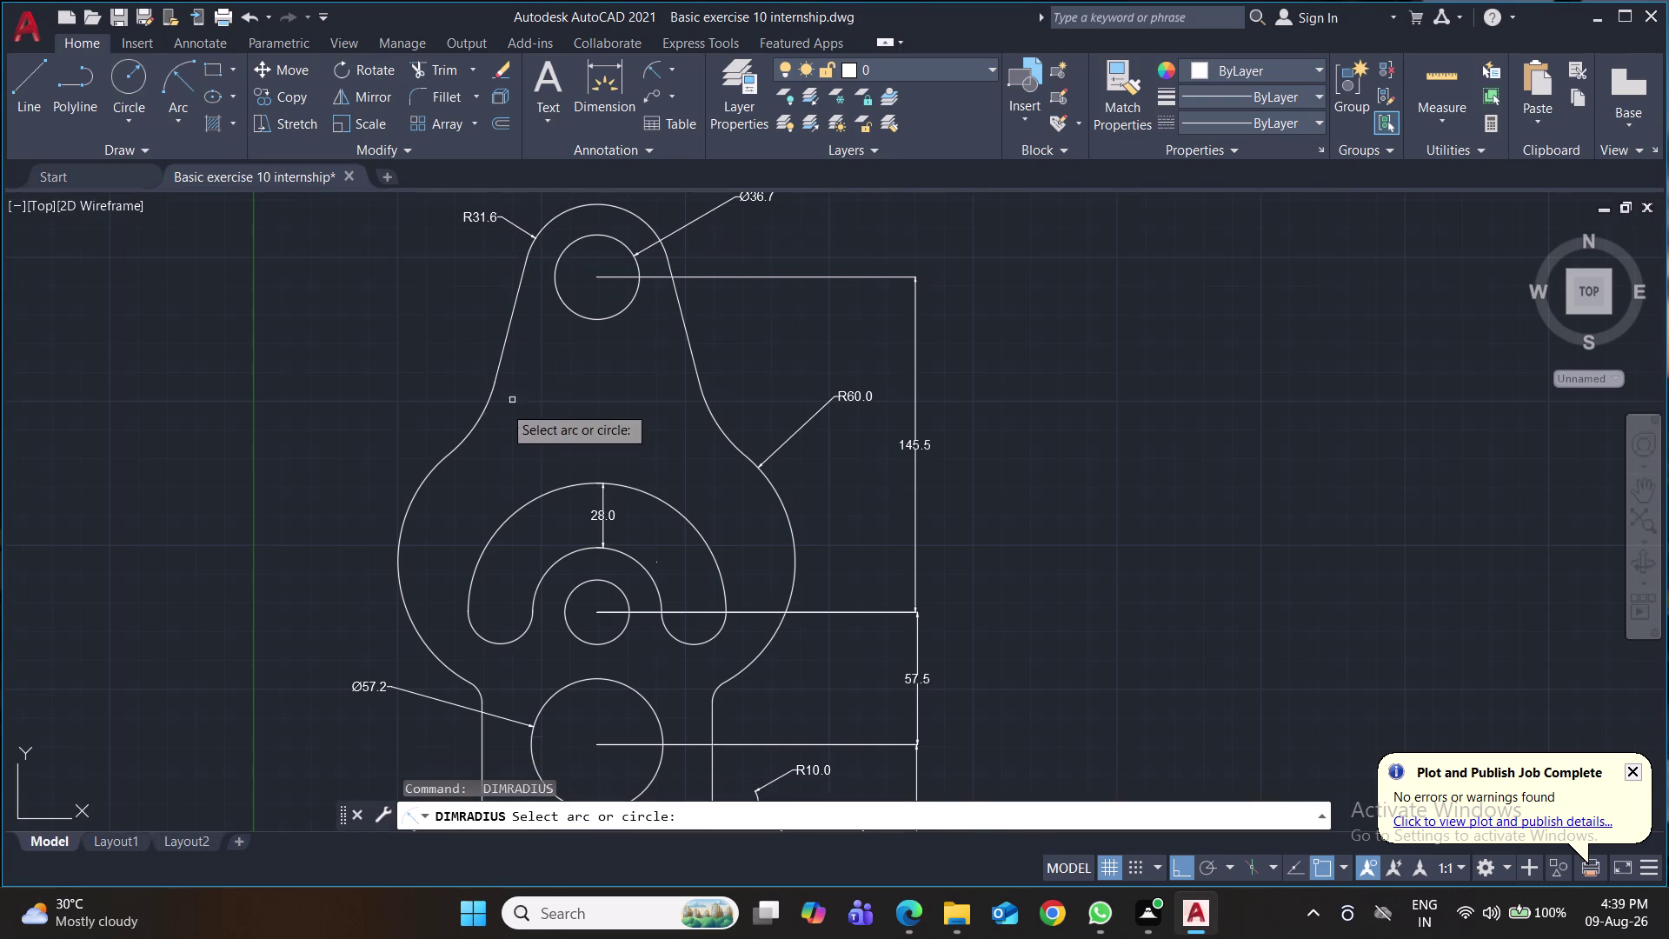
click(473, 426)
click(386, 378)
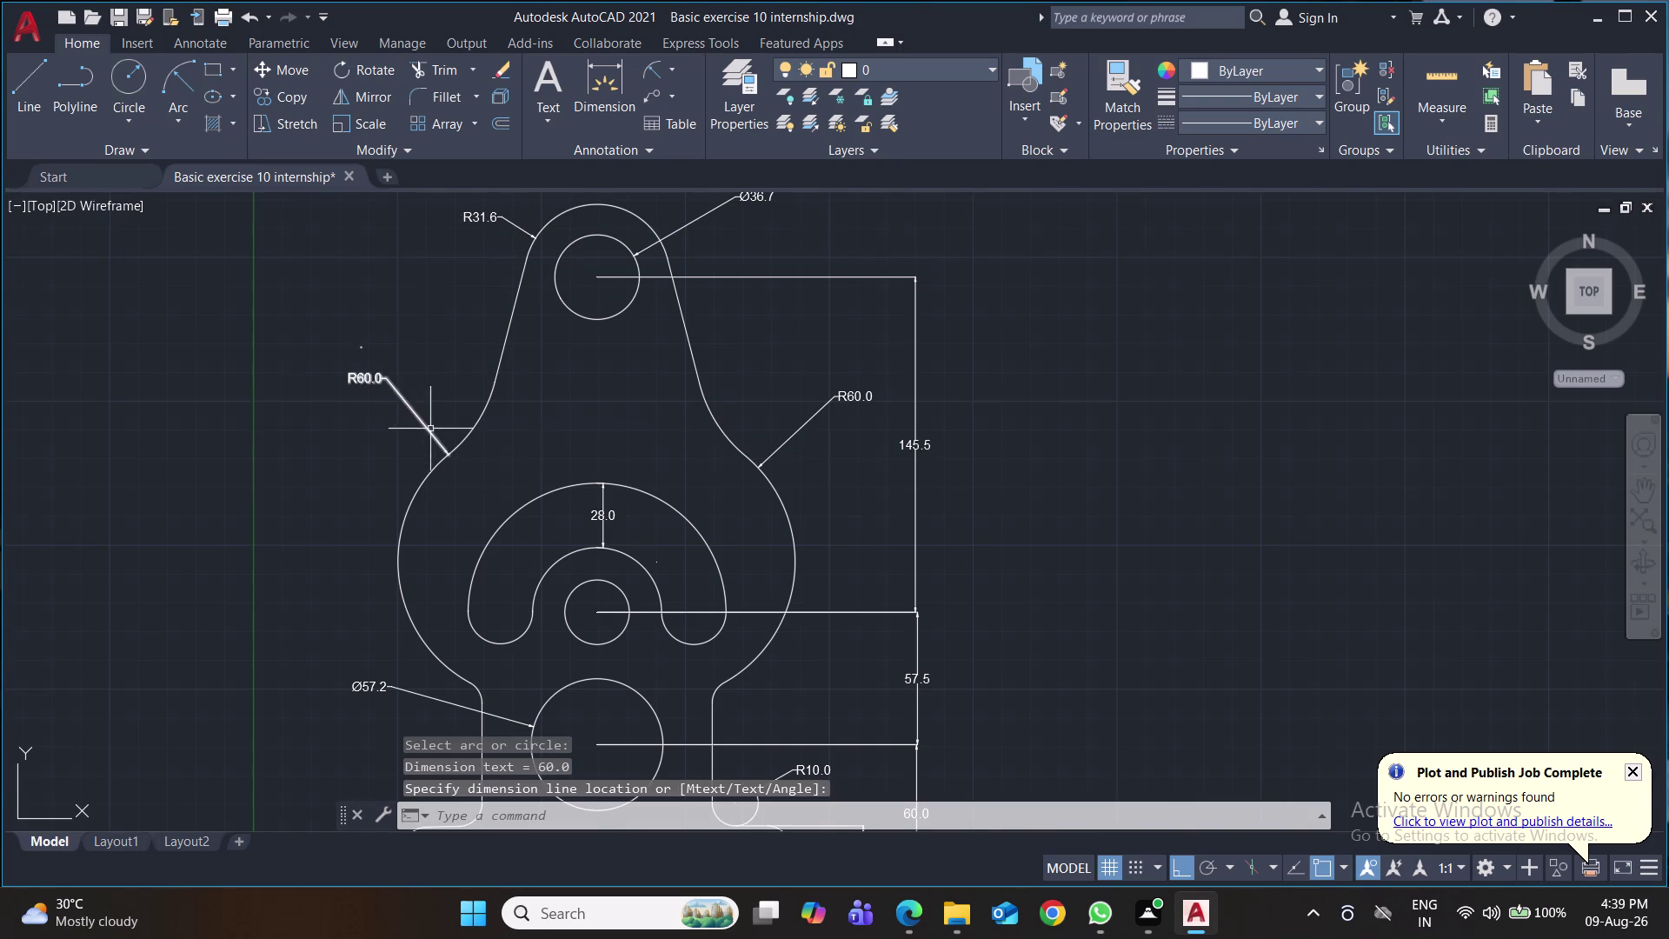
key(space)
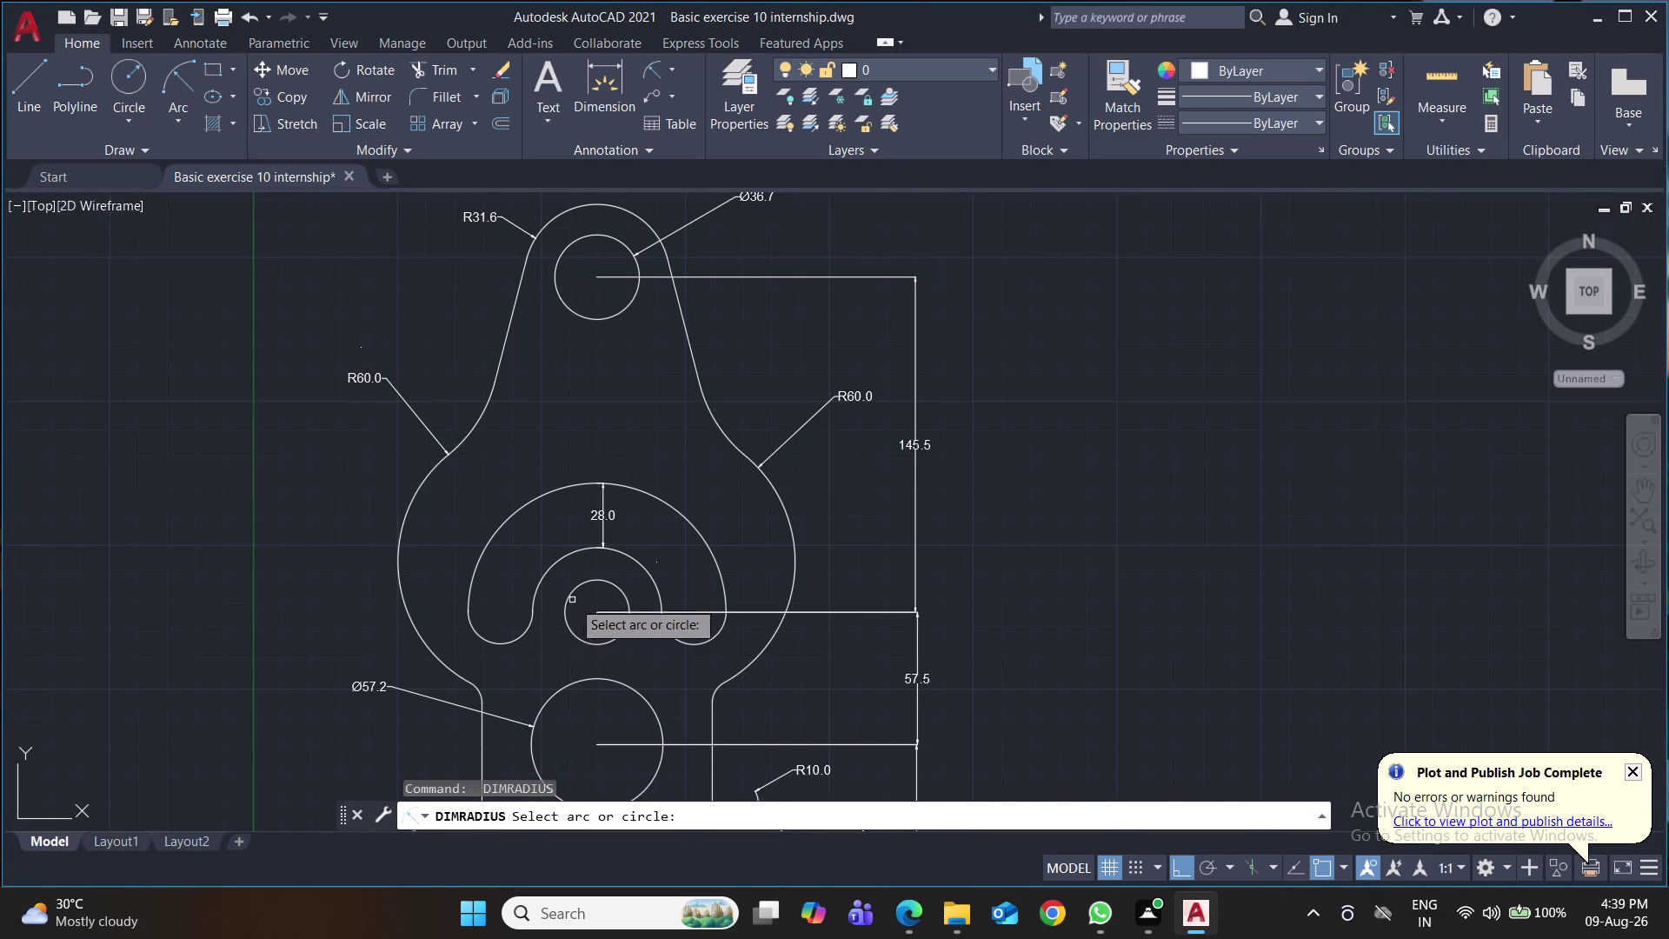
click(569, 593)
click(360, 481)
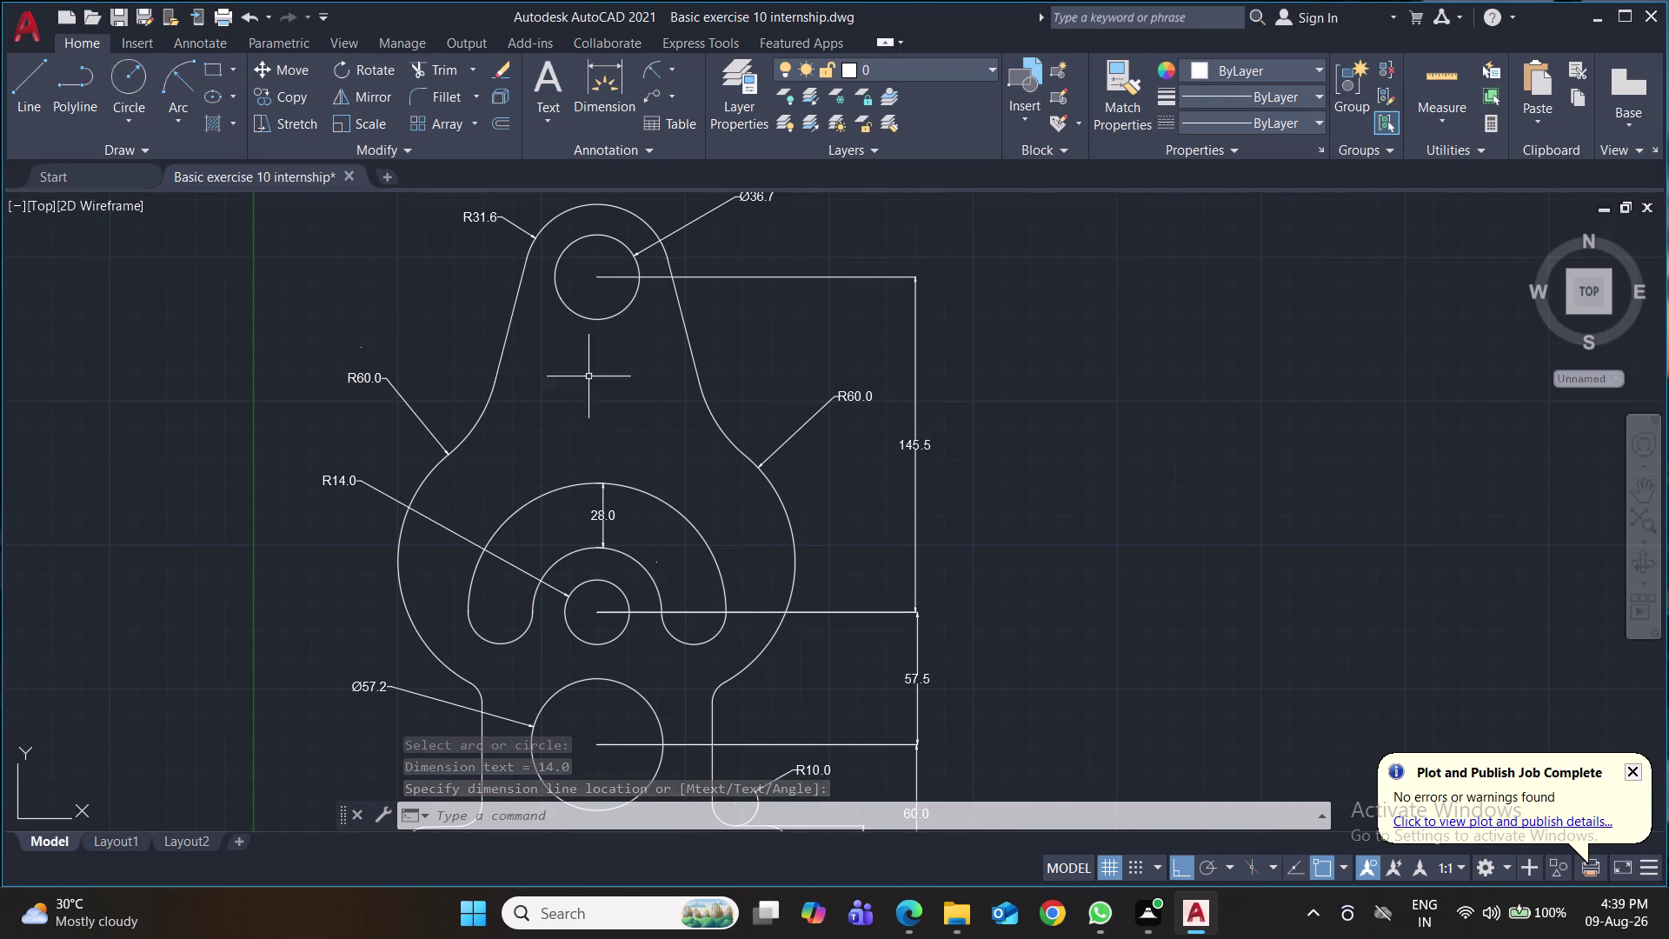
click(666, 71)
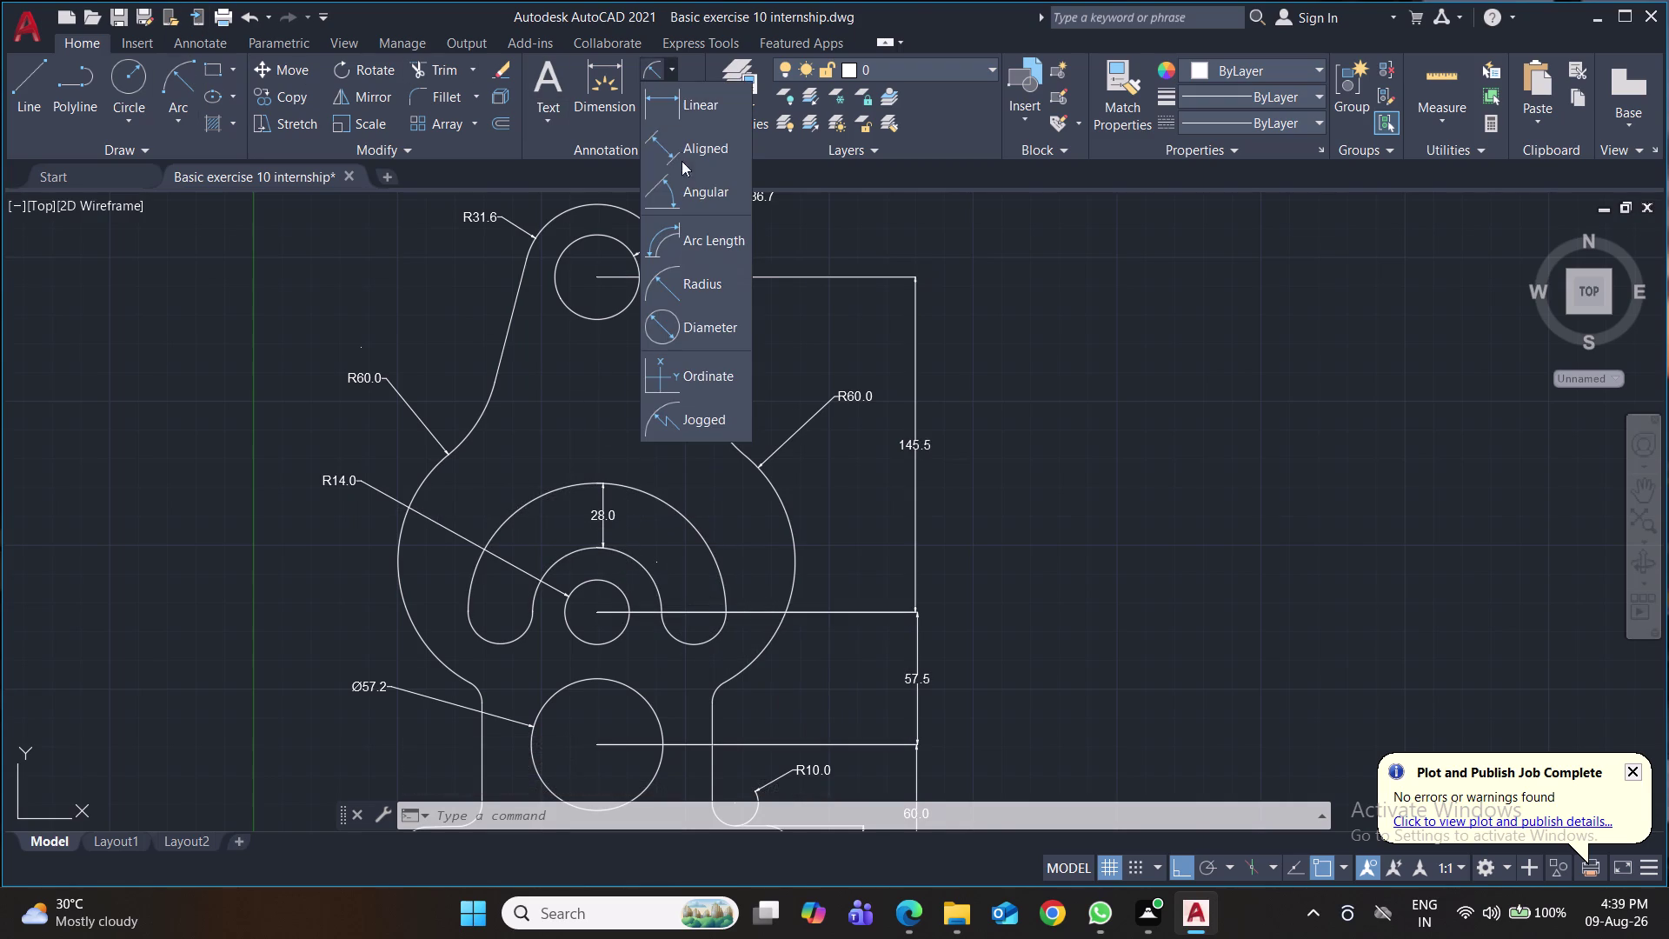
click(688, 153)
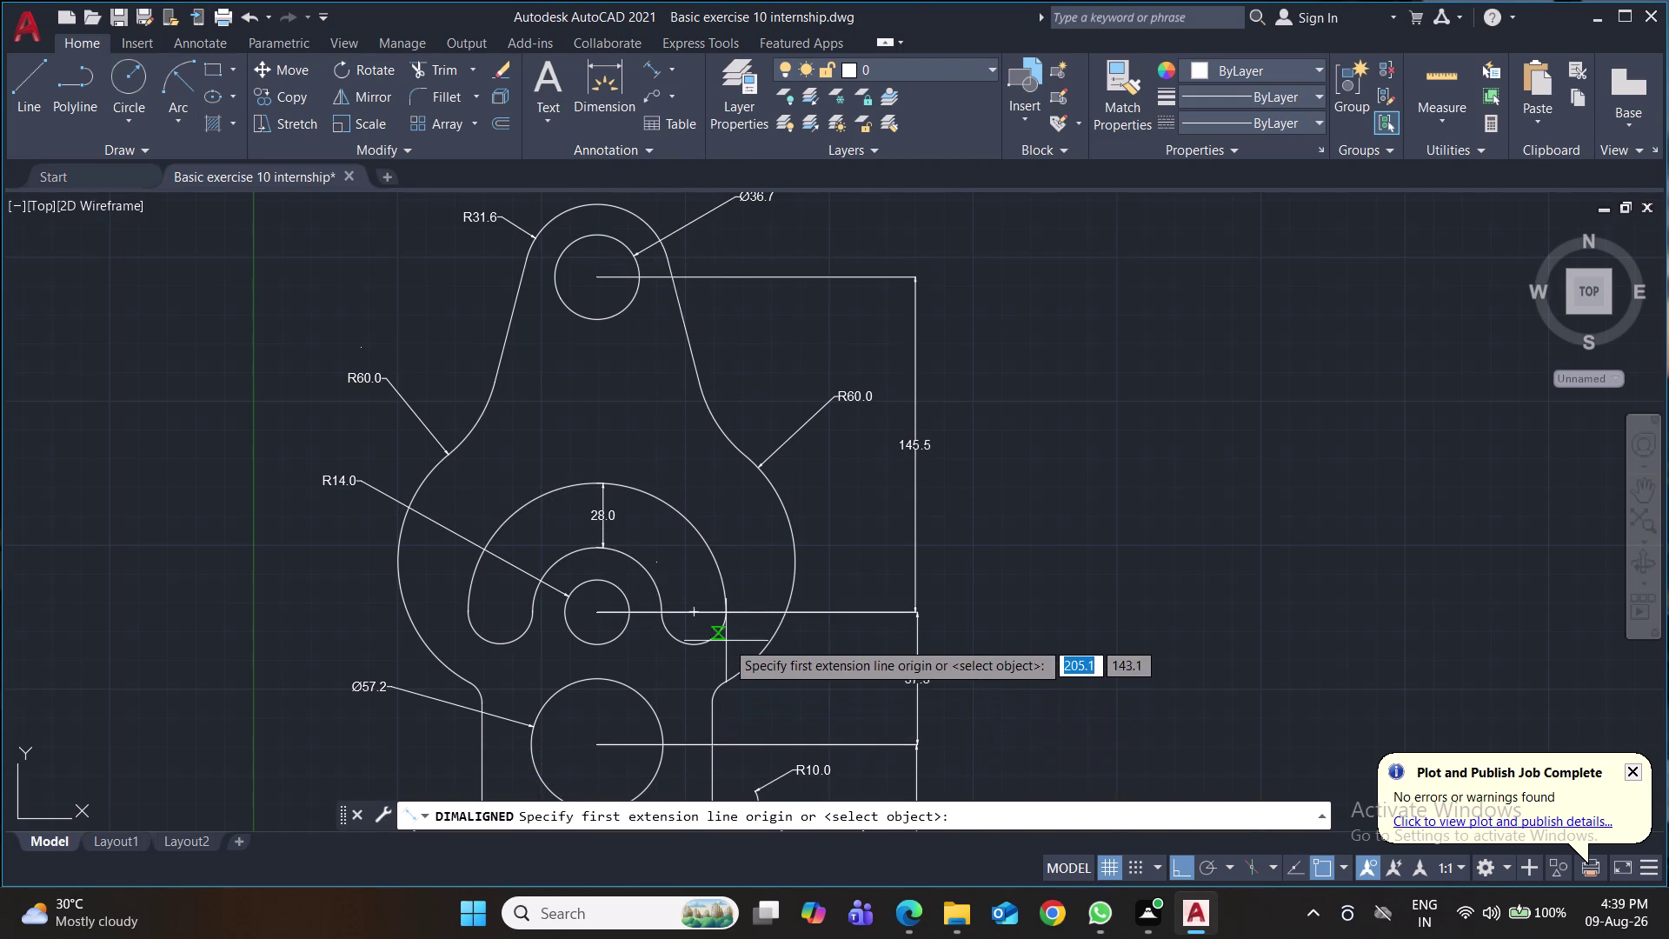
click(726, 604)
click(782, 611)
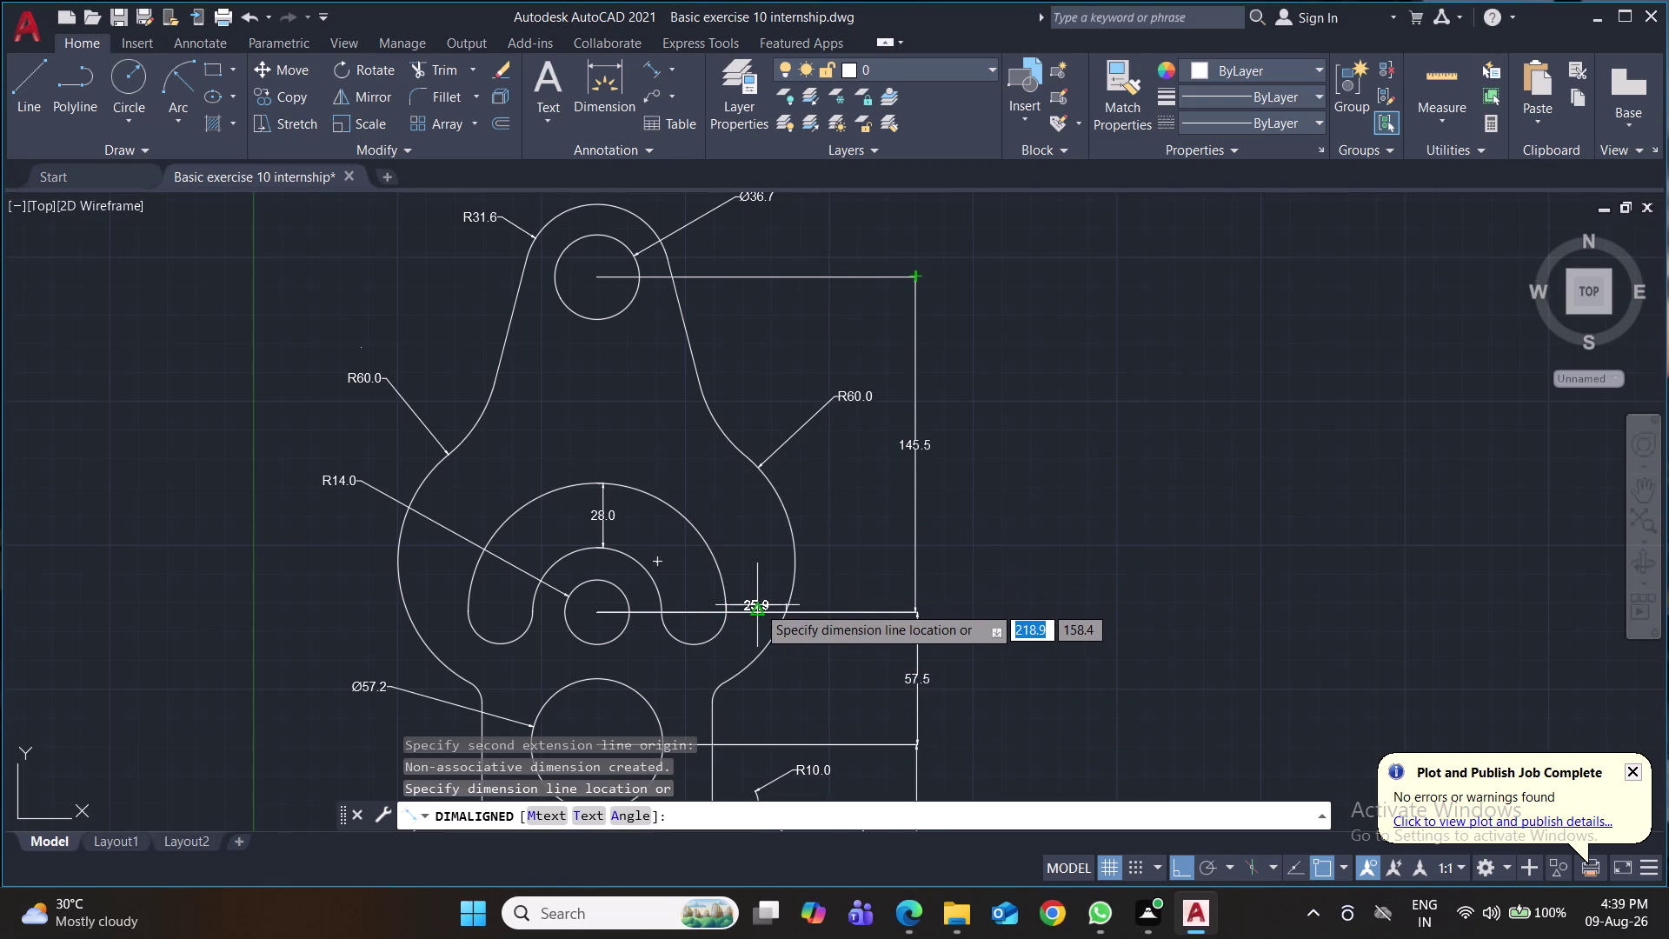
key(ctrl+z)
key(Escape)
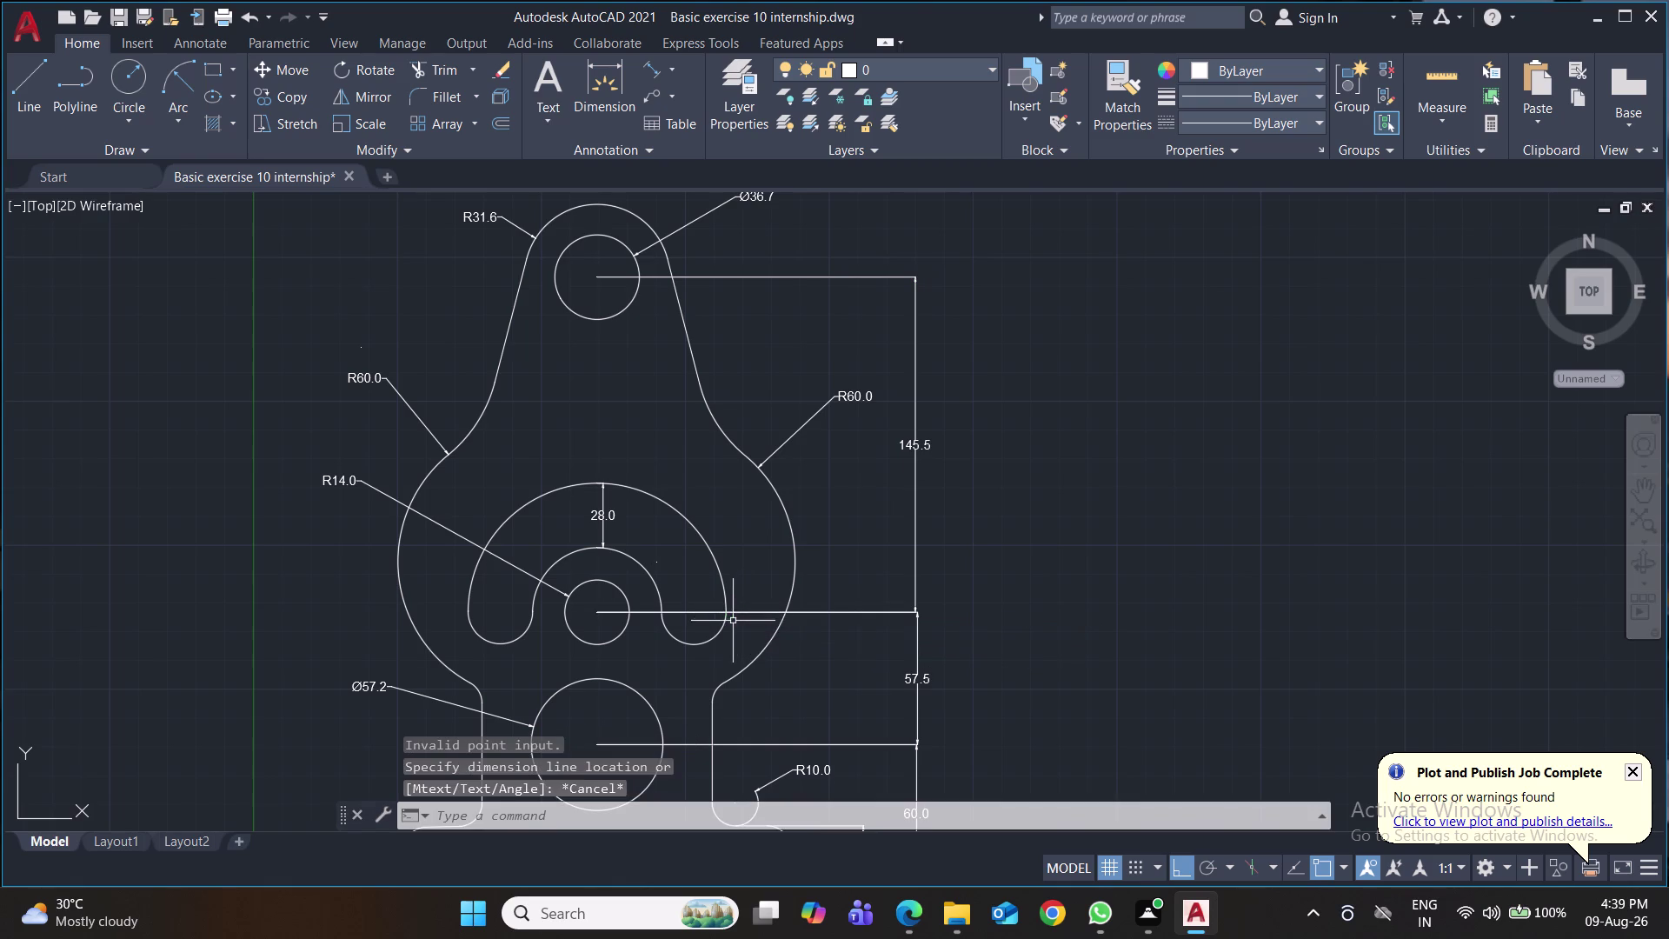
click(671, 70)
click(699, 110)
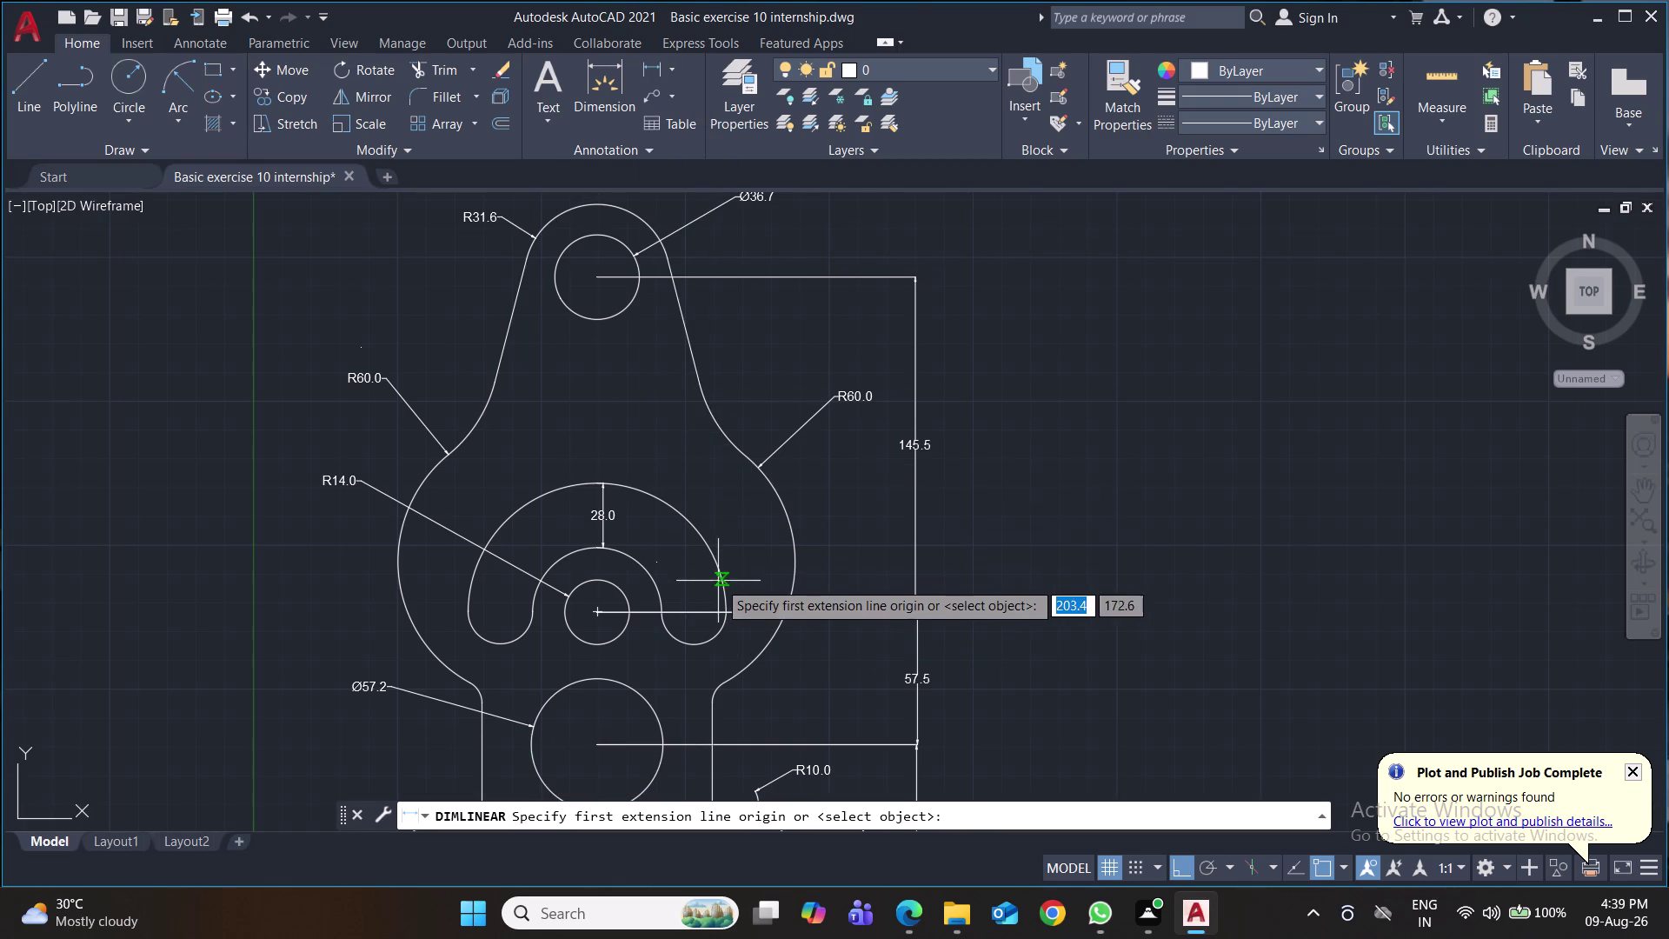
click(706, 638)
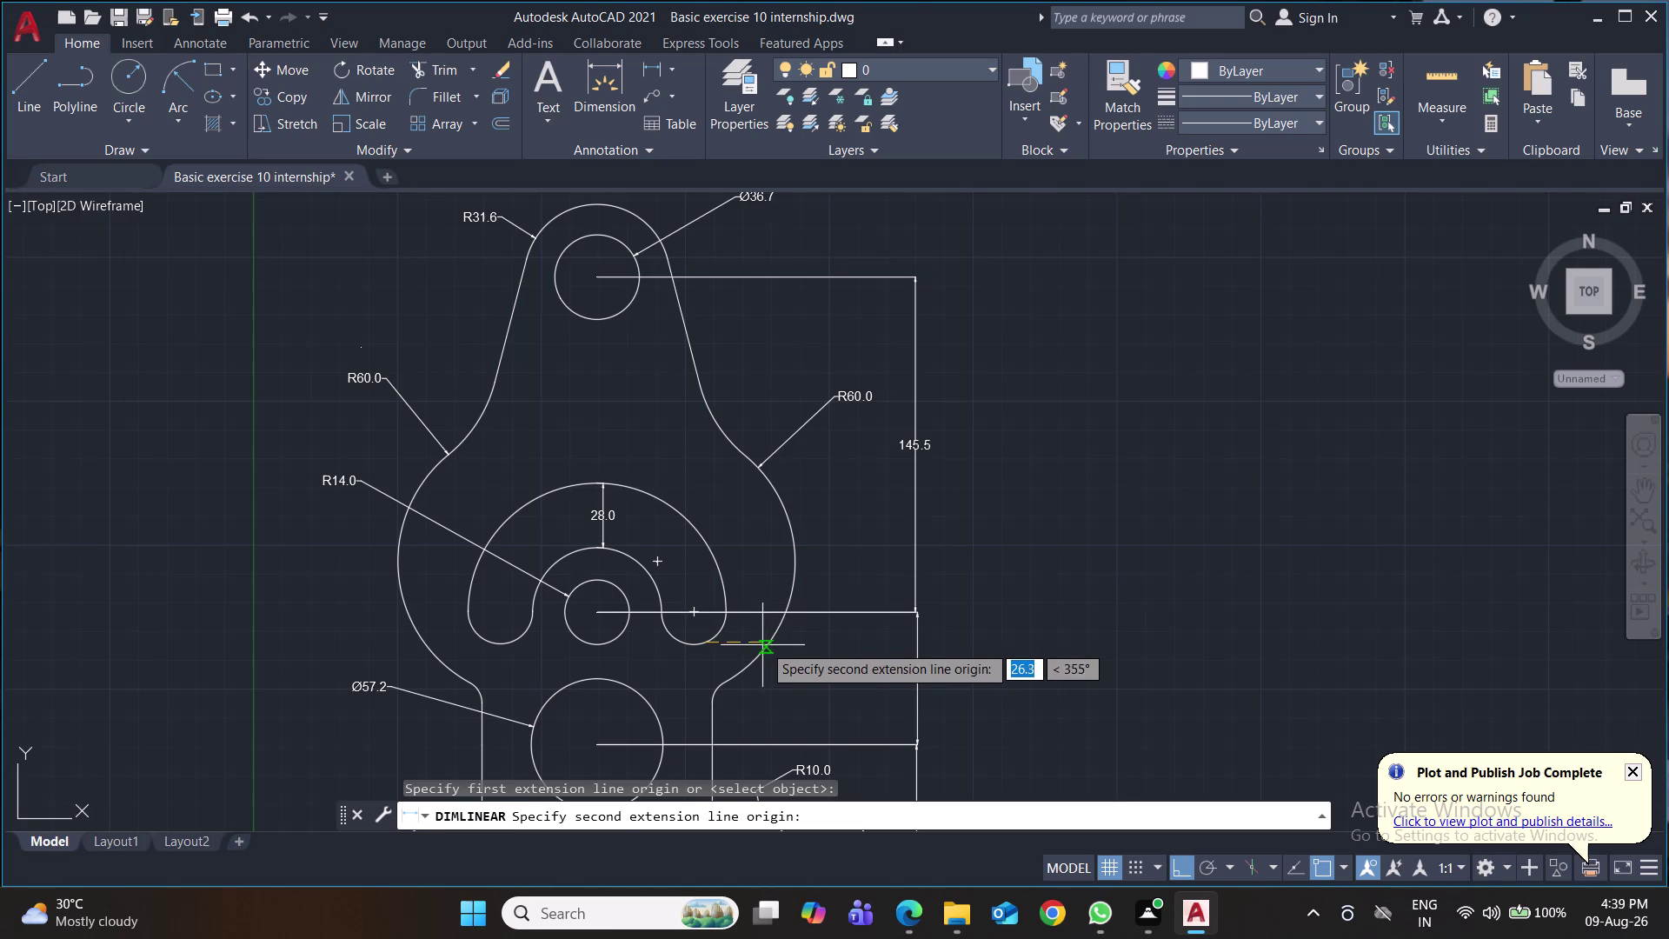
click(767, 639)
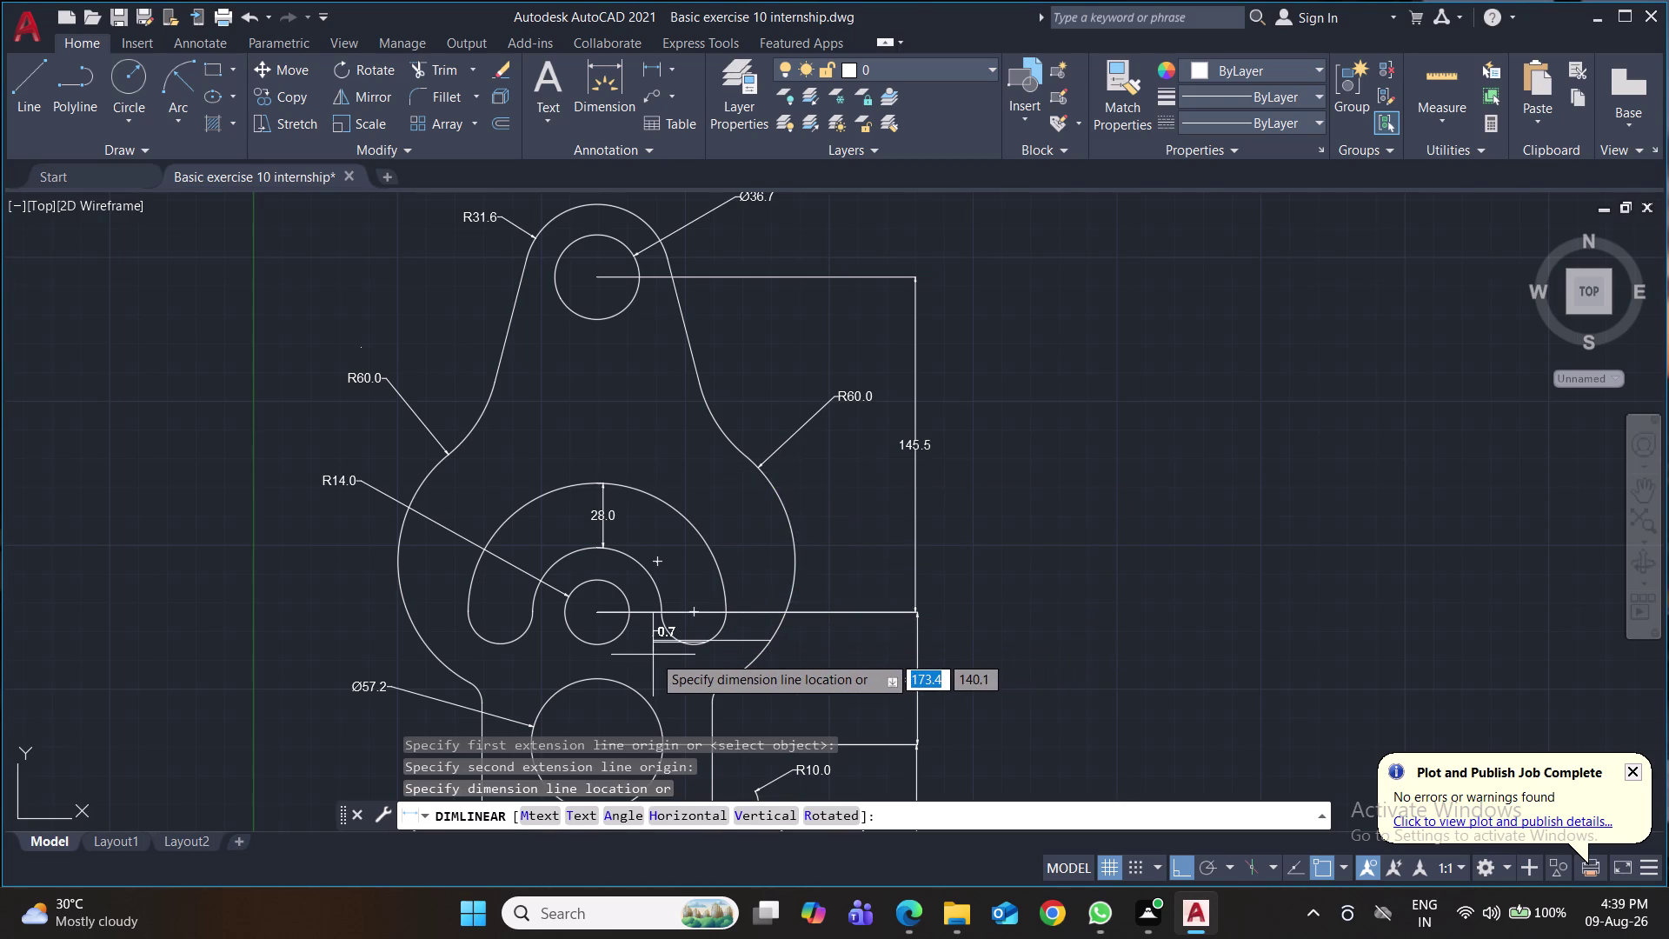
key(Escape)
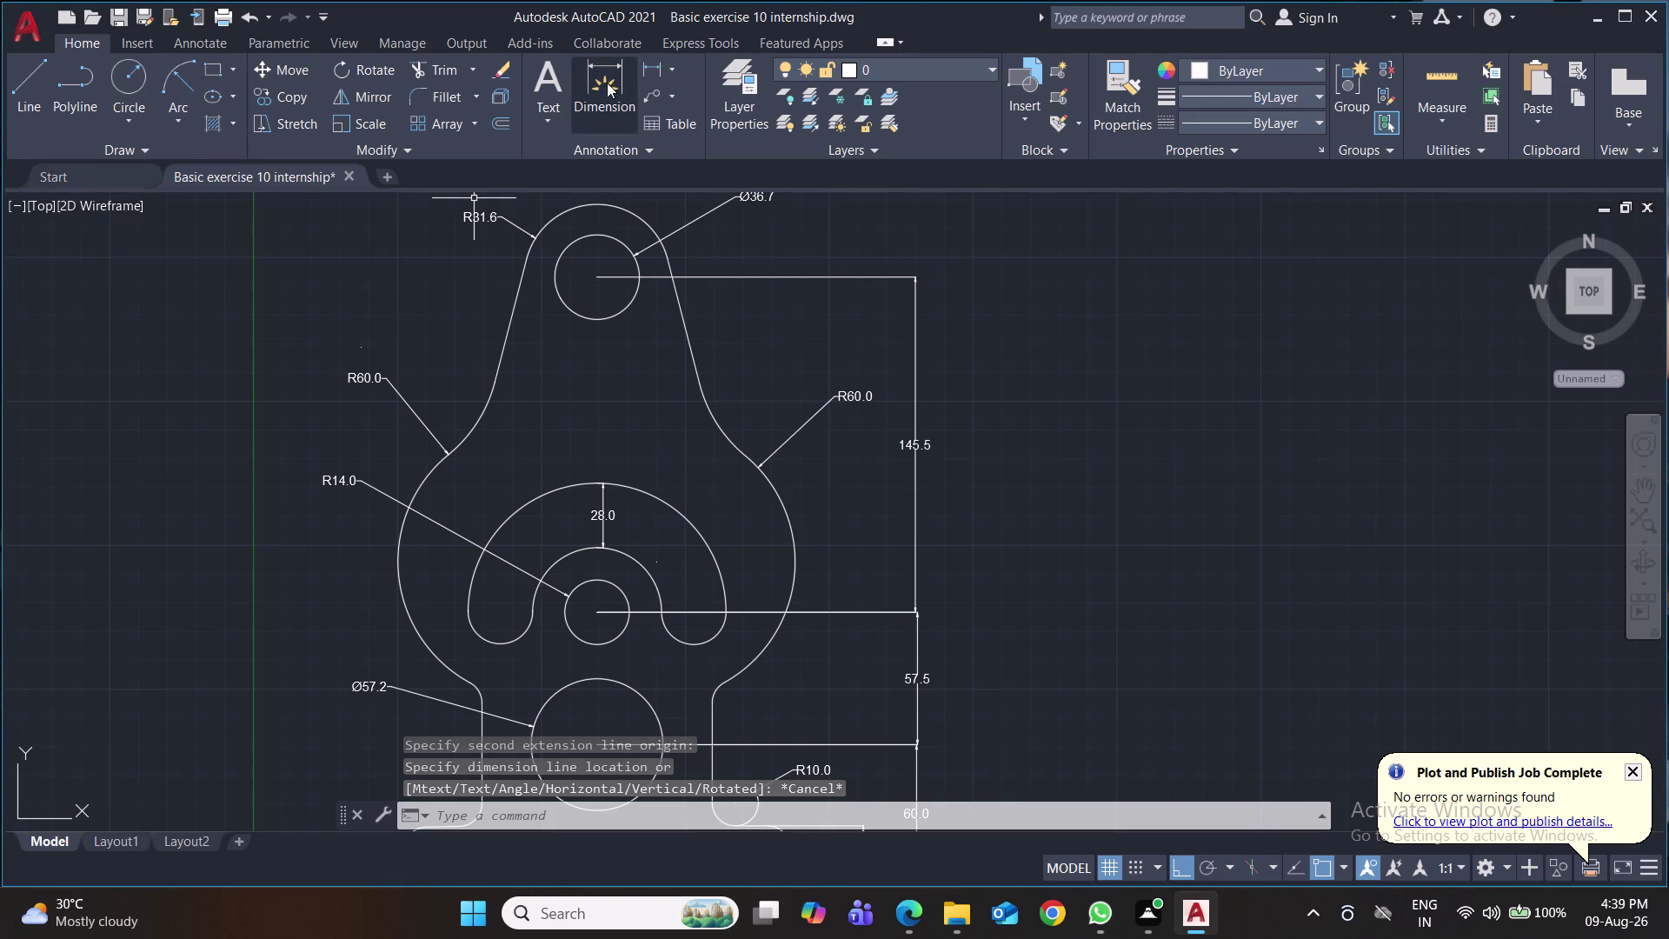
click(656, 67)
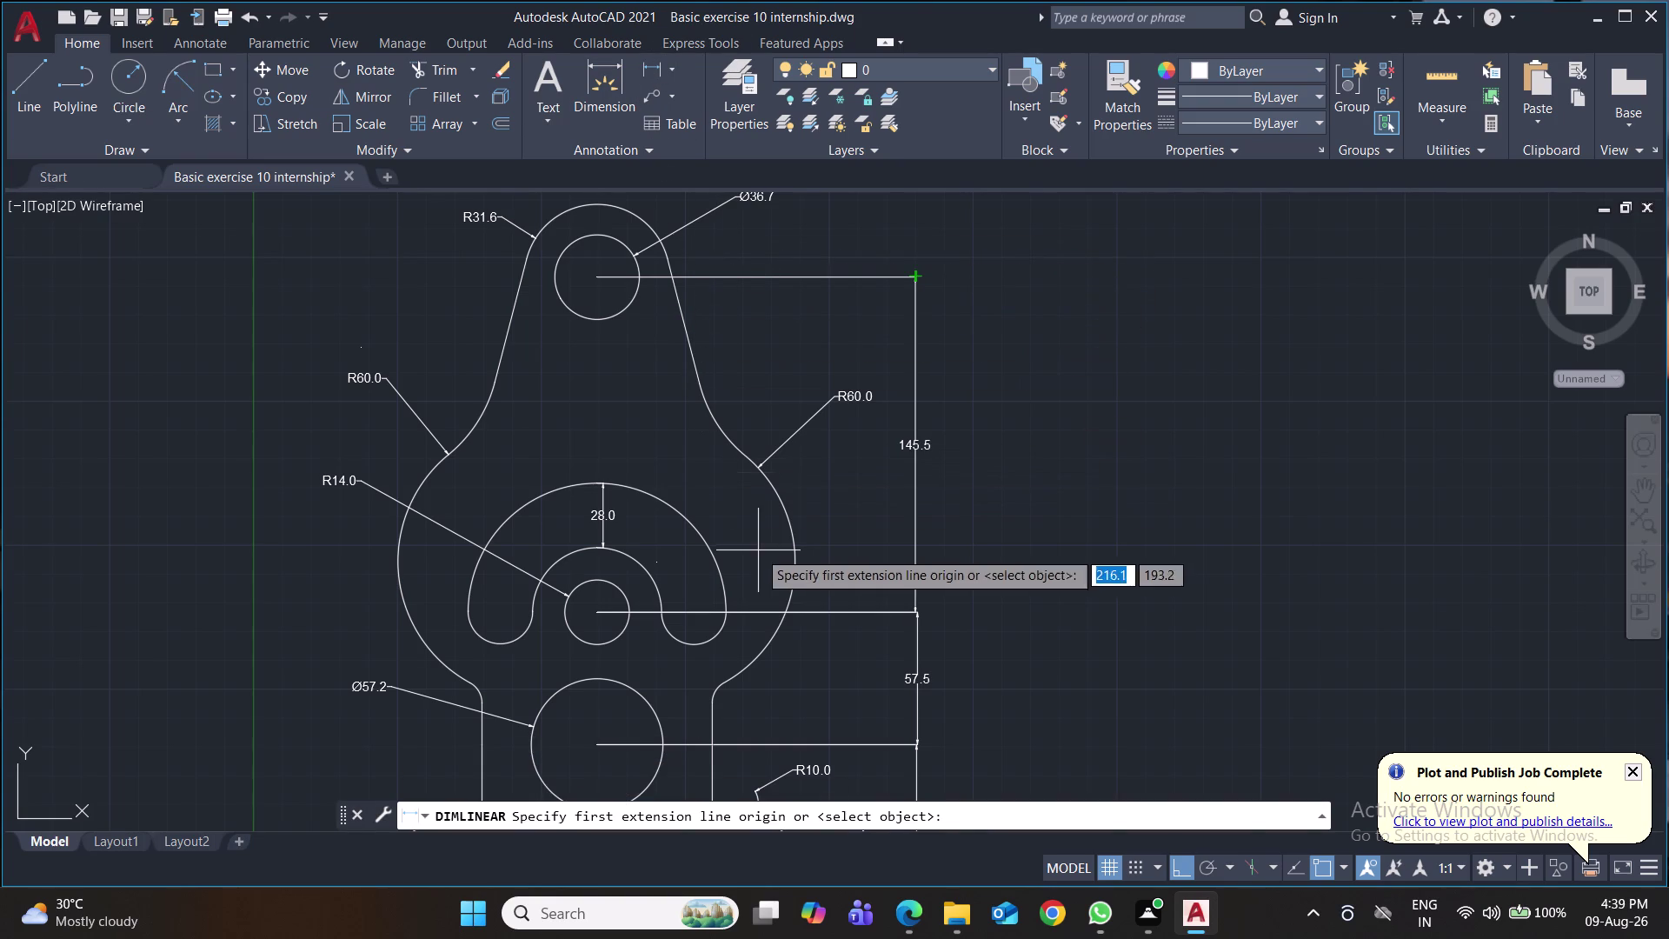
Dimension the slot's right end with a 14.0 linear dimension placed beside the 28.0.
click(722, 581)
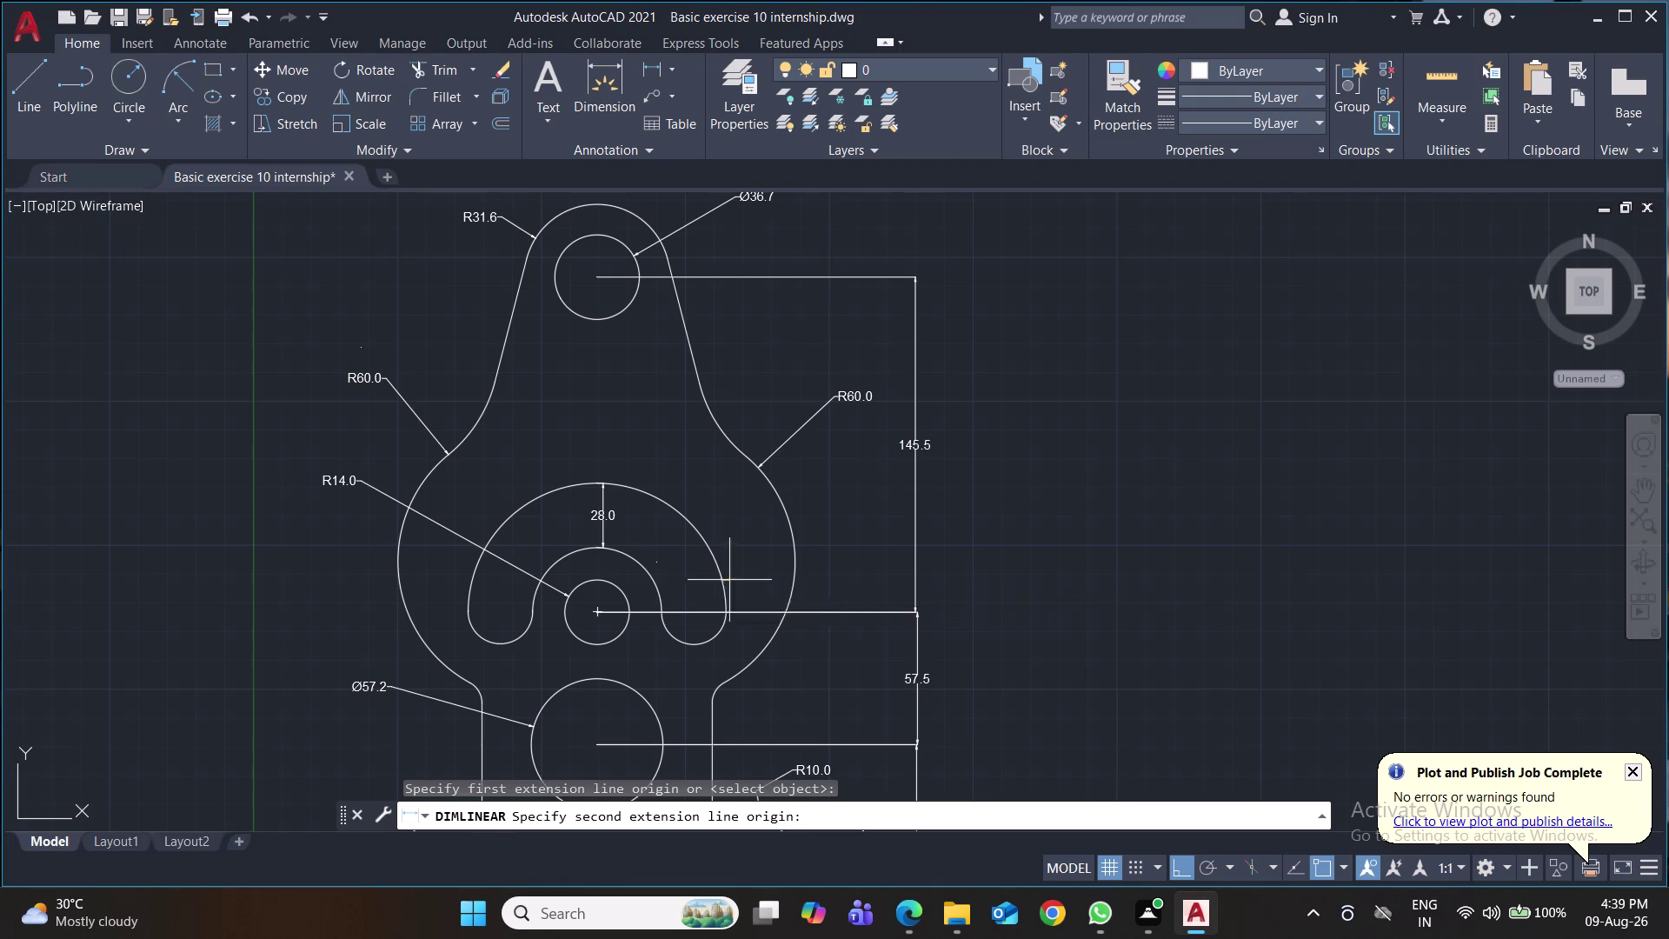
text(14)
key(Return)
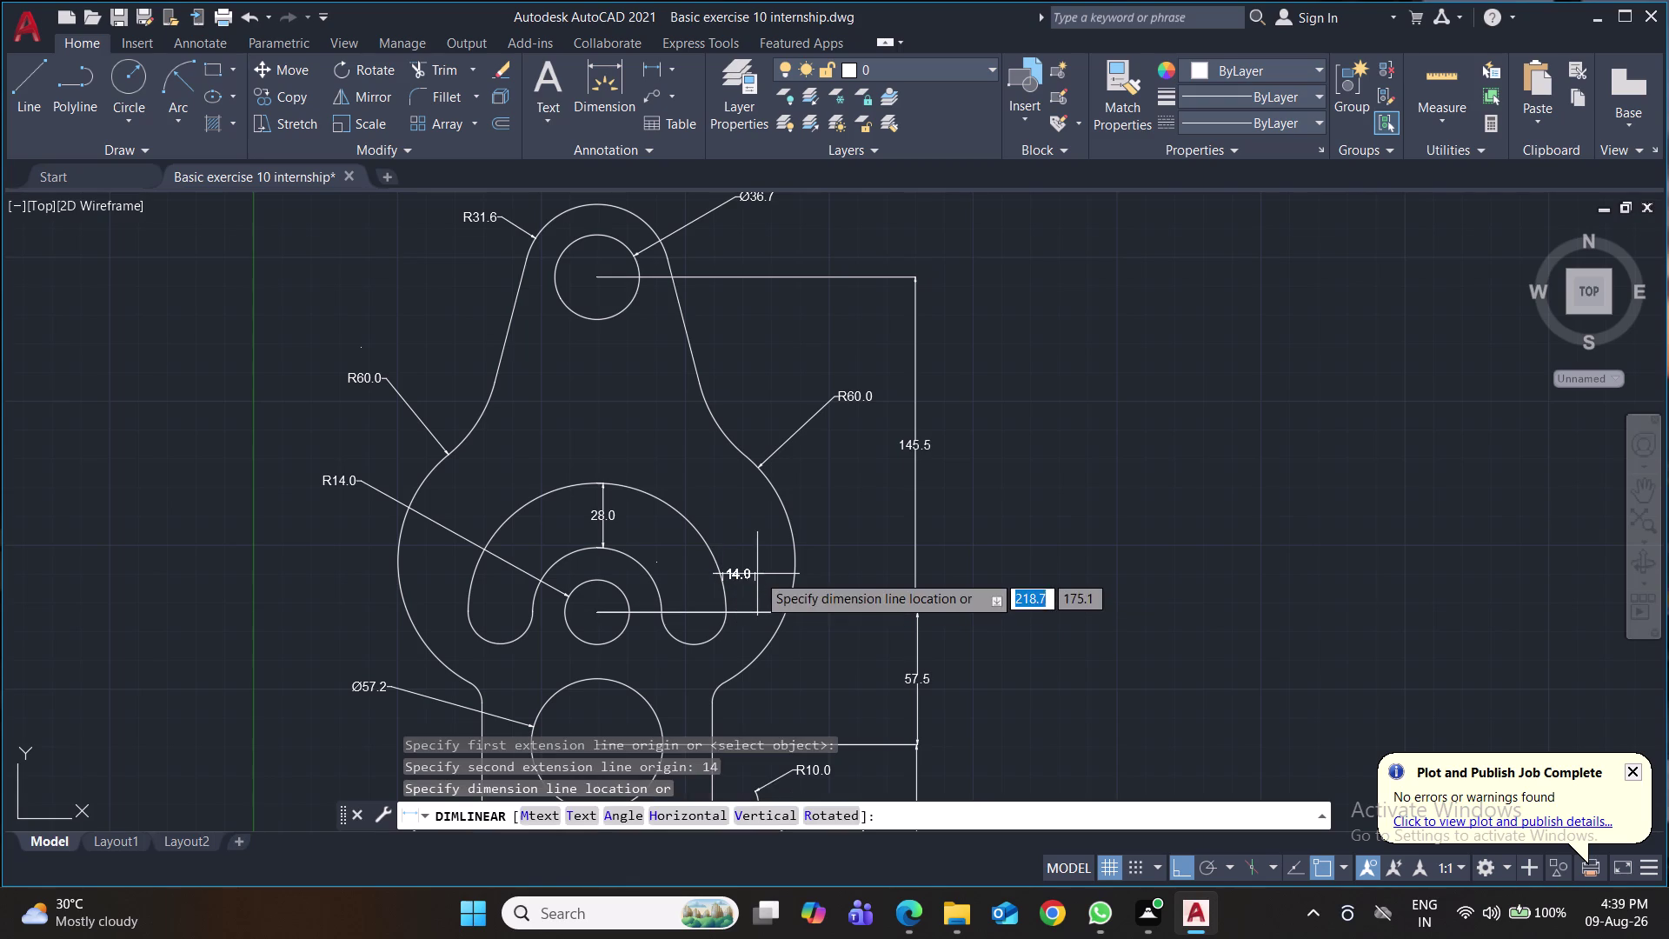
key(Return)
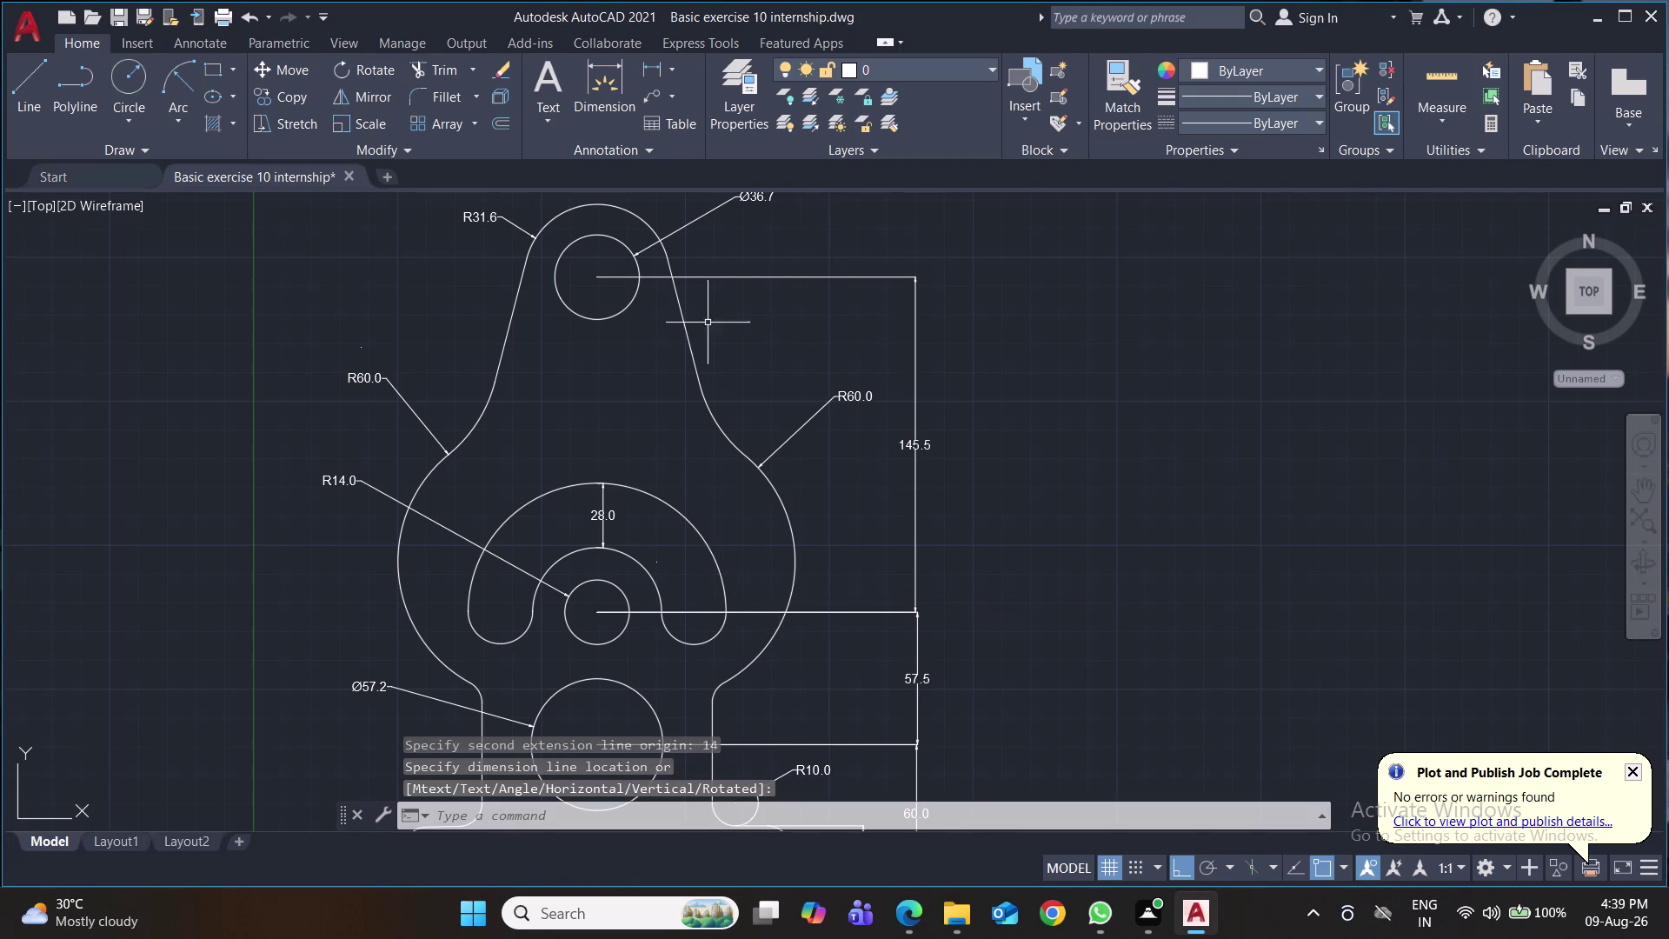
click(648, 76)
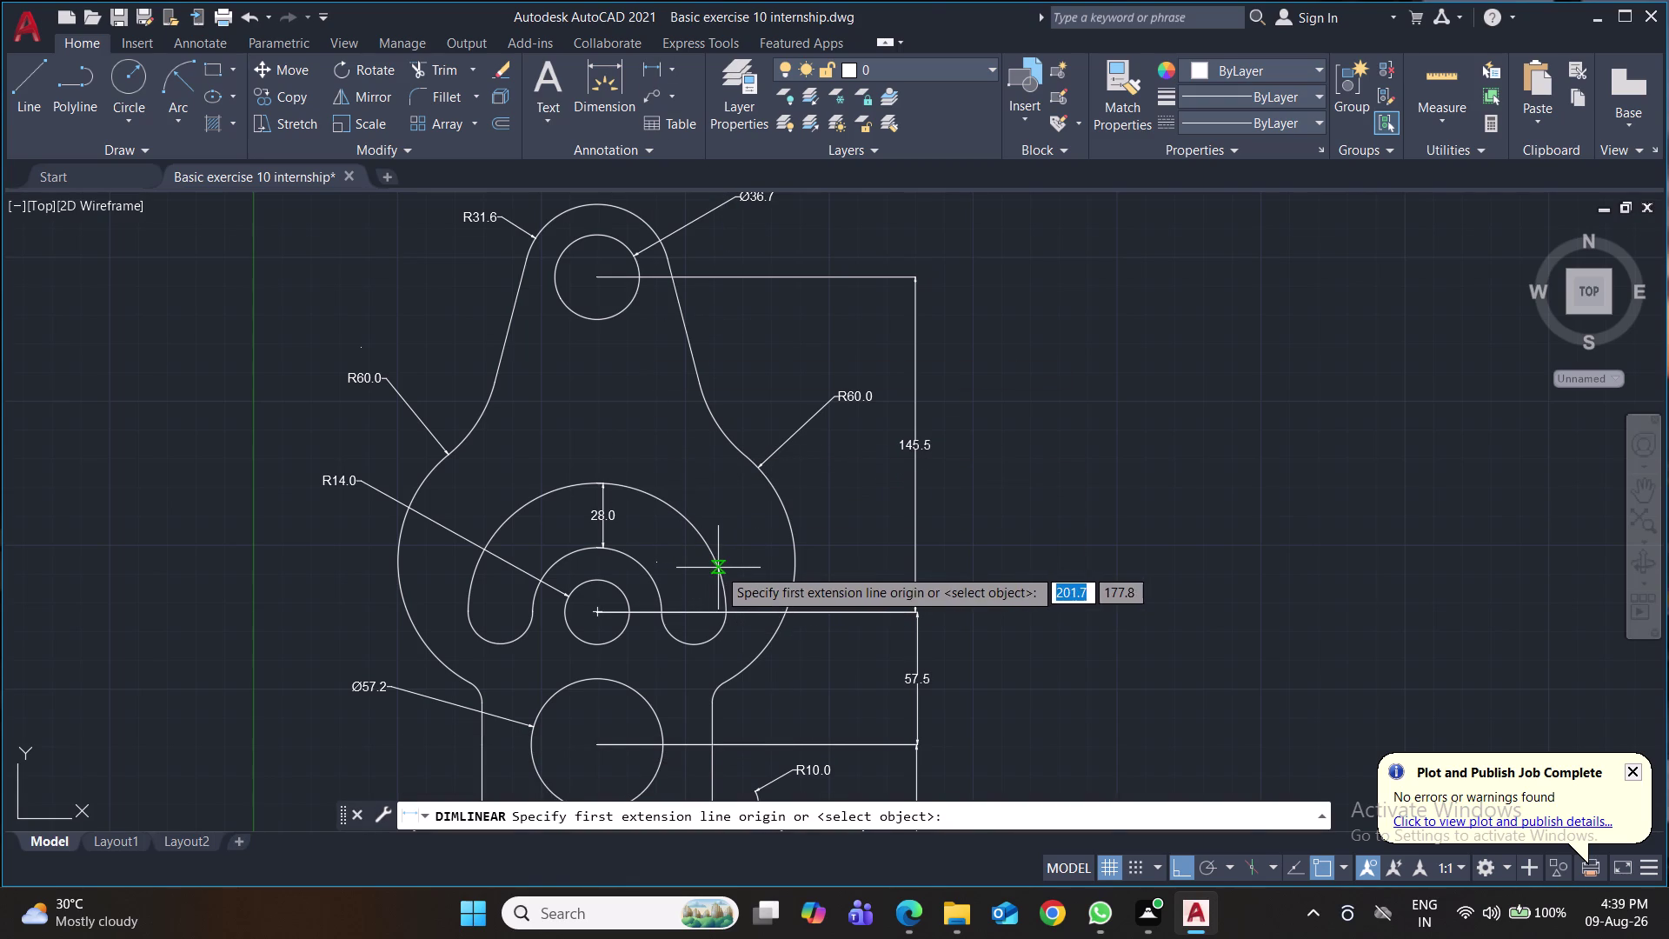
click(718, 567)
text(14)
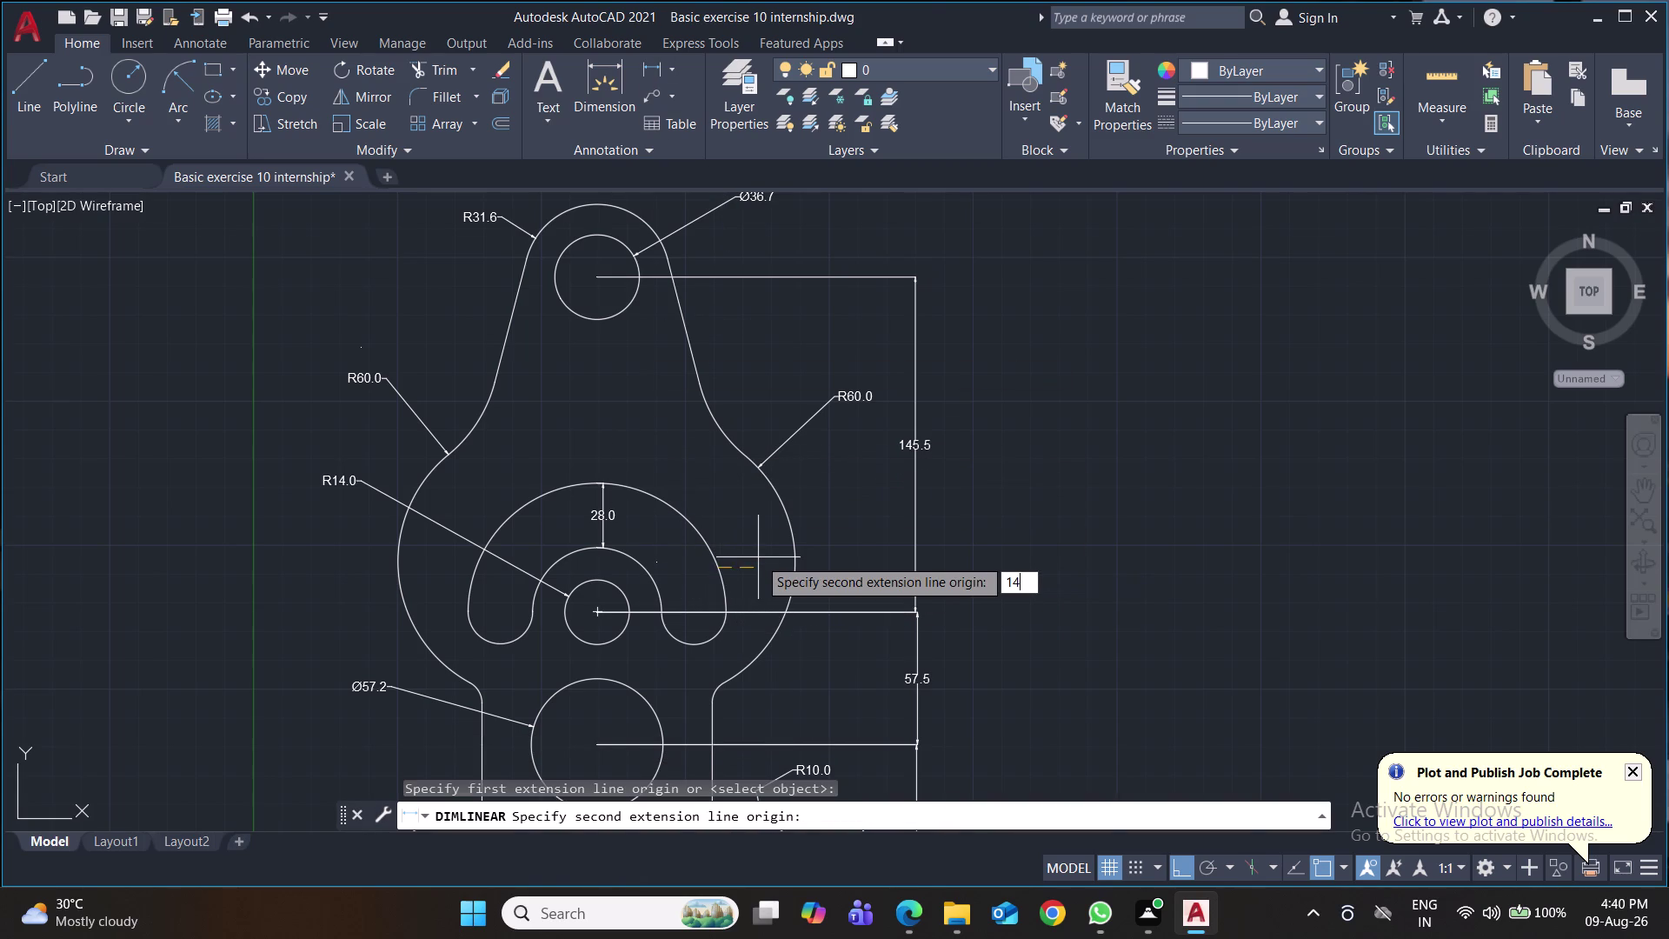
key(Return)
click(757, 519)
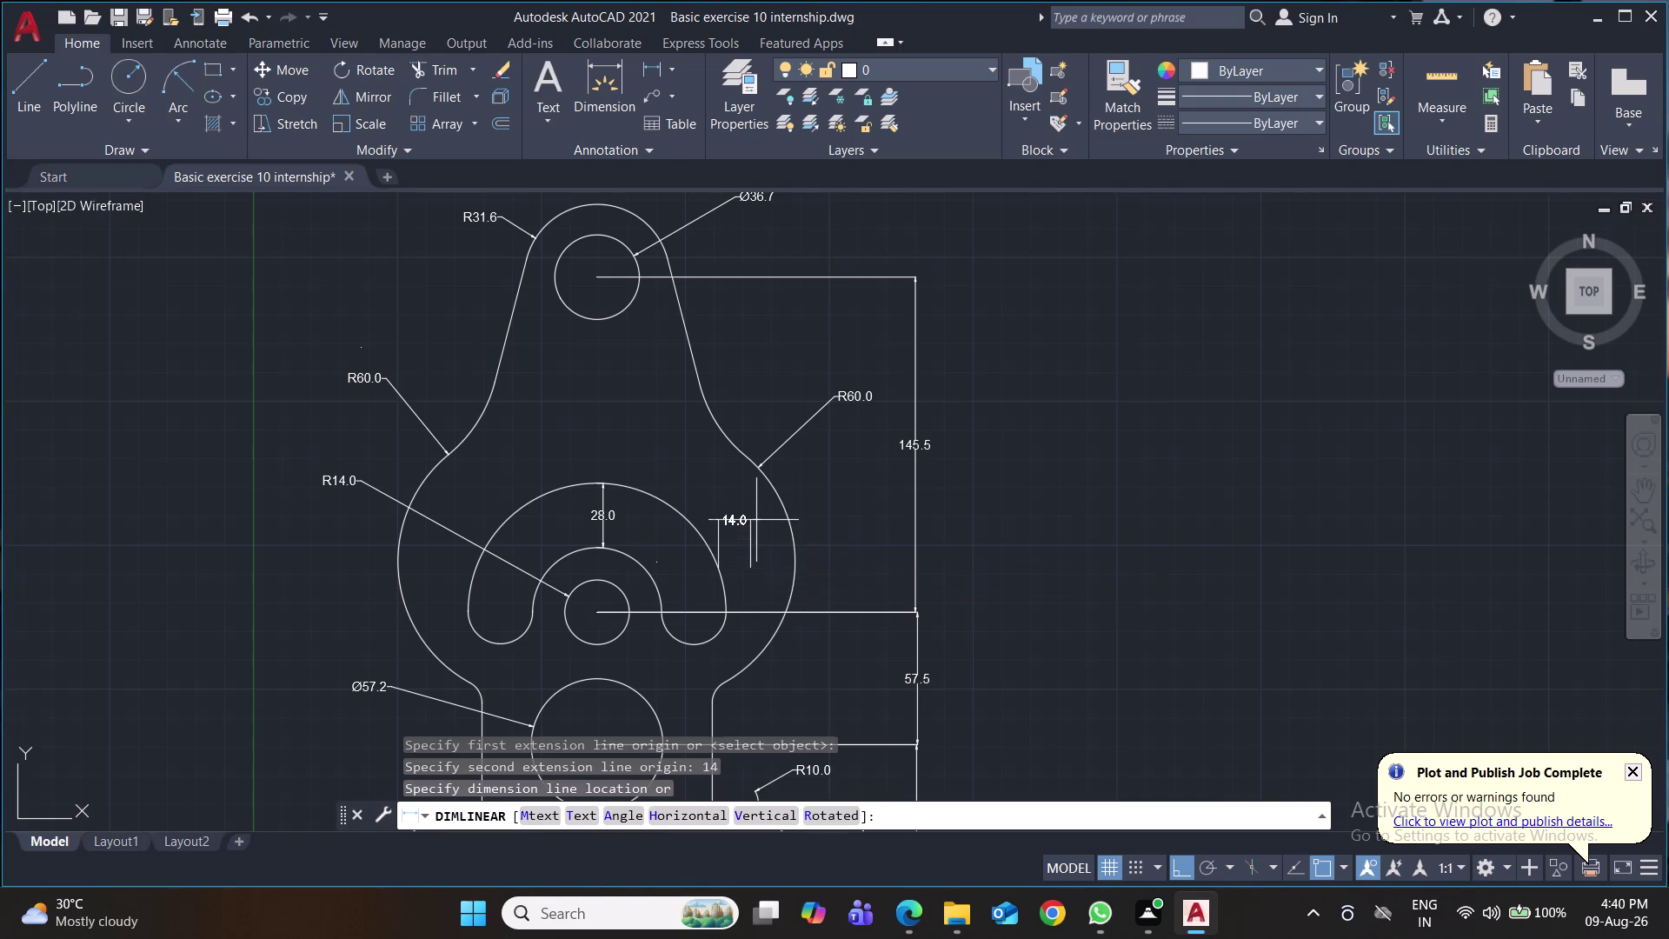
click(793, 567)
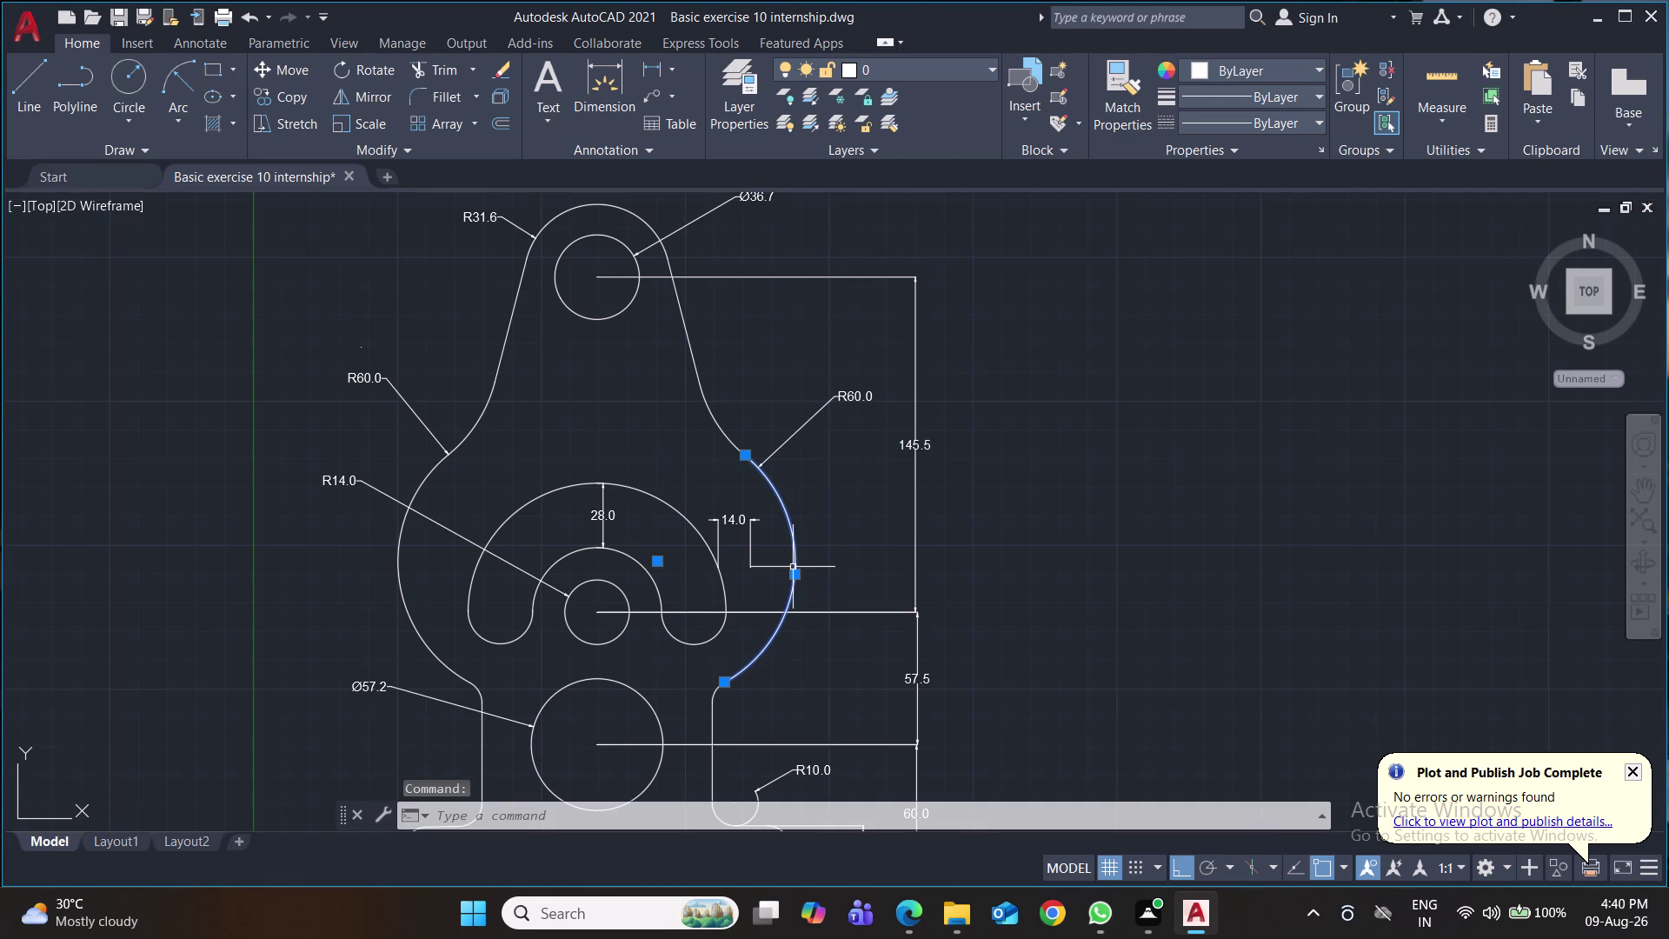
Erase the right and left radius-60 shoulder arcs from the outline.
key(Delete)
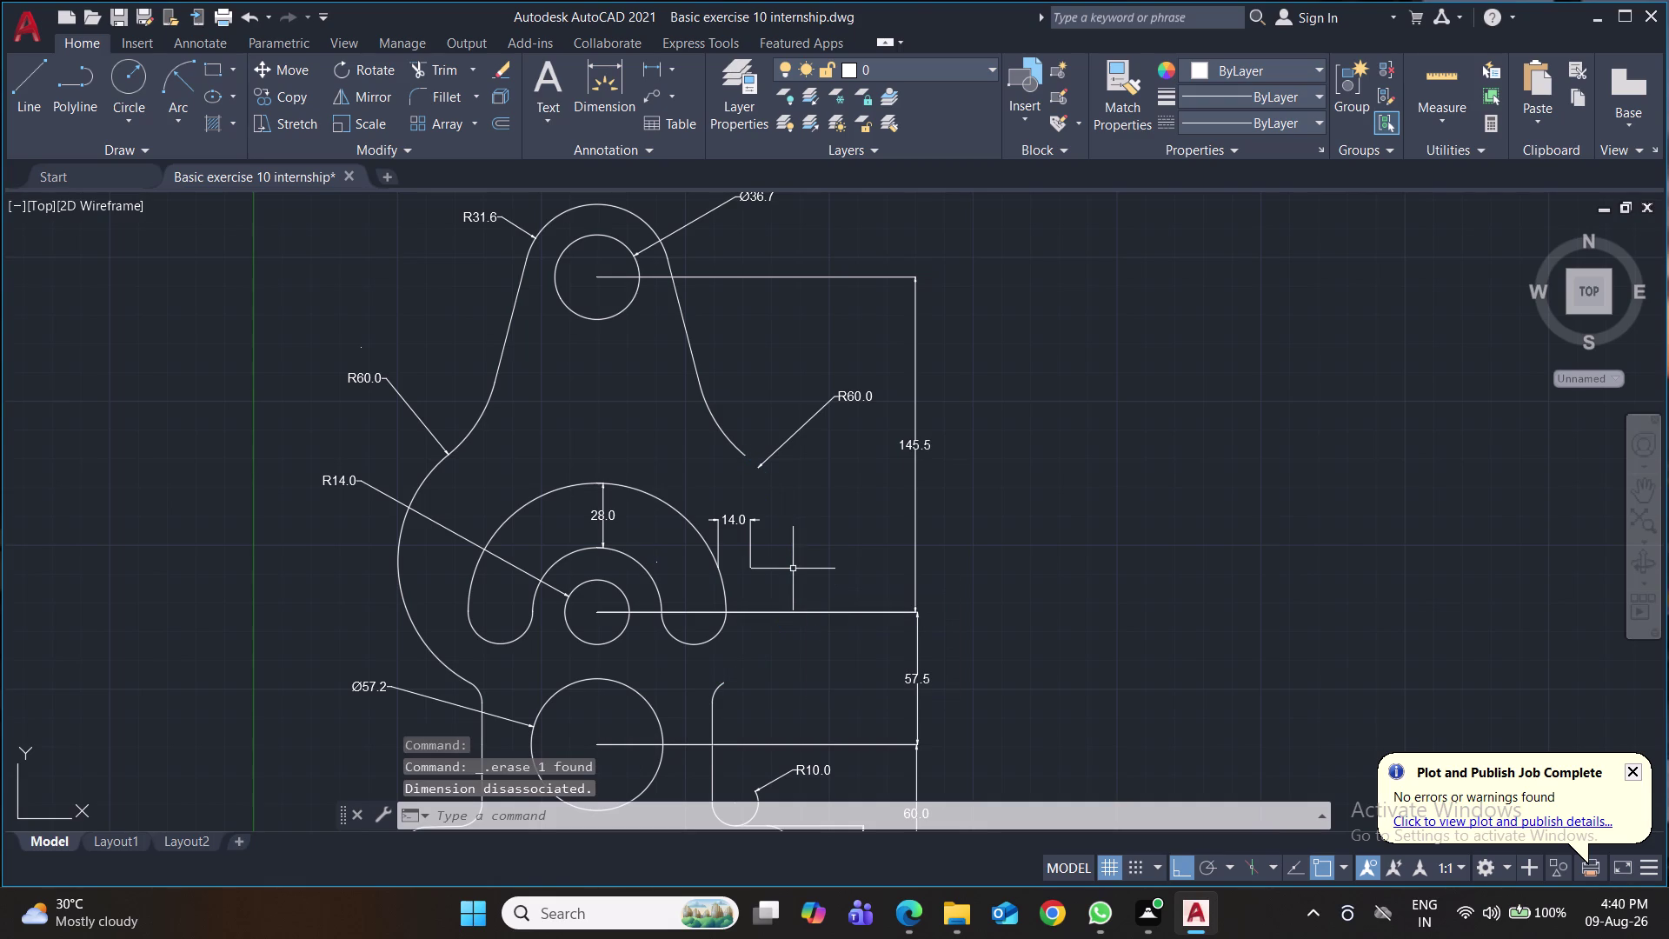
click(398, 579)
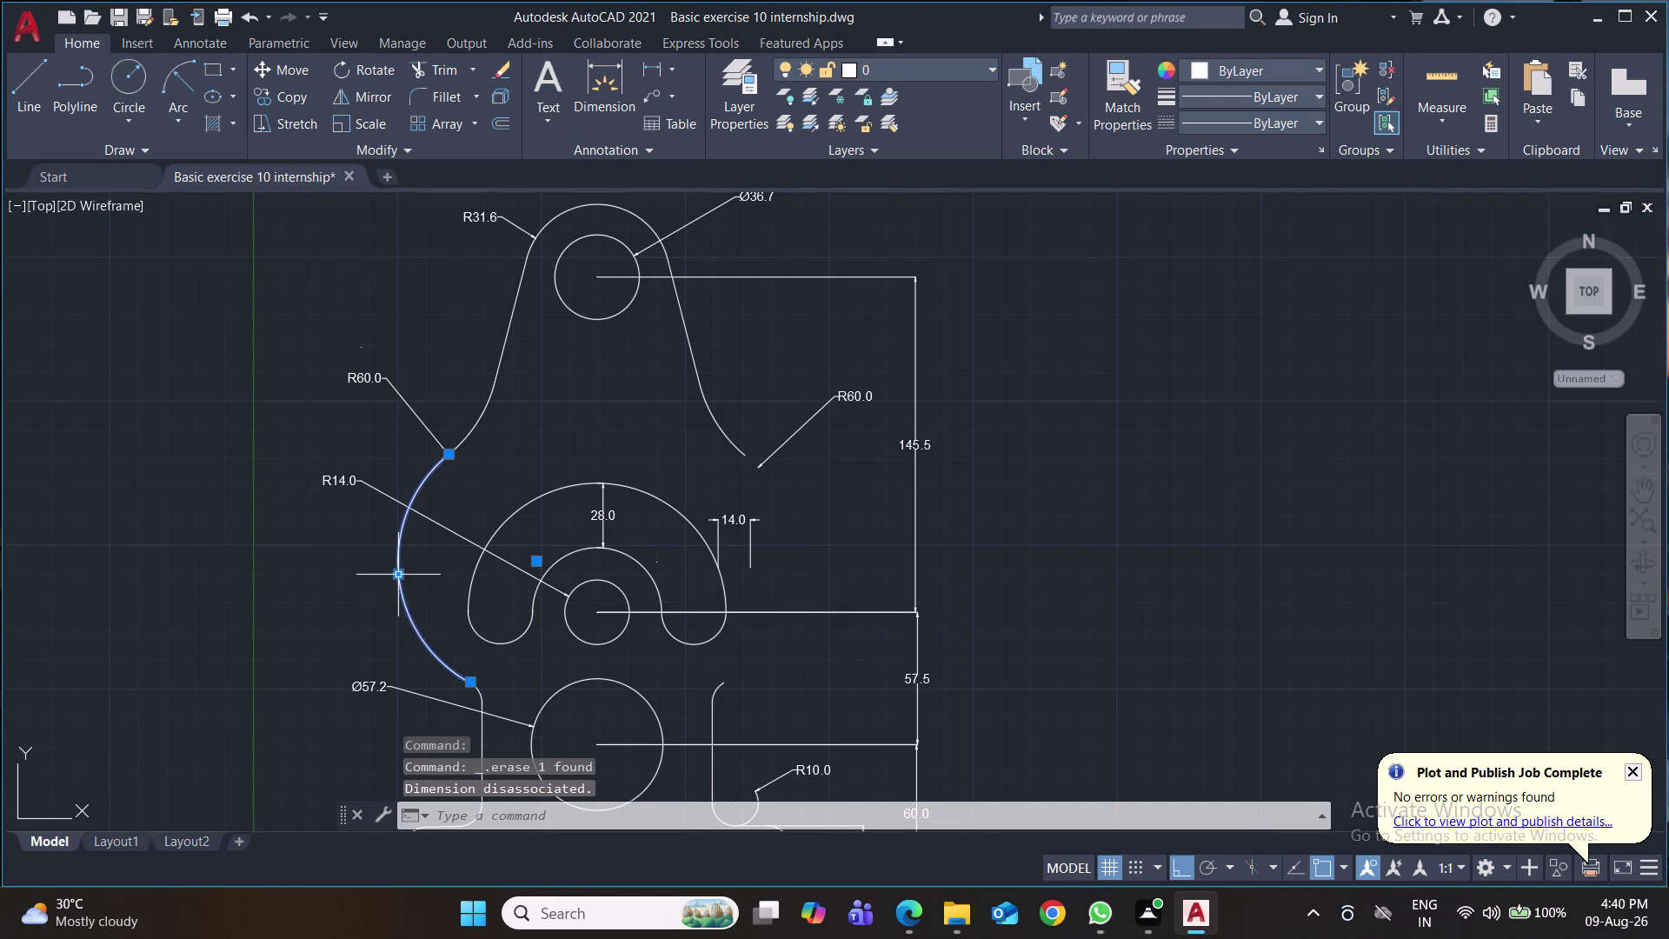
key(Delete)
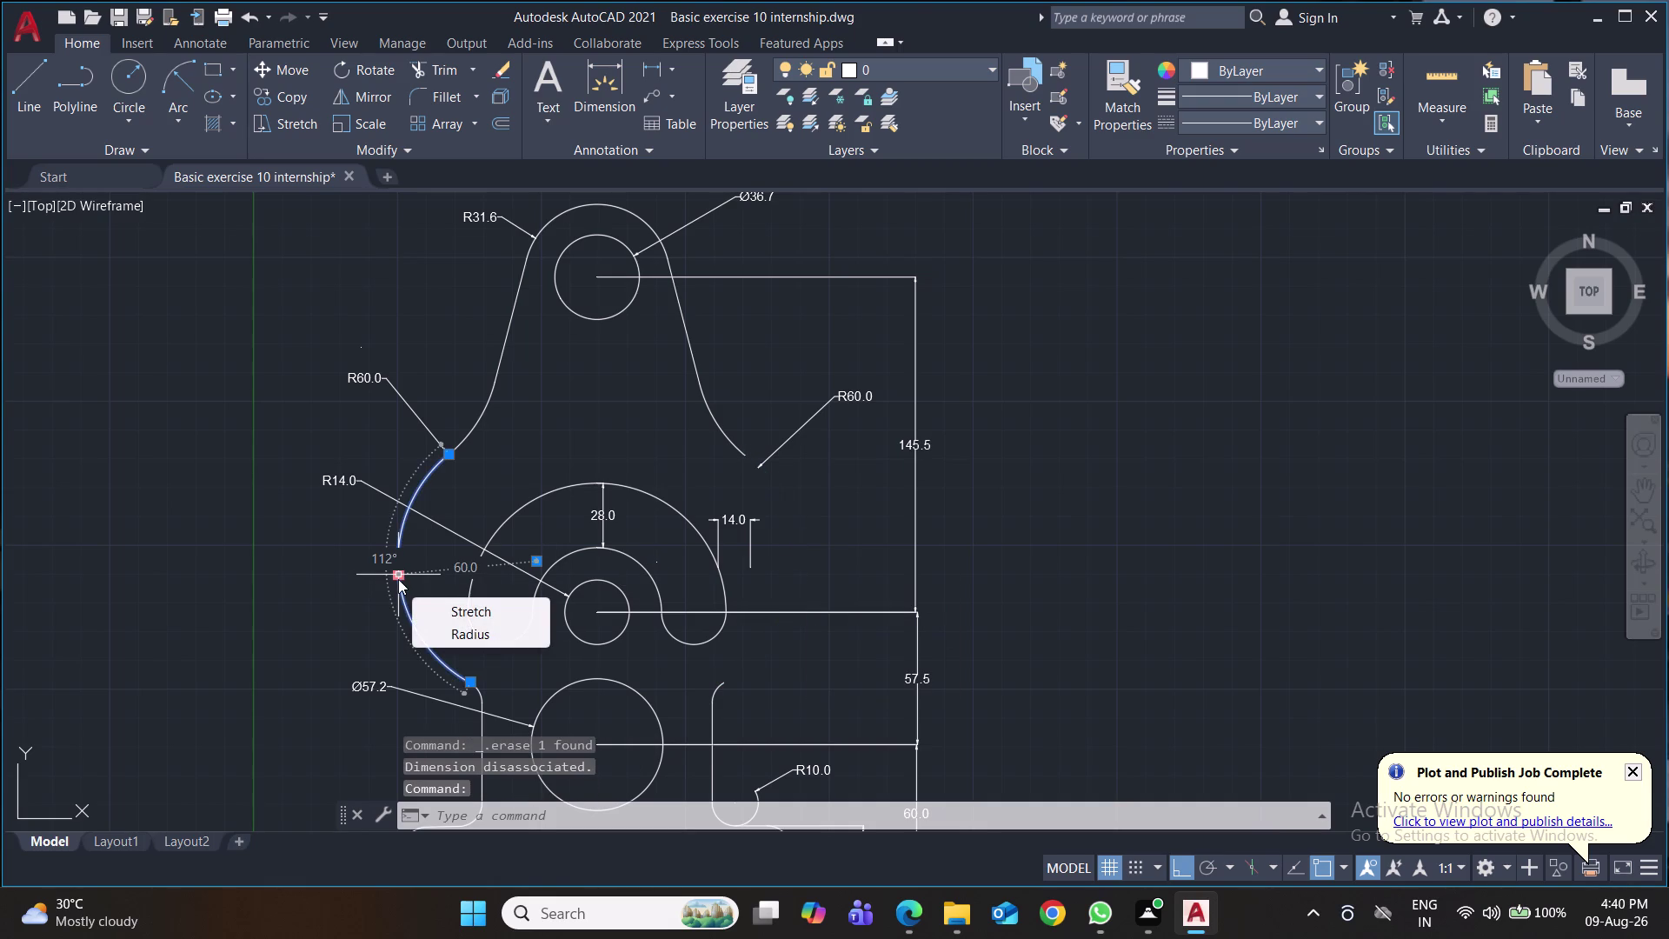
key(Delete)
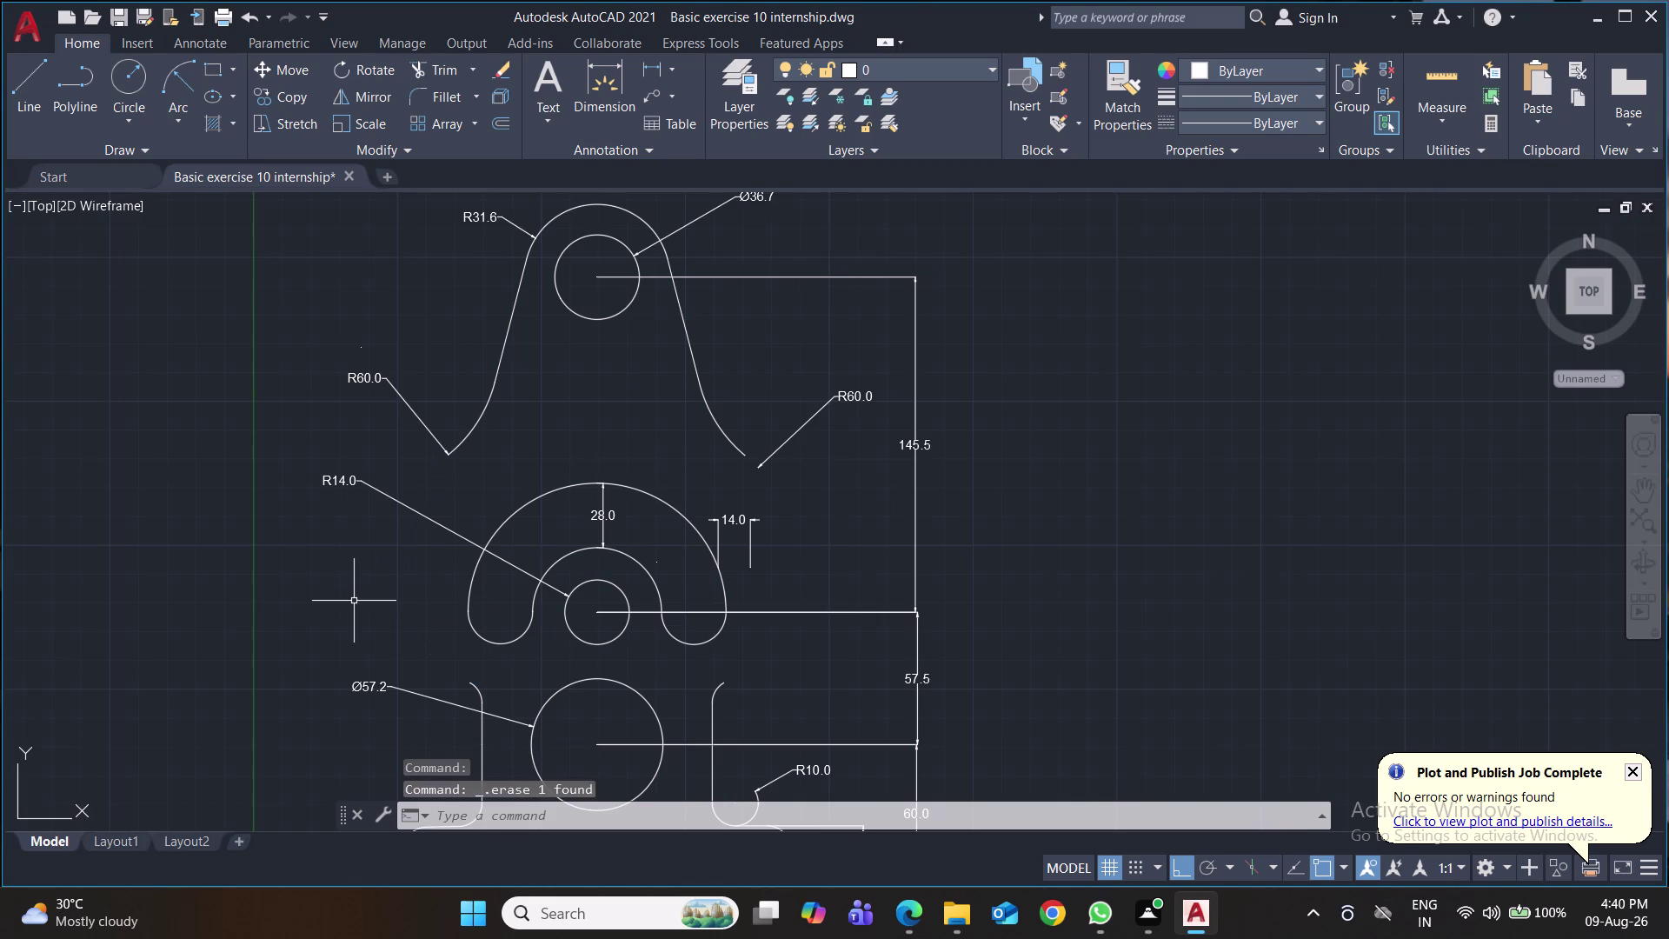
click(652, 65)
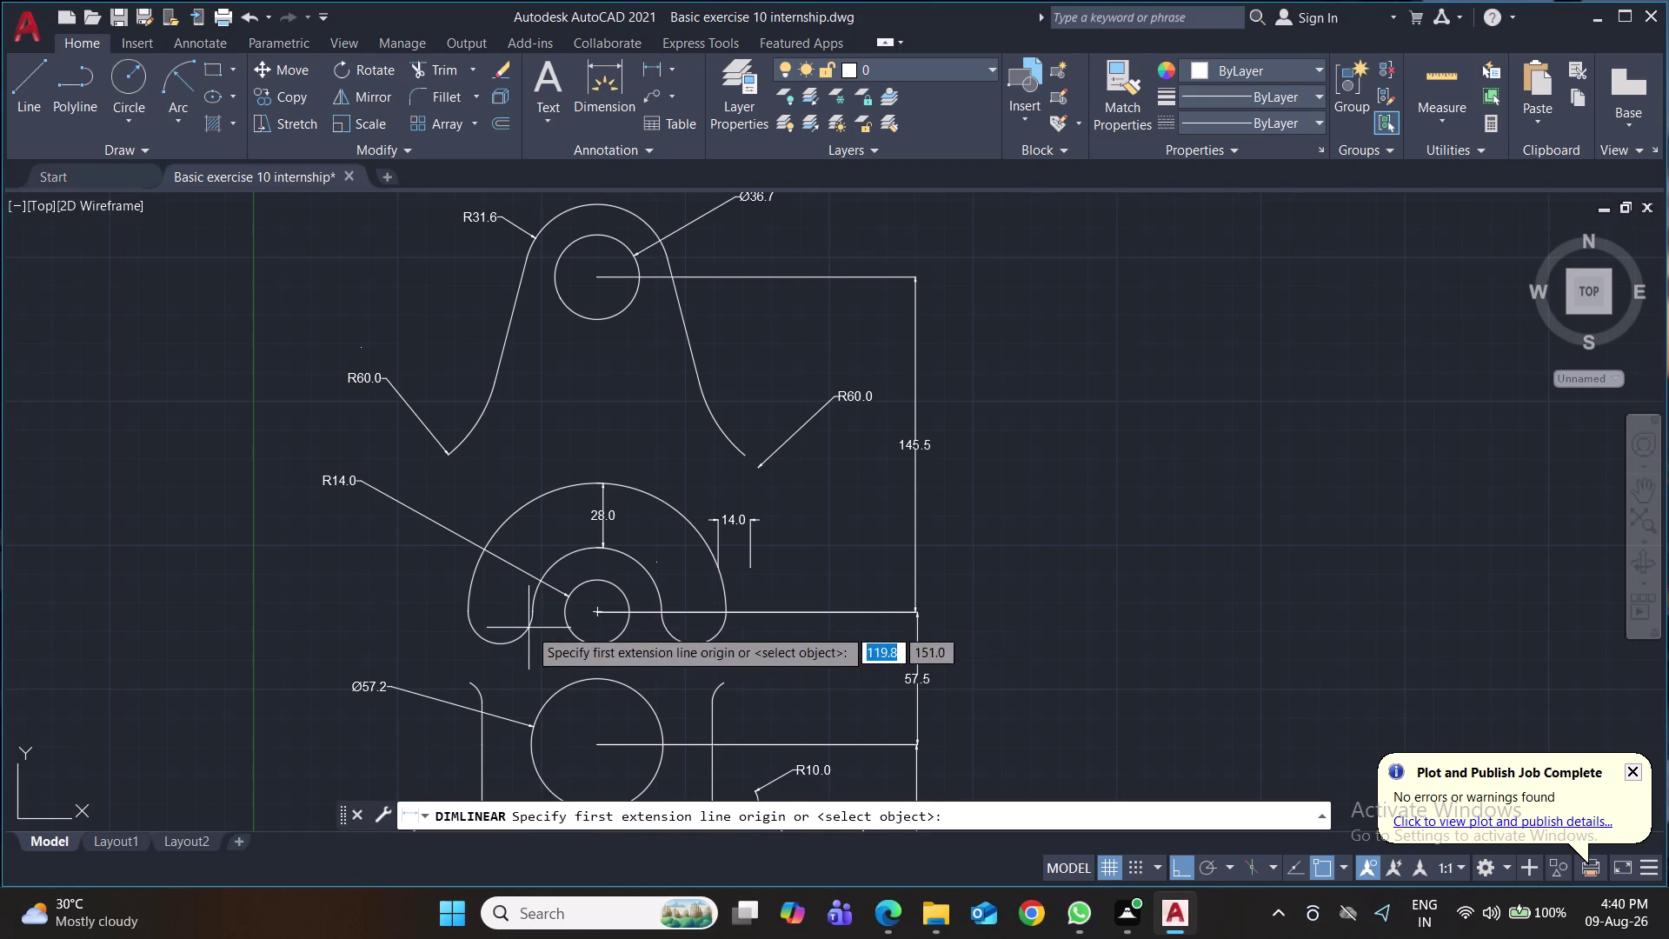
Place a 14.0 linear dimension on the left end of the half-ring beside the R14 boss.
click(467, 596)
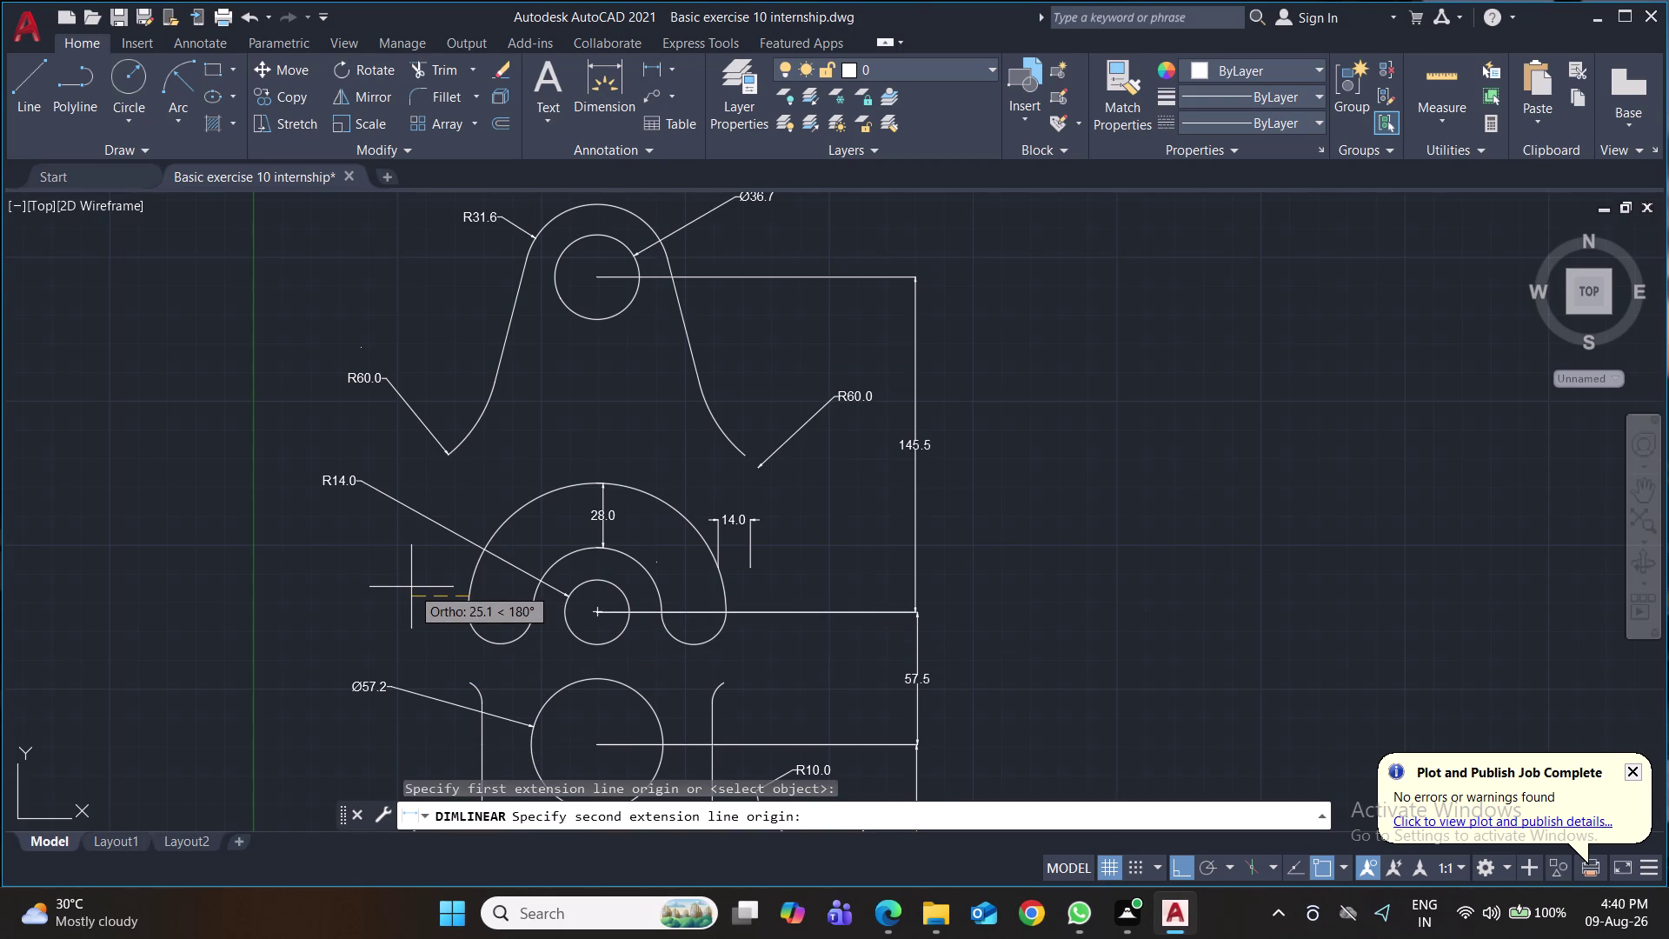
text(14)
key(Return)
key(Return)
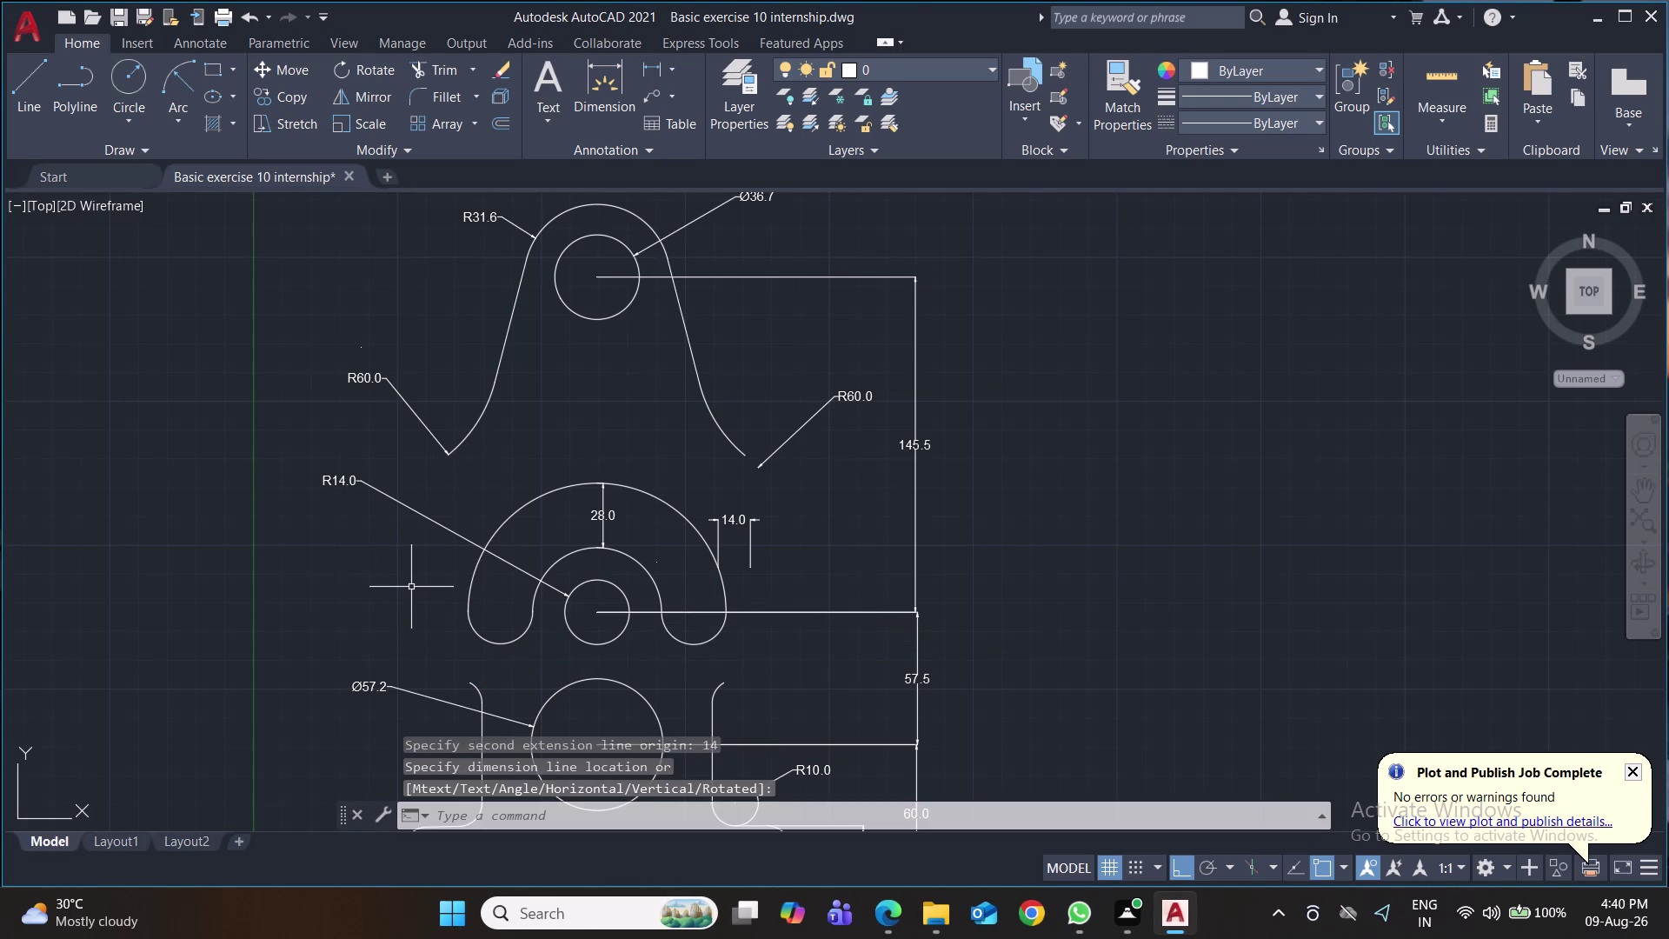
click(649, 63)
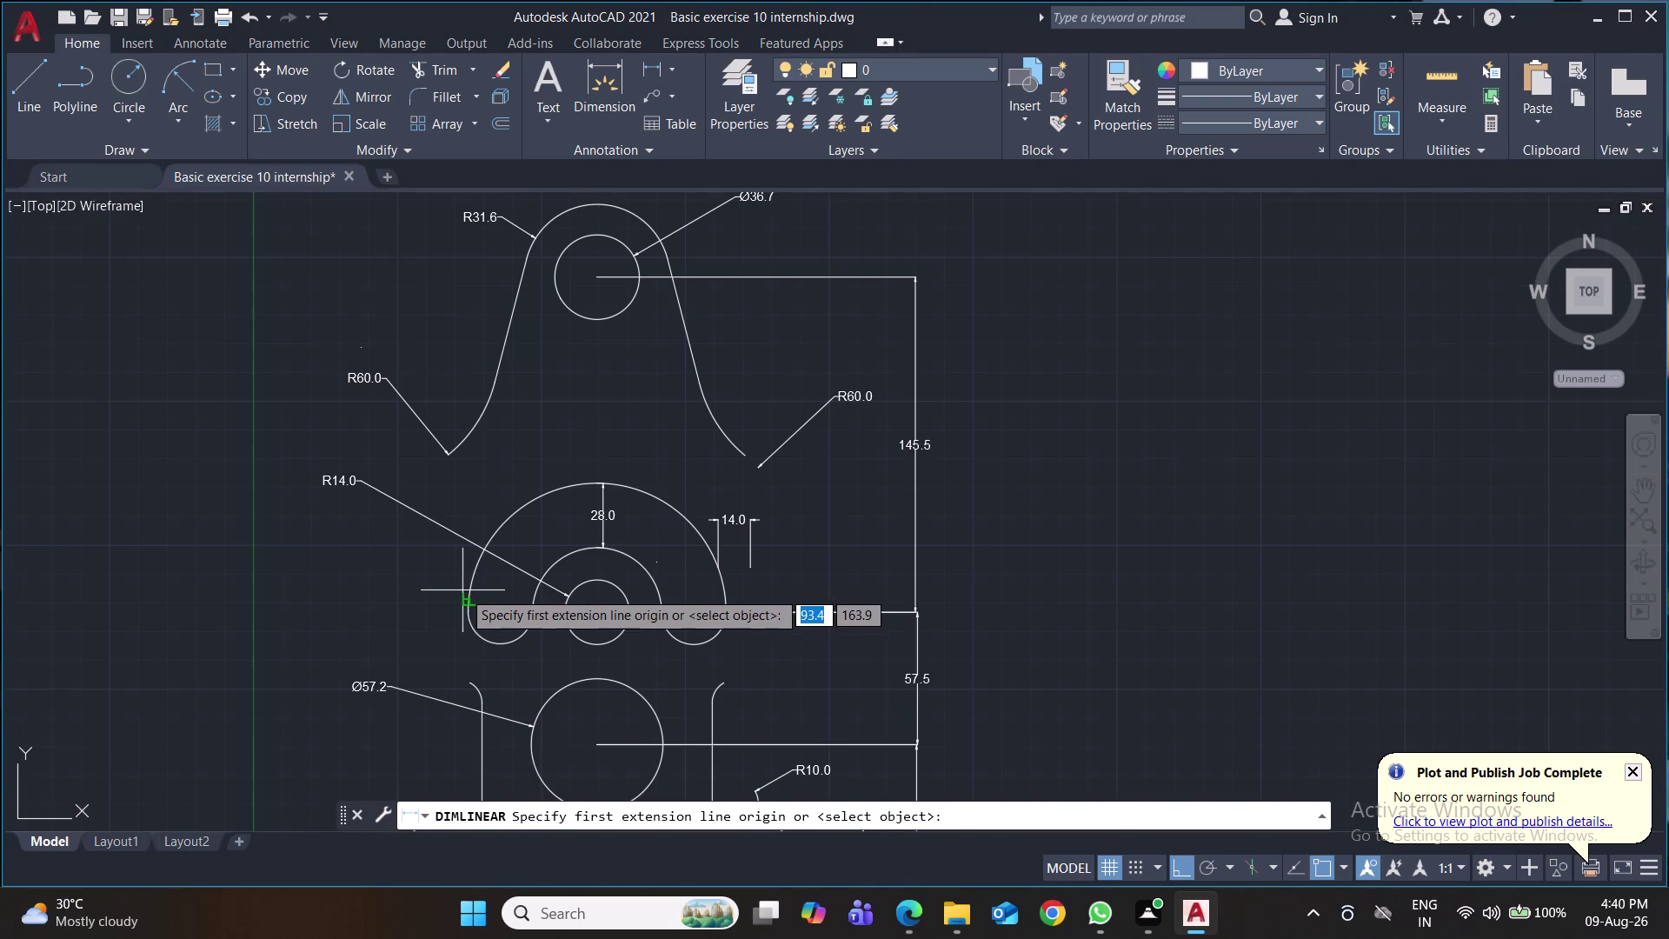
click(468, 601)
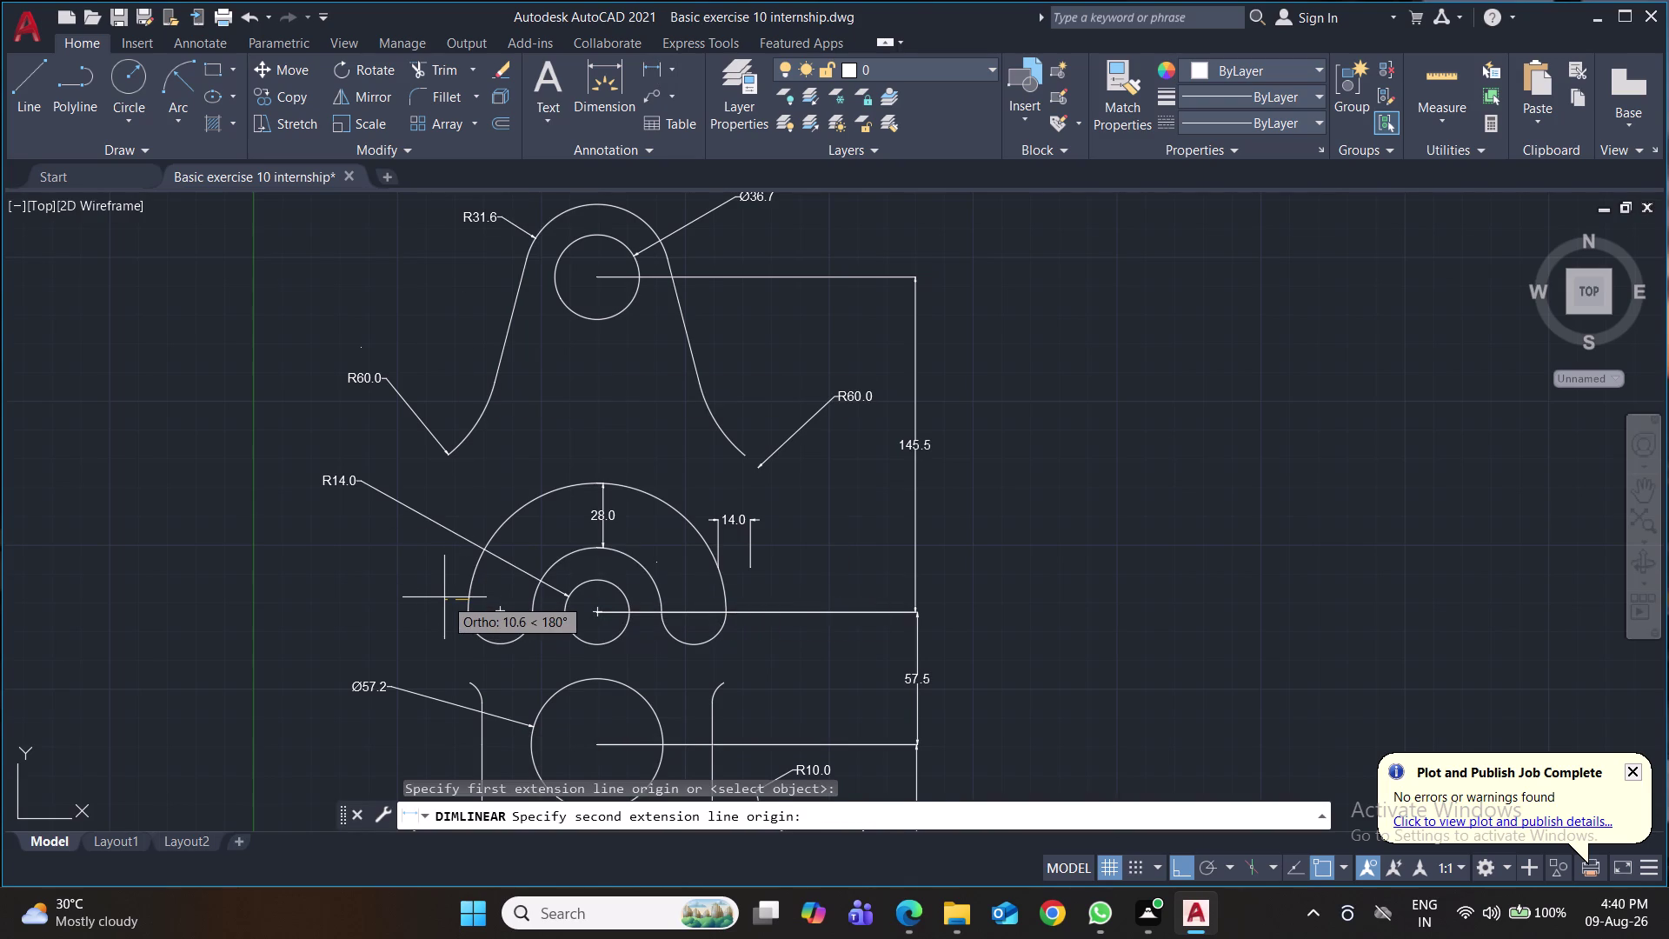
text(14)
key(Return)
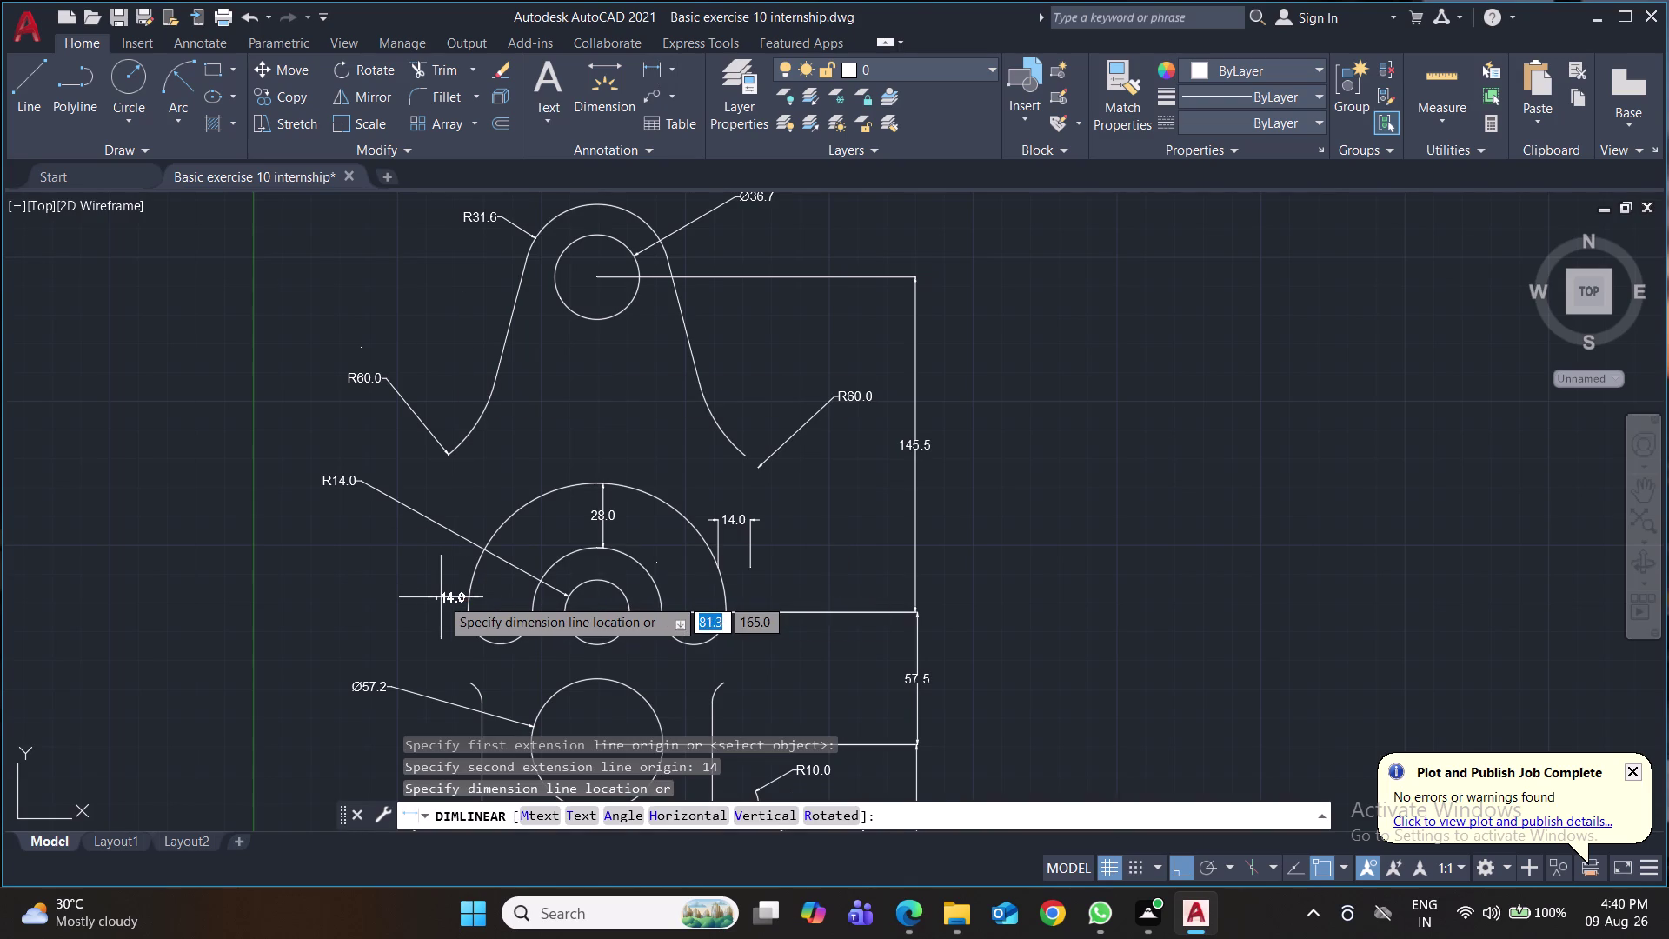
click(436, 550)
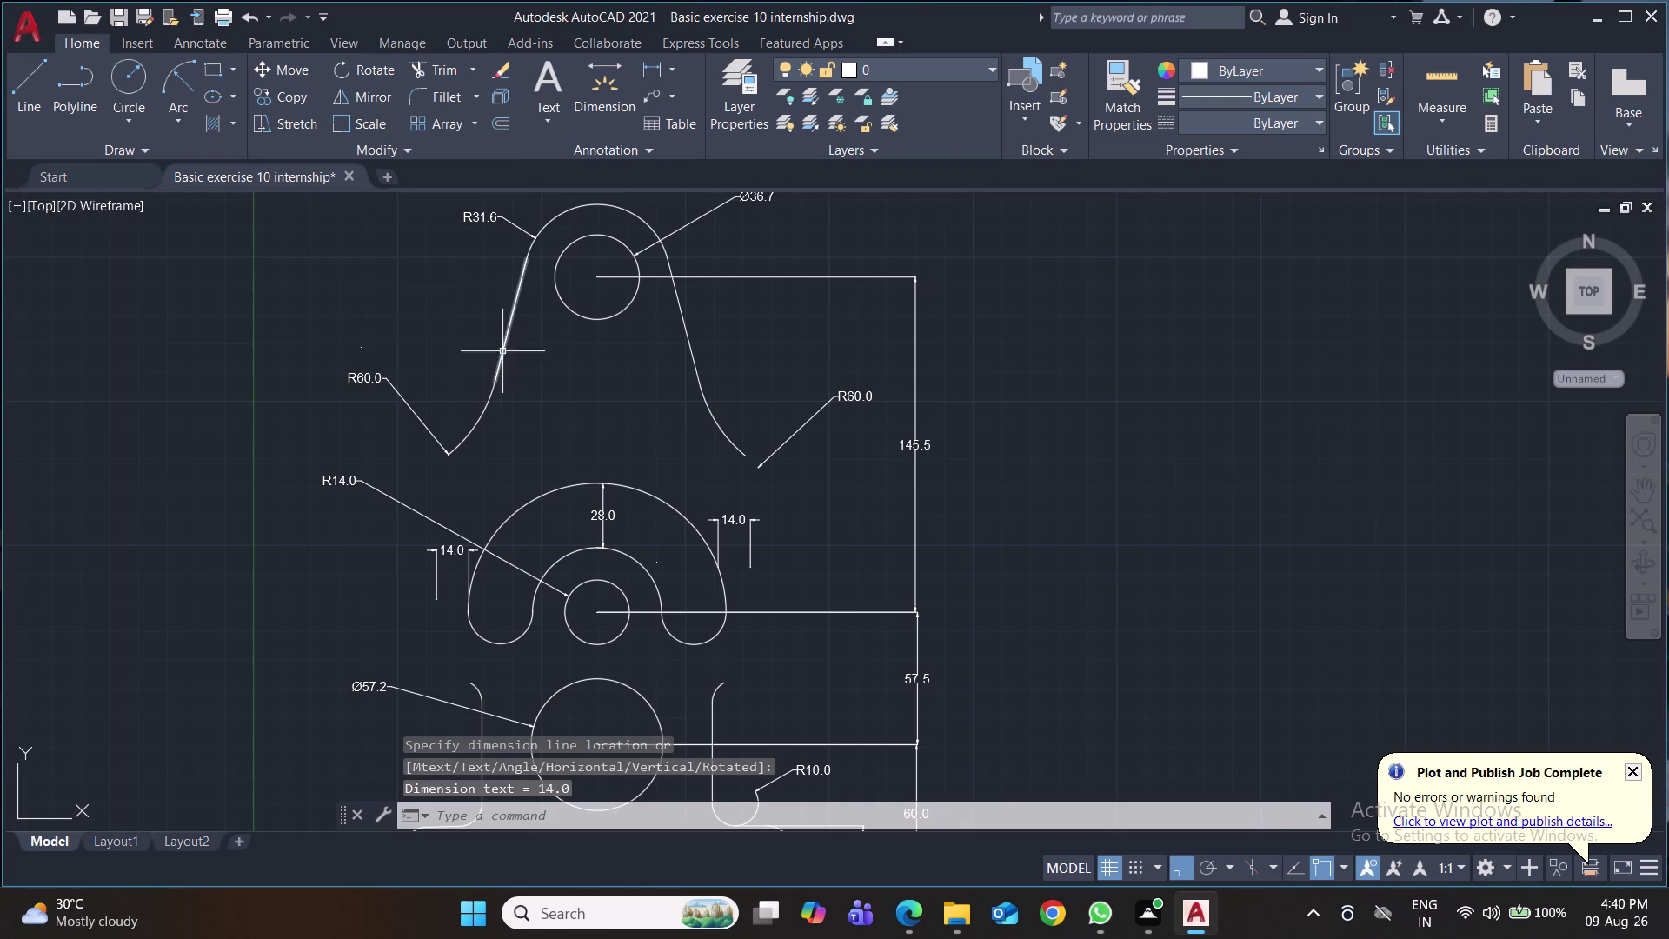
click(483, 411)
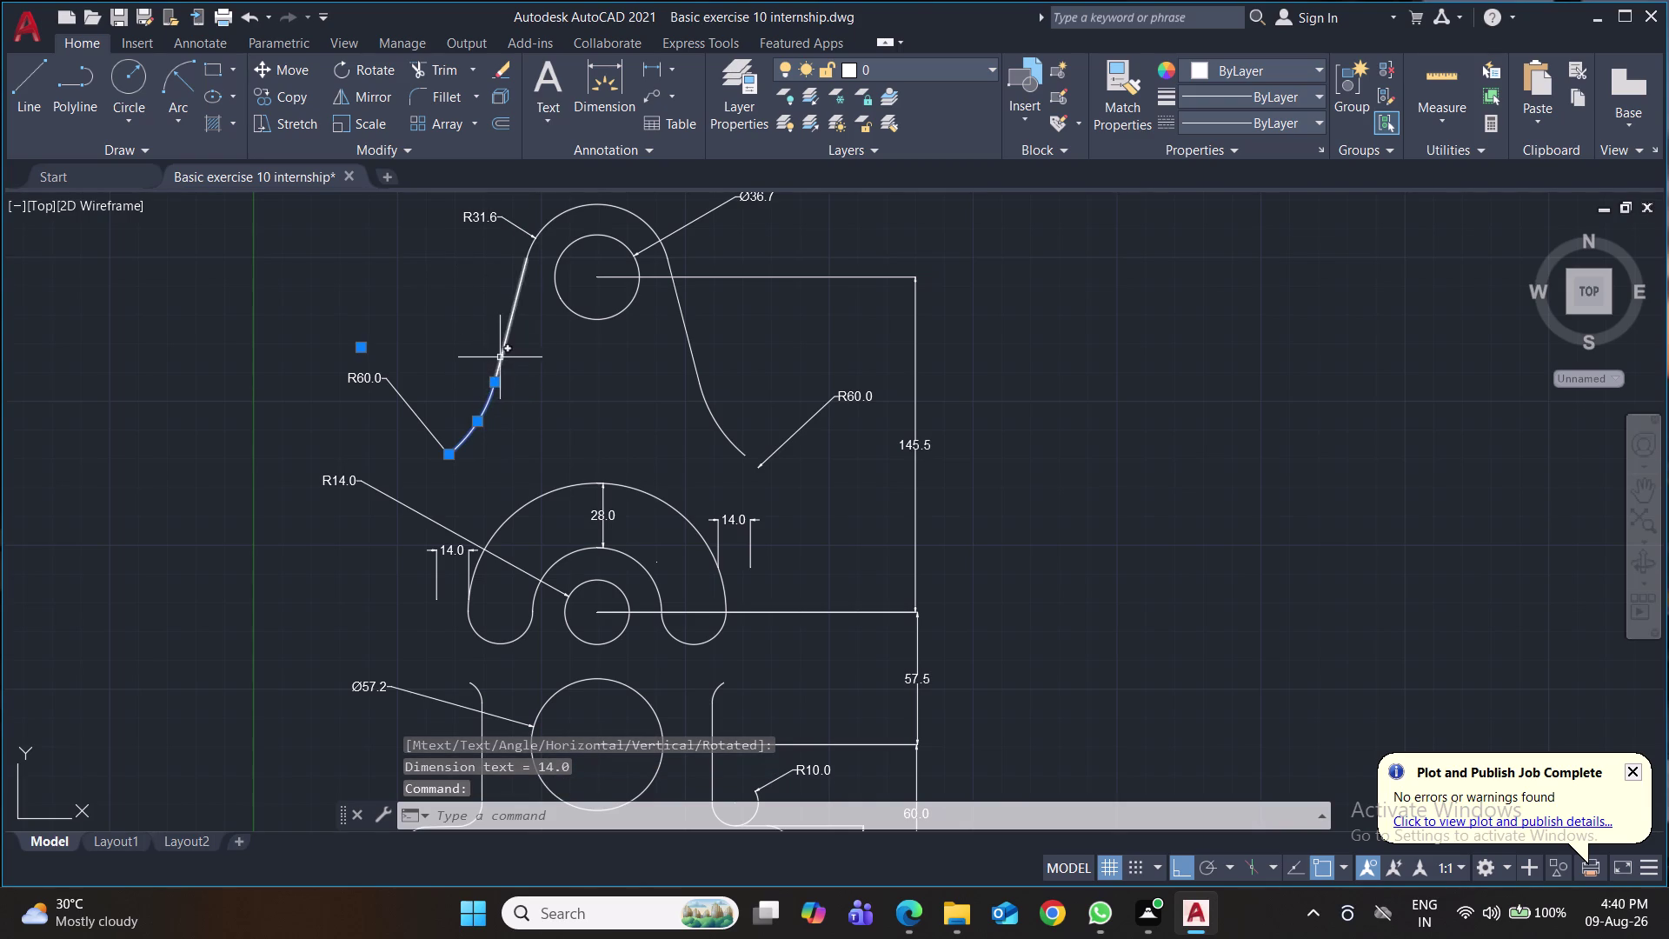
Delete the curved upper side pieces on both sides of the profile.
click(501, 357)
click(699, 380)
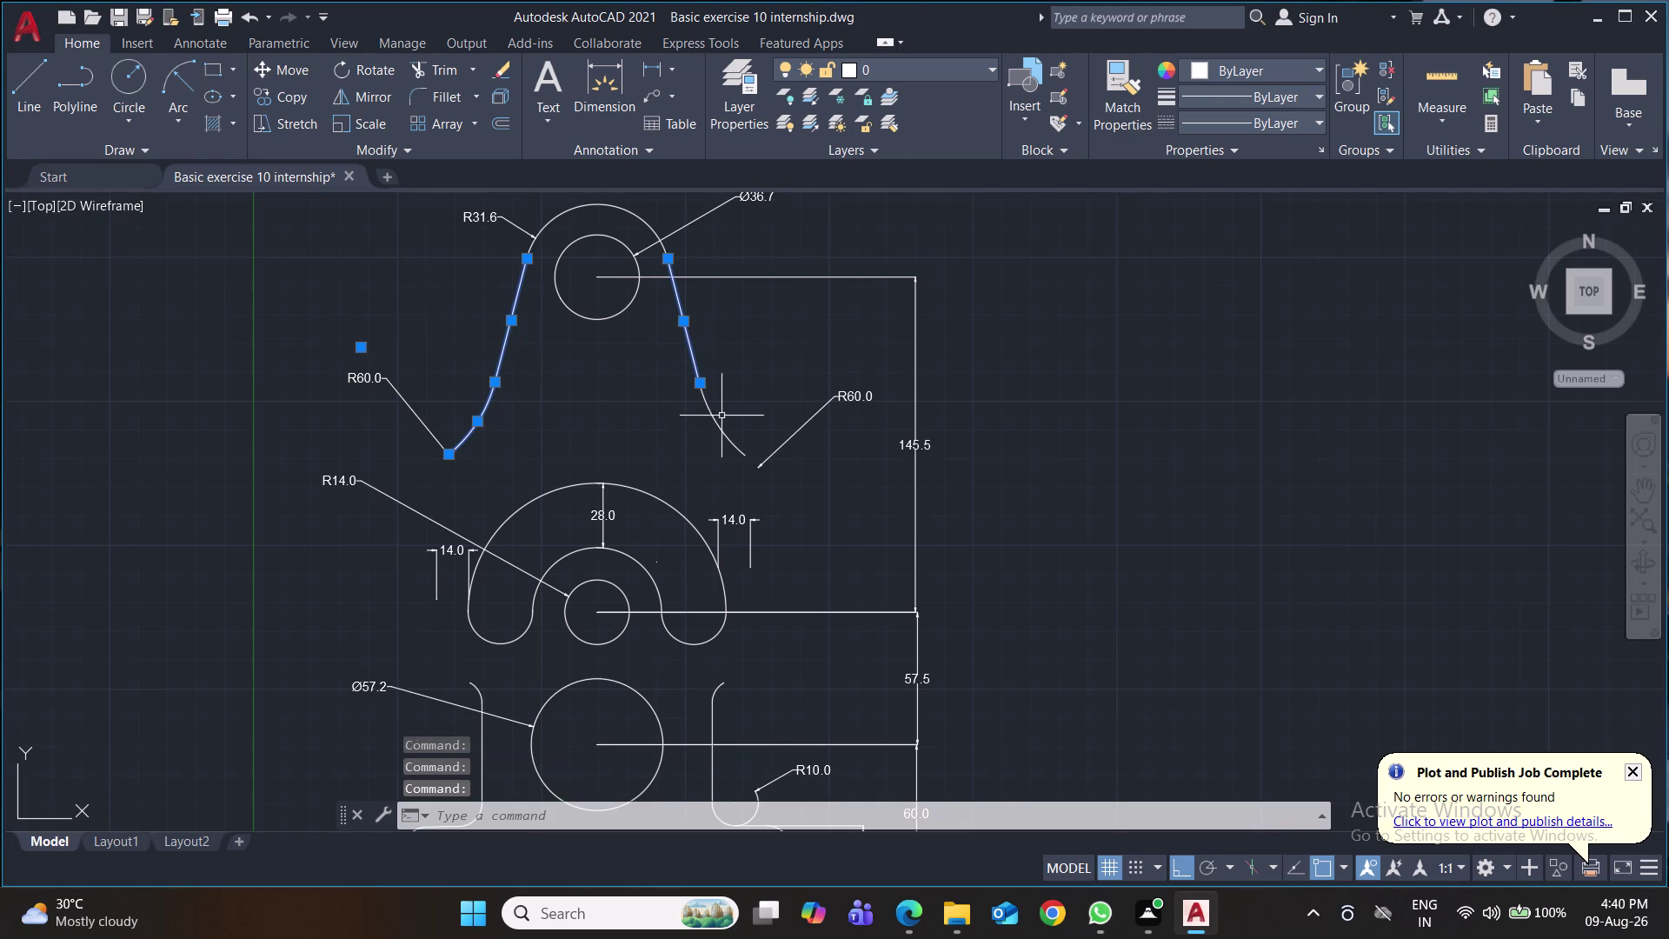
click(723, 433)
key(Delete)
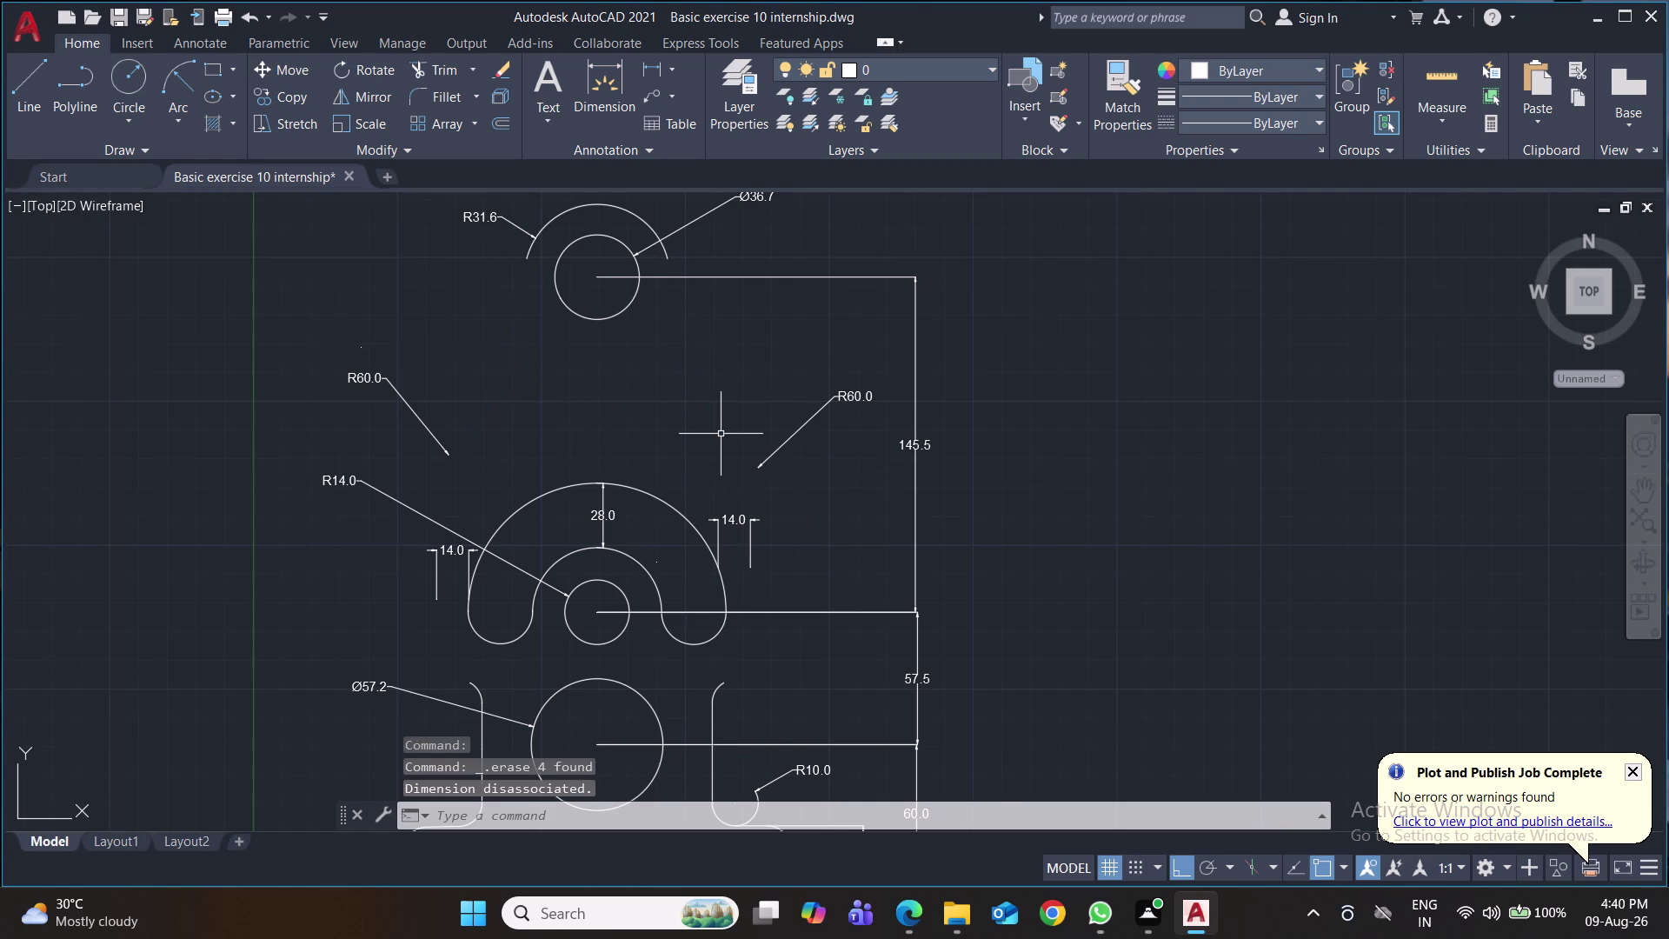
Draw two slanted lines from the 14.0 dimension points up to the top circle, with polar tracking on.
click(34, 74)
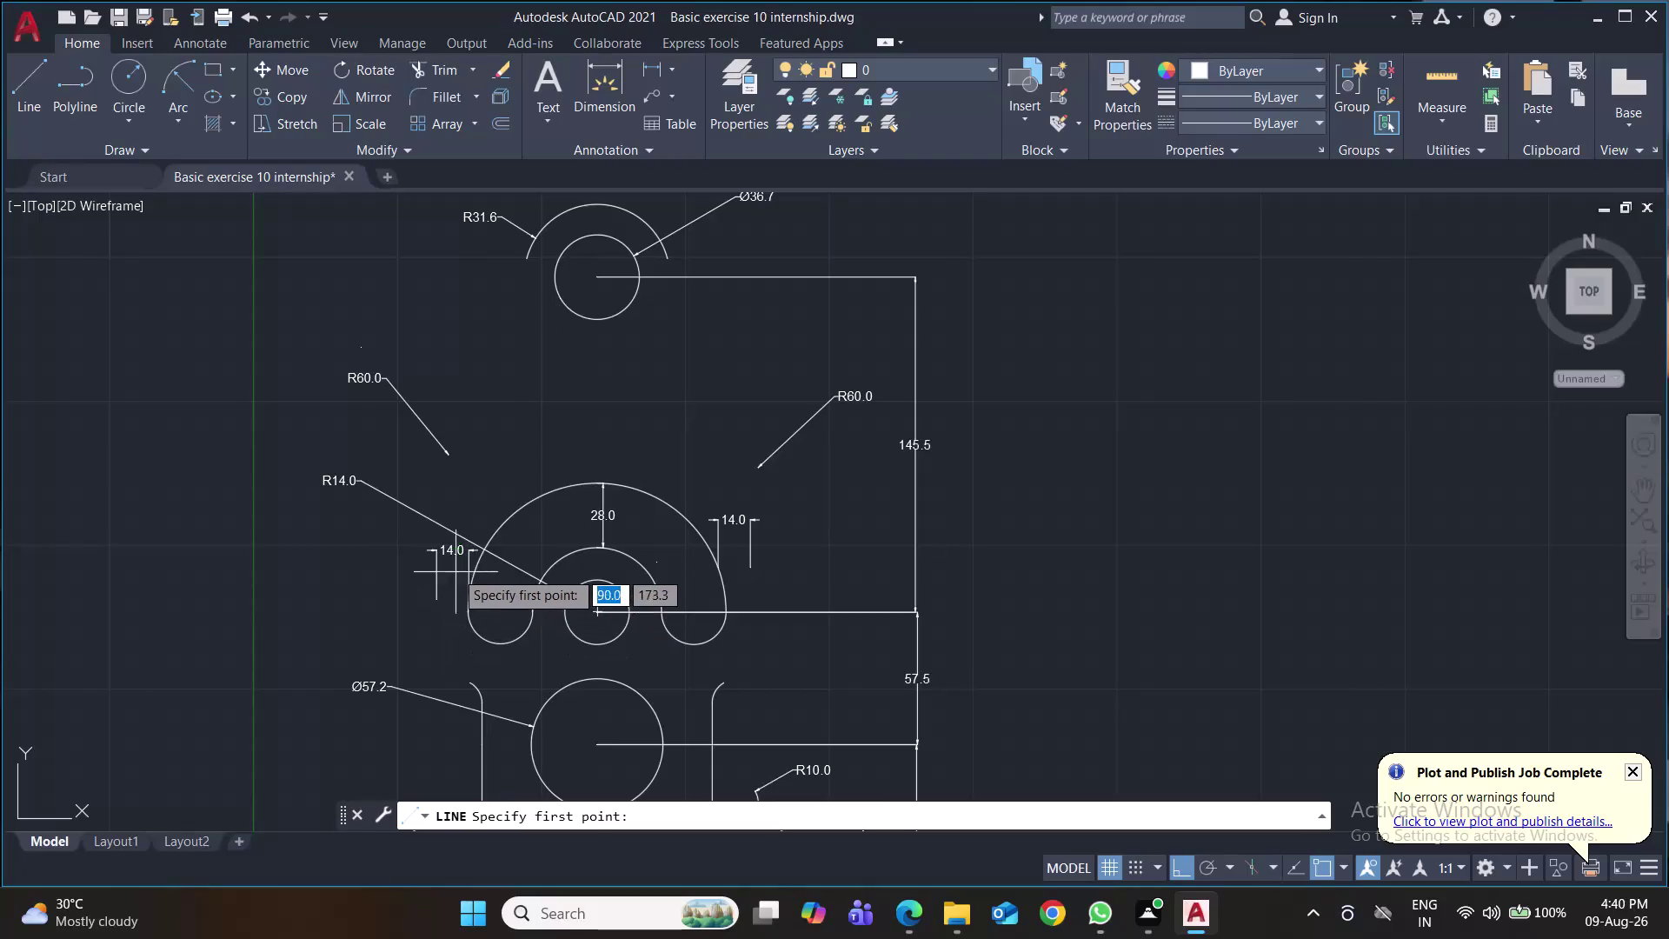
click(438, 555)
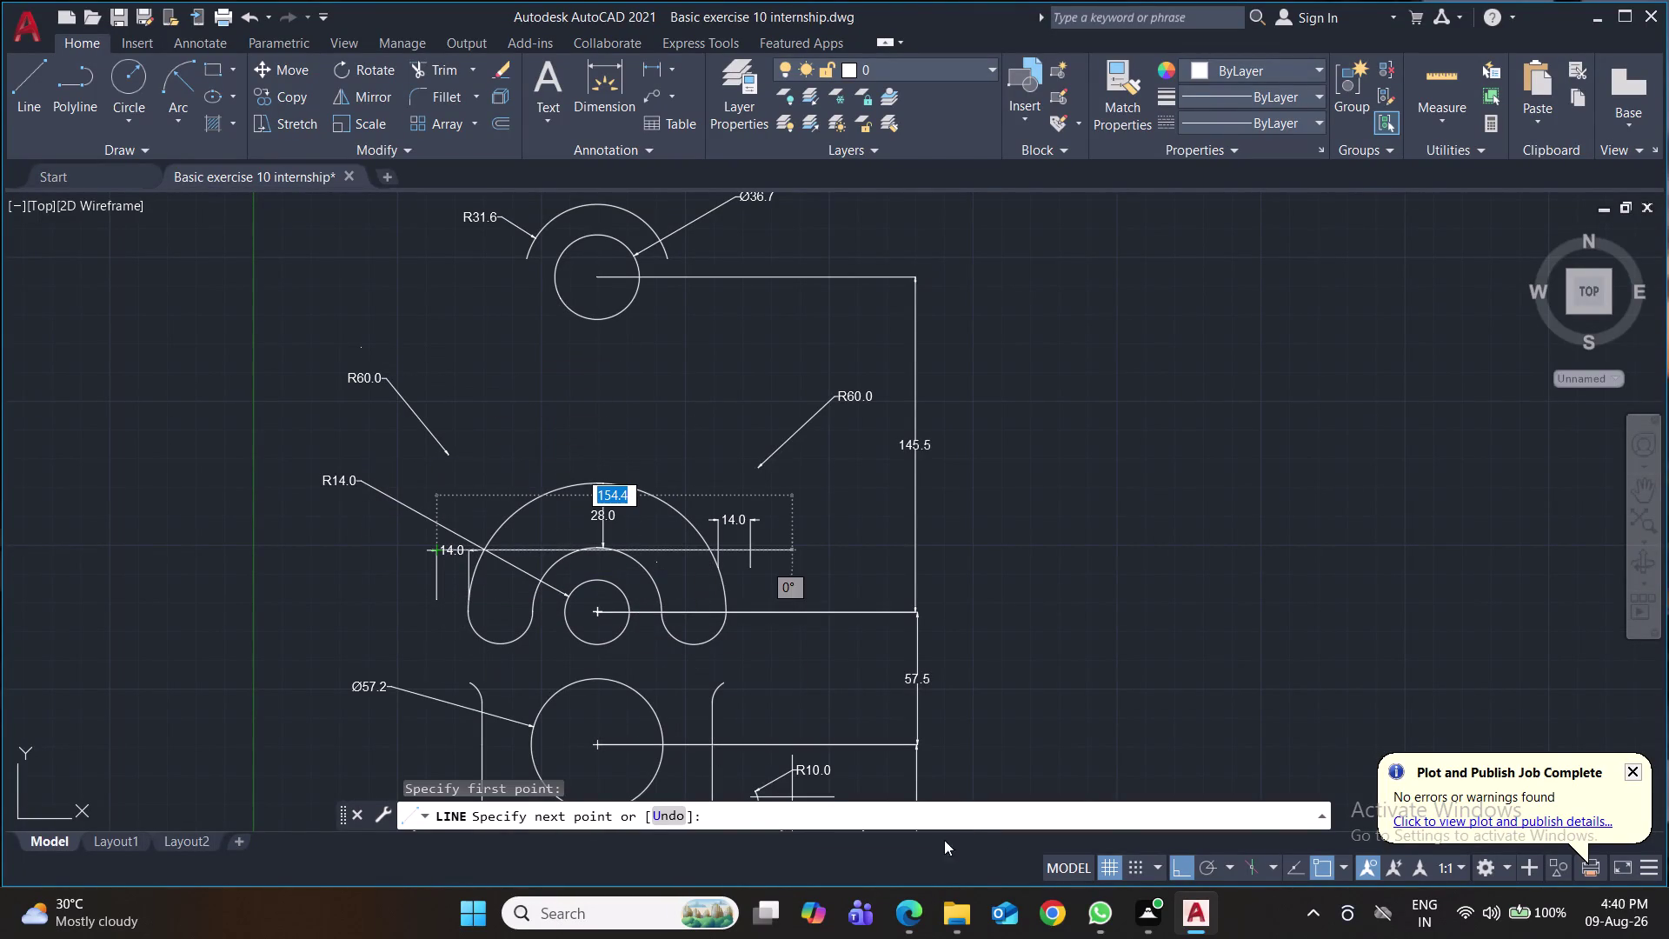
click(1211, 869)
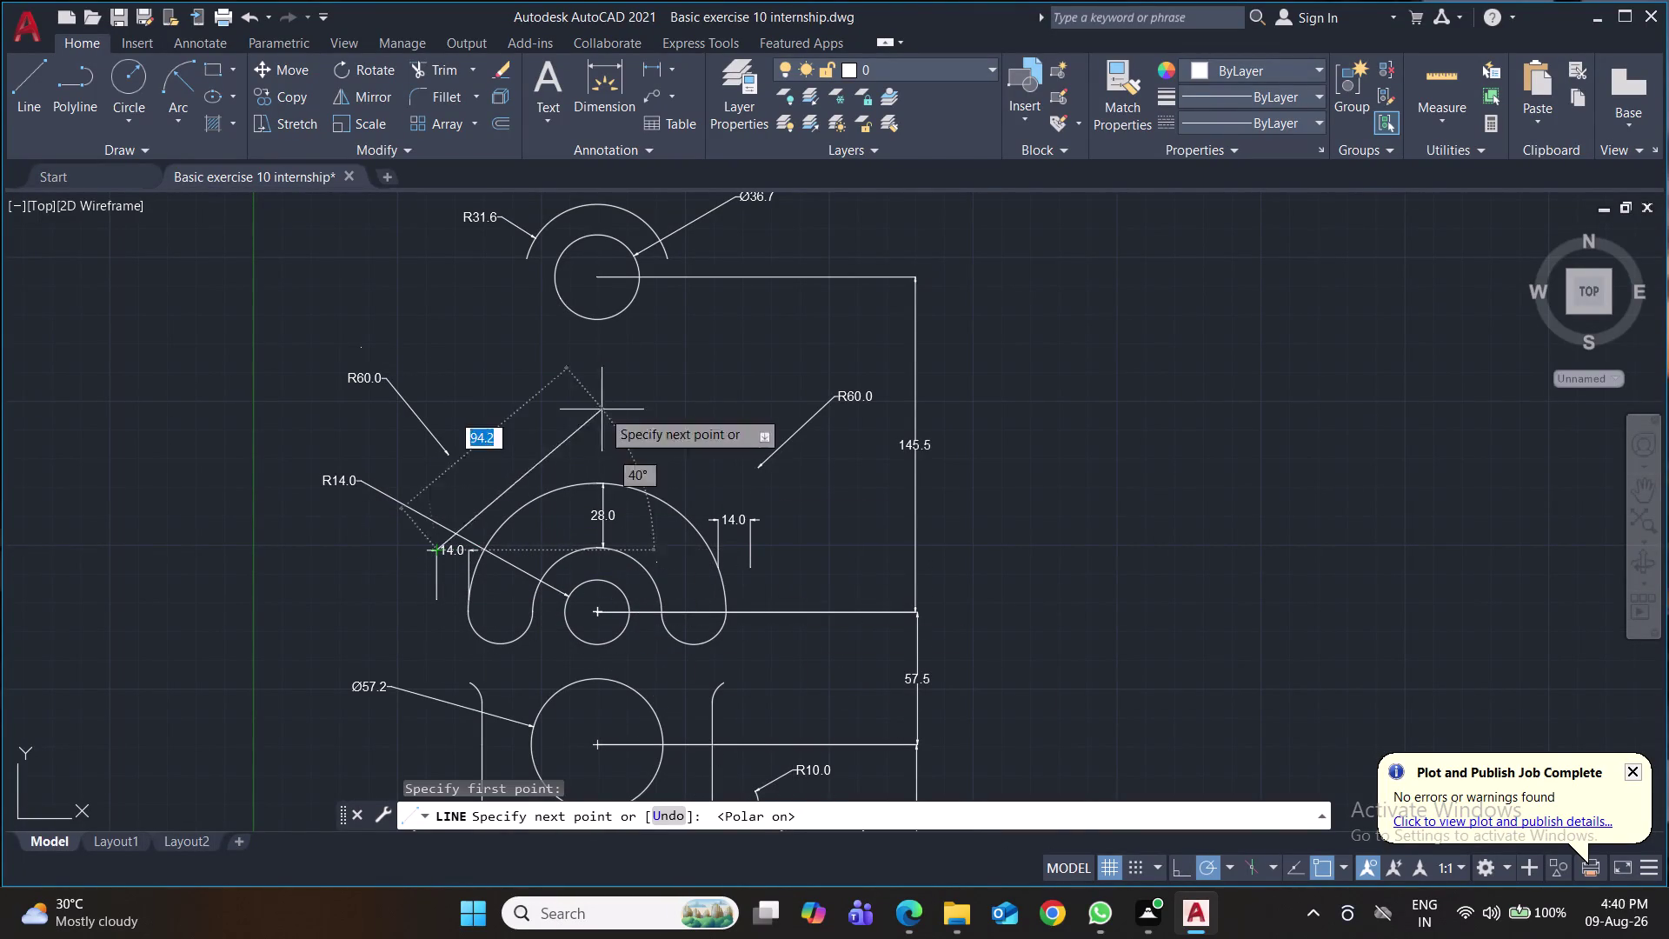
click(529, 262)
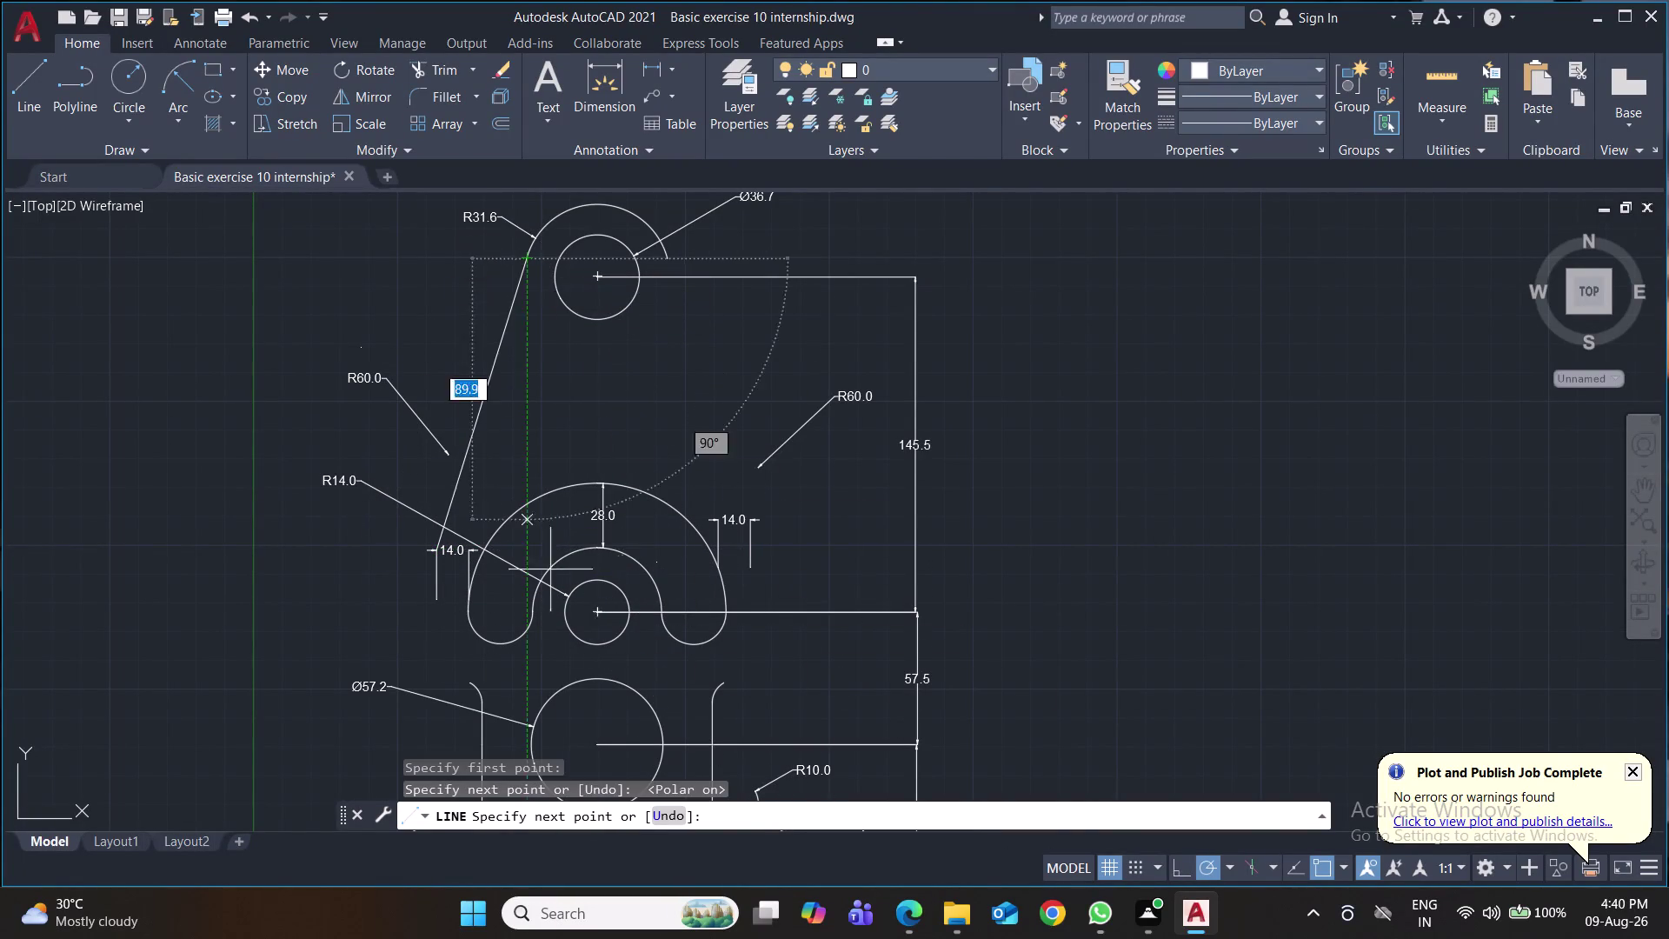
key(Return)
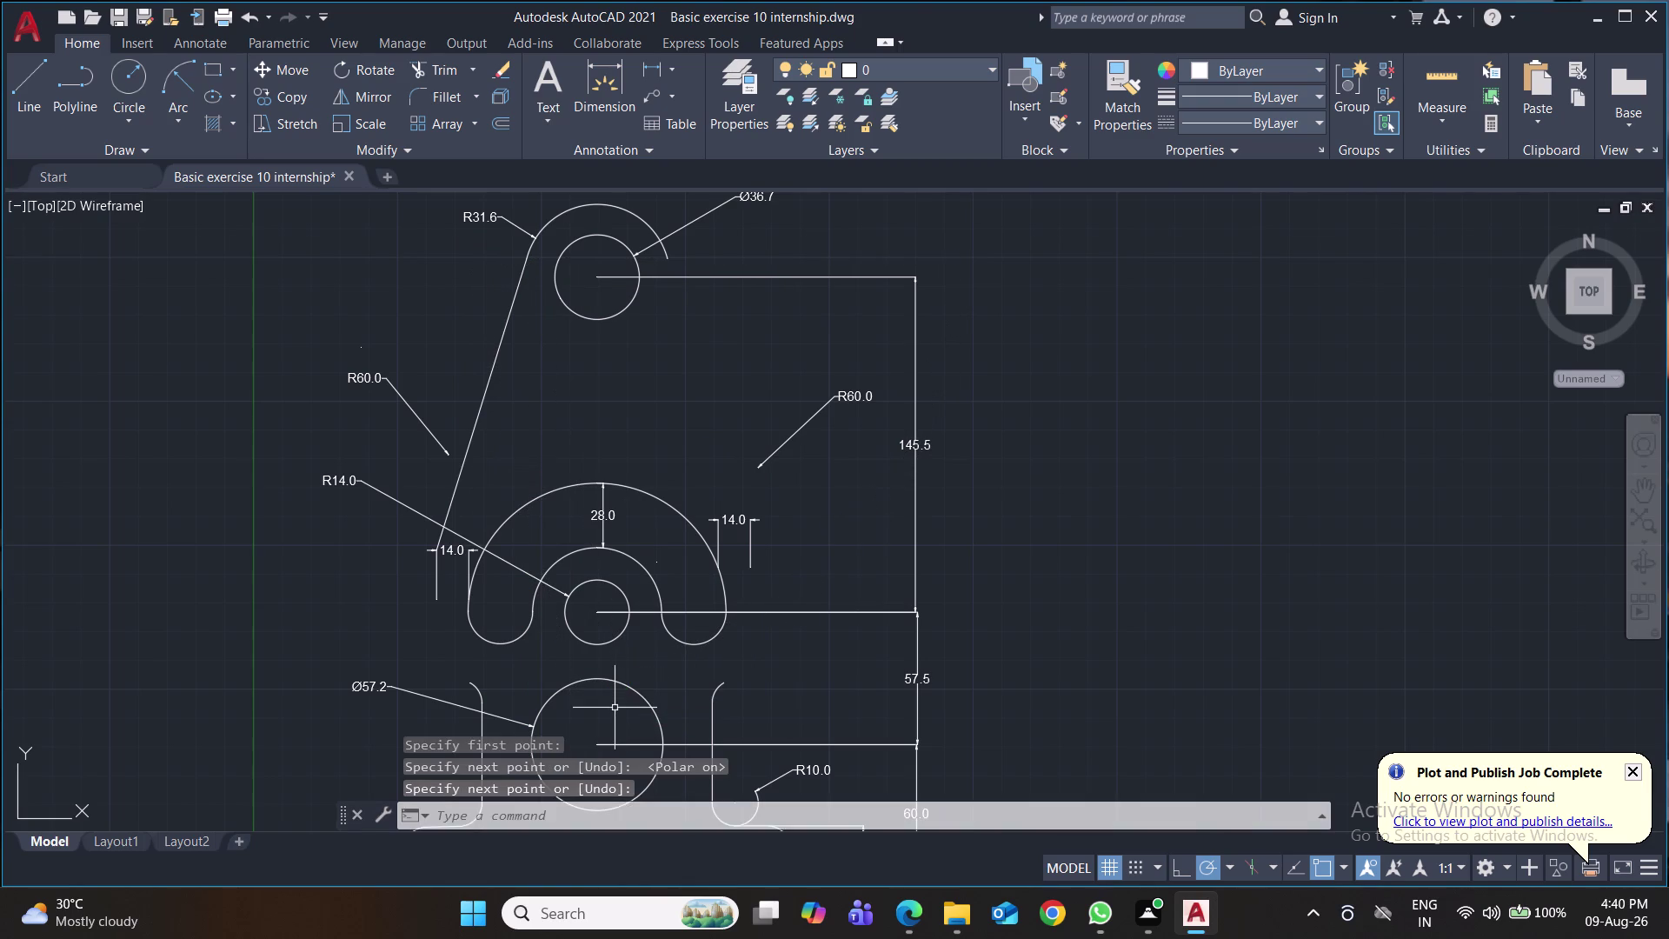
key(space)
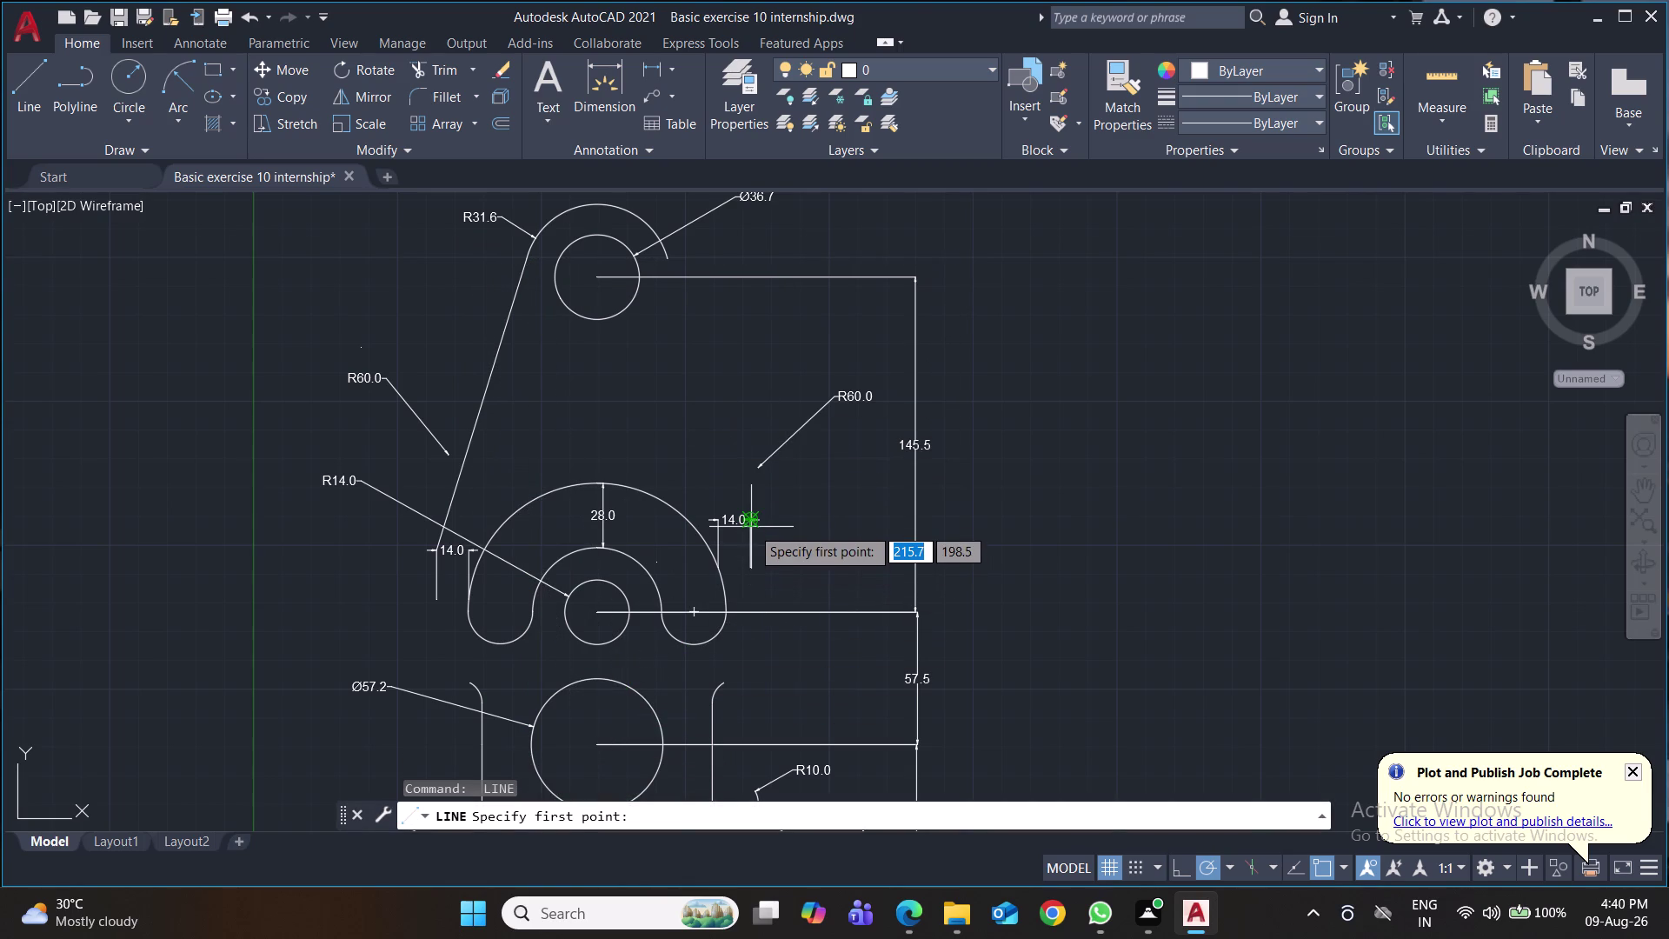
click(751, 526)
click(672, 255)
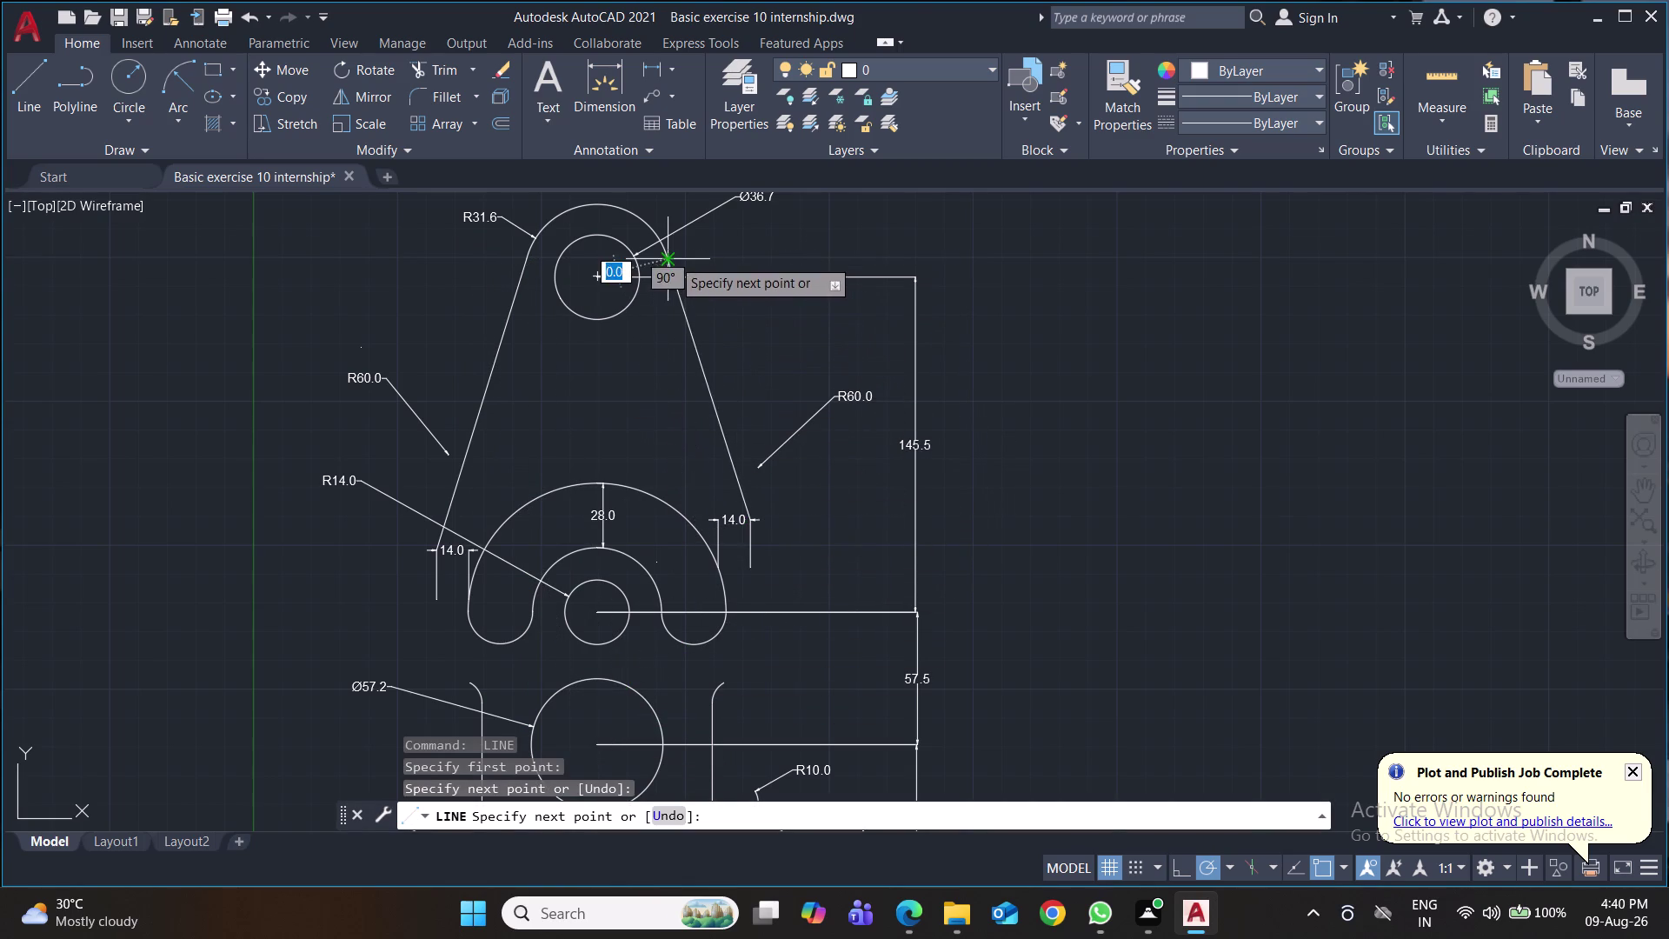
key(Return)
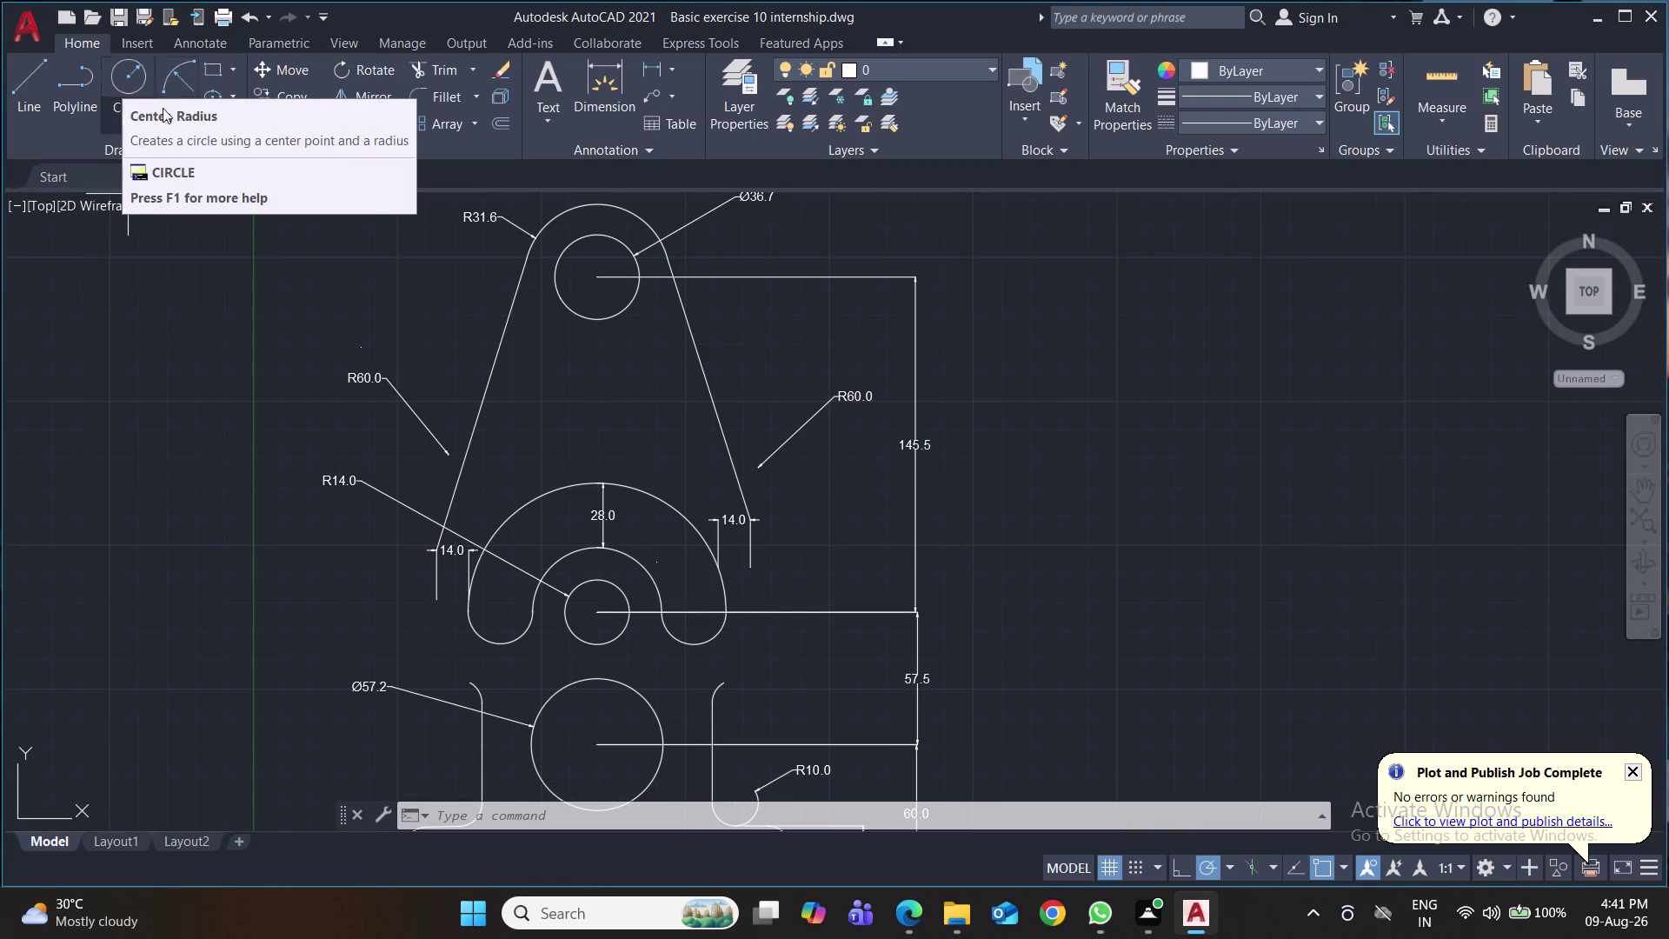
click(180, 116)
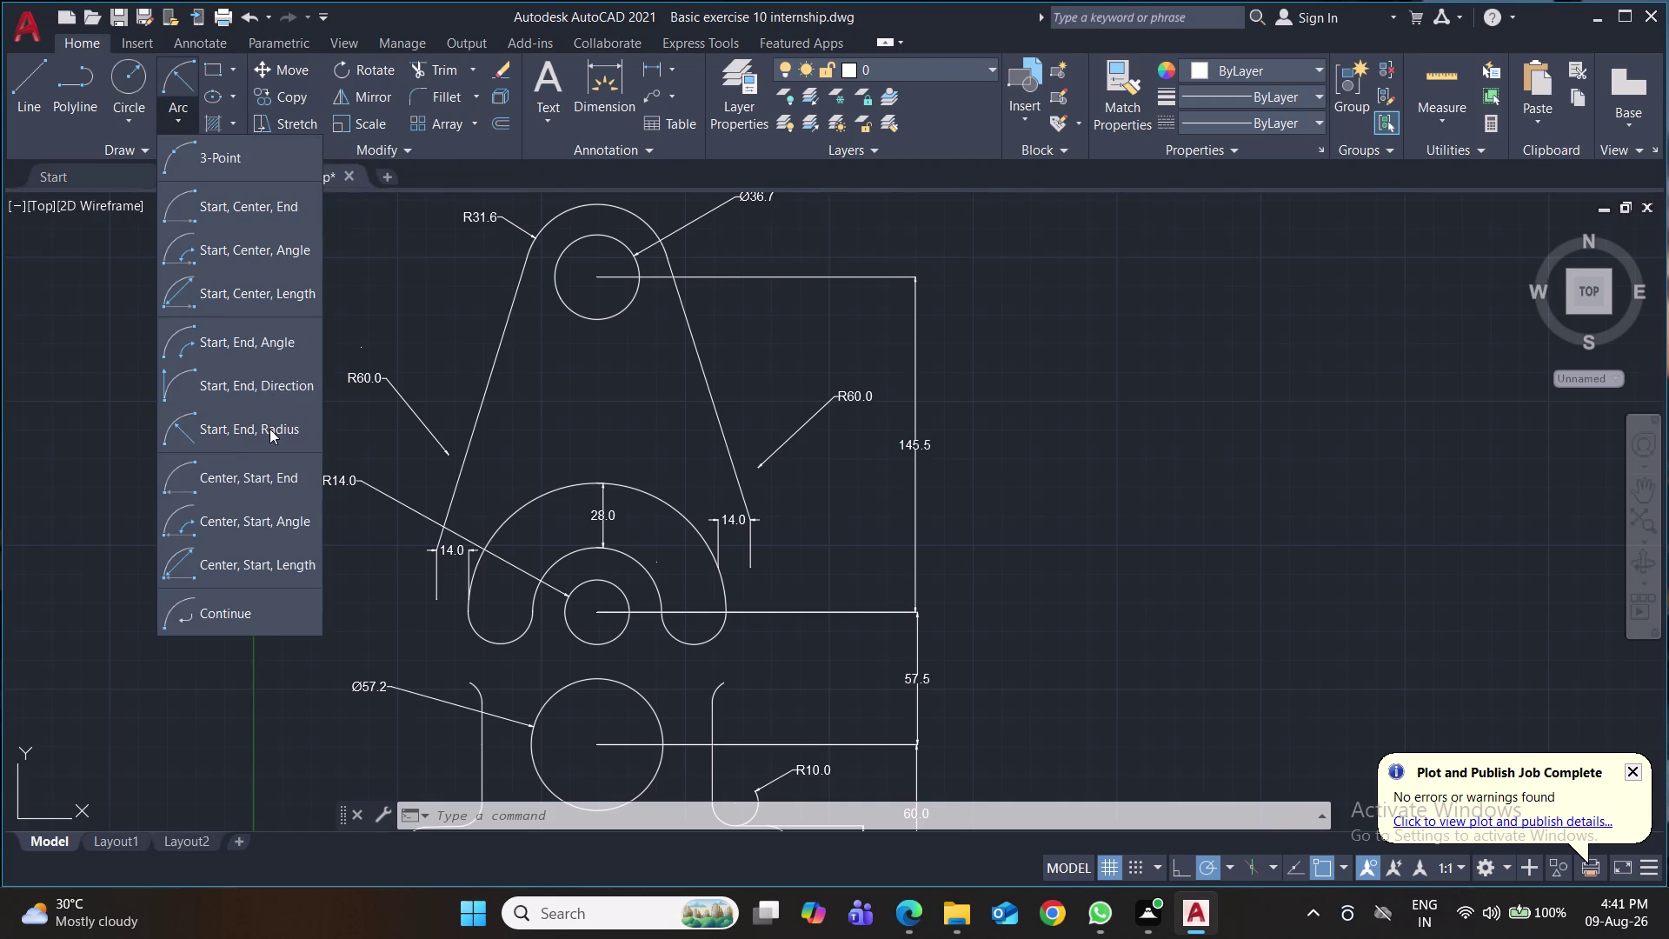
click(270, 429)
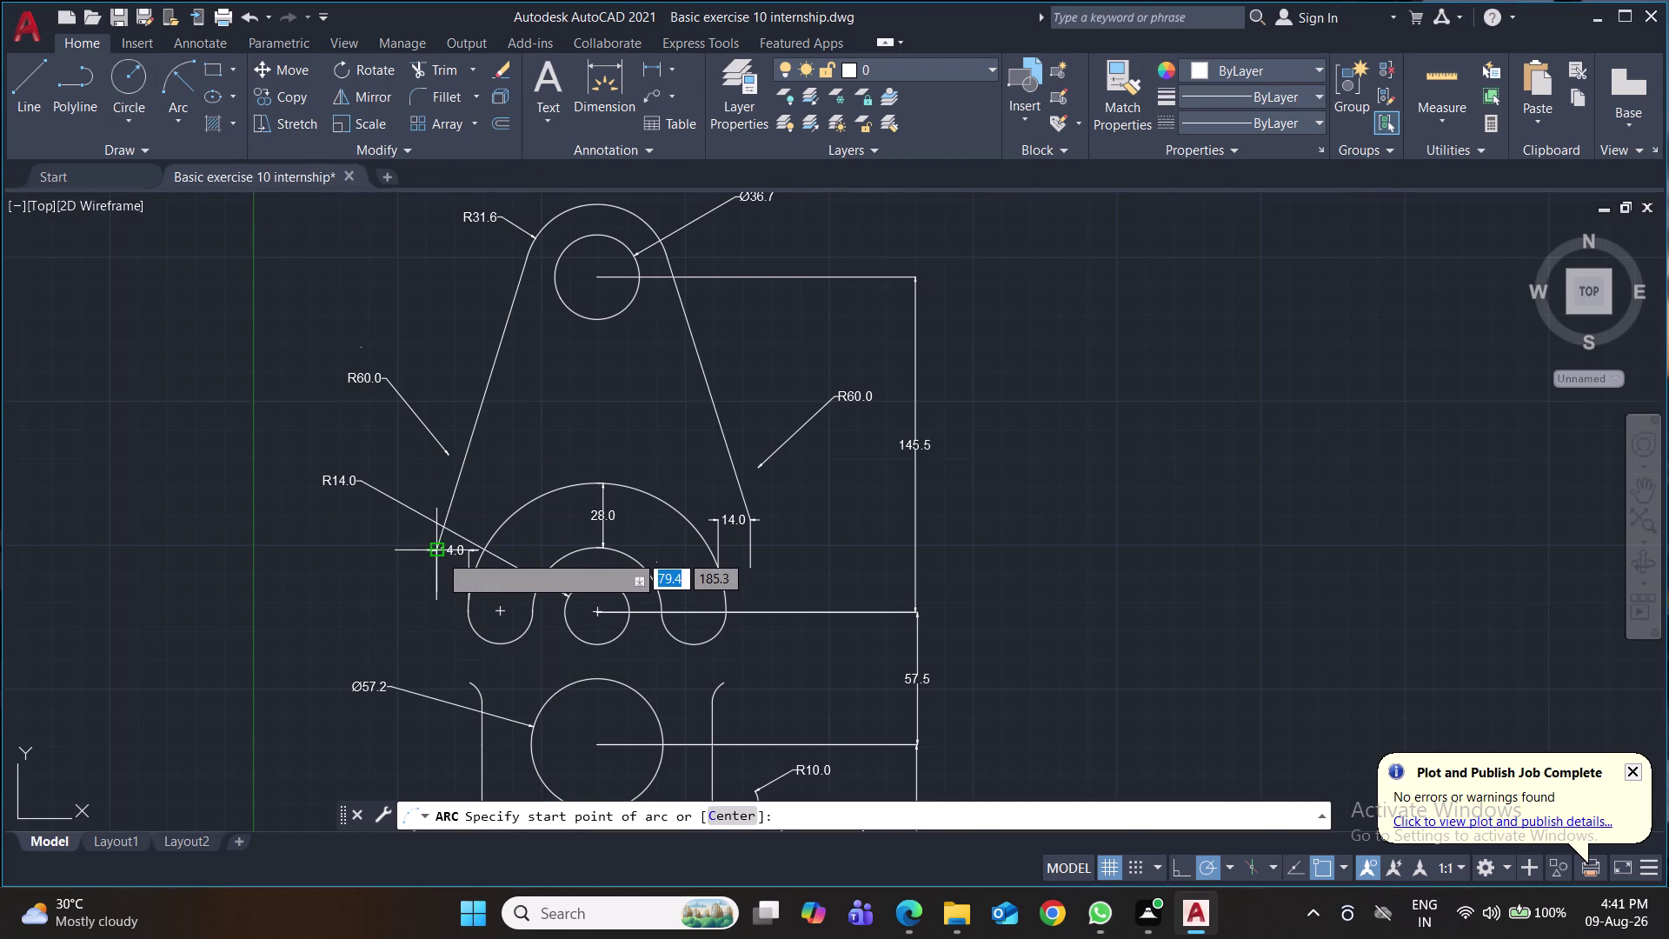
click(440, 554)
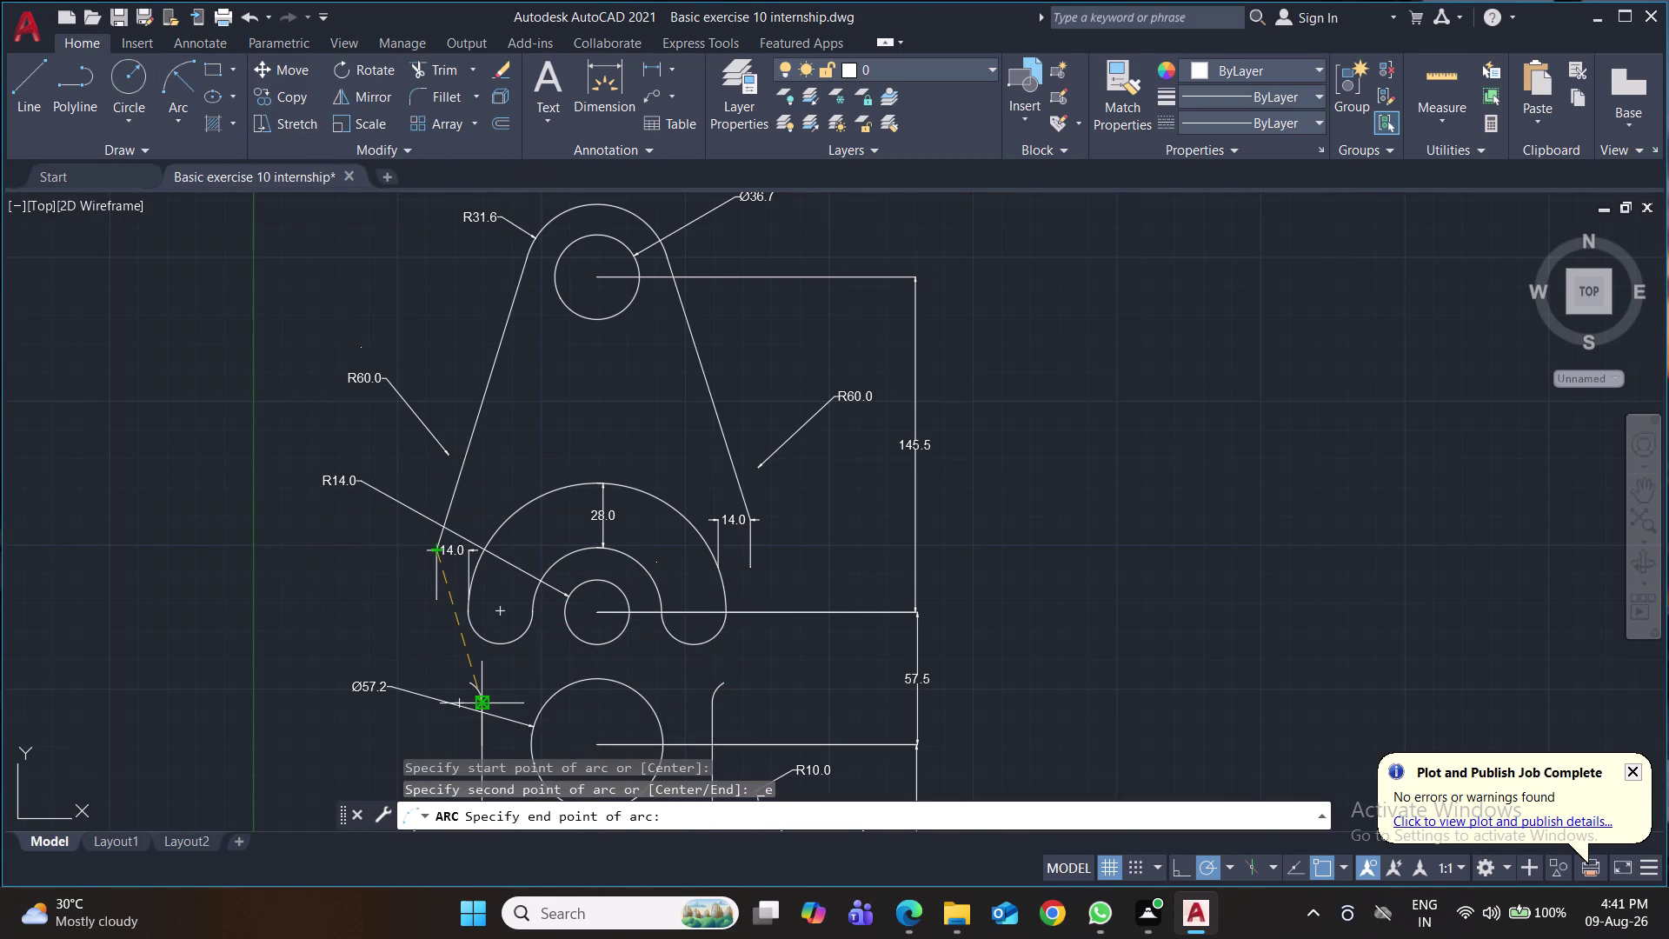
scroll(up, 3)
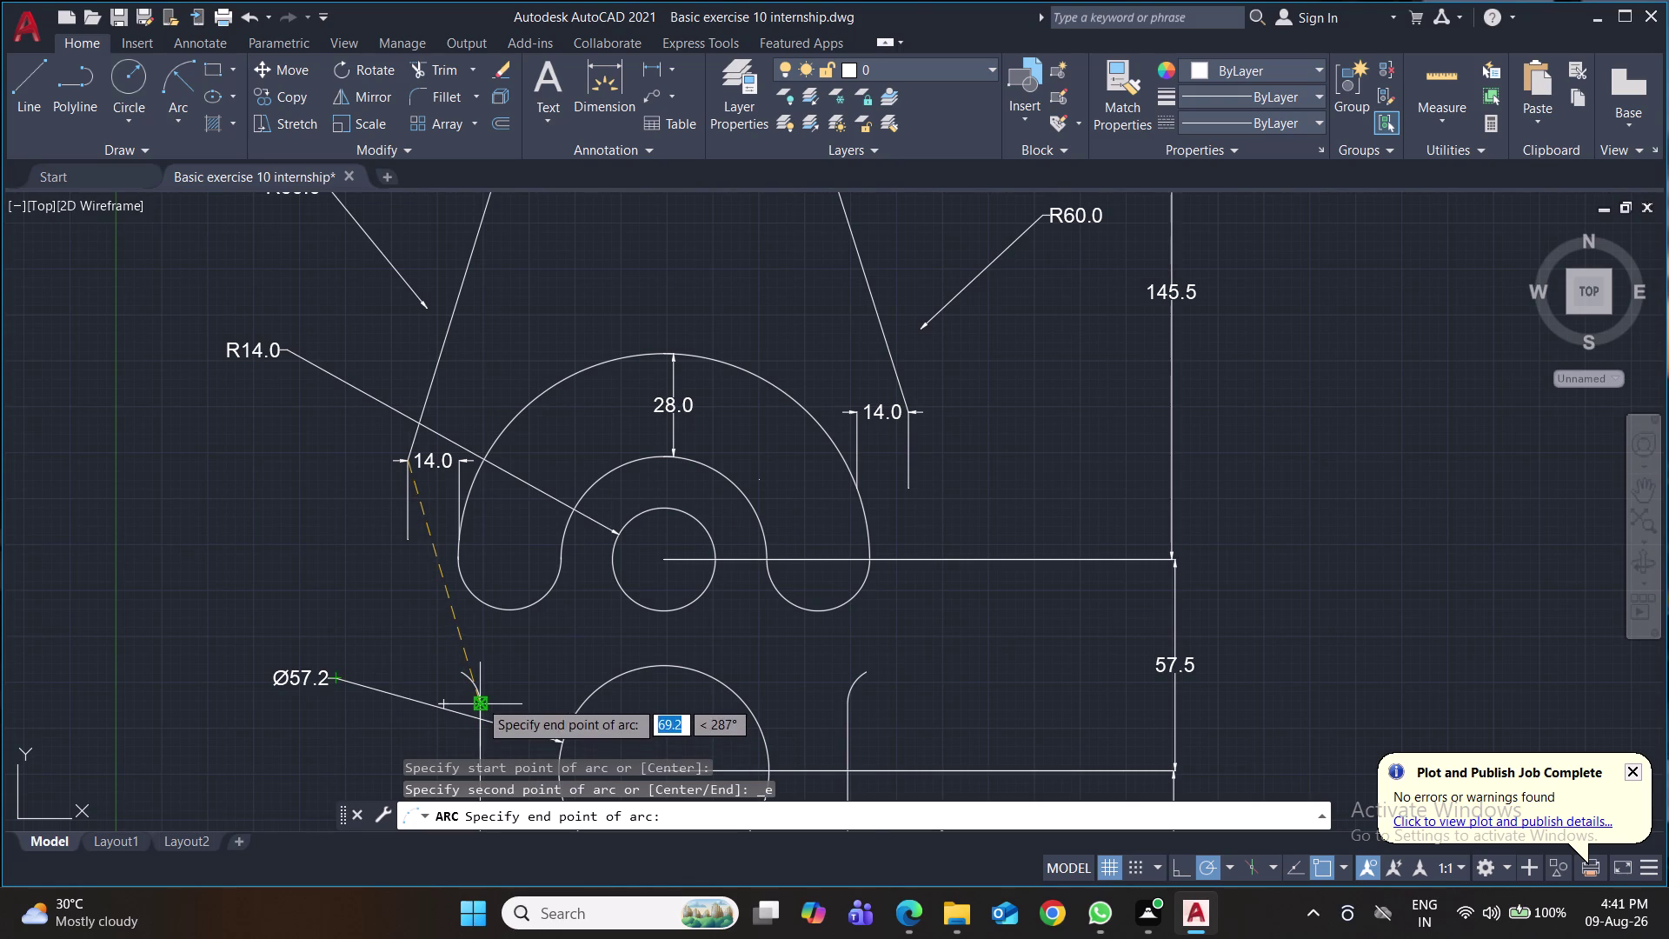
click(479, 699)
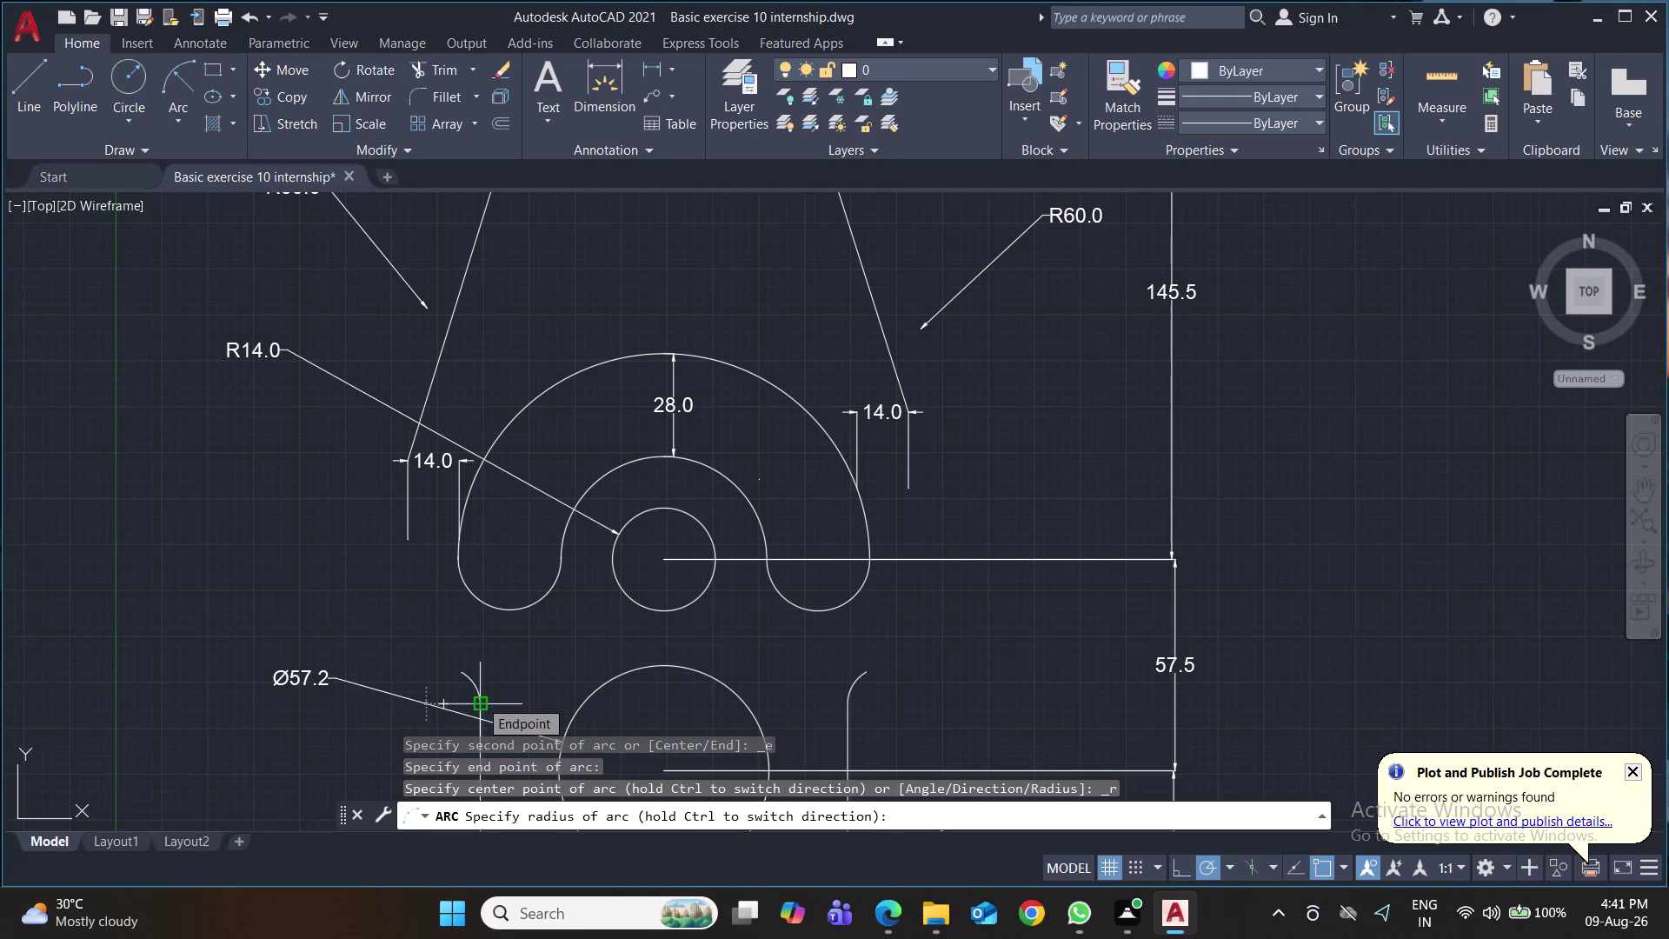
text(60)
key(Return)
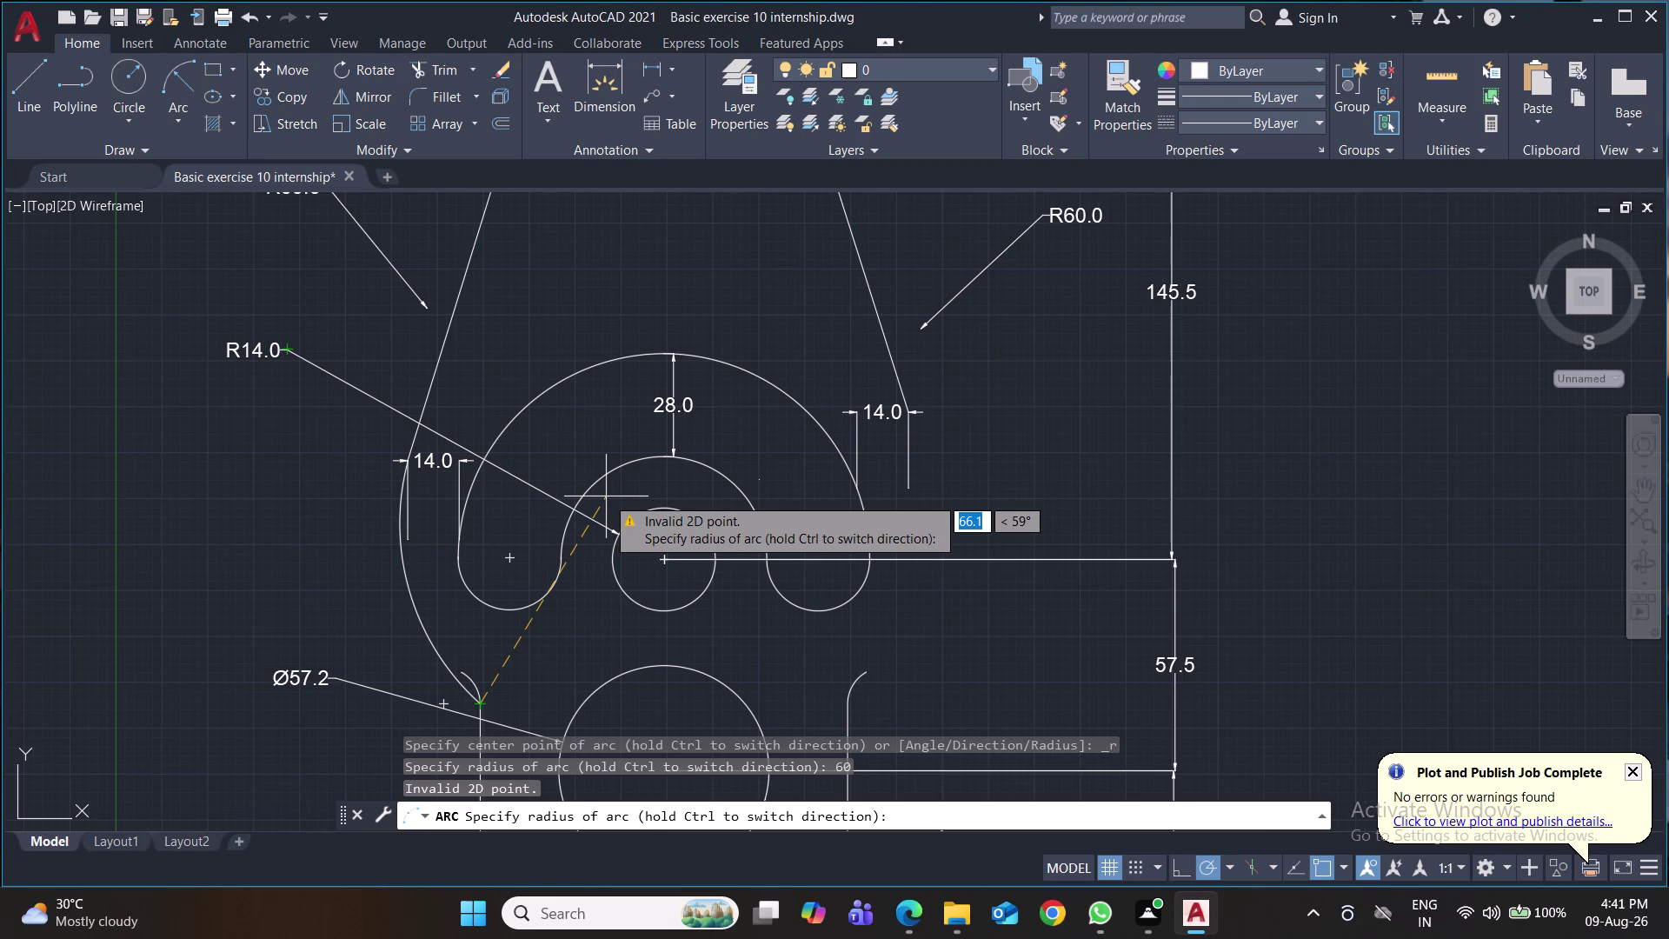
key(Escape)
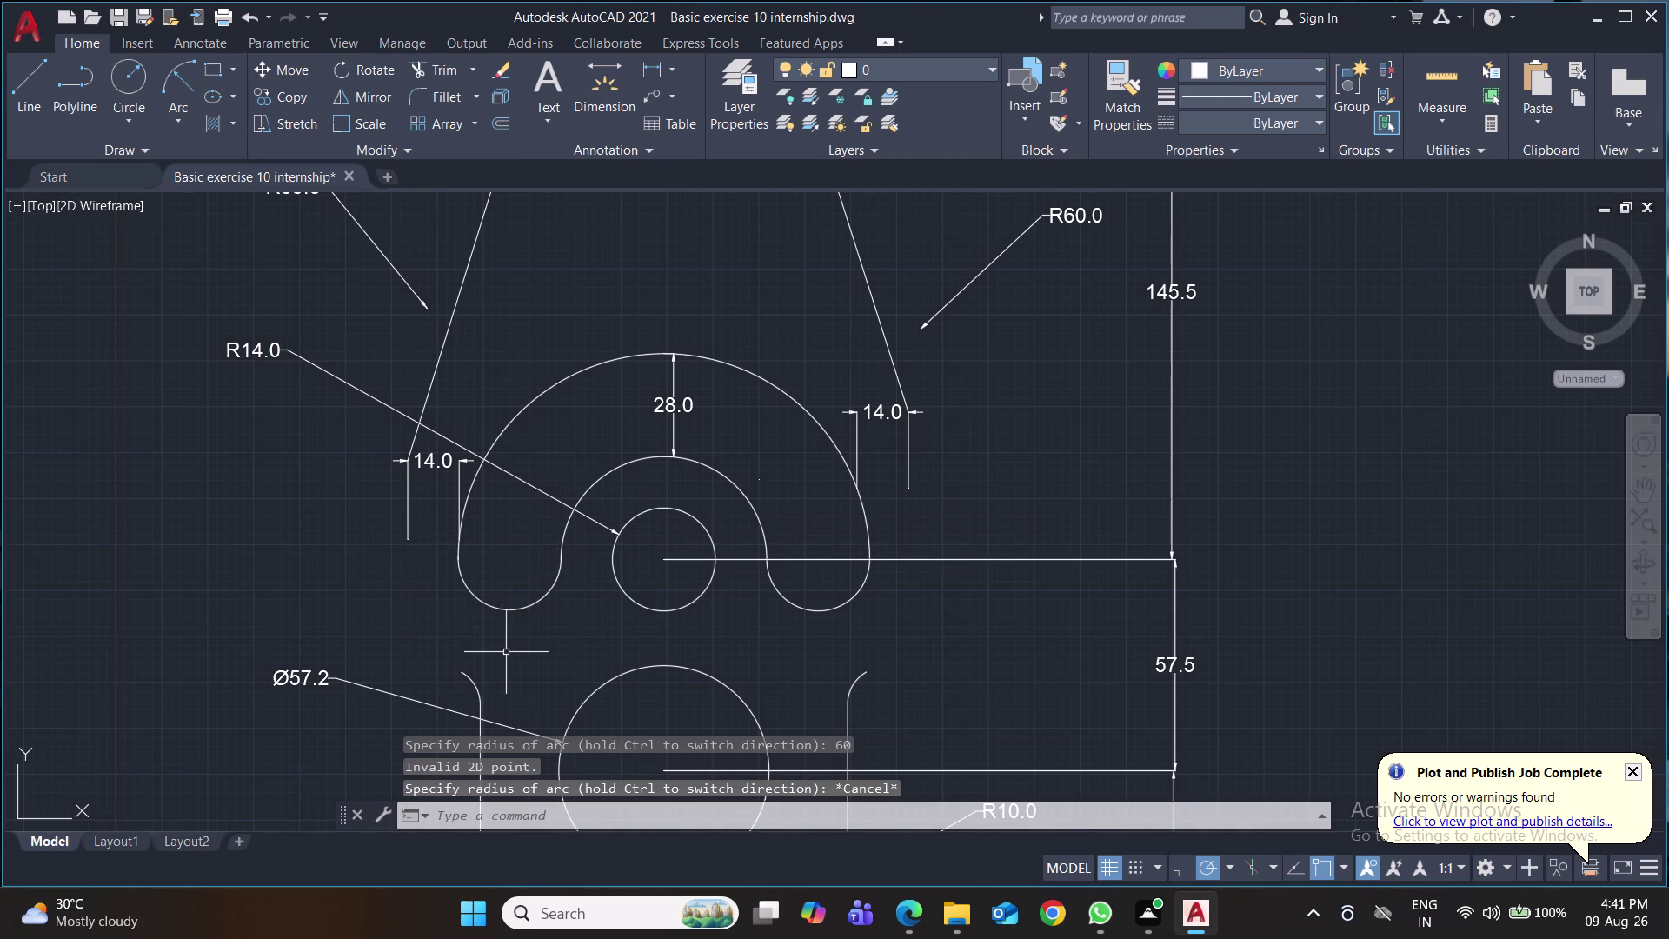
click(184, 73)
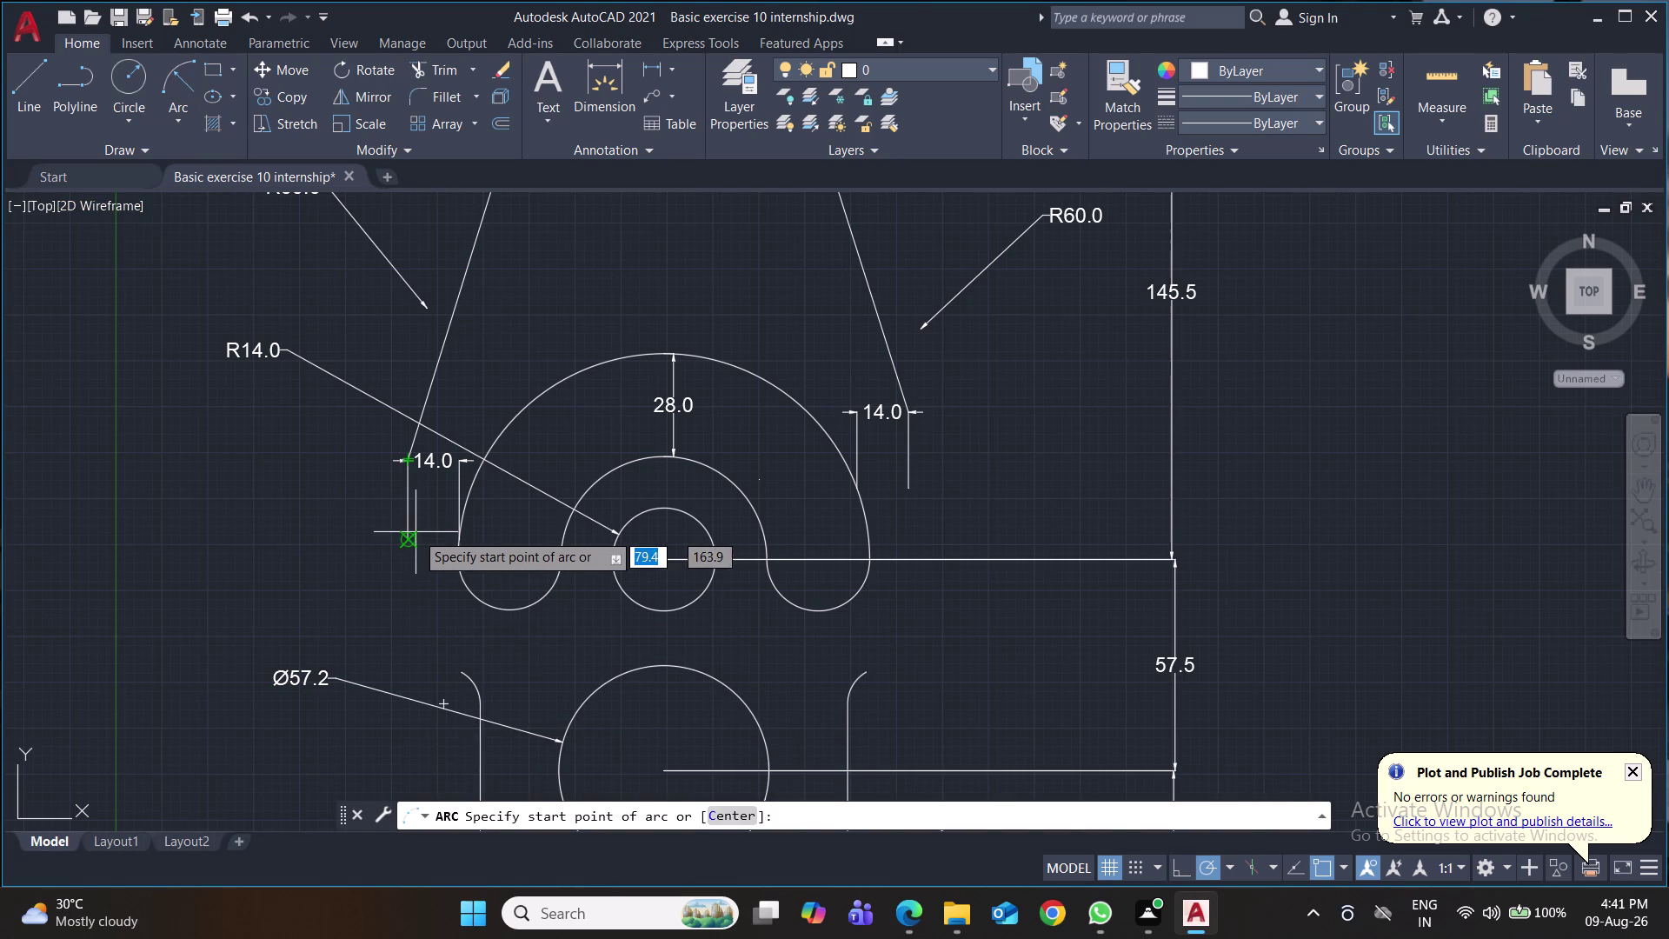
Draw a radius-60 arc from the left line's lower end to the lower body.
click(410, 464)
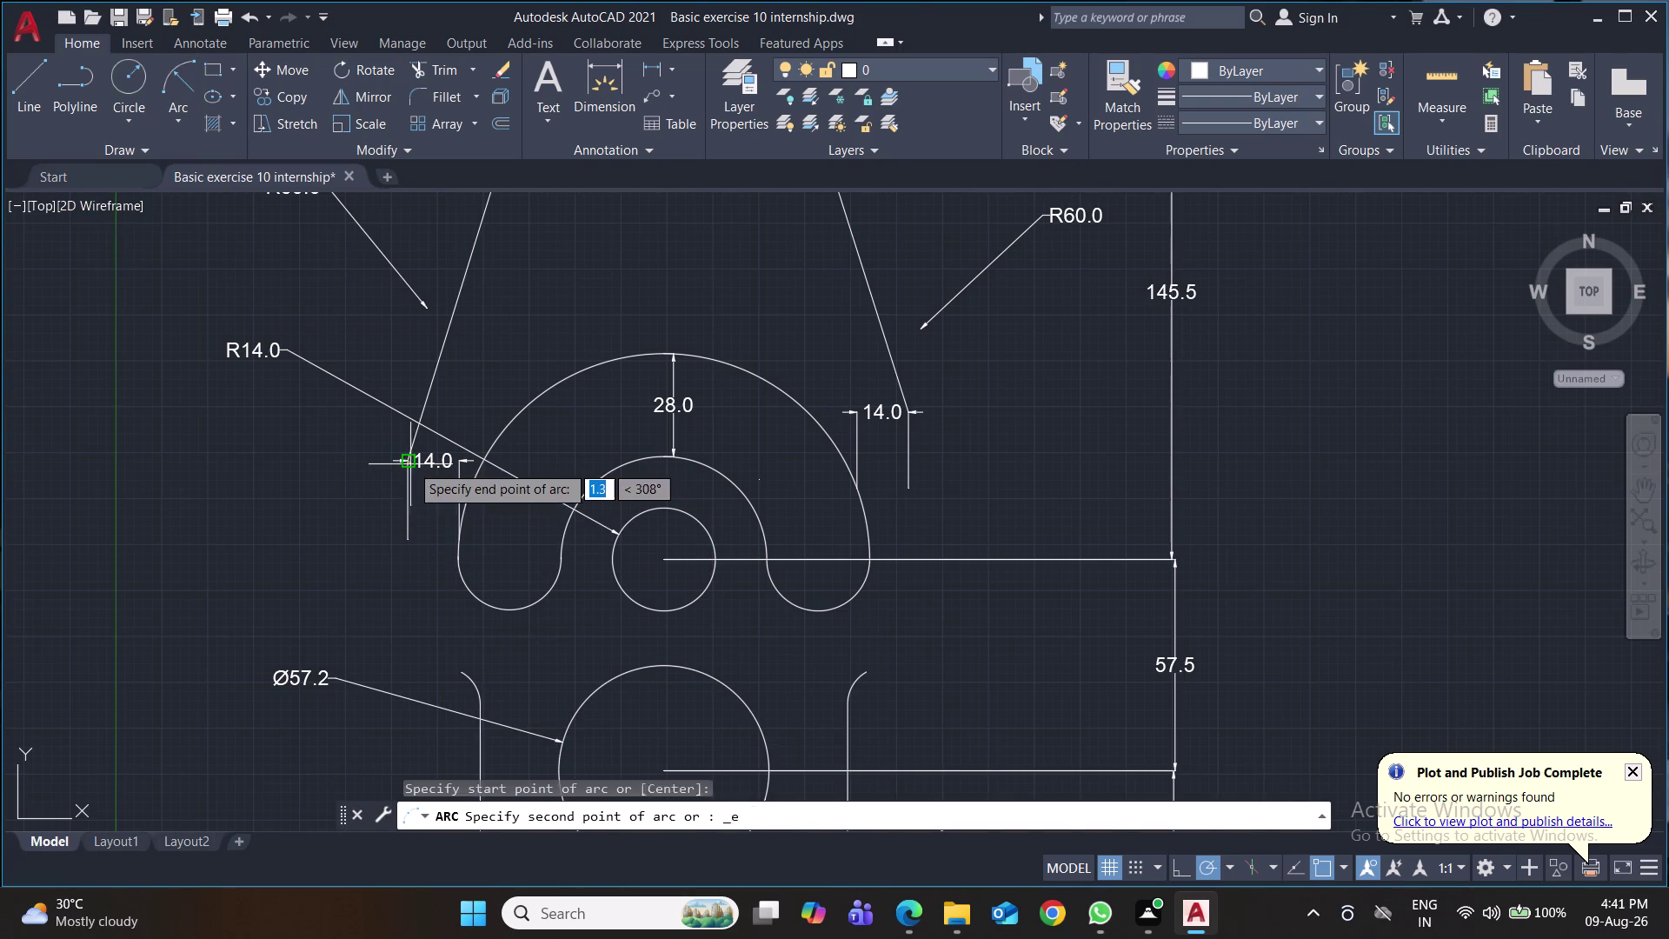
click(458, 669)
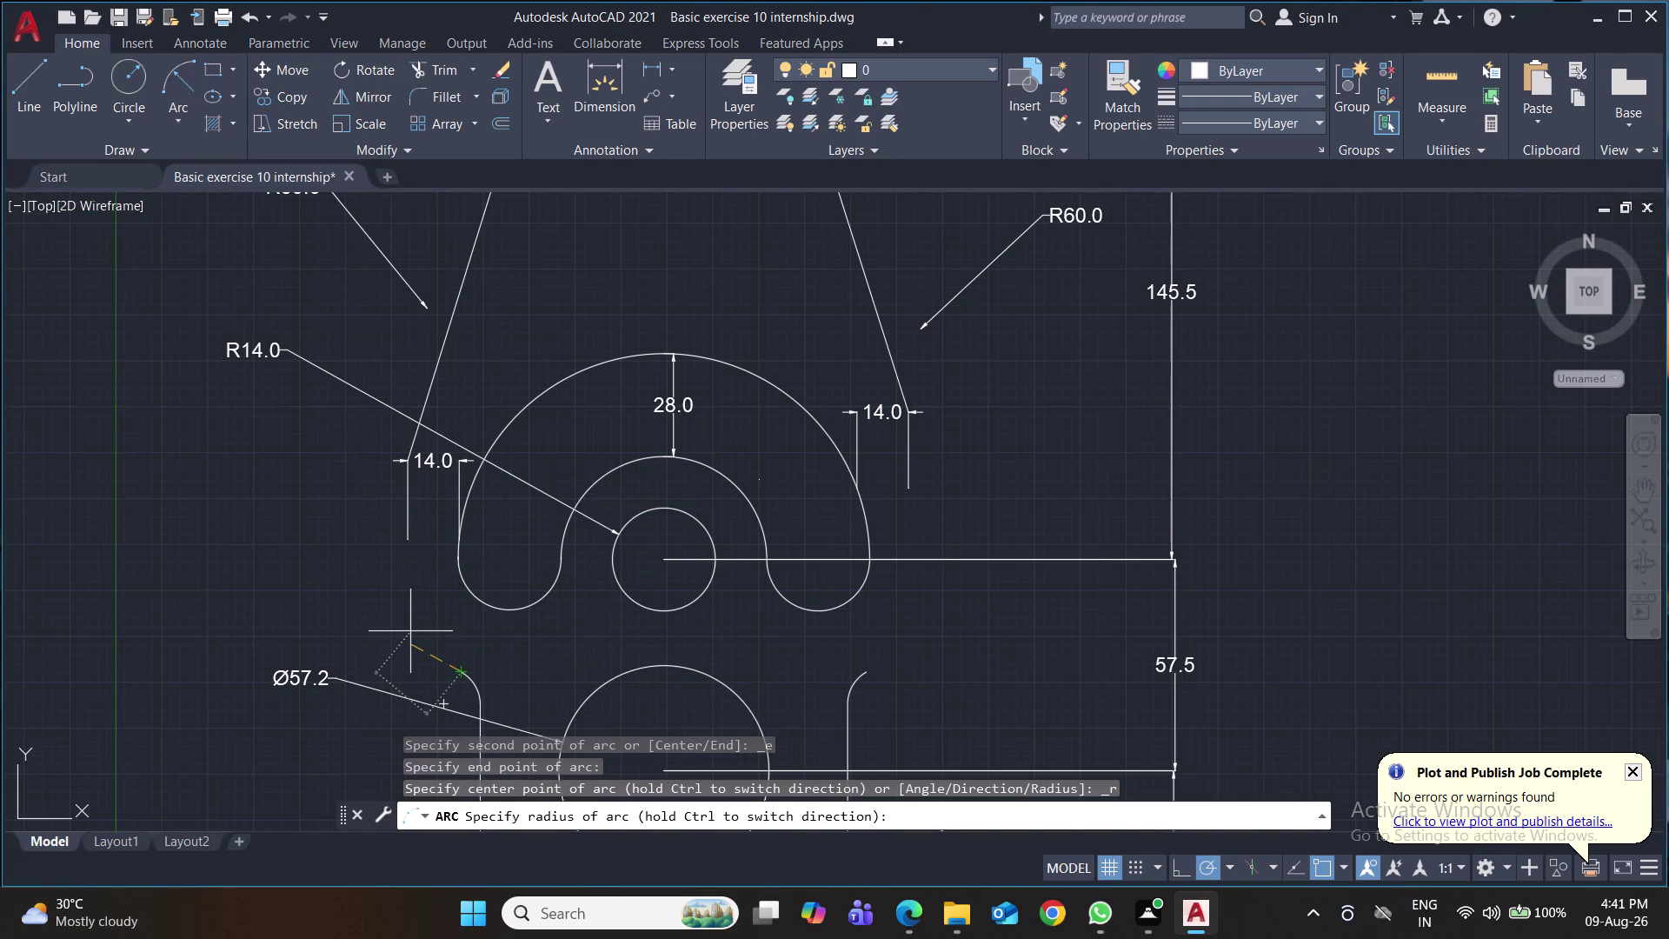
text(60)
key(Return)
click(353, 654)
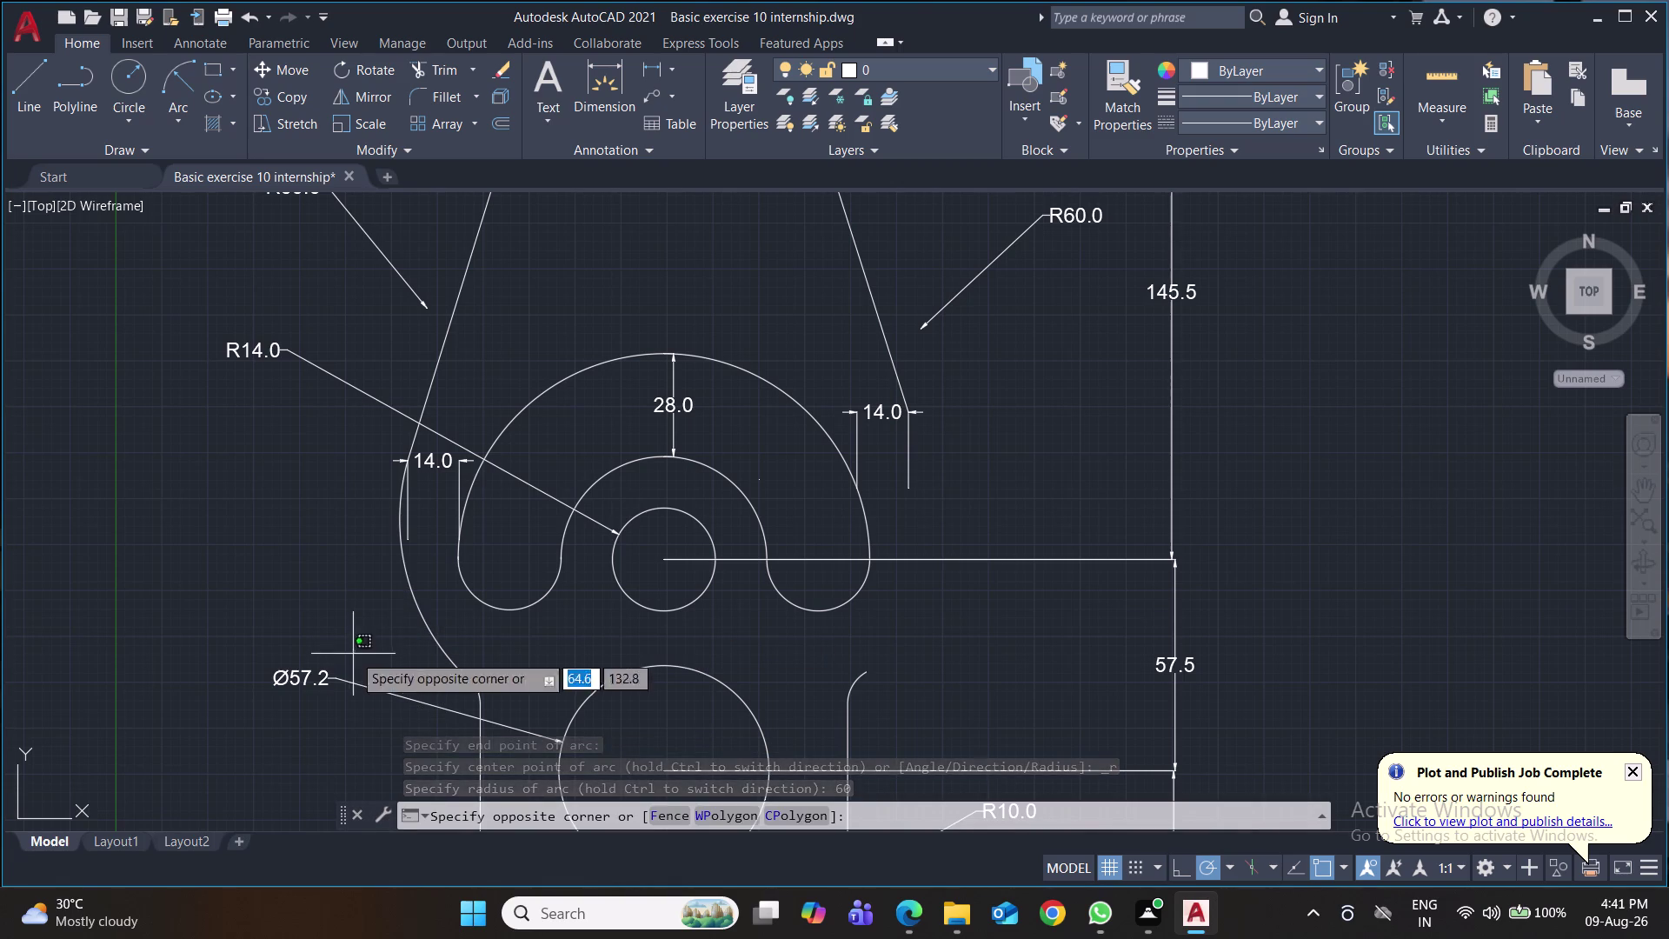
click(64, 486)
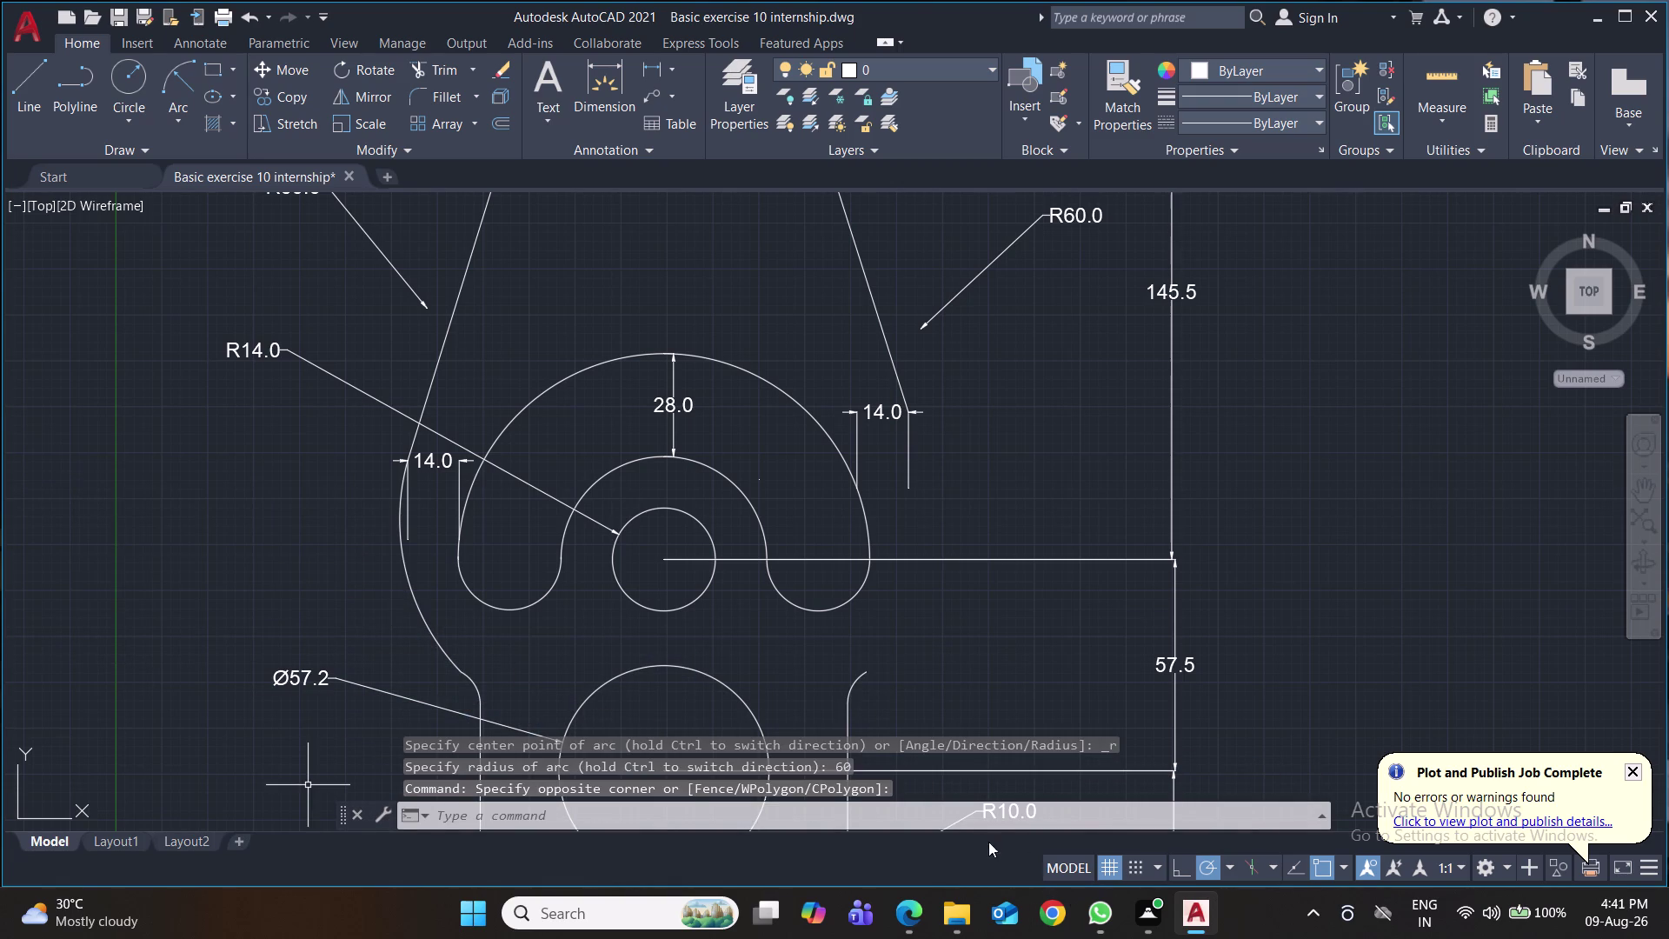
middle_drag(1054, 648, 1053, 574)
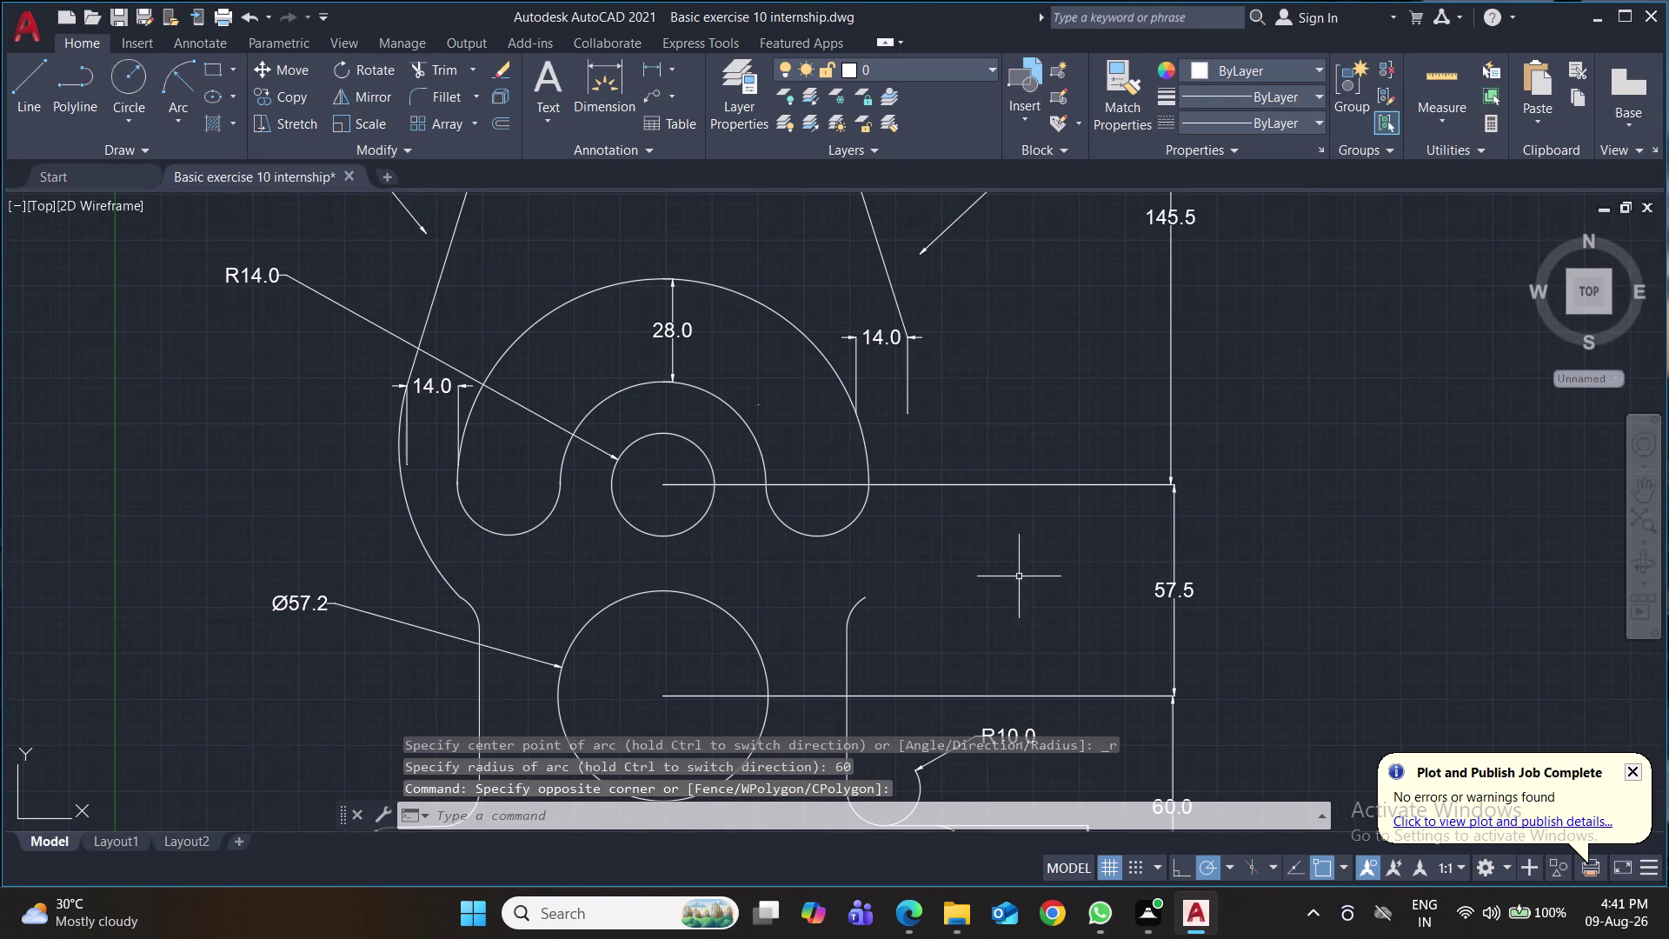
Draw the matching radius-60 arc from the right neck corner to the upper right side.
click(177, 71)
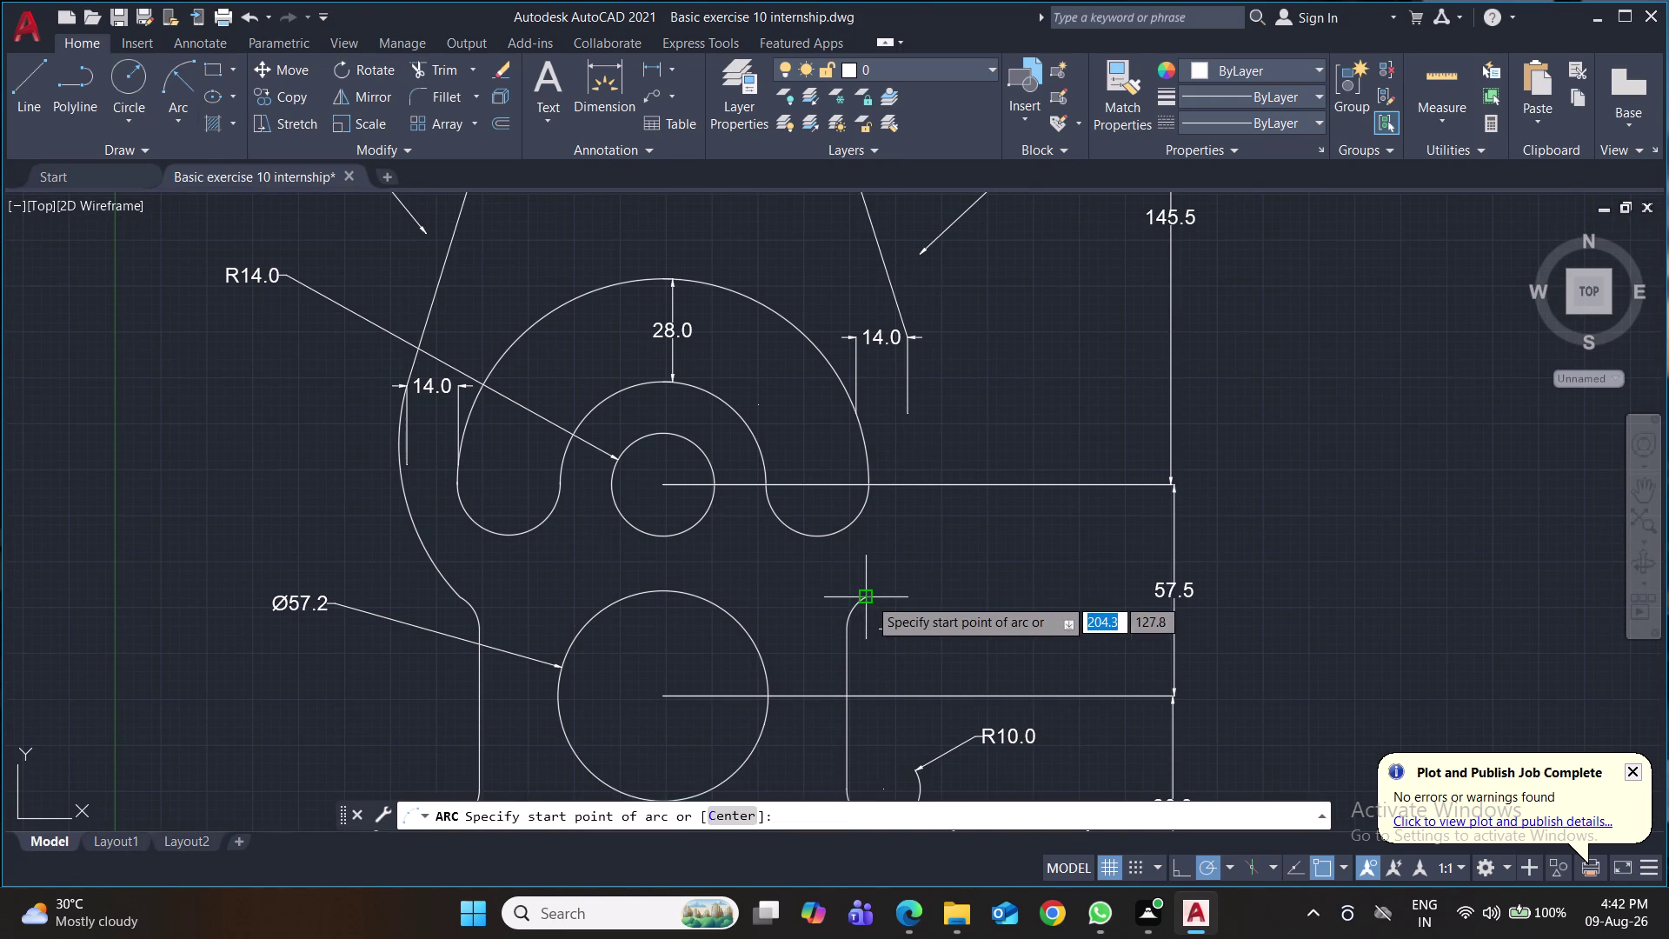
click(868, 598)
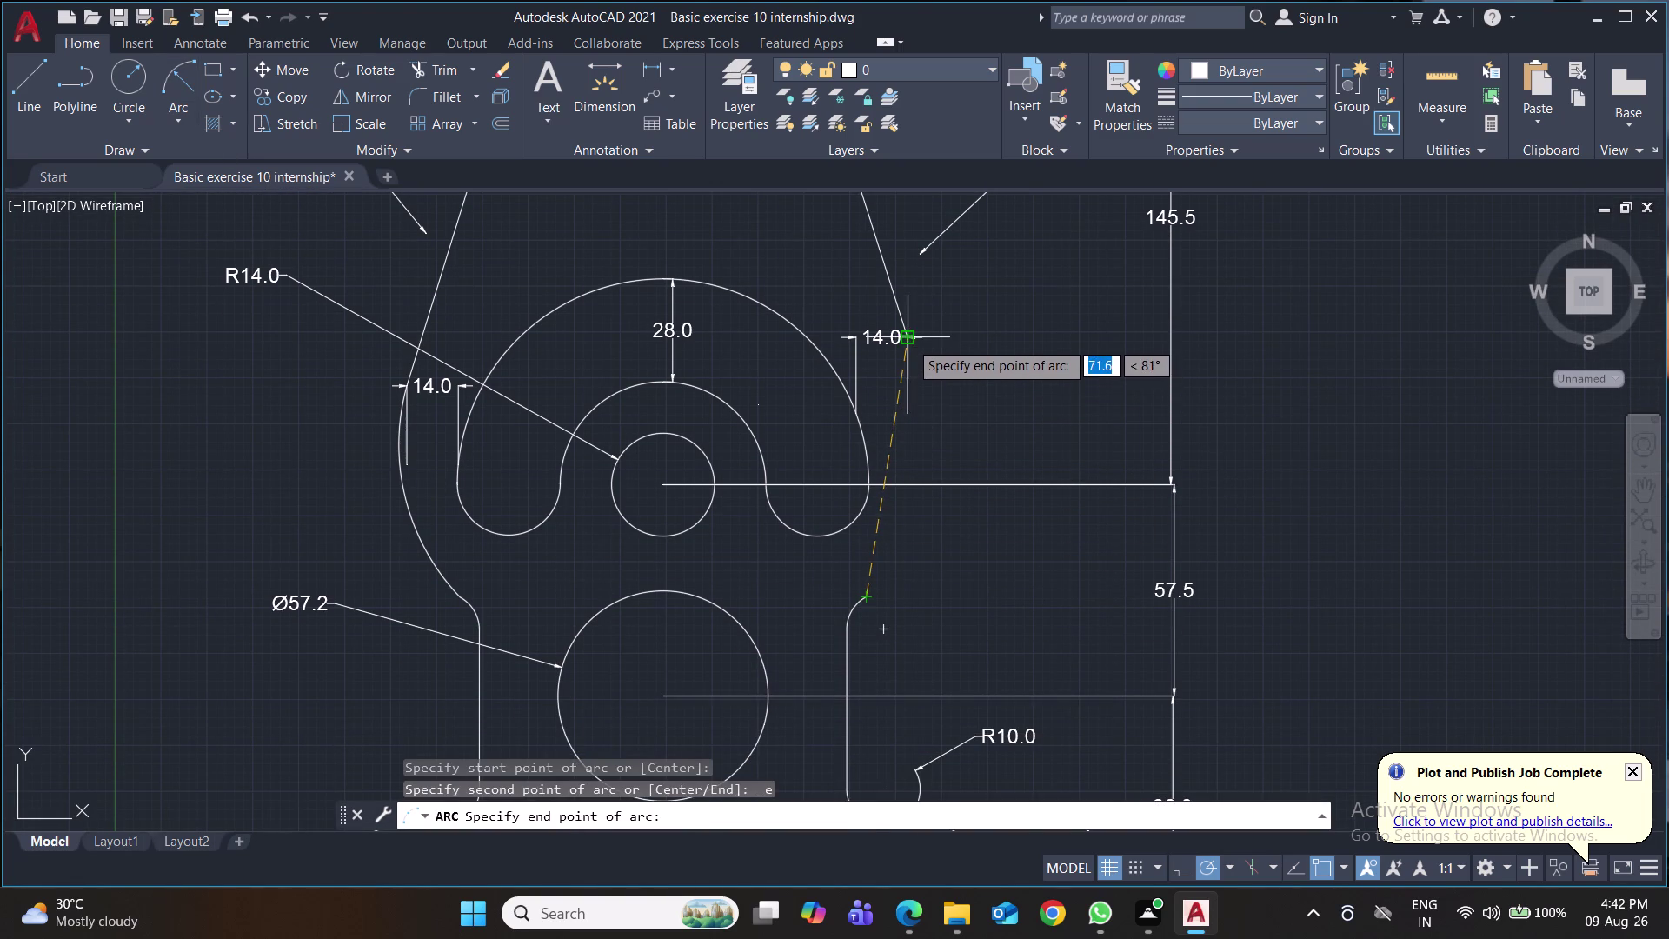
click(909, 341)
text(60)
key(Return)
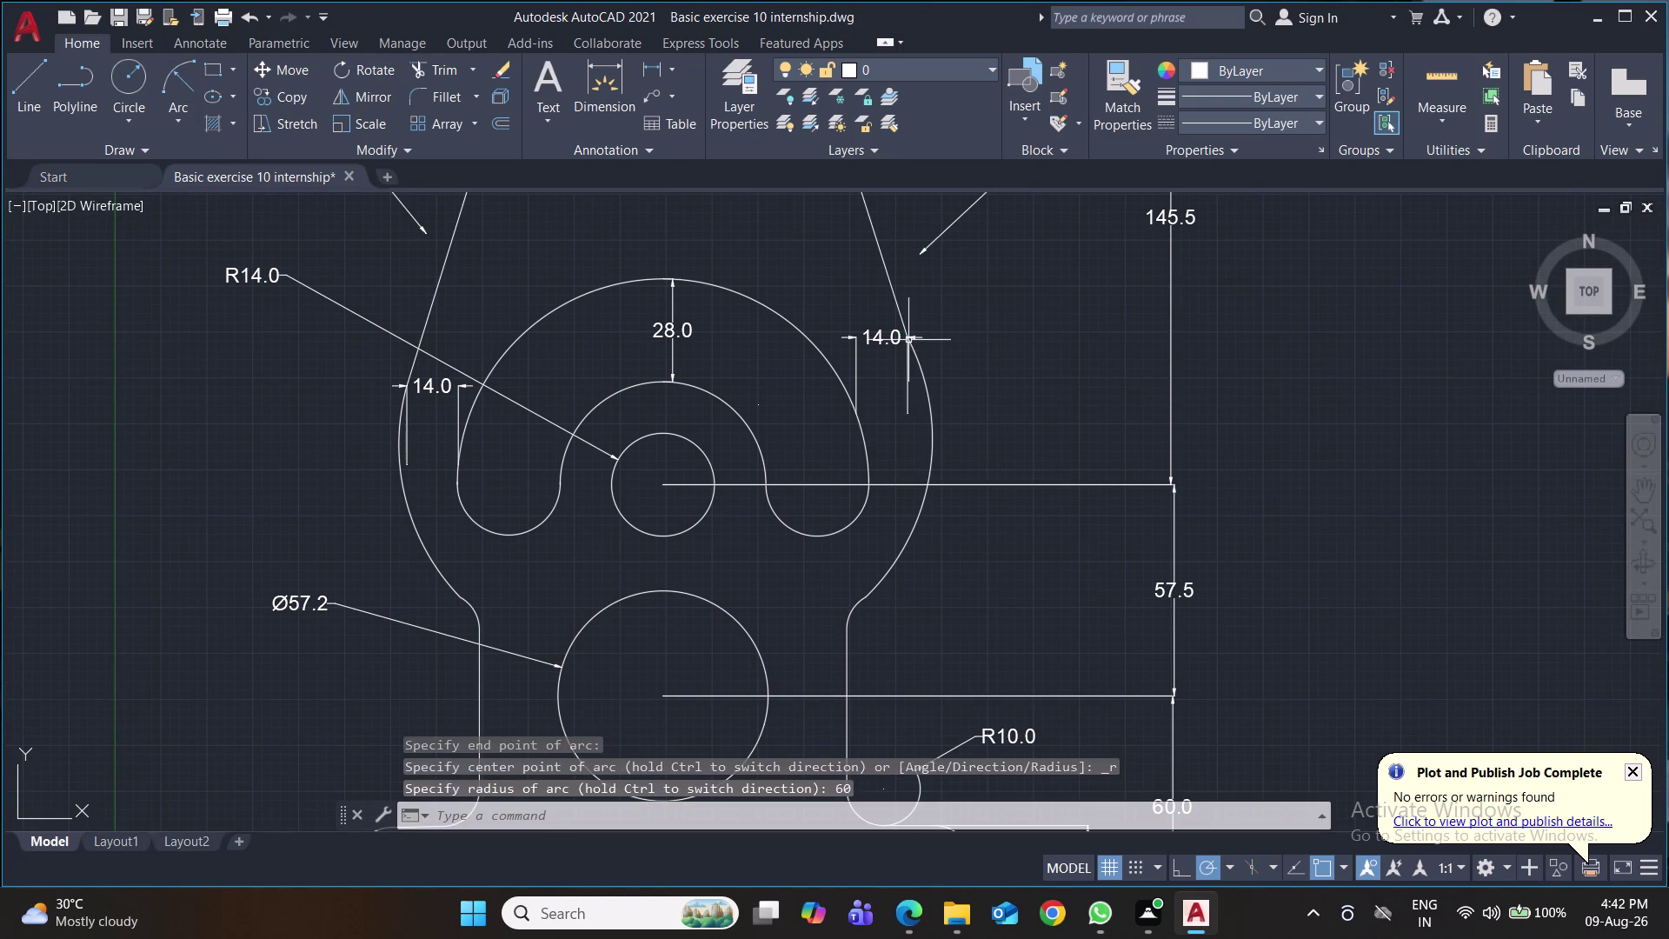
scroll(down, 3)
scroll(down, 3)
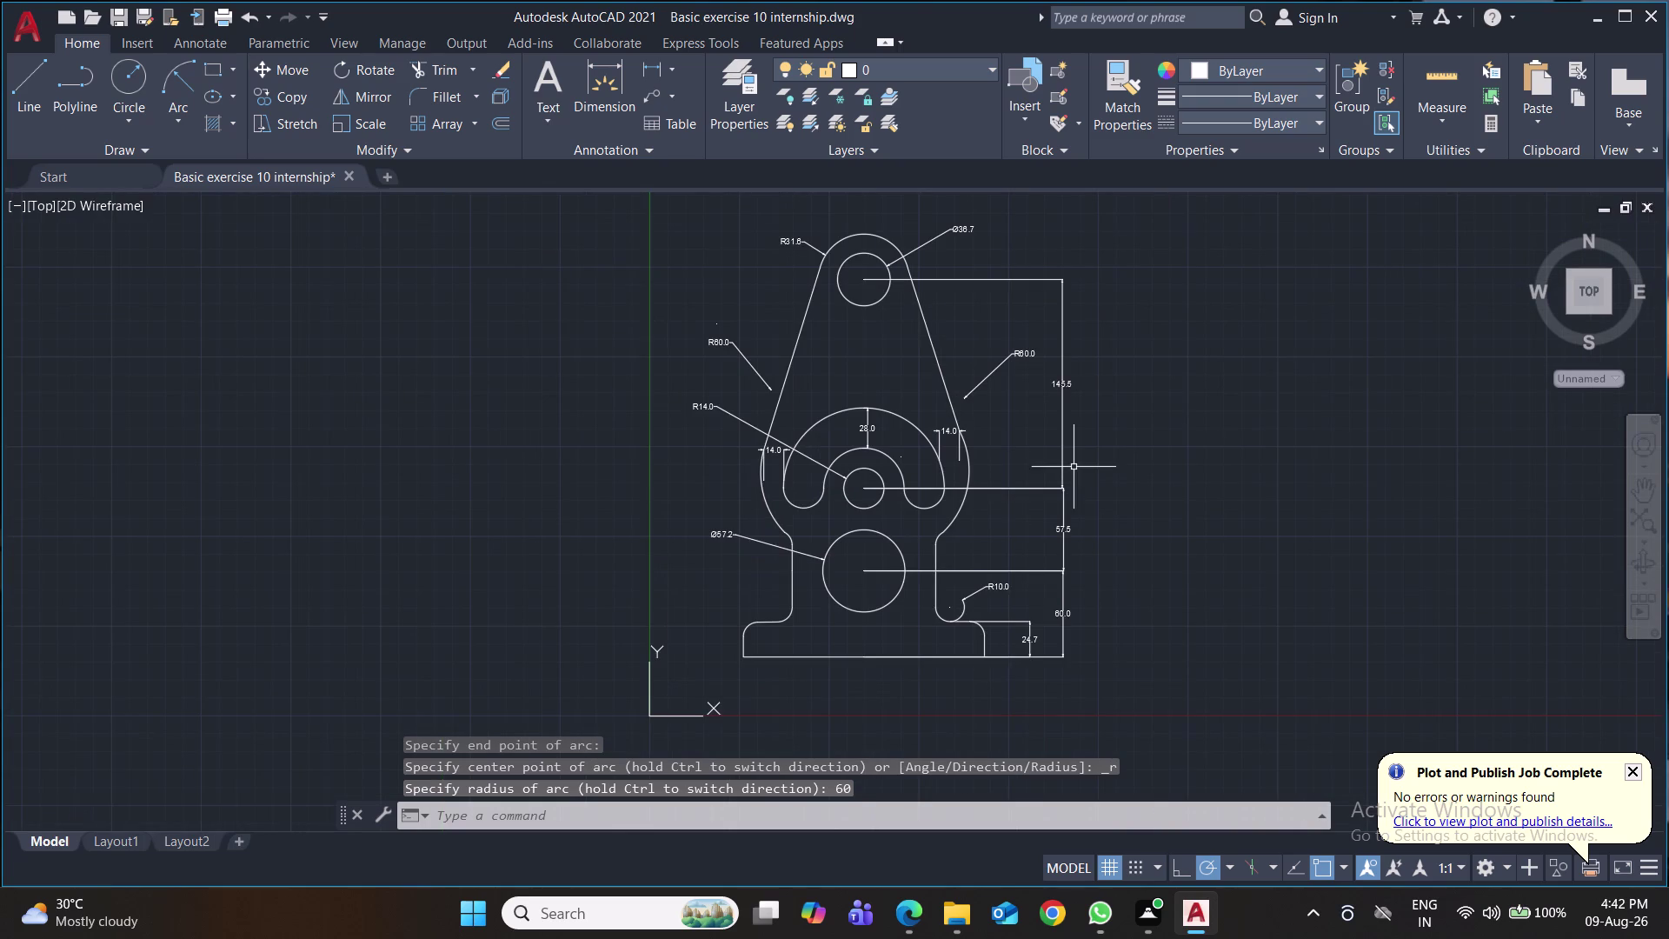
Select and delete both radius-60 side arcs from the profile.
middle_drag(1029, 456, 818, 502)
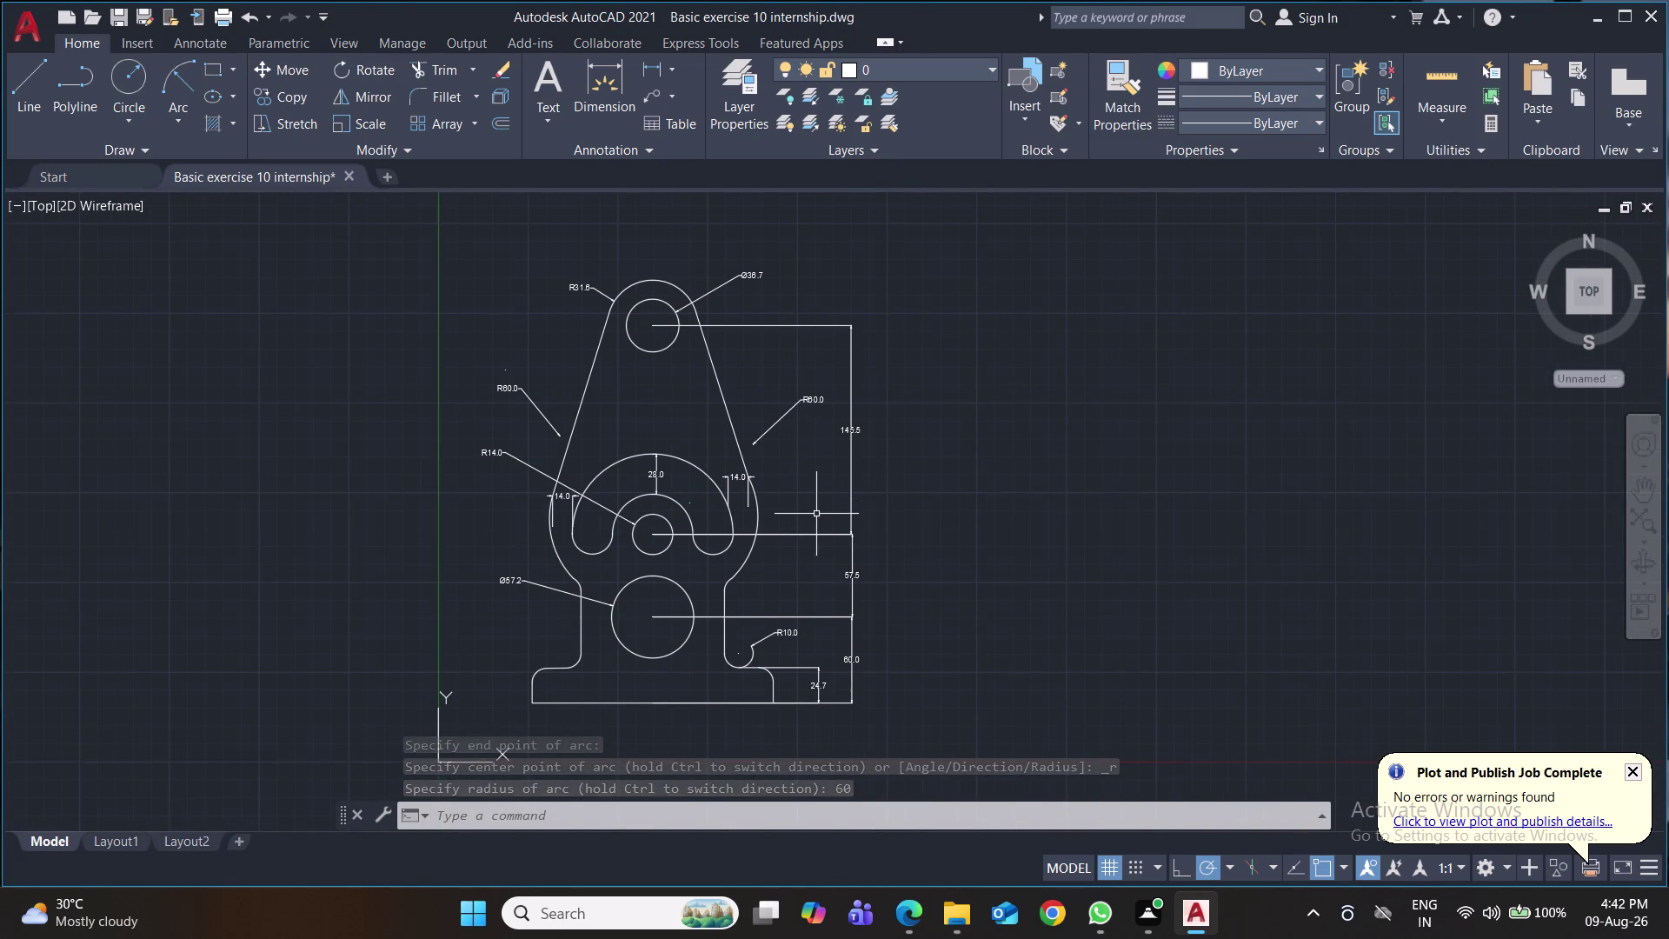
click(735, 479)
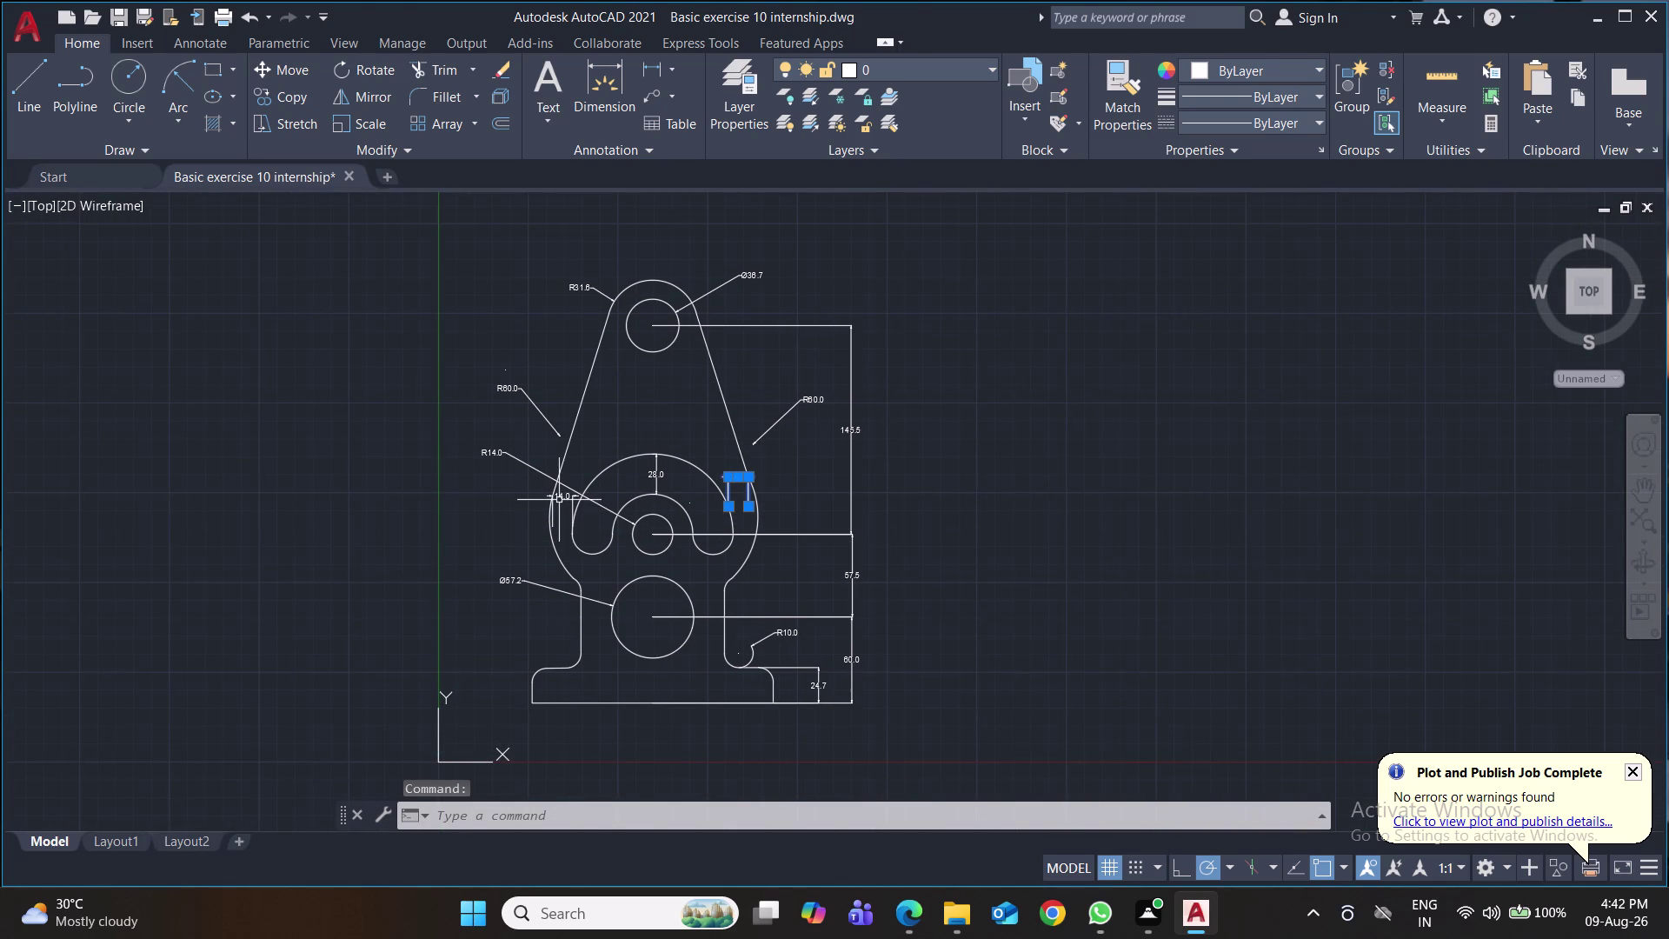
click(559, 499)
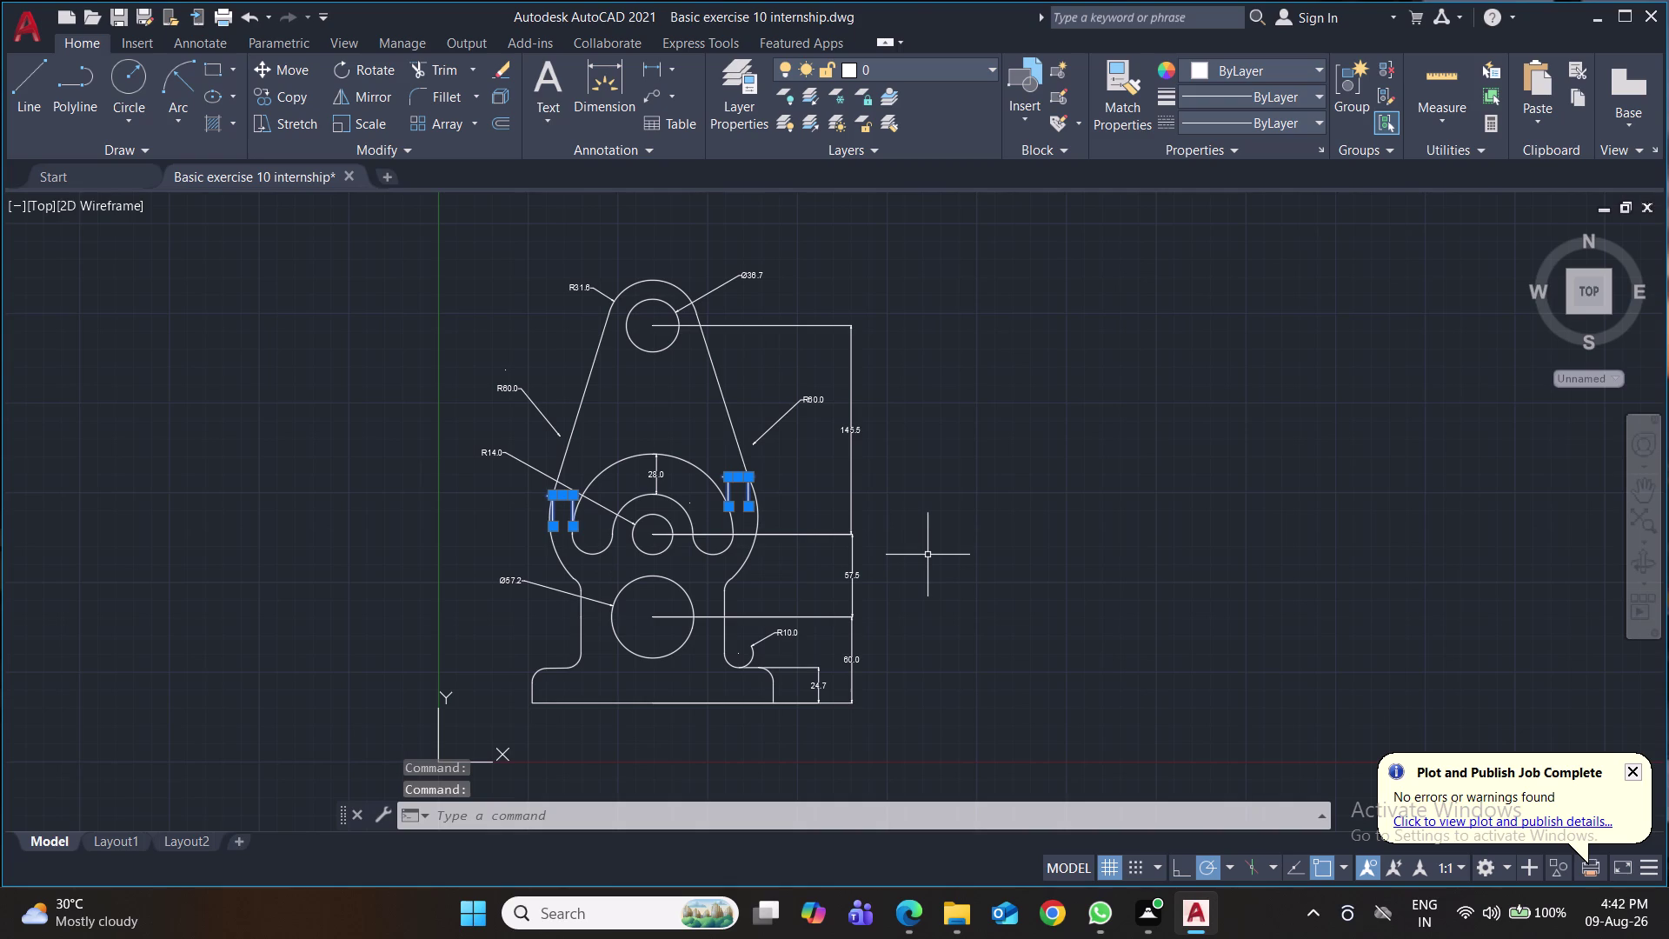
key(Delete)
scroll(up, 3)
middle_drag(920, 529, 932, 582)
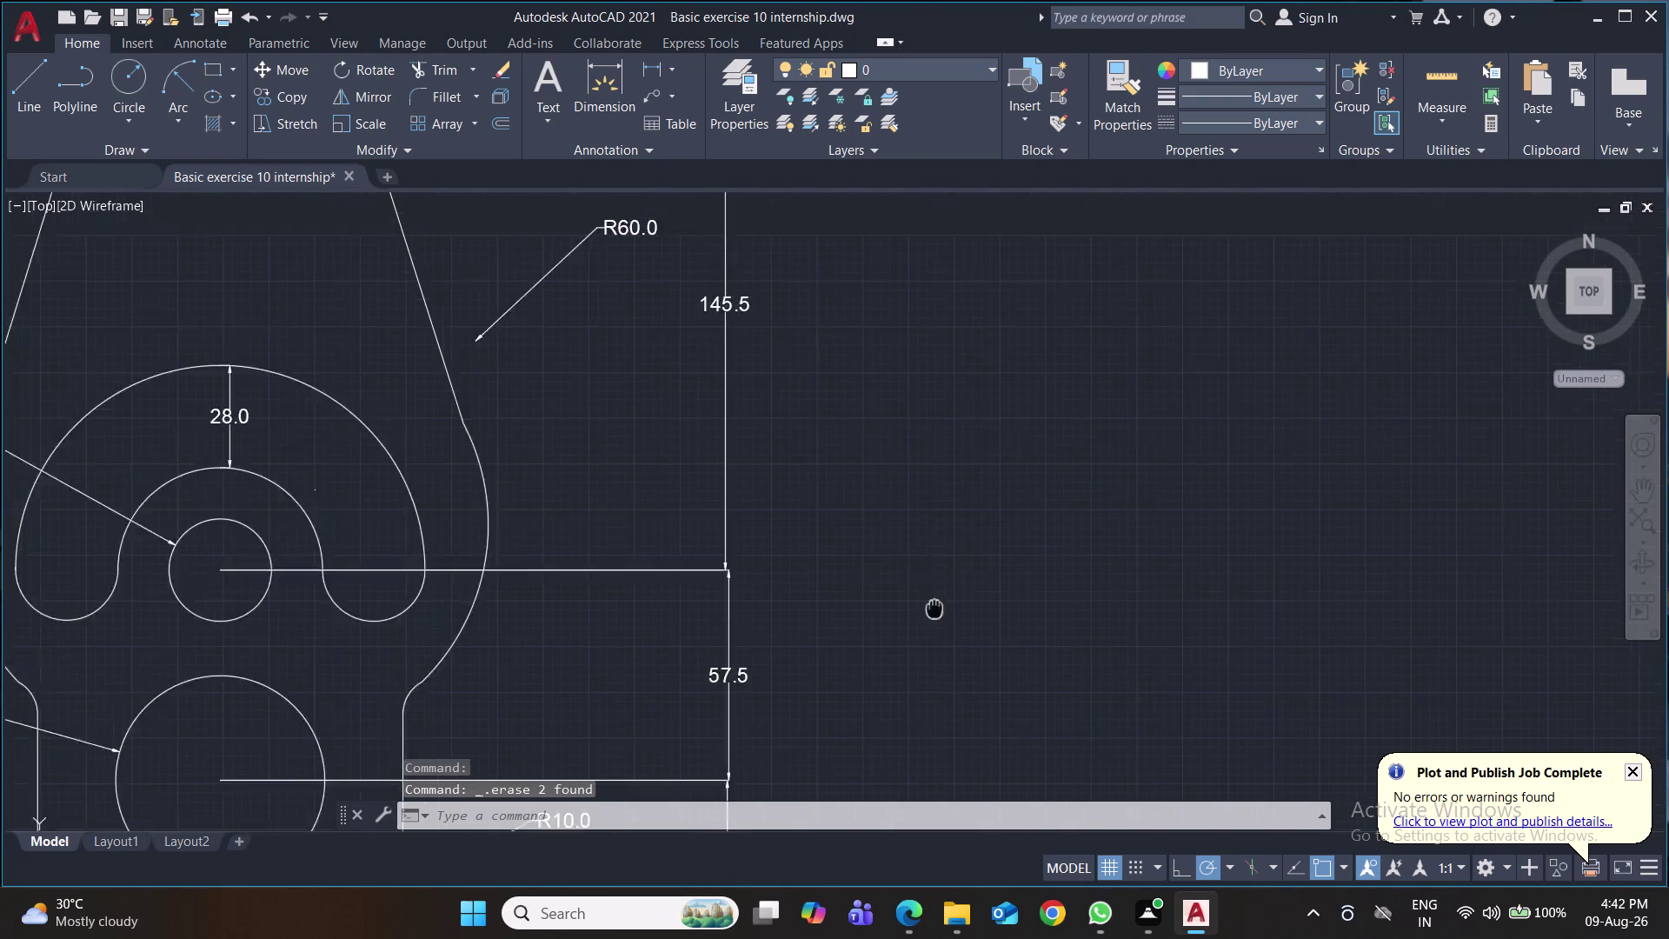
middle_drag(932, 582, 989, 770)
middle_drag(963, 643, 1169, 730)
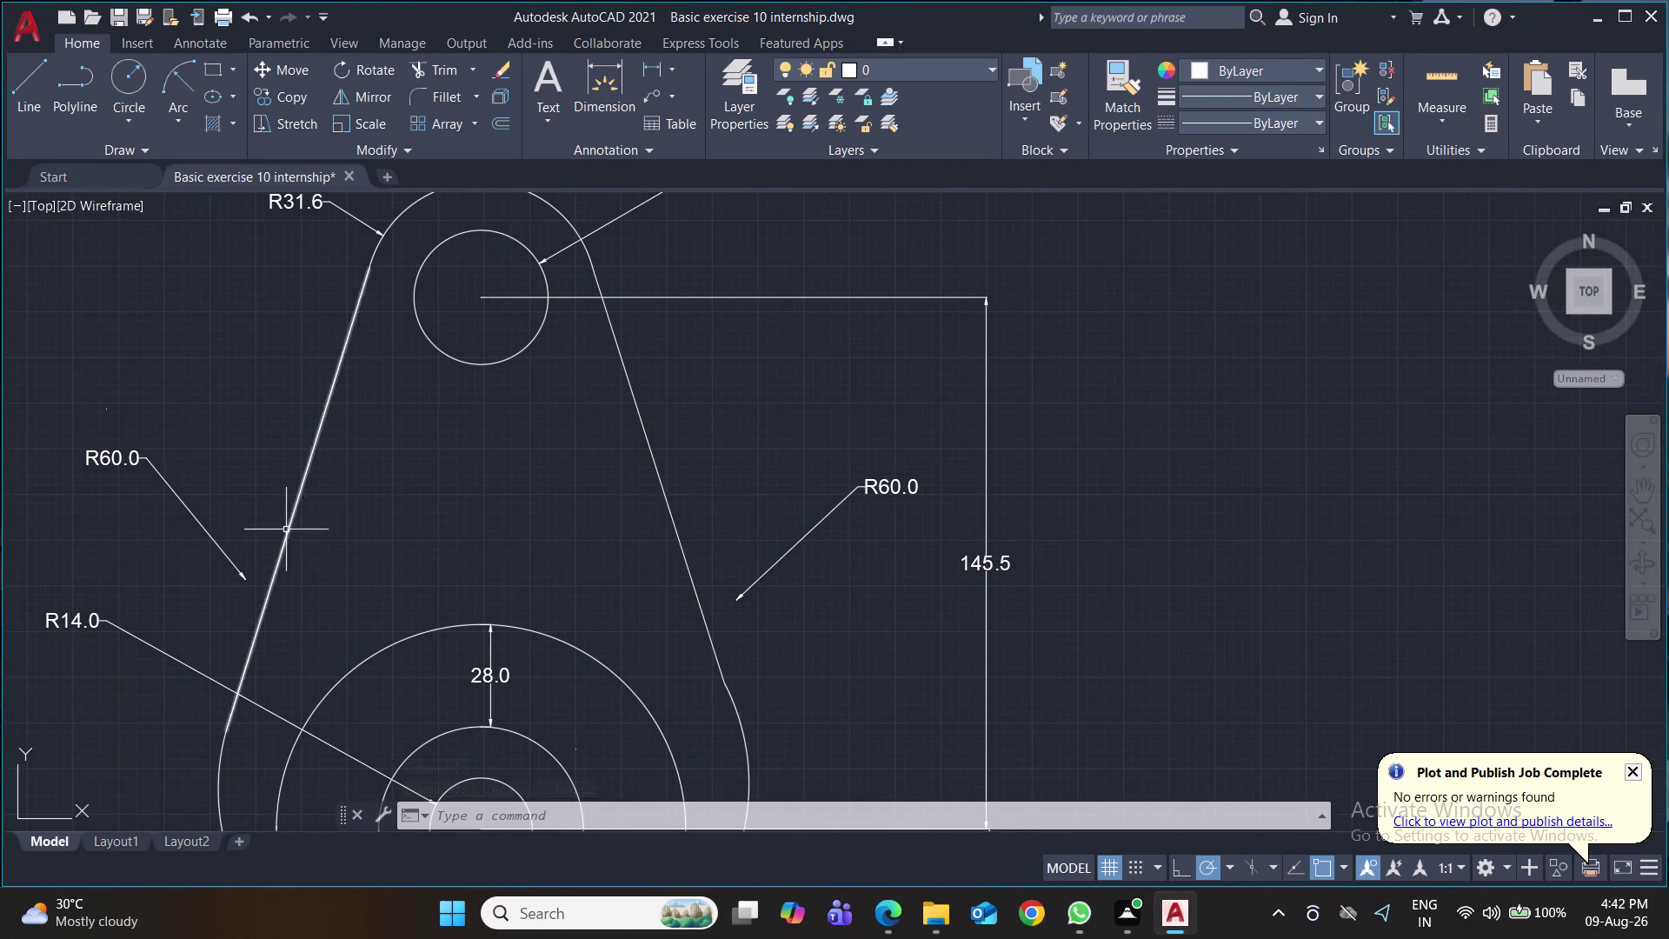
click(36, 83)
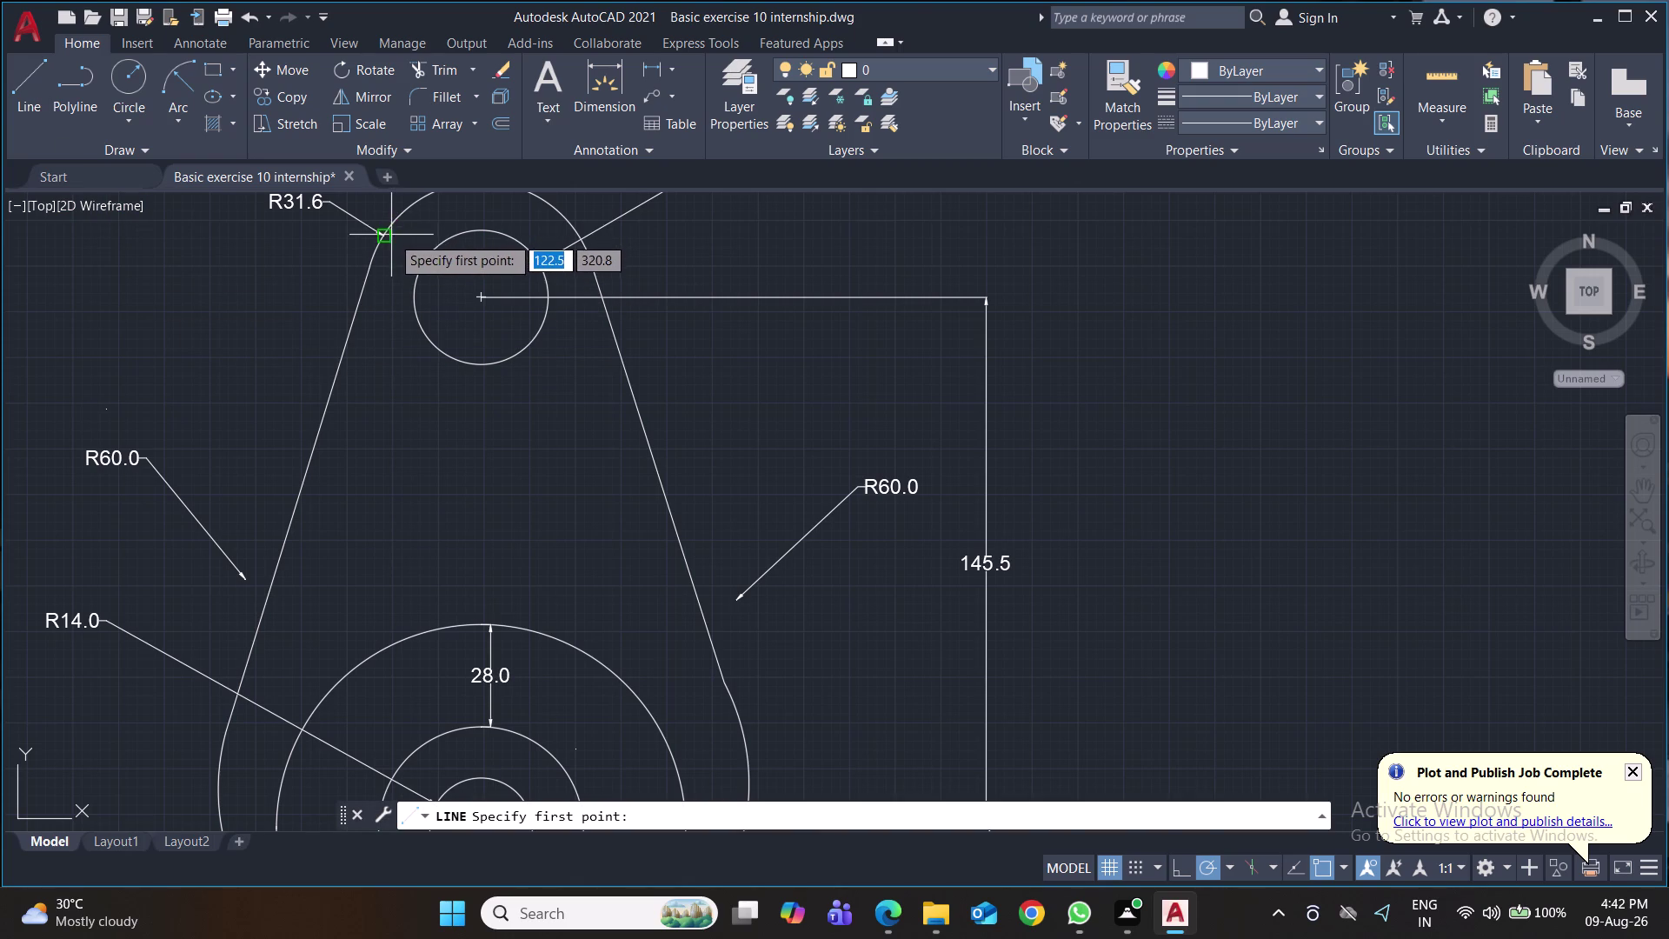
Draw vertical lines straight down from the top circle's left and right tangent points.
click(383, 234)
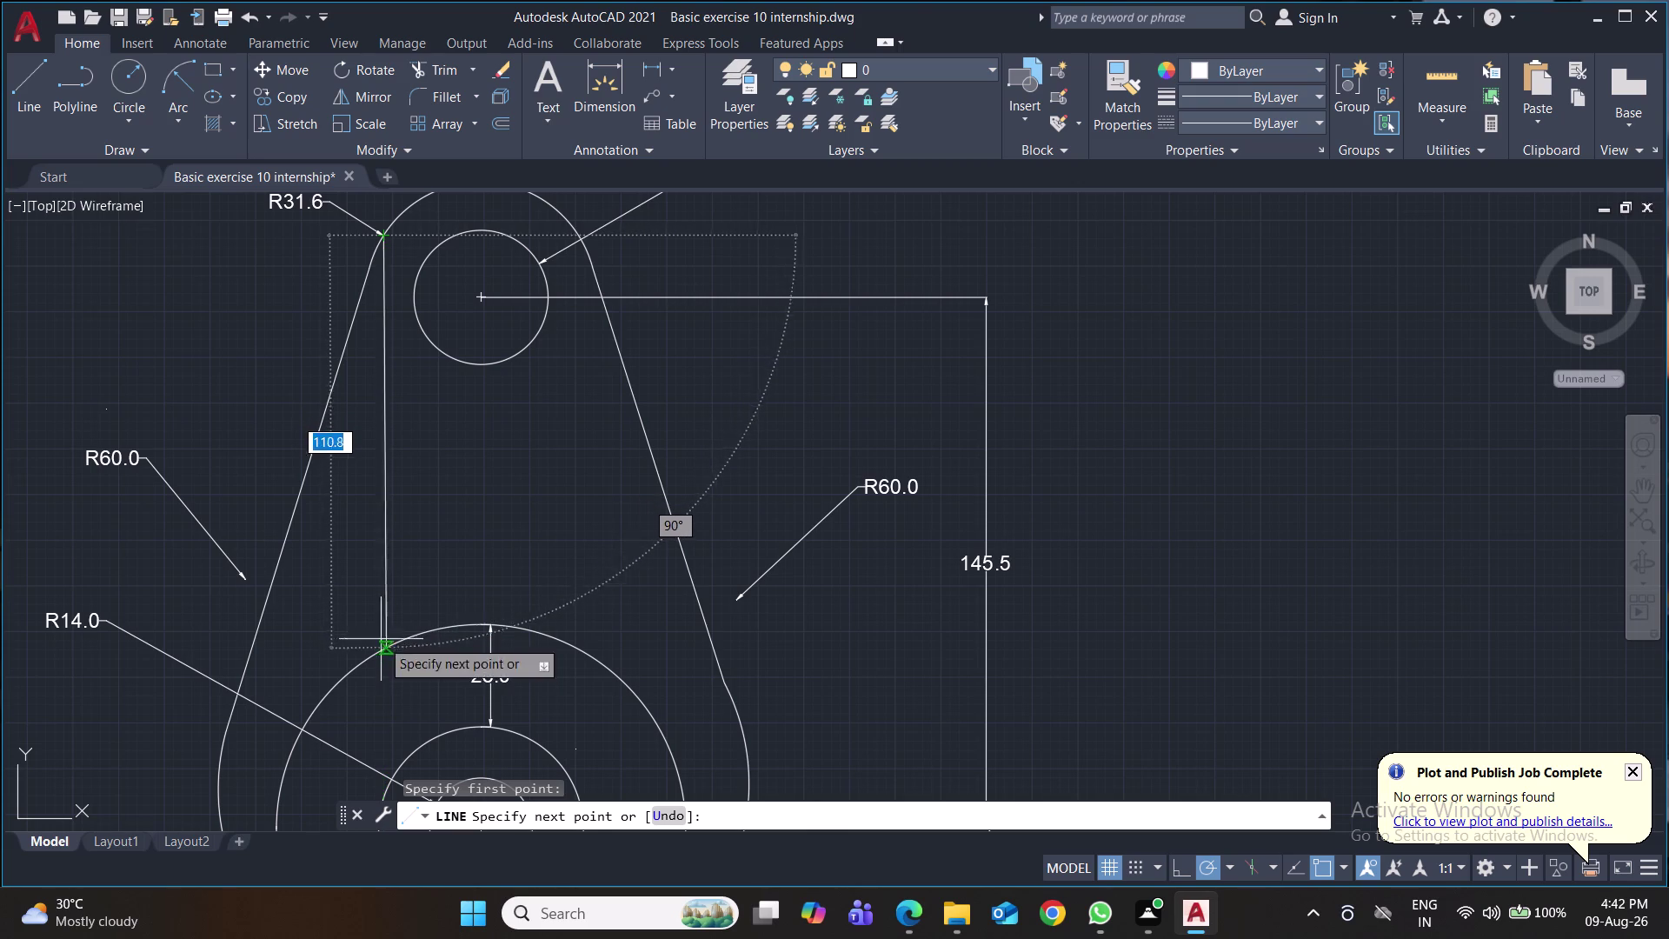
click(381, 630)
key(Return)
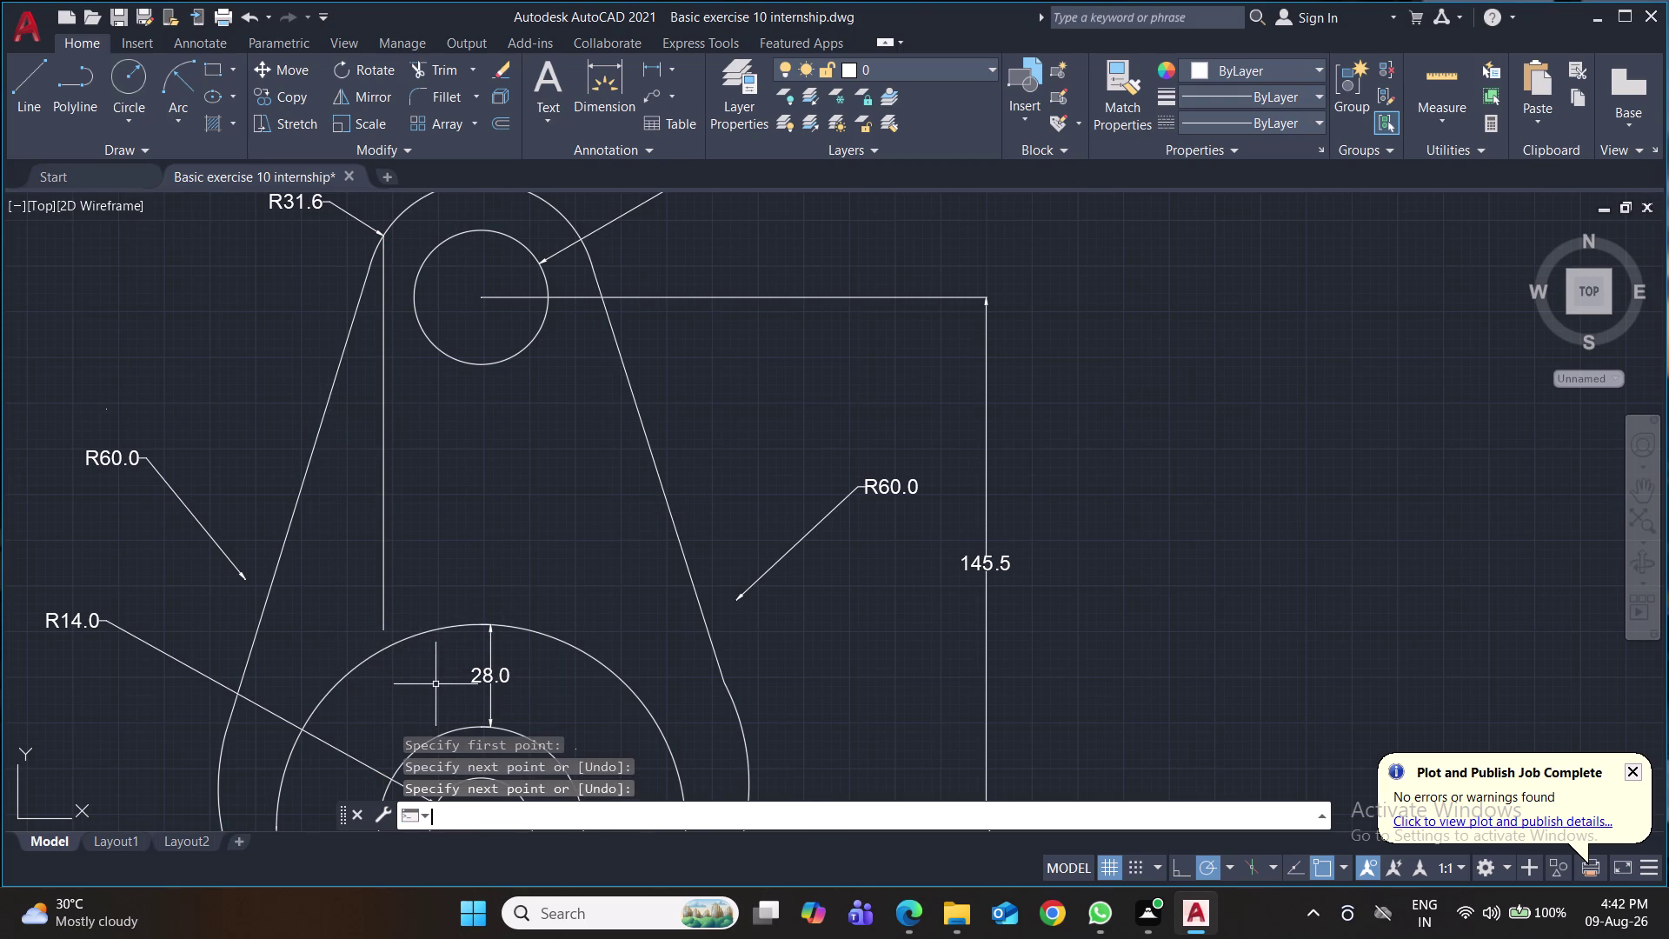
click(29, 87)
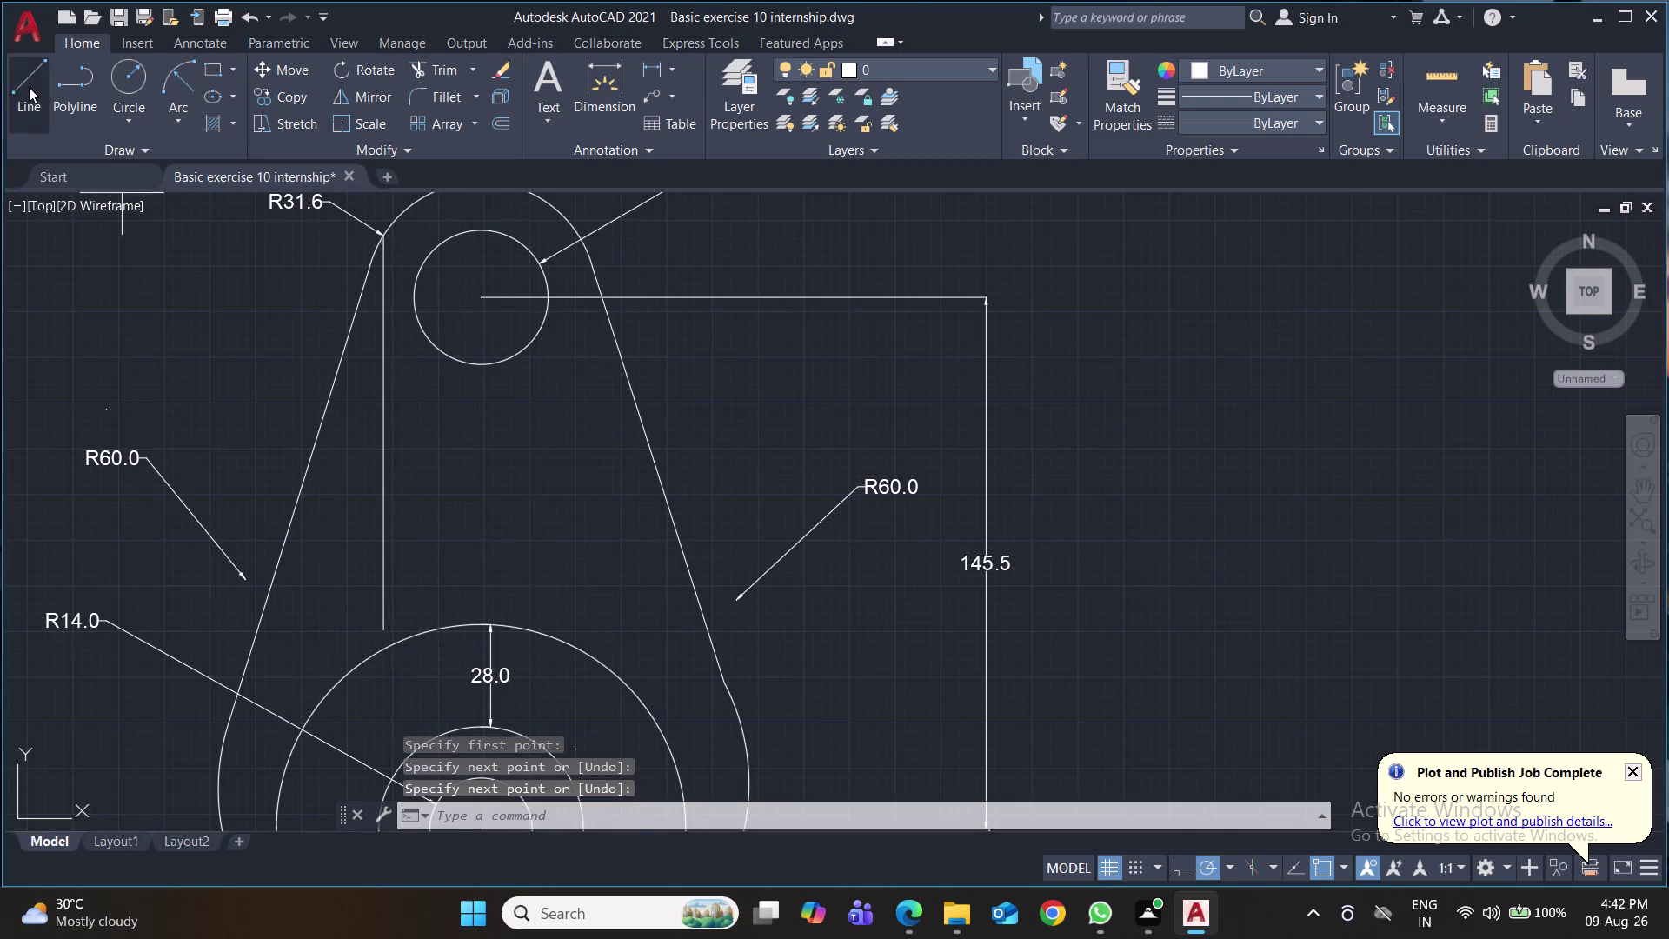
click(592, 271)
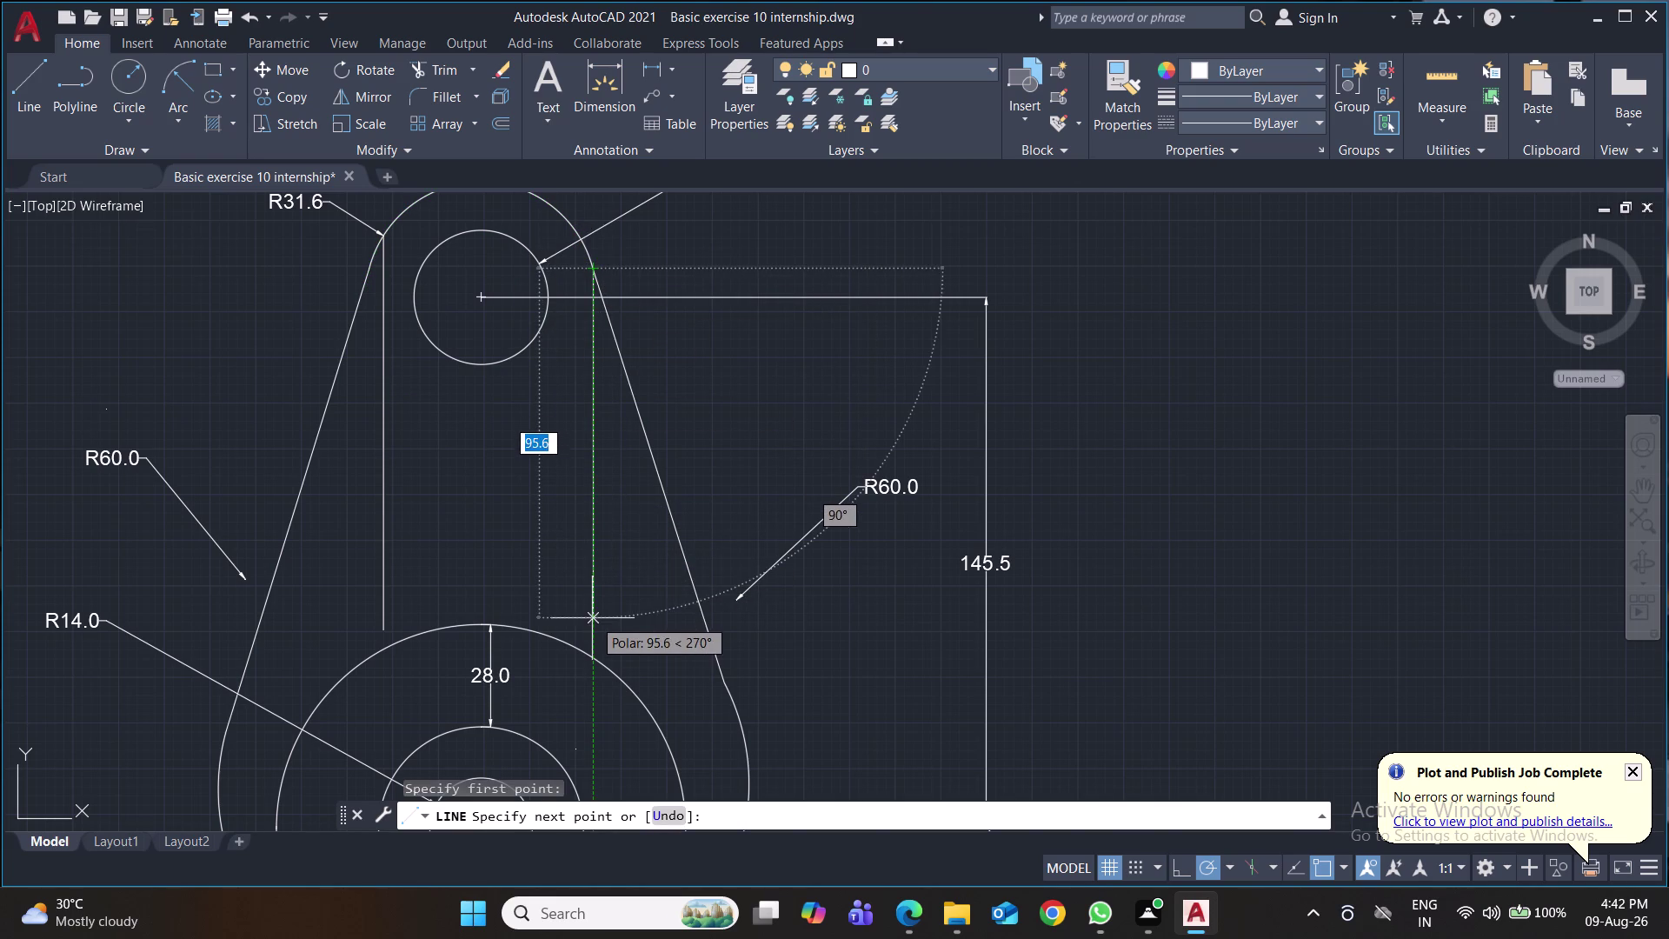
click(592, 627)
key(Return)
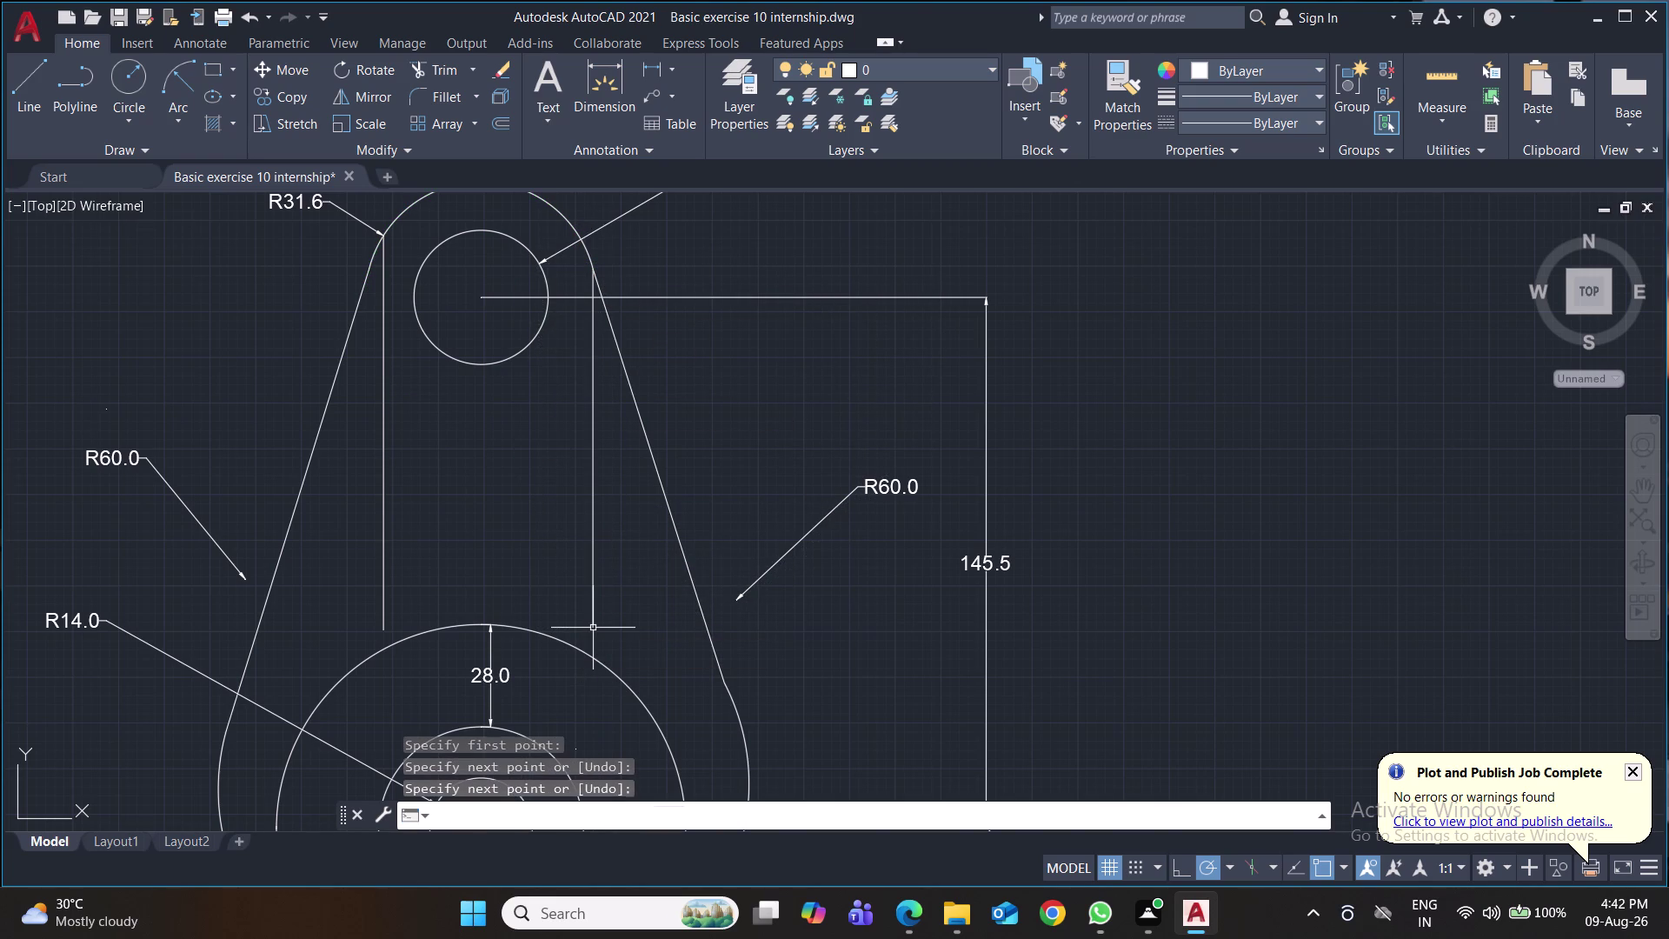
Extend the right vertical line down to the arc with EX.
text(ex)
key(Return)
click(593, 628)
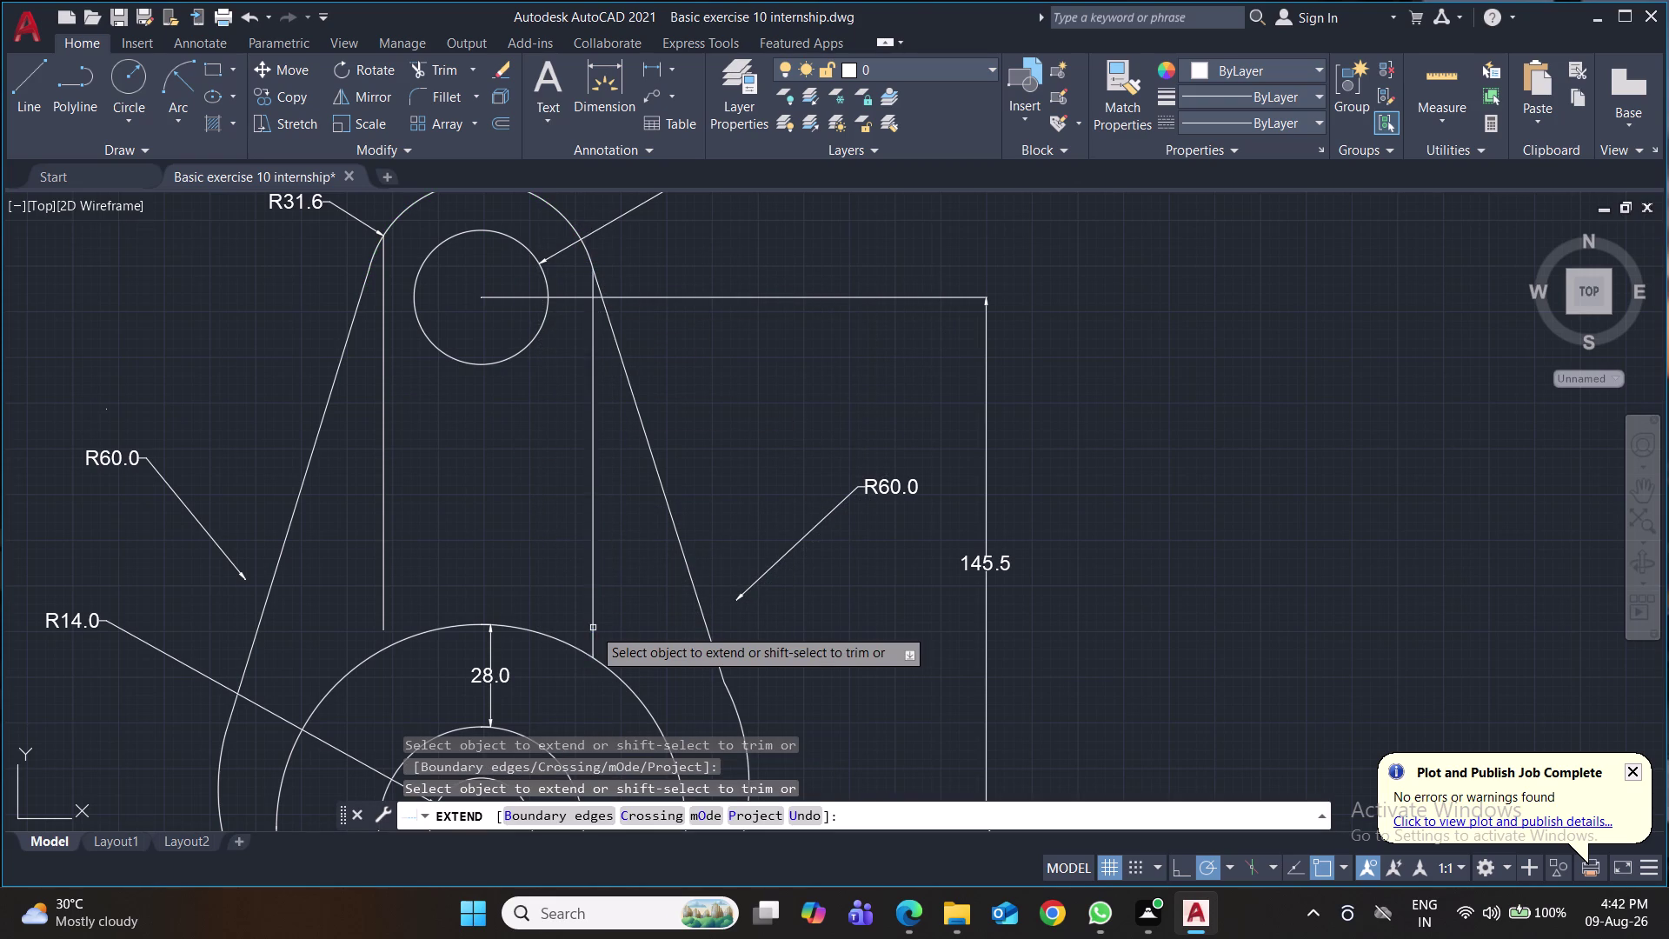
Extend both vertical lines down to the central half-ring arc.
click(382, 619)
scroll(down, 3)
middle_drag(670, 607, 606, 466)
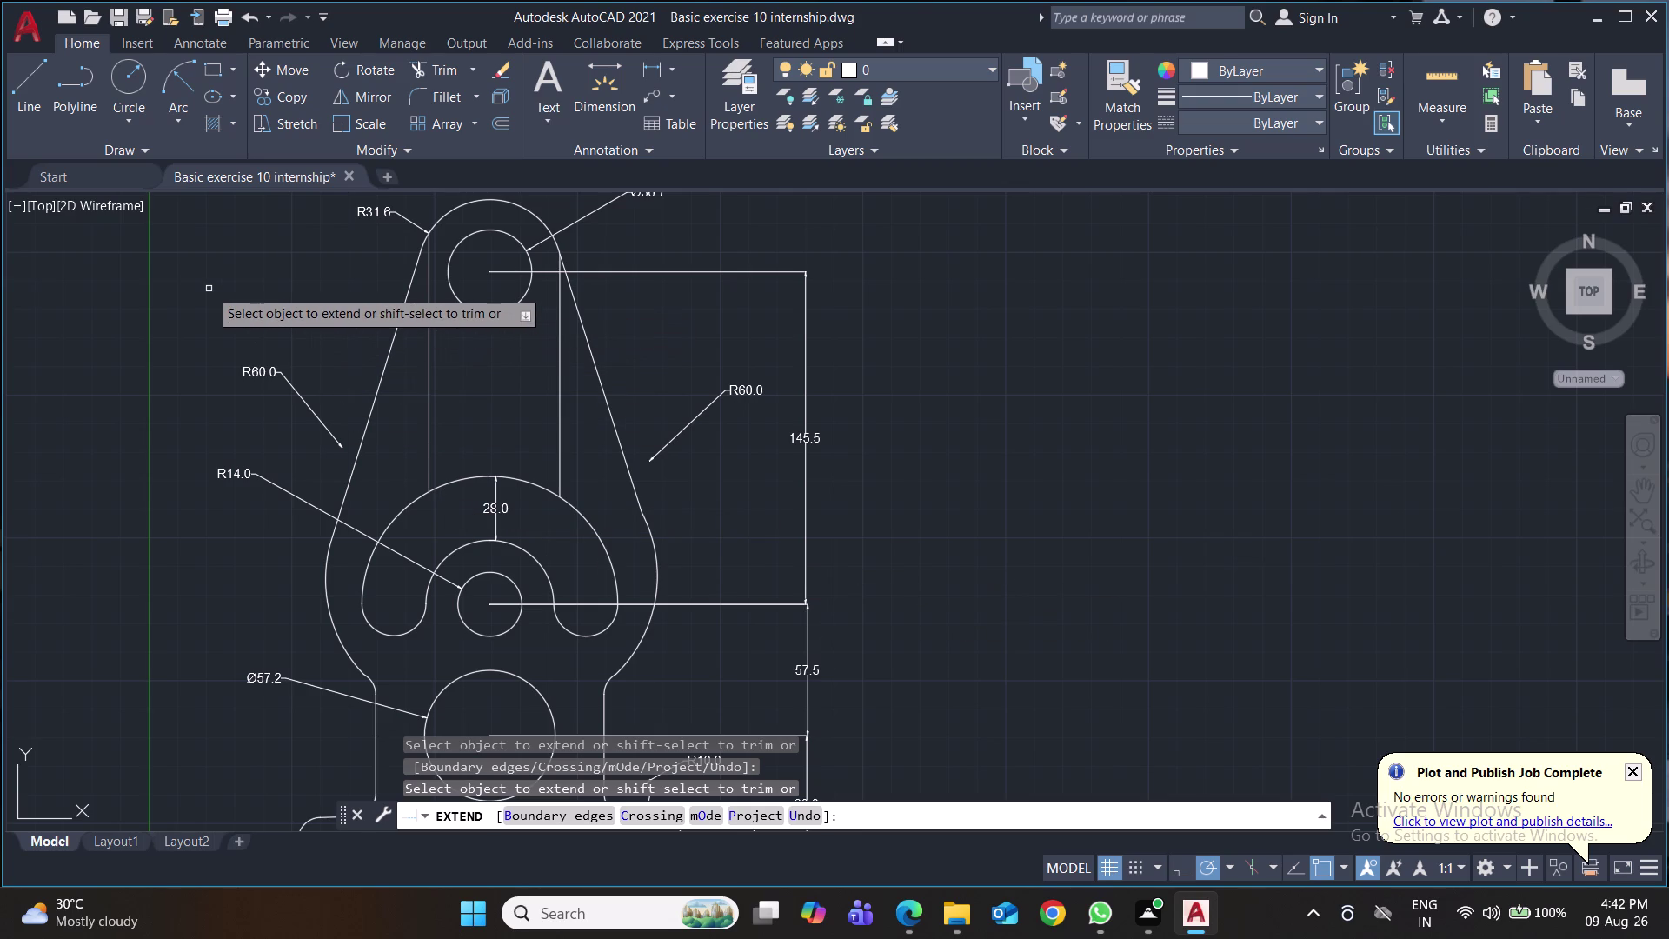
key(Escape)
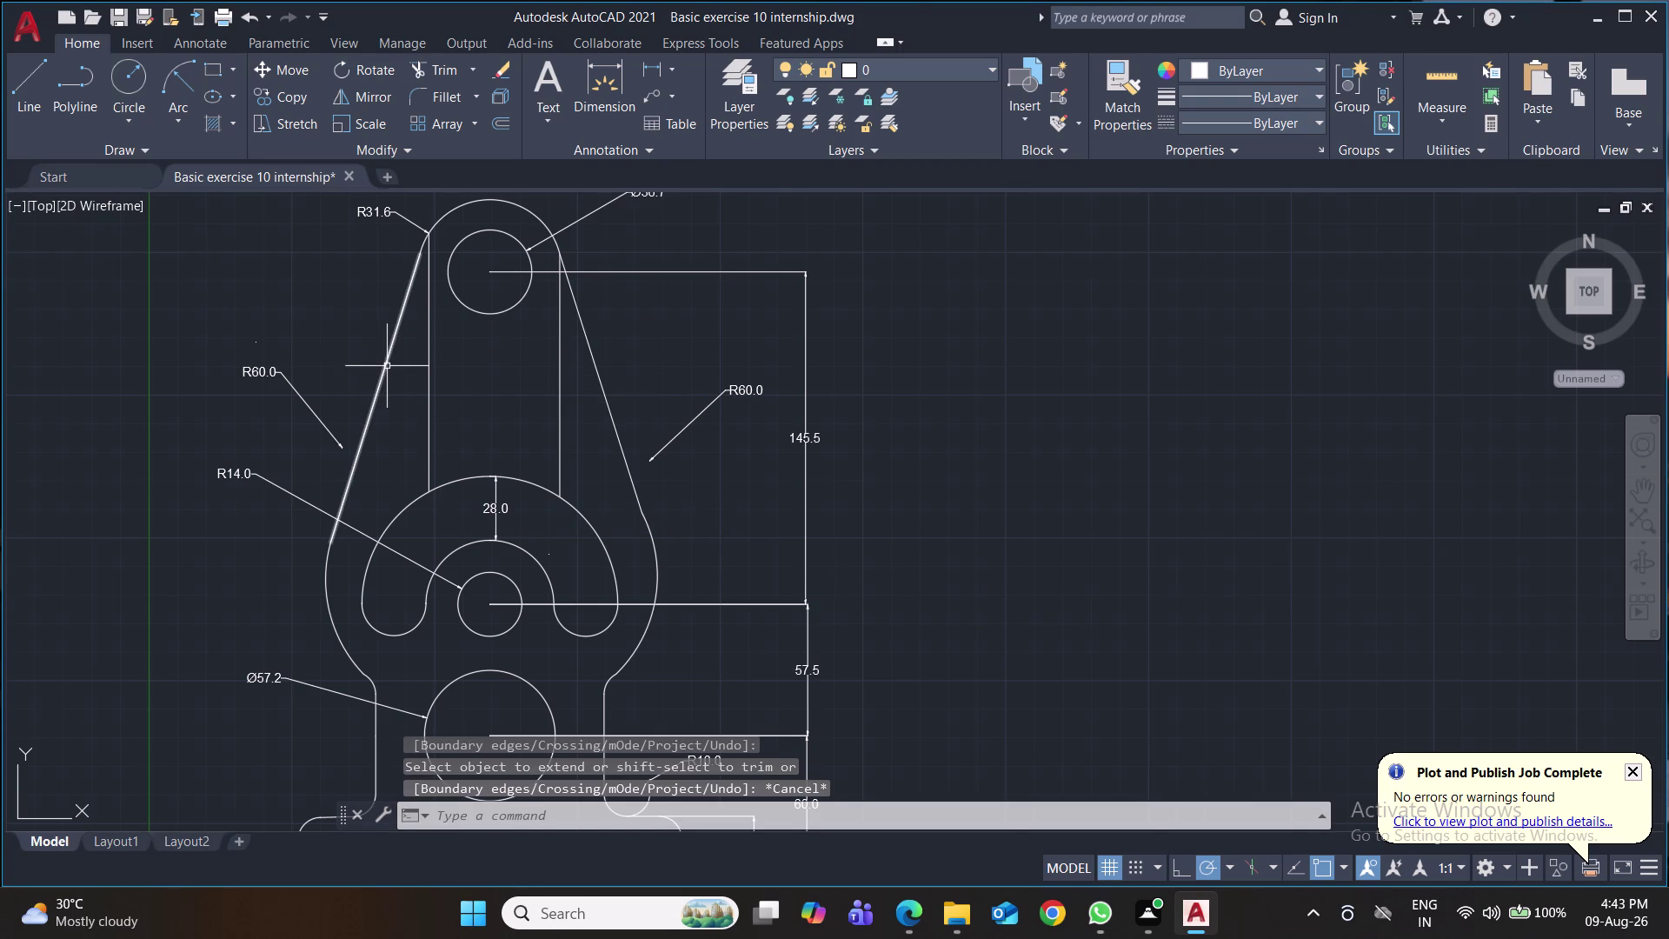
Erase the two old slanted side lines.
click(388, 358)
click(594, 369)
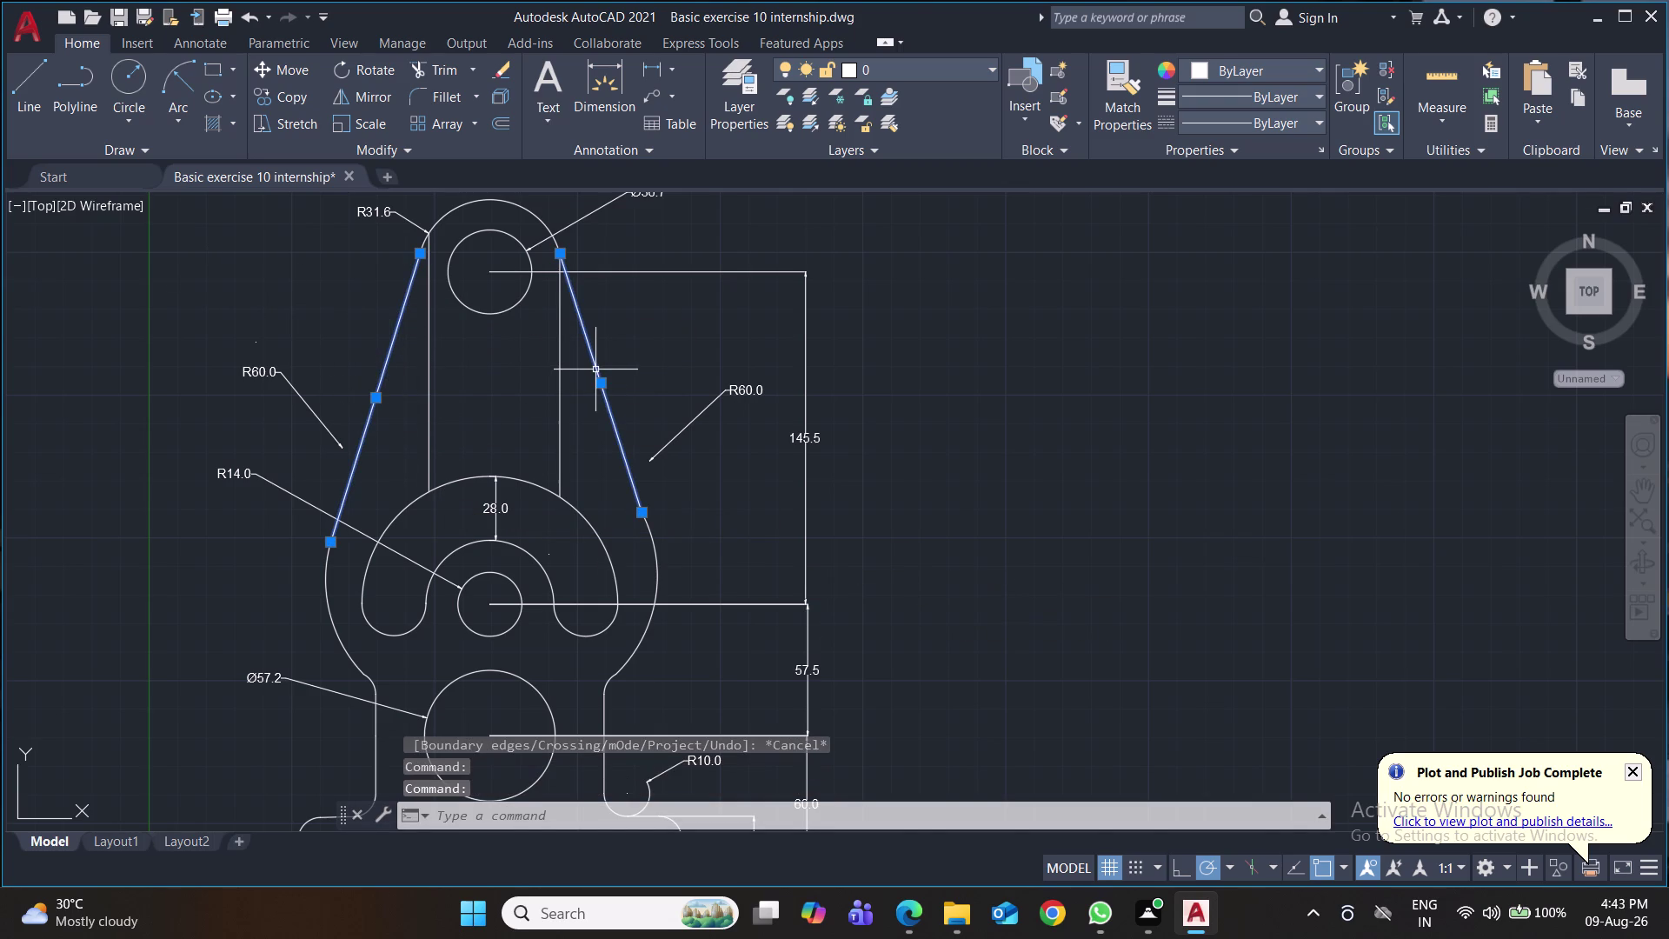
key(Delete)
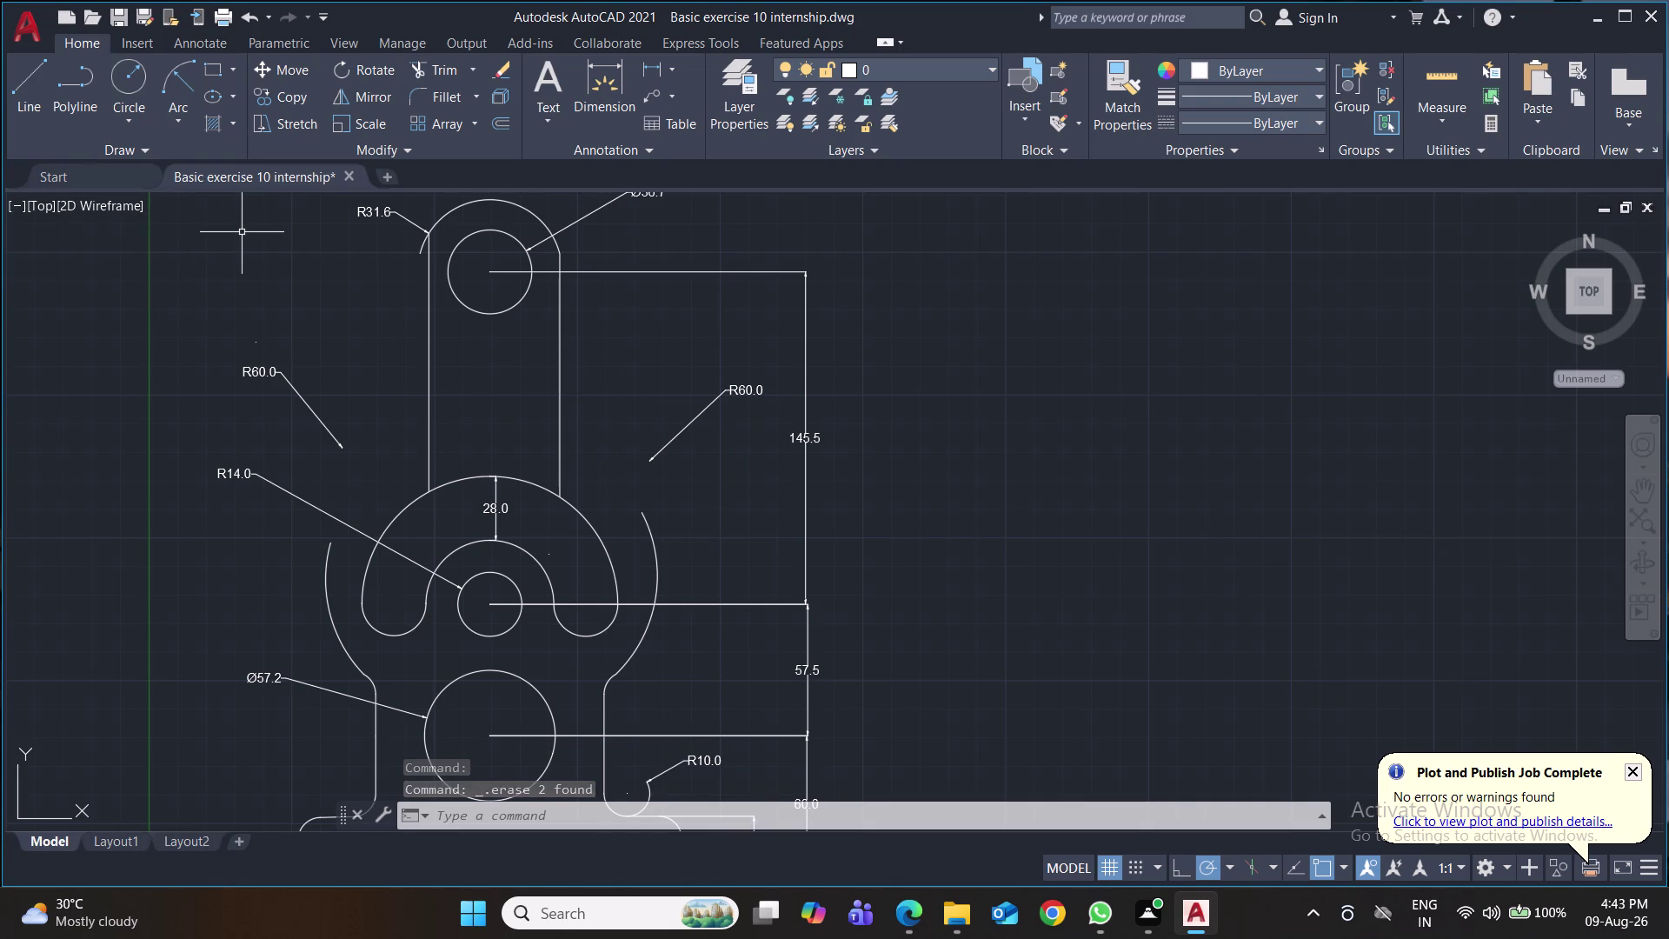
click(133, 126)
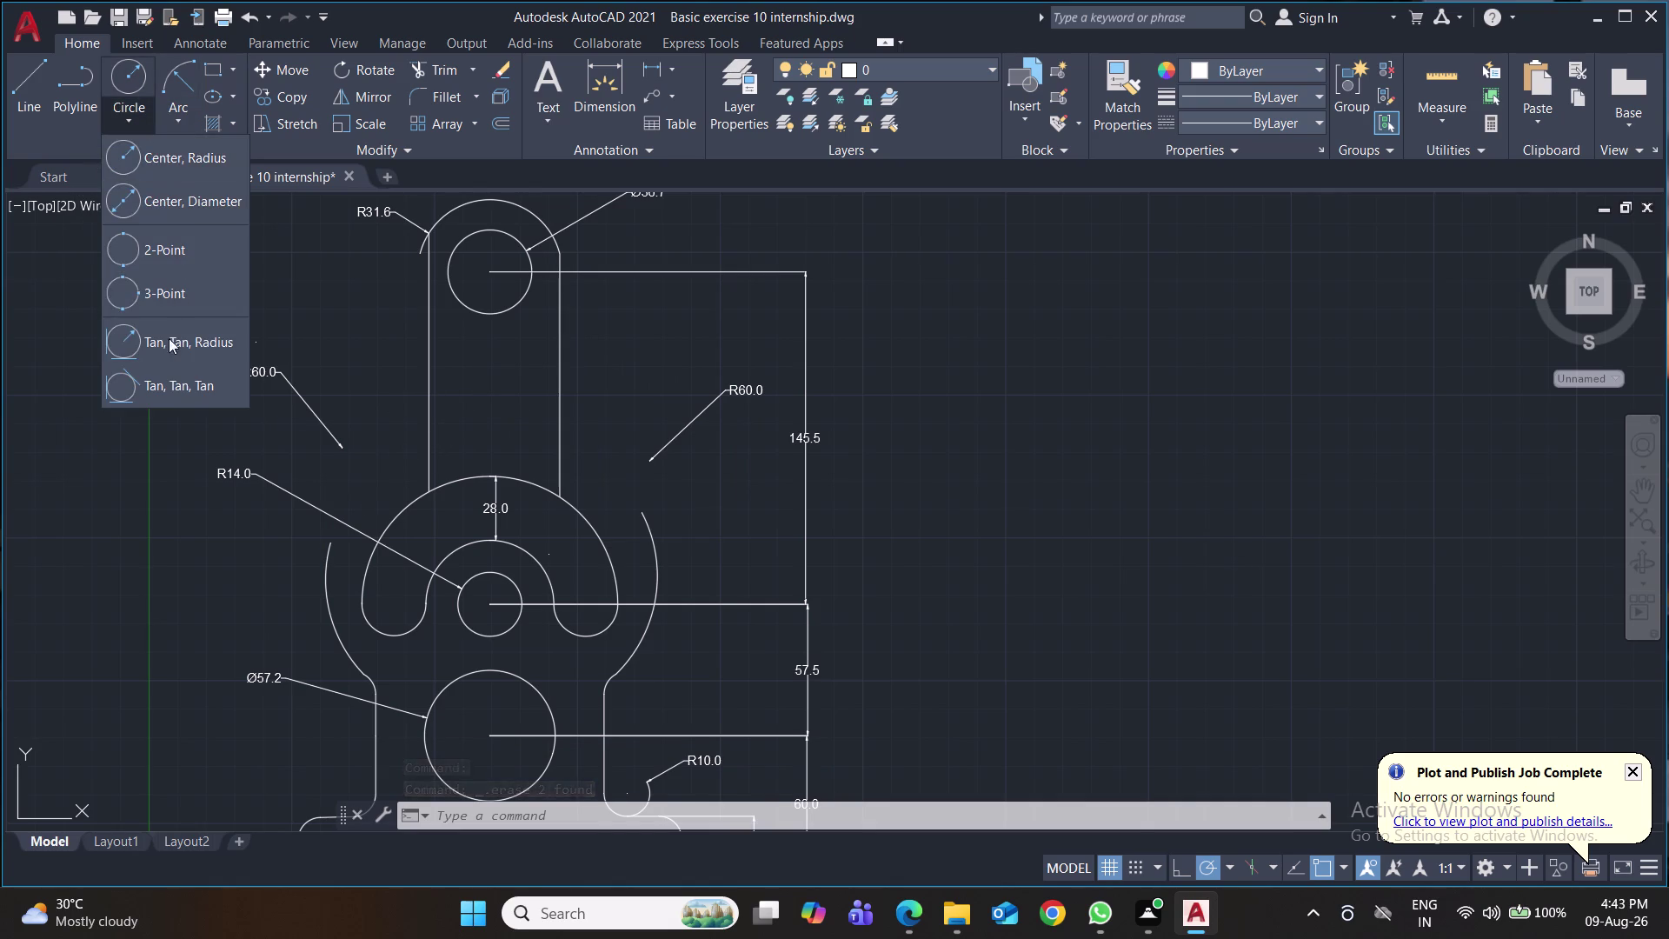
Draw a radius-60 circle tangent to the left vertical line and arc, then delete it.
click(168, 347)
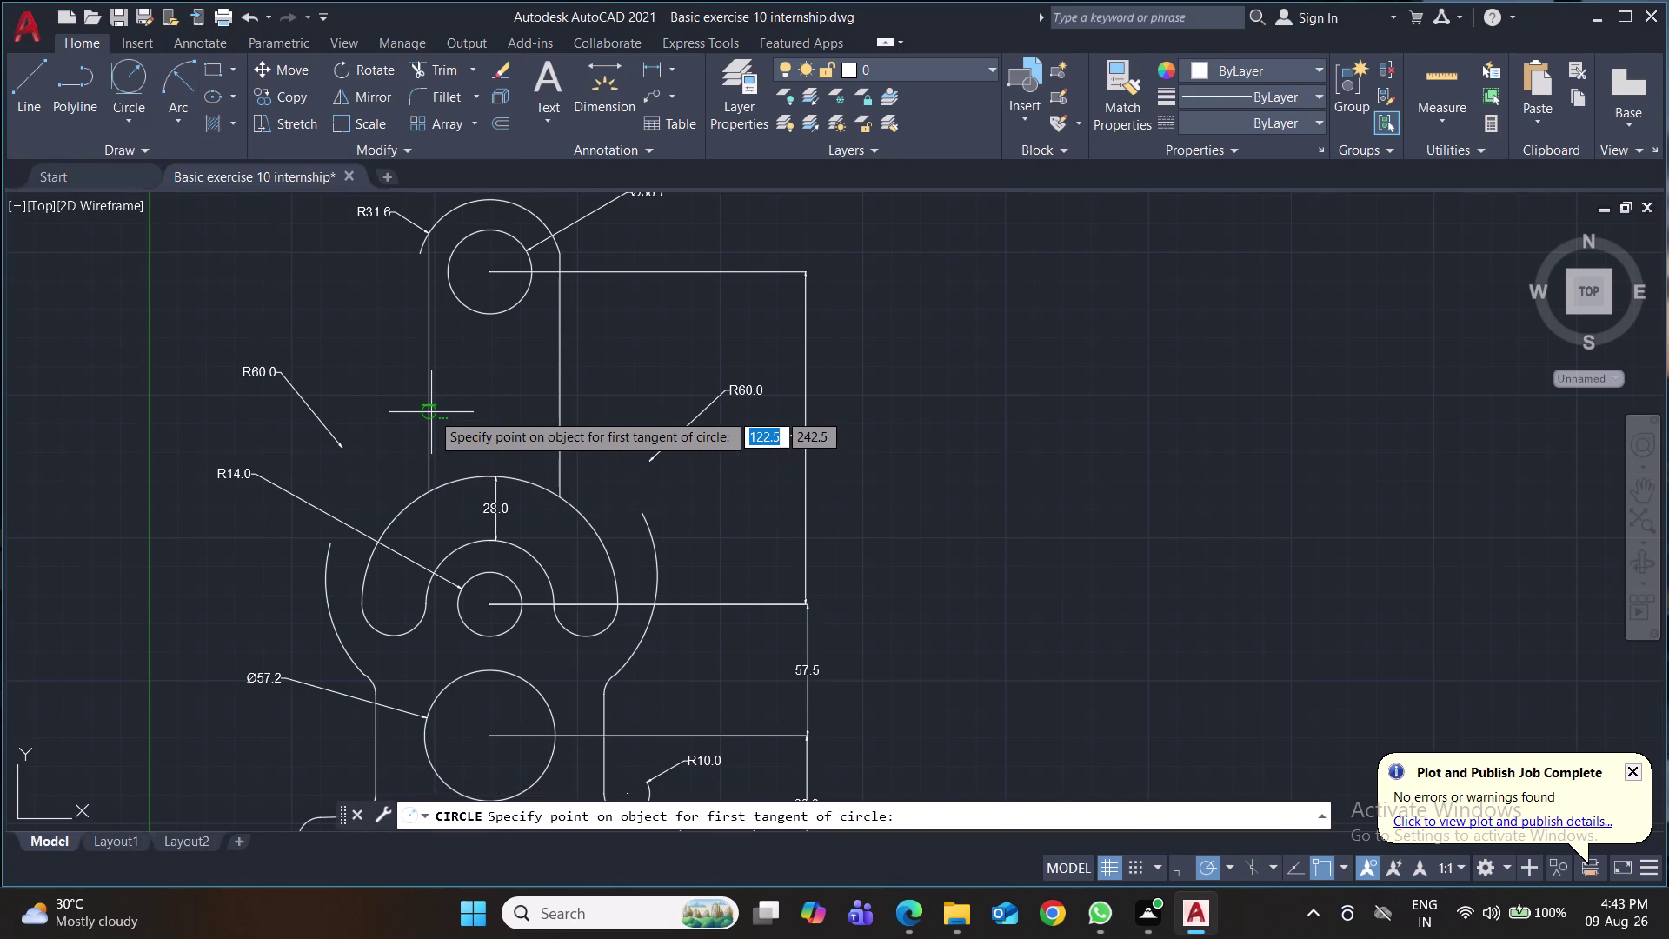
click(428, 411)
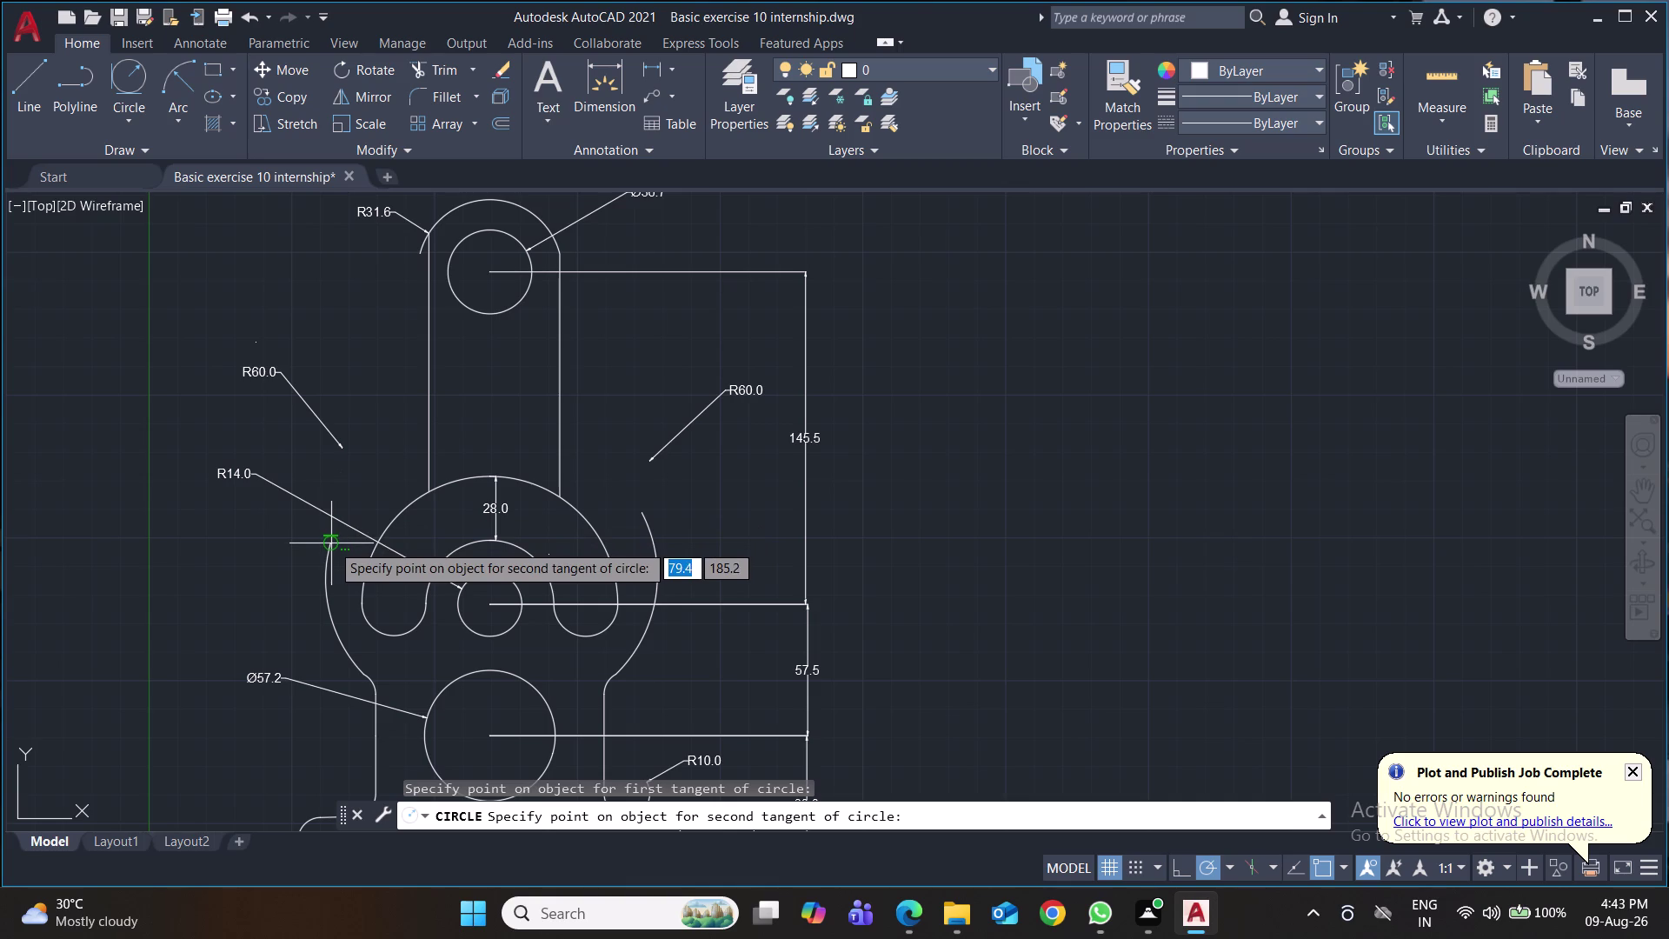
click(329, 544)
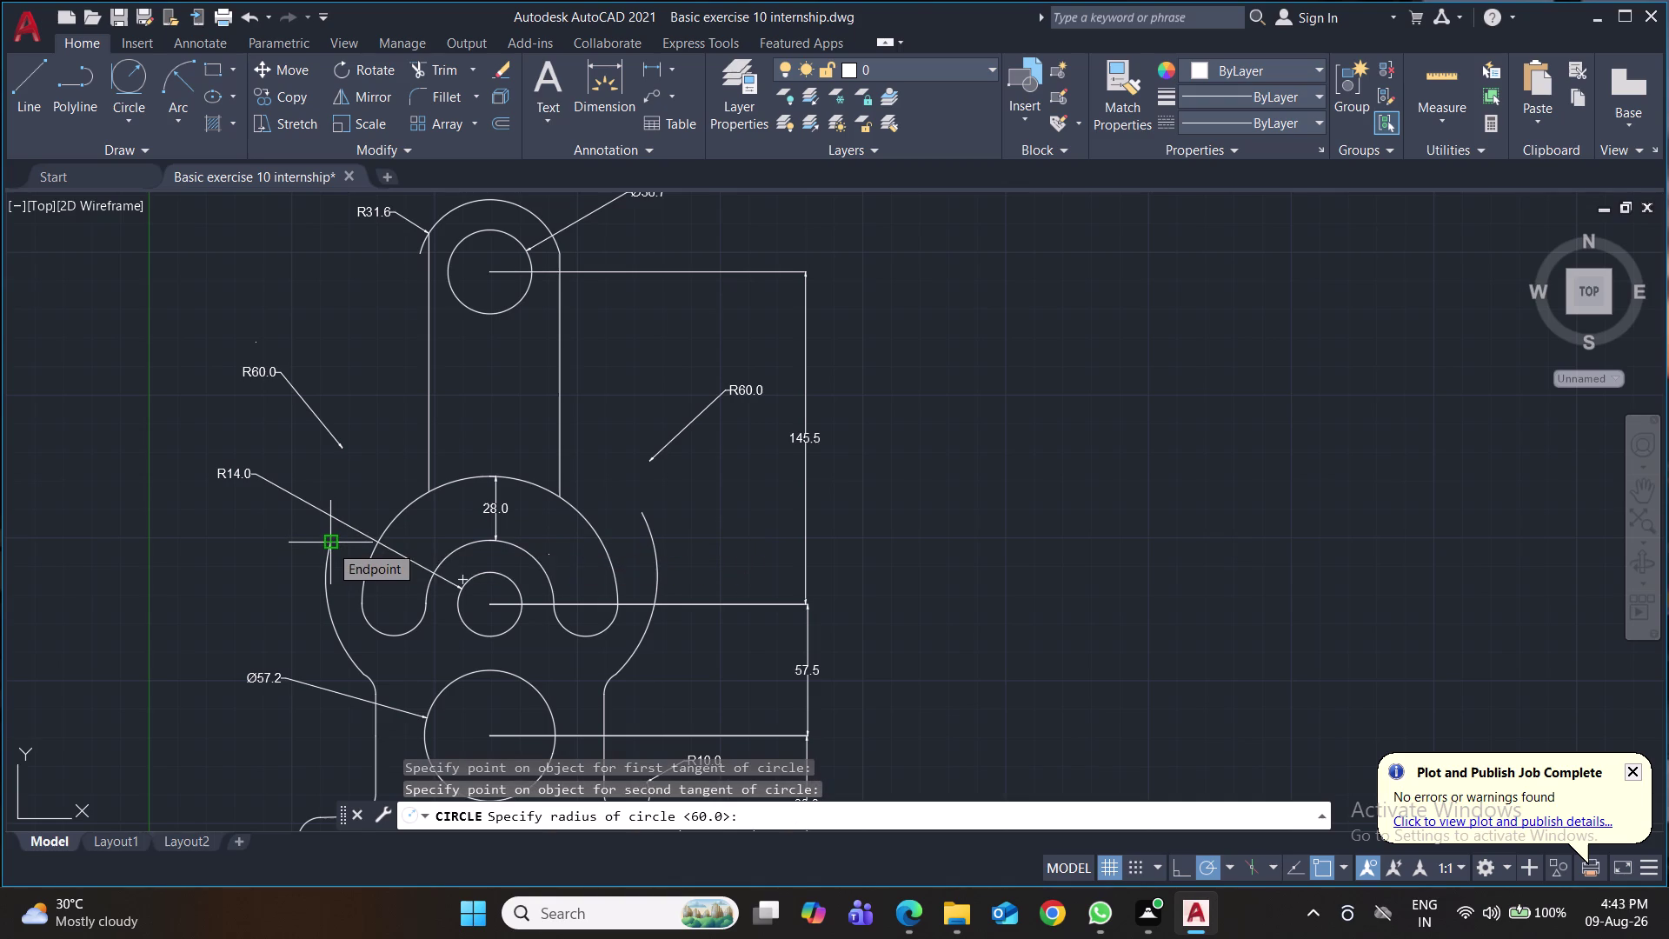
text(60)
key(Return)
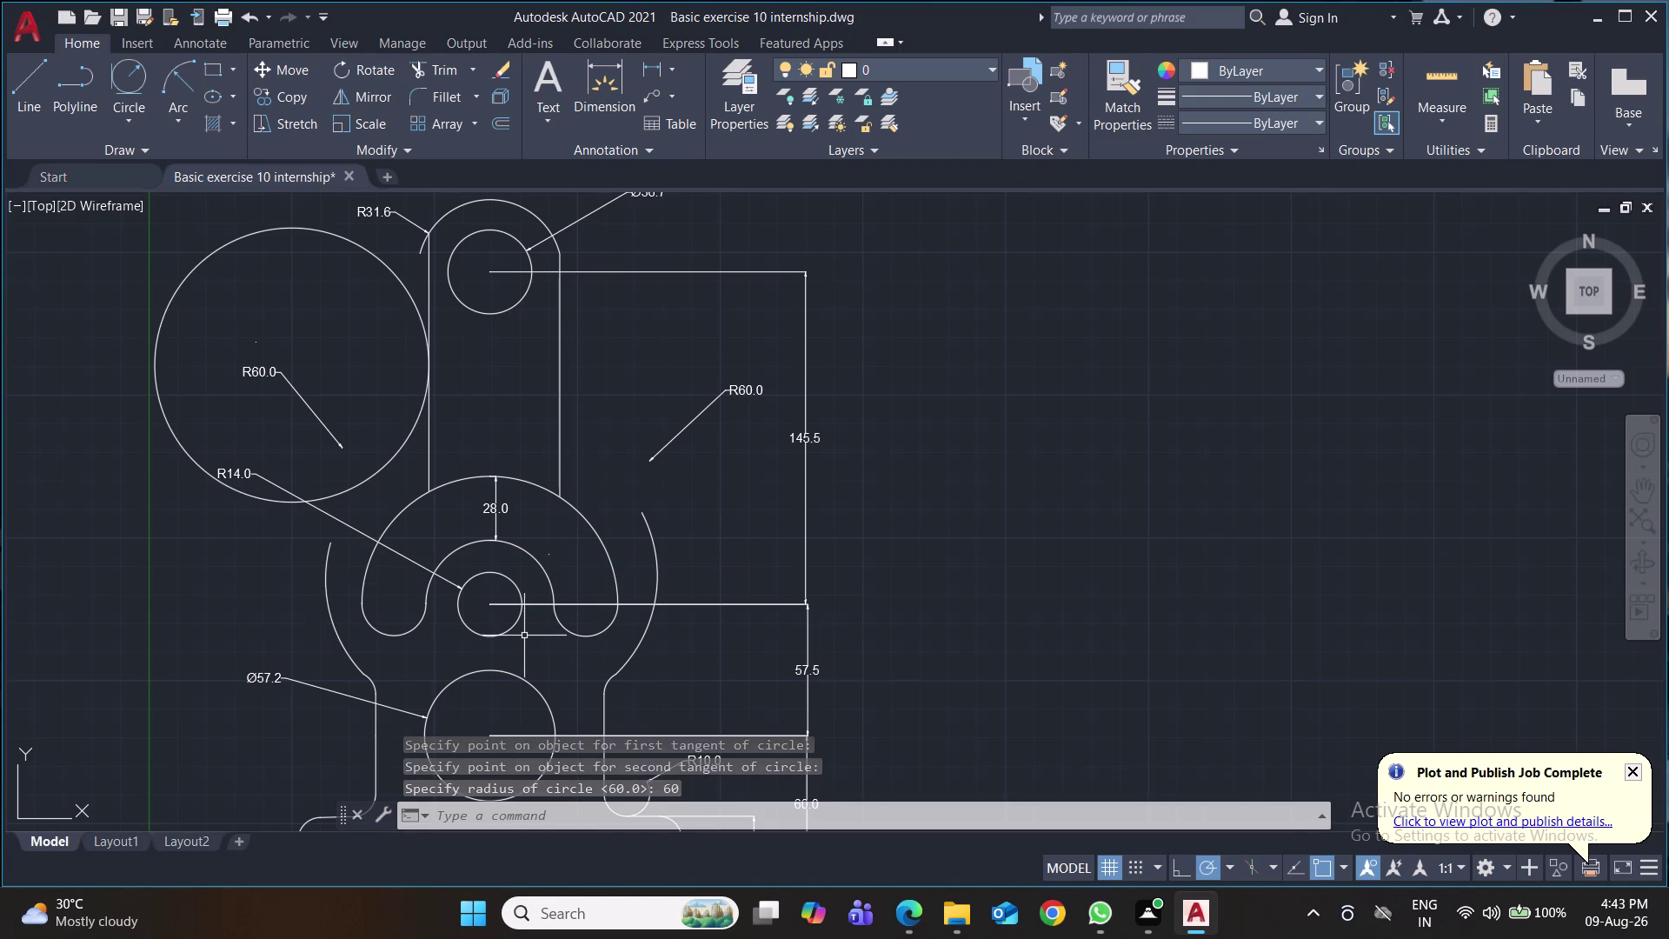
click(372, 478)
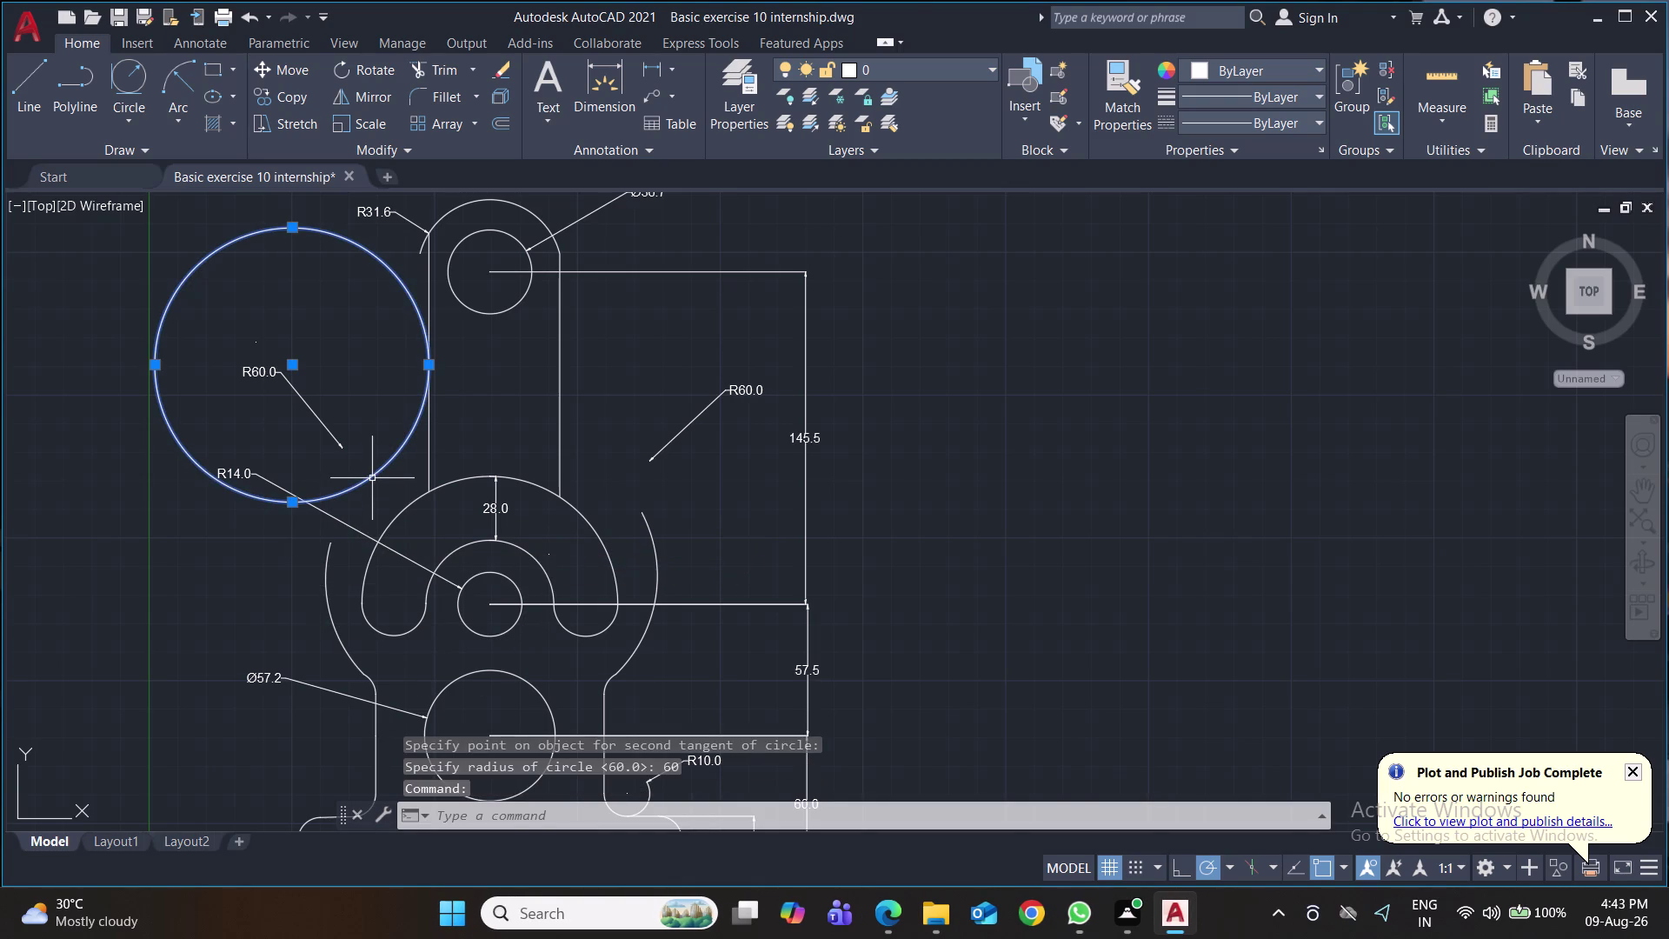
key(Delete)
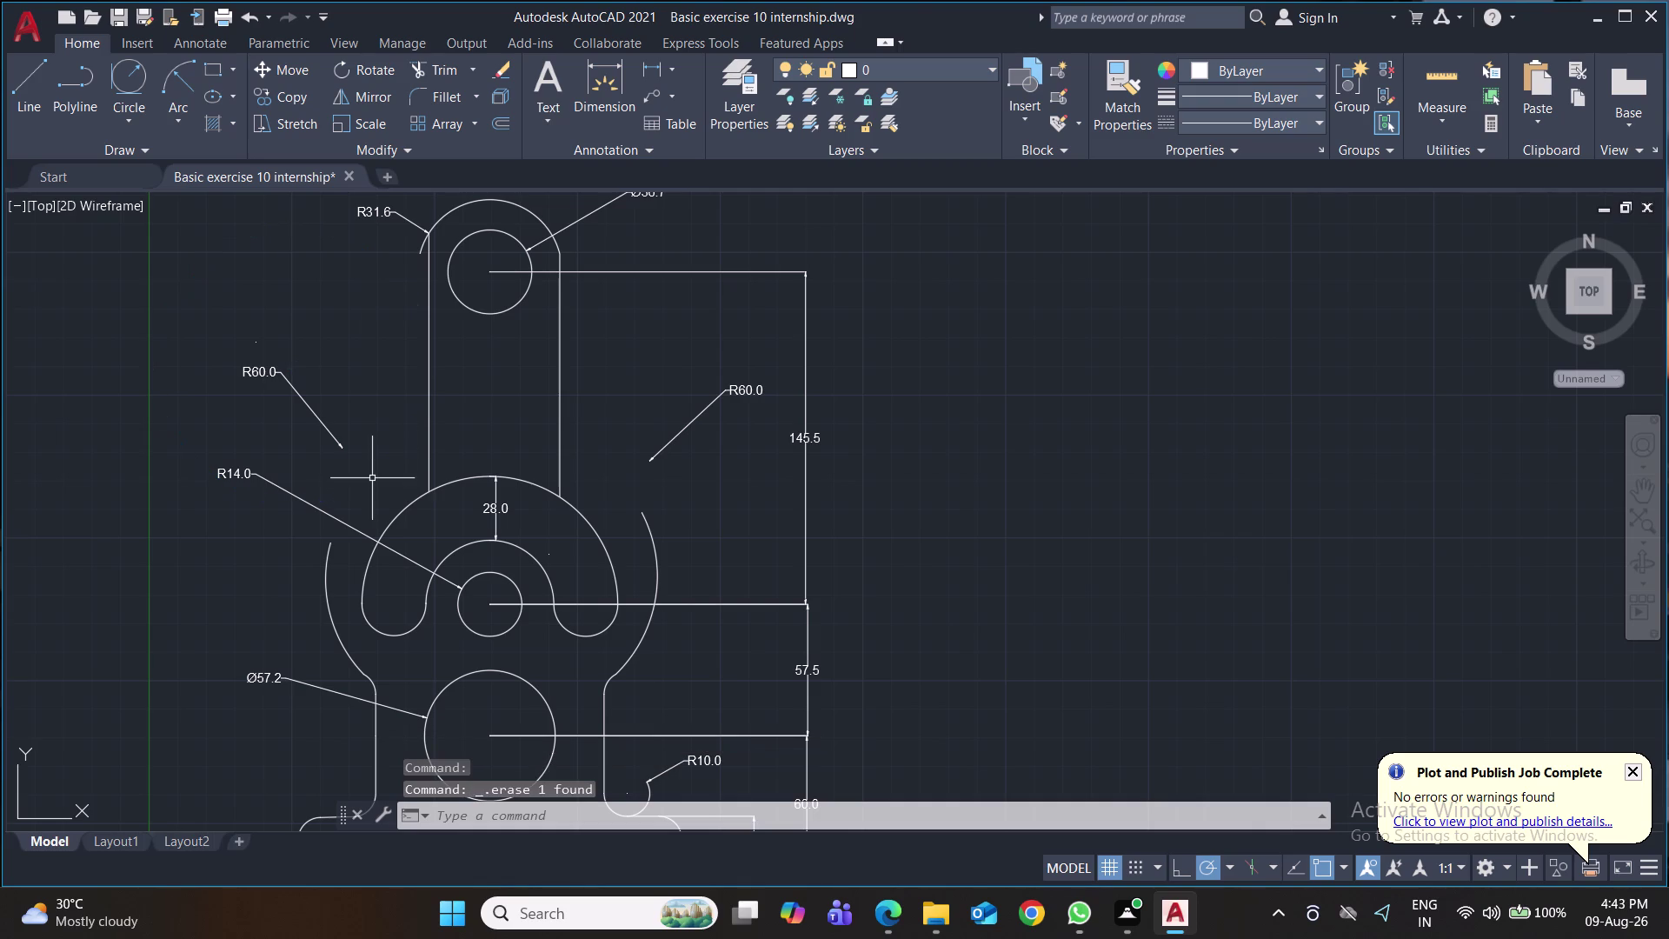
Redraw the radius-60 tangent circle, then erase it and the leftover R60.0 label.
click(132, 69)
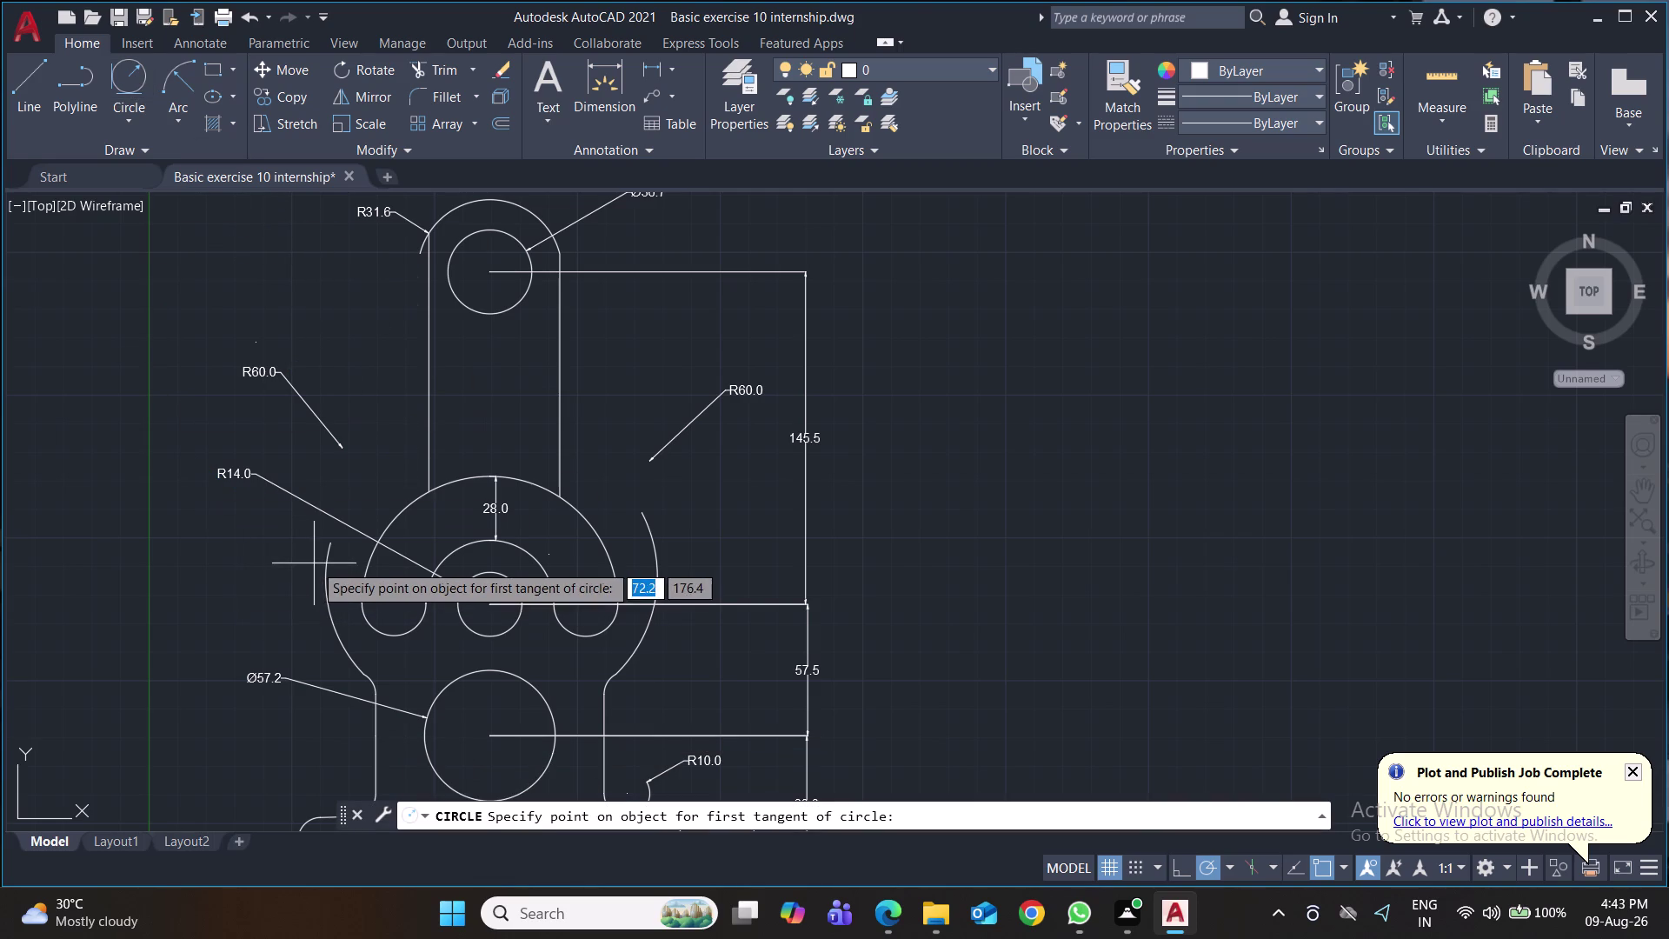
click(328, 566)
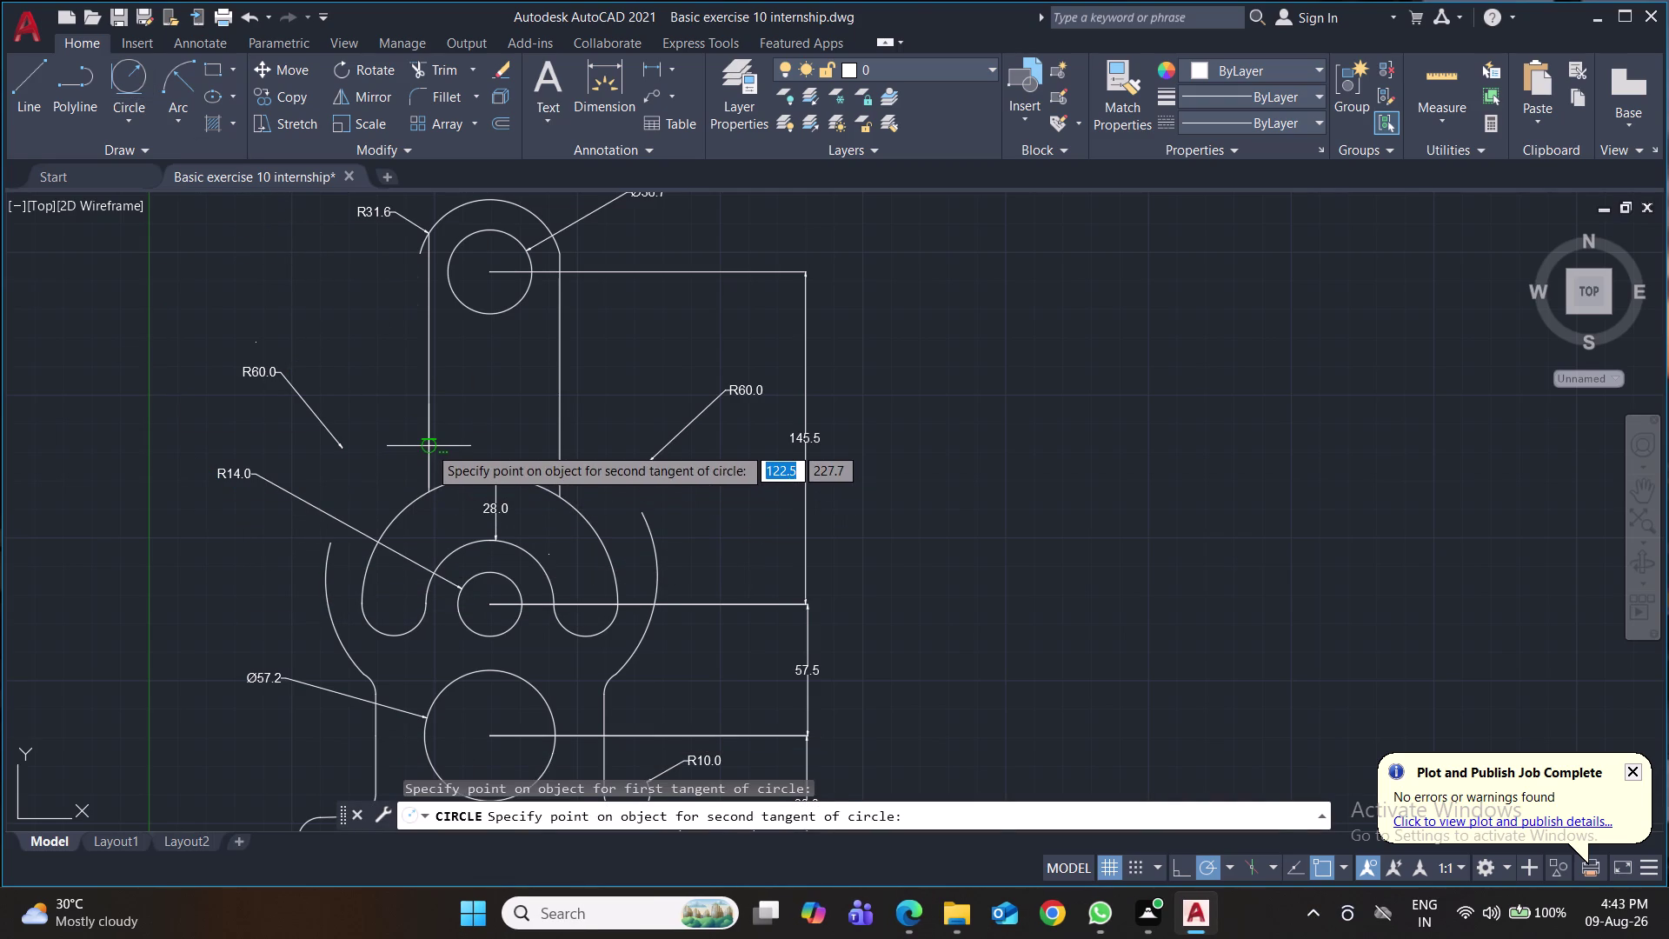
click(428, 446)
text(60)
key(Return)
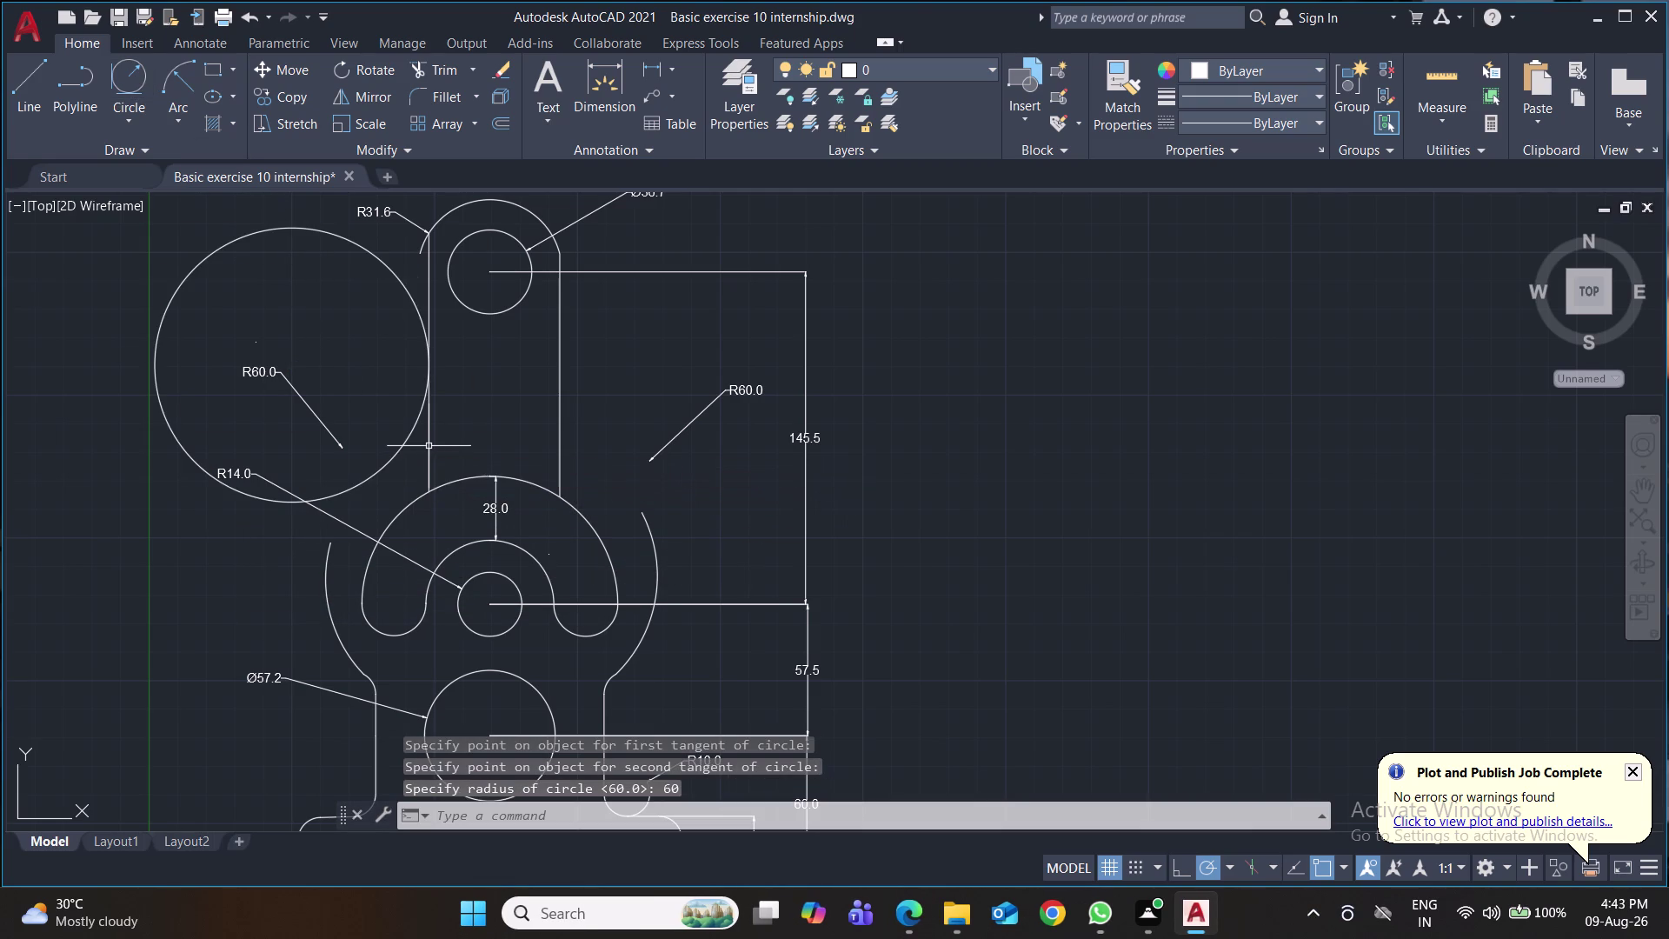
click(400, 452)
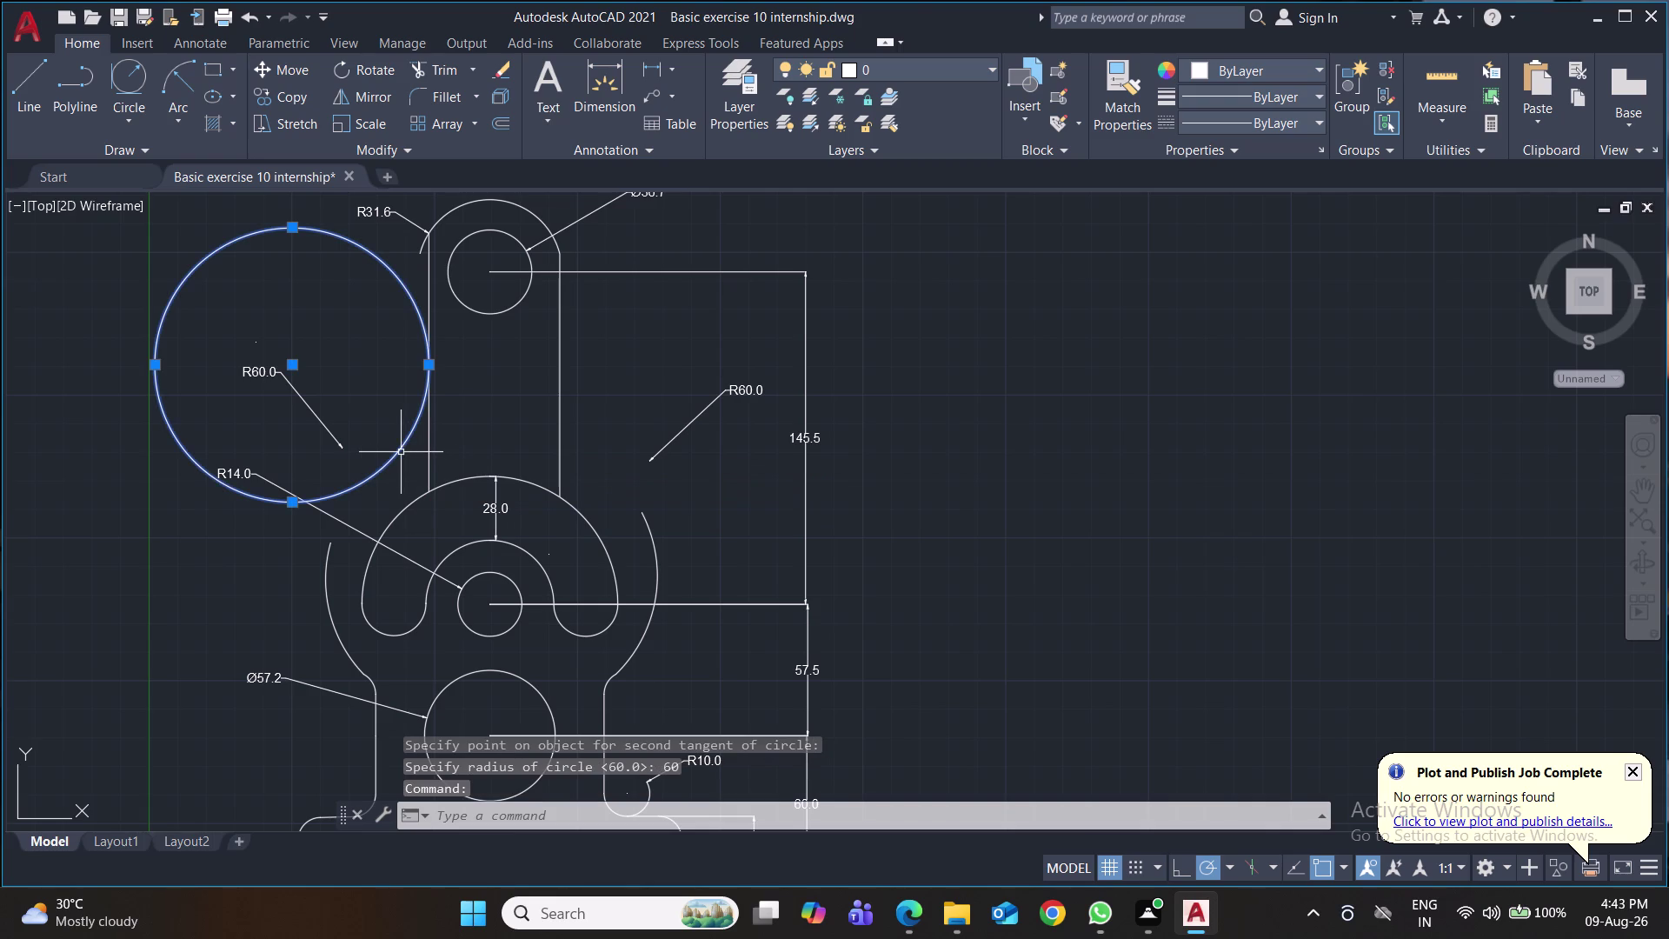
key(Delete)
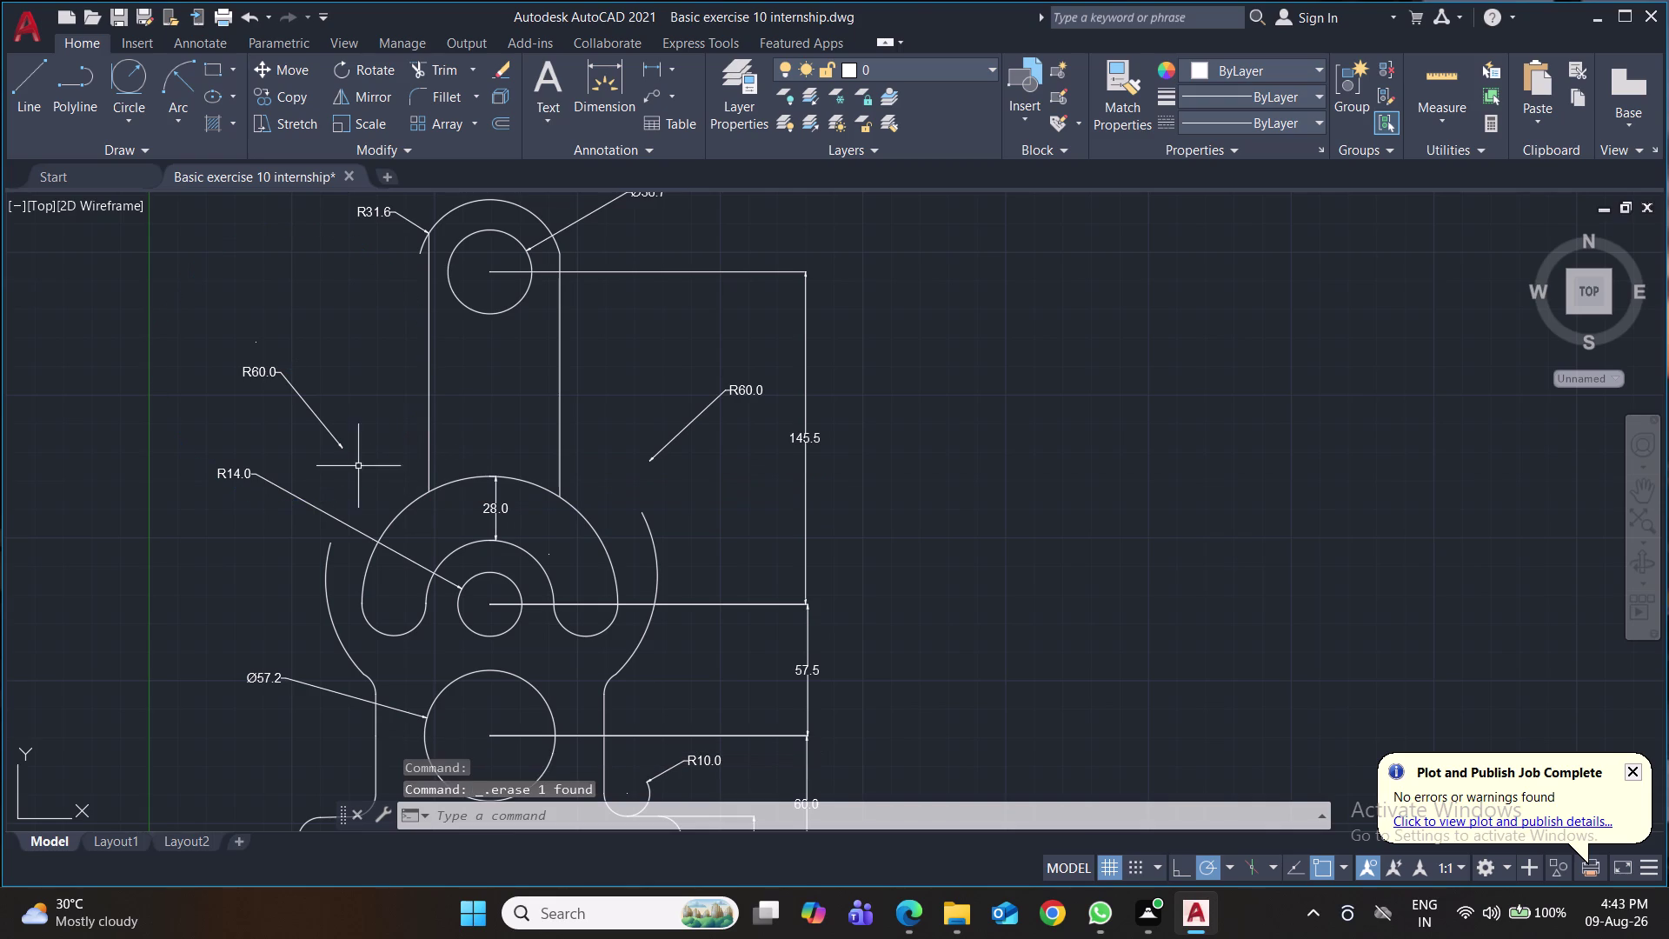
click(308, 412)
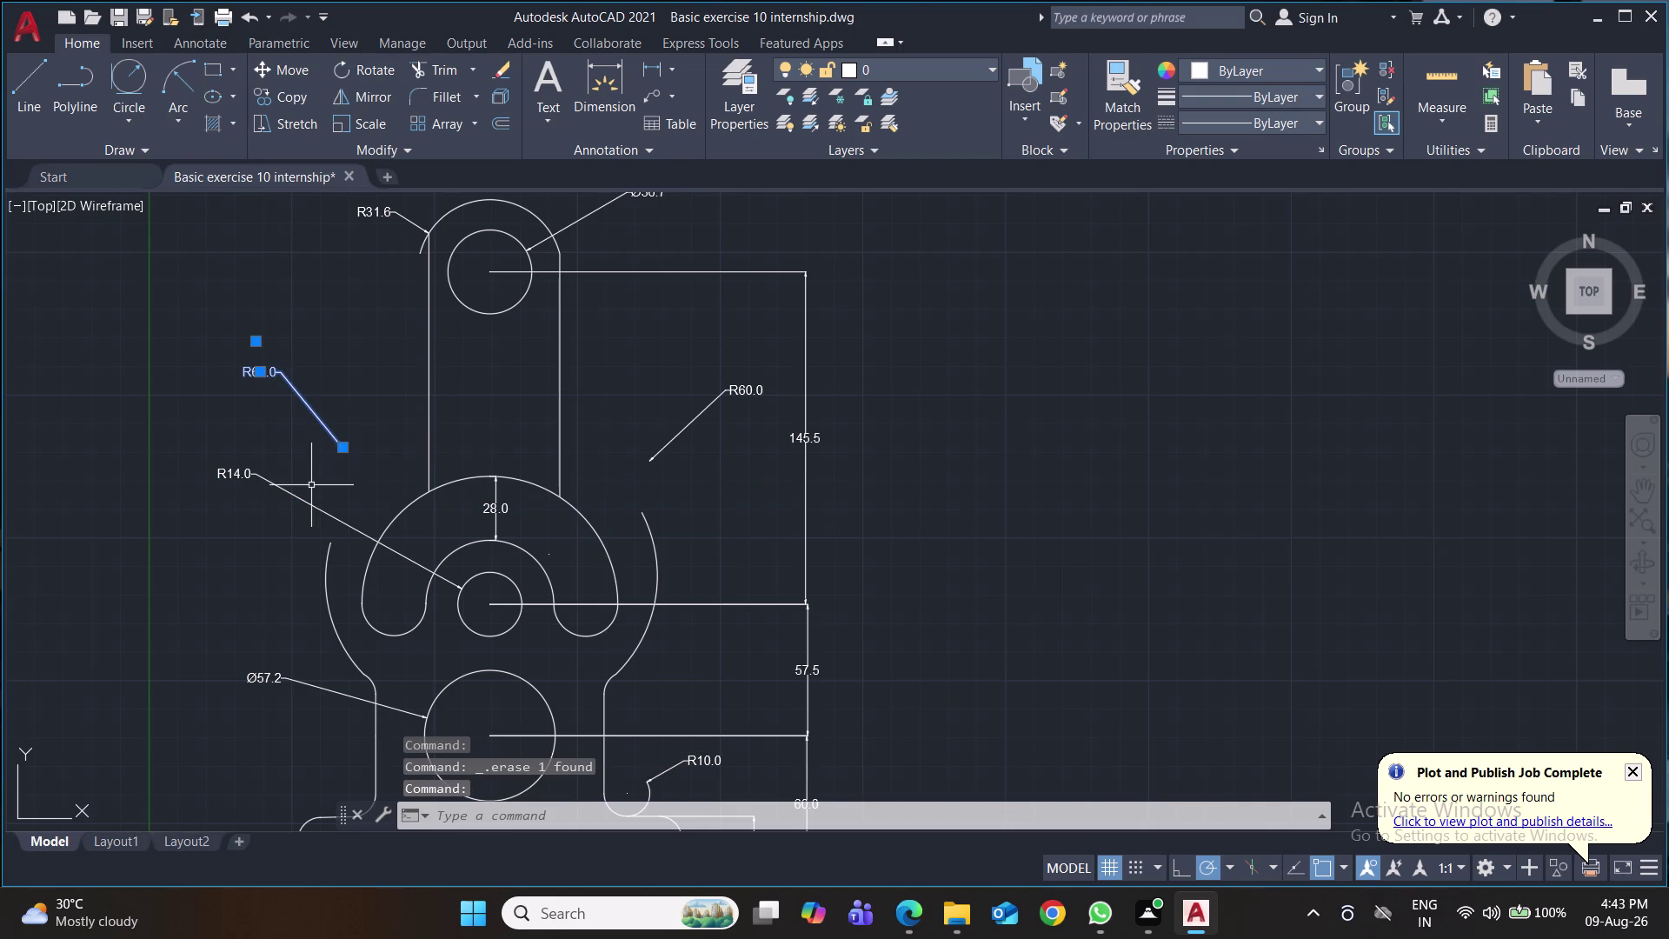
key(Delete)
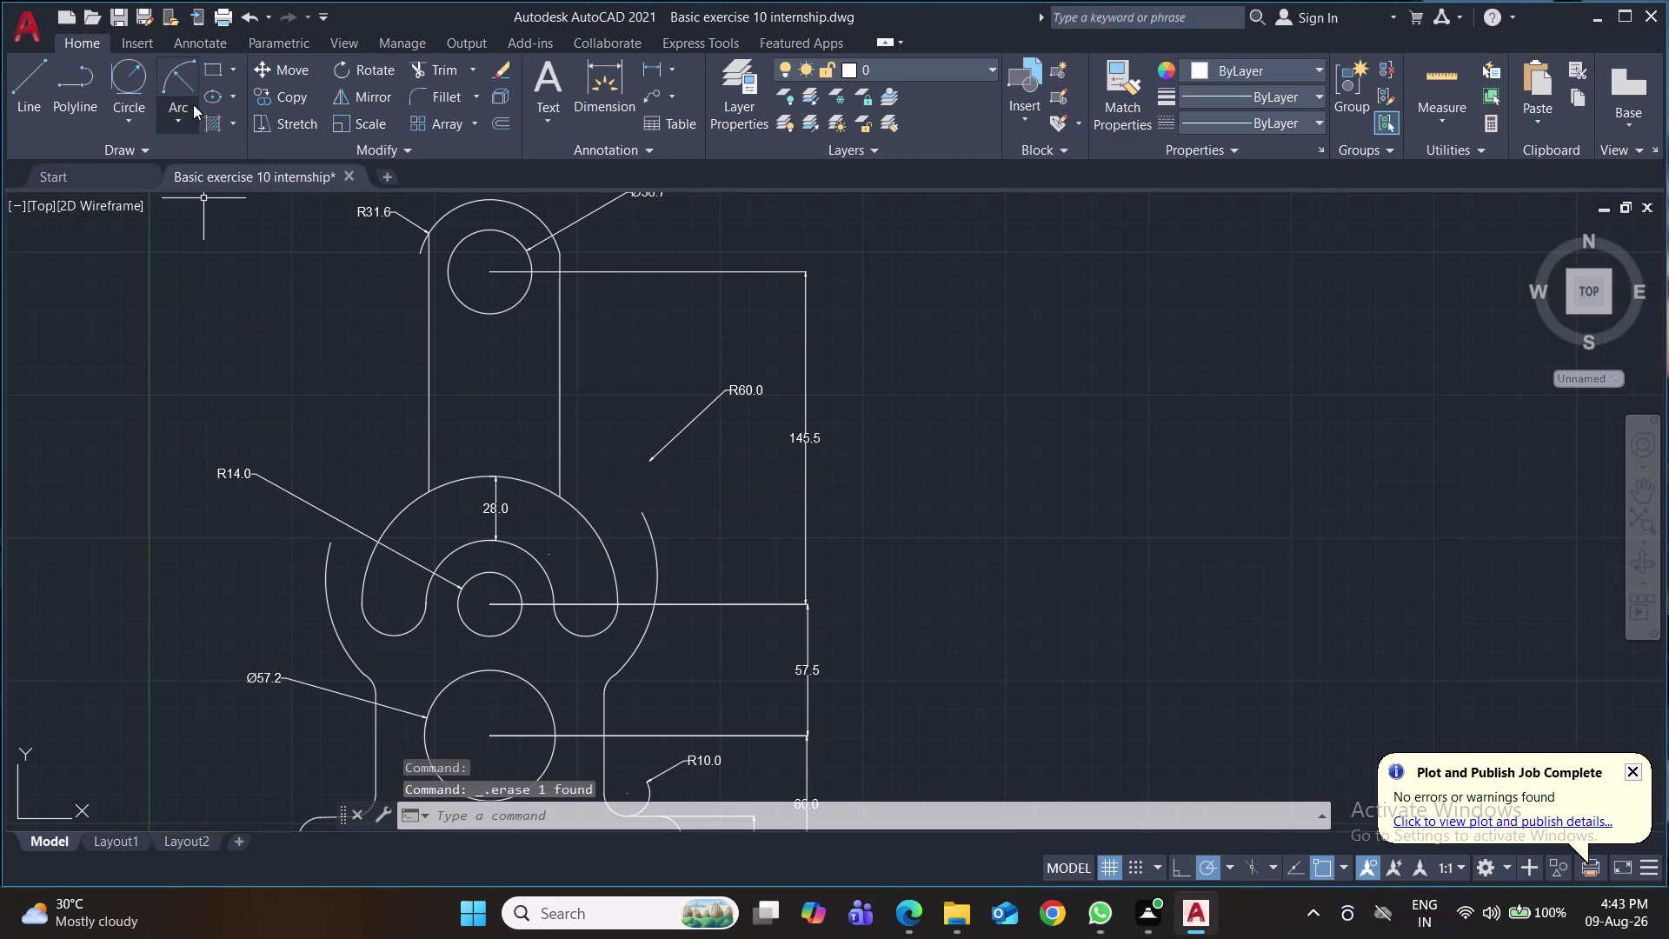
click(186, 124)
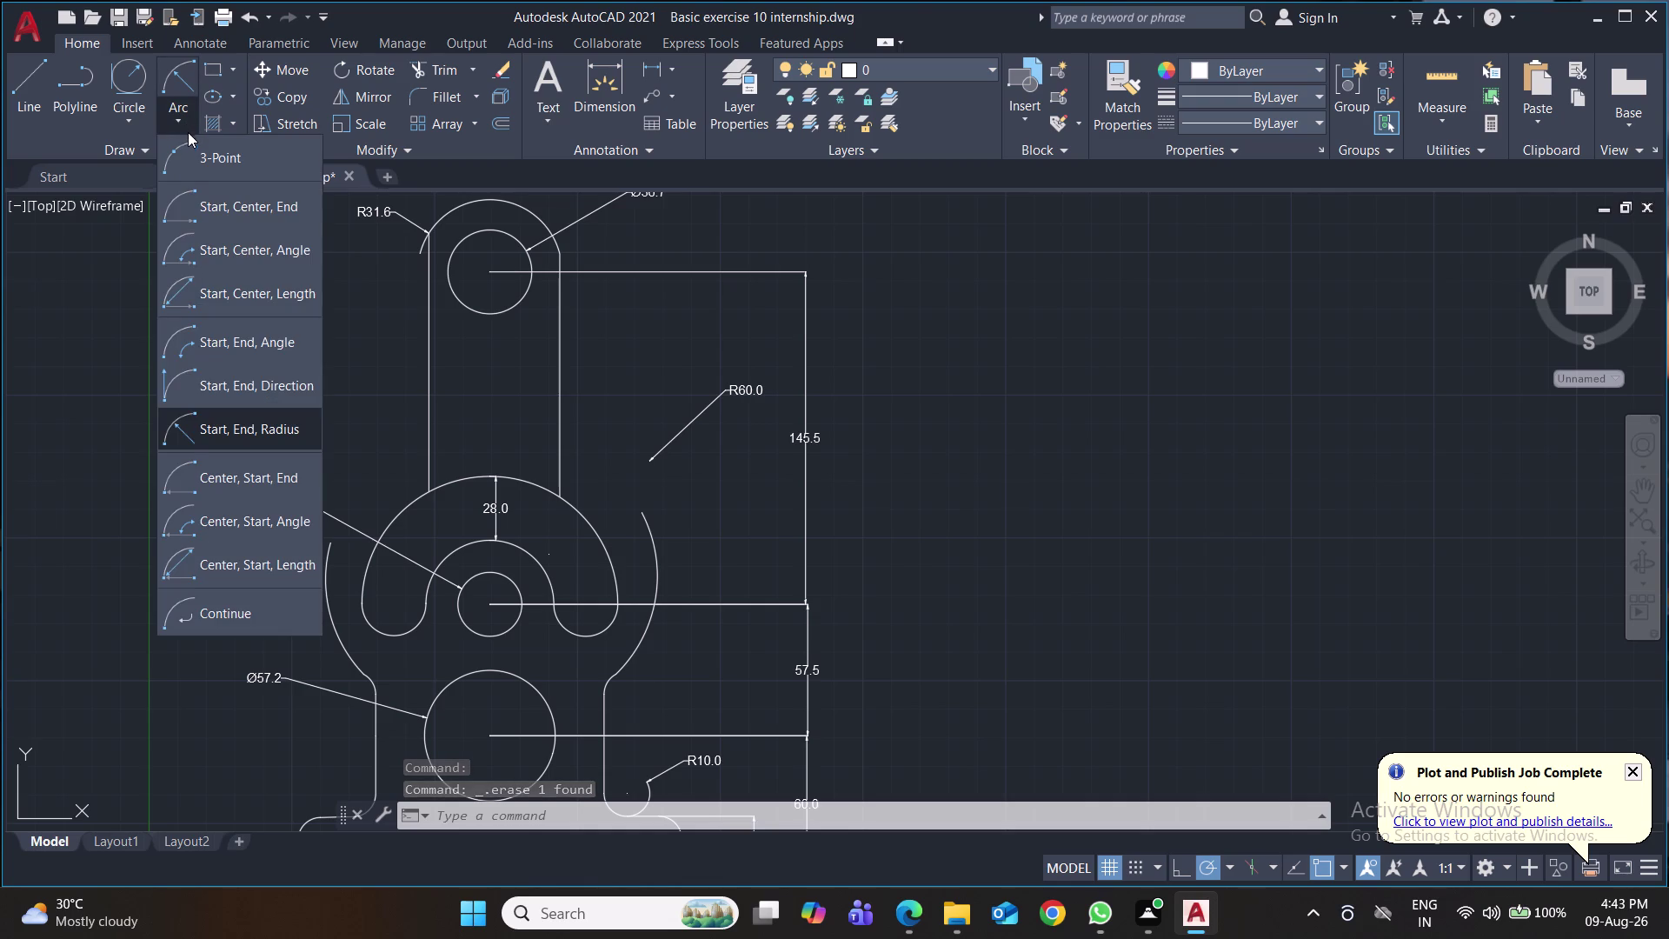
click(225, 441)
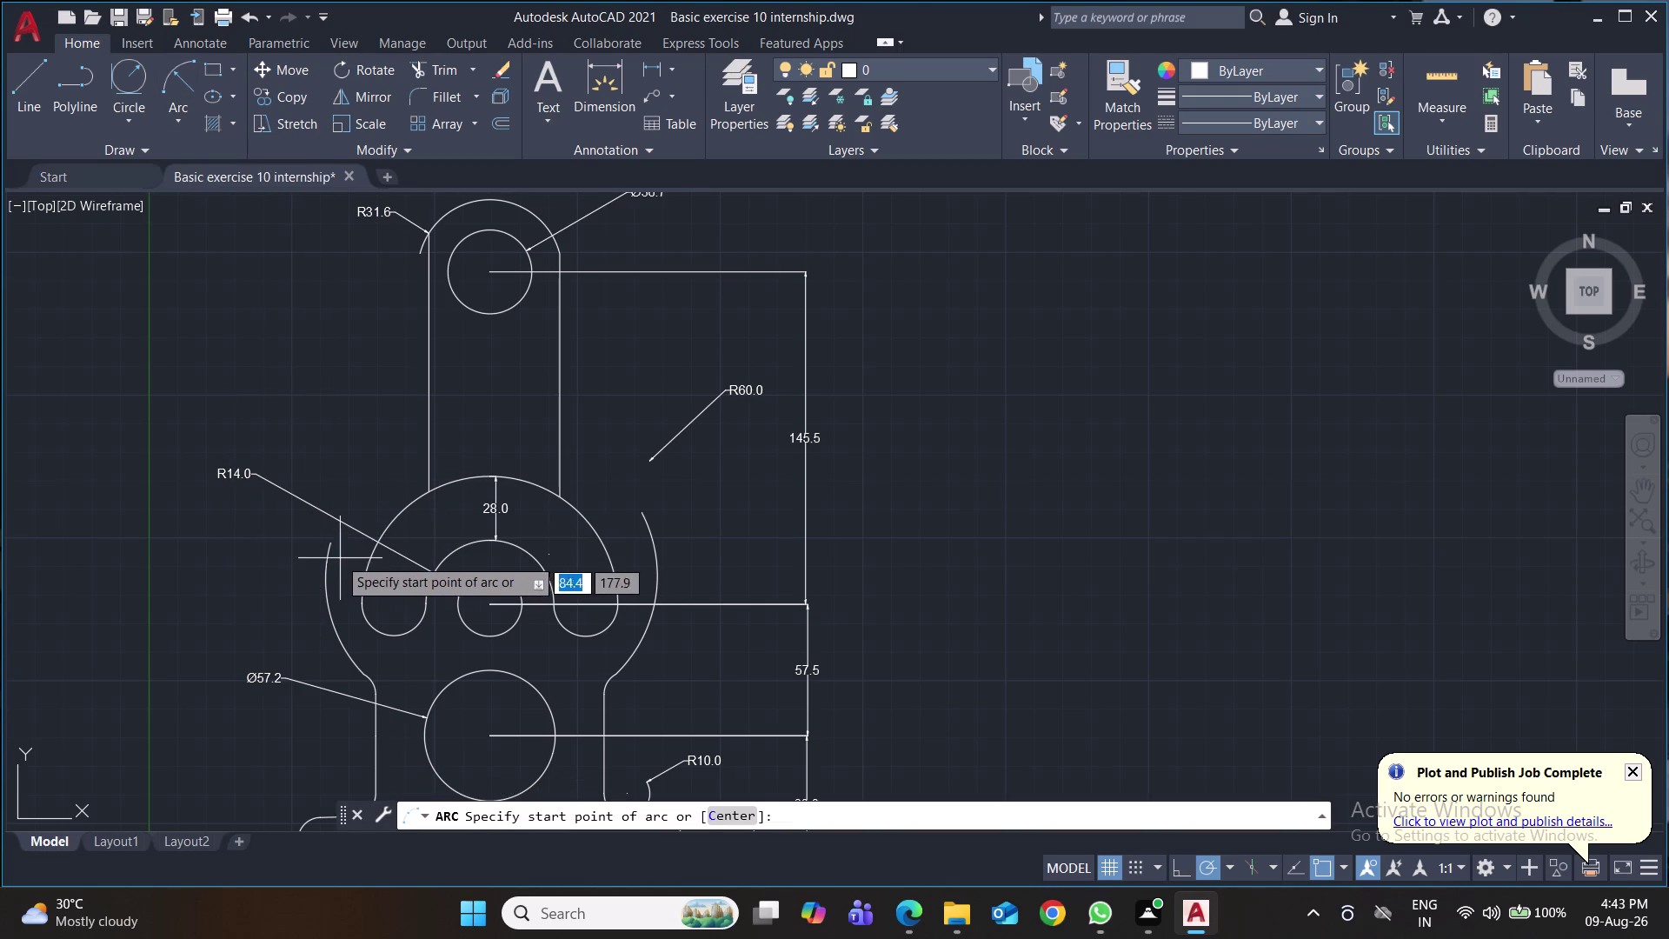
click(332, 547)
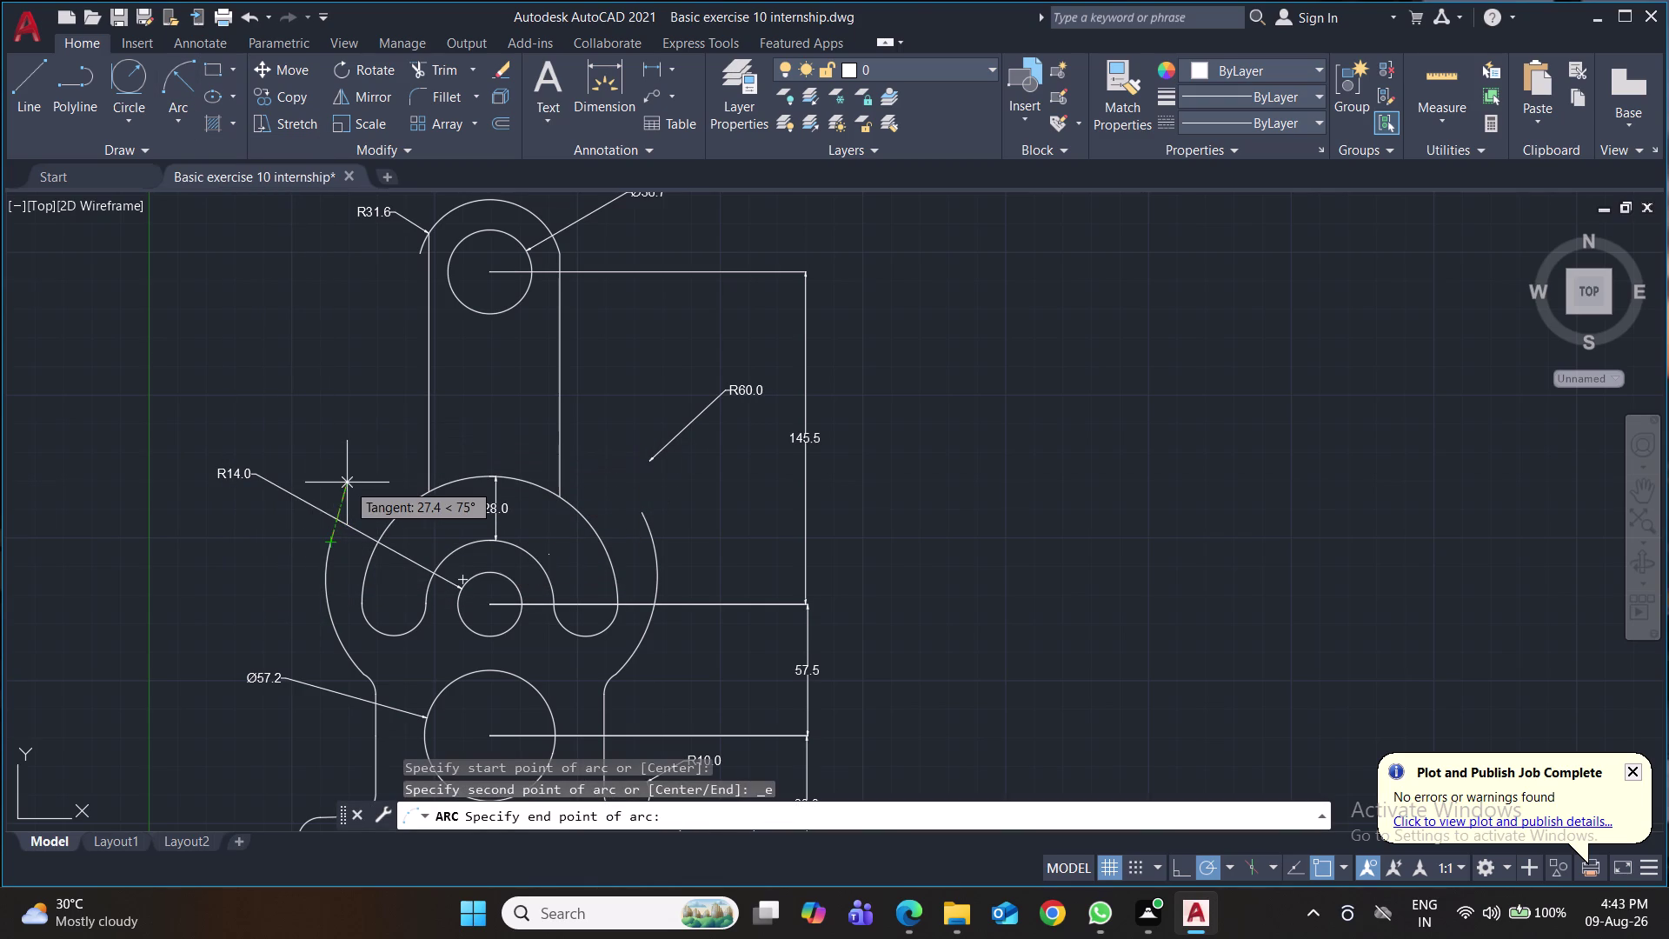
key(Escape)
click(164, 78)
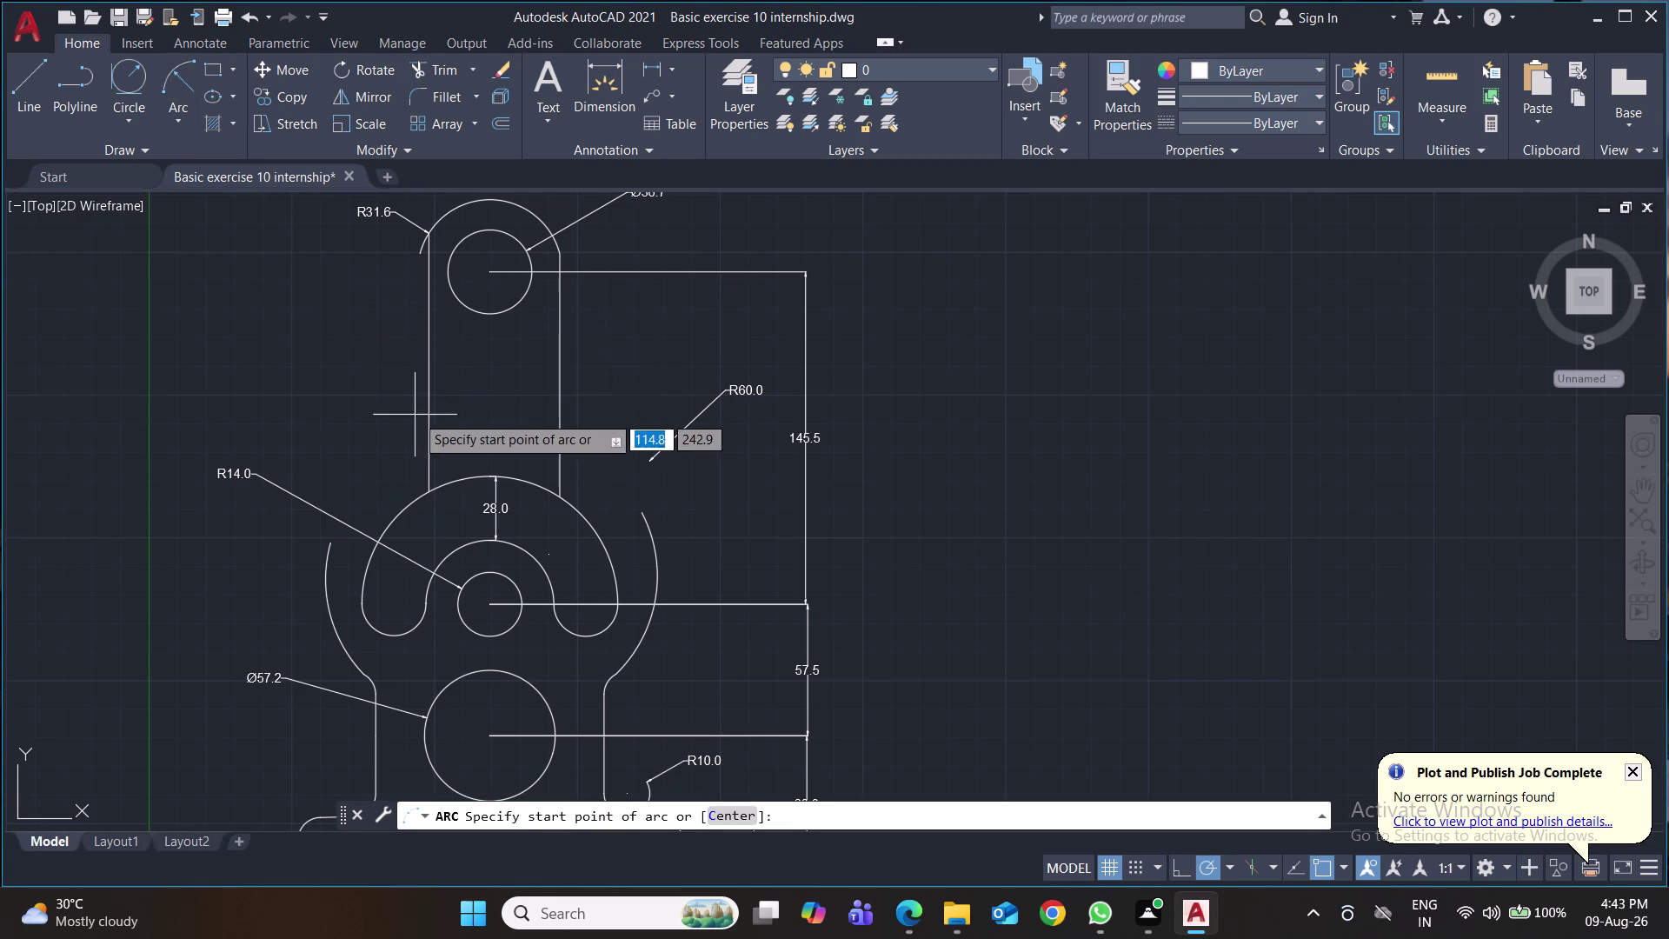
click(427, 358)
click(333, 538)
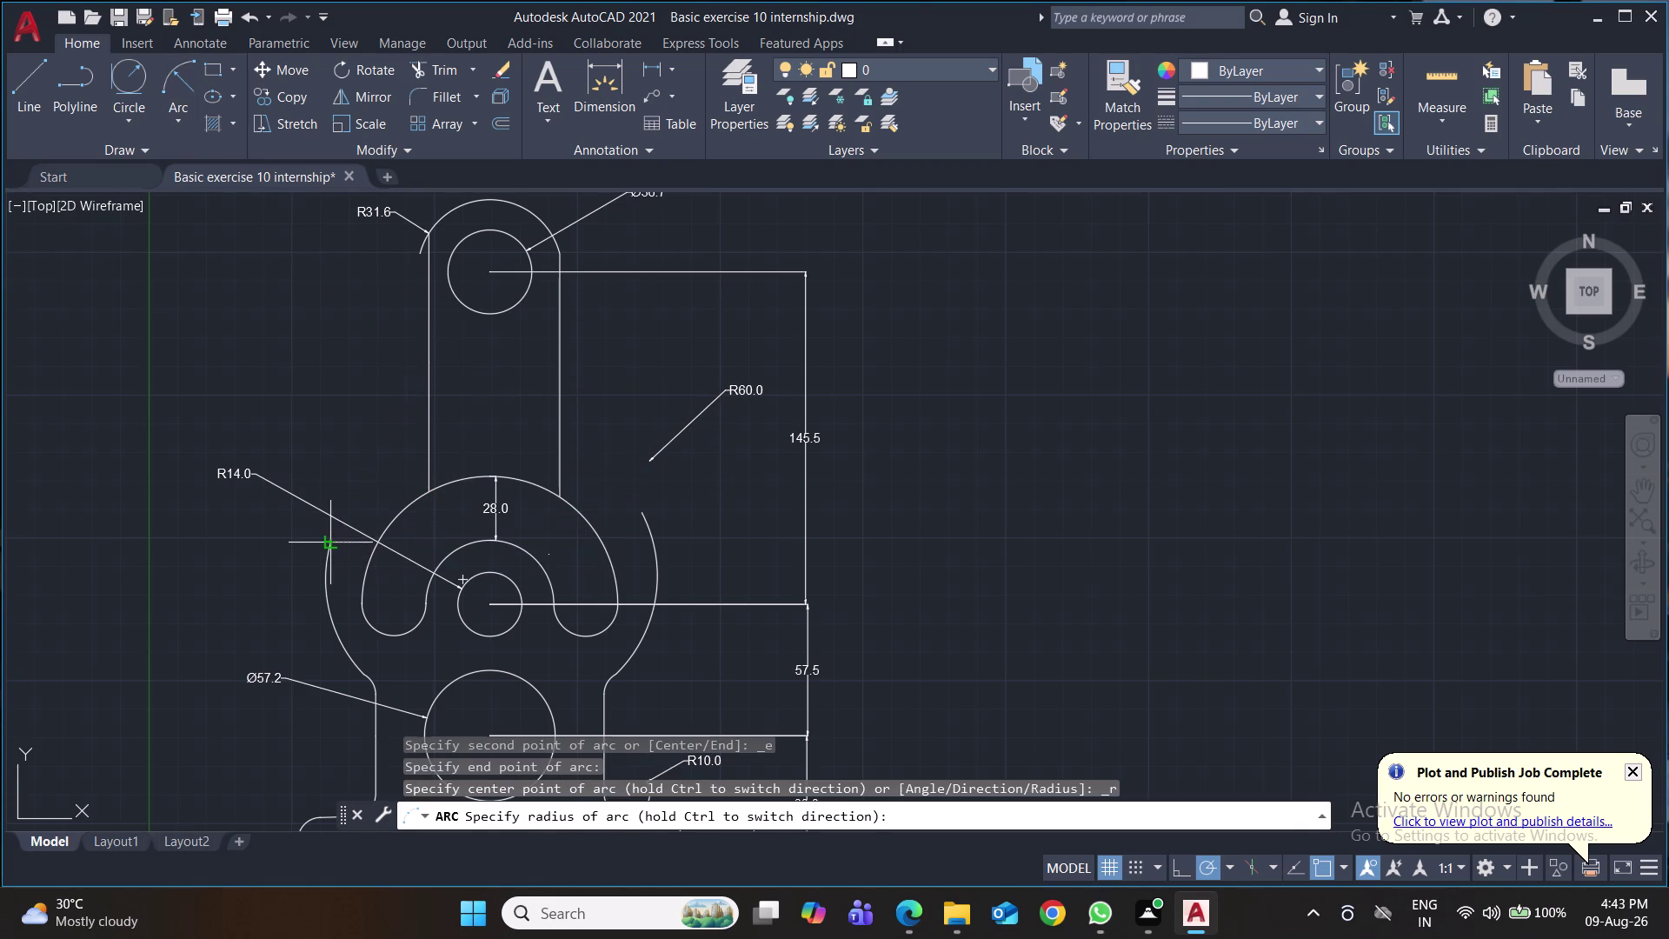
text(60)
key(Return)
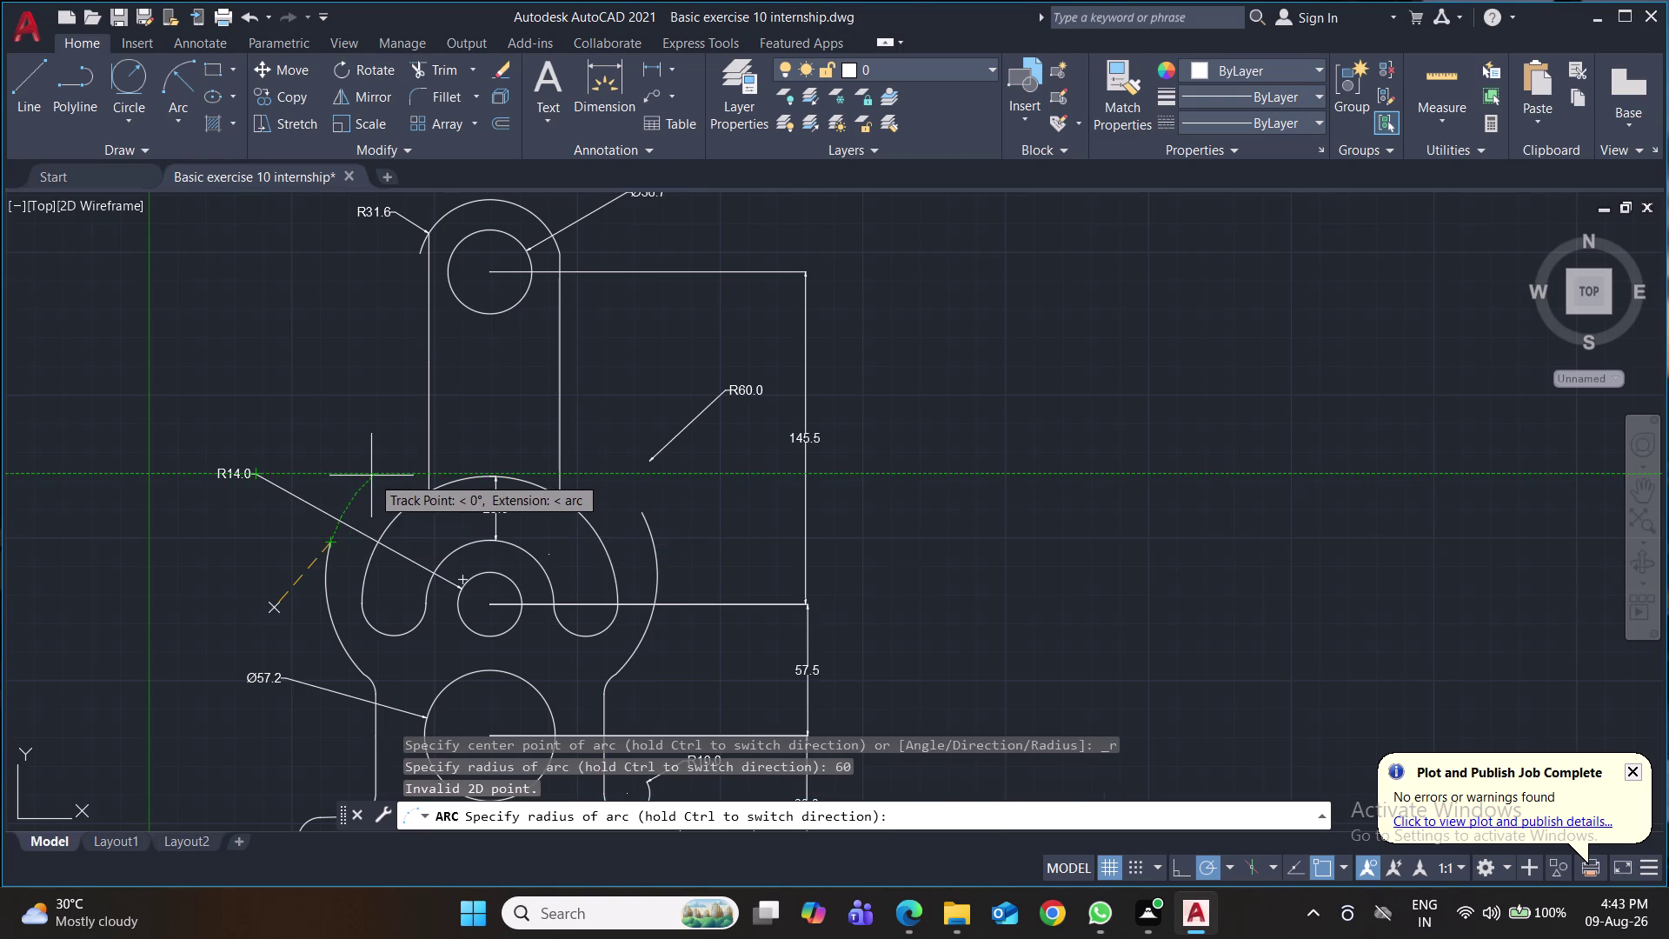
text(60)
key(Return)
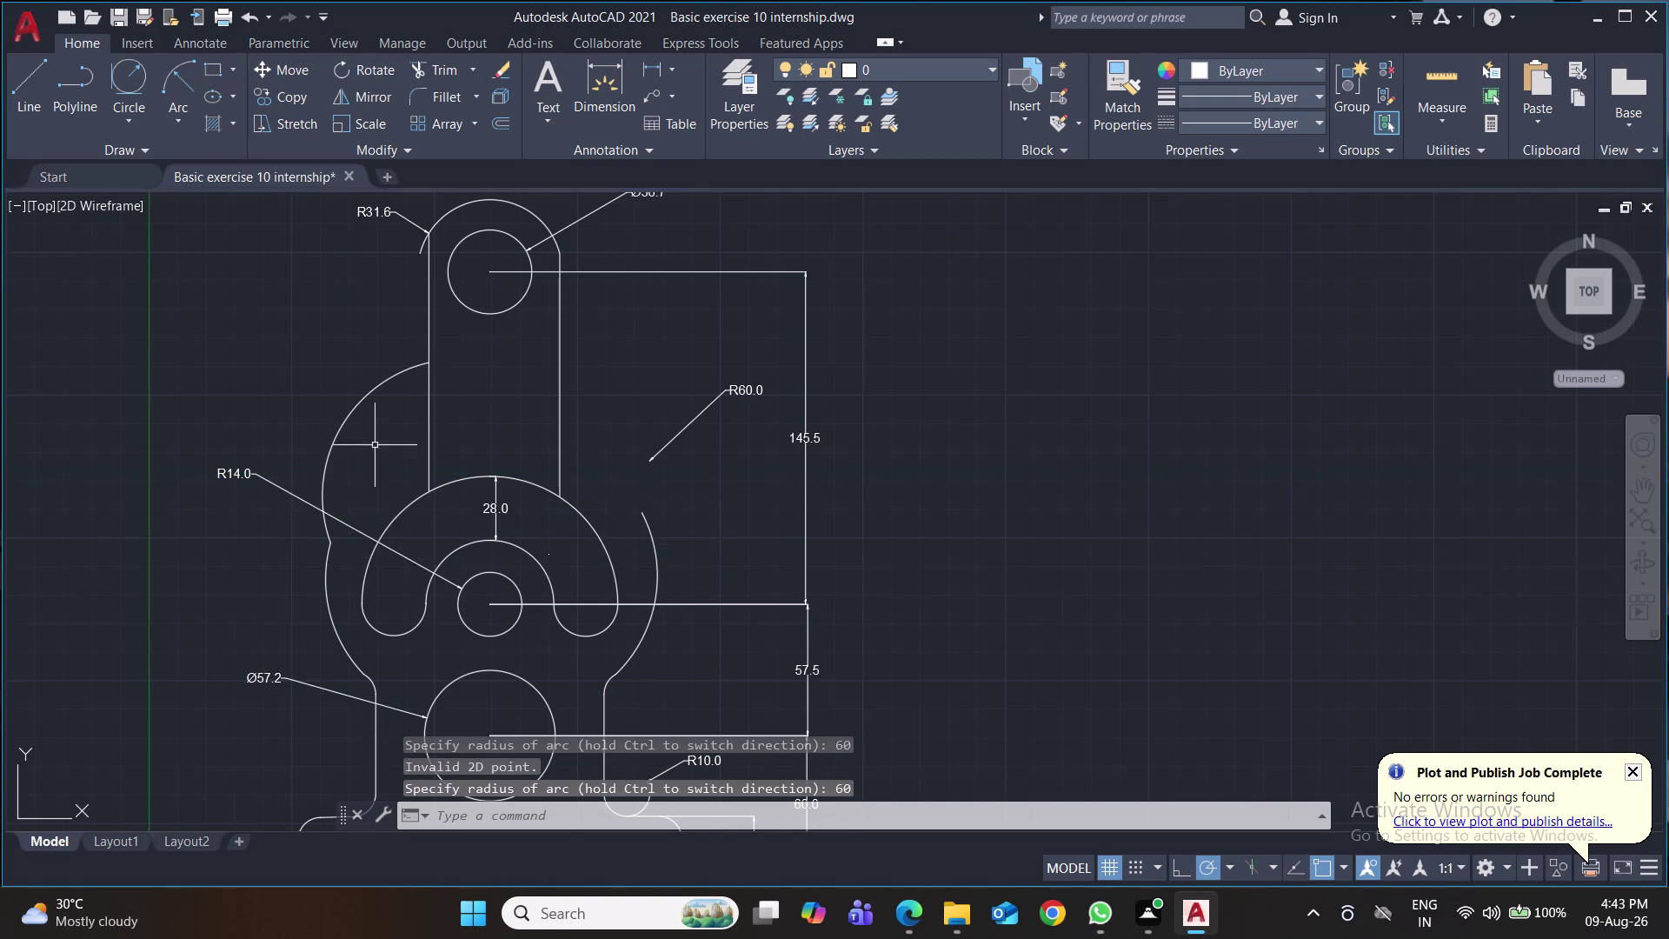
click(360, 401)
drag(335, 432, 353, 436)
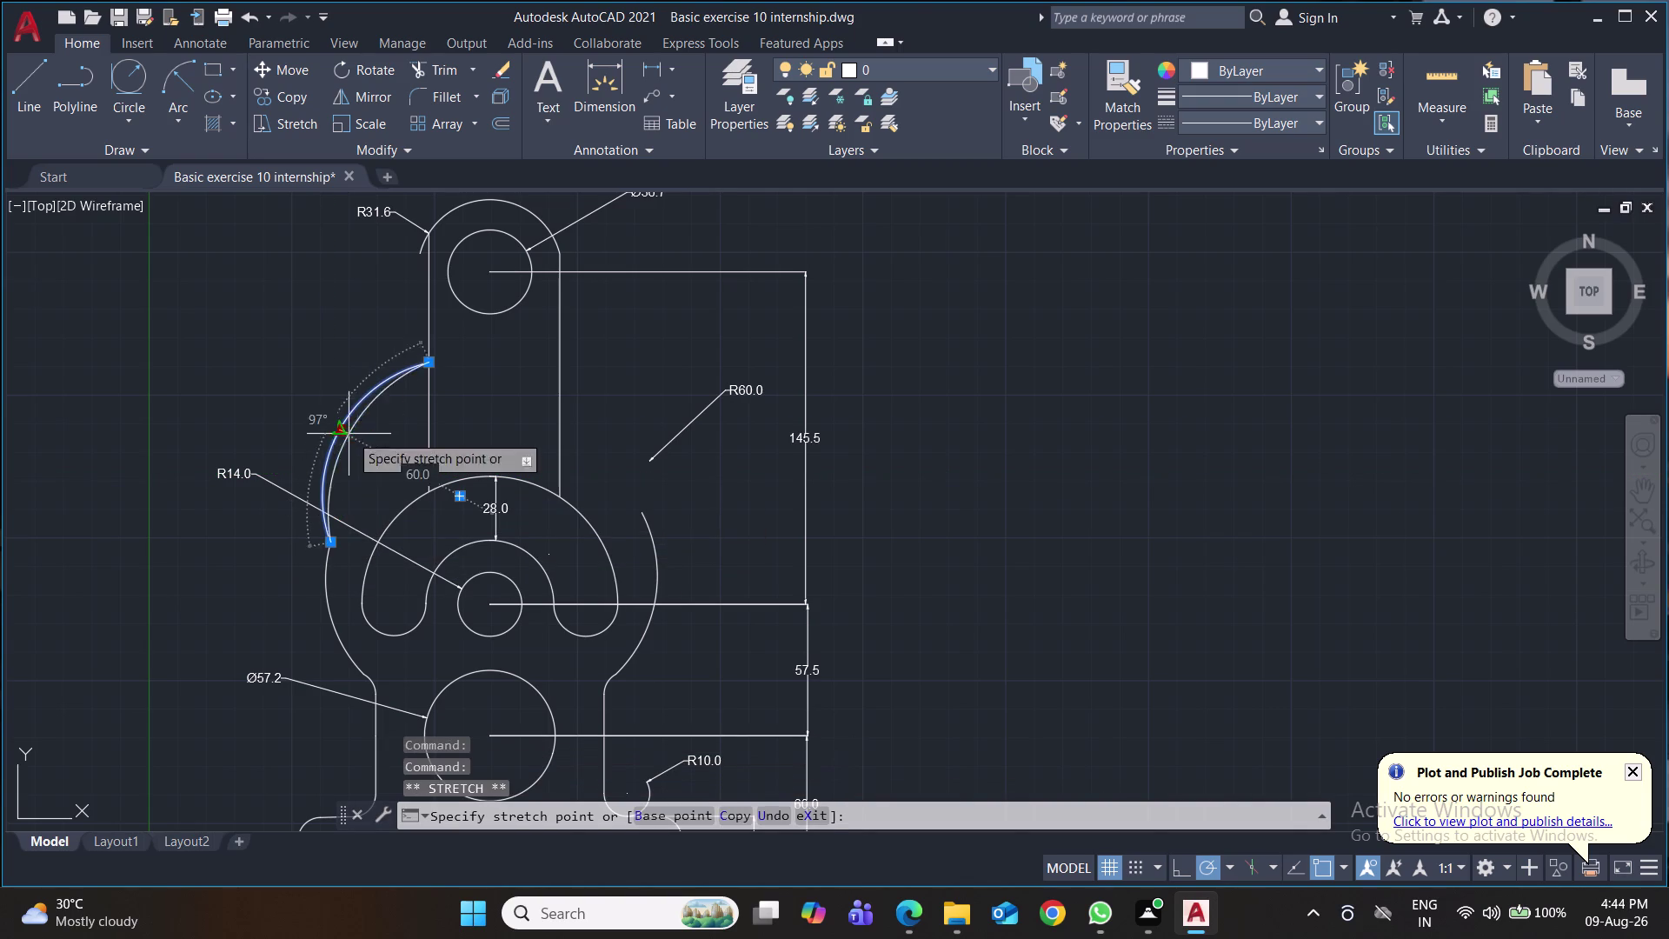
drag(353, 436, 405, 439)
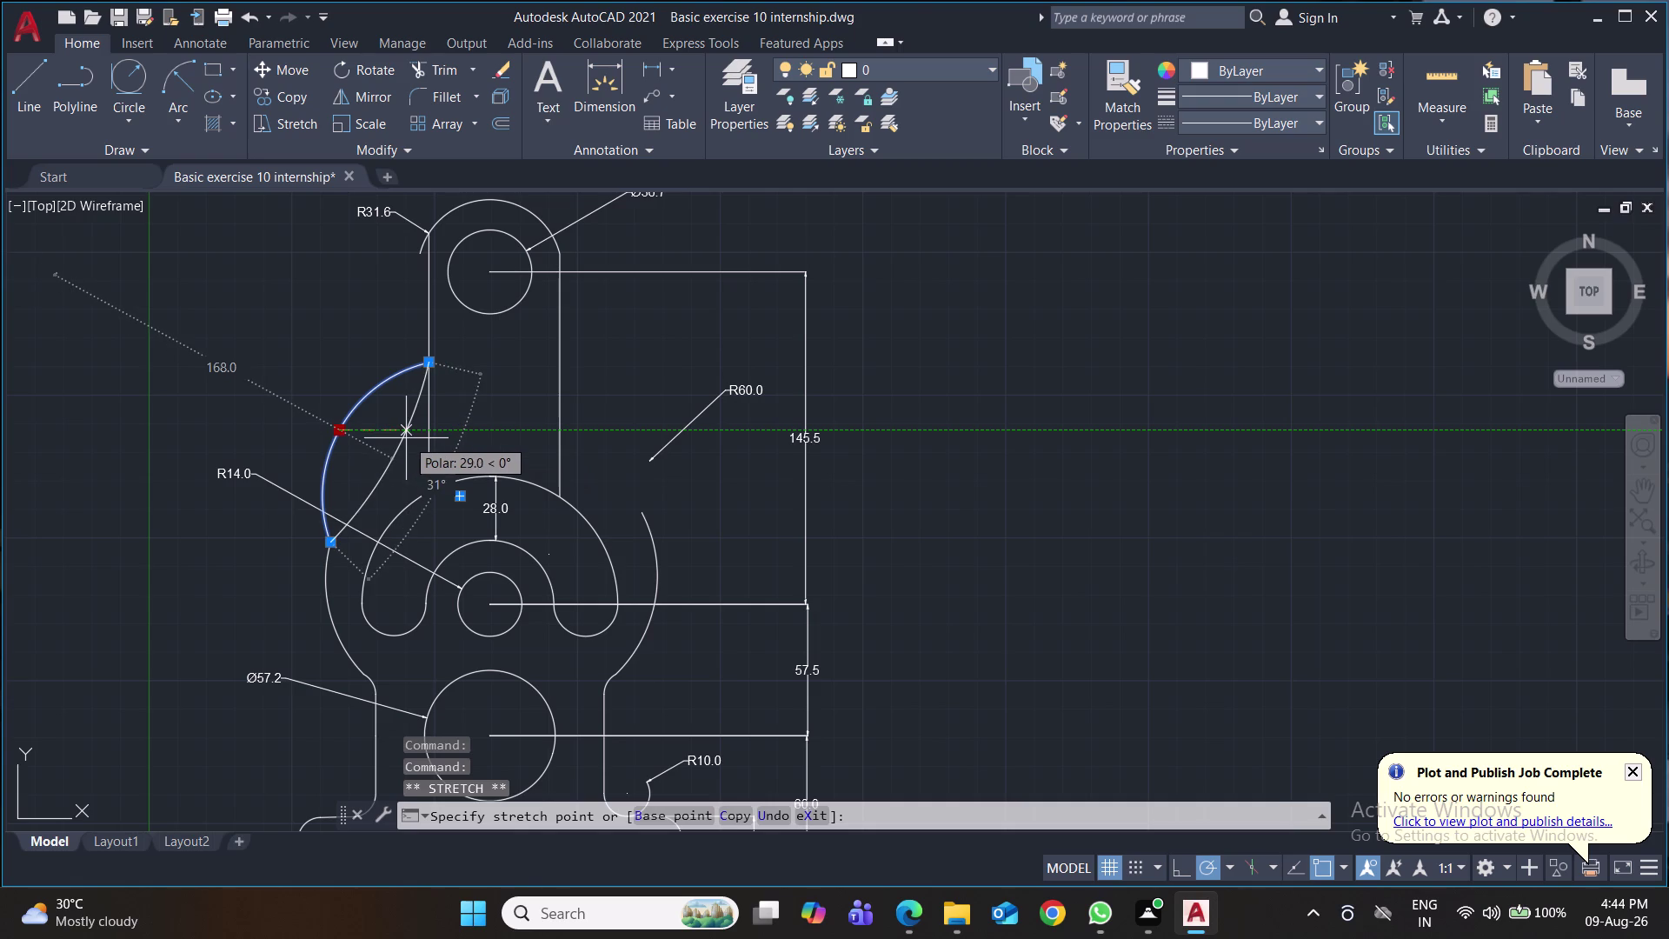
drag(406, 438, 420, 449)
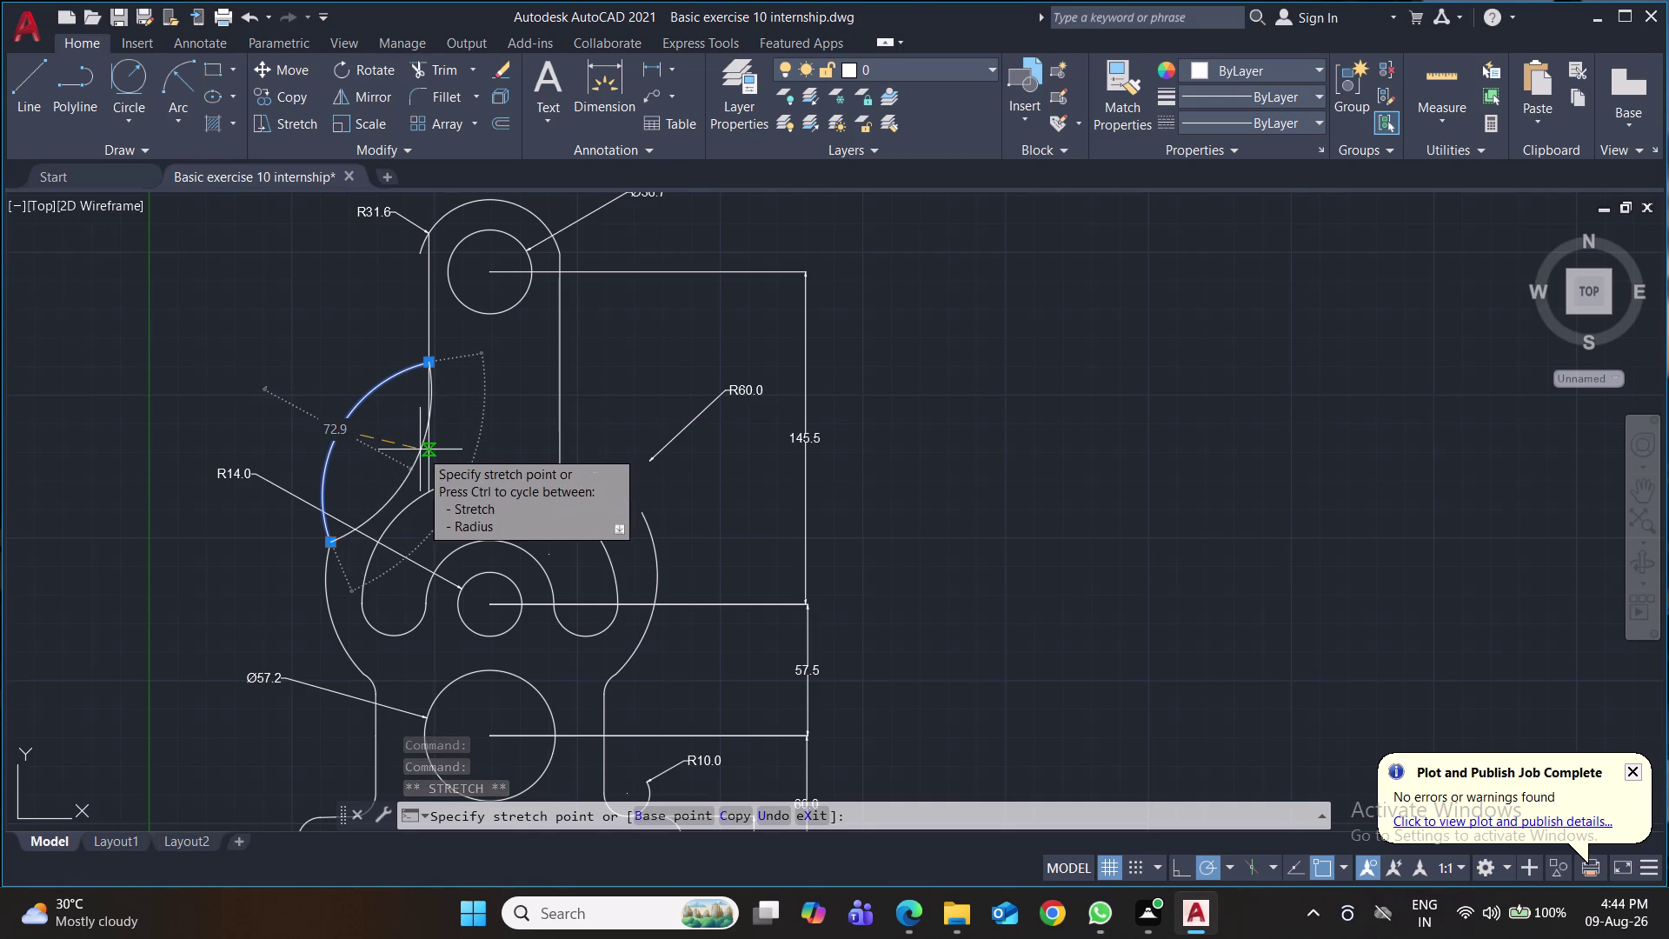
drag(420, 450, 410, 411)
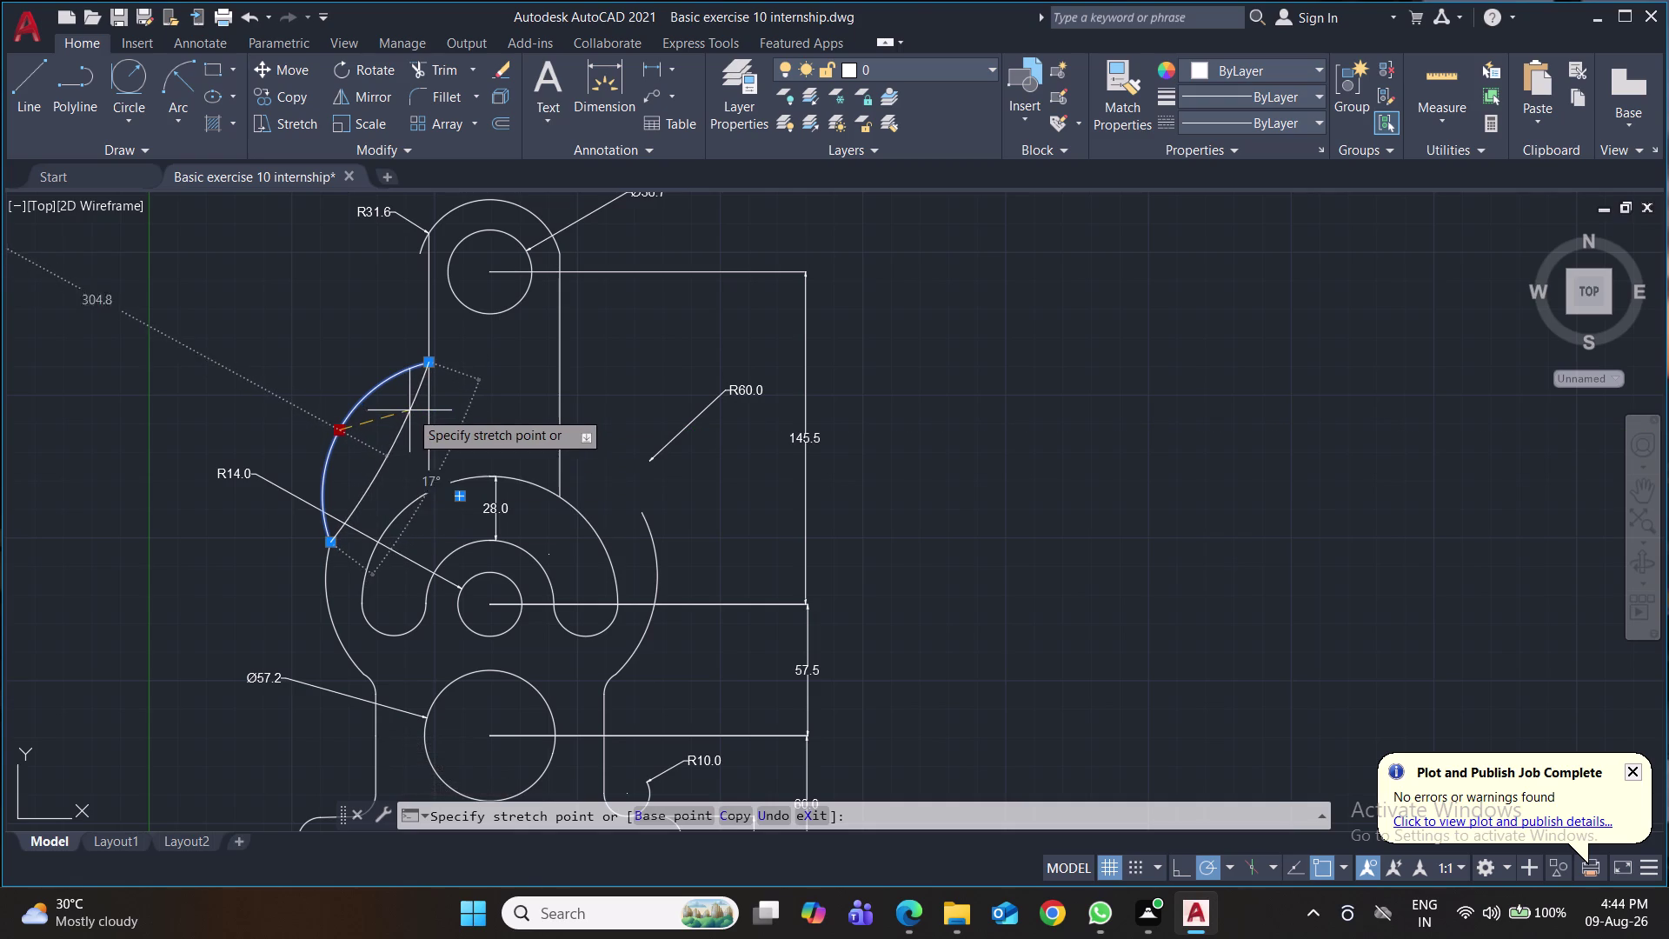
drag(410, 410, 416, 413)
click(415, 419)
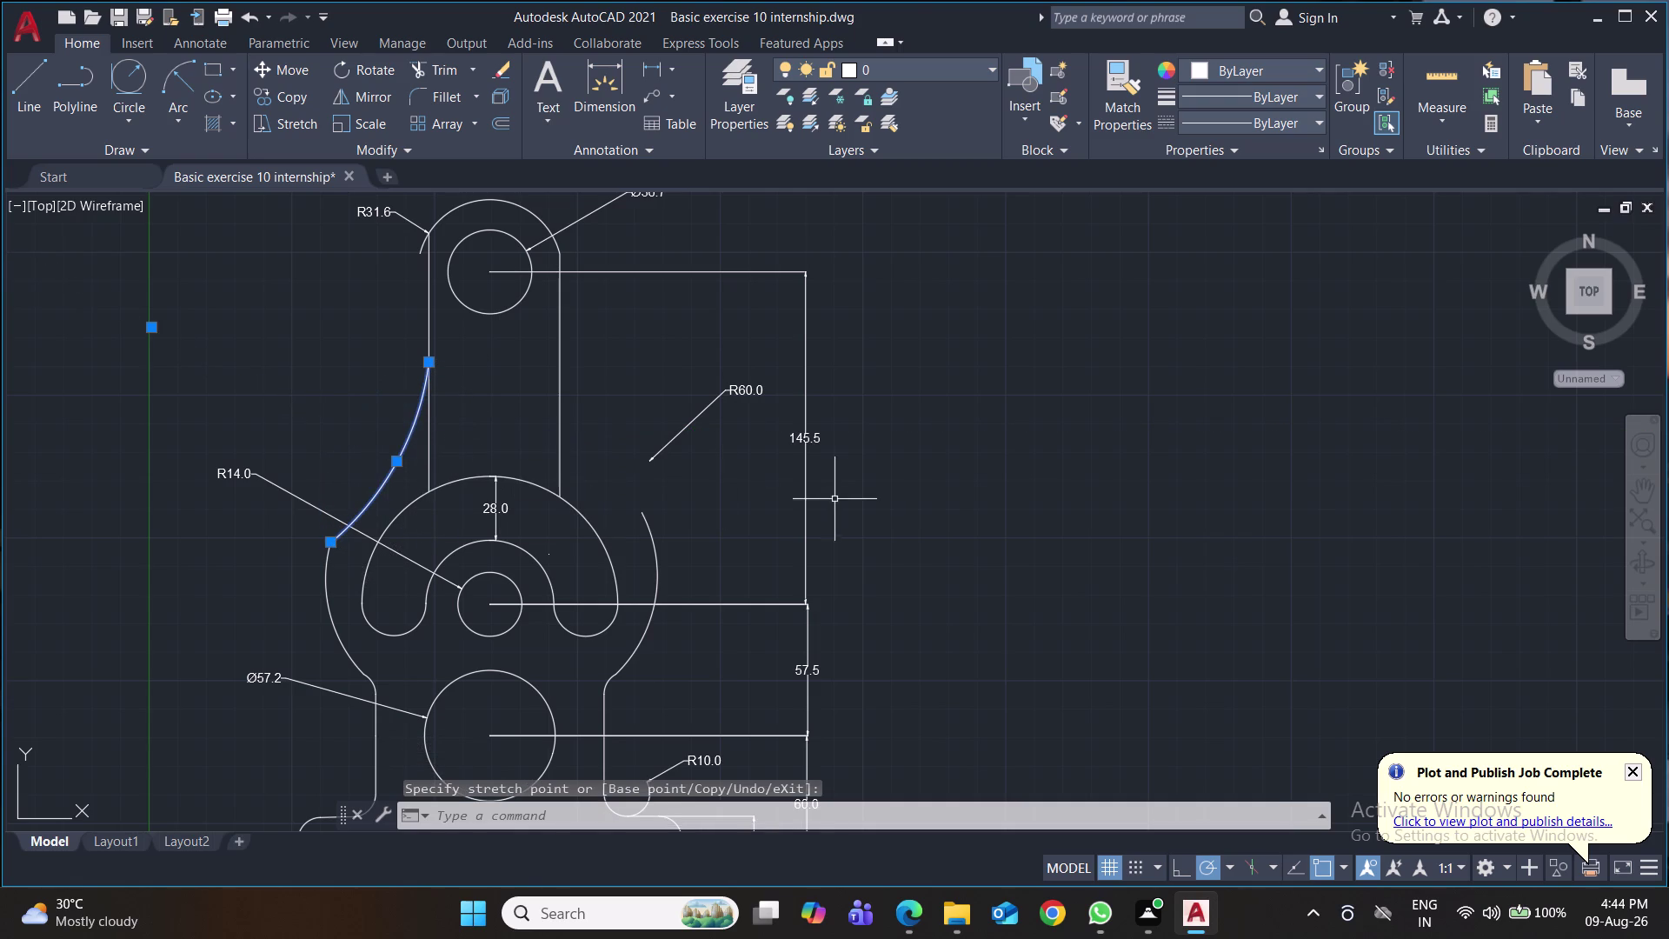
key(Delete)
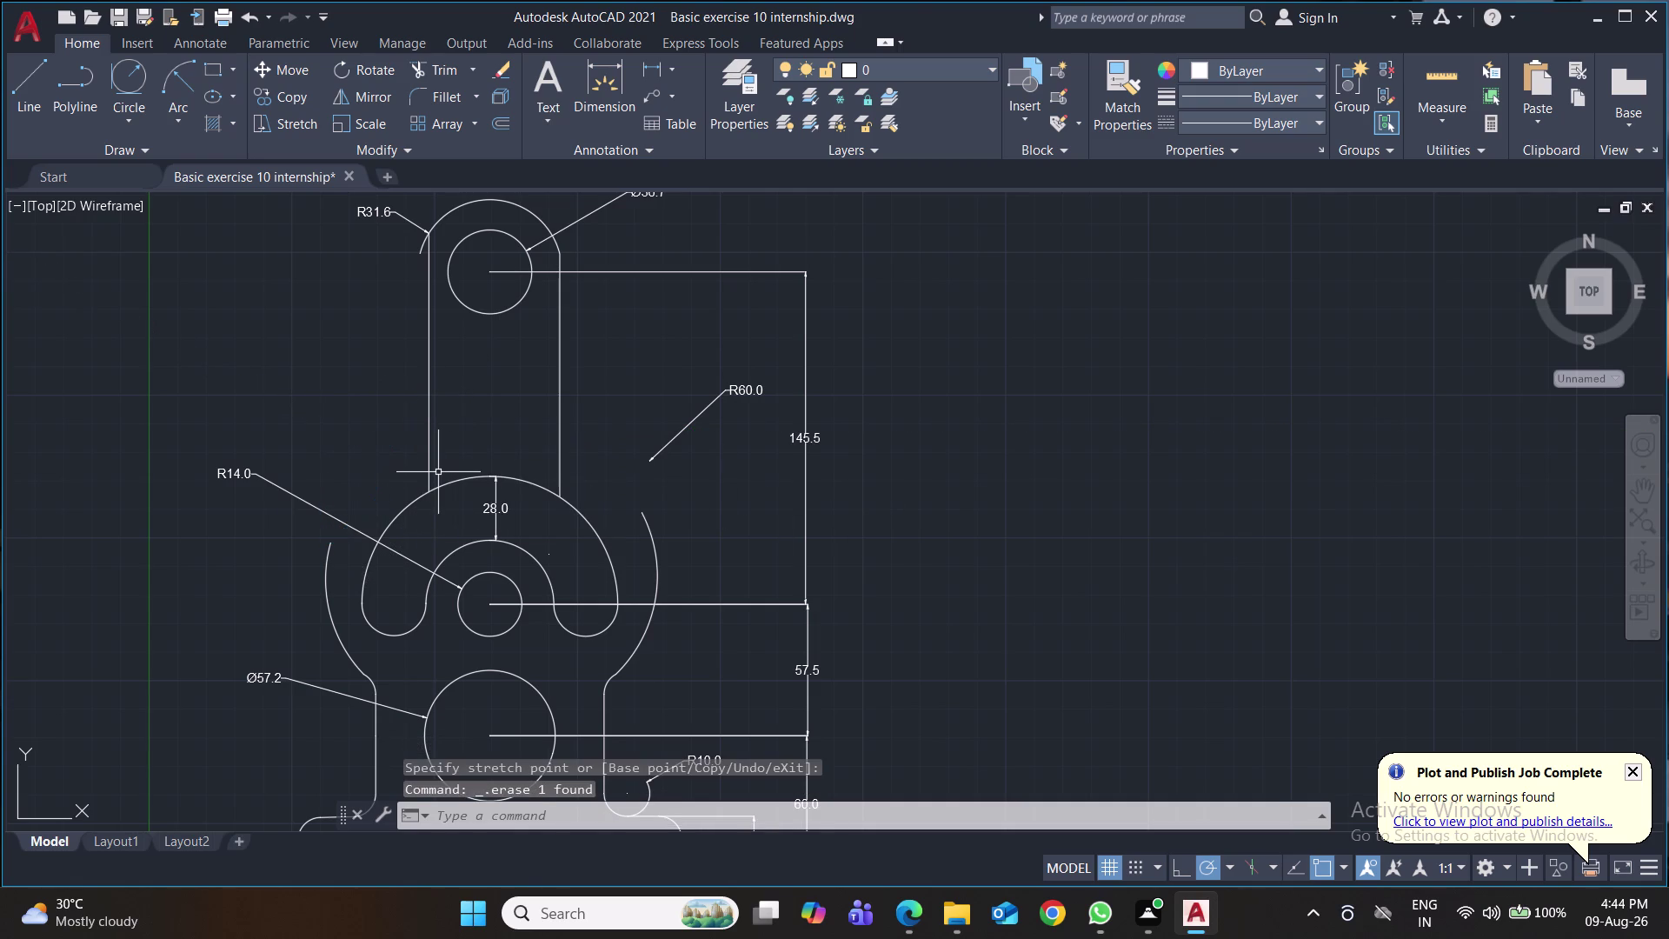
click(129, 70)
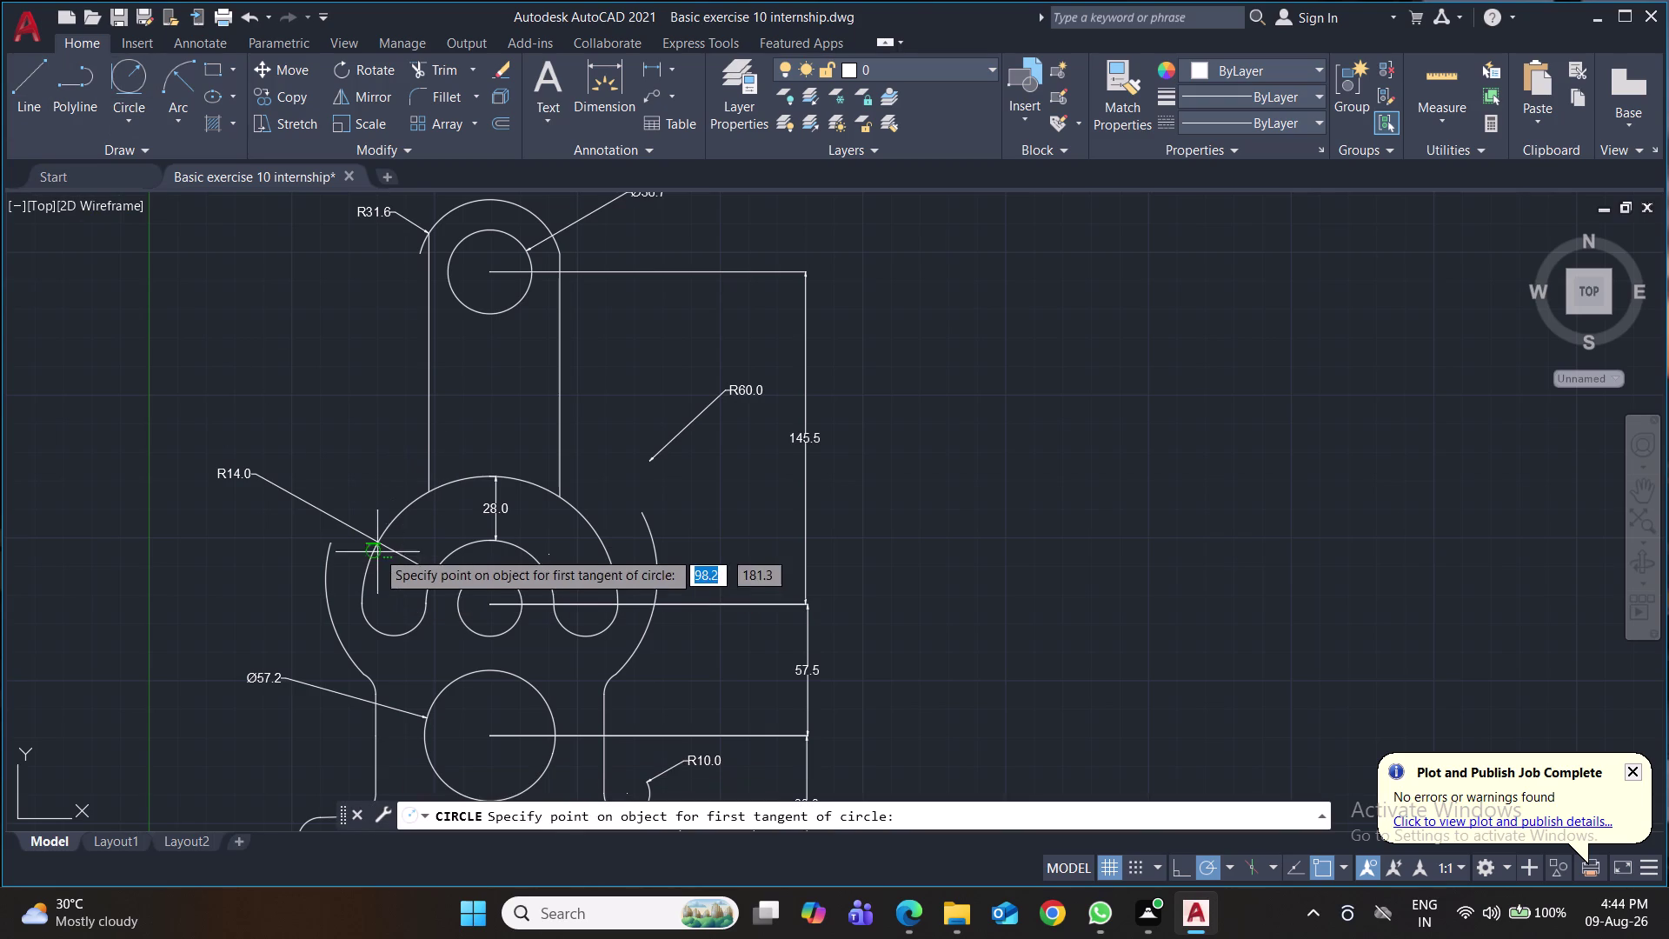
click(325, 569)
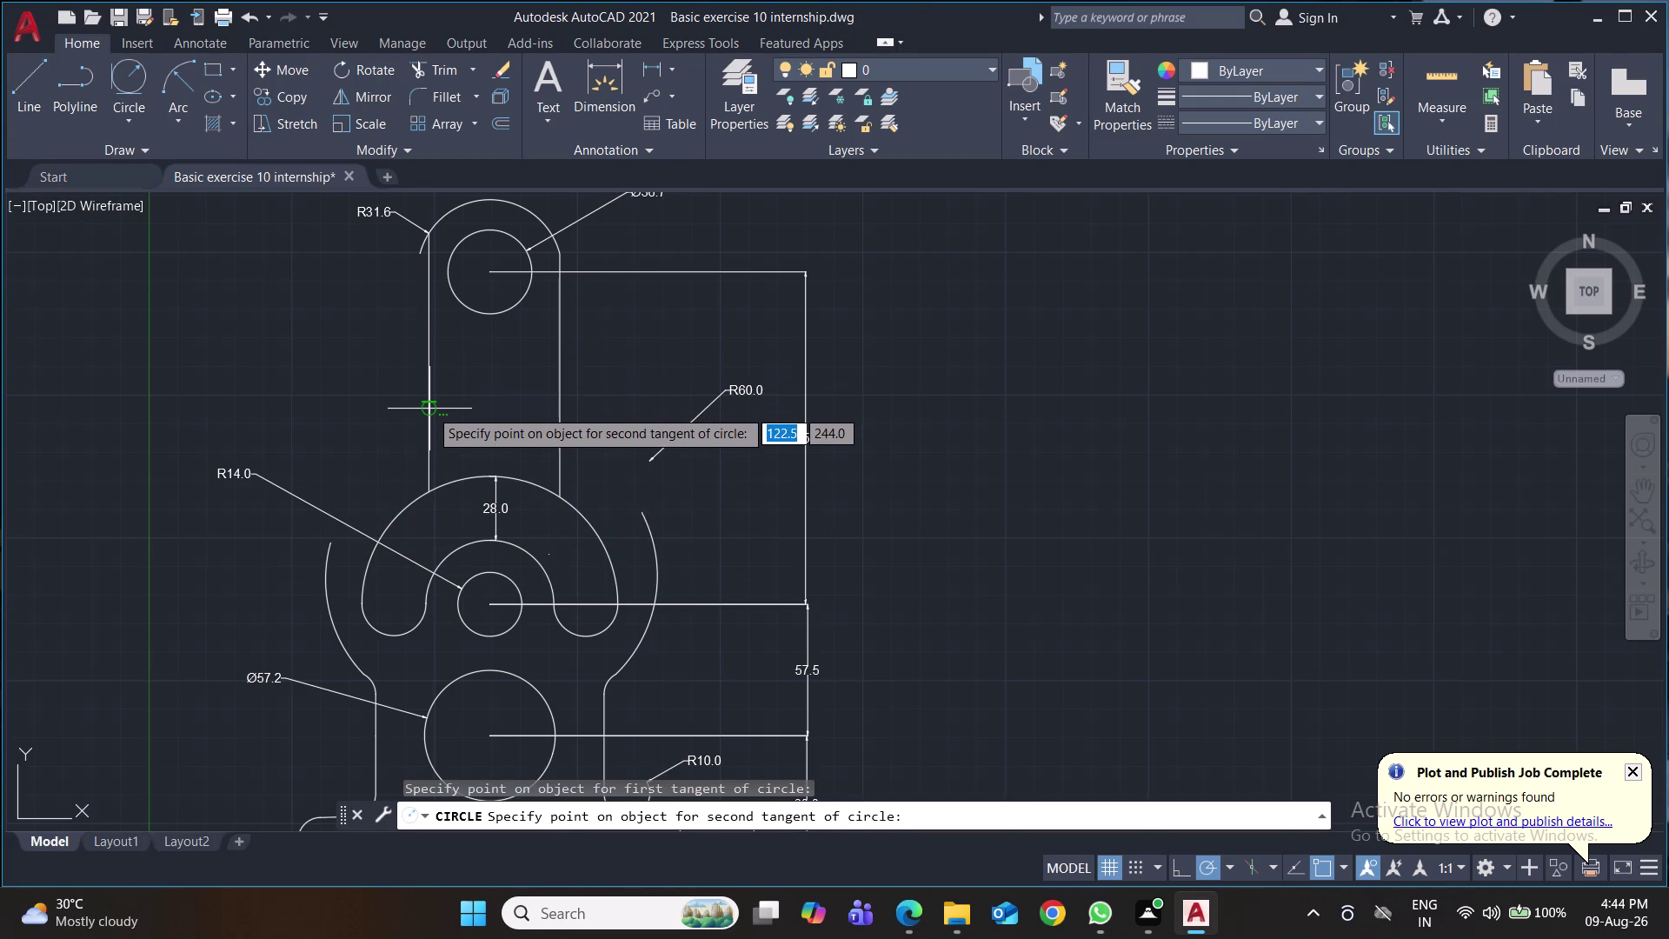
click(430, 400)
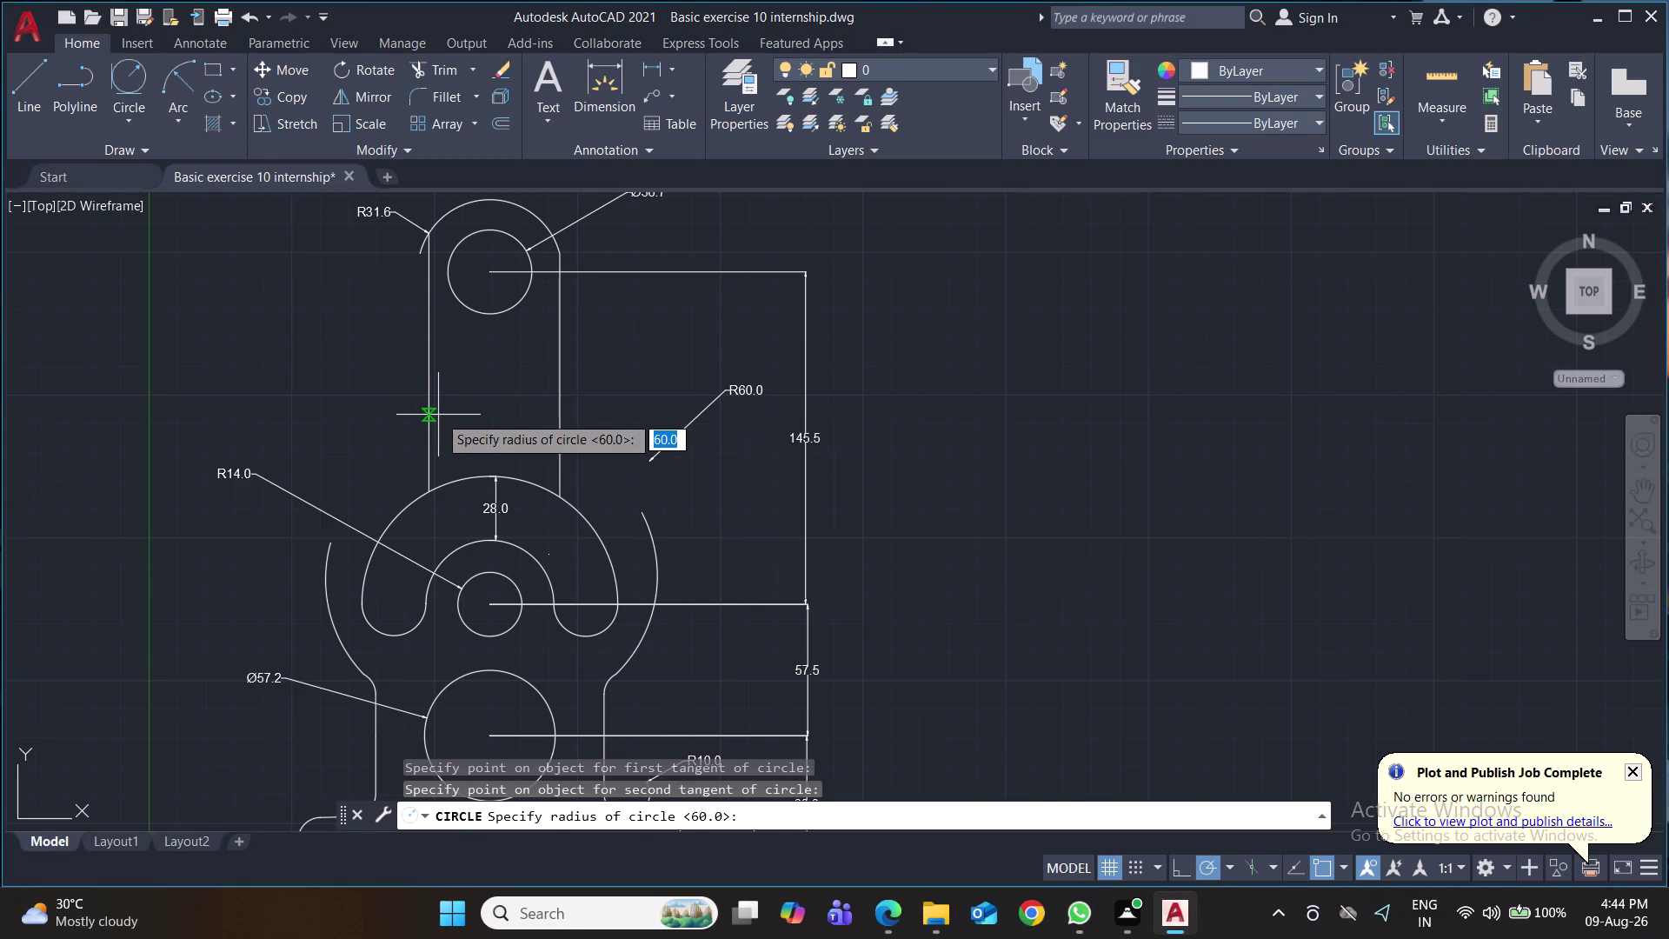
text(60)
key(Return)
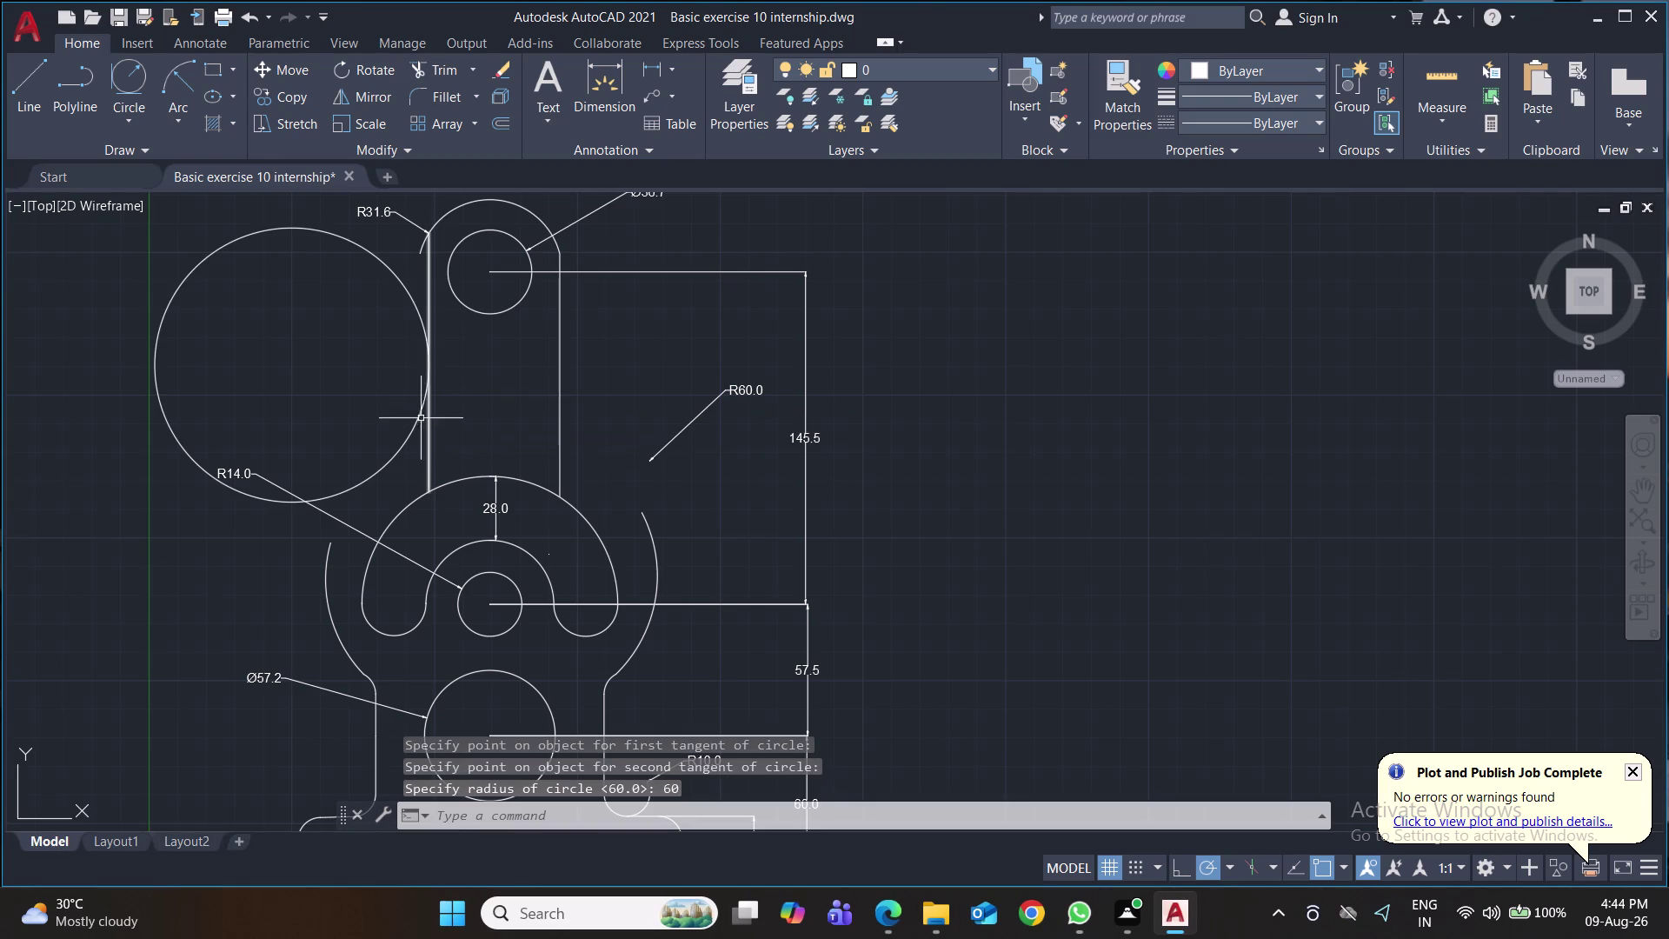
click(405, 446)
key(Delete)
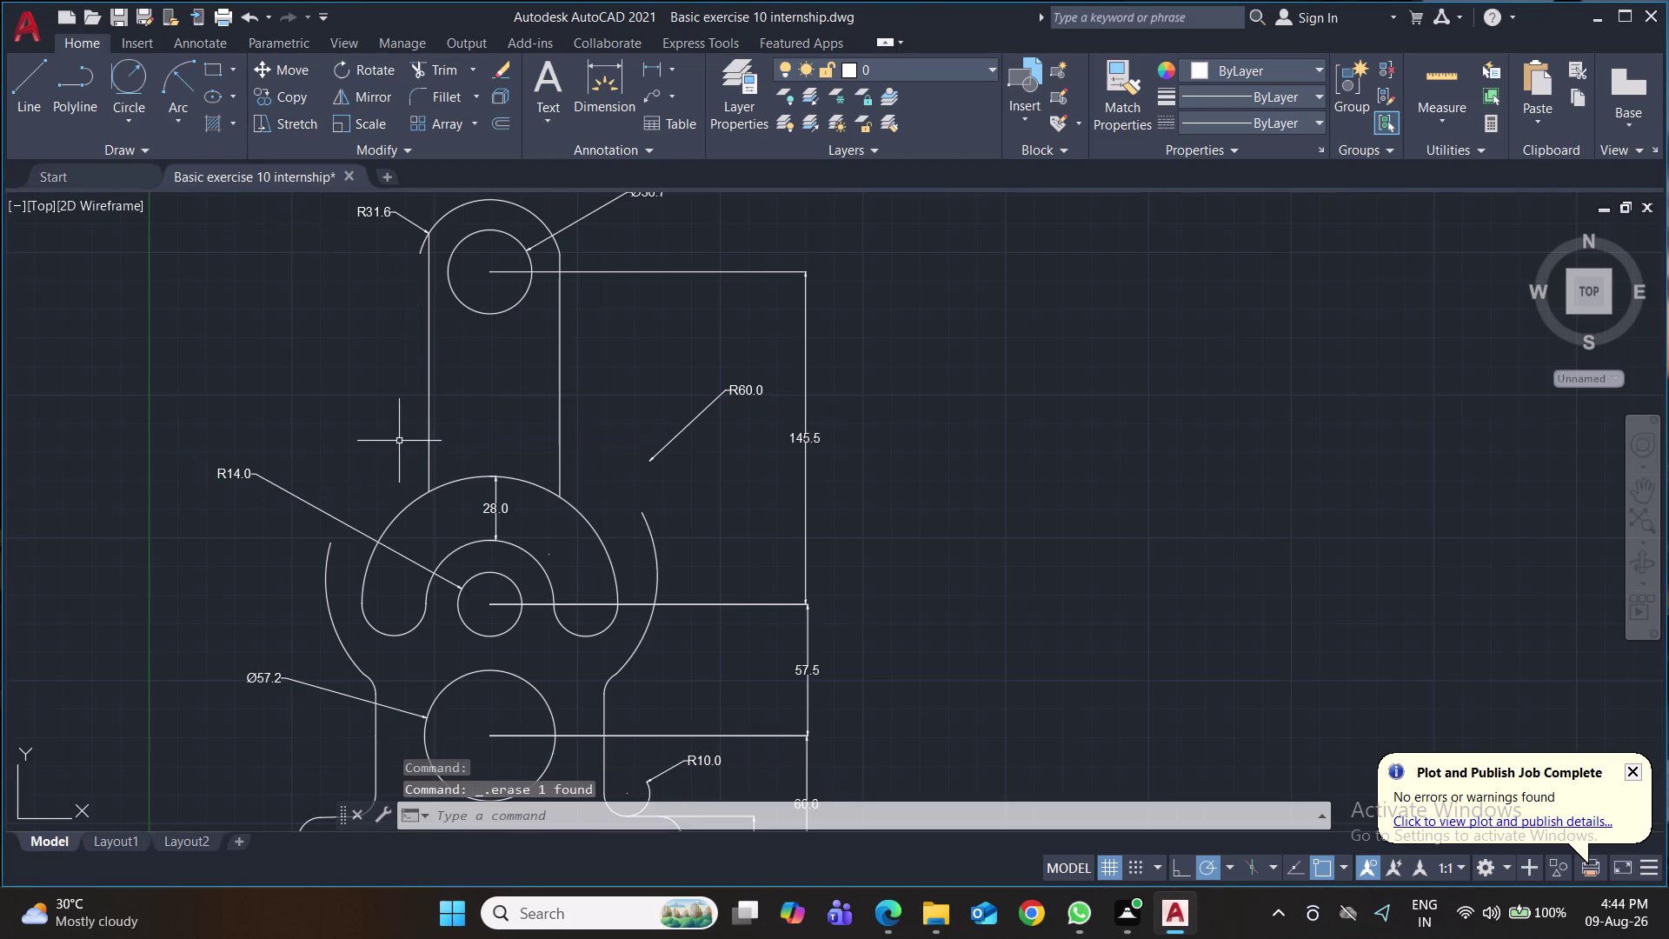
click(186, 75)
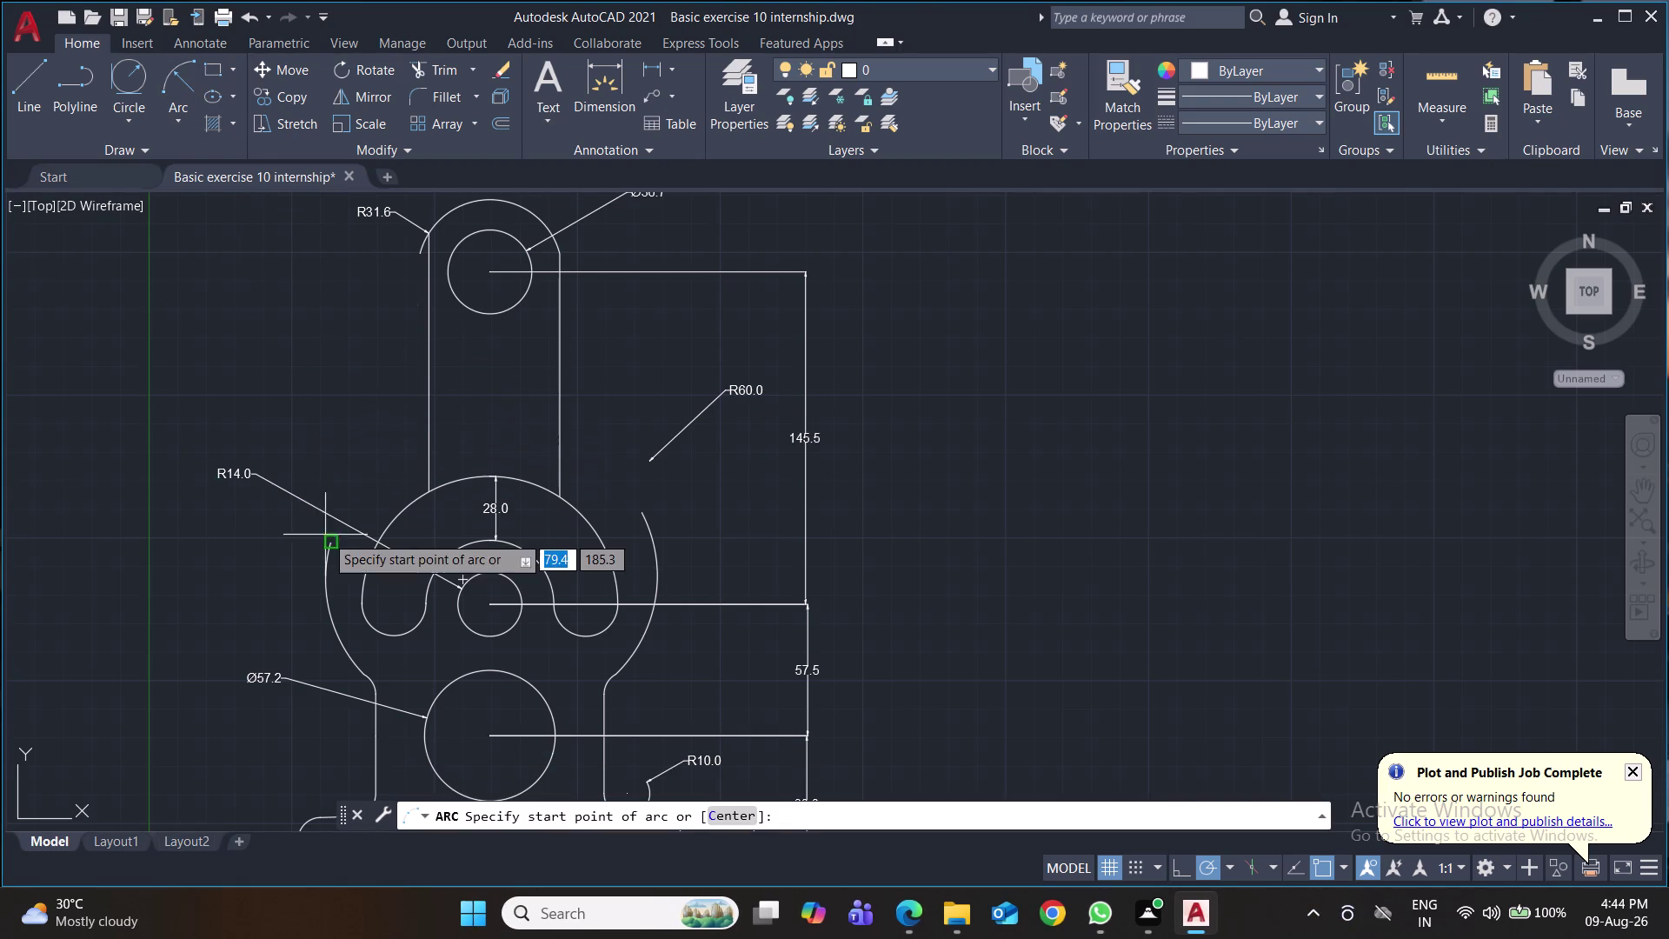
click(332, 538)
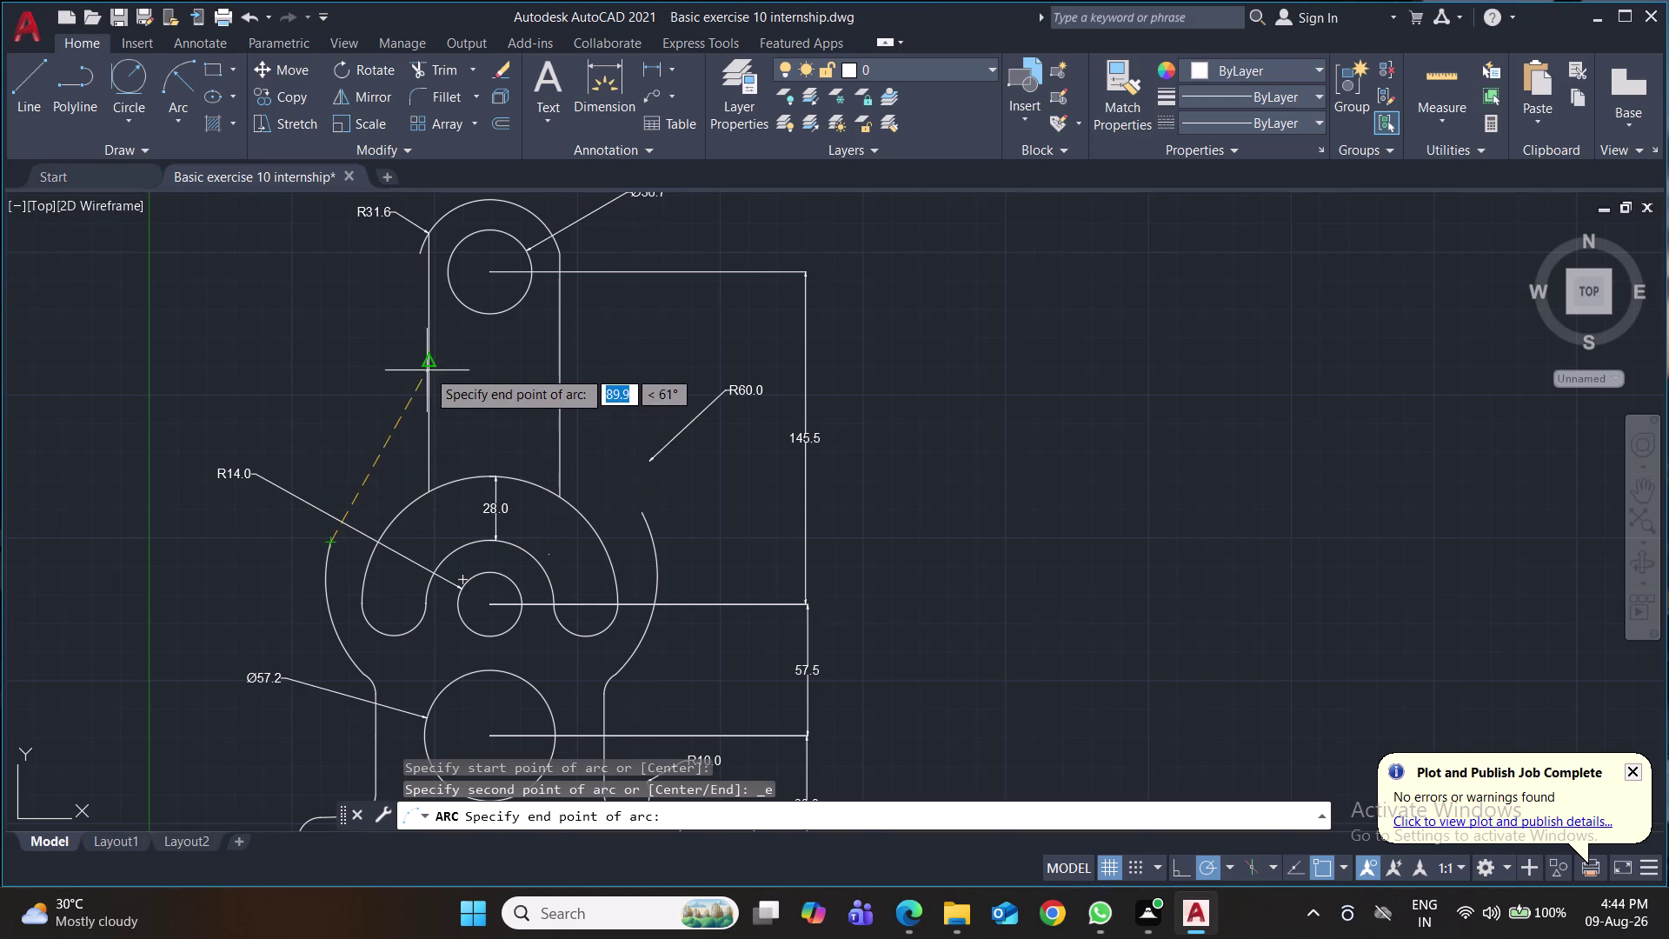
click(426, 358)
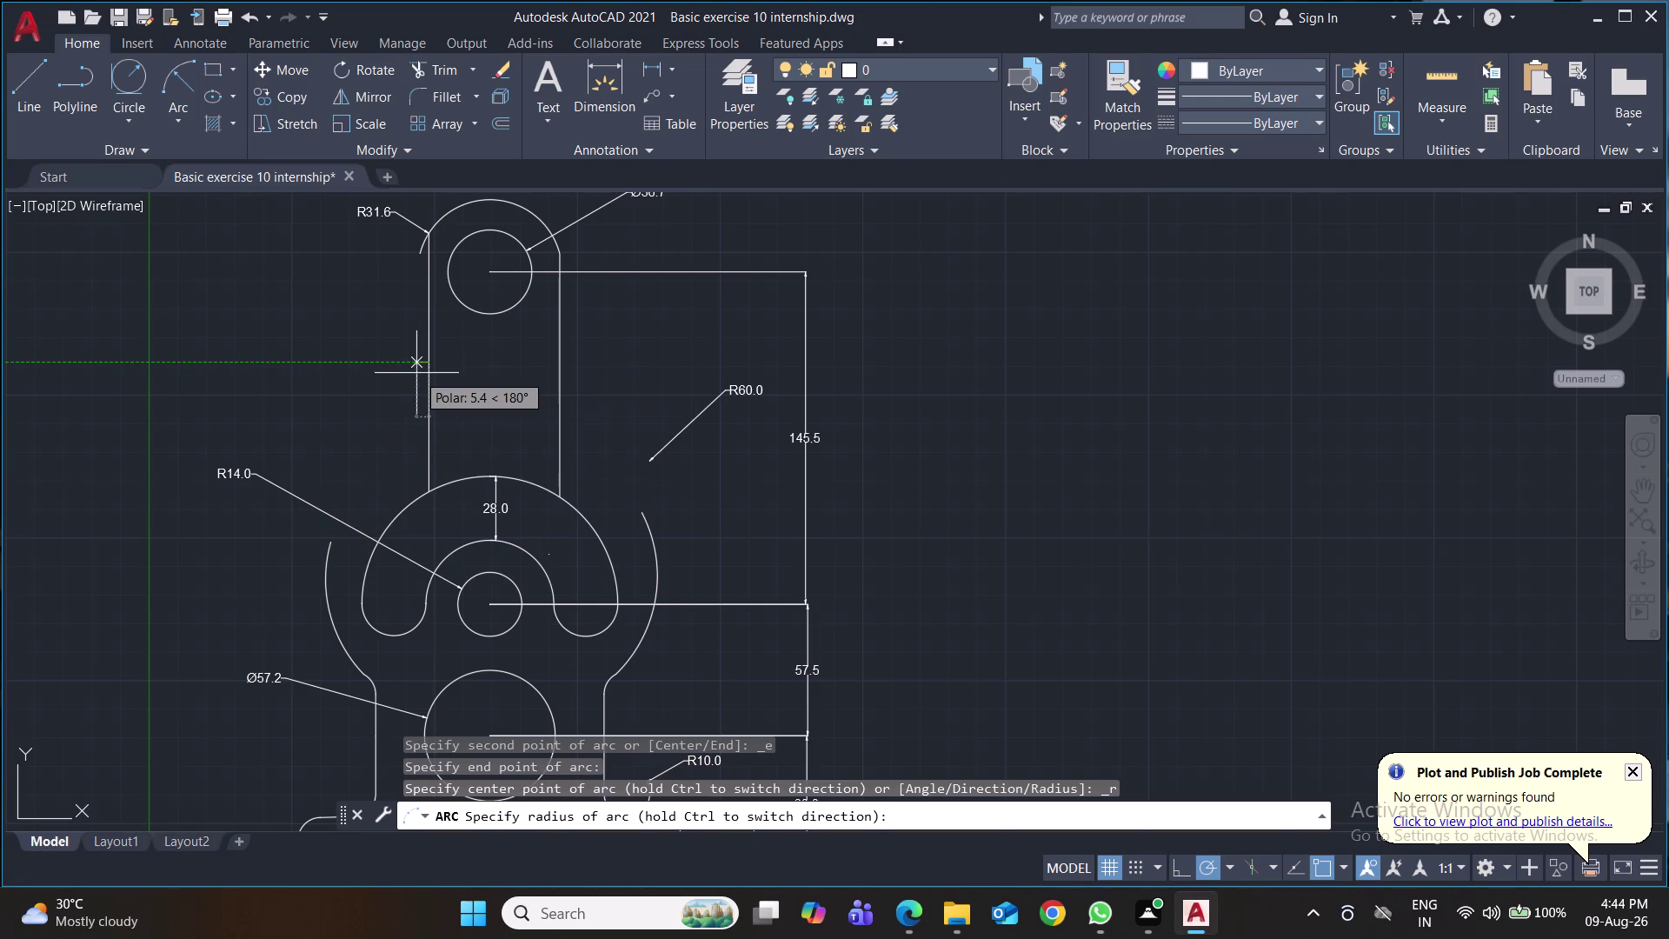
text(60)
key(Return)
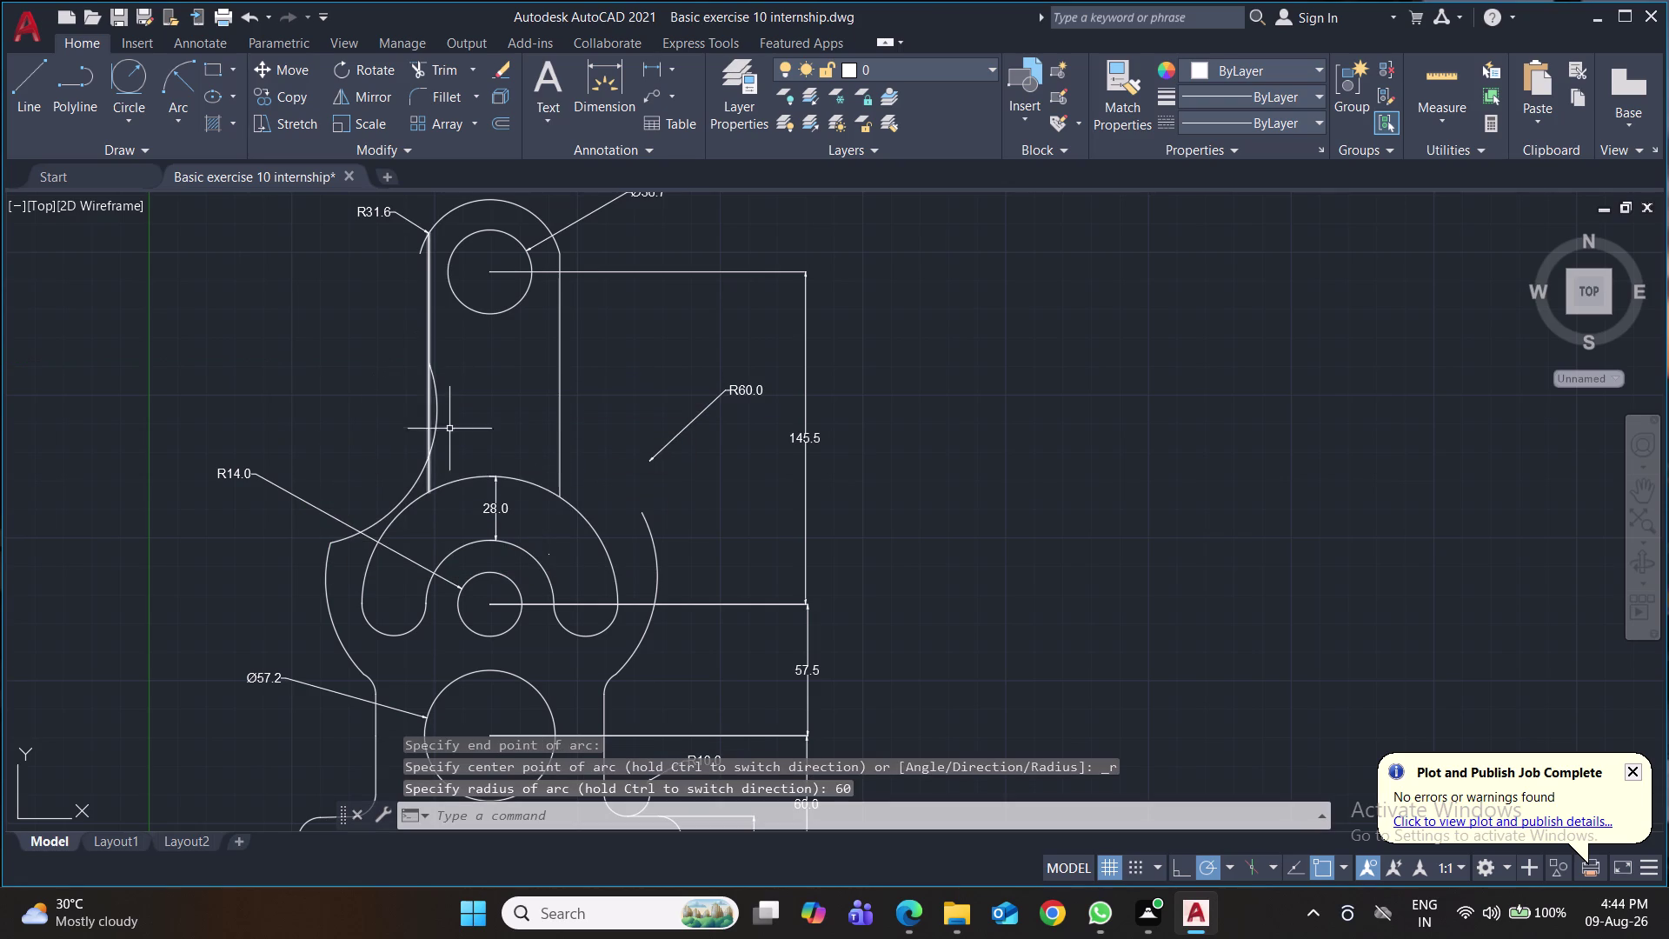
click(438, 416)
key(Delete)
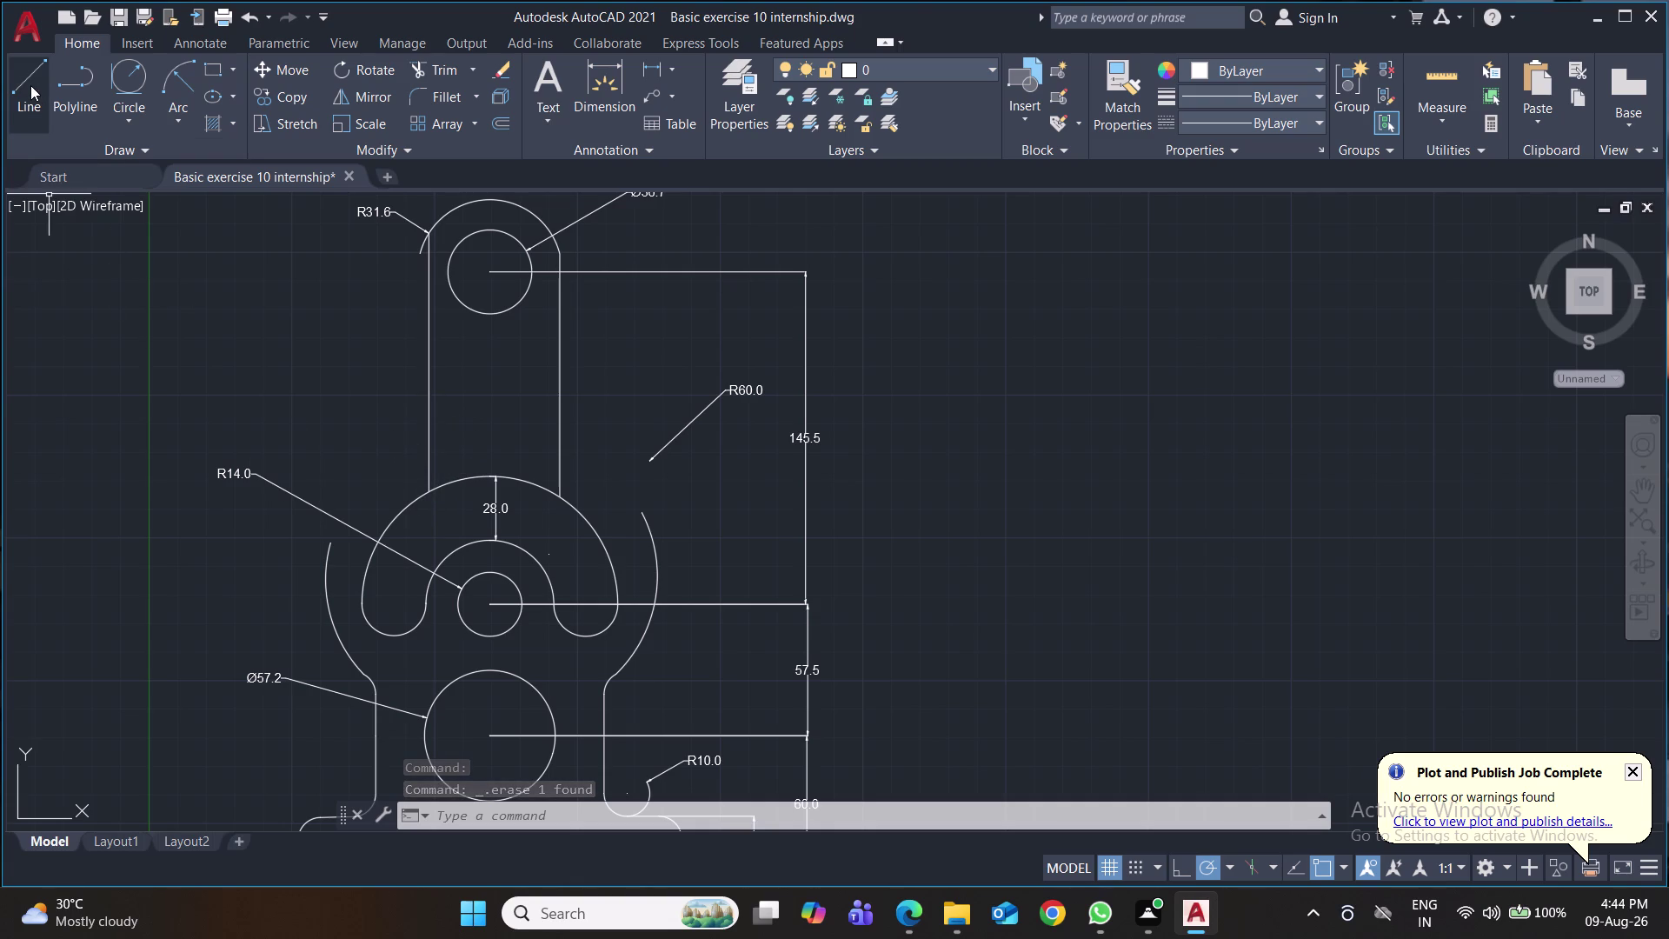
click(123, 84)
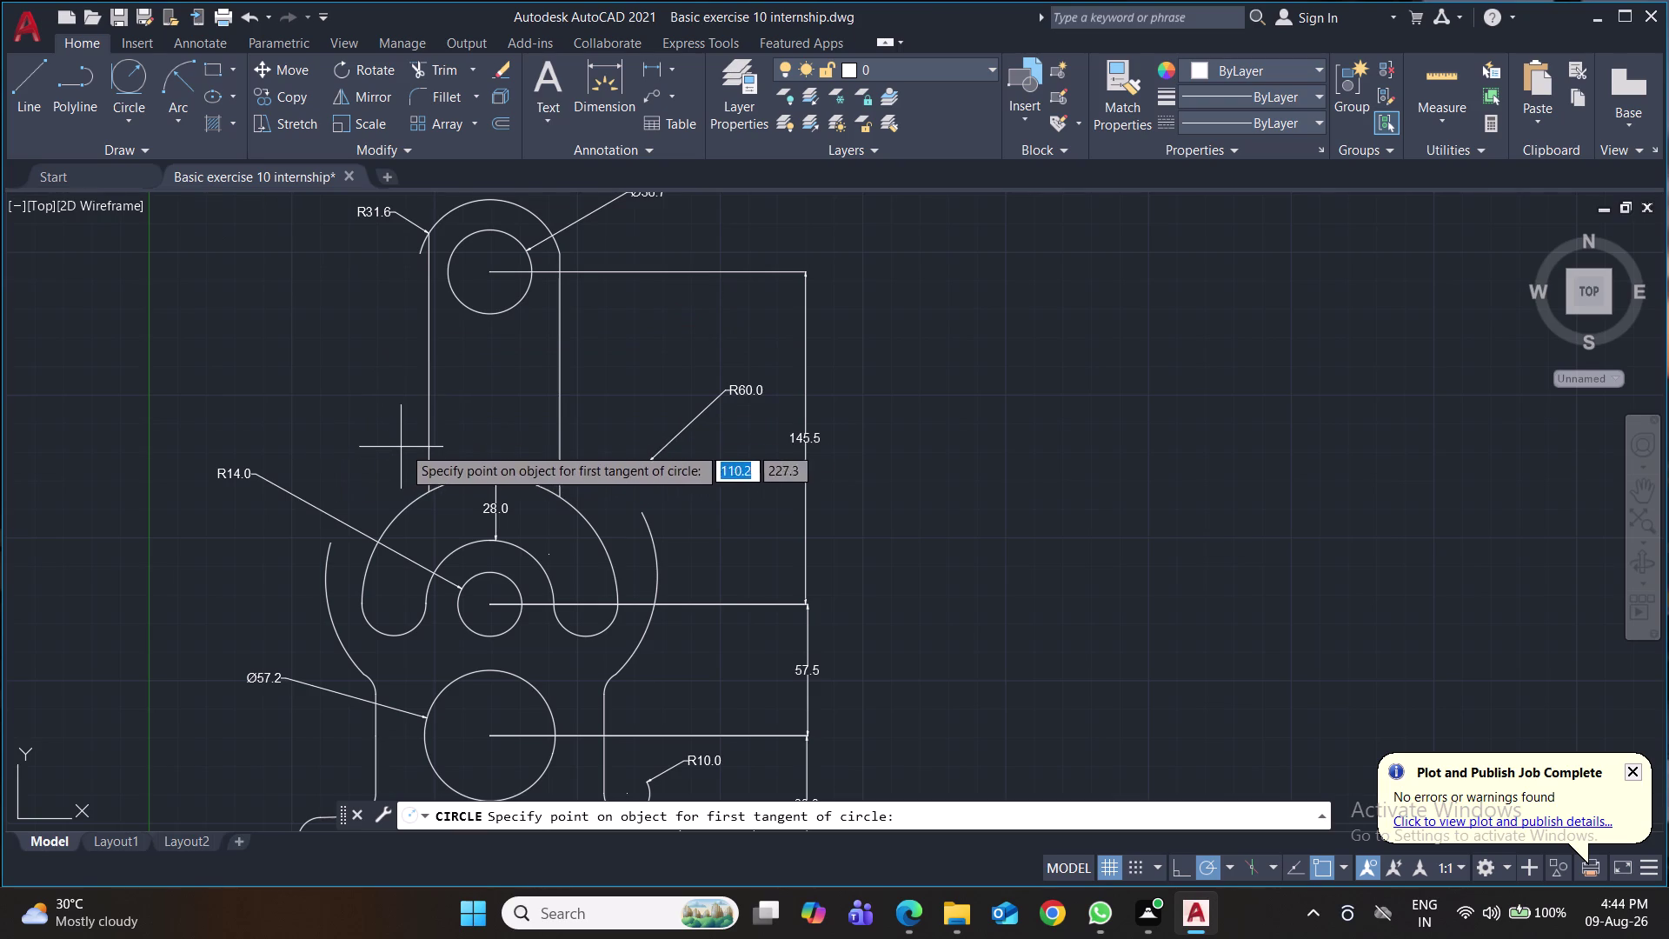
Draw a radius-60 tangent circle on the left side, then delete it.
click(329, 543)
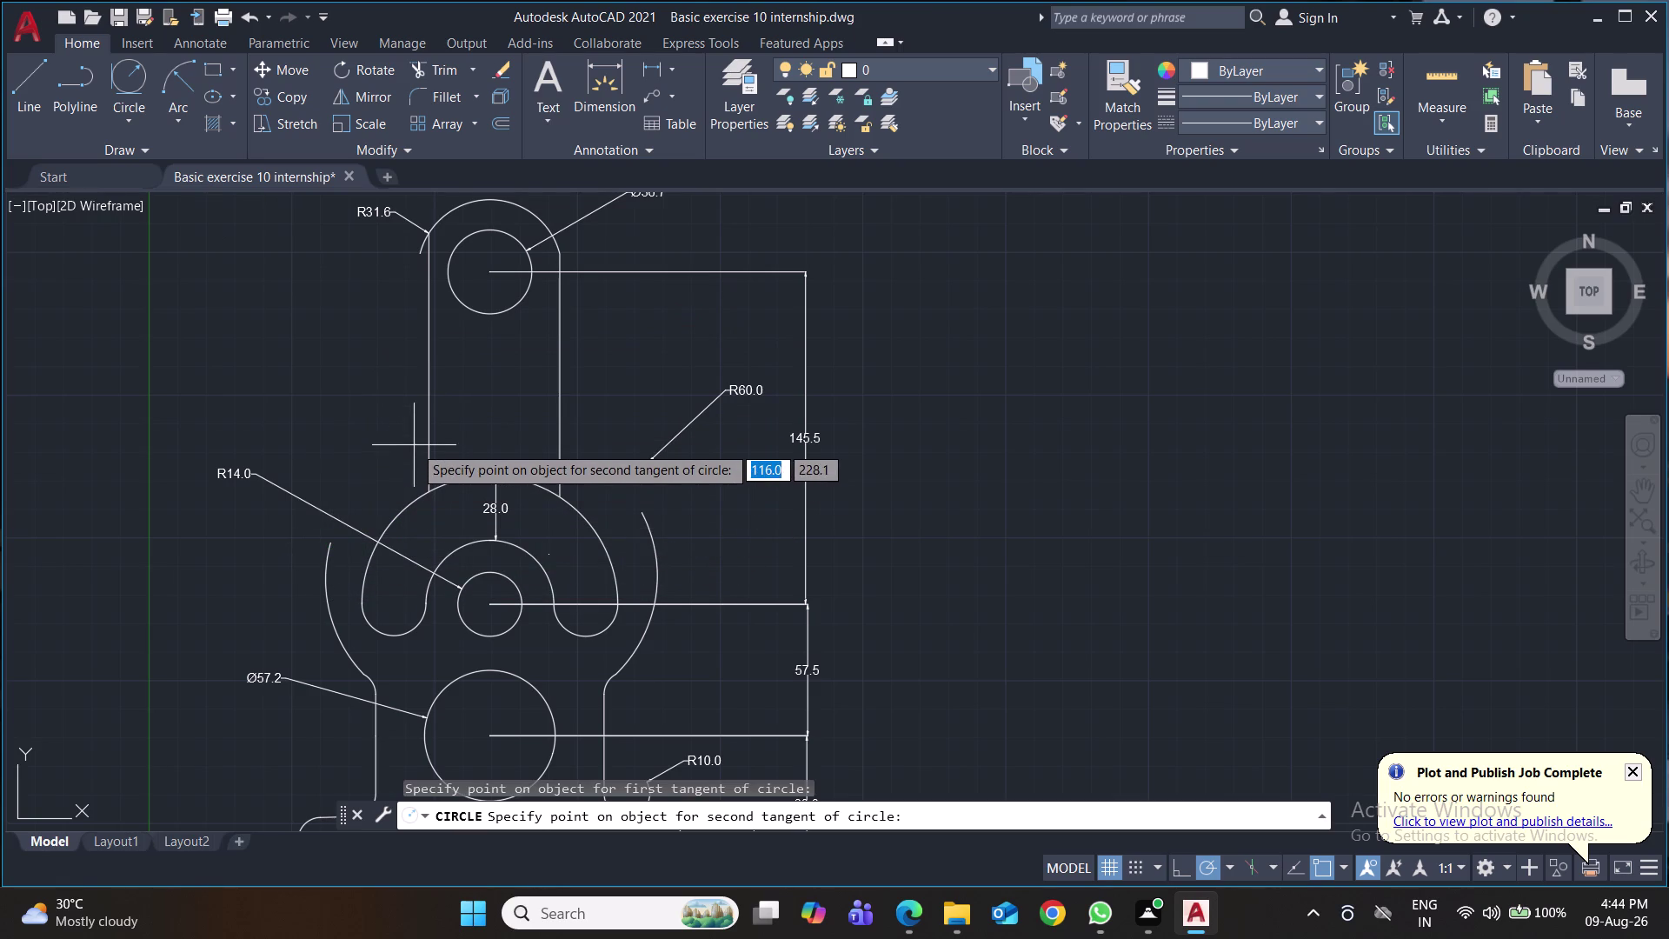
click(428, 431)
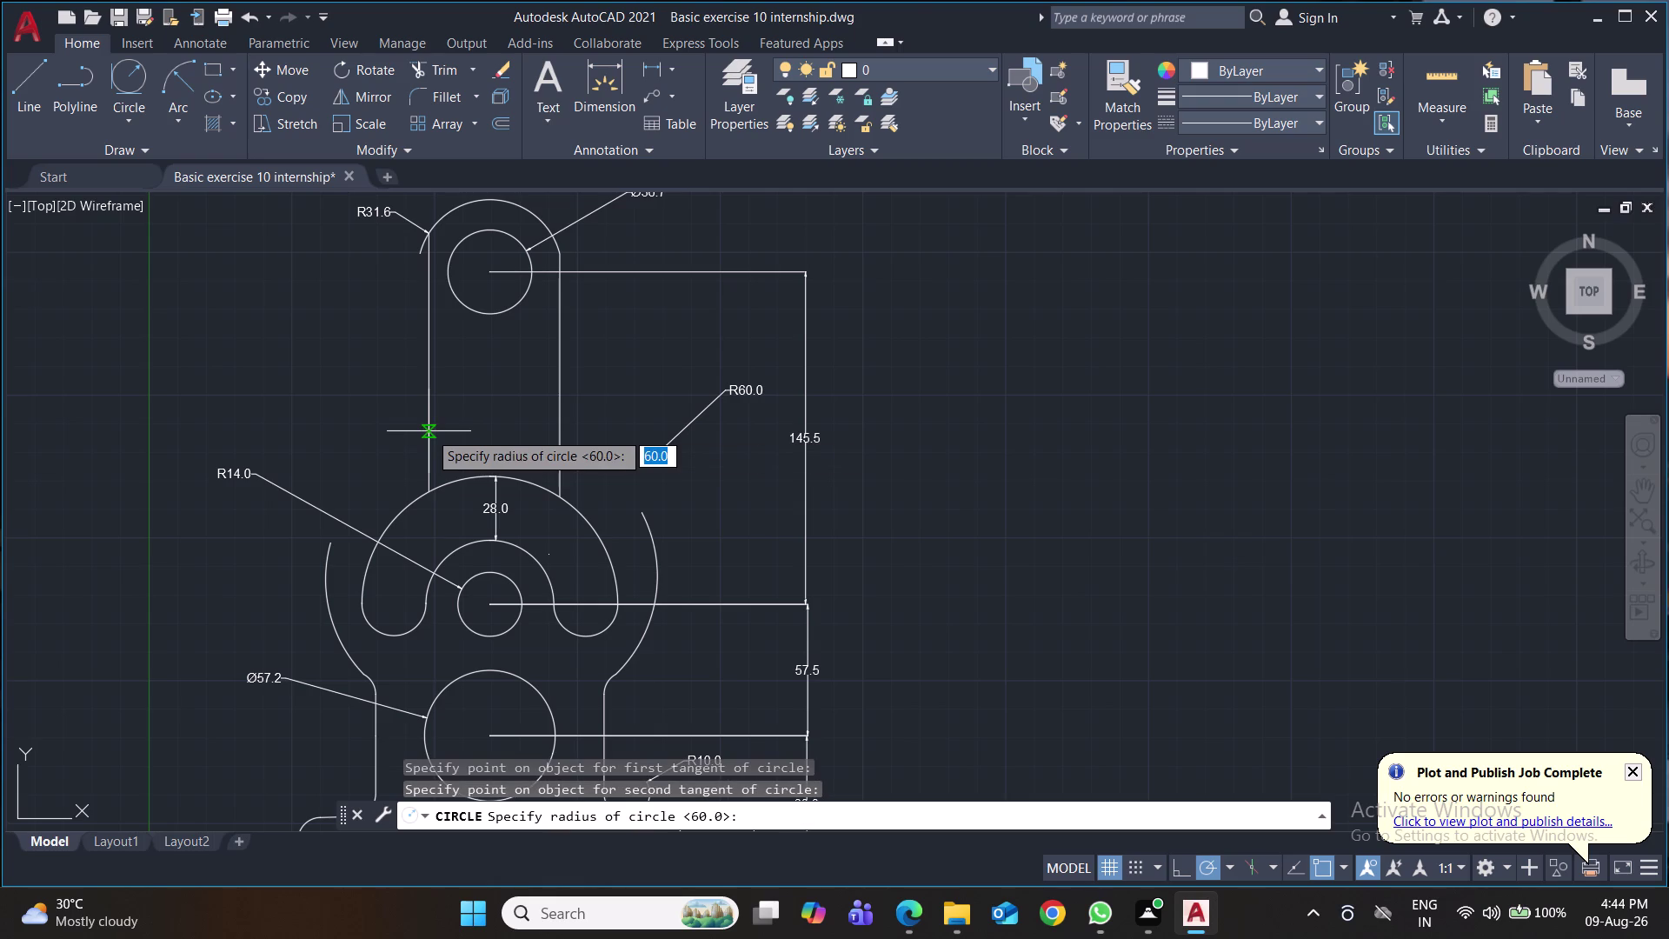
text(60)
key(Return)
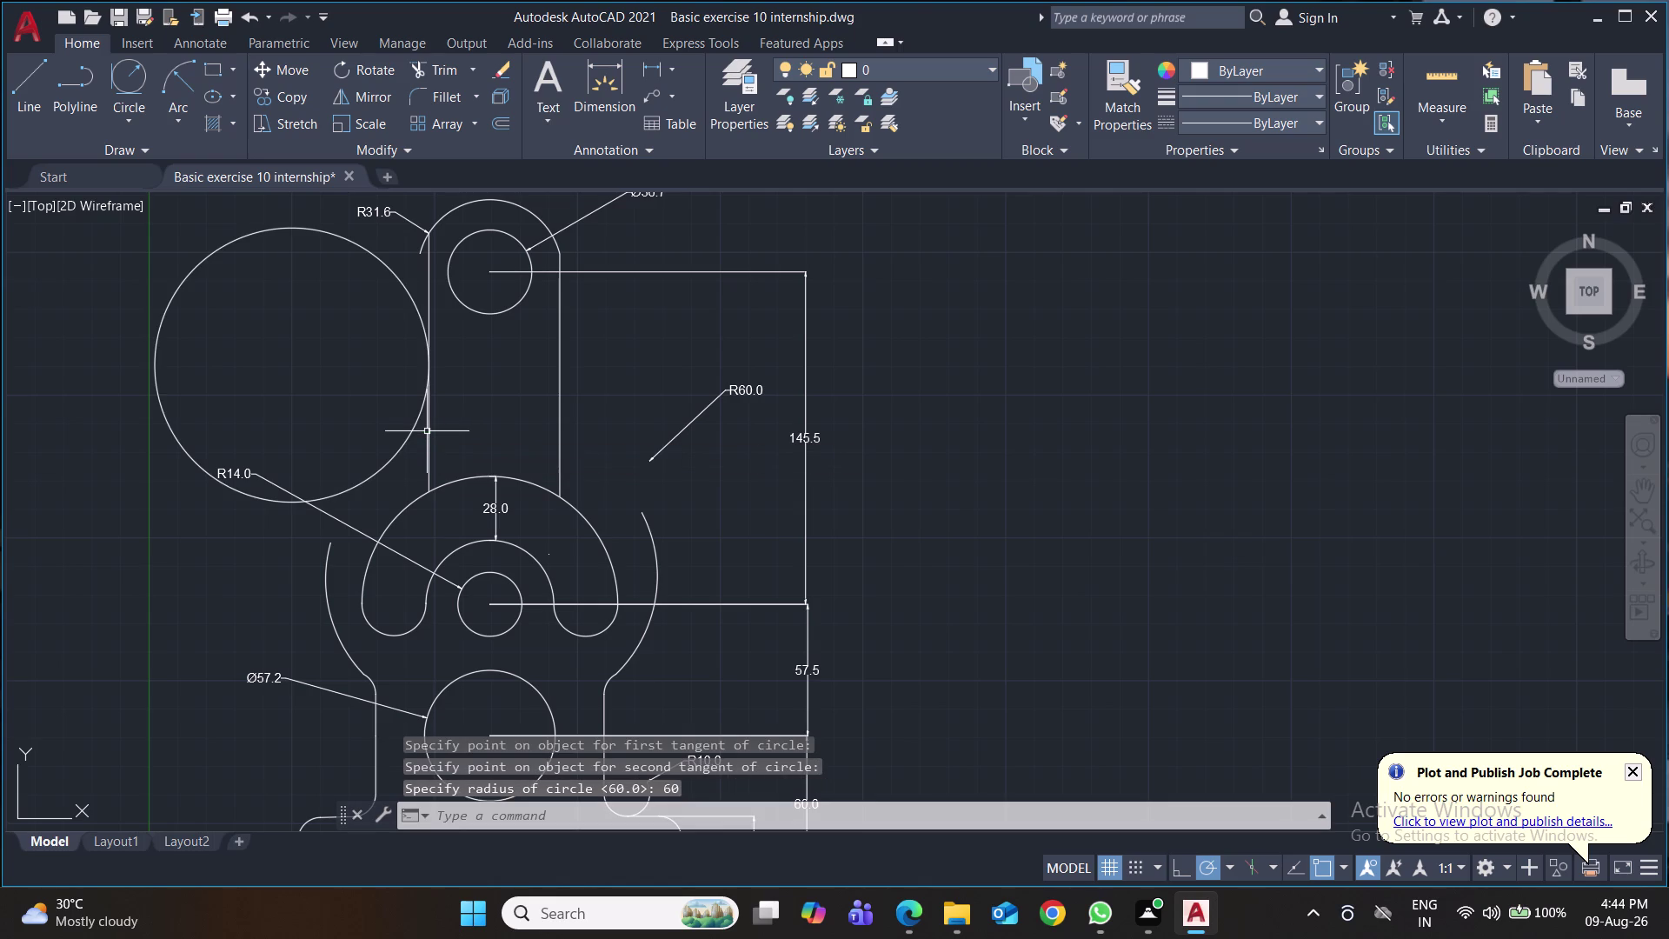
click(397, 462)
click(394, 454)
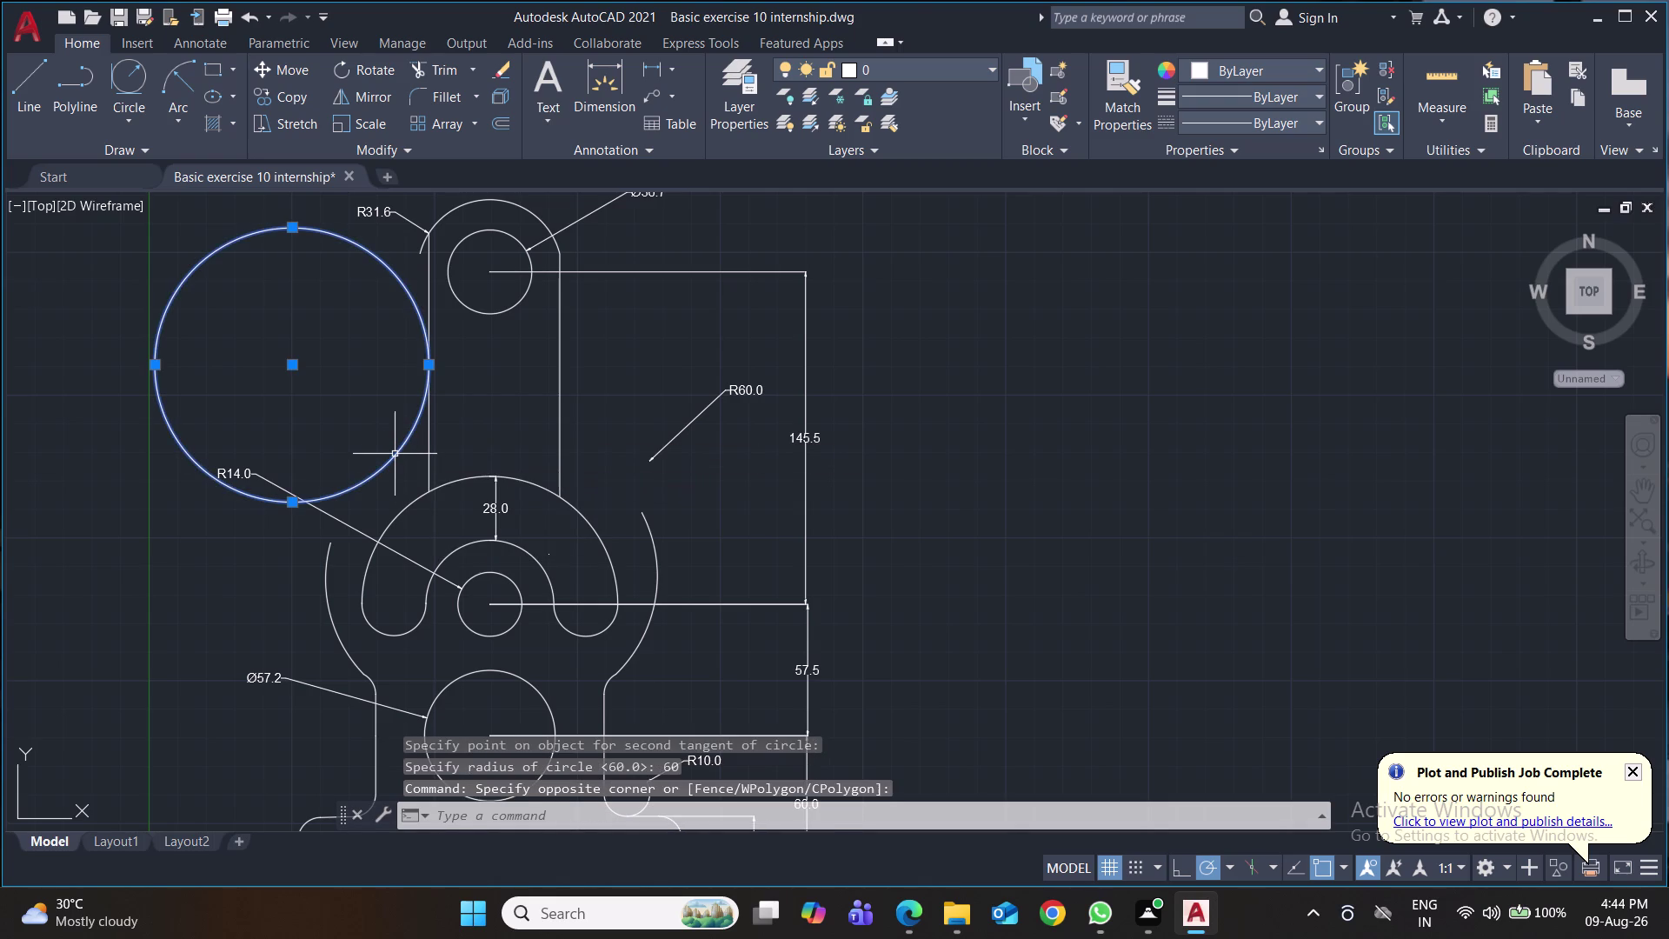
key(Delete)
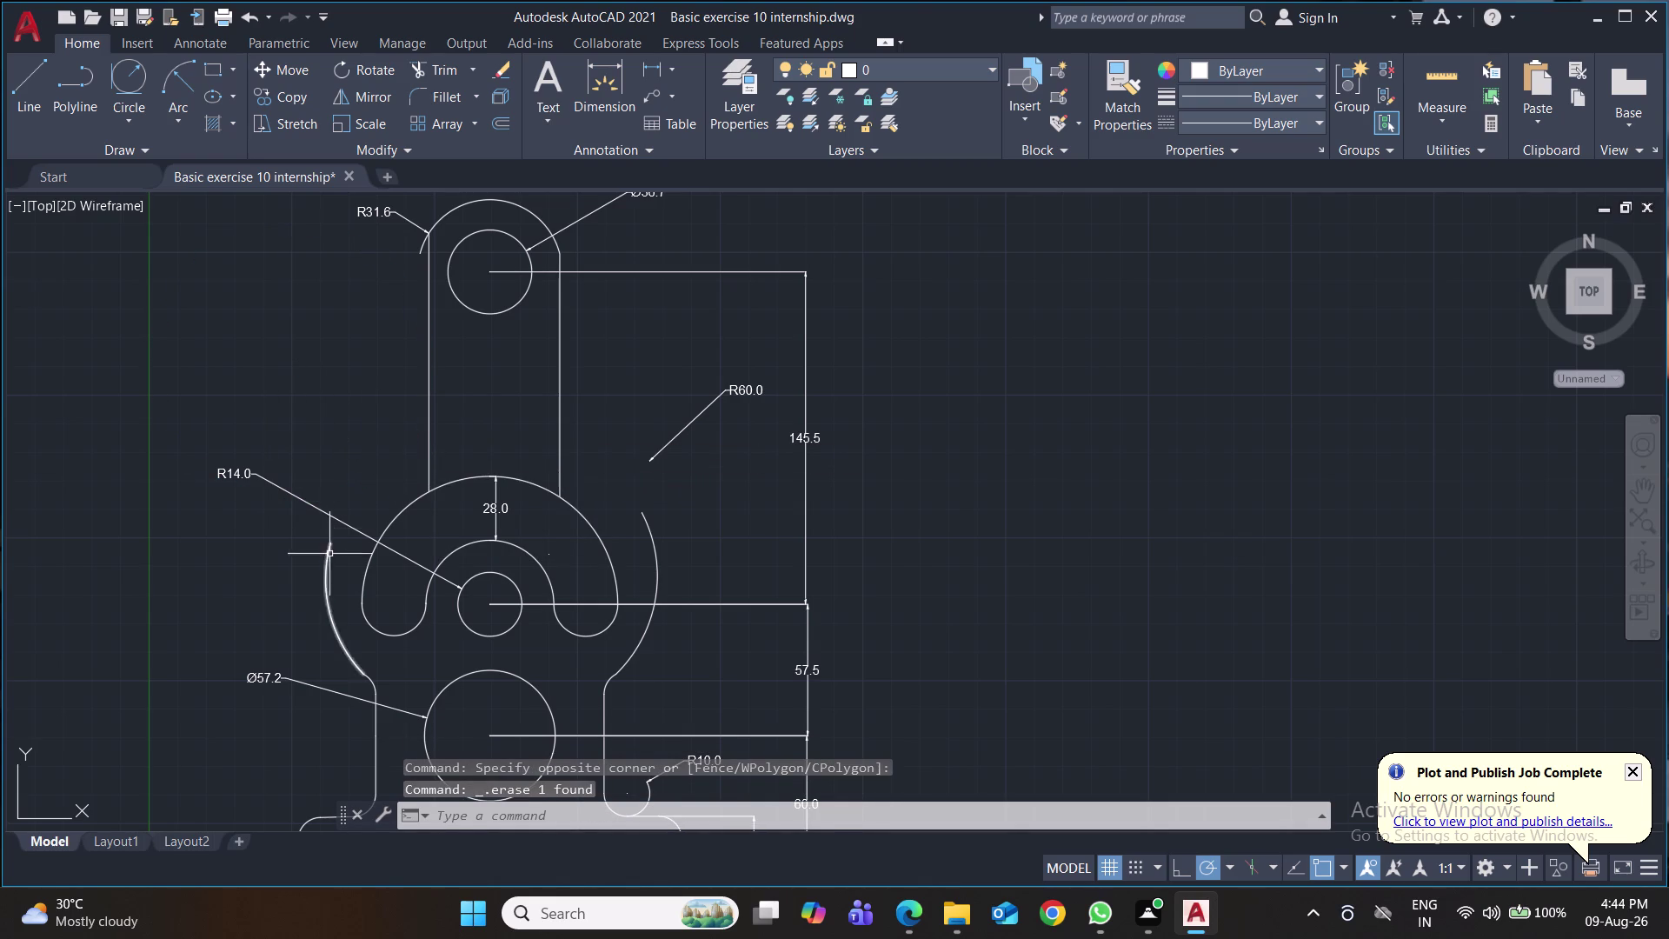
Undo repeatedly until the slanted R60 sides and both R60.0 labels return.
key(ctrl+z)
key(ctrl+z)
key(ctrl+z)
key(ctrl+z)
key(ctrl+z)
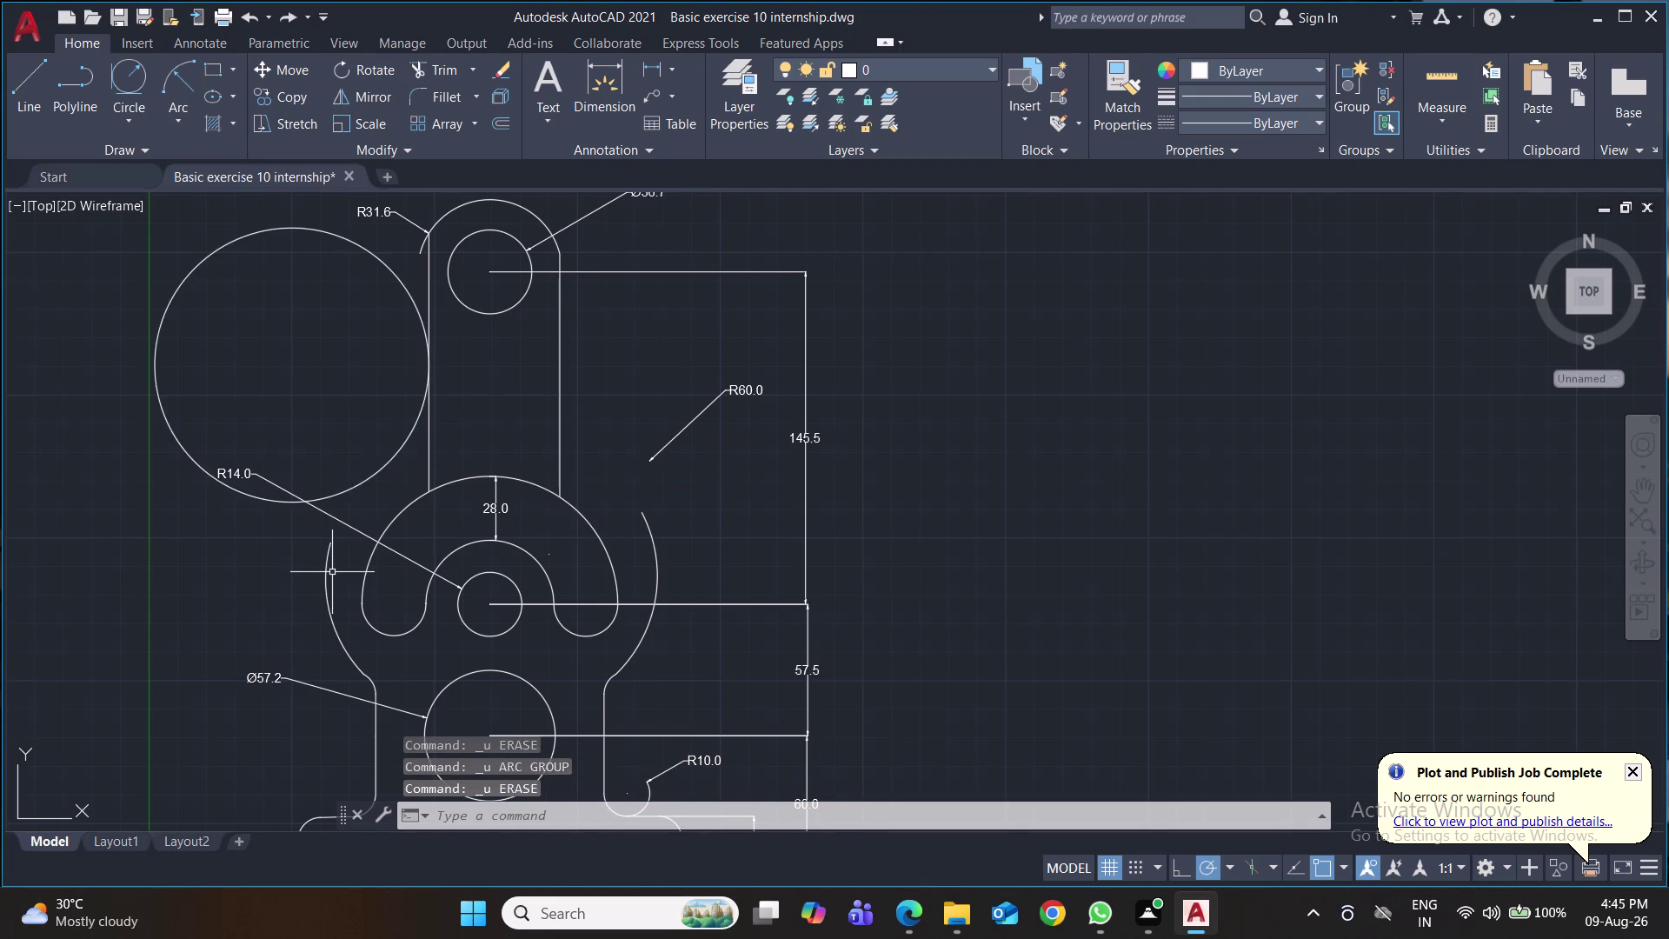
key(ctrl+z)
key(ctrl+z)
key(ctrl+z)
key(ctrl+z)
key(ctrl+z)
key(ctrl+z)
key(ctrl+z)
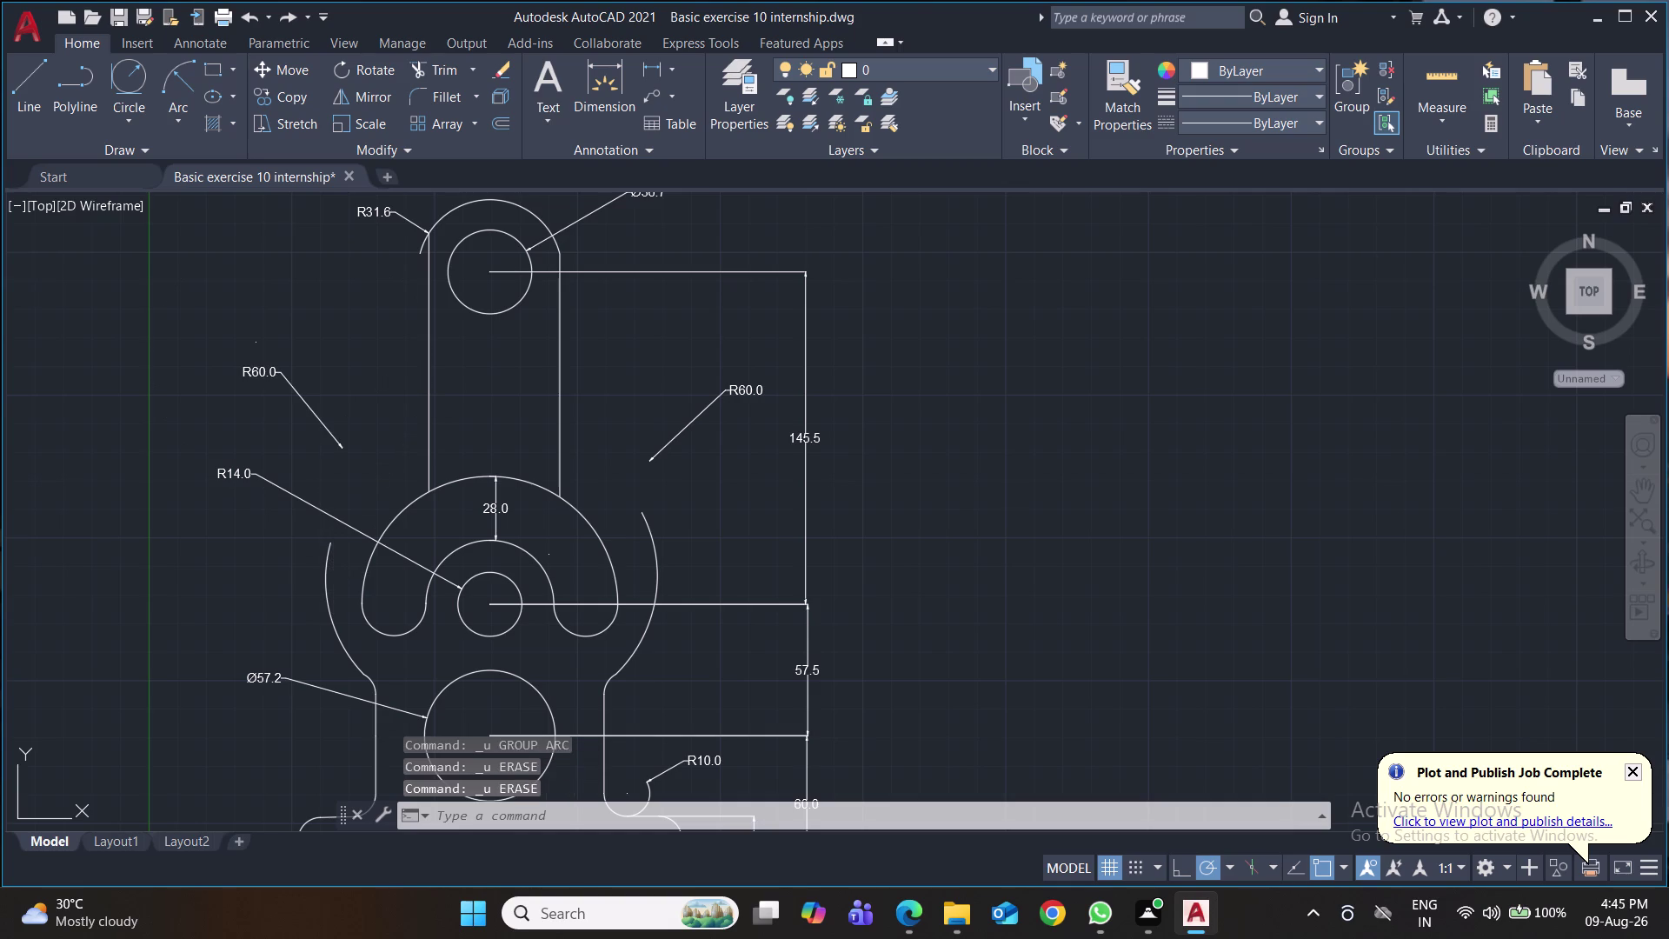
key(ctrl+z)
key(ctrl+z)
key(ctrl+z)
key(ctrl+z)
key(ctrl+z)
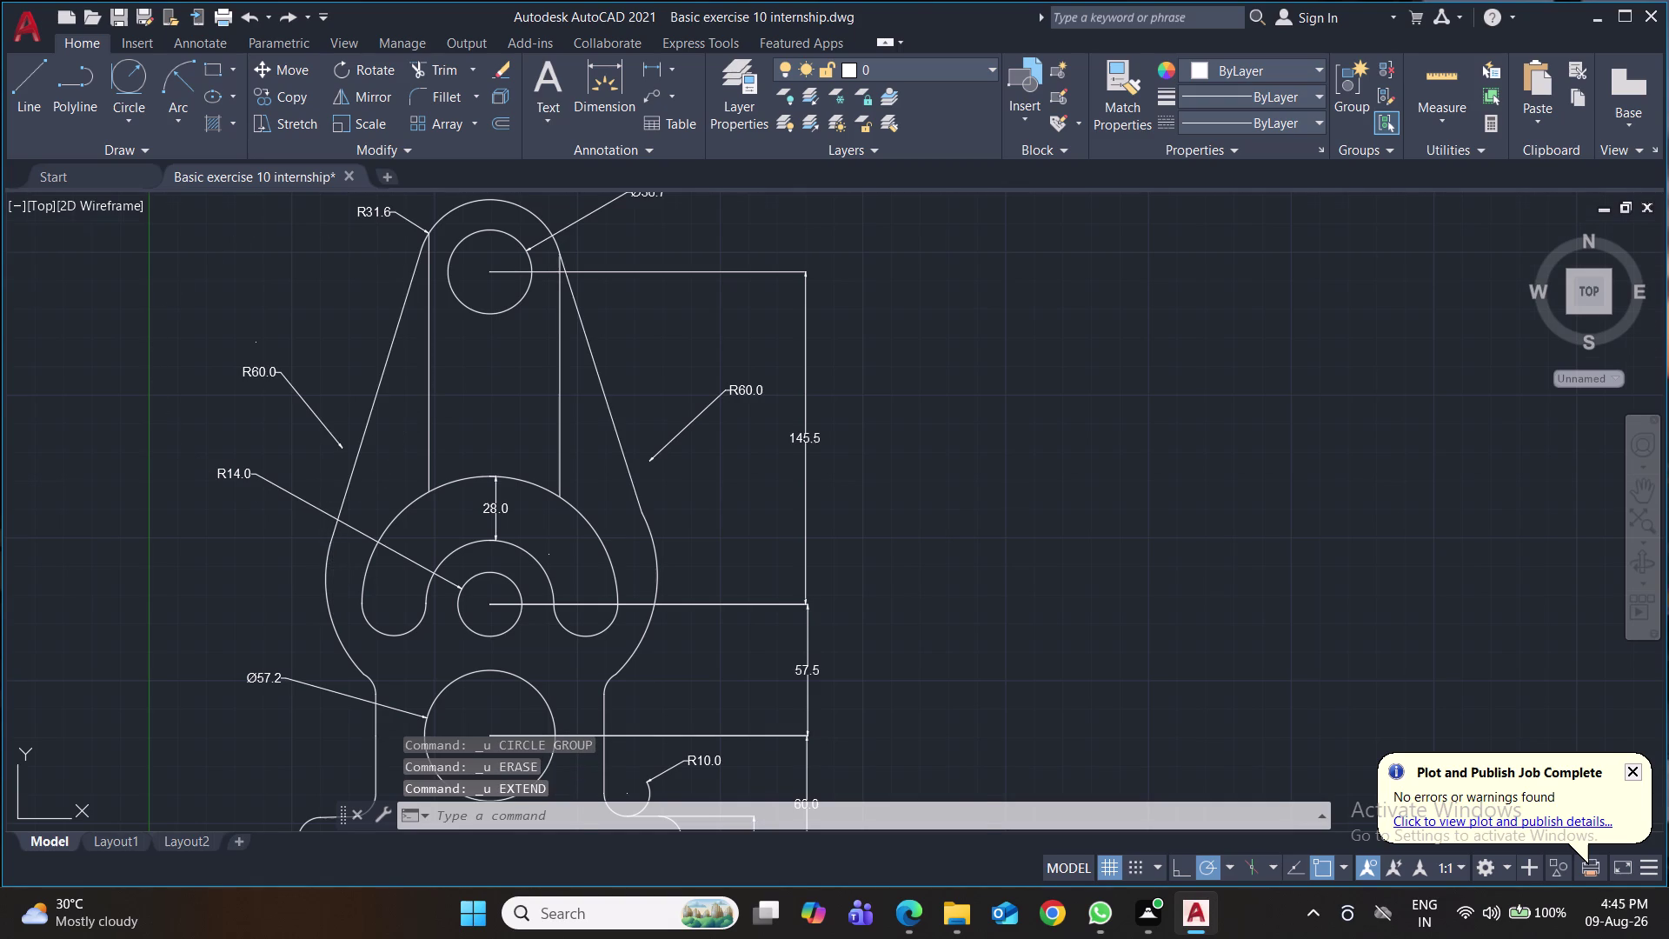
scroll(down, 3)
scroll(down, 3)
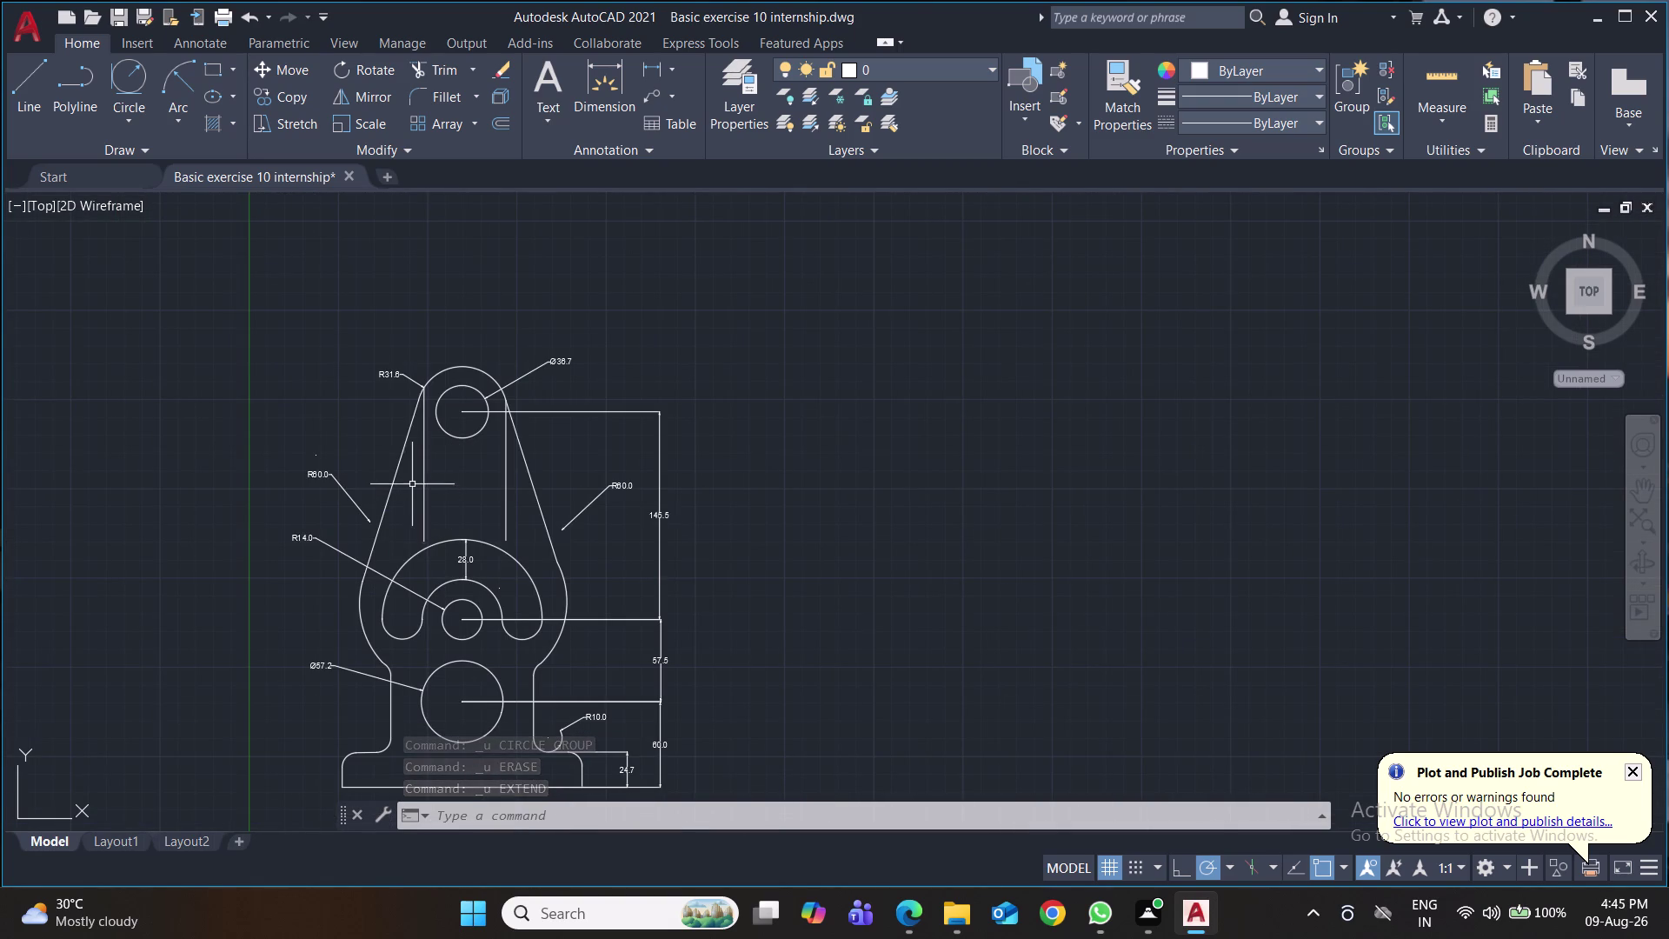
Erase the two vertical guide lines.
click(423, 484)
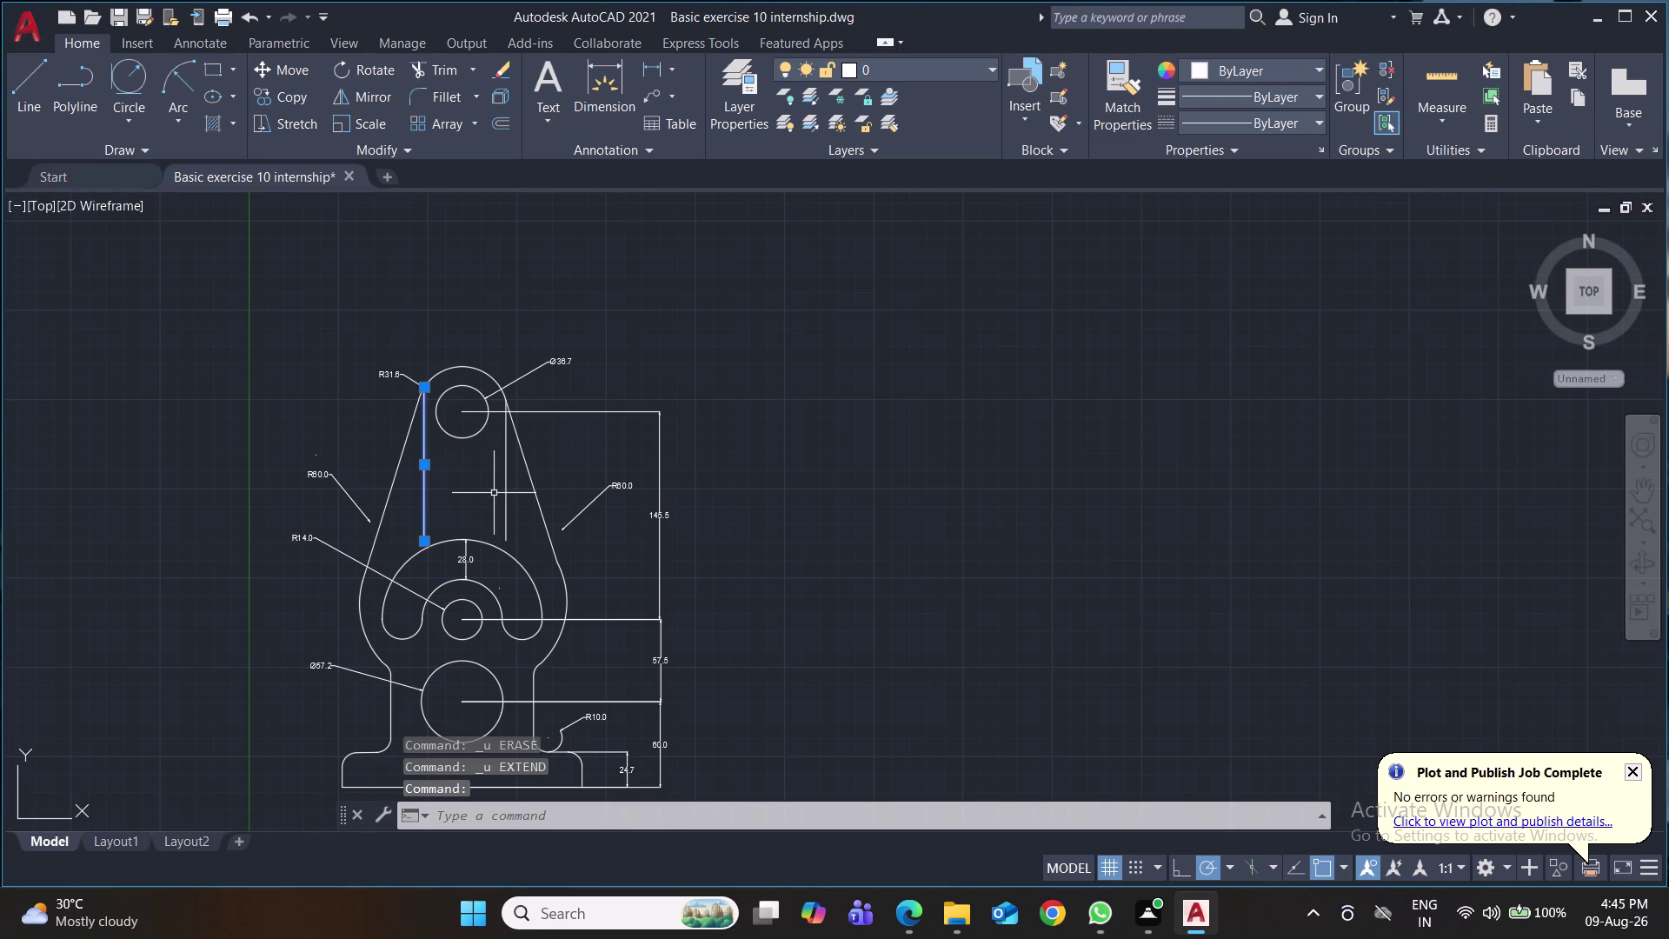
click(504, 485)
key(Delete)
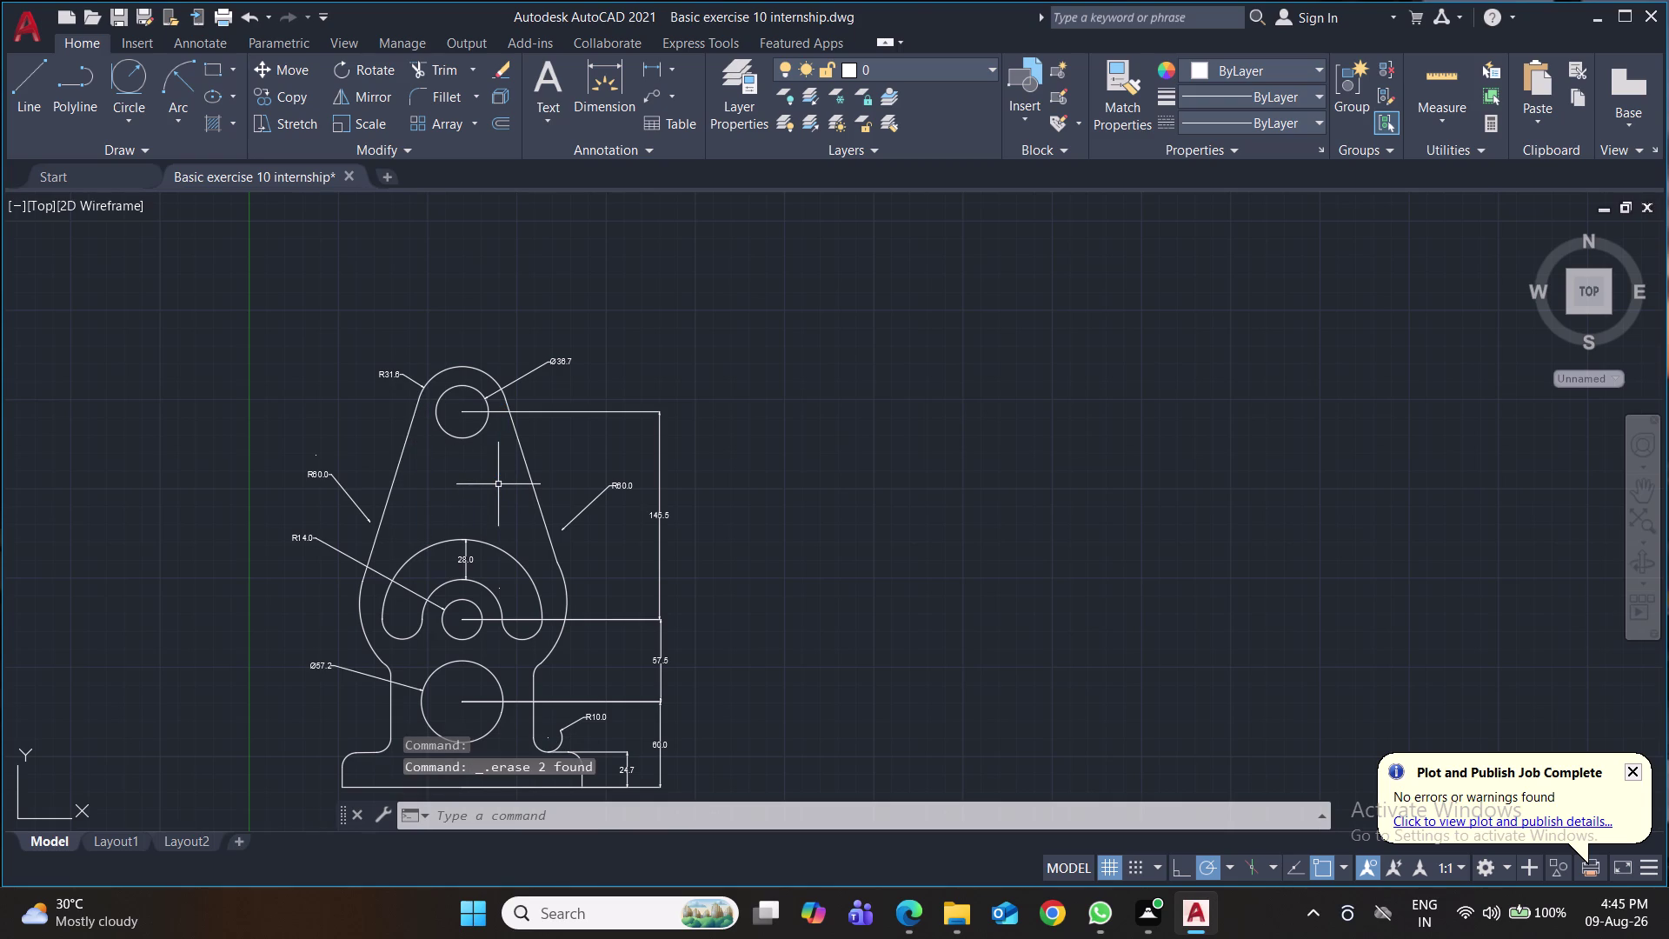
scroll(up, 3)
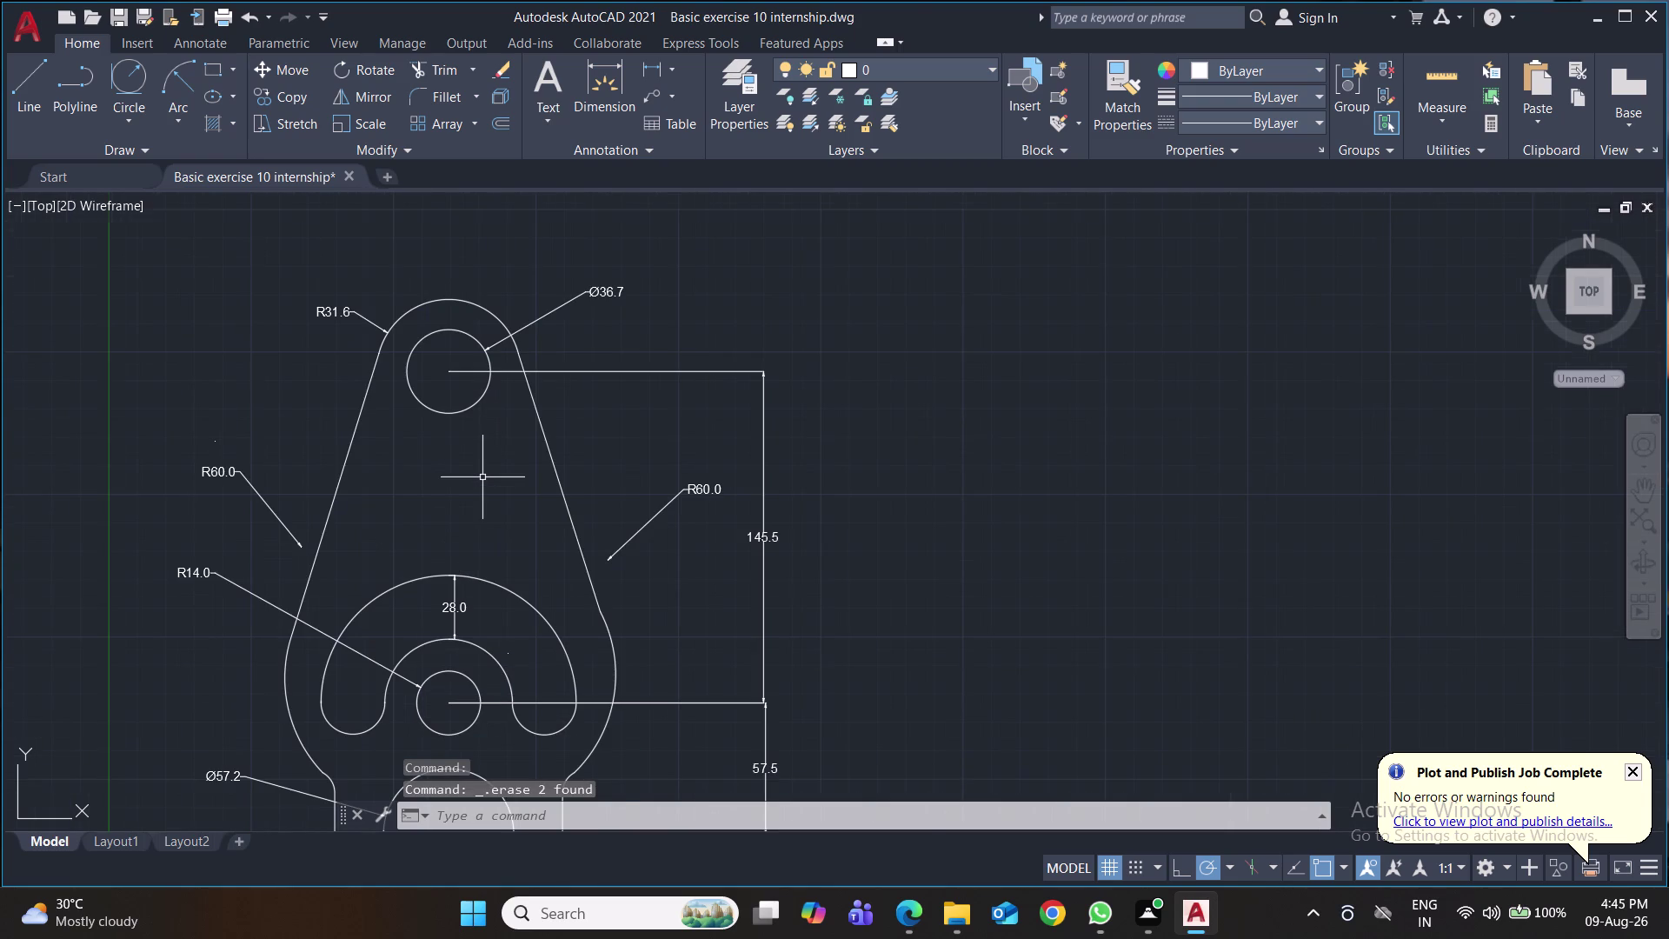
scroll(up, 3)
middle_drag(482, 477, 484, 456)
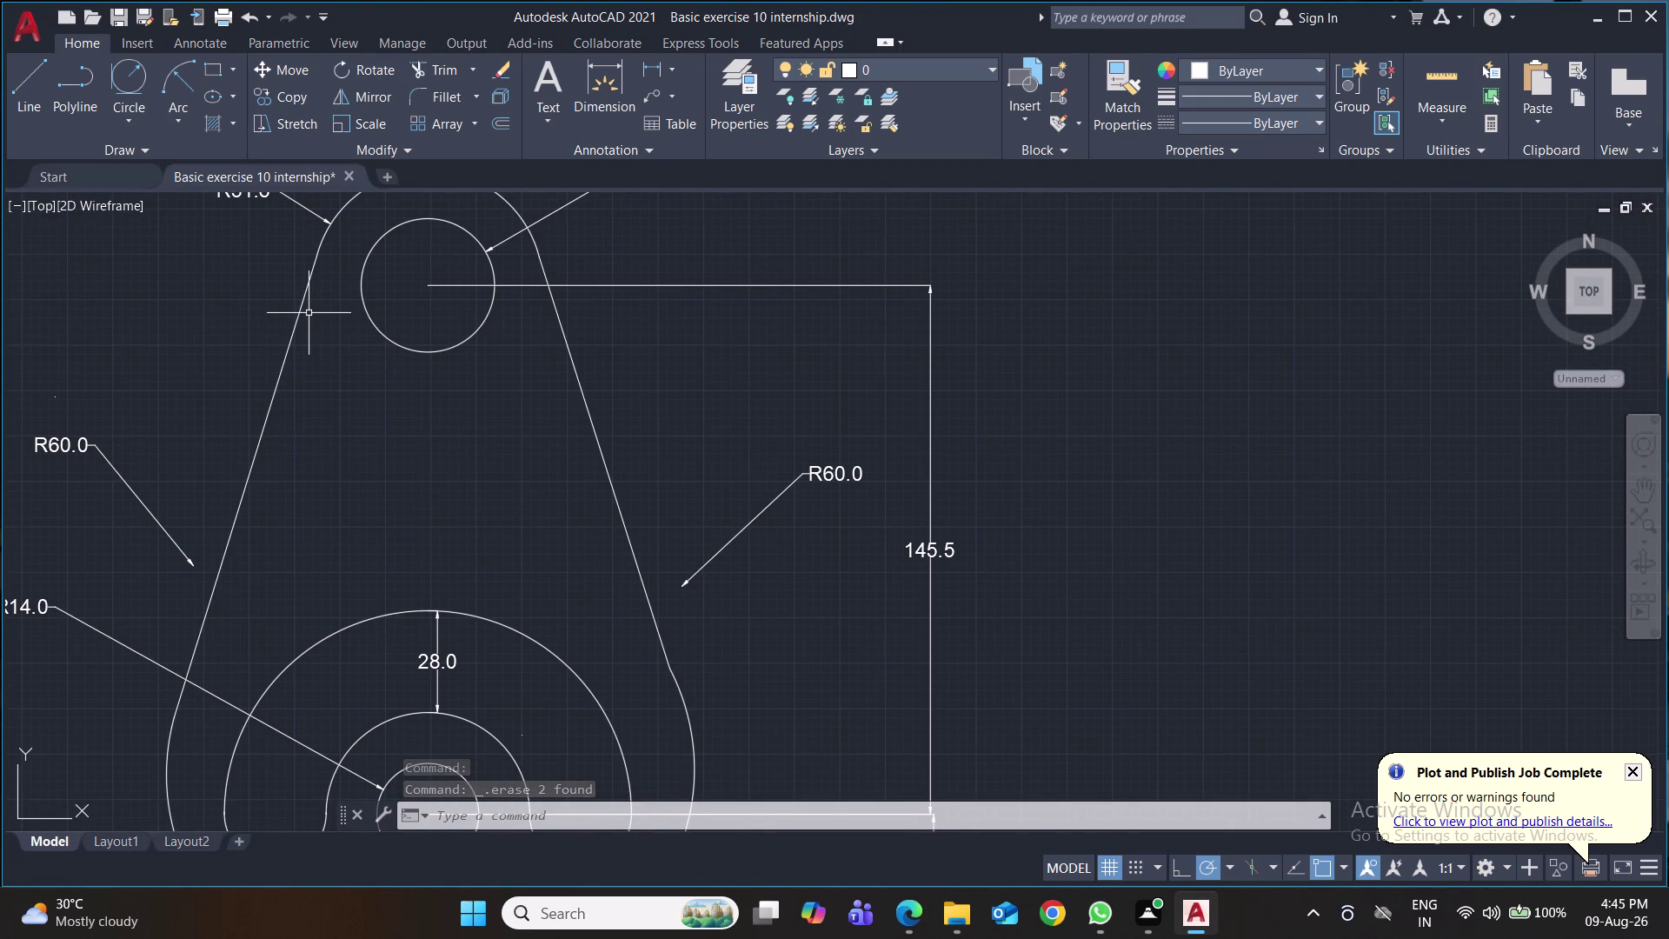
scroll(down, 3)
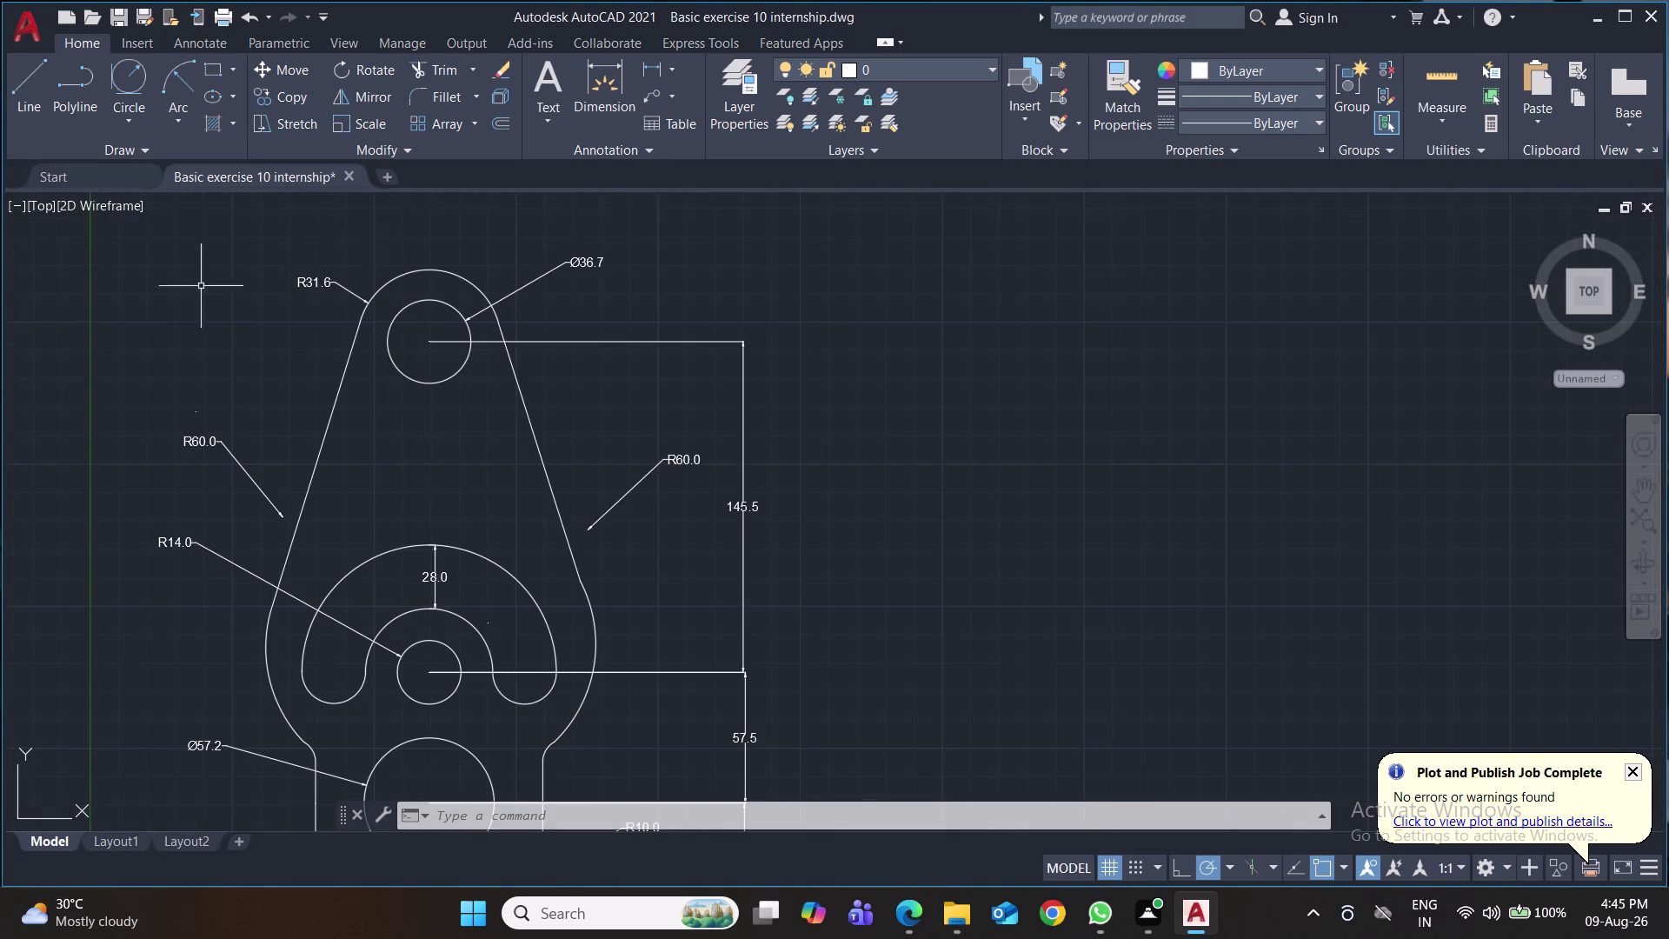
Draw a radius-31.6 circle centred on the top hole.
click(136, 123)
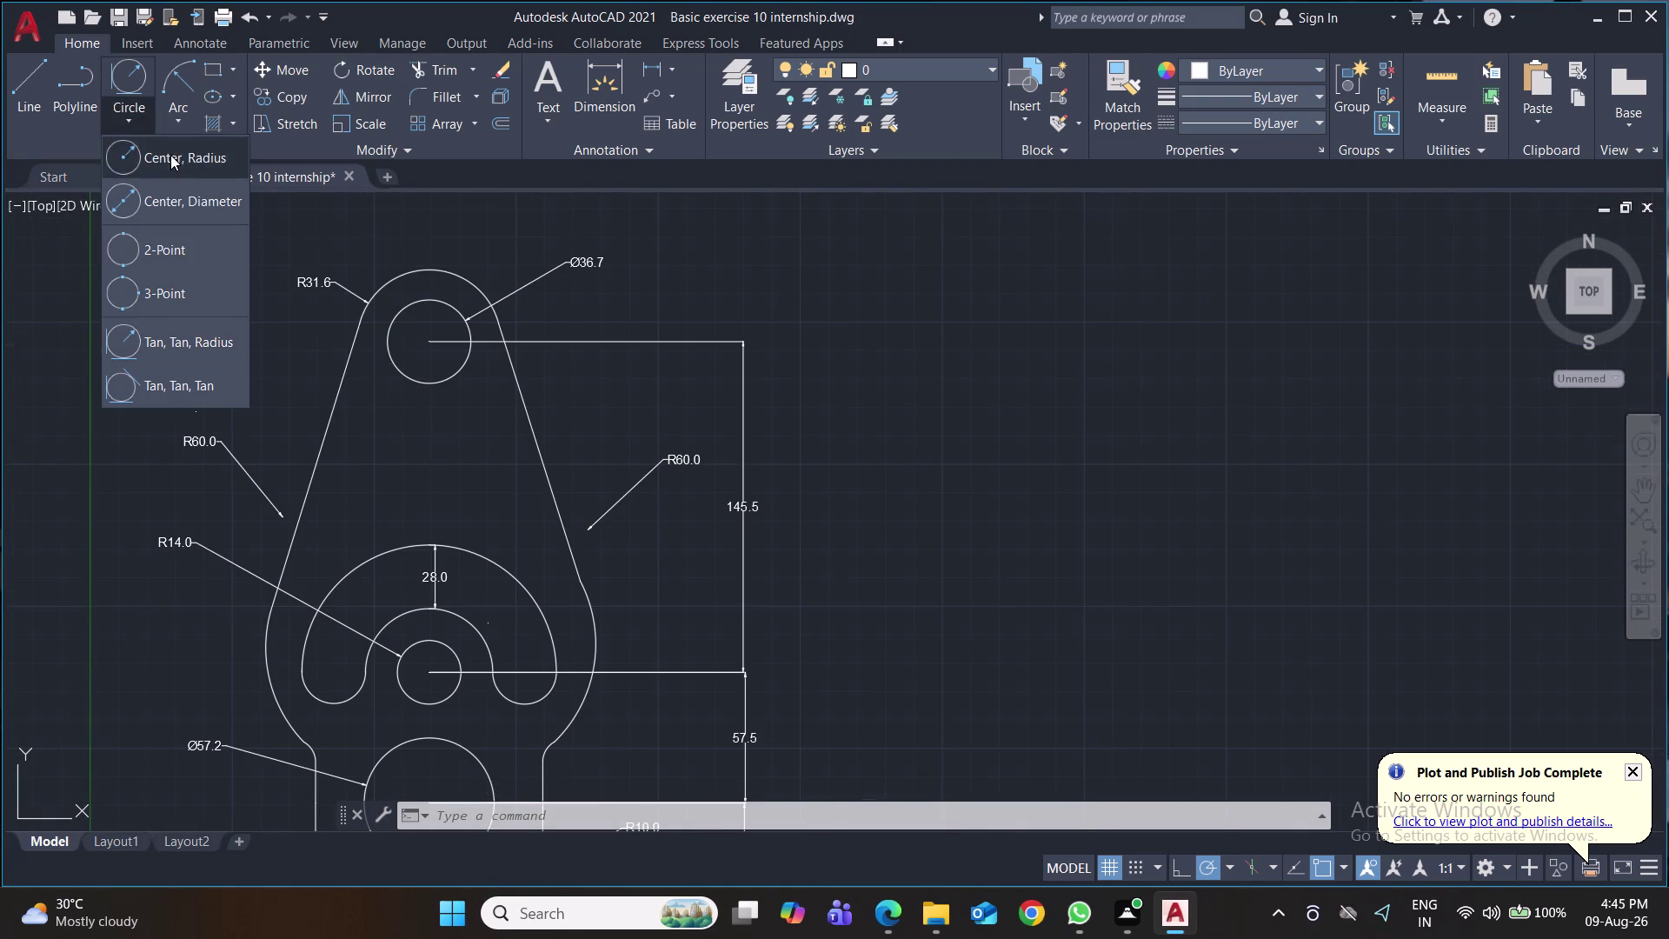
click(171, 155)
click(432, 346)
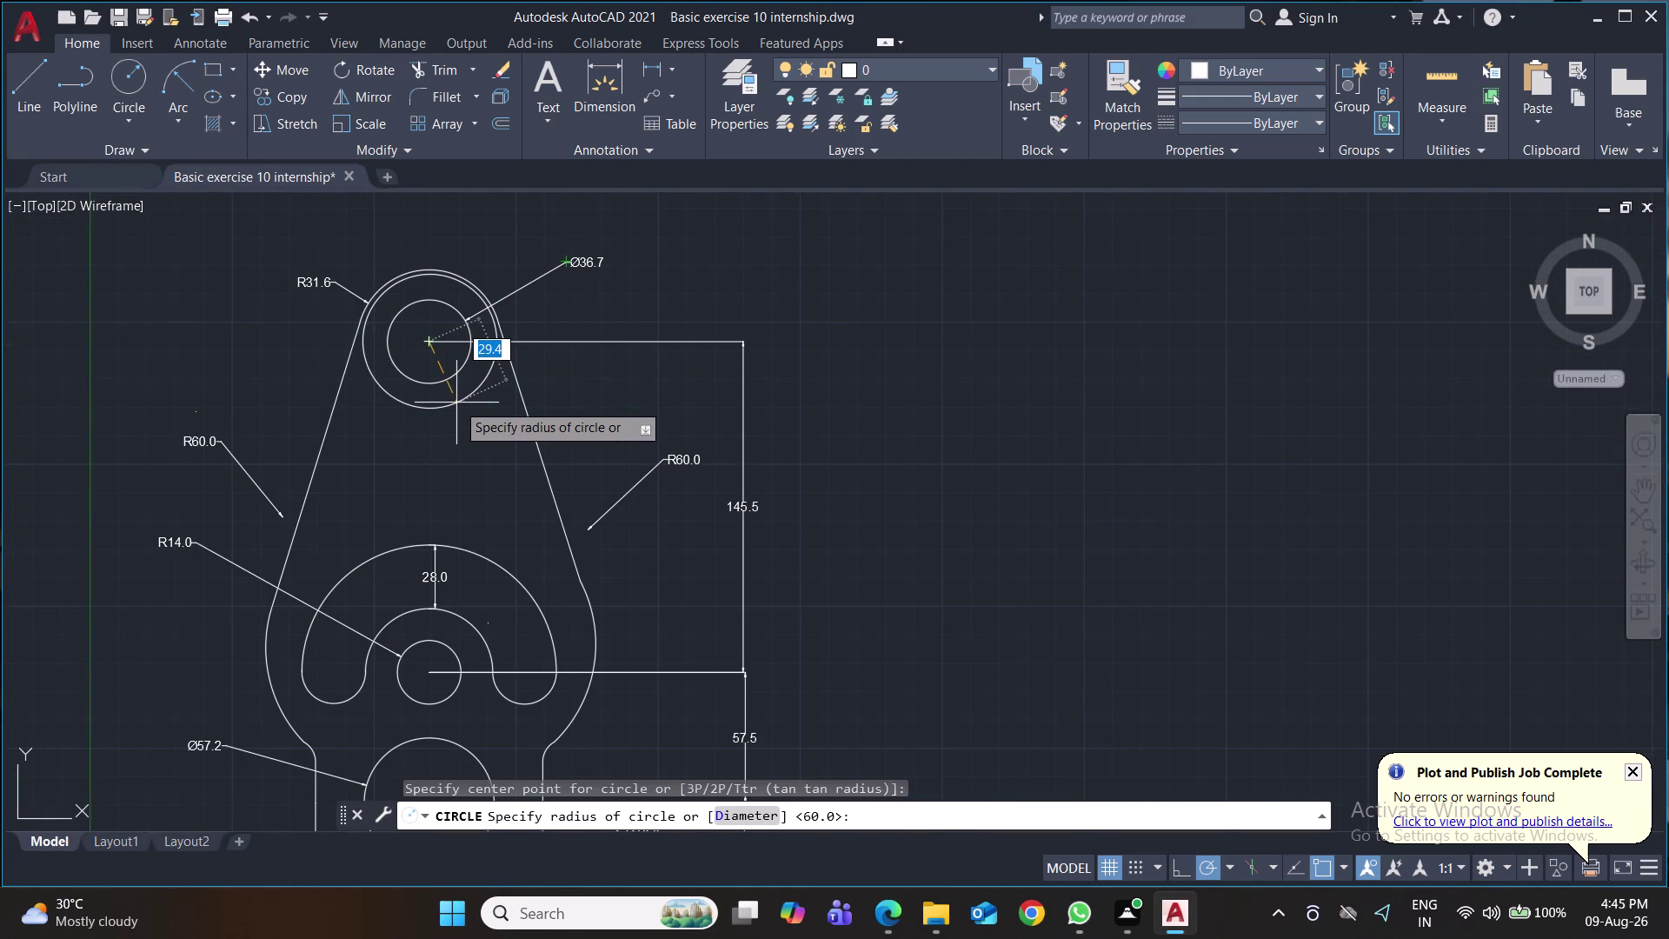
text(31.)
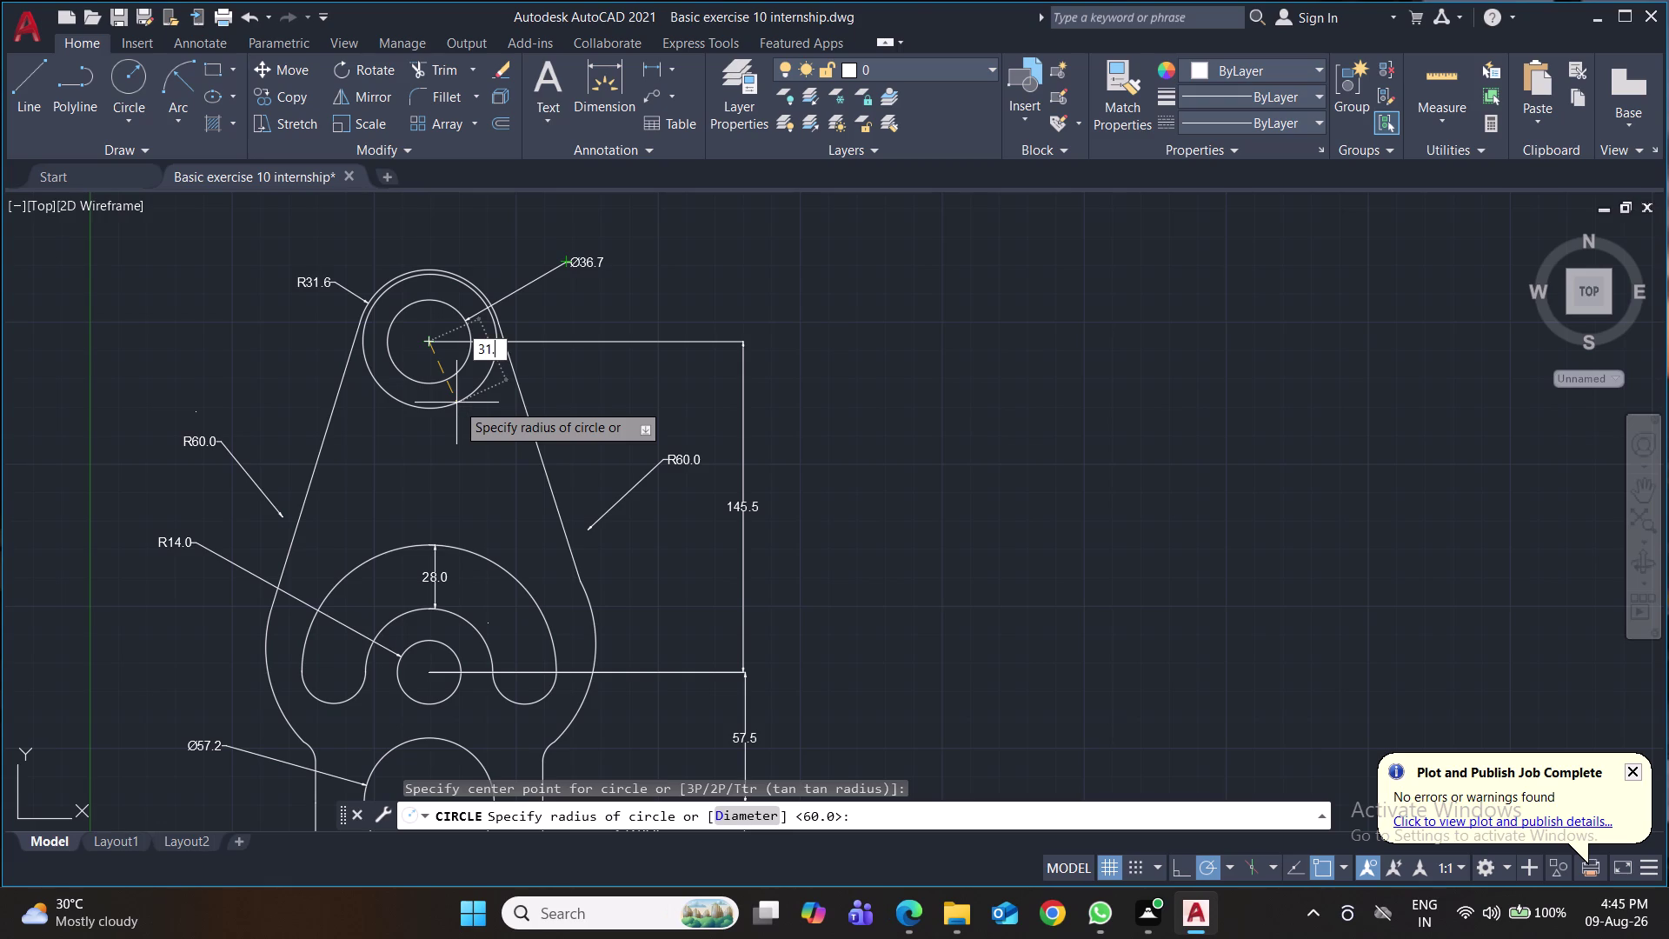
text(6)
key(Return)
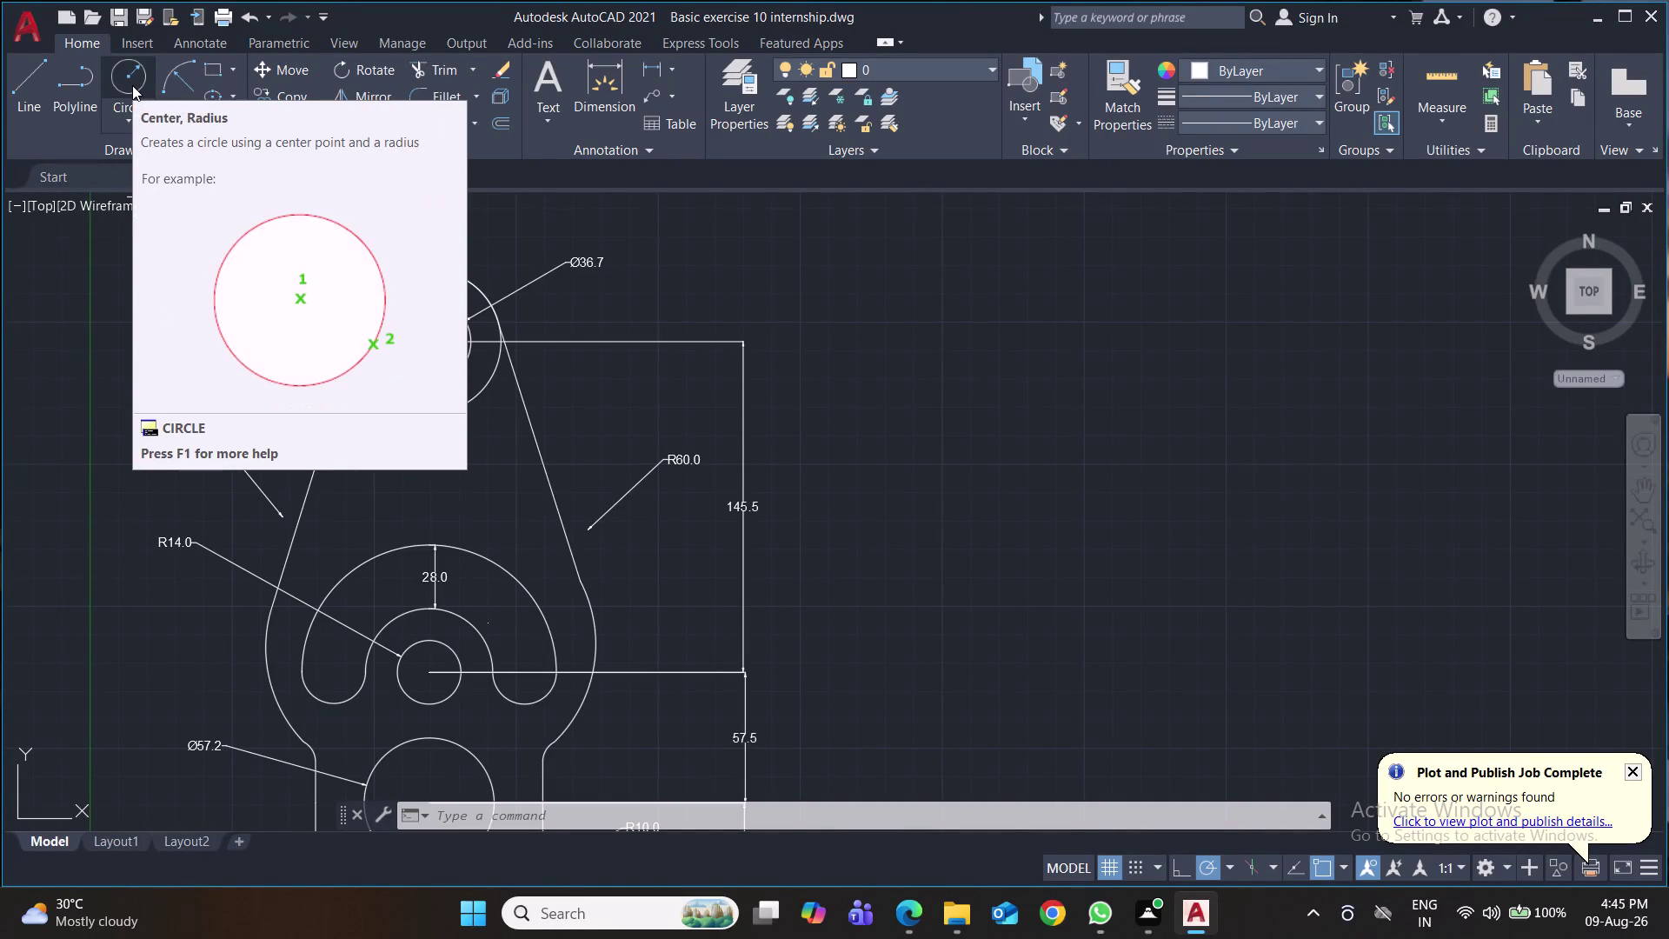
click(136, 130)
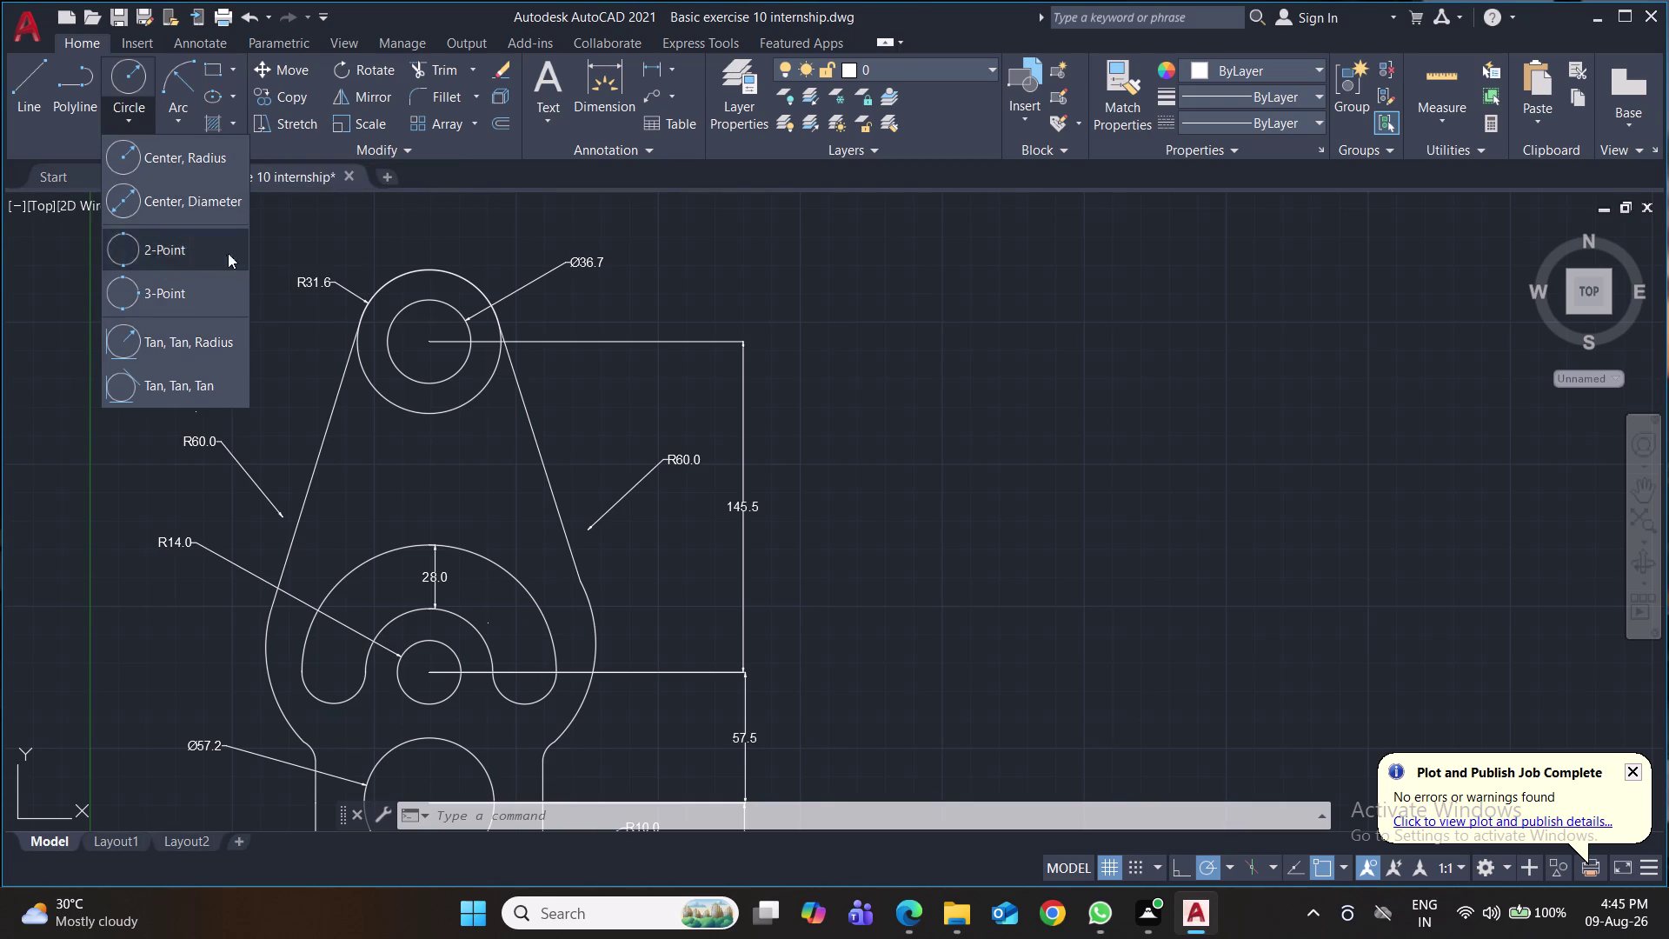
click(180, 119)
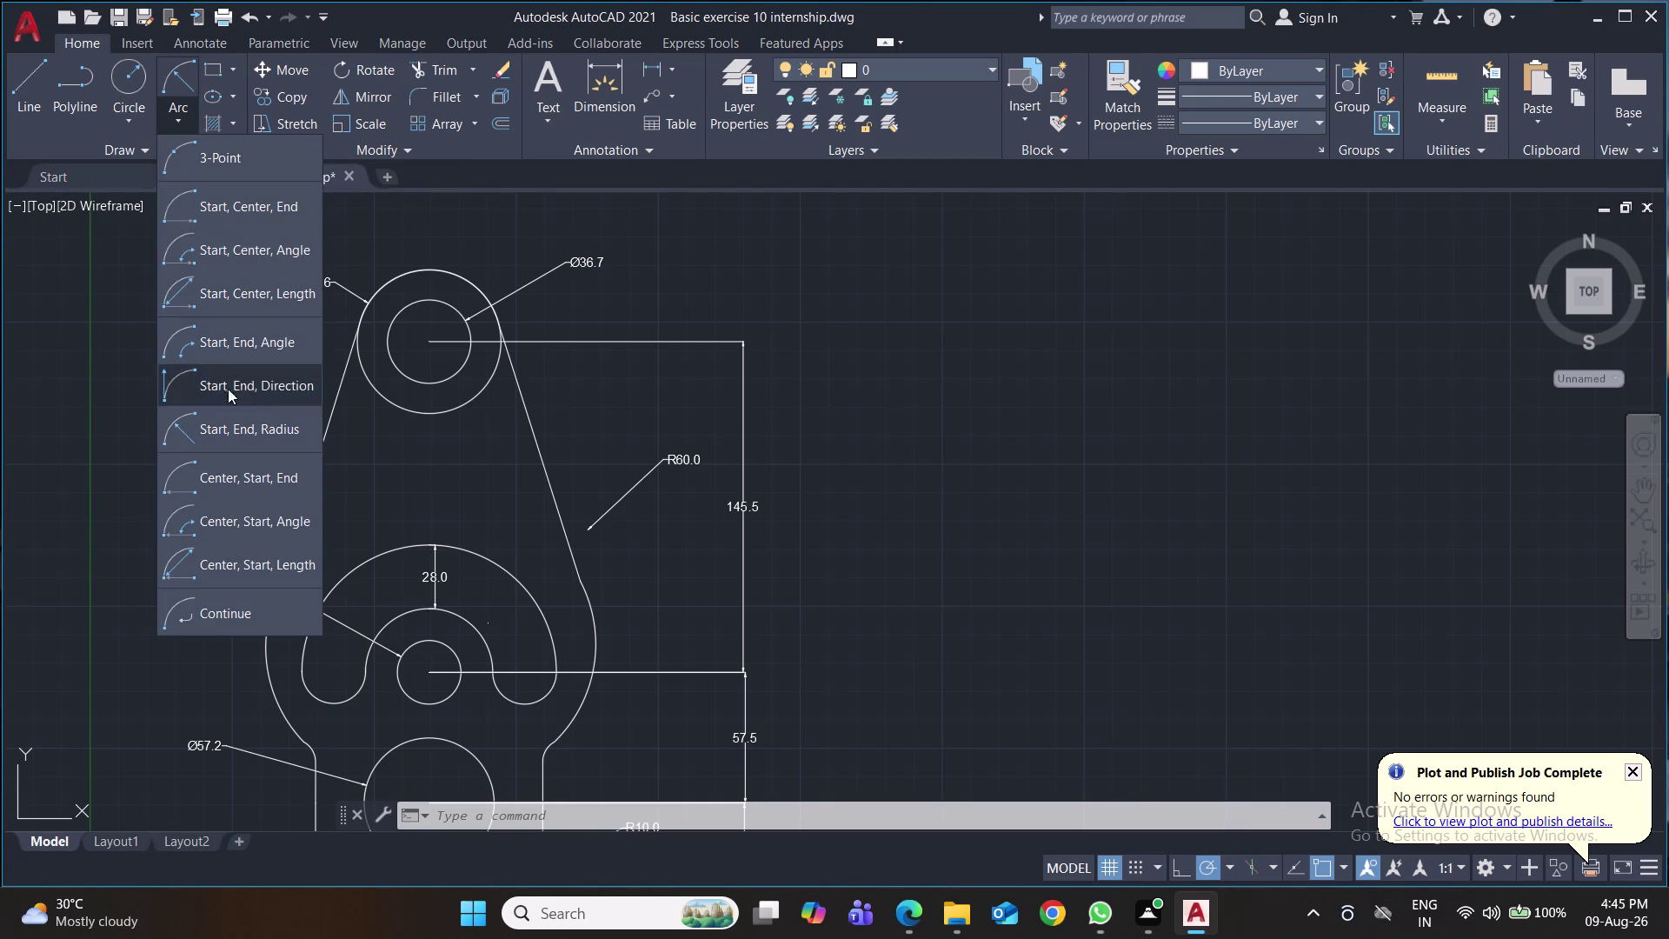
Draw a radius-60 Start-End-Radius arc along the lower left slanted side.
click(240, 423)
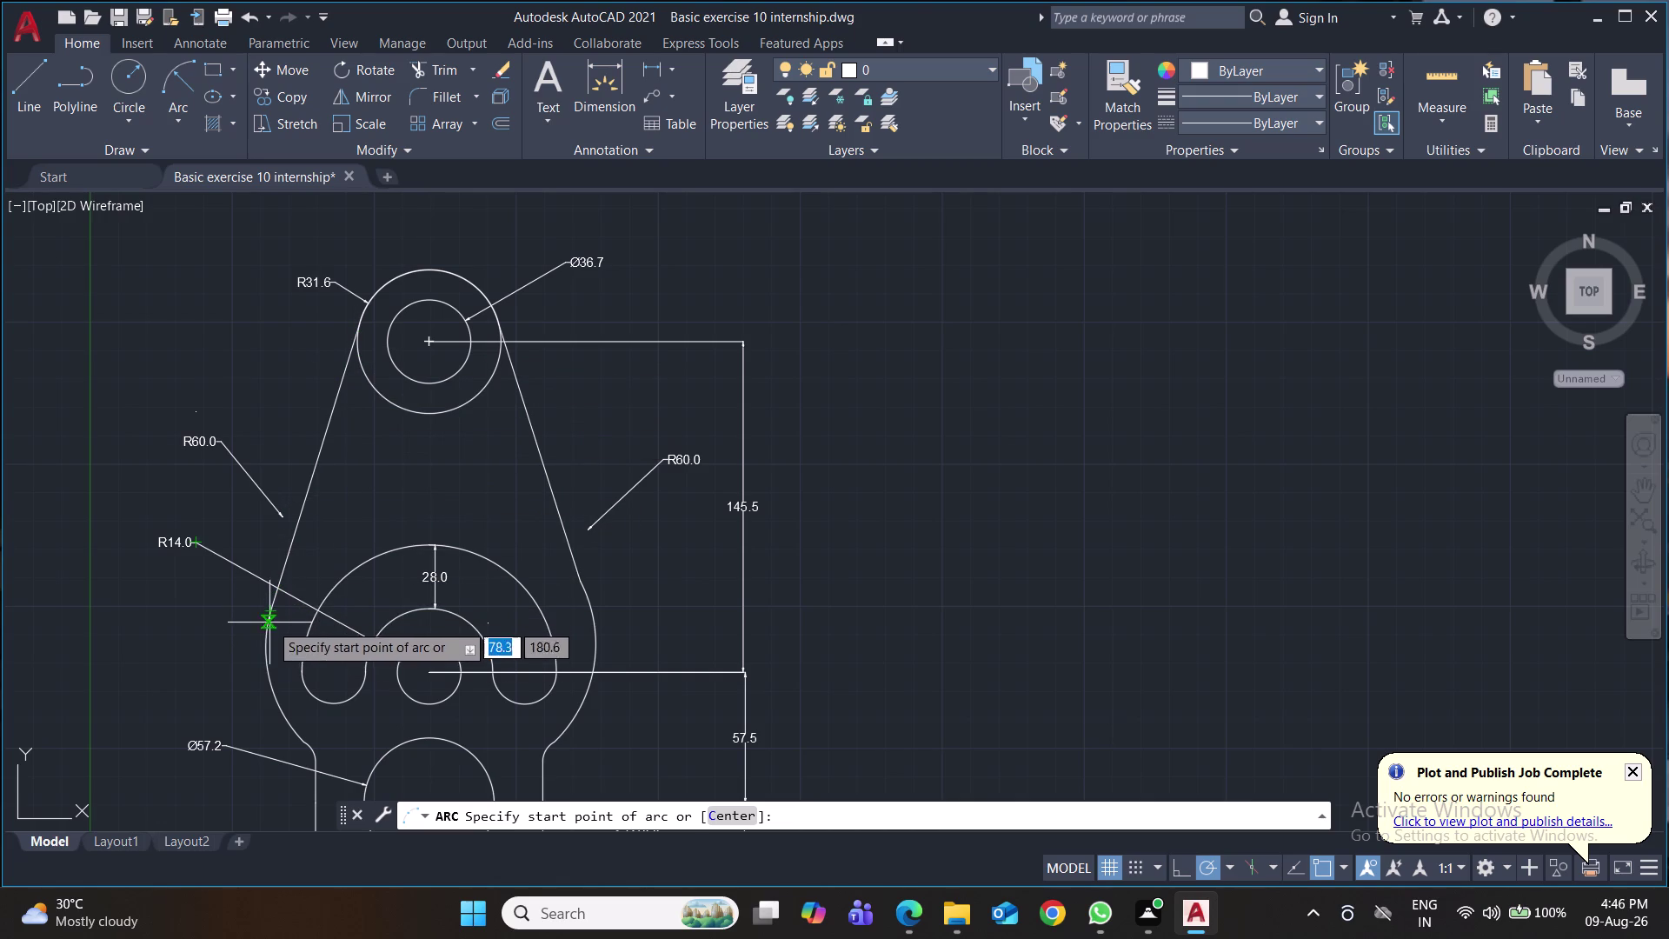
click(272, 610)
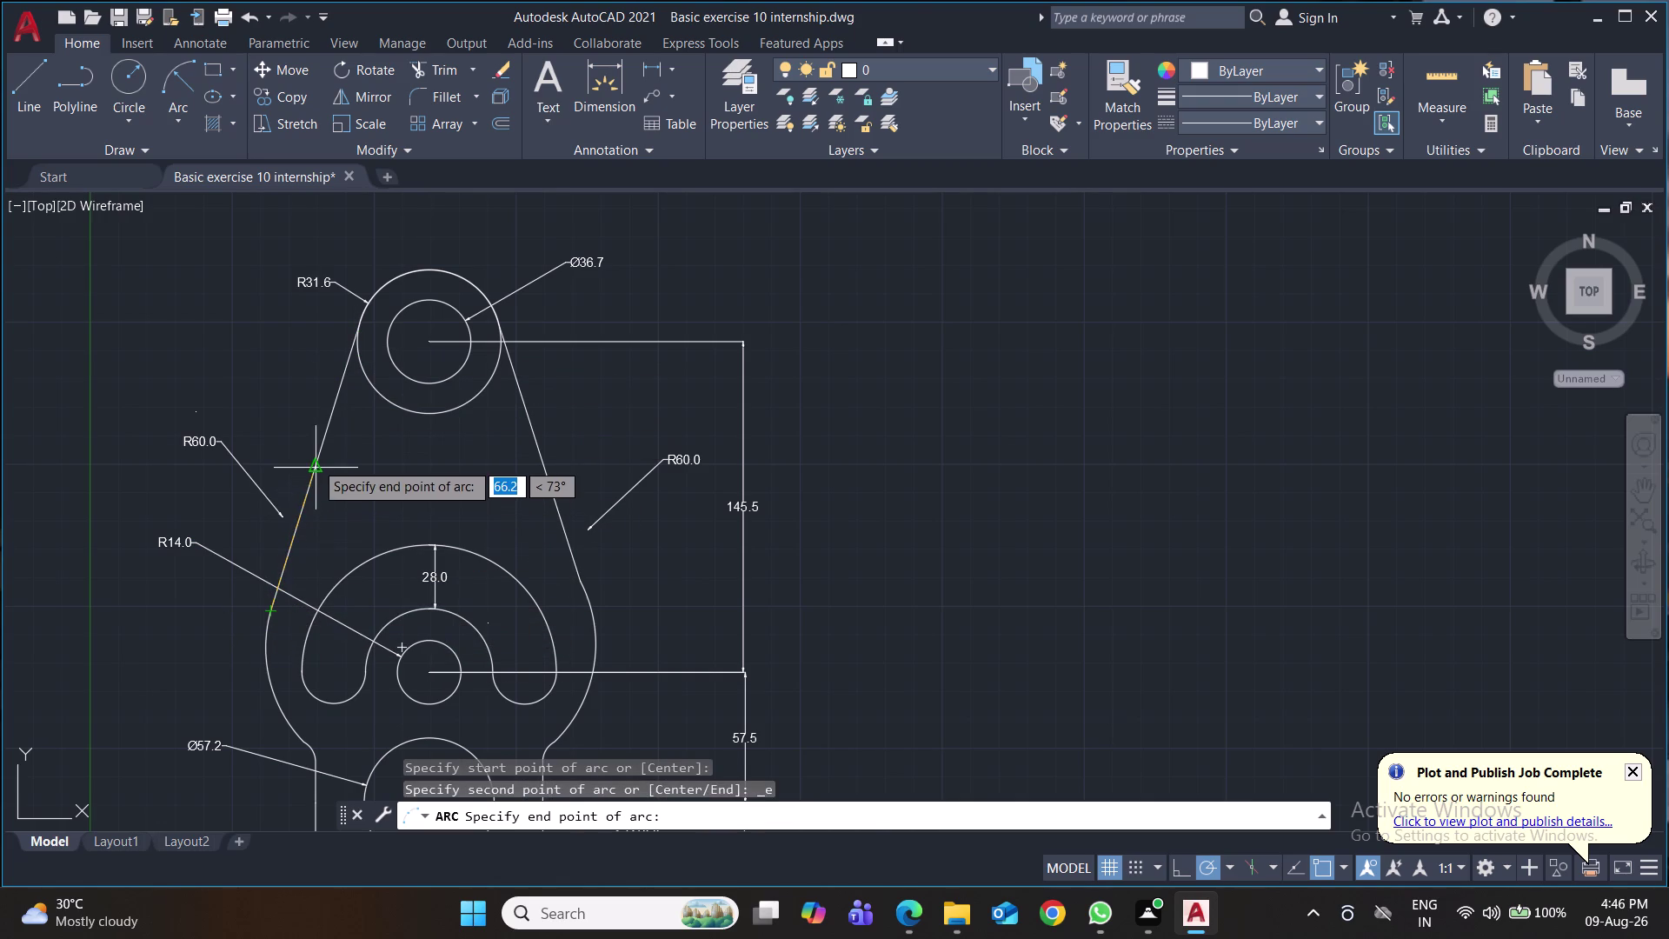
click(315, 462)
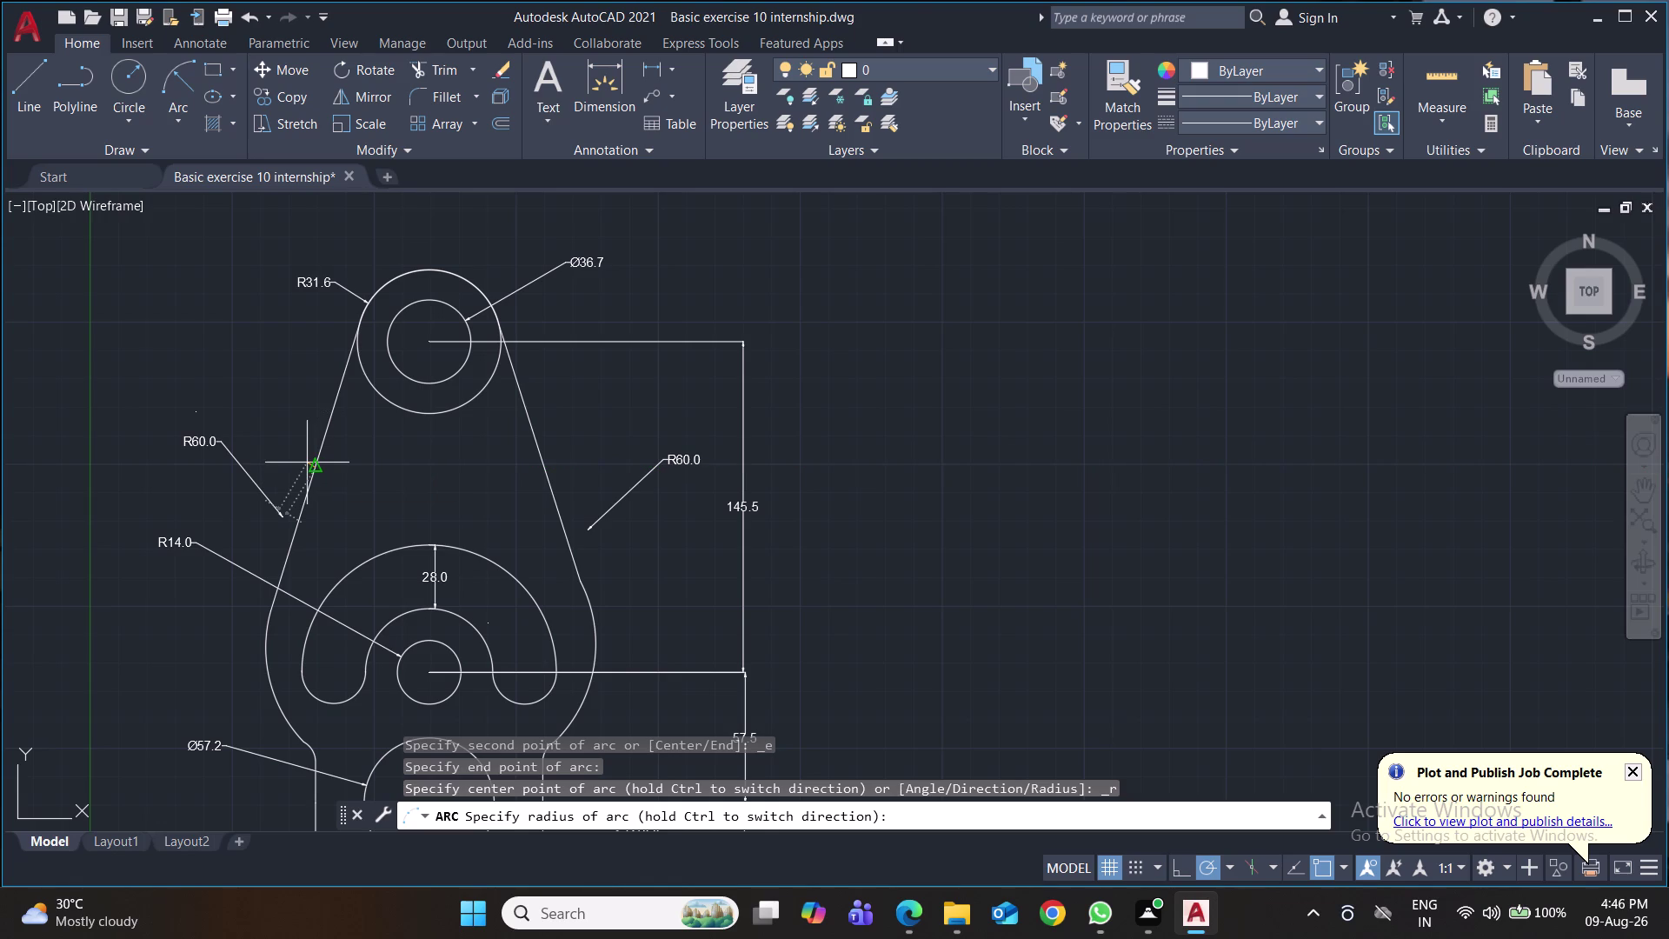
text(60)
key(Return)
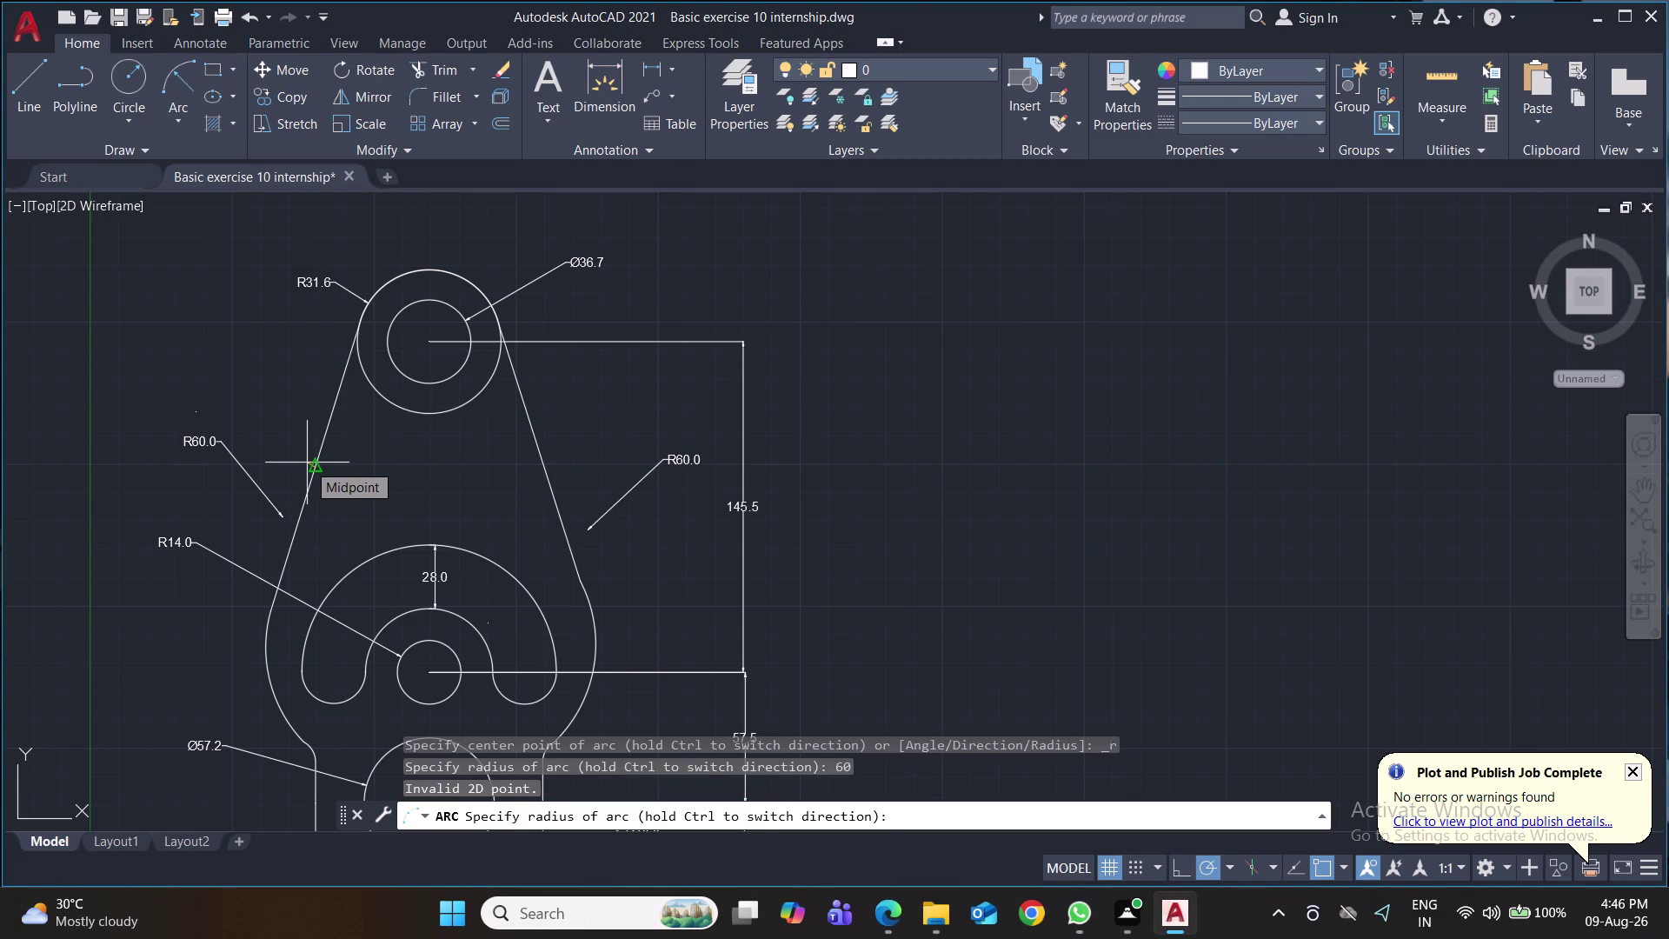
text(60)
key(Return)
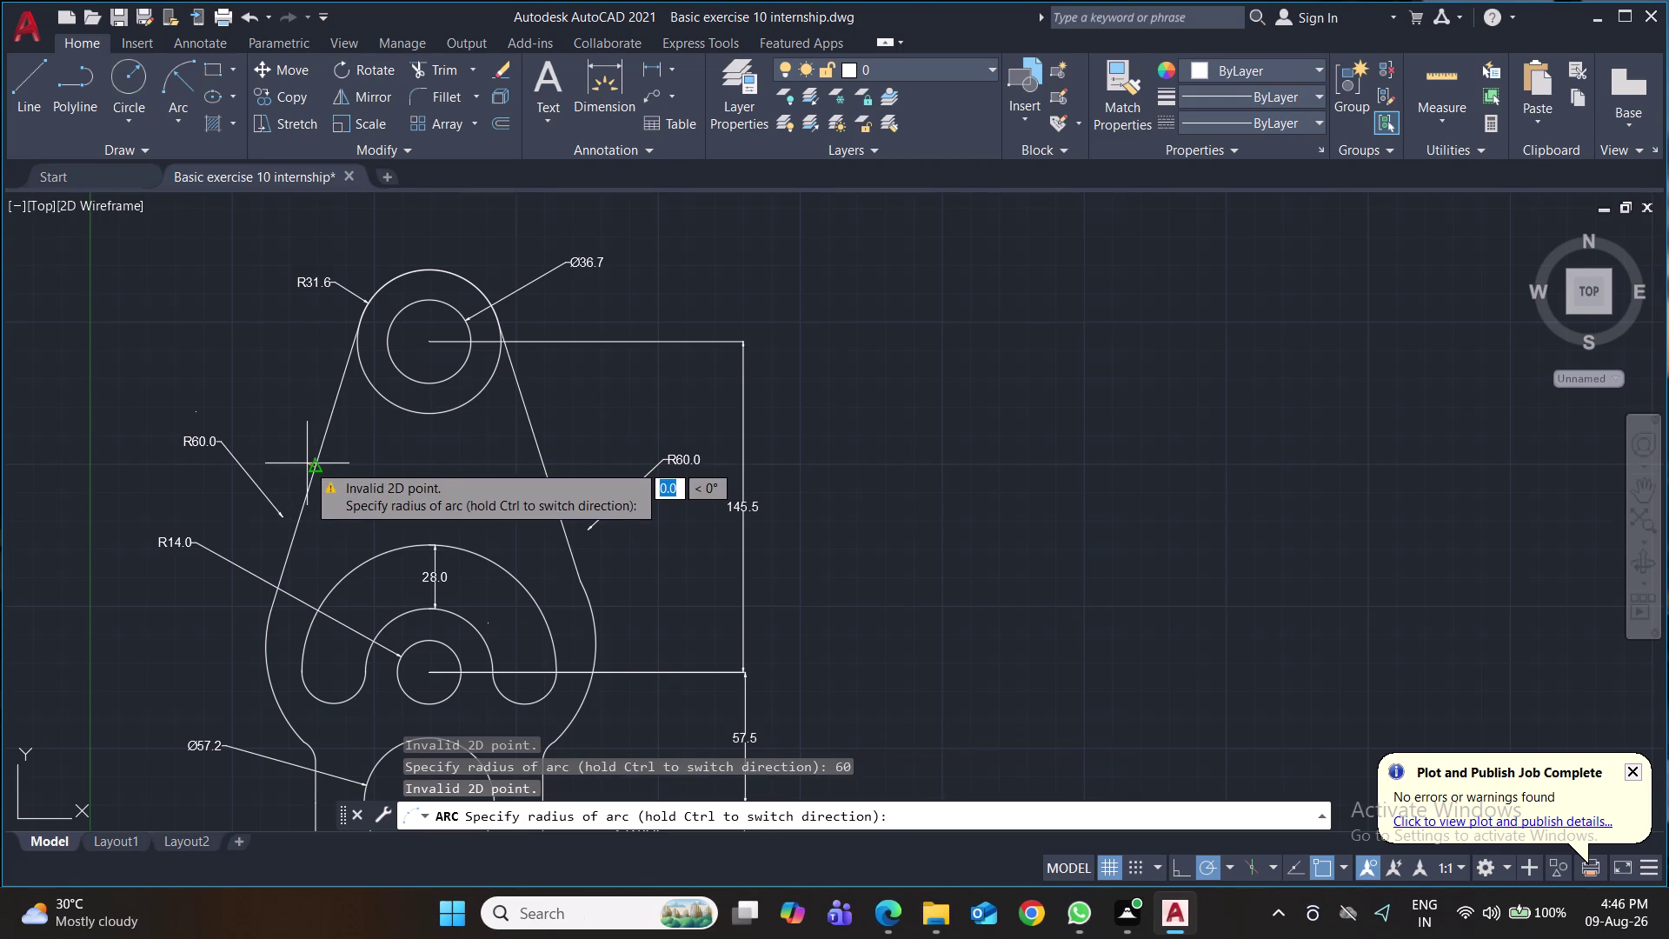
text(60)
key(Return)
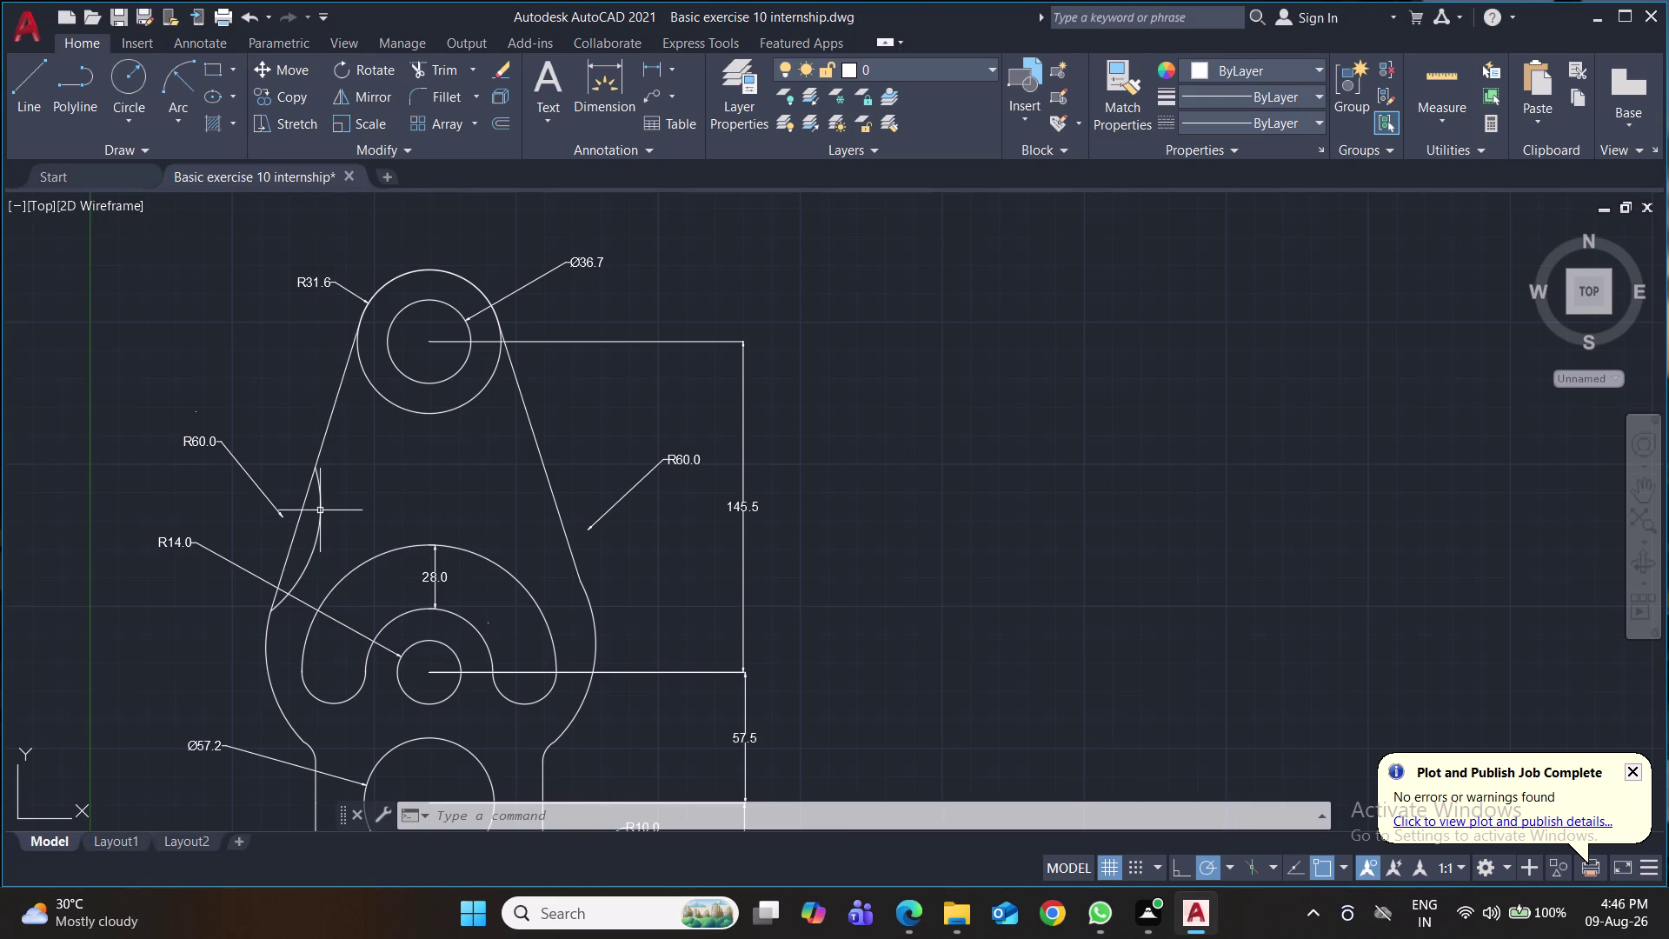
Erase both slanted side lines together with the new arc.
click(319, 510)
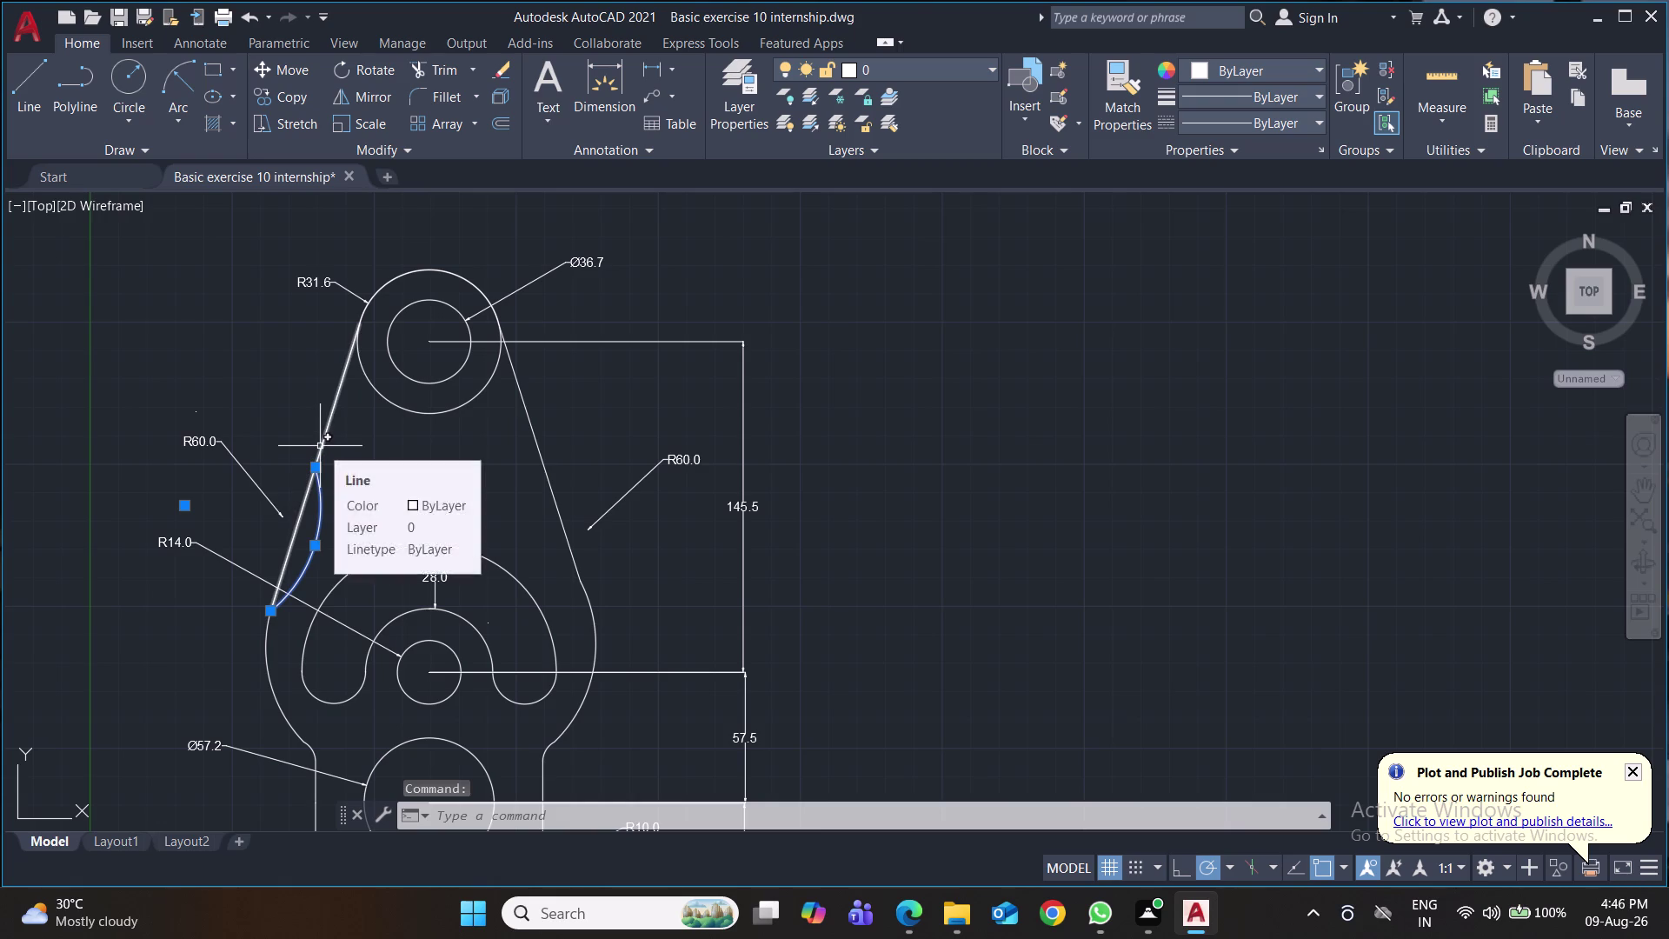
click(320, 446)
click(541, 466)
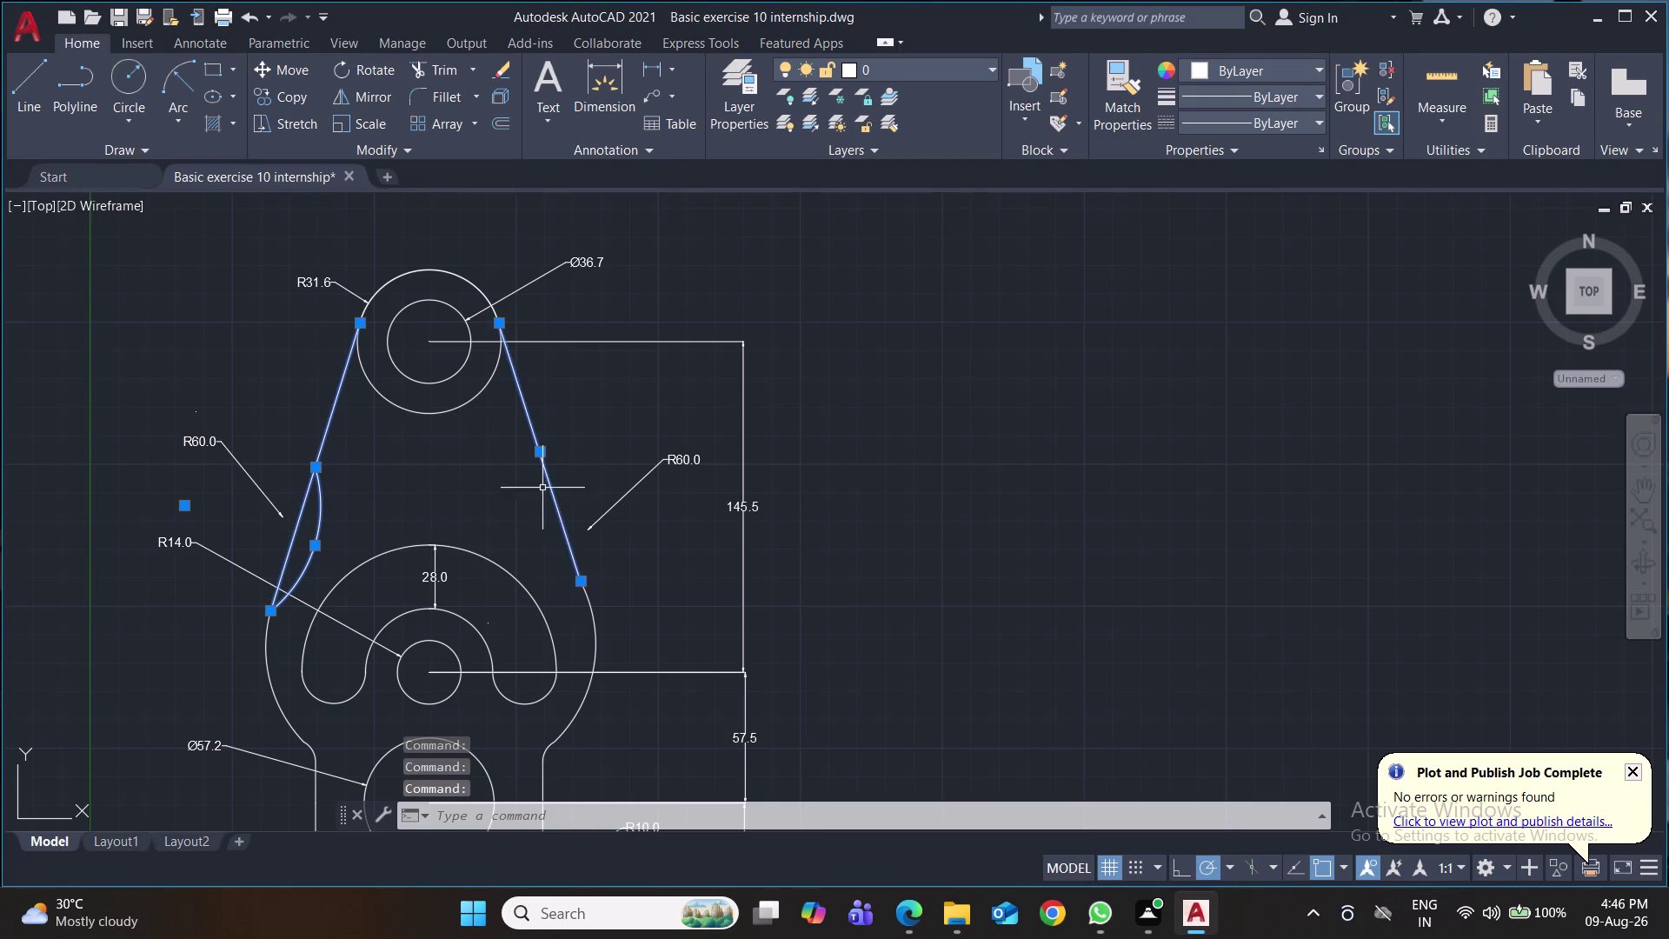
key(Delete)
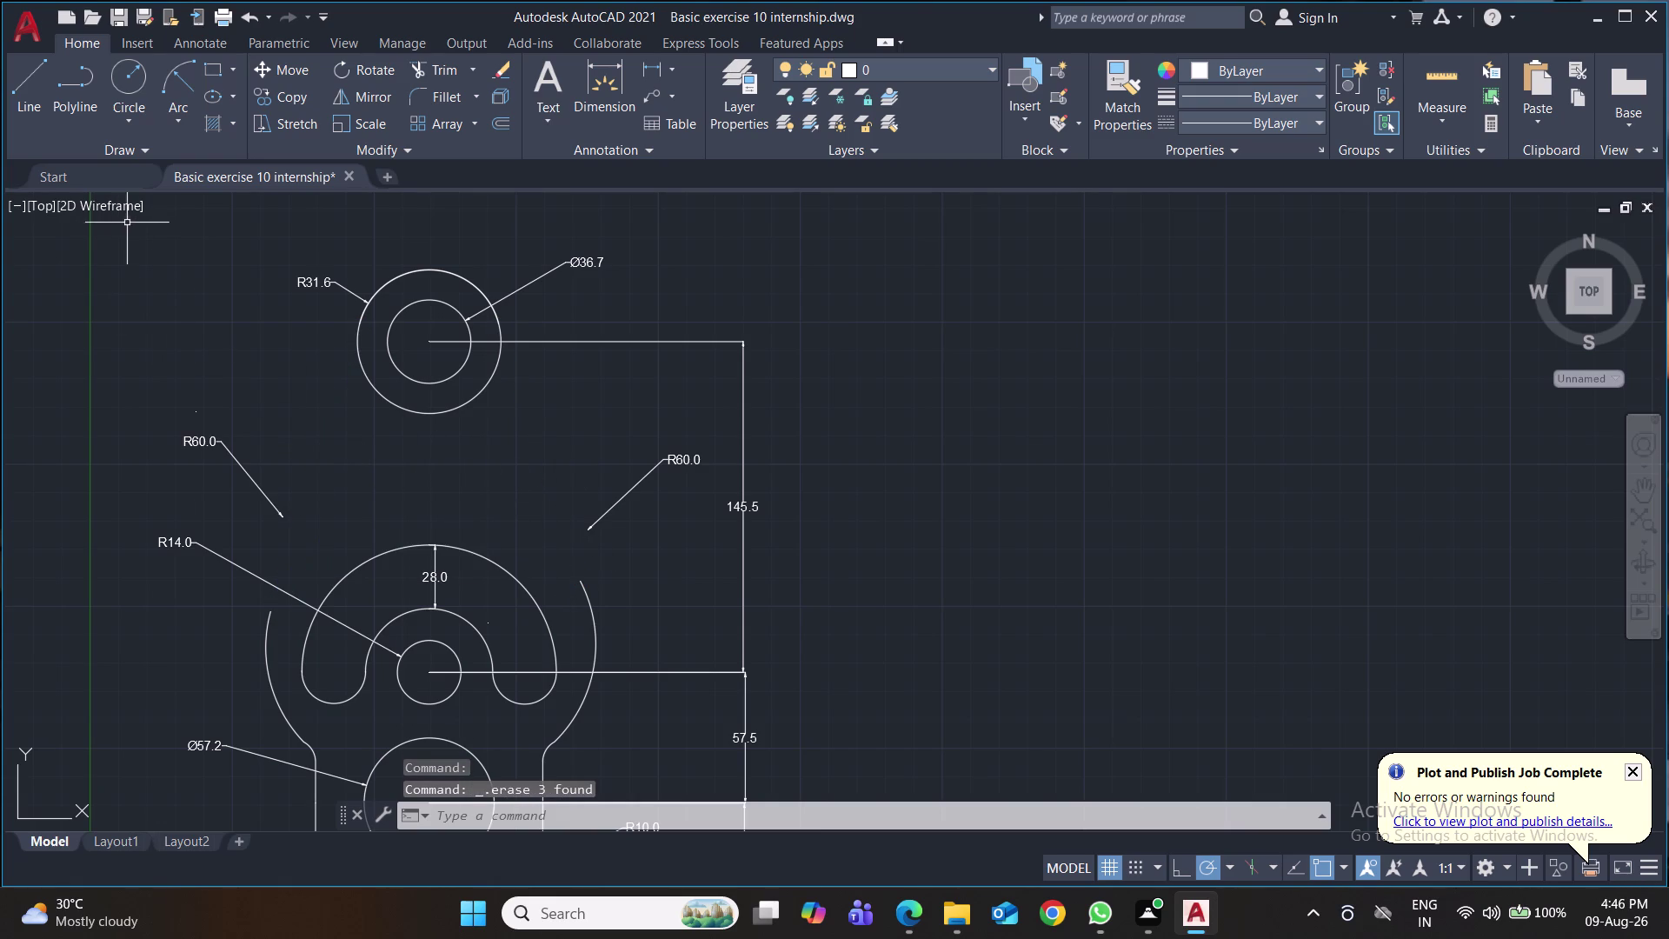
Clear the top-circle selection and save the drawing.
click(399, 275)
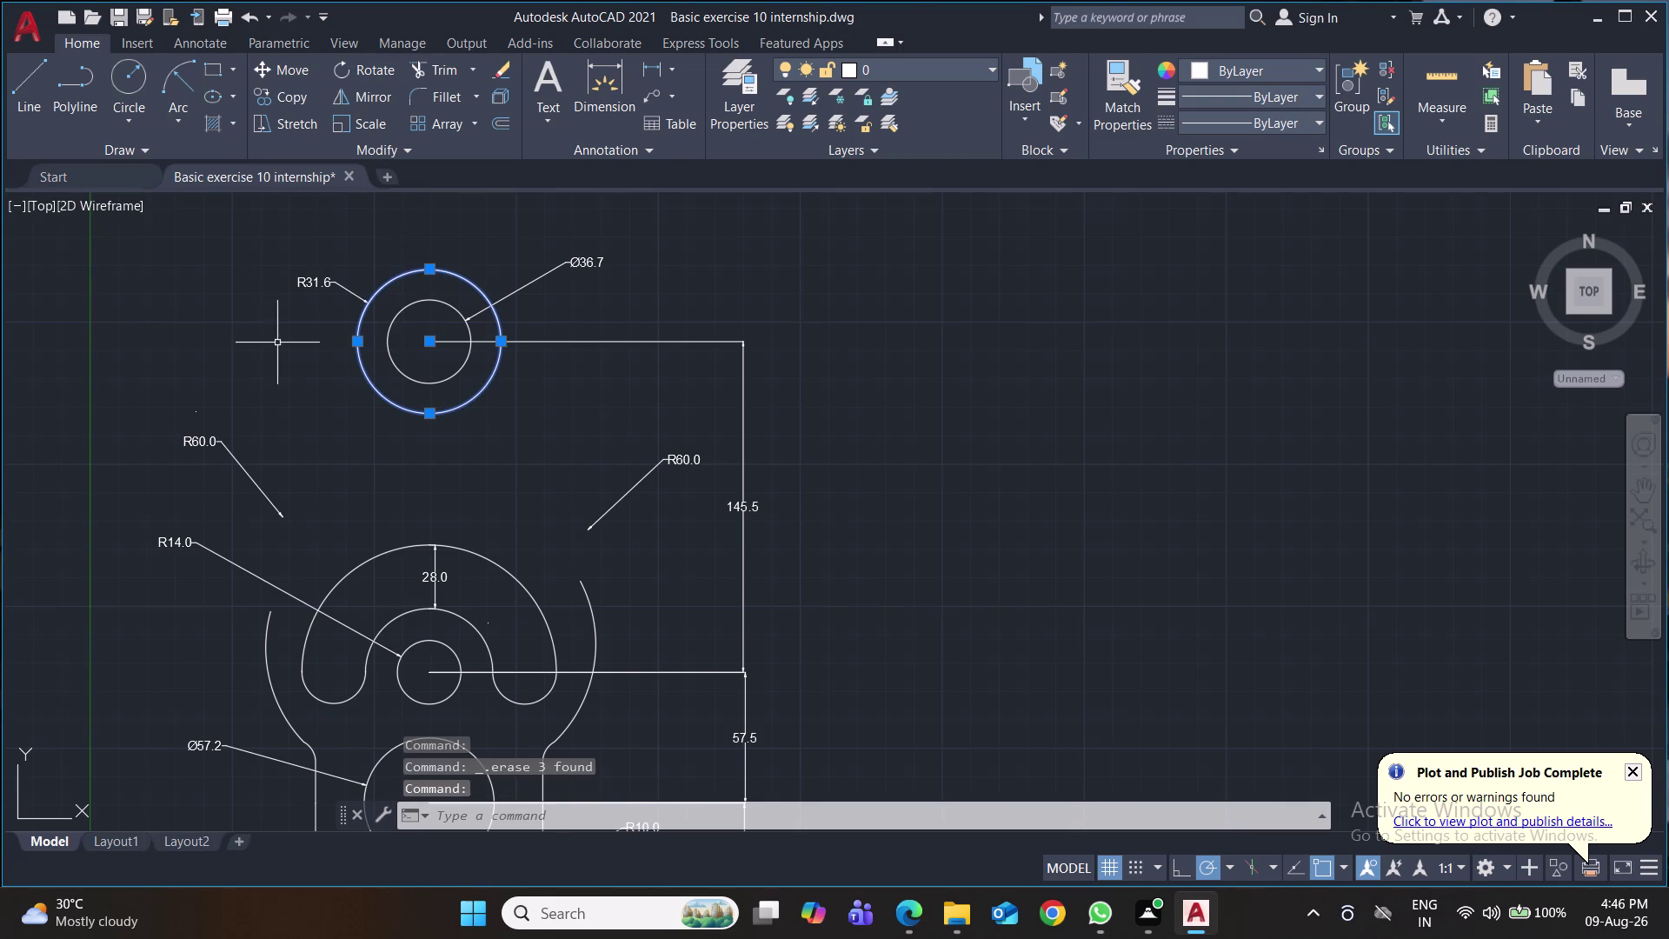
click(218, 327)
key(ctrl+s)
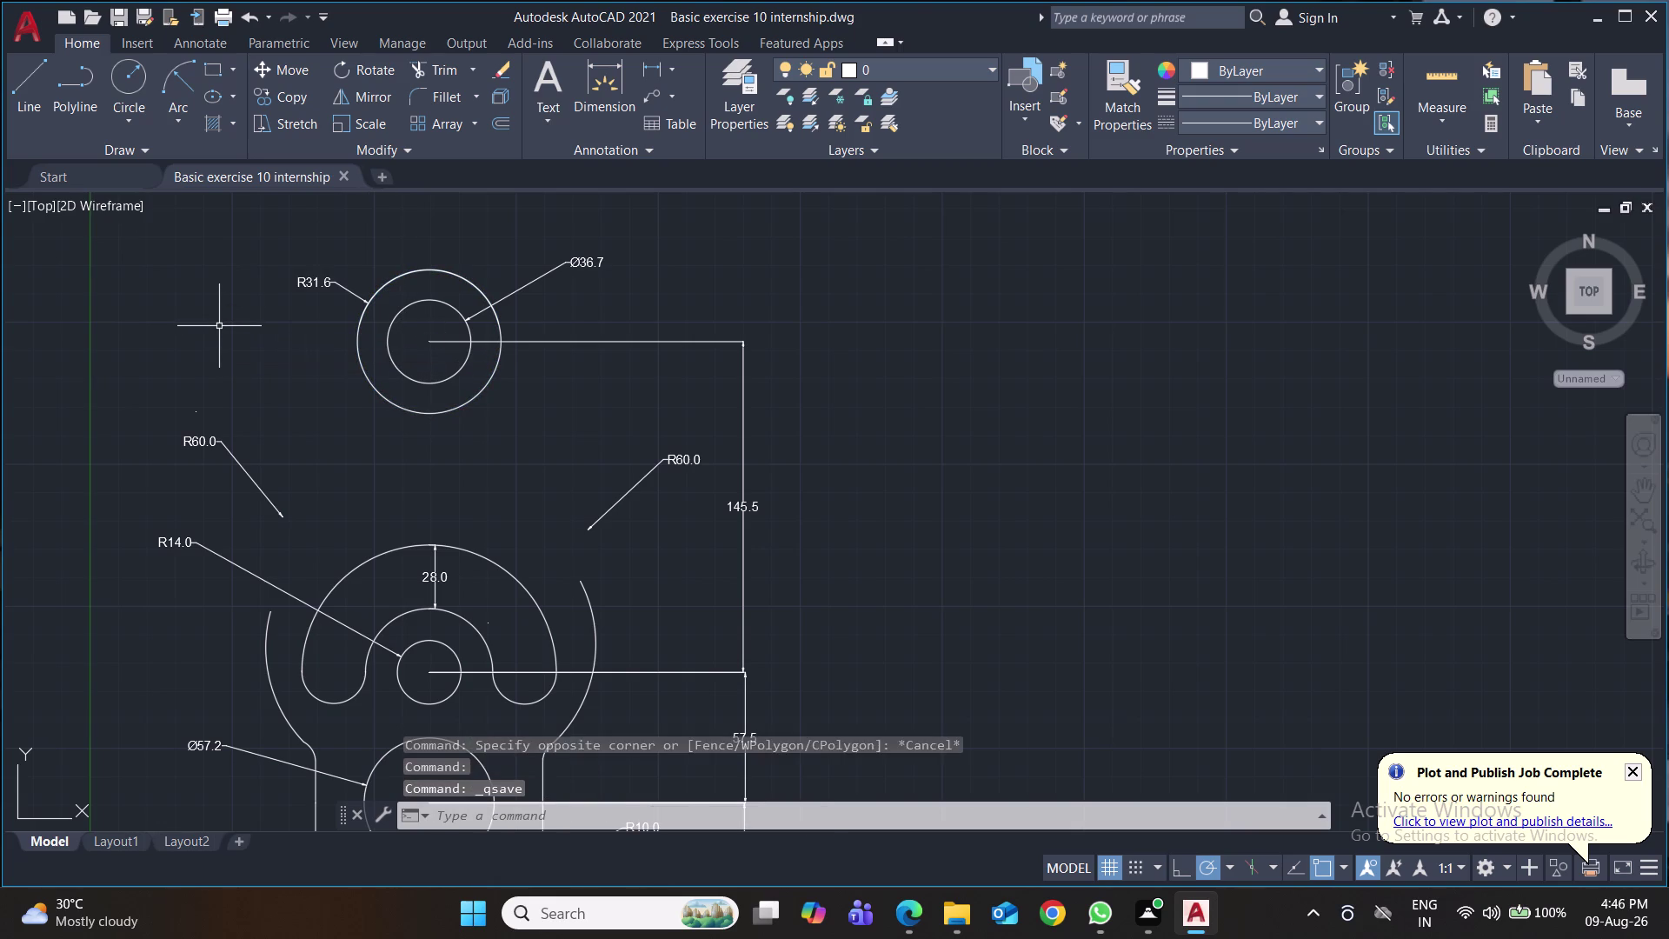
key(ctrl+s)
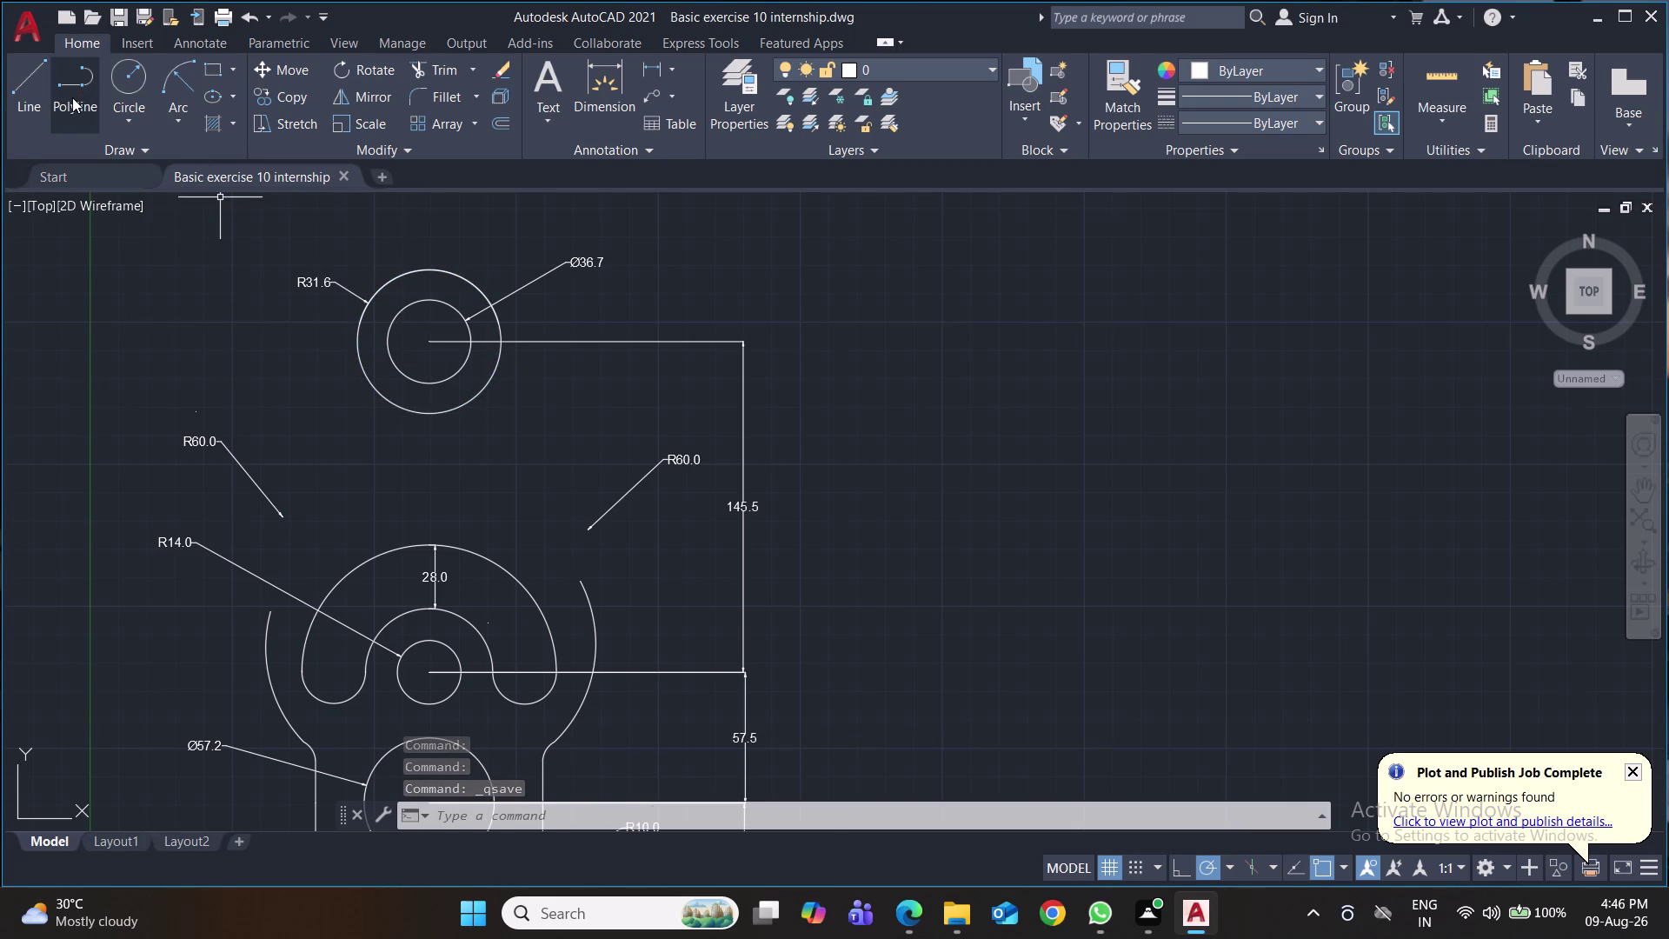
Browse the fillet options and abandon an unfinished straight line from the left side.
click(477, 101)
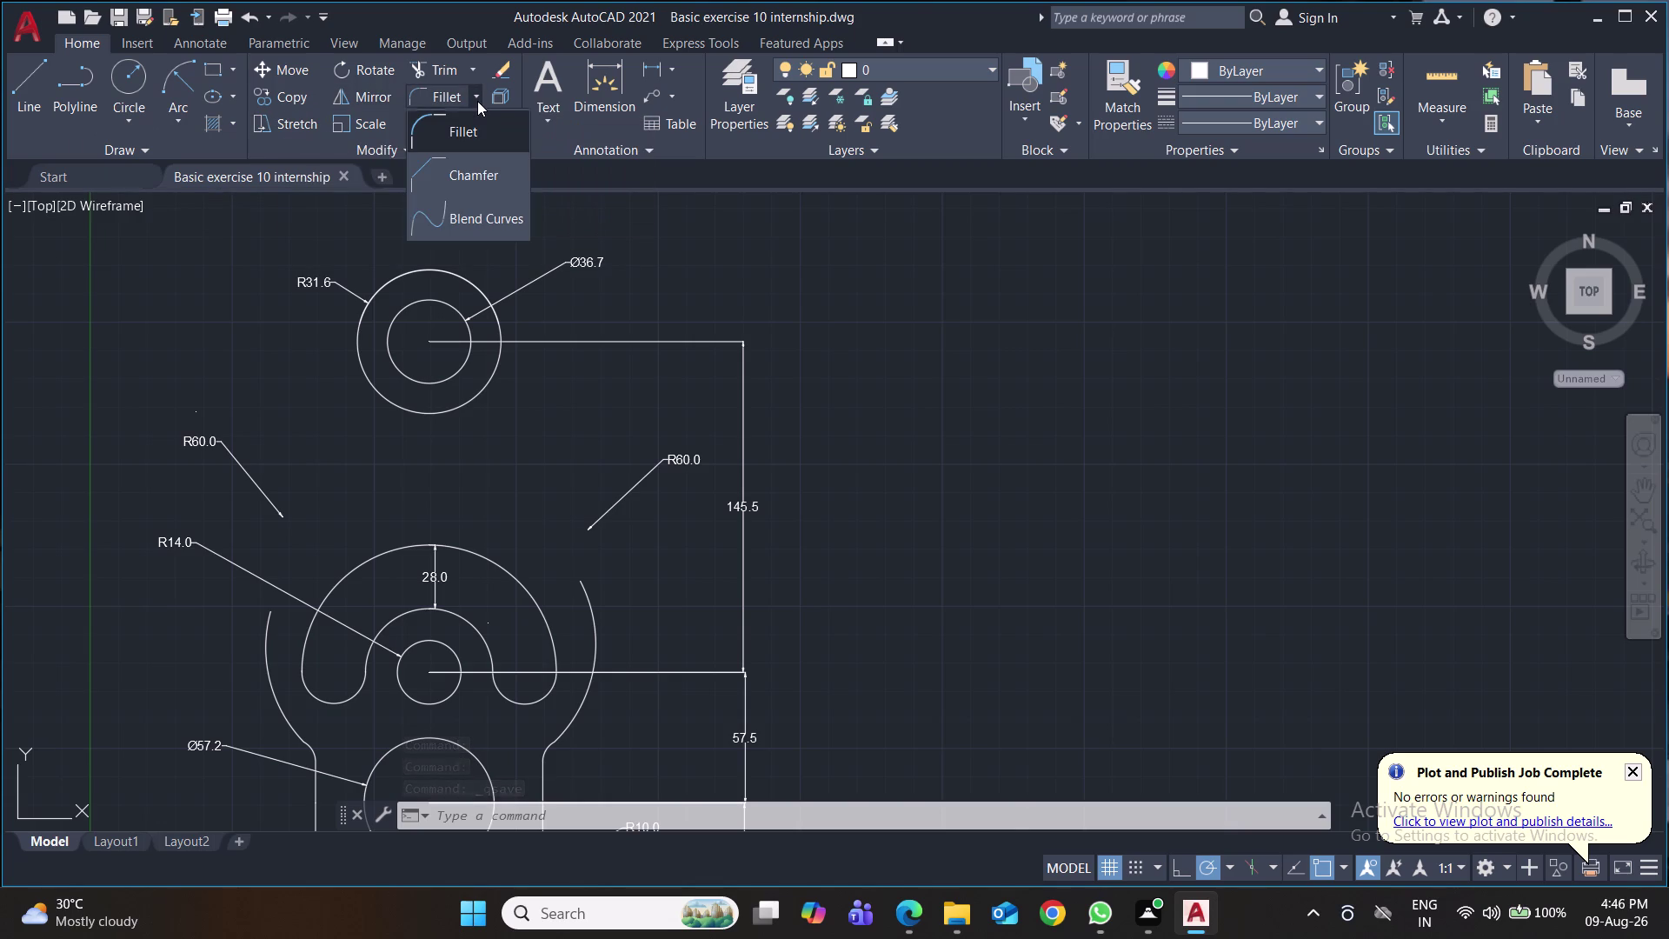
click(420, 126)
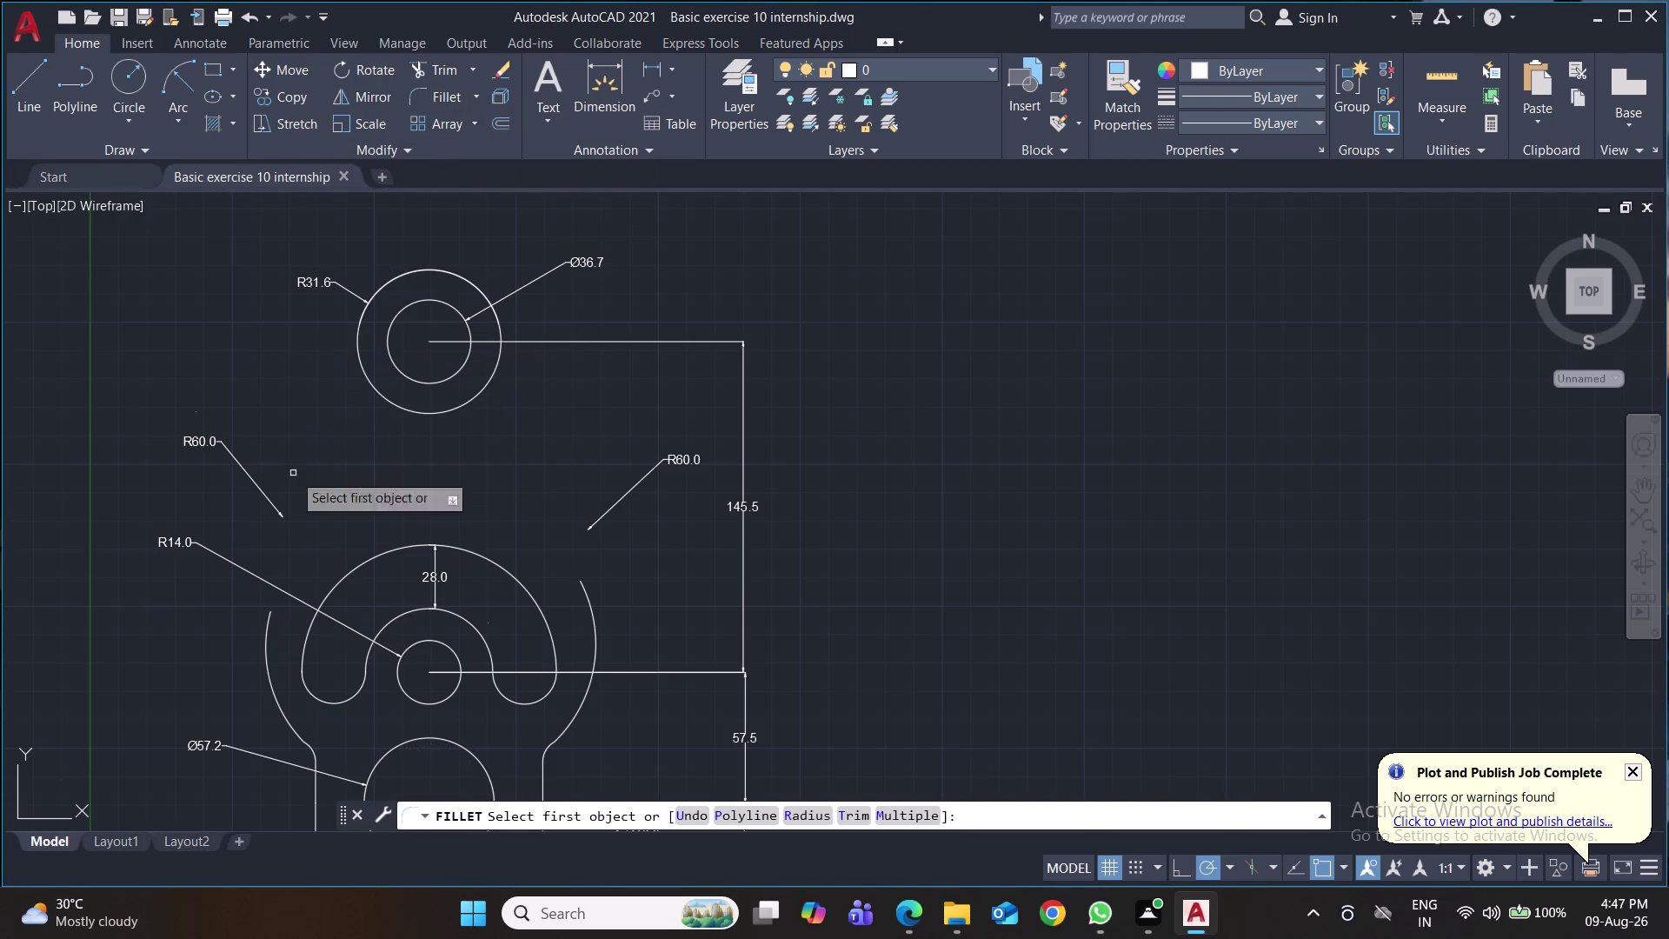
click(18, 80)
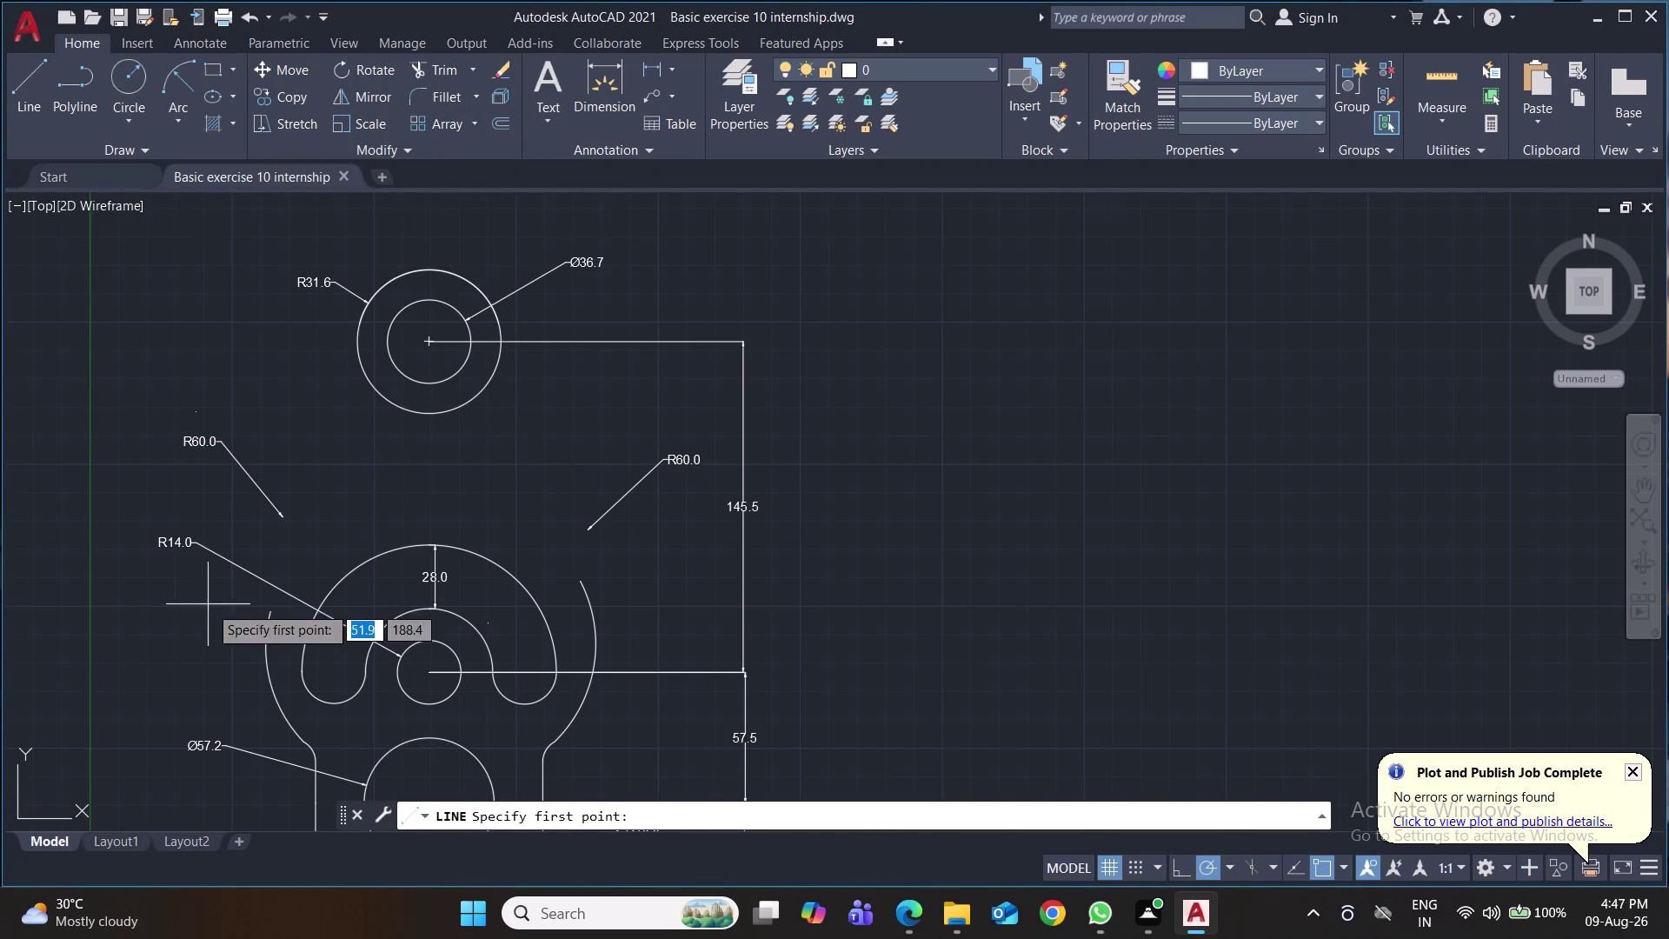
click(275, 610)
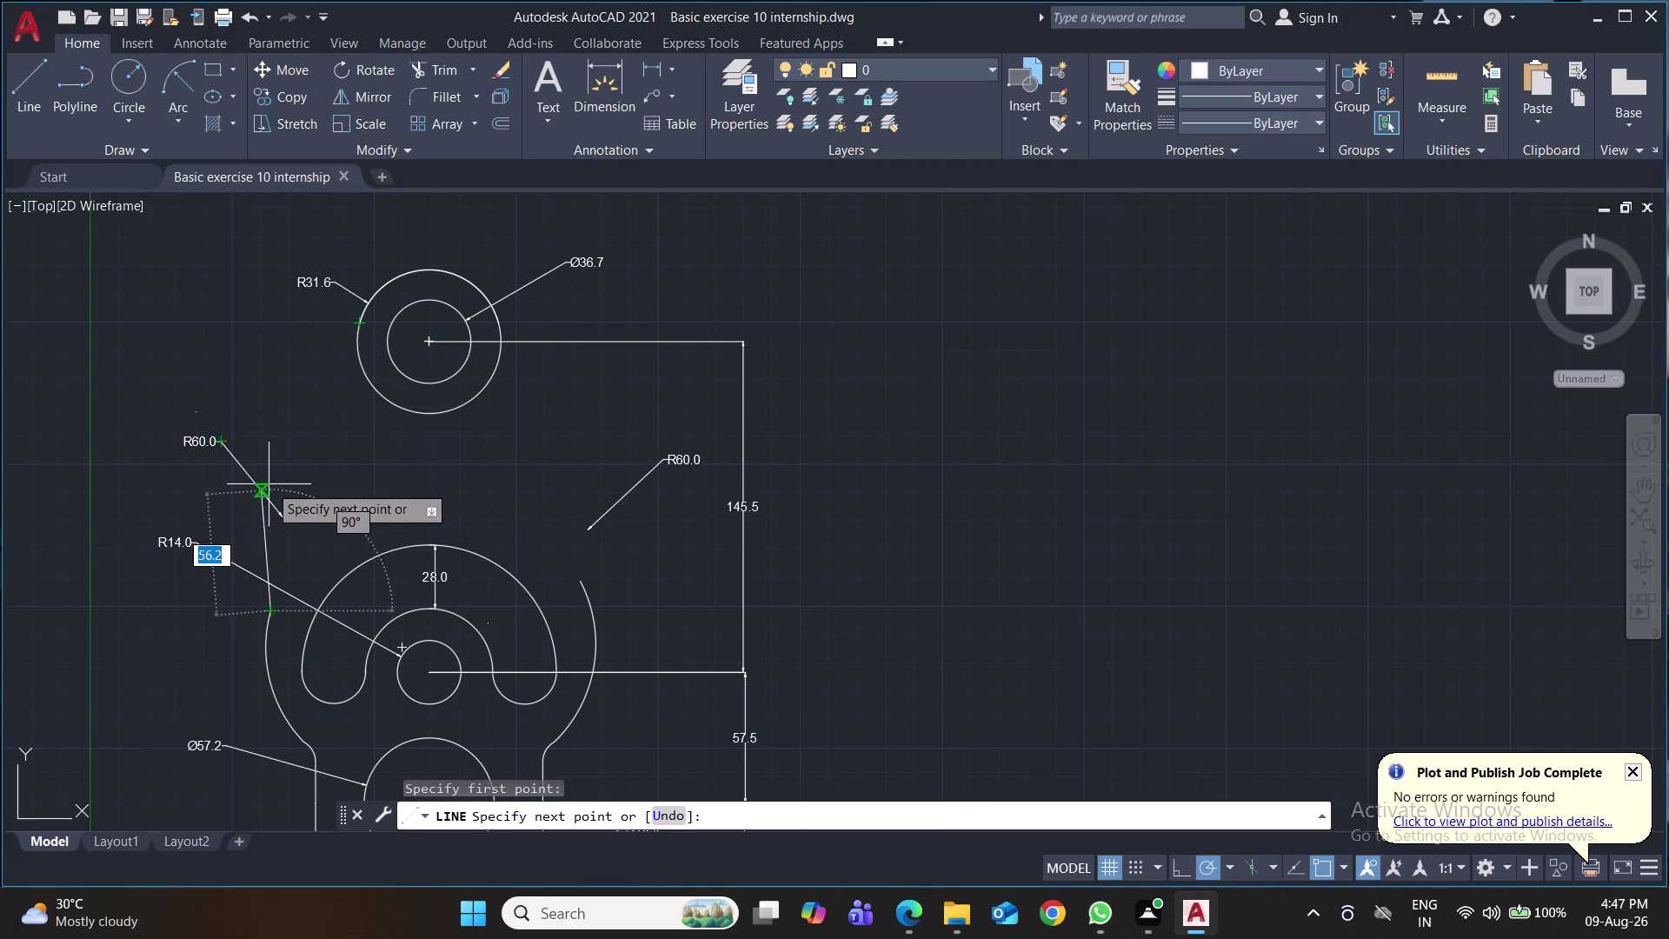
key(Escape)
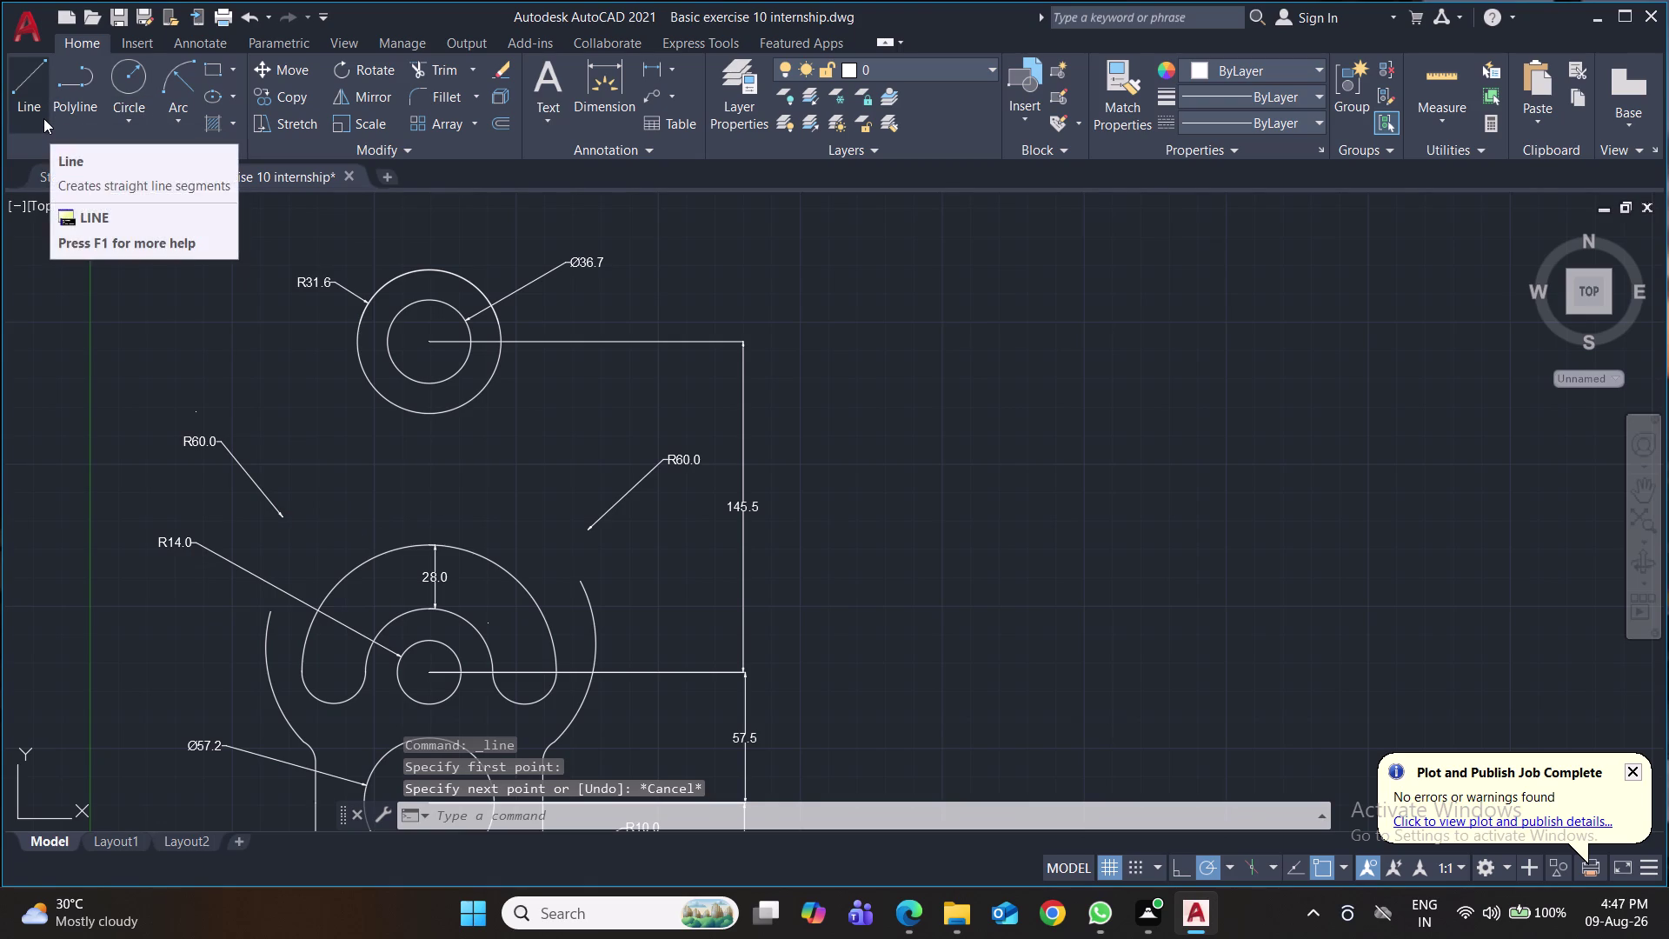
click(113, 149)
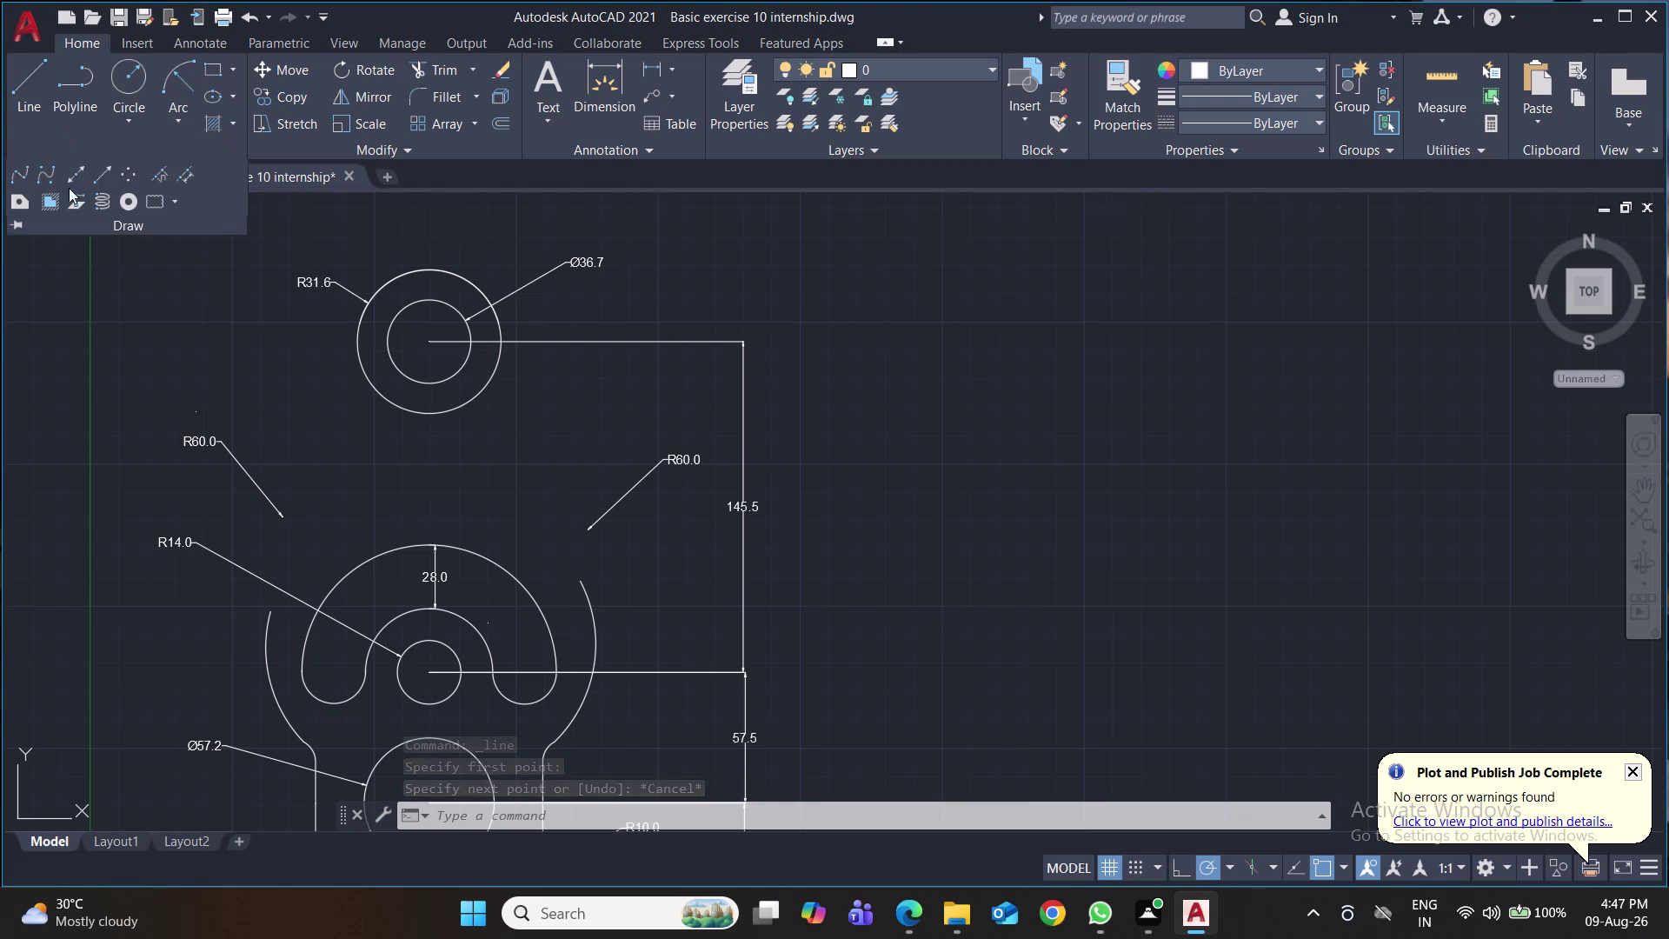
click(29, 177)
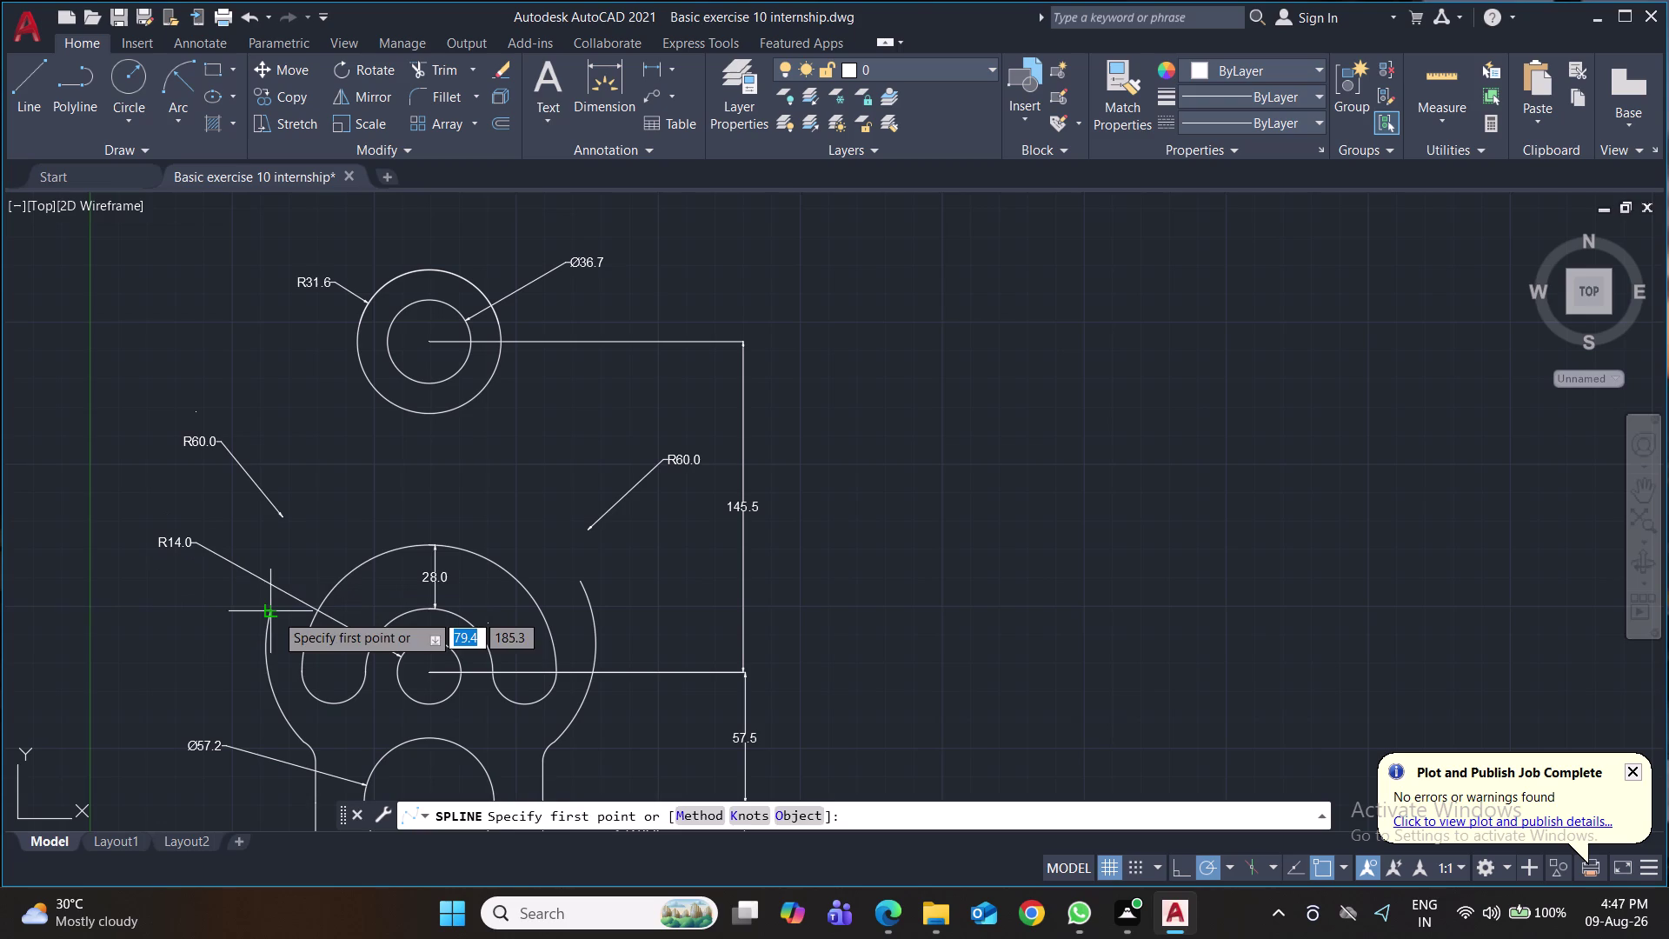
Draw the left spline side from the large arc up to the upper circle.
click(275, 613)
click(342, 480)
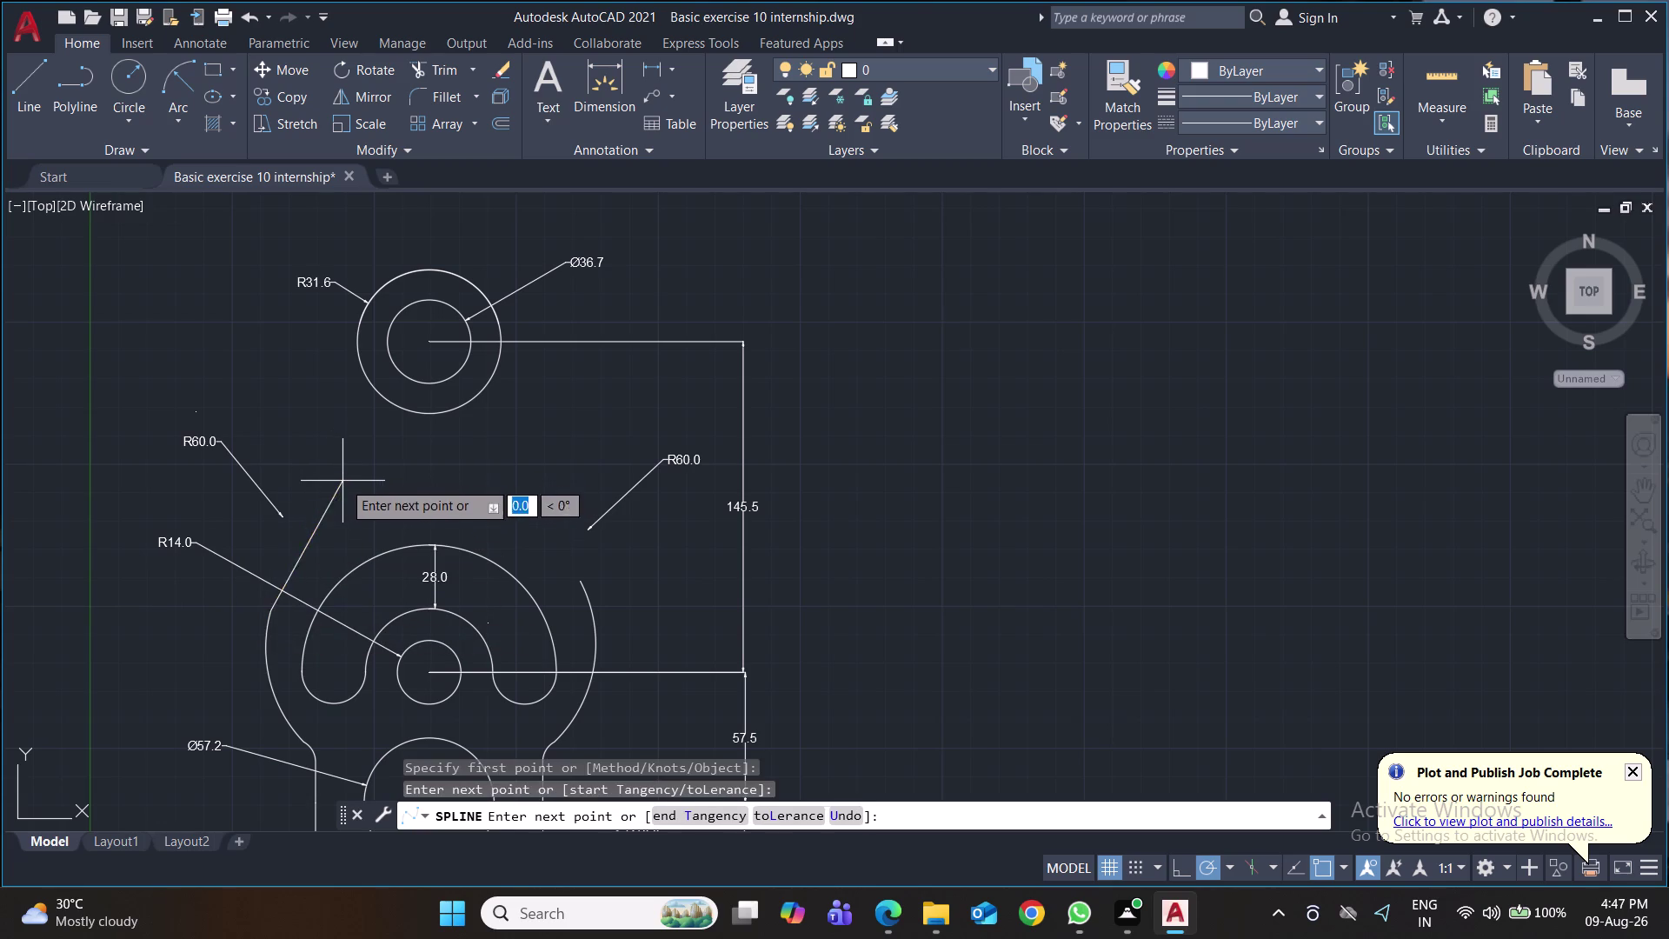
click(360, 331)
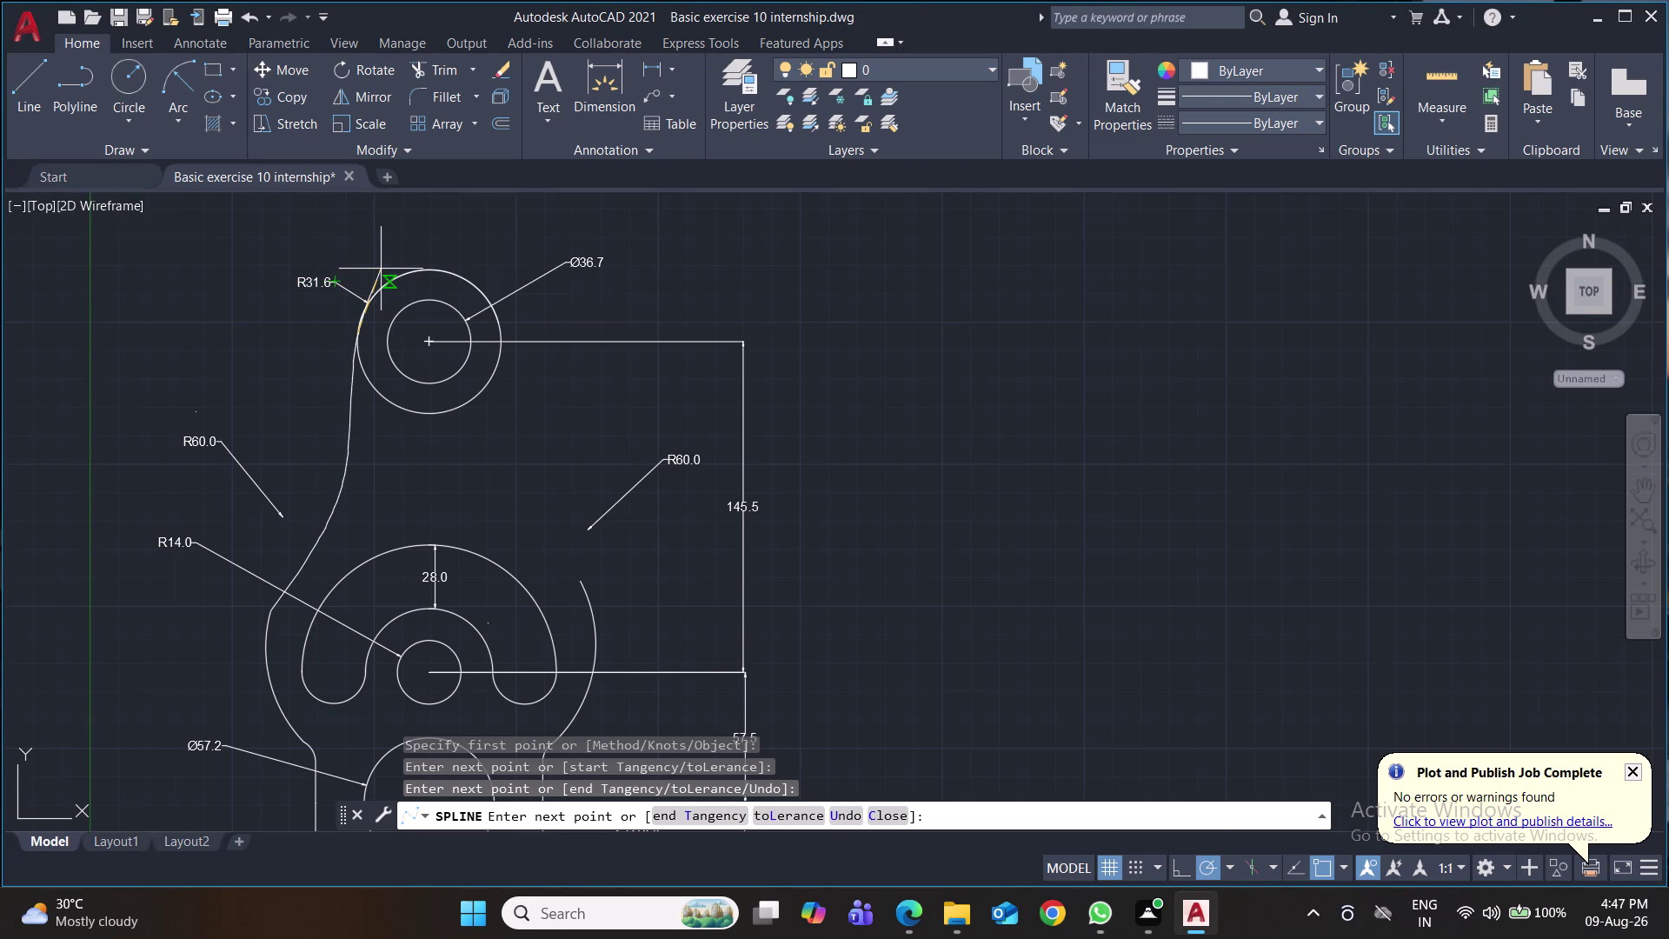
key(Return)
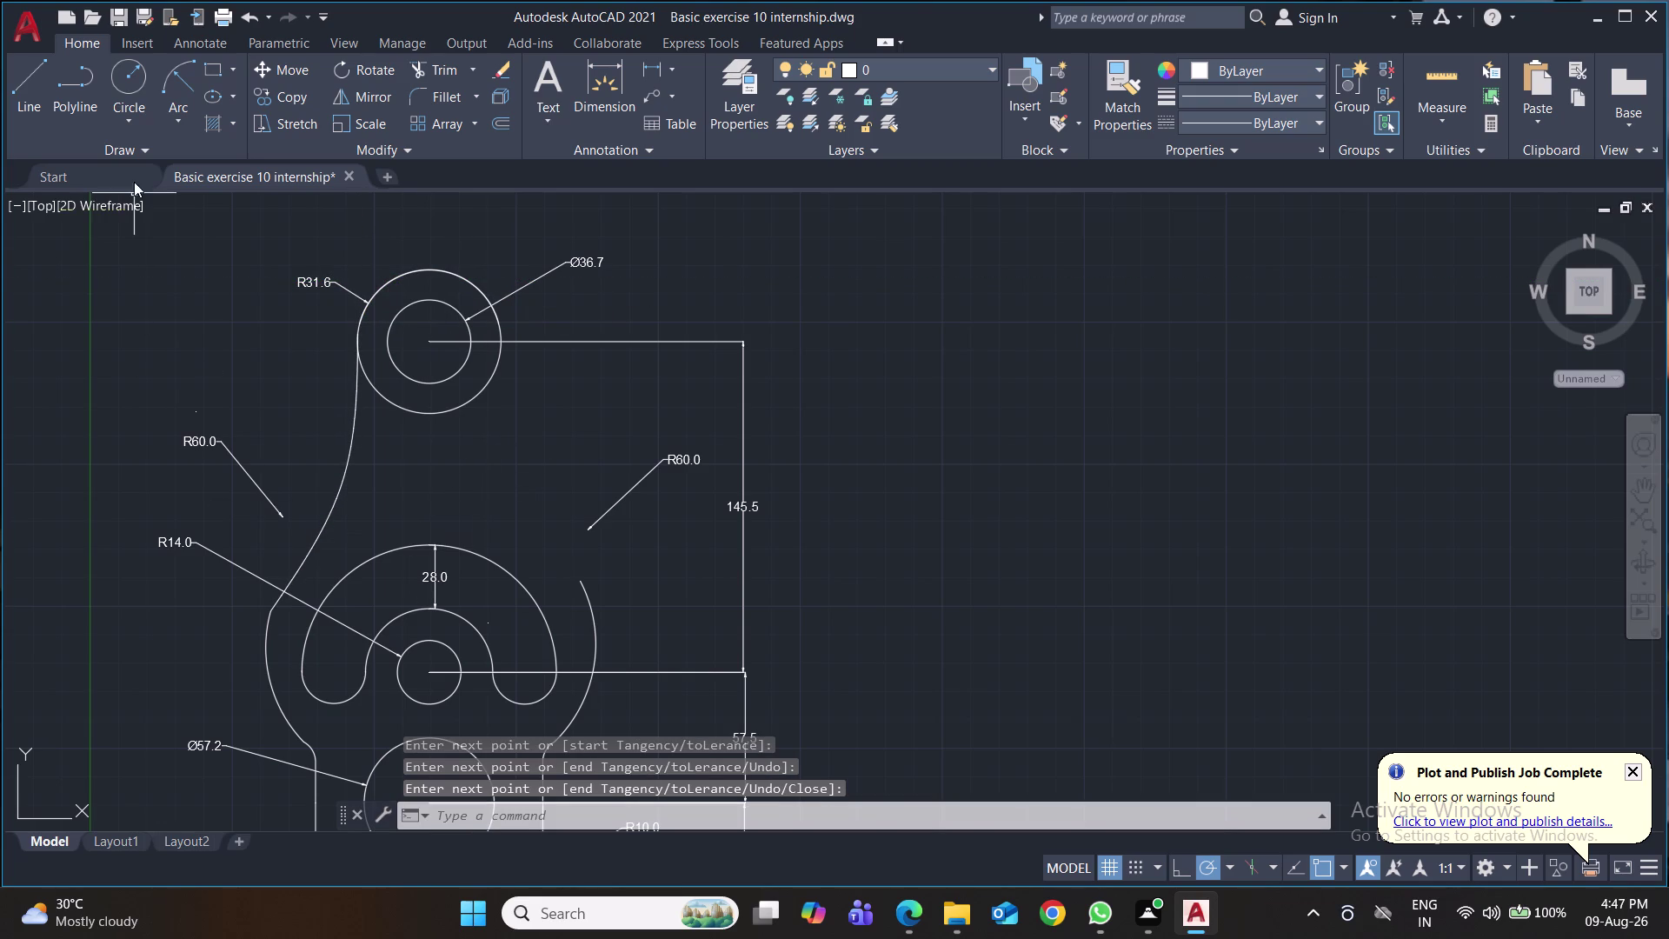
Draw a right-side spline, then delete it as too straight.
key(space)
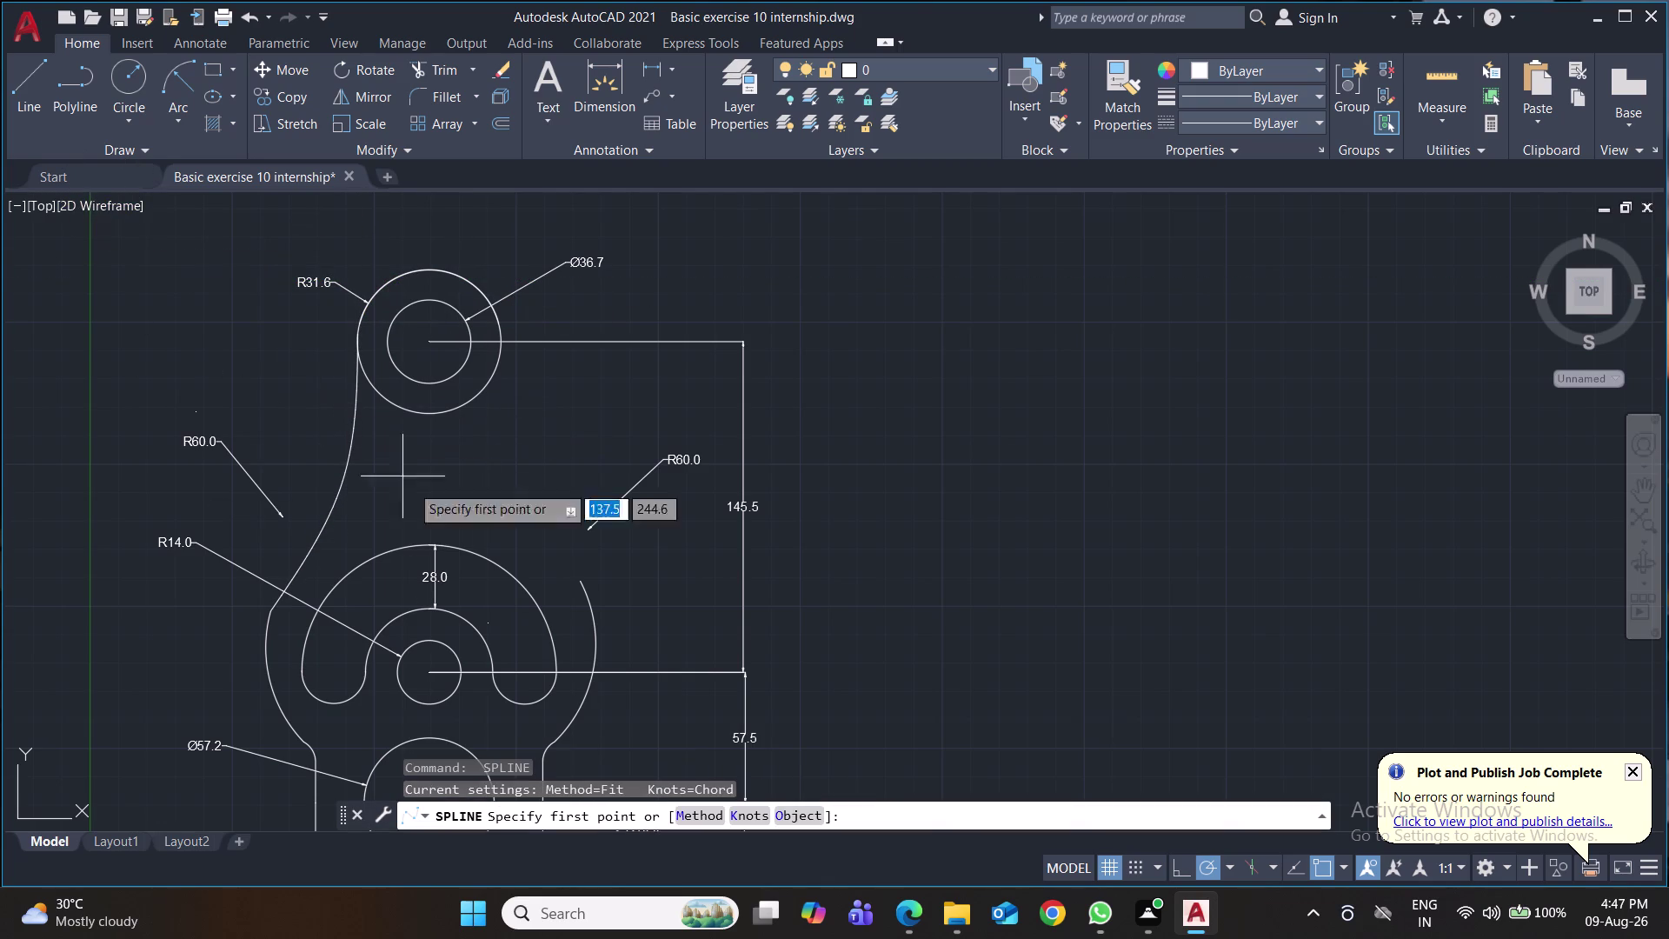
click(584, 578)
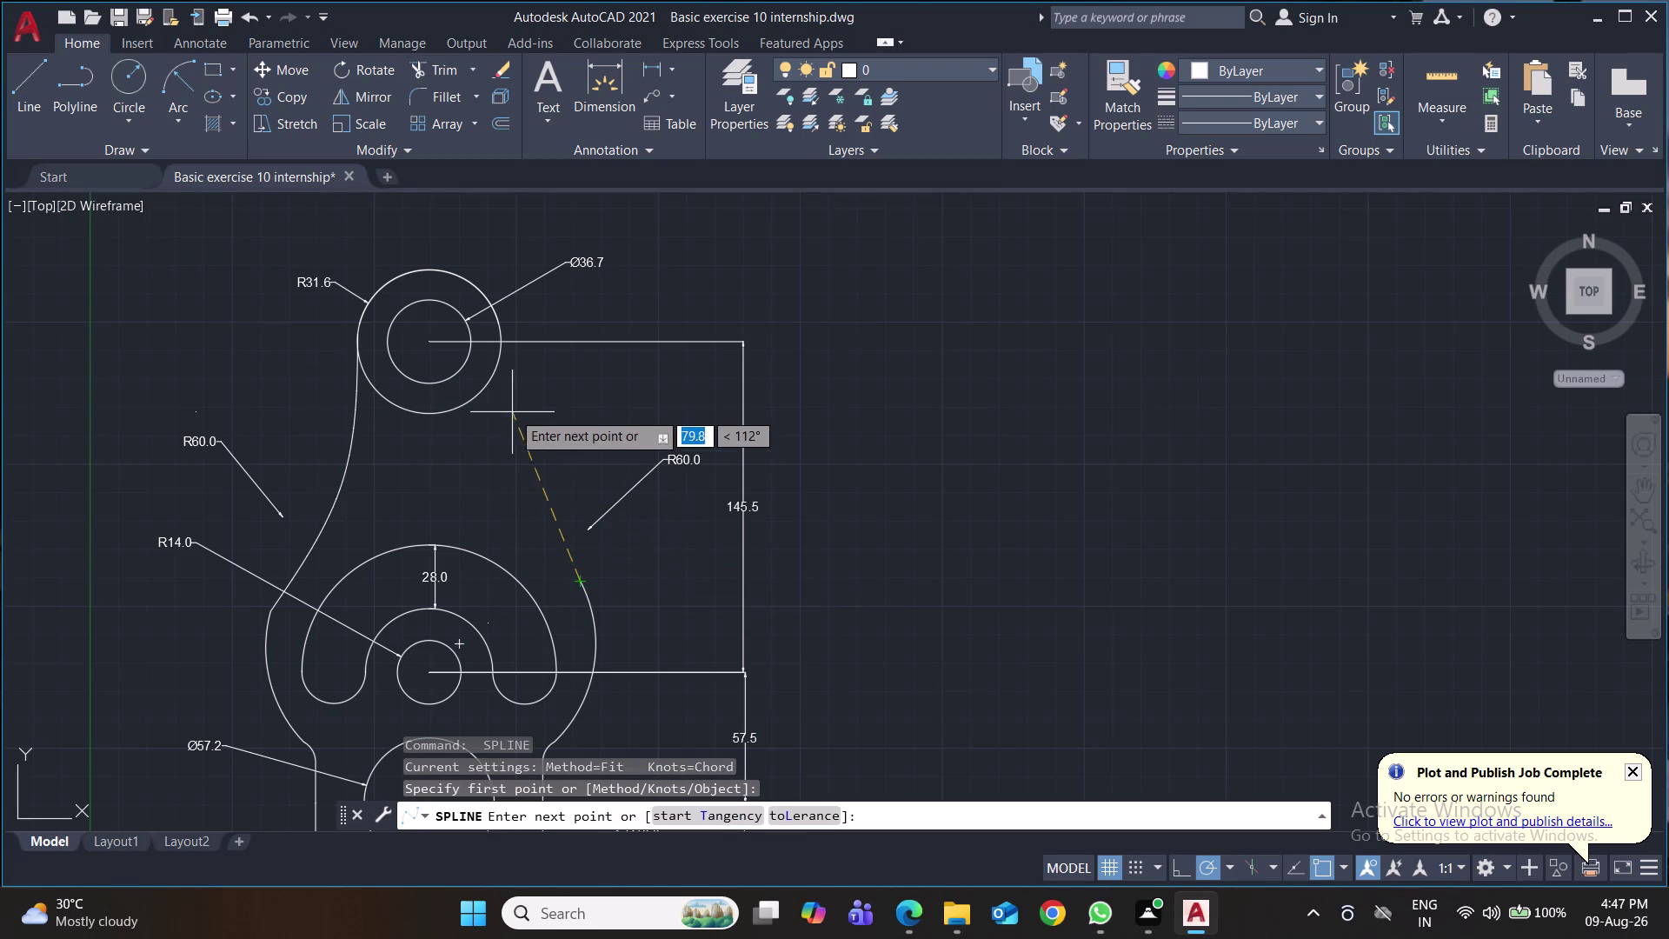
click(497, 336)
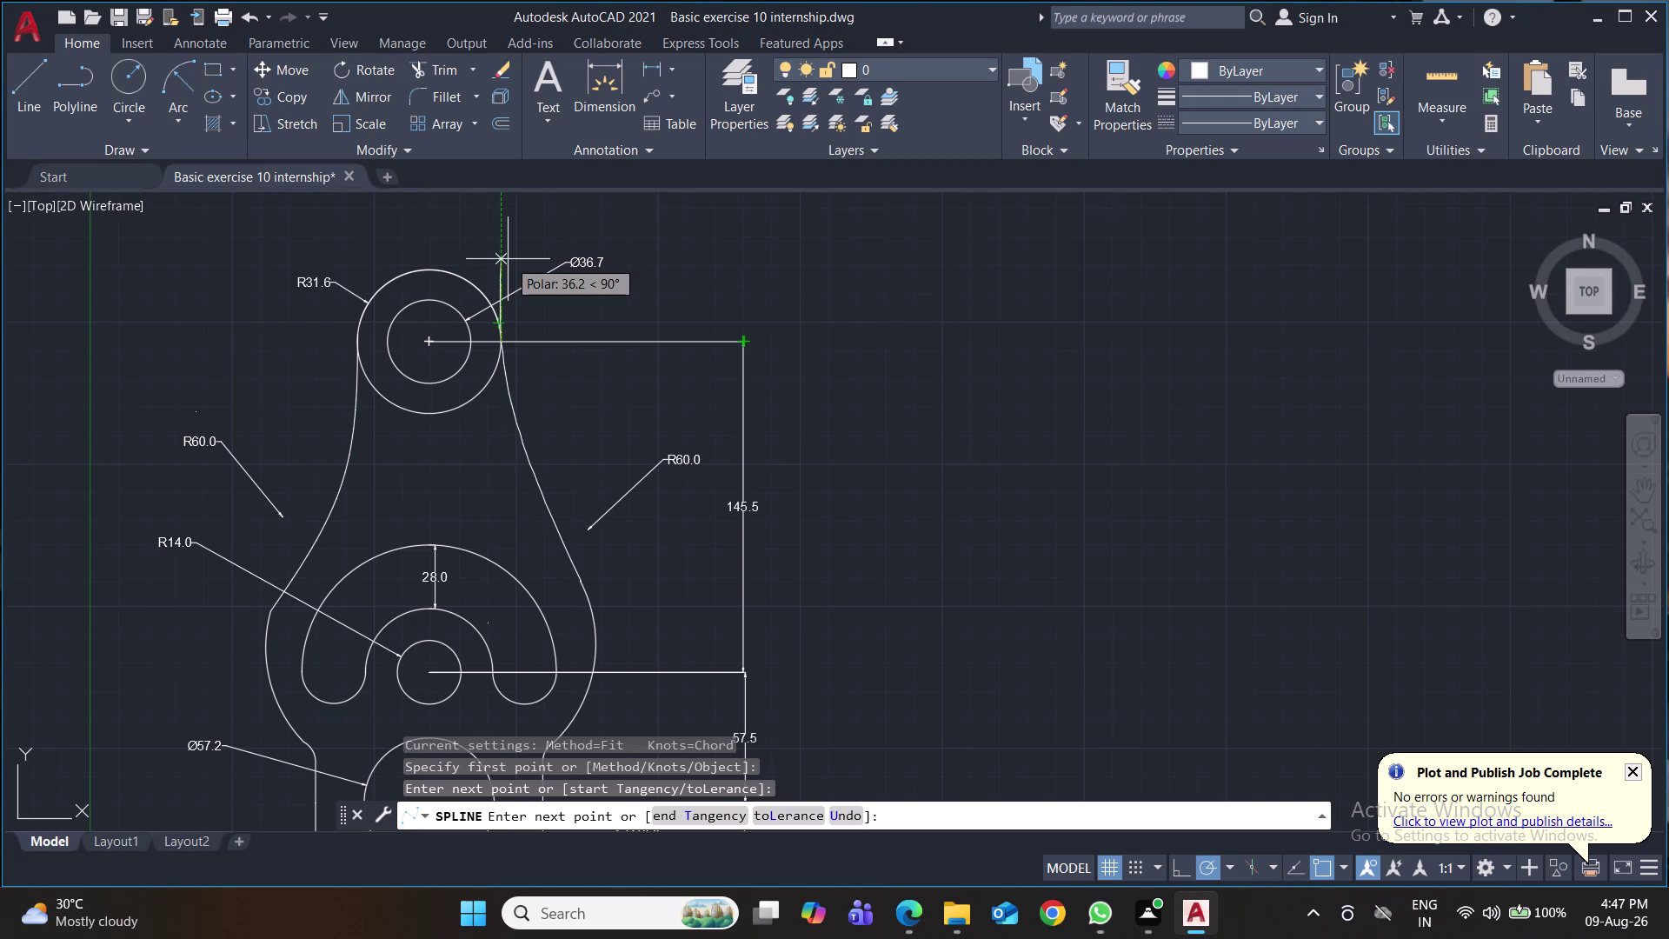
key(Return)
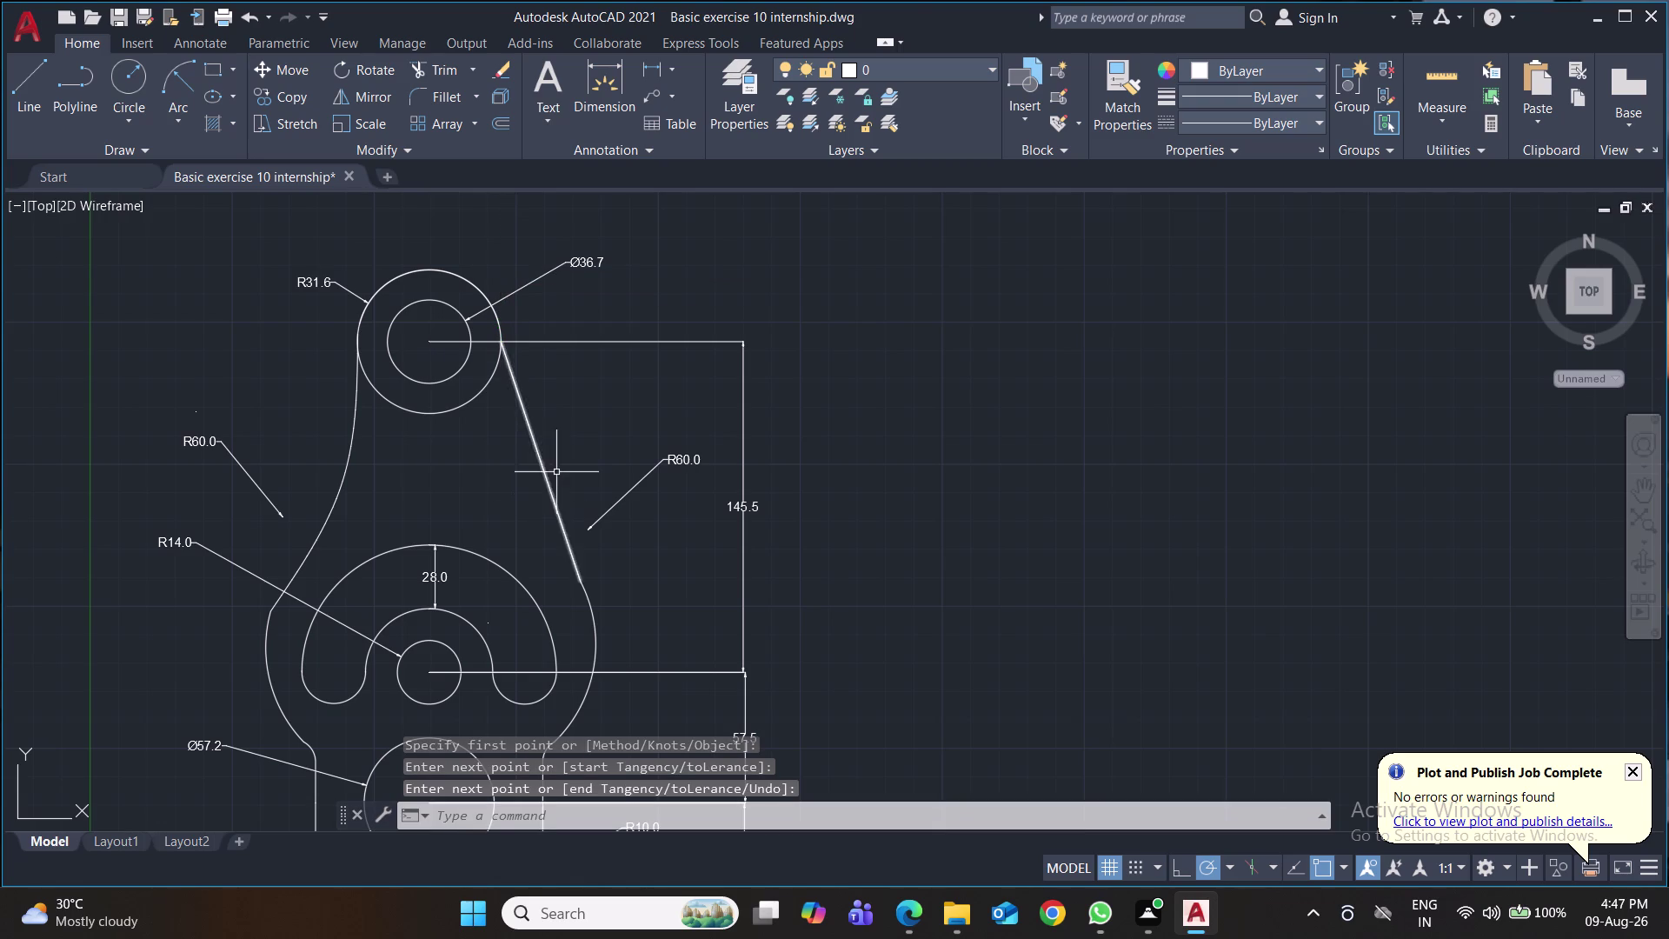
click(544, 465)
key(Delete)
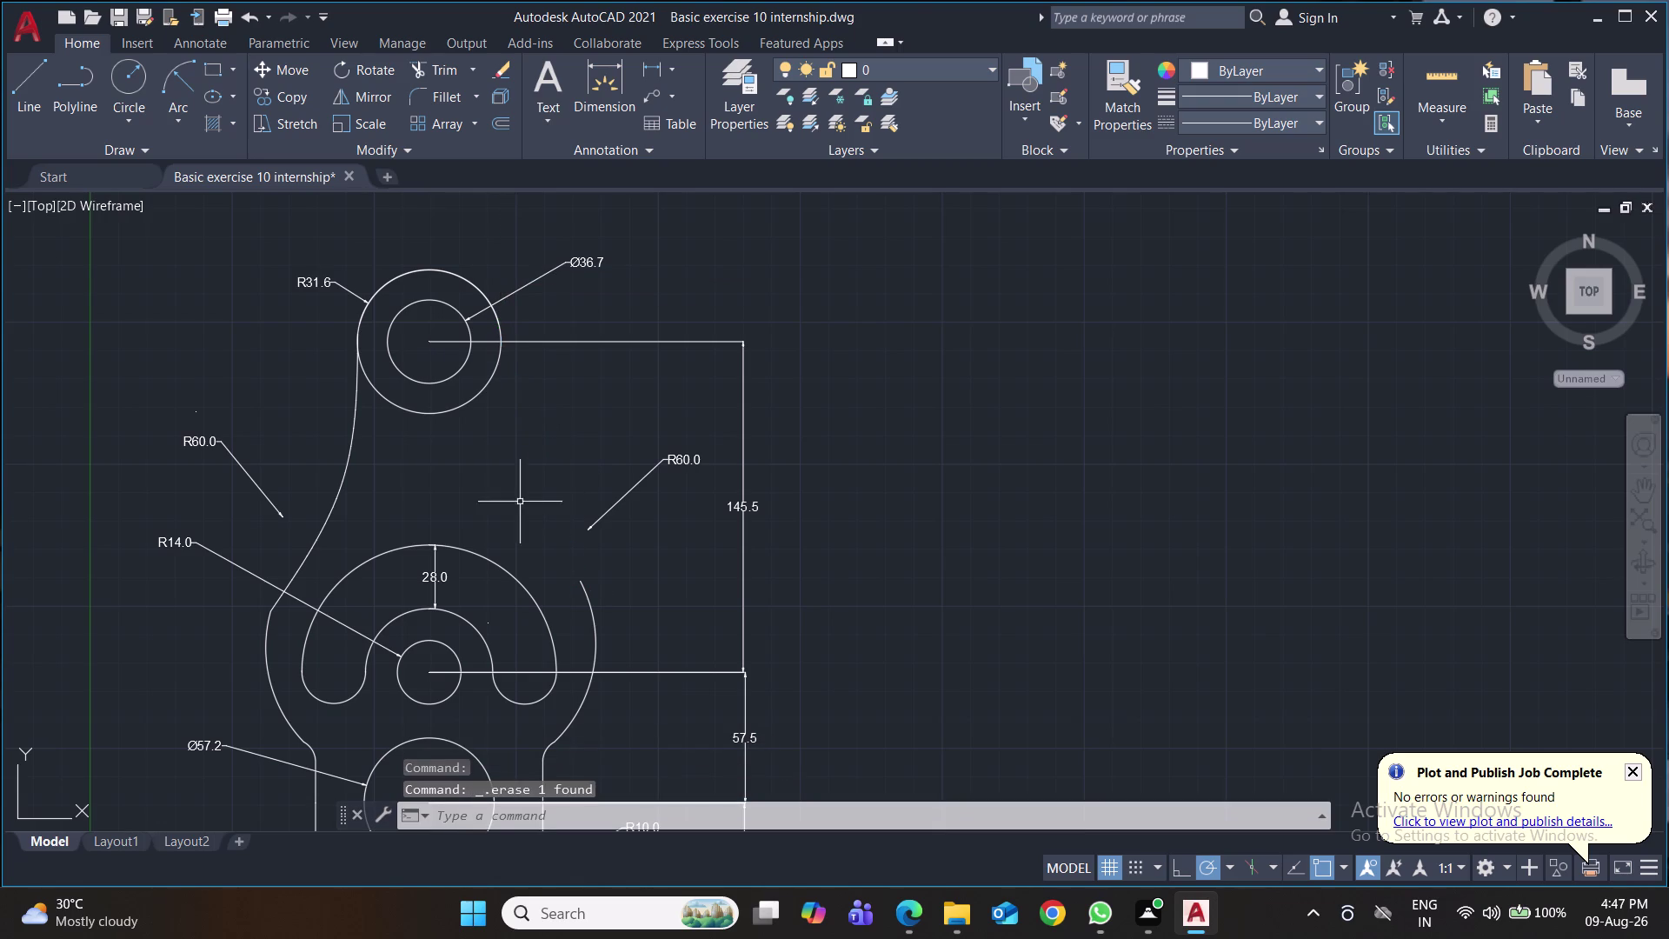
Redraw the right spline from the large arc through mid-side up to the upper circle.
click(66, 156)
click(21, 176)
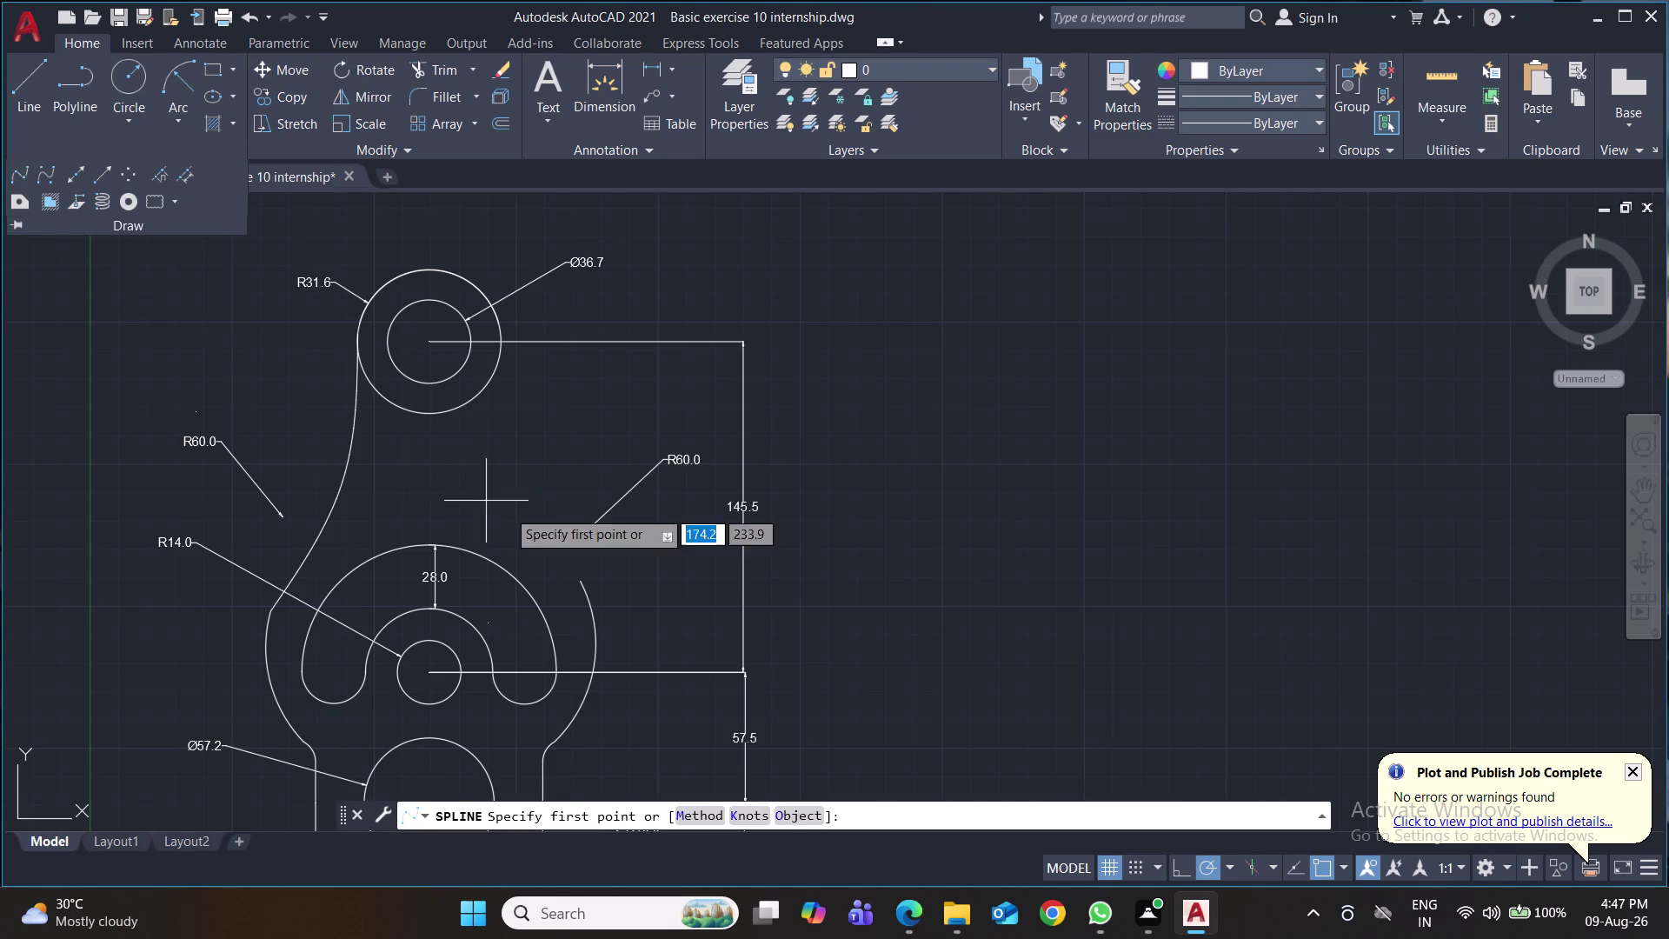
click(582, 585)
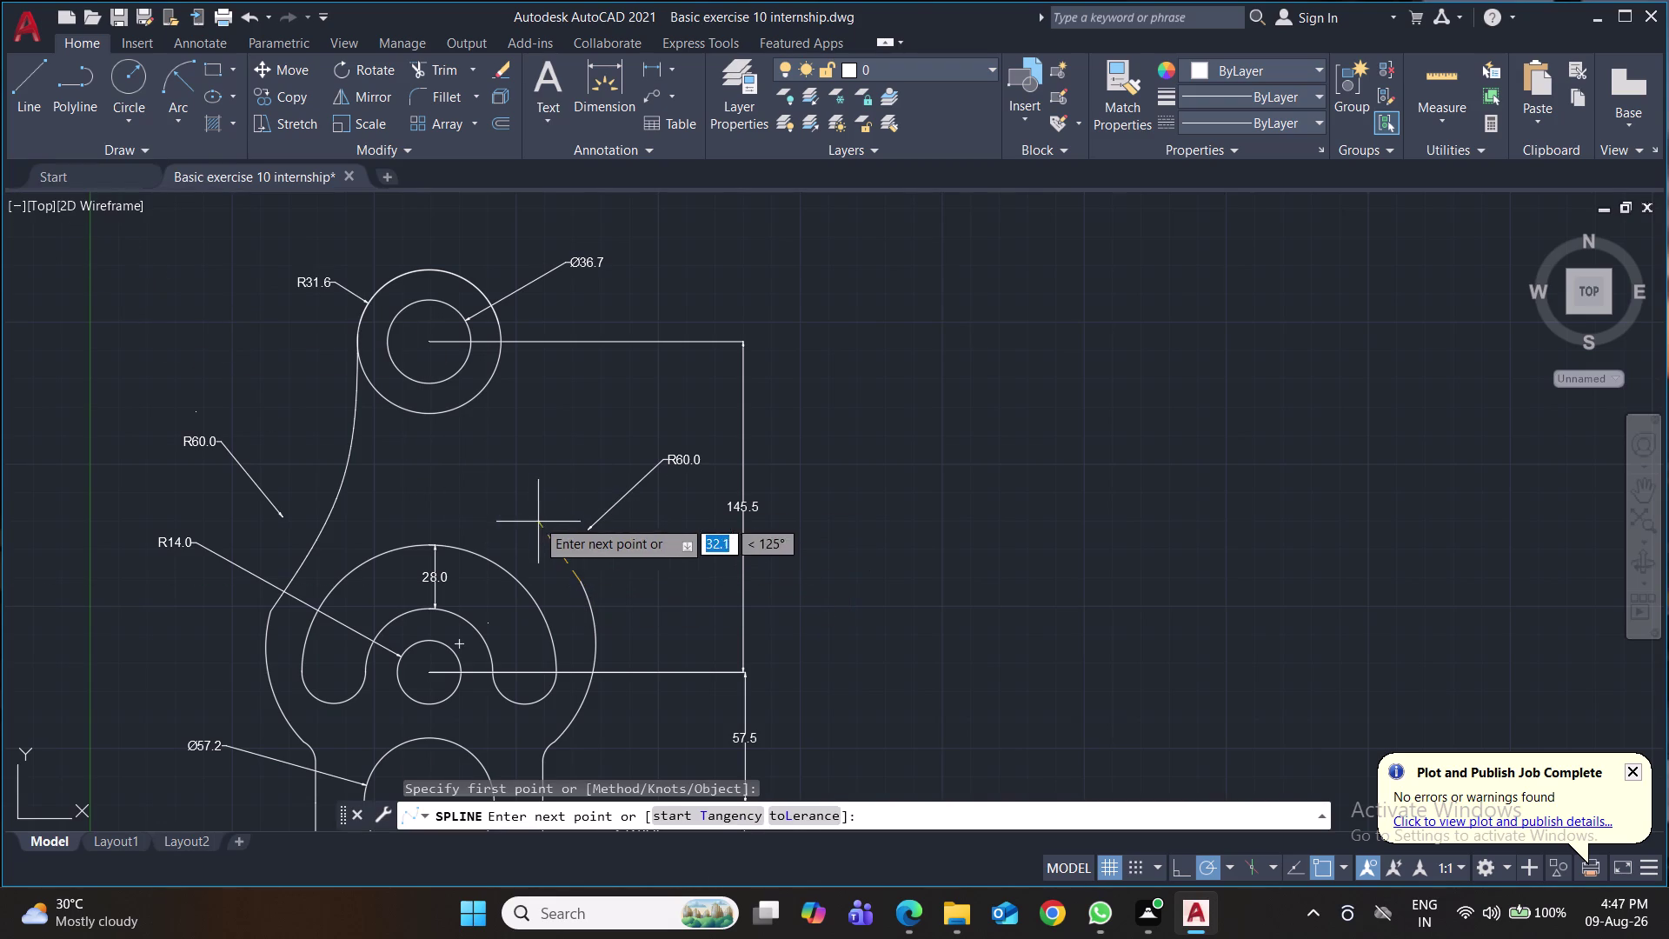
click(516, 464)
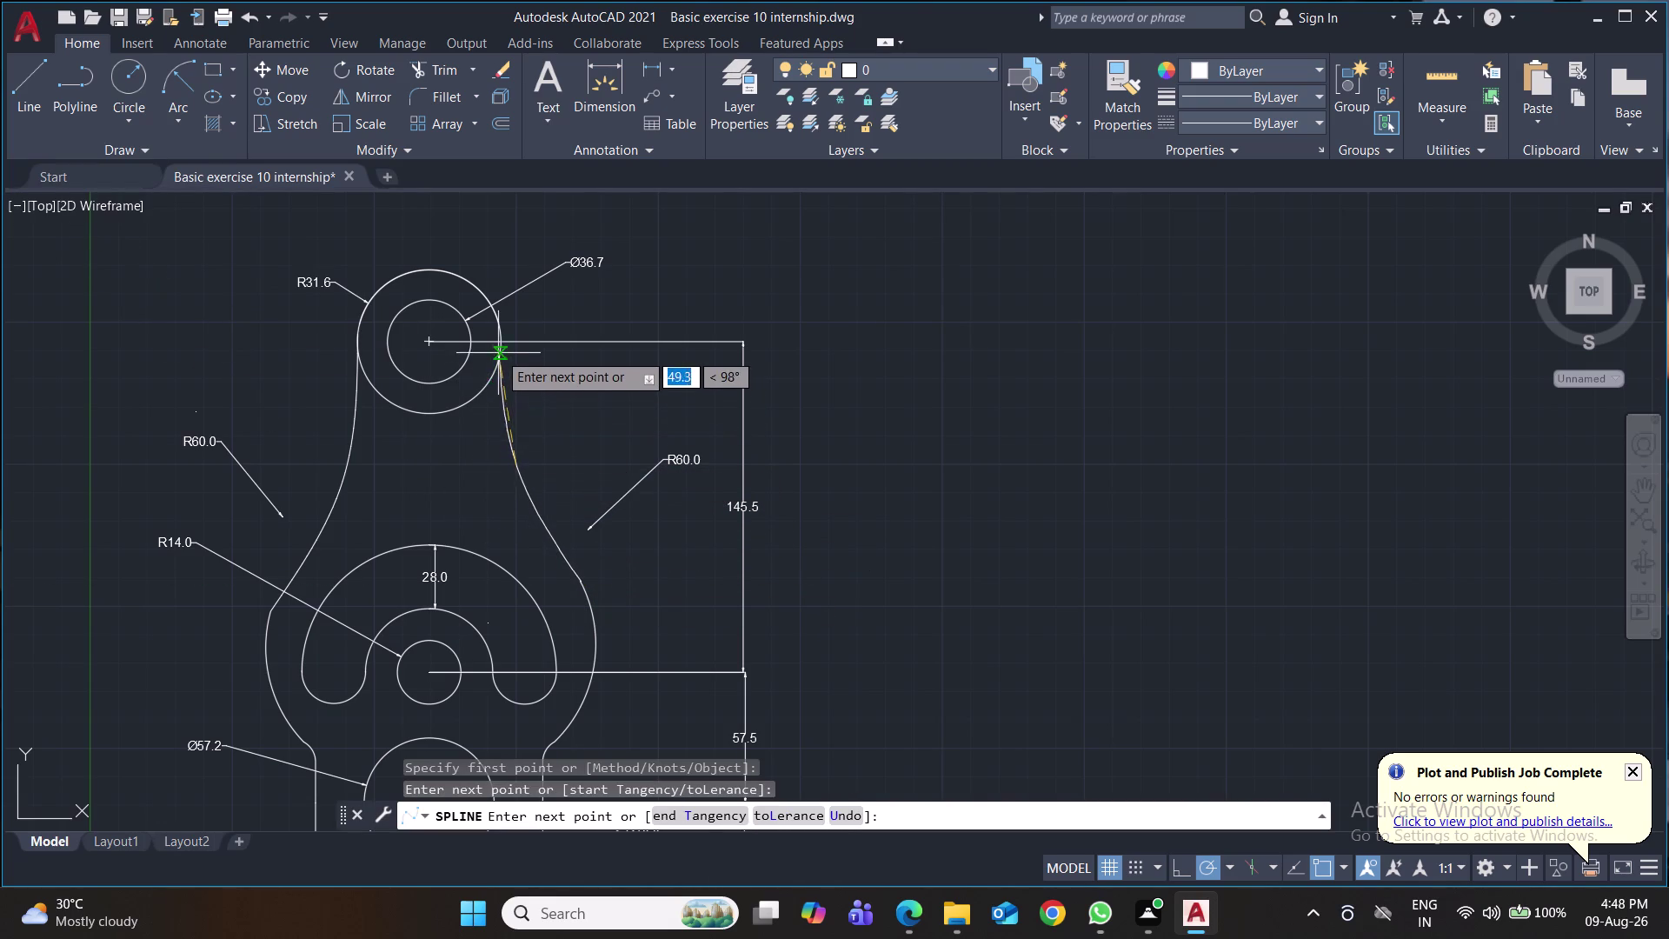
click(501, 329)
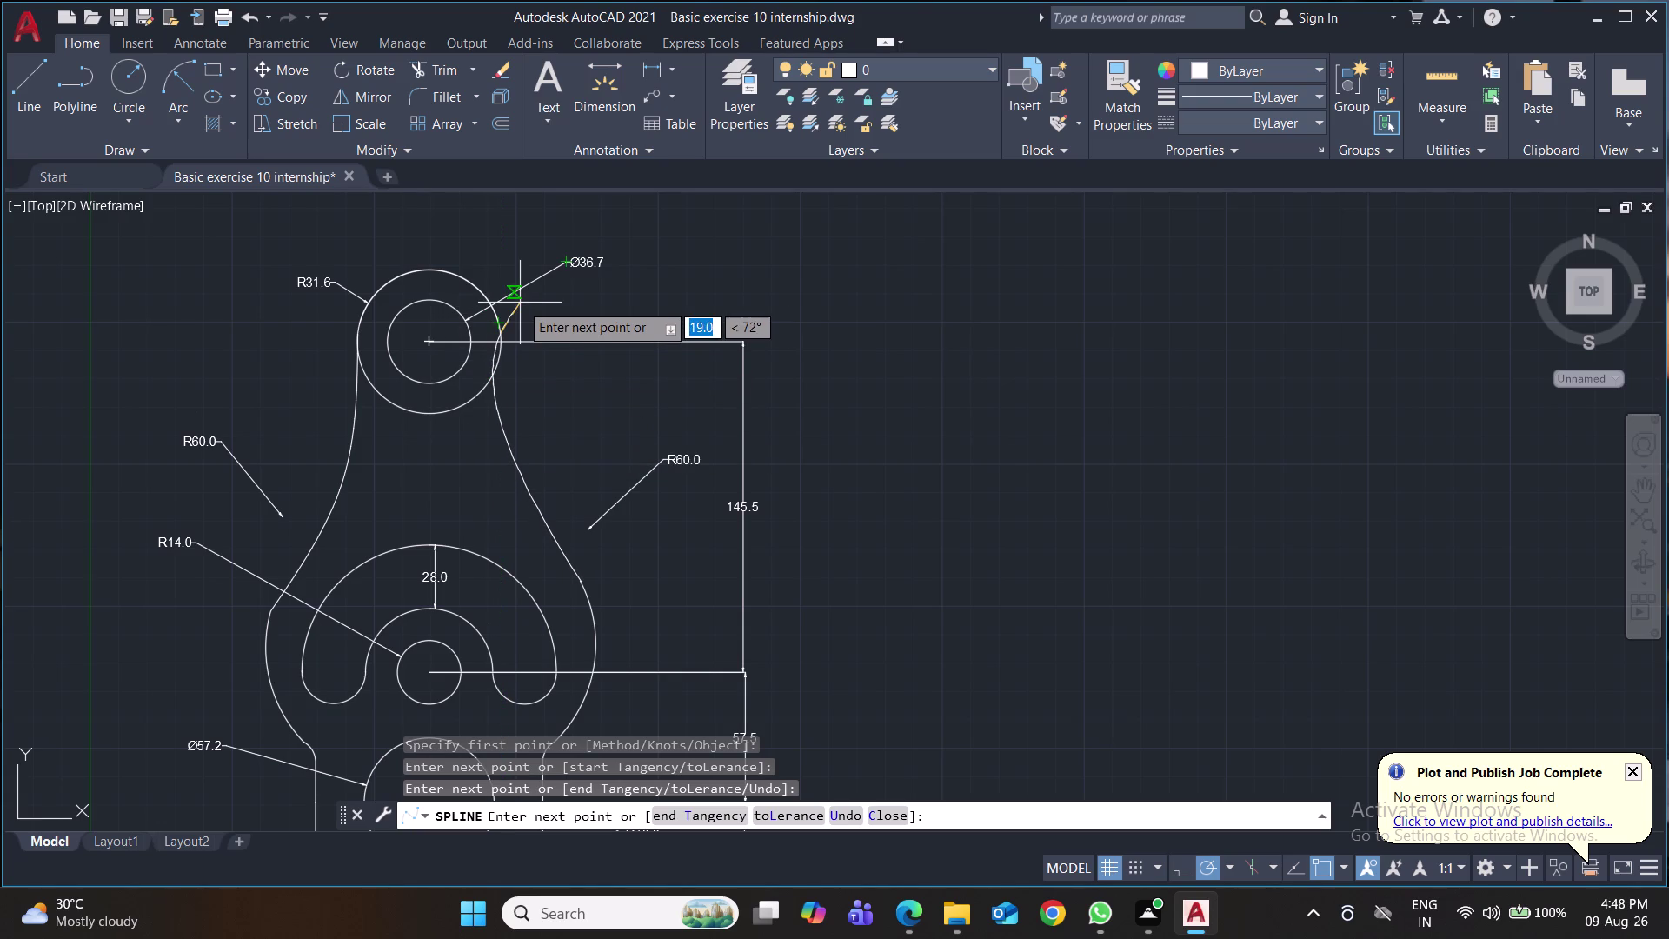
key(Return)
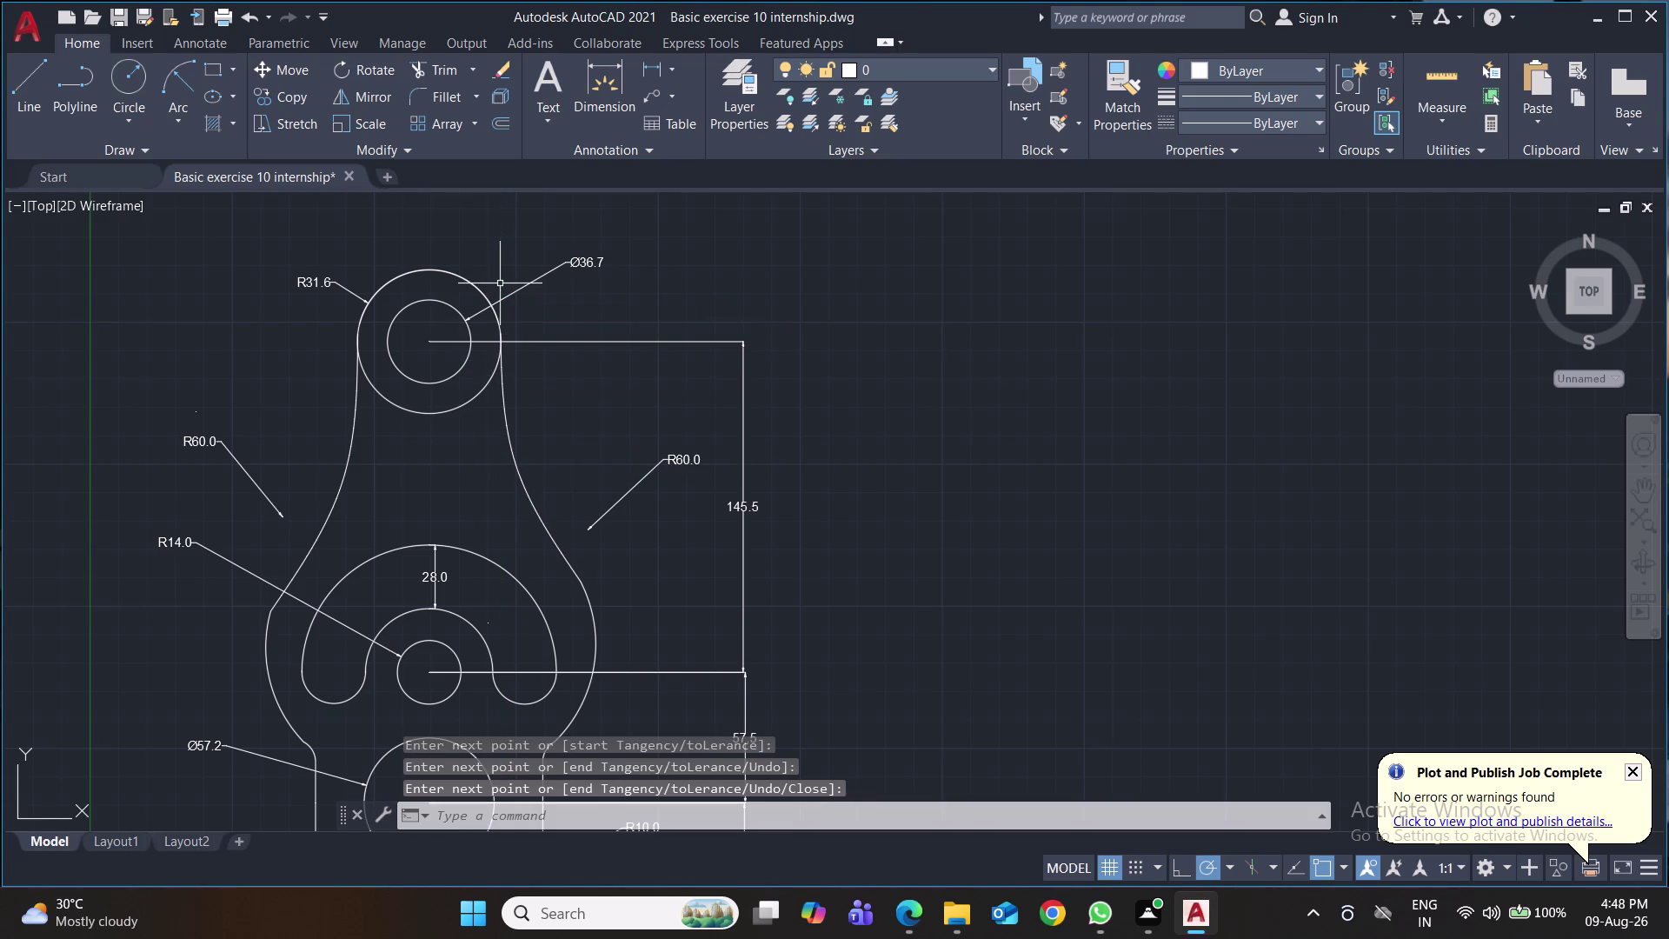
scroll(down, 3)
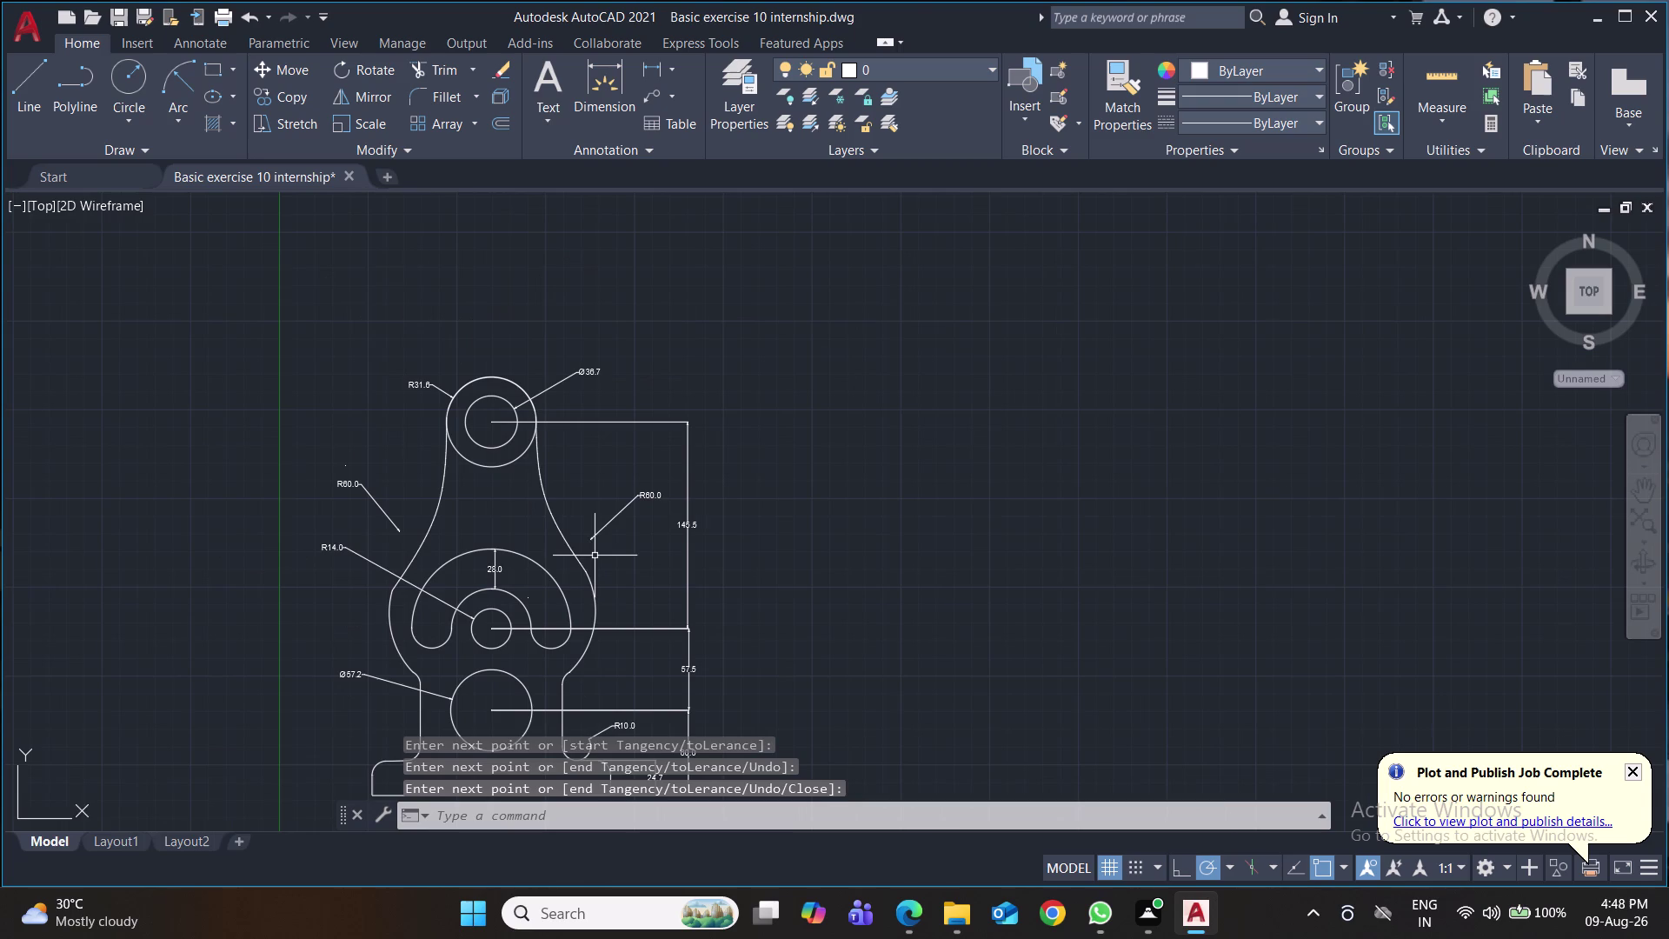
scroll(up, 3)
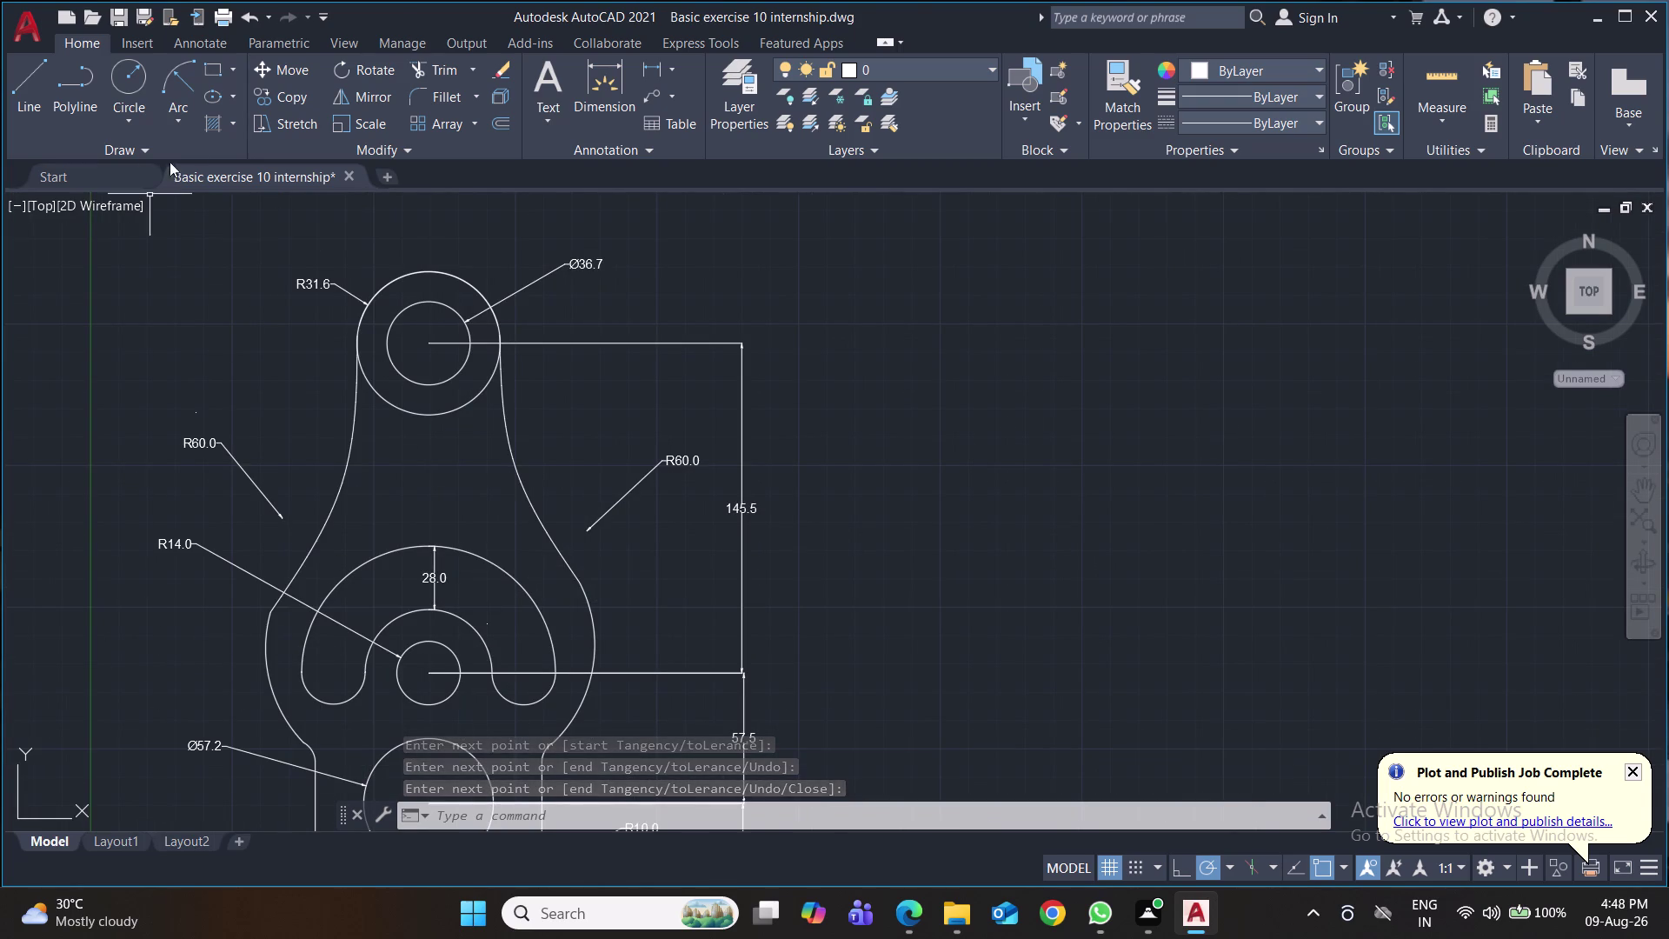
click(674, 68)
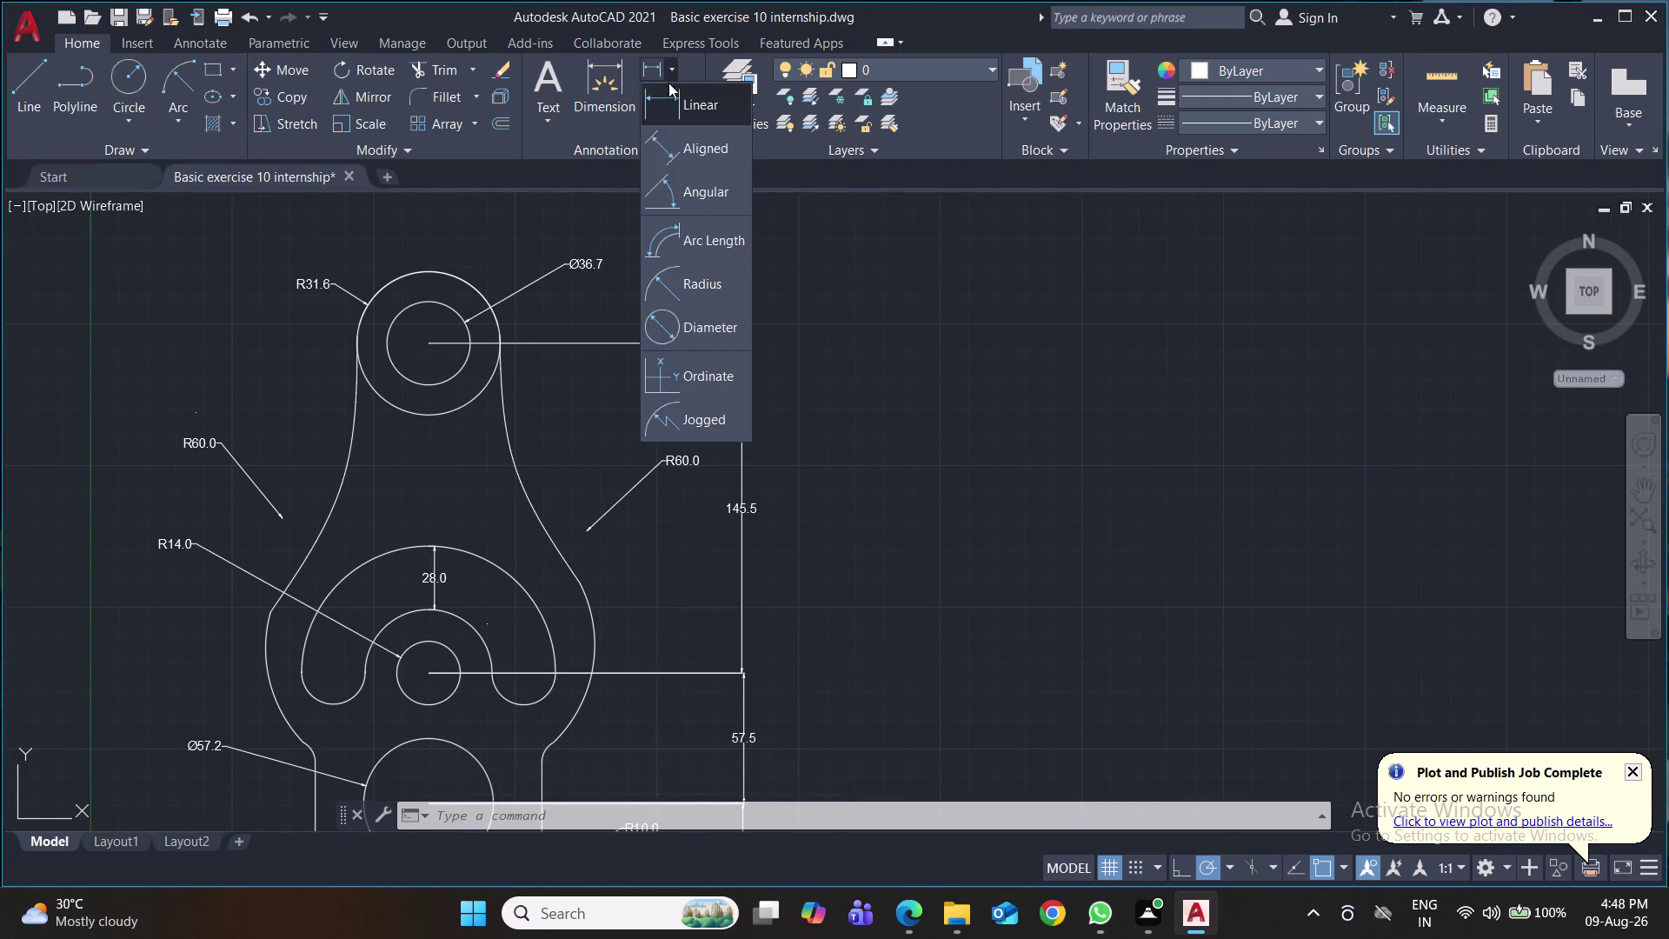
Try a radius dimension on the profile curve, then cancel it and save.
click(712, 289)
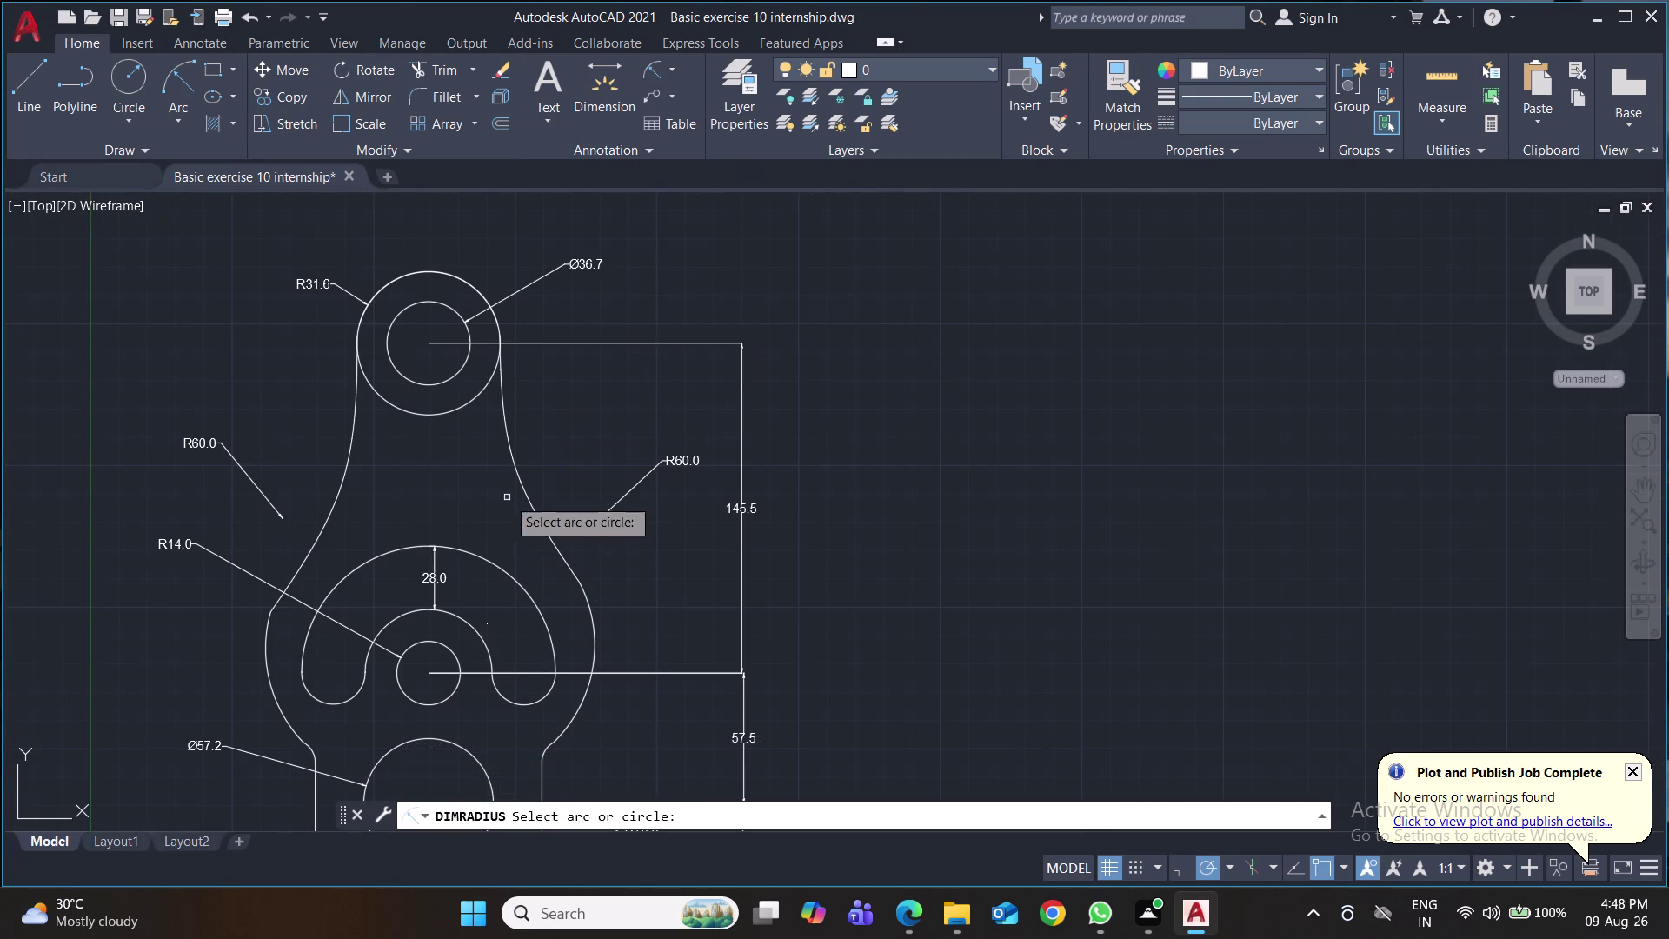
click(522, 478)
click(516, 472)
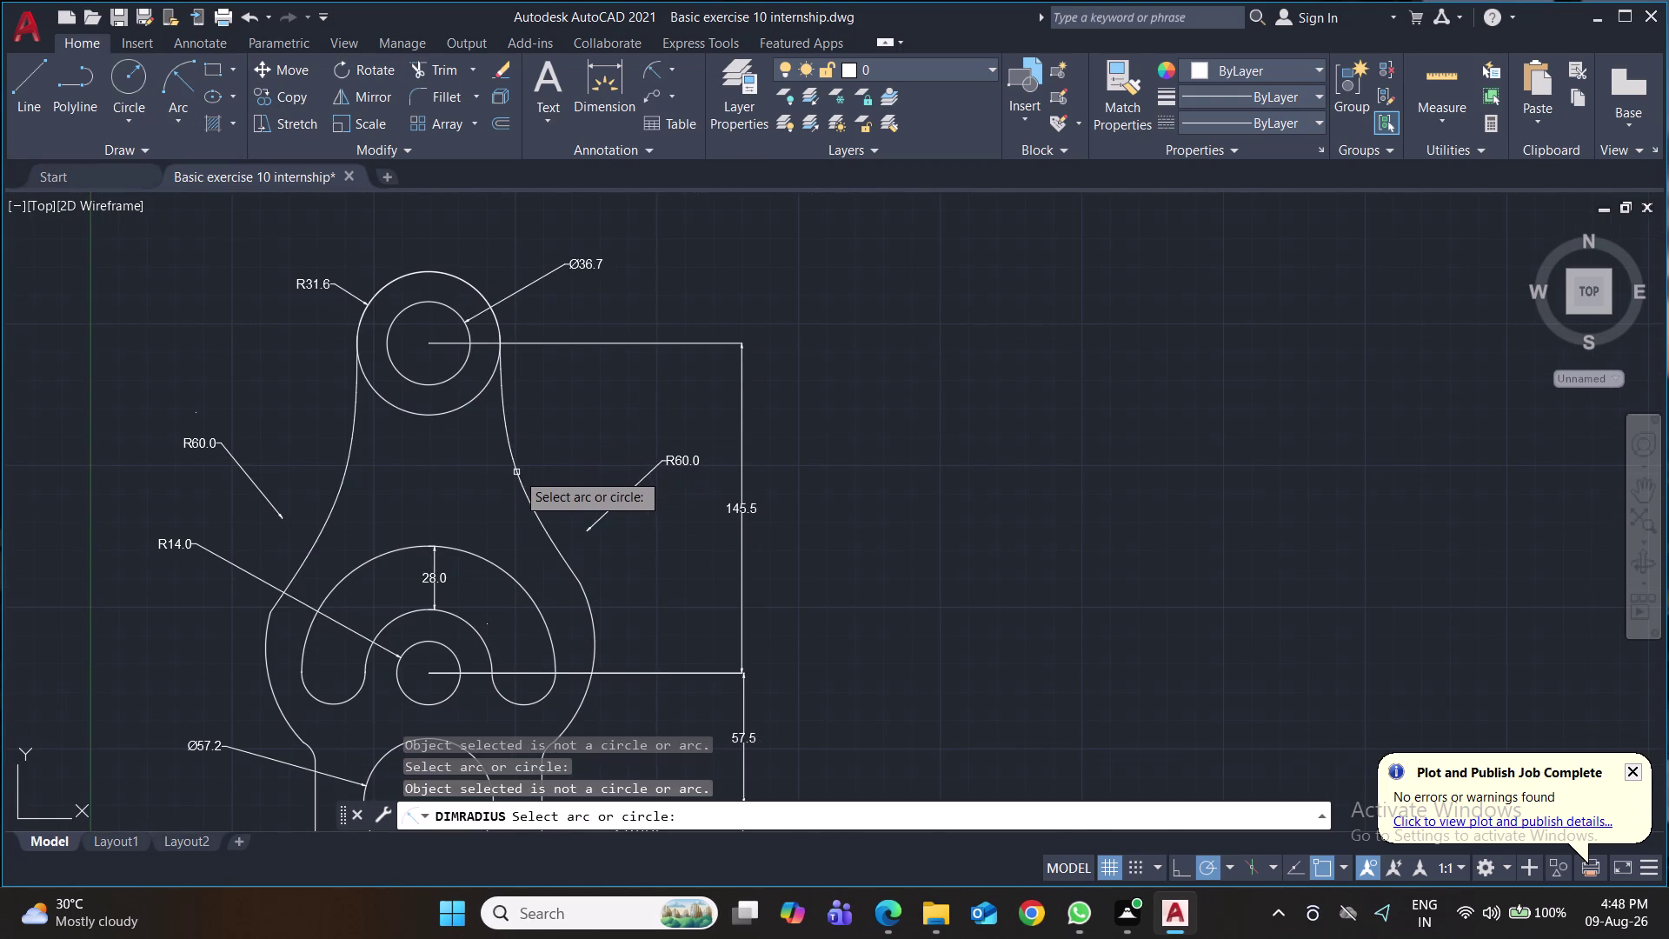
click(581, 440)
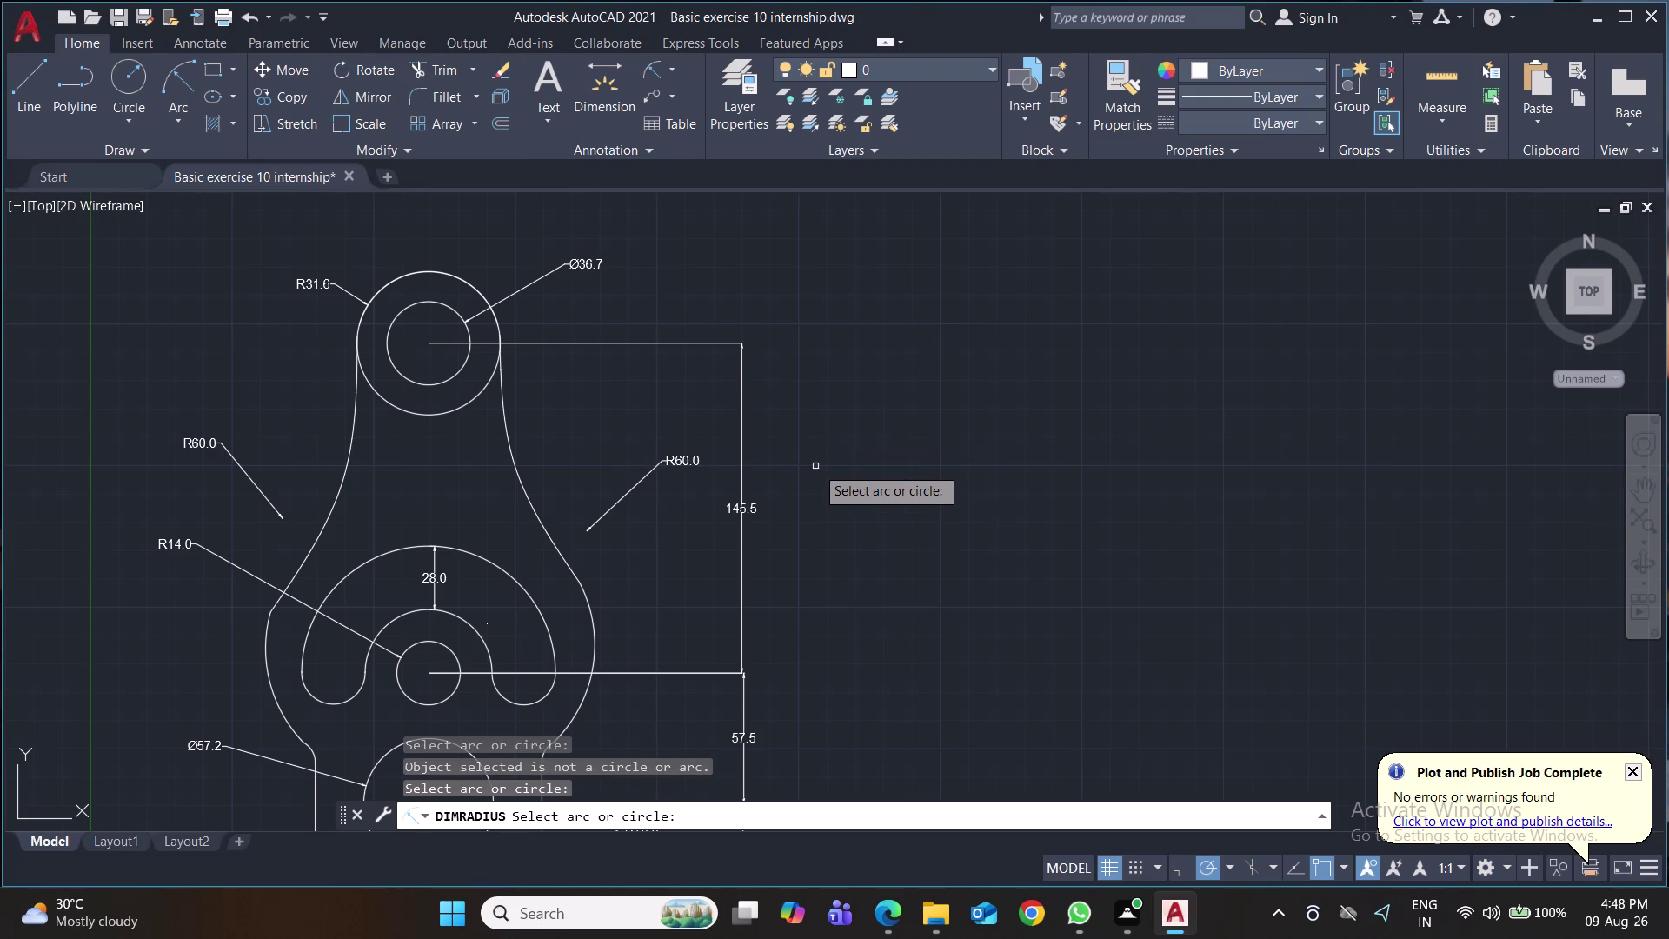
key(ctrl+s)
key(ctrl+s)
key(ctrl+s)
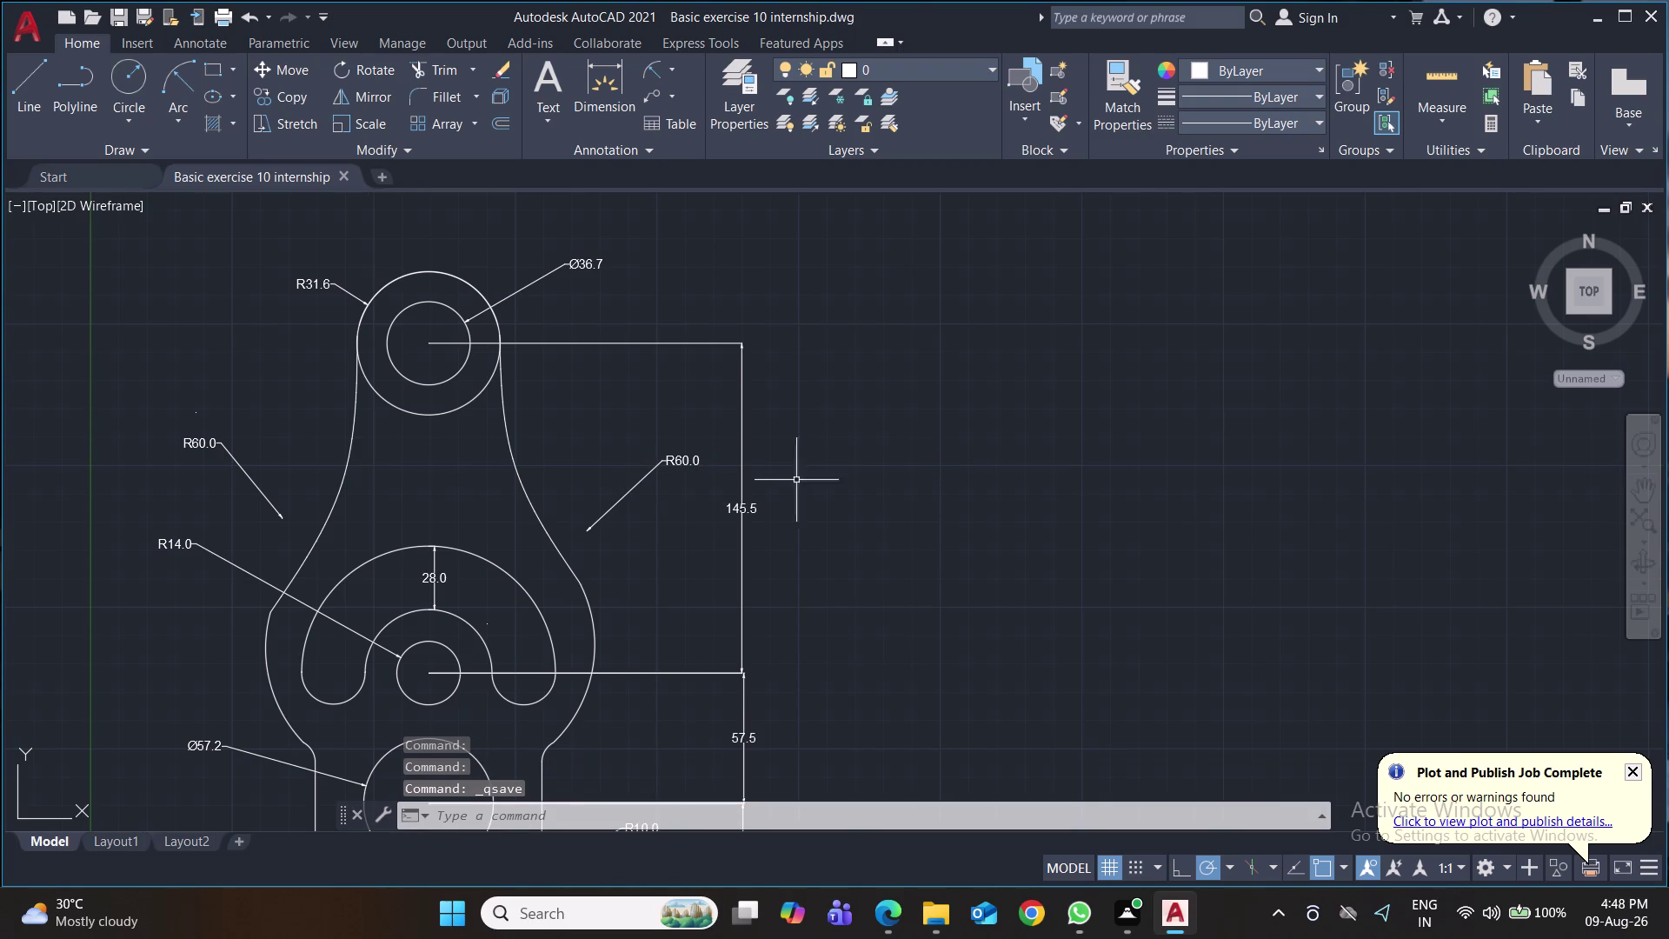
Trim the outer circle between the spline sides with TR.
text(tr)
key(Return)
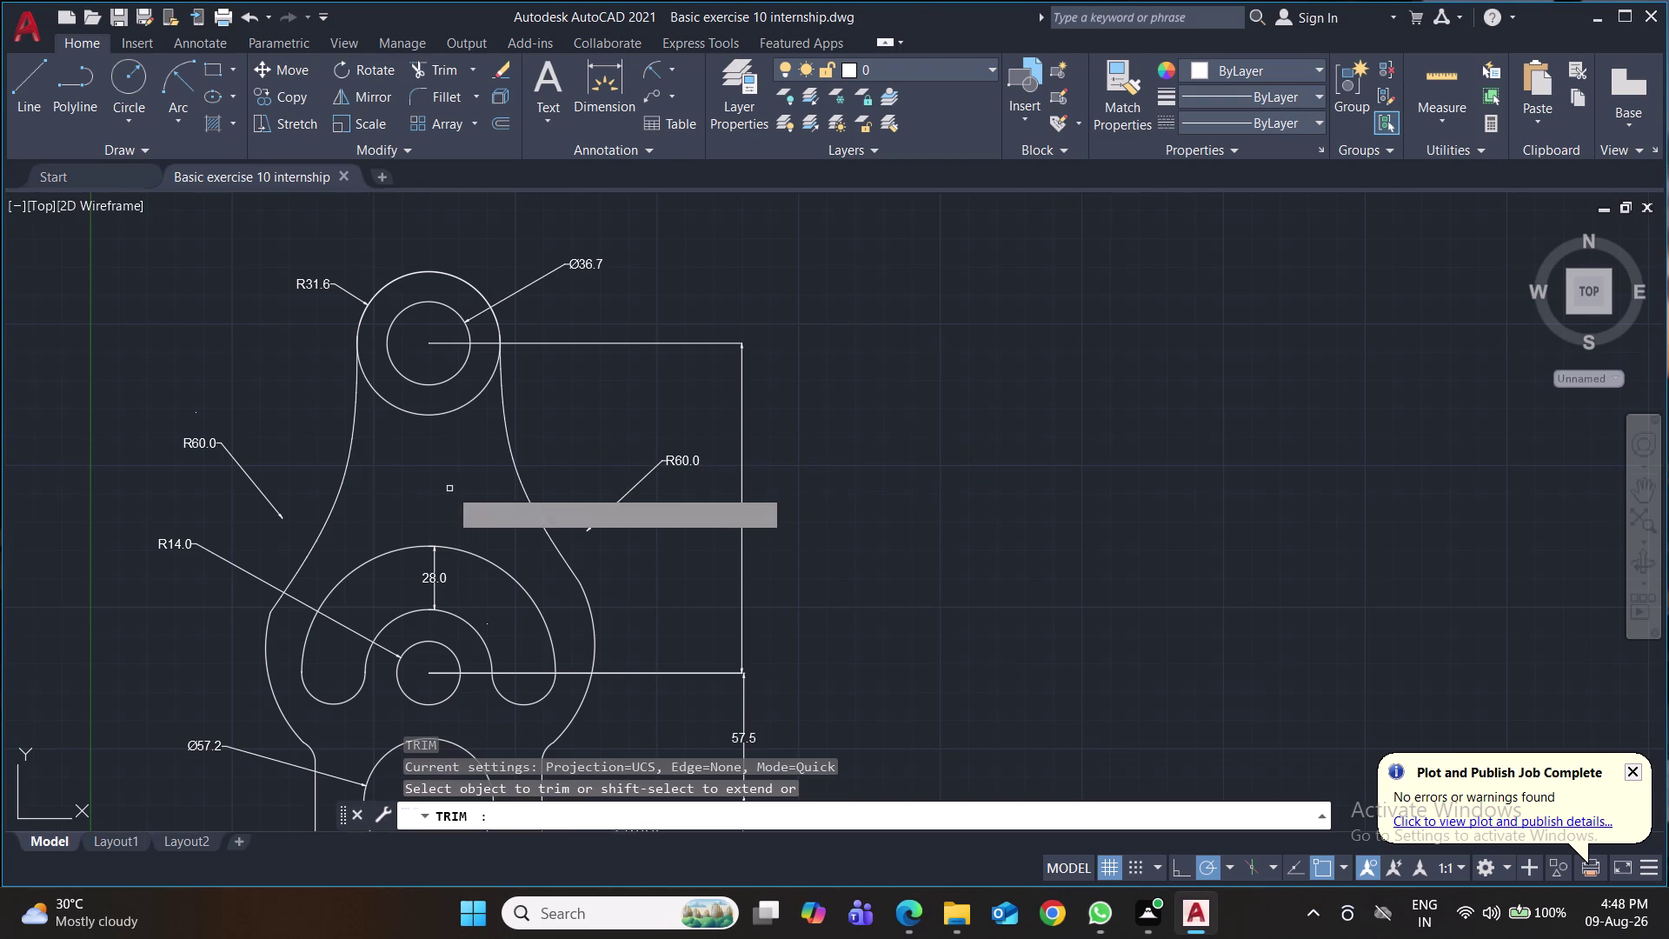
click(433, 411)
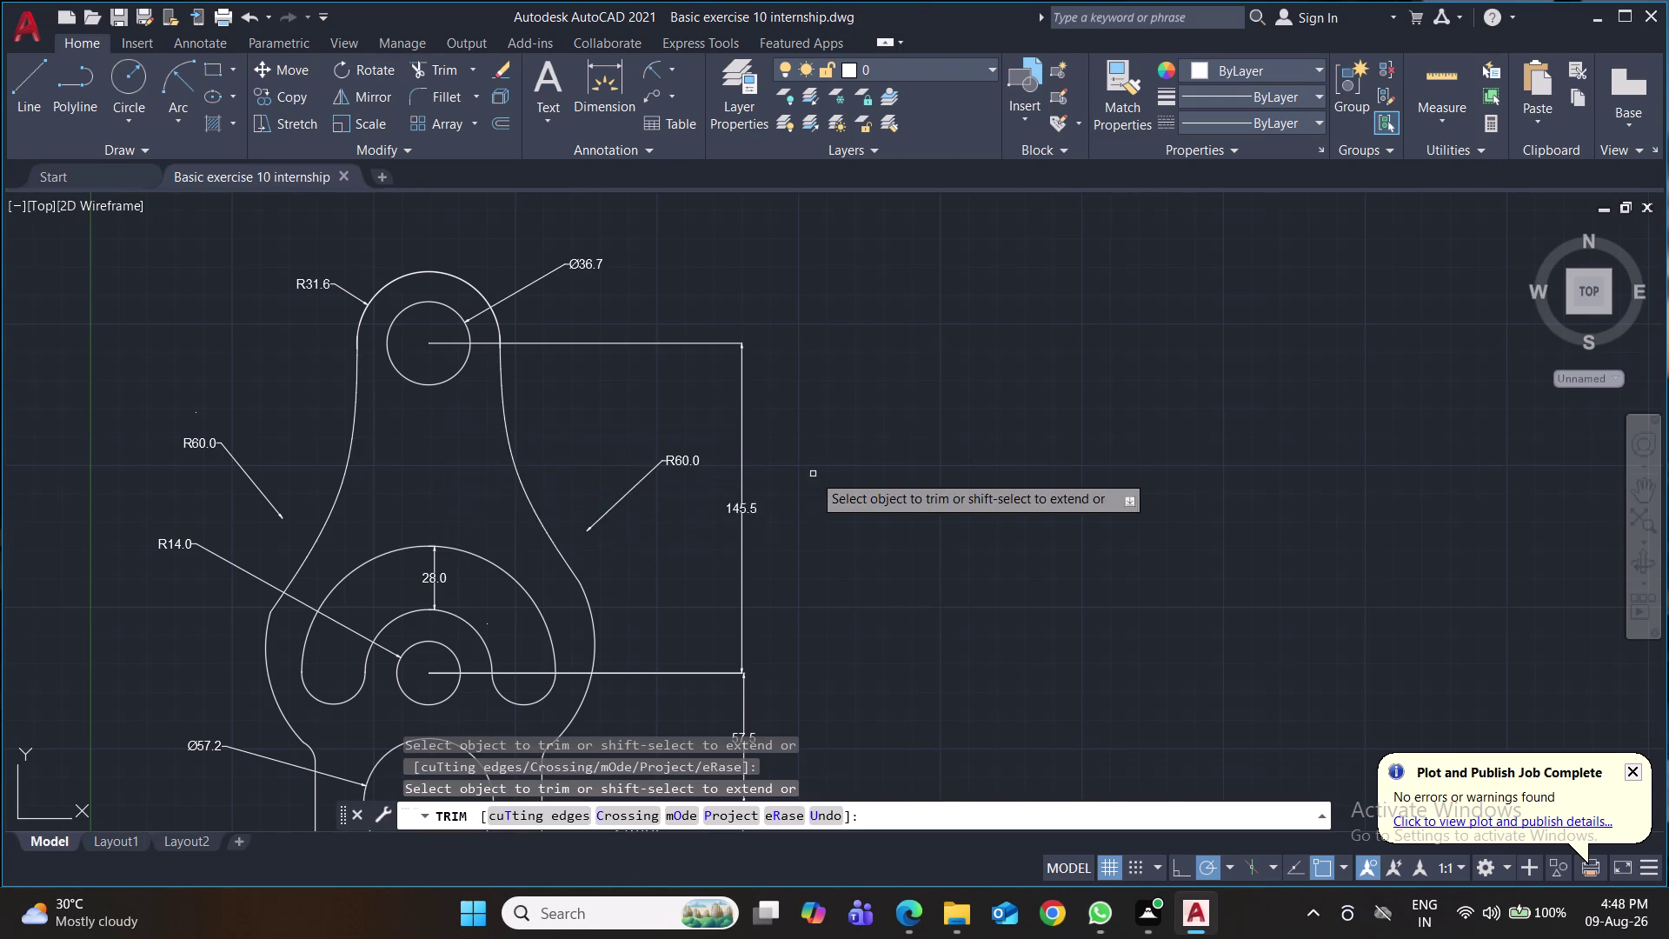
scroll(down, 3)
scroll(down, 3)
middle_drag(961, 551, 663, 403)
scroll(up, 3)
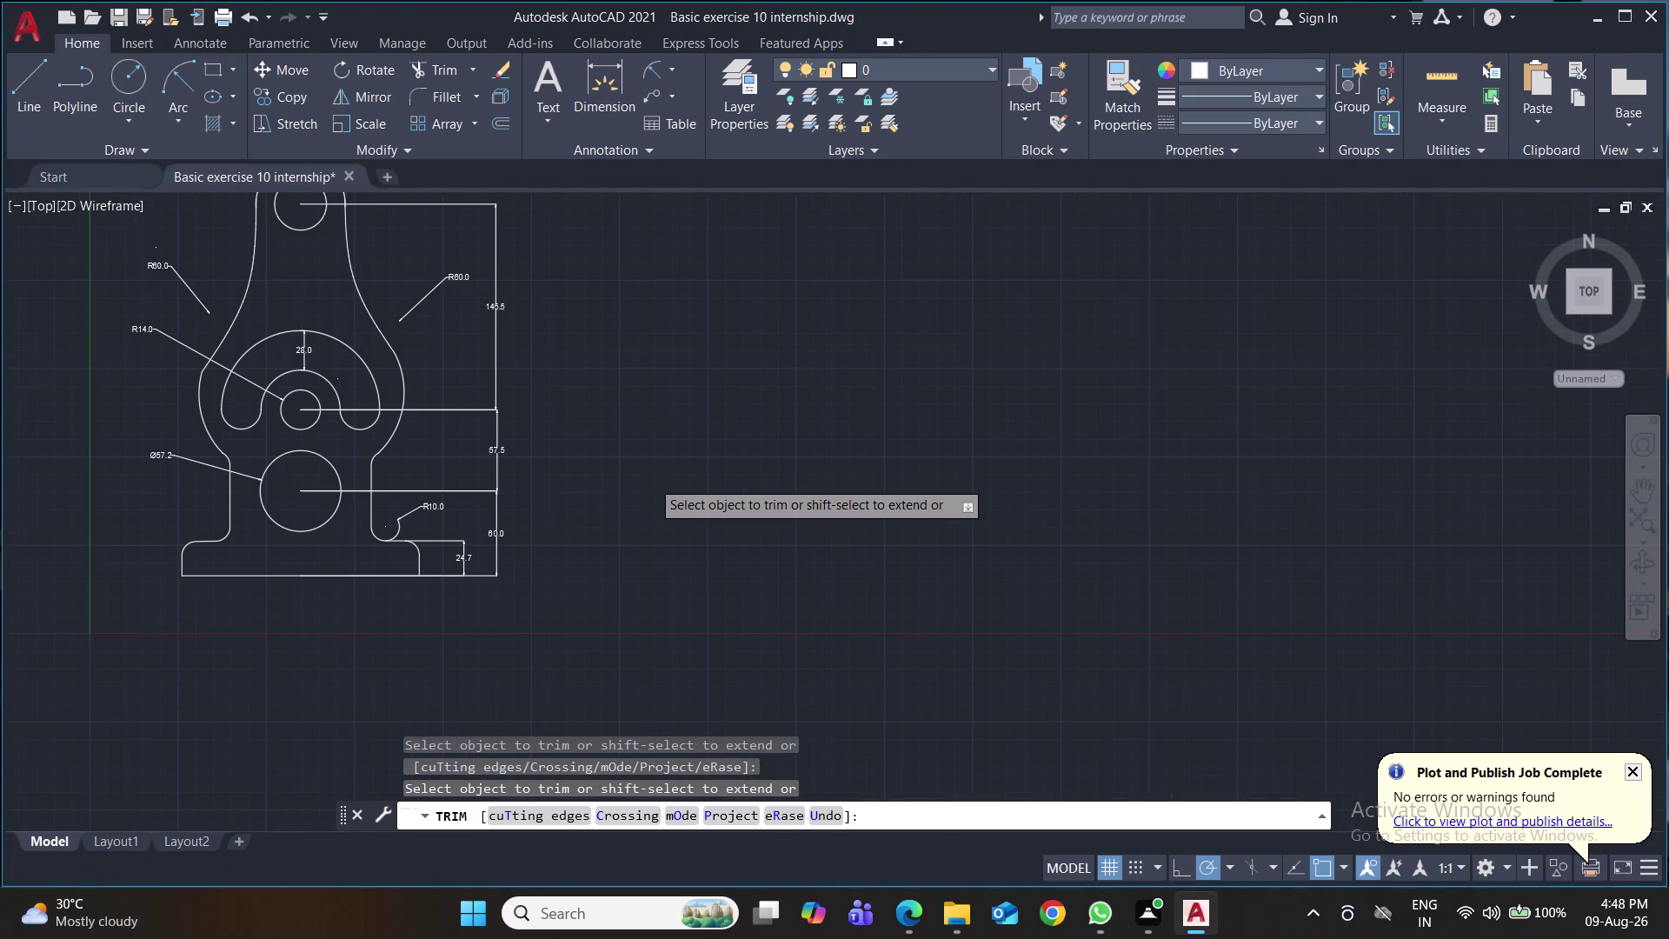
scroll(up, 3)
middle_drag(647, 477, 1019, 626)
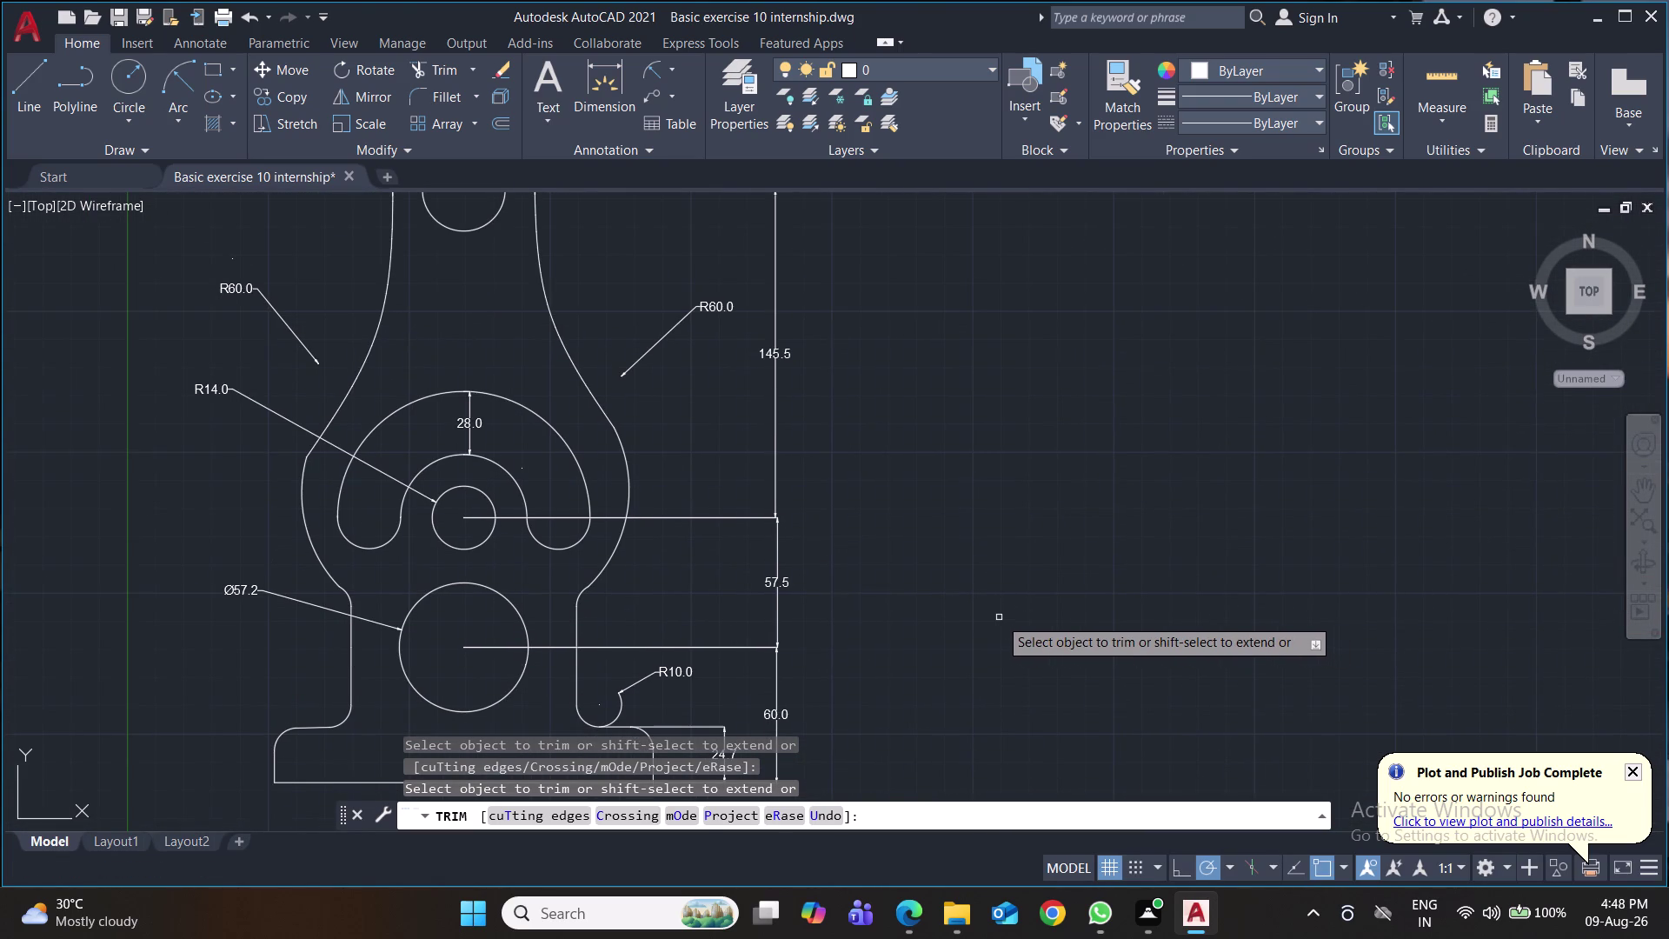
Place aligned dimensions of 16.0 and 14.0, the latter from the hole centre.
click(667, 63)
click(693, 149)
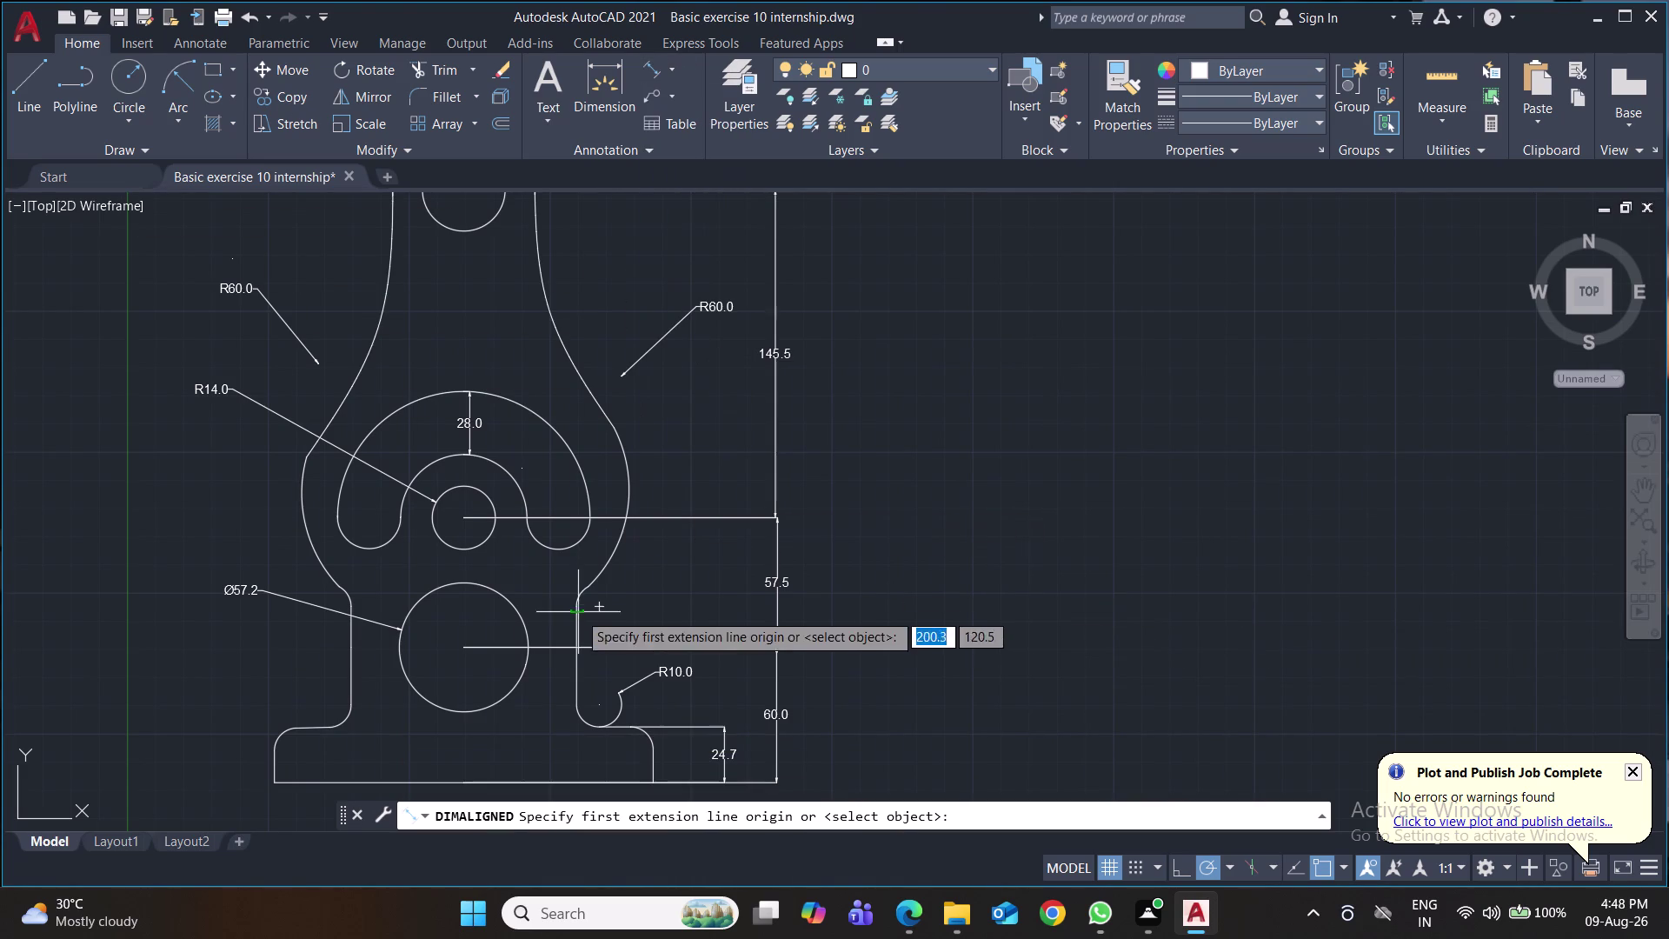
click(593, 517)
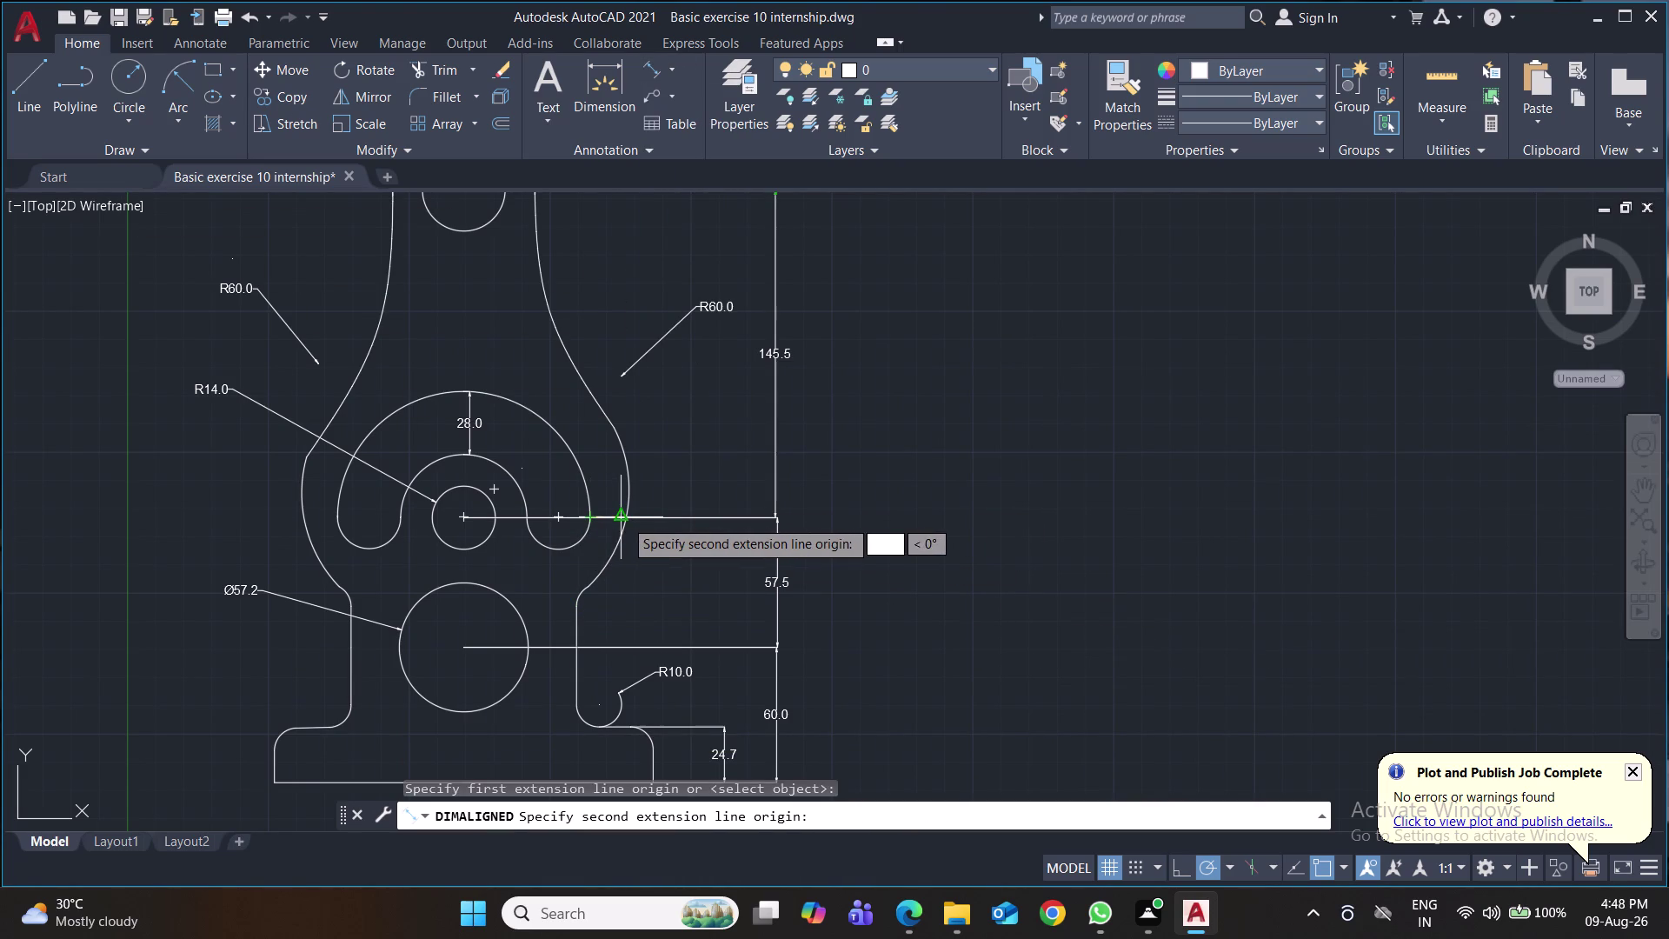
click(630, 521)
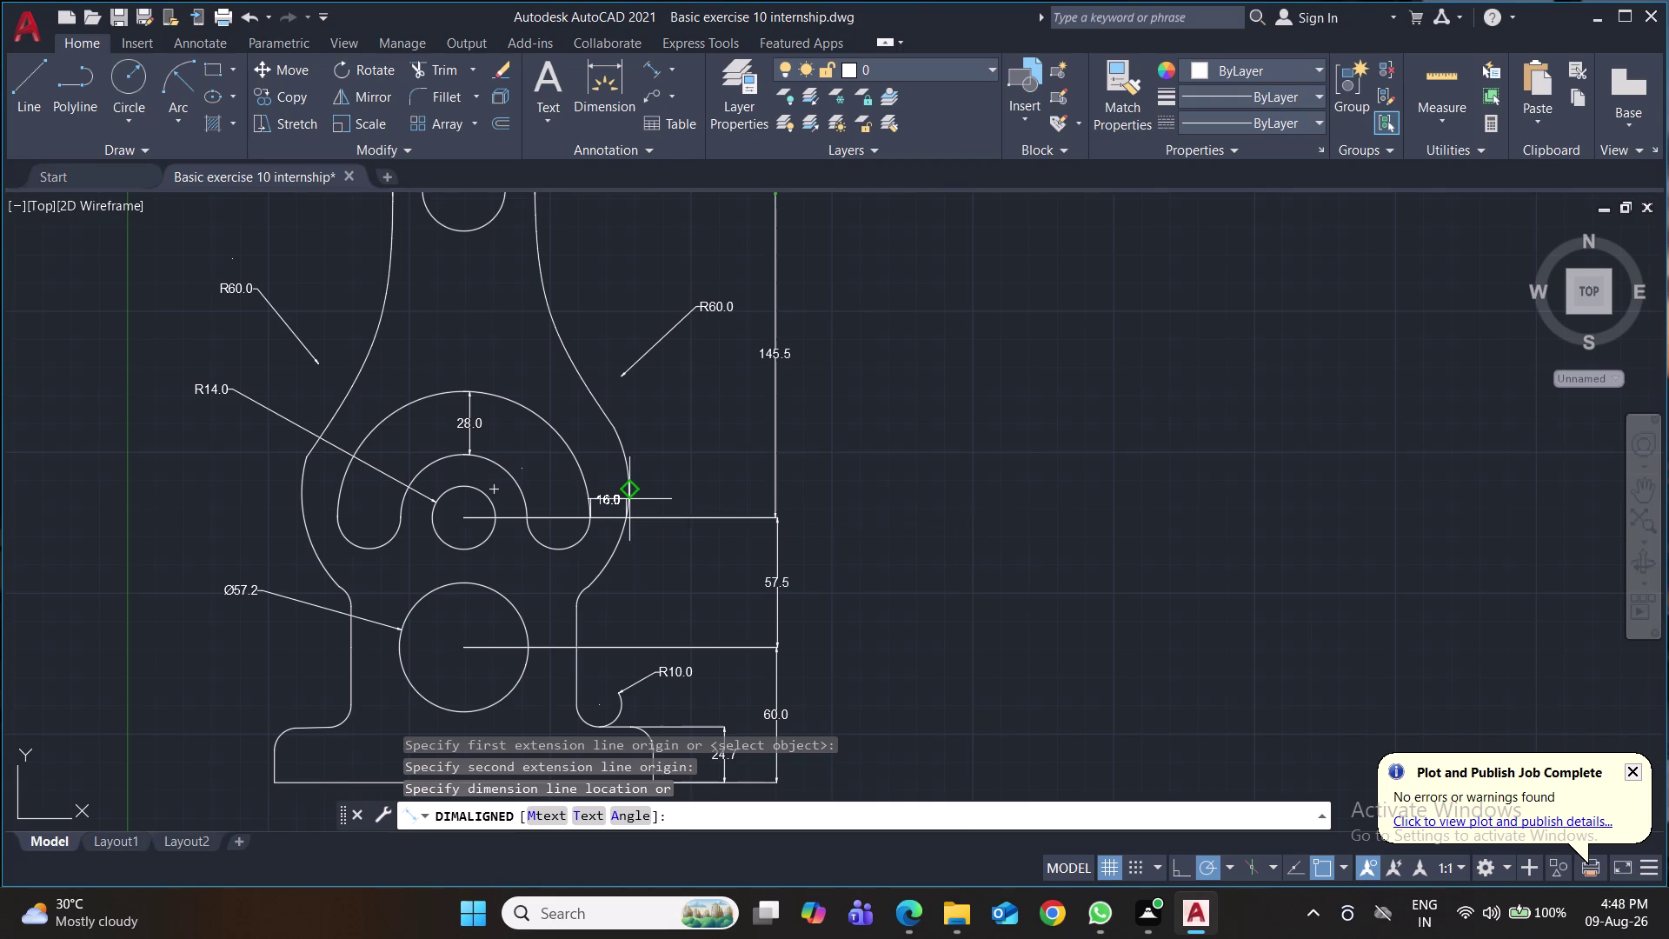
click(629, 499)
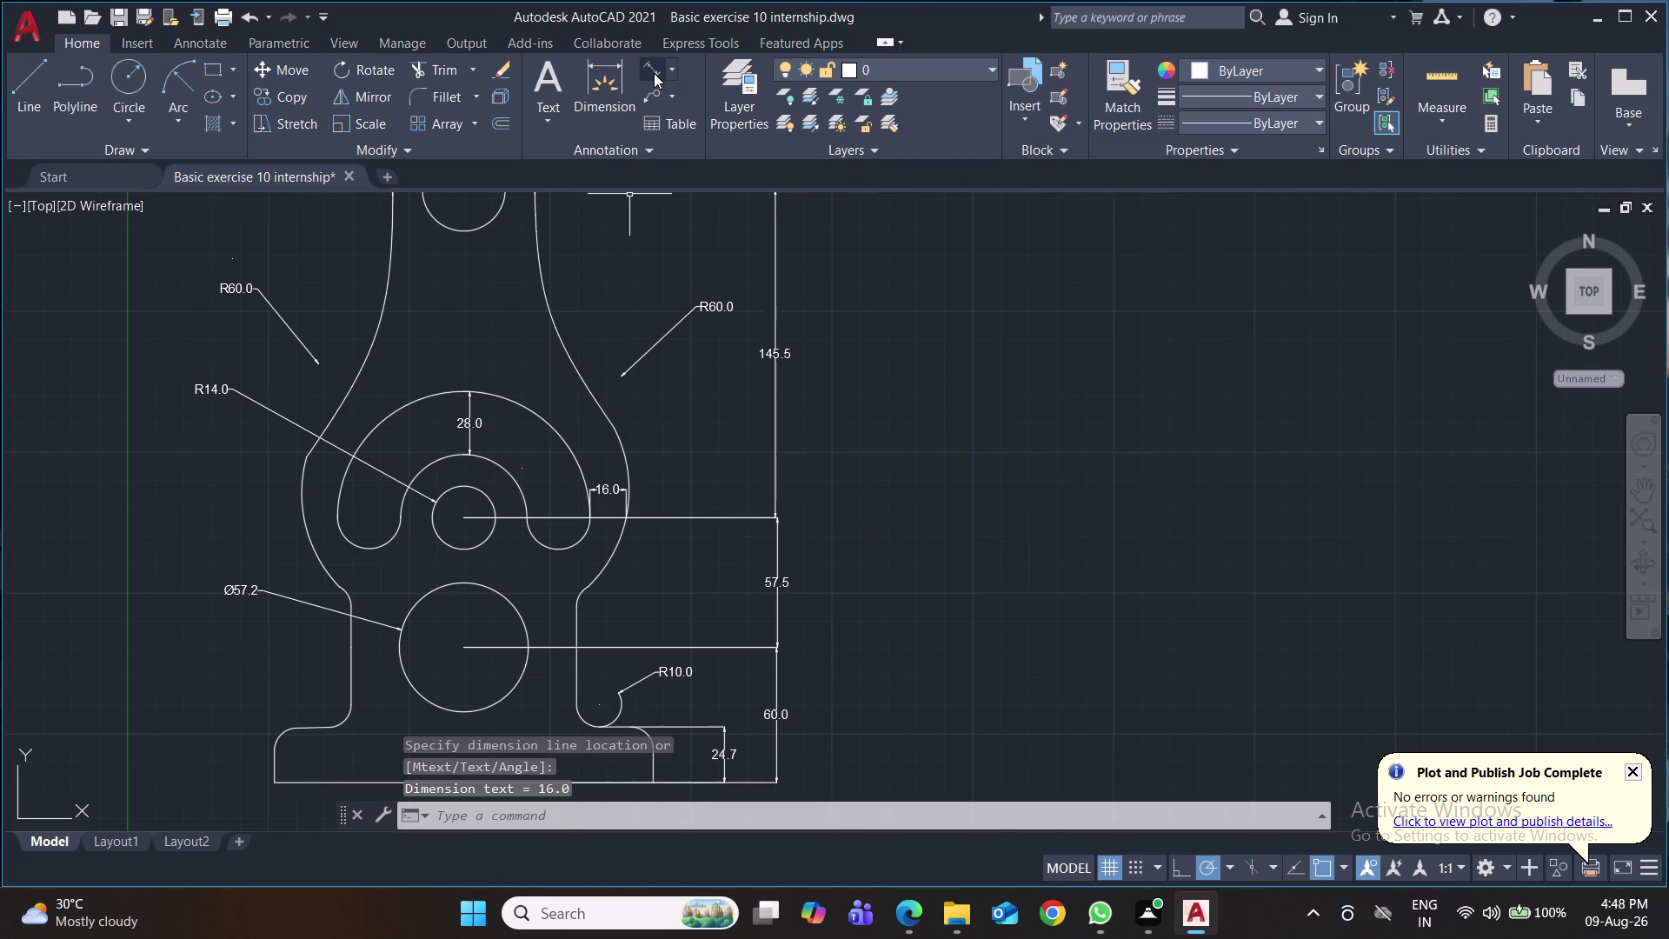
click(654, 71)
click(495, 508)
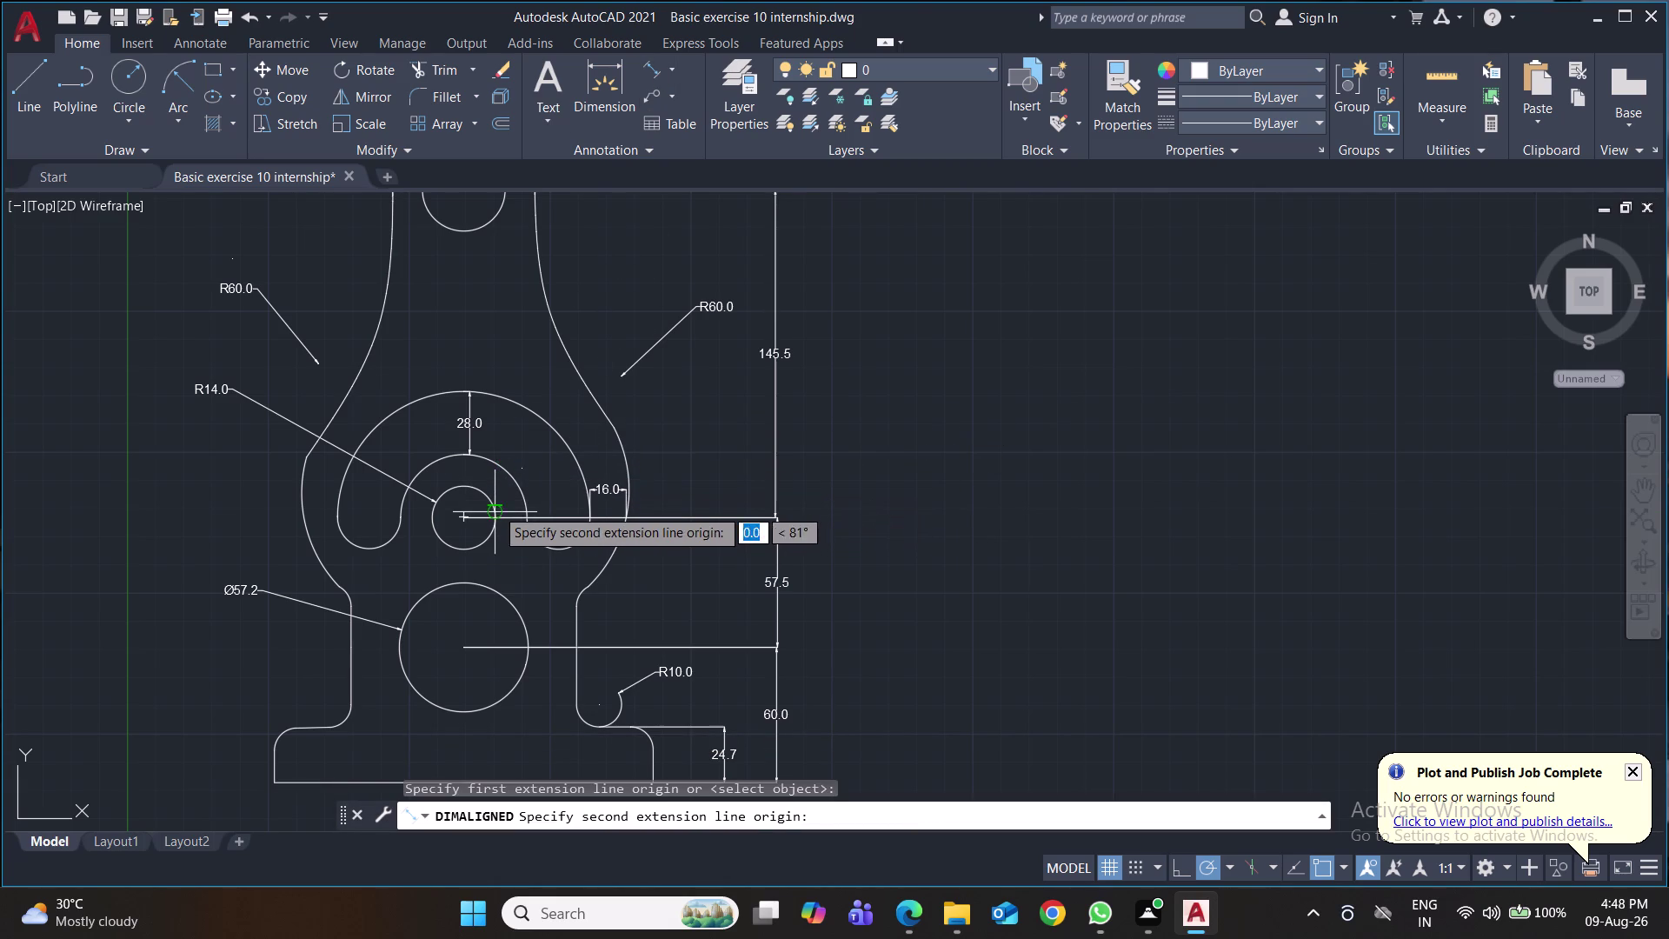
click(523, 499)
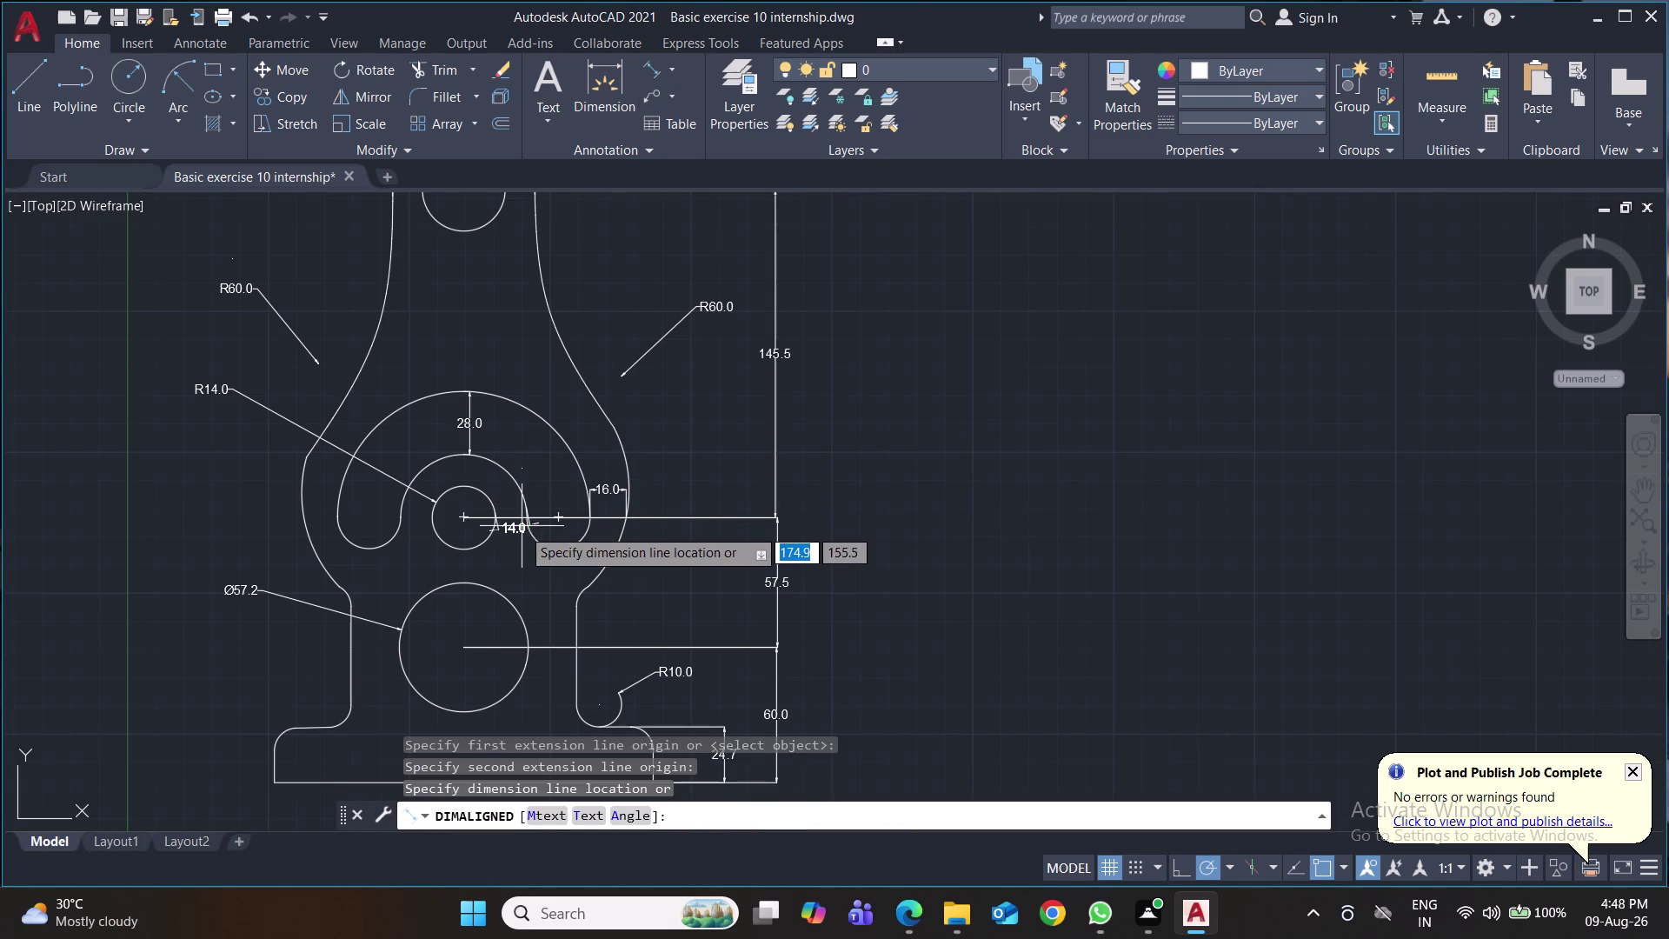
click(522, 545)
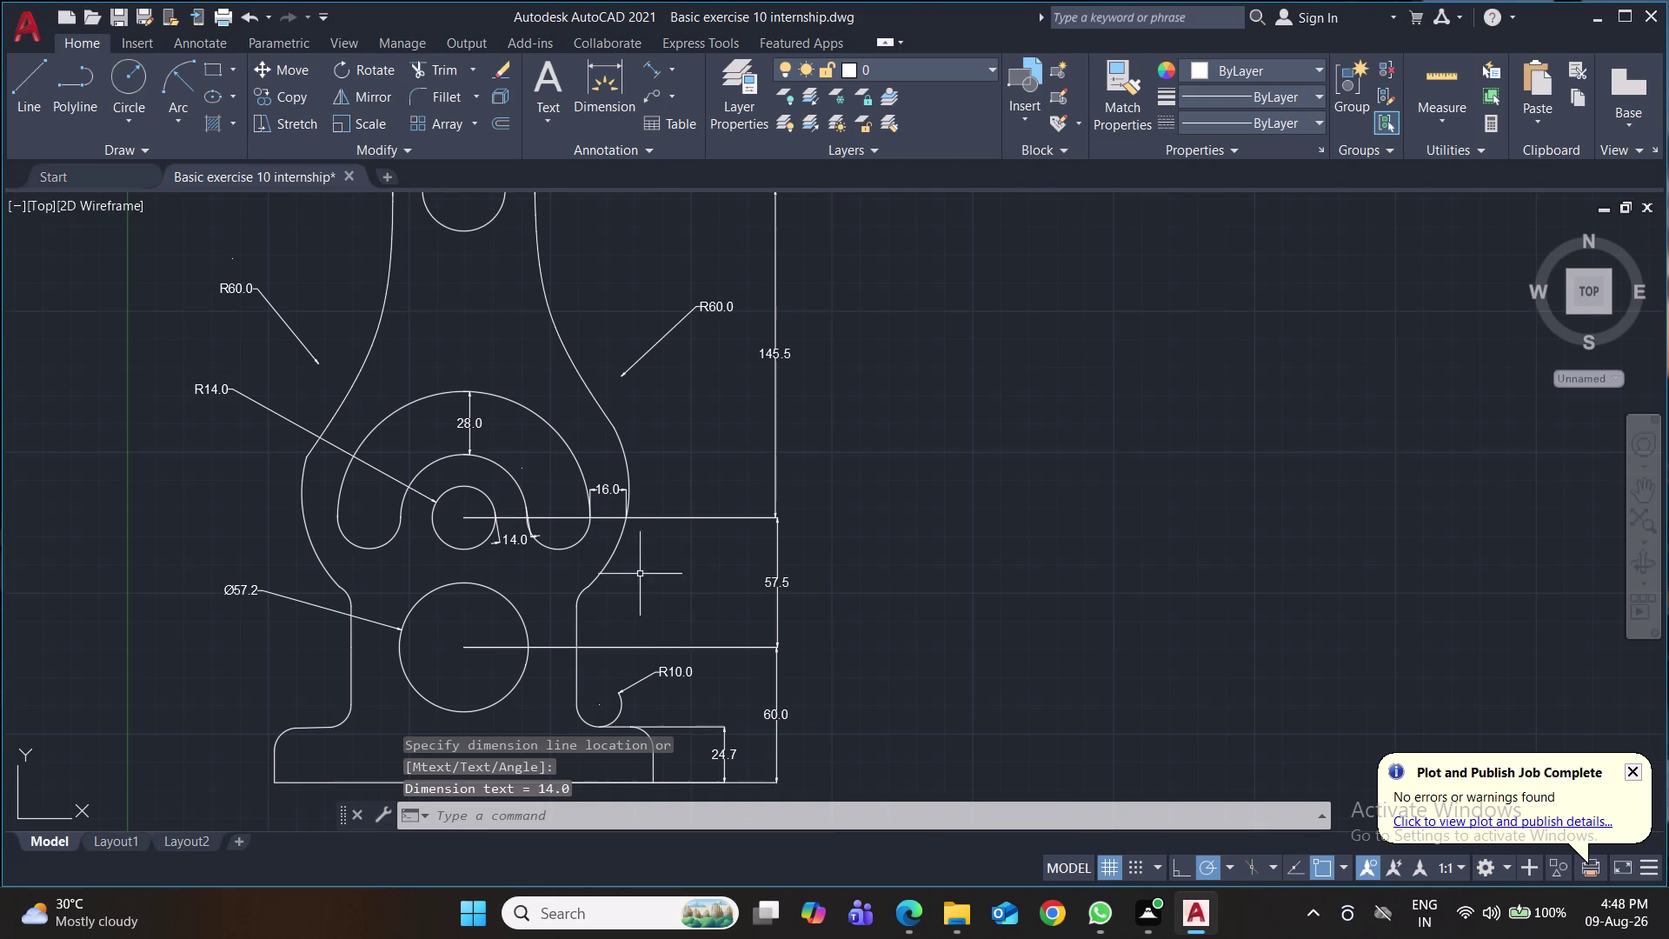
Erase the unwanted 16.0 dimension and save the drawing.
click(614, 488)
key(Delete)
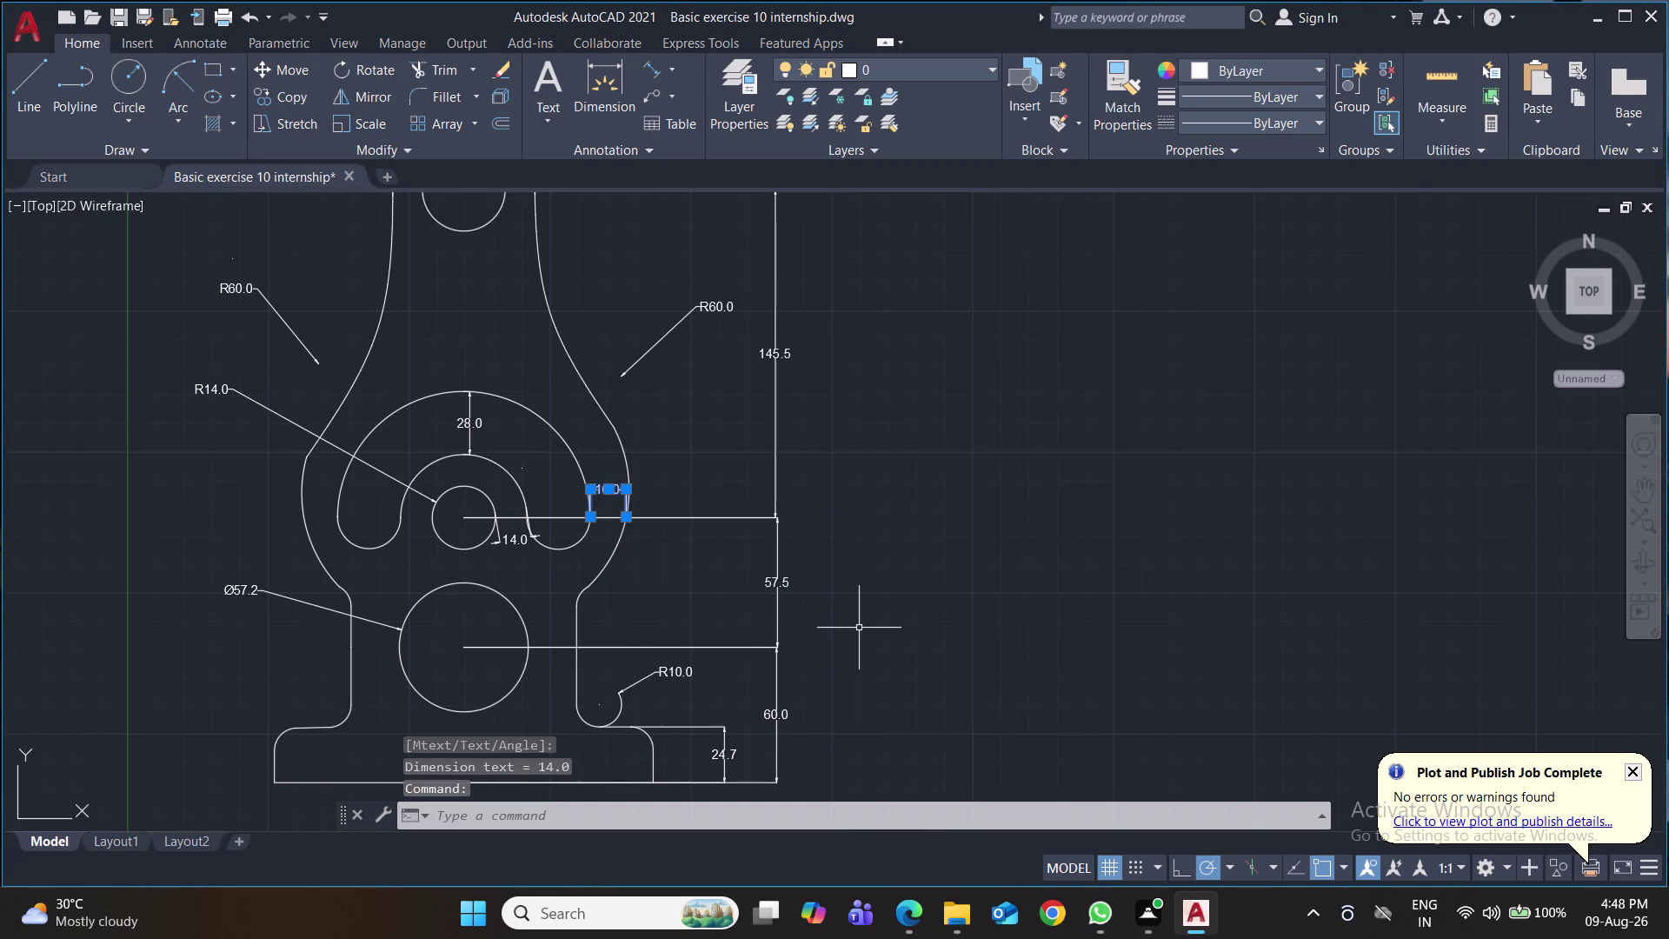
key(Delete)
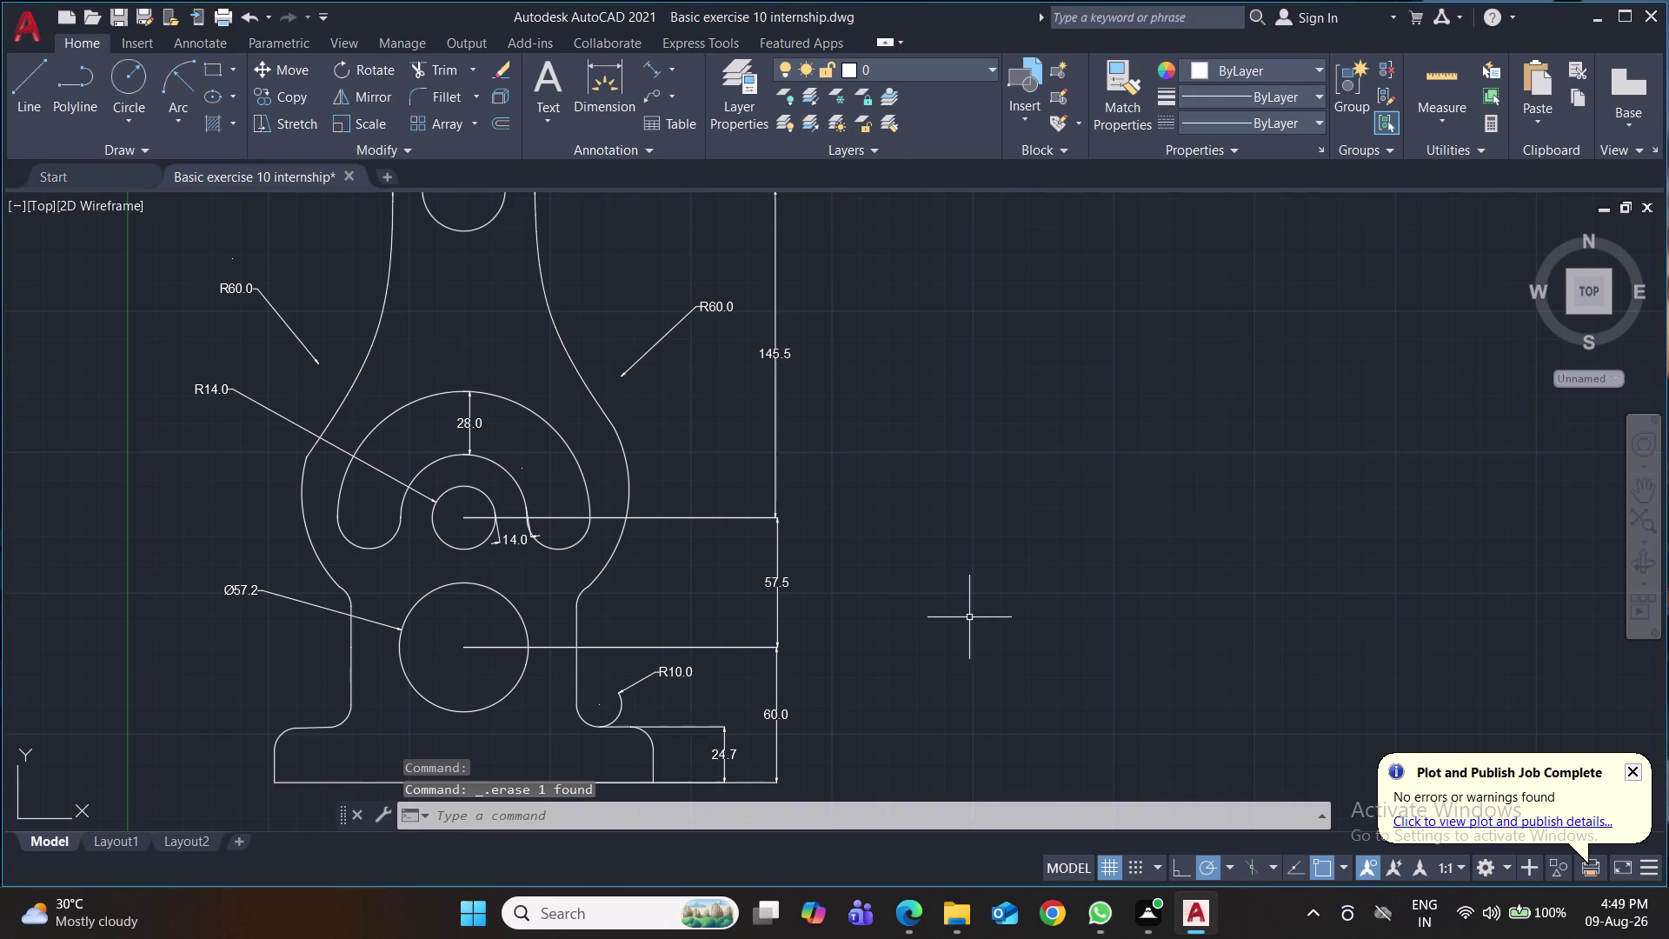
scroll(down, 3)
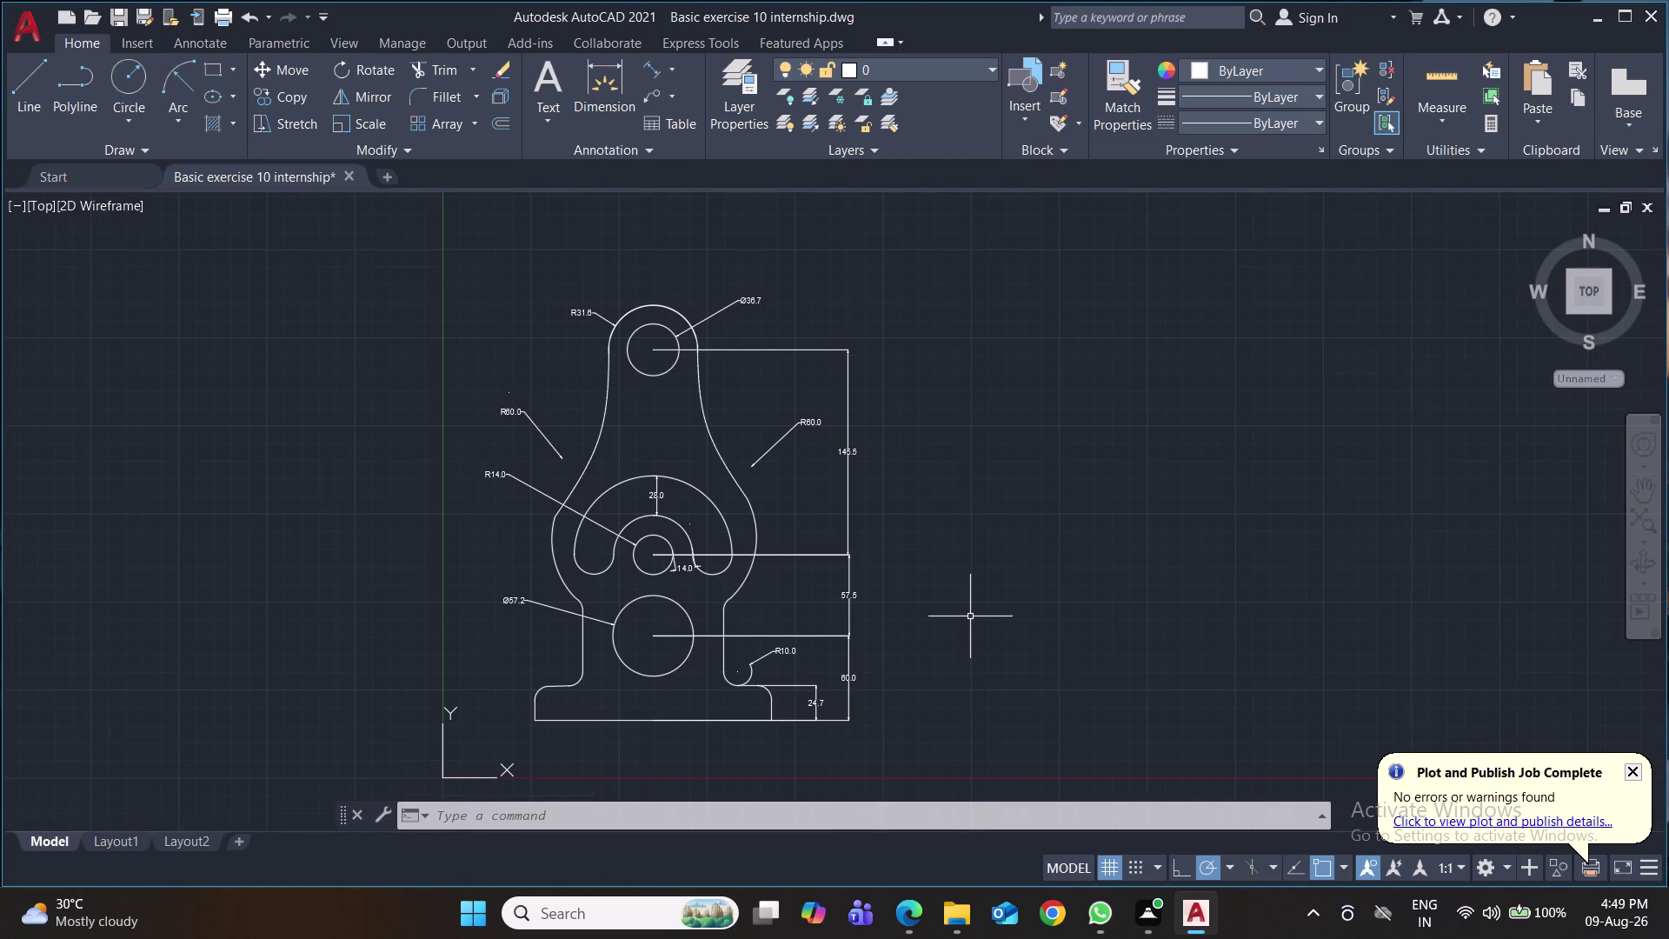
key(ctrl+s)
key(ctrl+s)
key(ctrl+s)
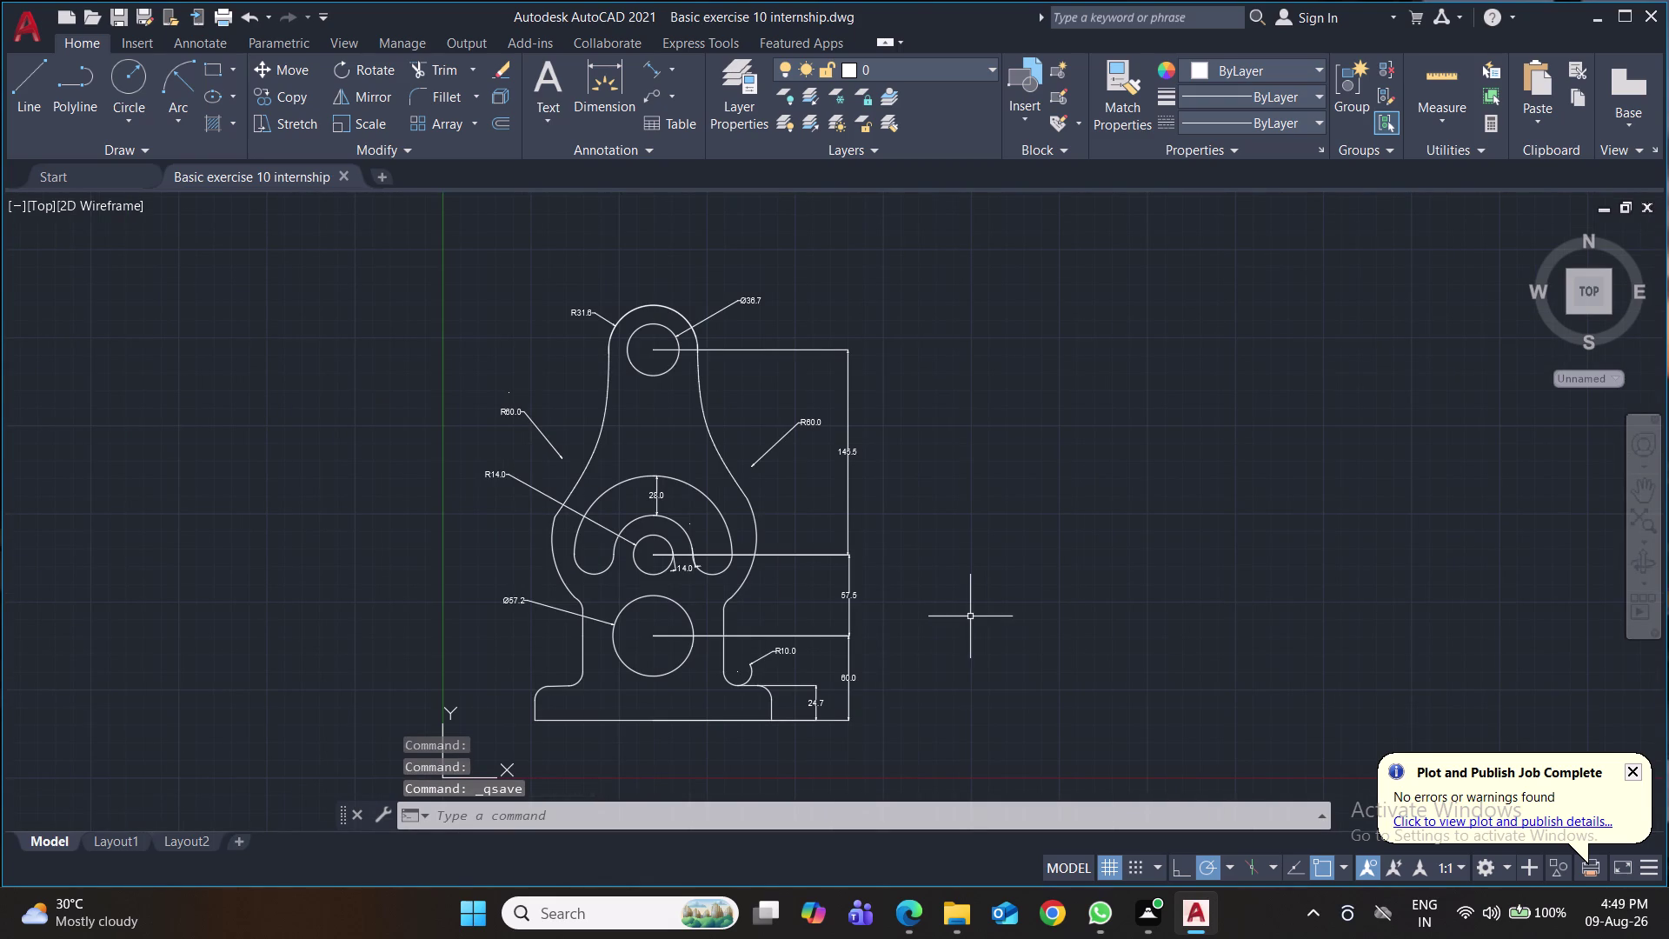
key(ctrl+p)
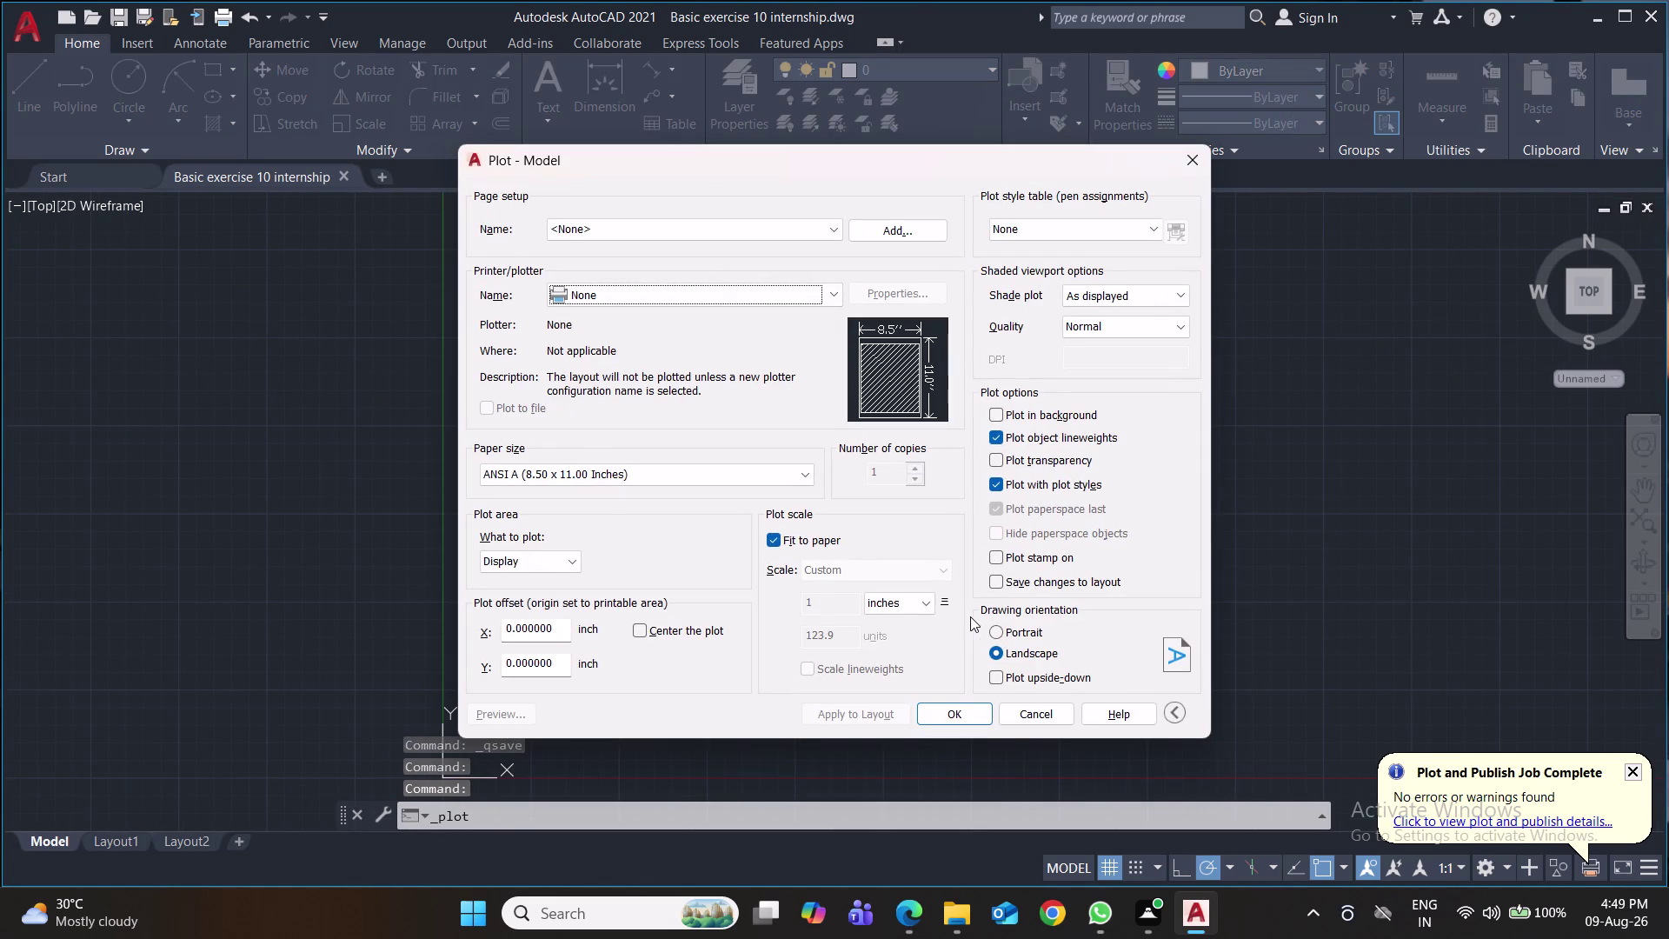
Set the plotter to DWG To PDF with ISO full bleed A4 paper in portrait.
click(827, 294)
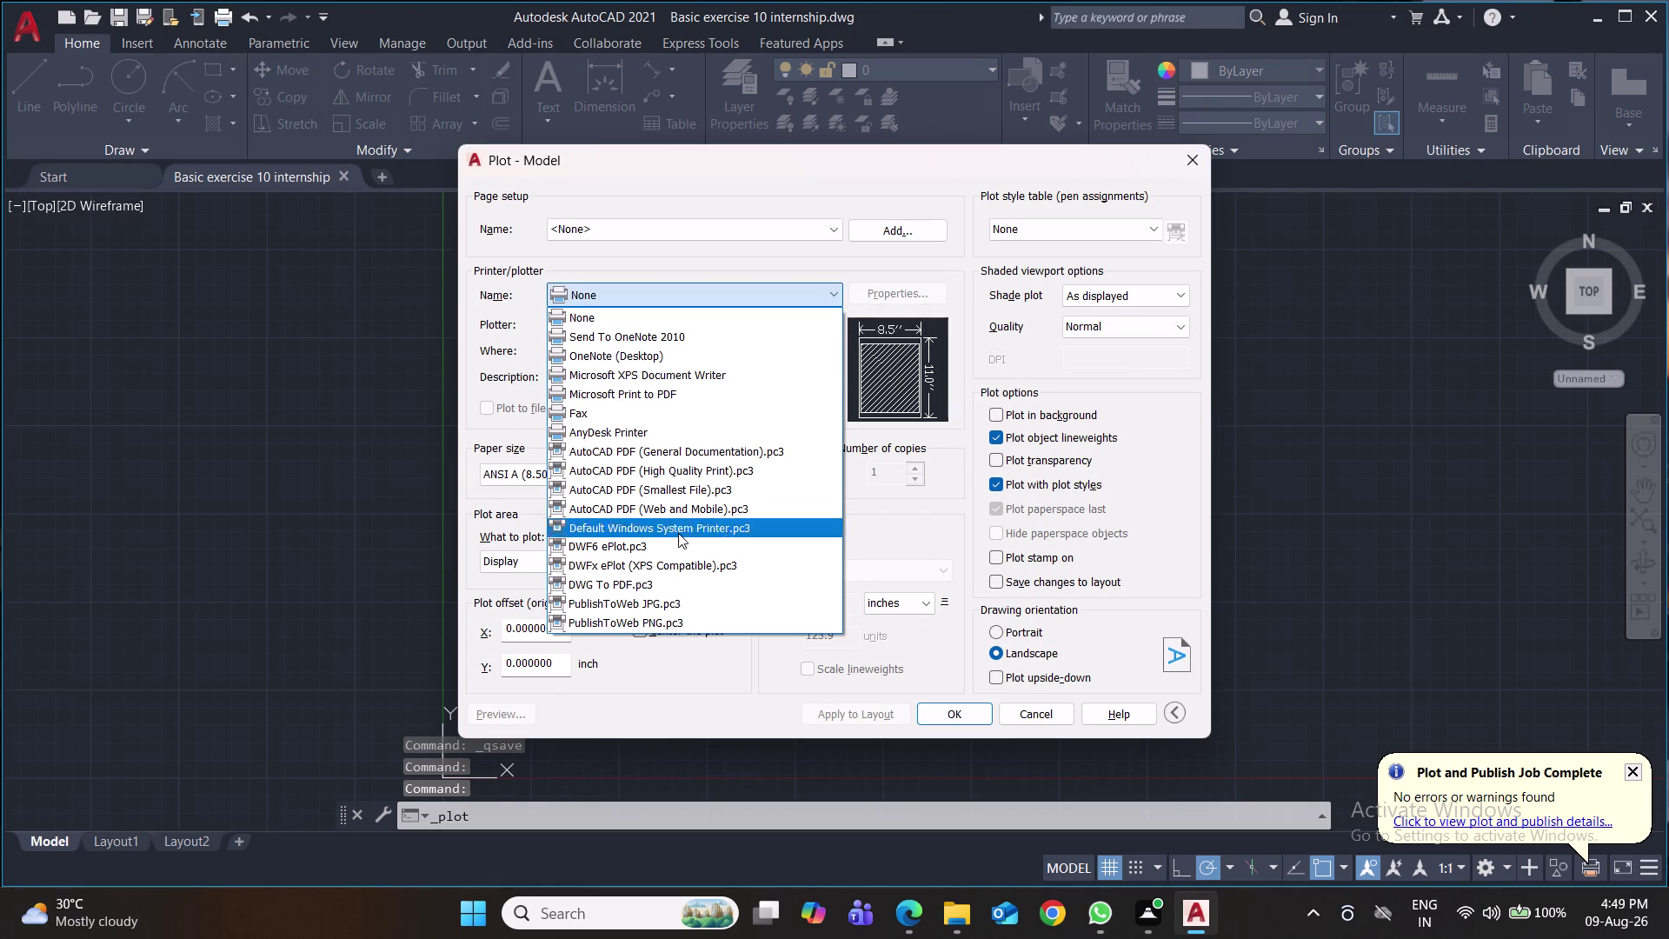
click(668, 579)
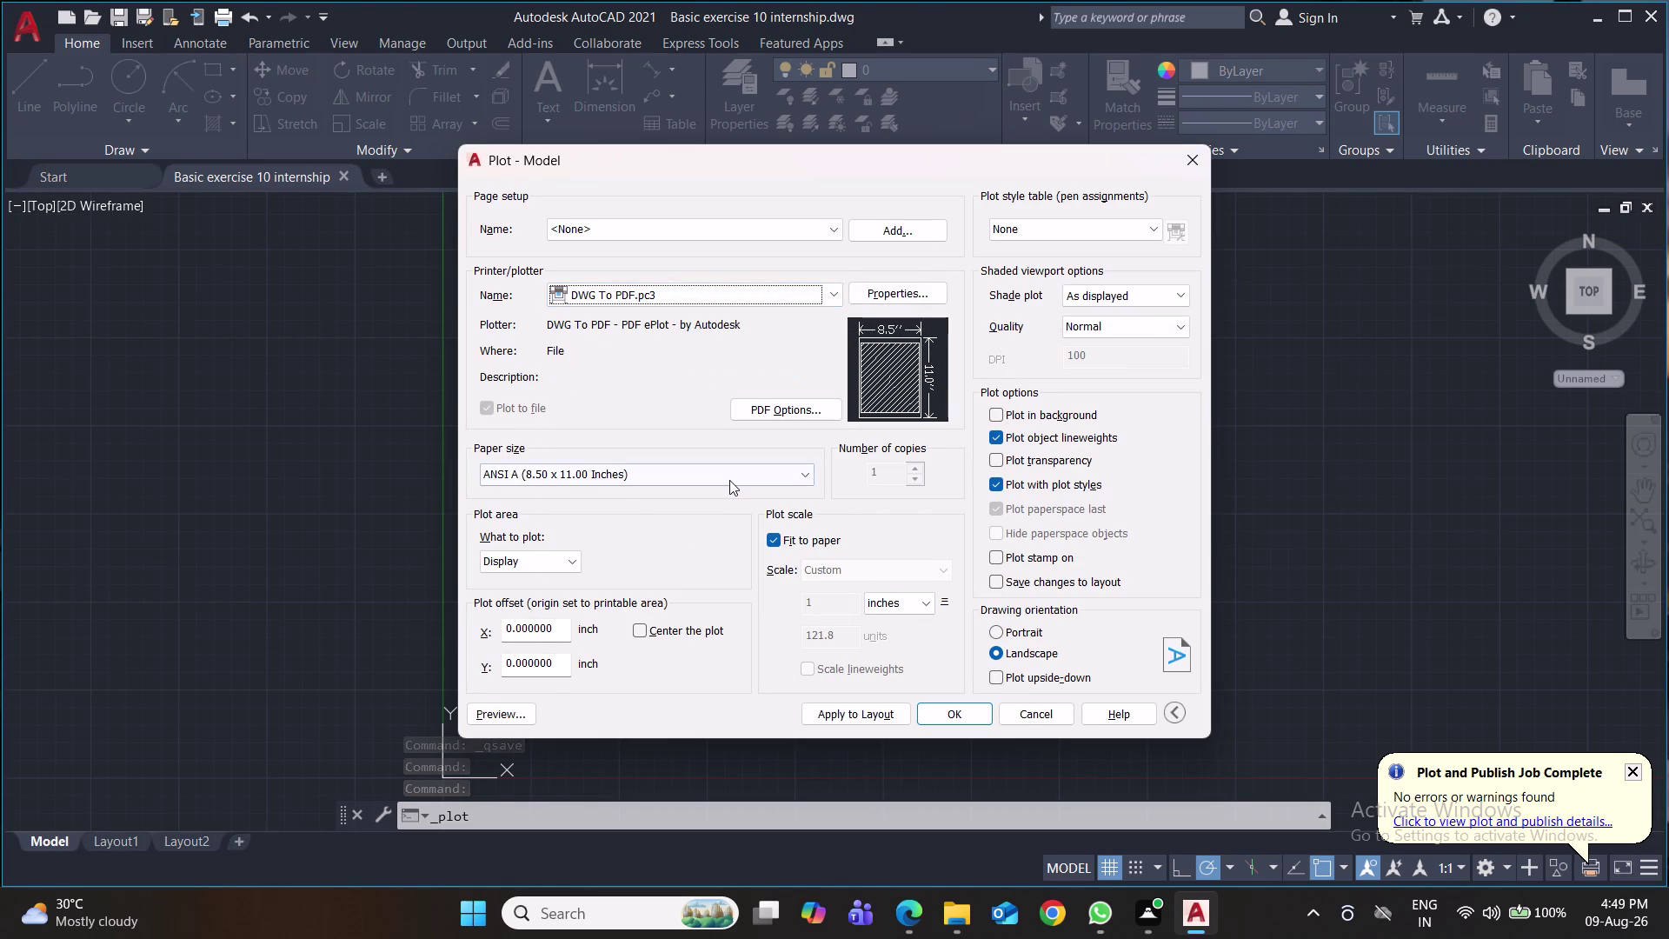
click(729, 480)
scroll(up, 3)
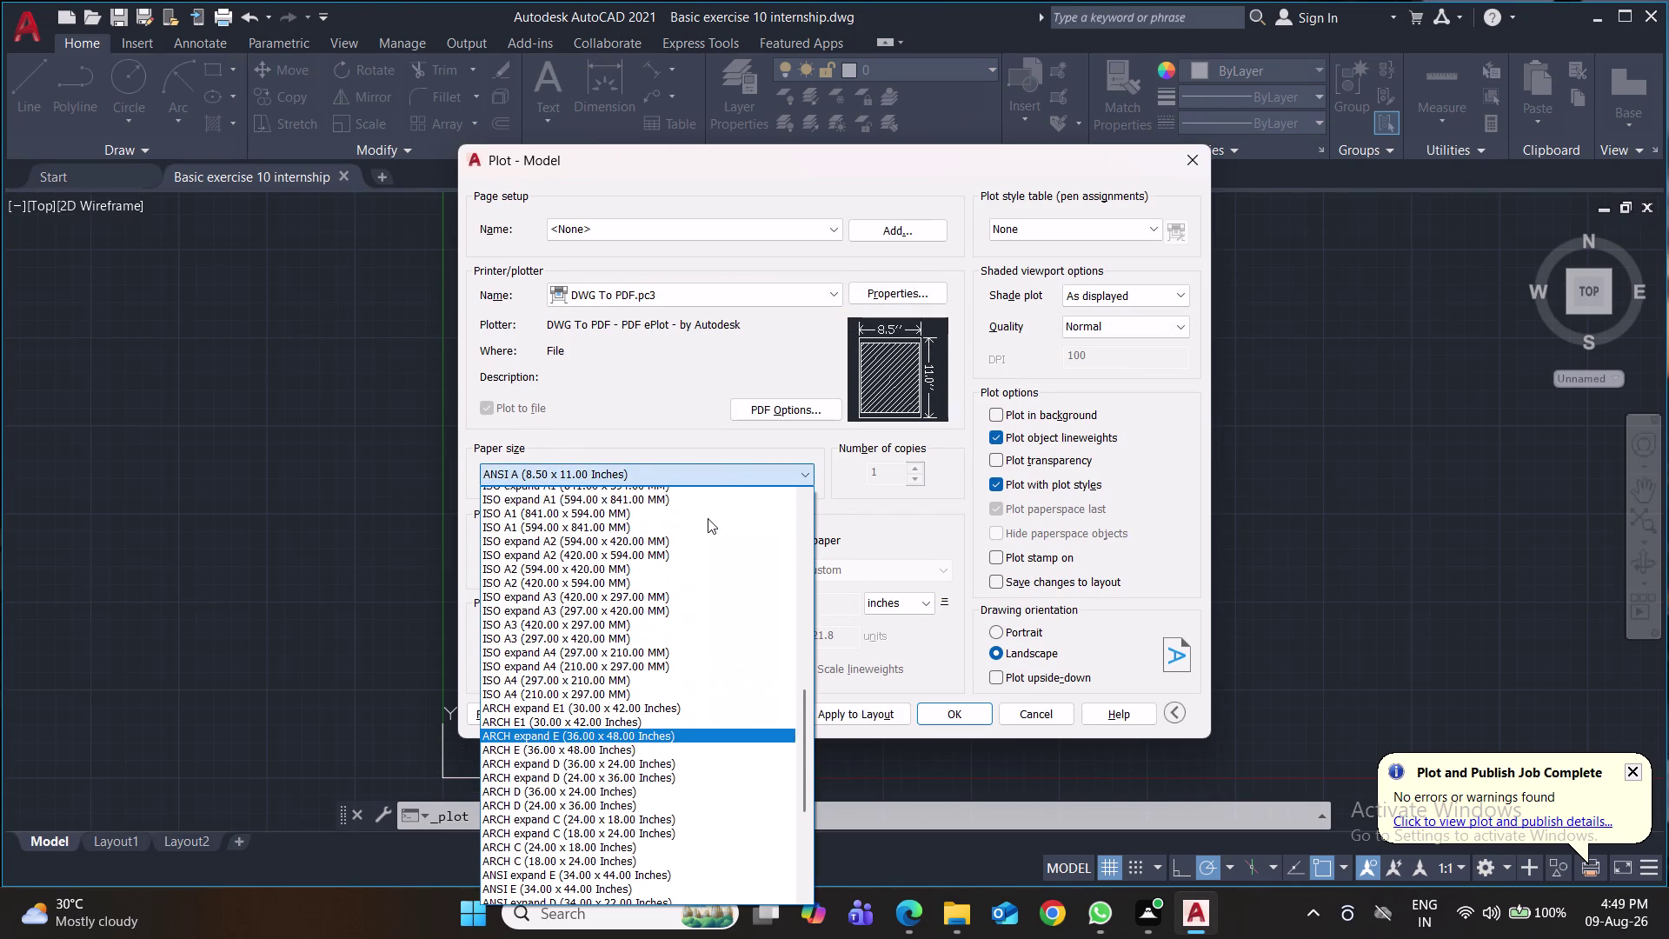
scroll(up, 3)
scroll(up, 3)
scroll(up, 3)
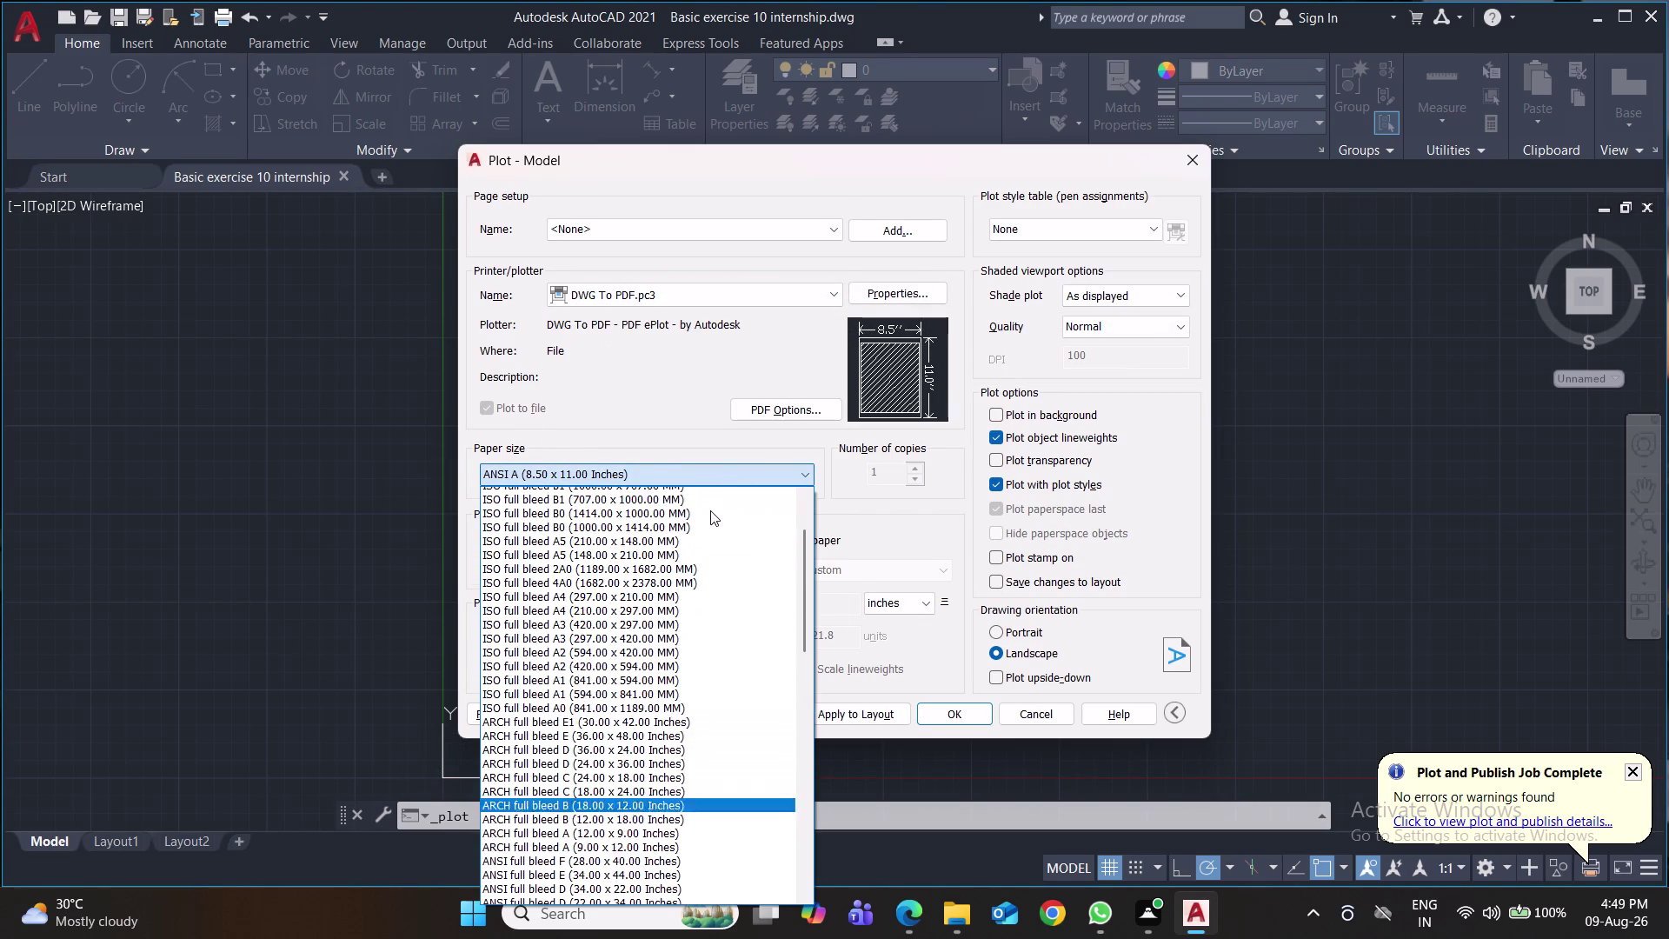
scroll(up, 3)
scroll(up, 3)
scroll(up, 3)
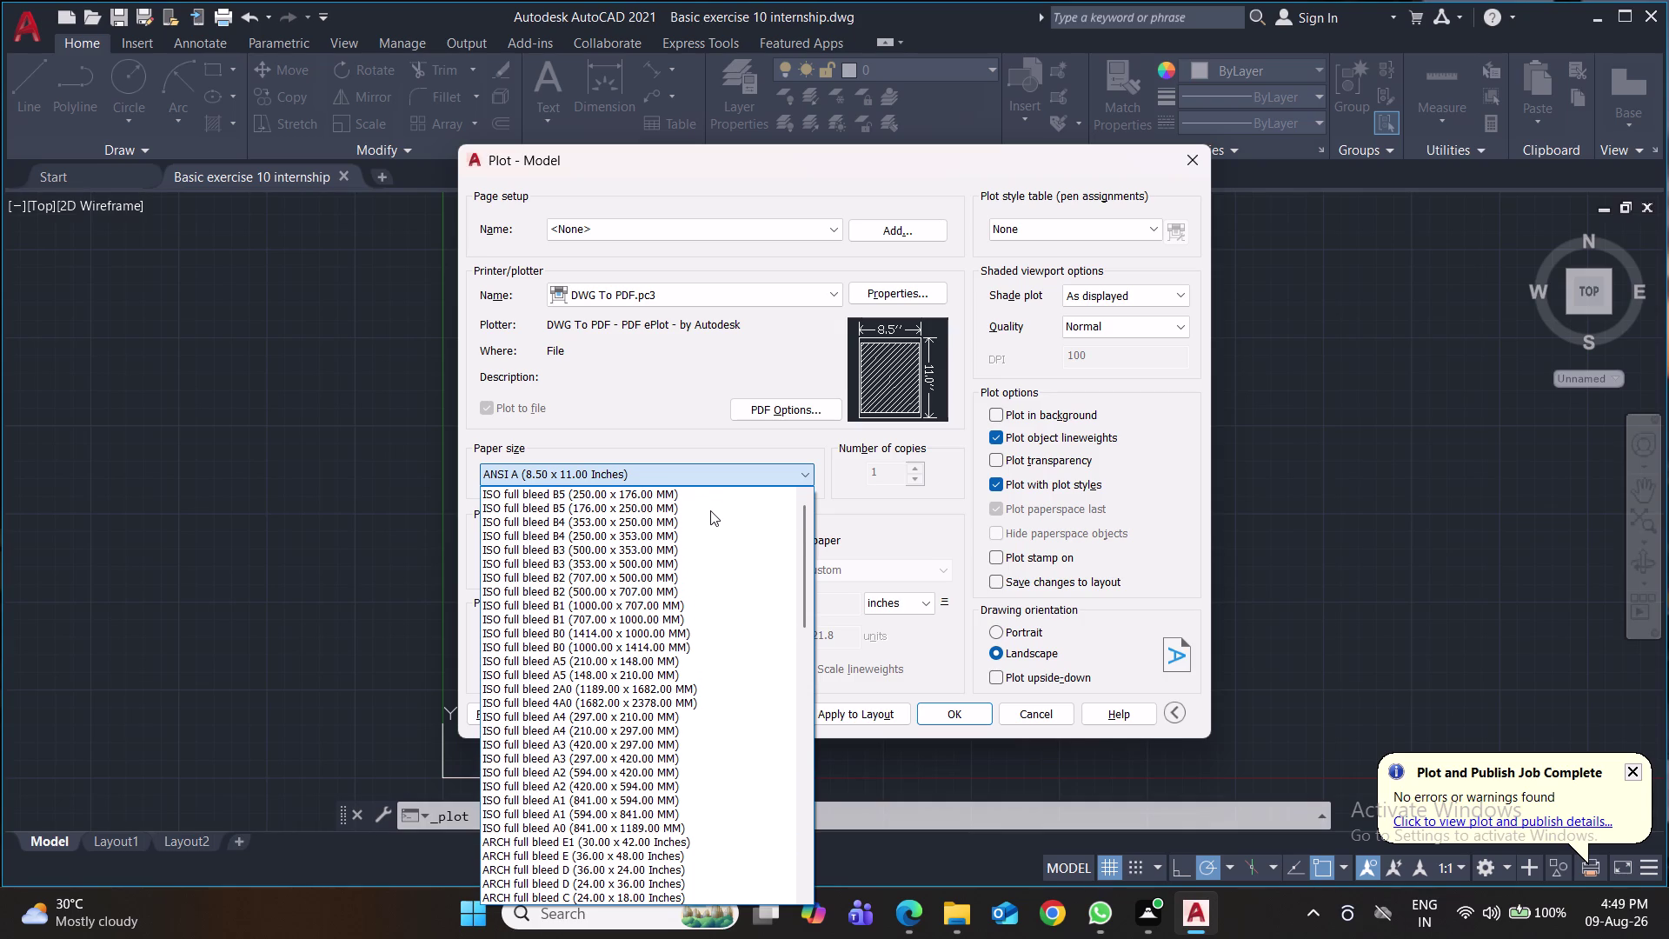
scroll(up, 3)
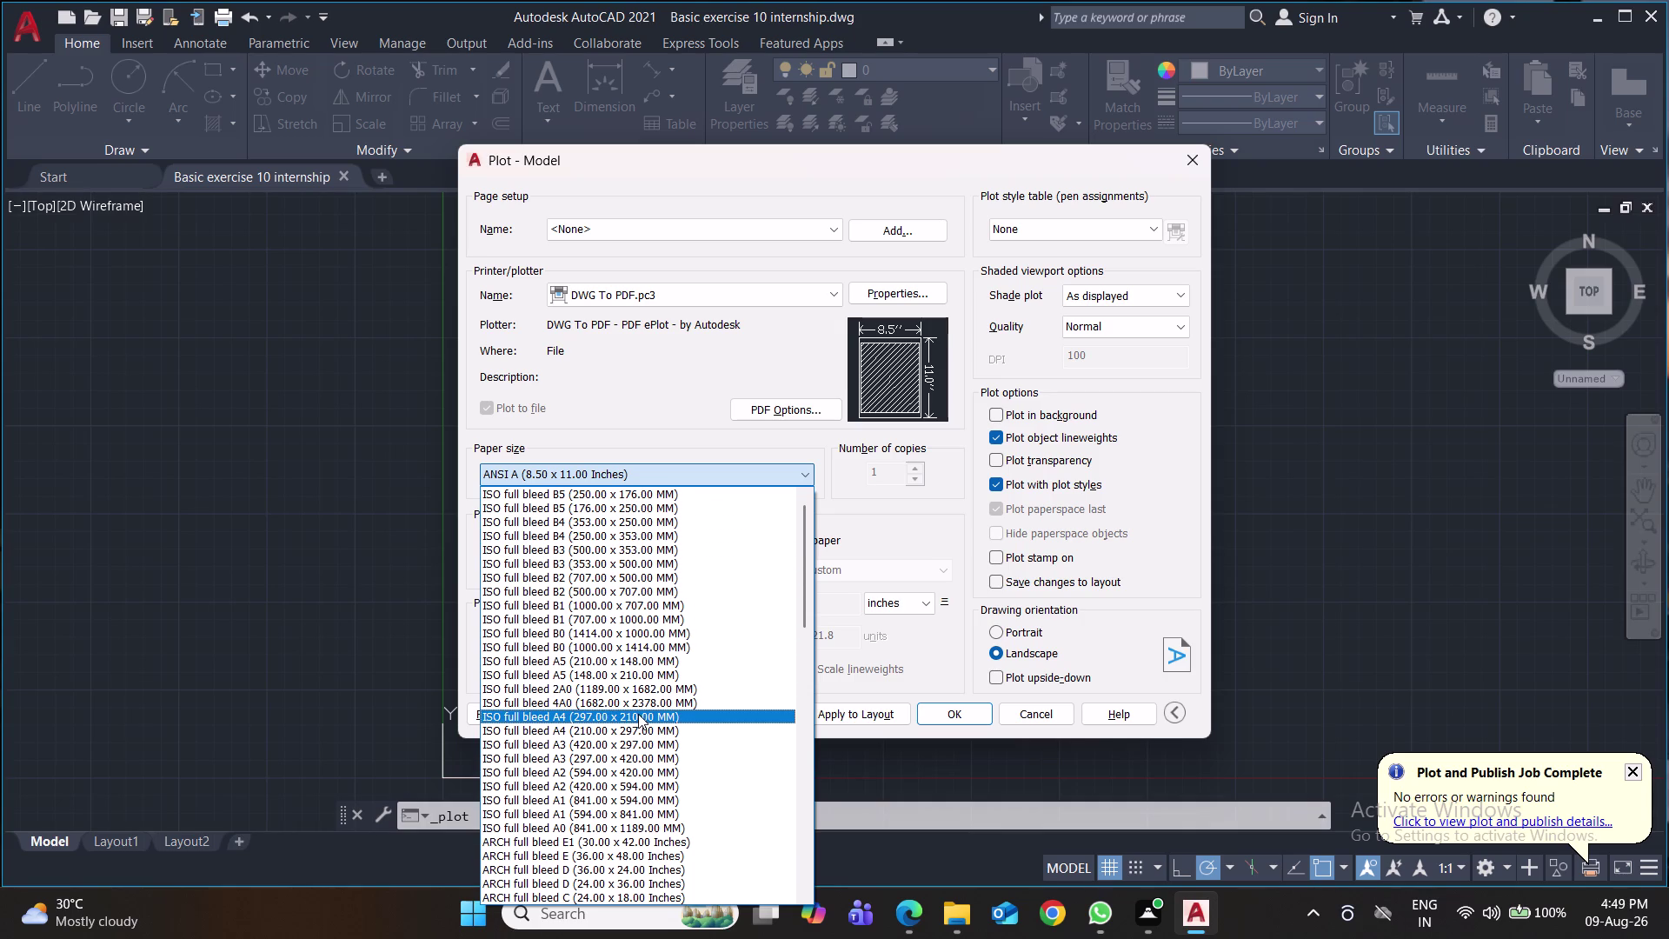
click(638, 726)
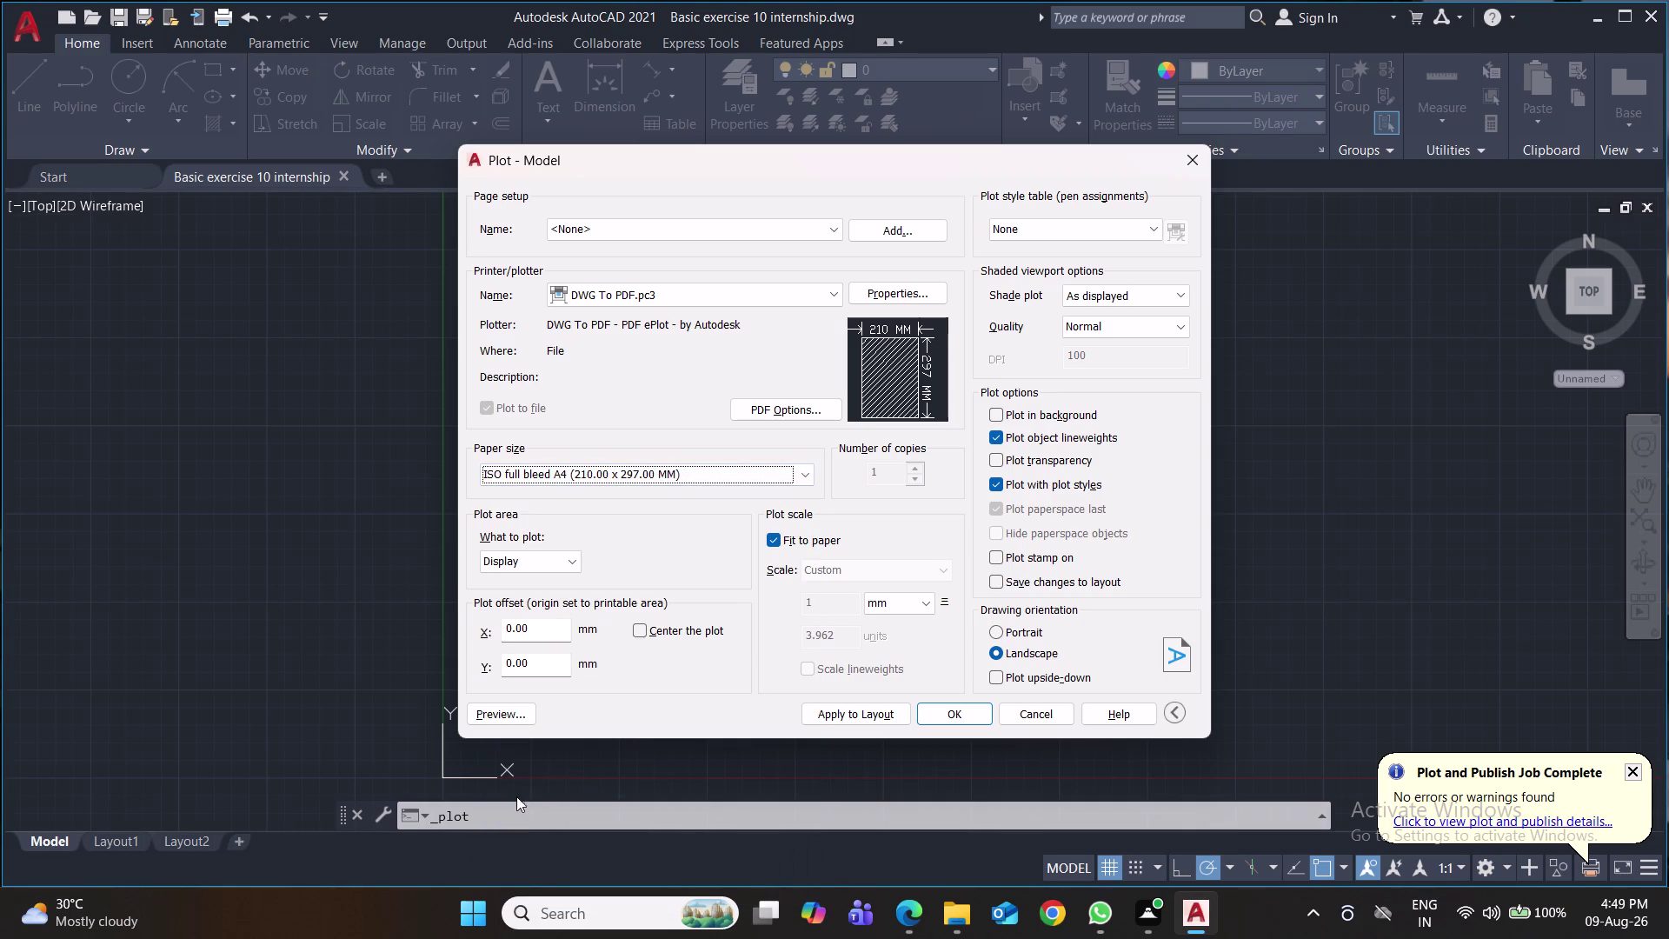
click(1006, 629)
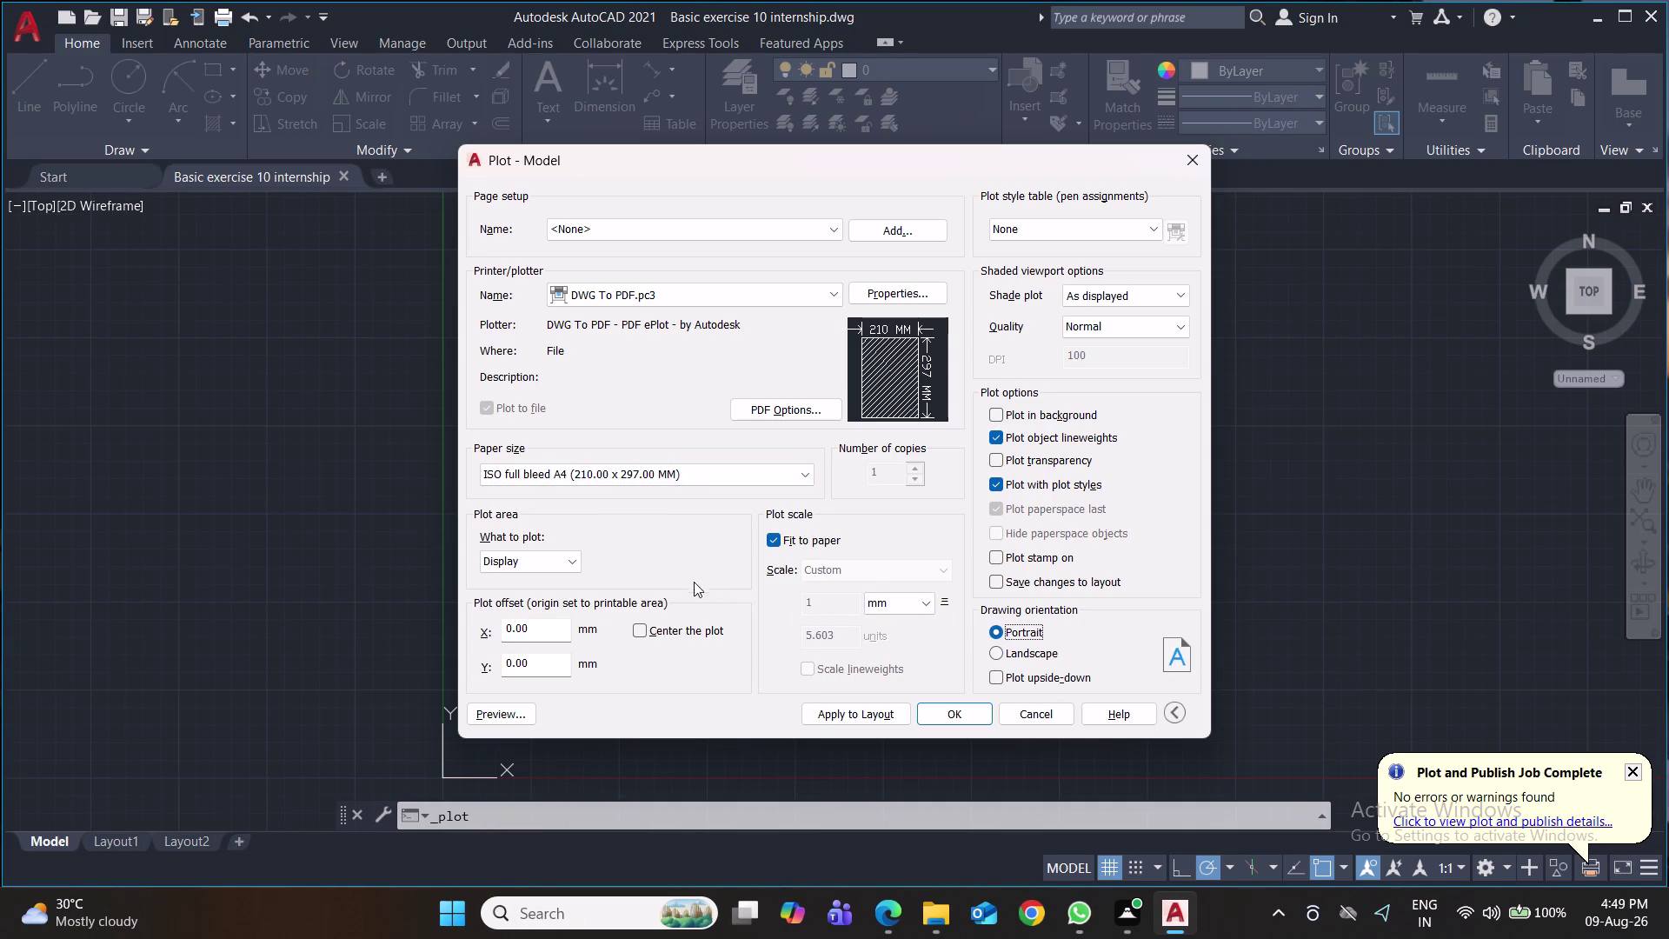
Plot a window around the whole drawing and save the PDF under the suggested name.
click(570, 564)
click(555, 622)
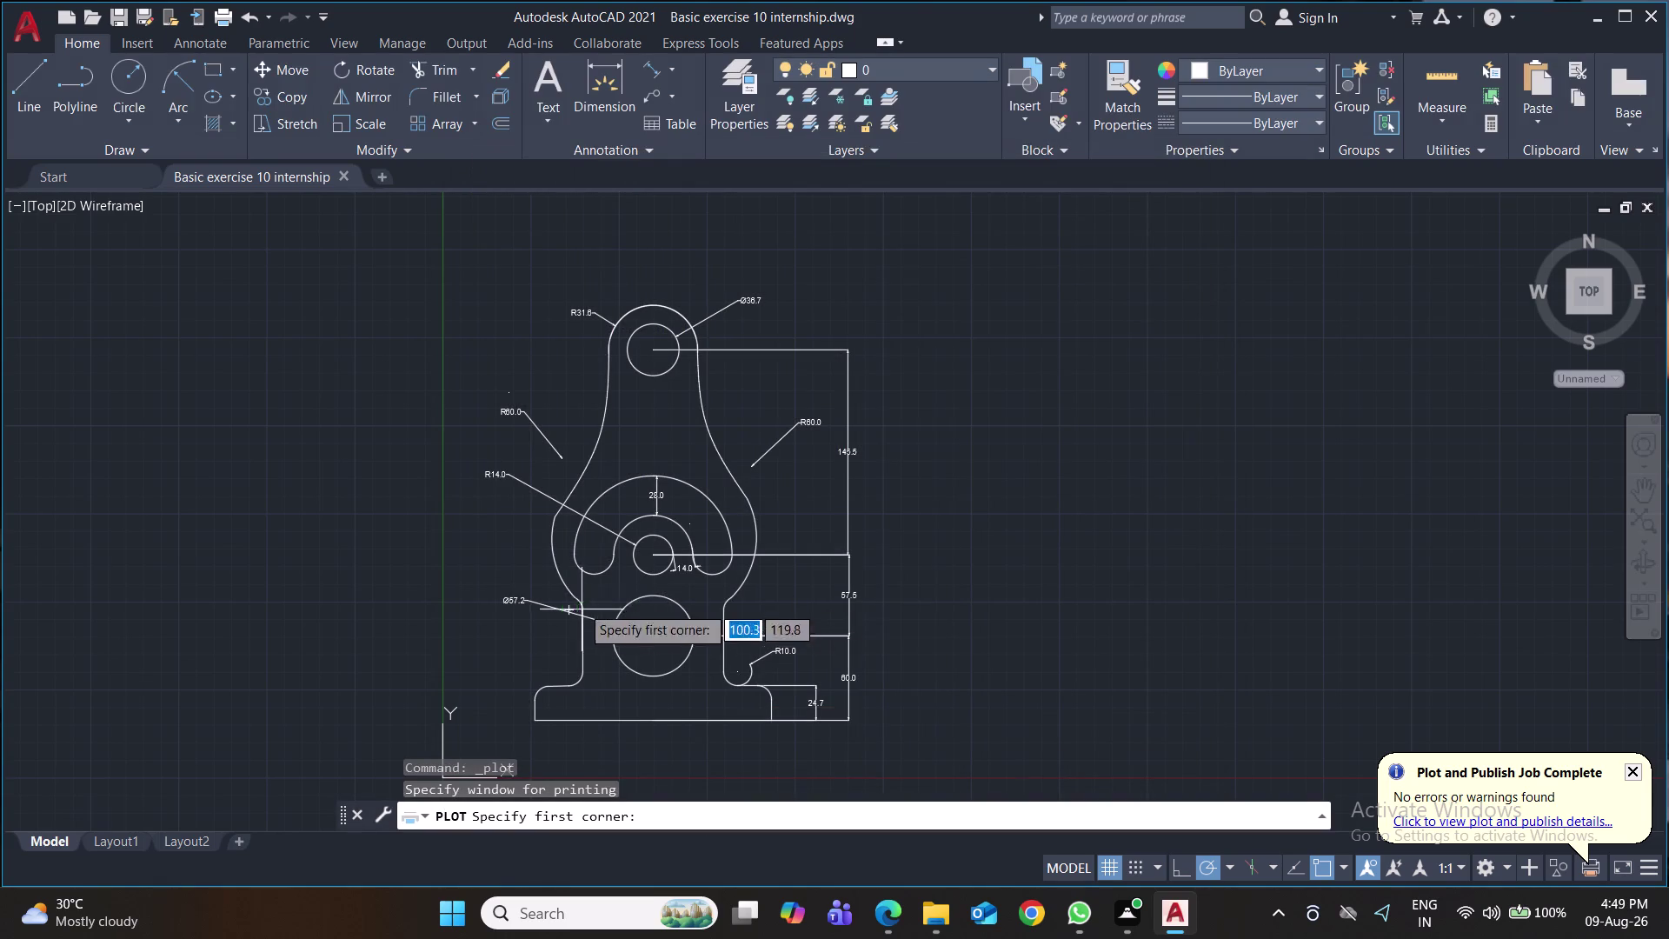
click(444, 254)
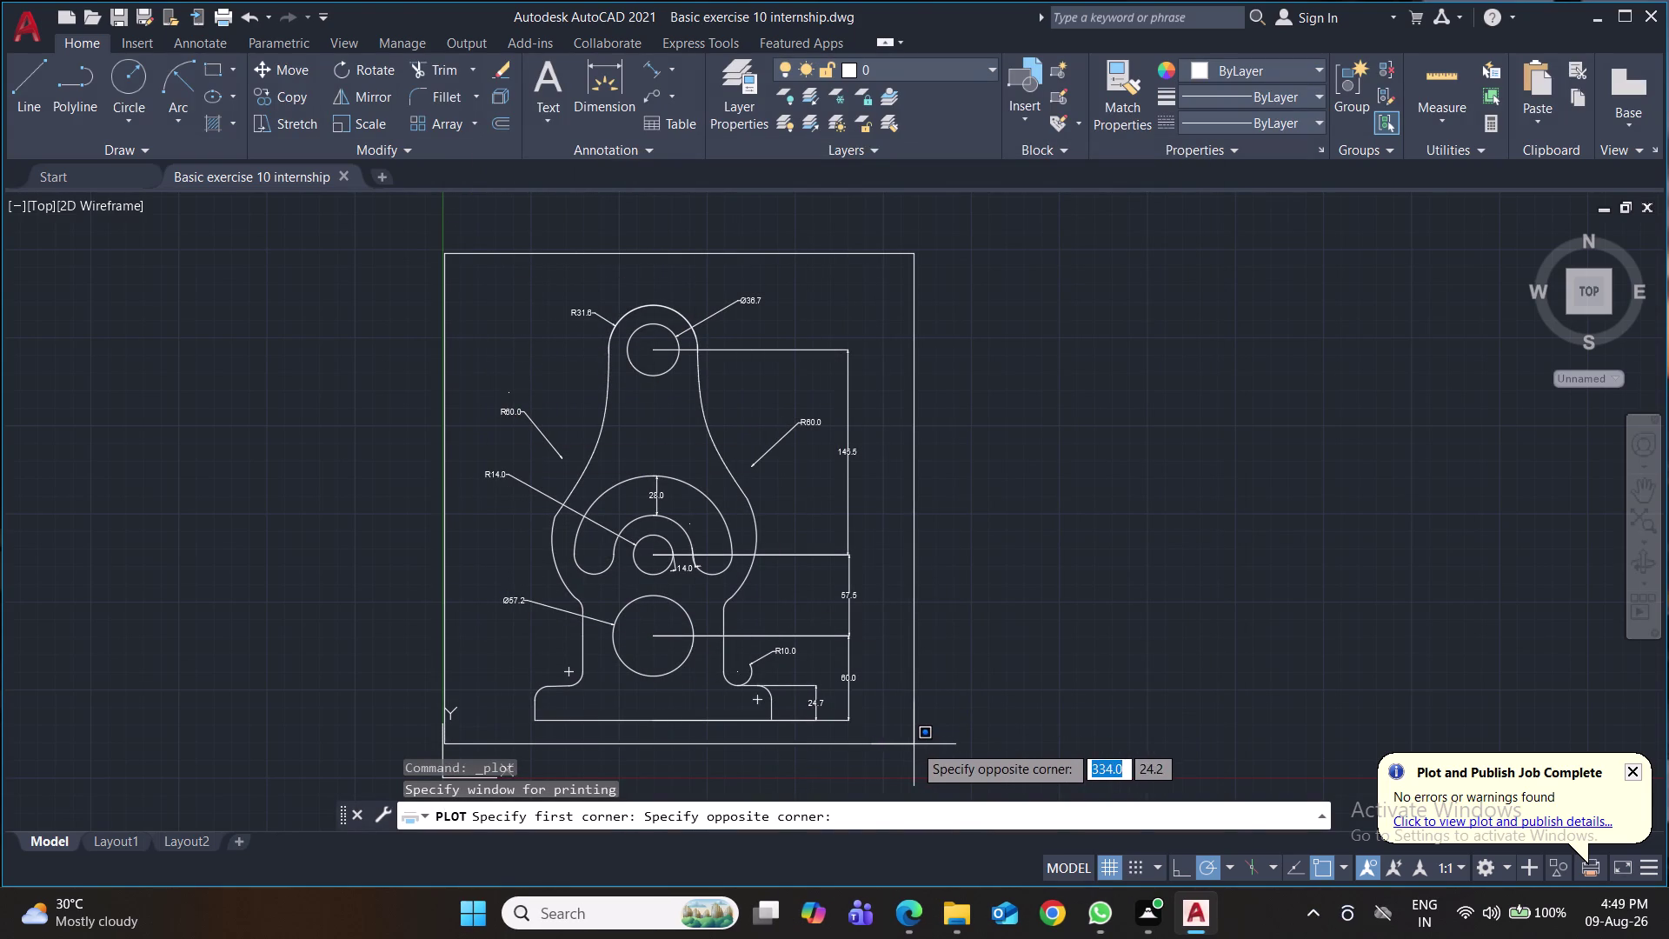
click(899, 764)
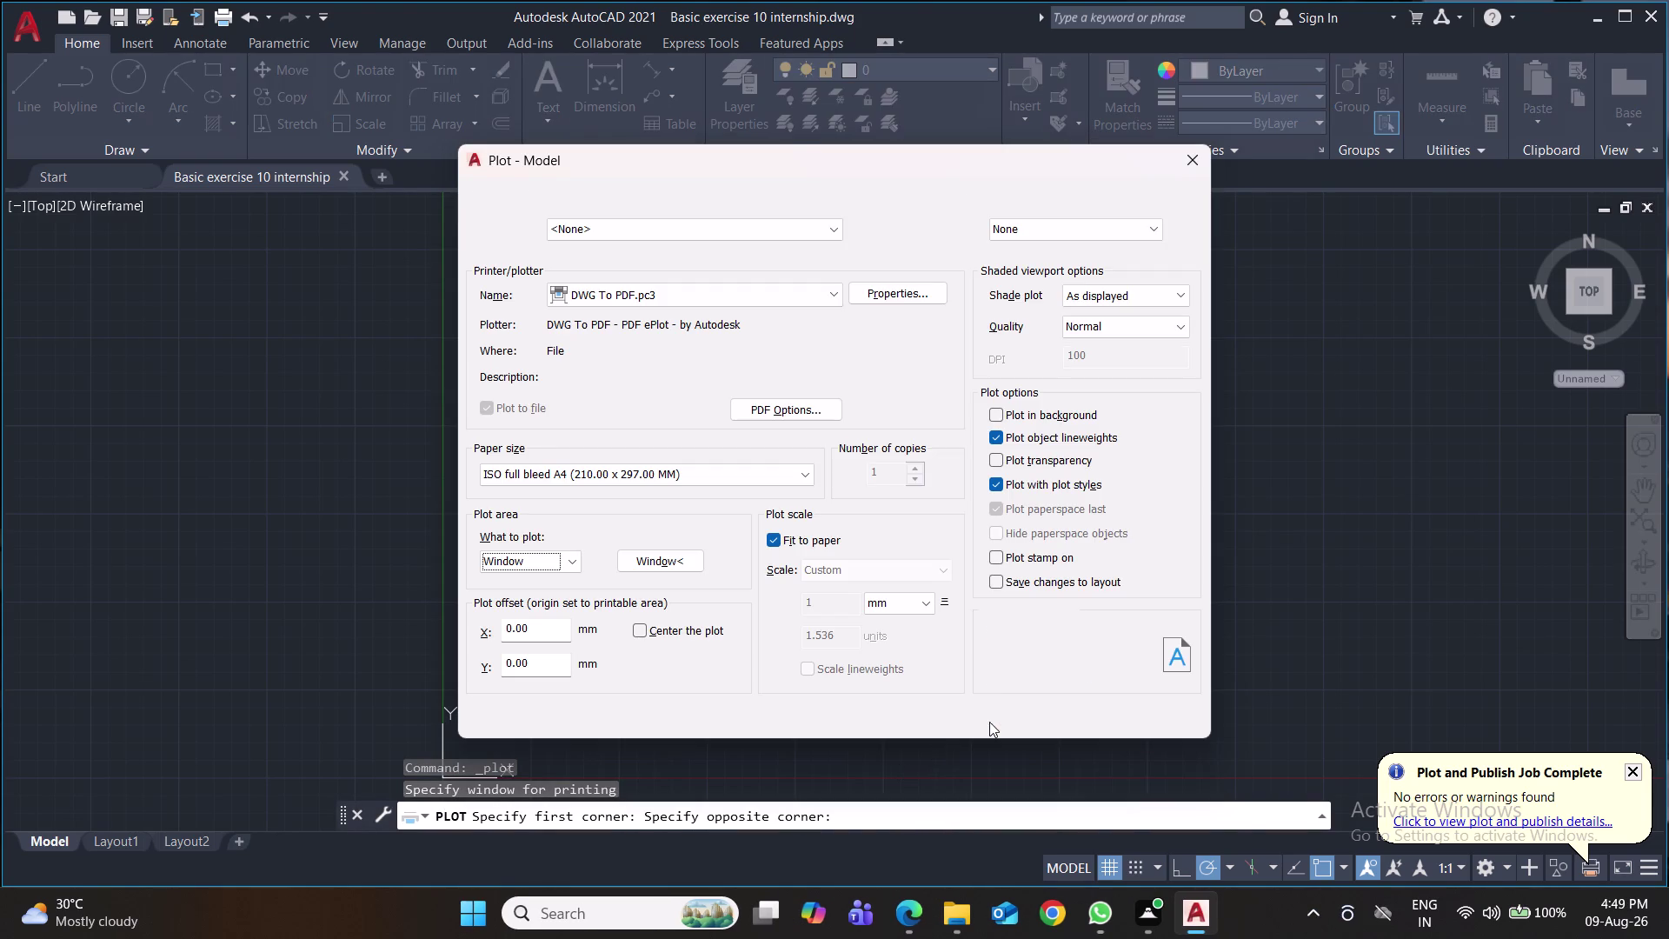
click(968, 709)
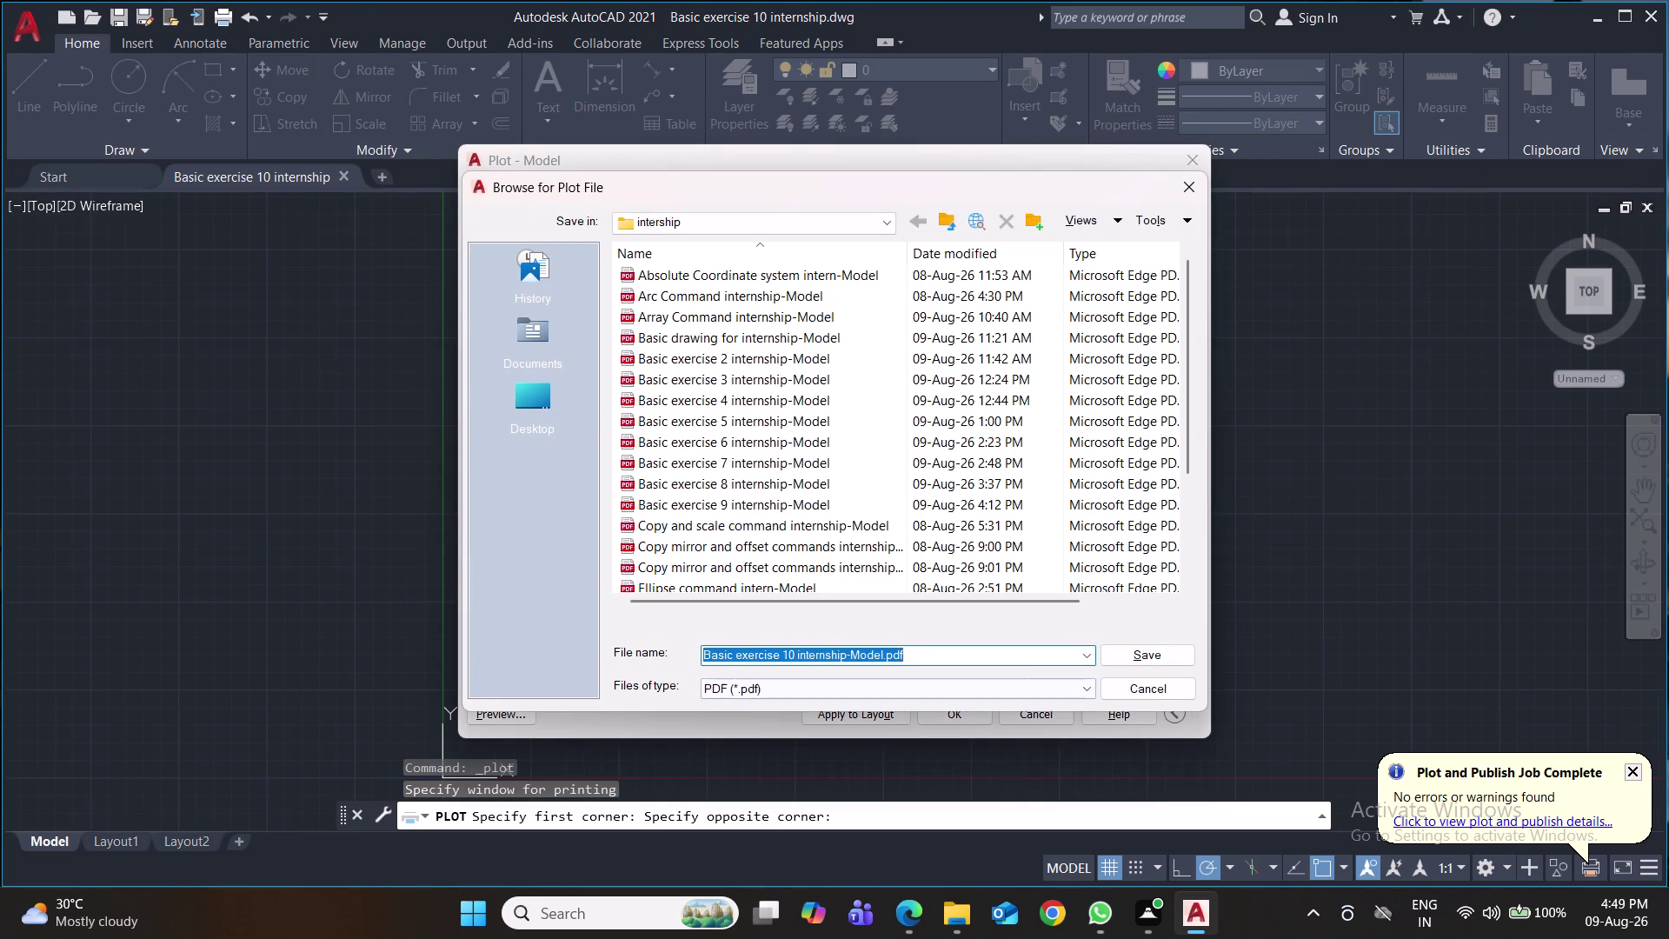
click(1140, 660)
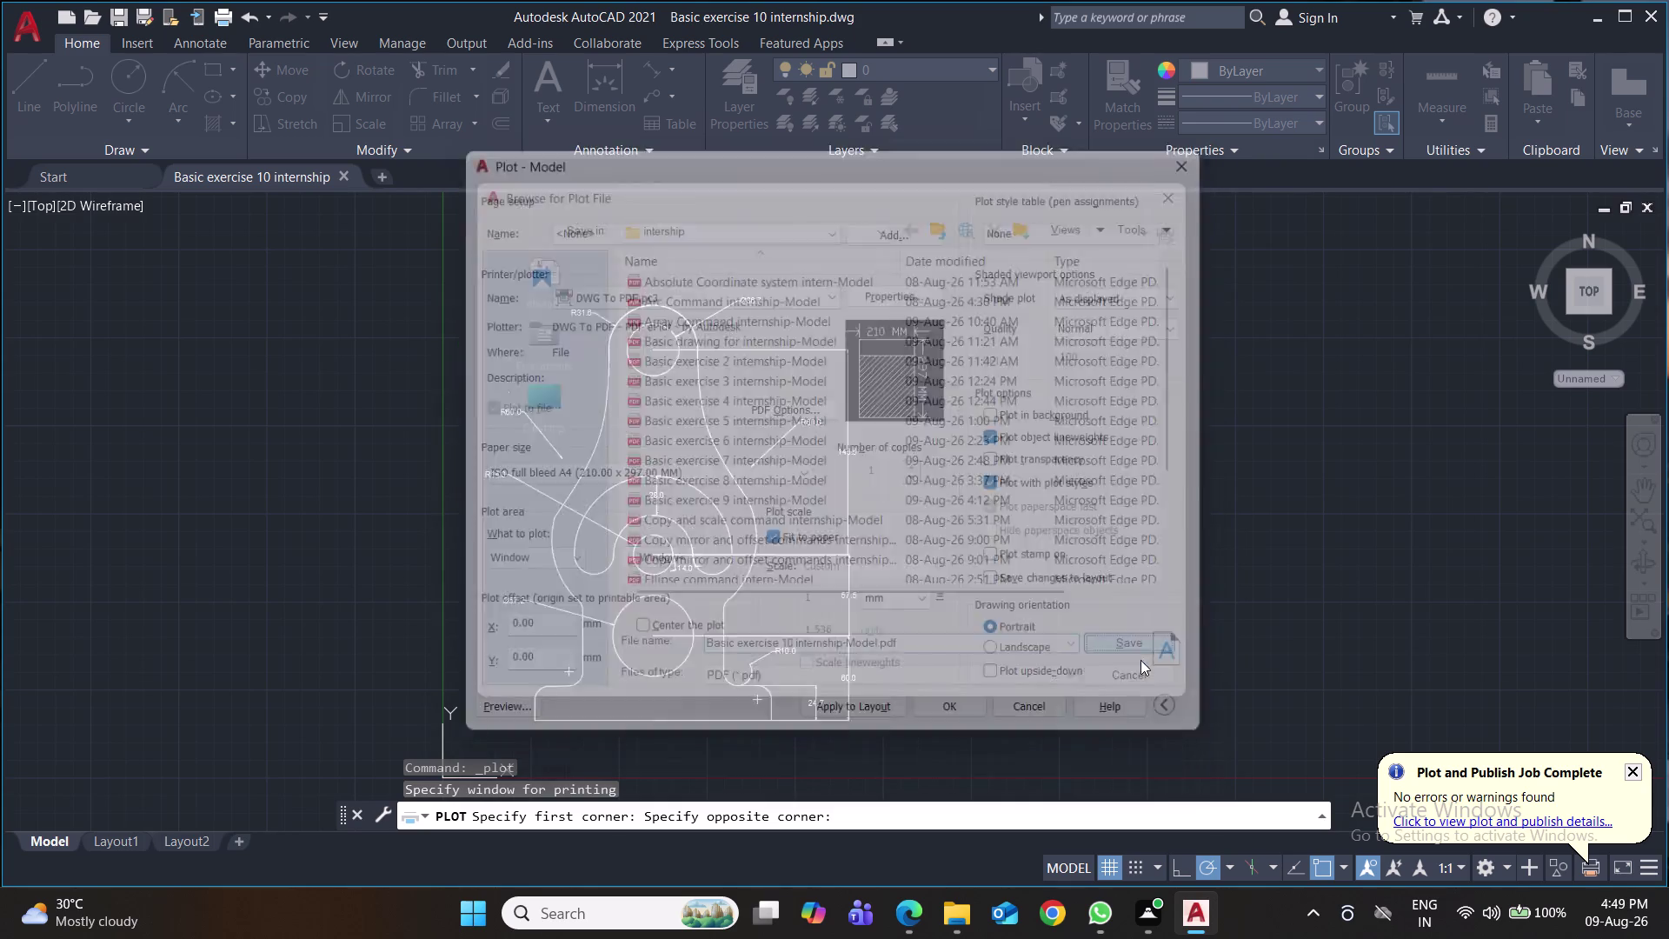